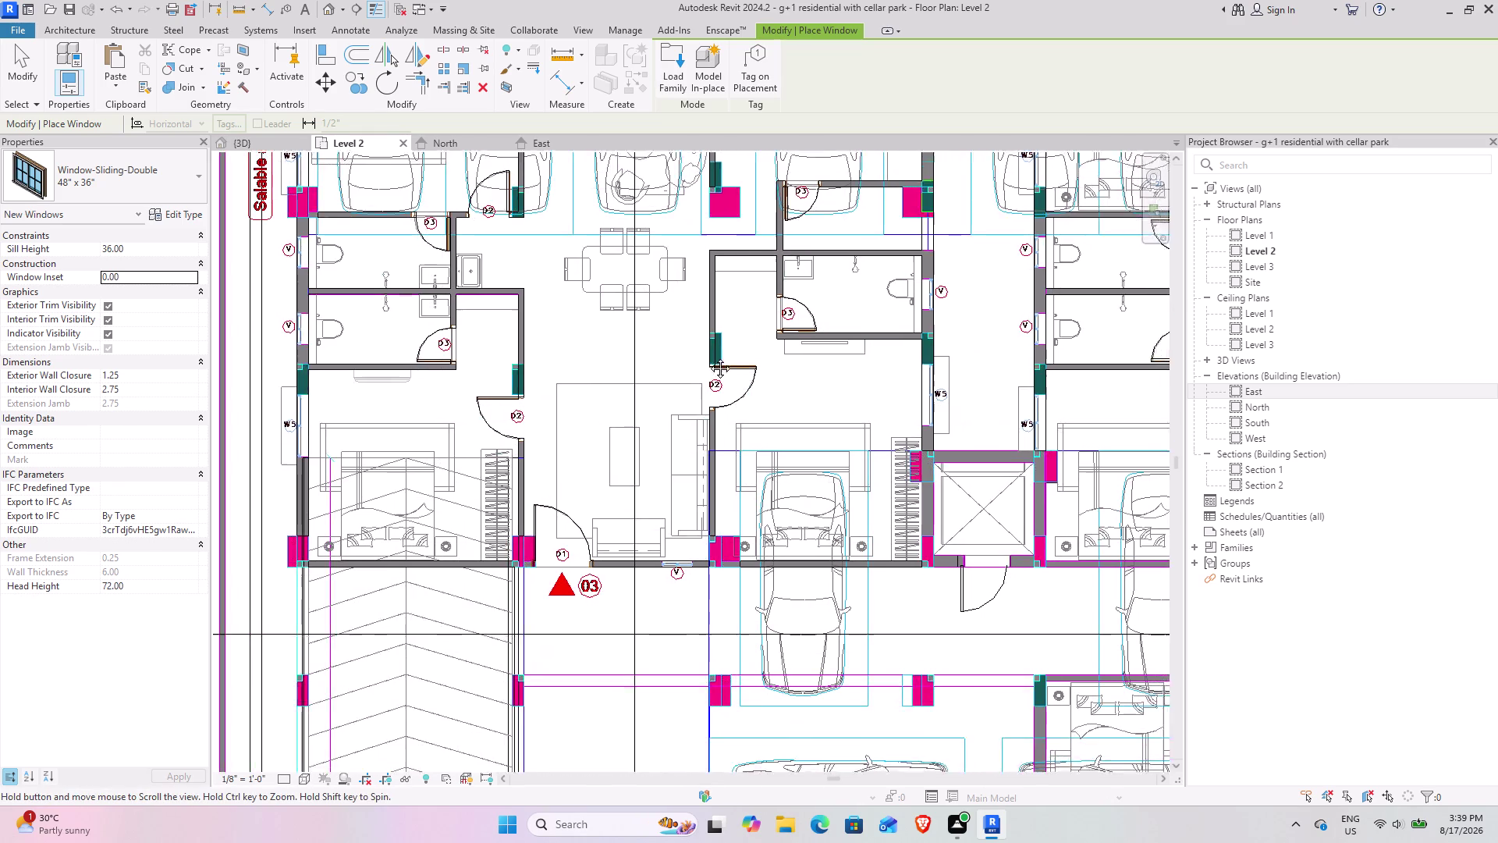
Place a Window-Sliding-Double 48" x 36" in the Level 2 kitchen wall marked KW.
middle_drag(723, 367, 633, 272)
middle_drag(806, 409, 527, 287)
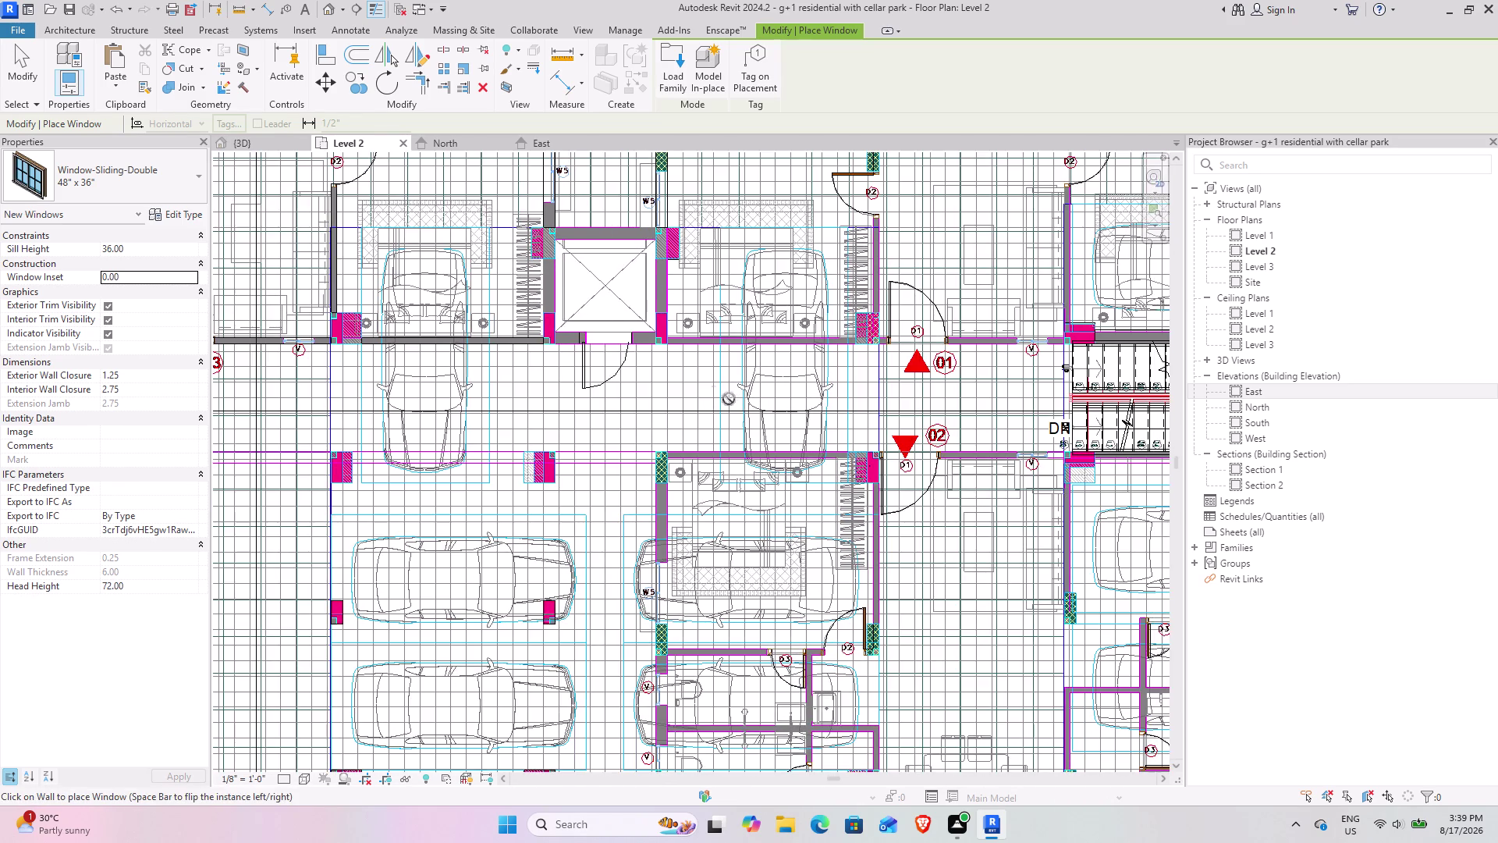
middle_drag(701, 387, 501, 268)
middle_drag(910, 322, 858, 311)
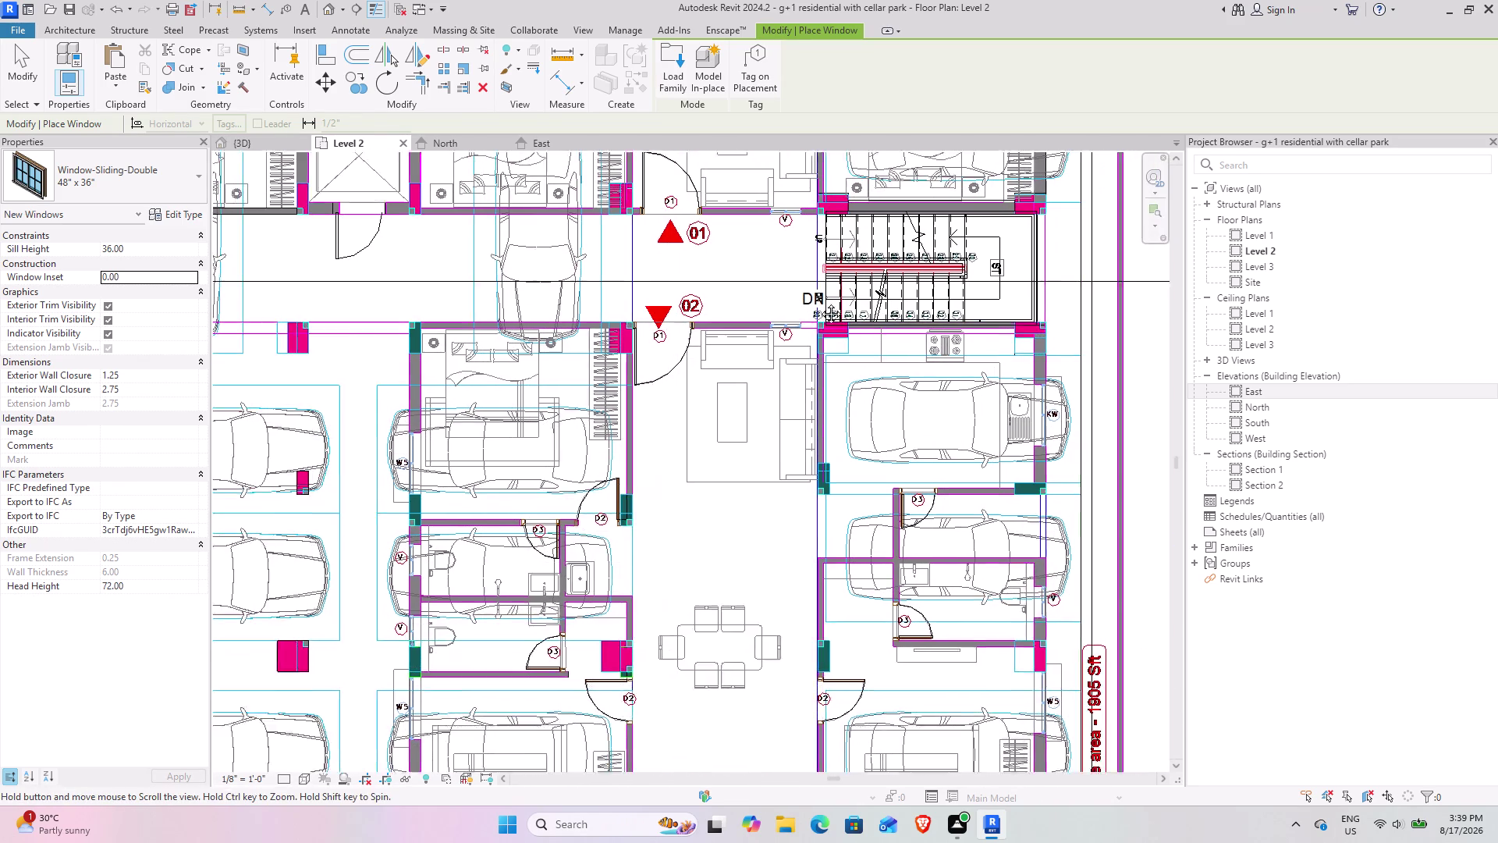
middle_drag(857, 311, 690, 216)
middle_drag(839, 467, 747, 351)
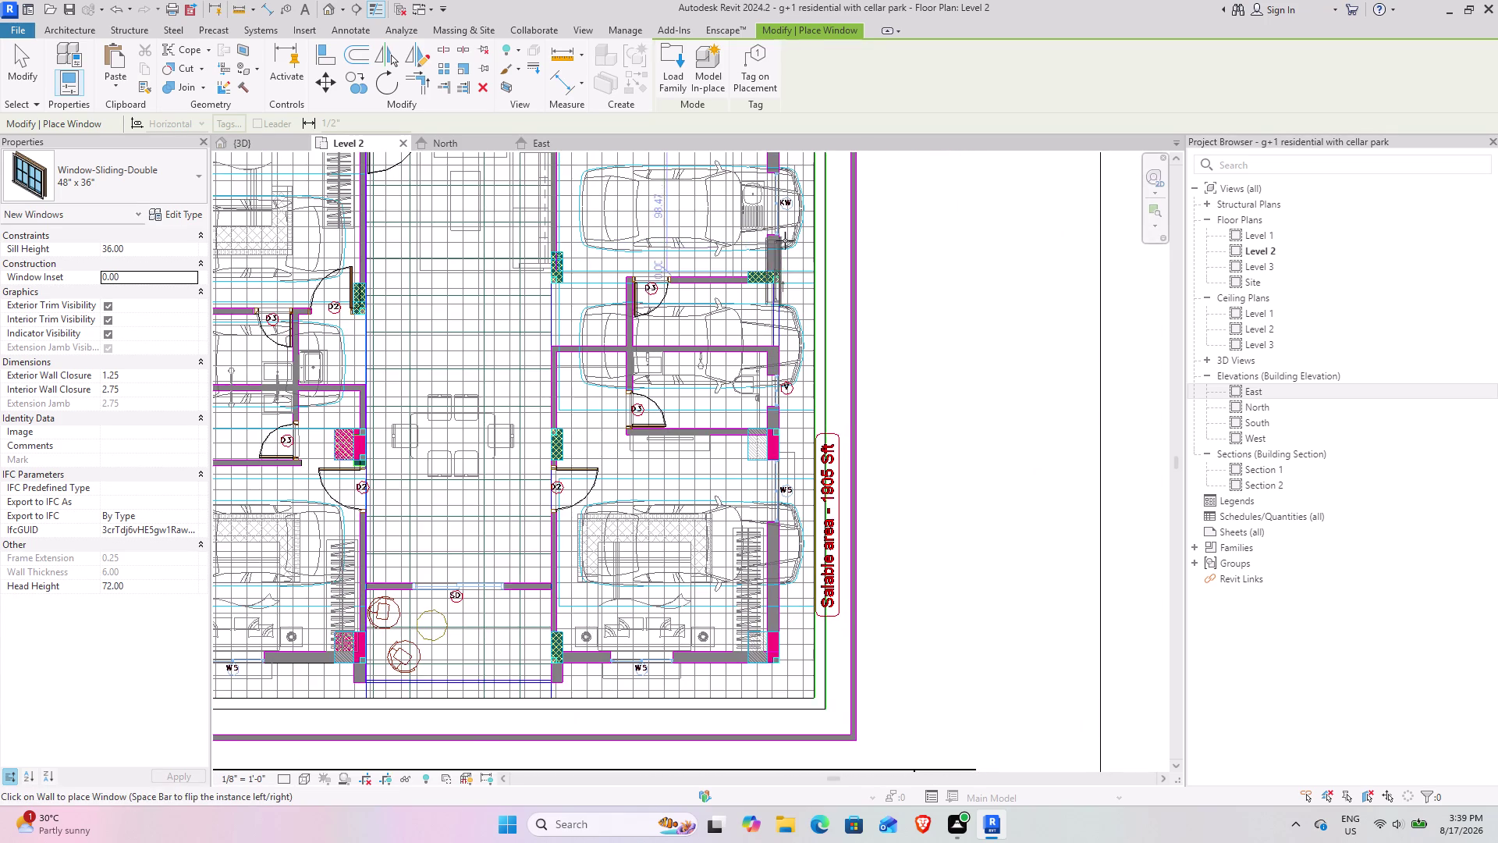
middle_drag(784, 213, 753, 388)
scroll(up, 3)
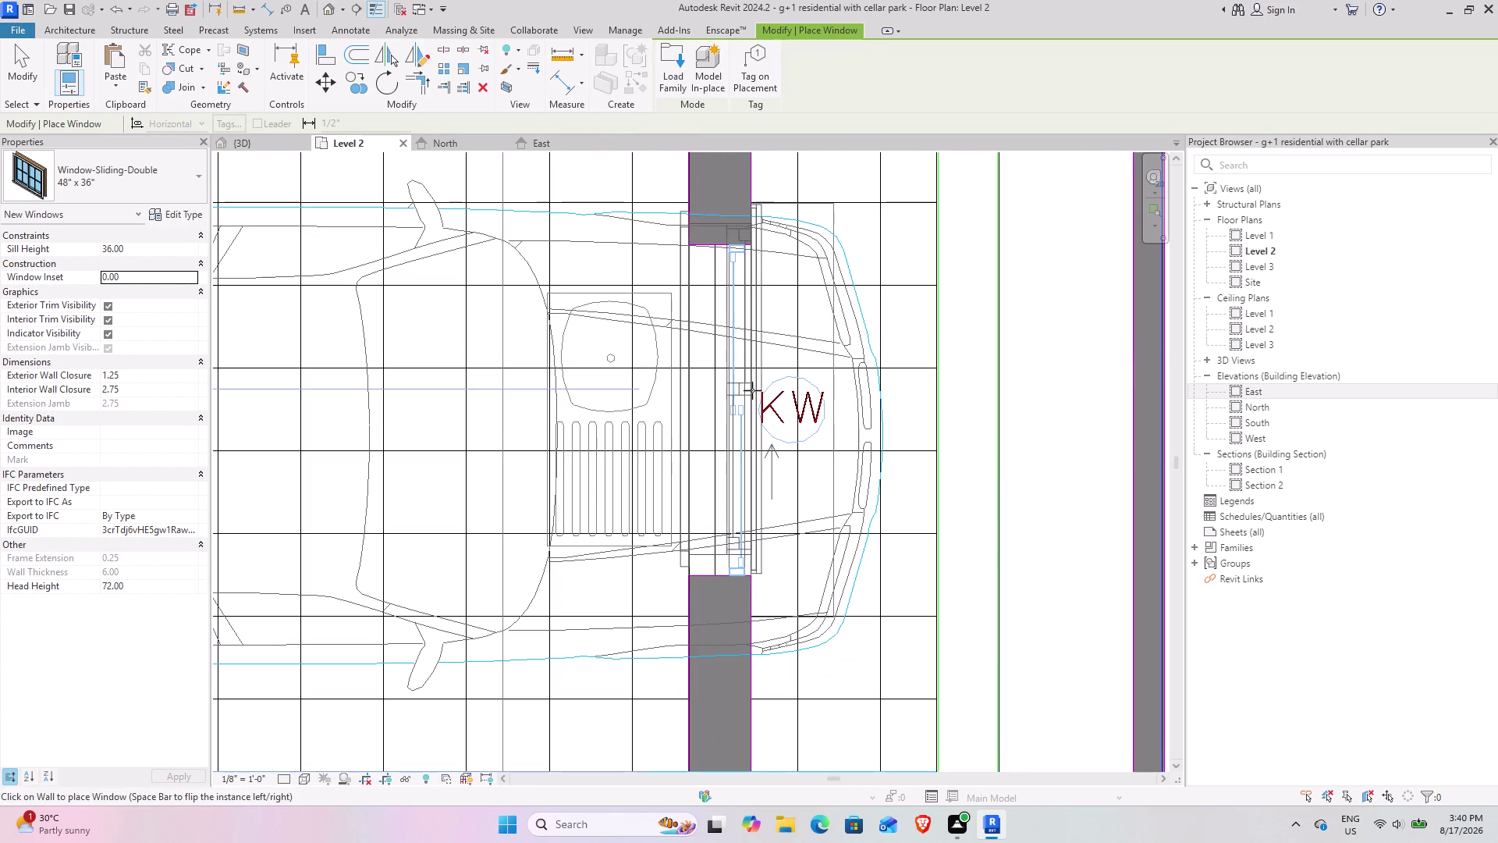
click(755, 413)
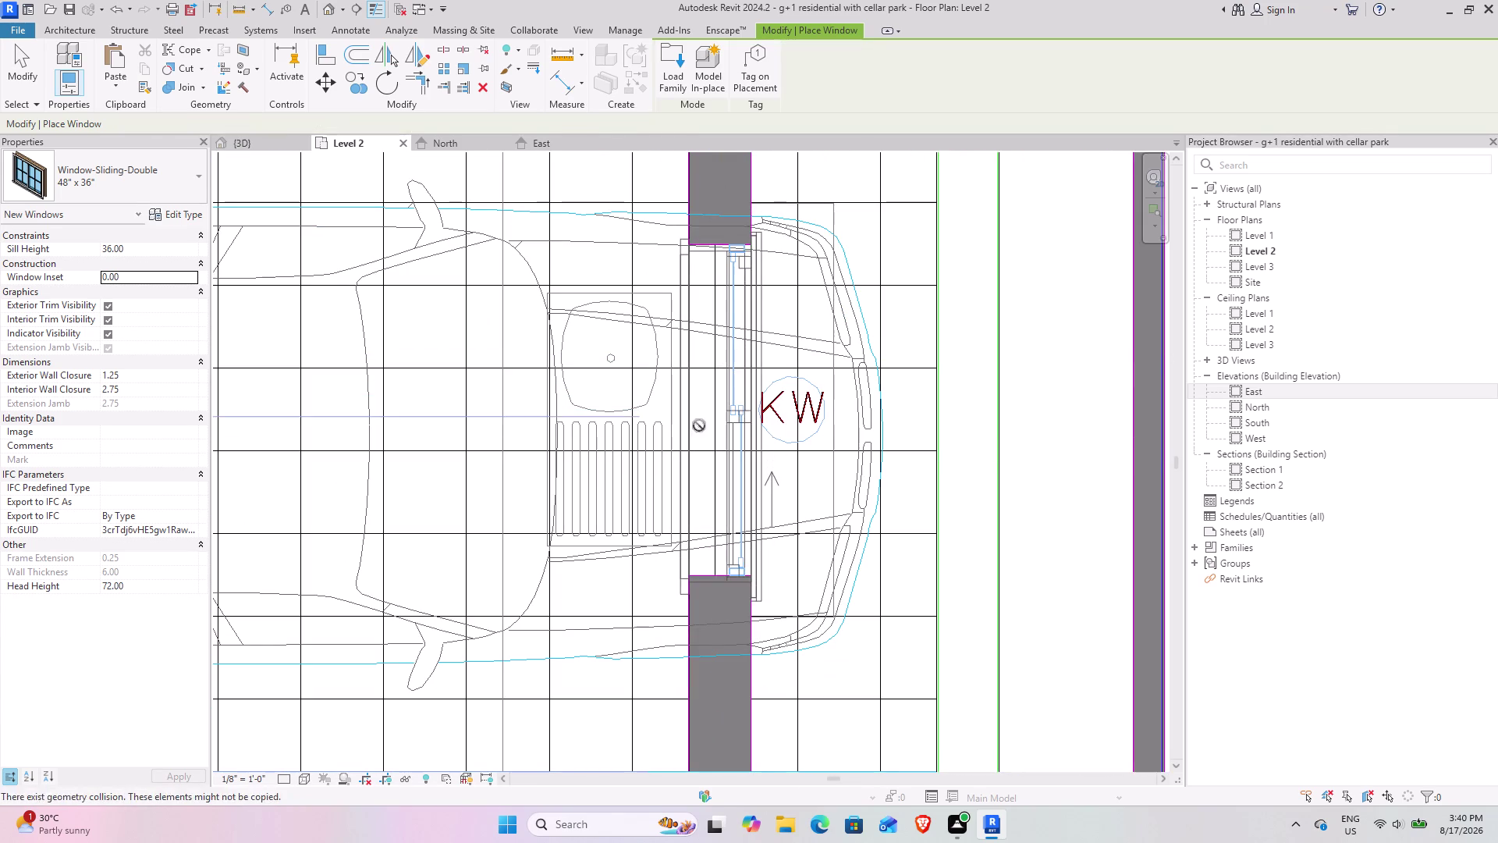
Switch to the {3D} view of the model.
scroll(down, 3)
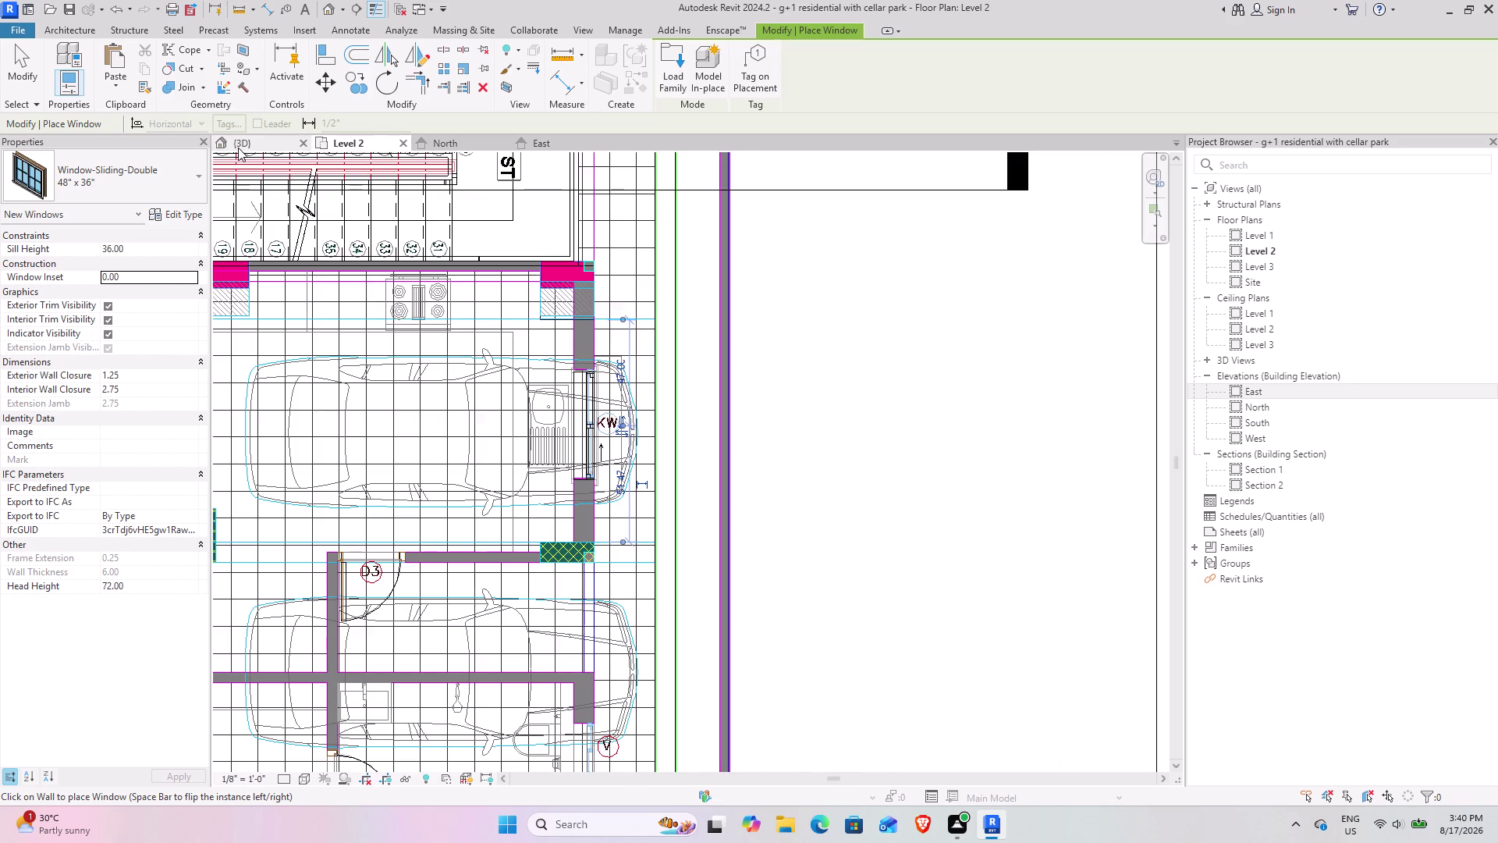
click(238, 148)
scroll(down, 3)
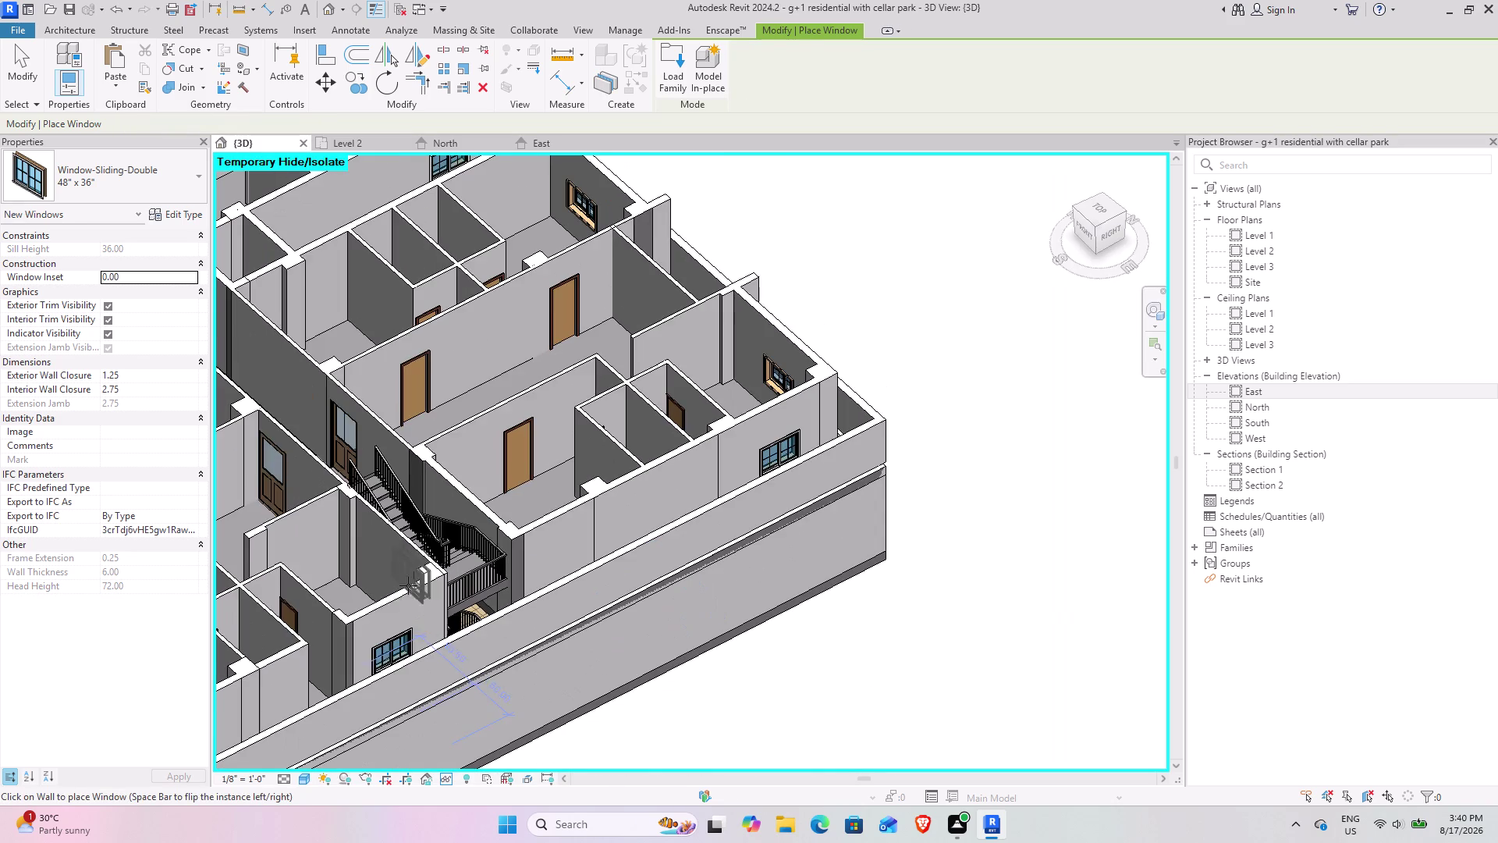
Orbit the 3D model over the rooms, floor and new sliding window, then return to Level 2.
middle_drag(394, 599, 468, 558)
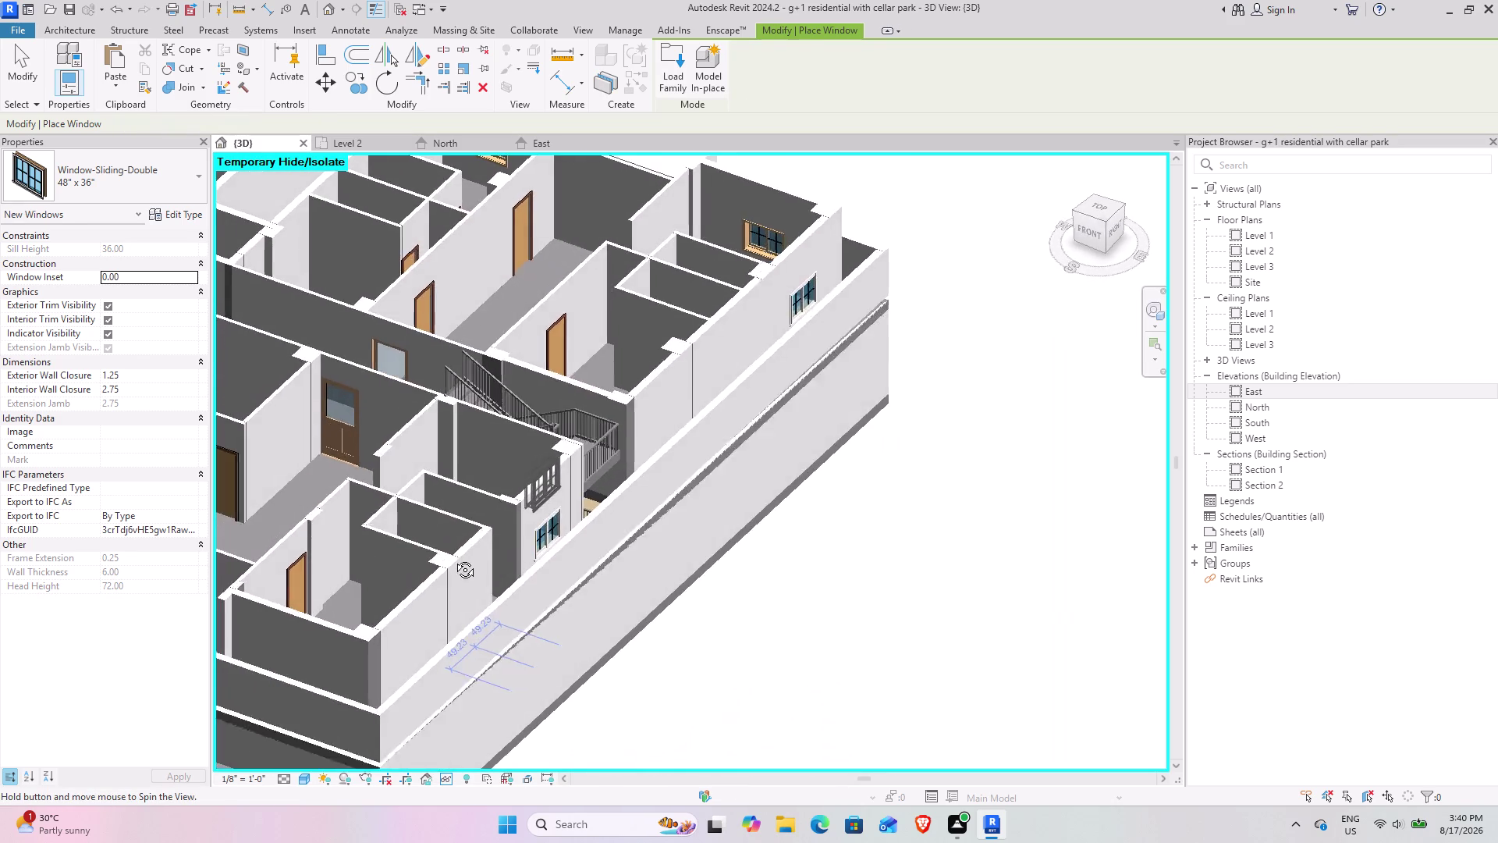
middle_drag(467, 558, 375, 558)
middle_drag(572, 554, 390, 607)
middle_drag(404, 607, 352, 607)
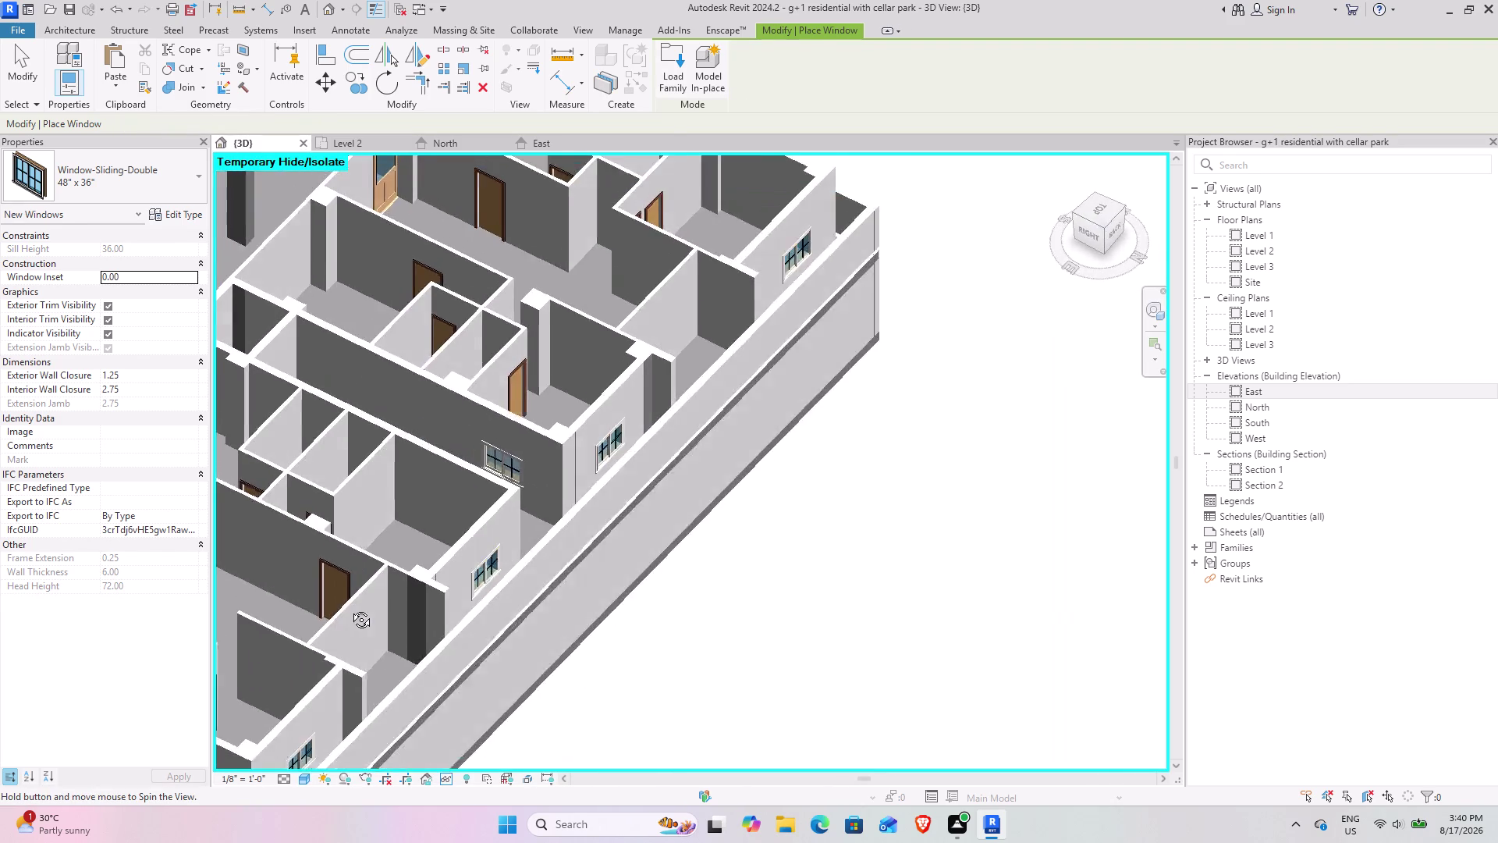
middle_drag(352, 607, 607, 718)
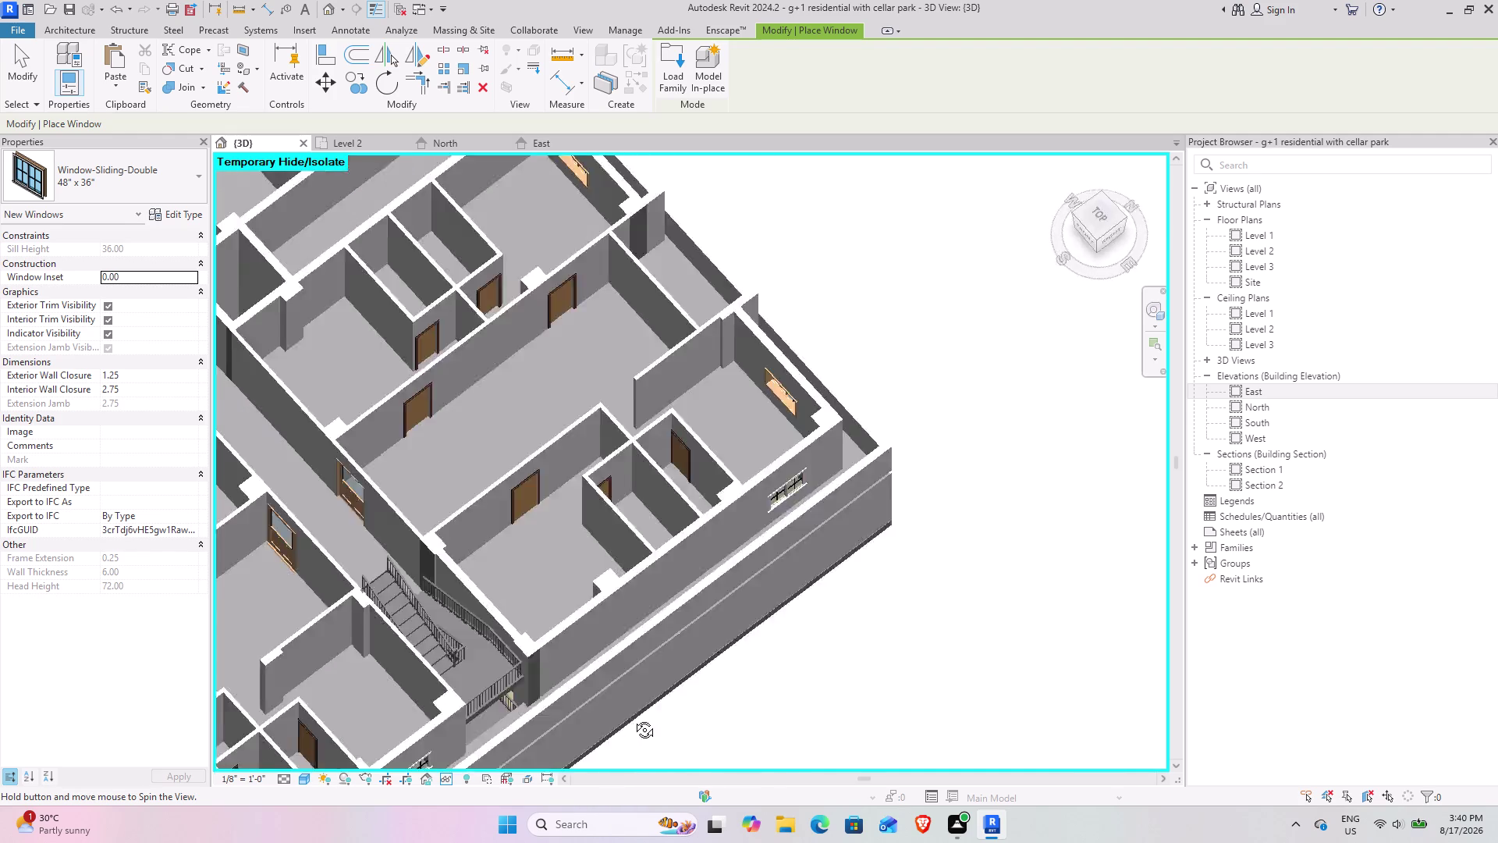
middle_drag(607, 718, 763, 670)
middle_drag(574, 616, 812, 663)
middle_drag(689, 632, 915, 624)
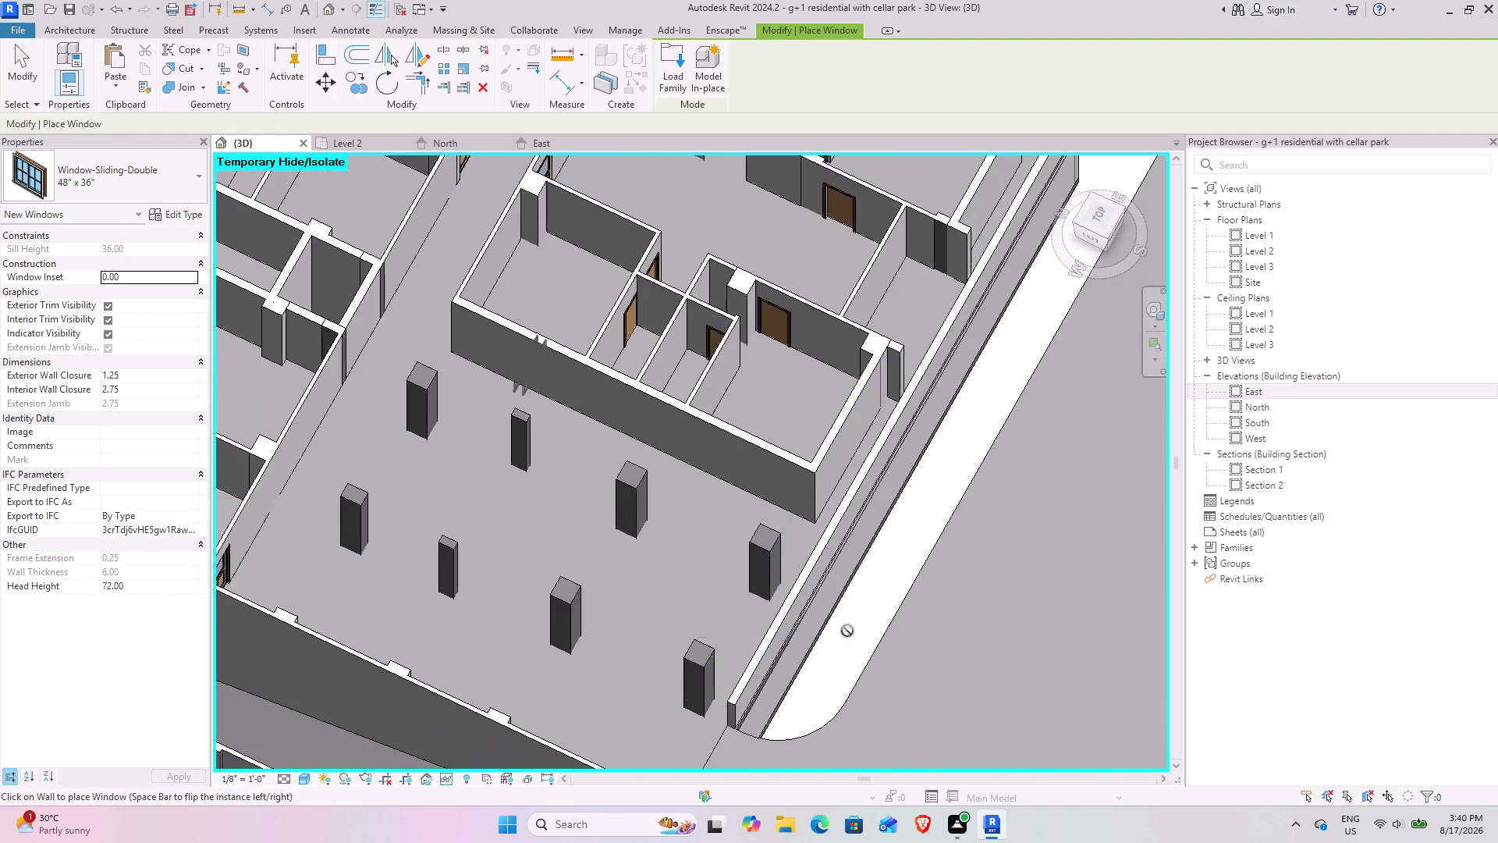
middle_drag(695, 629, 423, 516)
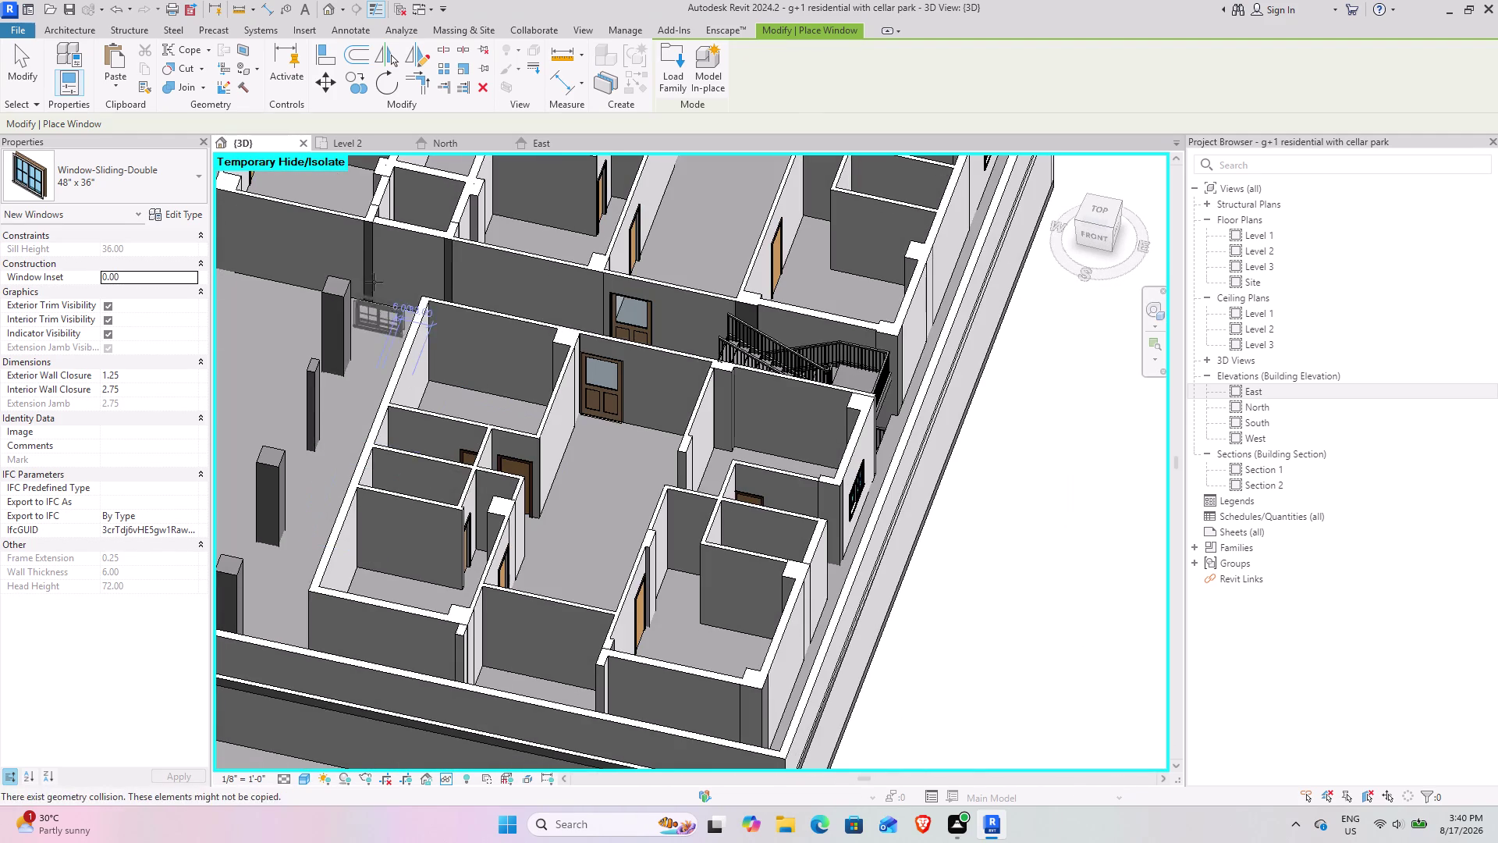
click(360, 139)
scroll(down, 3)
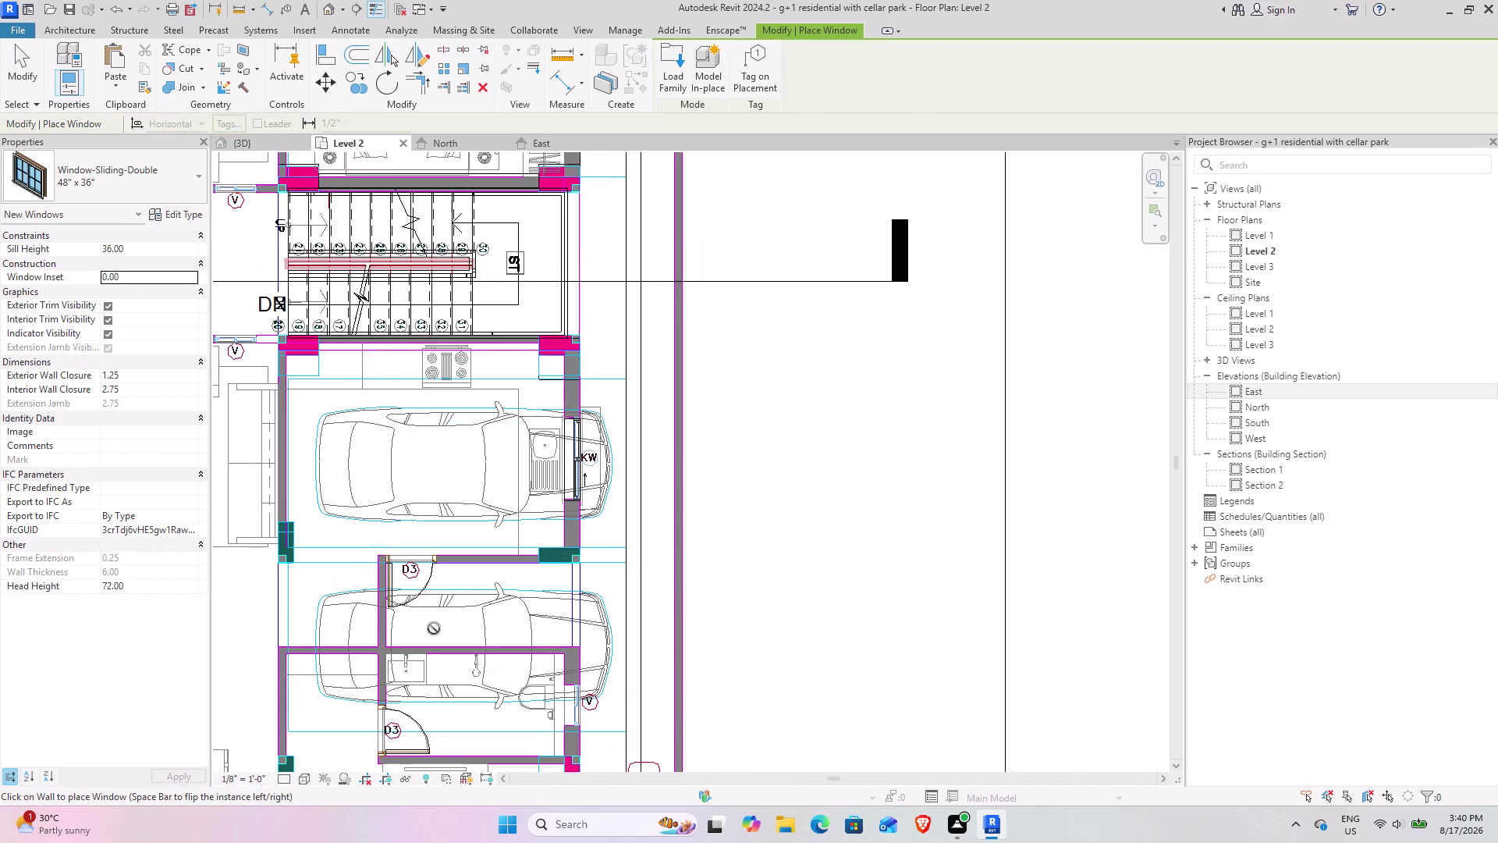
Pan across the Level 2 plan toward the other unit and the staircase.
middle_drag(420, 607, 509, 381)
middle_drag(439, 421, 660, 215)
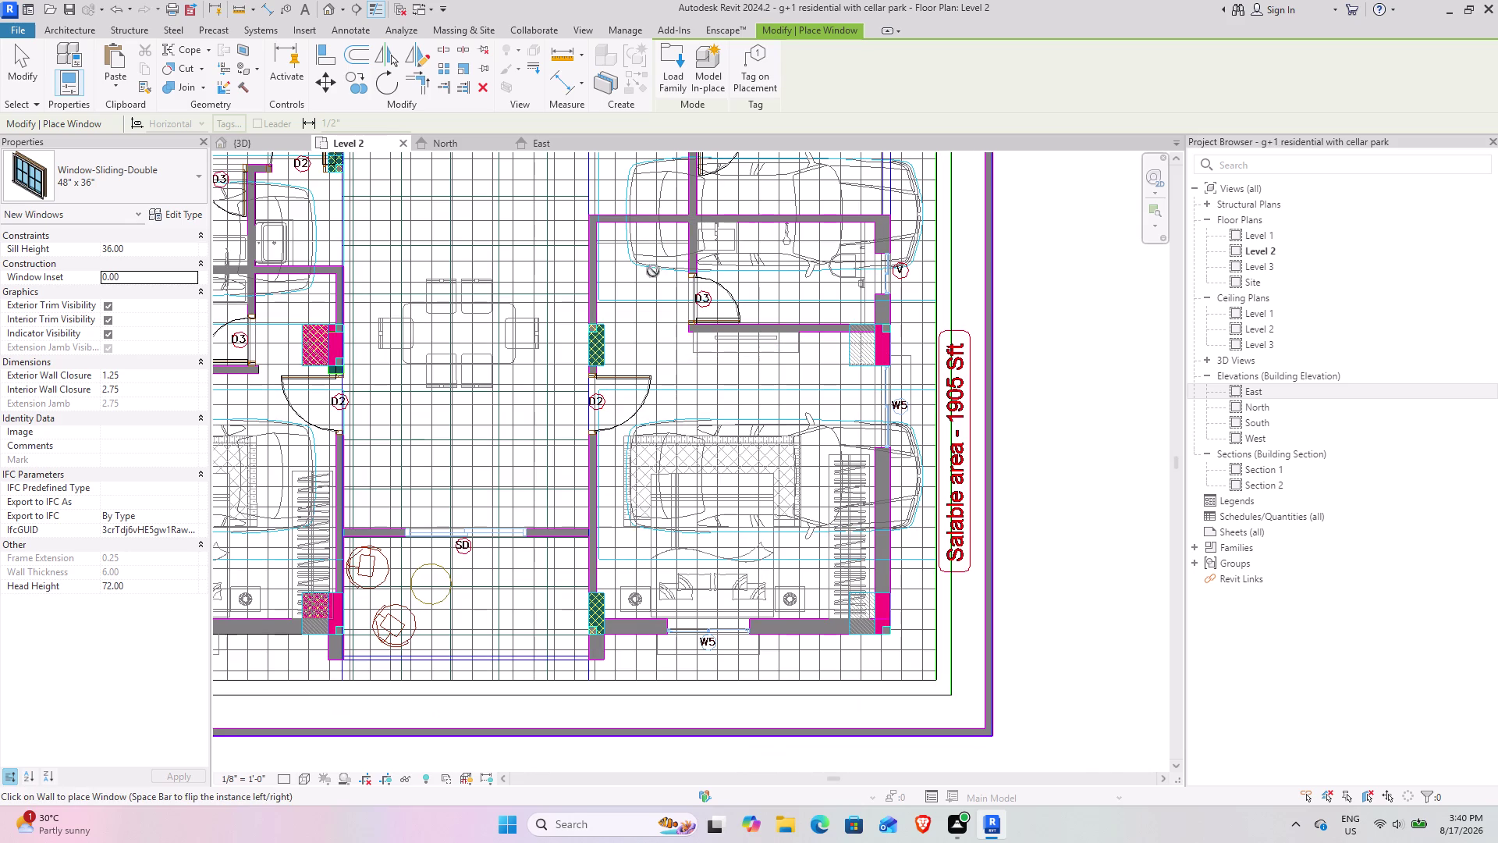
middle_drag(468, 447, 701, 402)
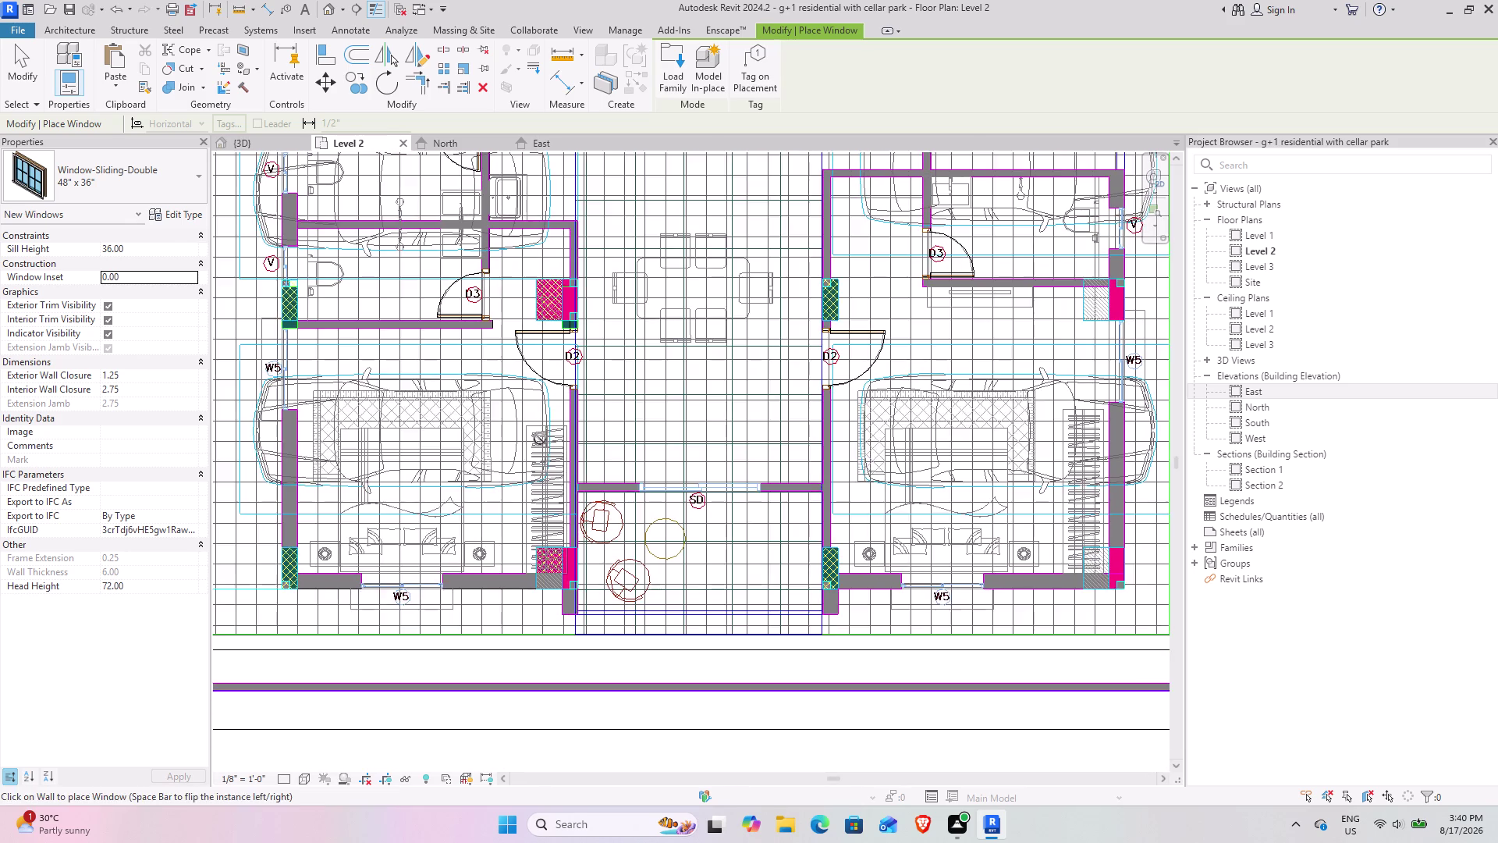
middle_drag(540, 439, 758, 478)
middle_drag(600, 506, 509, 644)
middle_drag(577, 405, 578, 477)
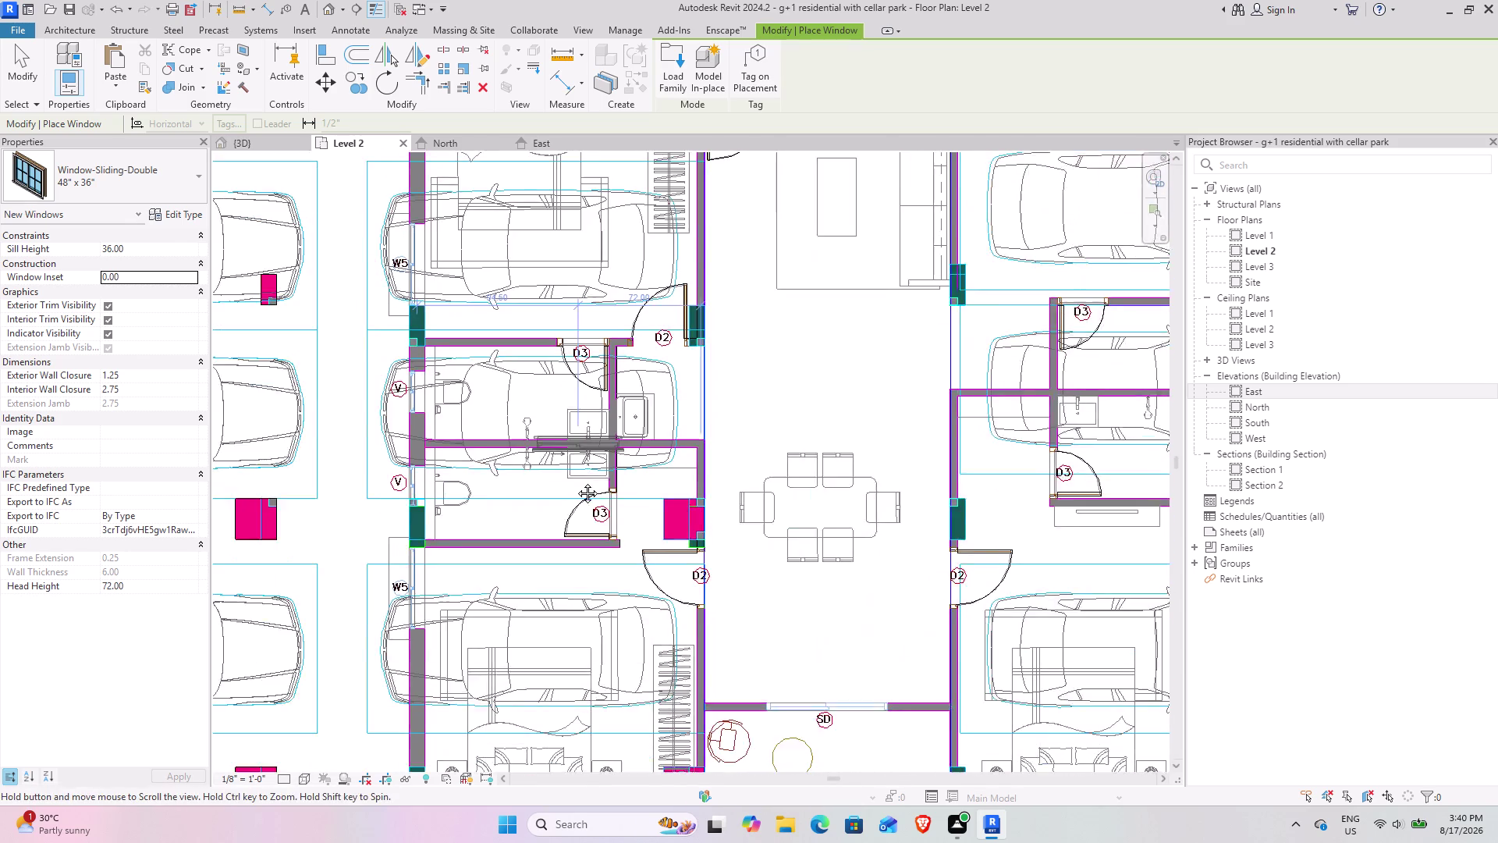
middle_drag(577, 477, 551, 605)
middle_drag(564, 403, 525, 500)
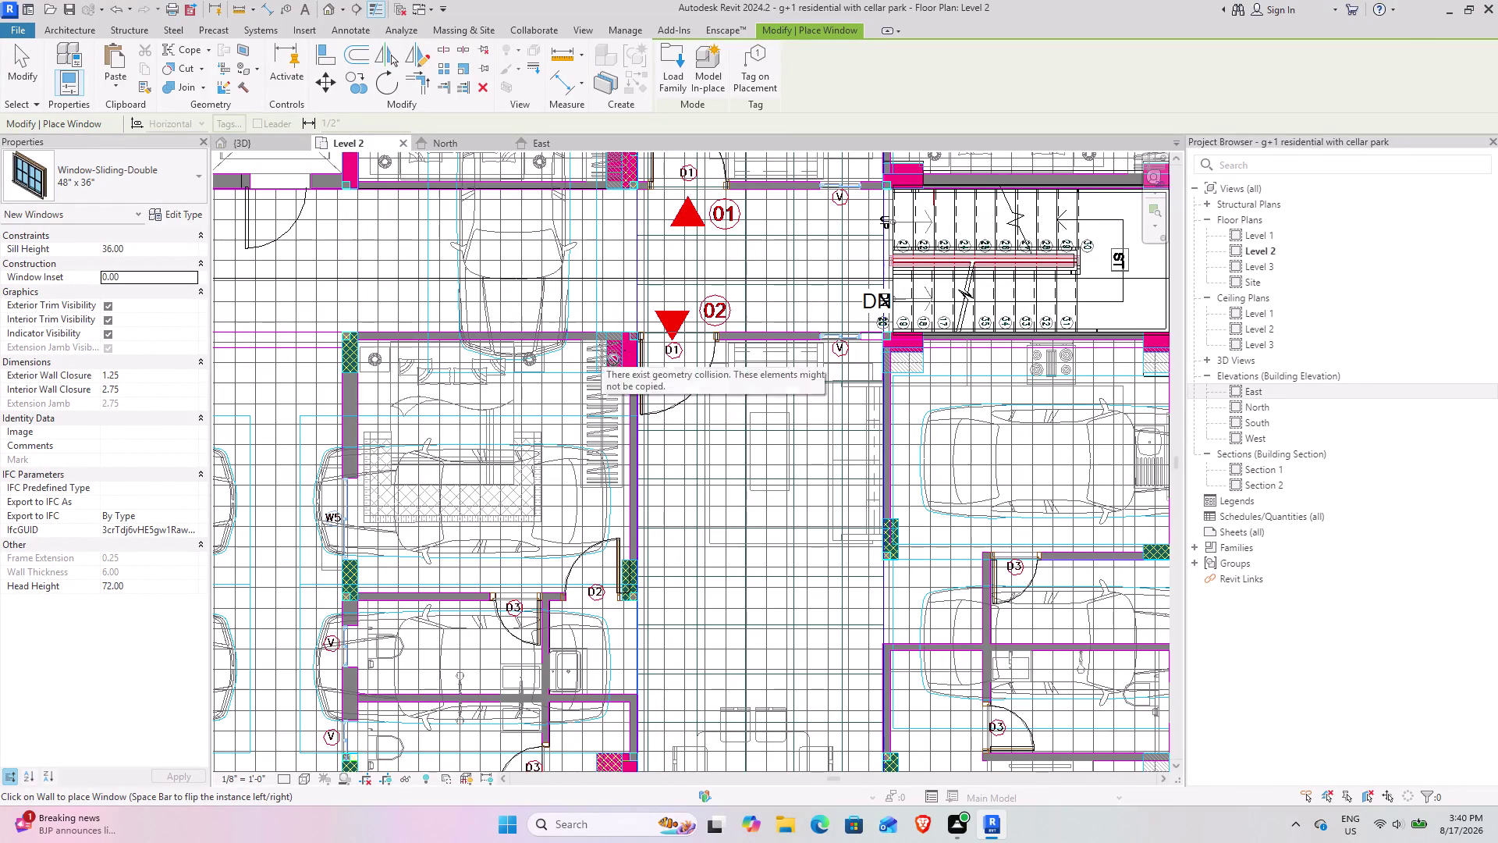
Bring the area beside the staircase into view and drop down the window Type Selector list.
middle_drag(611, 361, 396, 416)
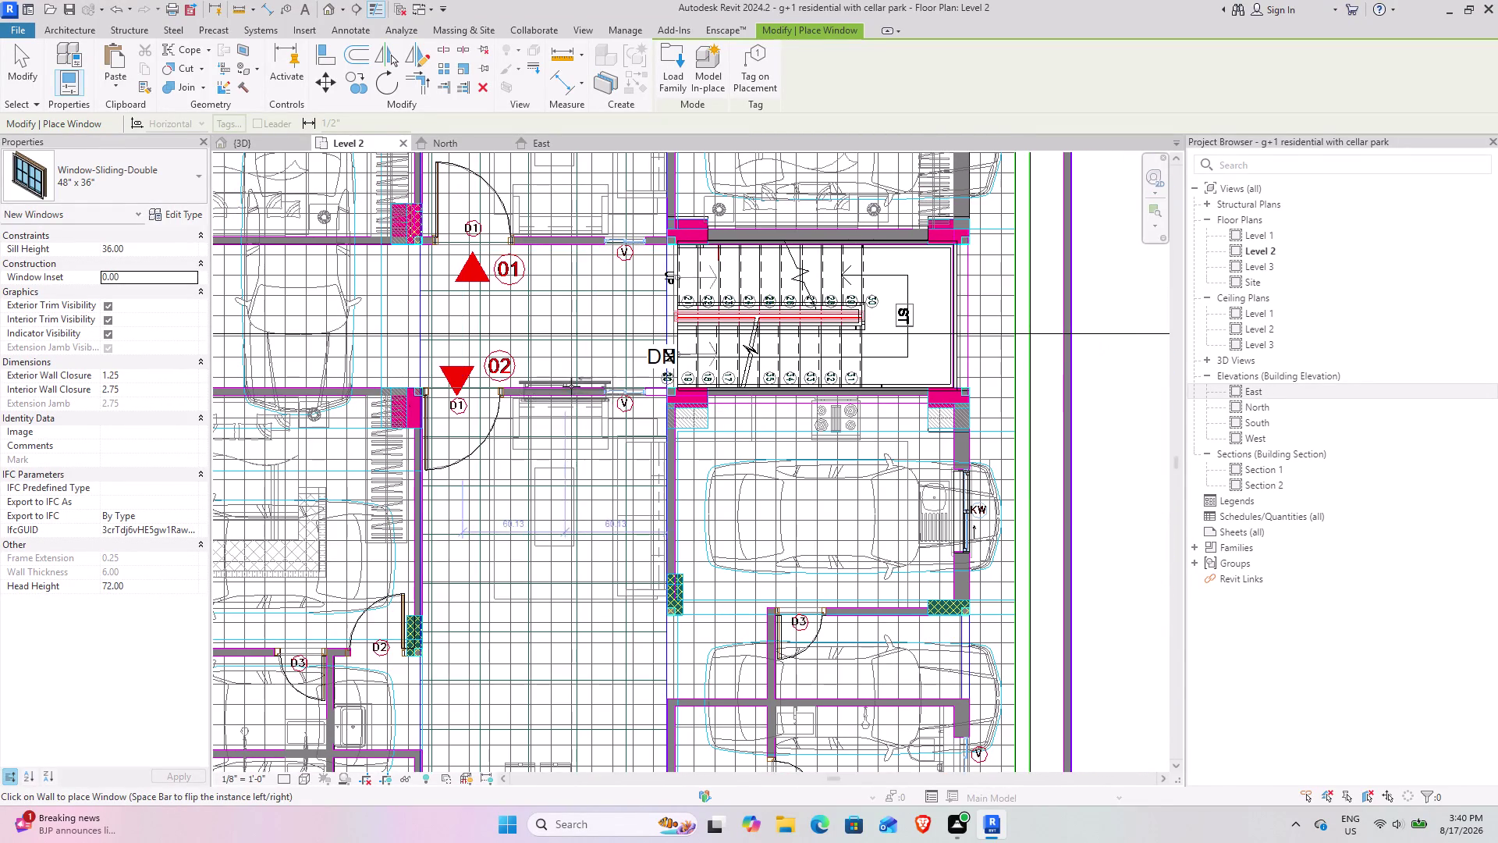
scroll(up, 3)
scroll(up, 3)
scroll(down, 3)
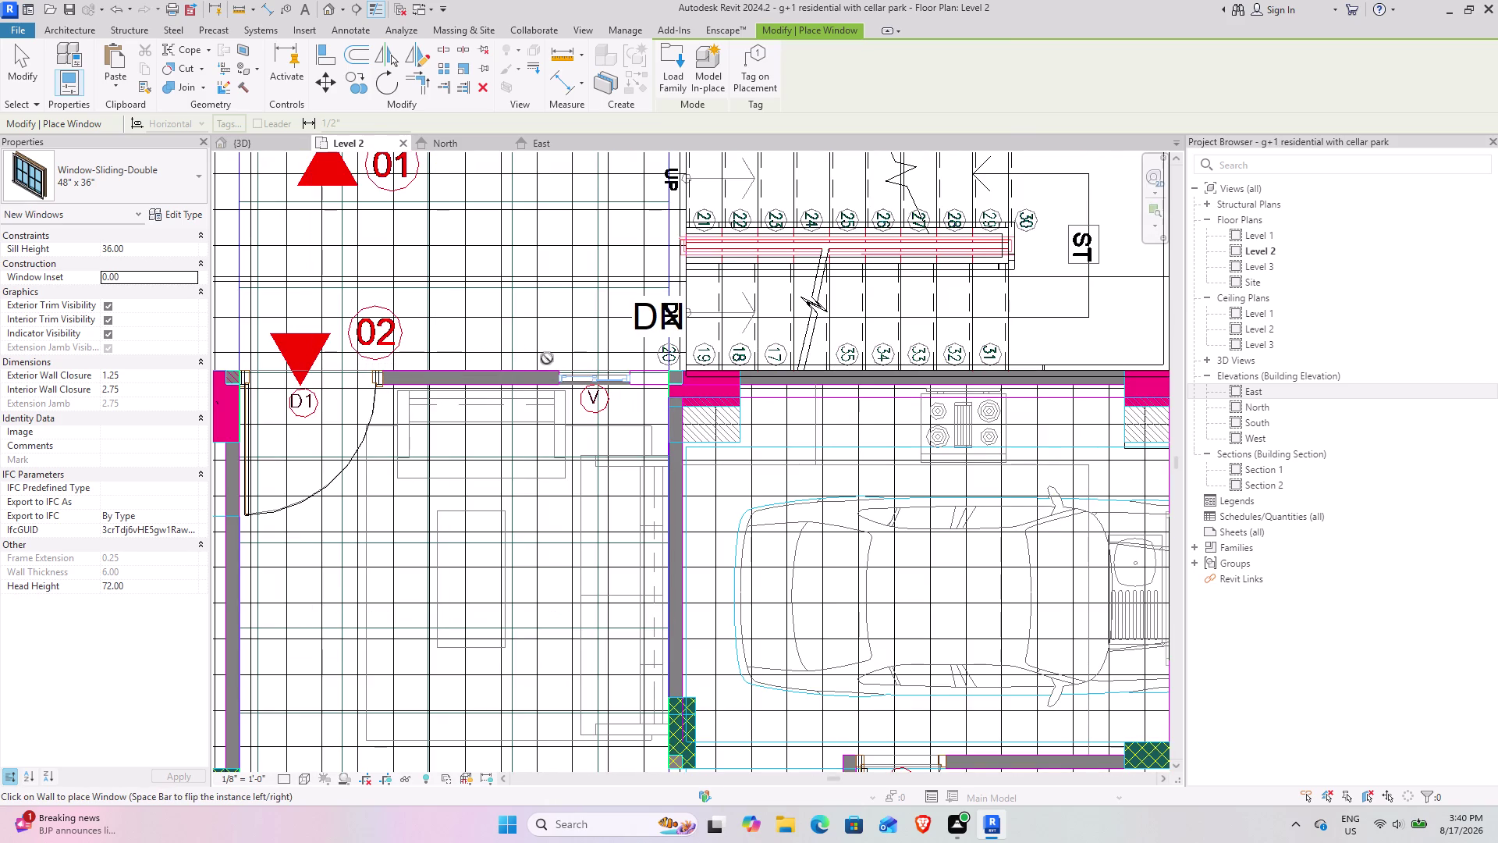
middle_drag(550, 357, 467, 382)
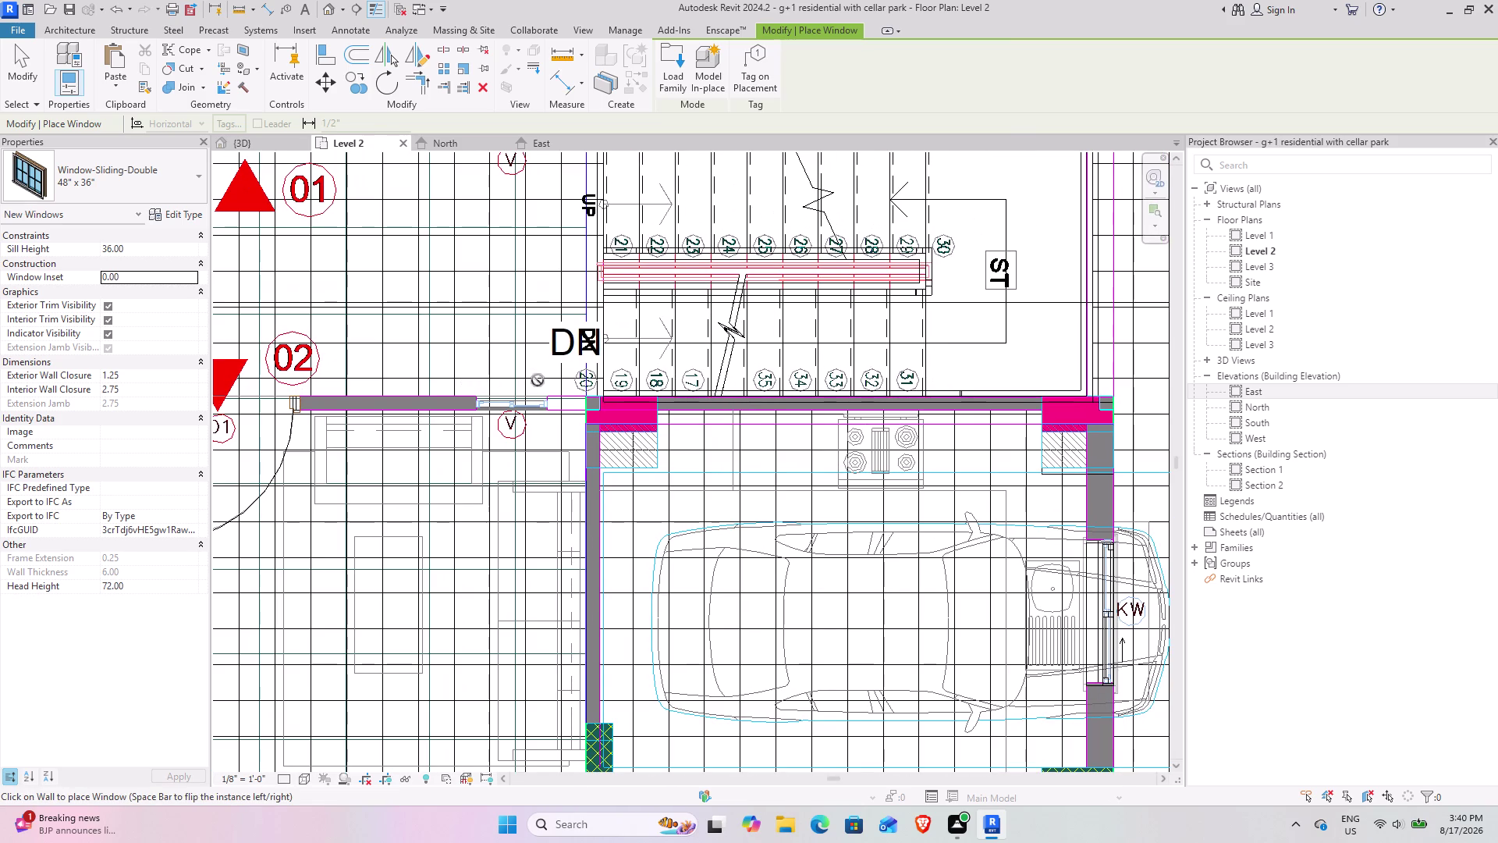
click(100, 183)
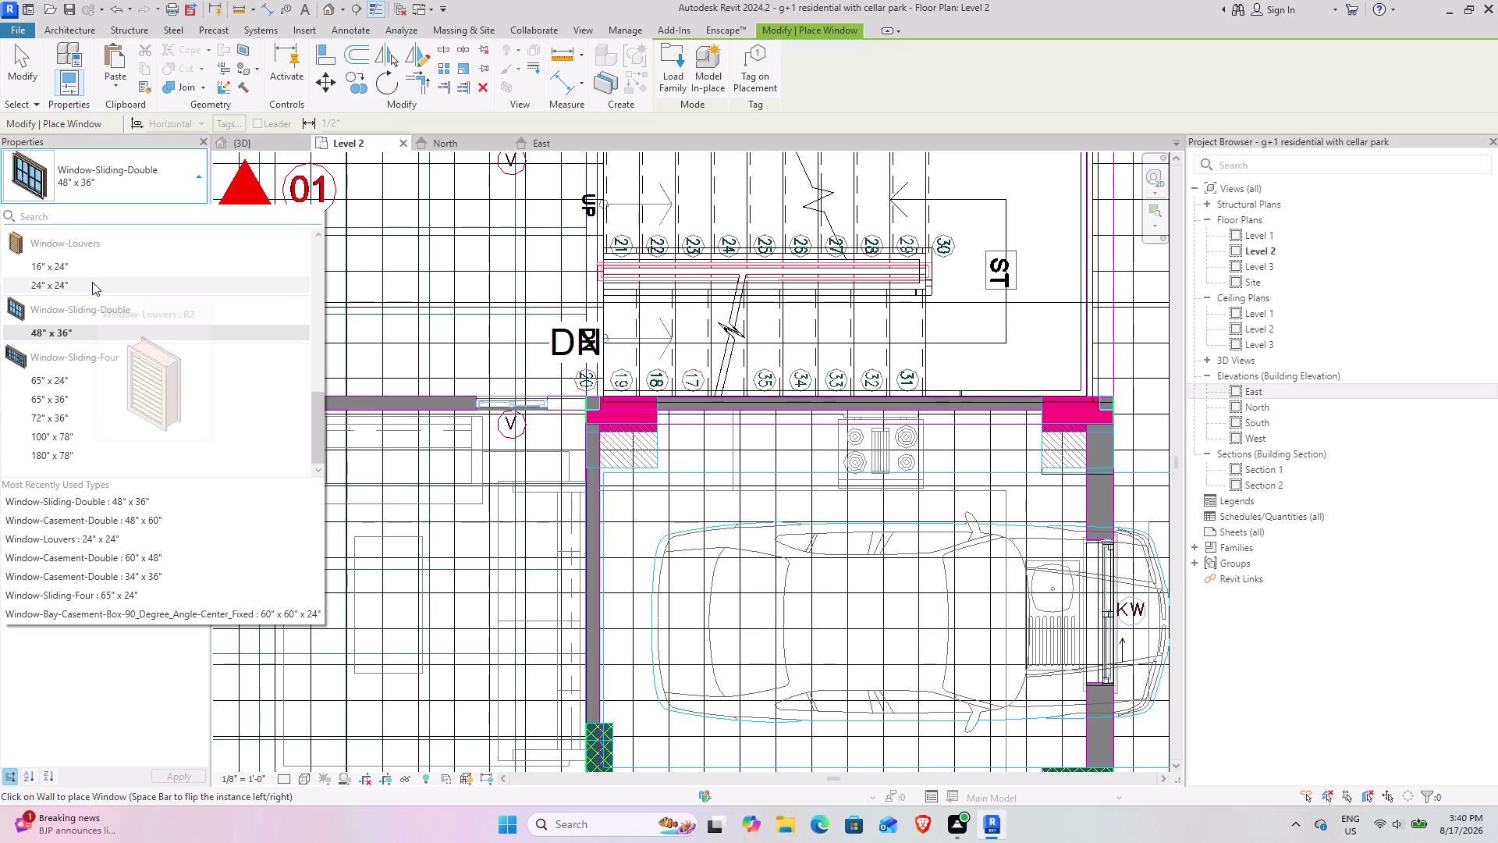
Place a Window-Louvers 24" x 24" in the Level 2 wall tagged V, then view it in 3D.
click(92, 282)
middle_drag(595, 401, 202, 338)
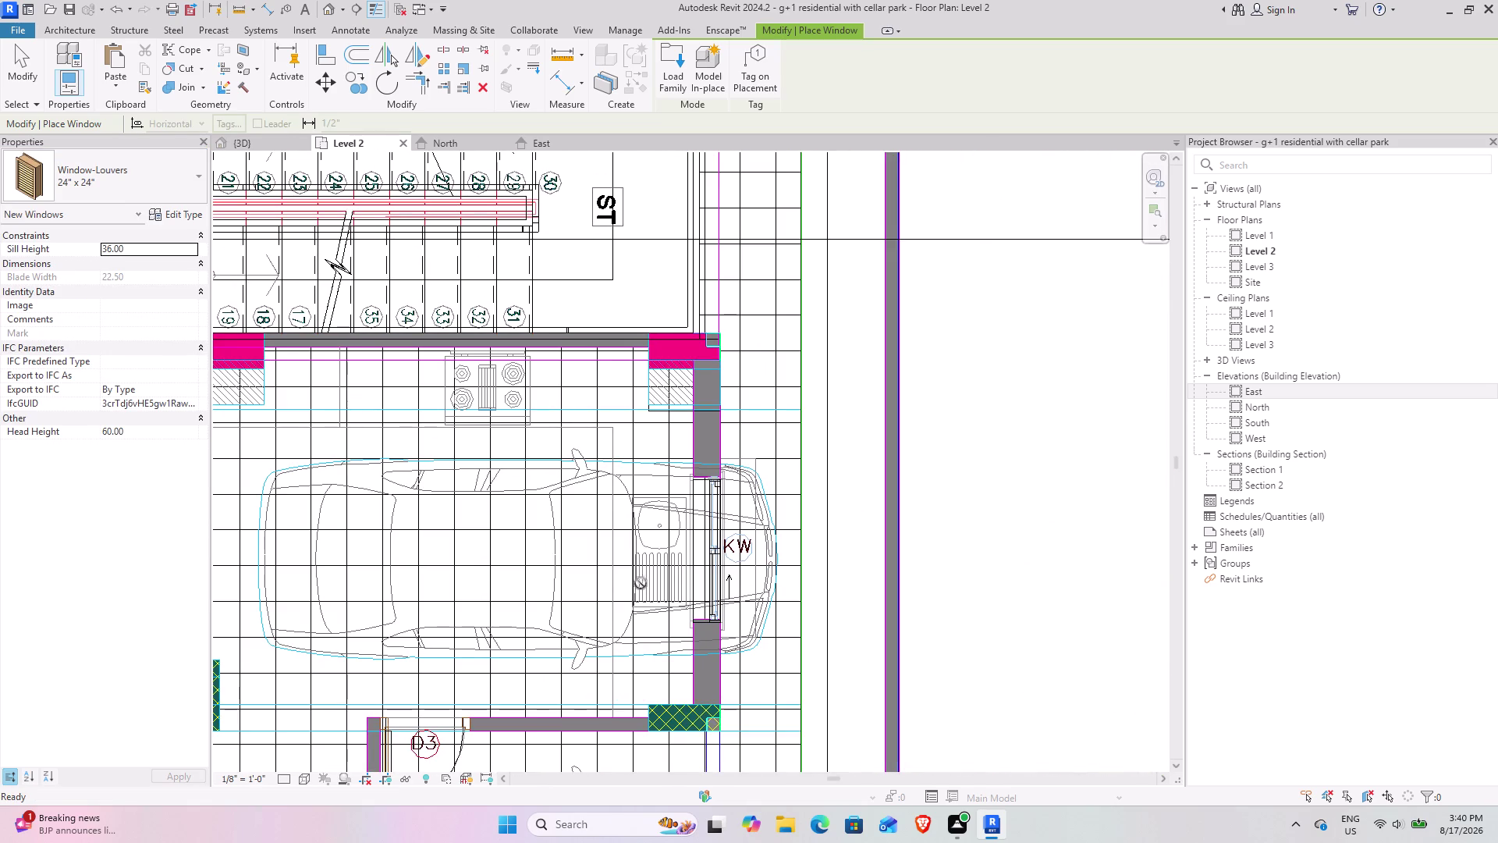
middle_drag(628, 574, 596, 283)
middle_drag(652, 572, 642, 367)
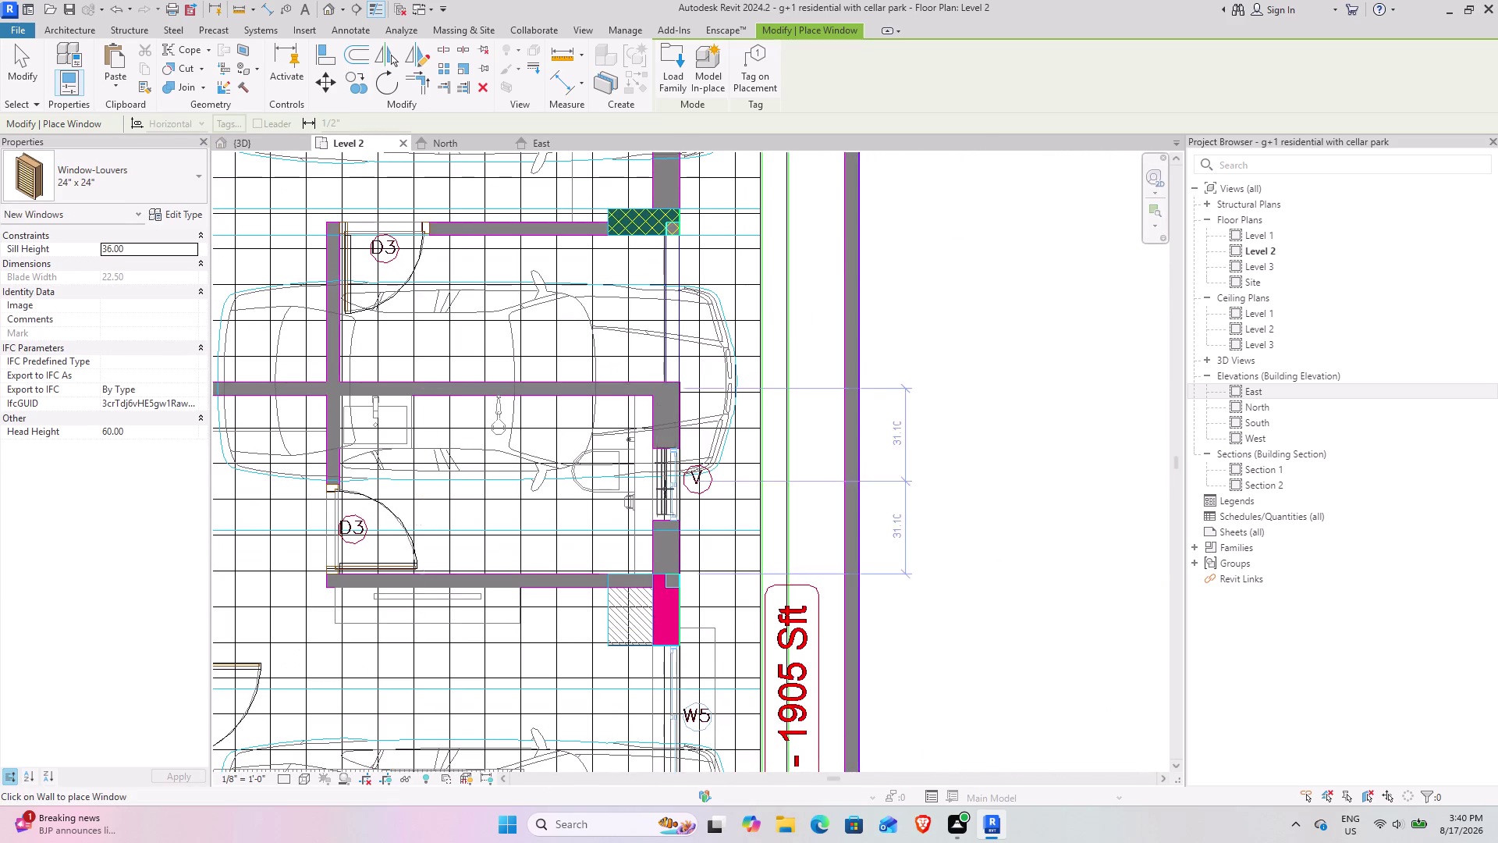
scroll(up, 3)
scroll(up, 3)
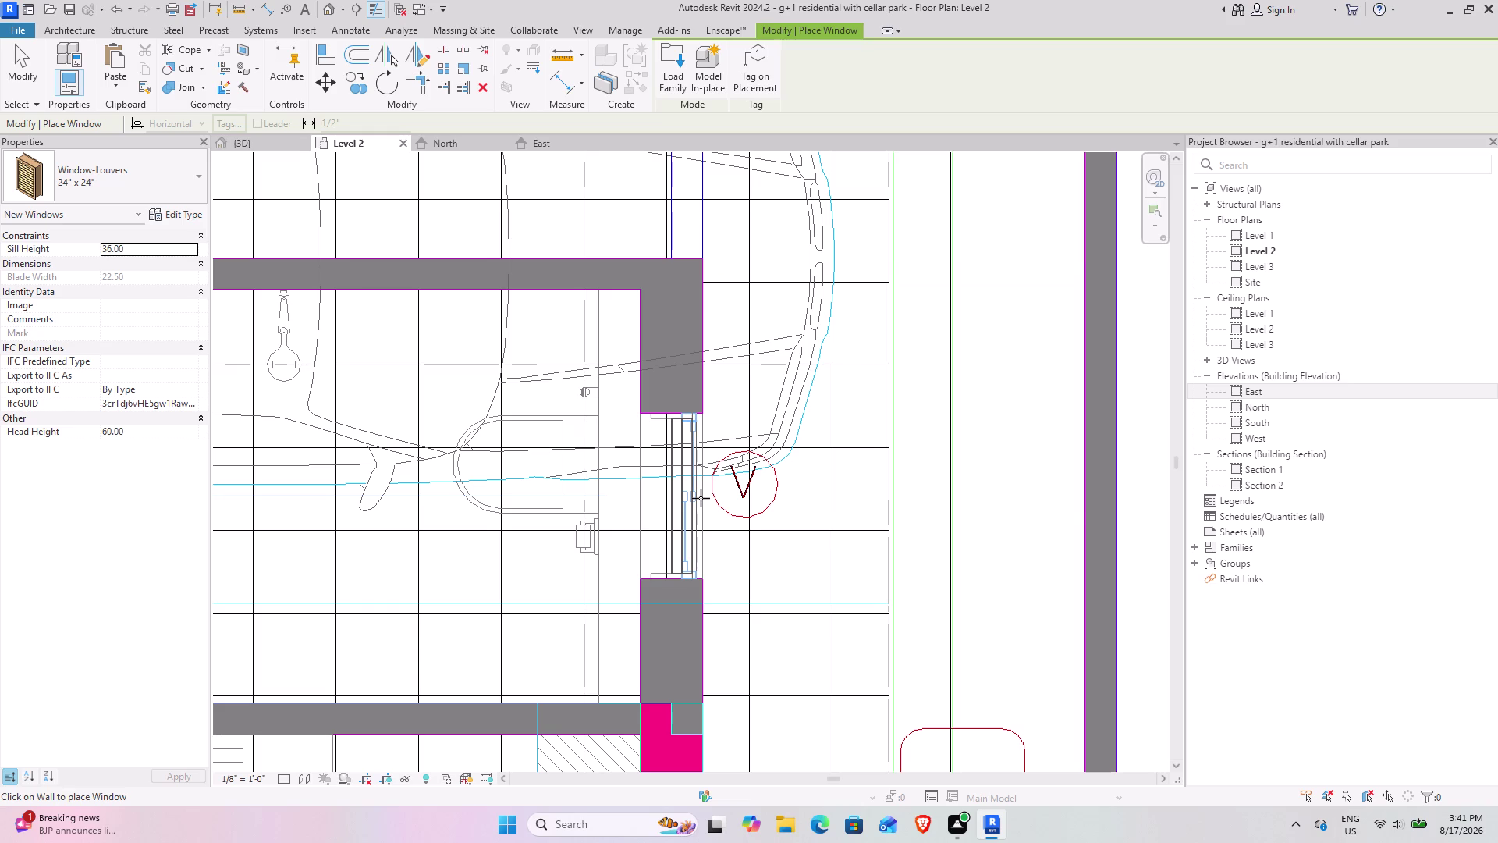
click(701, 498)
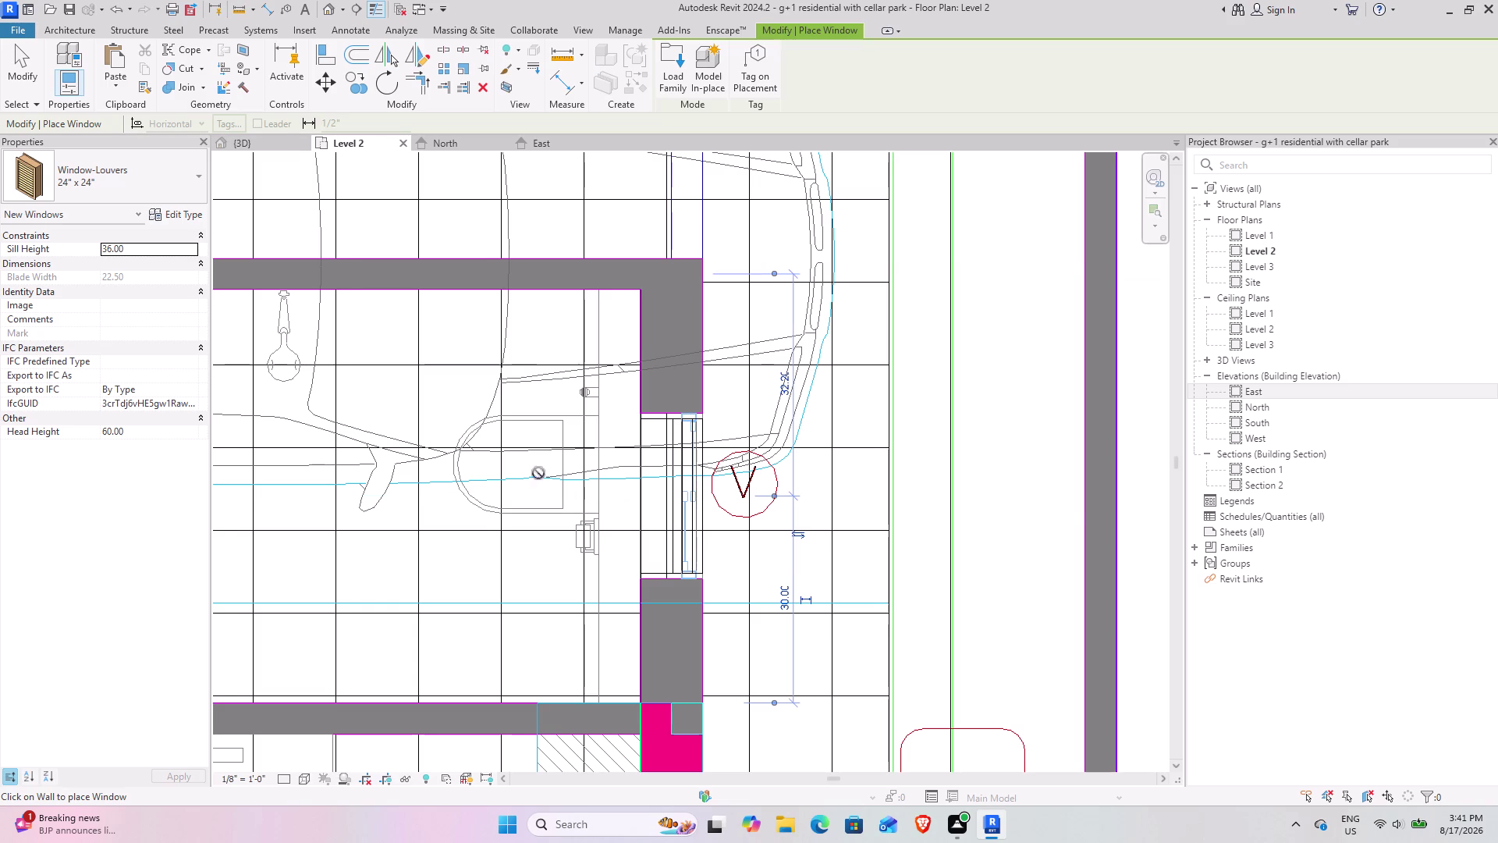
click(265, 144)
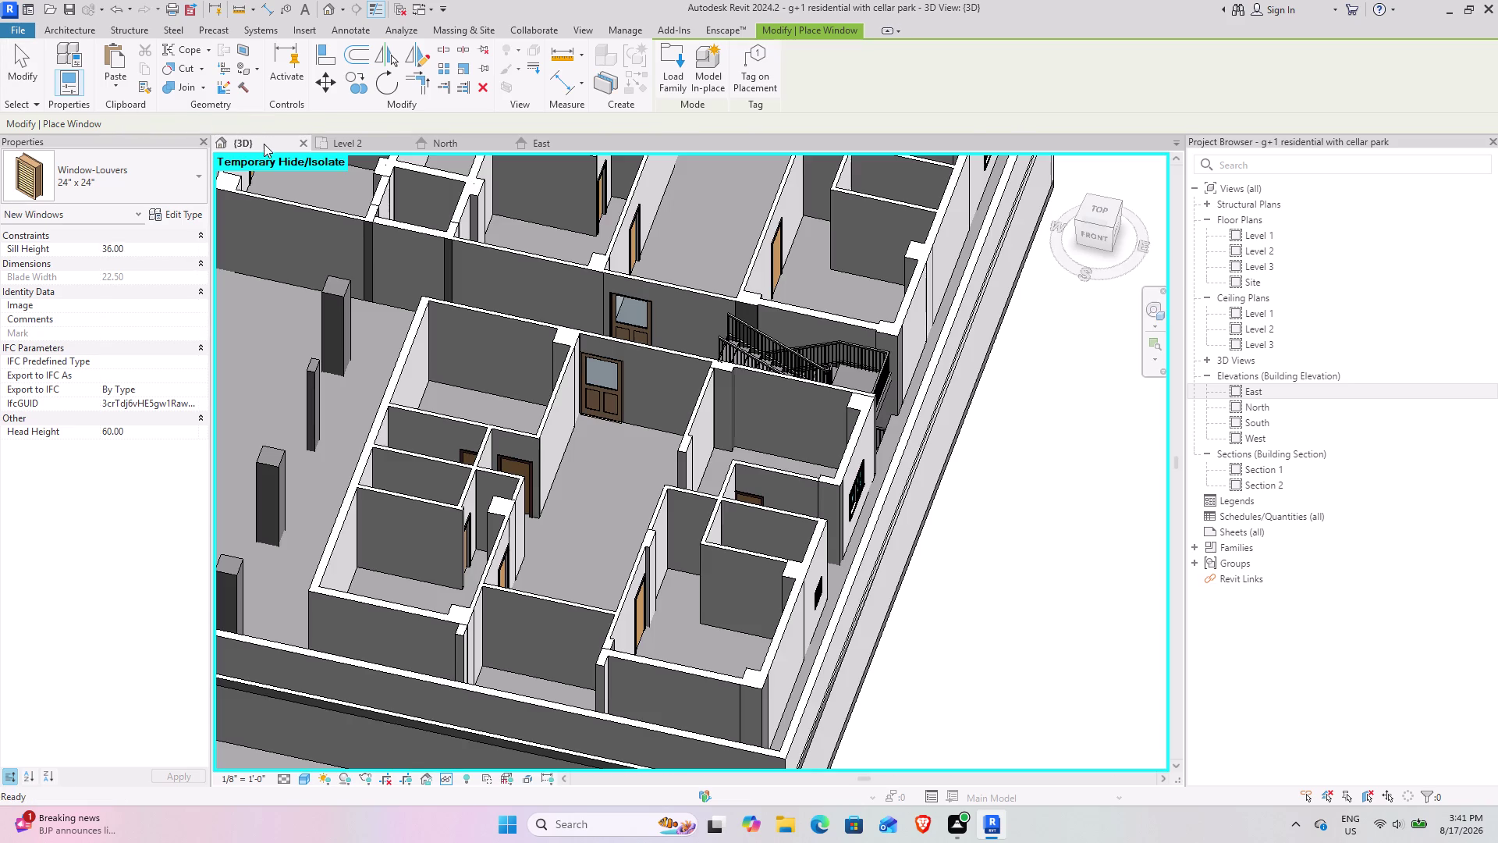
Orbit the 3D view to locate the new louver window, then go back to the Level 2 plan.
middle_drag(866, 595, 762, 582)
middle_drag(667, 594, 666, 592)
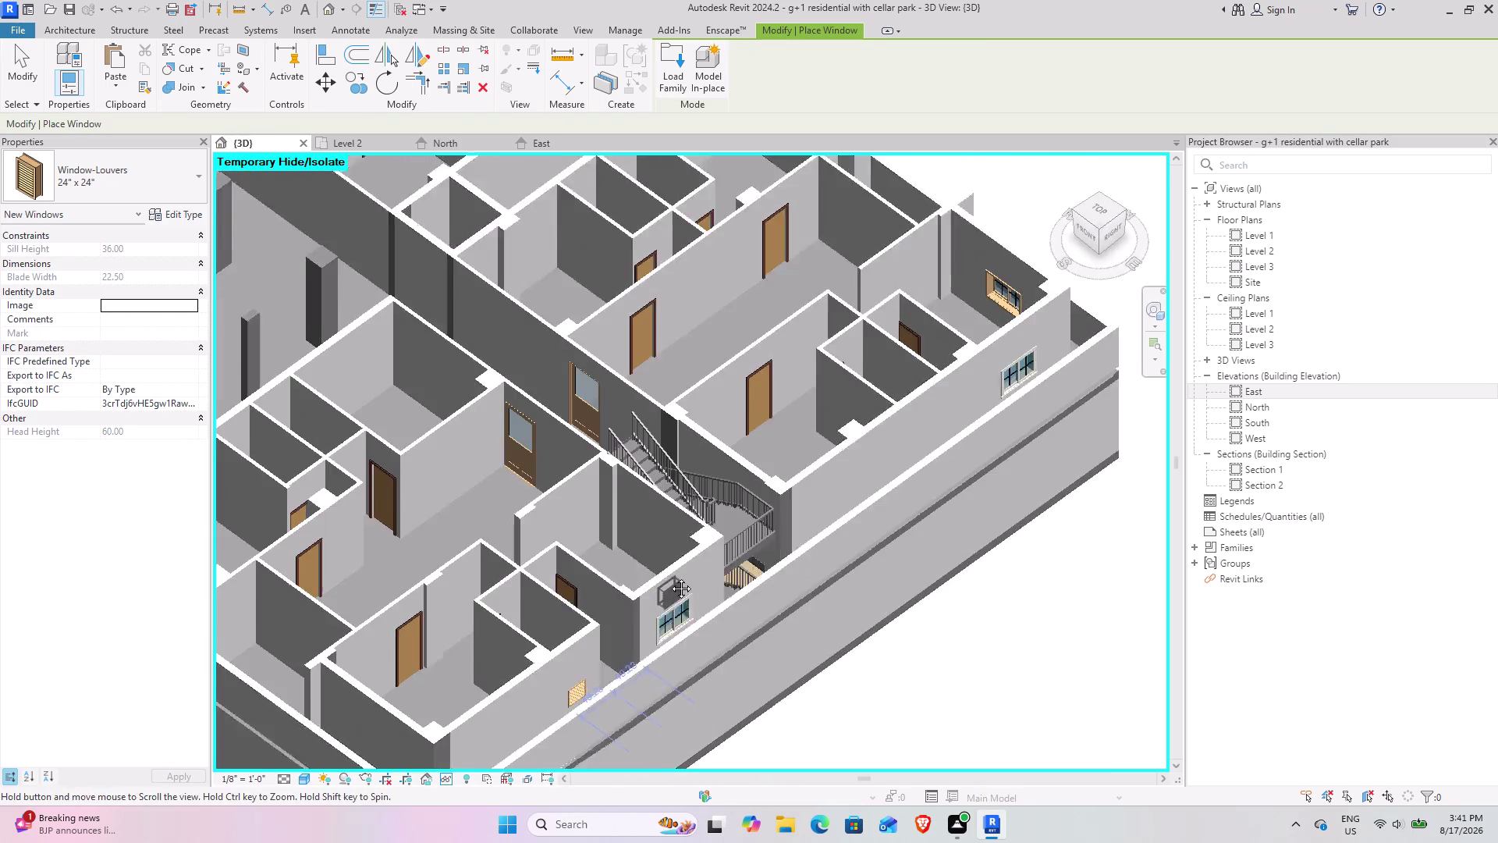
middle_drag(667, 592, 729, 422)
scroll(up, 3)
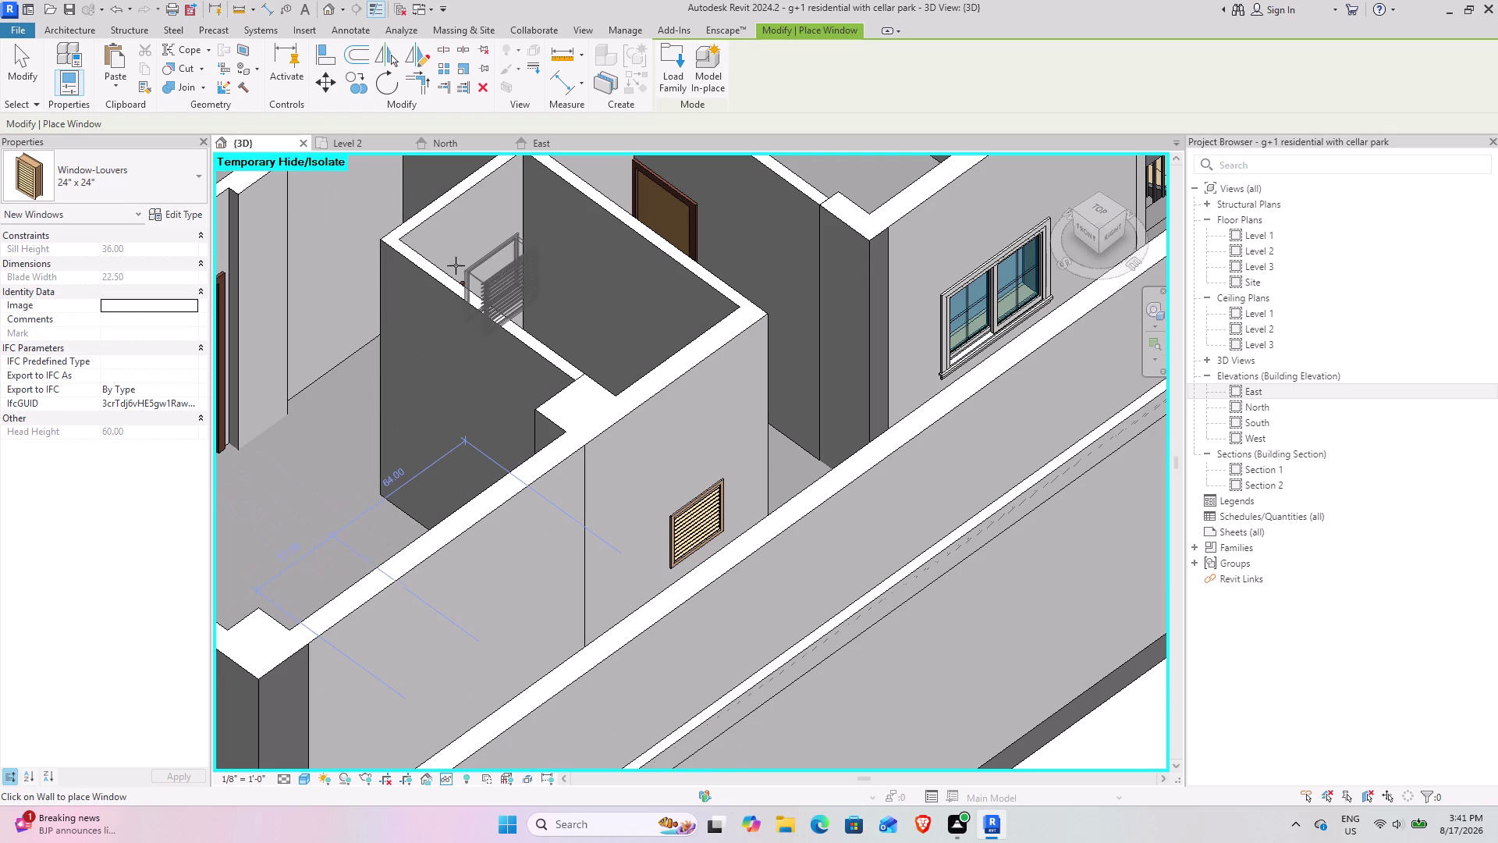
click(361, 135)
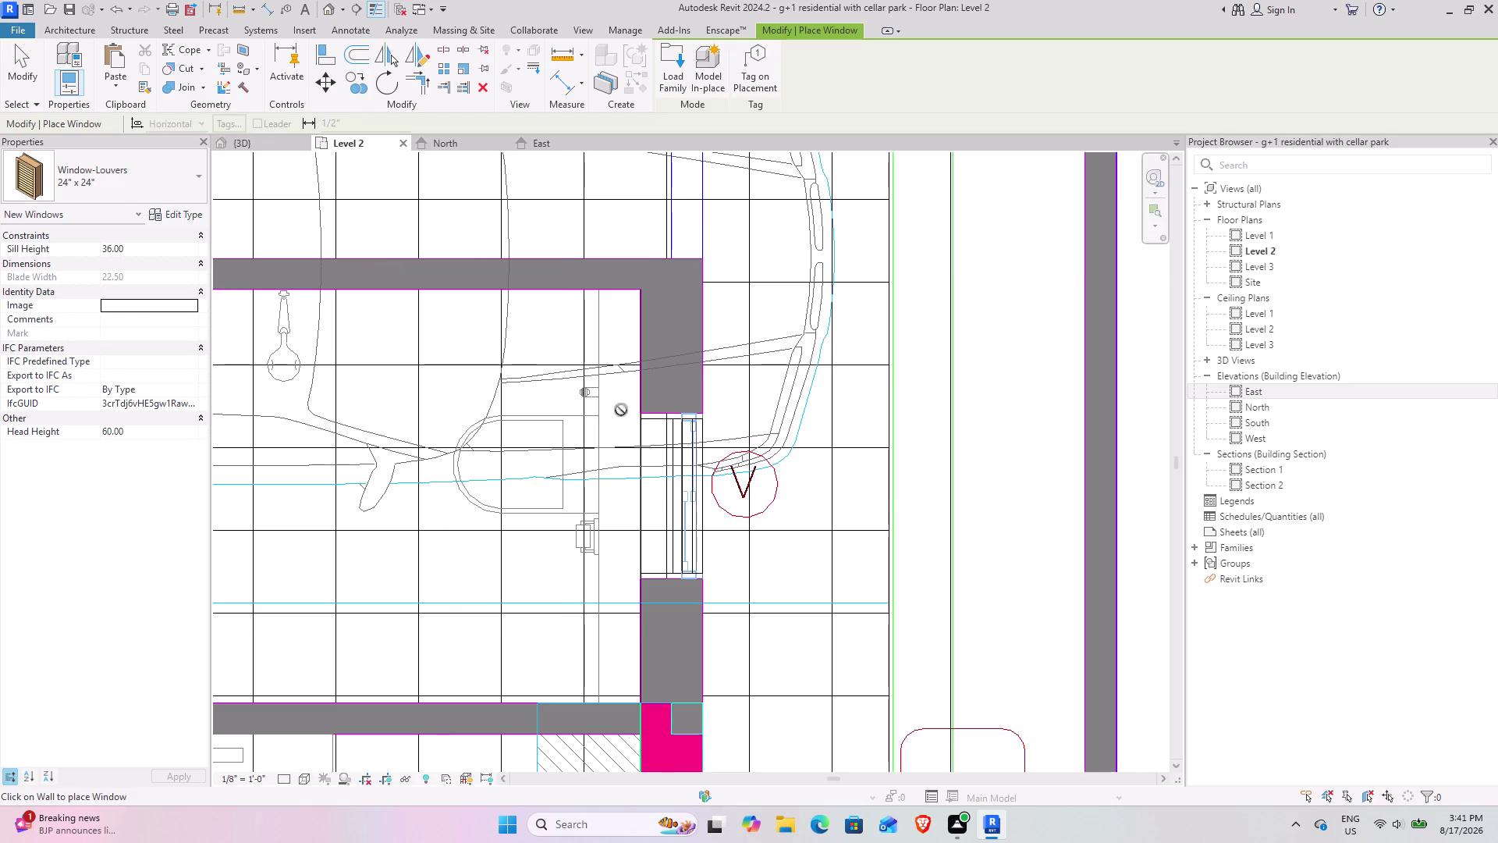
Pan along the outer wall, kitchen window wall and staircase area of the Level 2 plan.
middle_drag(562, 306, 542, 625)
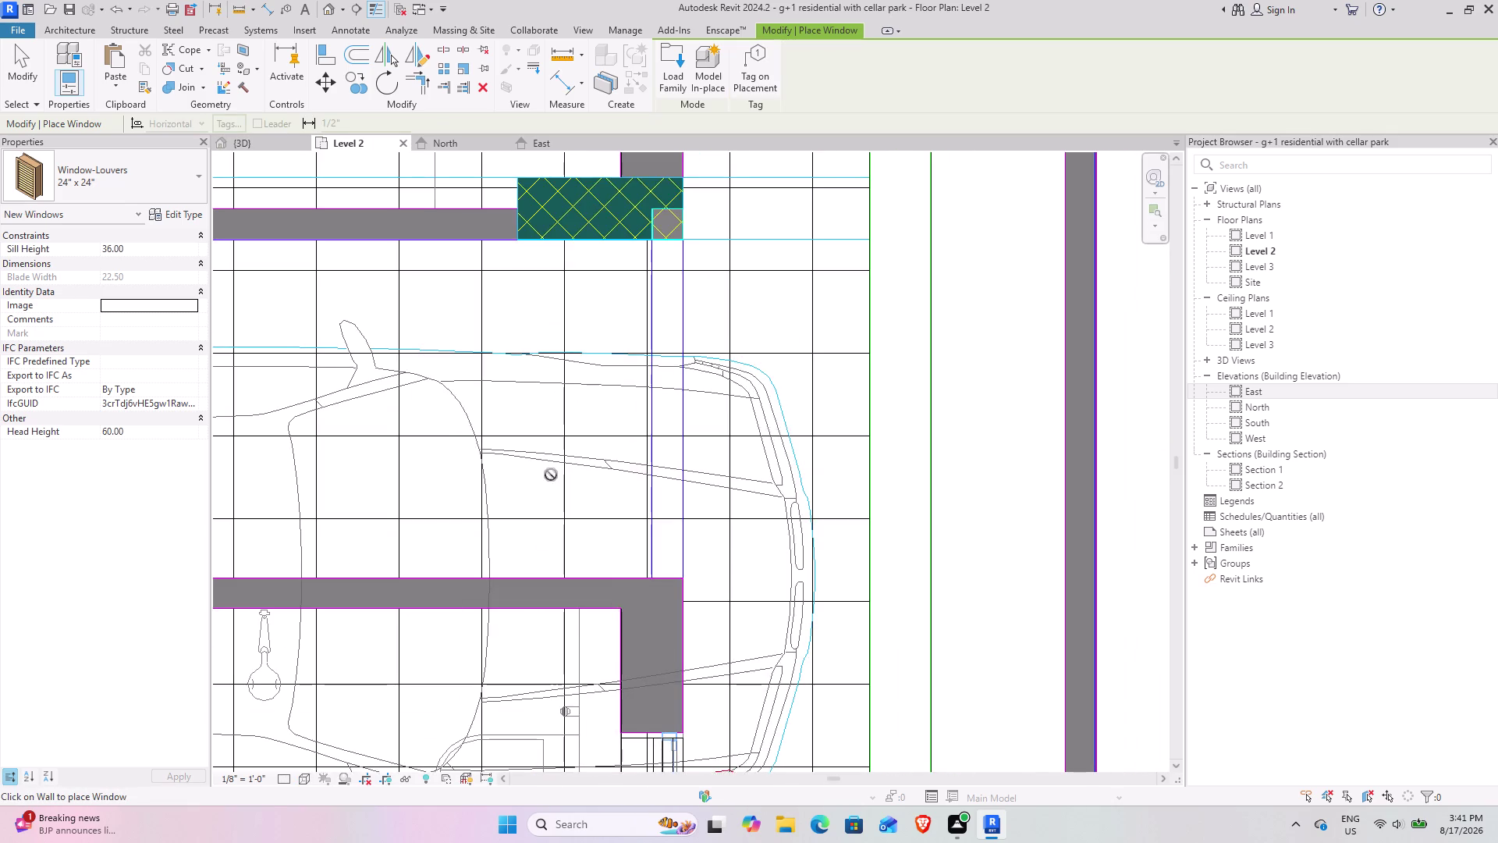
middle_drag(551, 473, 534, 197)
scroll(down, 3)
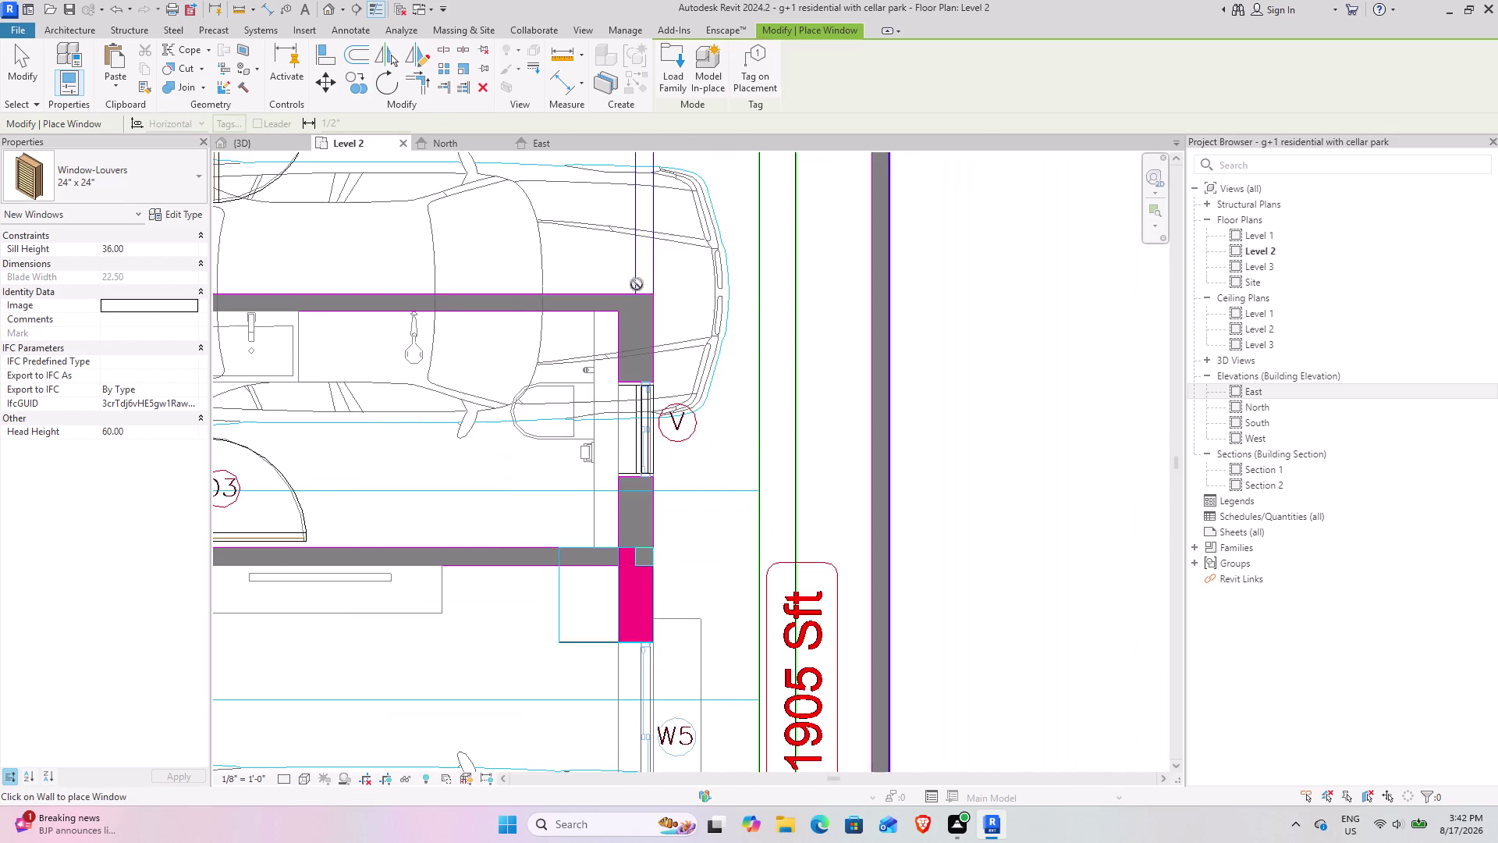
middle_drag(647, 235, 649, 523)
middle_drag(627, 336, 611, 611)
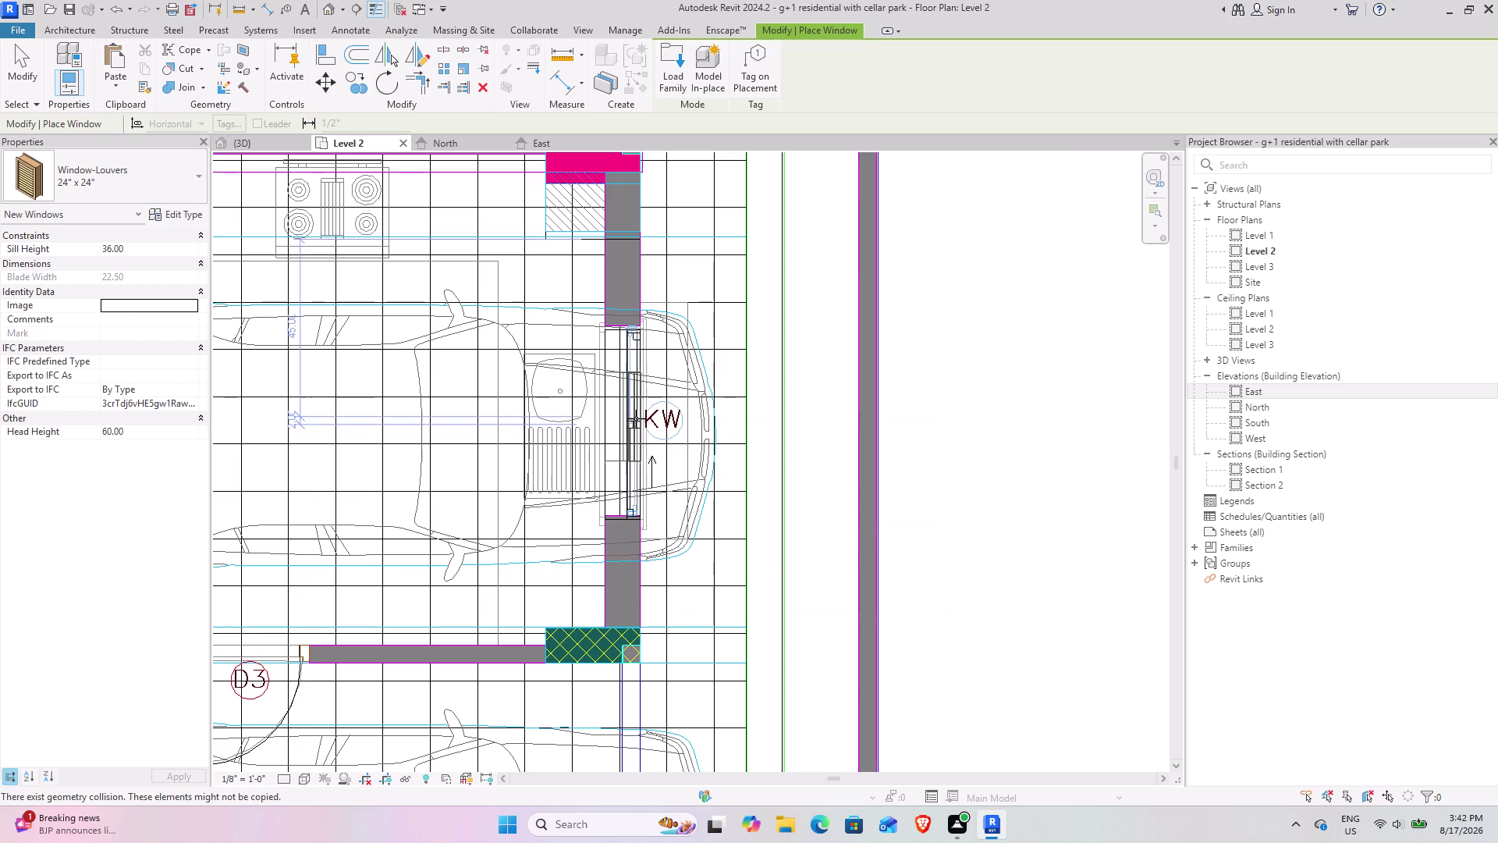
scroll(down, 3)
middle_drag(638, 340, 636, 537)
middle_drag(617, 397, 627, 670)
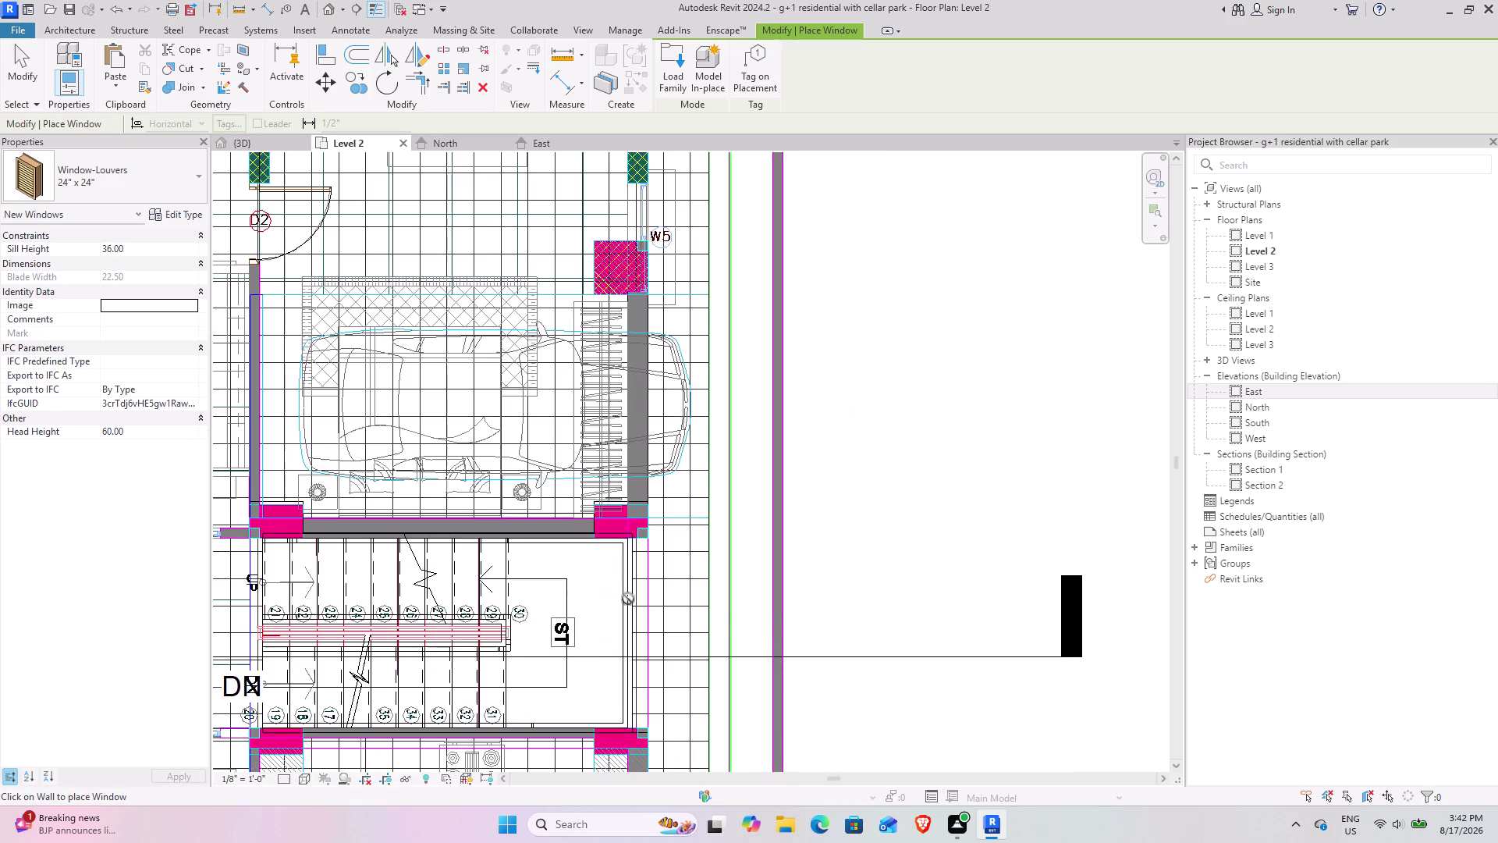
scroll(down, 3)
middle_drag(655, 434, 693, 660)
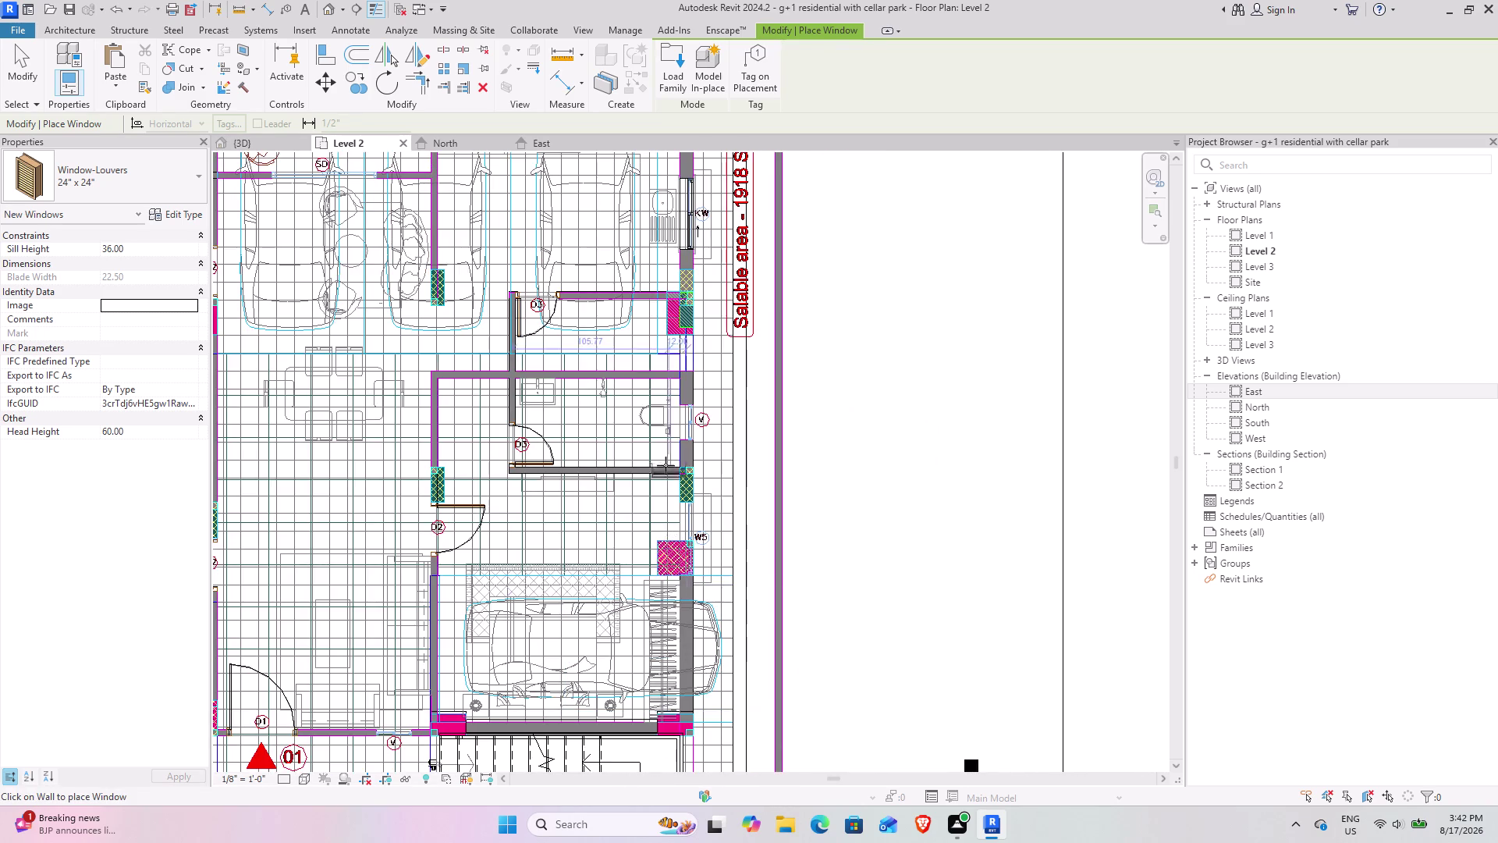
scroll(up, 3)
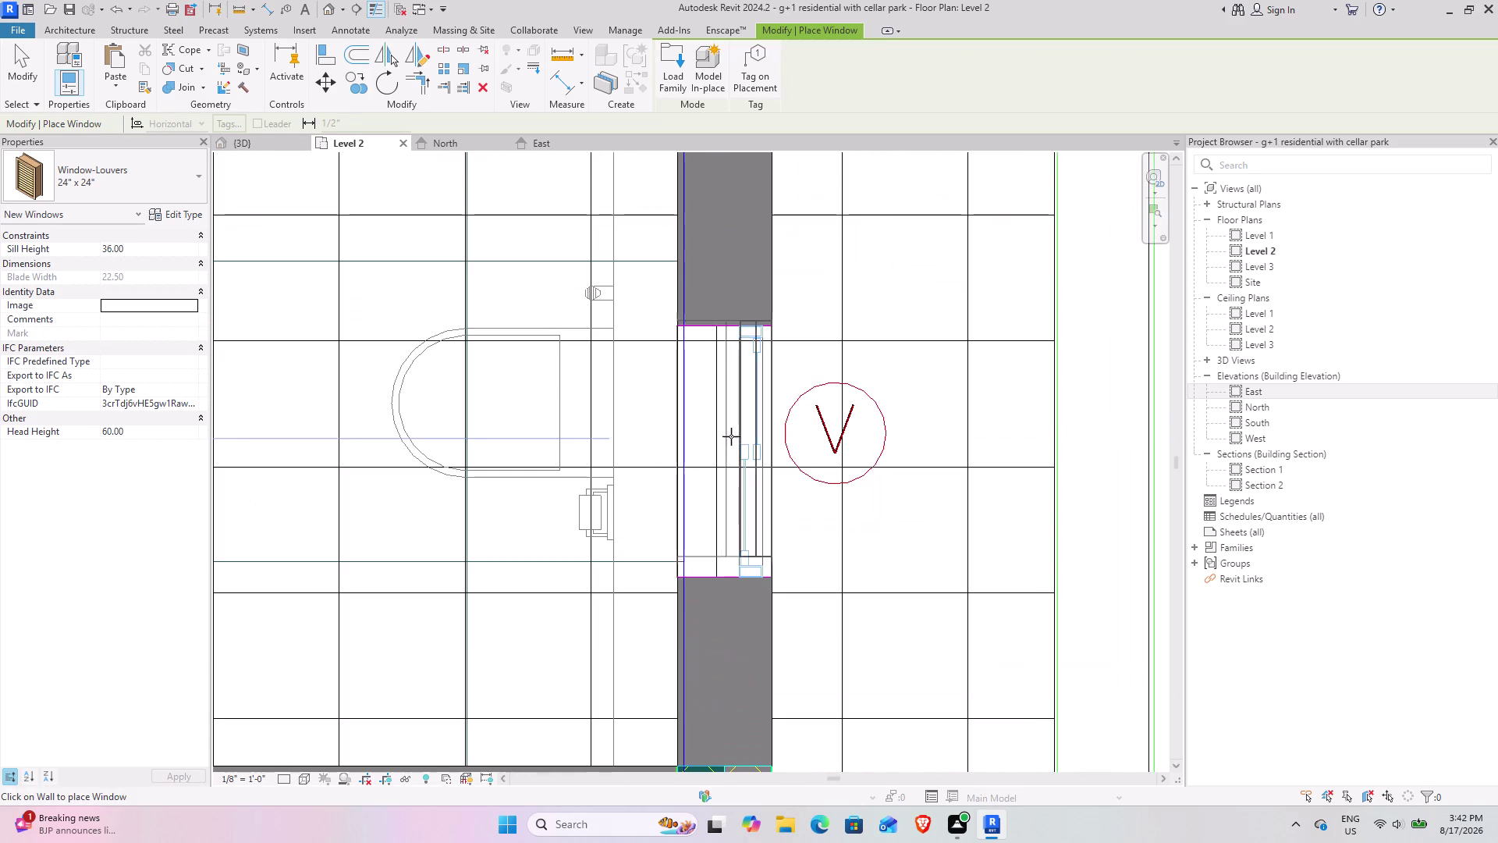
Pan to the bathroom block beside the parking and click at the bathroom ventilators.
click(771, 455)
scroll(down, 3)
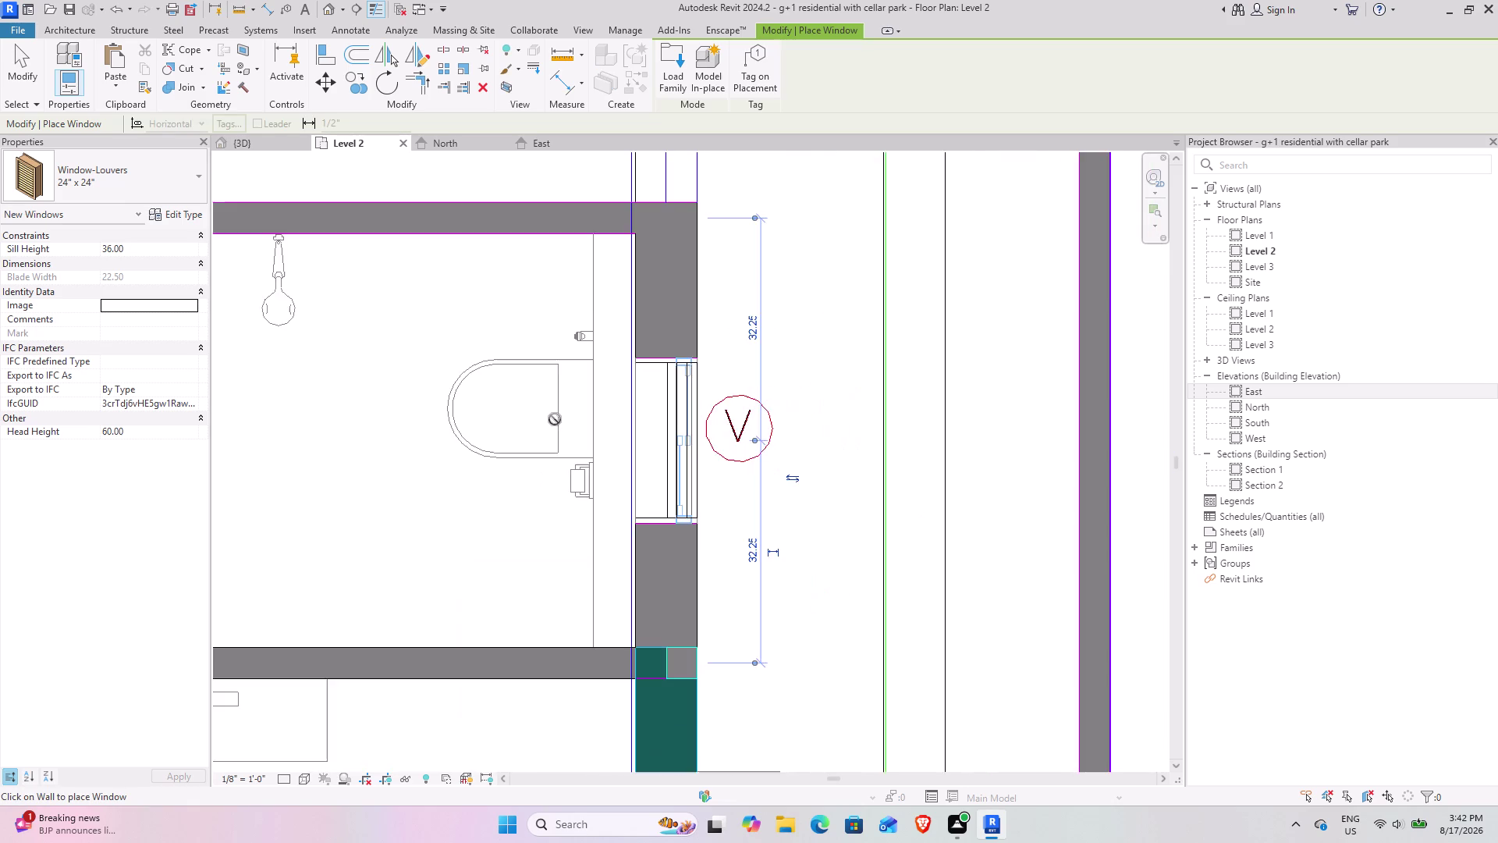
scroll(down, 3)
middle_drag(505, 338, 647, 659)
middle_drag(466, 553, 967, 402)
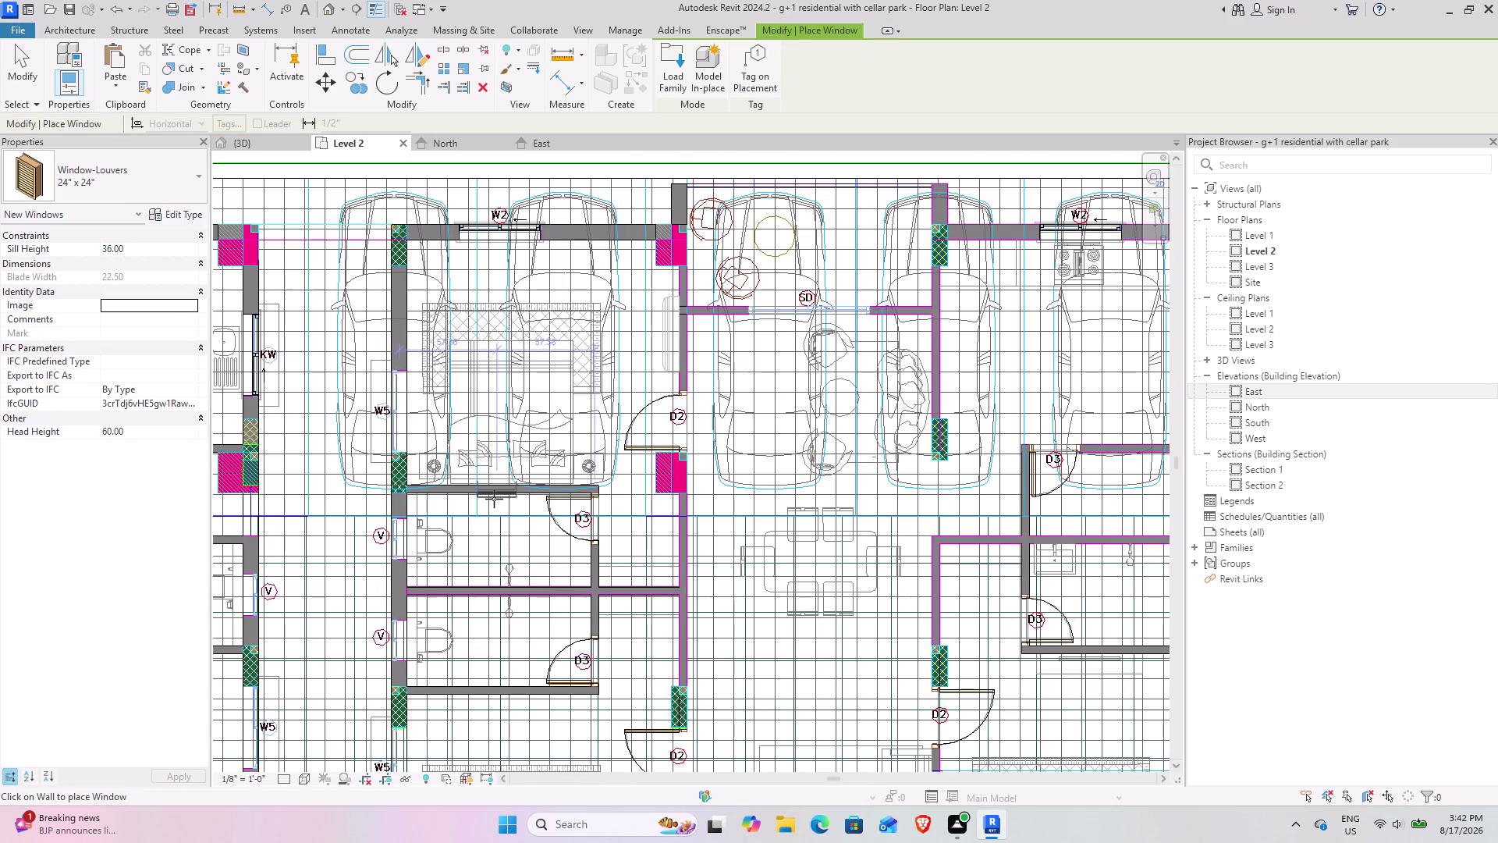
middle_drag(491, 499, 629, 492)
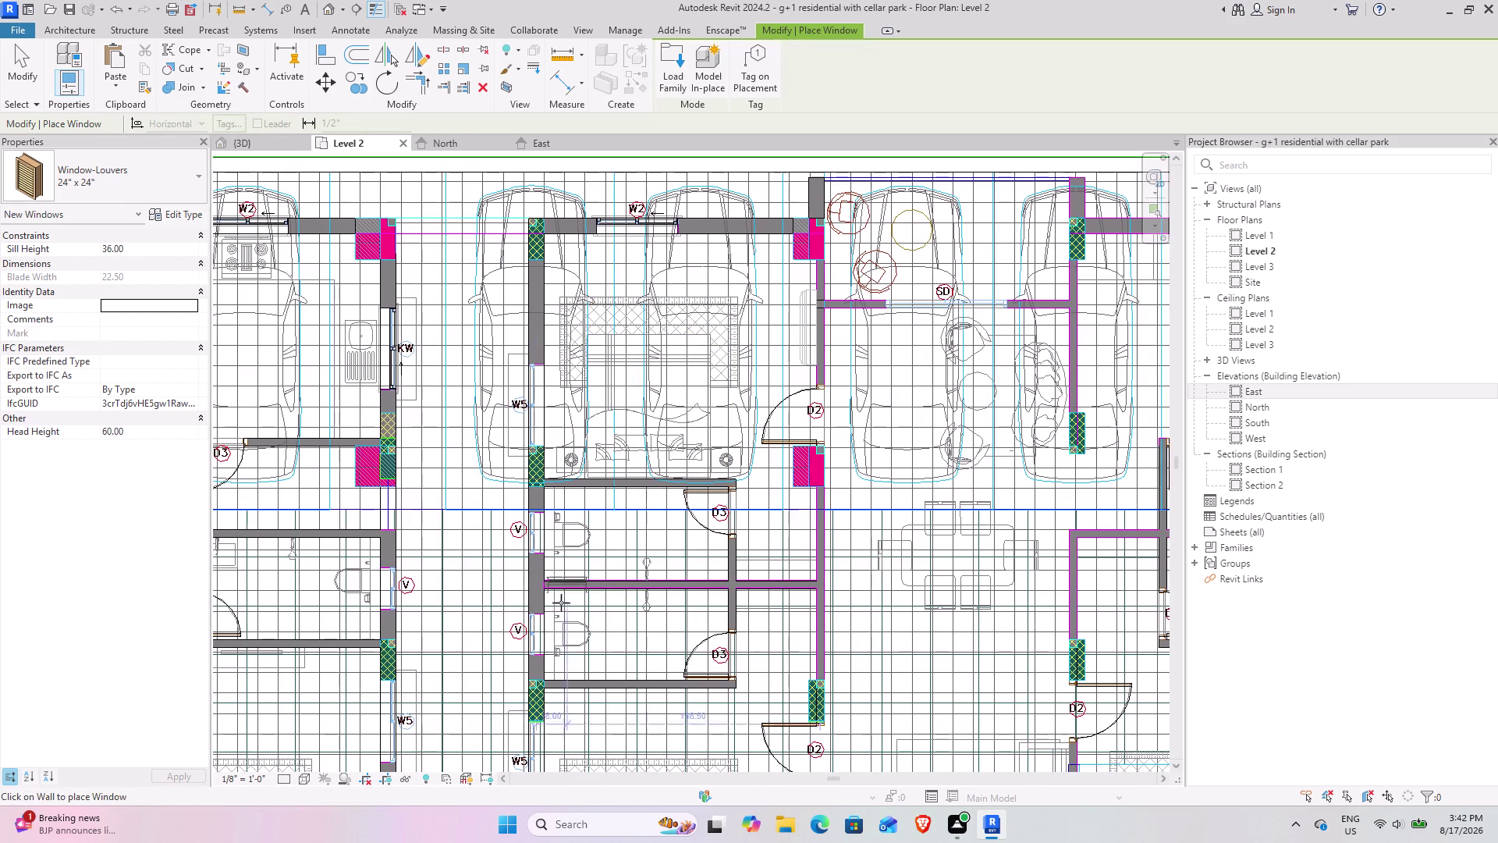
middle_drag(528, 638, 653, 432)
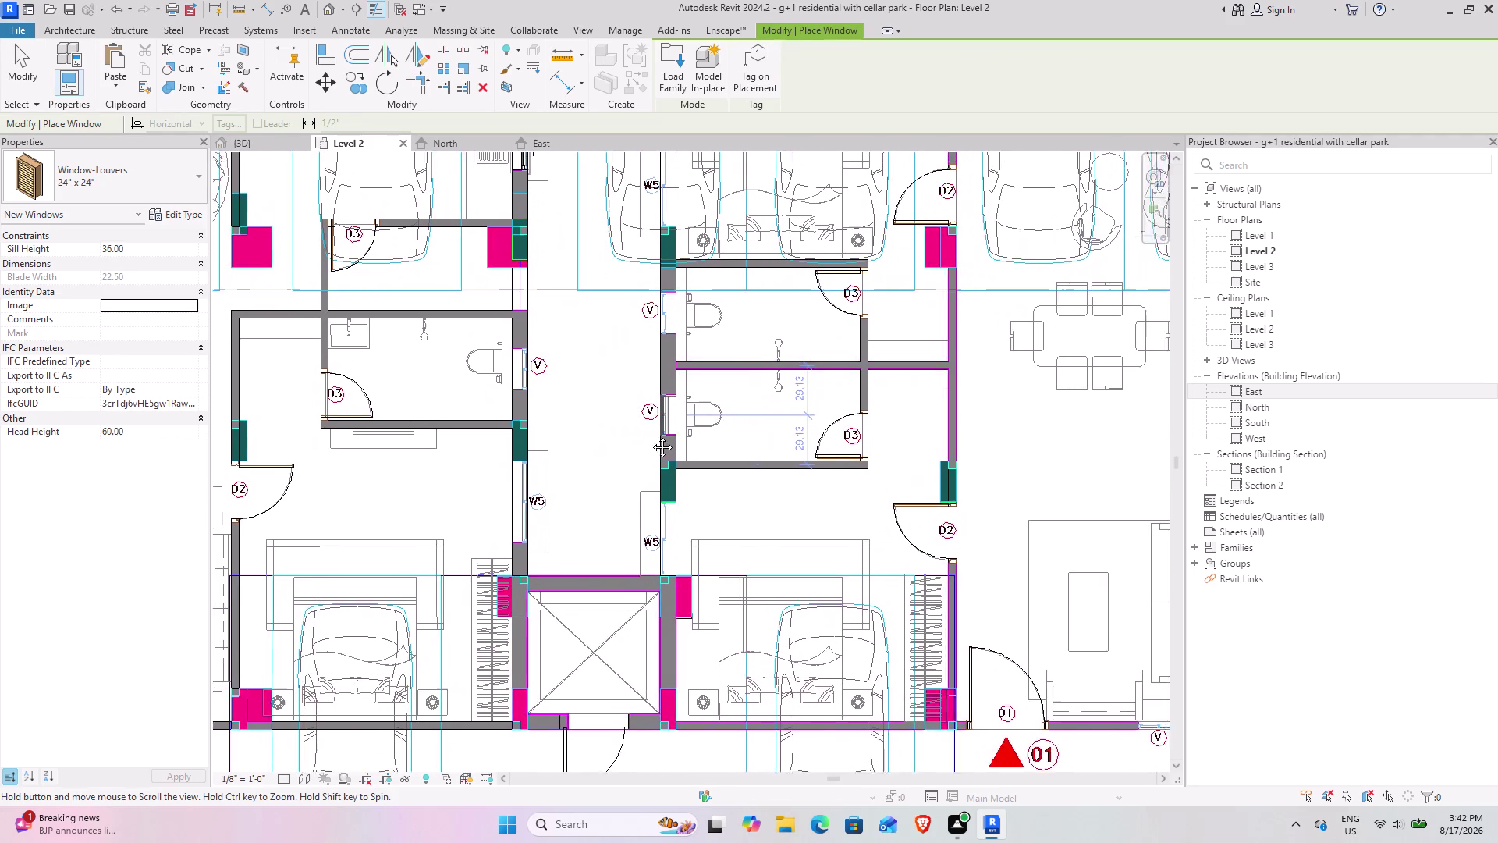
middle_drag(654, 431, 586, 520)
scroll(up, 3)
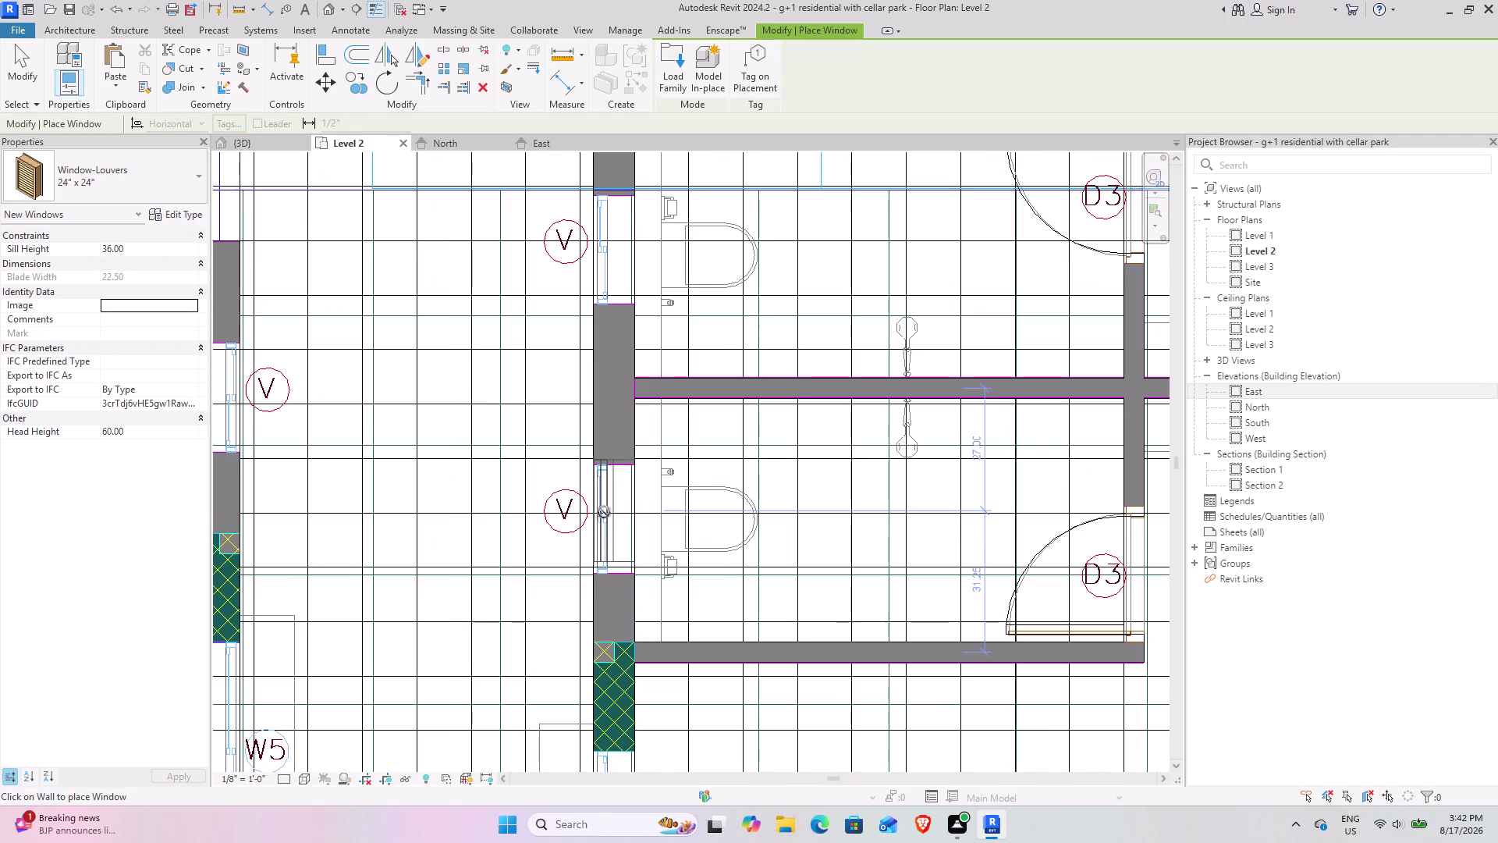
scroll(up, 3)
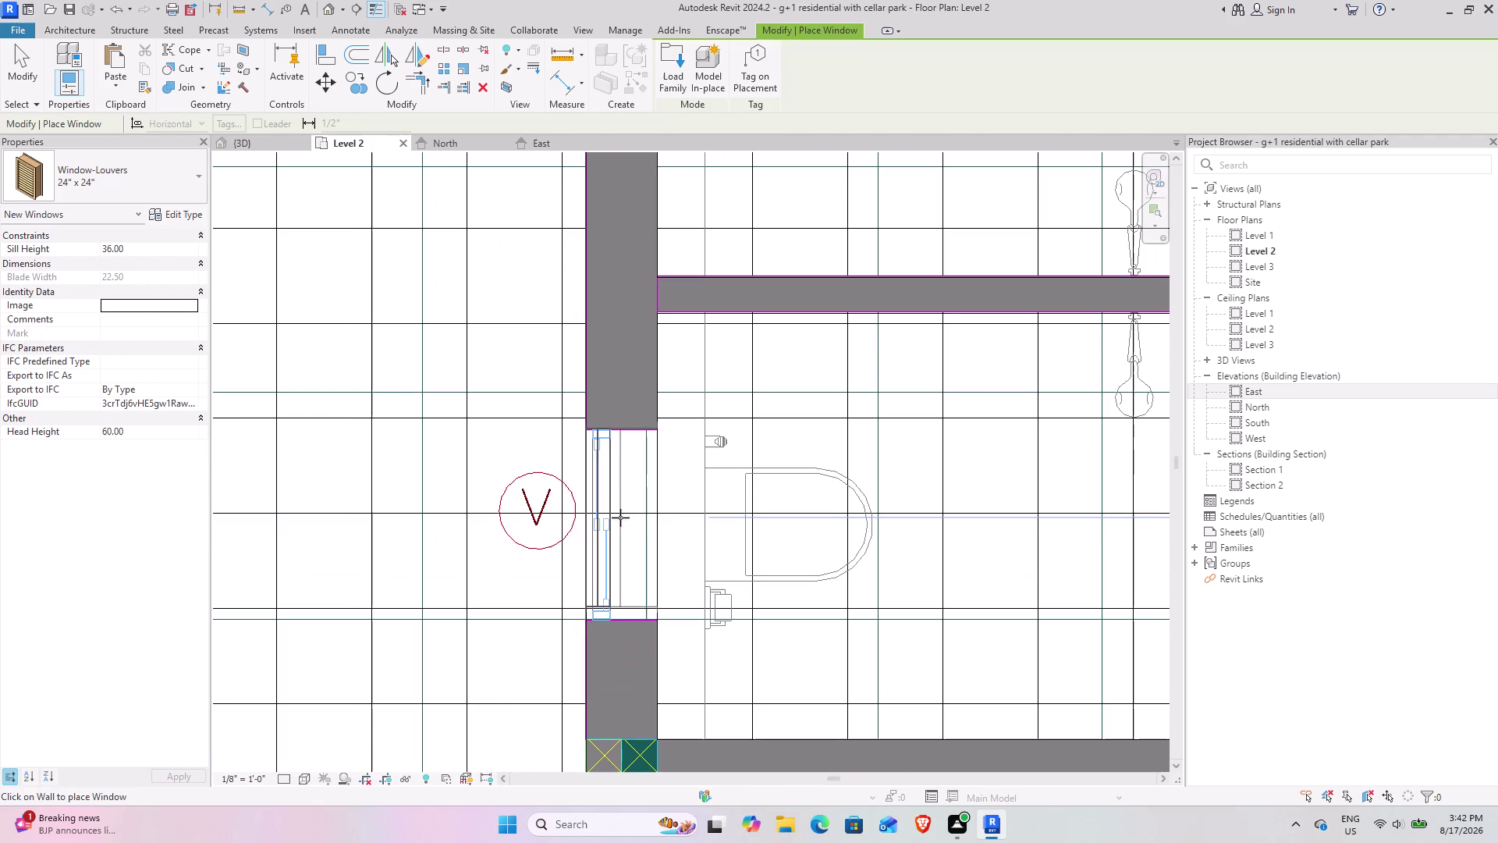
click(615, 526)
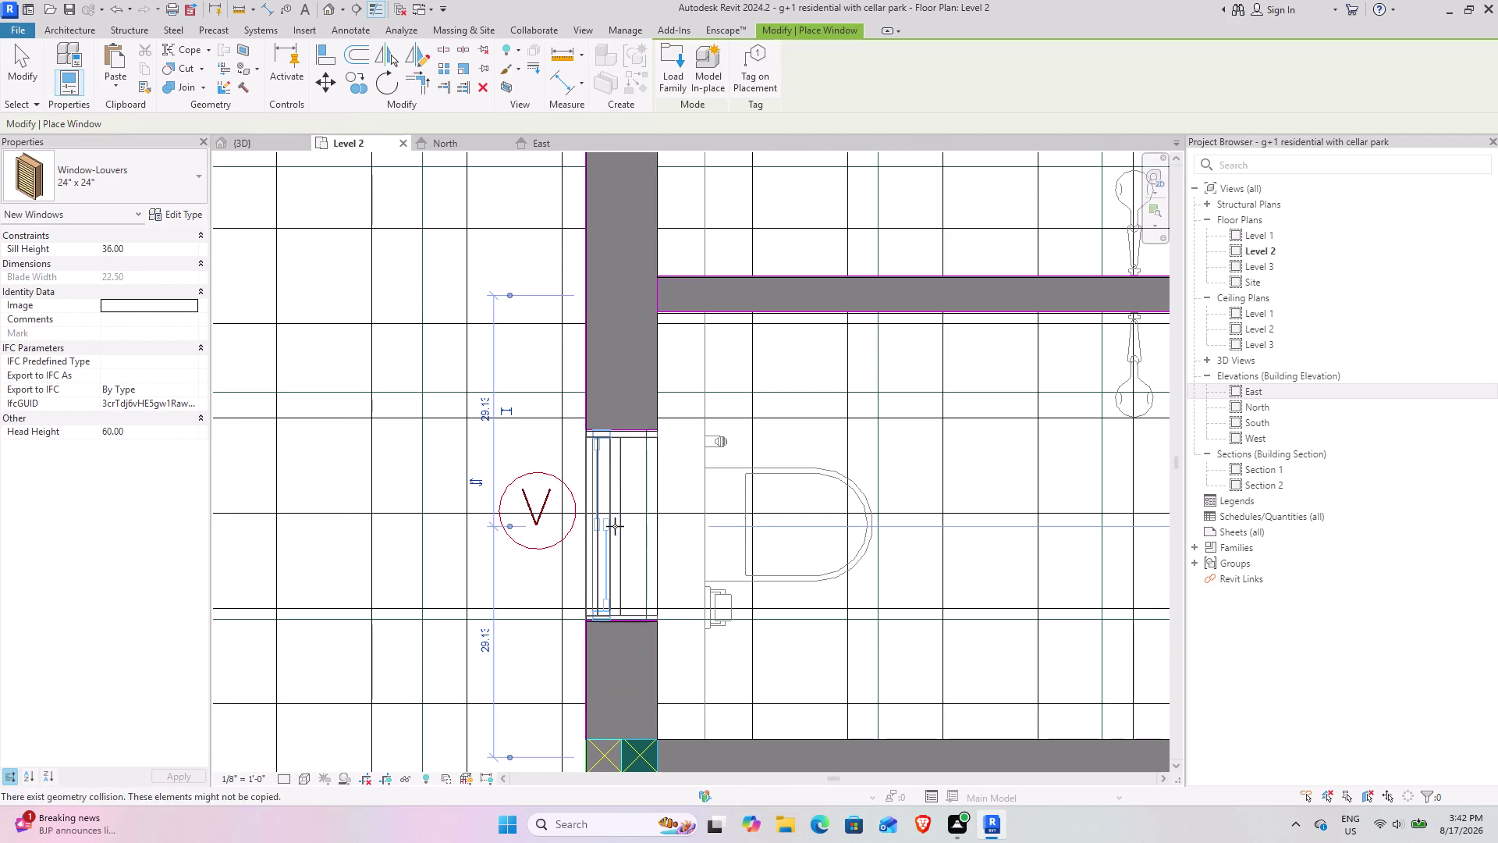
Check the neighbouring bathroom ventilators, then pan up toward the parking walls.
middle_drag(631, 302, 605, 710)
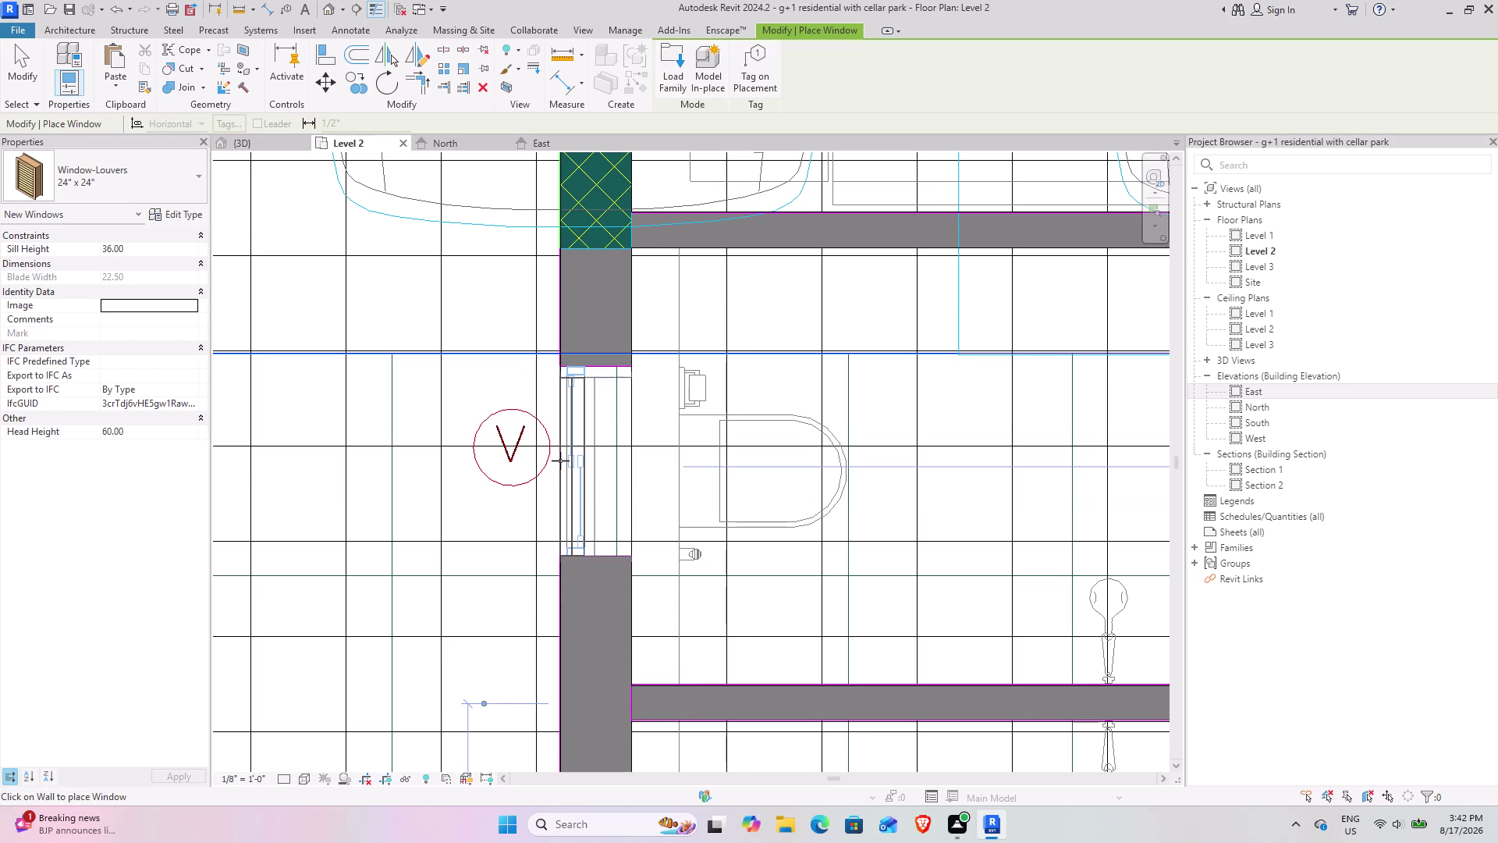
click(560, 455)
middle_drag(314, 517, 543, 508)
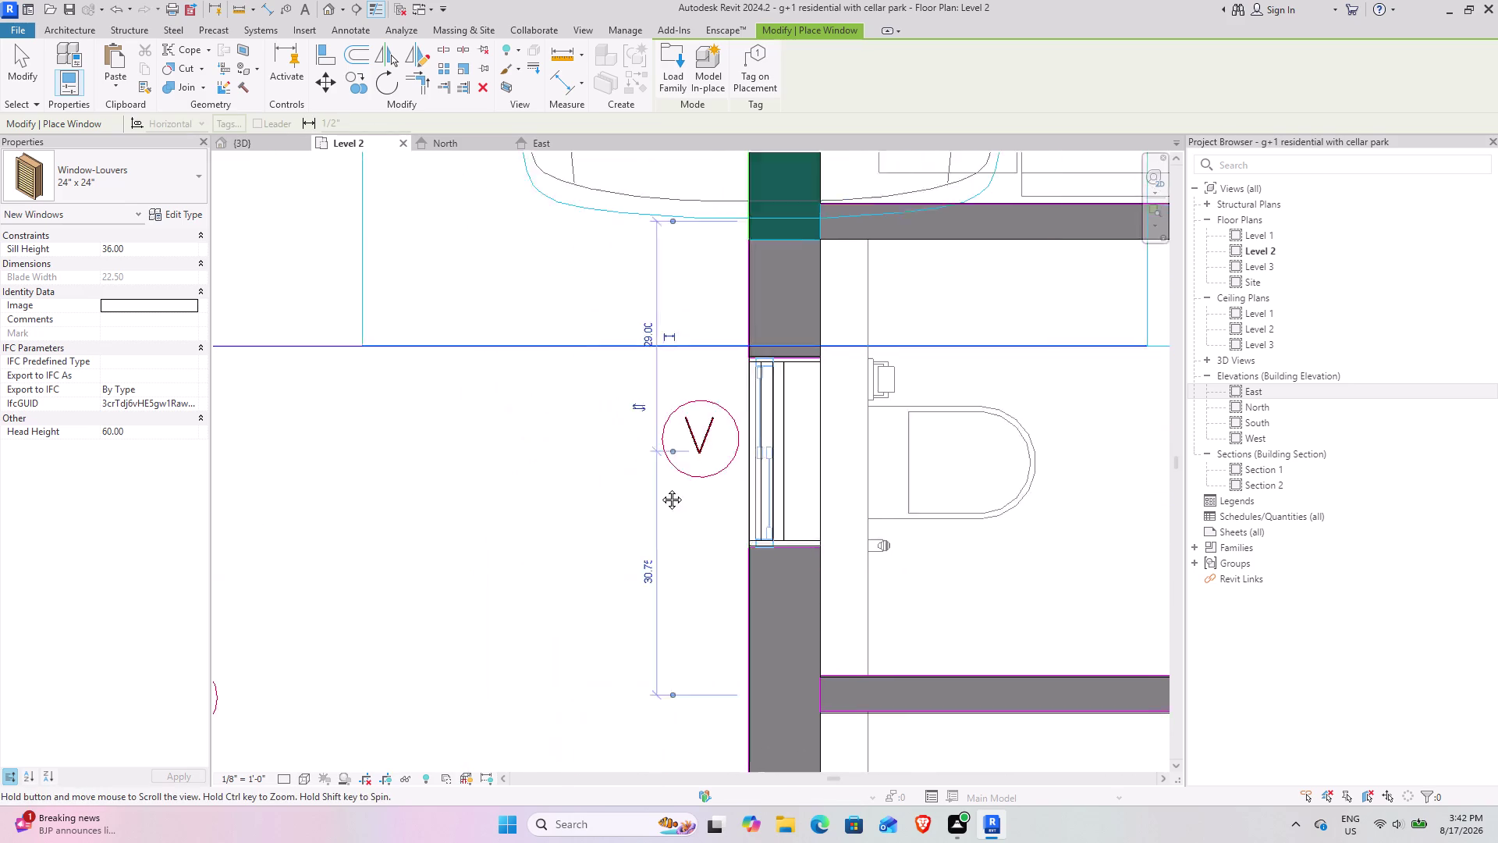
middle_drag(544, 508, 884, 444)
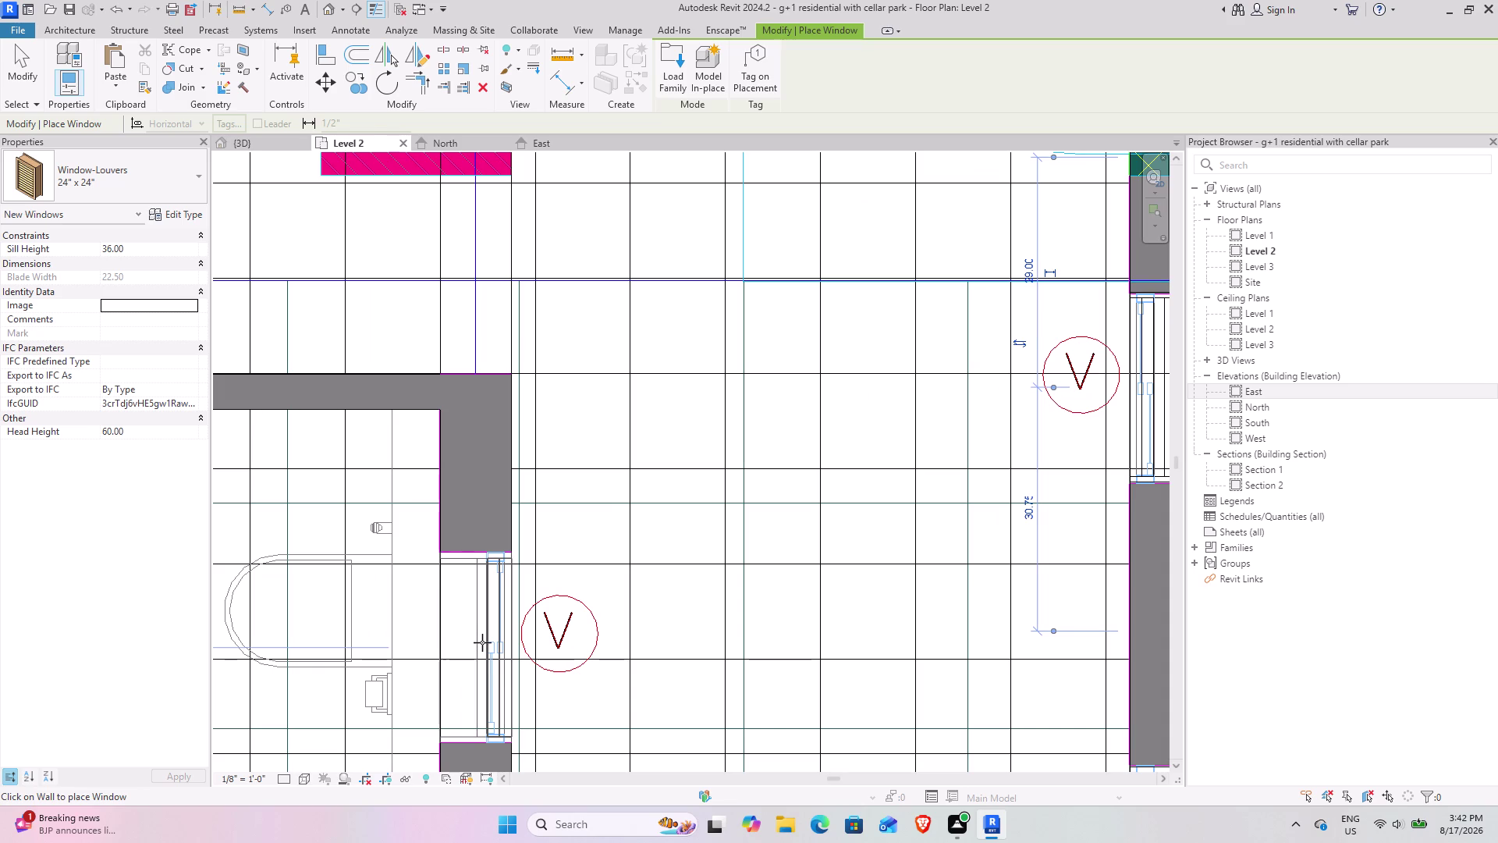
click(482, 643)
middle_drag(548, 642, 547, 233)
scroll(up, 3)
middle_drag(539, 634, 535, 364)
scroll(down, 3)
middle_drag(569, 381, 606, 754)
middle_drag(595, 394, 595, 766)
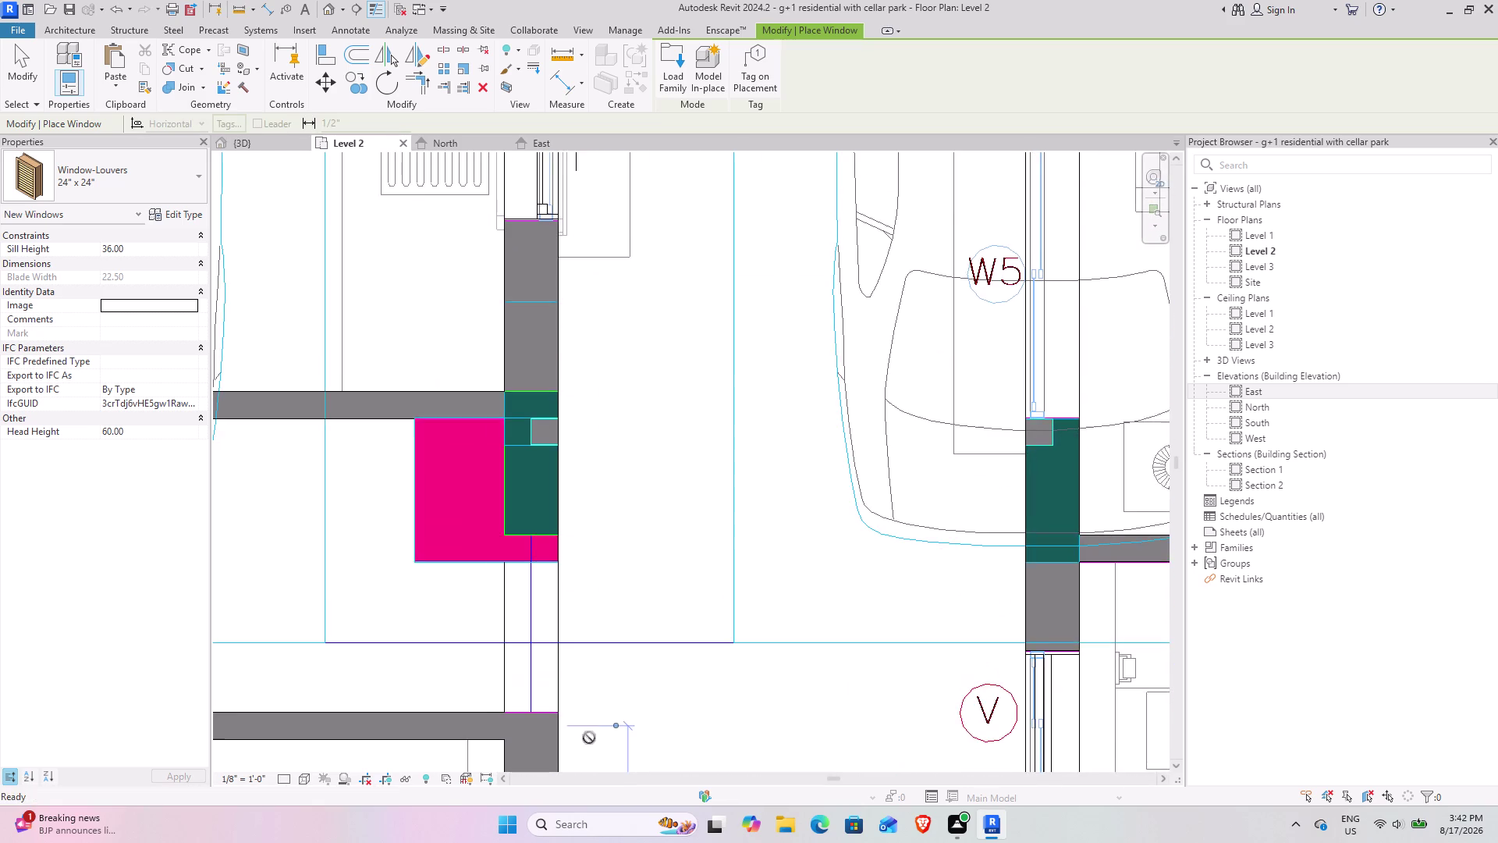
scroll(down, 3)
Pan across the central bathrooms, kitchen wall and upper-left part of the plan.
middle_drag(619, 685, 557, 431)
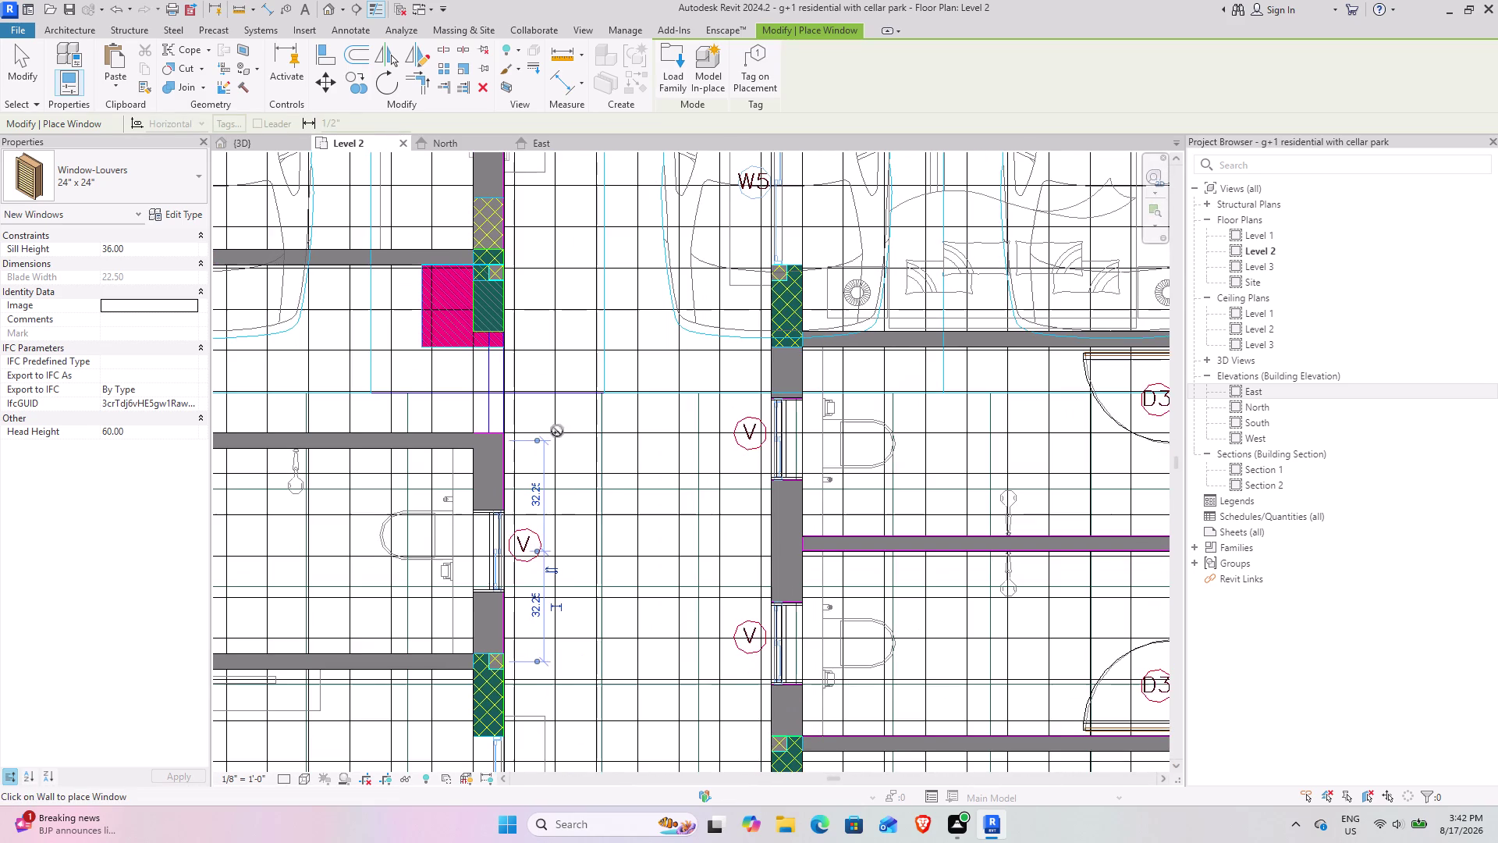
scroll(down, 3)
middle_drag(621, 568, 623, 398)
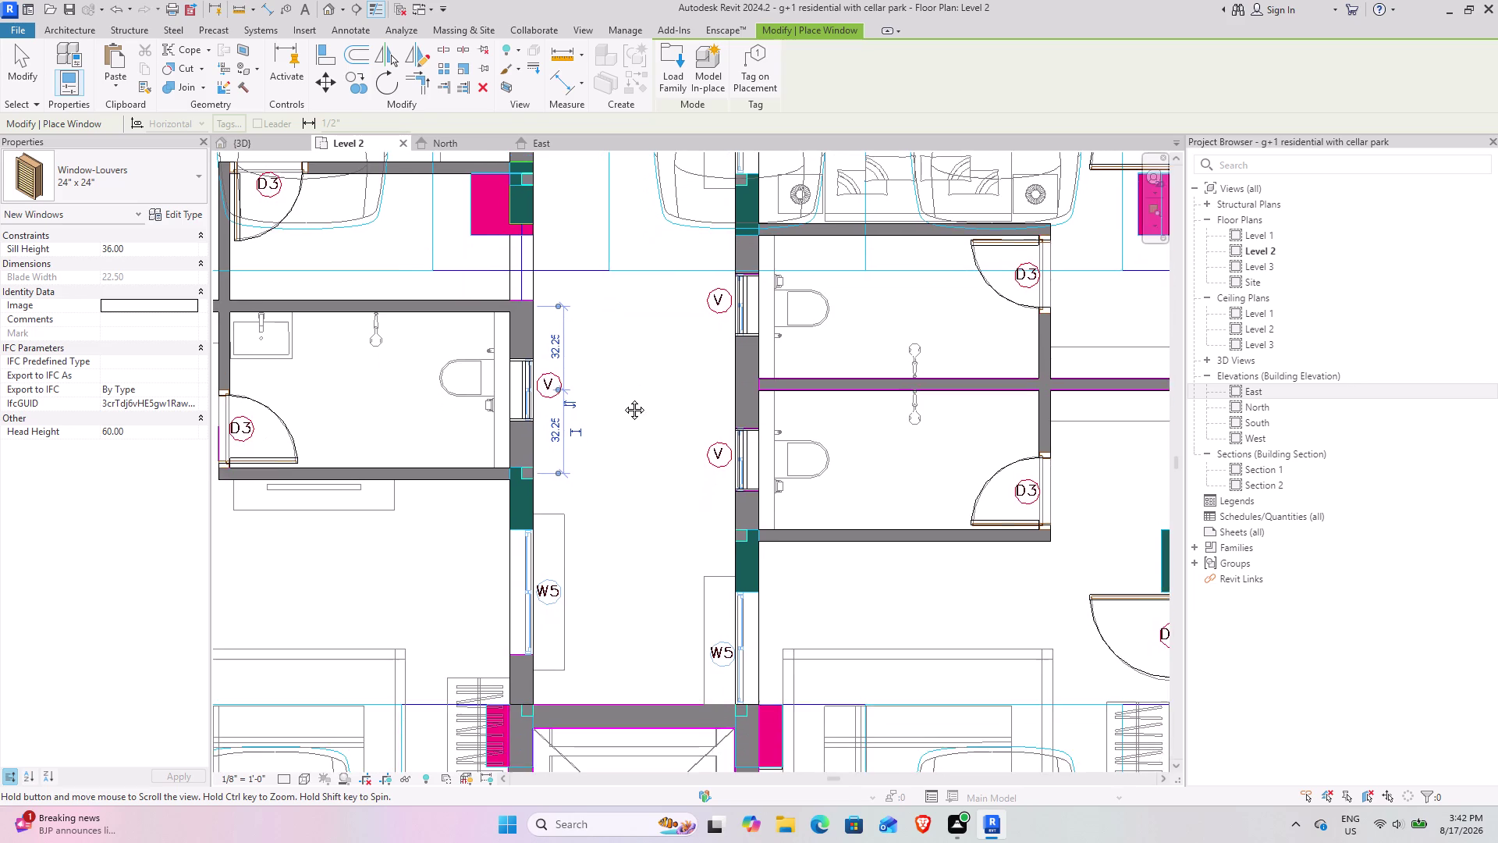
middle_drag(623, 398, 813, 638)
middle_drag(835, 483, 829, 553)
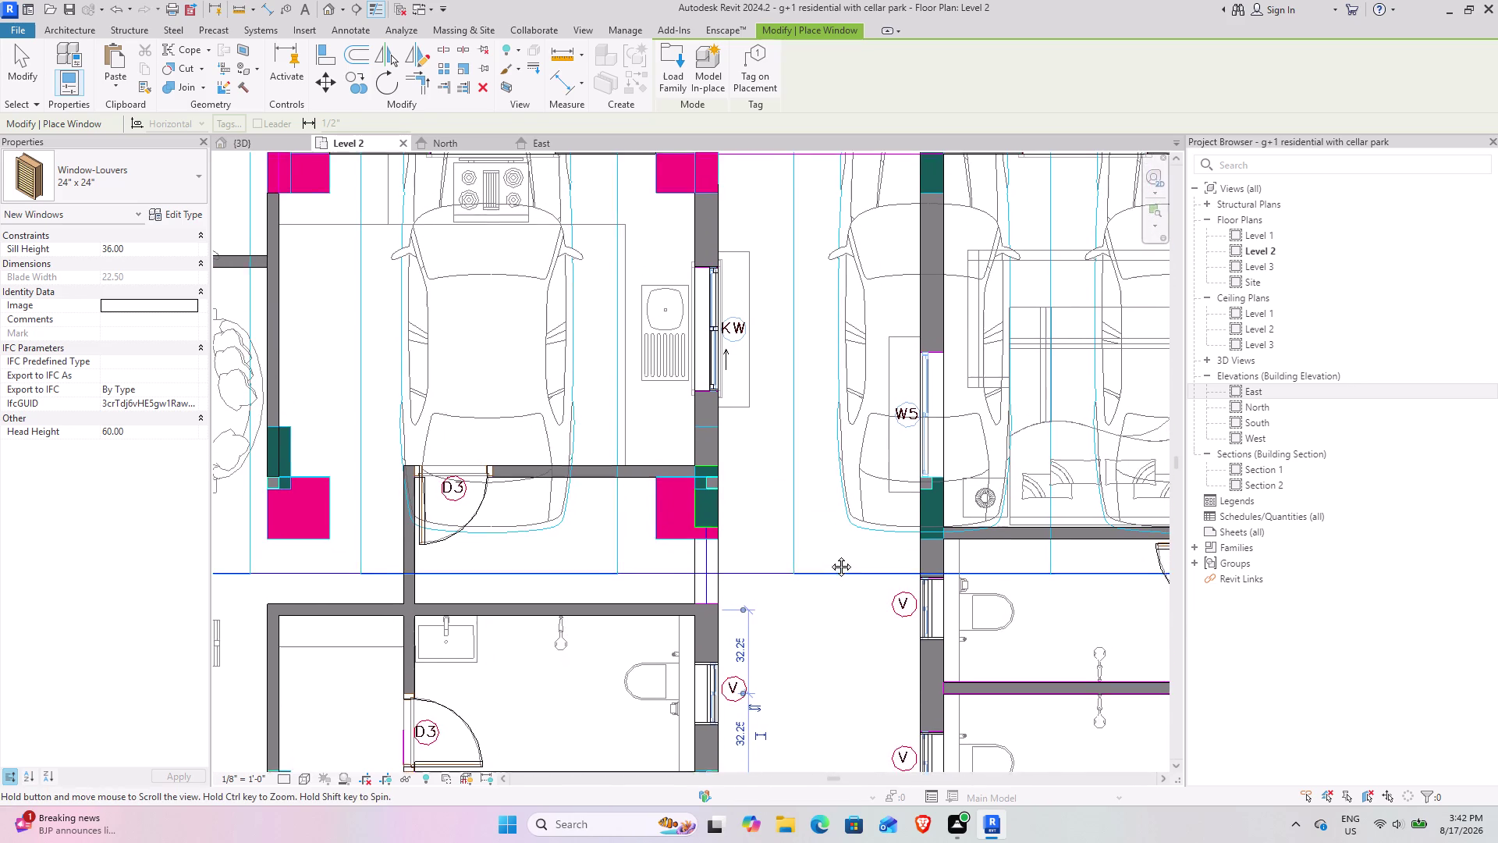
middle_drag(830, 554, 897, 558)
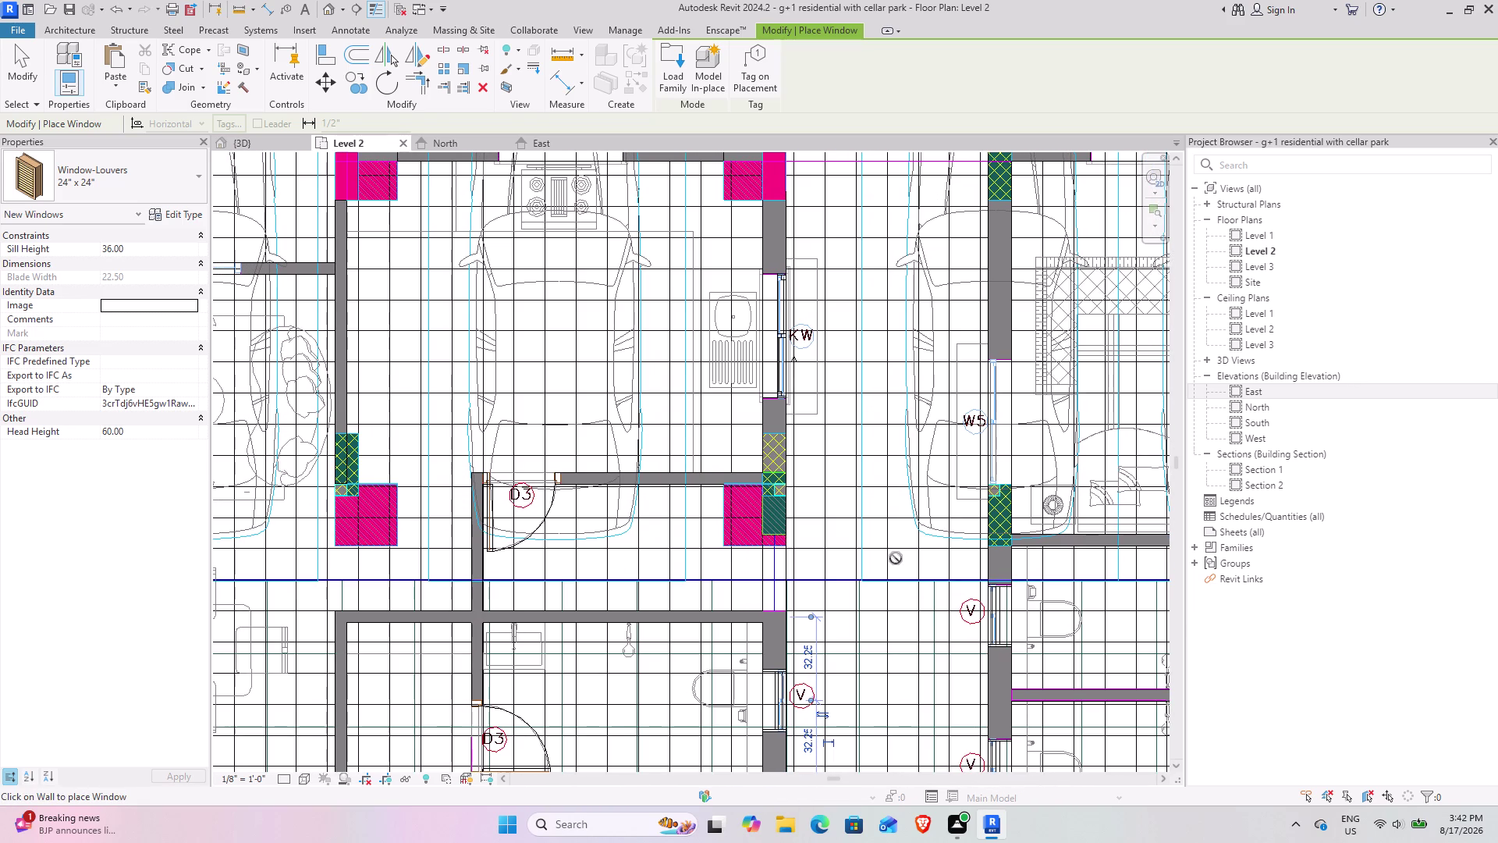
scroll(down, 3)
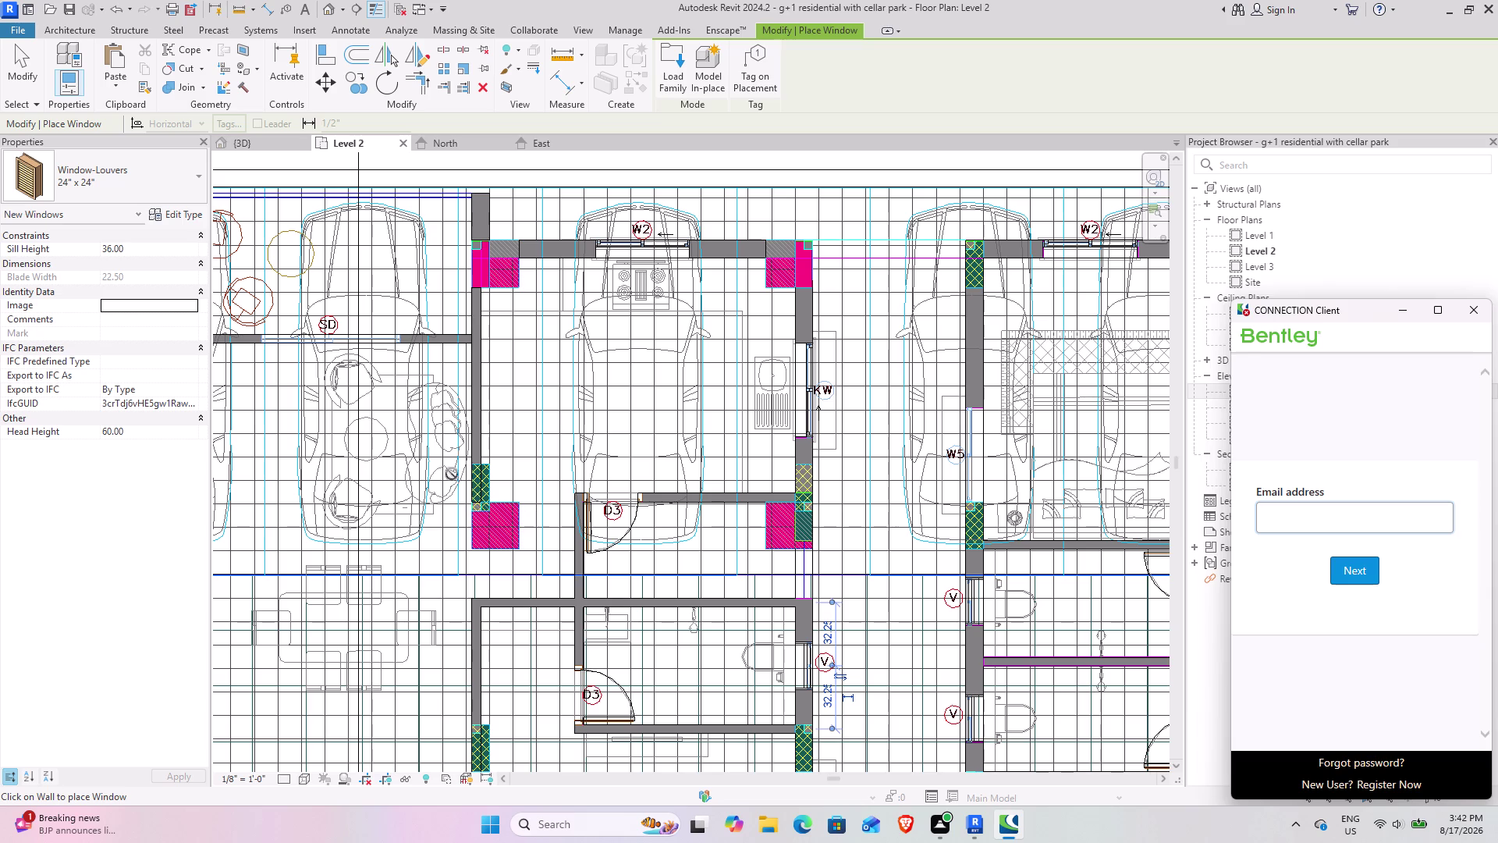
middle_drag(420, 494, 744, 376)
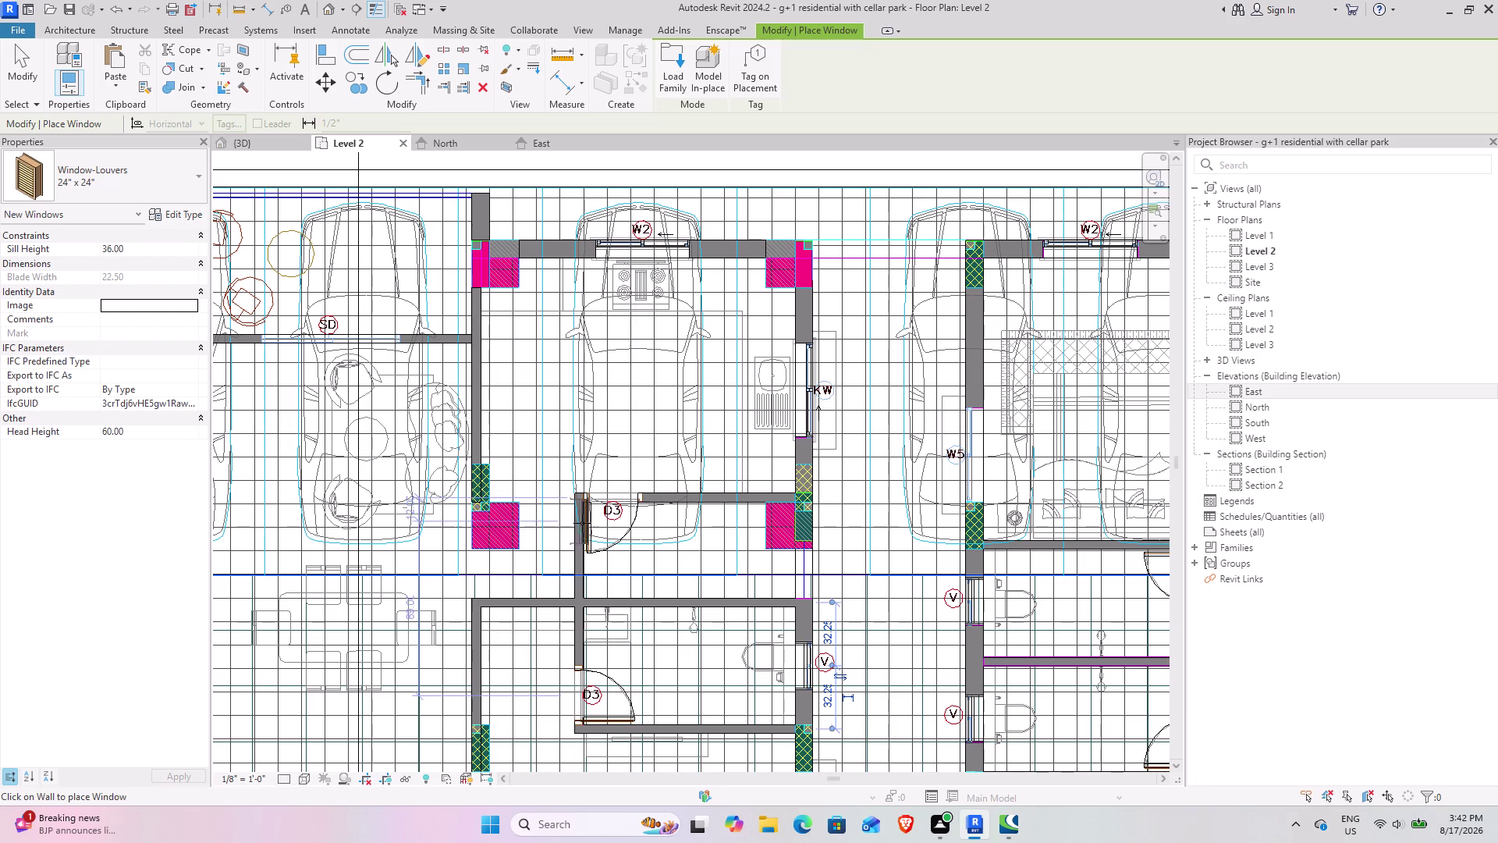
middle_drag(519, 532, 819, 373)
scroll(down, 3)
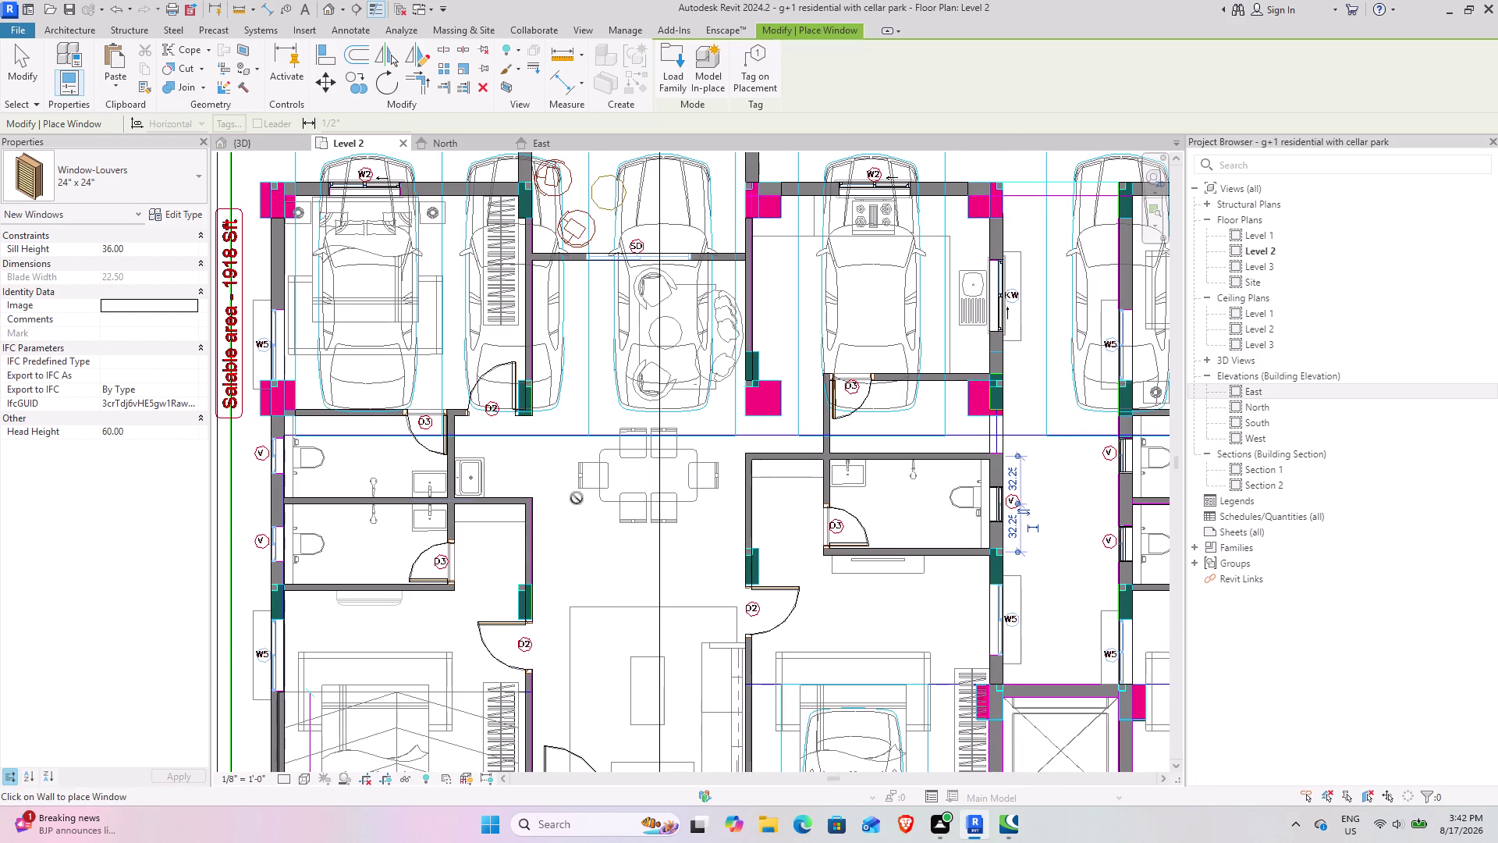
scroll(up, 3)
scroll(up, 3)
scroll(up, 3)
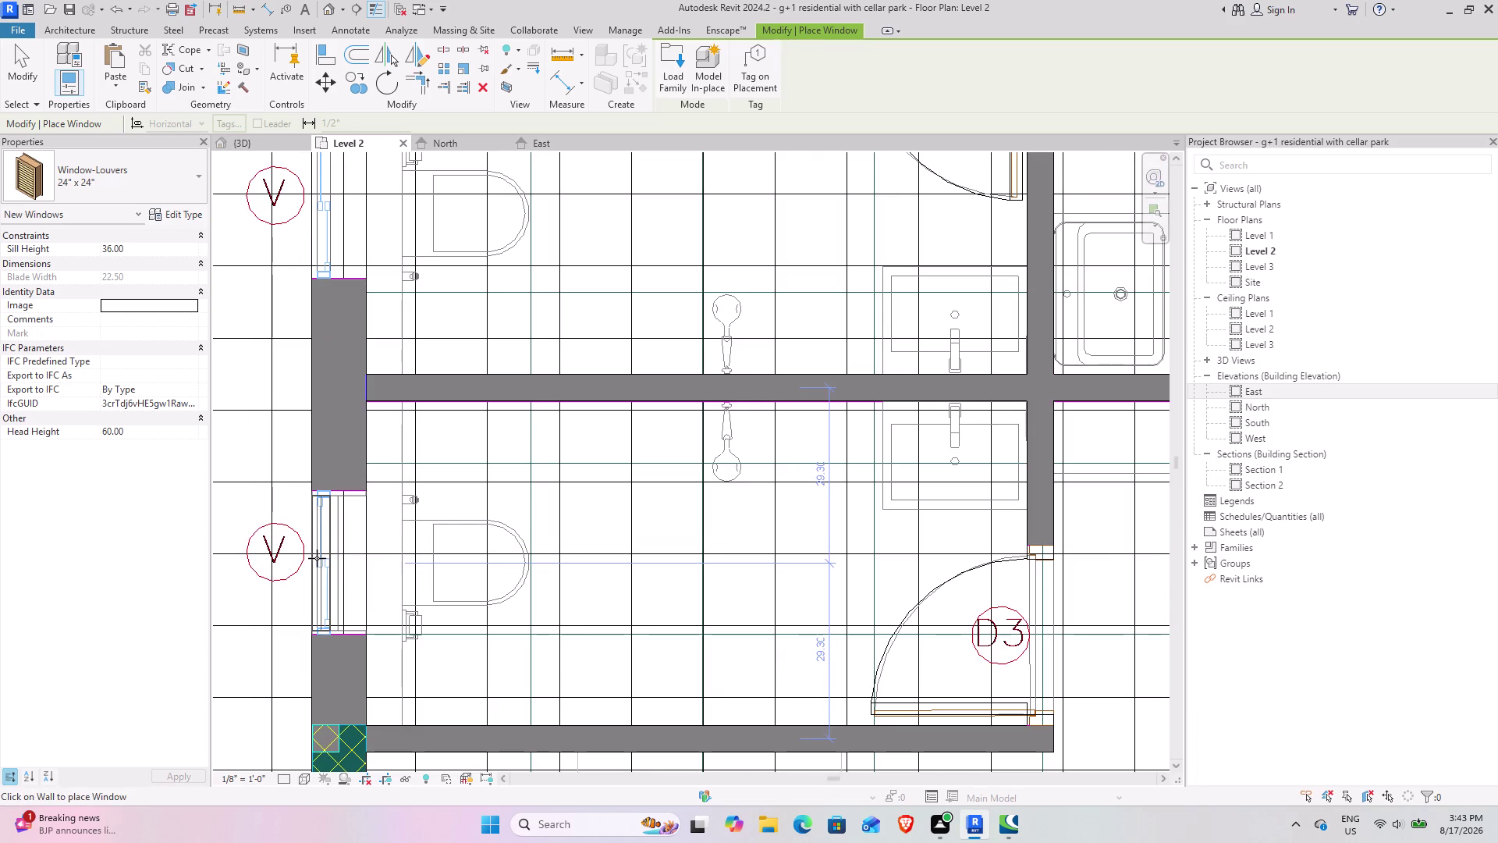
Check the ventilator near the salable-area label, left bathrooms and bedrooms, then switch to 3D.
click(316, 560)
middle_drag(351, 323, 412, 706)
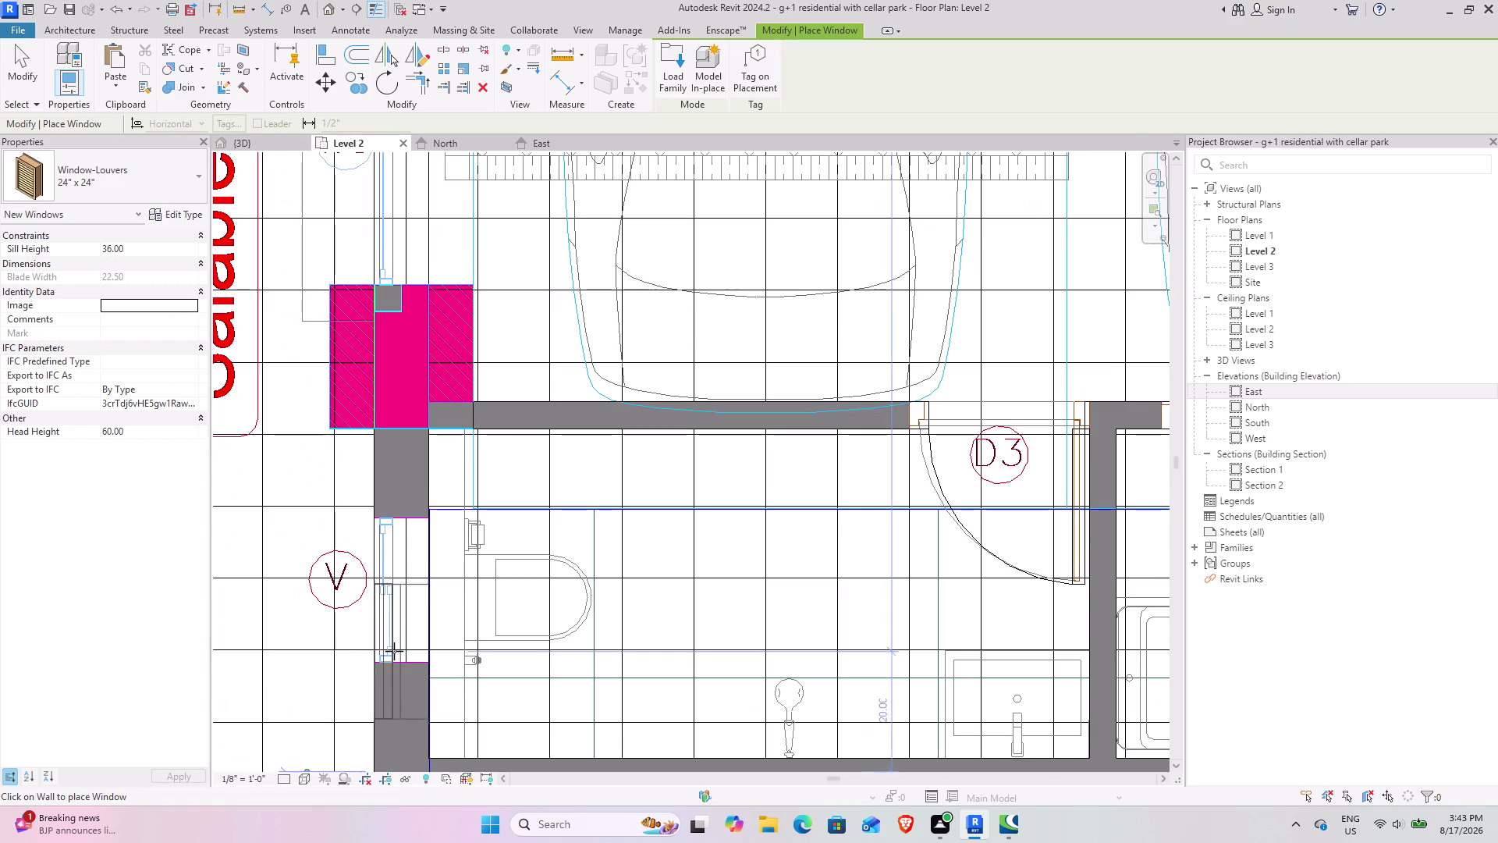
click(376, 593)
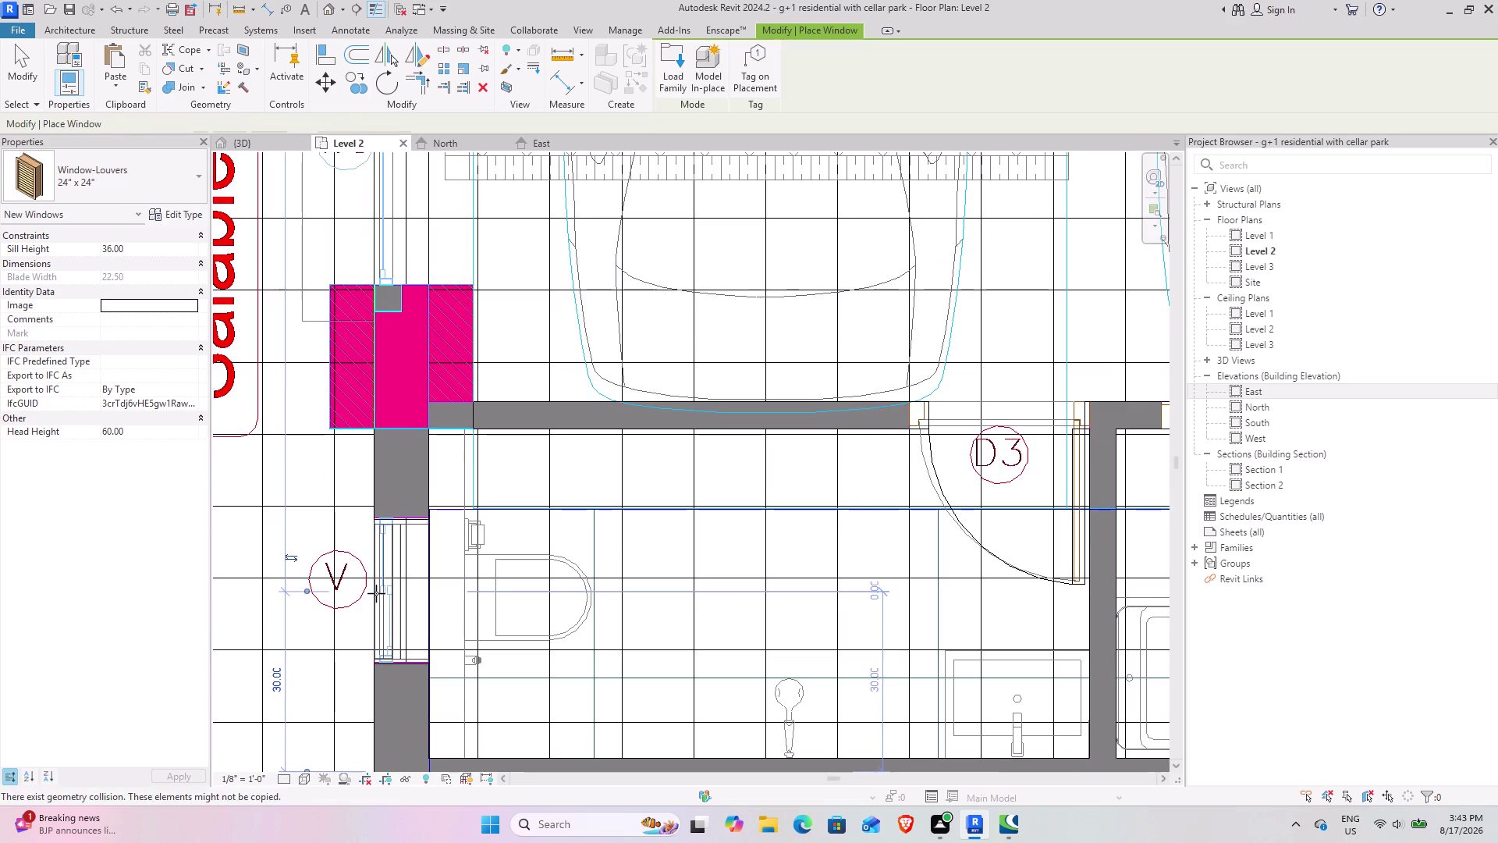
scroll(down, 3)
middle_drag(367, 570, 407, 475)
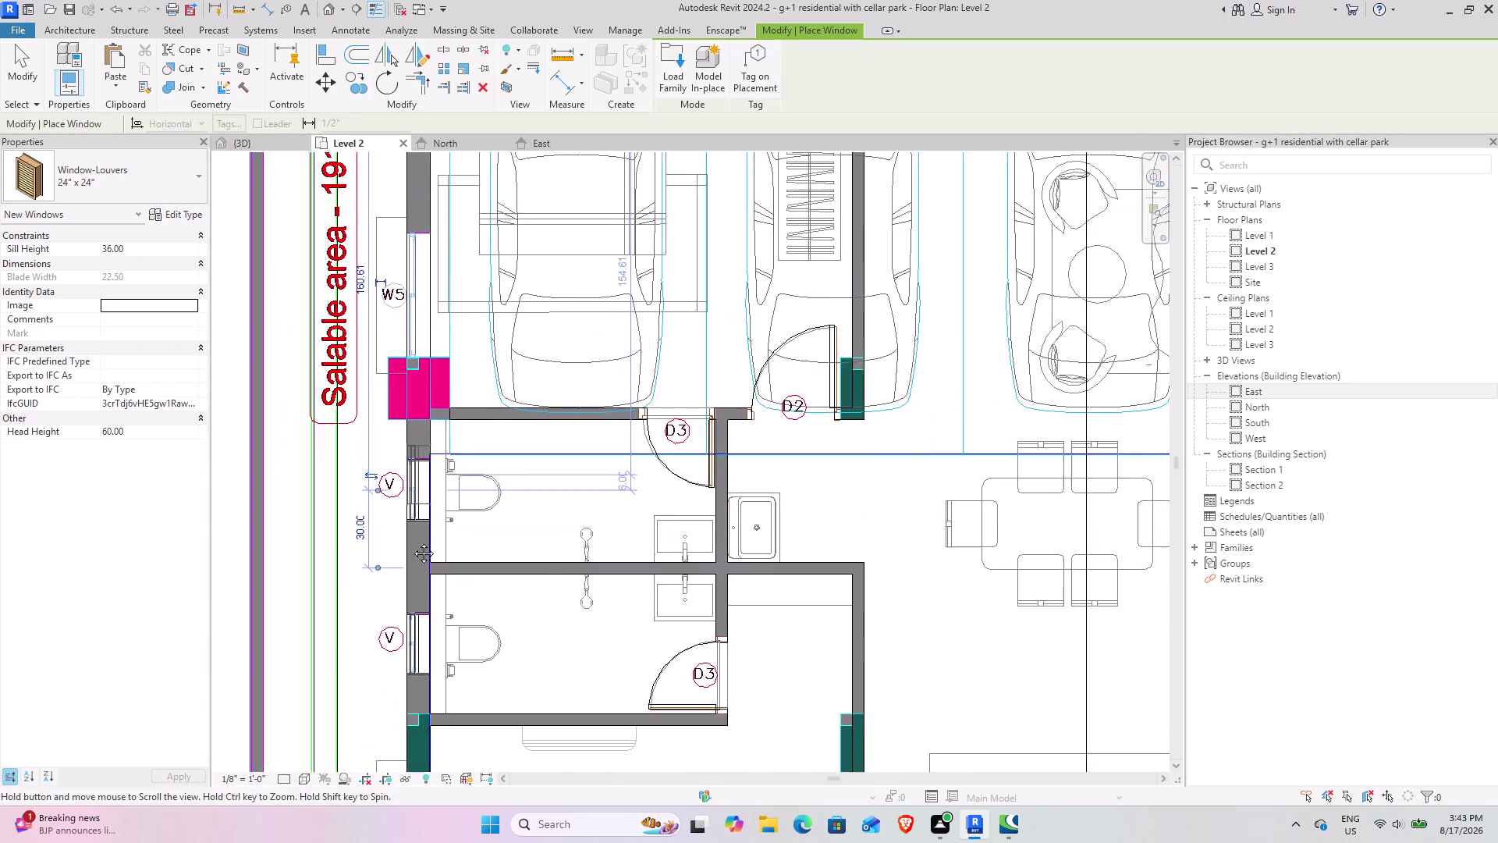
middle_drag(407, 475, 357, 752)
middle_drag(531, 720, 523, 355)
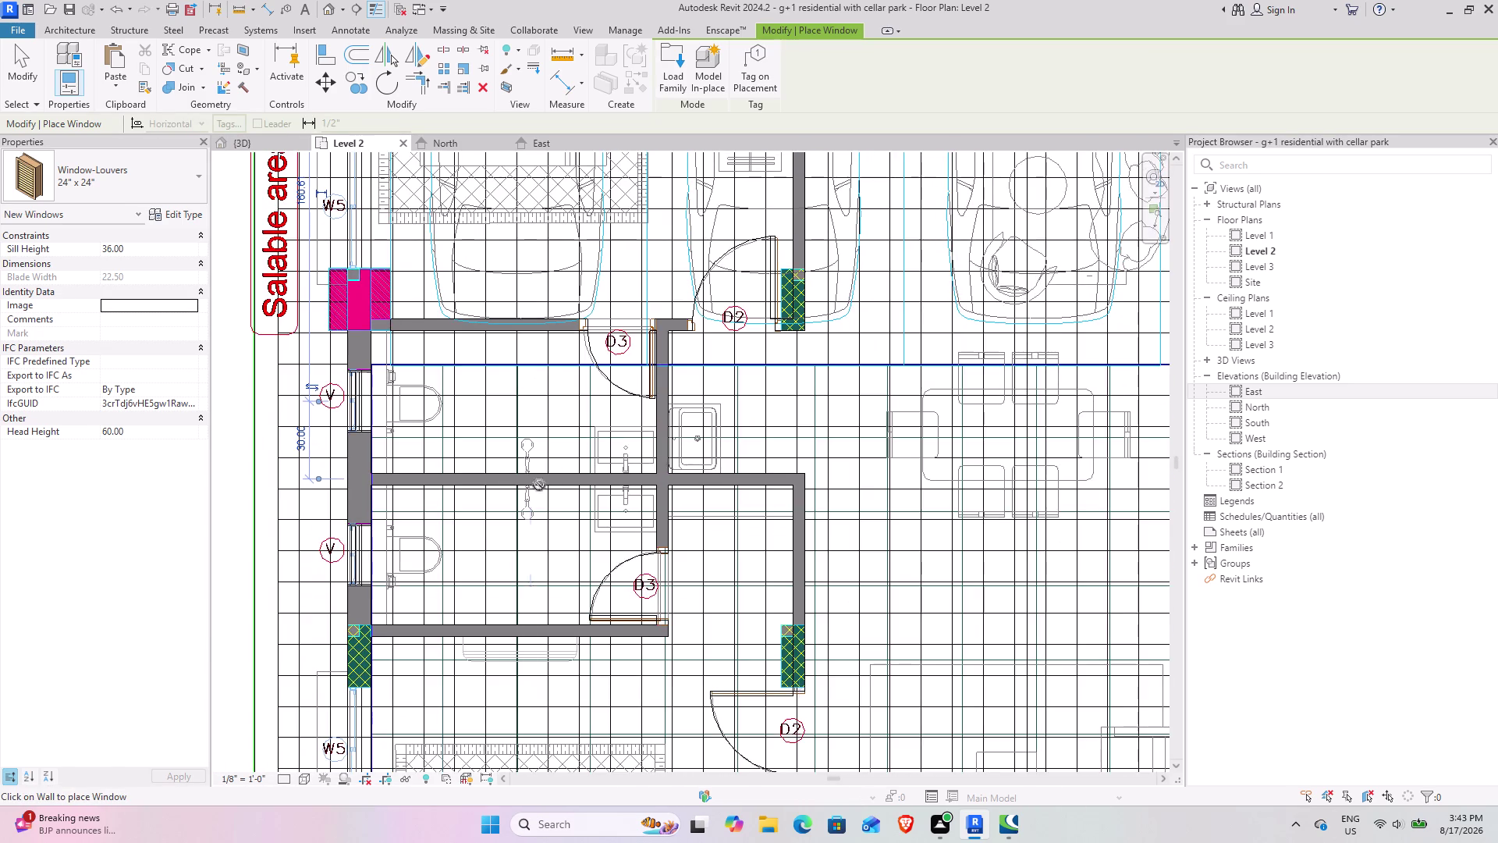
scroll(down, 3)
middle_drag(696, 662, 646, 364)
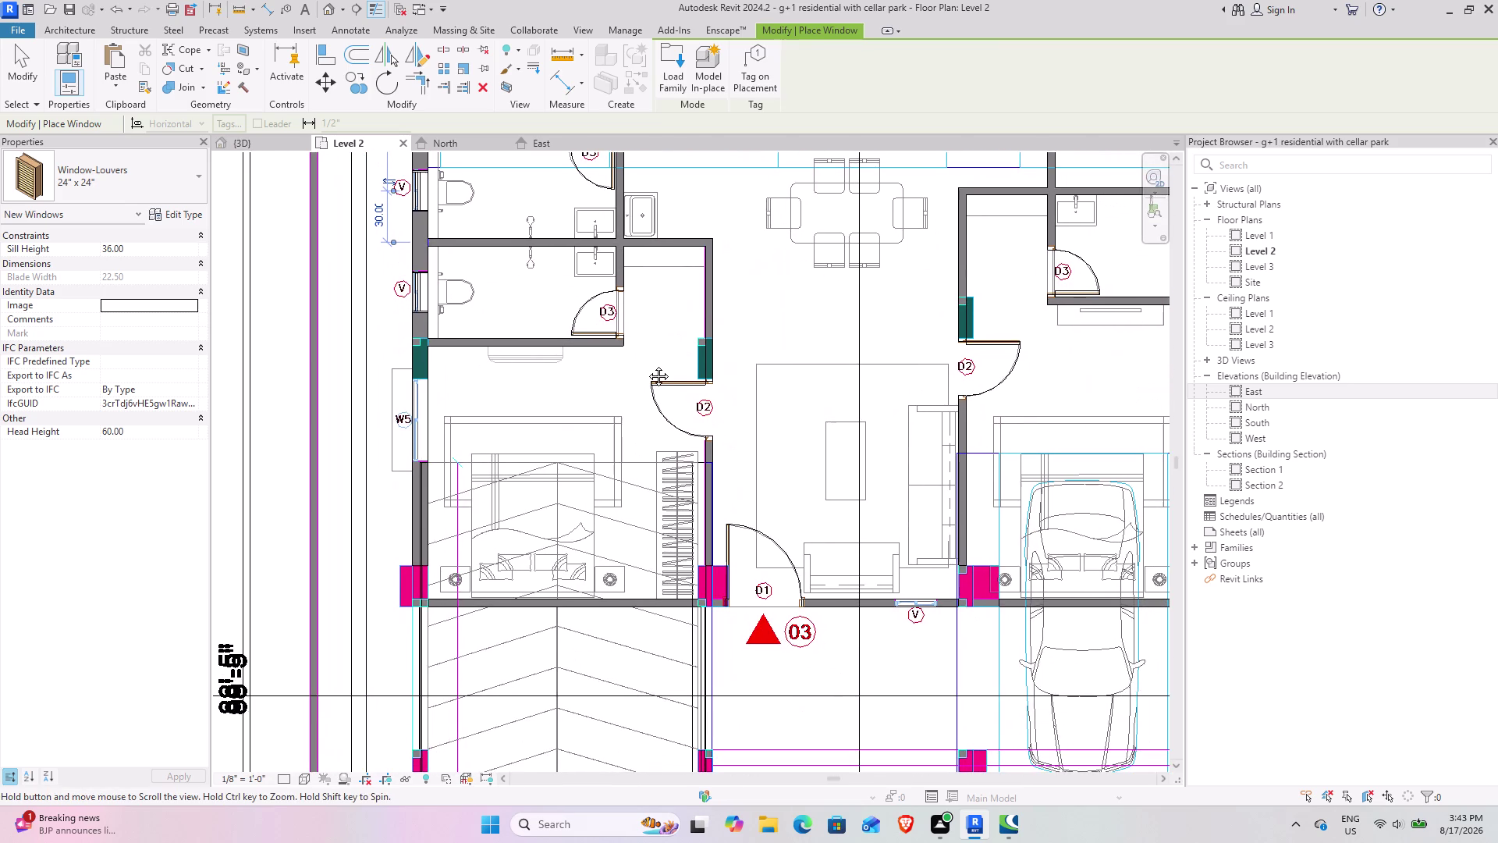
middle_drag(647, 364, 435, 400)
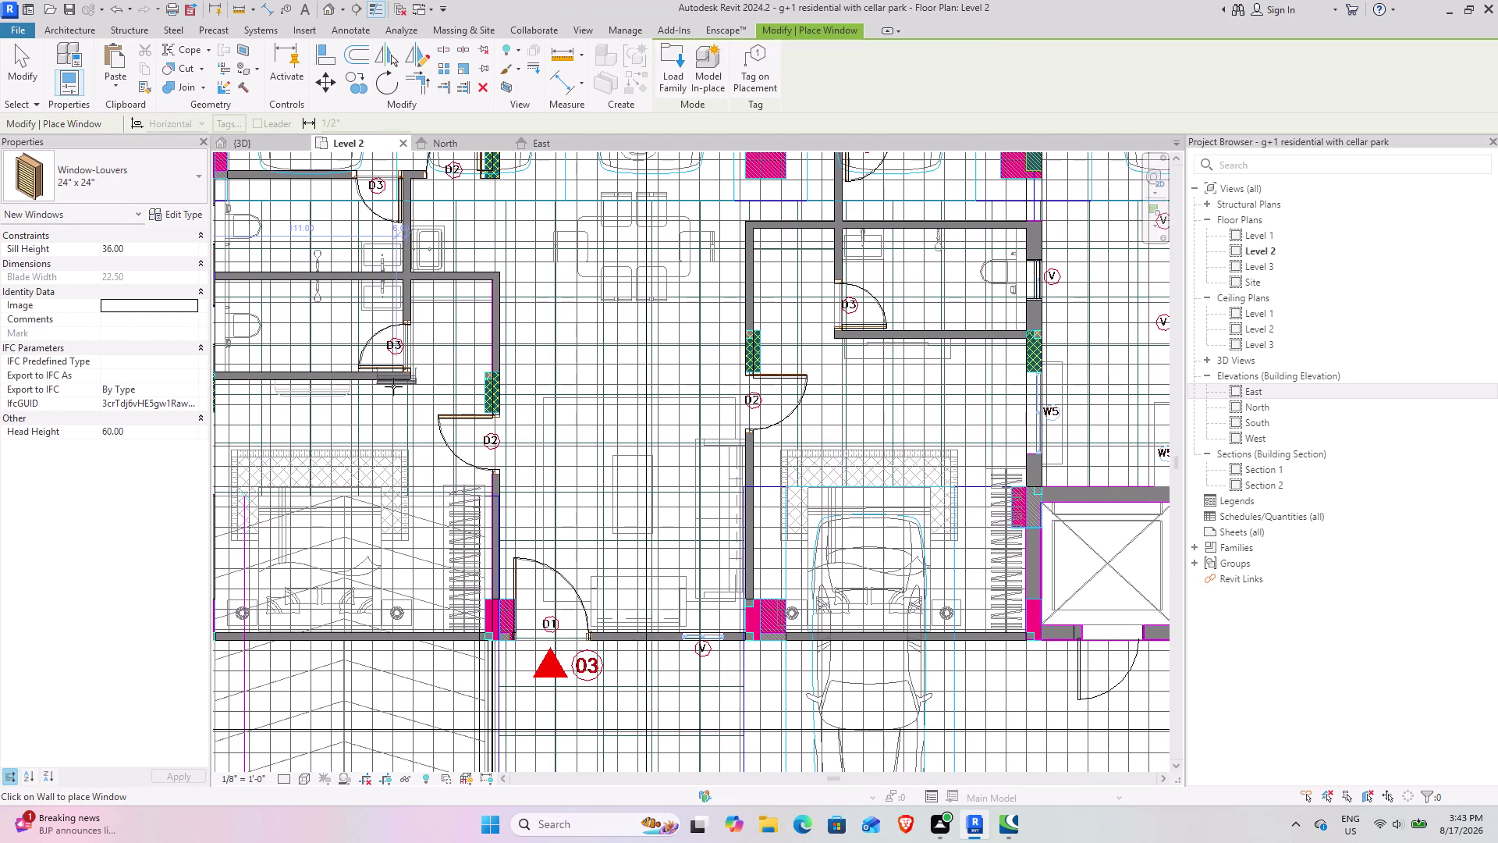
click(265, 143)
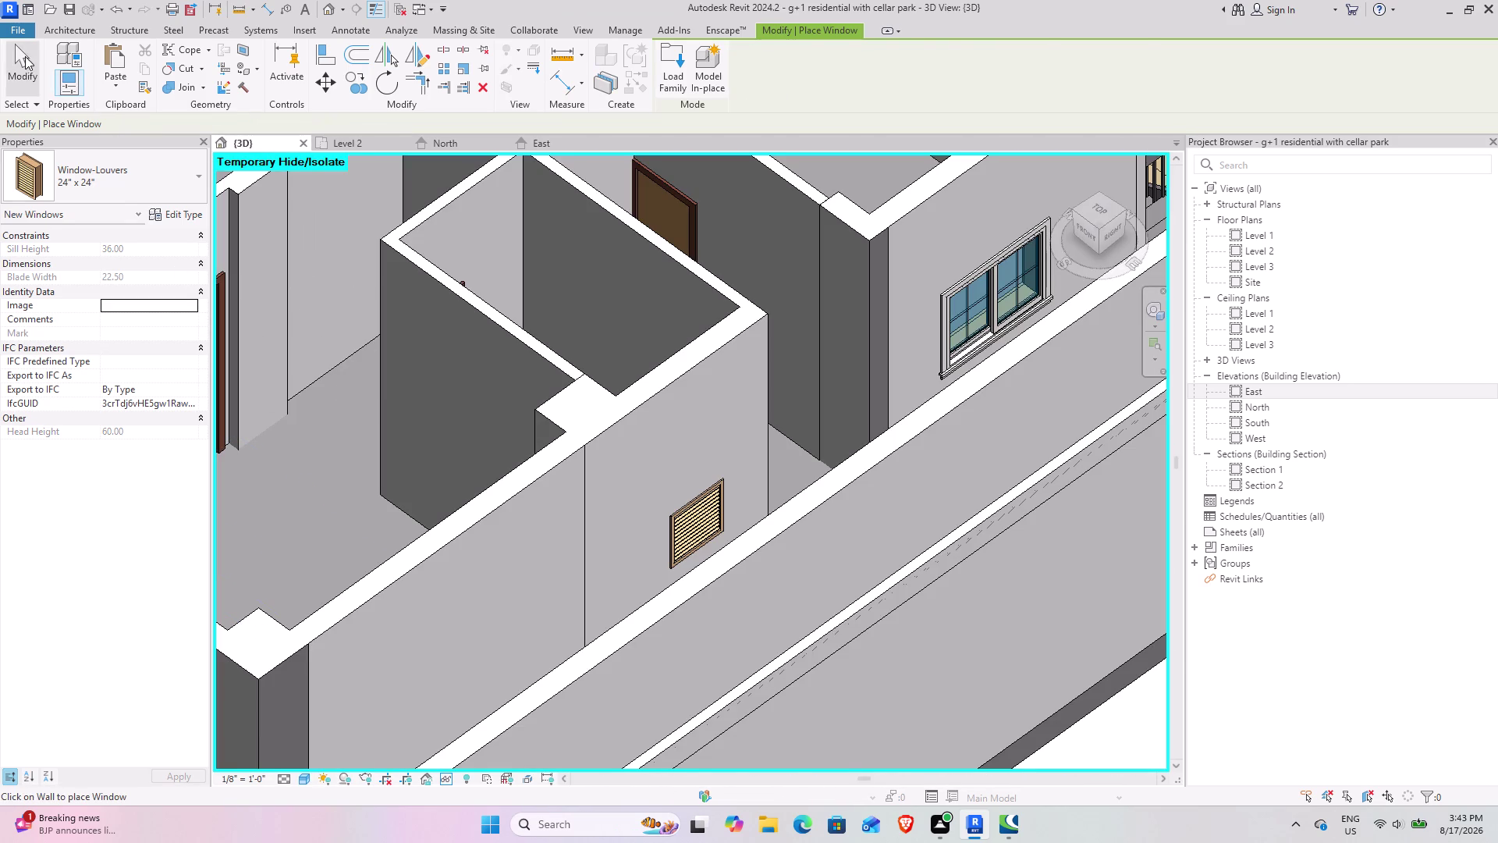
Select all louver window instances with SA and set their Sill Height to 7'.
click(24, 55)
click(704, 524)
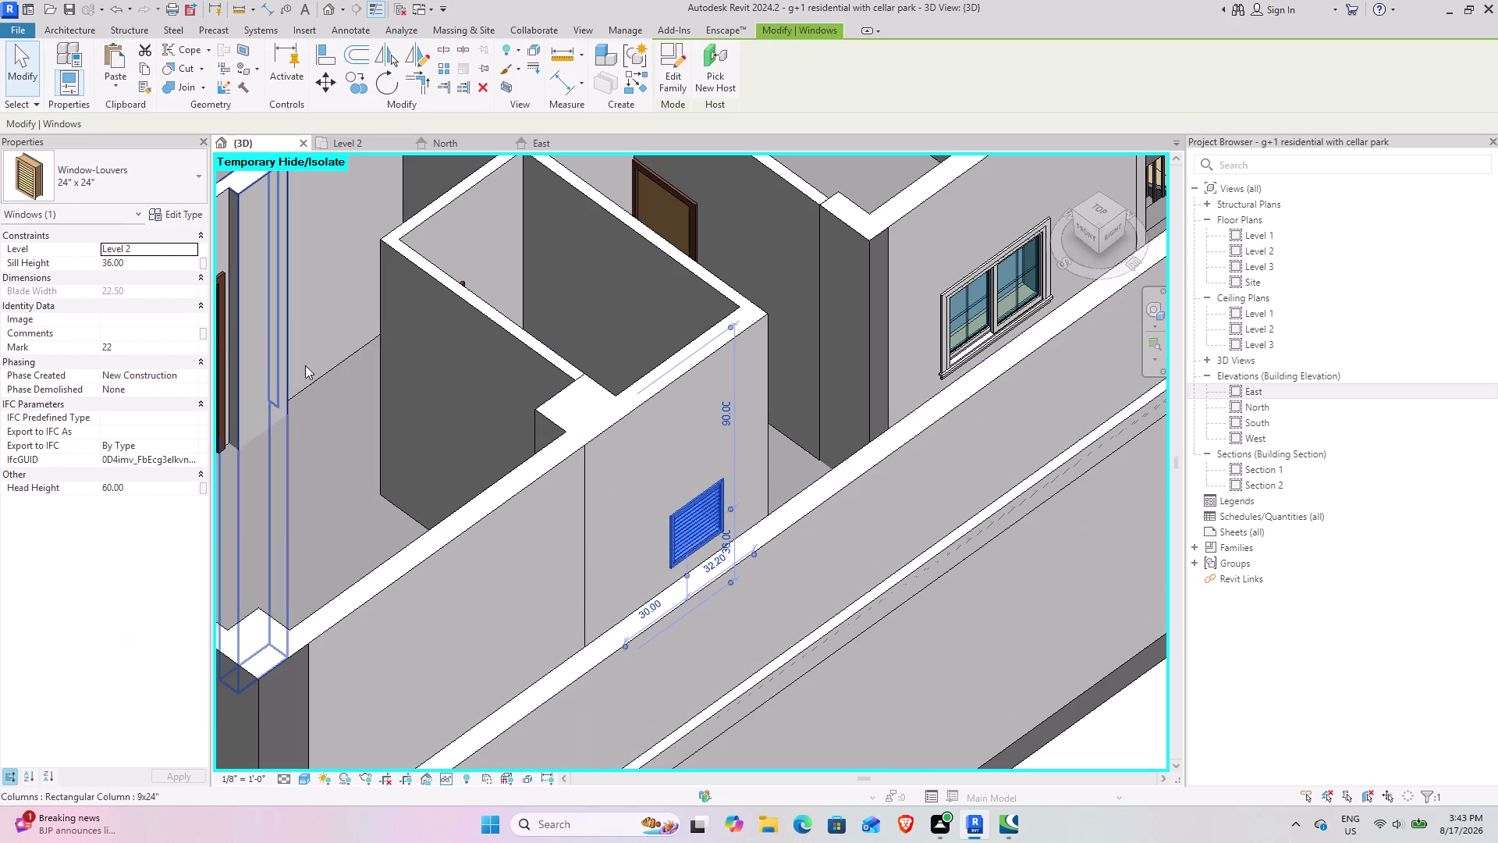
text(sa)
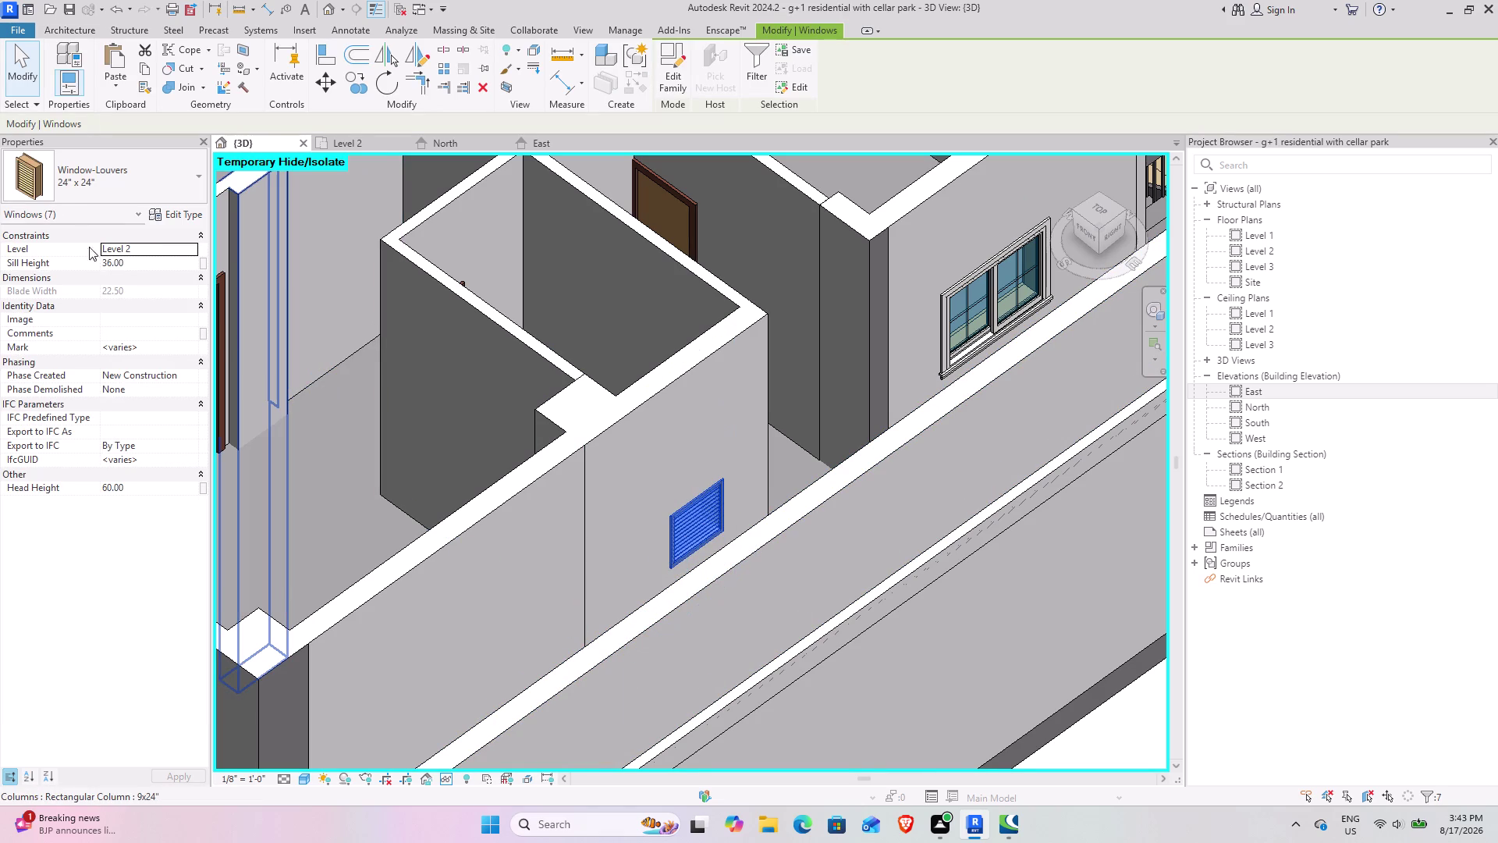
click(140, 268)
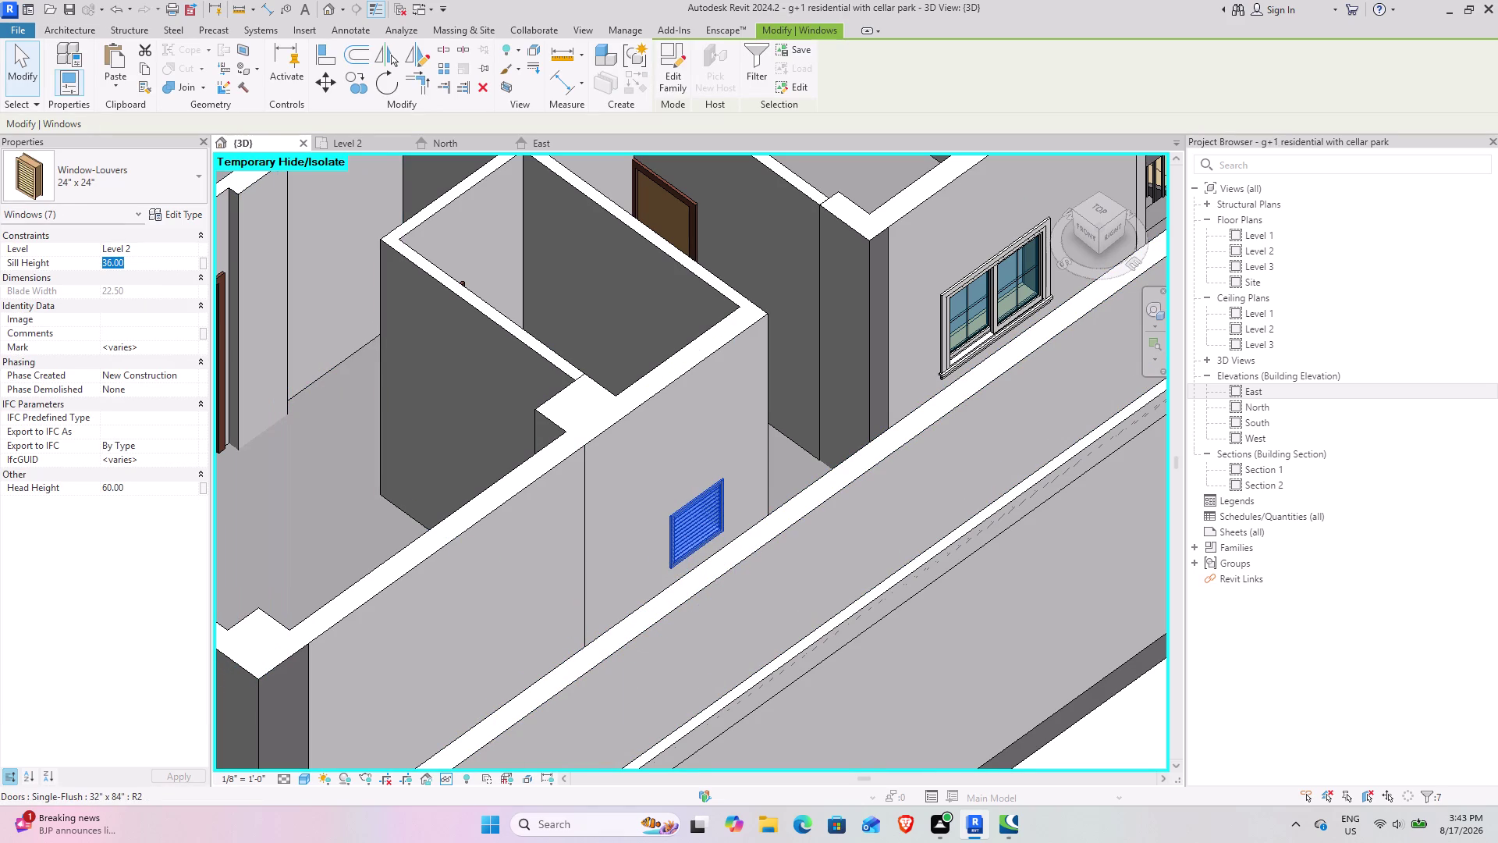
text(7')
key(Return)
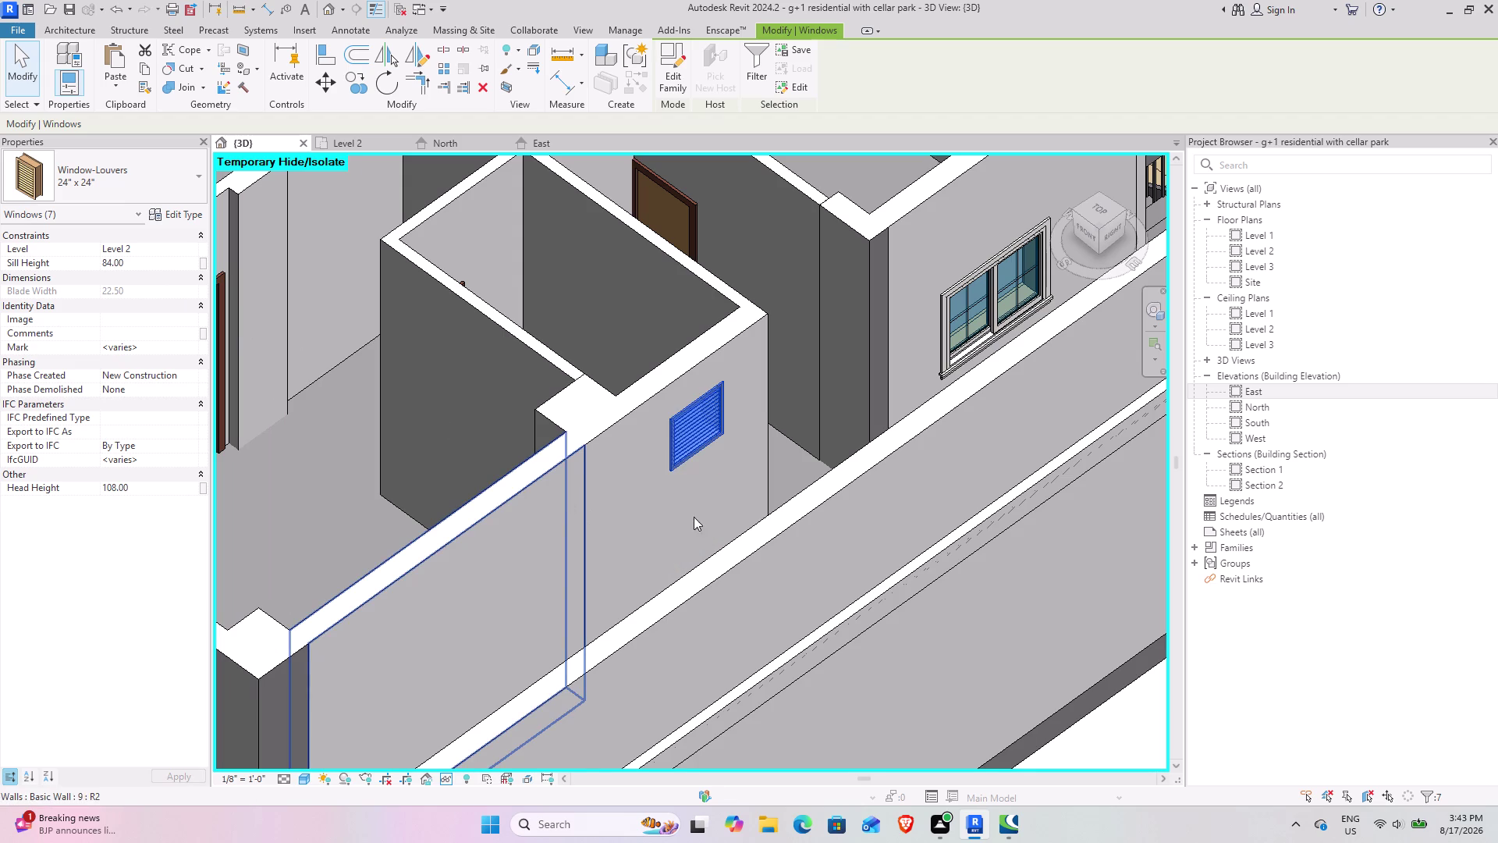
Pan the 3D view along the exterior wall to check the raised louvers.
scroll(down, 3)
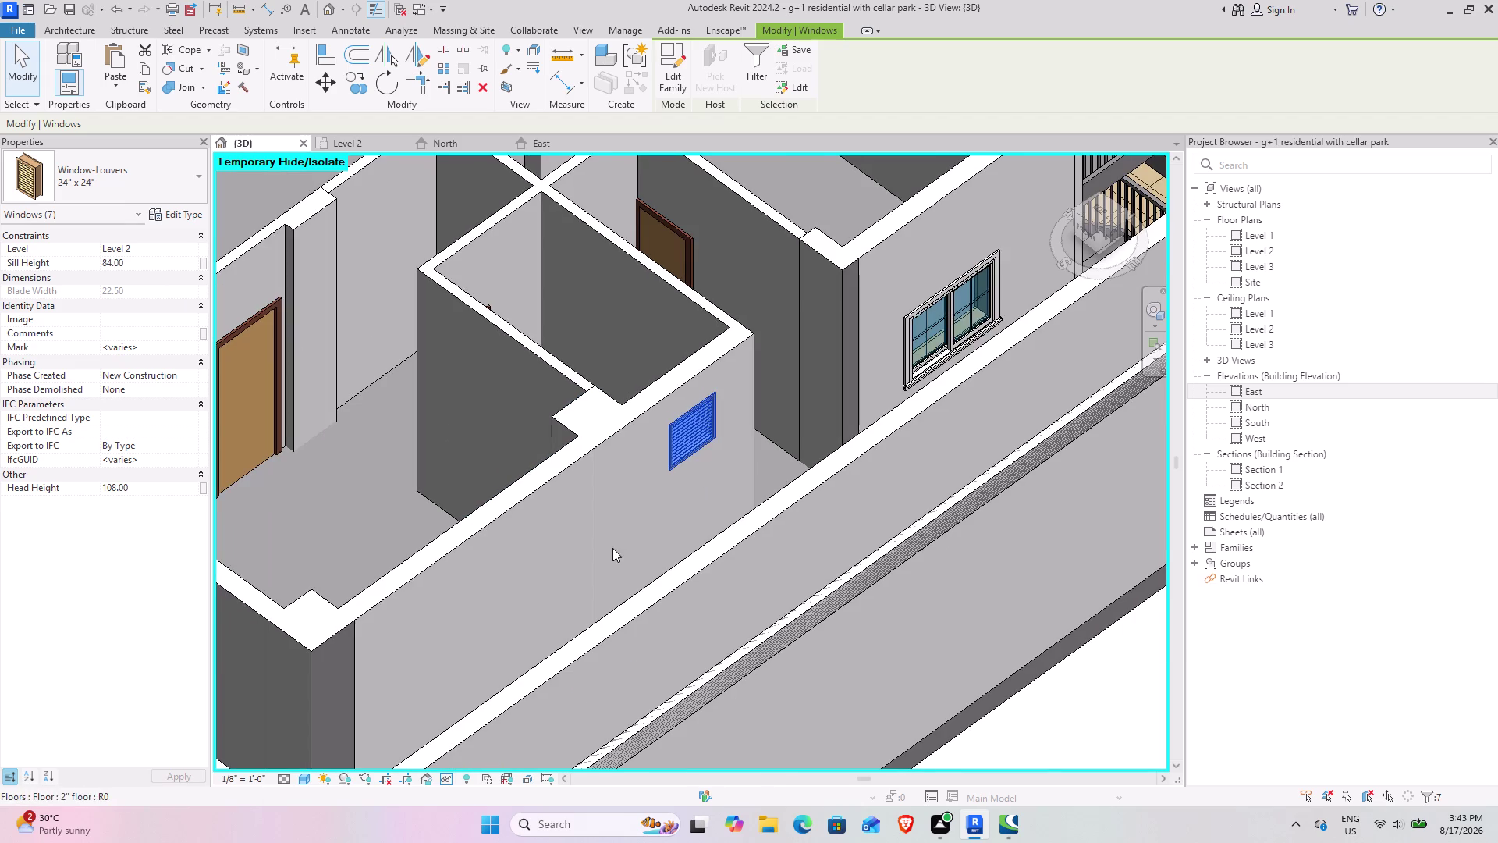
middle_drag(607, 548, 558, 482)
middle_drag(555, 475, 1044, 654)
click(632, 530)
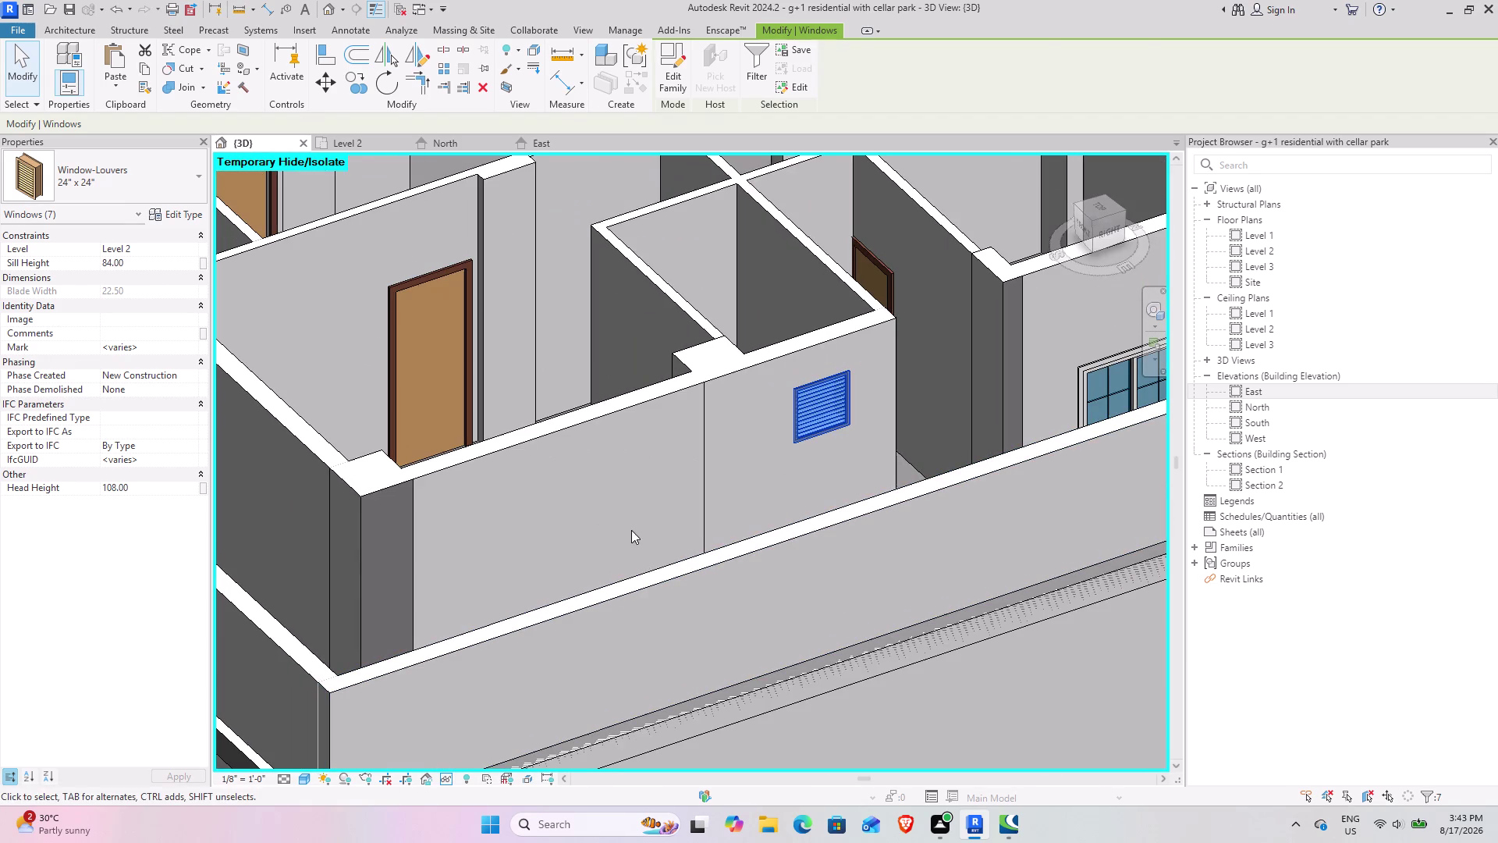
middle_drag(678, 528, 636, 521)
scroll(down, 3)
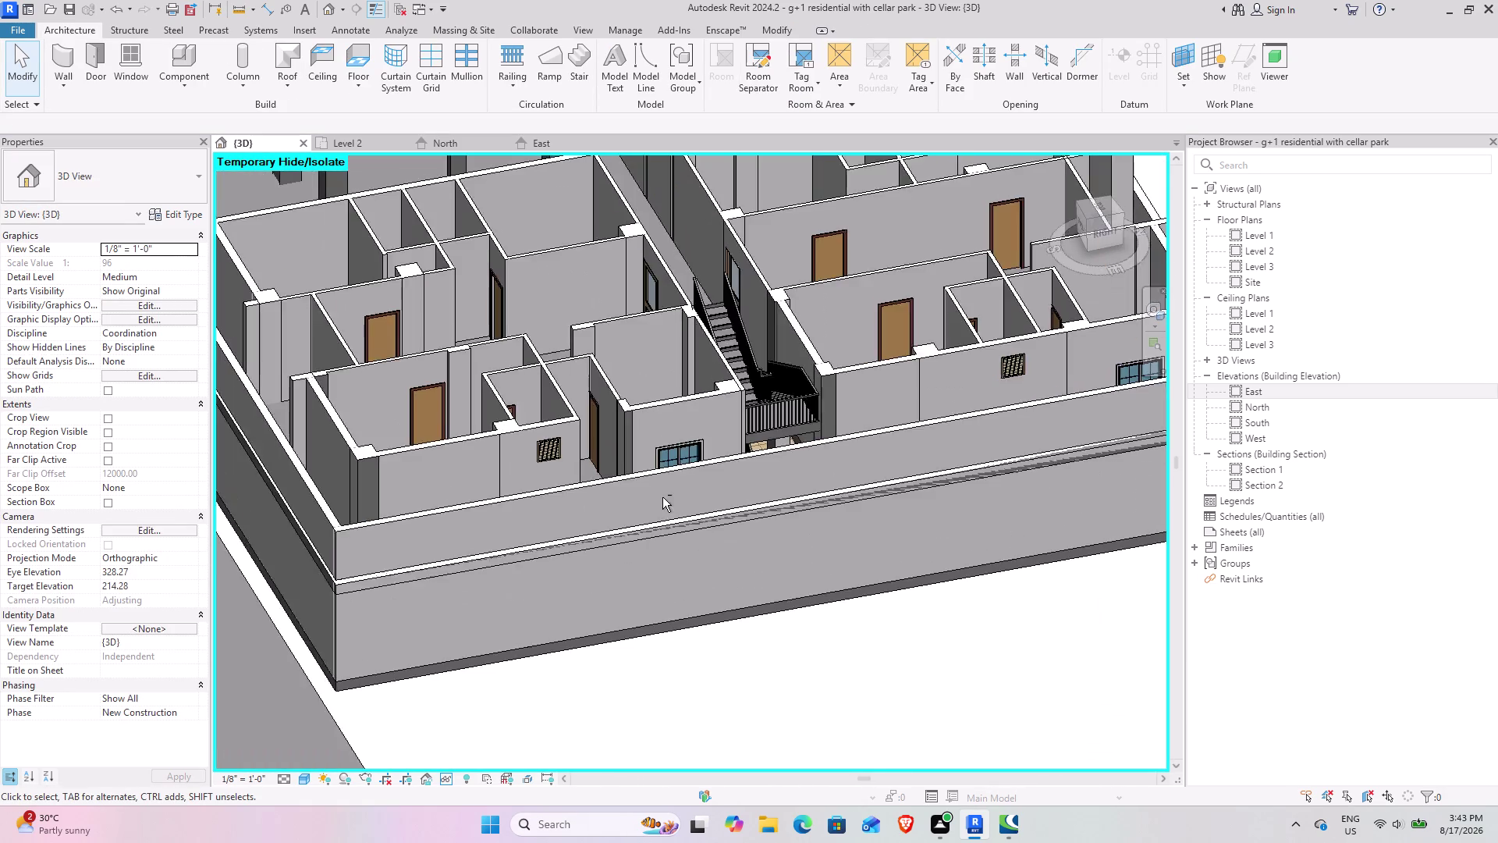
middle_drag(661, 496, 437, 445)
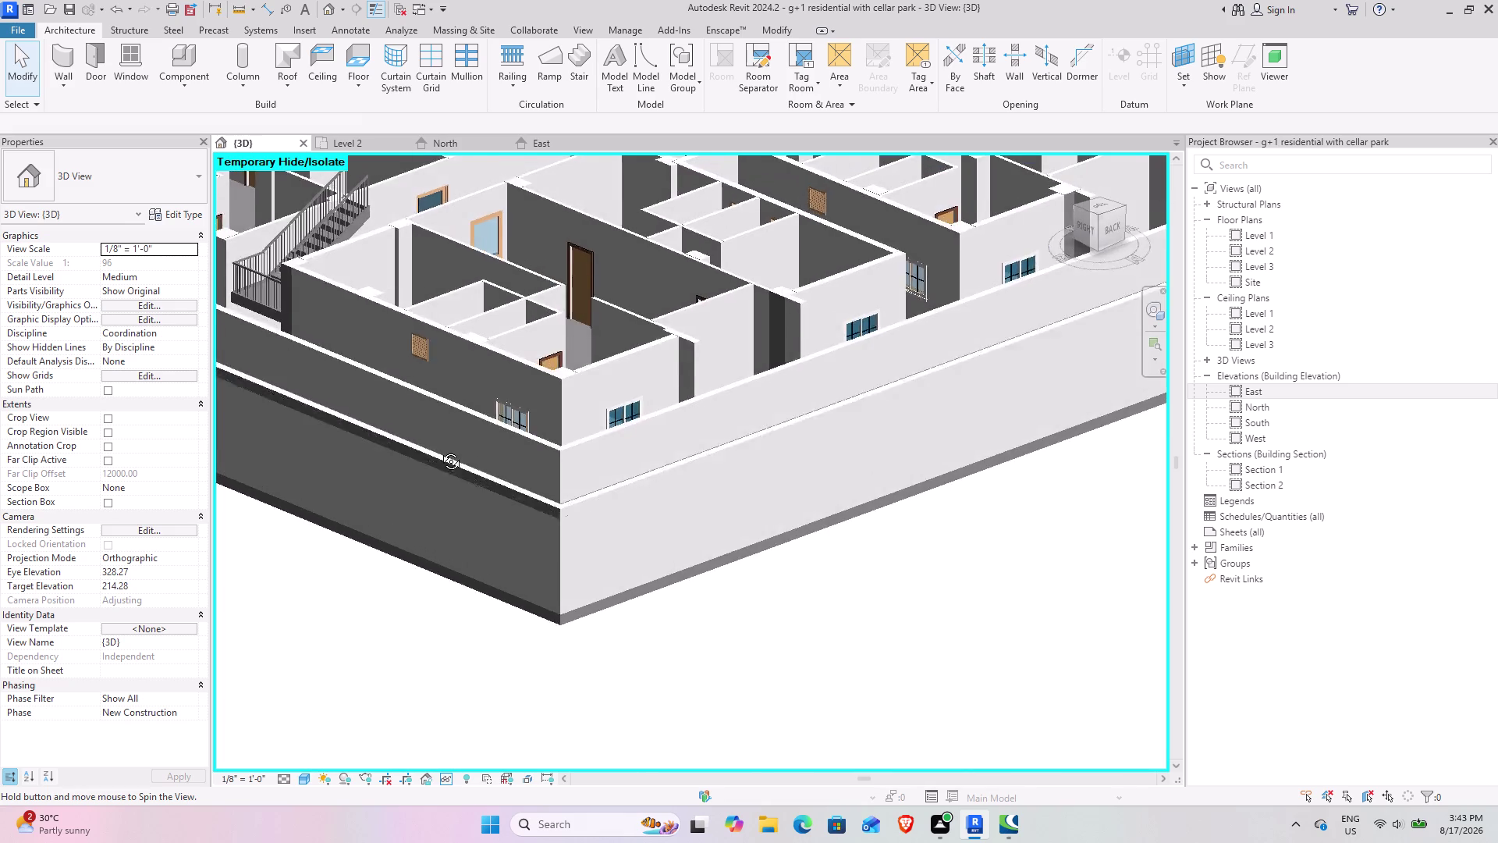
middle_drag(436, 445, 652, 459)
middle_drag(651, 459, 608, 464)
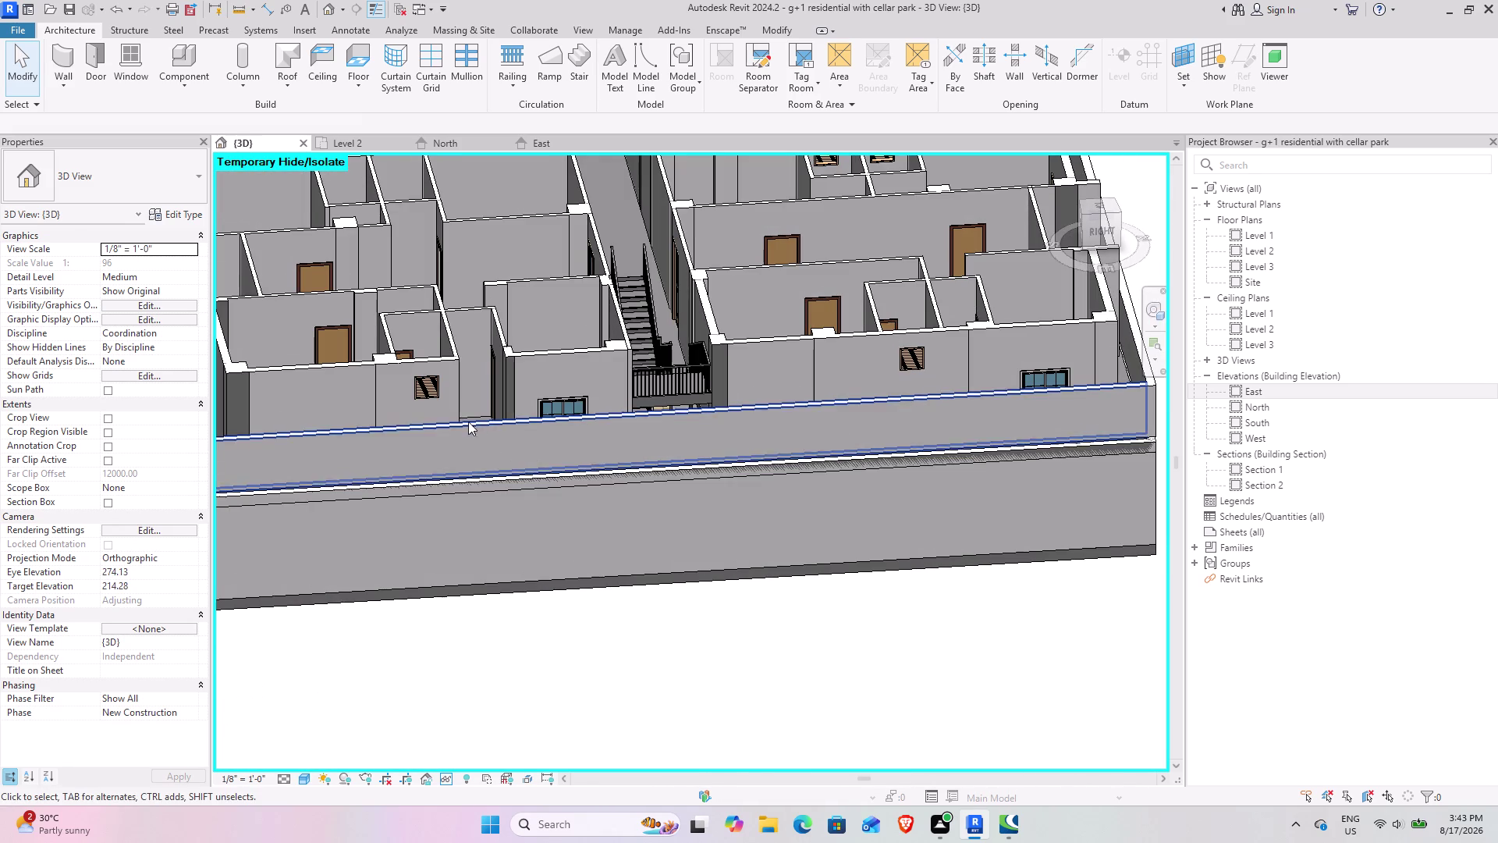
click(413, 384)
text(sa)
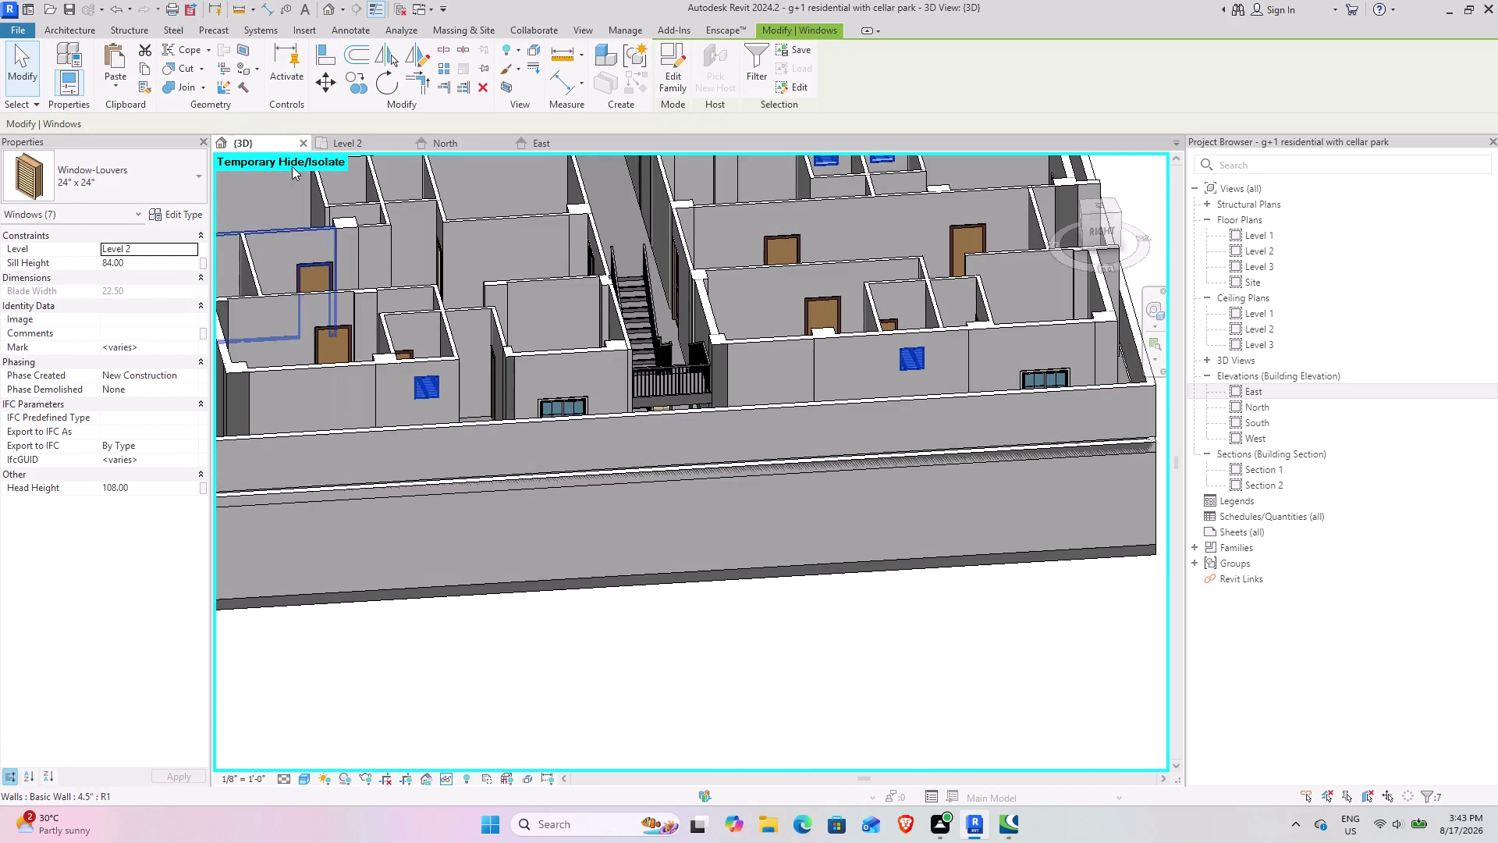
click(128, 181)
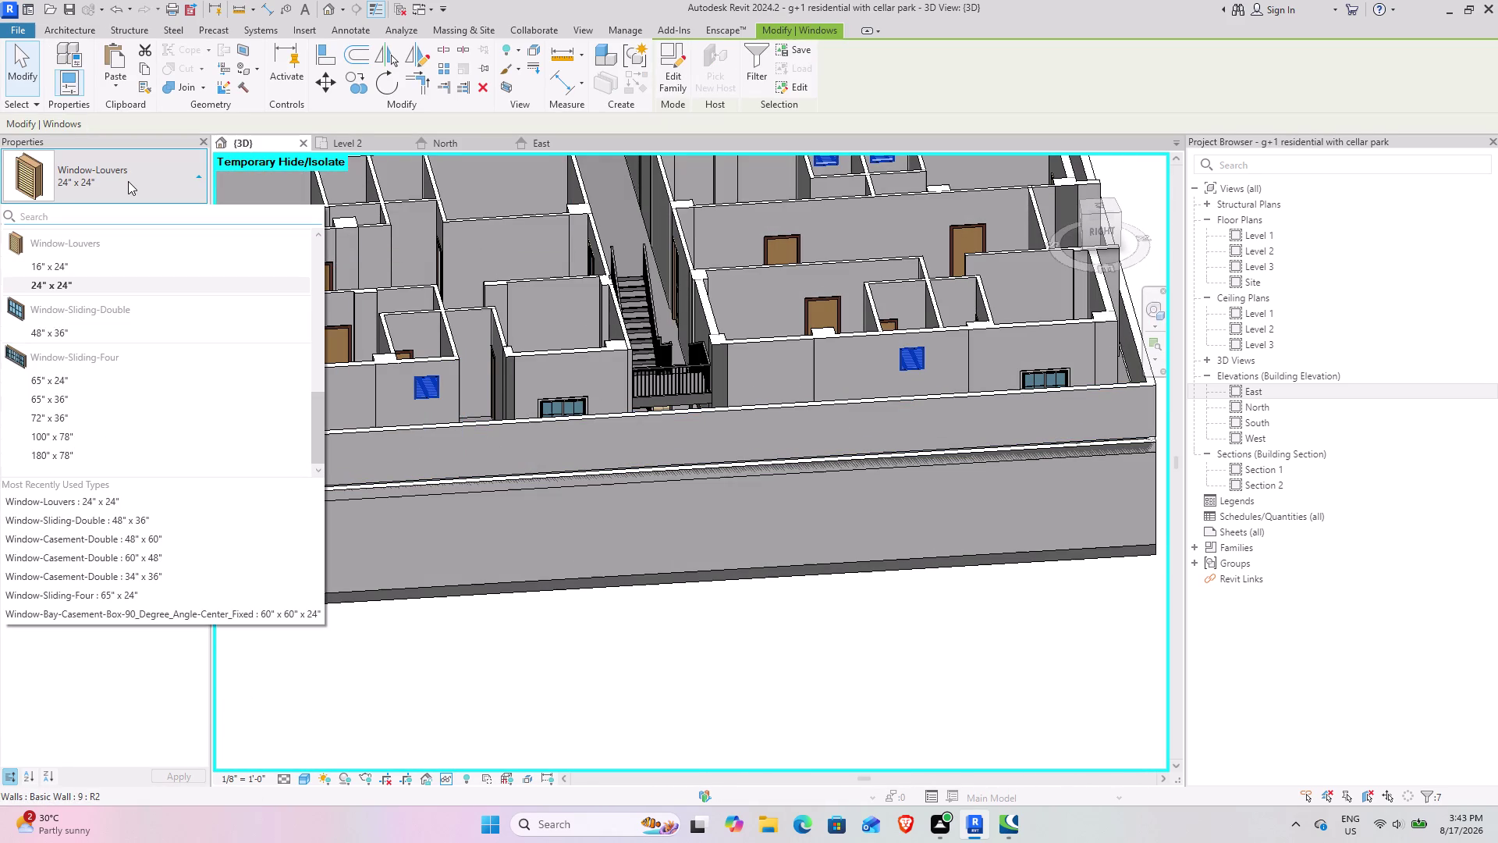
click(128, 181)
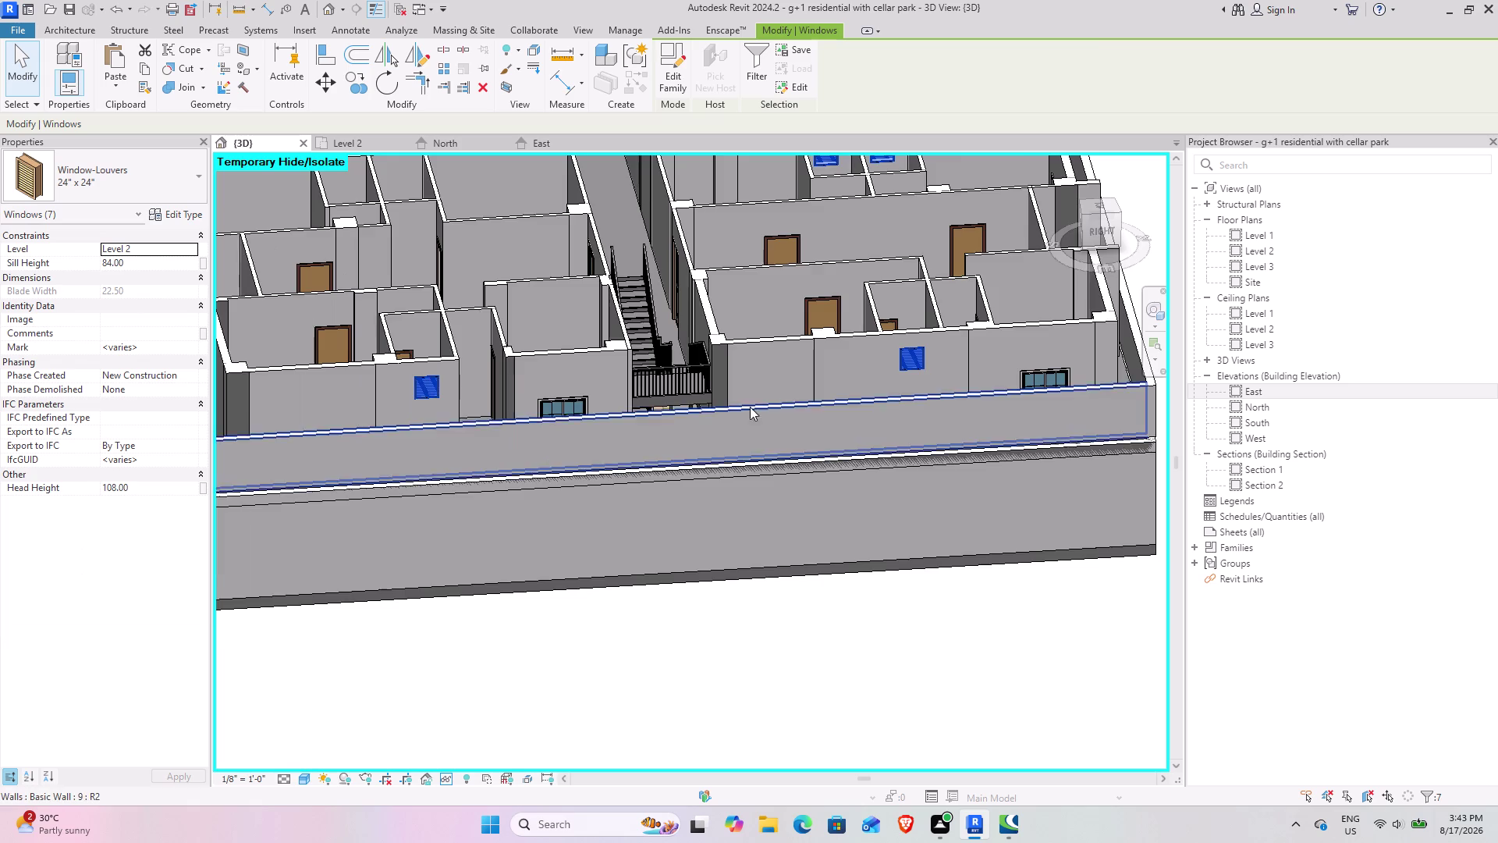
scroll(down, 3)
middle_drag(760, 345, 593, 480)
middle_drag(540, 358, 587, 466)
click(945, 395)
middle_drag(508, 561, 511, 456)
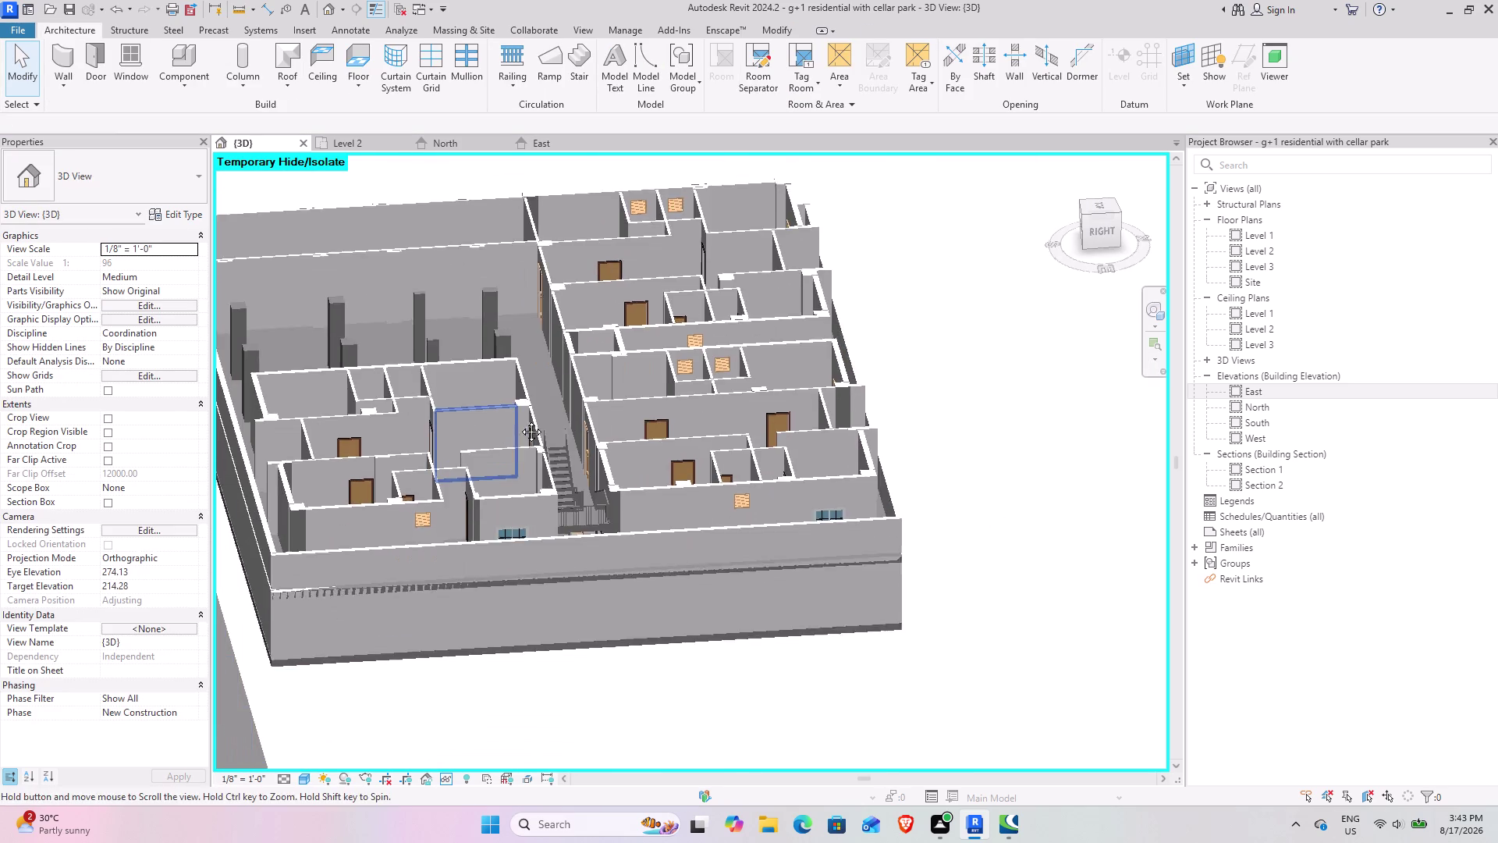
middle_drag(511, 456, 523, 405)
scroll(down, 3)
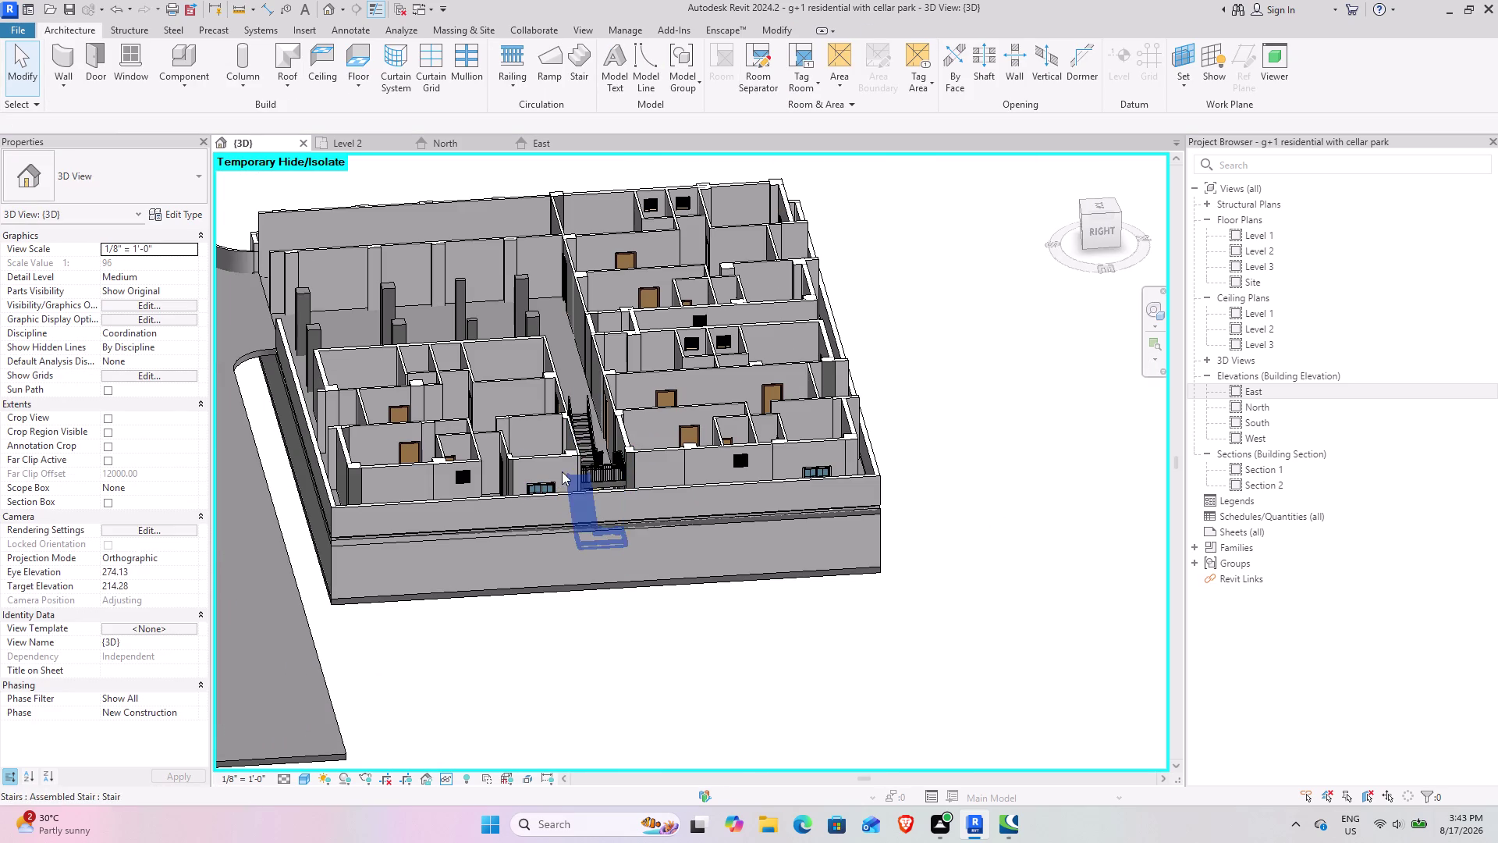
middle_drag(546, 487, 706, 581)
middle_drag(748, 448, 791, 575)
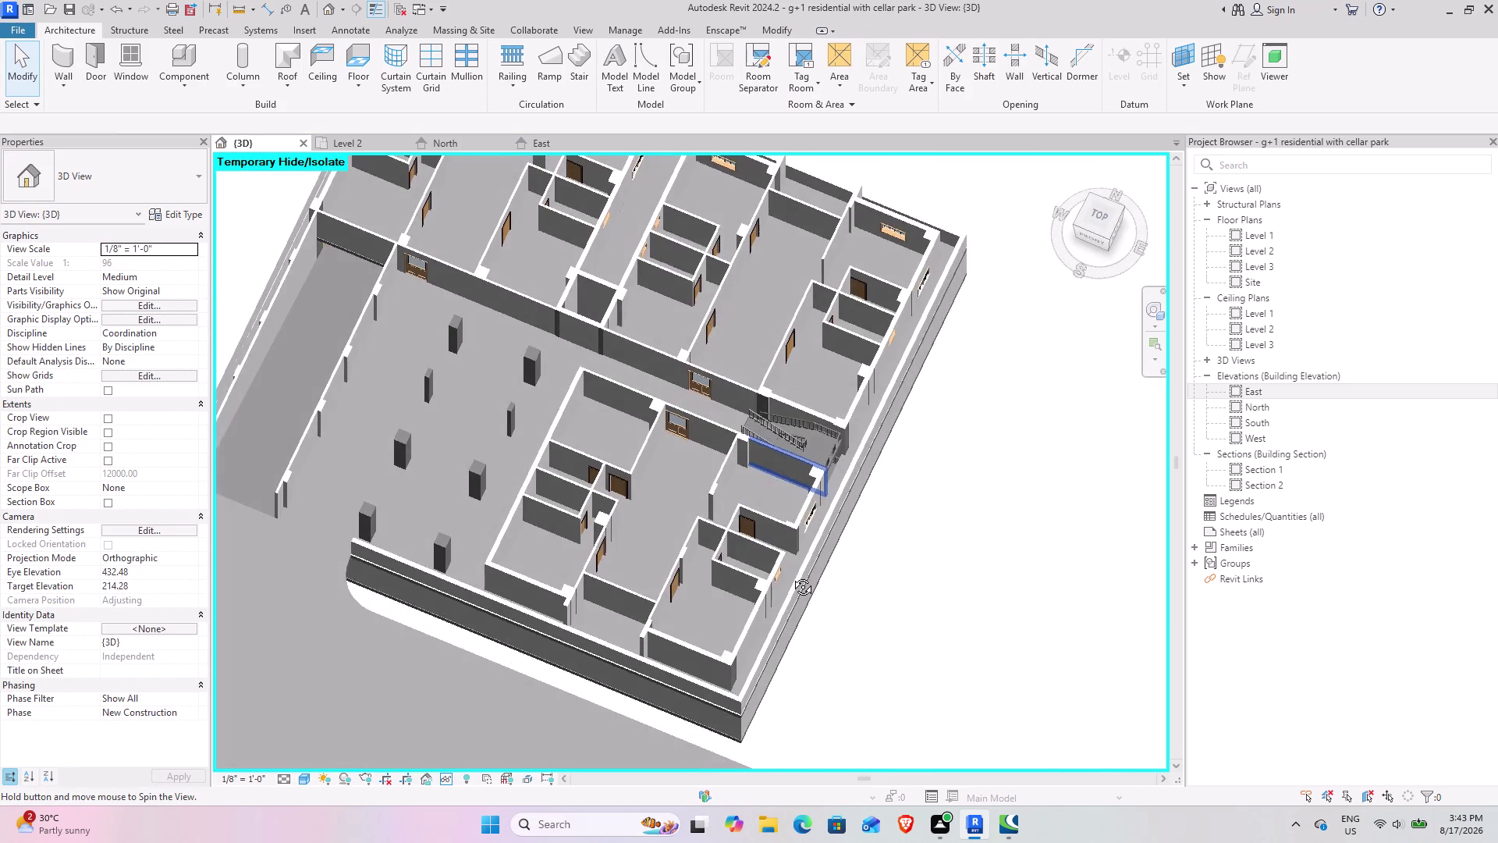
middle_drag(791, 575, 794, 515)
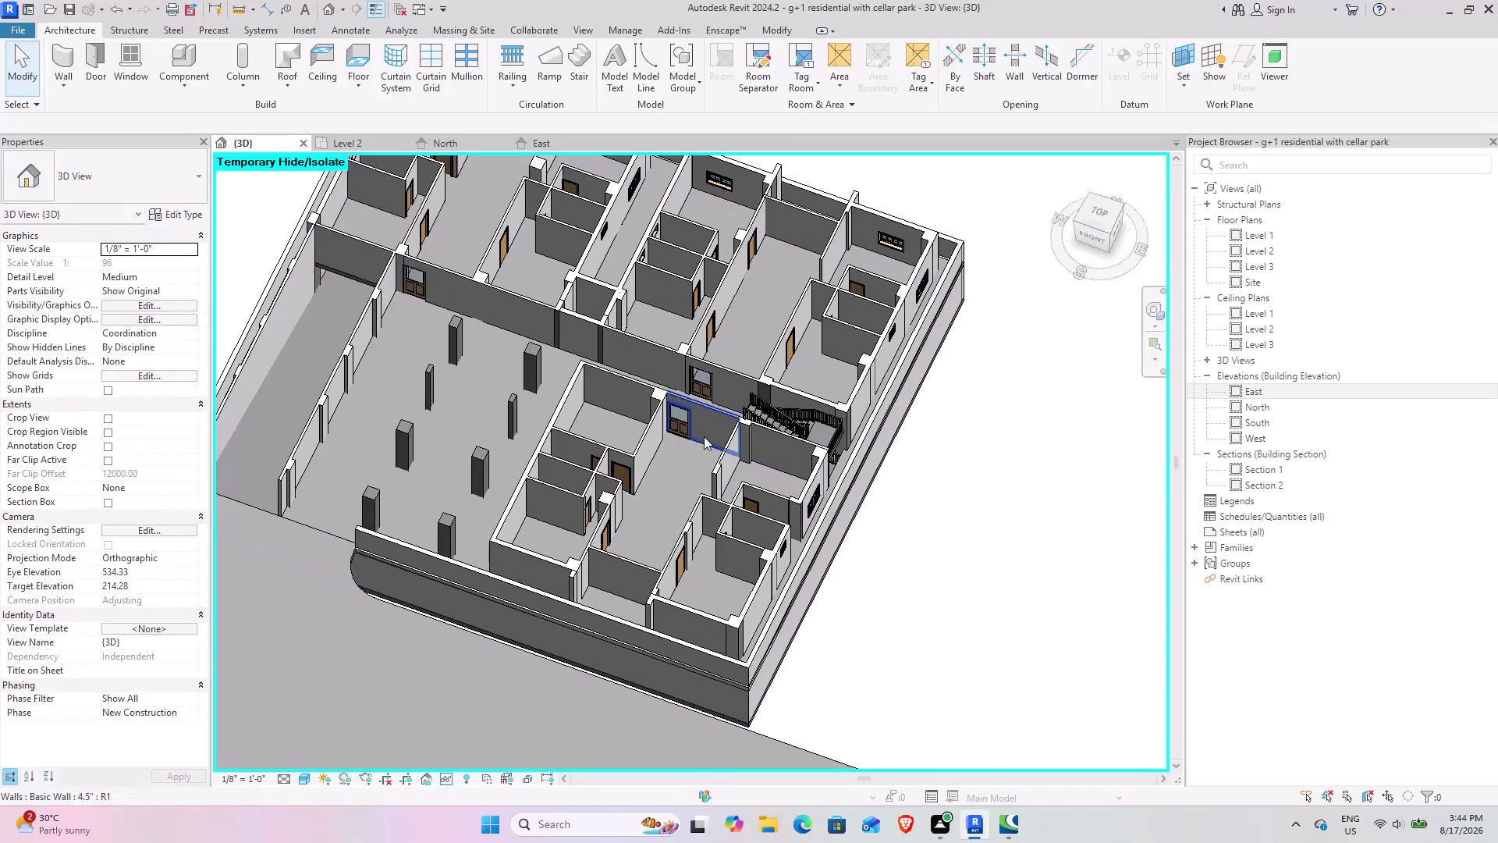
Orbit past the rooms beside the stair and along the exterior wall to the louver and railing.
middle_drag(733, 546, 659, 494)
scroll(up, 3)
middle_drag(654, 577, 660, 541)
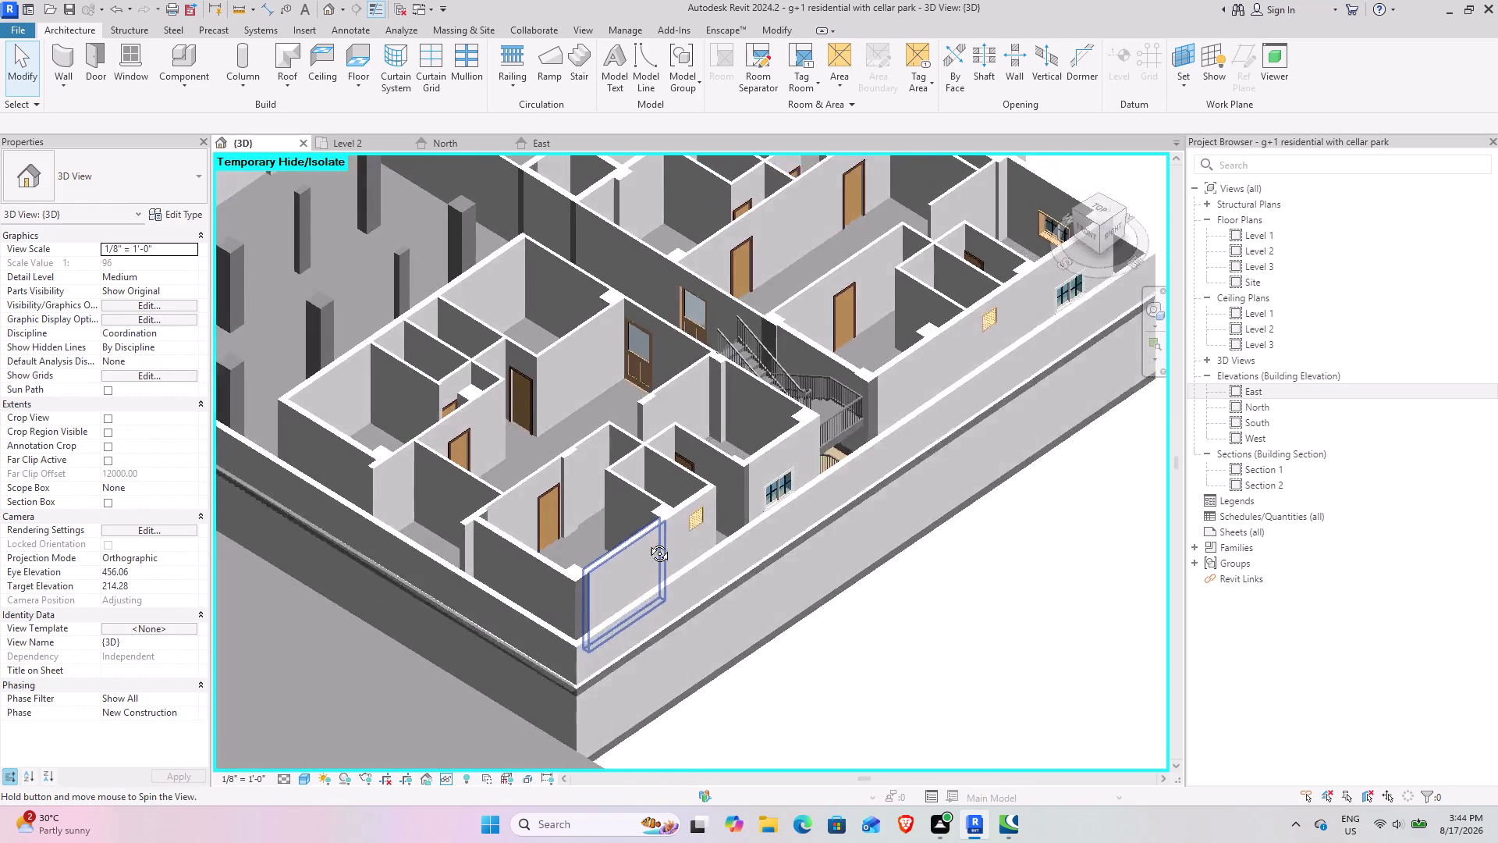
middle_drag(660, 542, 597, 575)
scroll(up, 3)
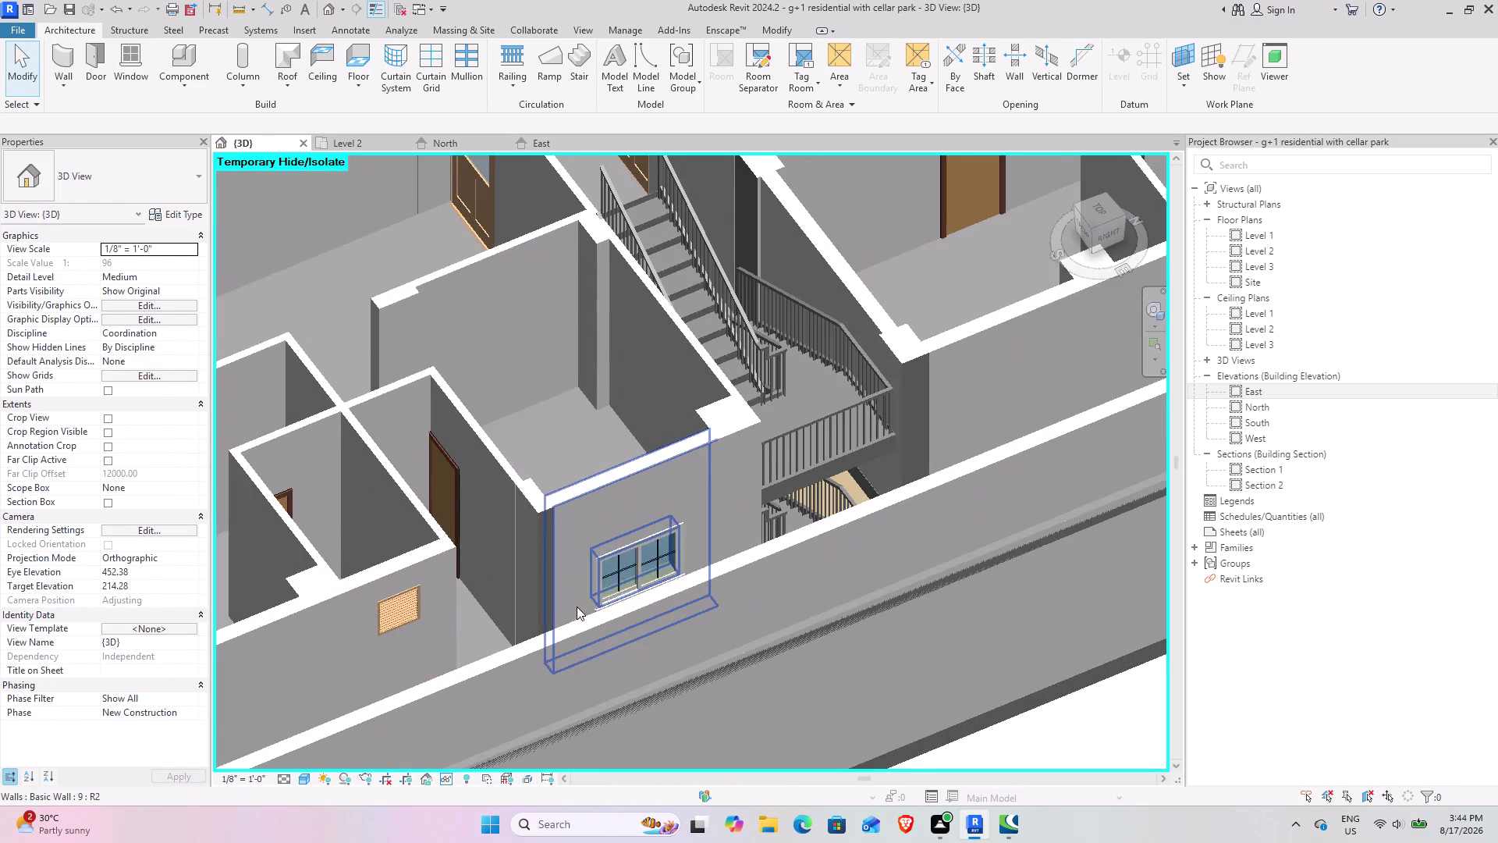
middle_drag(576, 606, 469, 589)
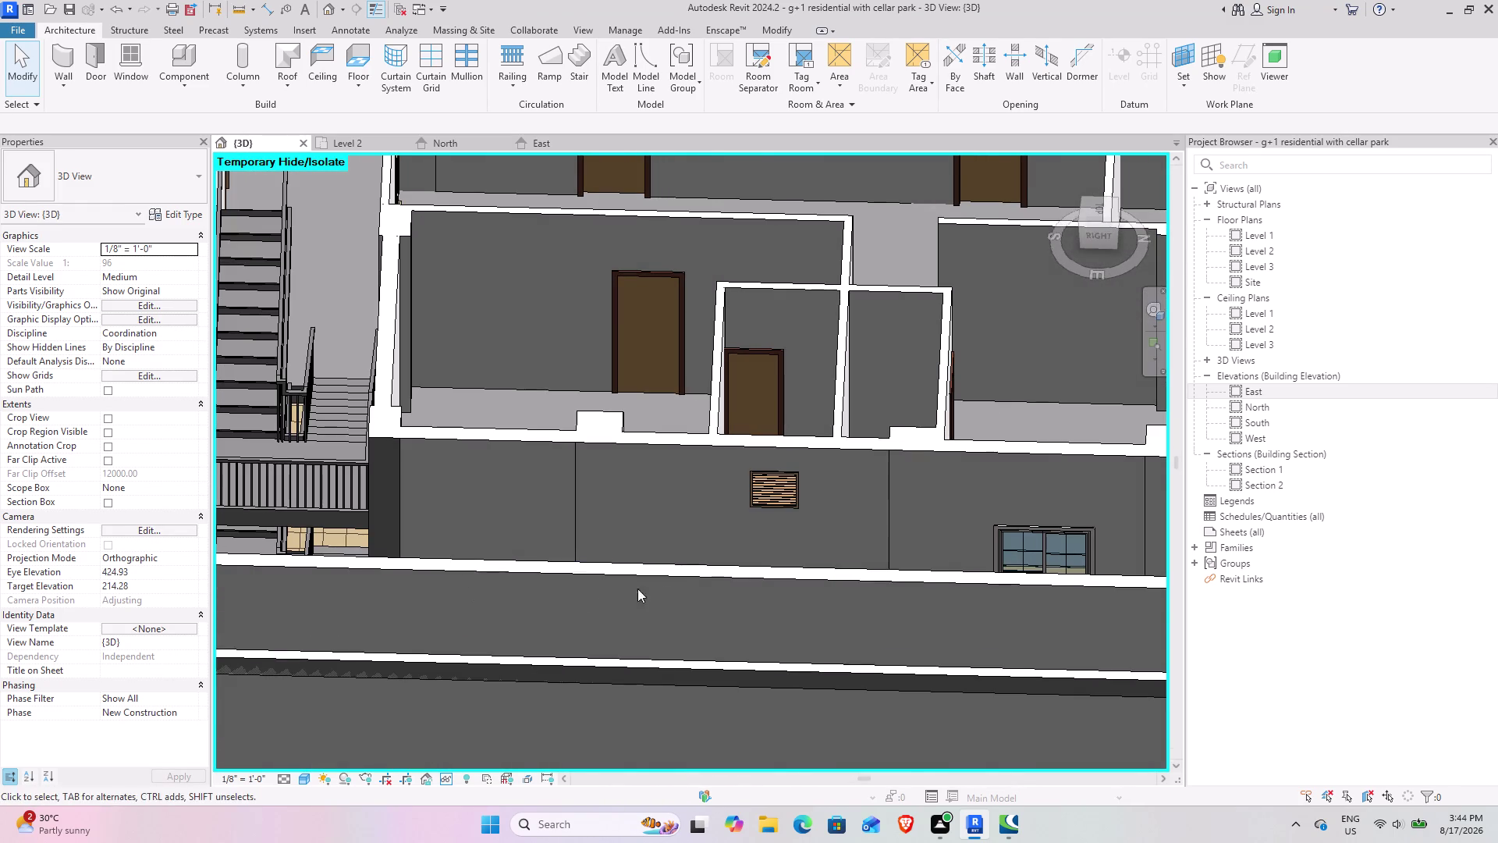
middle_drag(887, 585, 878, 520)
middle_drag(820, 524, 888, 568)
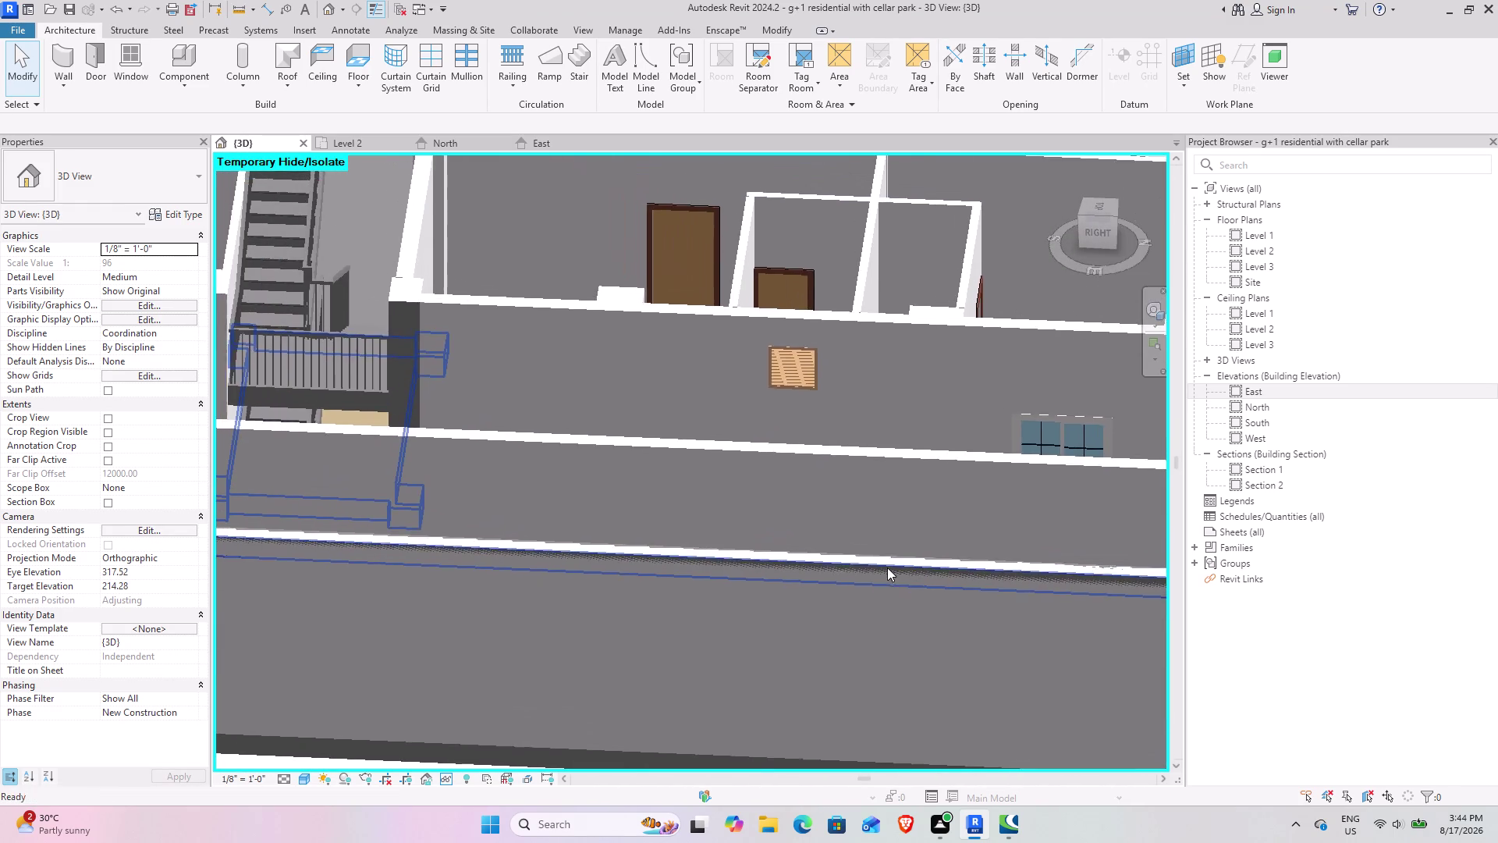
scroll(down, 3)
Orbit down into the rooms to inspect the window below the stair and its adjacent louver.
middle_drag(764, 578, 846, 655)
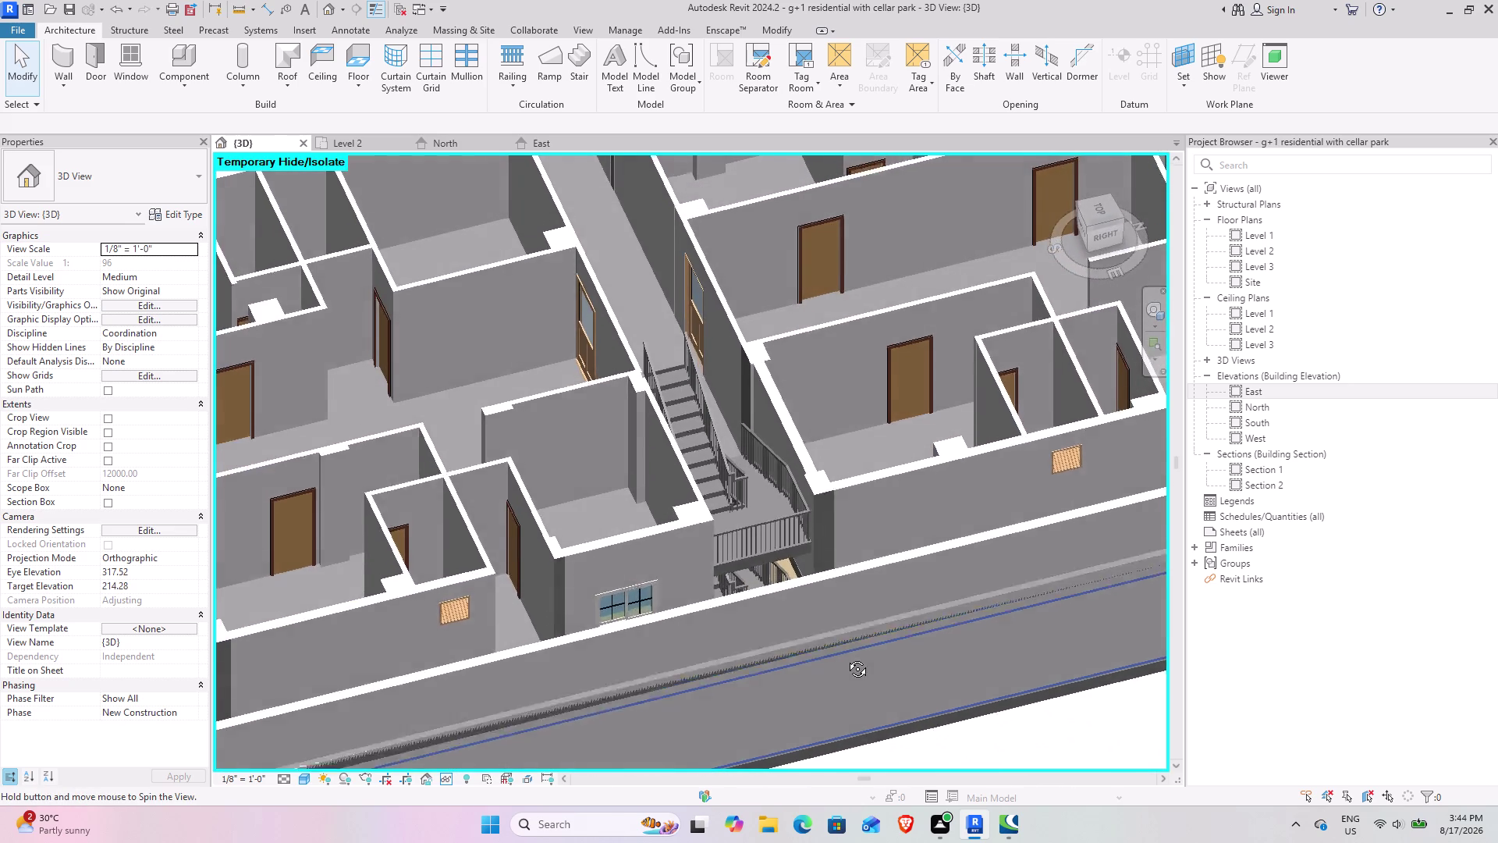
middle_drag(846, 655, 842, 664)
middle_drag(804, 657, 766, 621)
scroll(up, 3)
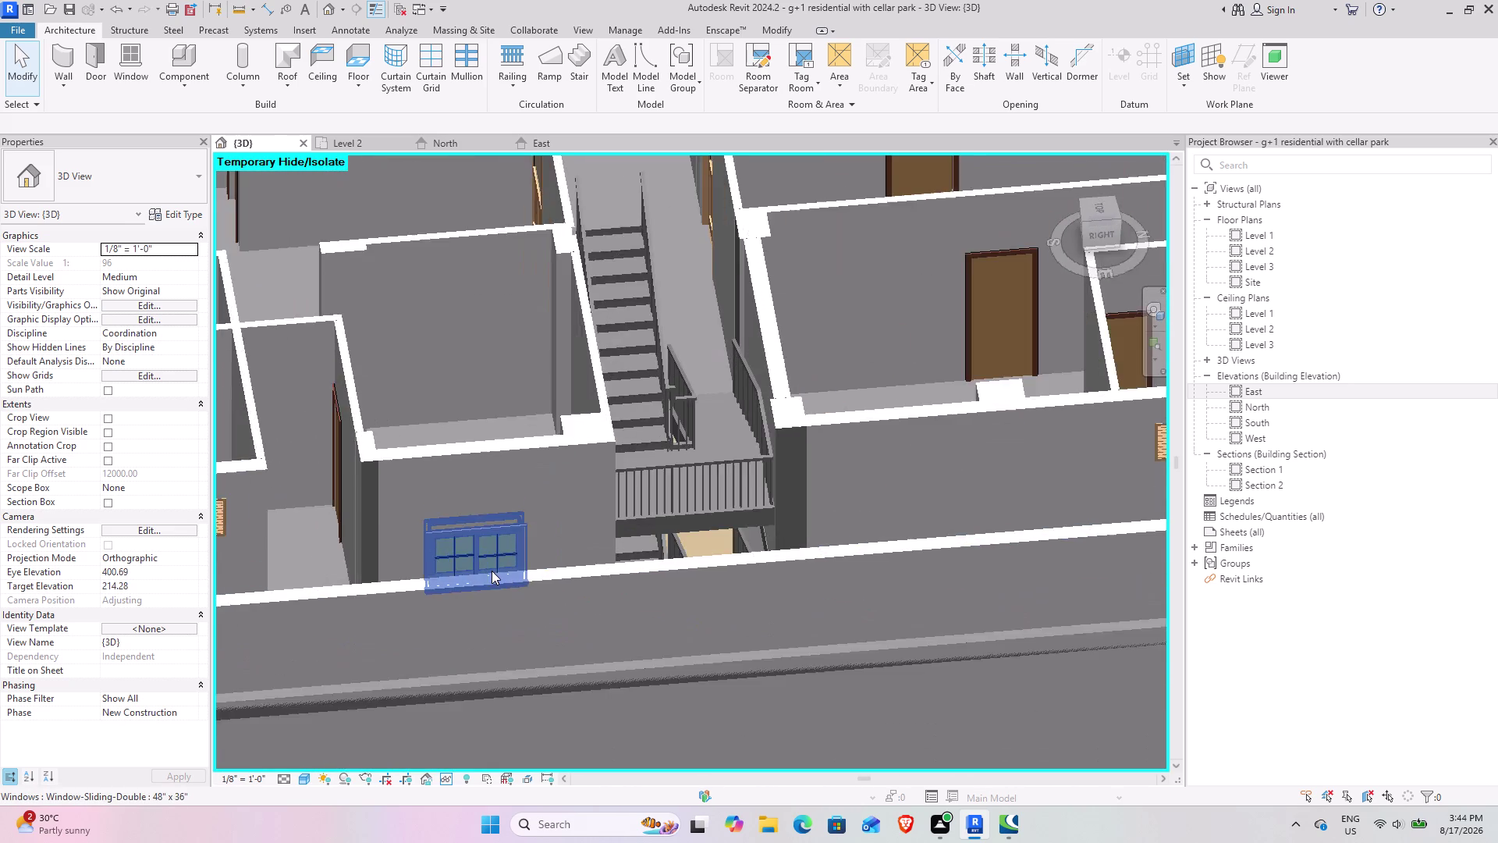
scroll(up, 3)
middle_drag(493, 568, 677, 472)
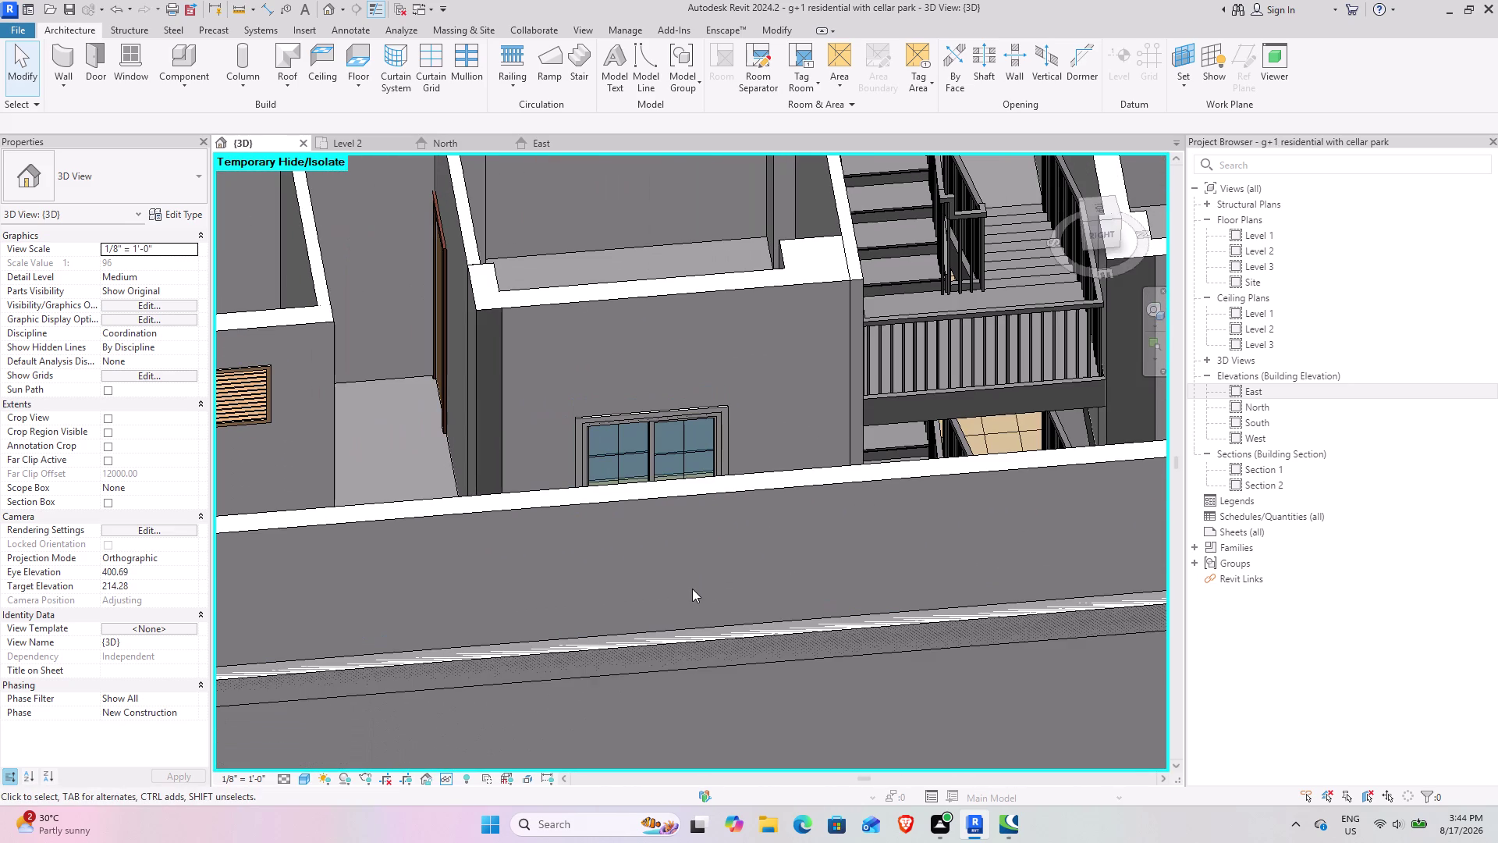
scroll(down, 3)
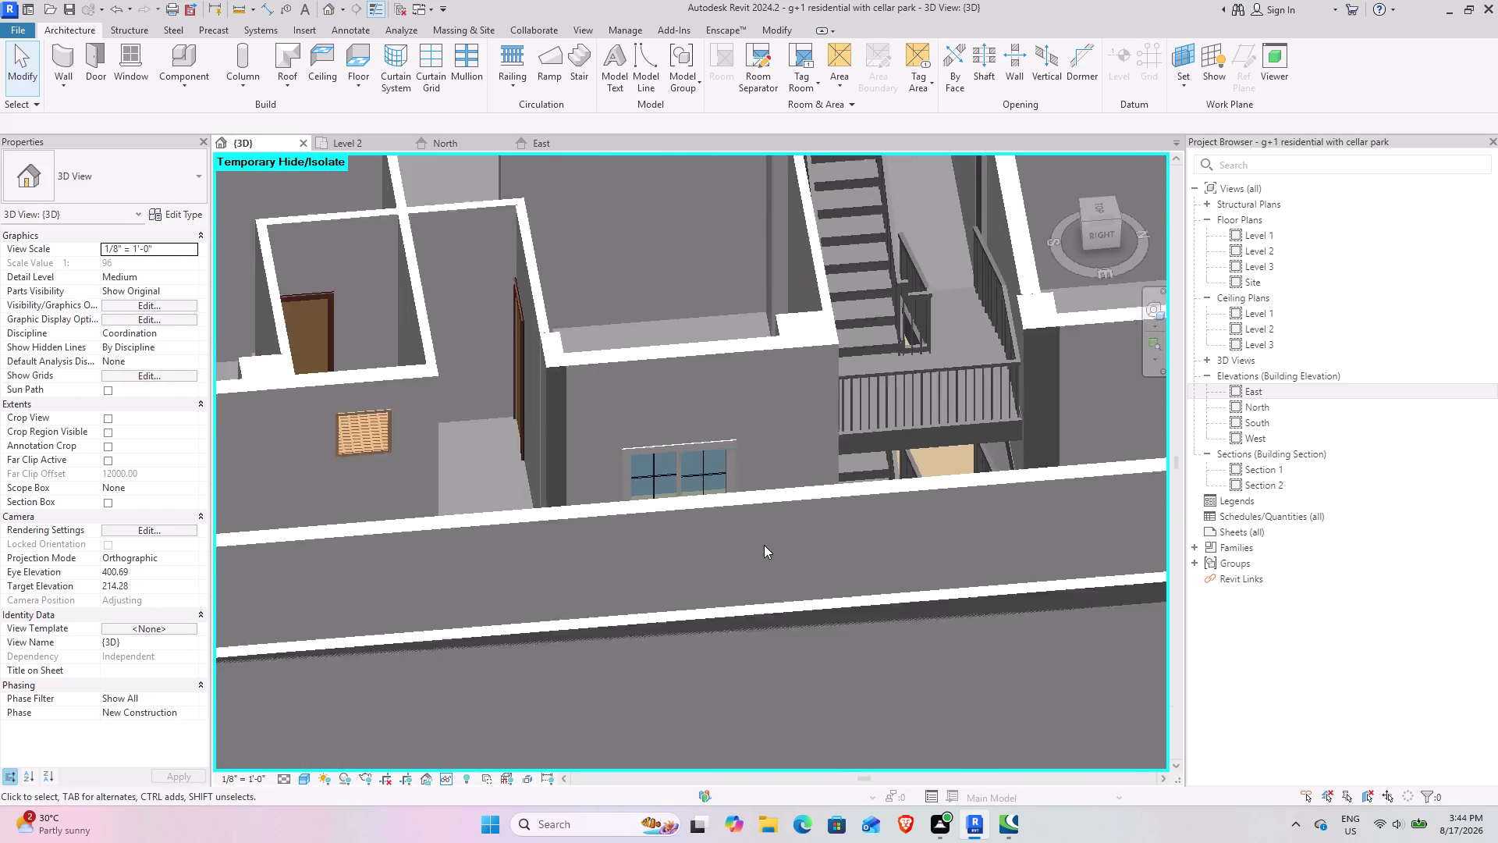
scroll(down, 3)
middle_drag(486, 598, 601, 632)
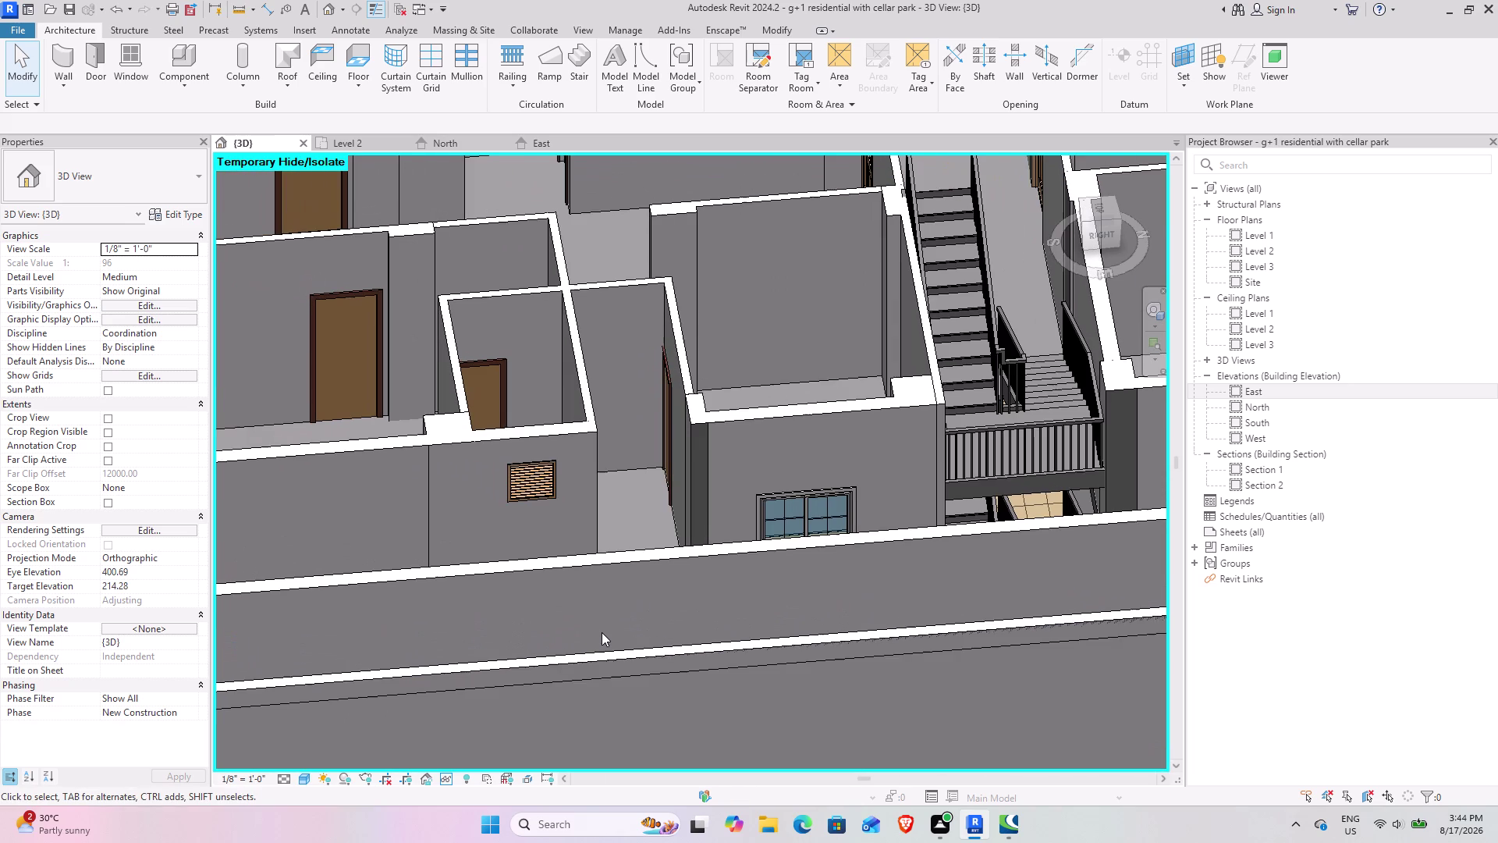
scroll(down, 3)
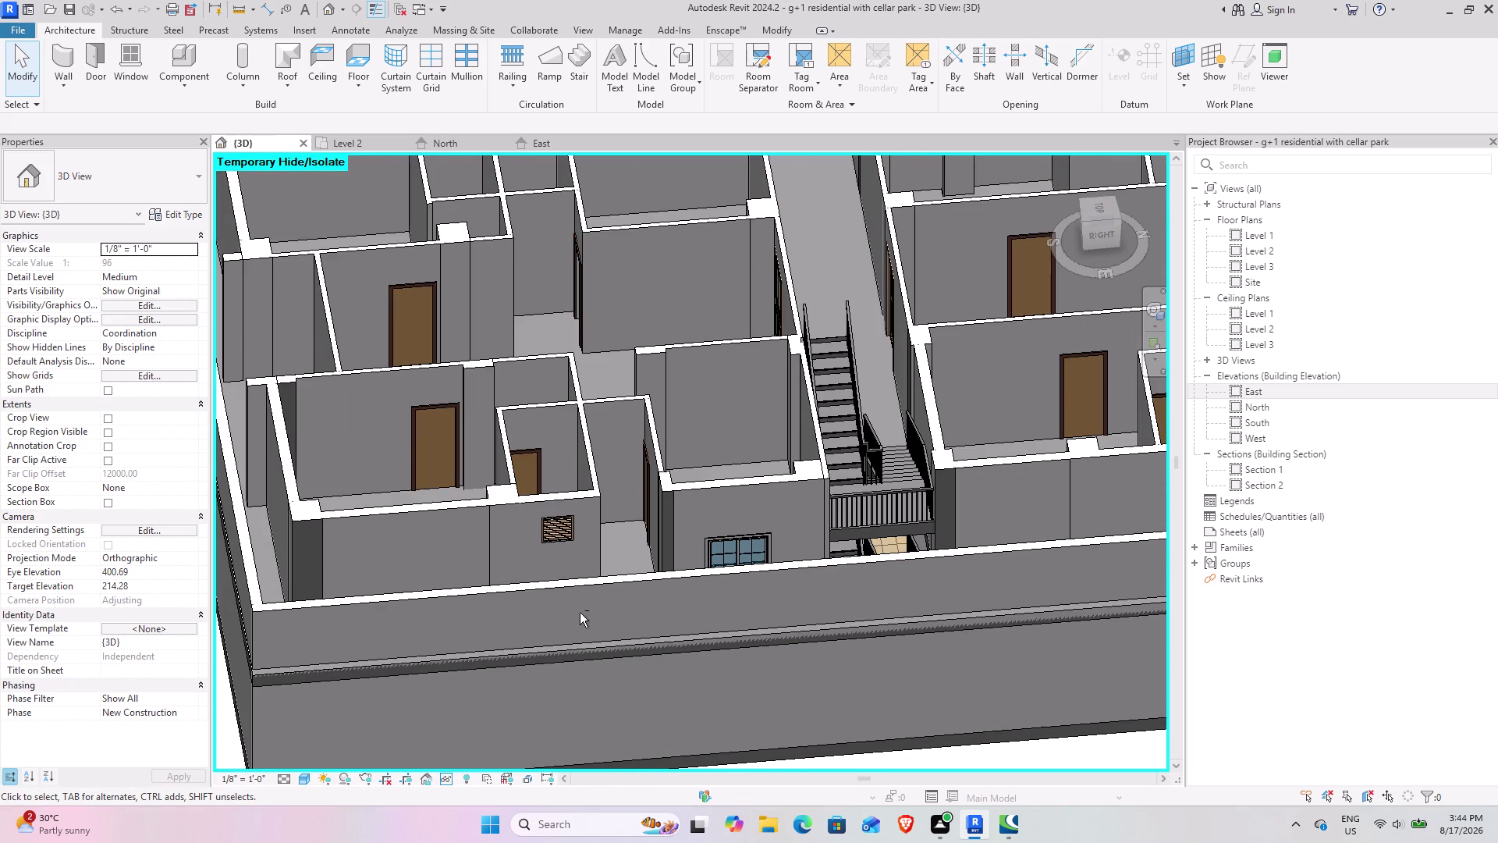
middle_drag(580, 613, 617, 600)
Switch to the Level 2 floor plan and pan to the rooms along the right wall.
click(340, 137)
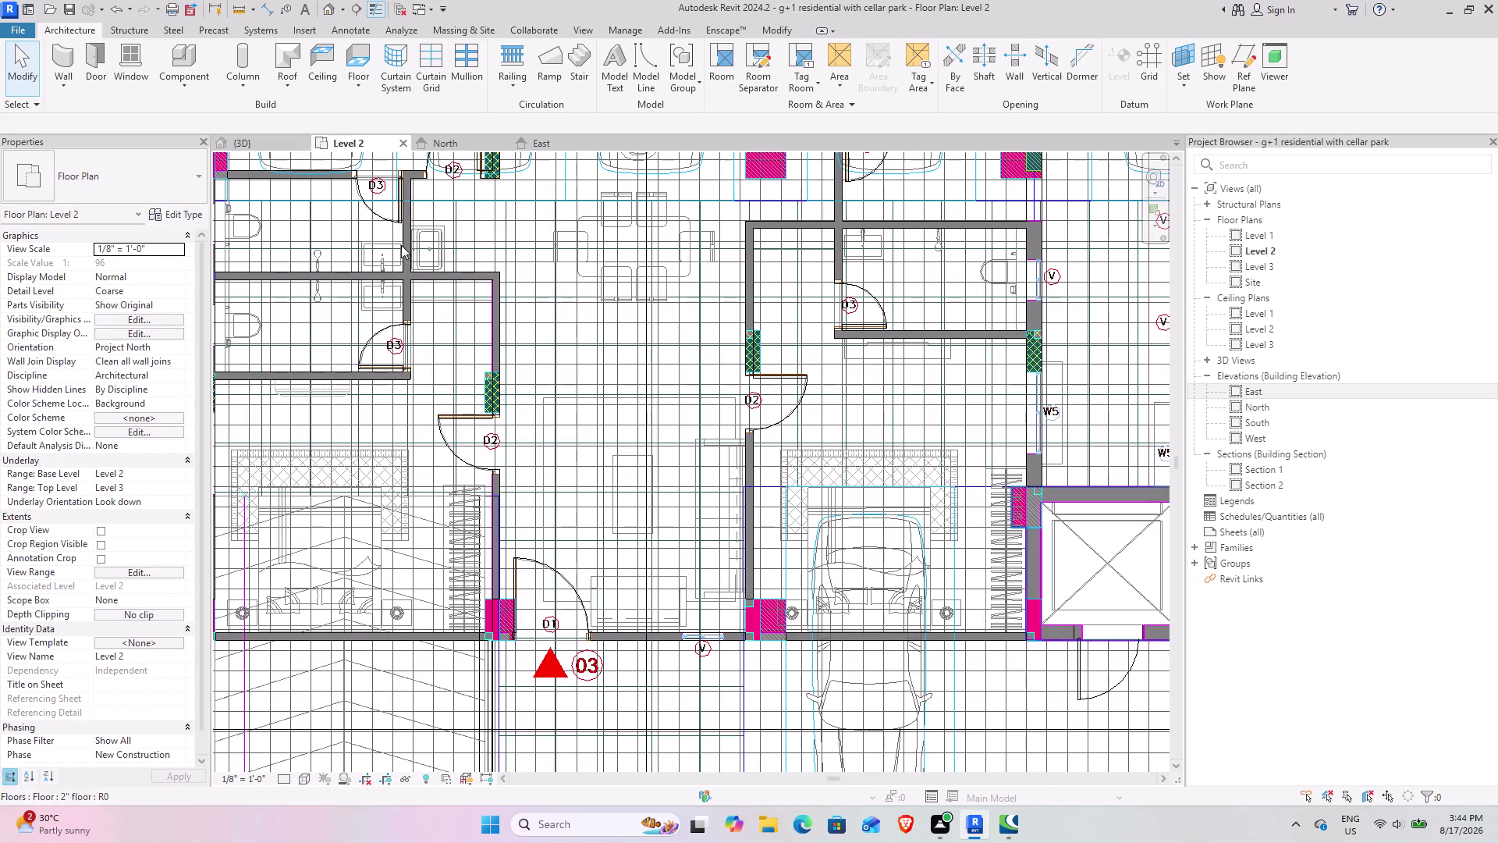
scroll(down, 3)
middle_drag(965, 545, 466, 495)
middle_drag(724, 577, 564, 459)
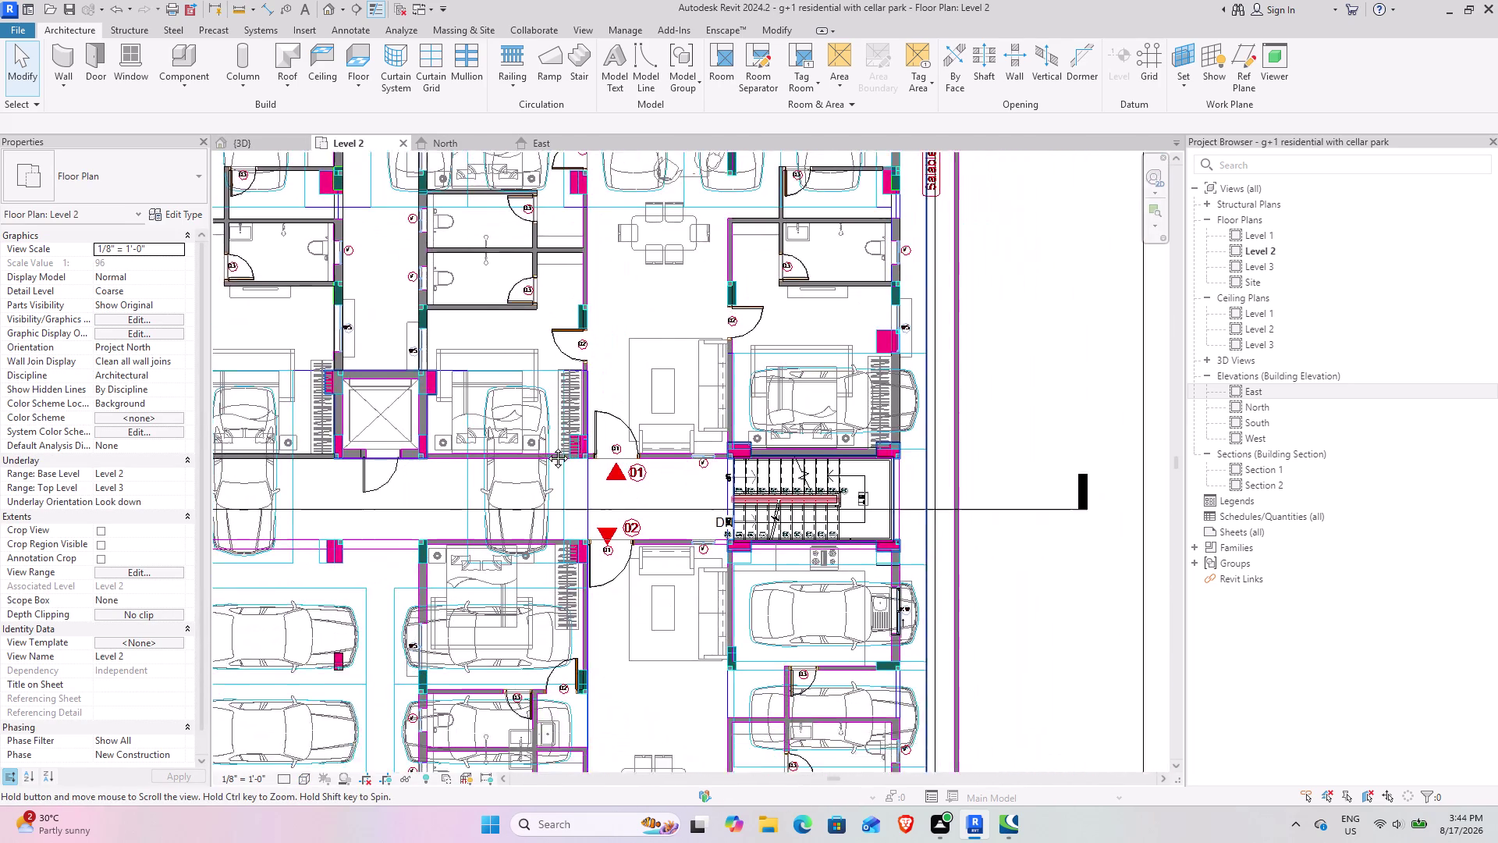
middle_drag(564, 459, 412, 323)
middle_drag(784, 695, 750, 450)
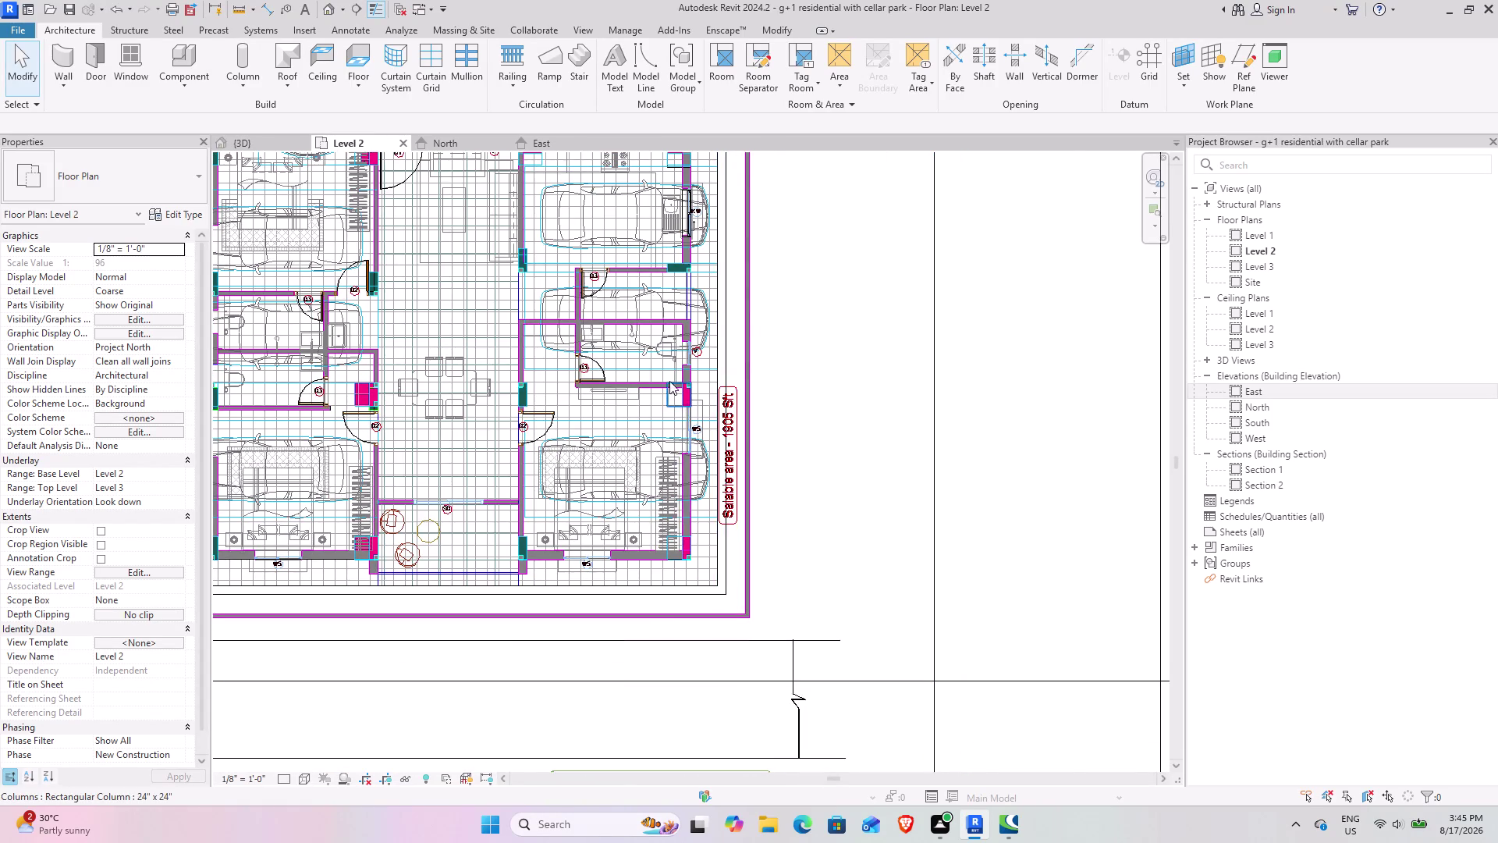
scroll(up, 3)
scroll(down, 3)
middle_drag(841, 385, 831, 733)
middle_drag(821, 730, 821, 730)
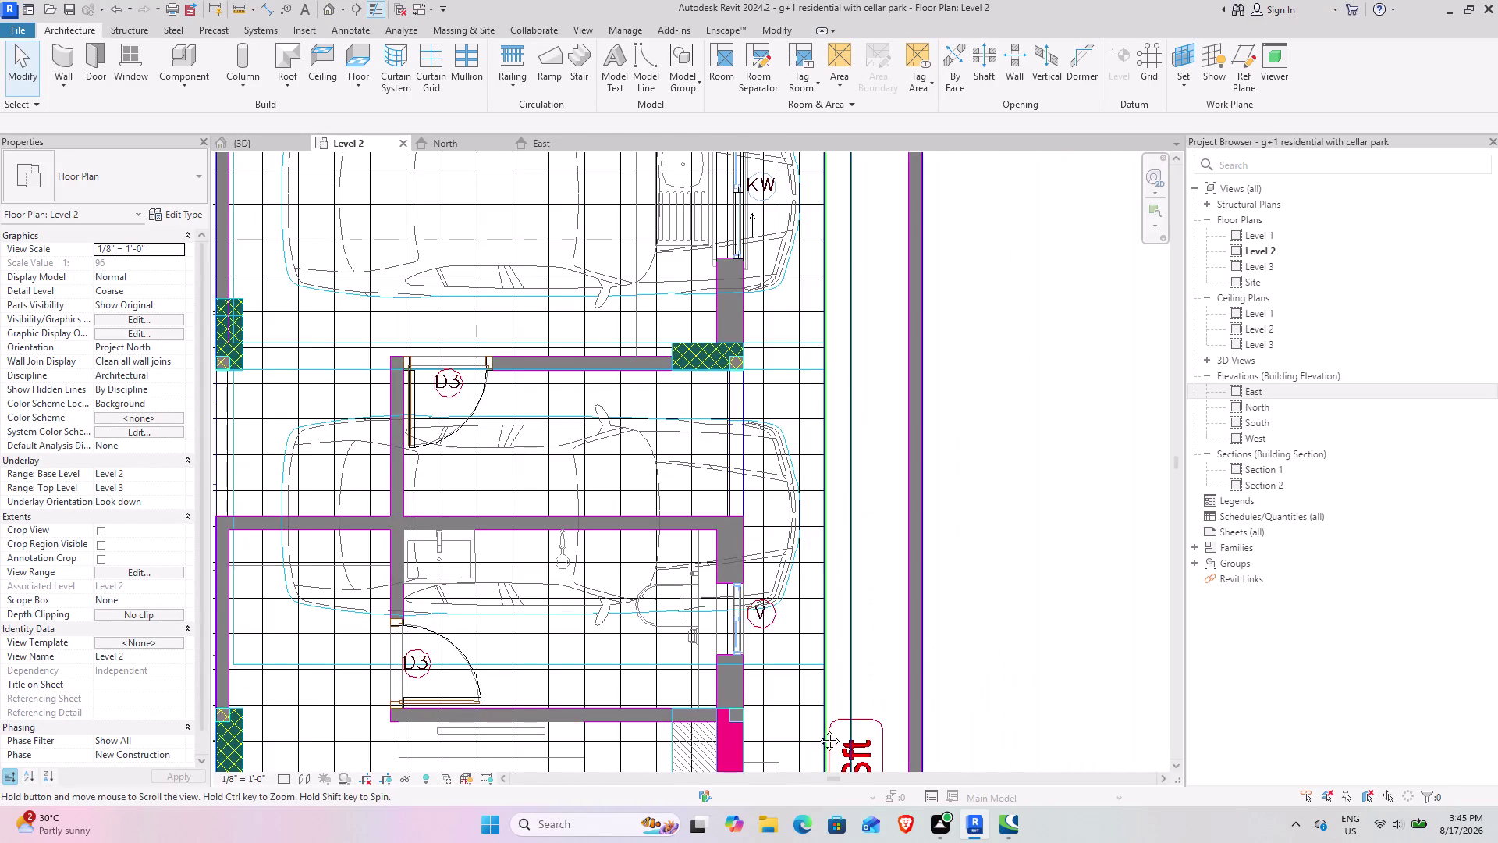
Center the plan on KW, select its sliding window, and start Create Similar (CS).
middle_drag(820, 731, 802, 444)
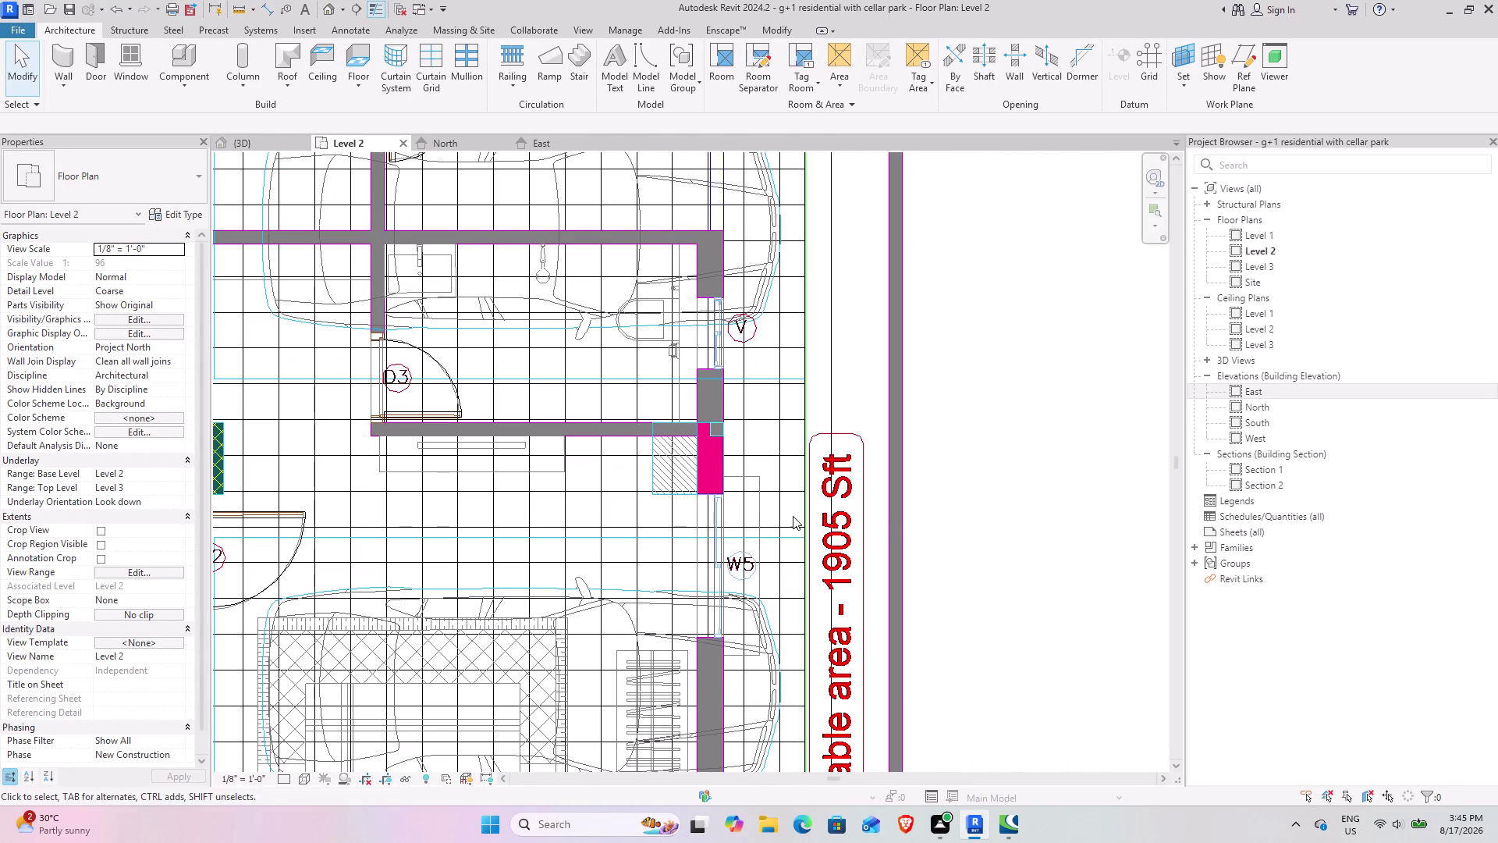
scroll(up, 3)
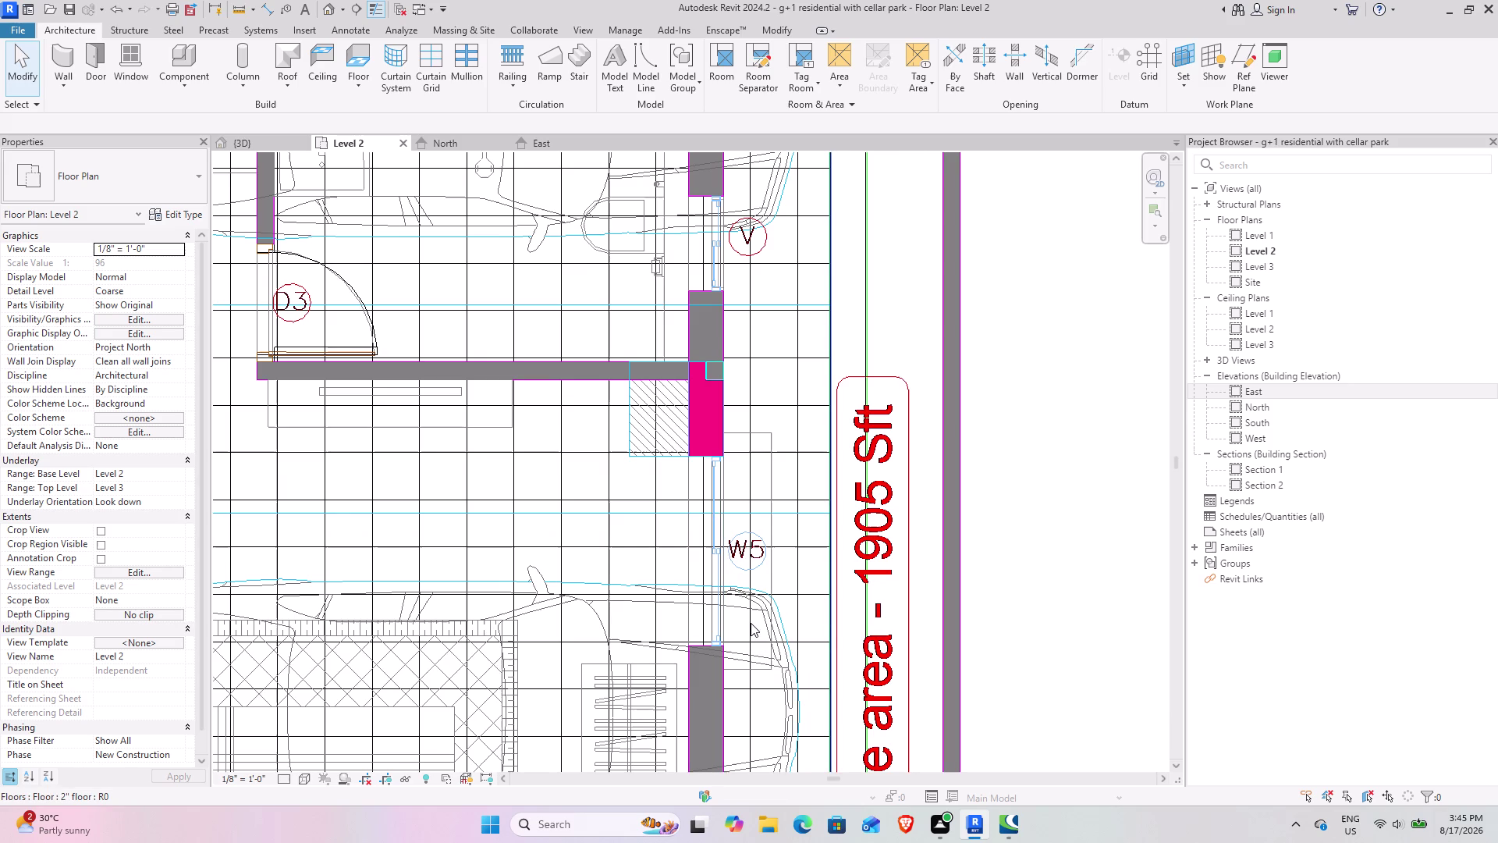
middle_drag(832, 335, 837, 572)
middle_drag(814, 425, 833, 784)
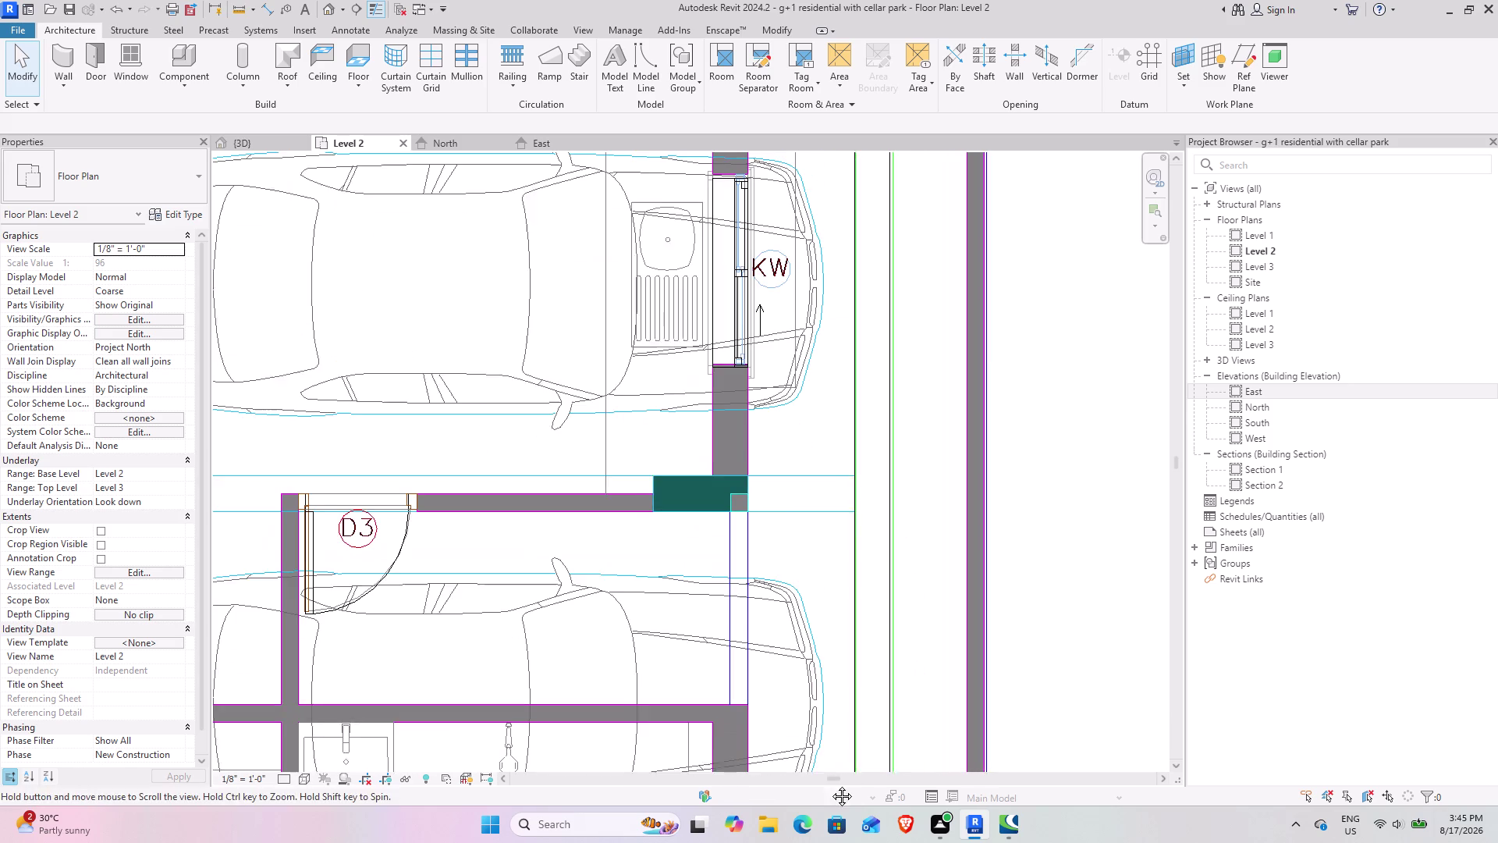
middle_drag(833, 784, 829, 783)
click(732, 301)
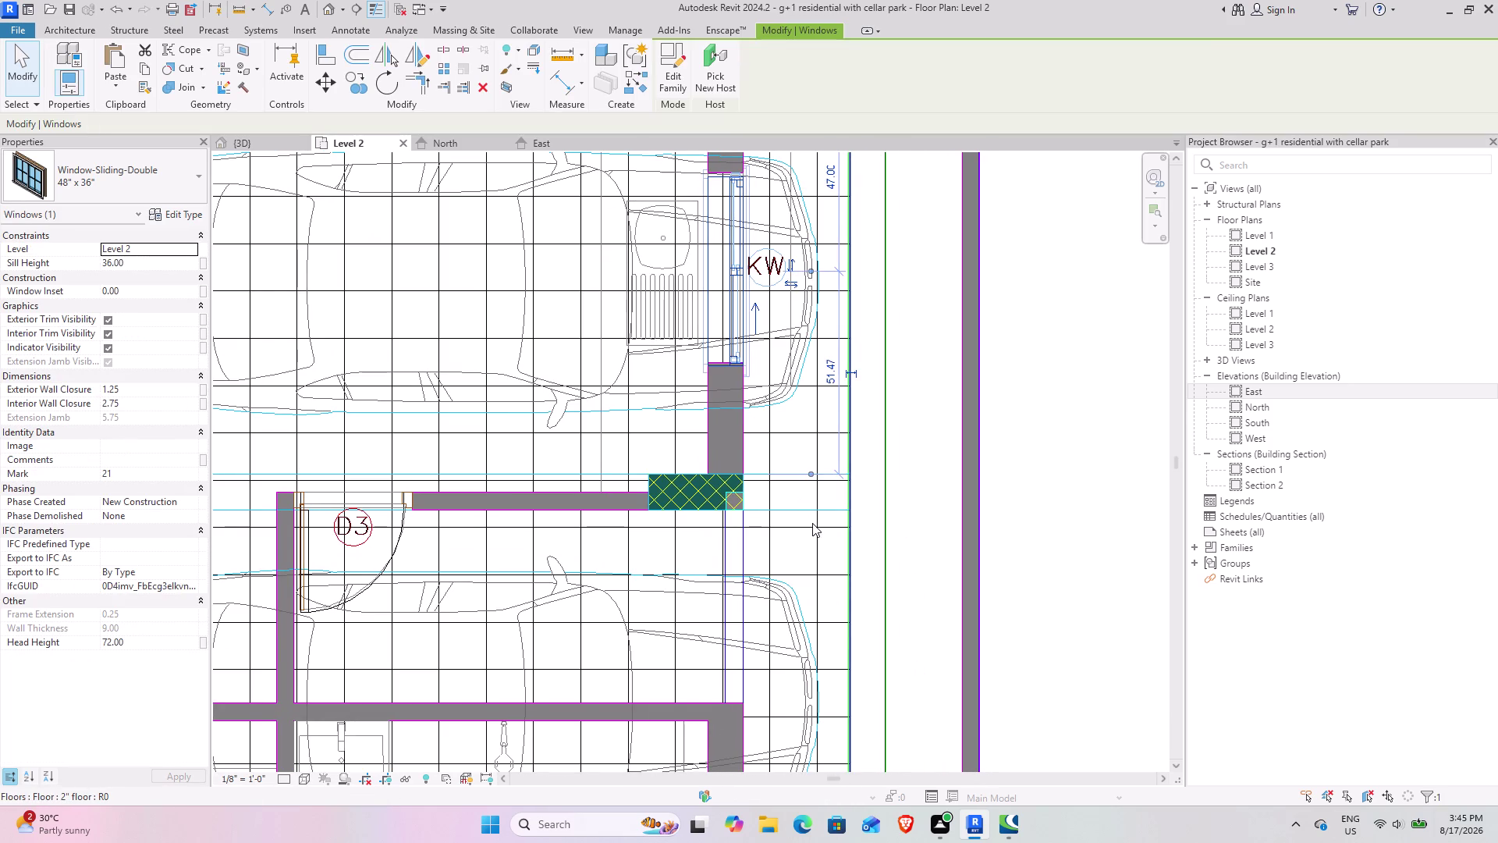
key(c)
key(s)
scroll(down, 3)
middle_drag(854, 570, 761, 305)
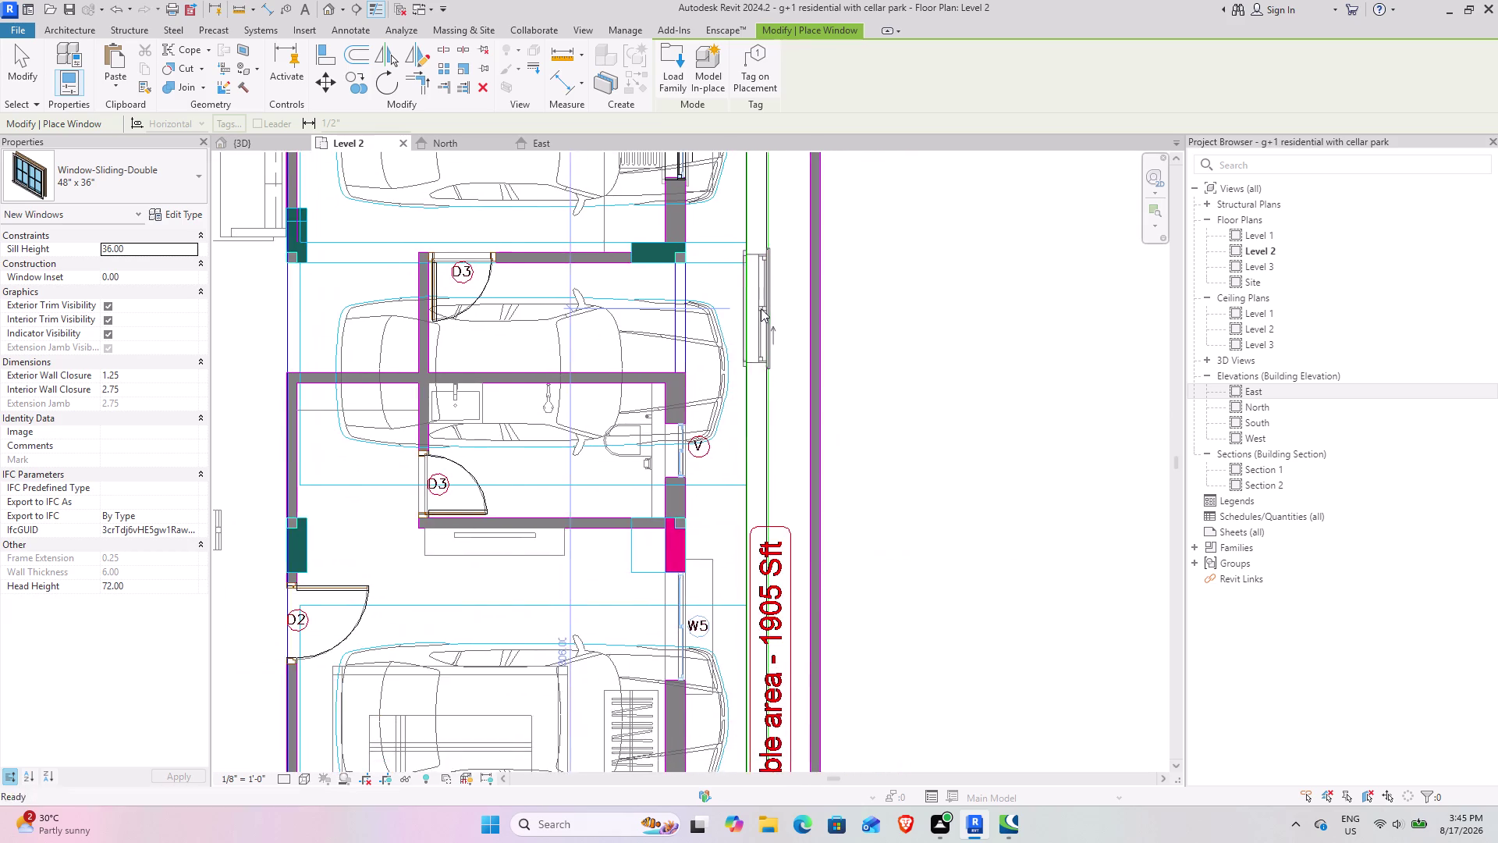
middle_drag(821, 612, 753, 237)
scroll(up, 3)
middle_drag(594, 276, 664, 675)
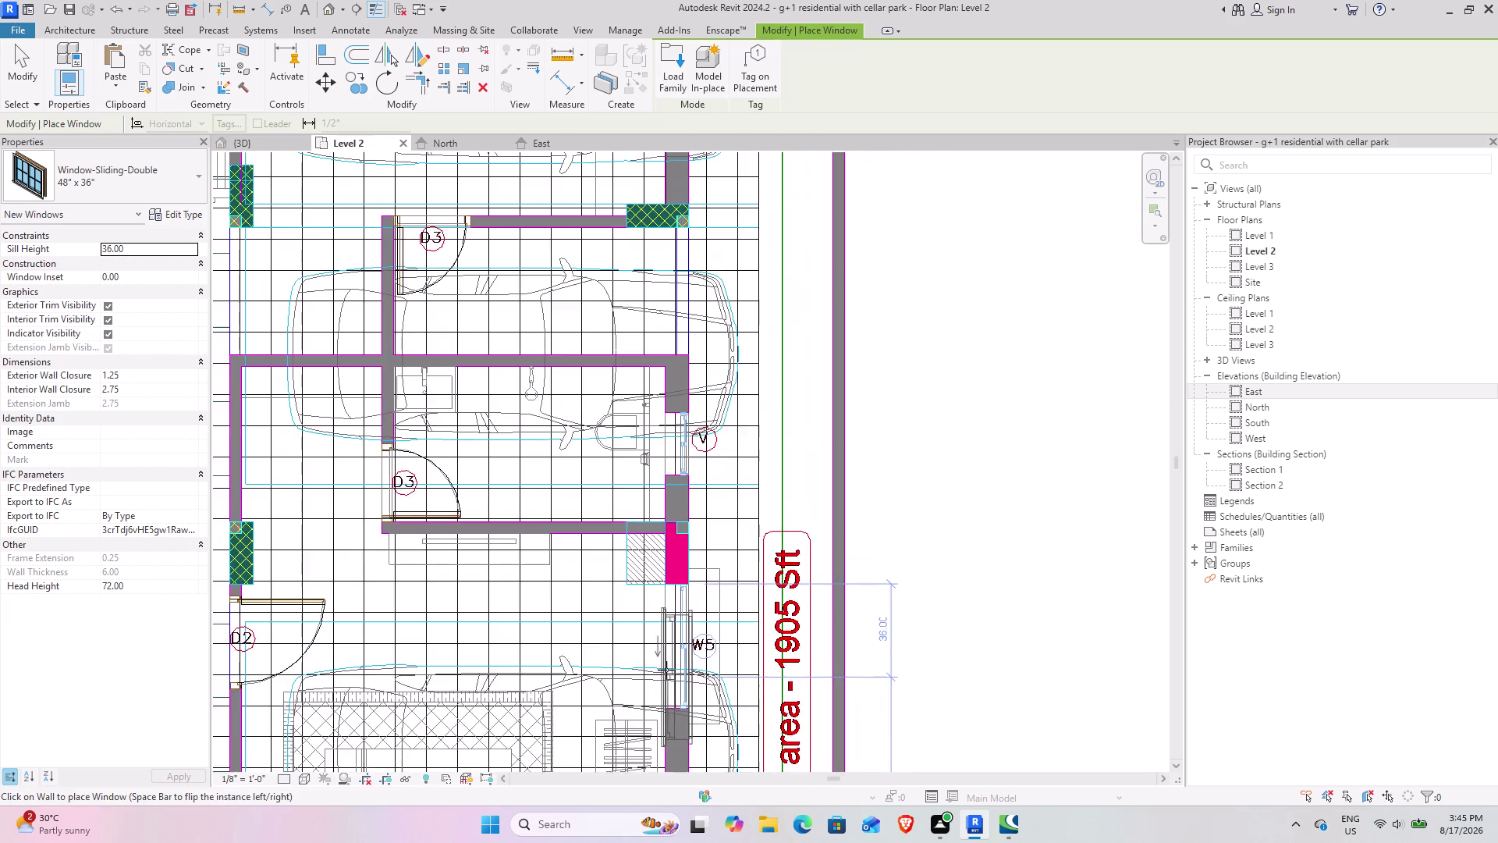
scroll(up, 3)
middle_drag(709, 659, 675, 528)
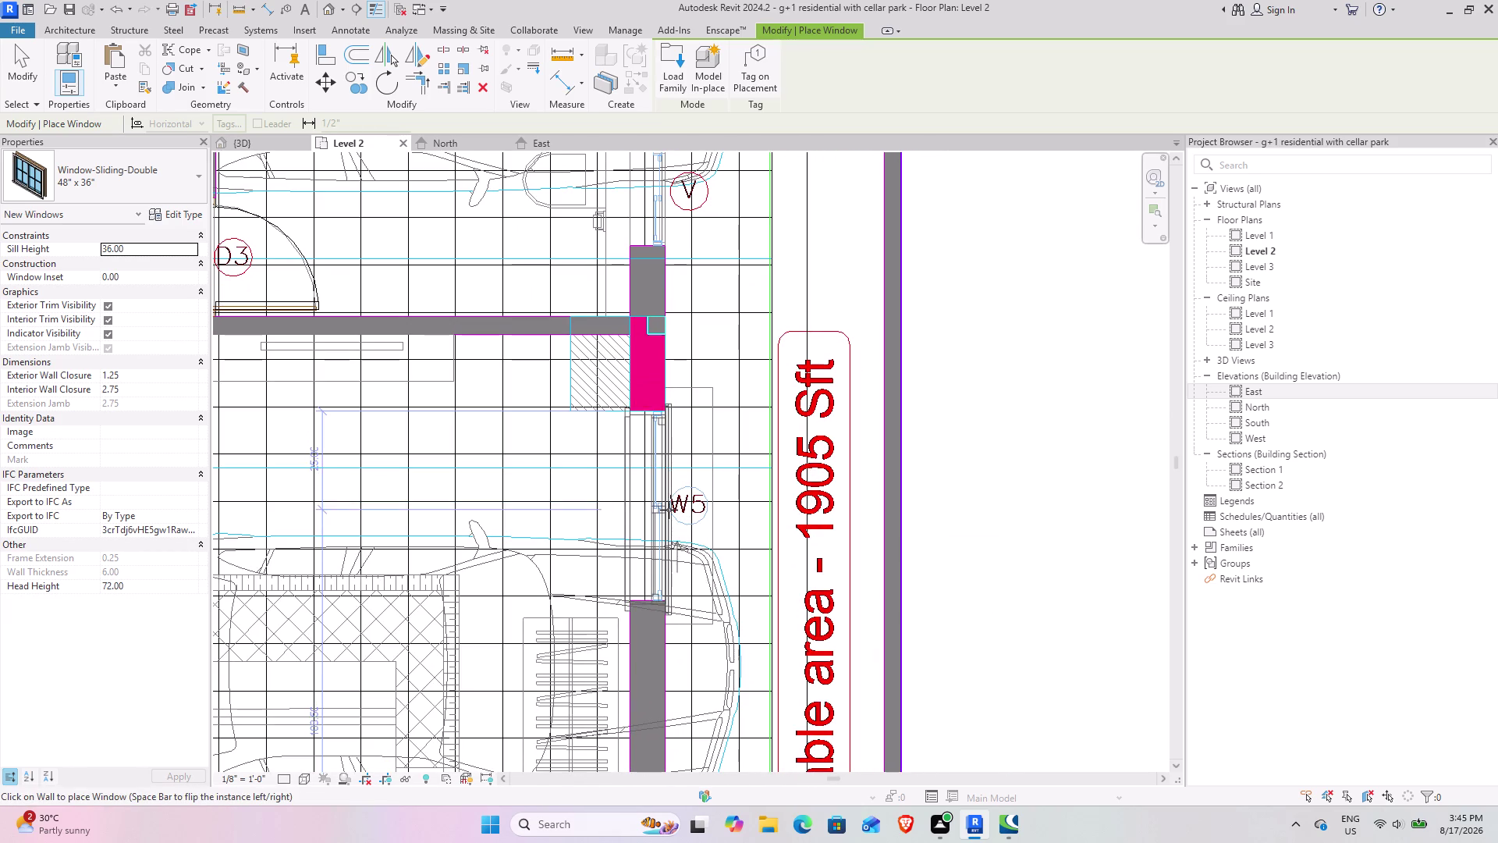
scroll(up, 3)
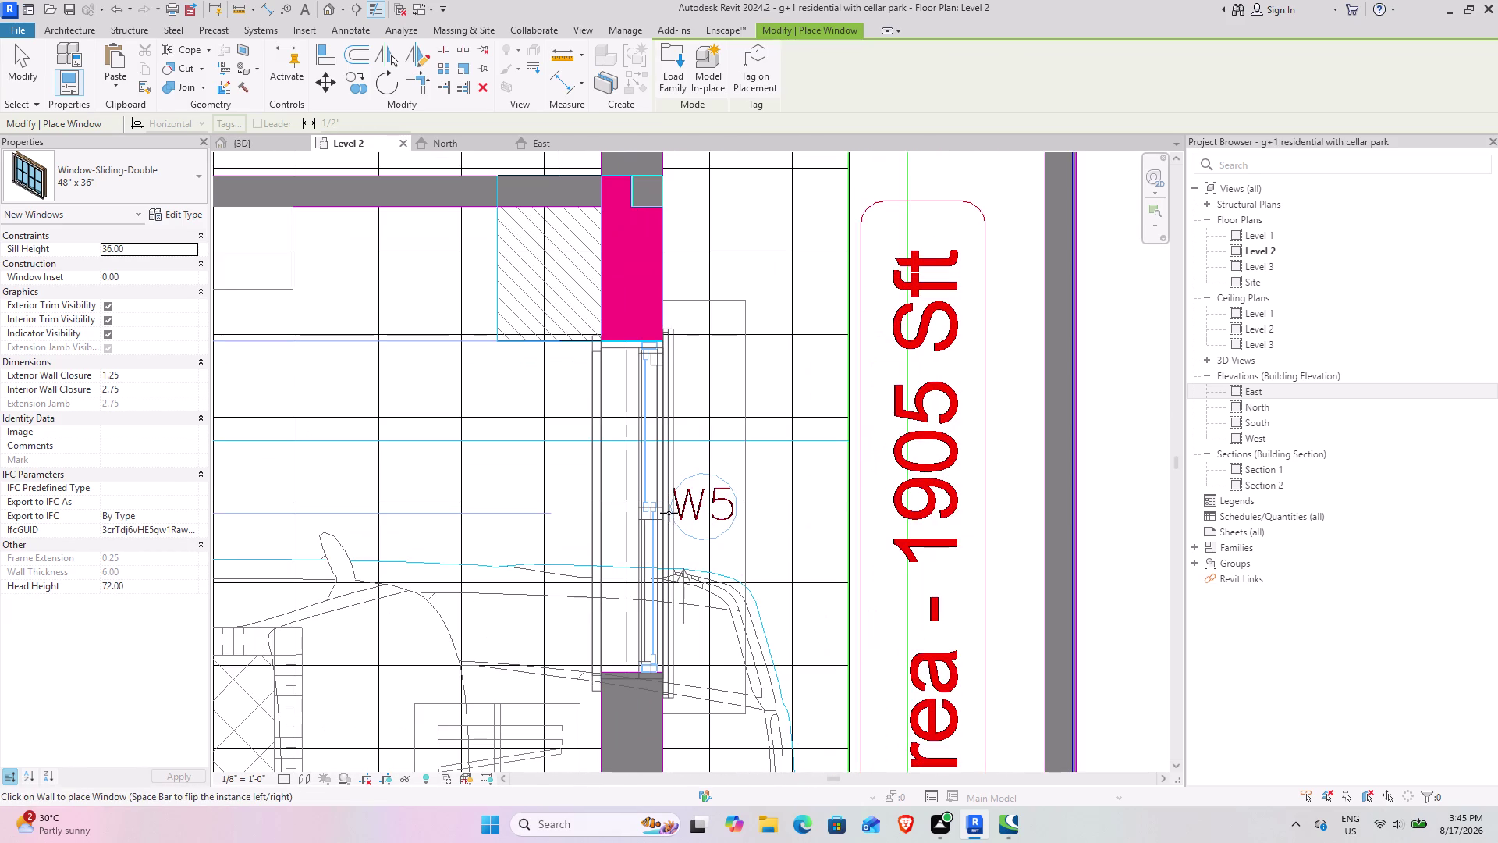
click(669, 507)
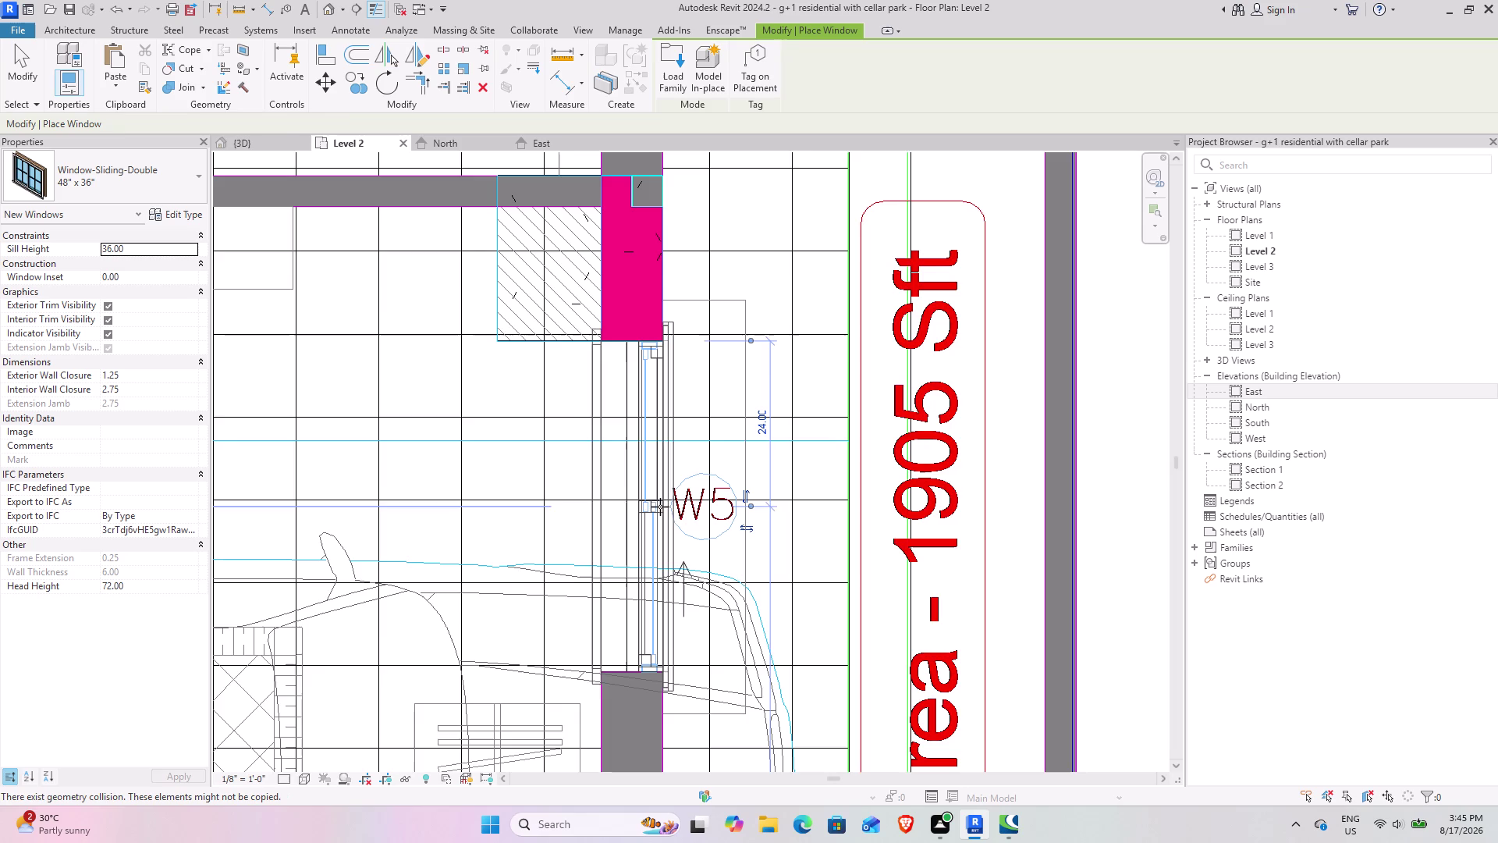
scroll(down, 3)
middle_drag(573, 501, 1003, 463)
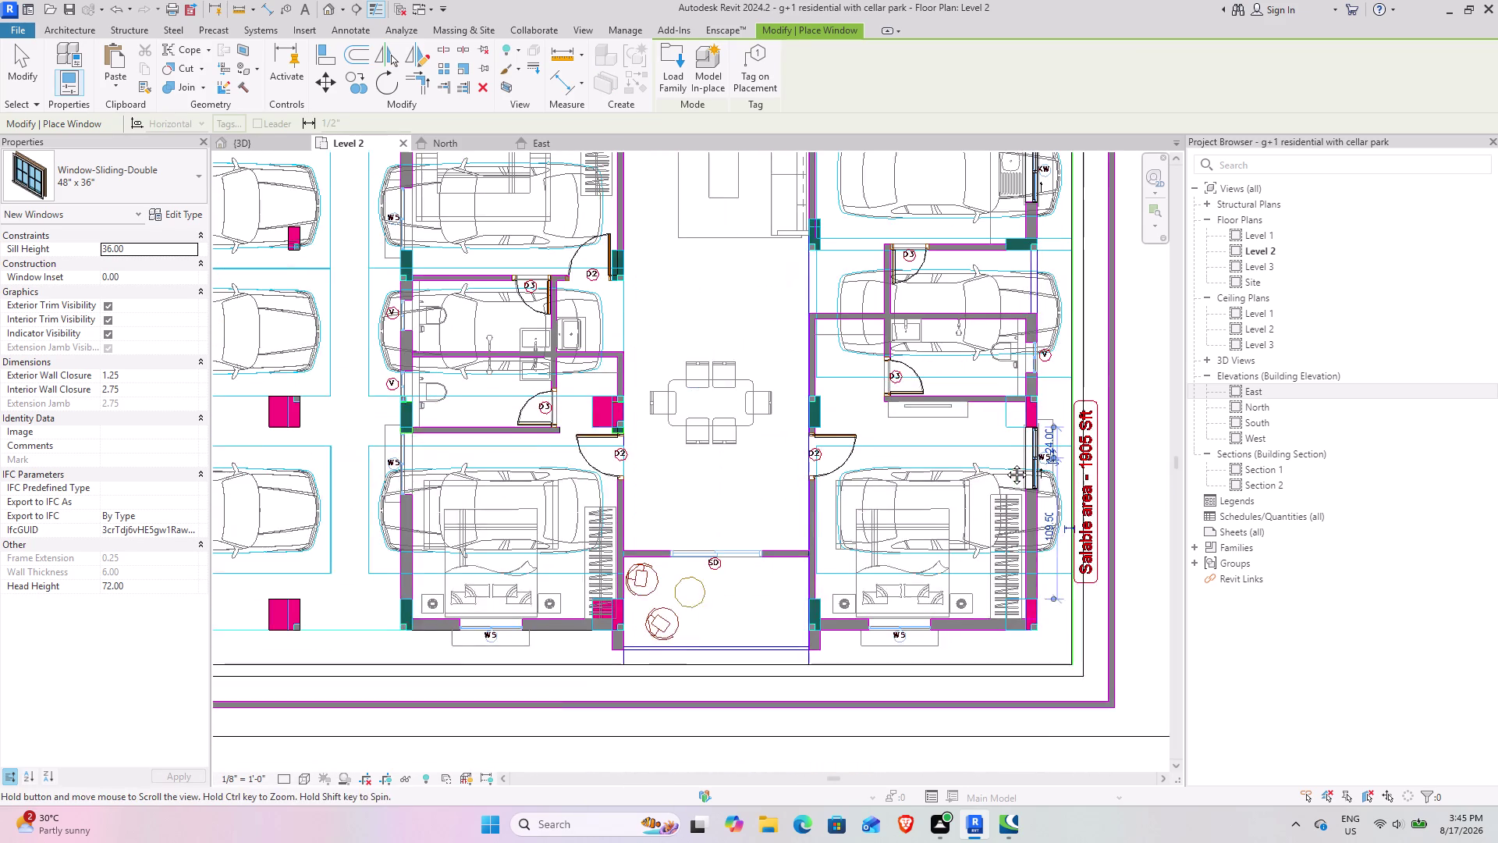
middle_drag(1003, 463, 1005, 462)
scroll(up, 3)
scroll(up, 3)
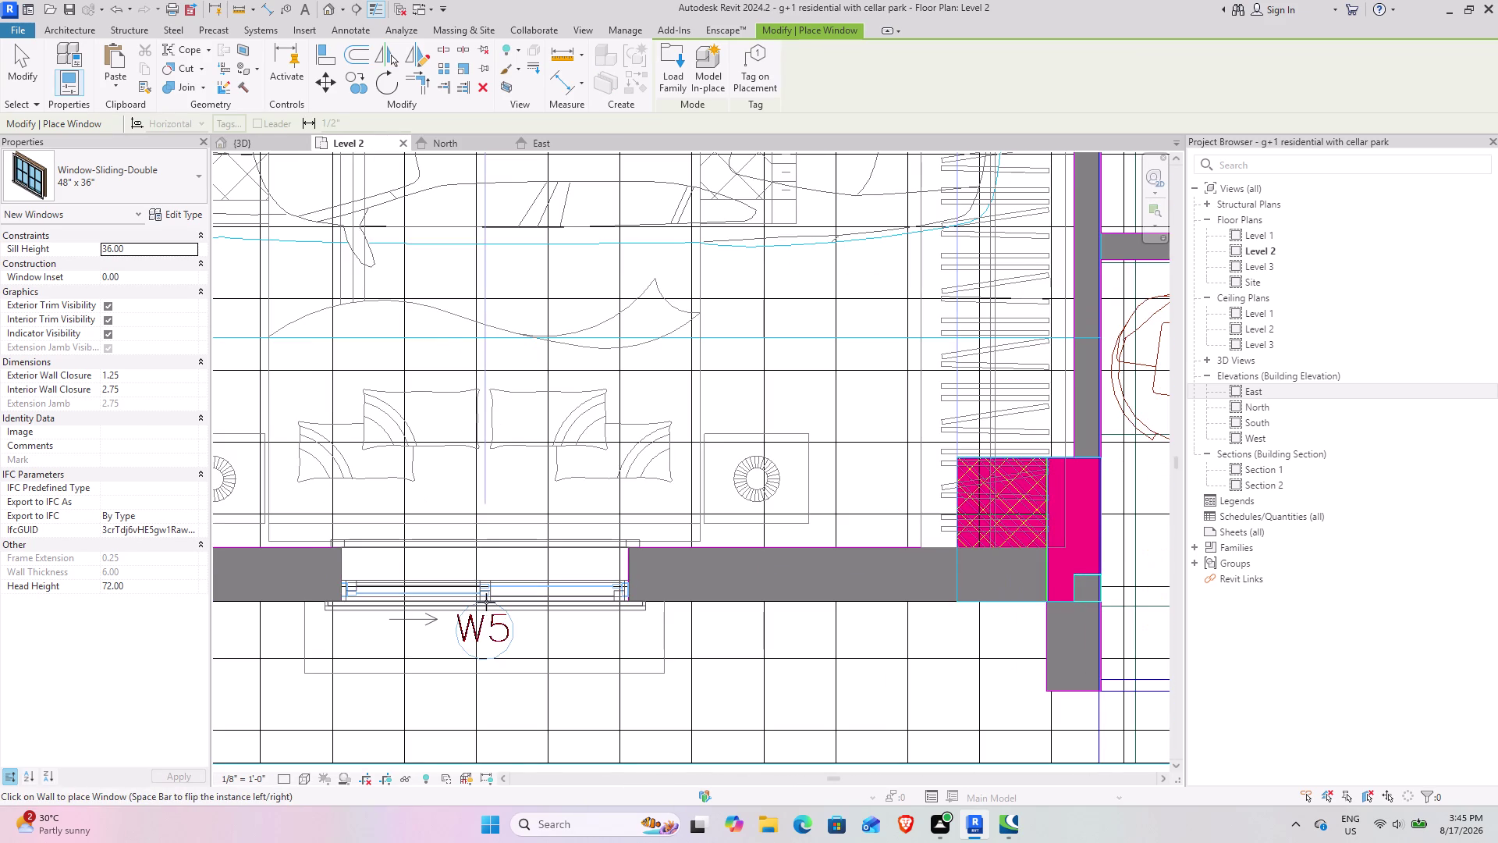
click(486, 602)
scroll(down, 3)
middle_drag(486, 601, 723, 760)
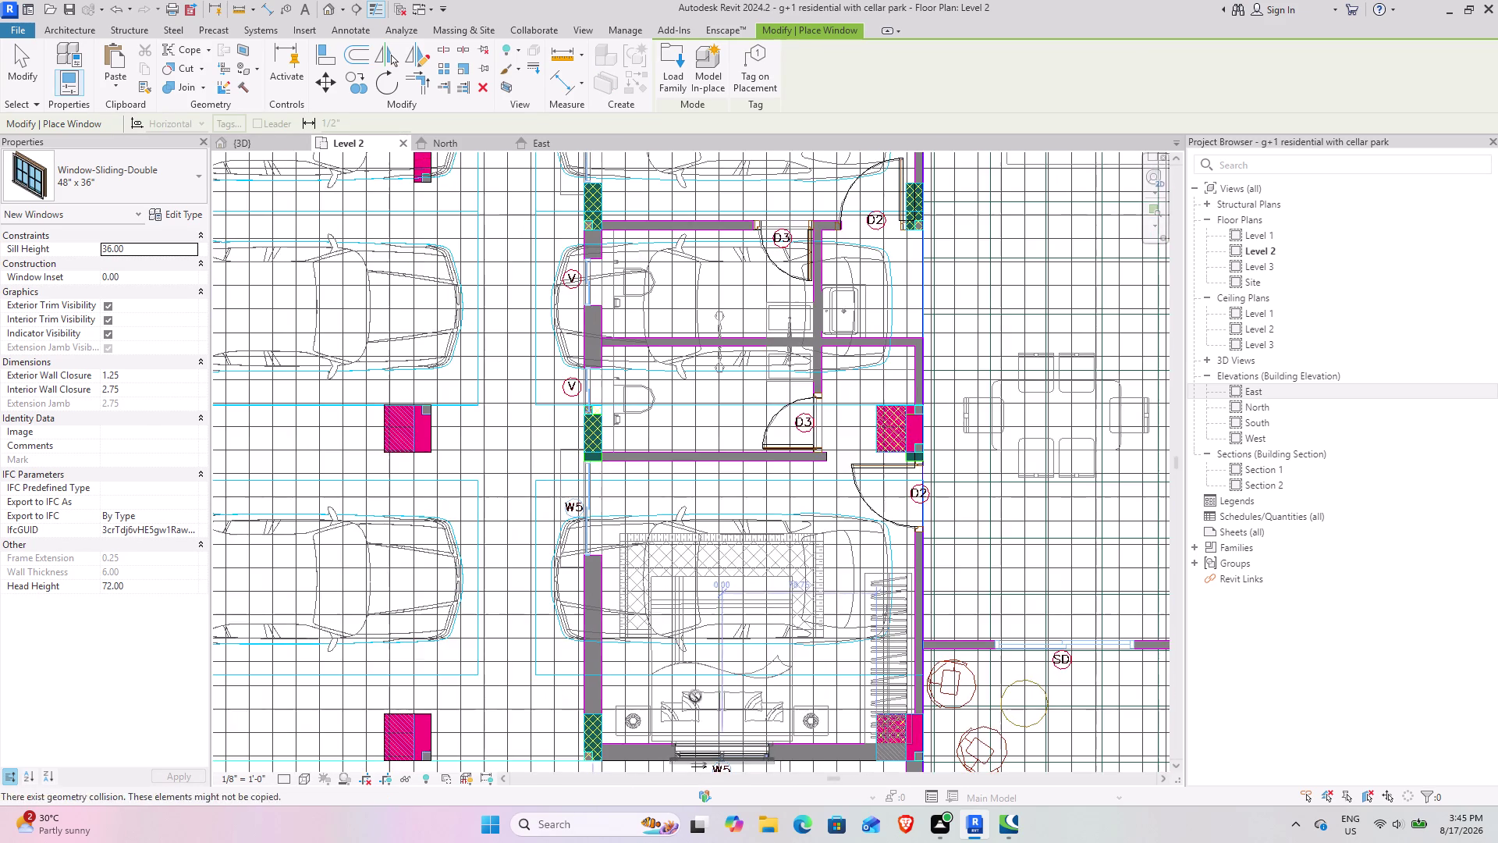
scroll(up, 3)
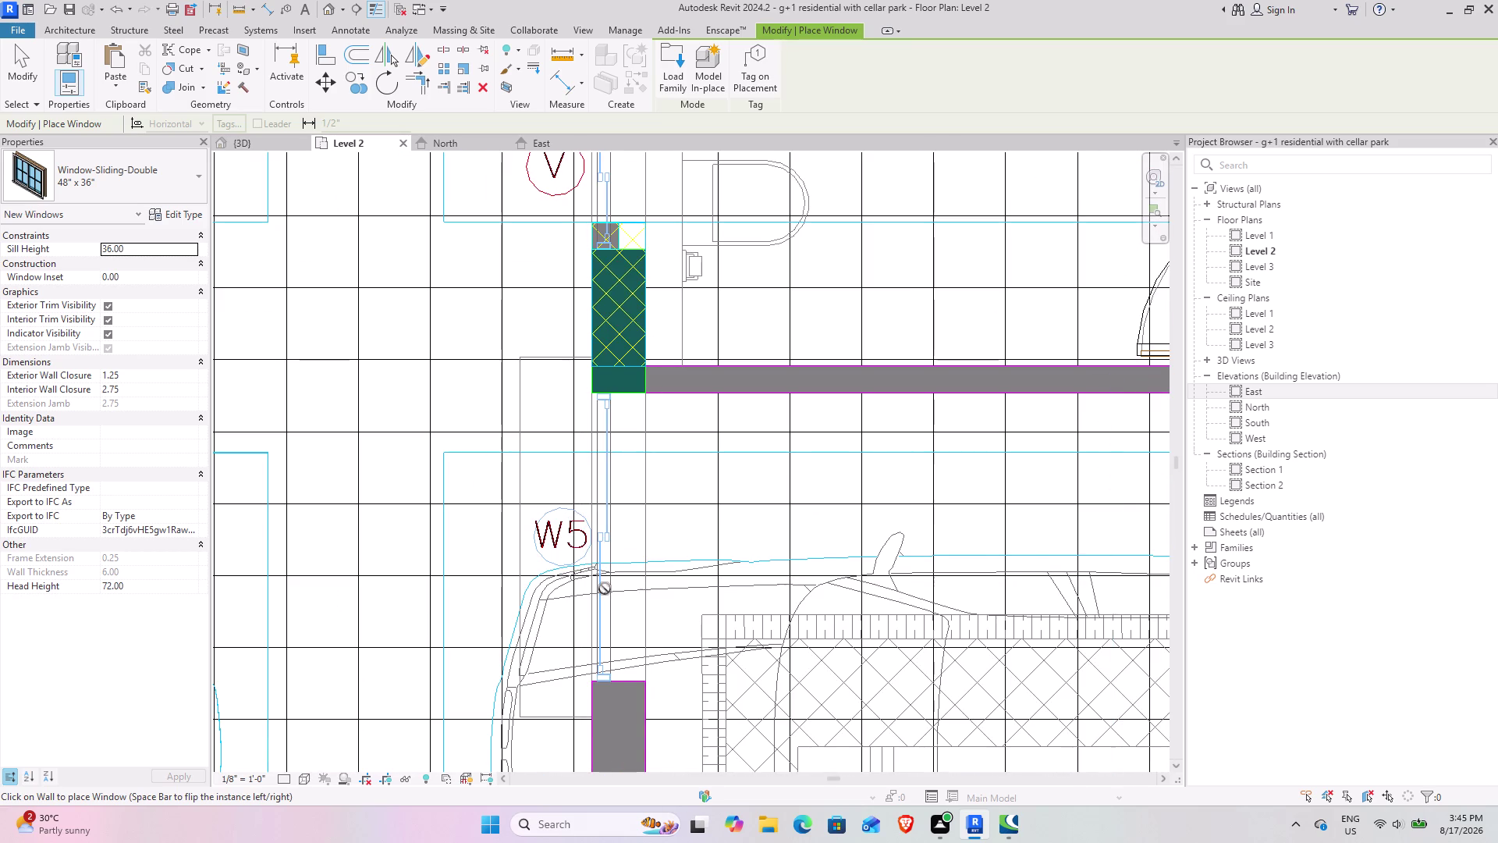
click(613, 534)
scroll(down, 3)
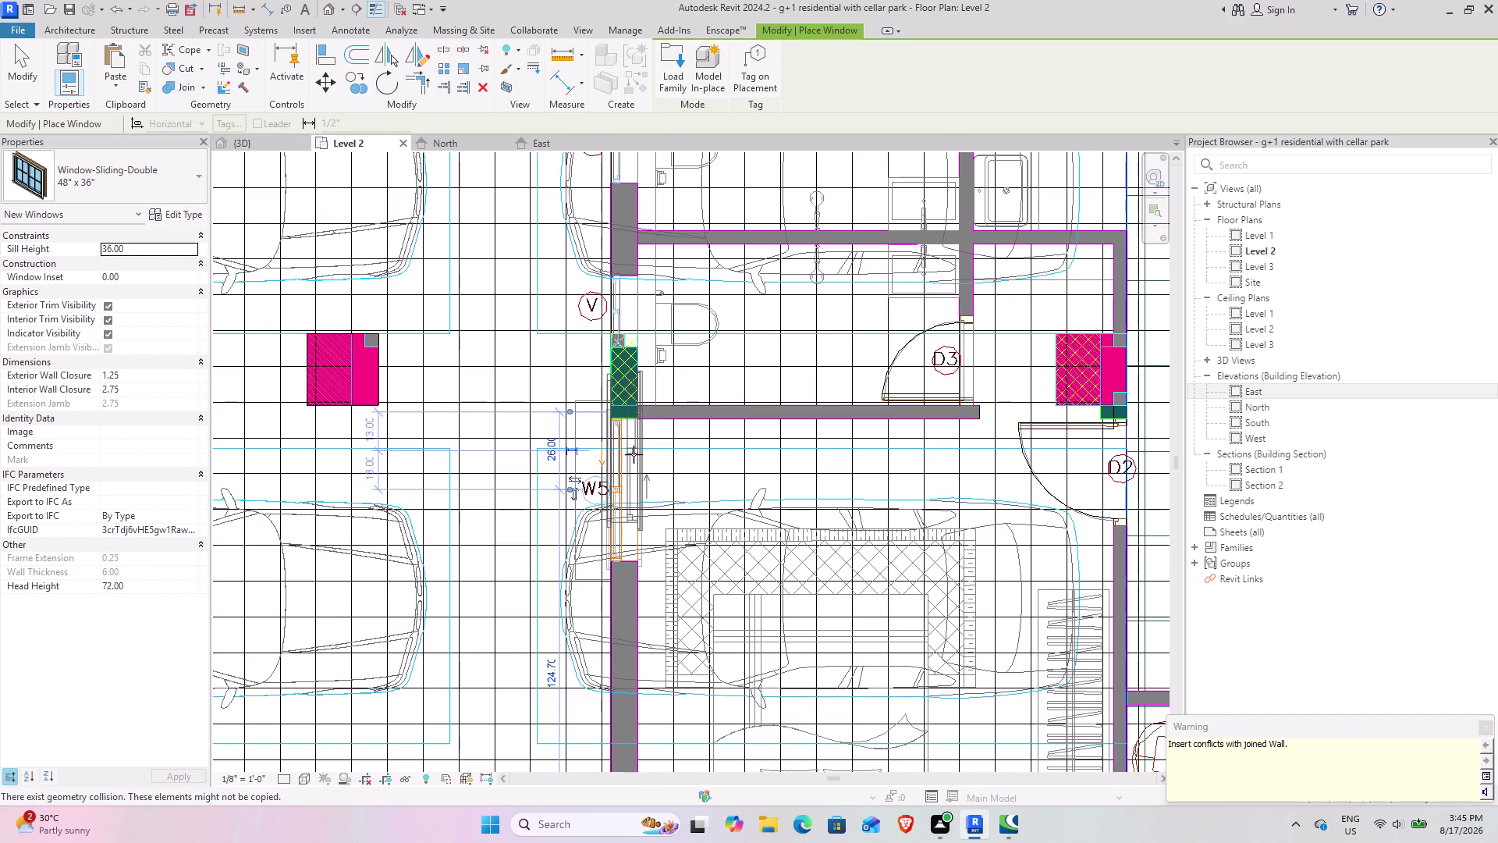
middle_drag(718, 426, 718, 687)
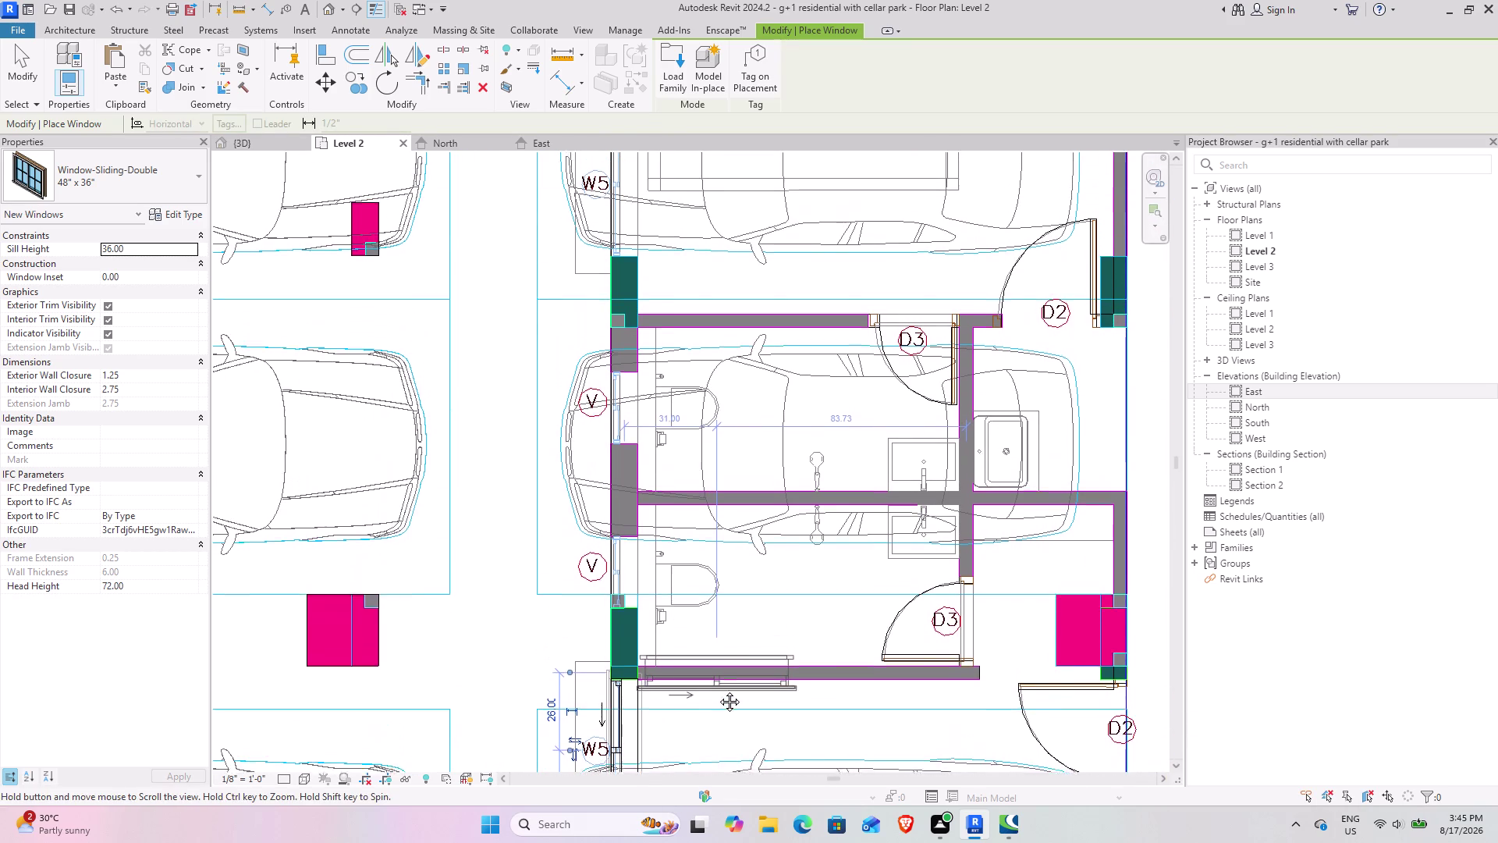
middle_drag(718, 687, 718, 690)
middle_drag(674, 322, 668, 748)
scroll(up, 3)
scroll(up, 3)
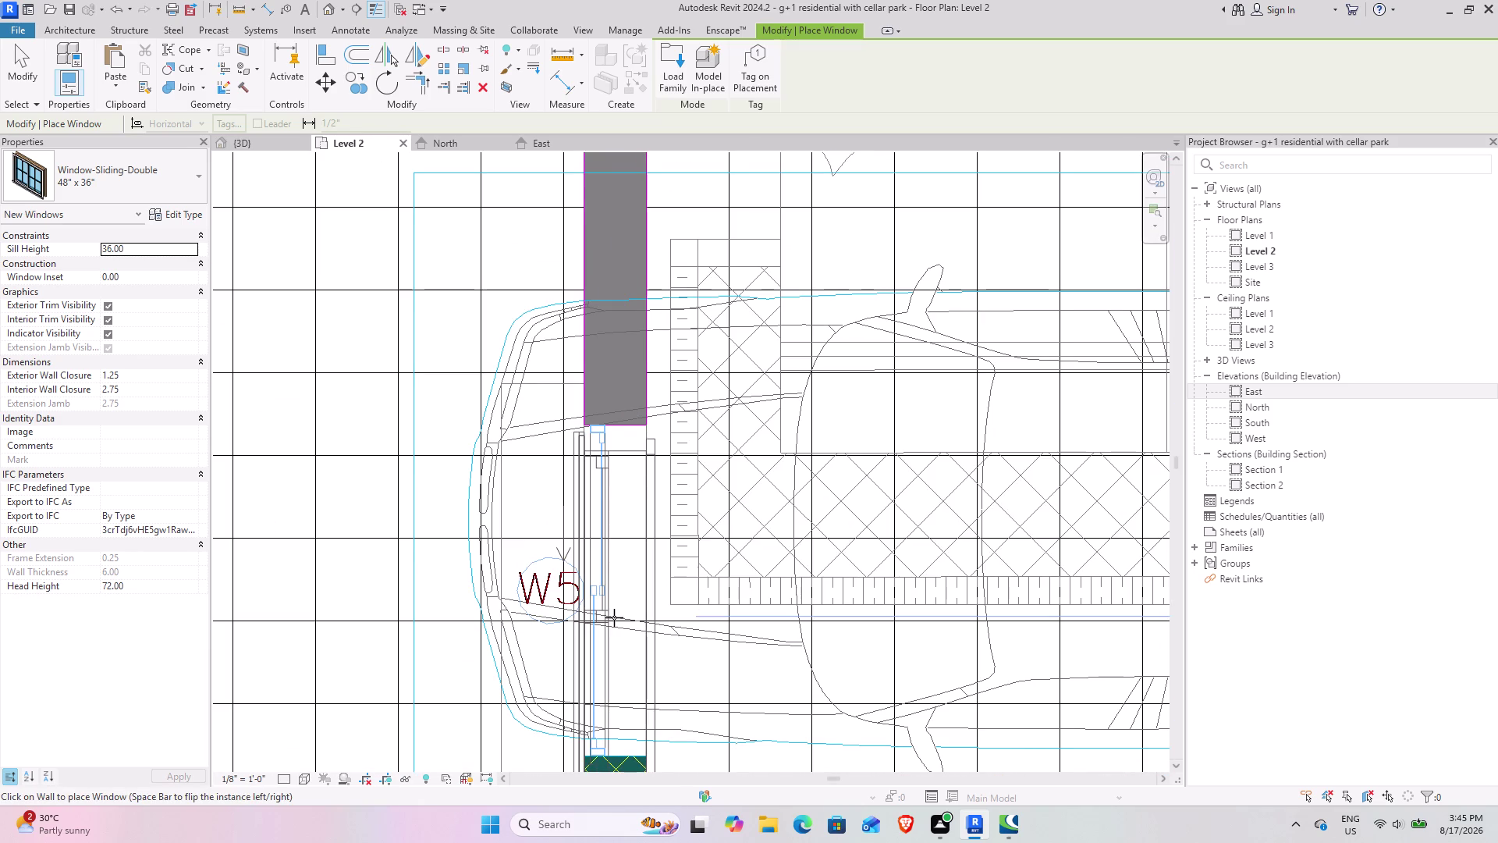
click(615, 591)
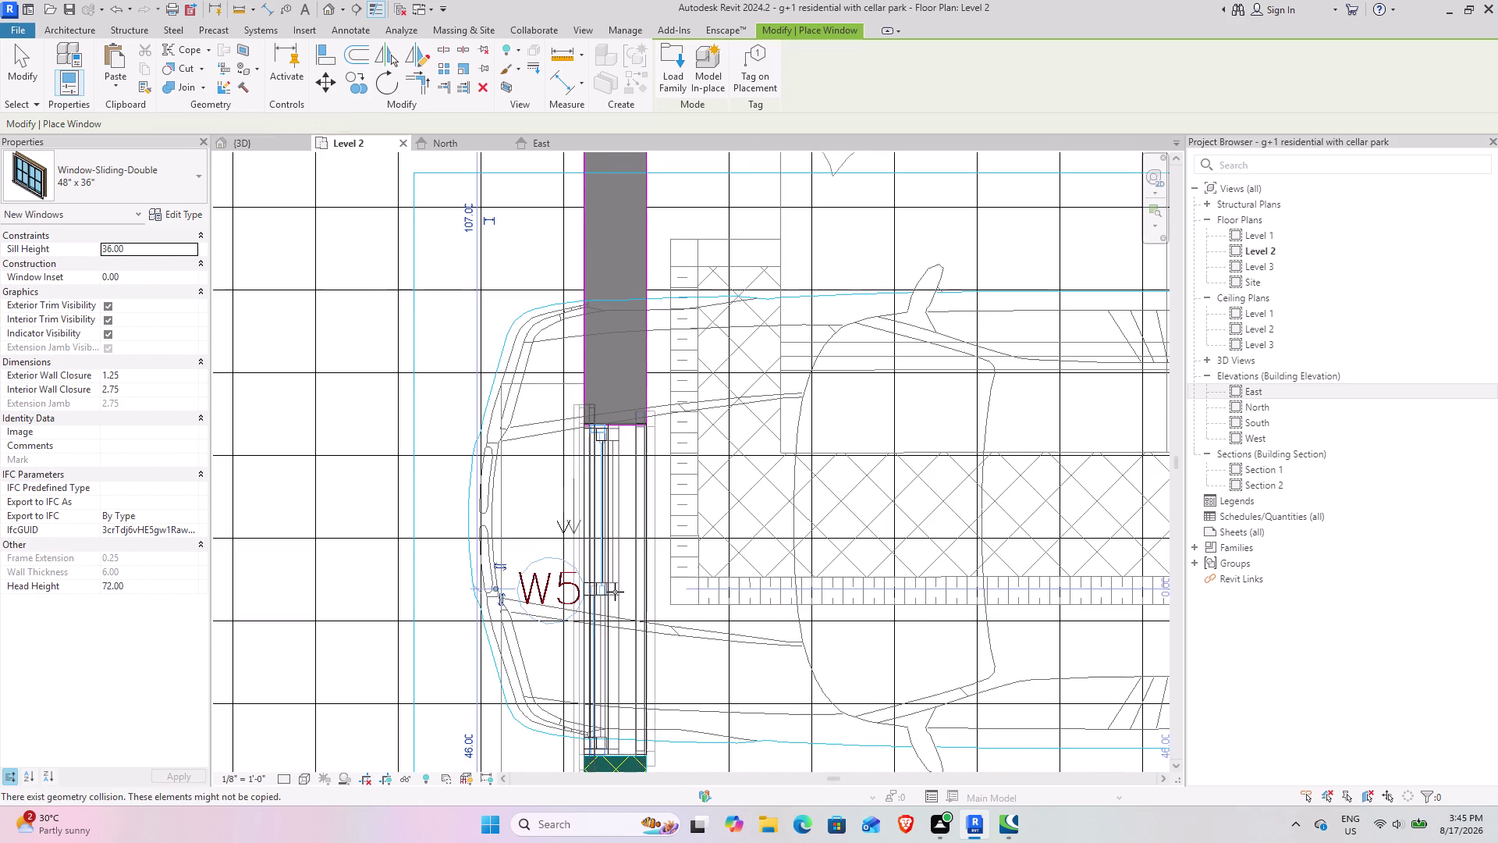
scroll(down, 3)
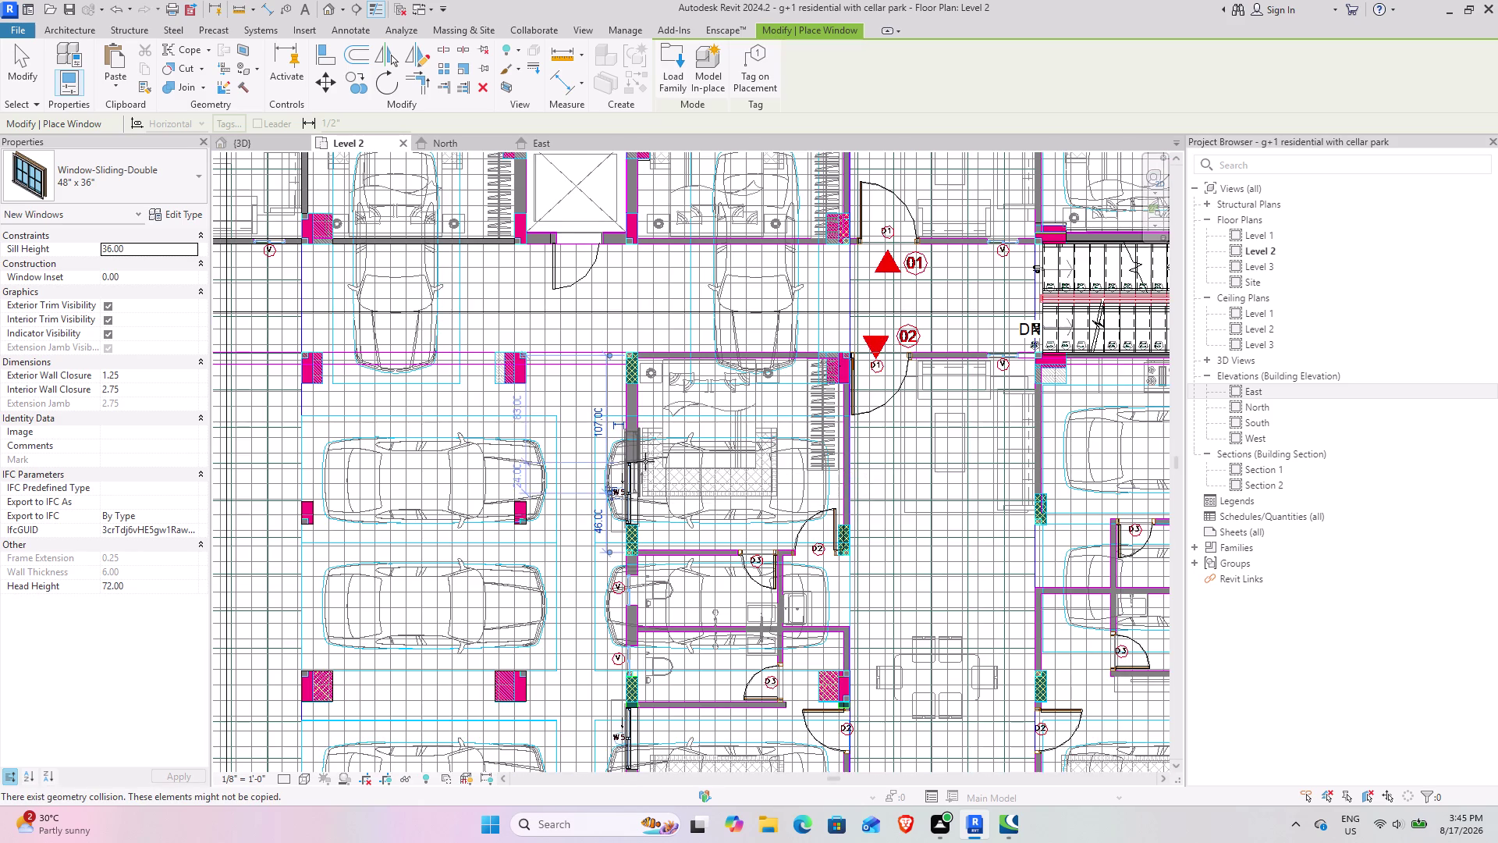
middle_drag(805, 366, 547, 280)
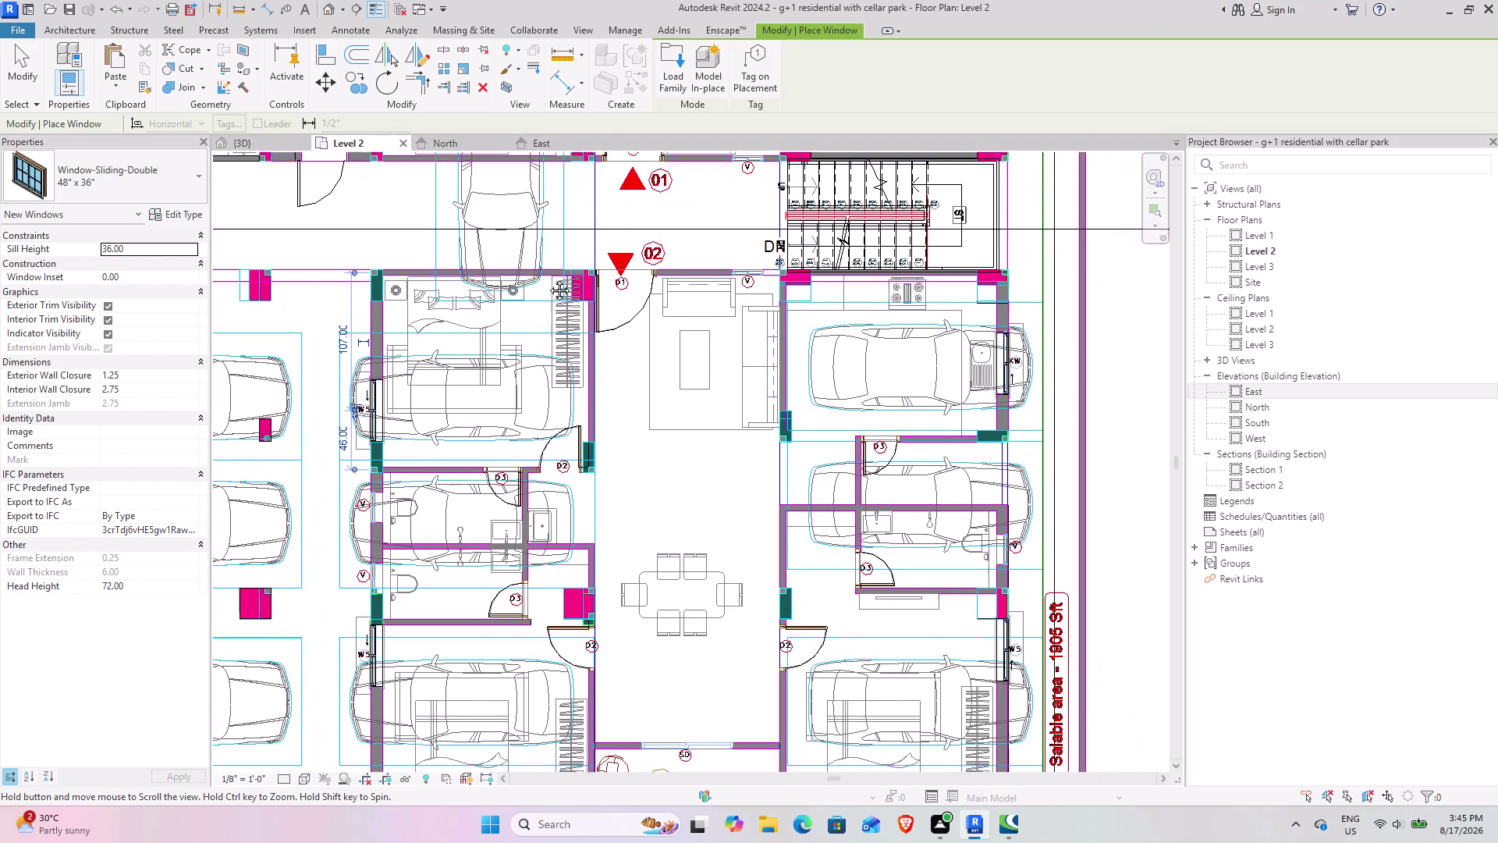
middle_drag(547, 279, 455, 218)
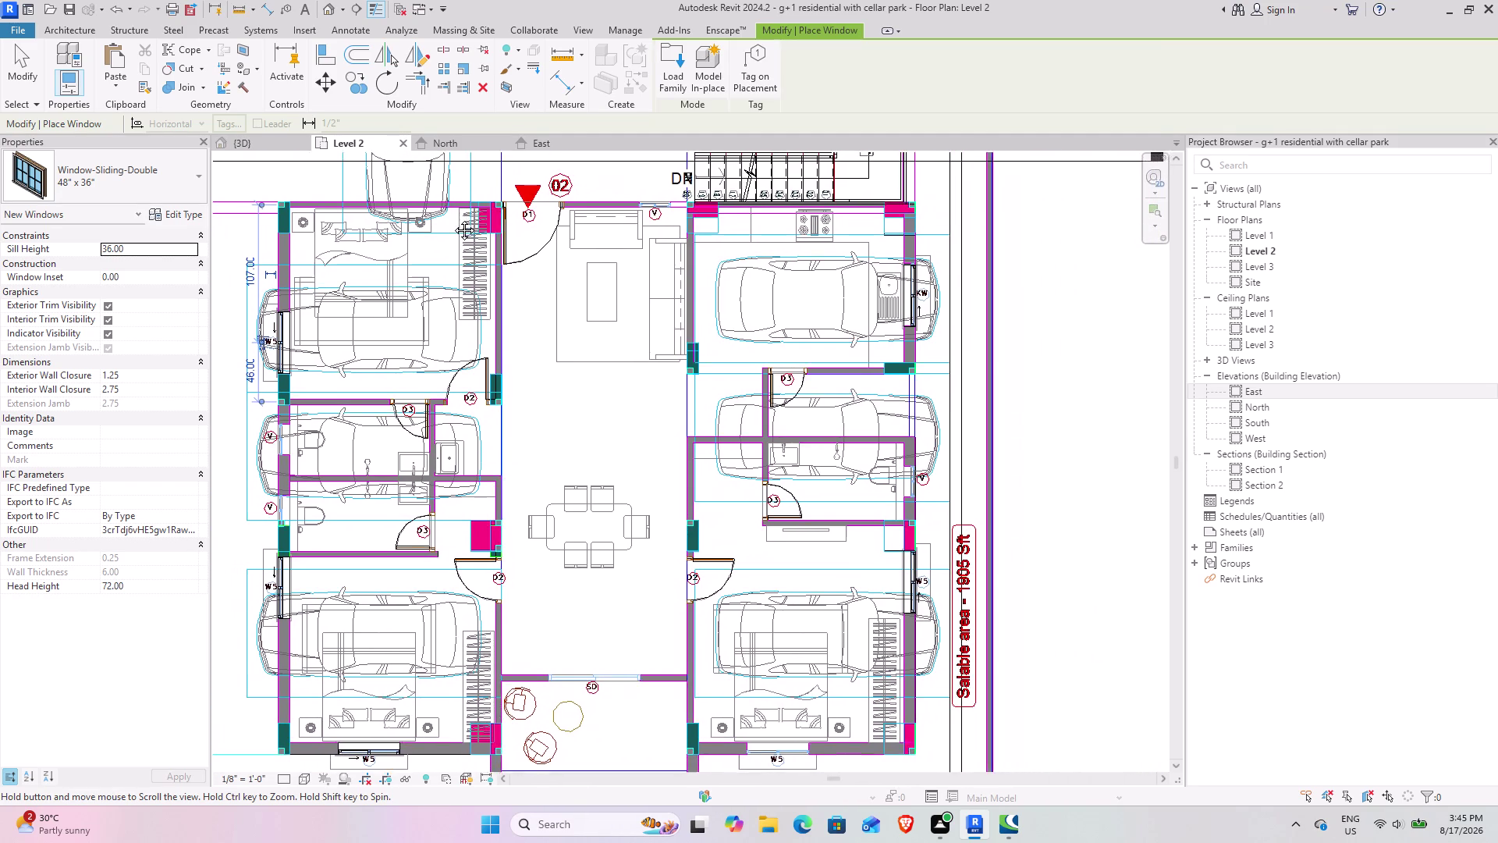
middle_drag(455, 218, 336, 562)
middle_drag(512, 298, 565, 528)
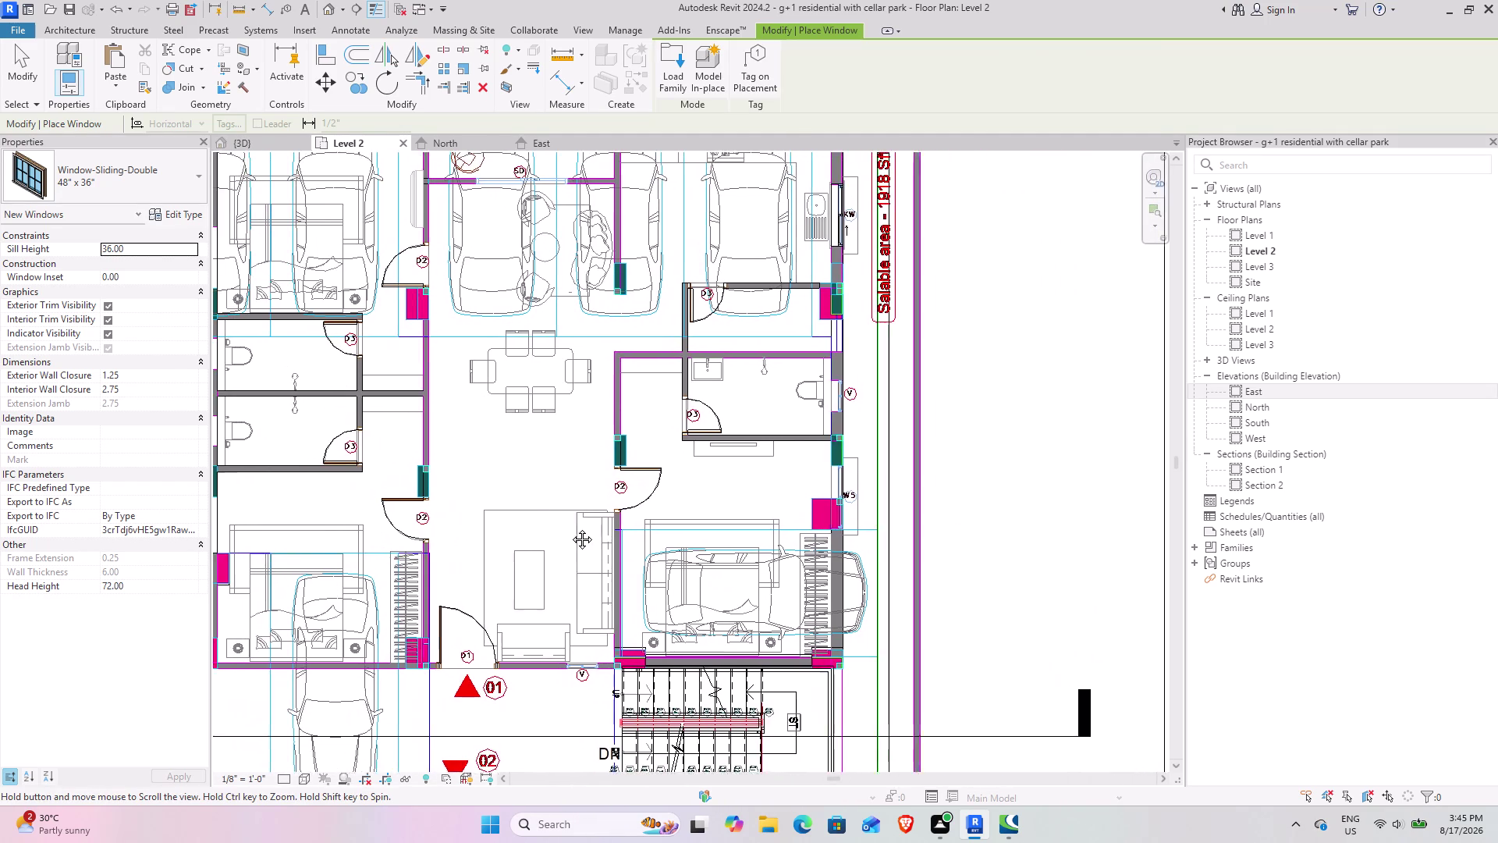
middle_drag(565, 528, 633, 517)
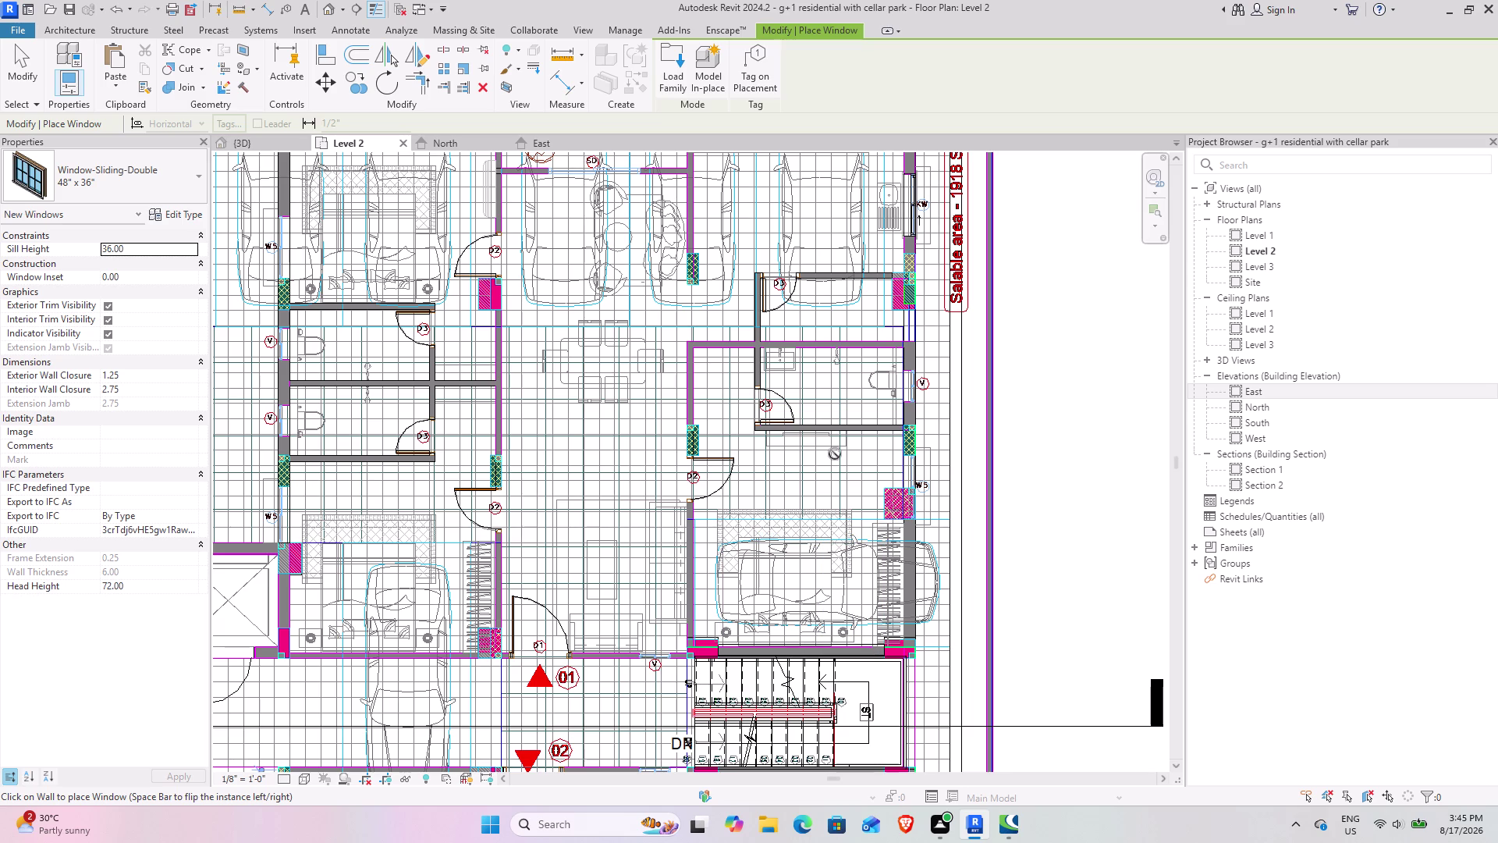
scroll(up, 3)
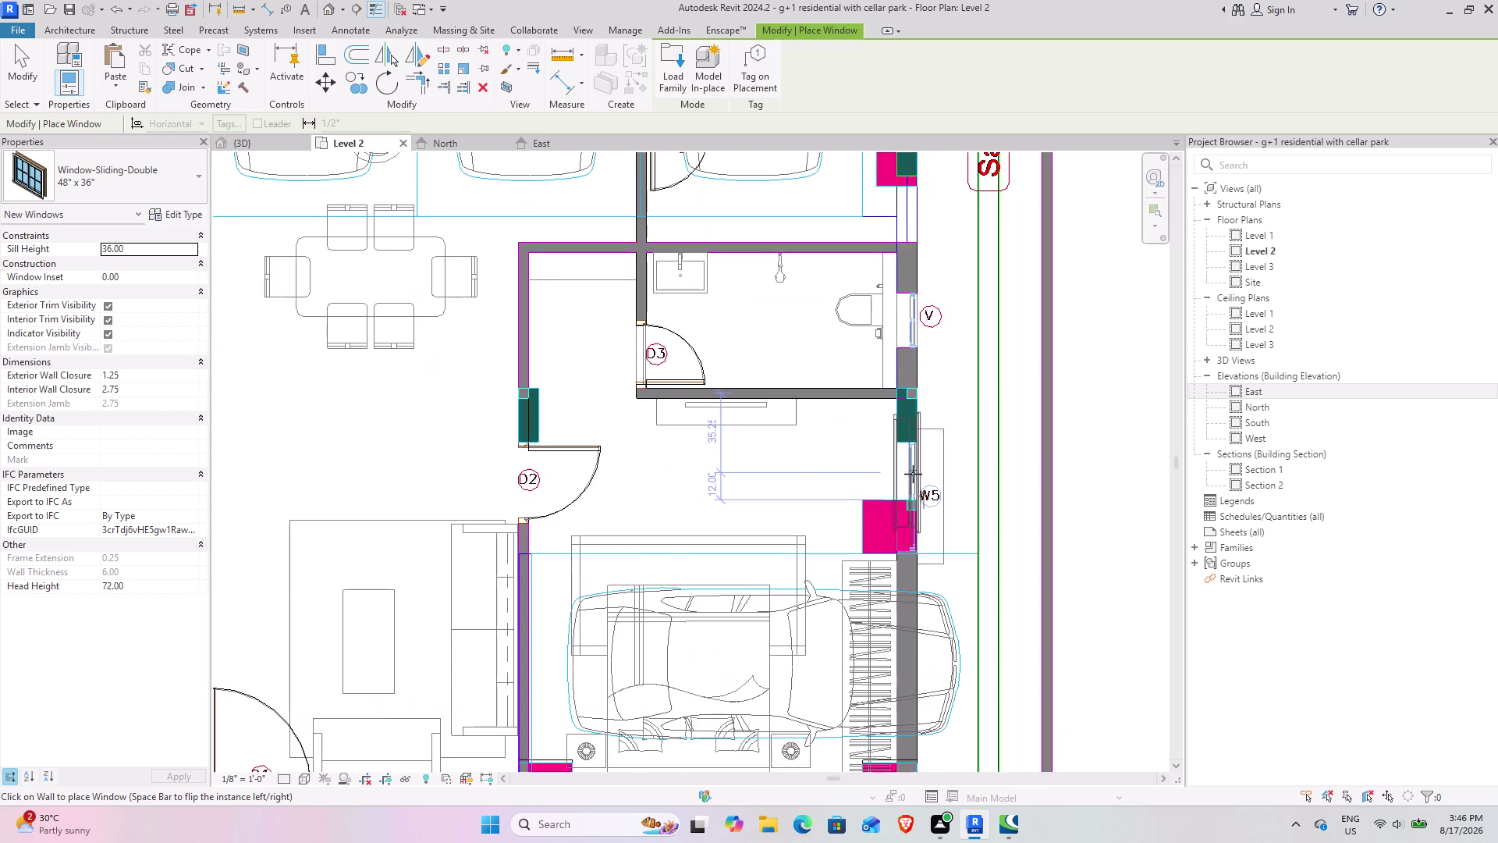
scroll(up, 3)
scroll(up, 3)
scroll(up, 3)
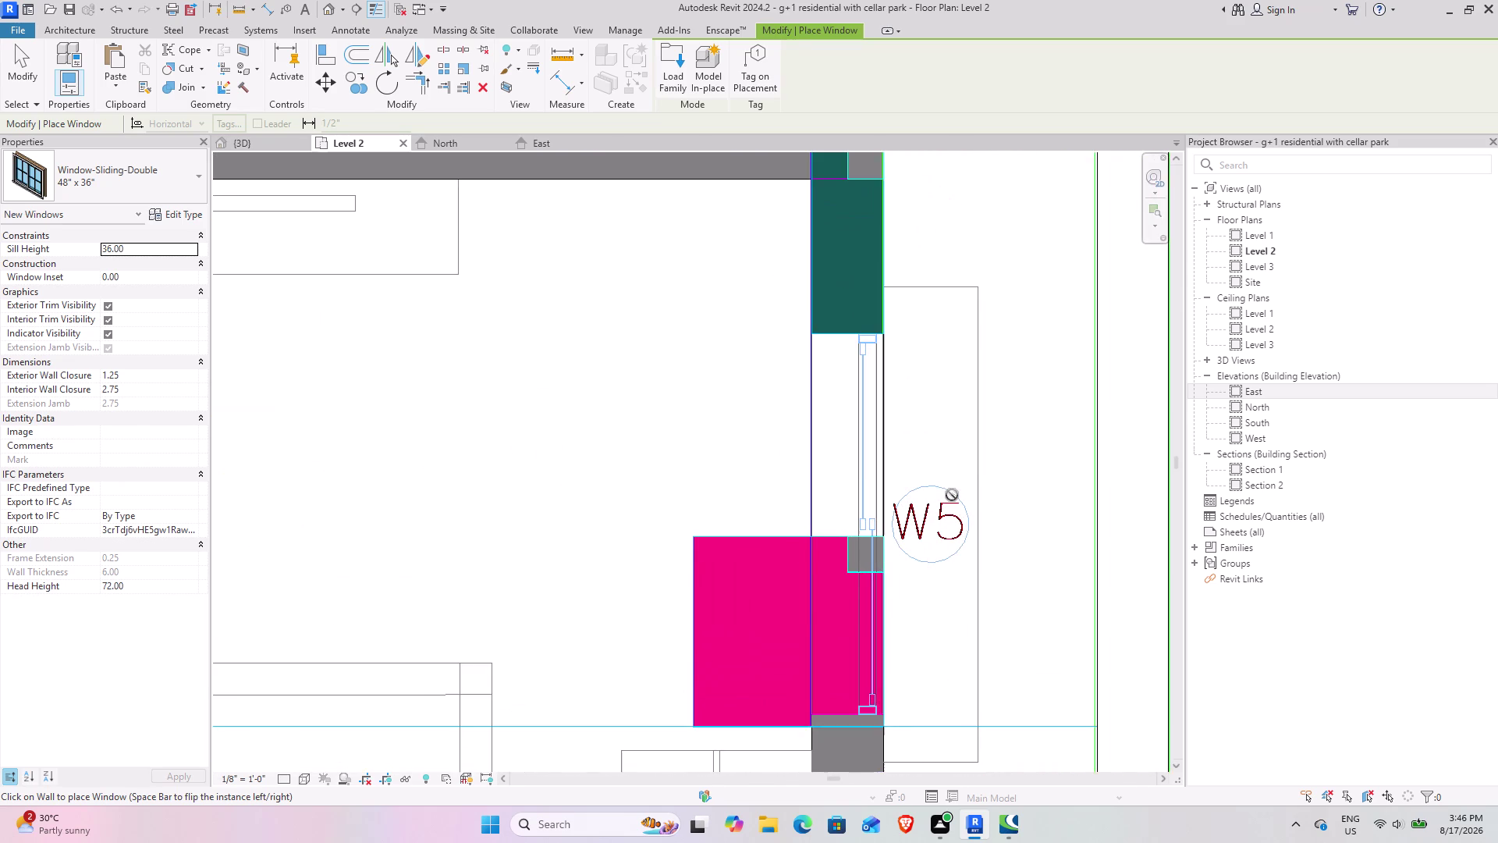
middle_drag(908, 490, 798, 412)
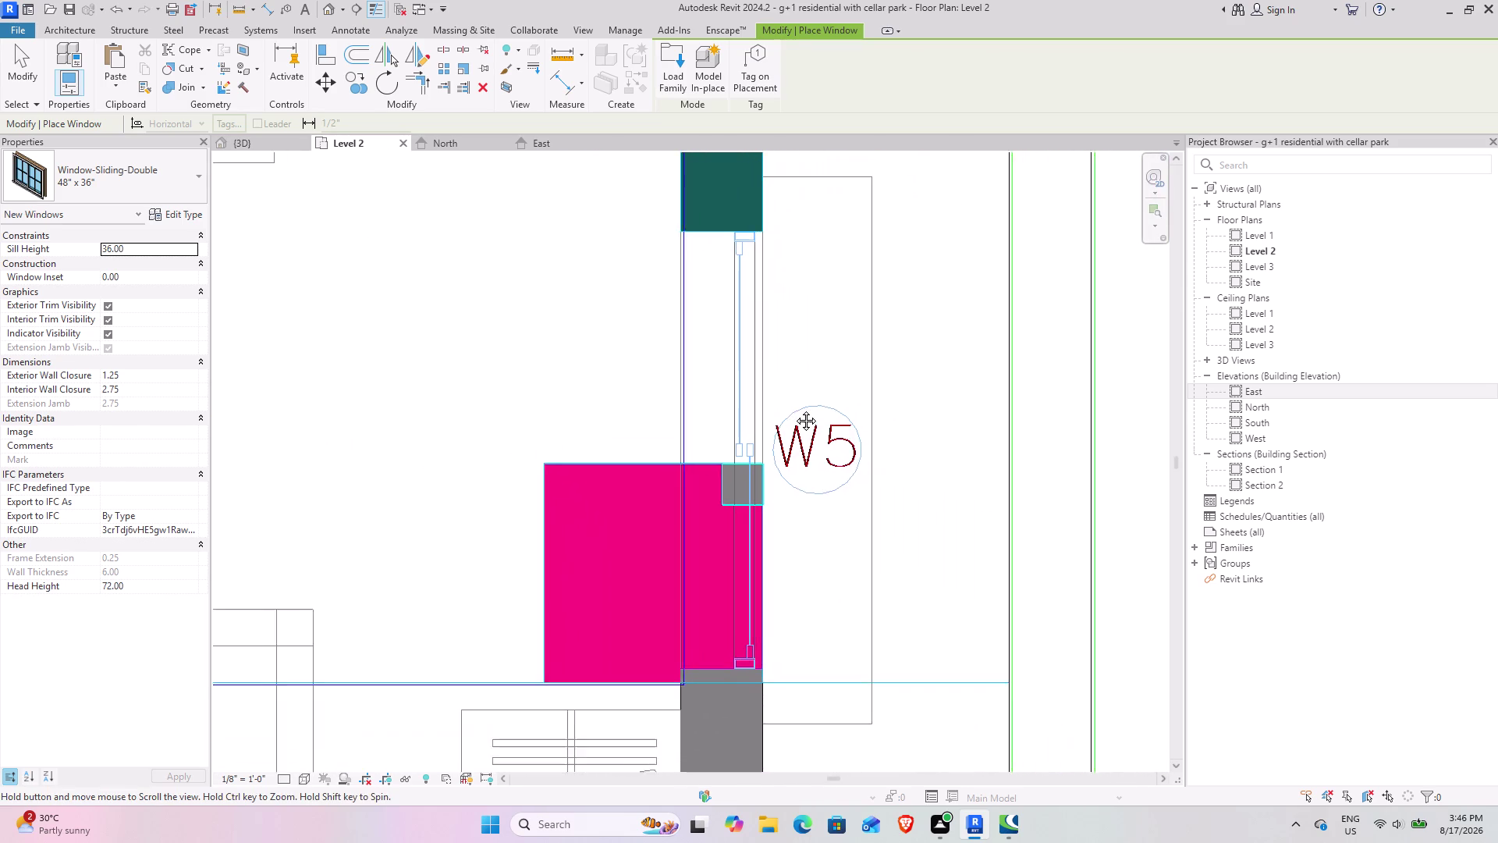
middle_drag(798, 411, 777, 403)
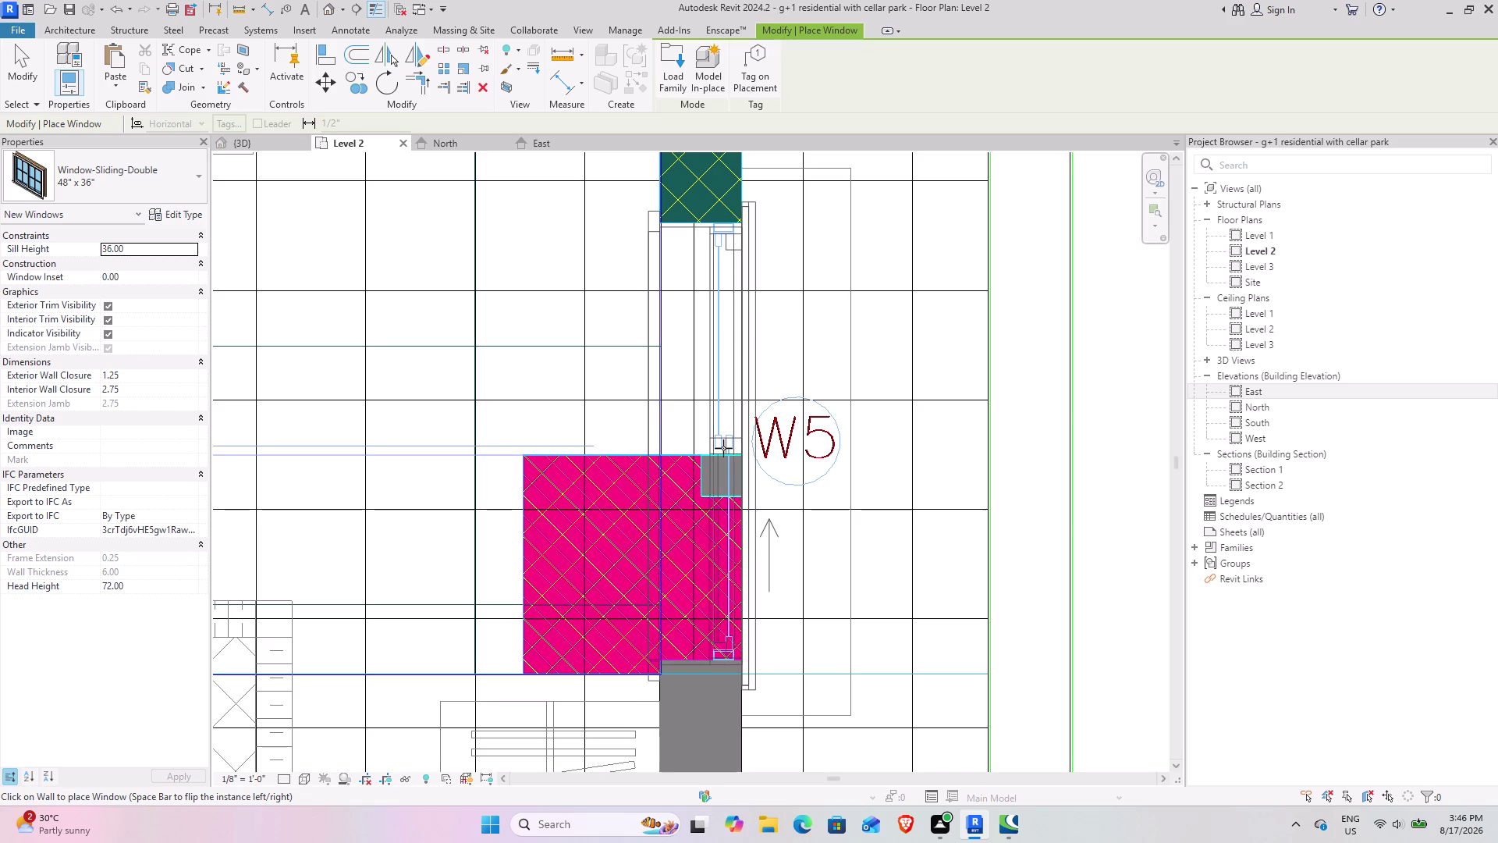
click(724, 448)
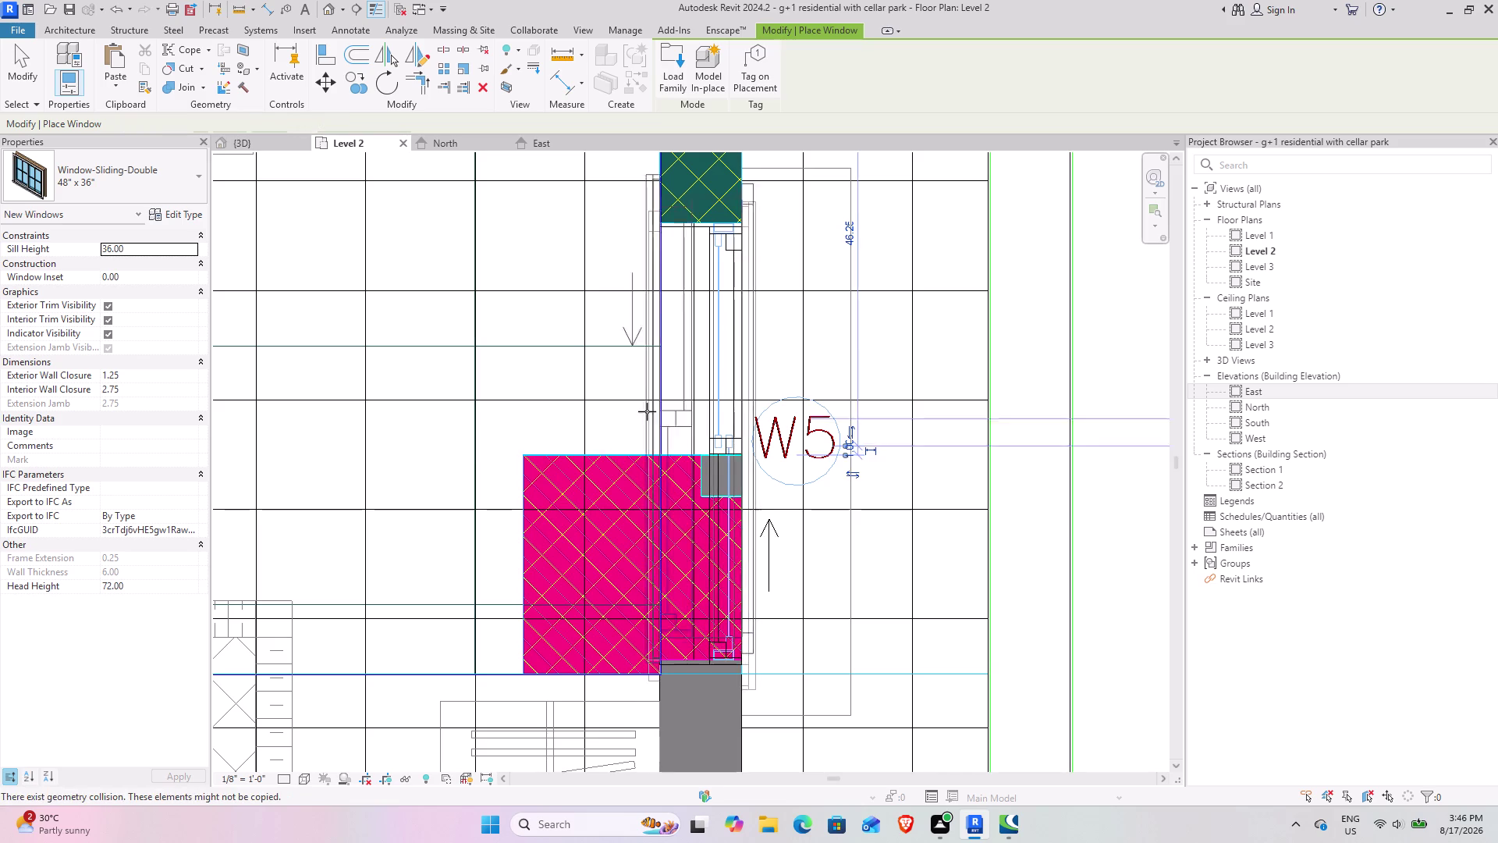
scroll(down, 3)
middle_drag(594, 388, 725, 516)
middle_drag(624, 374, 790, 627)
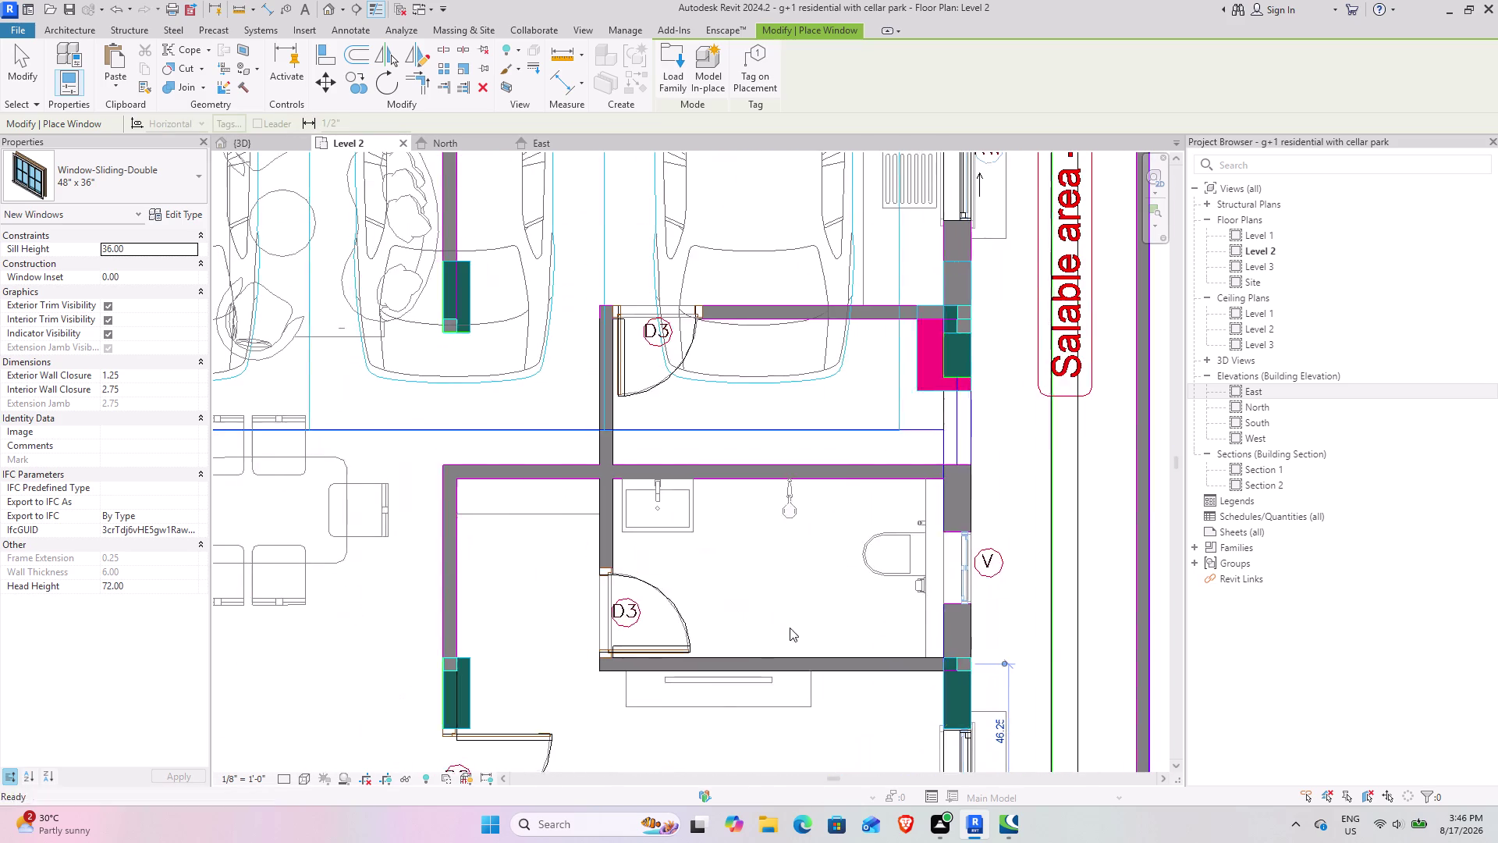
middle_drag(856, 410, 755, 634)
middle_drag(662, 431, 800, 657)
middle_drag(678, 593, 889, 447)
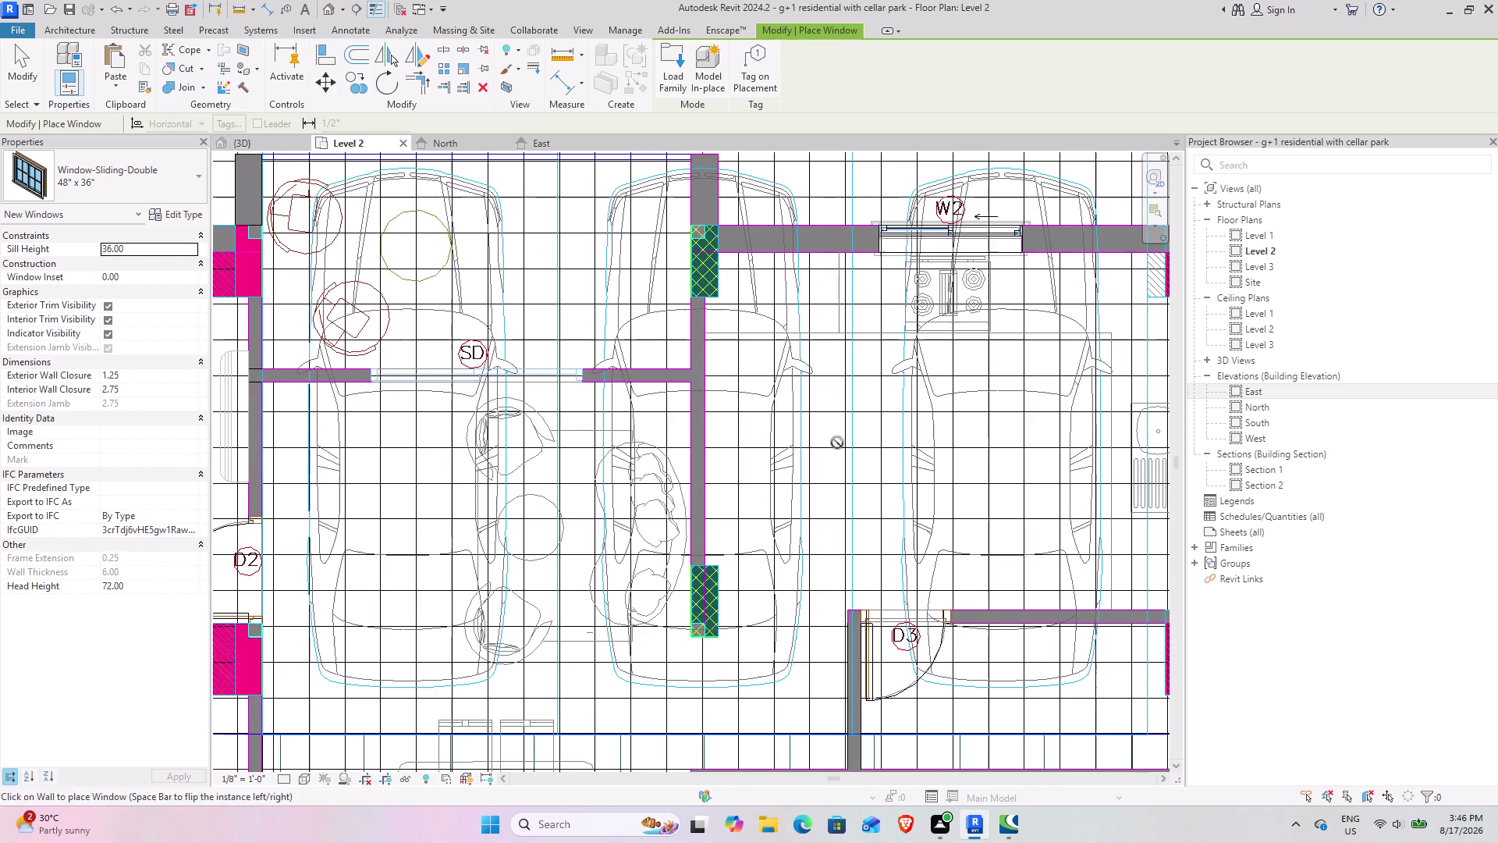
middle_drag(527, 437, 755, 477)
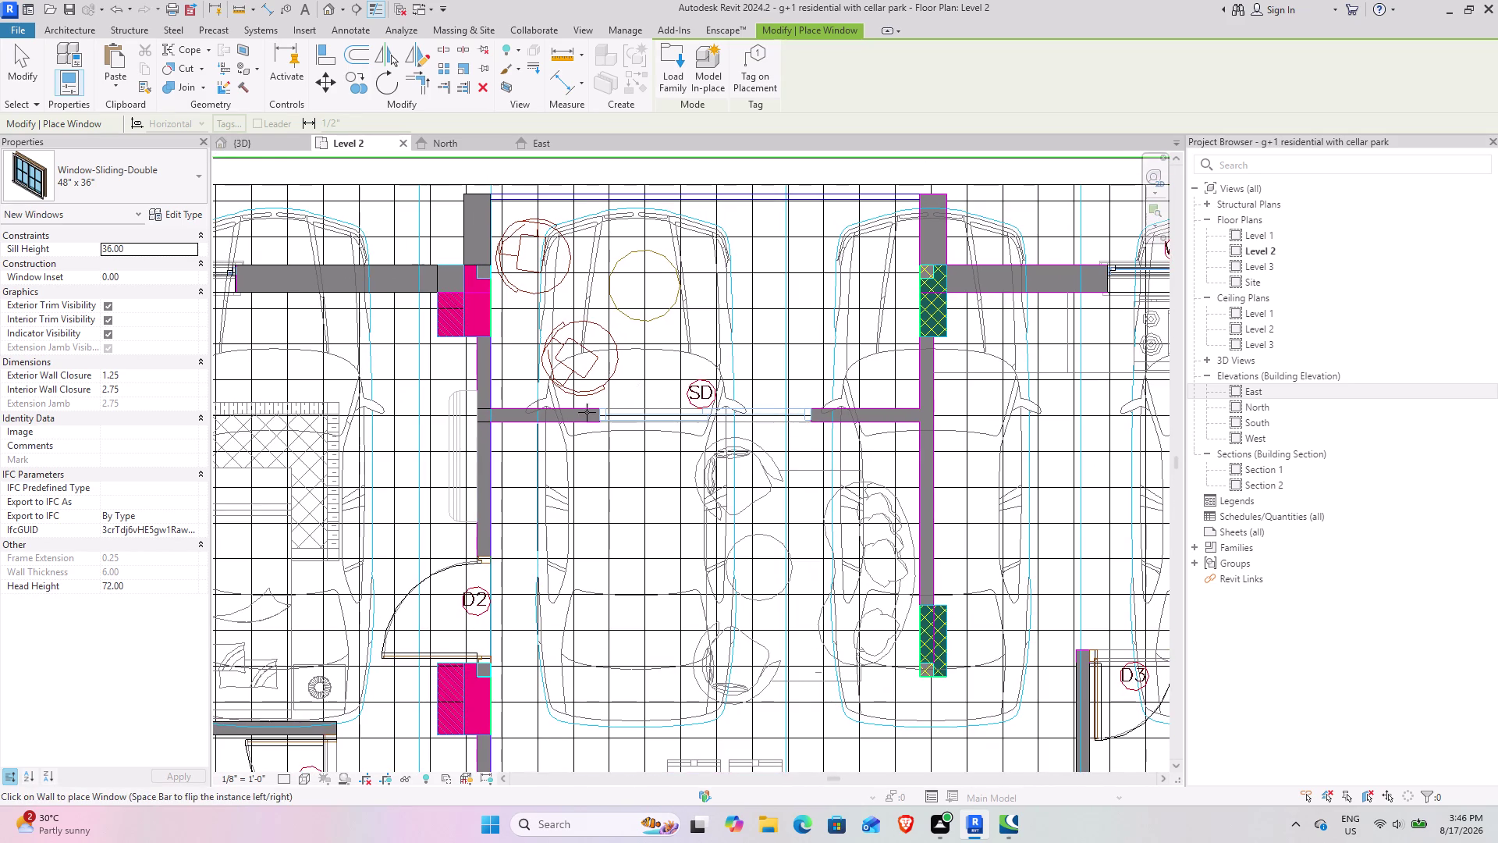
middle_drag(616, 479, 716, 579)
scroll(up, 3)
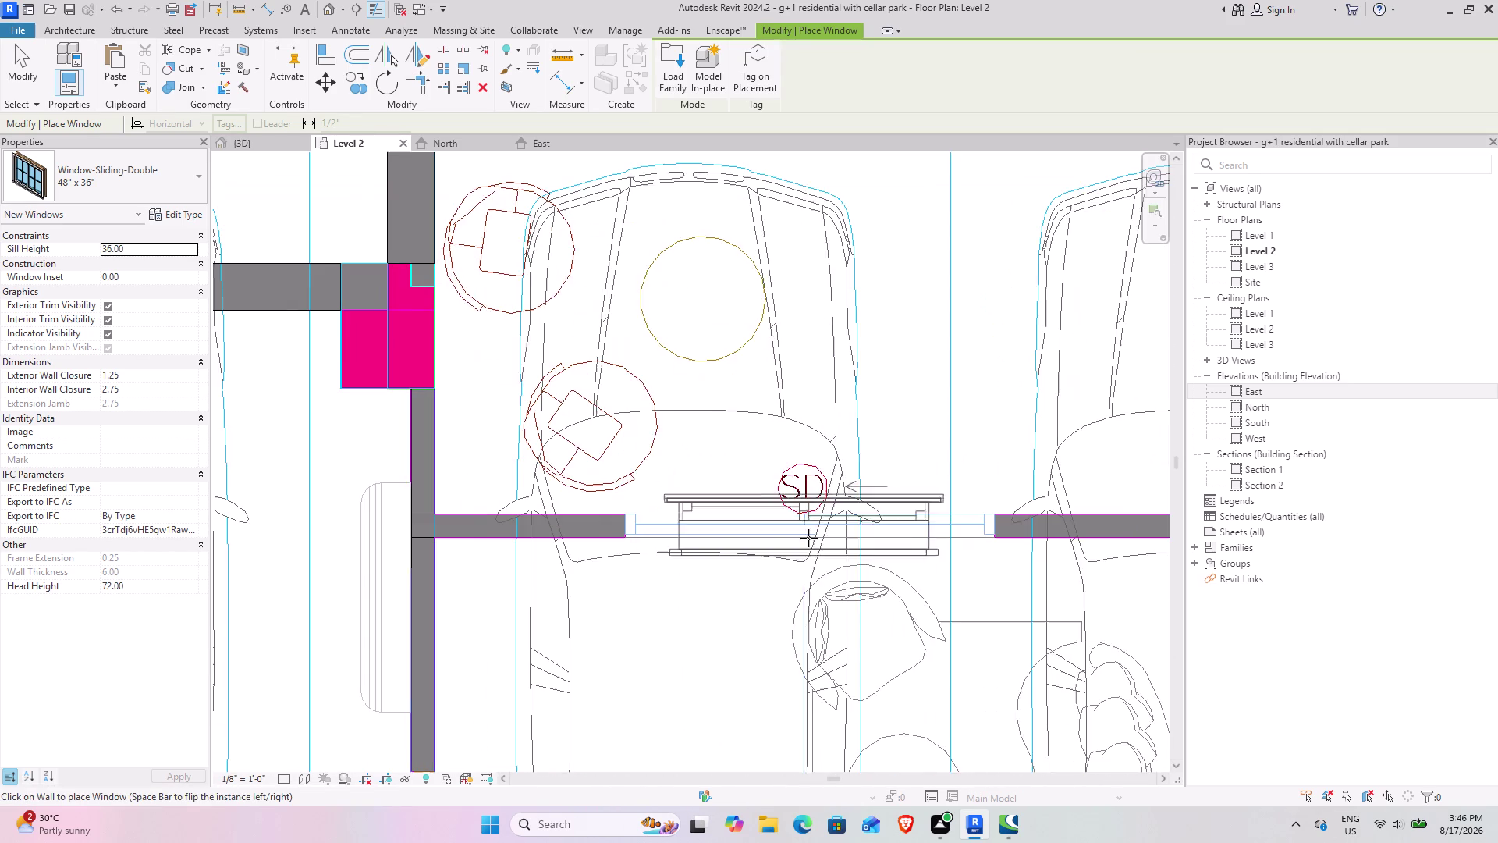
scroll(up, 3)
scroll(down, 3)
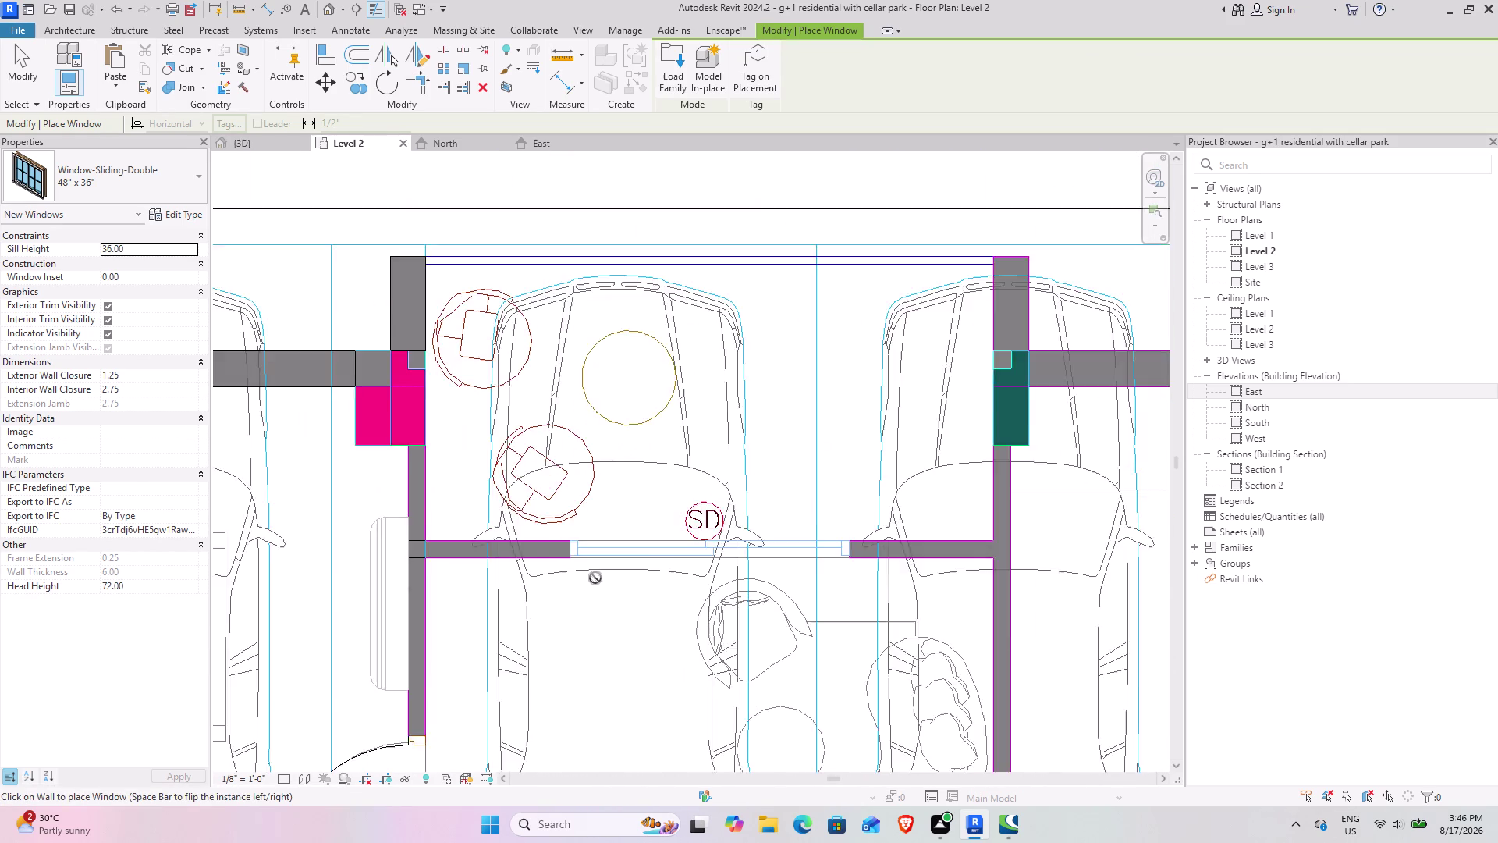
scroll(down, 3)
middle_drag(578, 569, 917, 466)
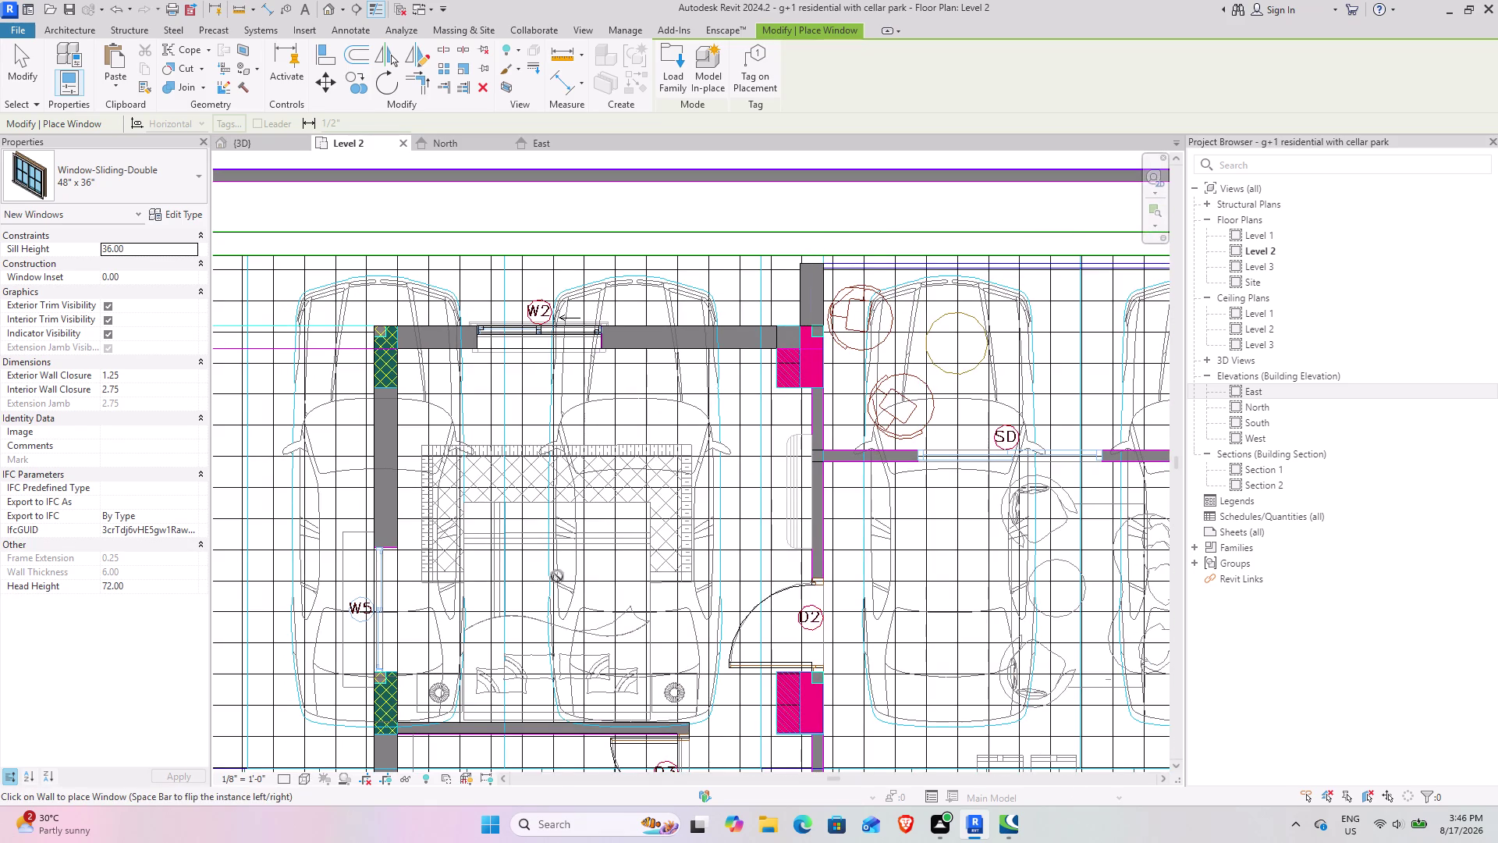
middle_drag(557, 574, 655, 577)
scroll(up, 3)
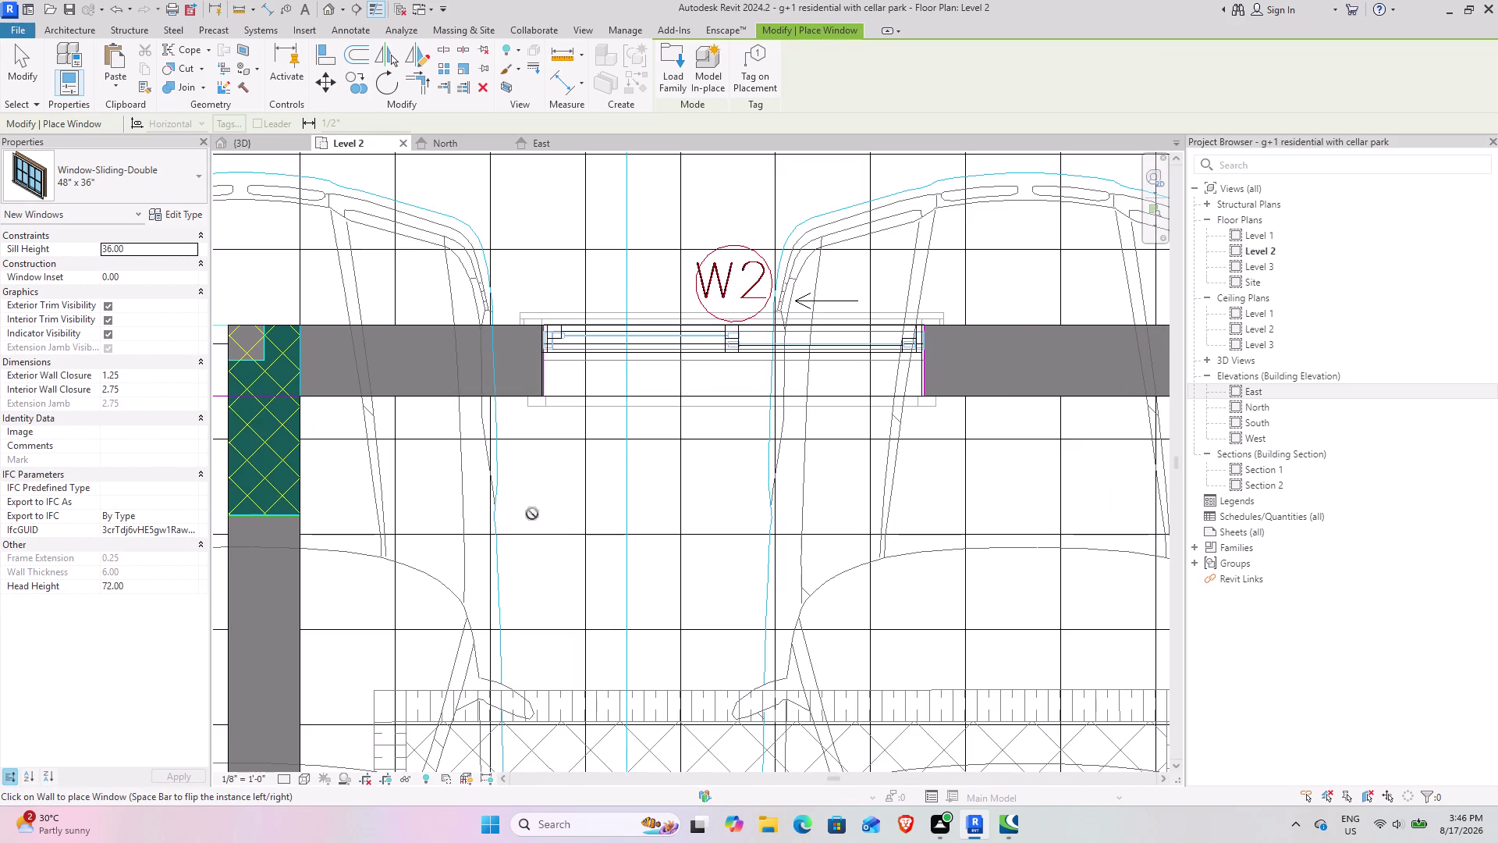
scroll(down, 3)
middle_drag(578, 512, 664, 284)
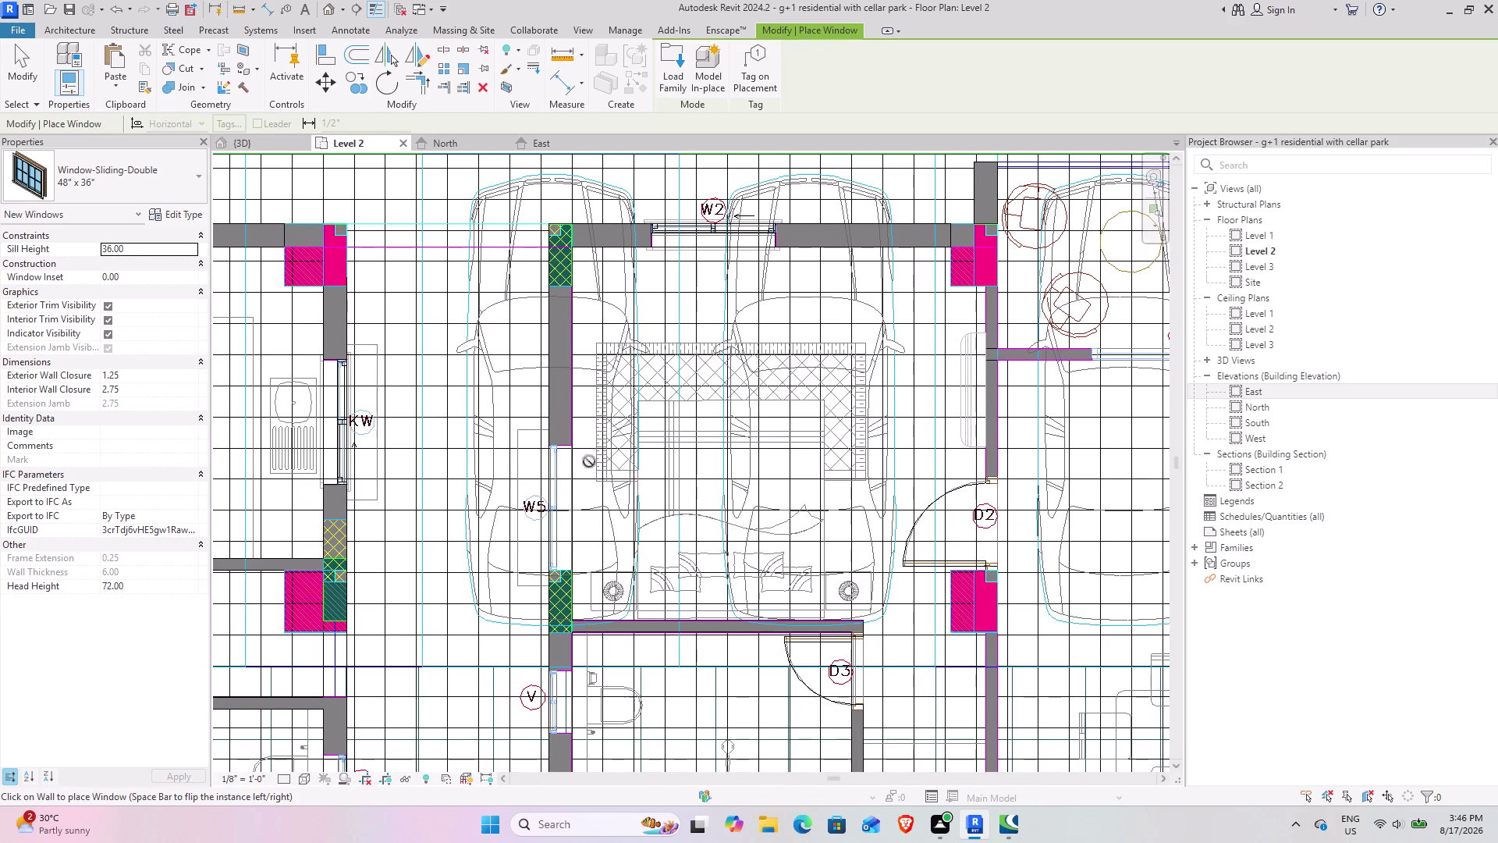
scroll(up, 3)
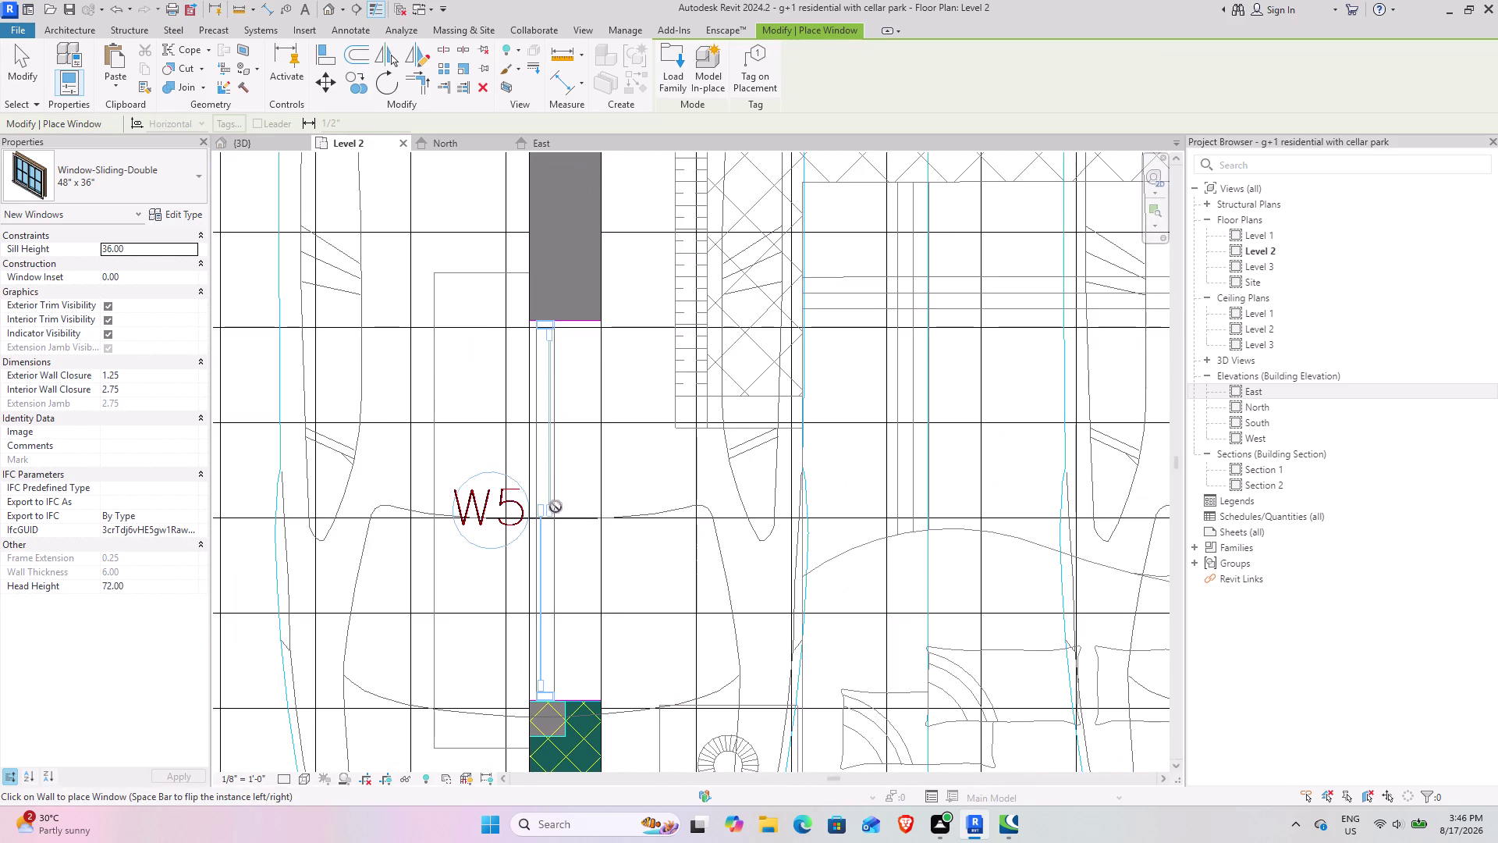
click(555, 503)
middle_drag(642, 539, 599, 256)
scroll(down, 3)
middle_drag(634, 493, 605, 278)
scroll(down, 3)
middle_drag(612, 455, 612, 254)
scroll(up, 3)
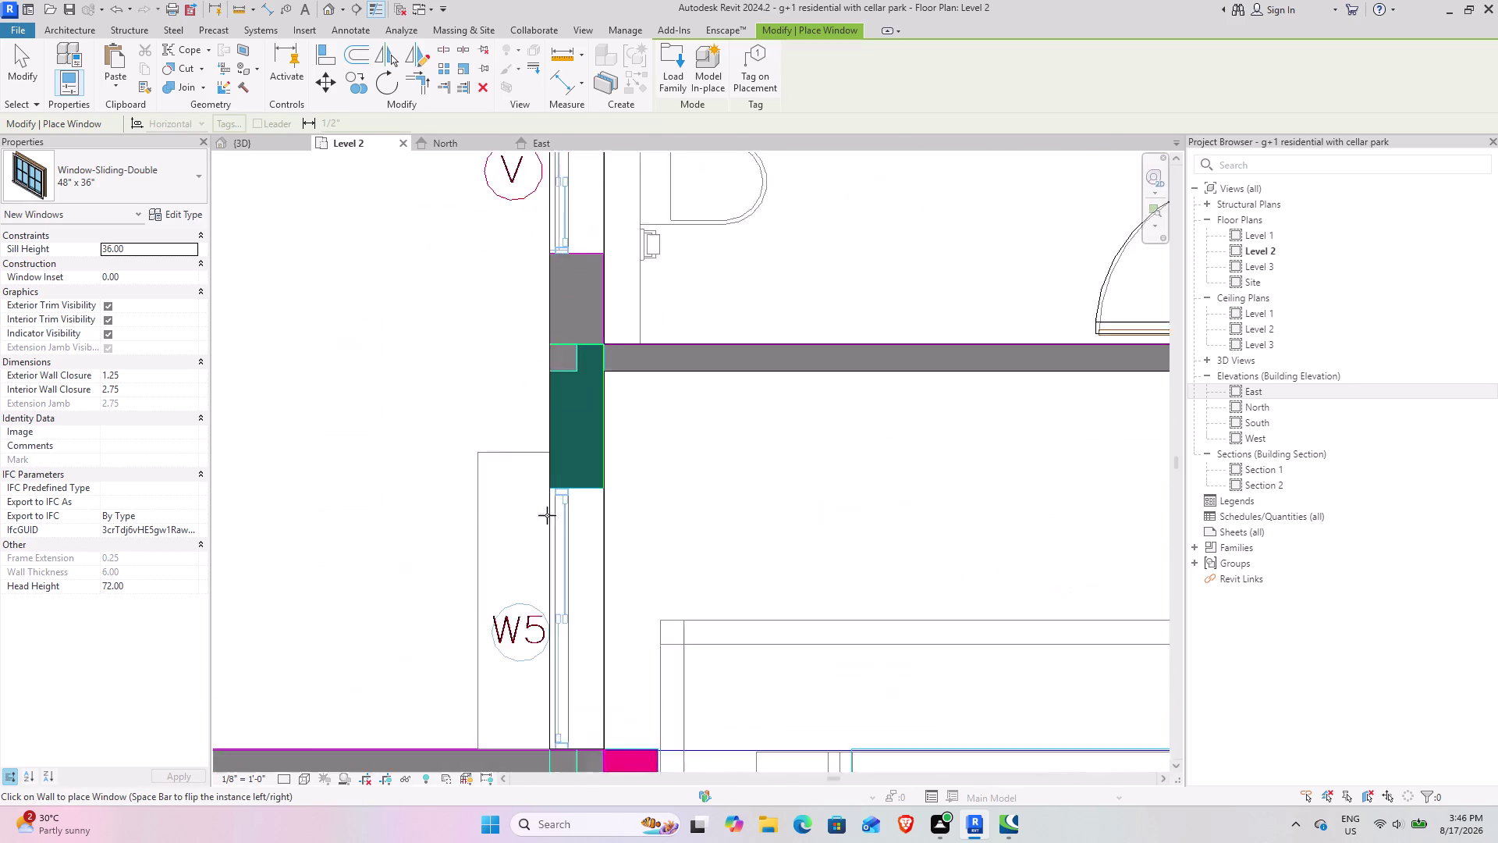
scroll(up, 3)
middle_drag(554, 588, 556, 405)
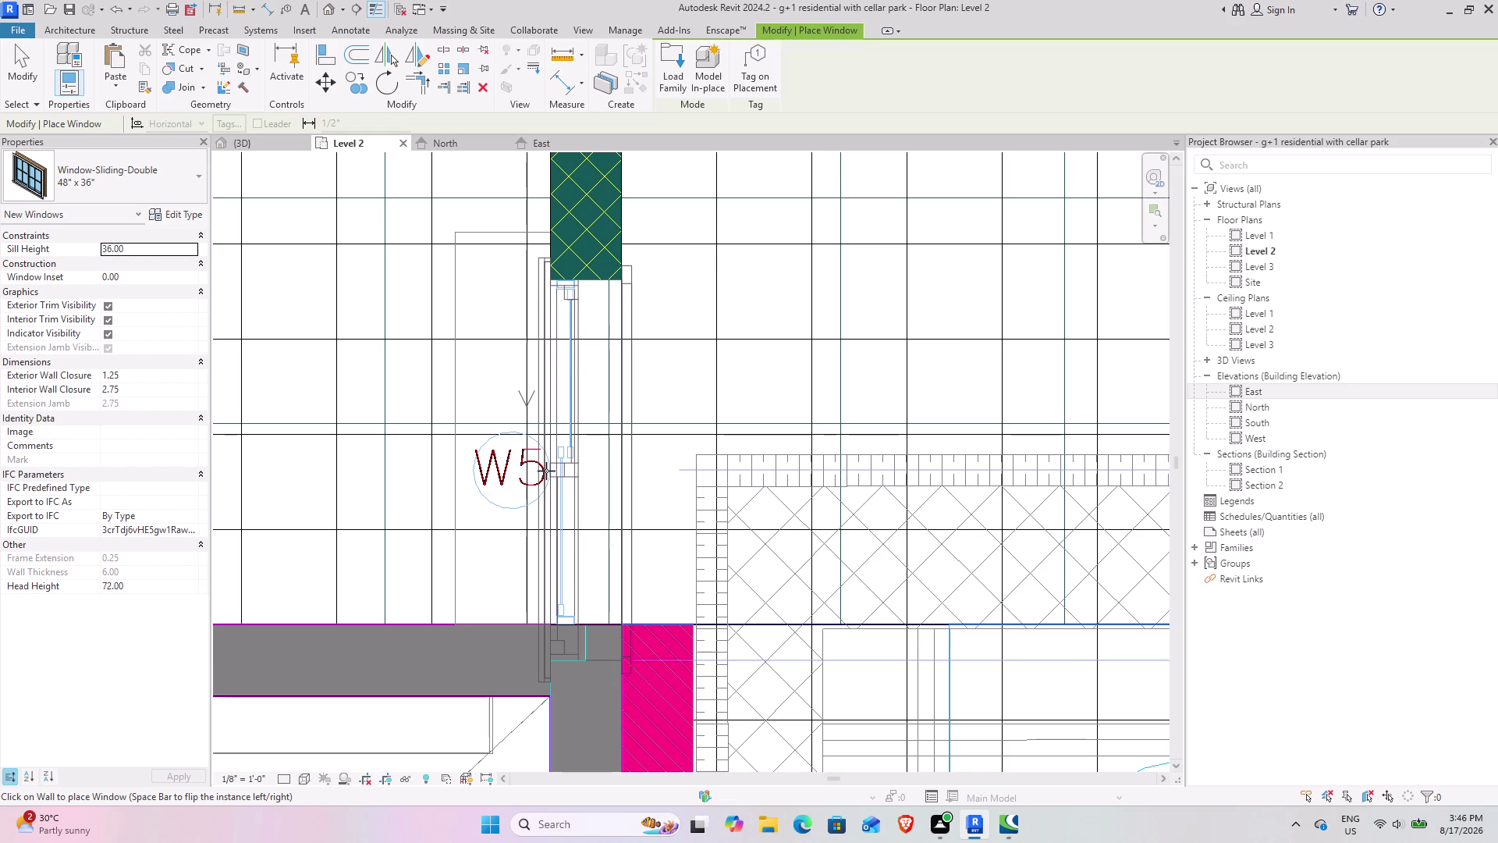
click(547, 470)
scroll(down, 3)
scroll(up, 3)
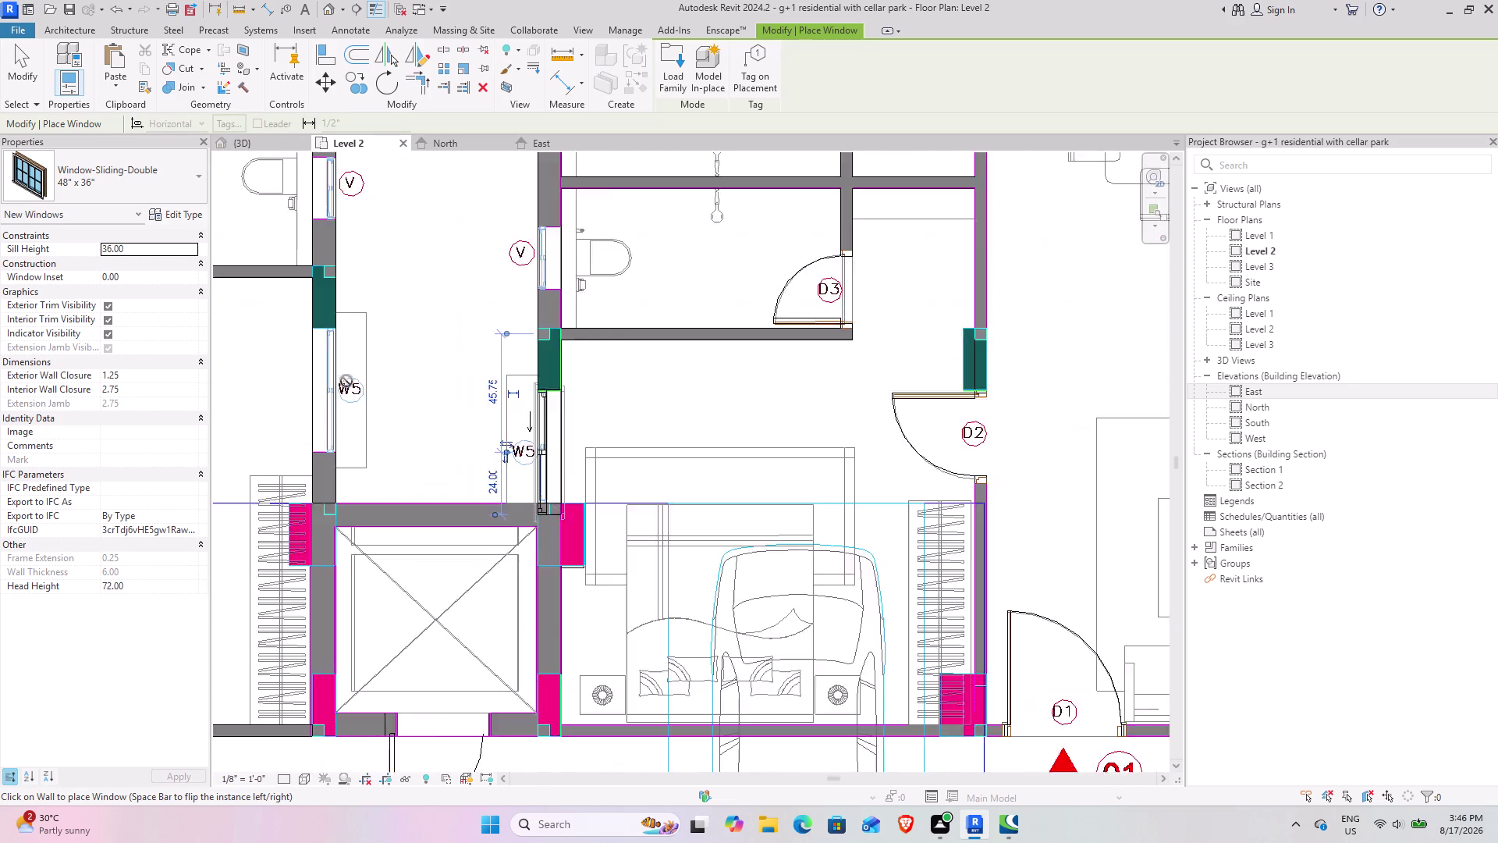
scroll(up, 3)
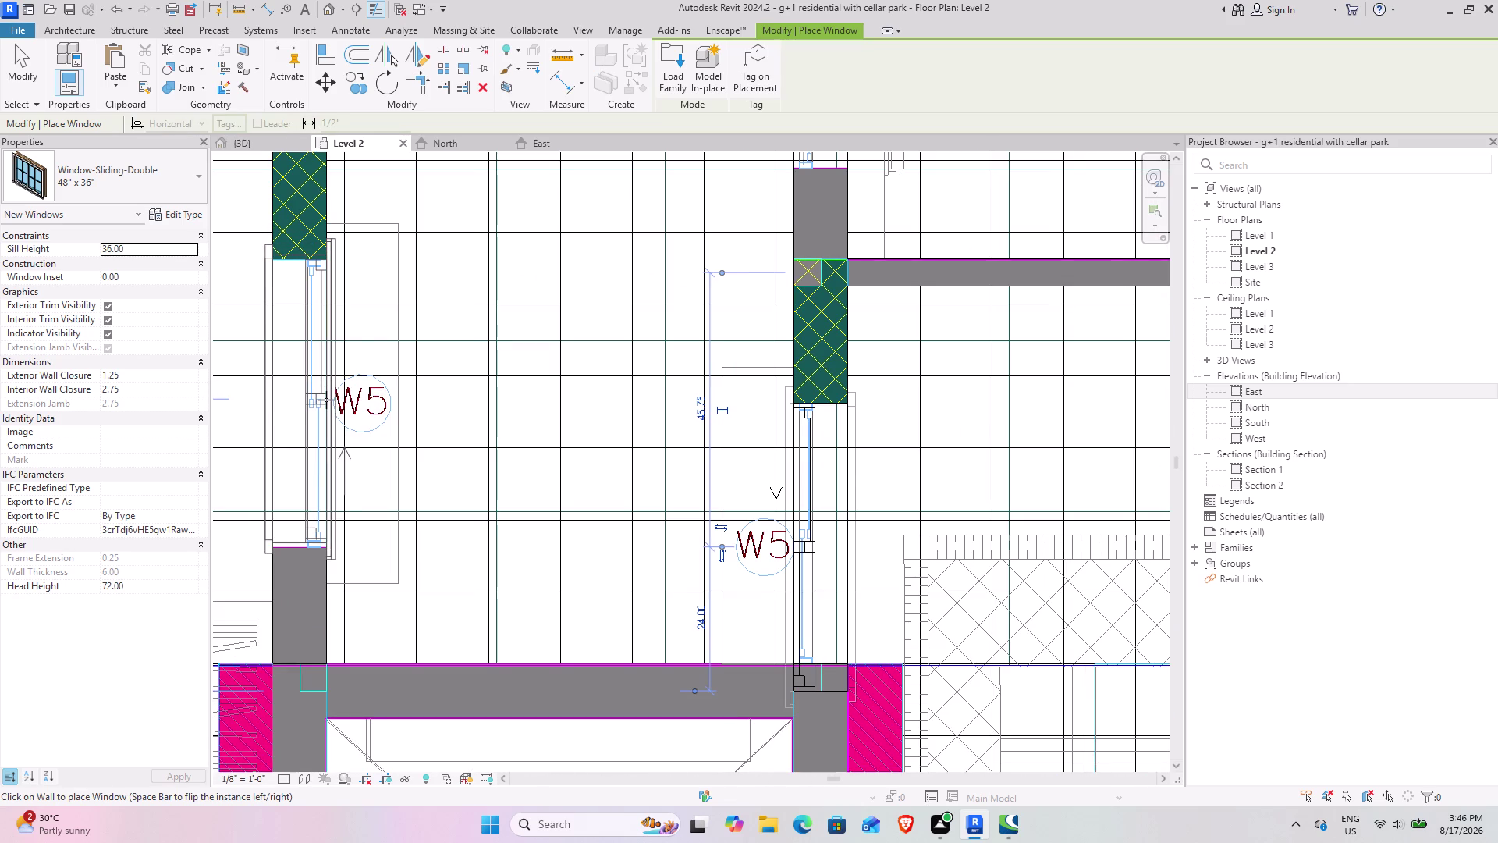
scroll(up, 3)
middle_drag(326, 402, 619, 372)
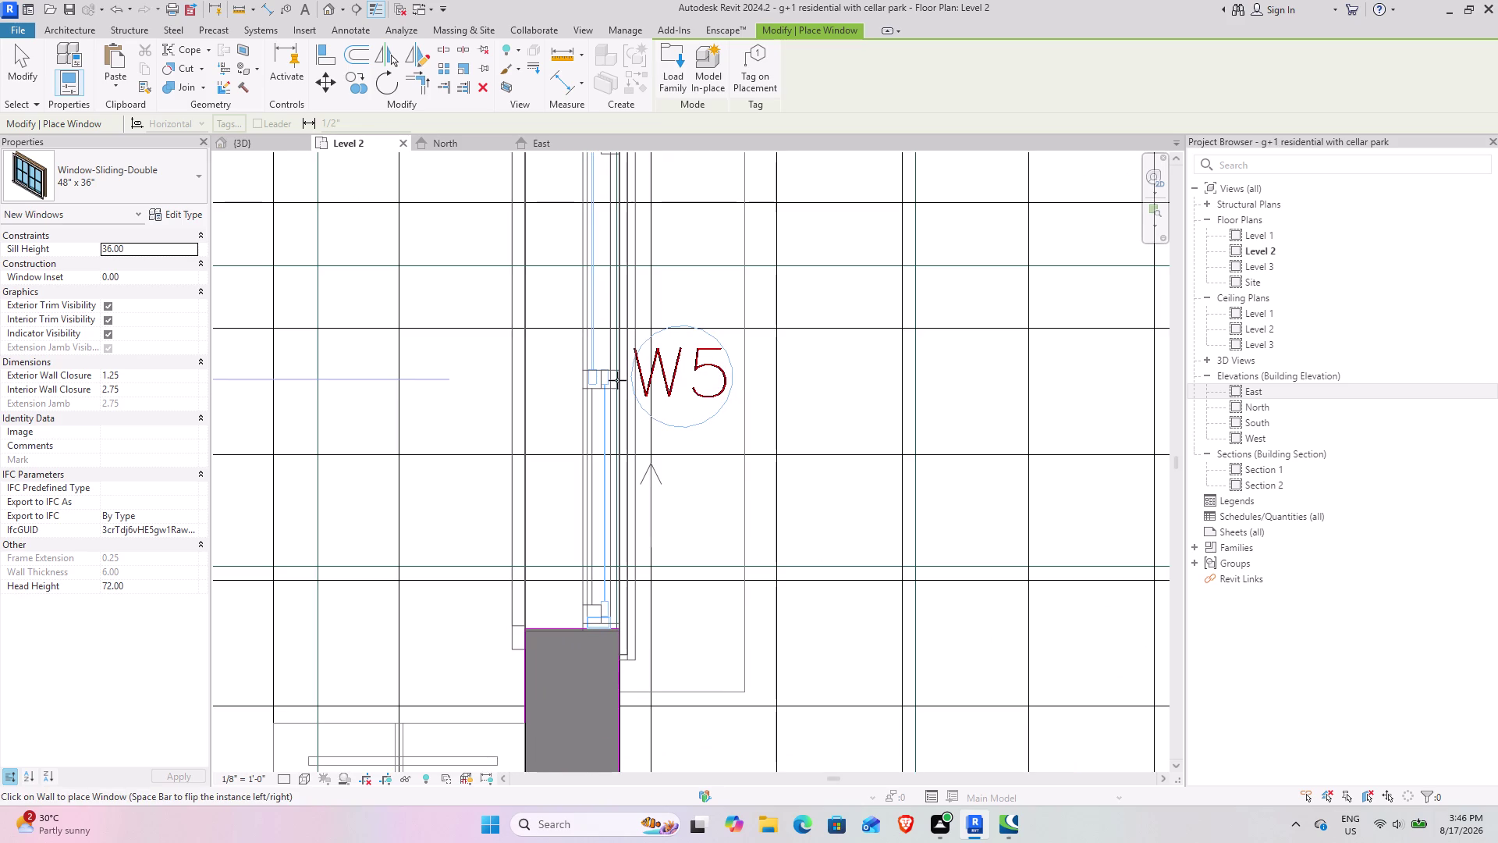
click(617, 380)
scroll(down, 3)
middle_drag(609, 241, 599, 513)
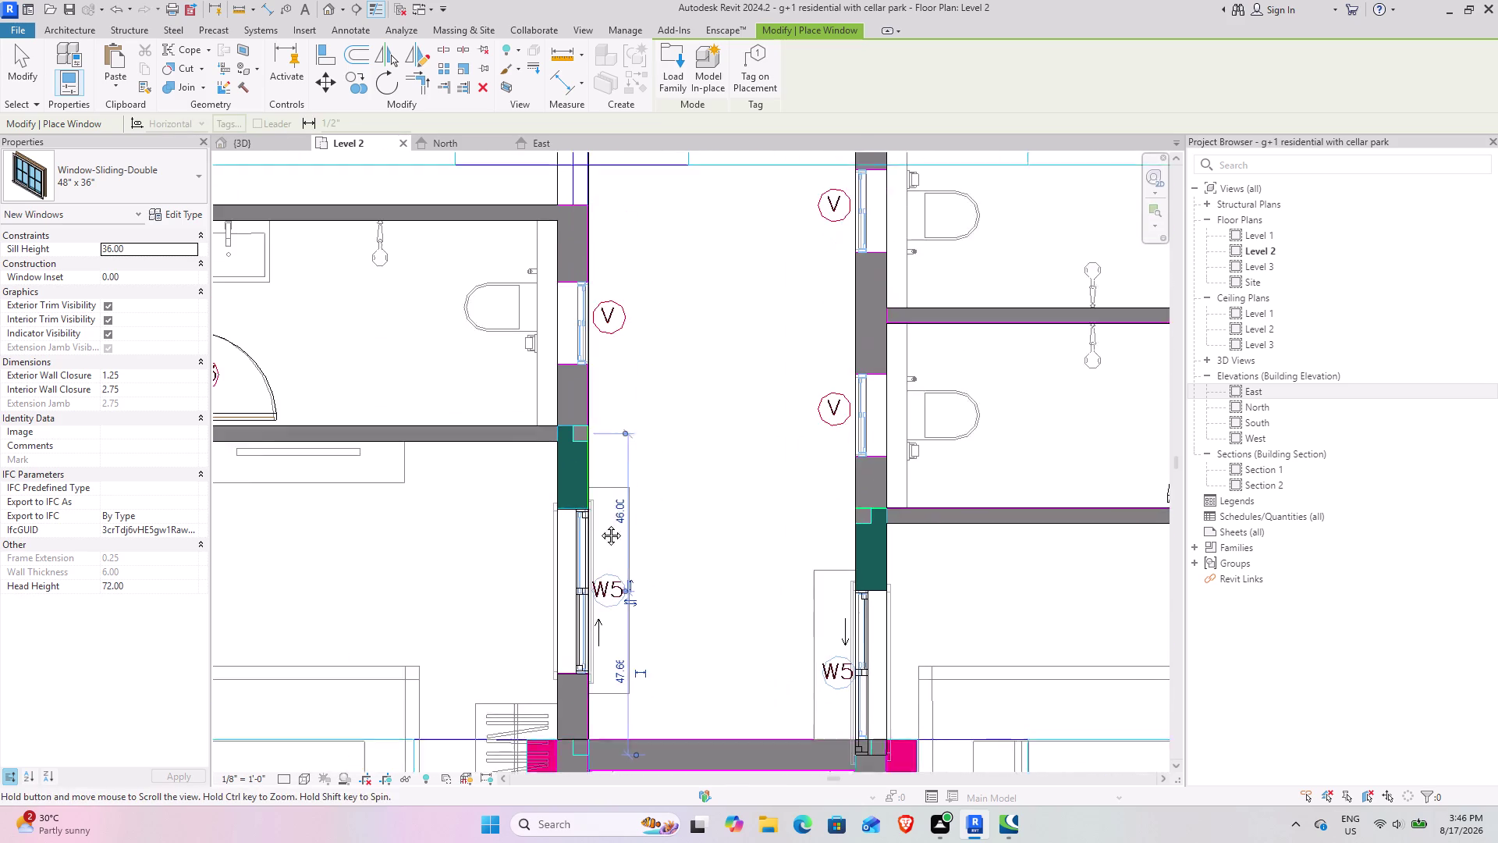
middle_drag(599, 513, 599, 576)
middle_drag(598, 370, 586, 583)
Pan from the KW kitchen window past the W2 windows to the bedroom W2 window.
scroll(down, 3)
middle_drag(595, 376, 562, 602)
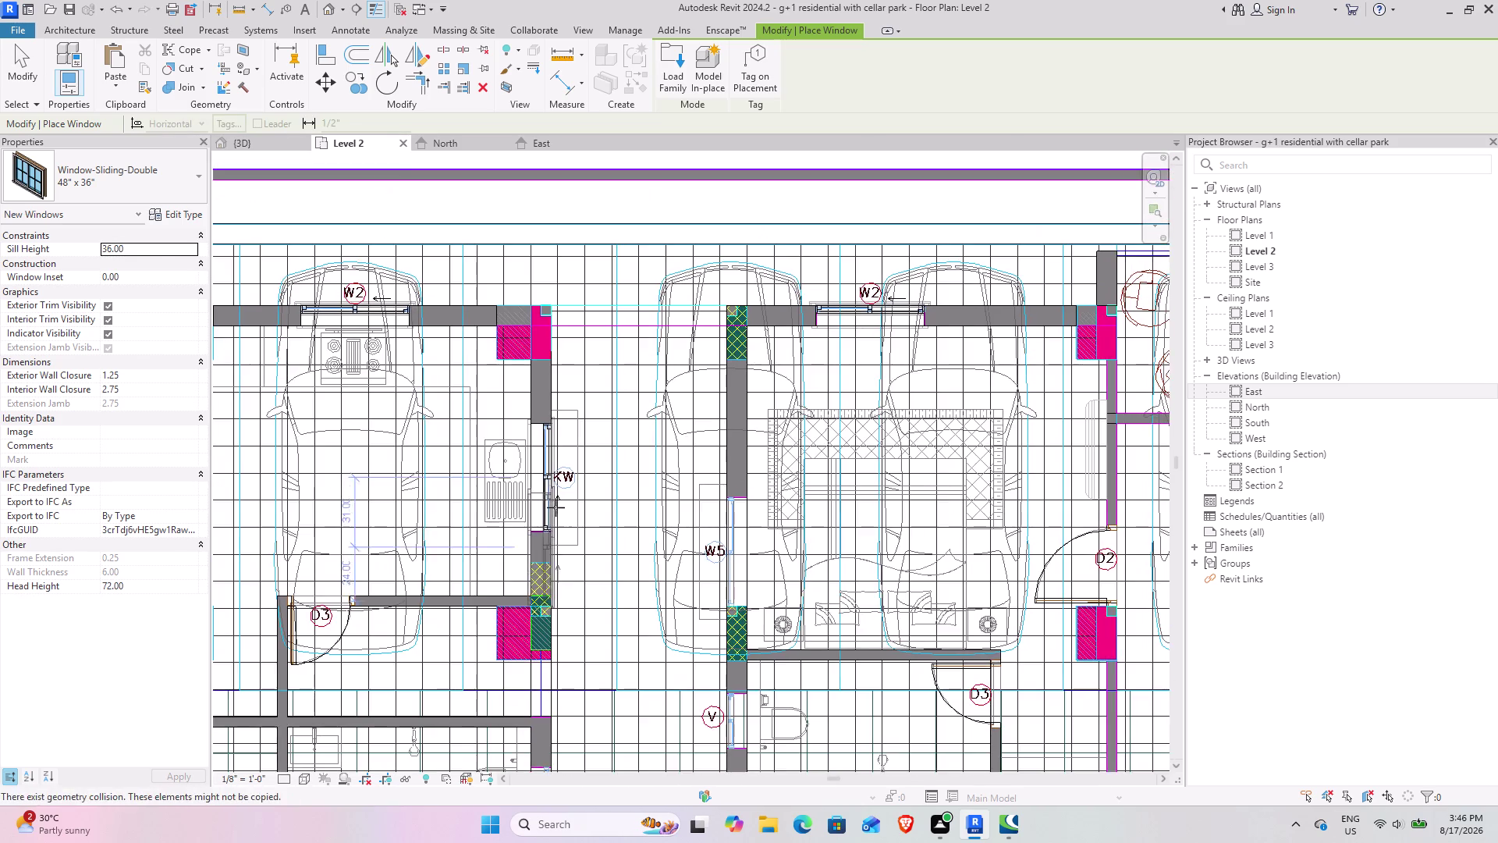
scroll(up, 3)
scroll(down, 3)
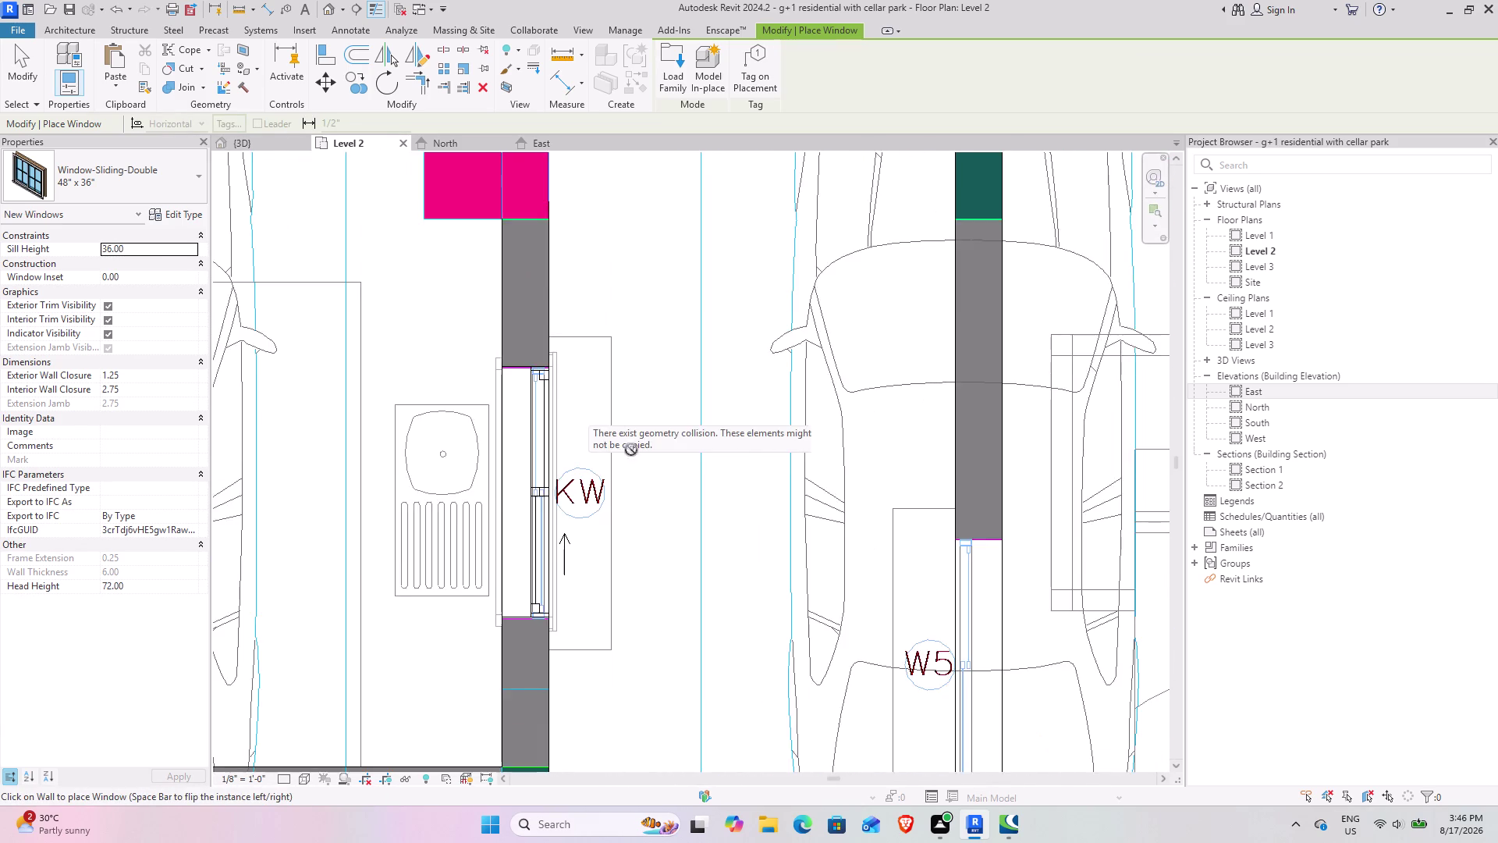
middle_drag(535, 355, 693, 692)
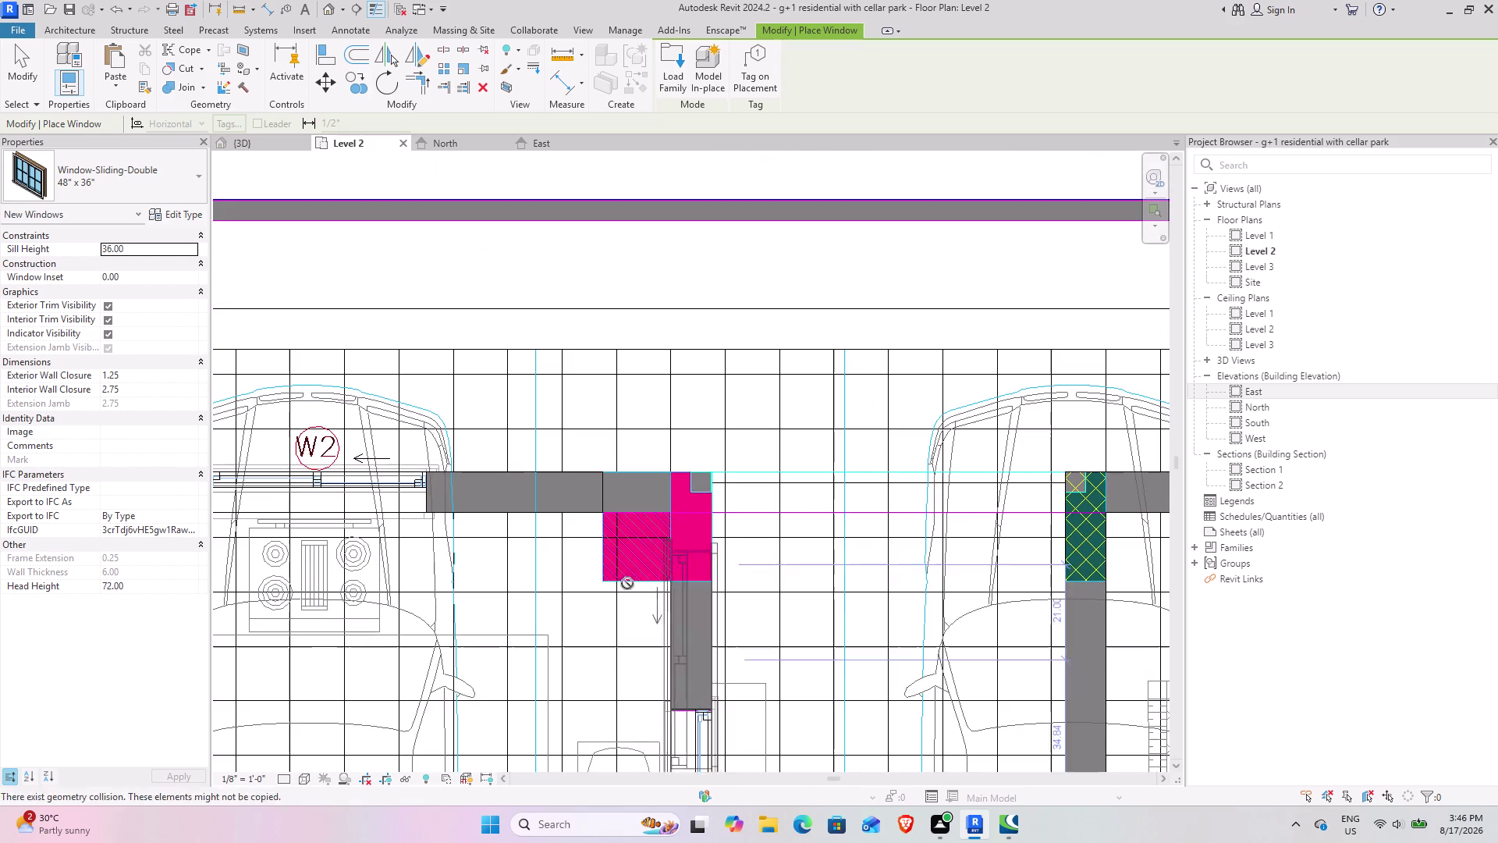
middle_drag(523, 511, 784, 508)
middle_drag(495, 632, 513, 416)
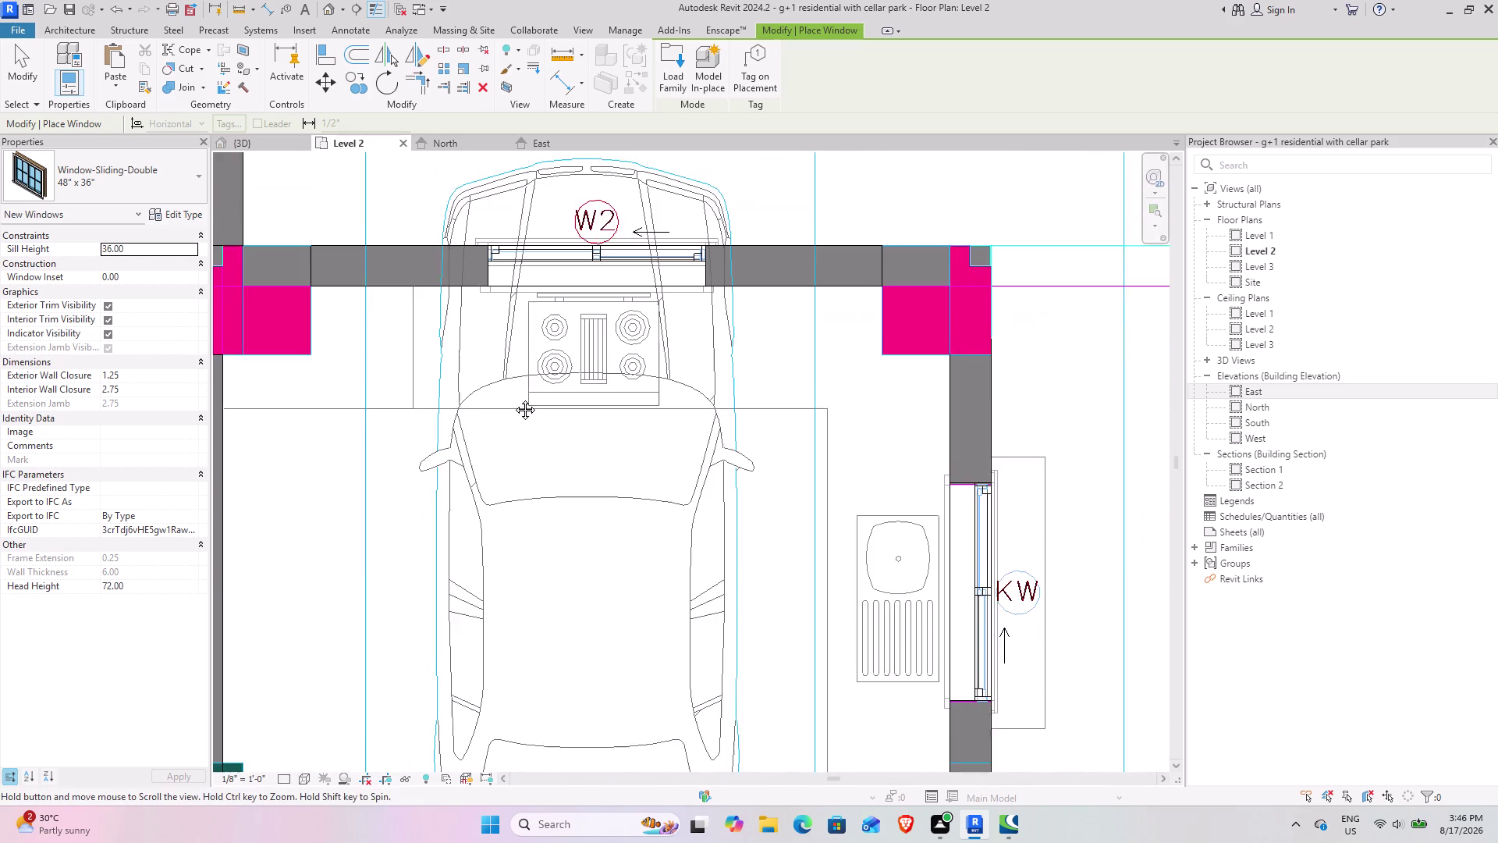
middle_drag(514, 417, 513, 396)
scroll(down, 3)
middle_drag(530, 639, 643, 440)
middle_drag(495, 517, 840, 529)
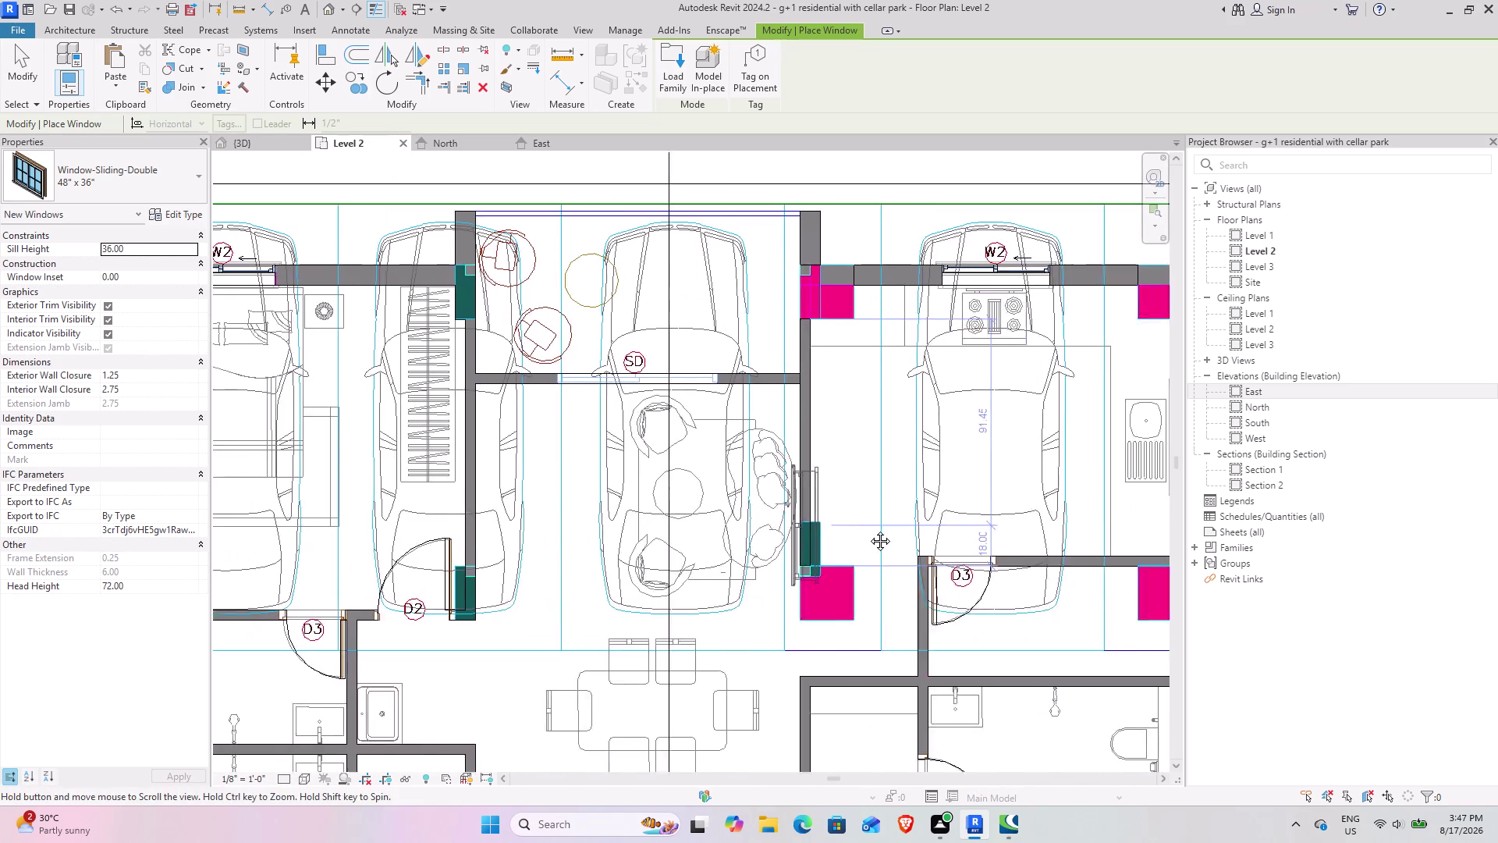
middle_drag(840, 529, 883, 531)
middle_drag(632, 523, 811, 598)
Zoom to the W5 window by the salable area and click in the plan there.
scroll(up, 3)
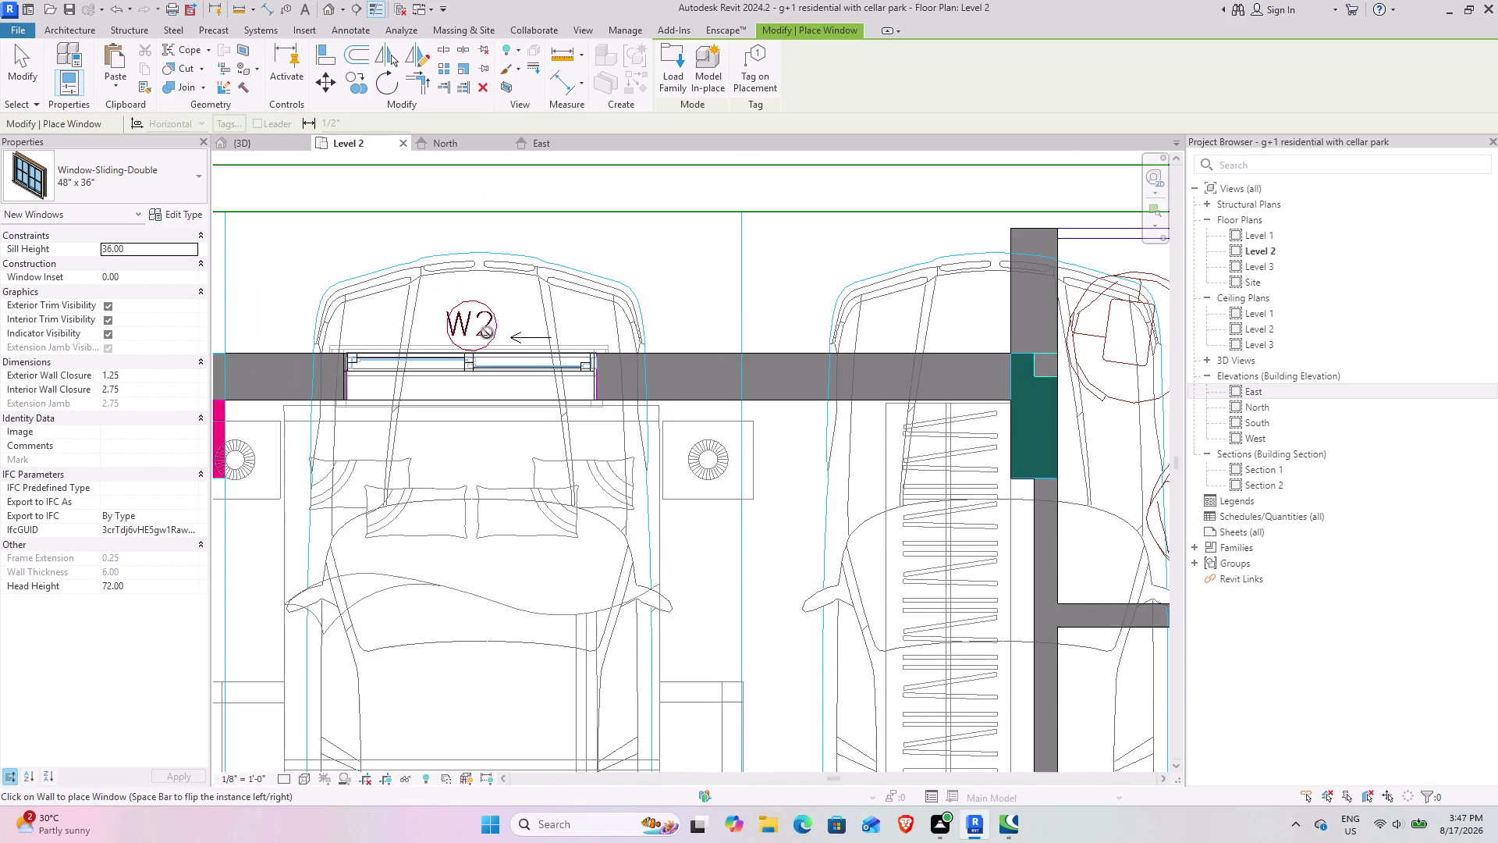
scroll(down, 3)
middle_drag(634, 558, 585, 325)
scroll(up, 3)
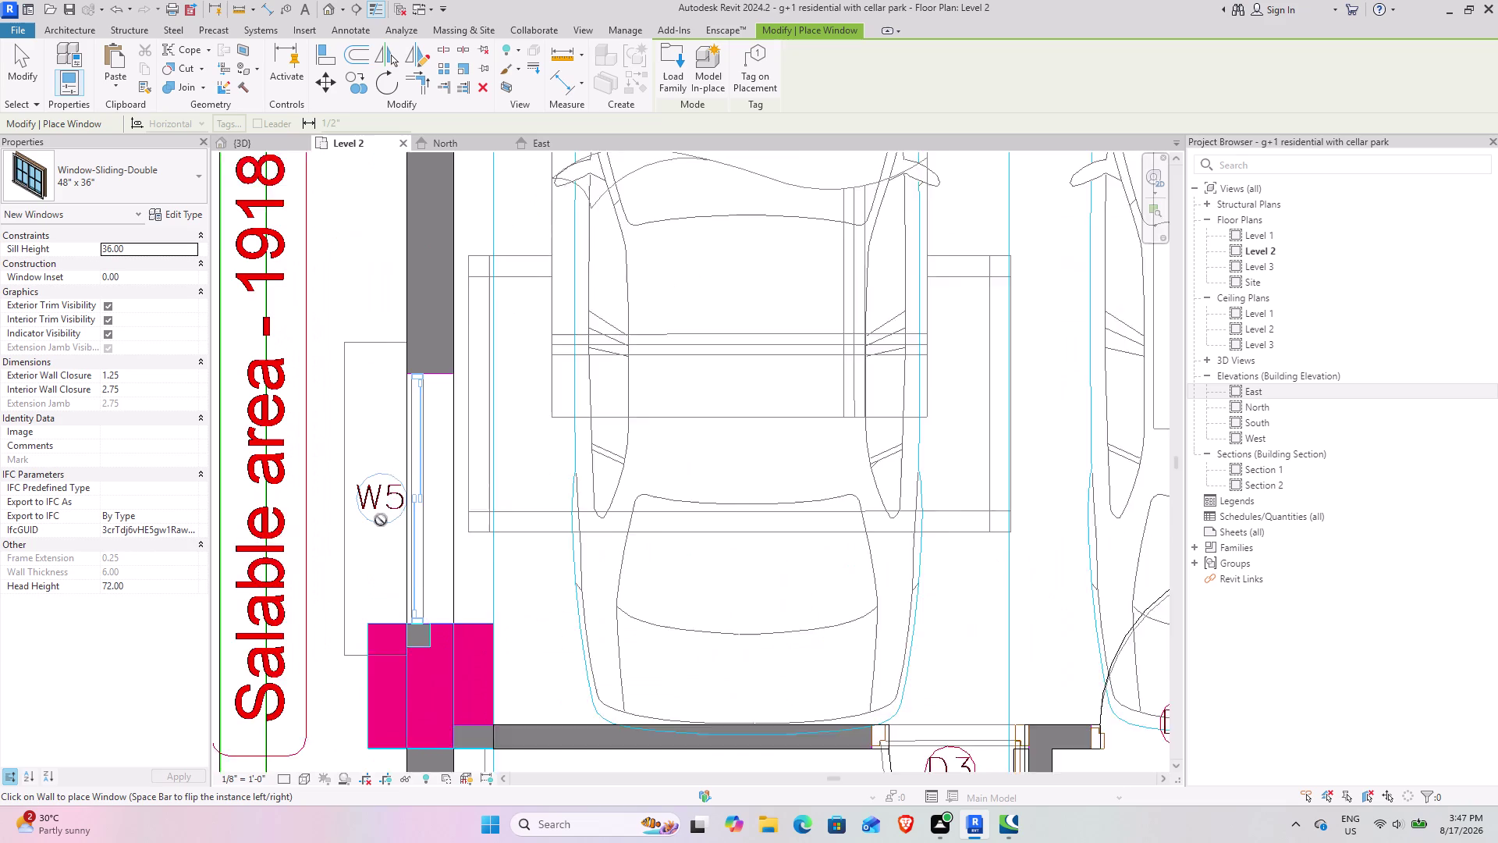
scroll(up, 3)
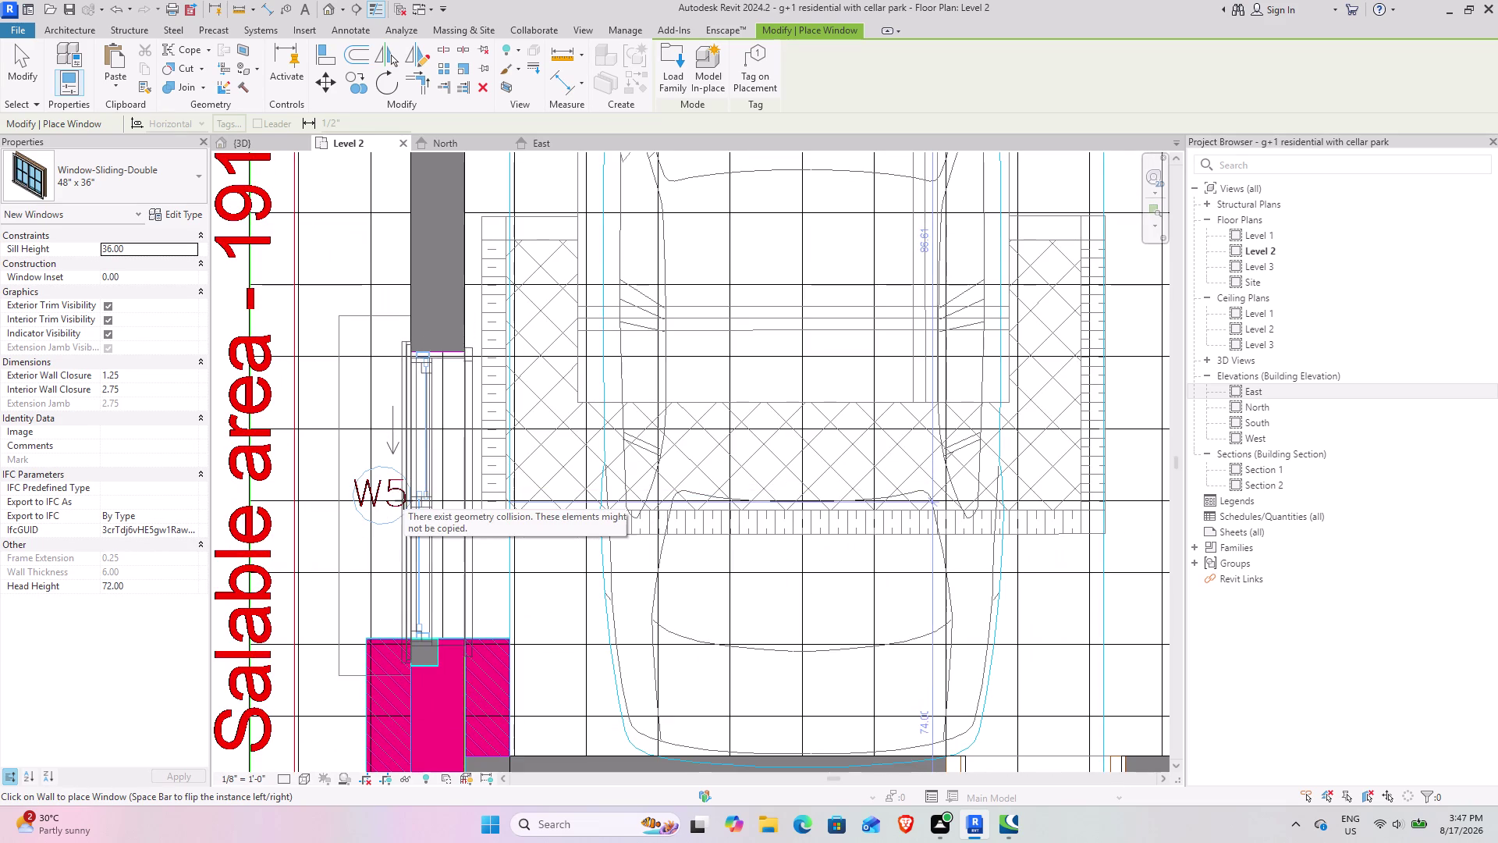
click(403, 497)
Pan along the bathroom wall to the lower W5 window and click at that wall.
middle_drag(576, 582, 577, 198)
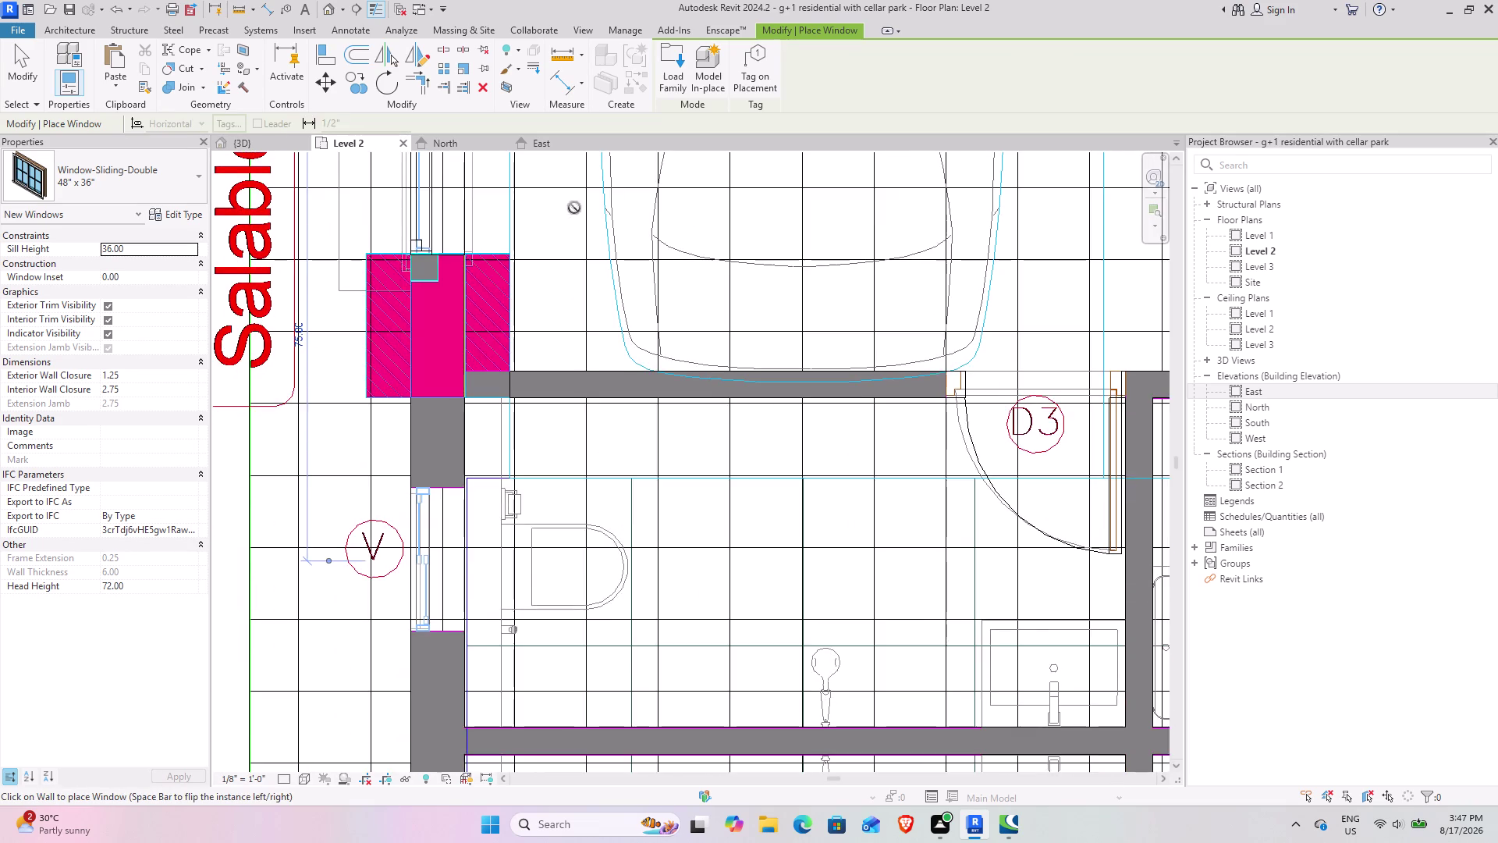
scroll(down, 3)
middle_drag(589, 575, 550, 387)
middle_drag(604, 566, 574, 441)
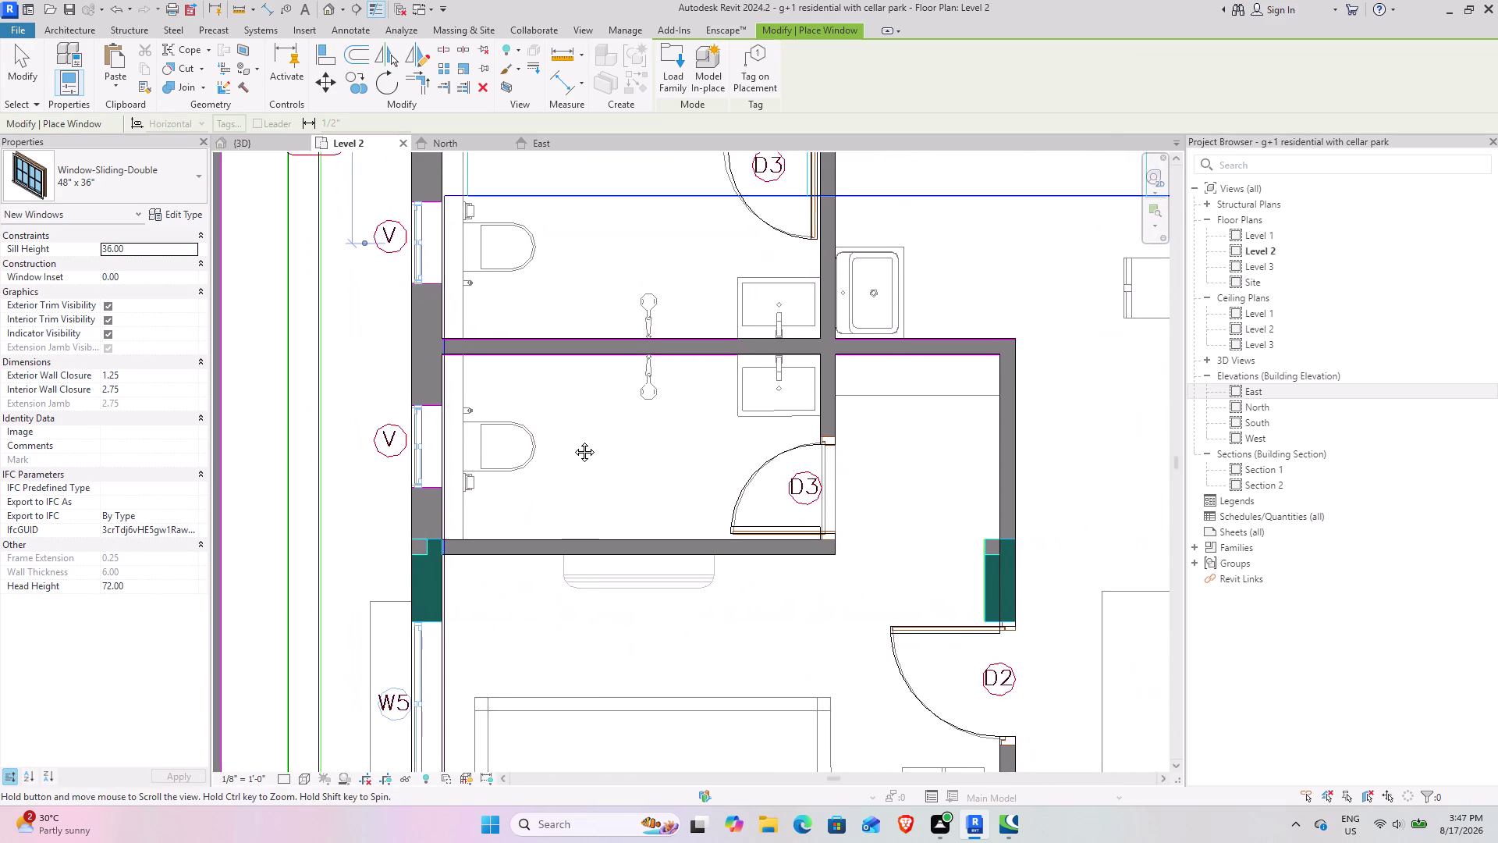
middle_drag(574, 441, 541, 439)
middle_drag(423, 616, 584, 374)
scroll(up, 3)
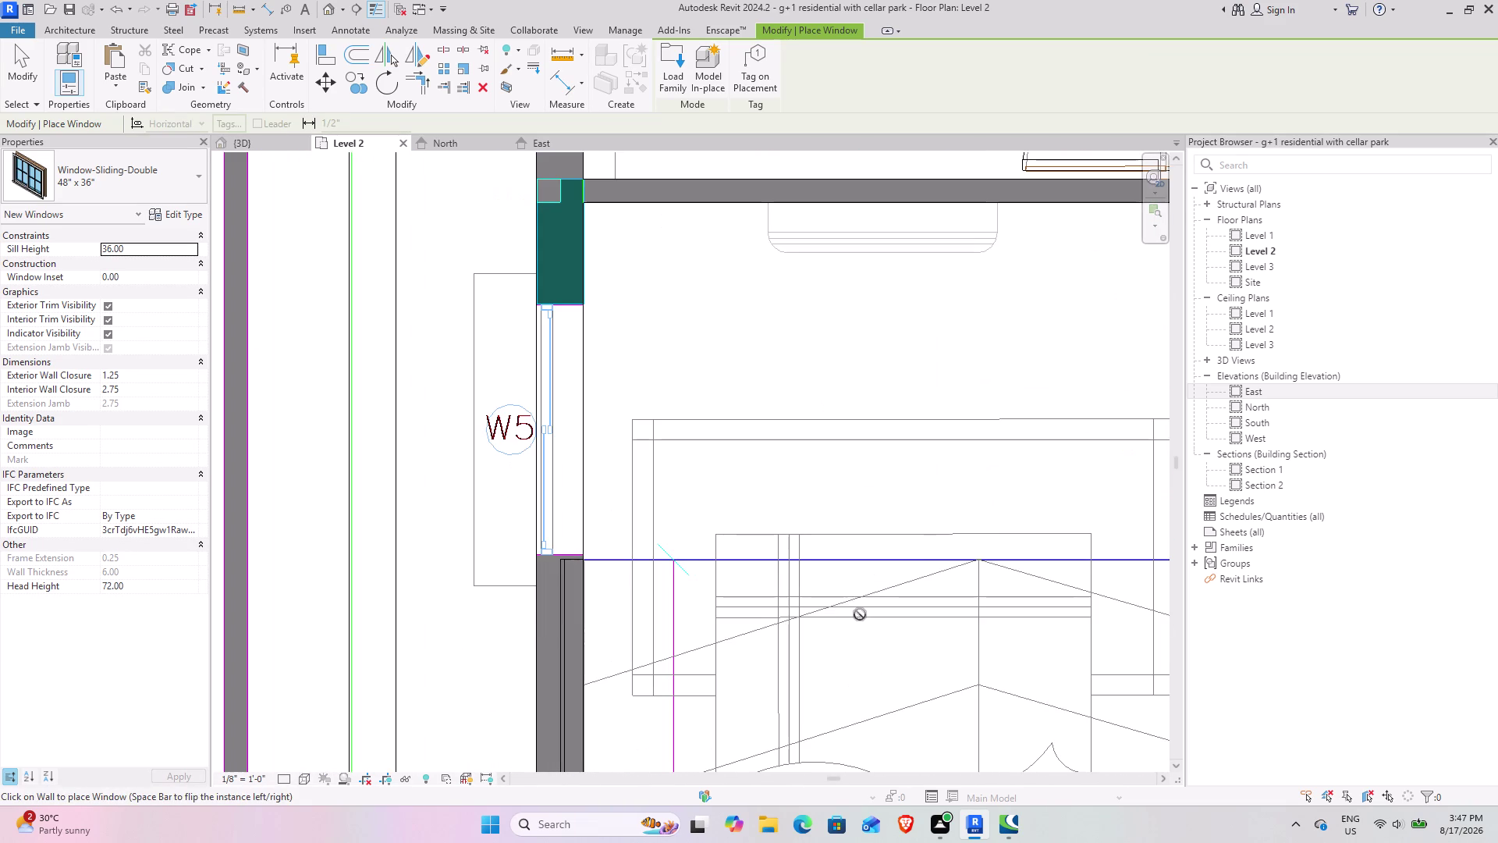
scroll(up, 3)
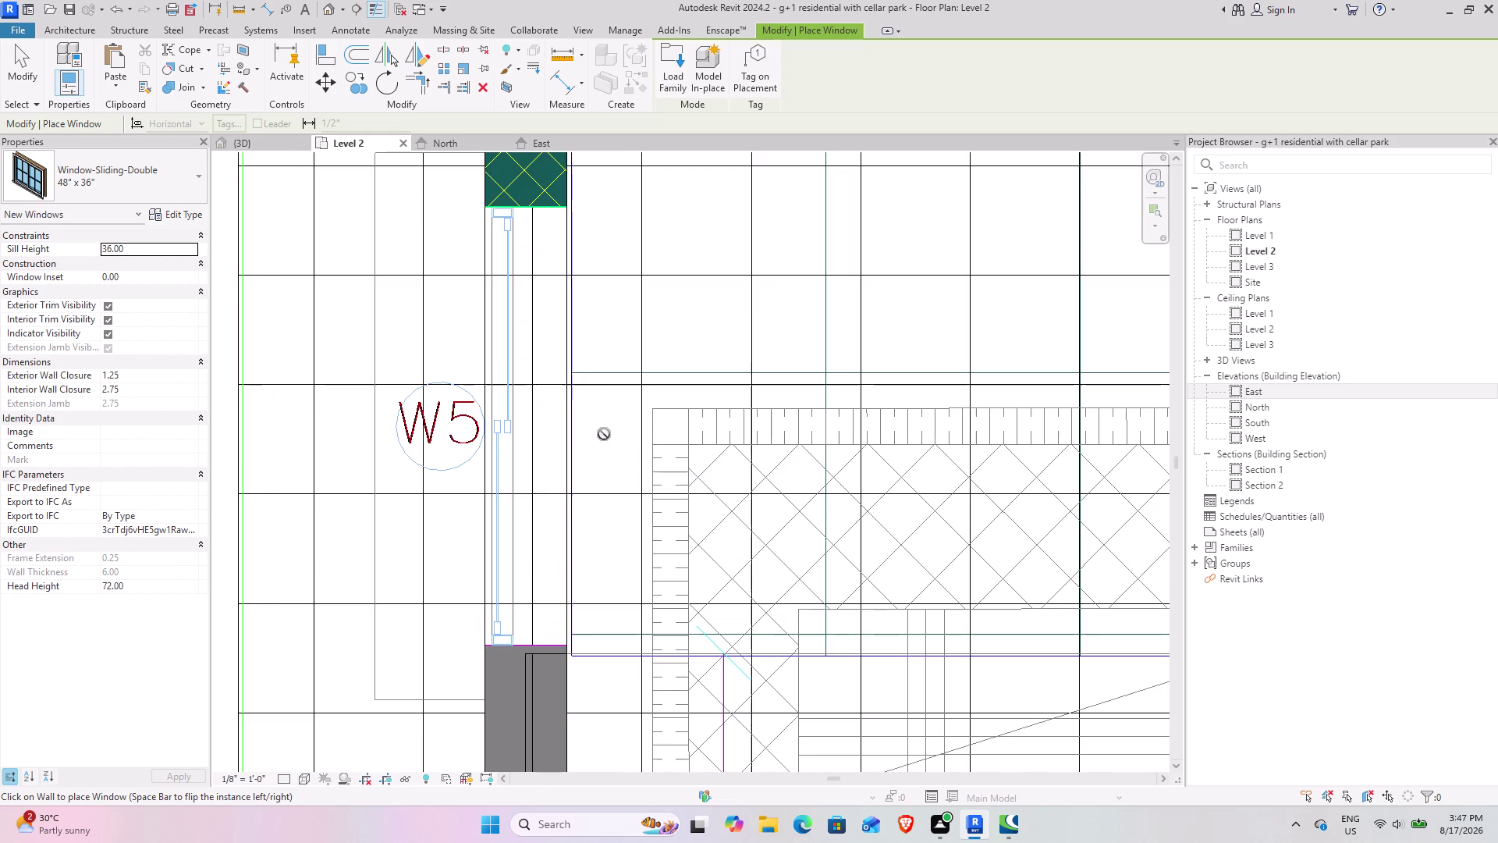
click(490, 425)
Pan out to the W5 and D2 room, escape, and show the window type list.
scroll(down, 3)
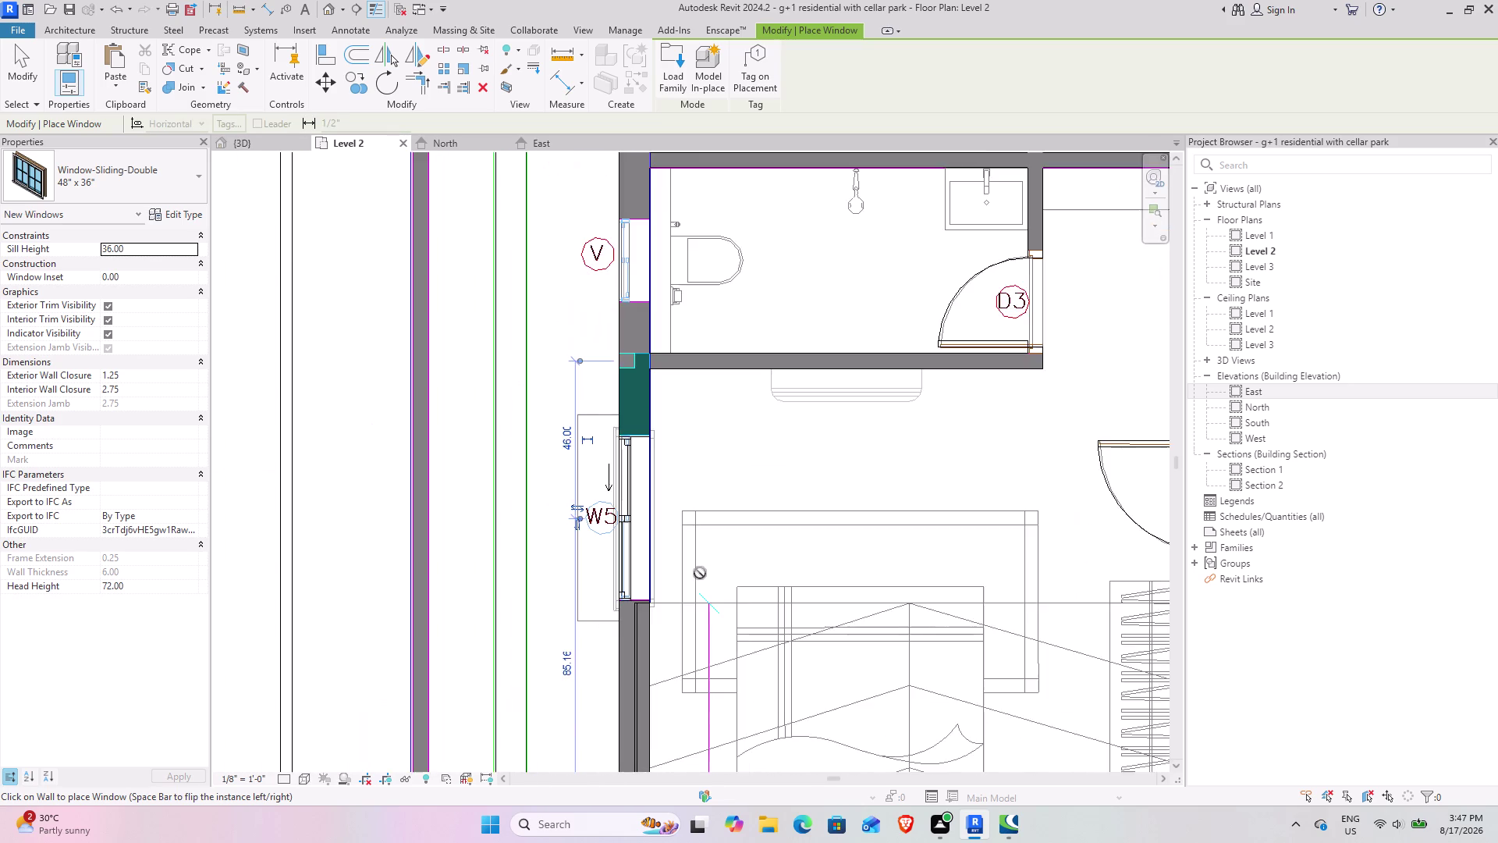
middle_drag(773, 573, 656, 373)
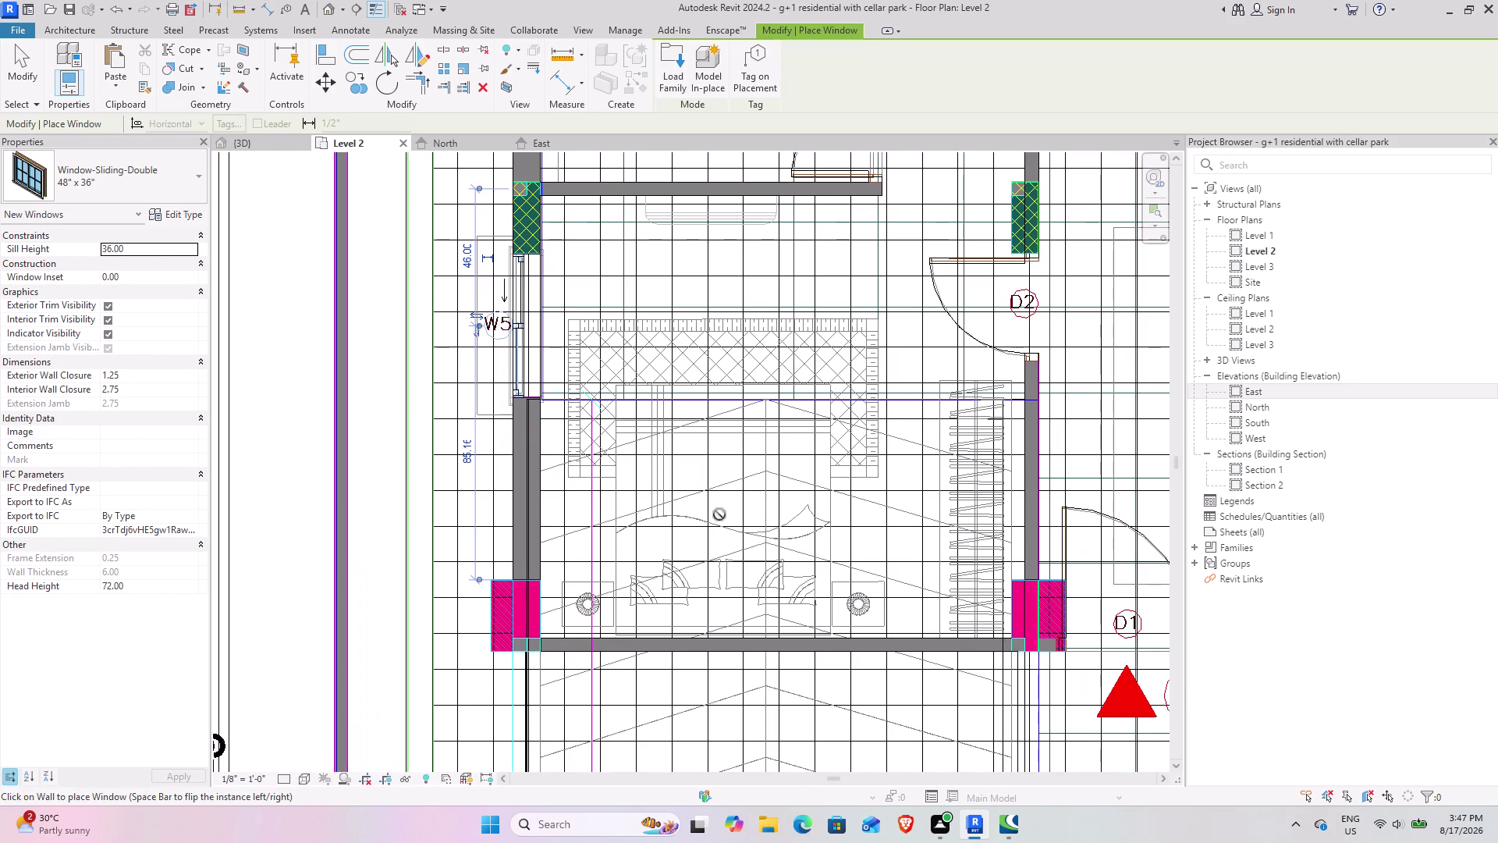
key(Escape)
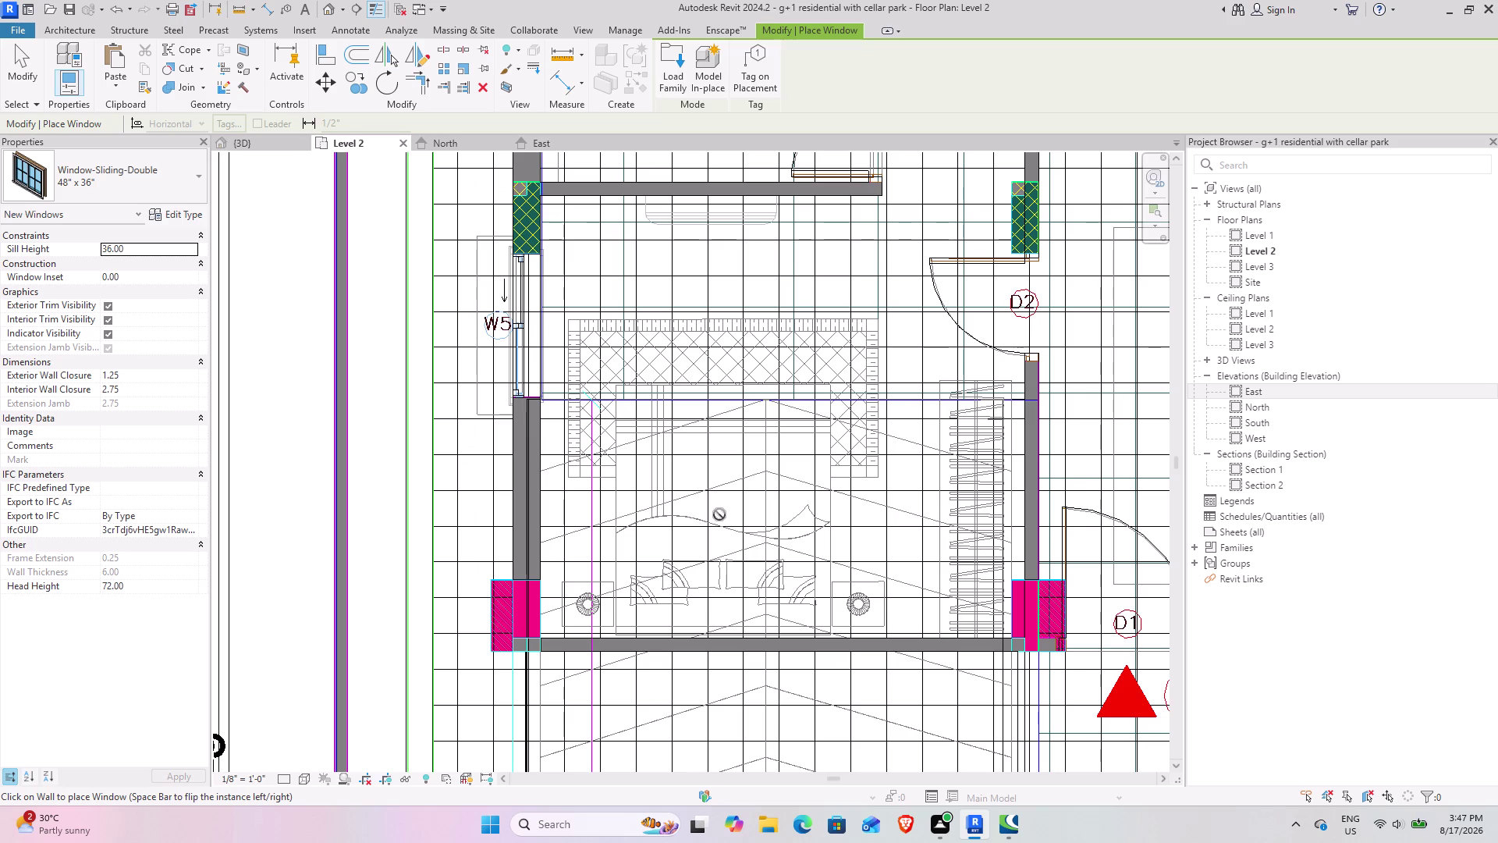
click(135, 187)
Zoom out over the parking bays and stair core, then reopen the window Type Selector list.
scroll(up, 3)
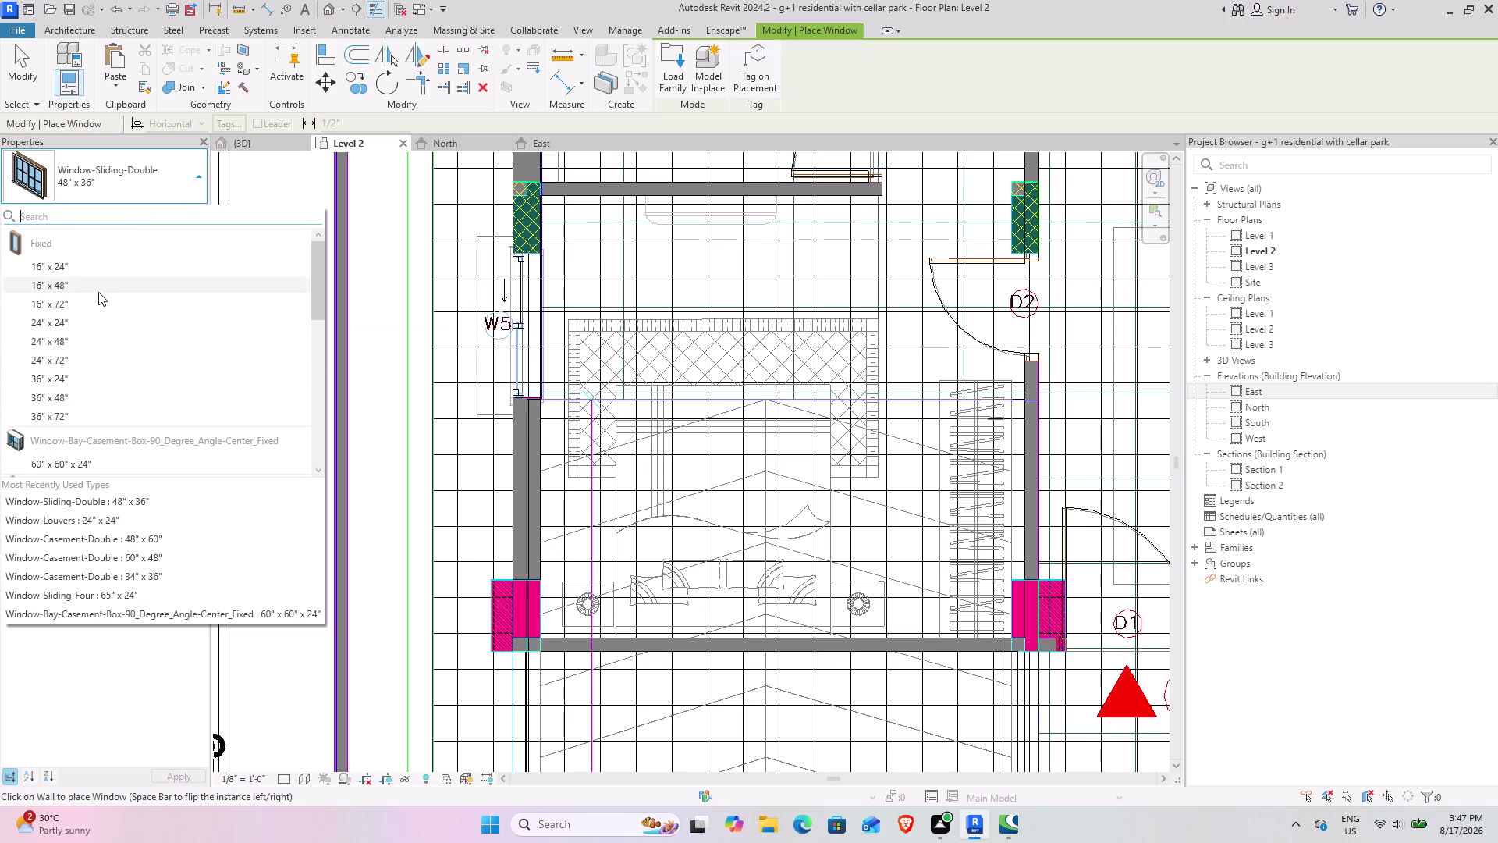
scroll(down, 3)
scroll(down, 3)
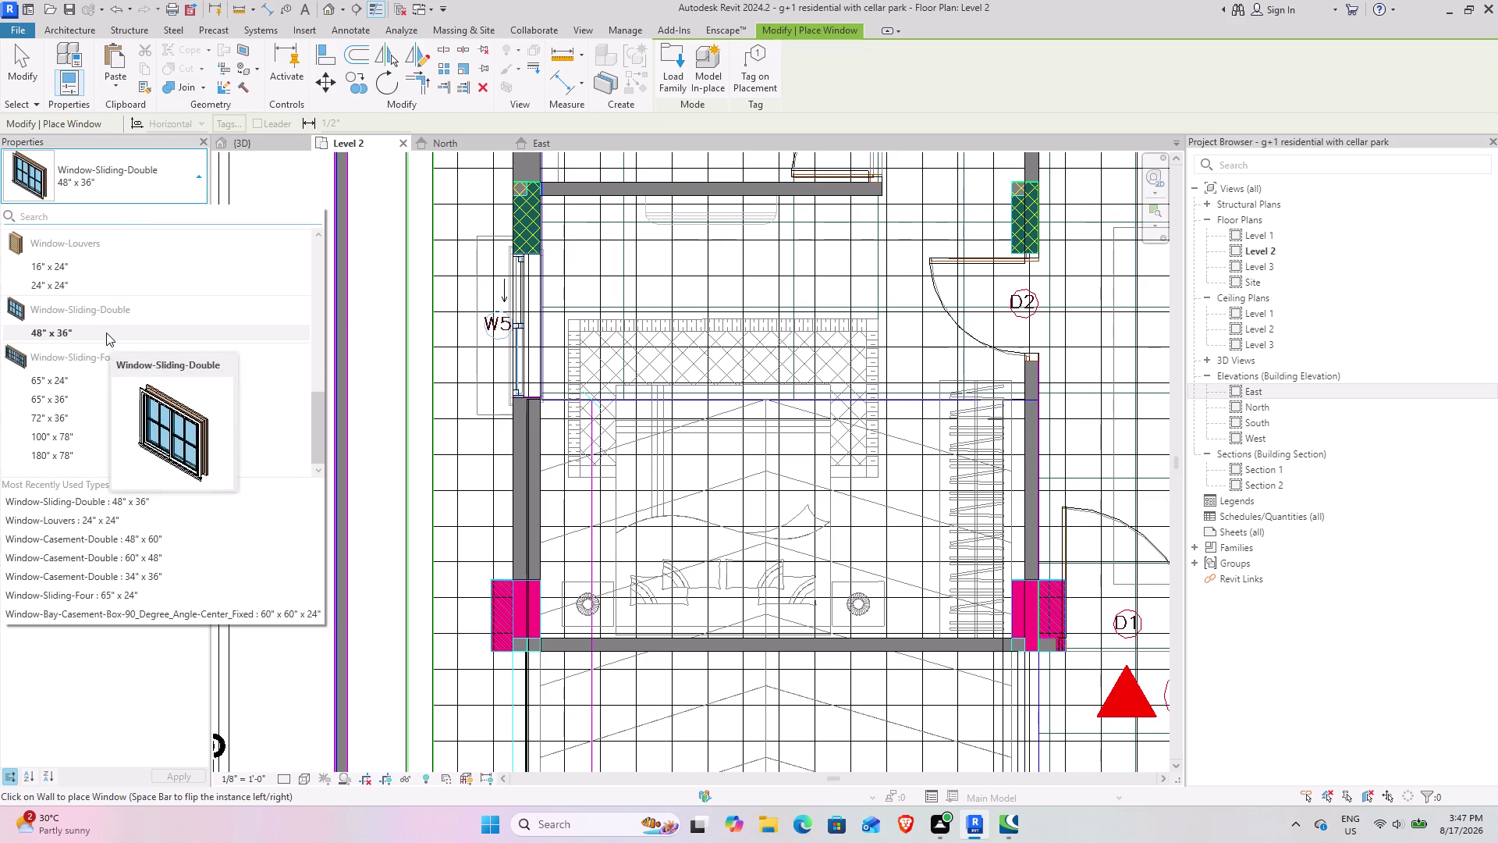
scroll(down, 3)
scroll(up, 3)
scroll(down, 3)
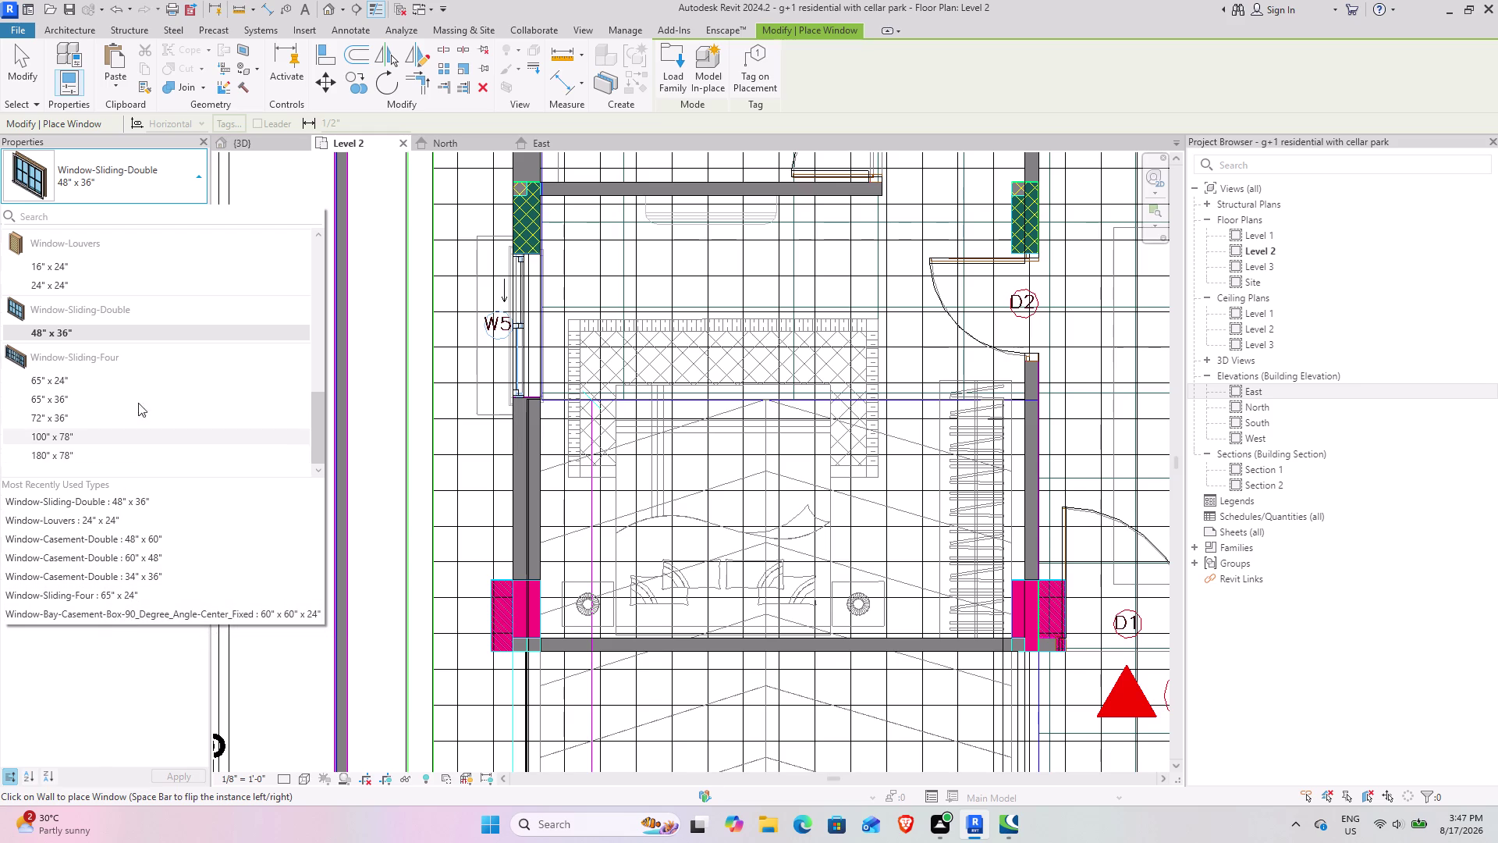
scroll(up, 3)
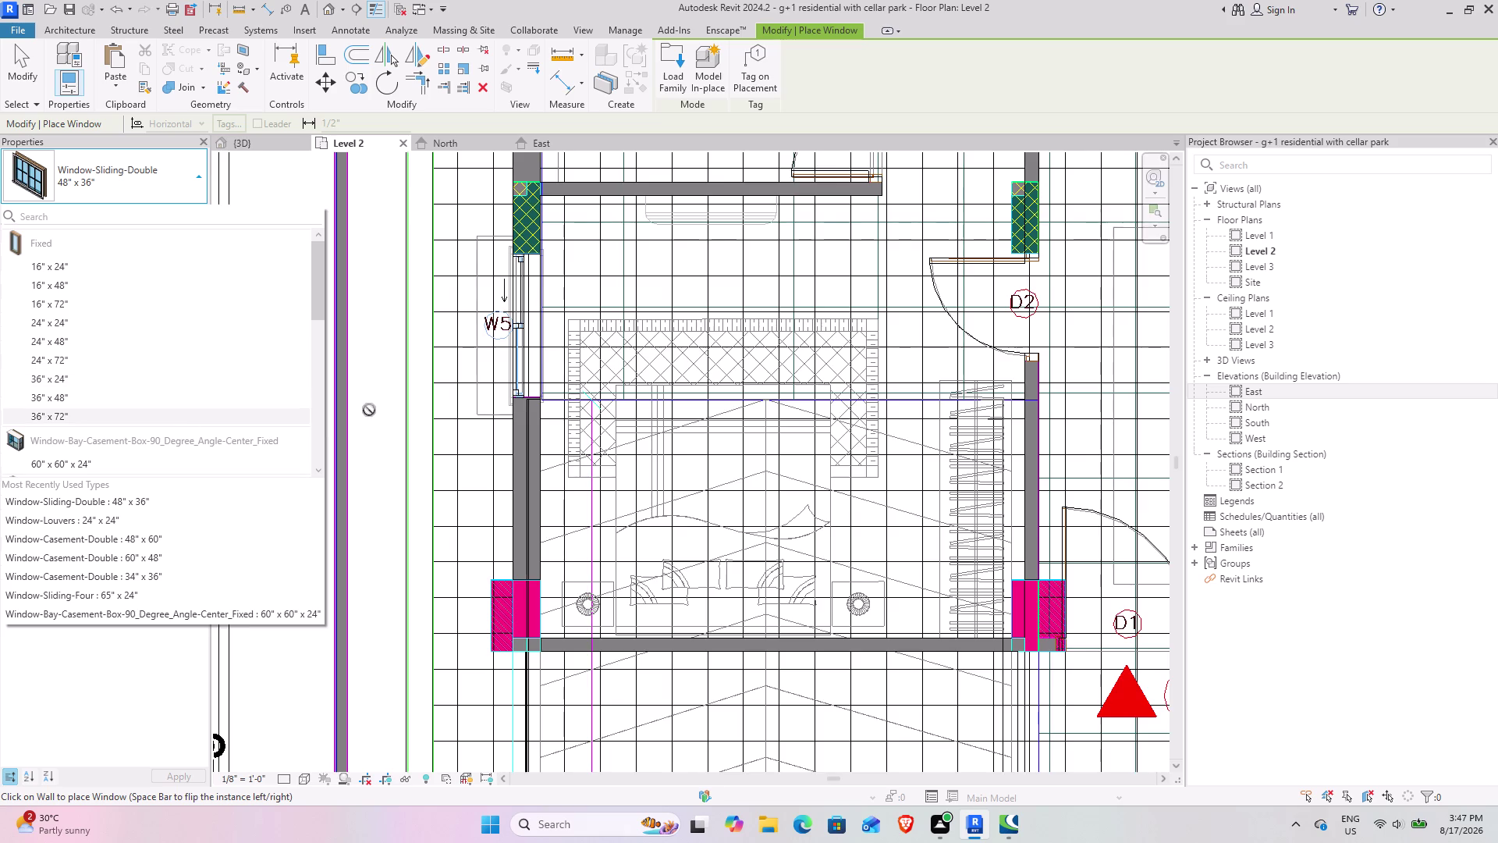
scroll(down, 3)
middle_drag(612, 401, 337, 345)
middle_drag(713, 427, 237, 332)
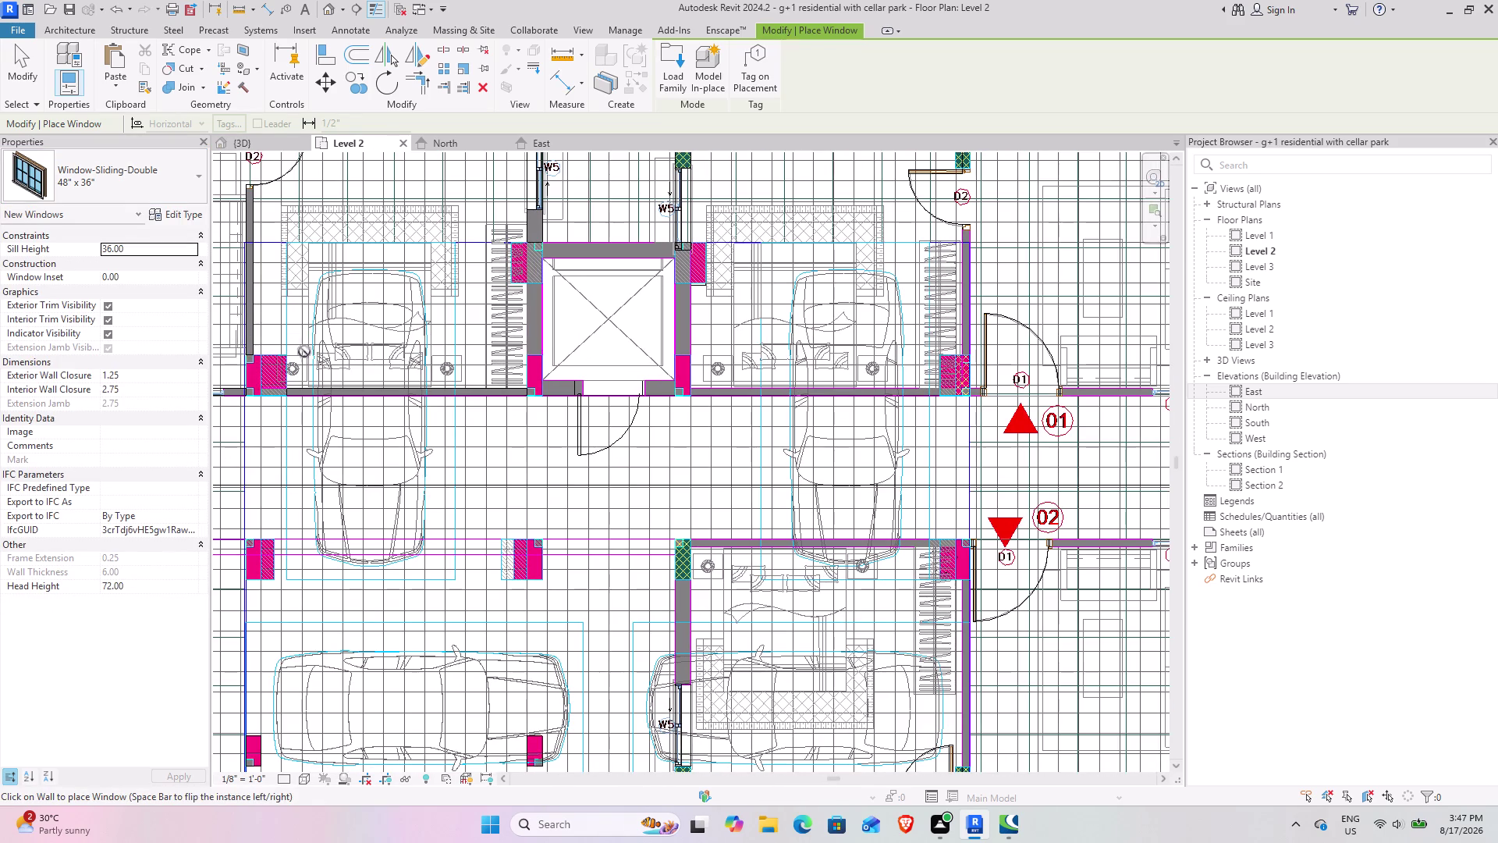
click(151, 185)
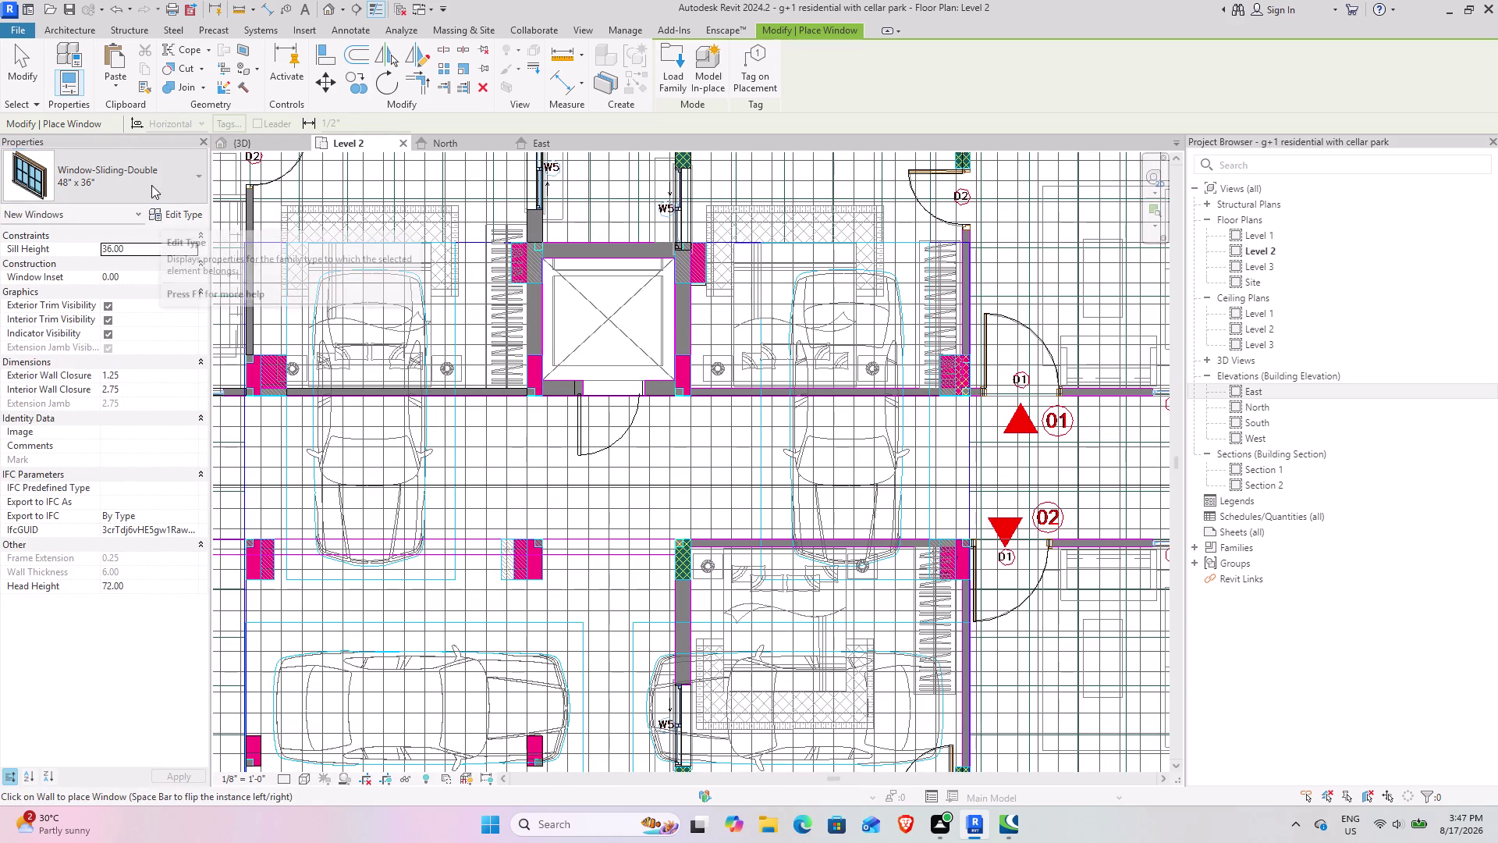
scroll(up, 3)
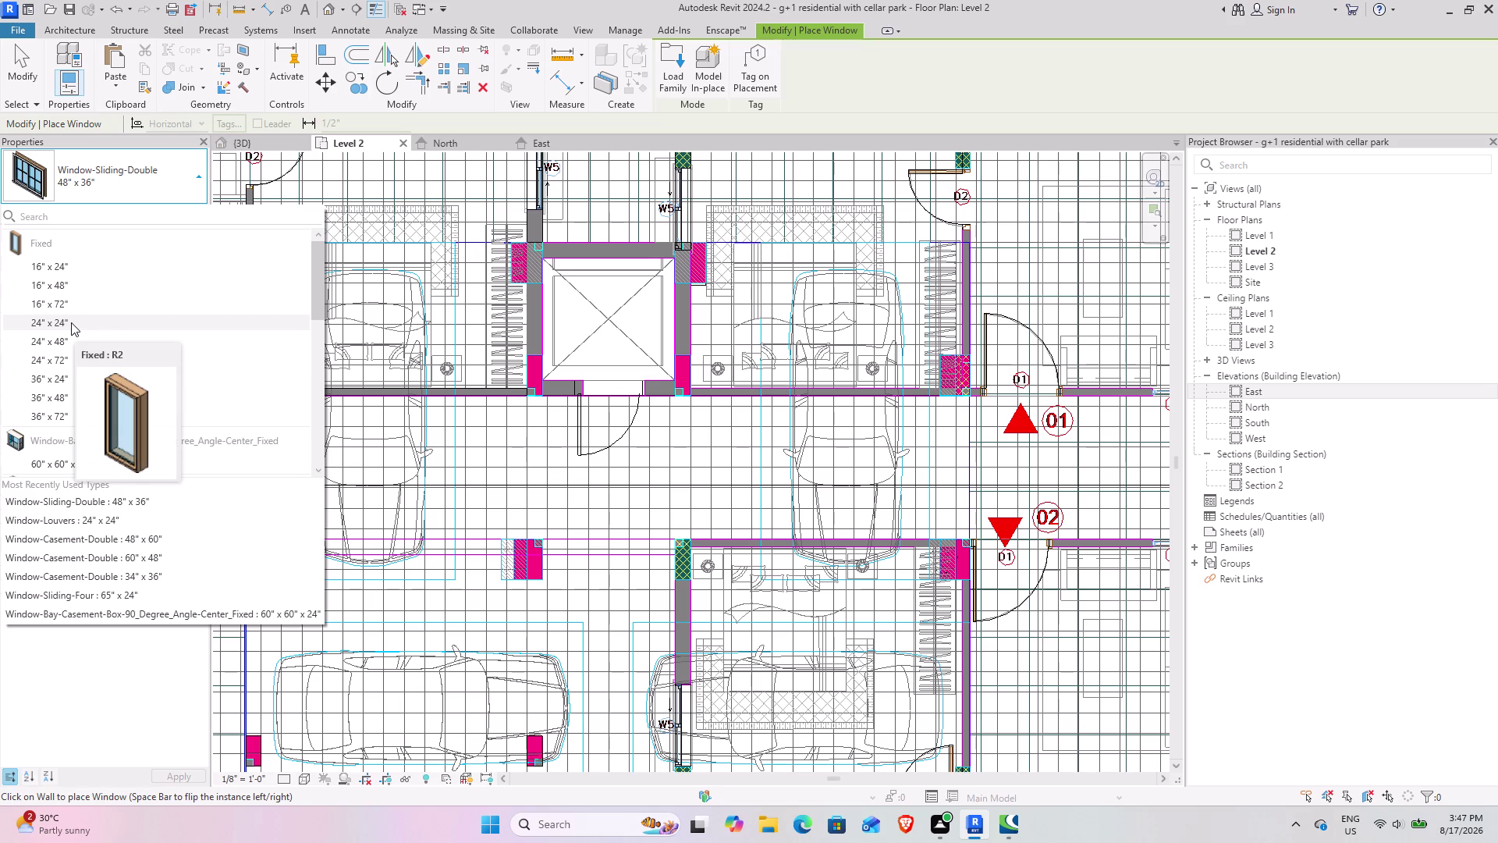
Place a Fixed 24" x 48" window in the wall beside the stair.
click(71, 340)
middle_drag(806, 529, 283, 359)
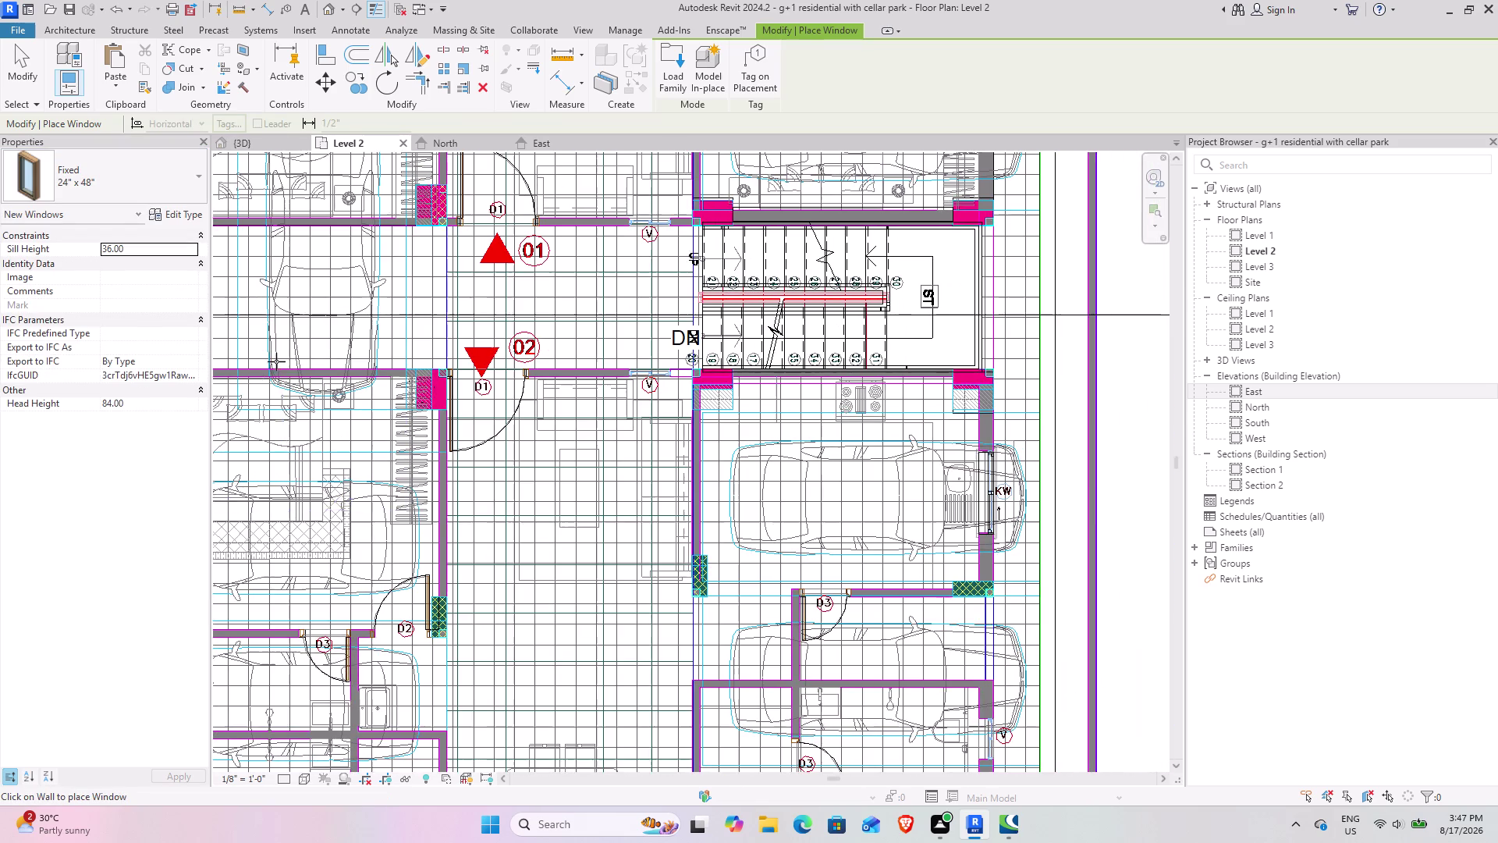
scroll(up, 3)
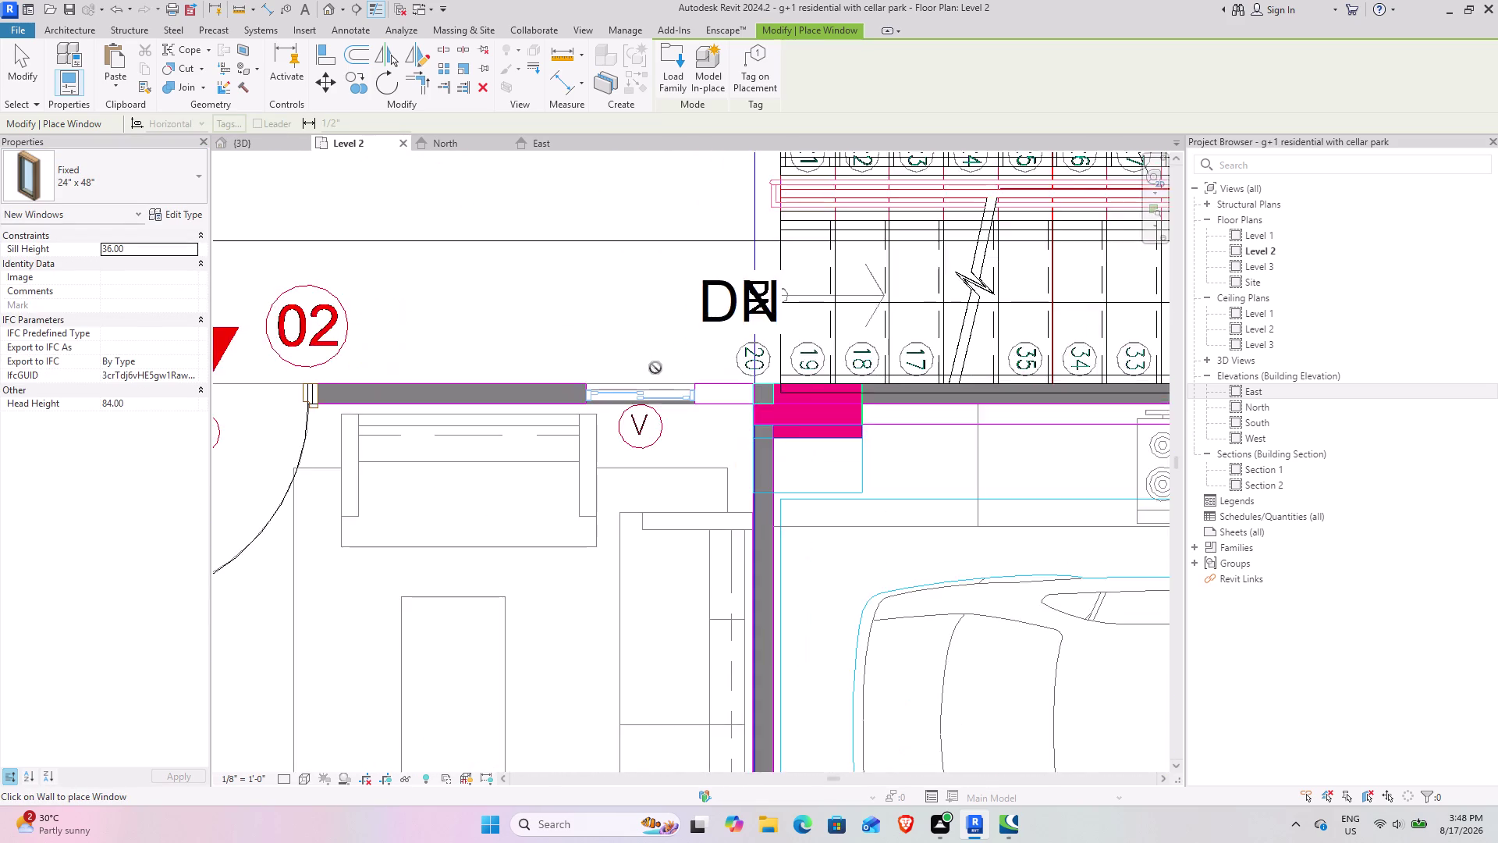
scroll(up, 3)
scroll(up, 3)
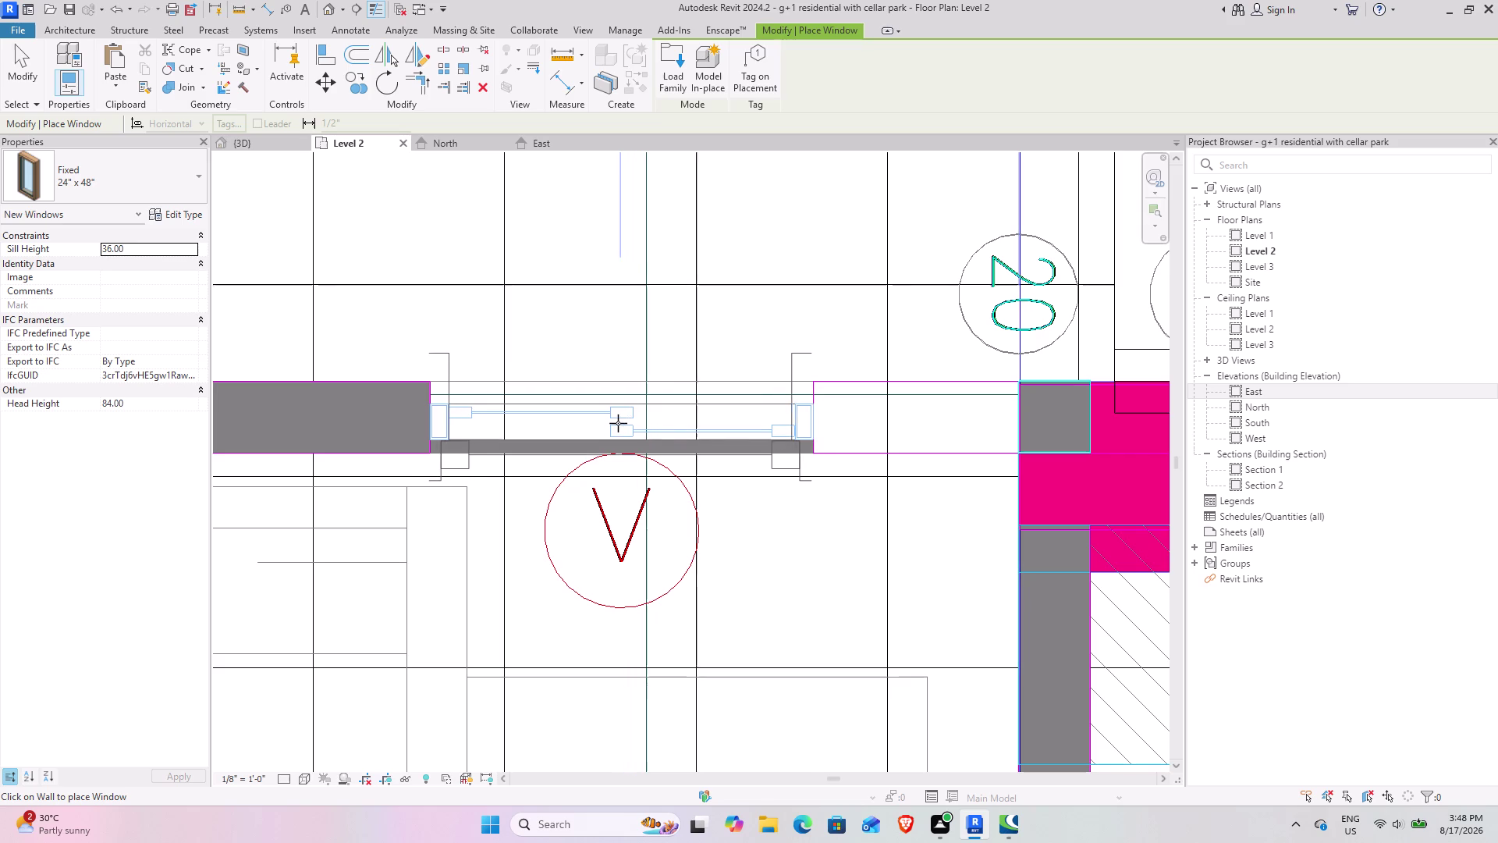
key(Escape)
key(Escape)
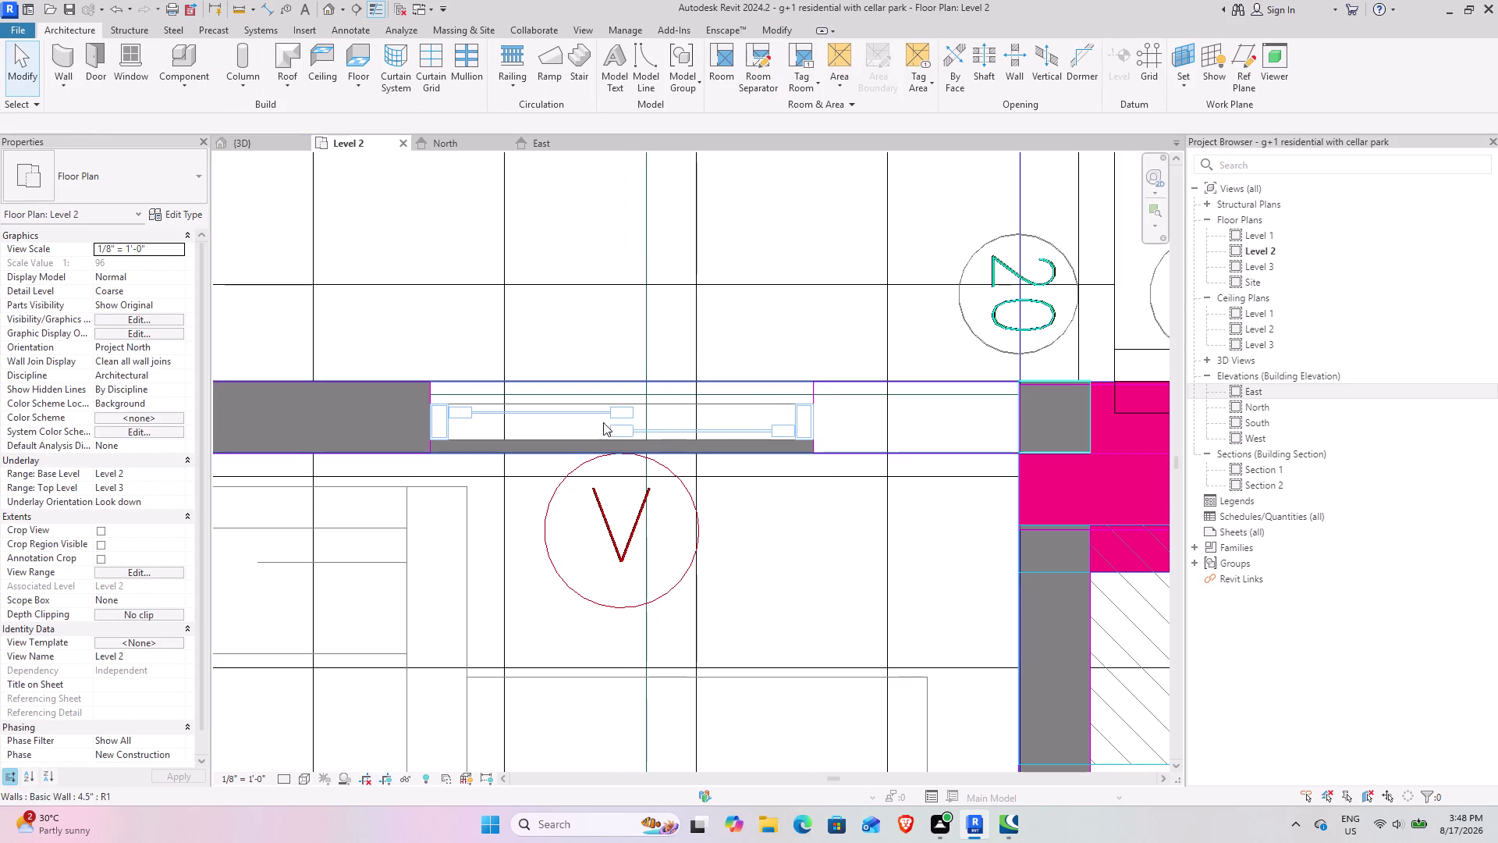
Measure the new window from its left to right end without keeping the dimension.
click(263, 0)
click(267, 11)
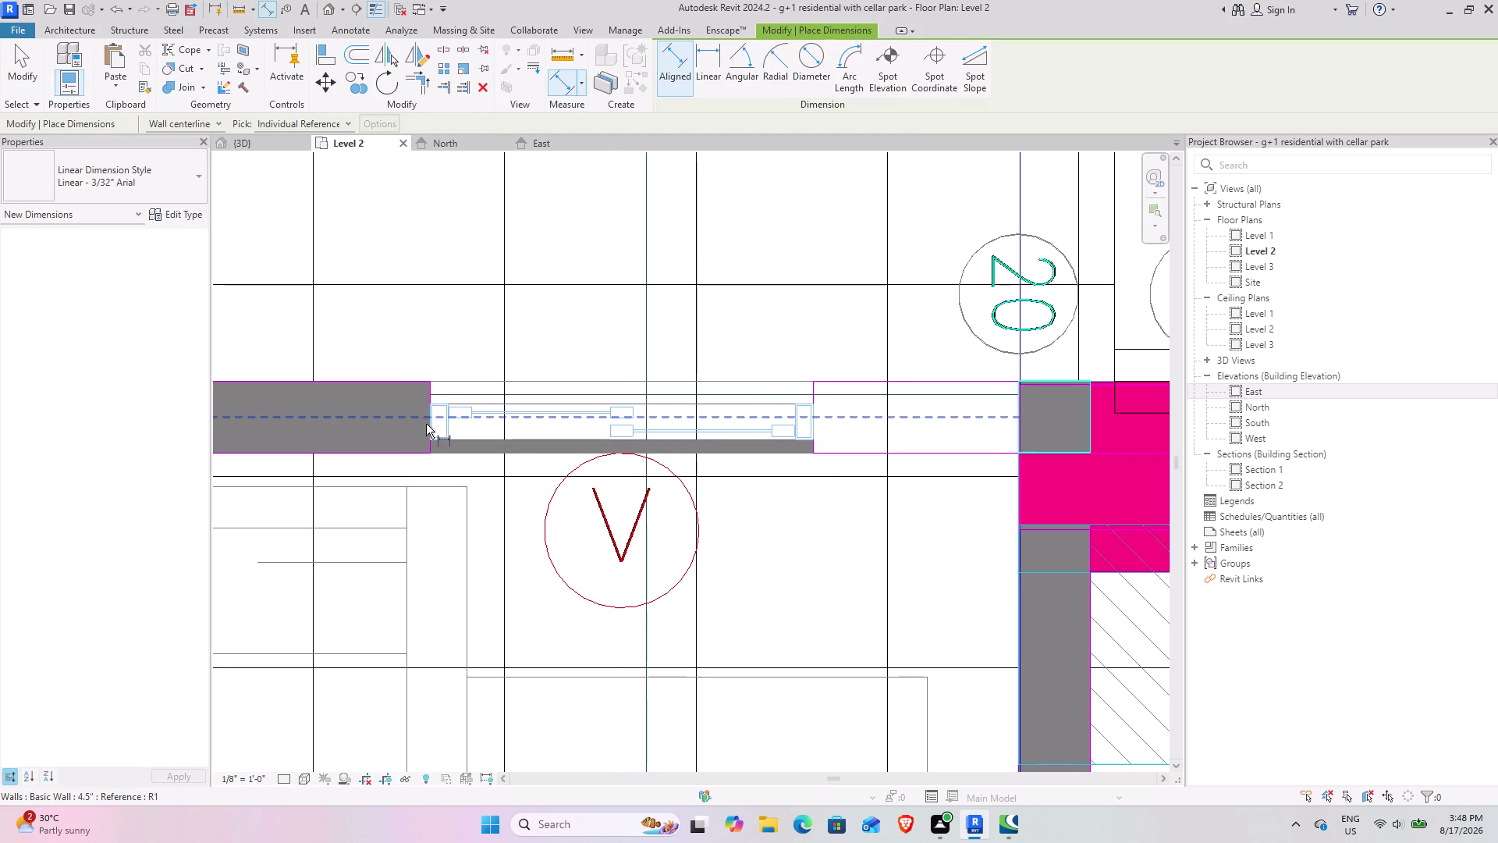
click(424, 399)
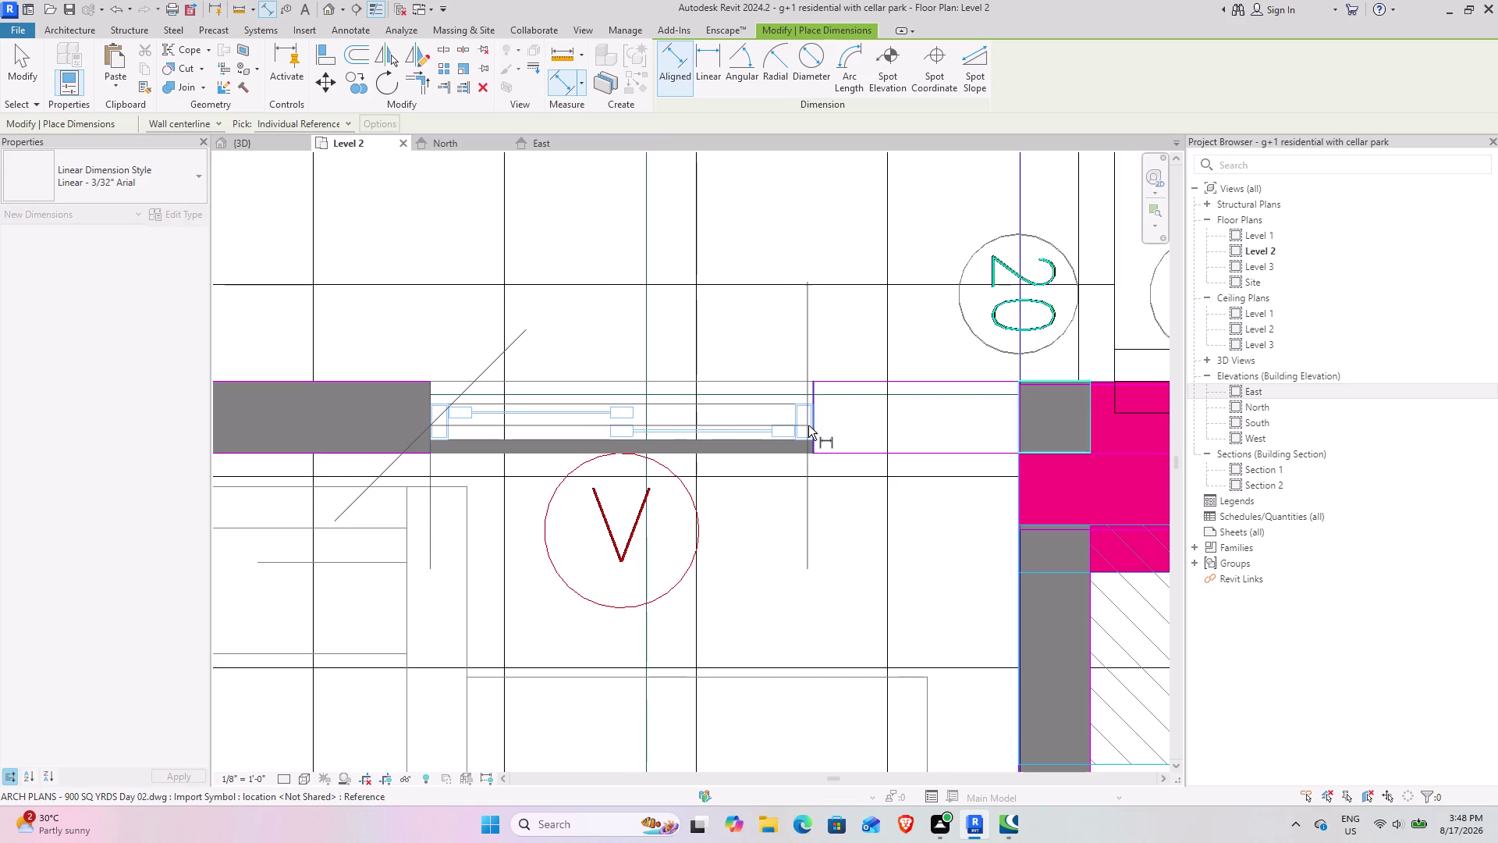
click(814, 424)
key(Escape)
key(Escape)
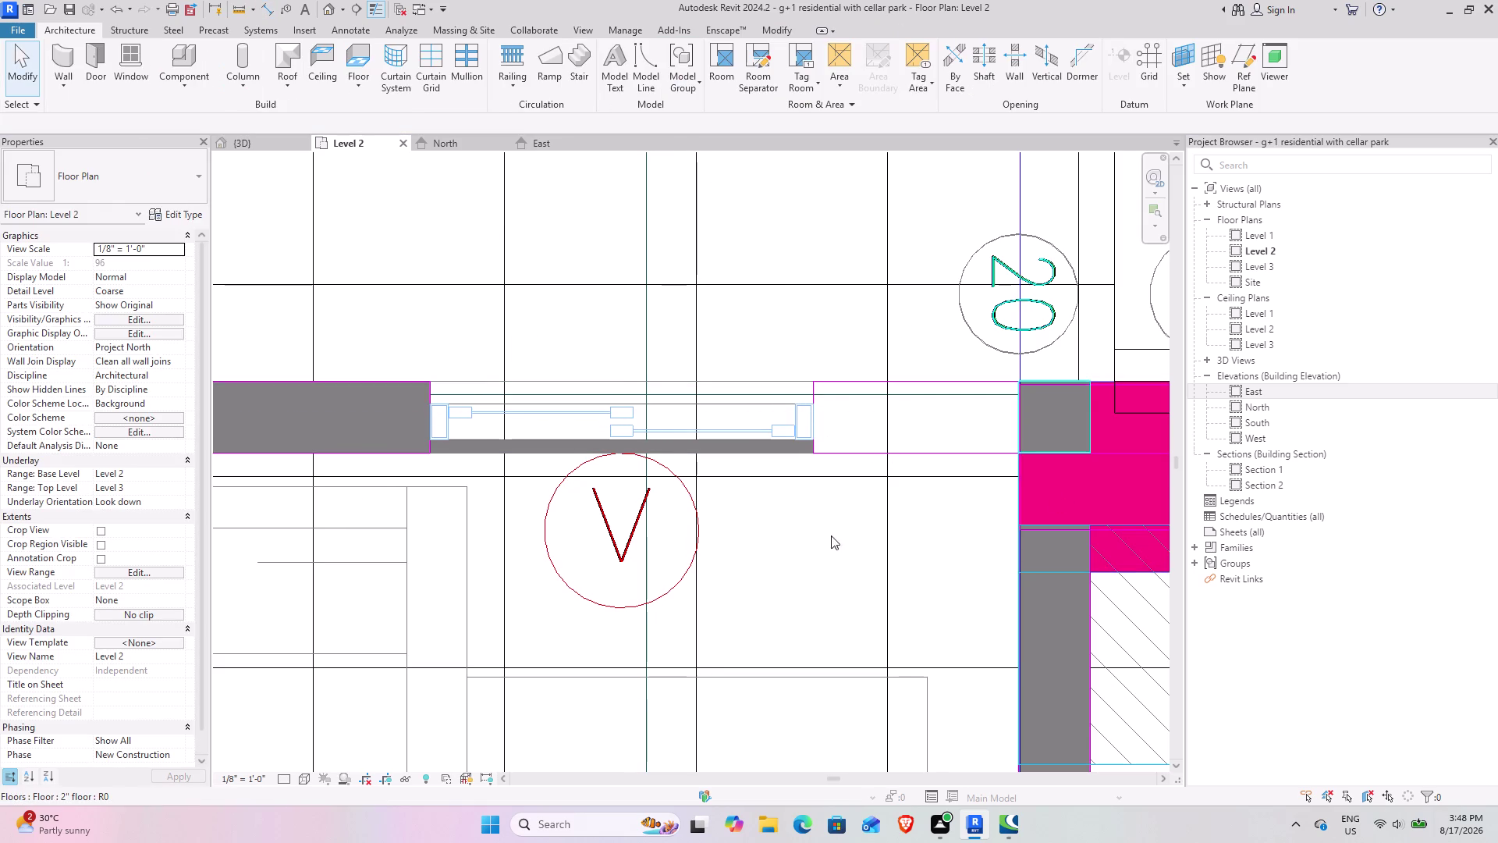
scroll(down, 3)
middle_drag(842, 582, 731, 525)
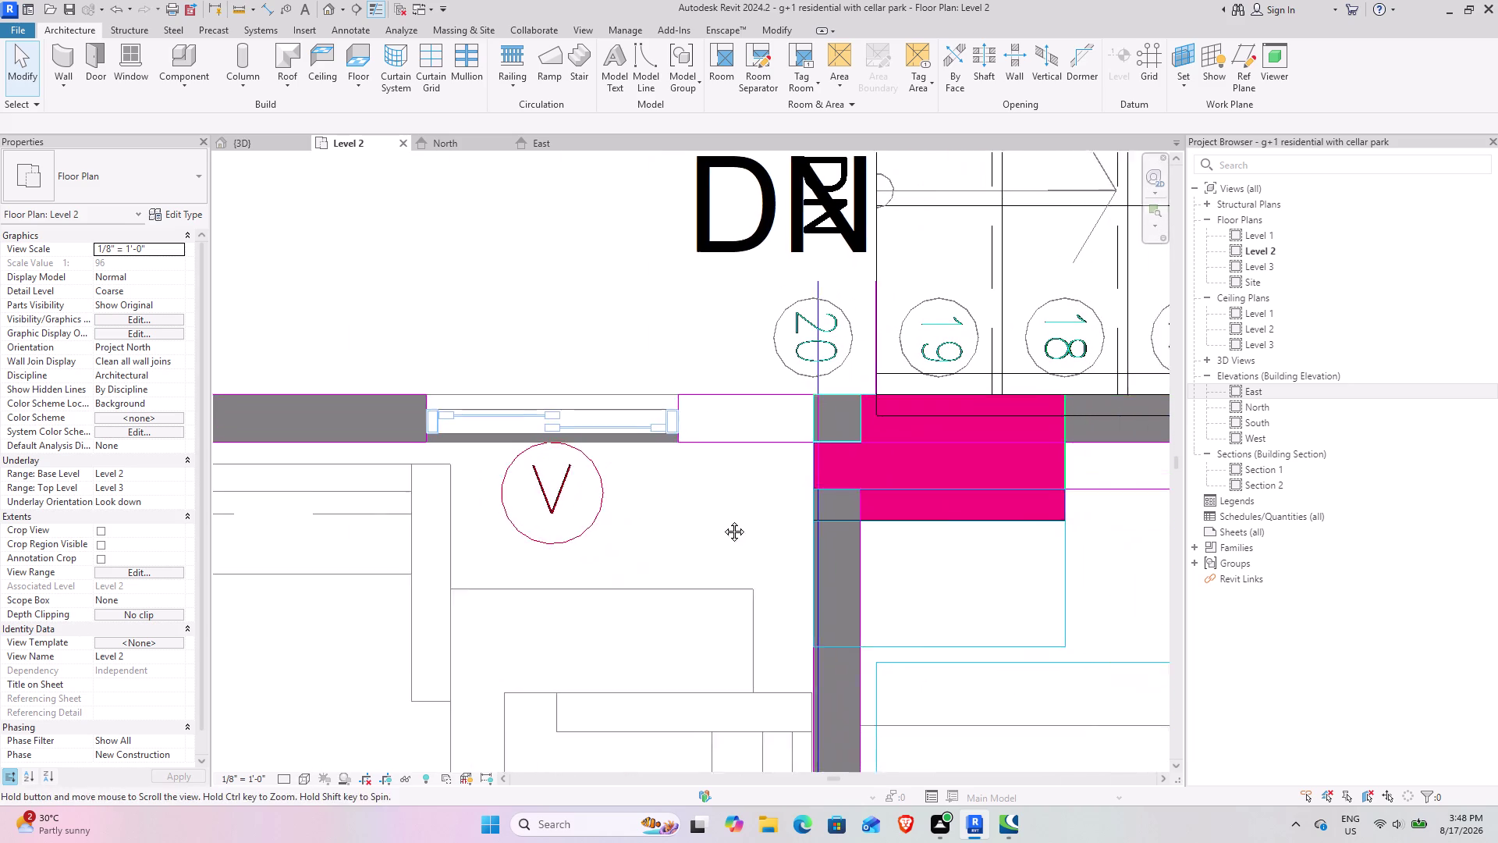
middle_drag(731, 525, 711, 512)
click(232, 137)
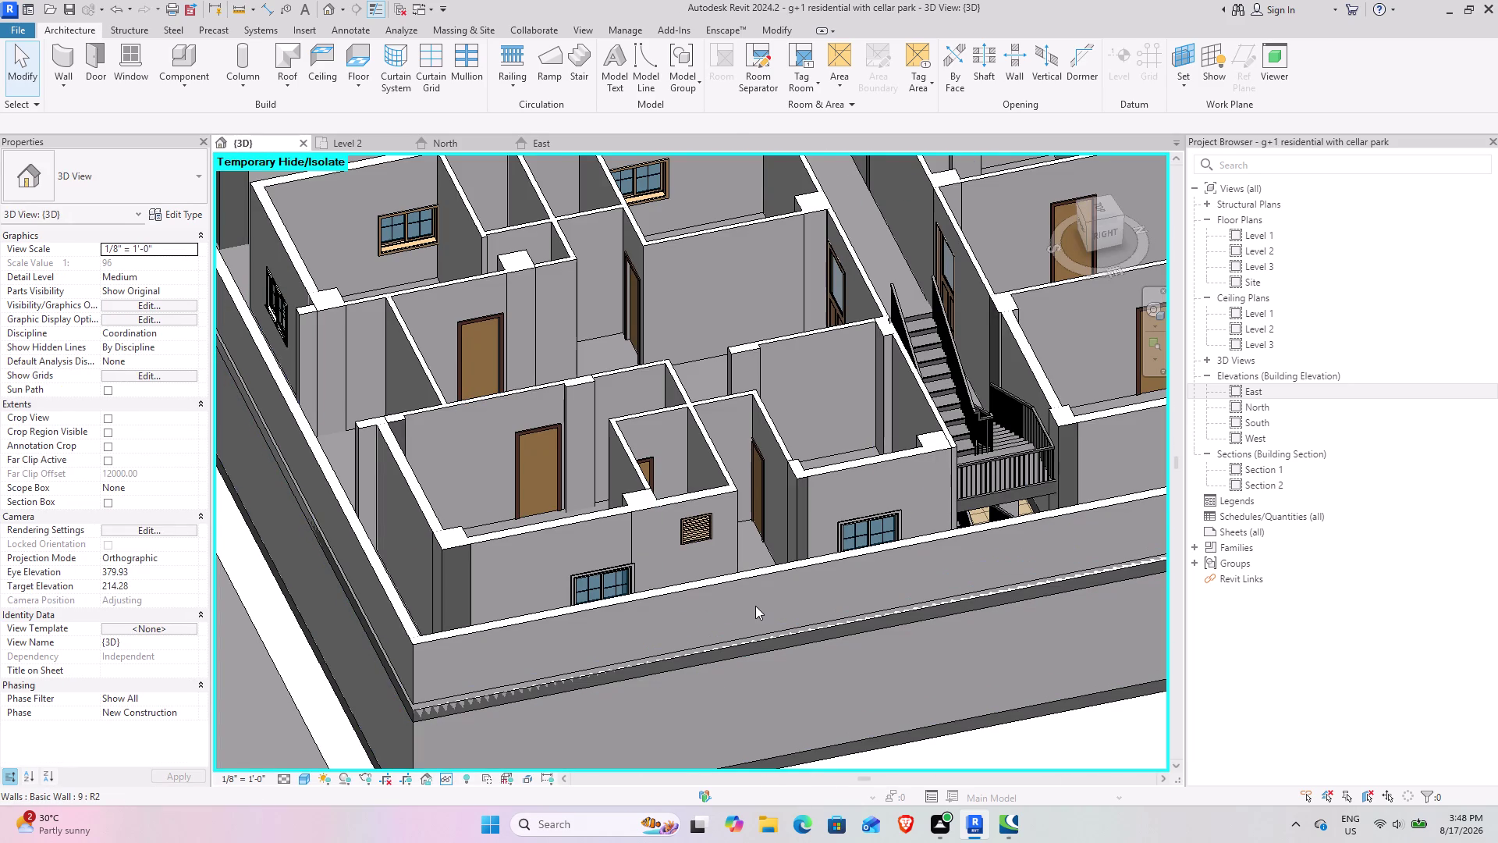
scroll(down, 3)
middle_drag(736, 589, 842, 633)
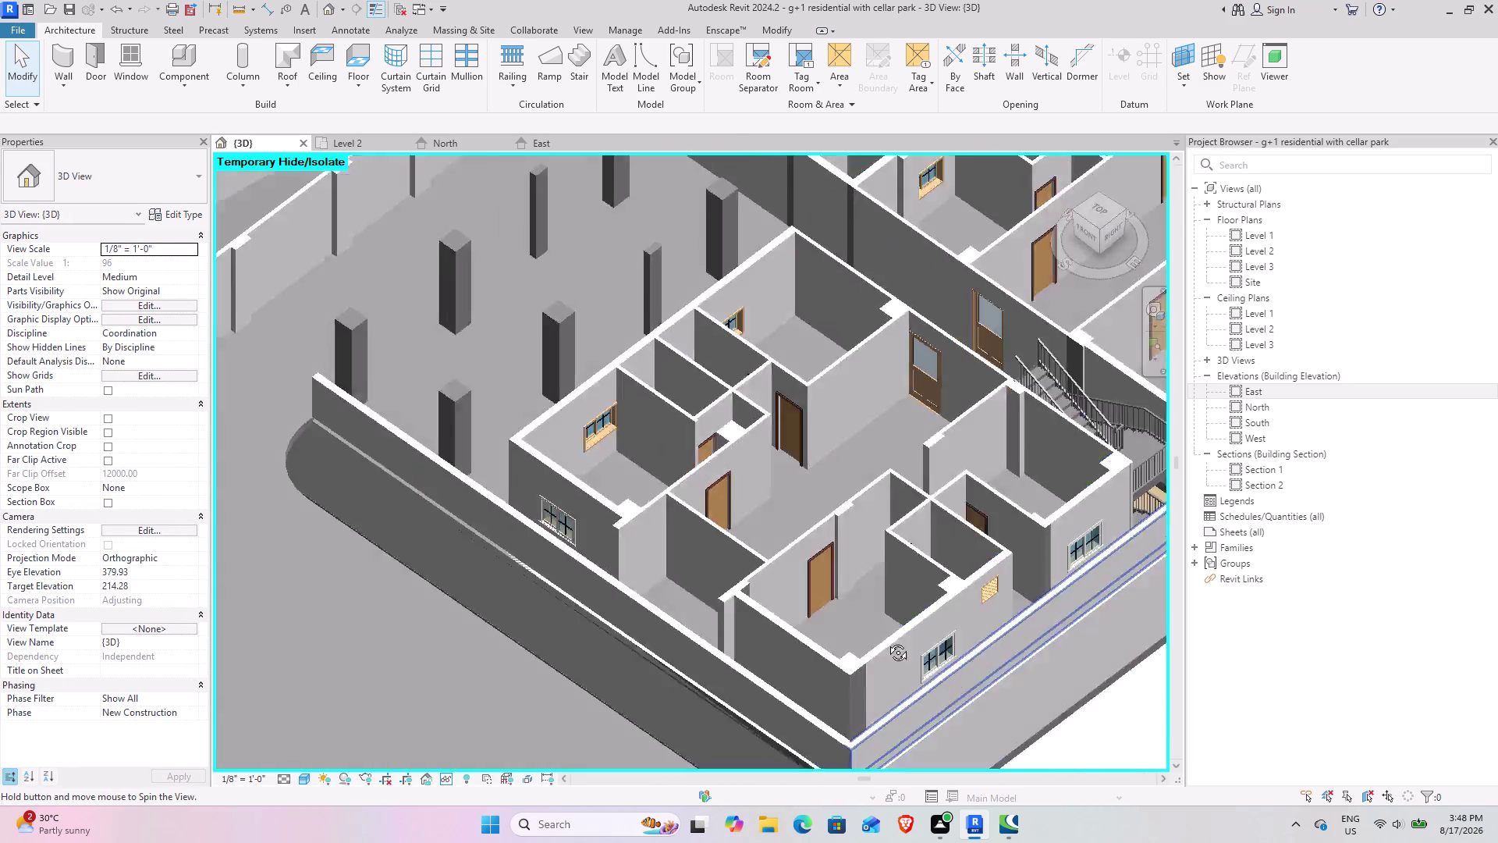
middle_drag(843, 632, 936, 641)
middle_drag(708, 625, 936, 650)
middle_drag(942, 591, 454, 591)
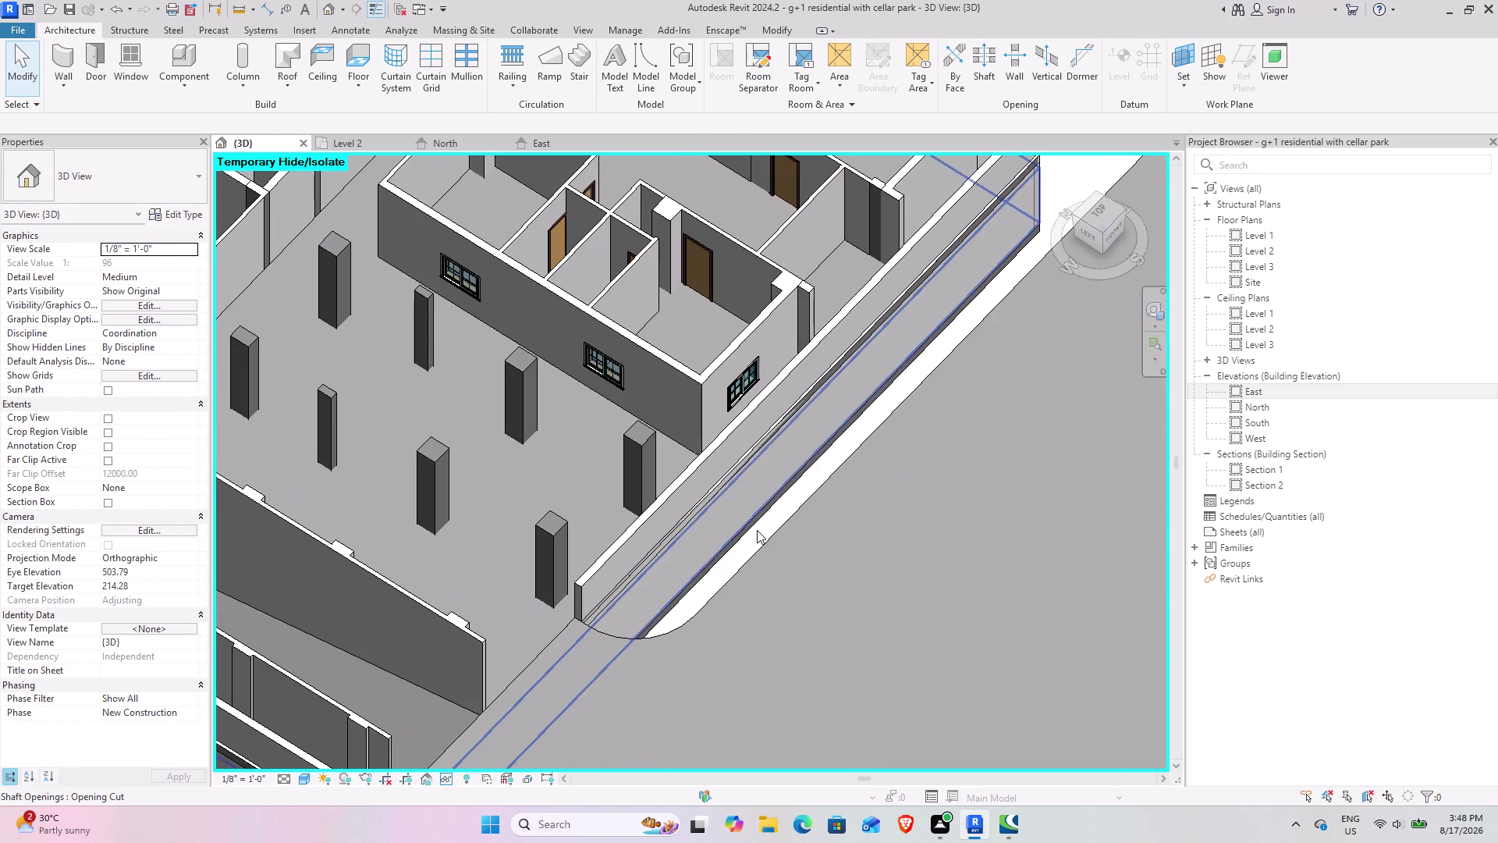
middle_drag(747, 529, 334, 368)
middle_drag(494, 545, 555, 526)
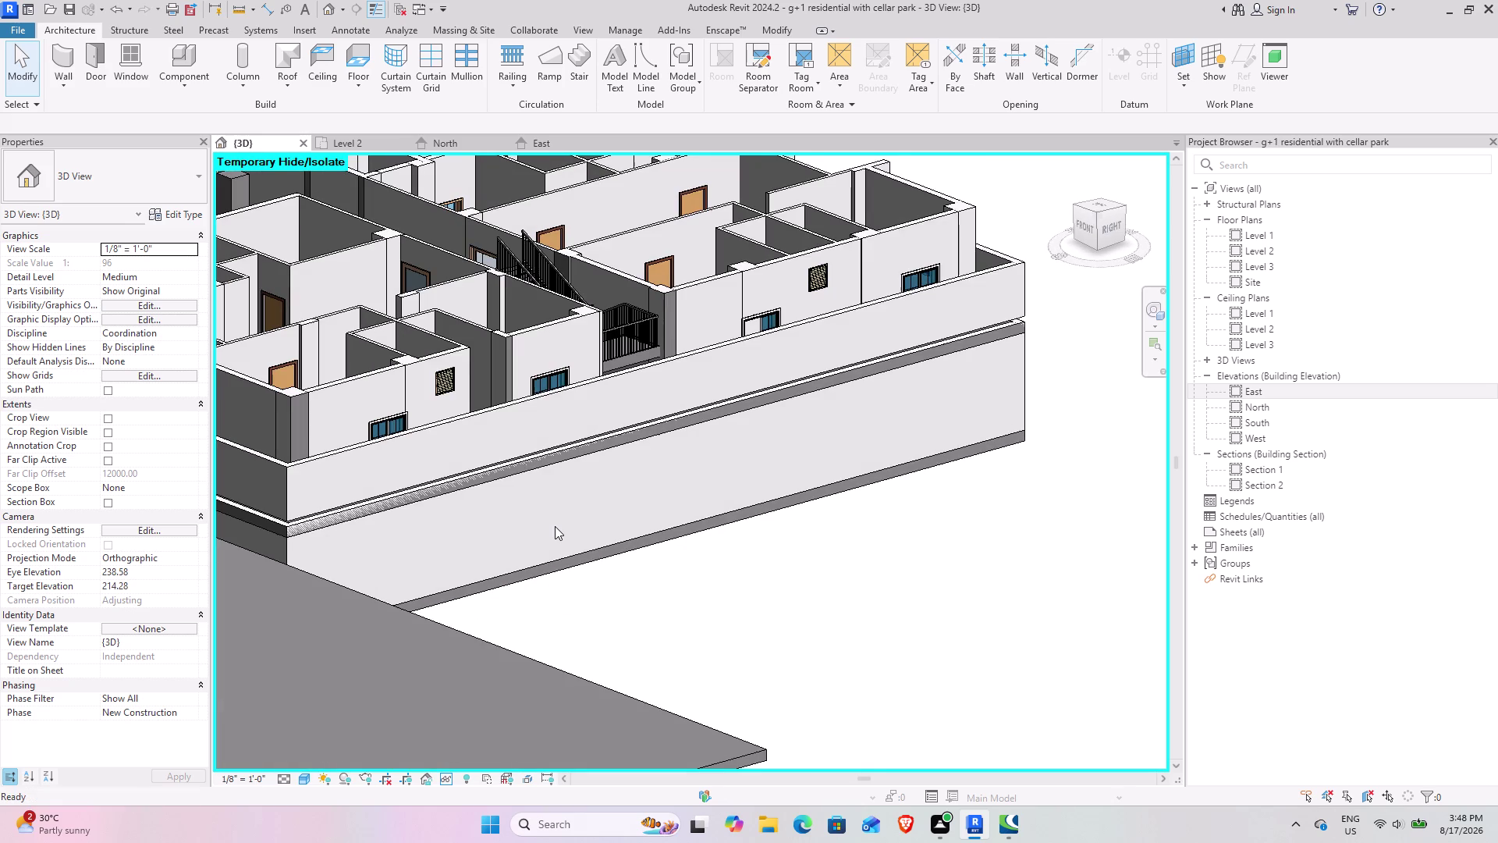
middle_drag(481, 489, 489, 608)
scroll(up, 3)
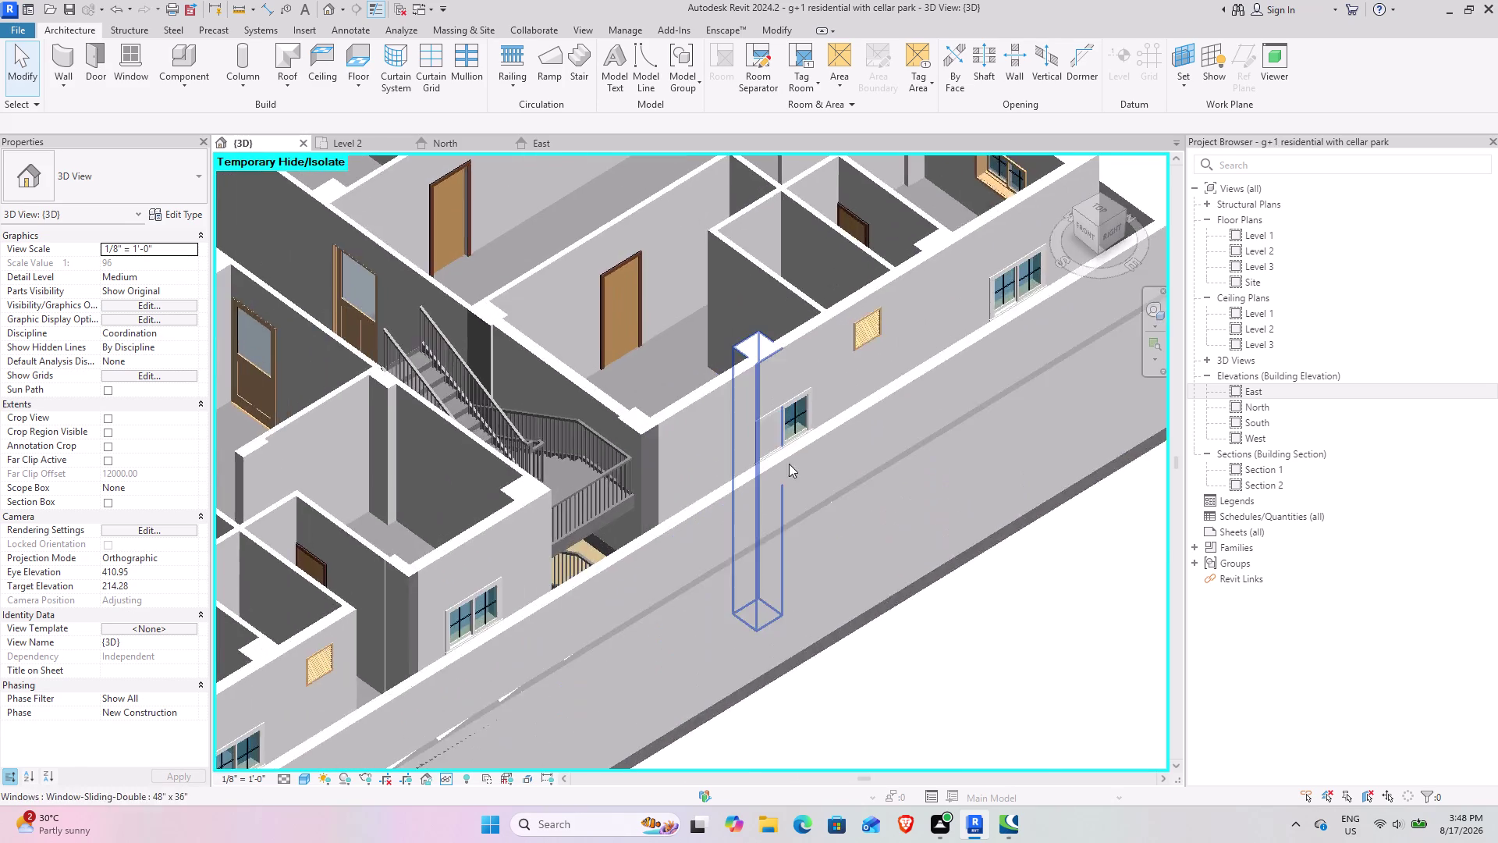
scroll(up, 3)
middle_drag(732, 466, 656, 465)
middle_drag(549, 533, 601, 490)
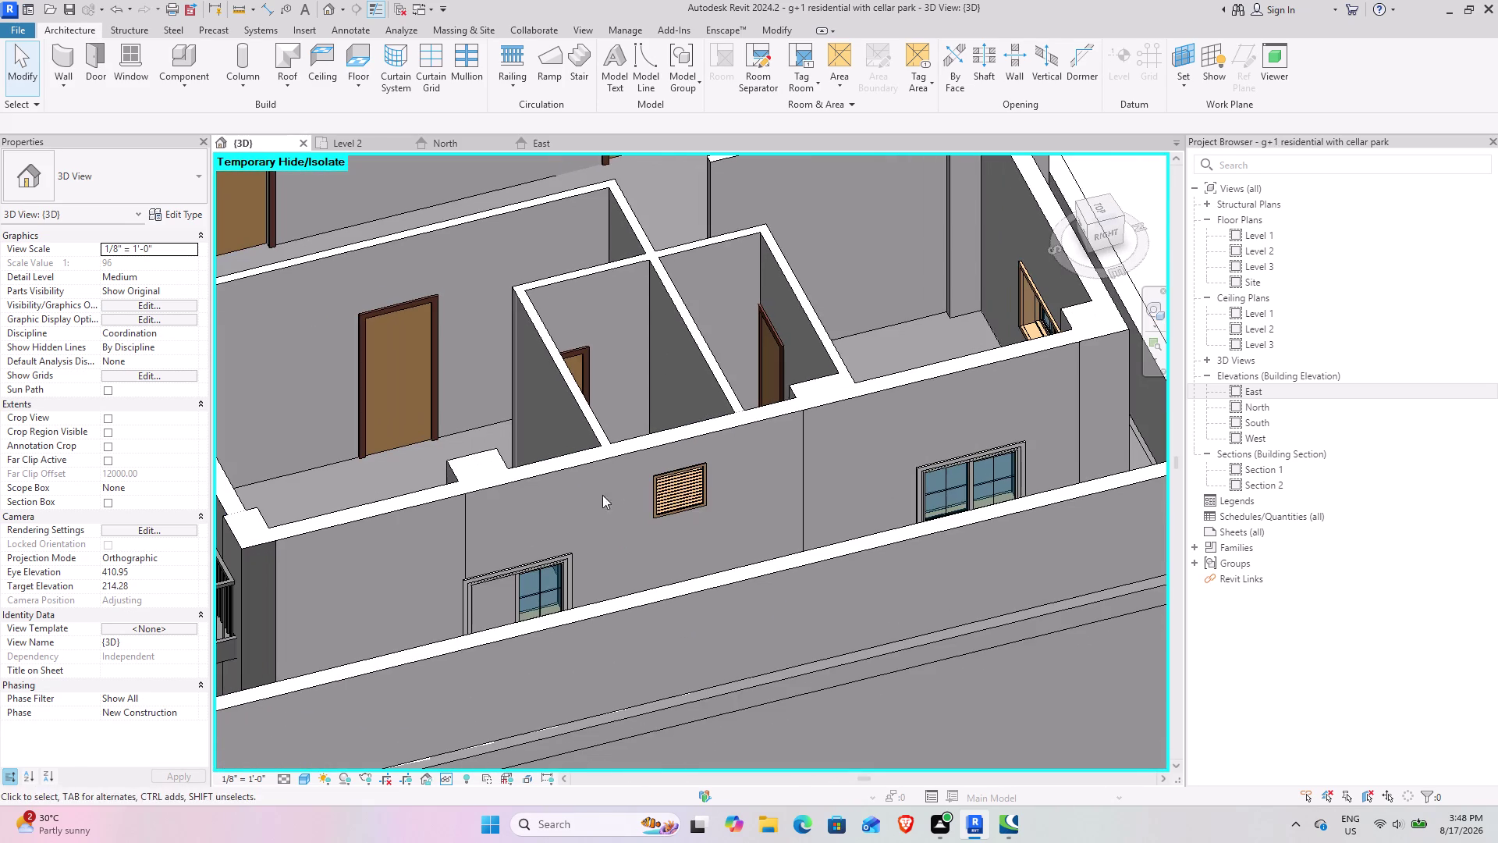
scroll(up, 3)
middle_drag(300, 555, 254, 513)
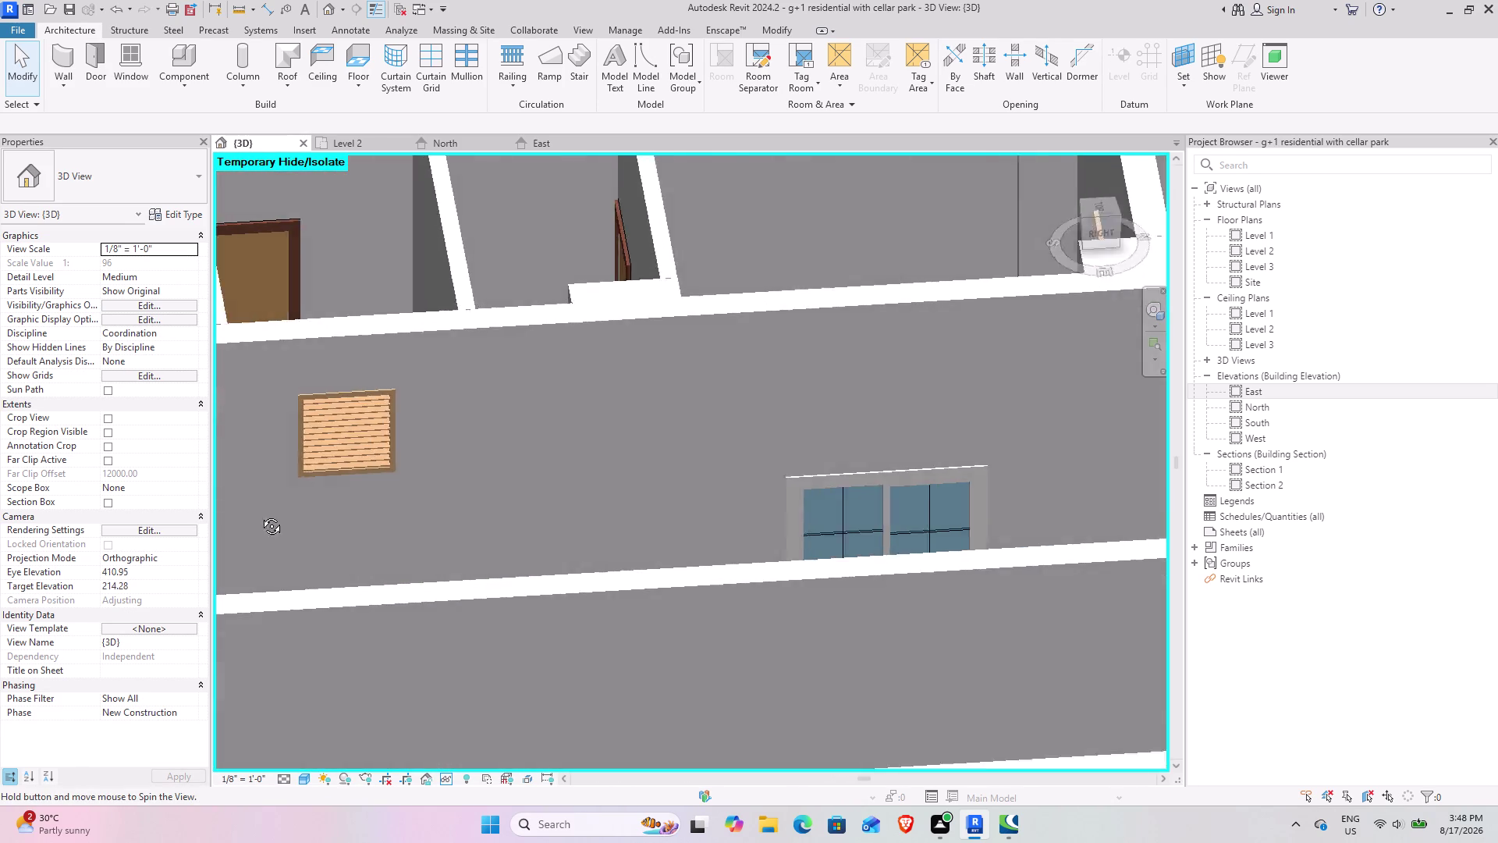
middle_drag(254, 513, 370, 541)
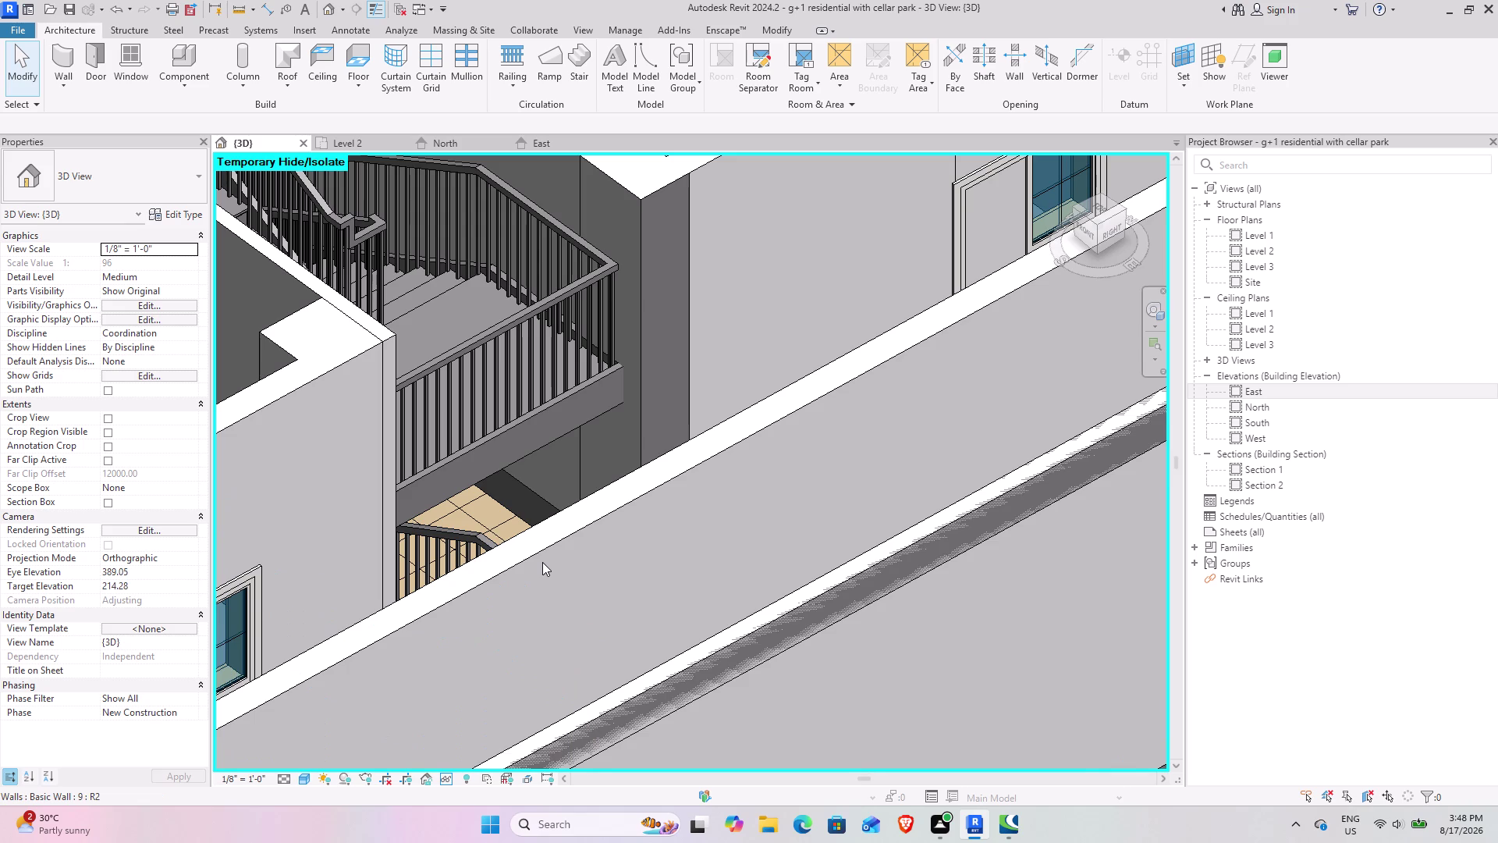
scroll(down, 3)
middle_drag(408, 552, 484, 481)
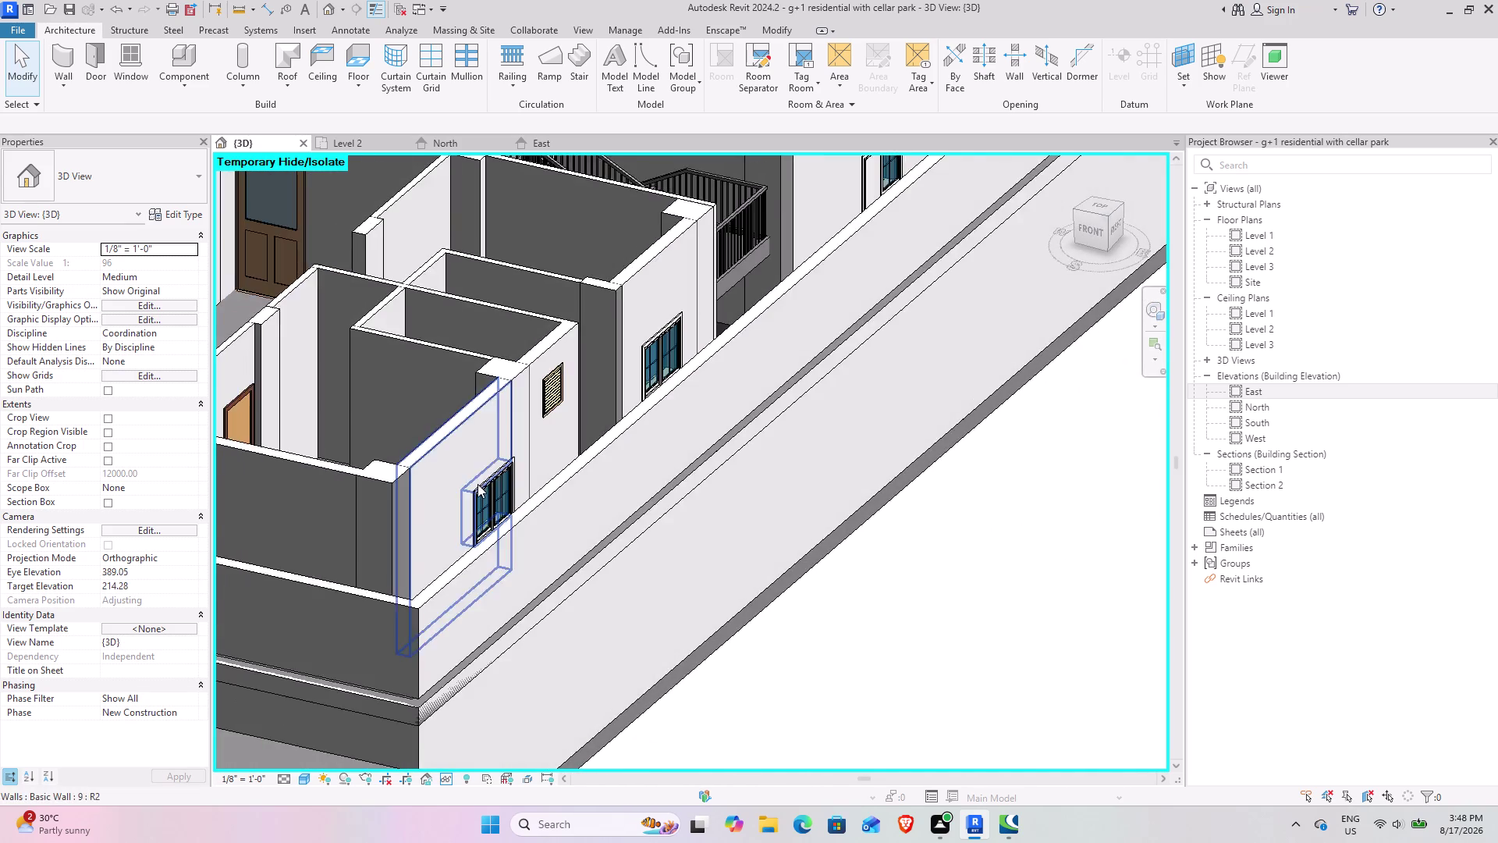
middle_drag(477, 485, 510, 575)
scroll(down, 3)
middle_drag(479, 487, 529, 608)
middle_drag(584, 573, 538, 506)
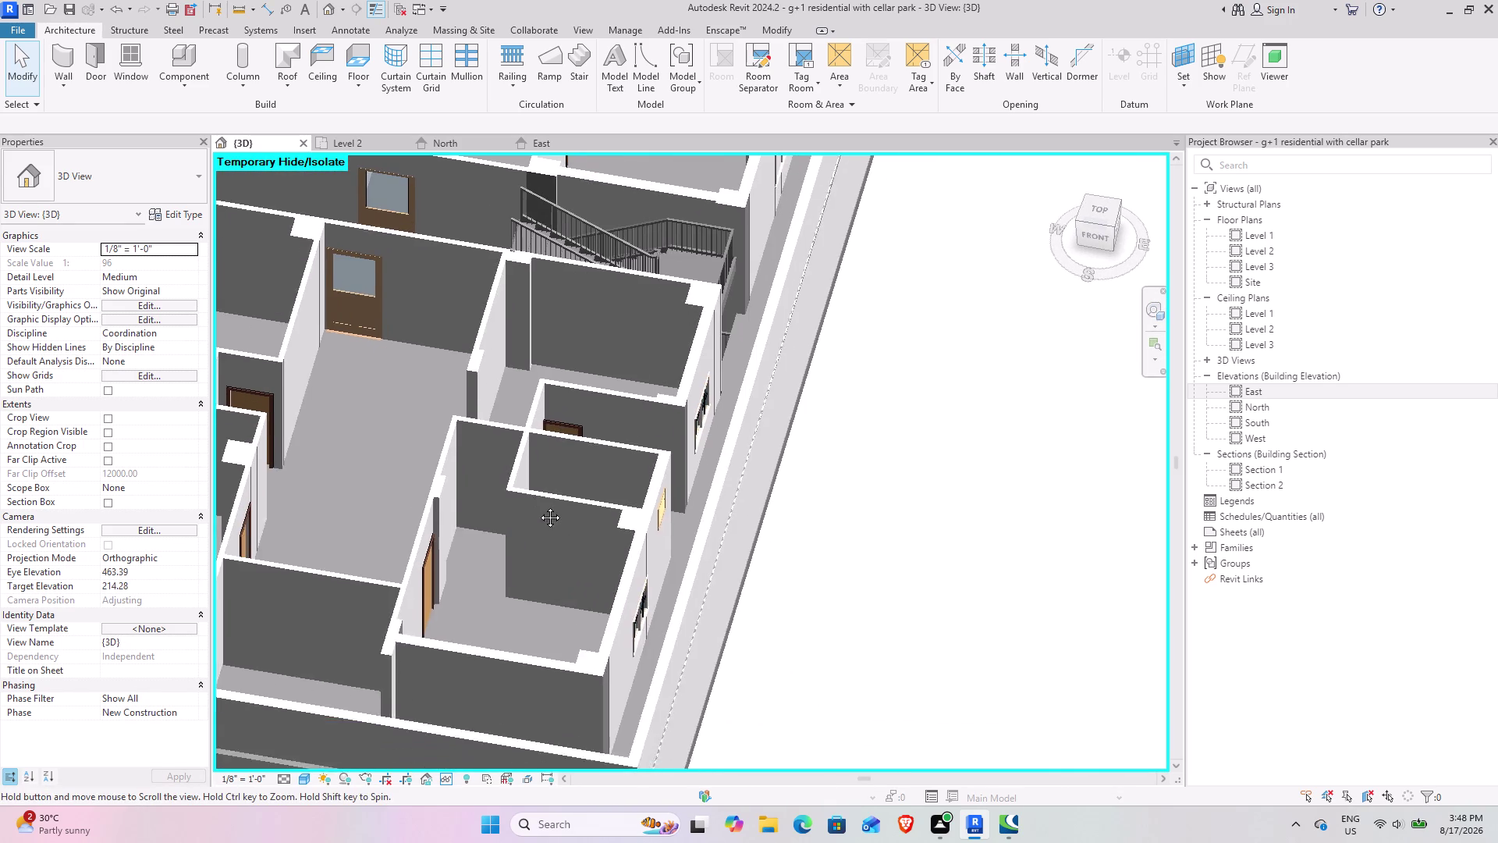
middle_drag(538, 505, 573, 570)
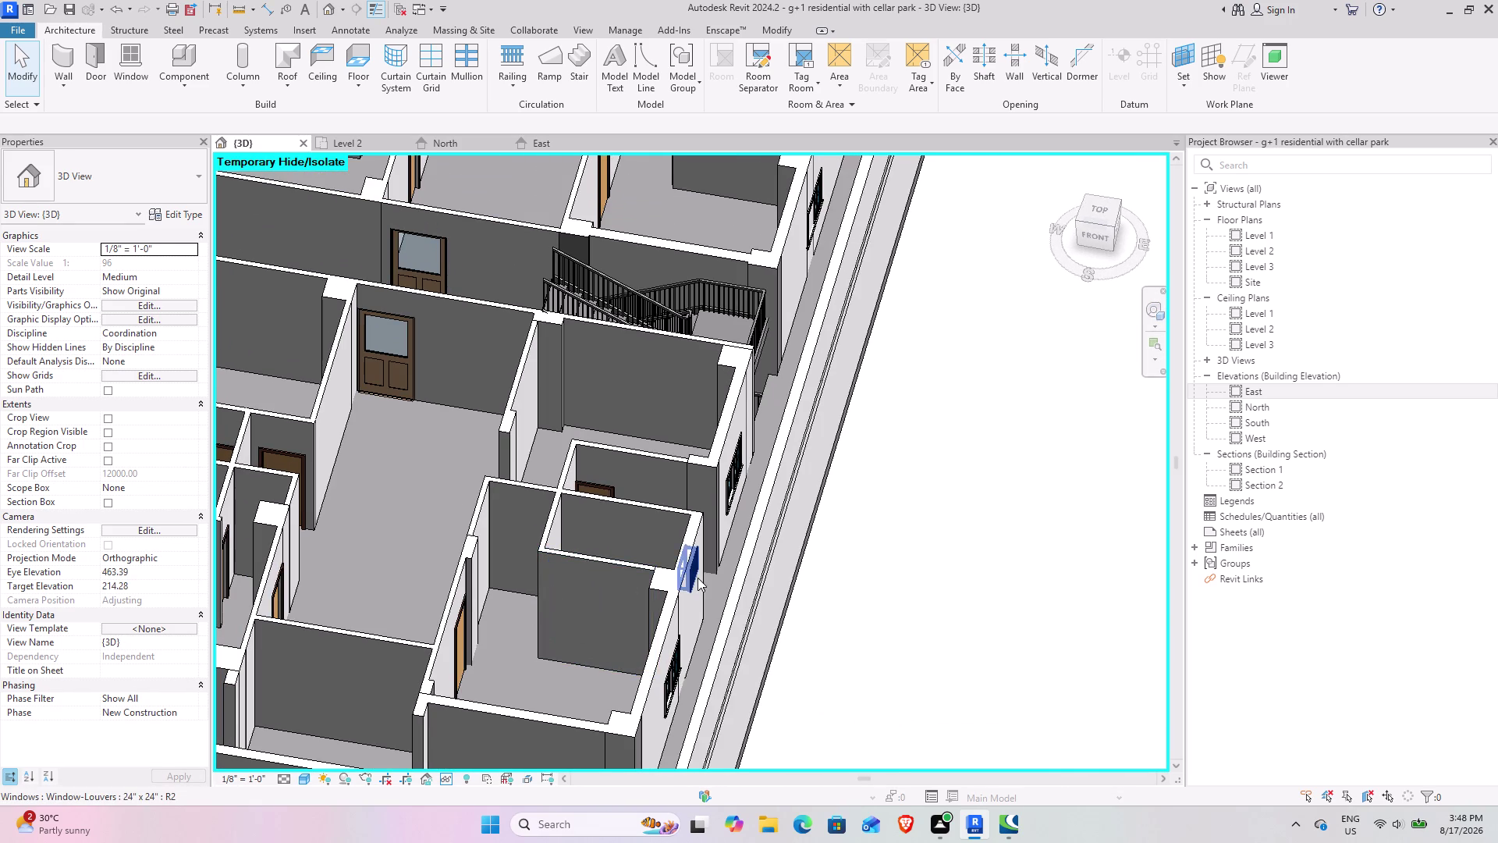
scroll(up, 3)
middle_drag(673, 580, 605, 562)
middle_drag(538, 579, 886, 428)
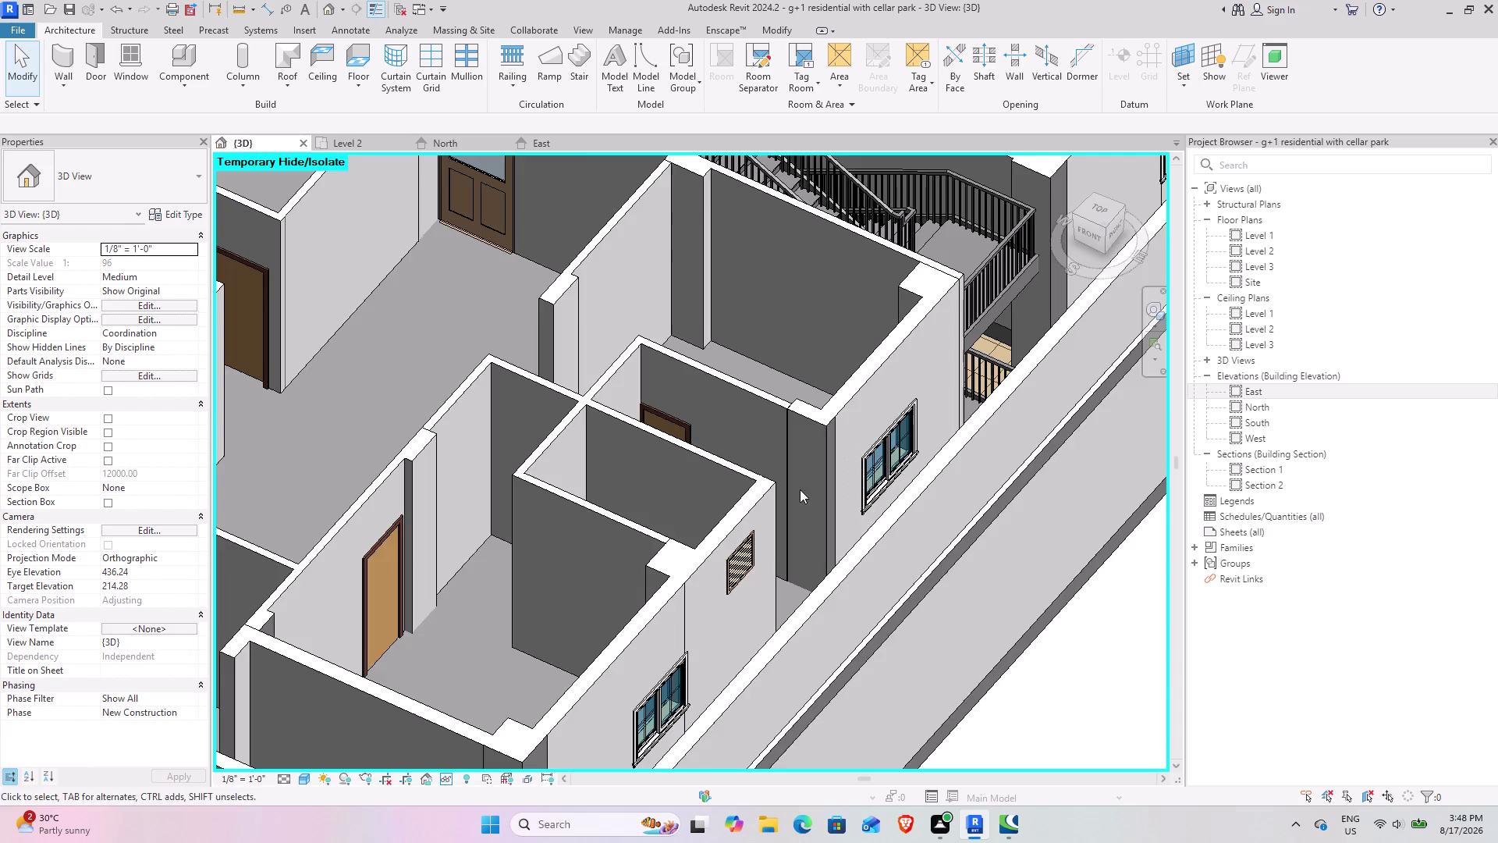
scroll(down, 3)
middle_drag(514, 569, 739, 566)
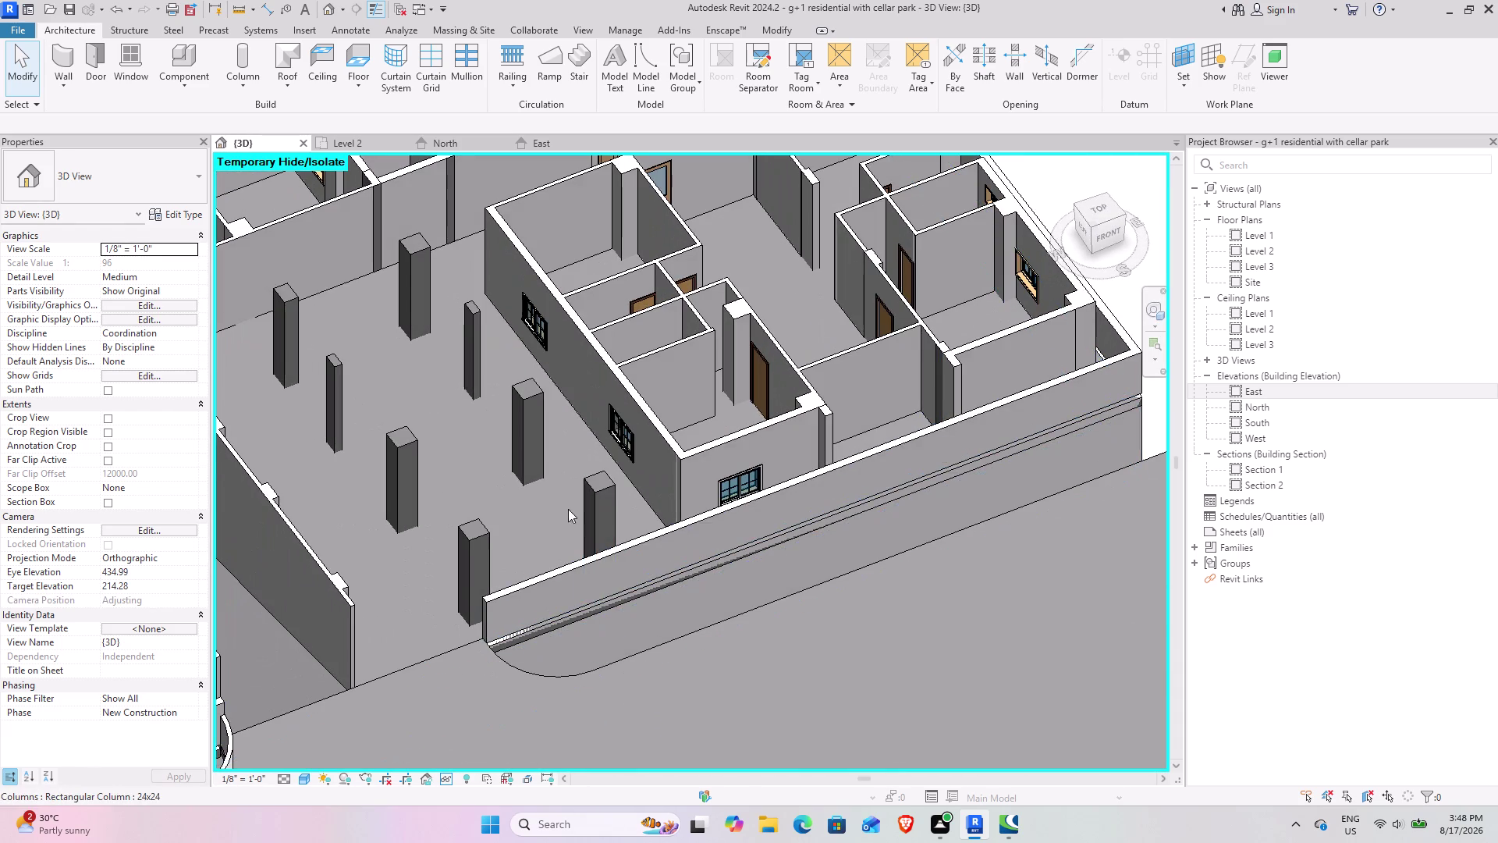
middle_drag(597, 439, 621, 618)
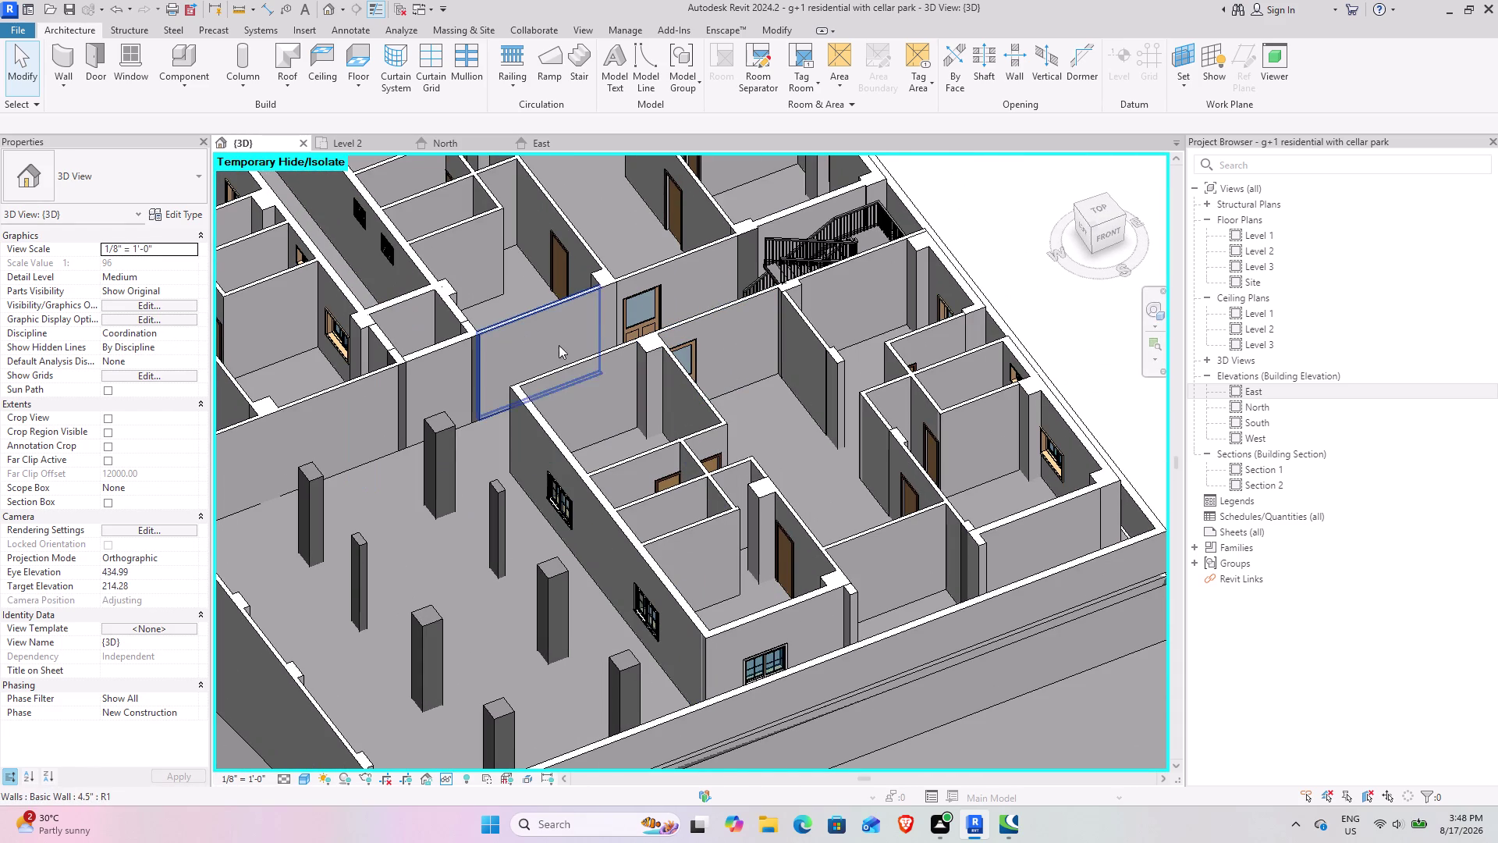
click(352, 146)
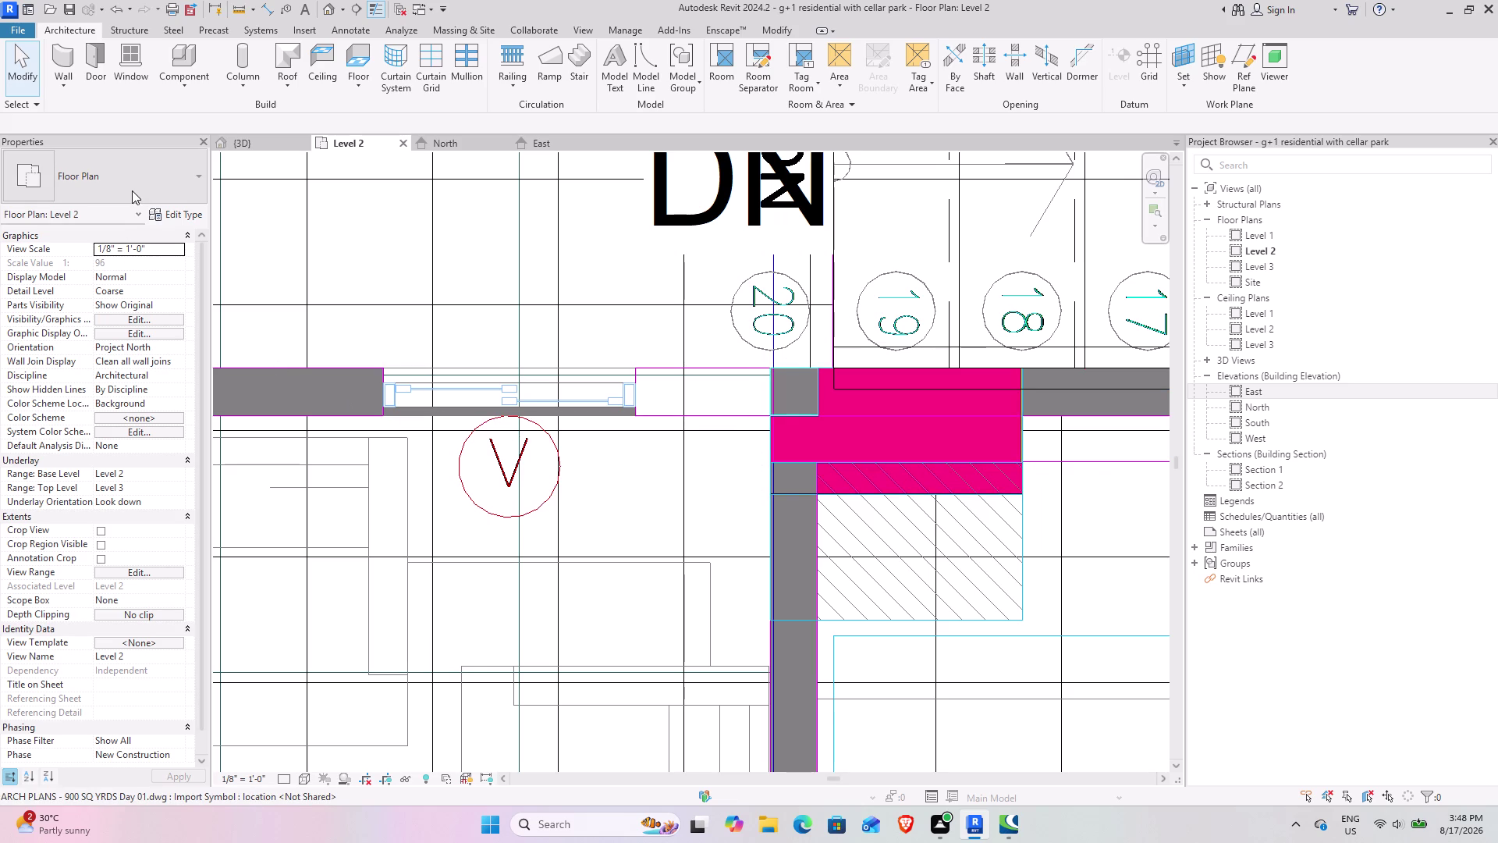
Start another window placement and dismiss the unsaved project reminder.
click(123, 76)
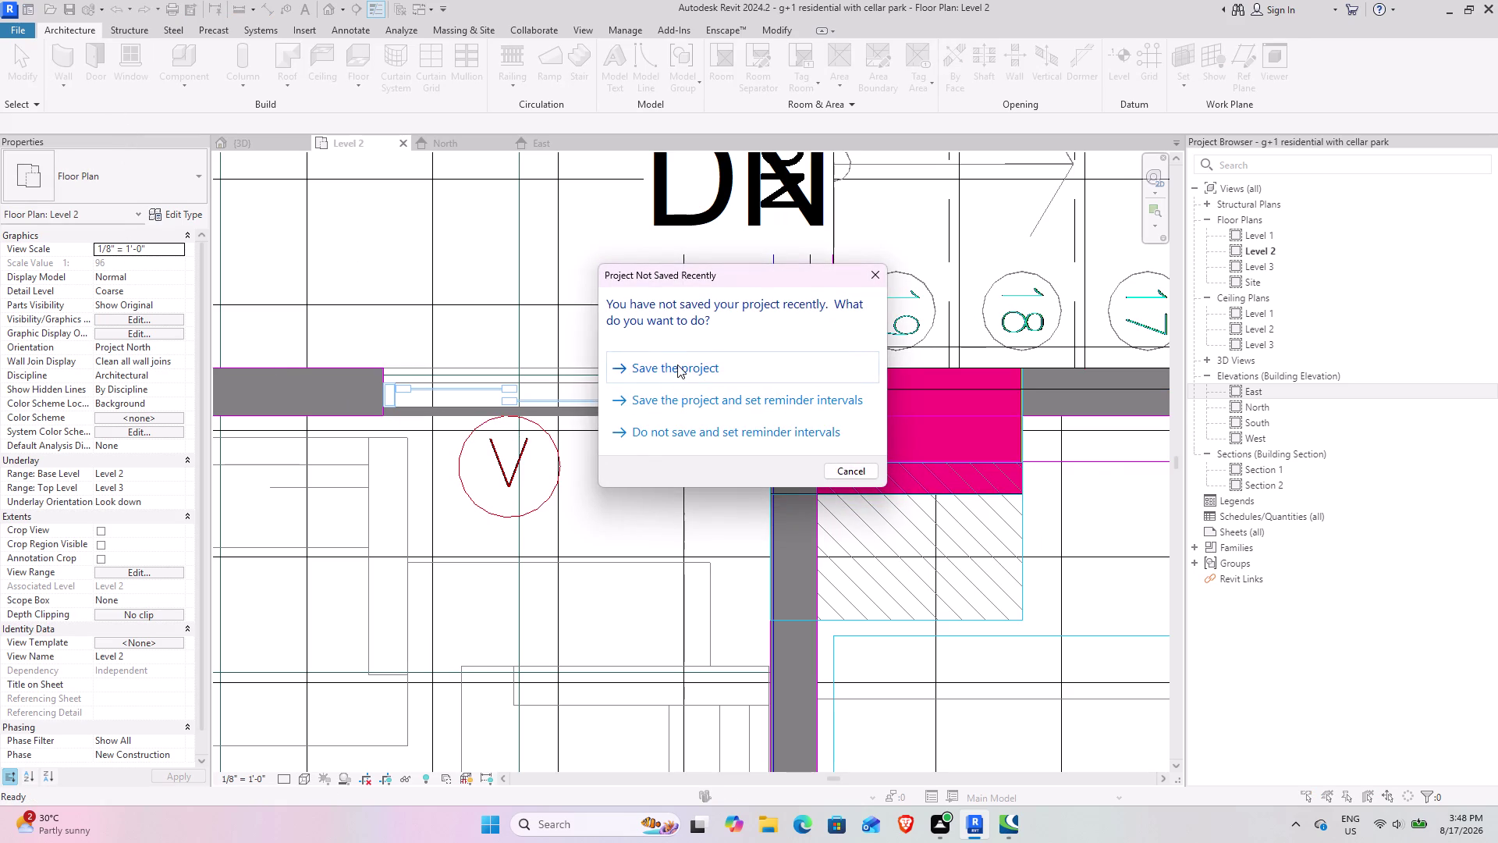
drag(678, 365, 667, 360)
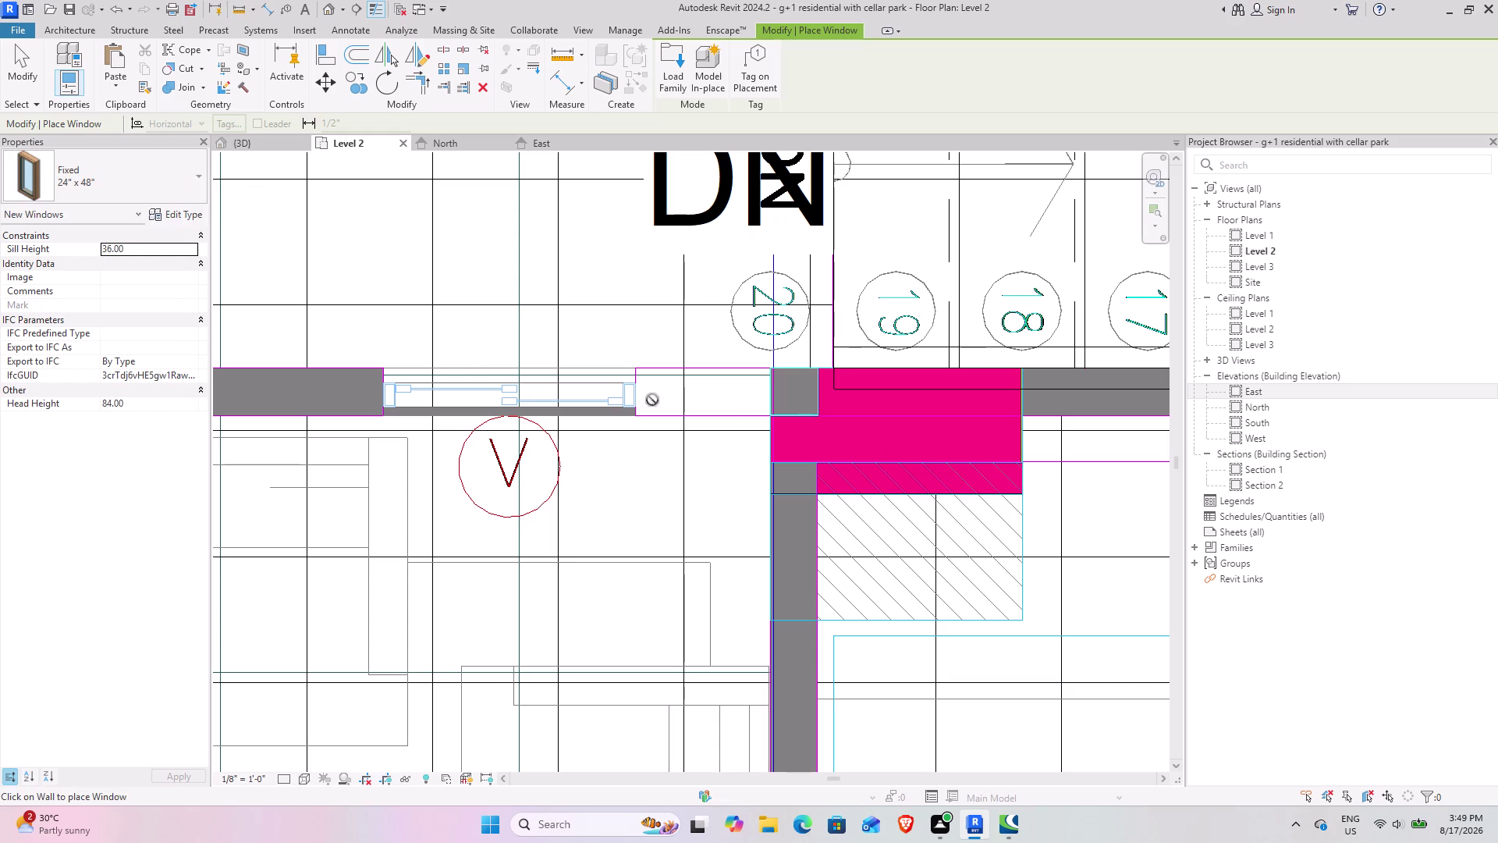
click(505, 392)
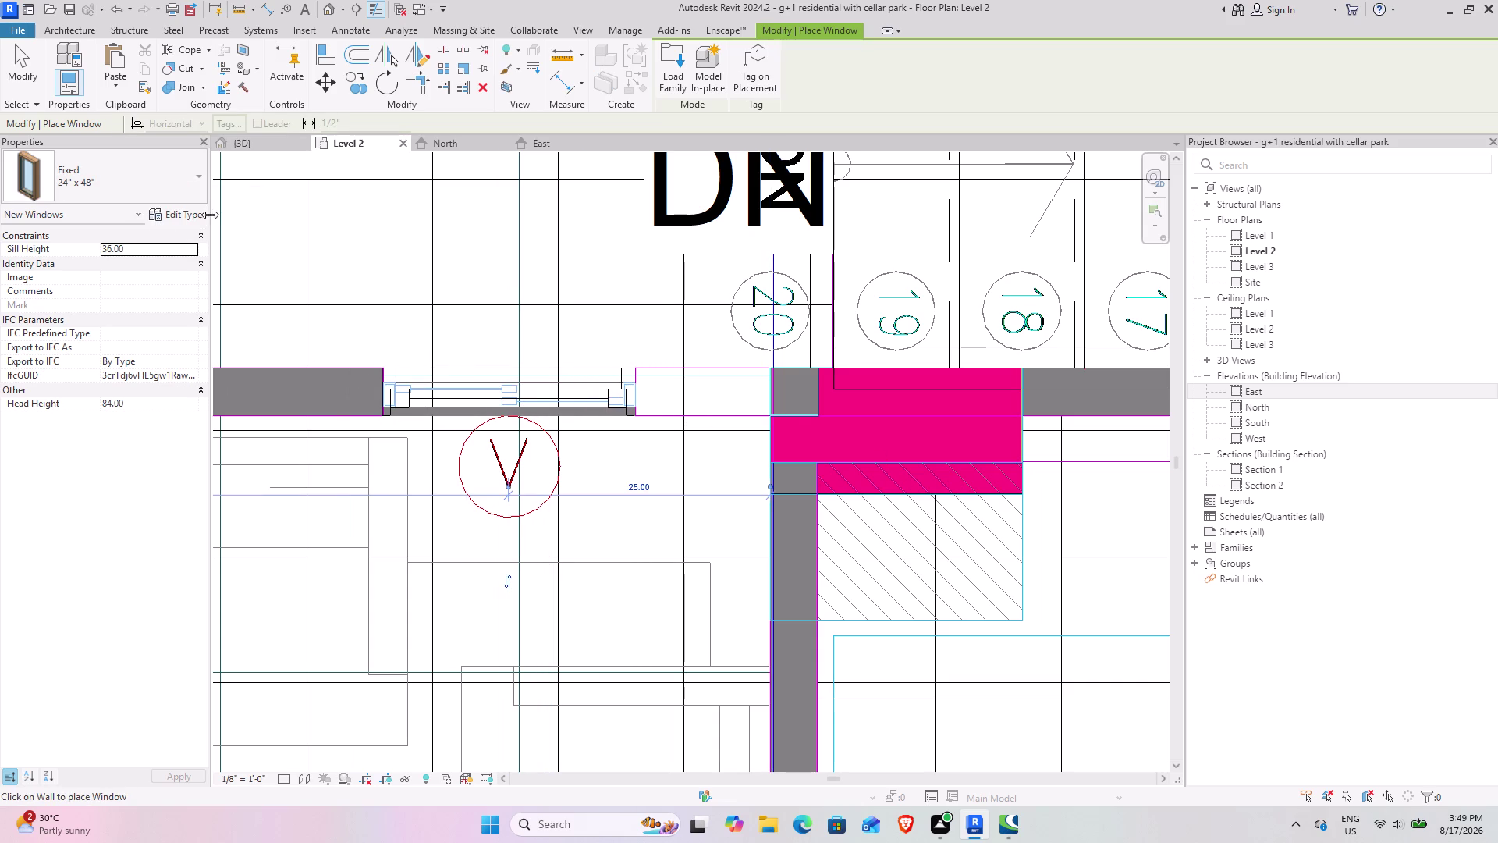
Zoom to the fixed window in the {3D} view, then open Load Family.
click(259, 142)
scroll(up, 3)
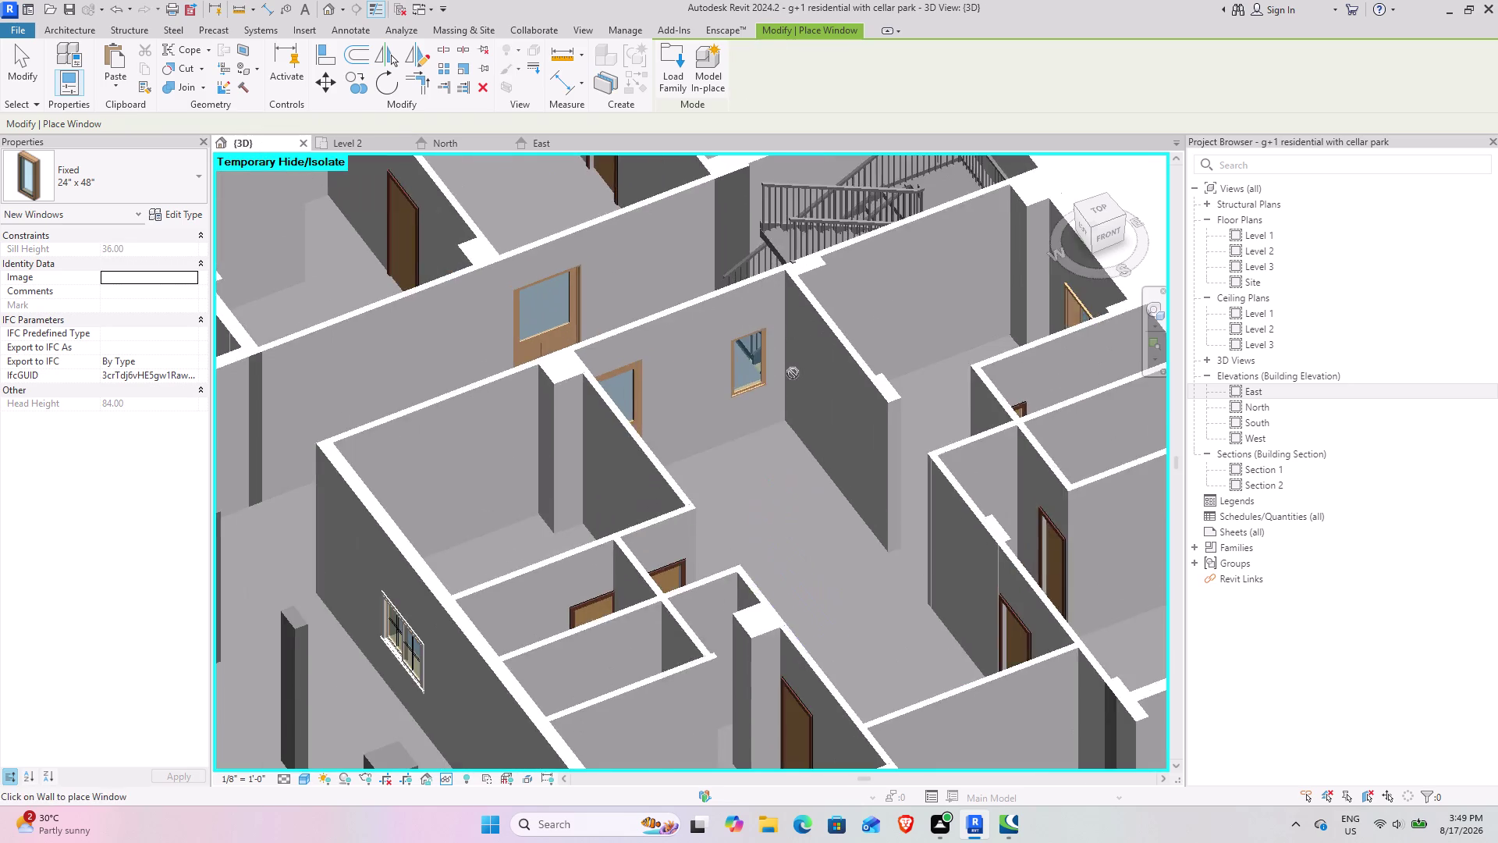
scroll(up, 3)
scroll(up, 3)
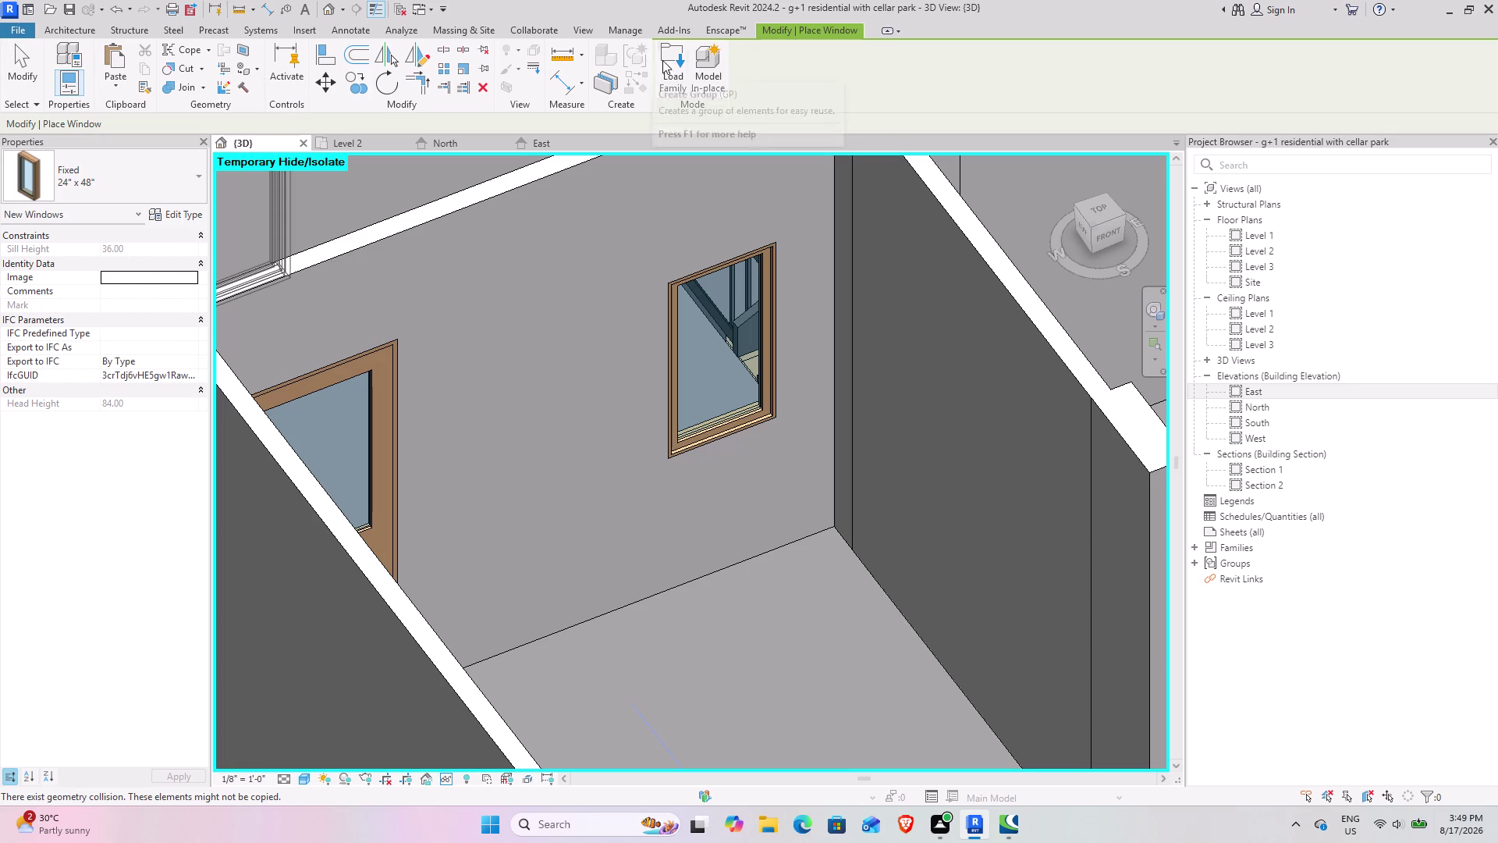
click(671, 58)
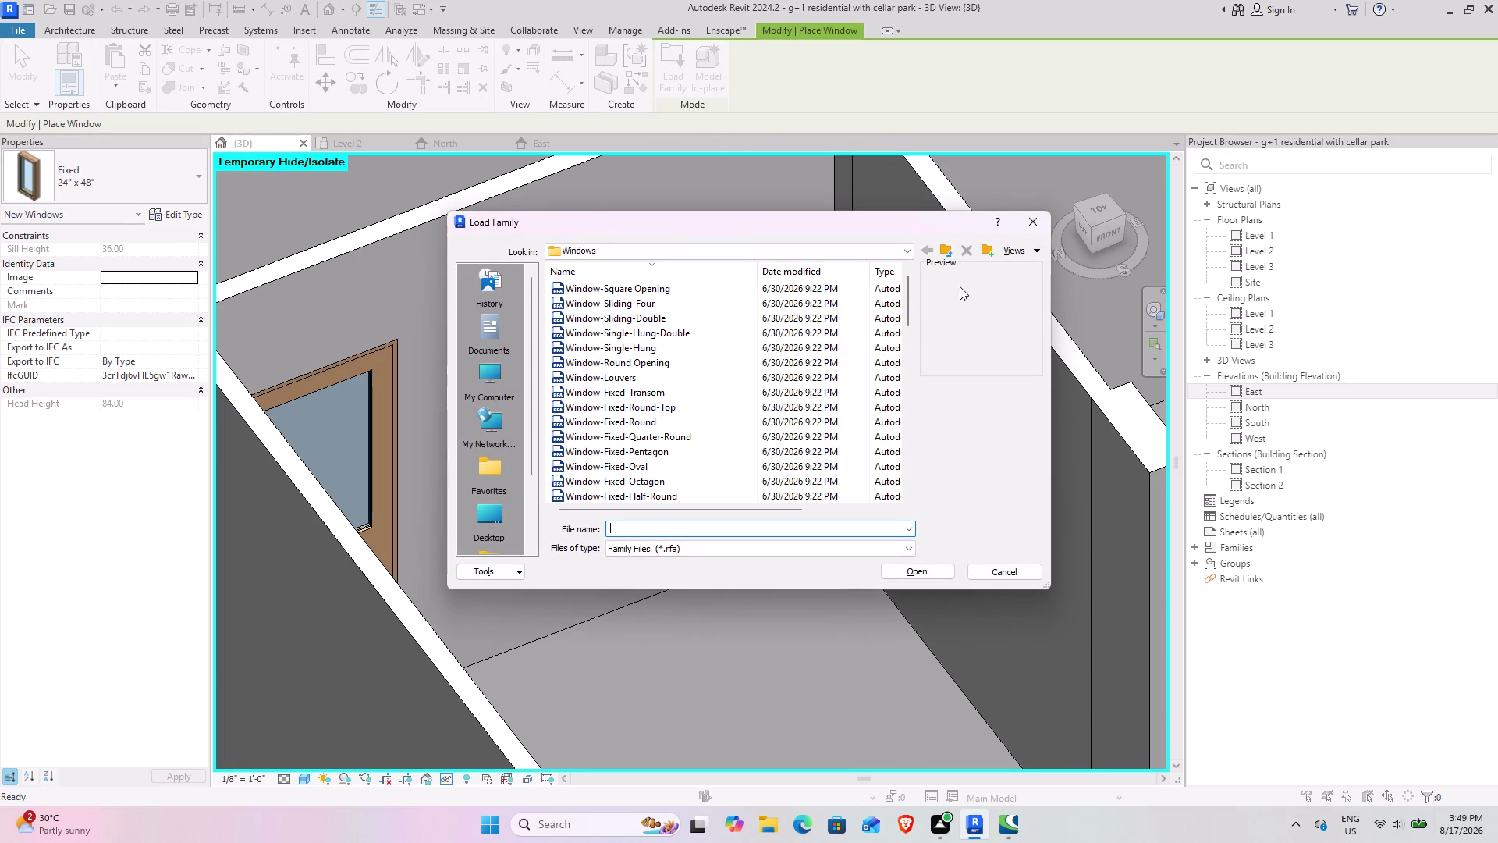
Scroll through the library's Windows folder and close Load Family without loading anything.
scroll(up, 3)
scroll(up, 3)
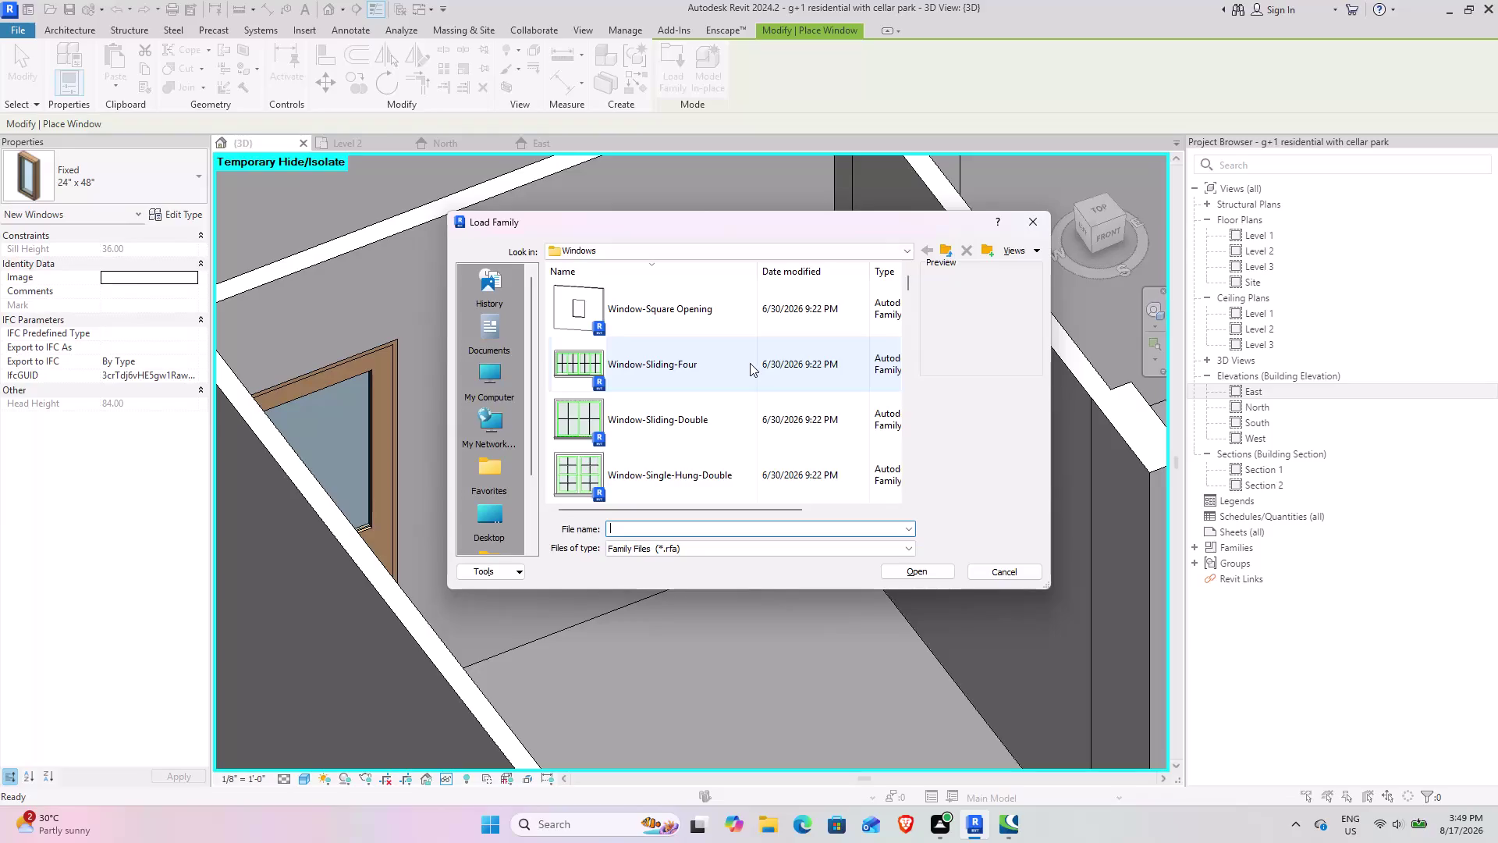
scroll(down, 3)
scroll(down, 3)
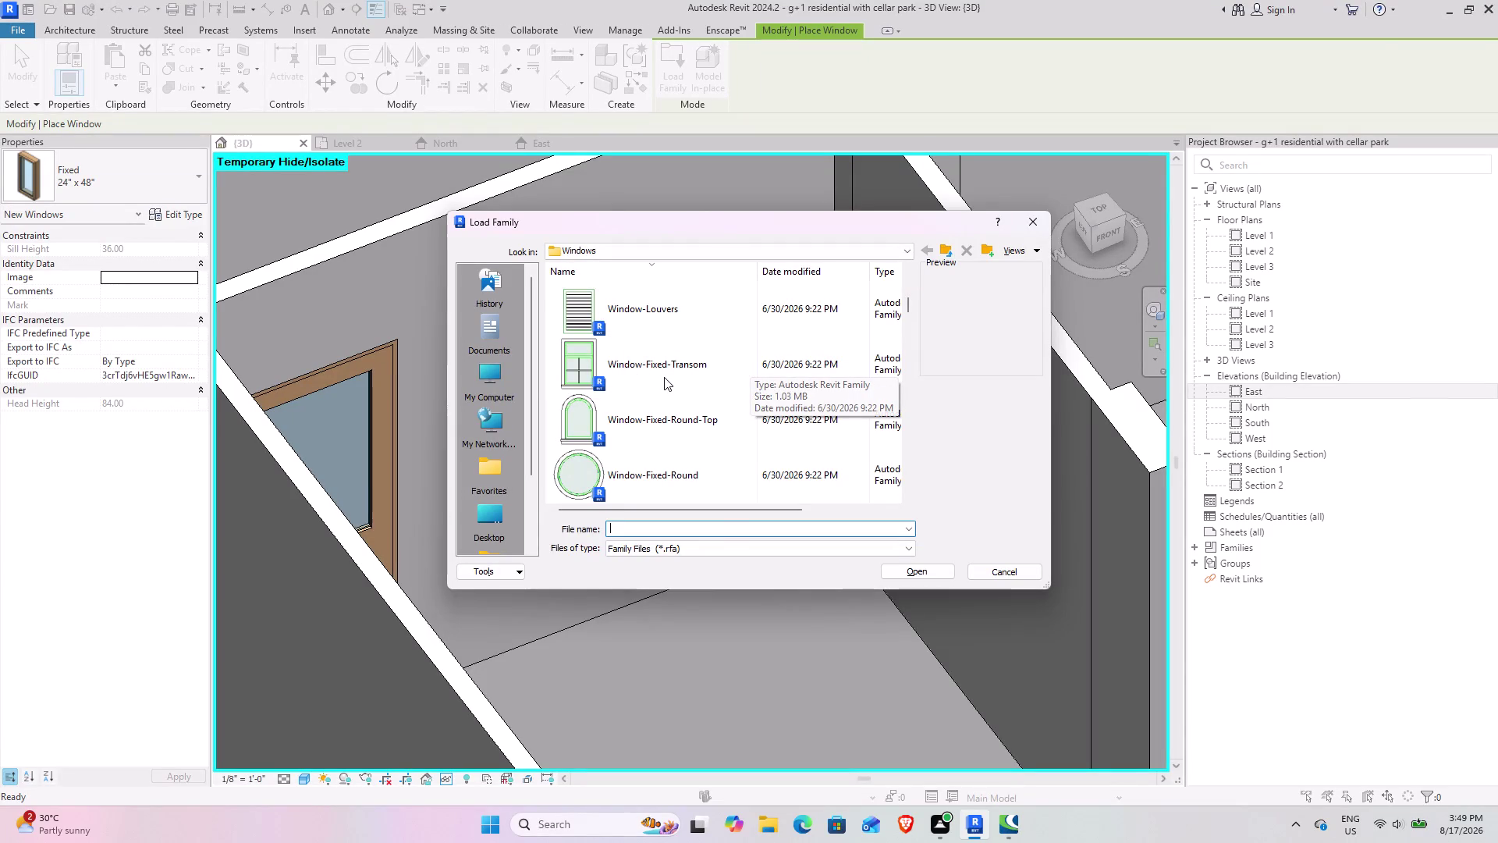
scroll(down, 3)
scroll(down, 3)
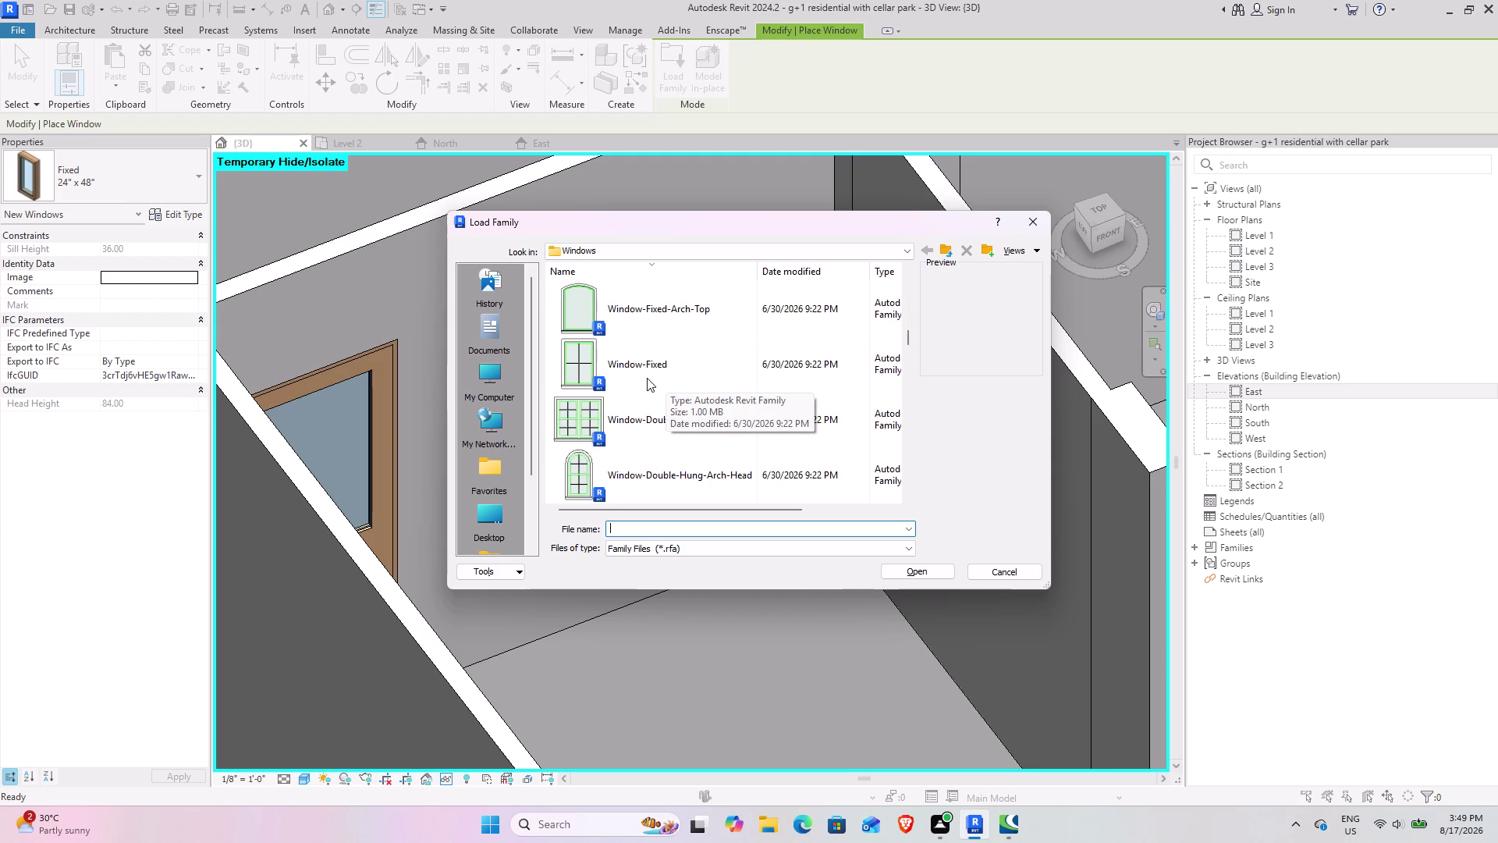
scroll(down, 3)
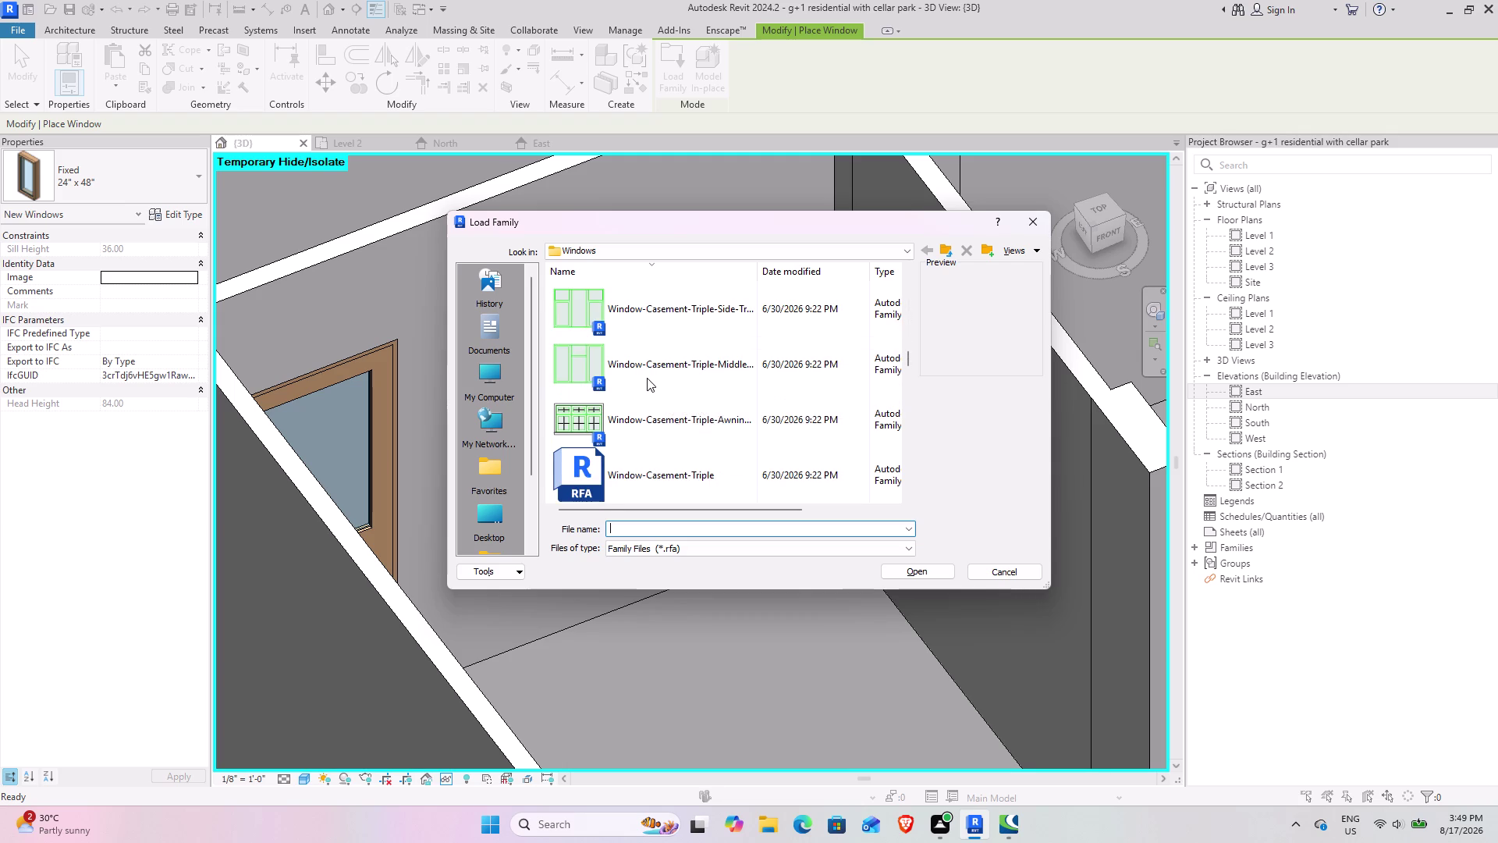
click(1038, 216)
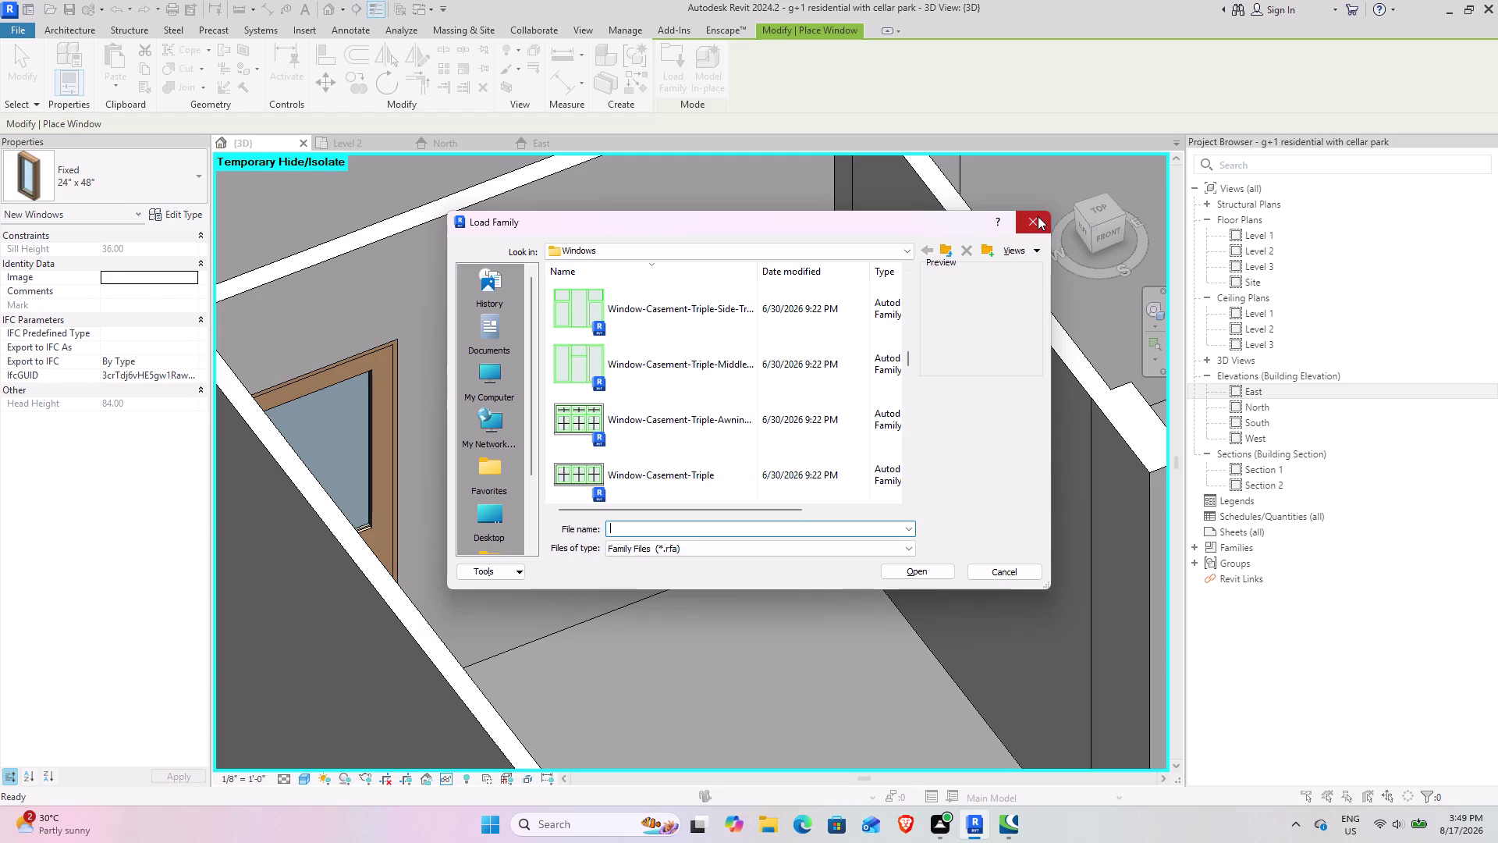
Return to the Level 2 floor plan view.
scroll(down, 3)
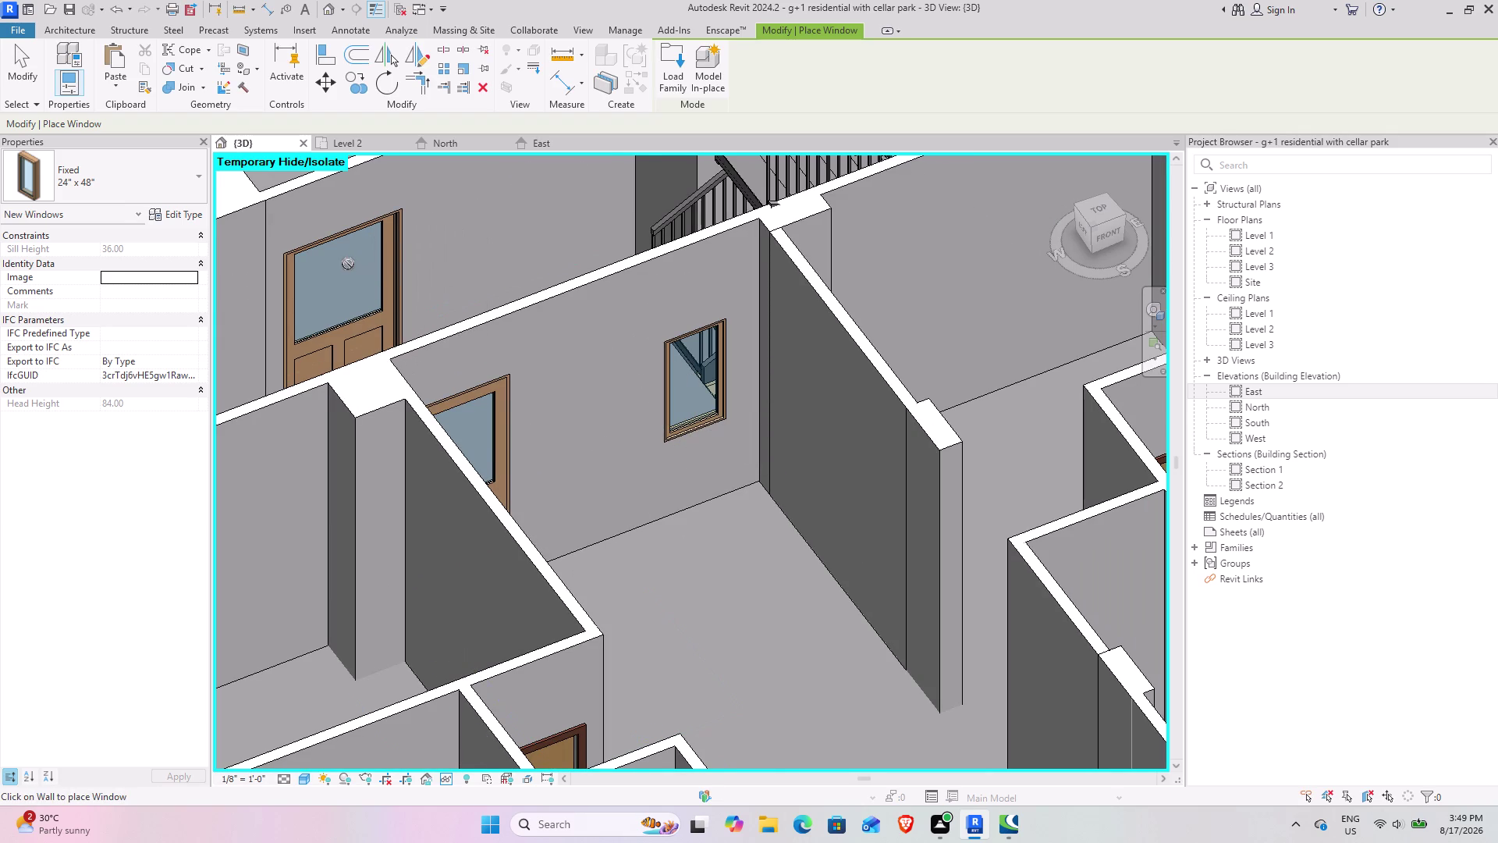
click(381, 144)
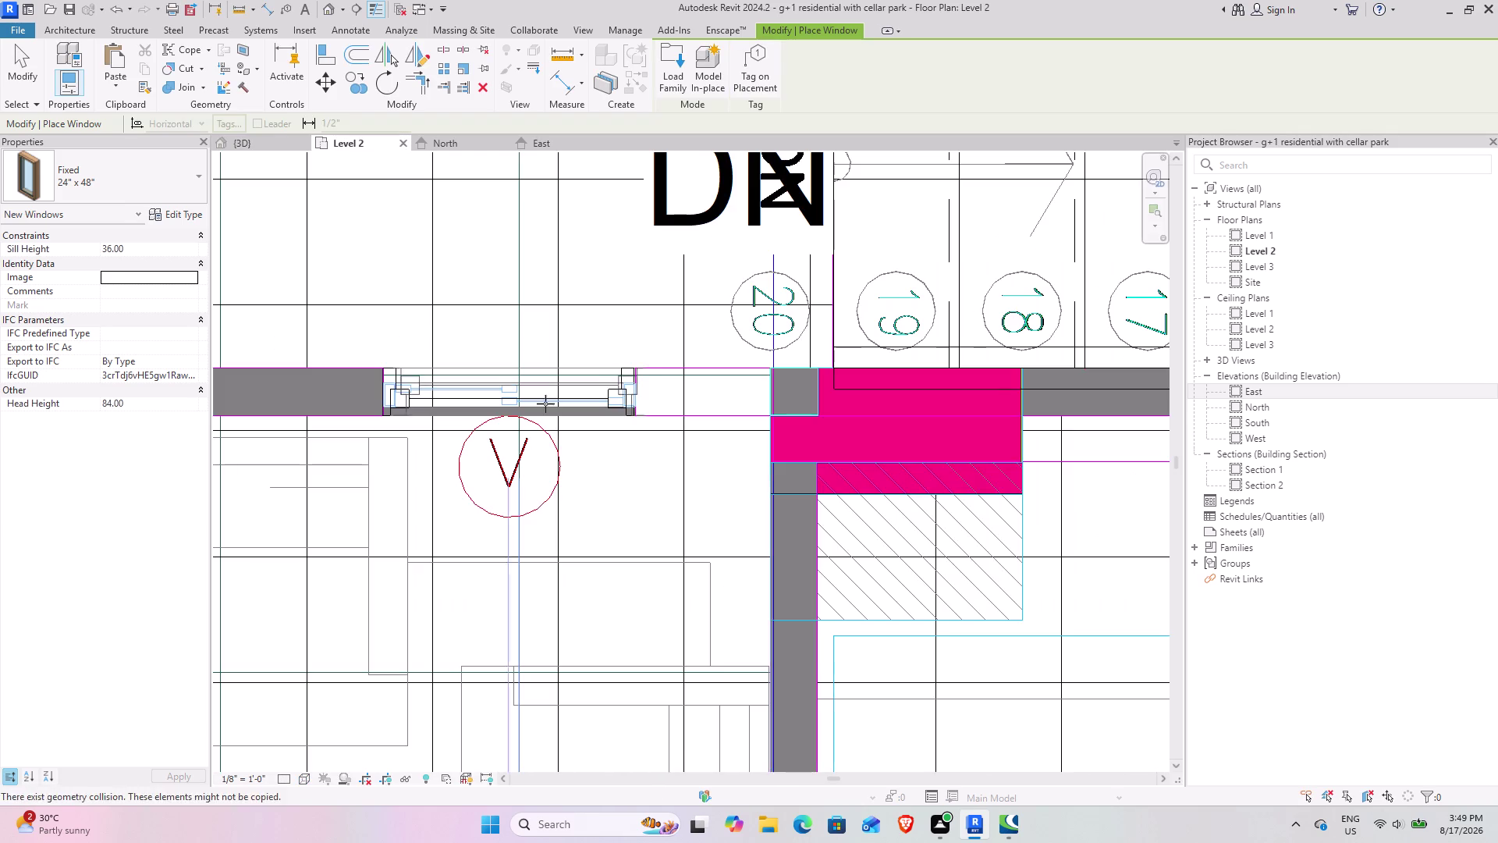
scroll(down, 3)
Place a fixed 24" x 48" window in the wall beside the pink column.
middle_drag(491, 386, 595, 616)
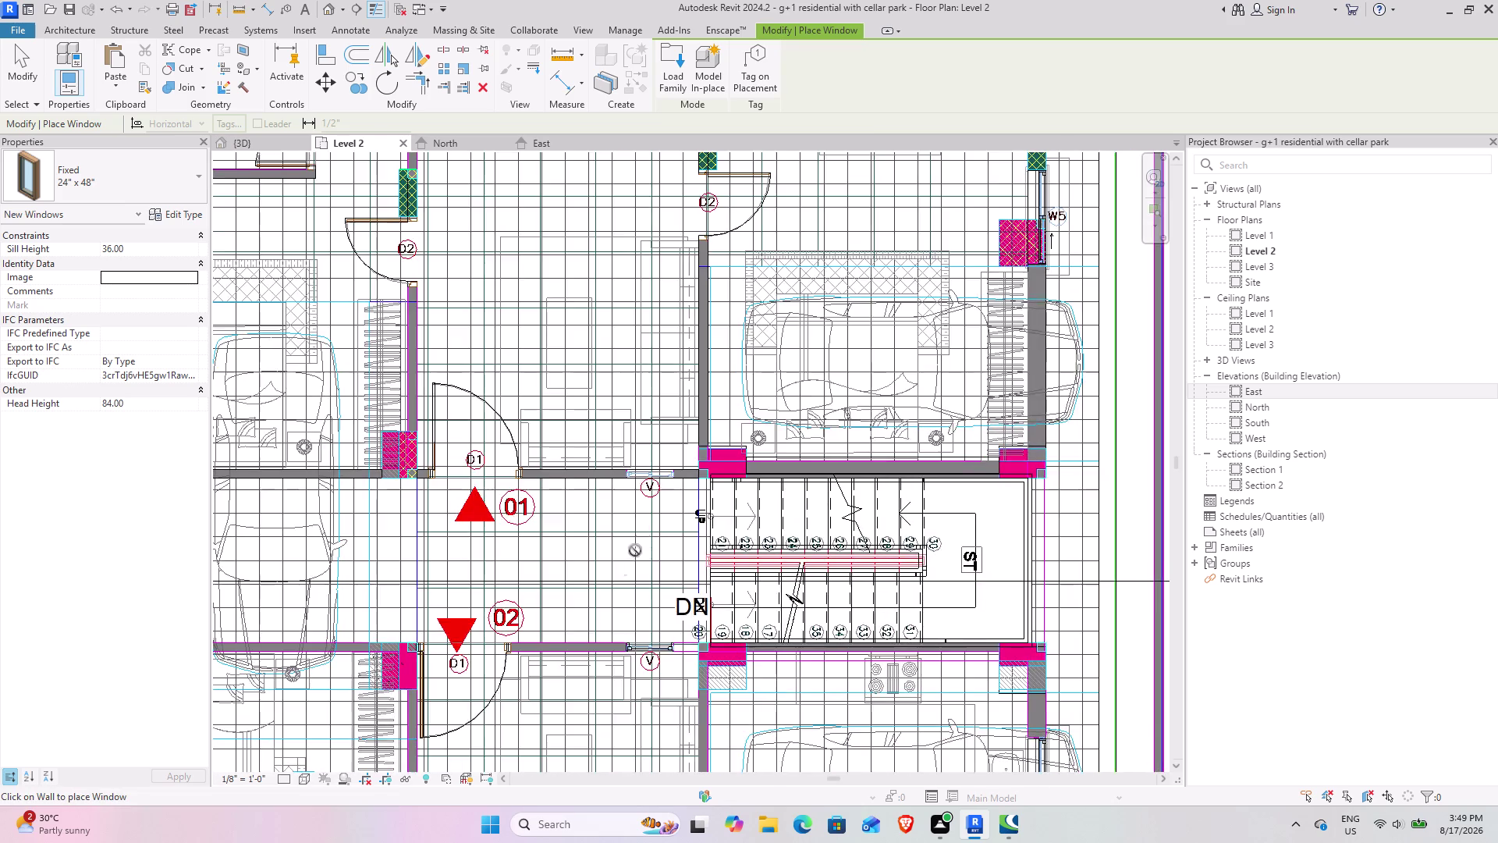
scroll(up, 3)
scroll(up, 3)
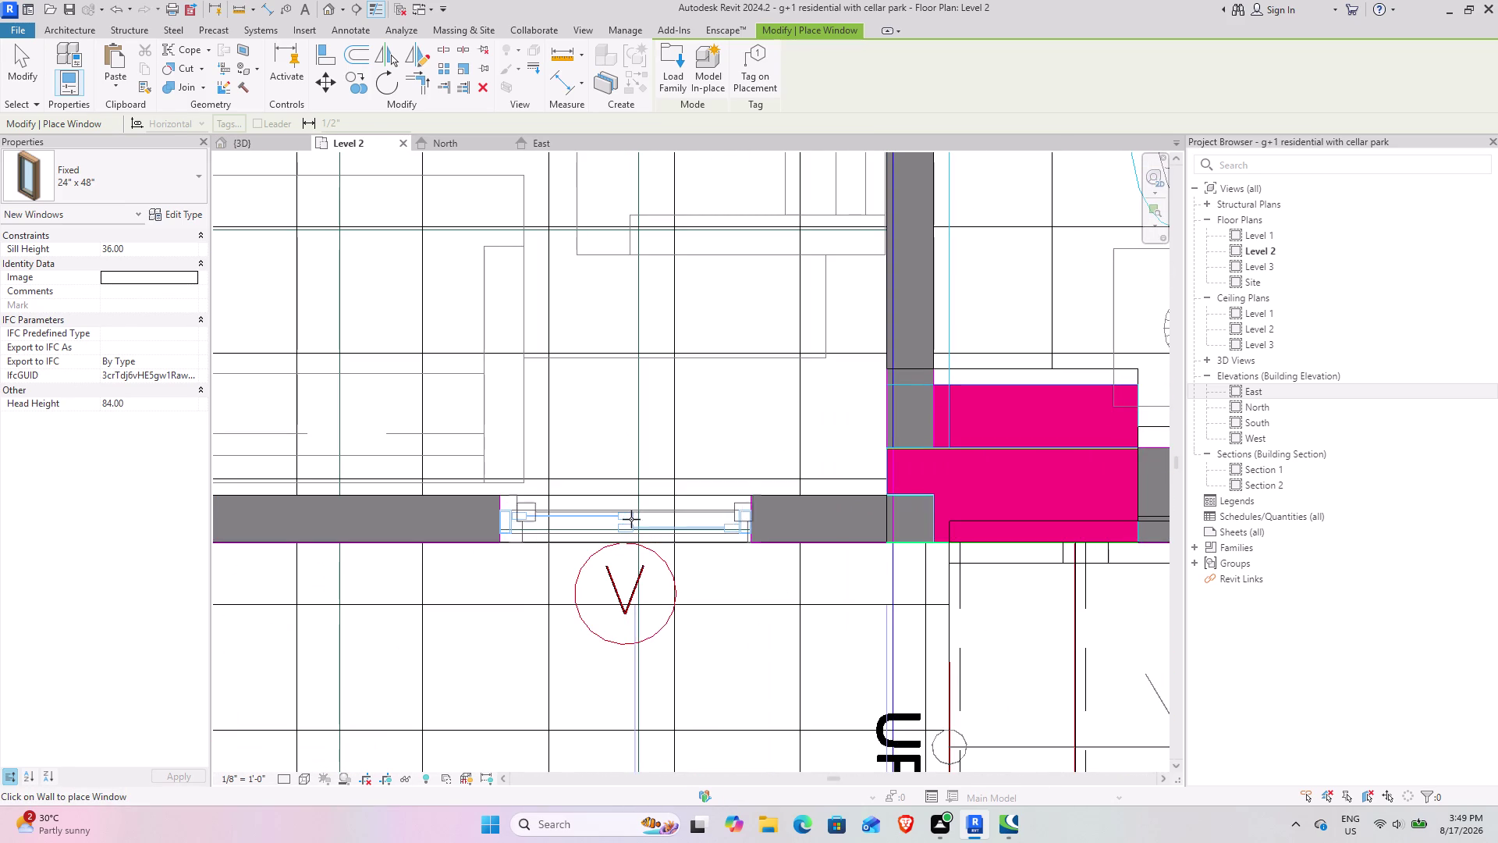
click(632, 523)
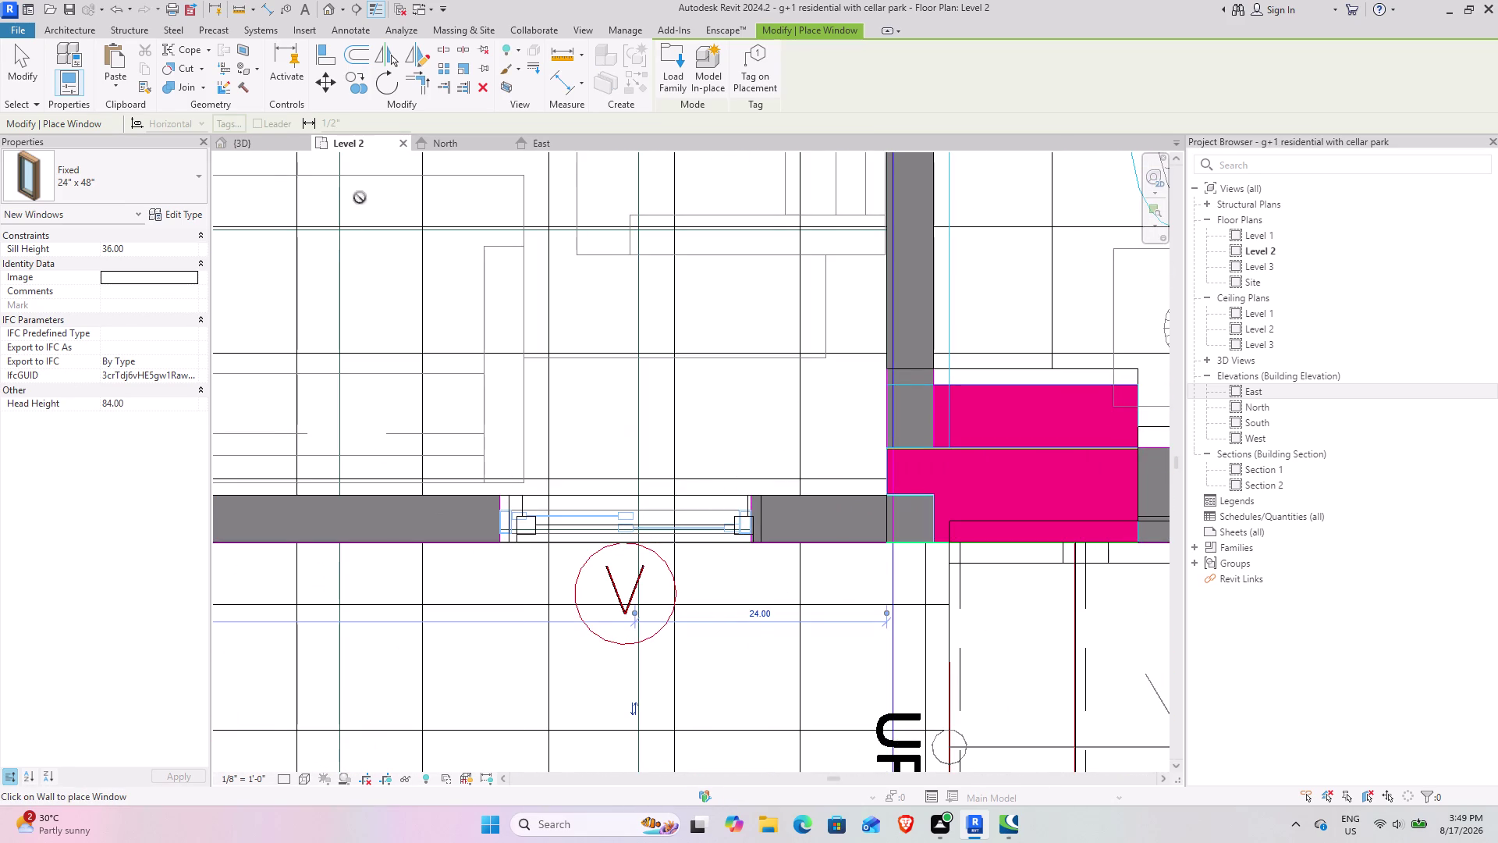
Inspect that window in the {3D} view, then go back to the Level 2 plan.
click(271, 134)
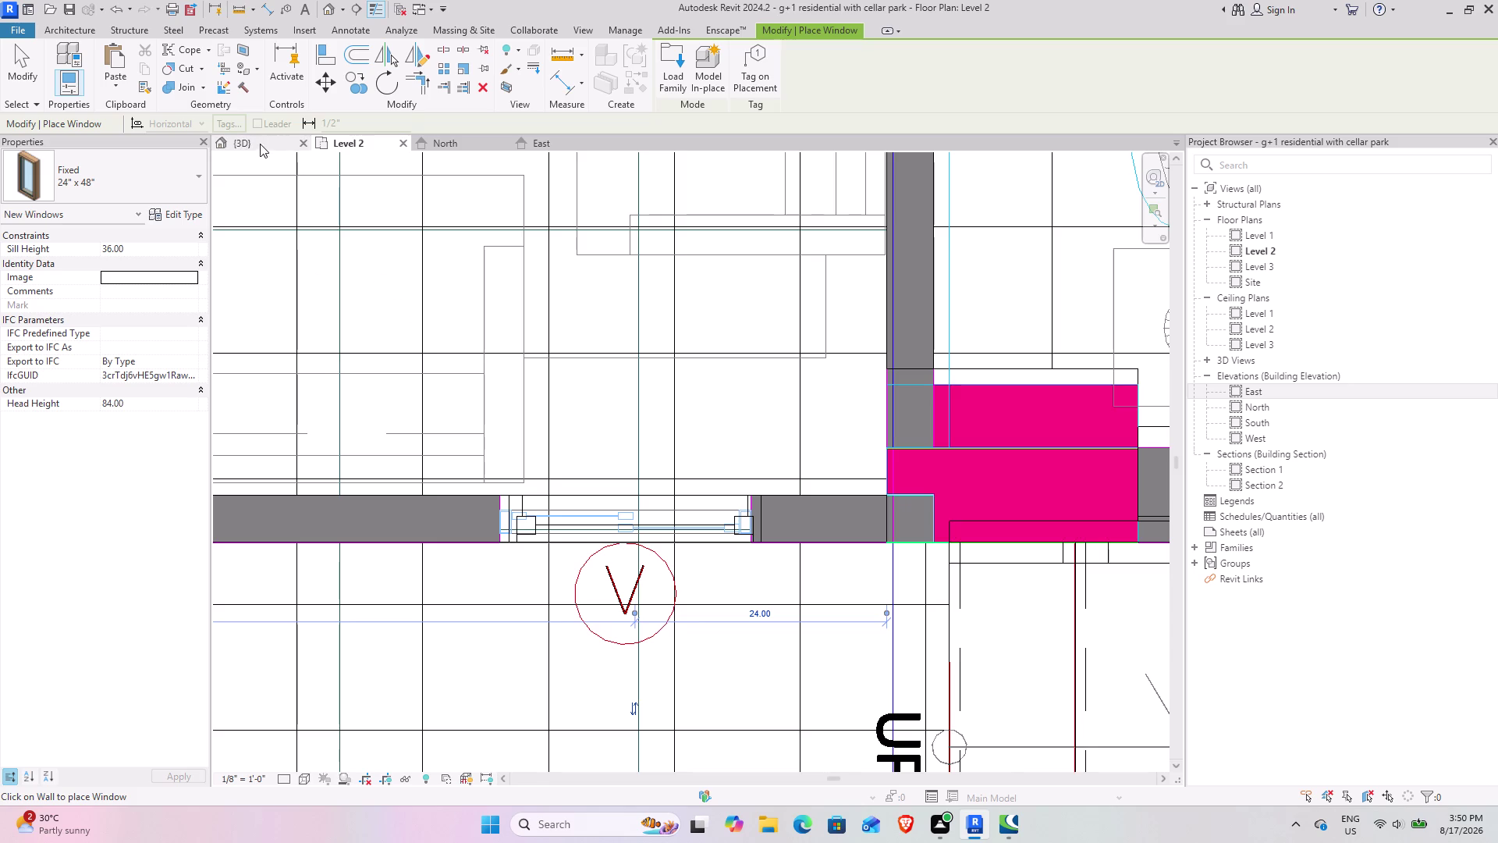
click(260, 143)
scroll(down, 3)
scroll(down, 3)
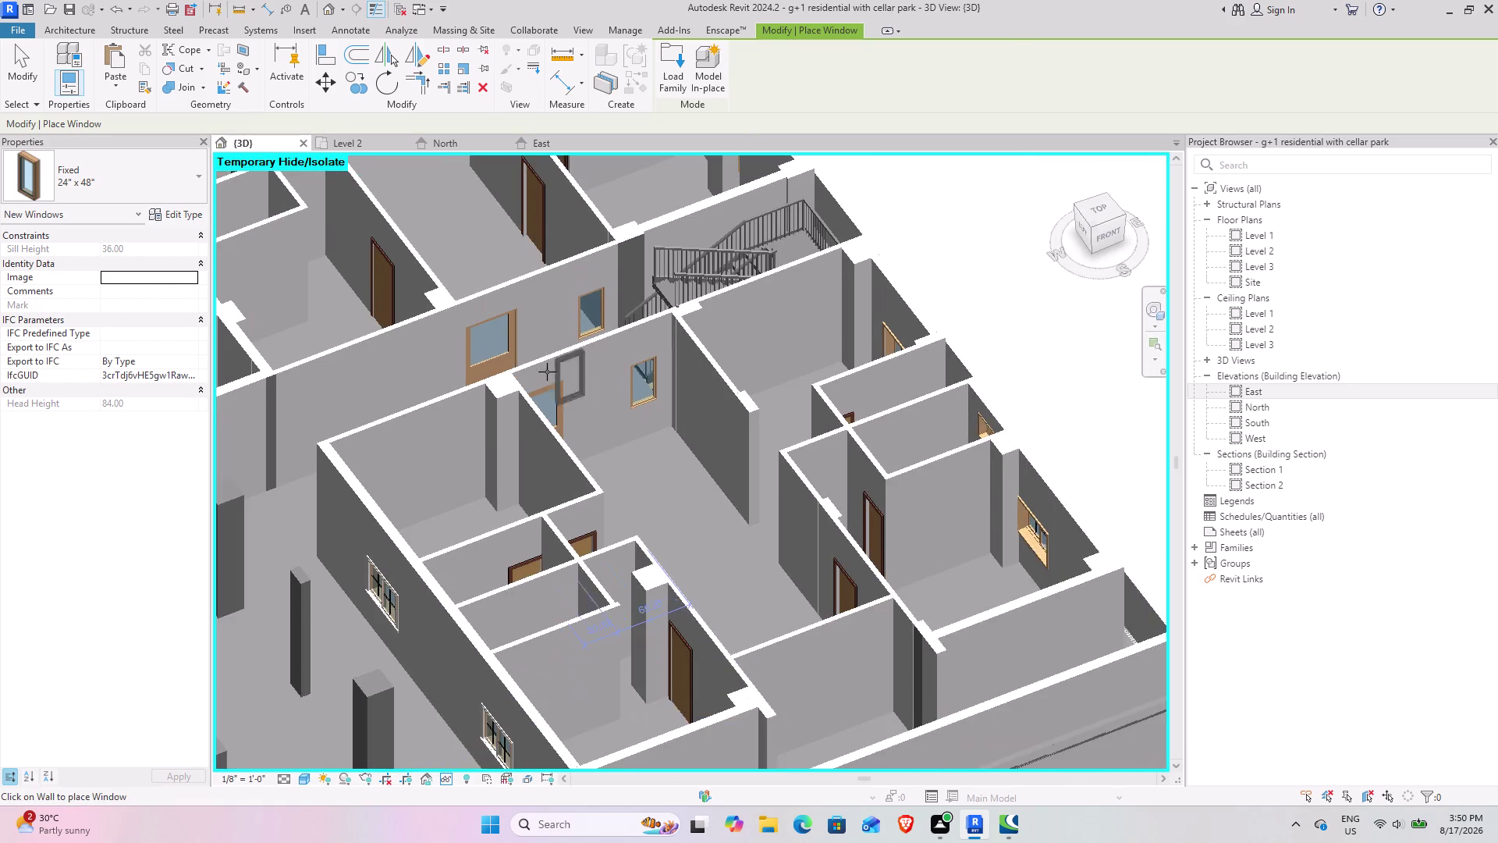
middle_drag(557, 372, 629, 391)
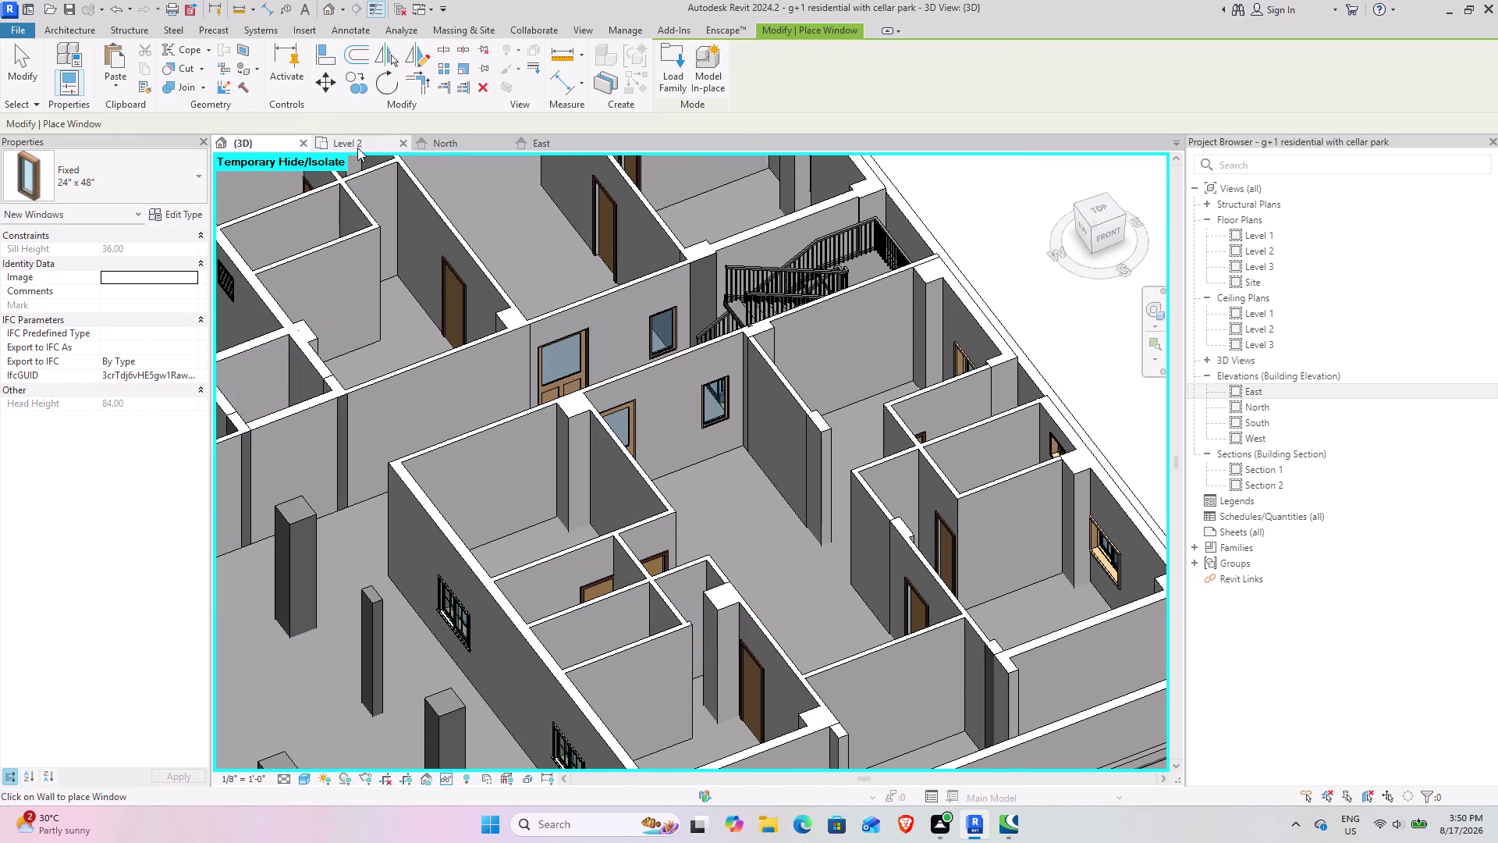
click(357, 148)
Place a second fixed 24" x 48" window in the wall near entrance 03.
scroll(down, 3)
scroll(down, 3)
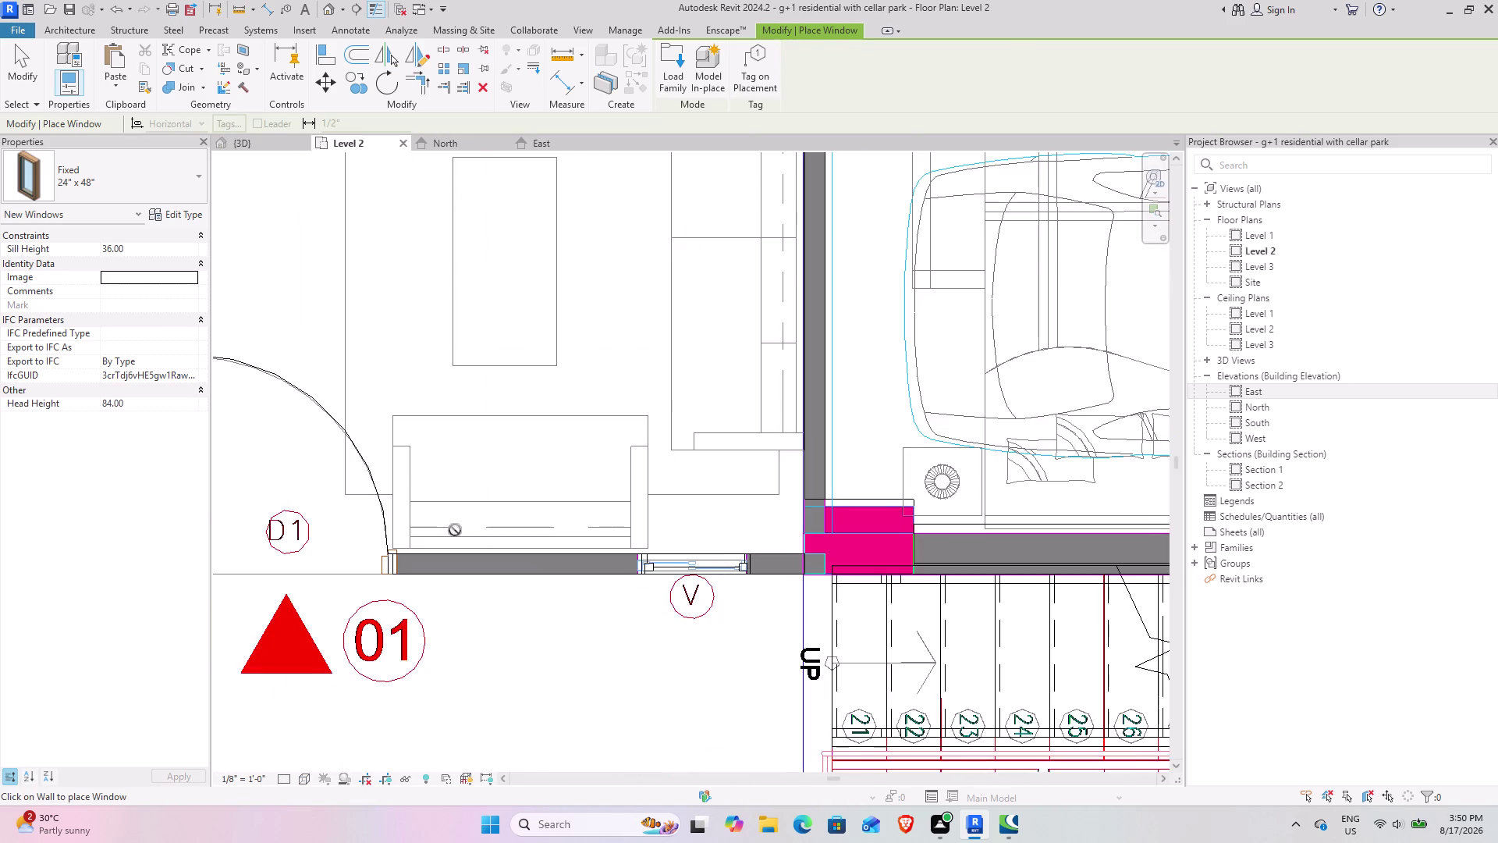
middle_drag(456, 525, 644, 364)
scroll(down, 3)
middle_drag(462, 493, 740, 443)
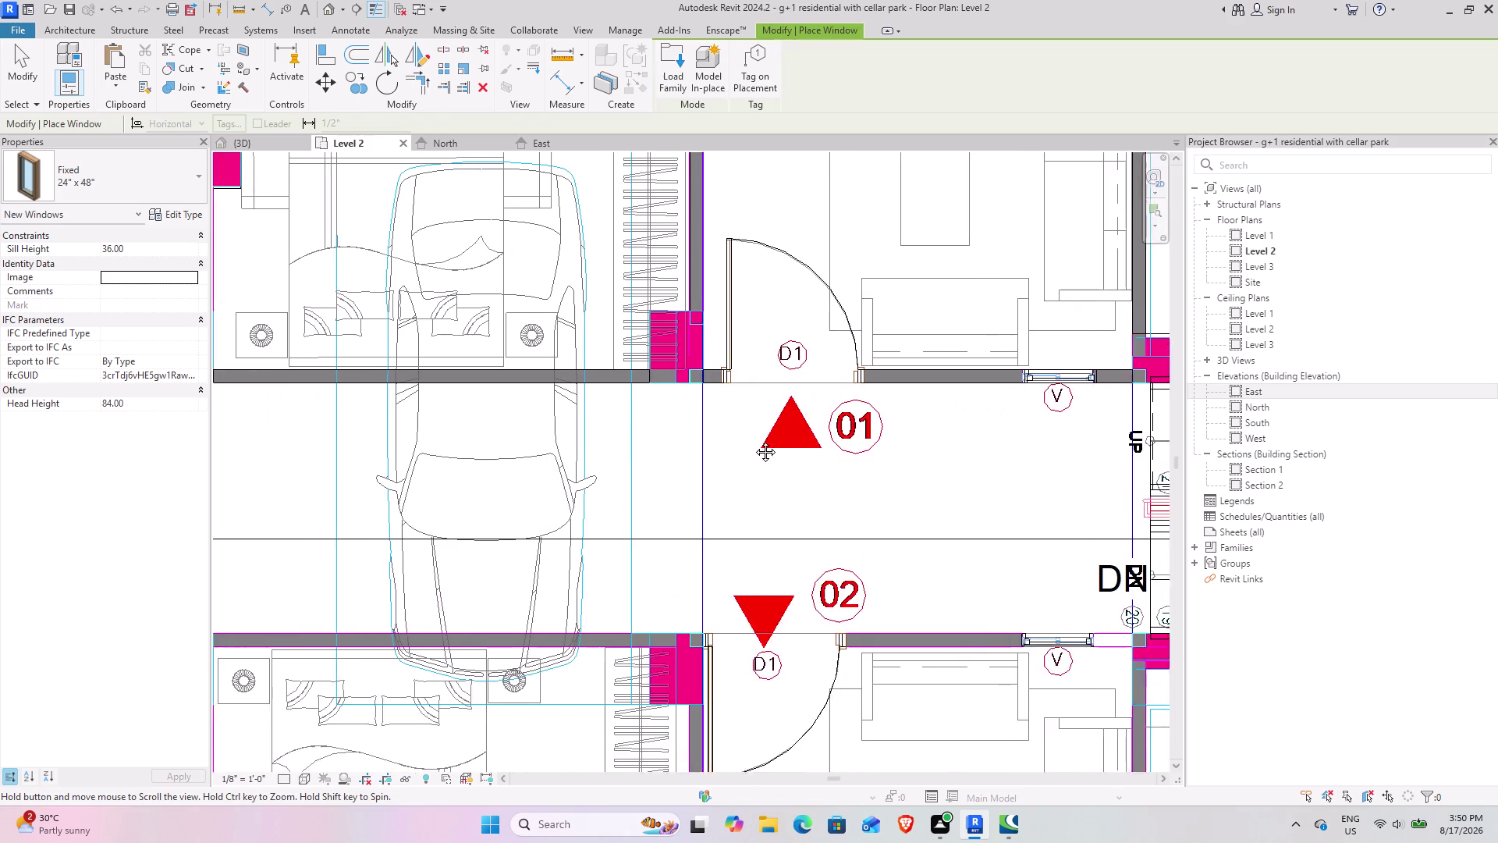
middle_drag(740, 443, 847, 363)
middle_drag(843, 460, 342, 379)
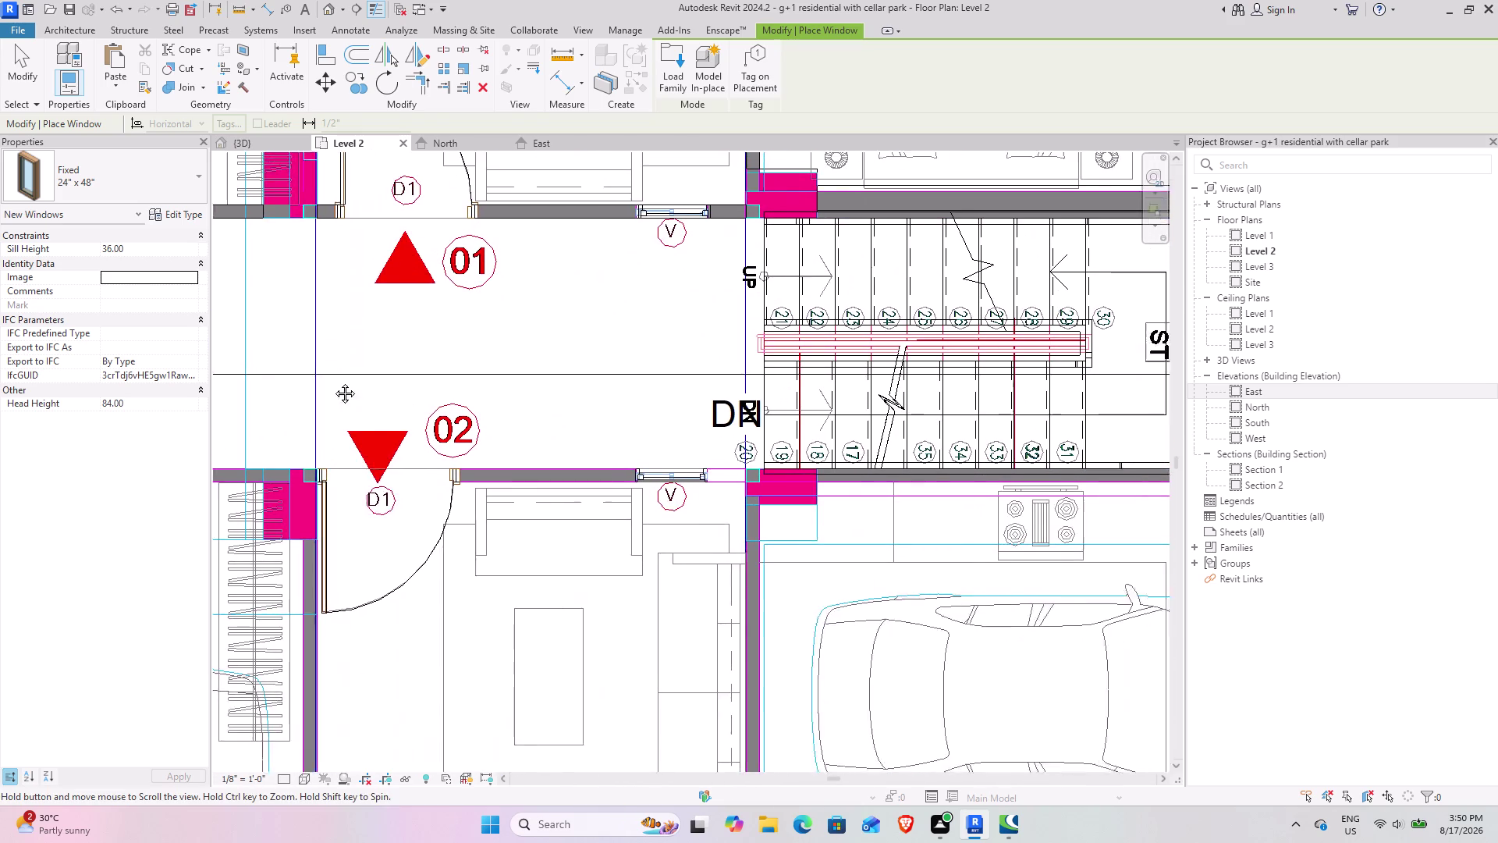
middle_drag(342, 378, 330, 383)
middle_drag(735, 475, 636, 601)
scroll(down, 3)
middle_drag(537, 527, 1025, 526)
middle_drag(623, 527, 933, 499)
middle_drag(636, 506, 905, 533)
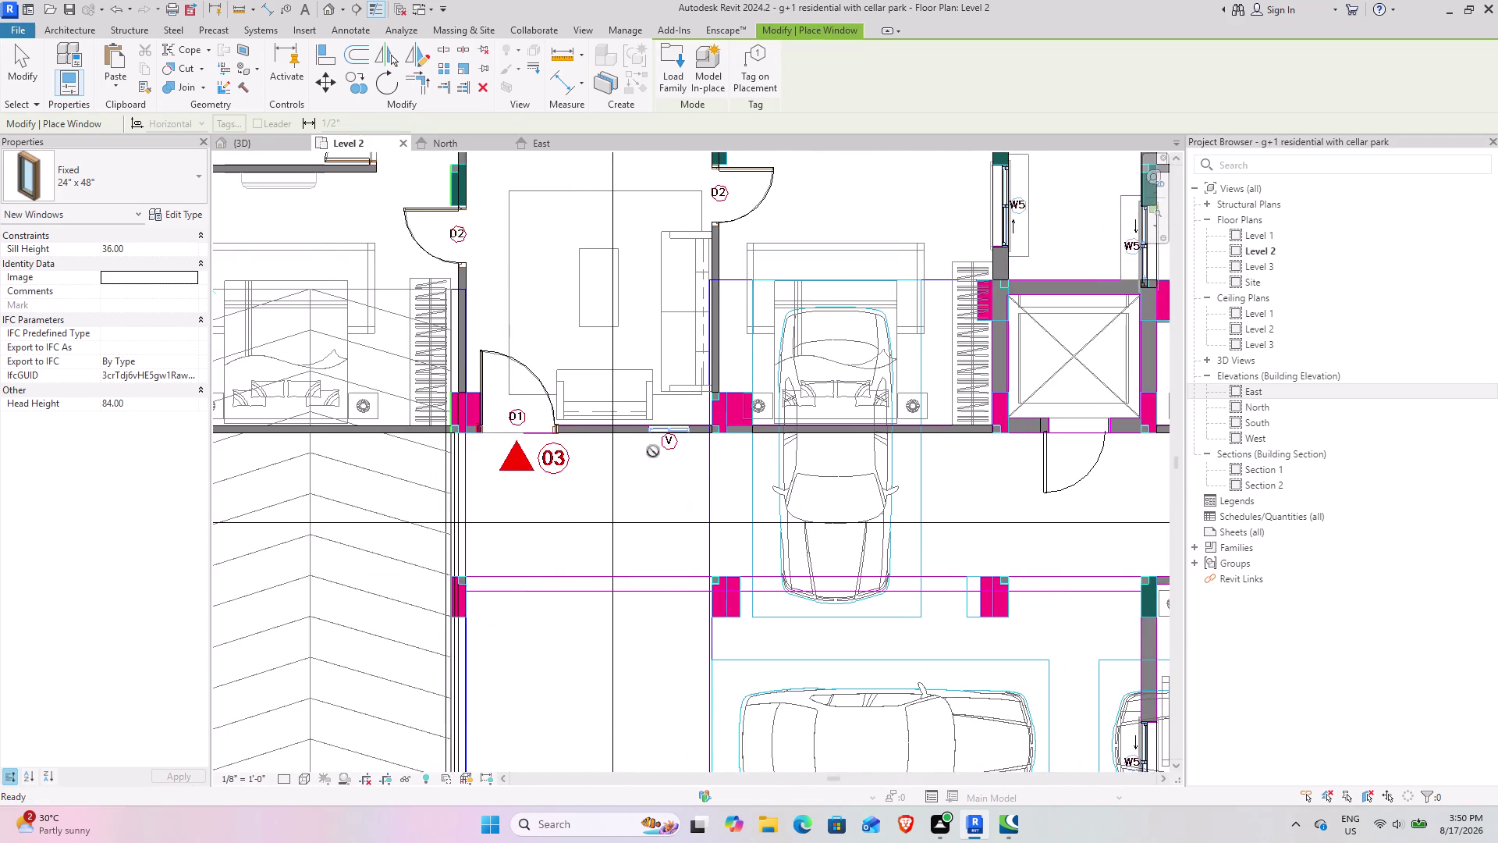
scroll(up, 3)
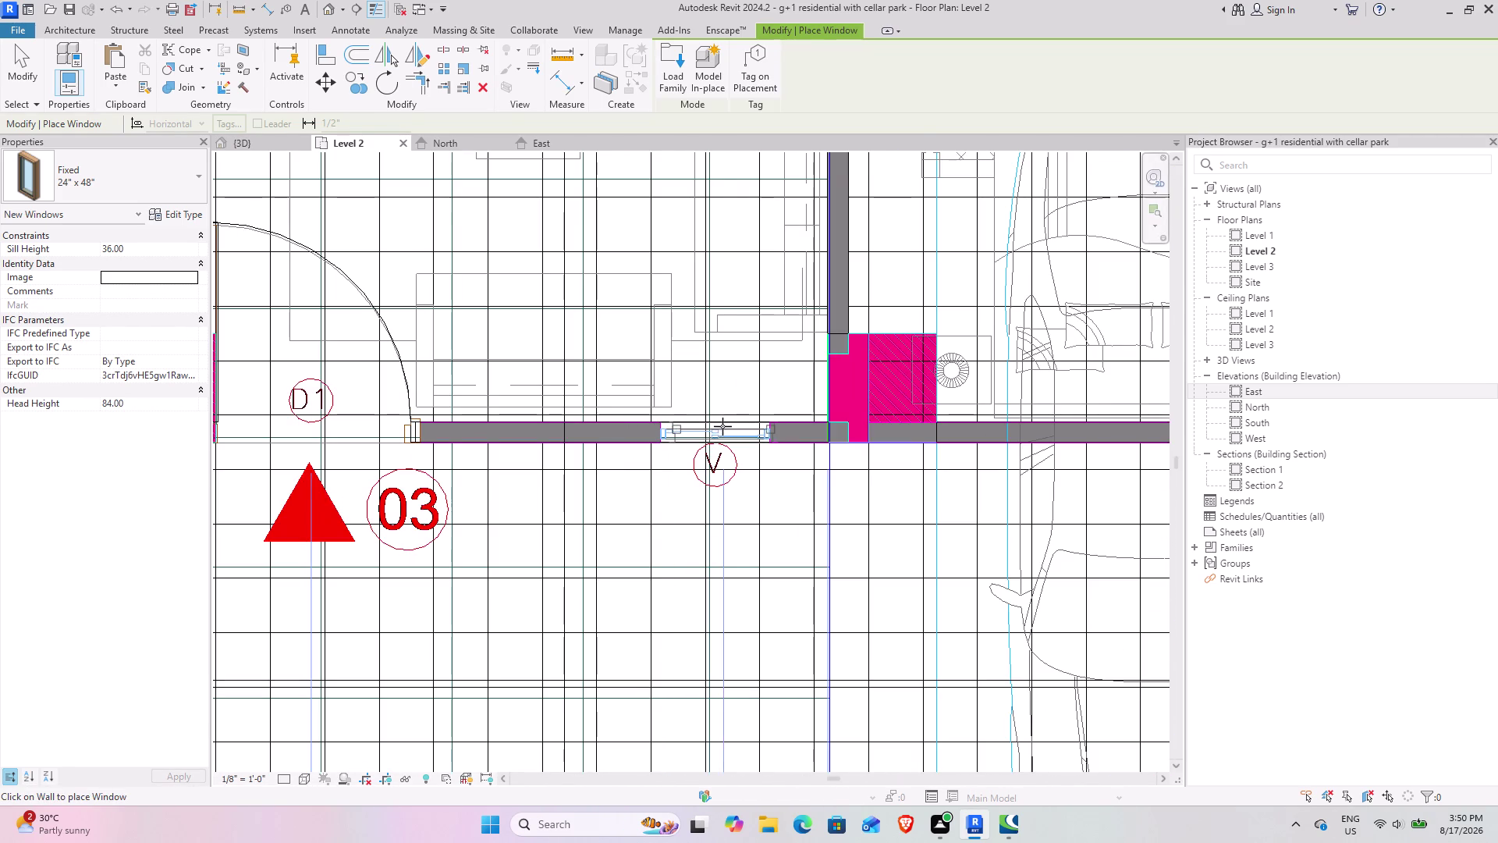
click(714, 436)
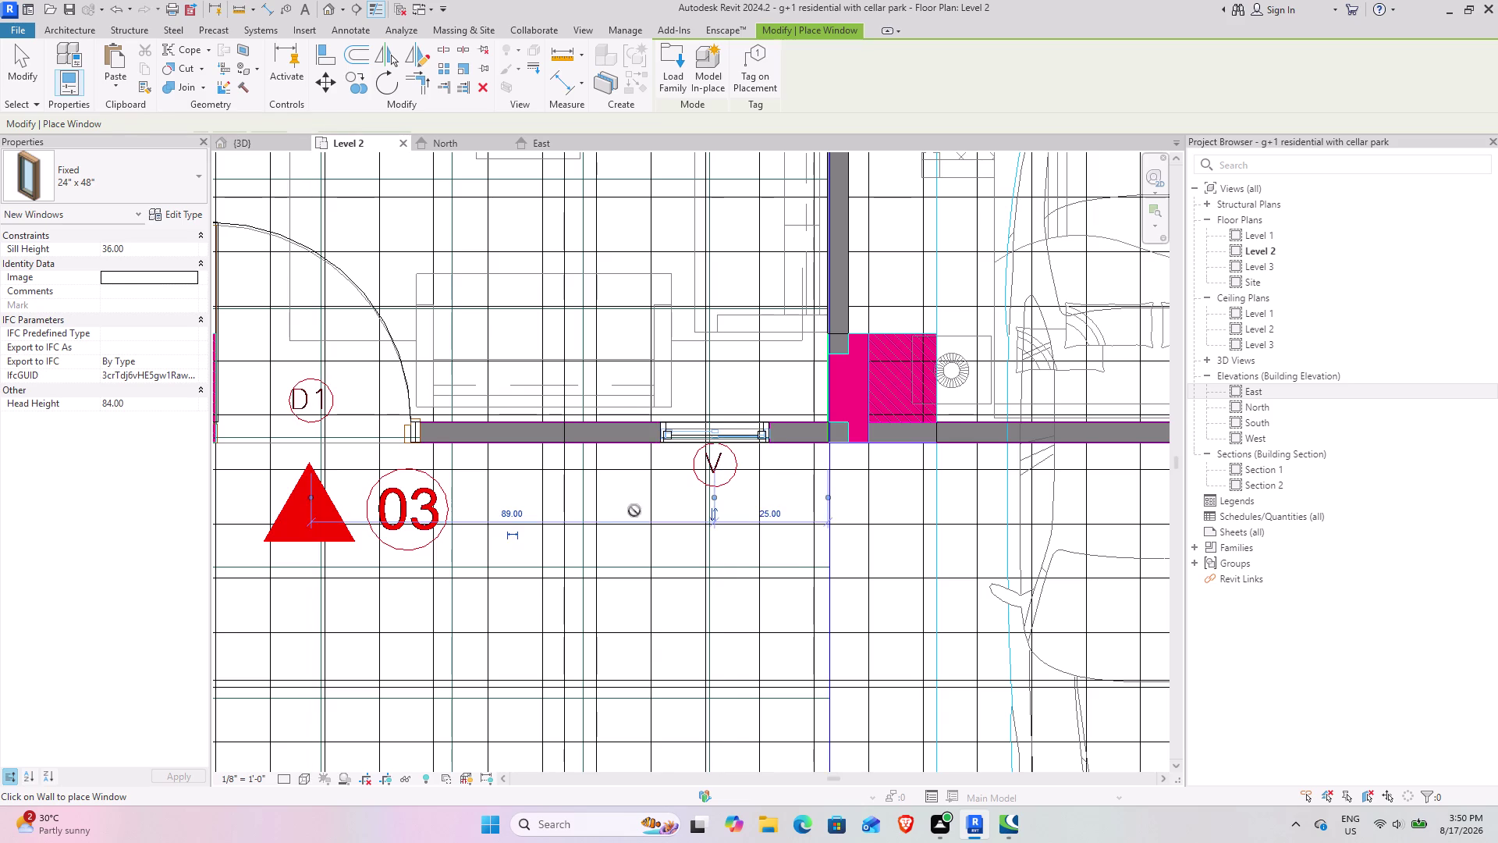
Review the new window across the apartment layout and end placement with Modify.
scroll(down, 3)
middle_drag(549, 526, 856, 732)
scroll(down, 3)
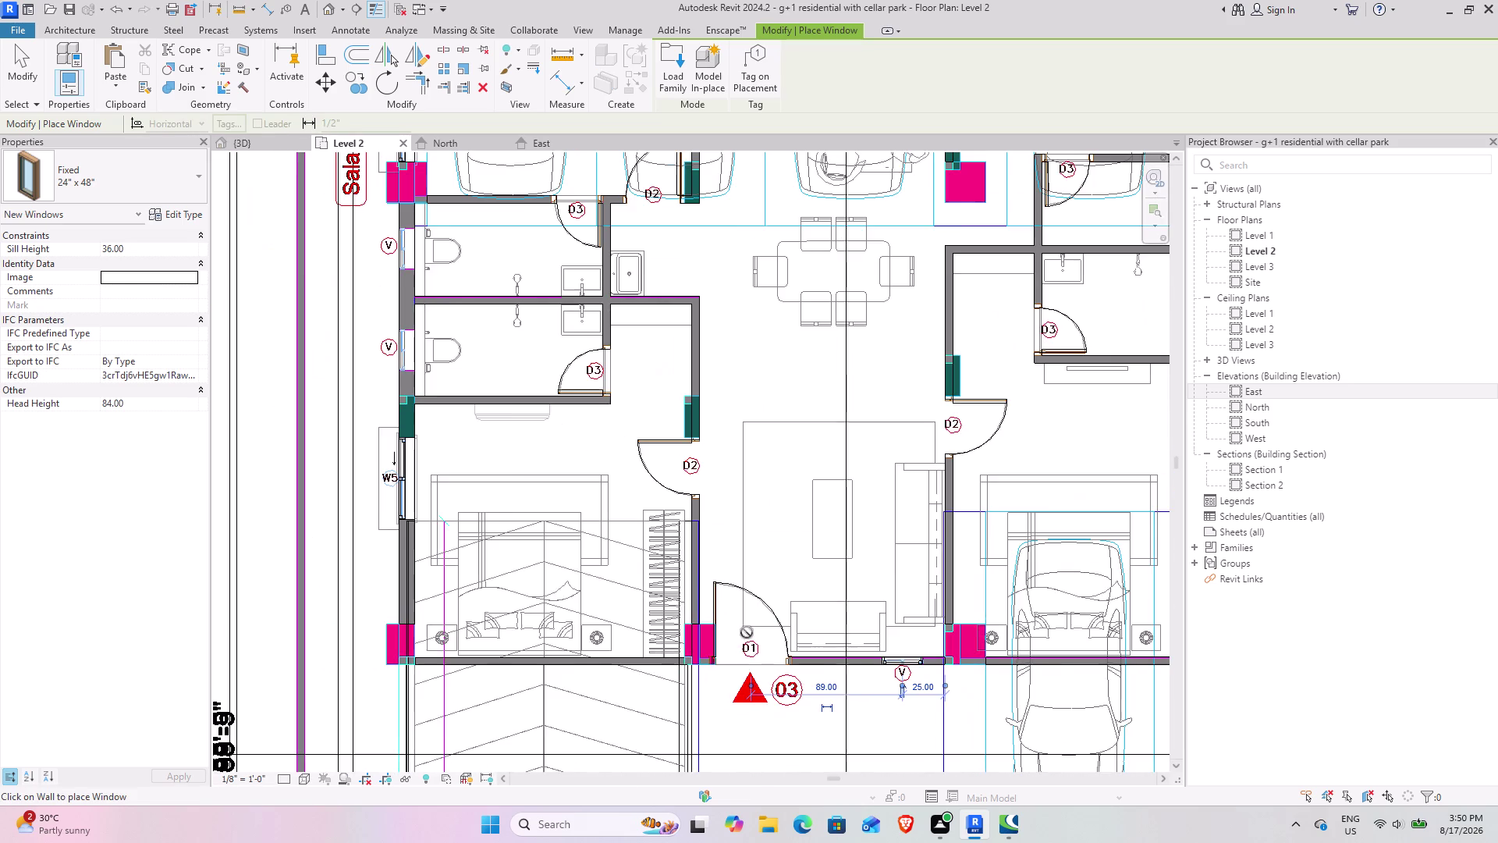
scroll(down, 3)
middle_drag(792, 549, 685, 605)
middle_drag(821, 556, 549, 557)
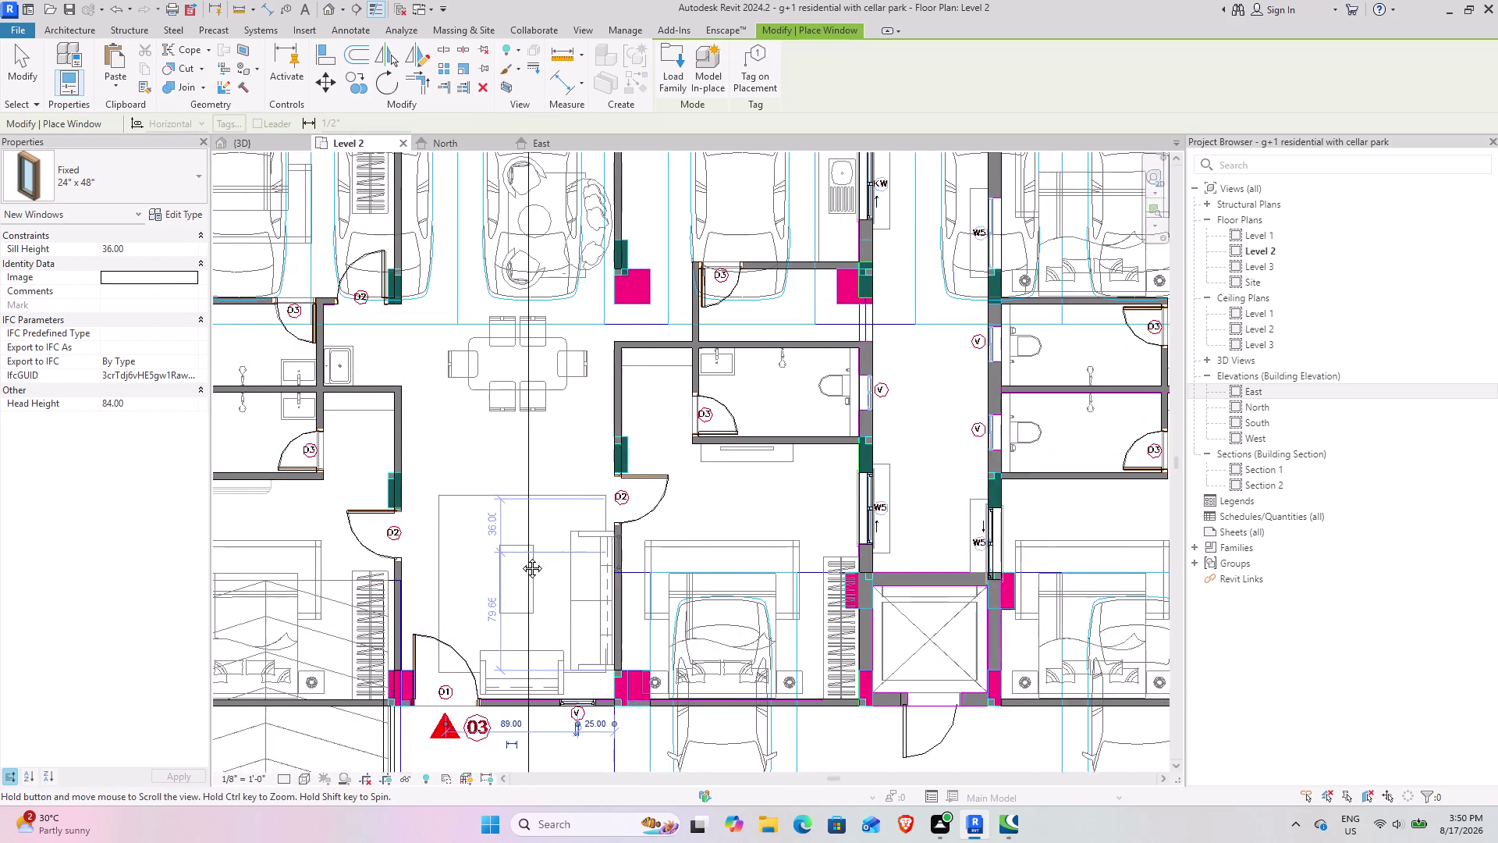
middle_drag(549, 557, 465, 557)
scroll(up, 3)
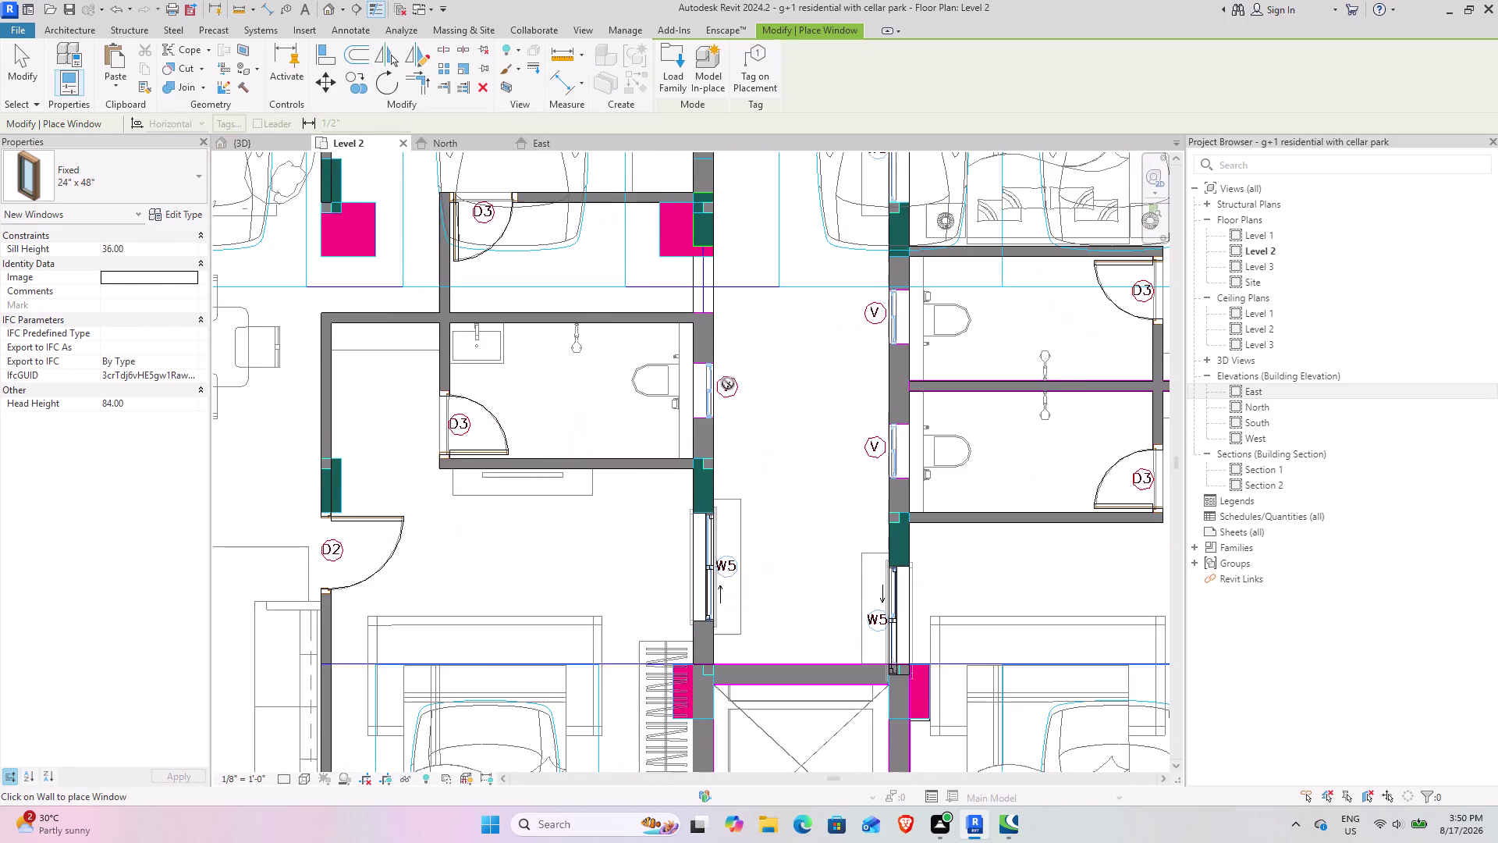
scroll(up, 3)
scroll(up, 3)
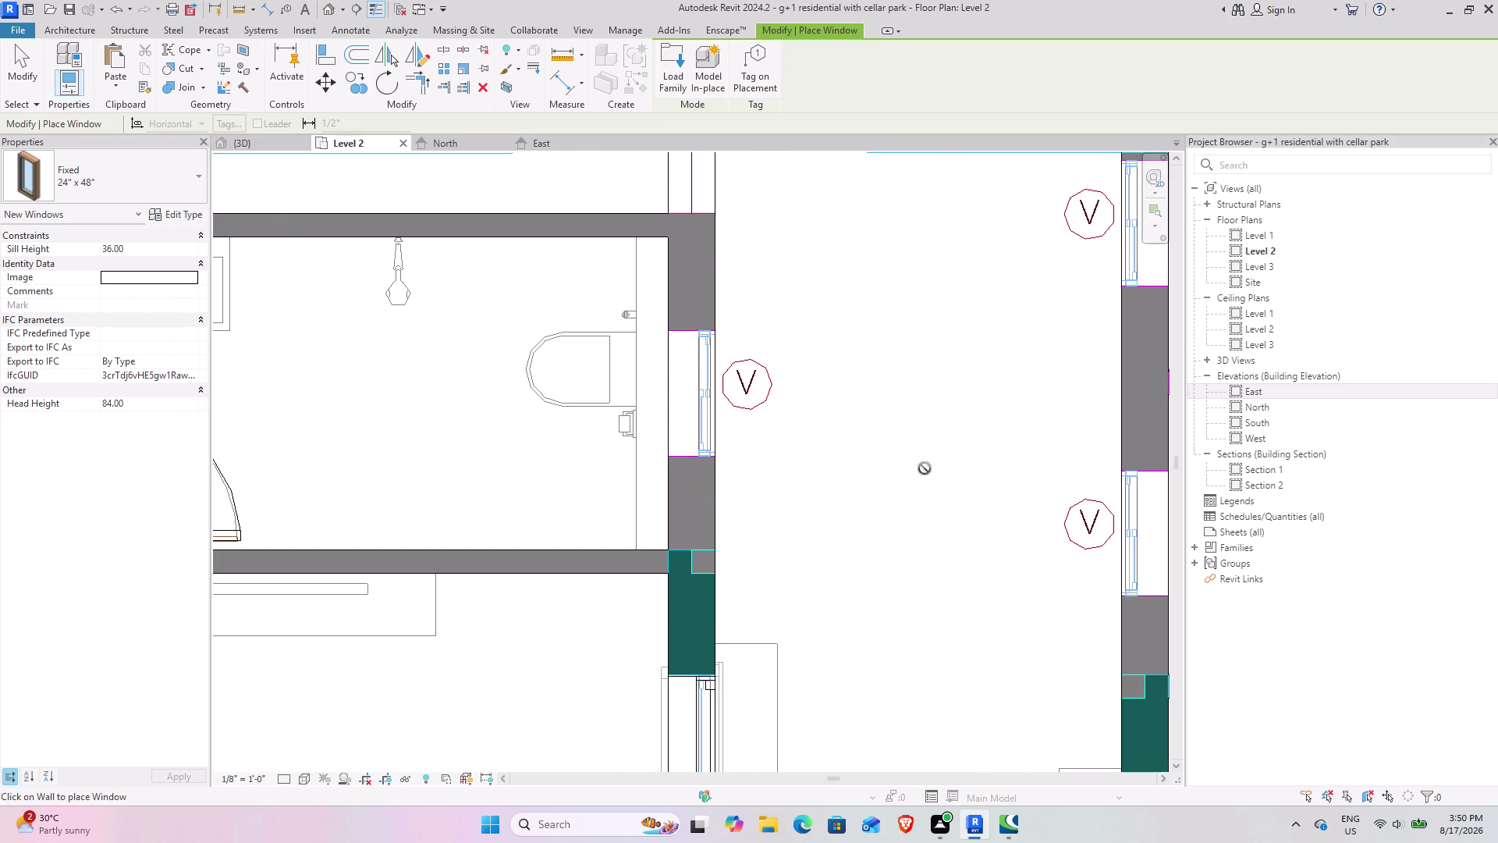
click(31, 55)
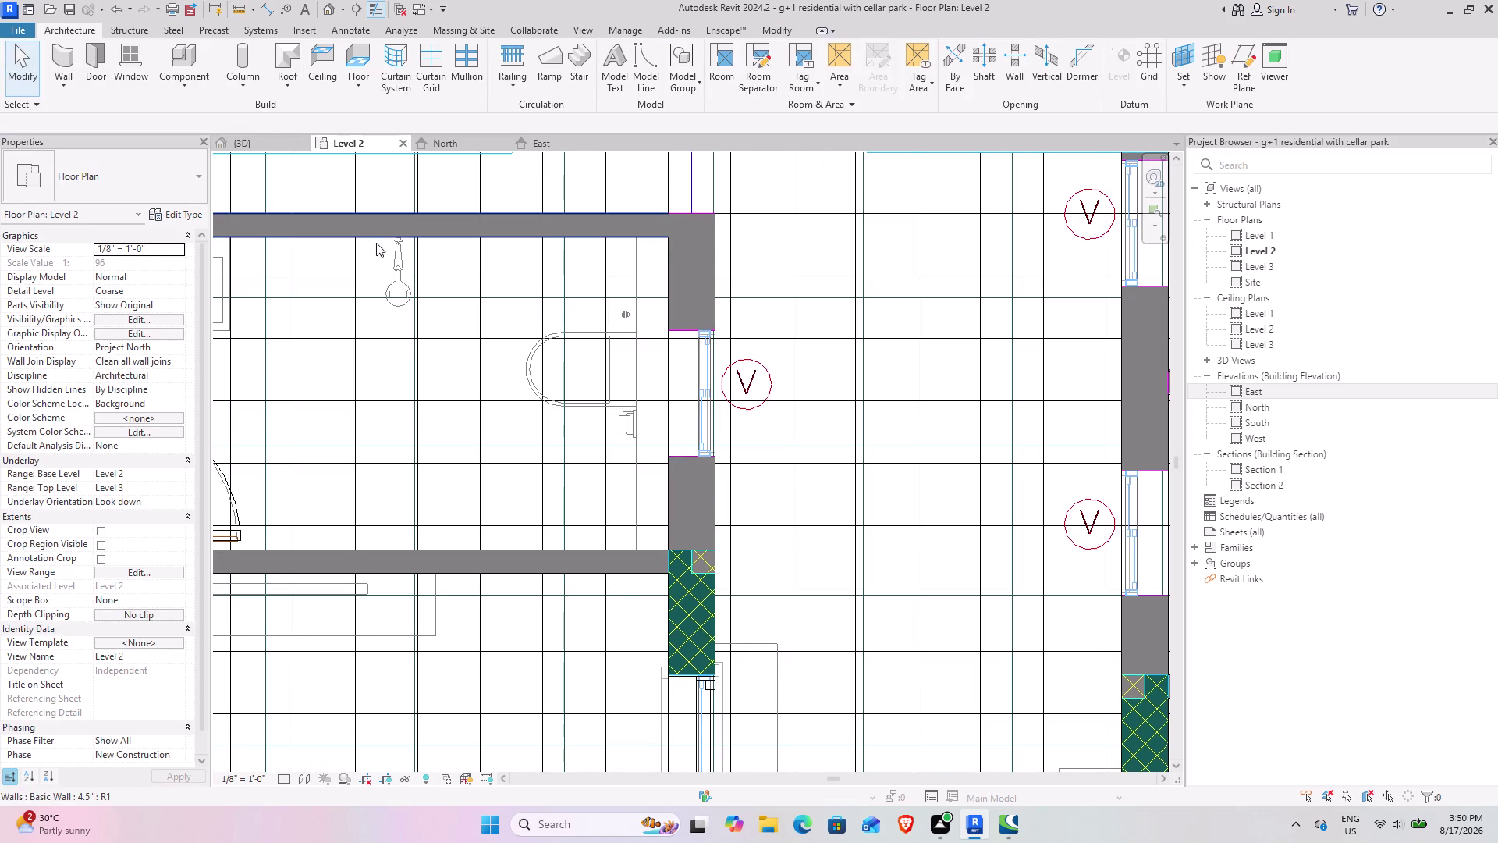
Try Shaded and two other visual styles on the Level 2 plan, ending on a lighter style.
click(306, 777)
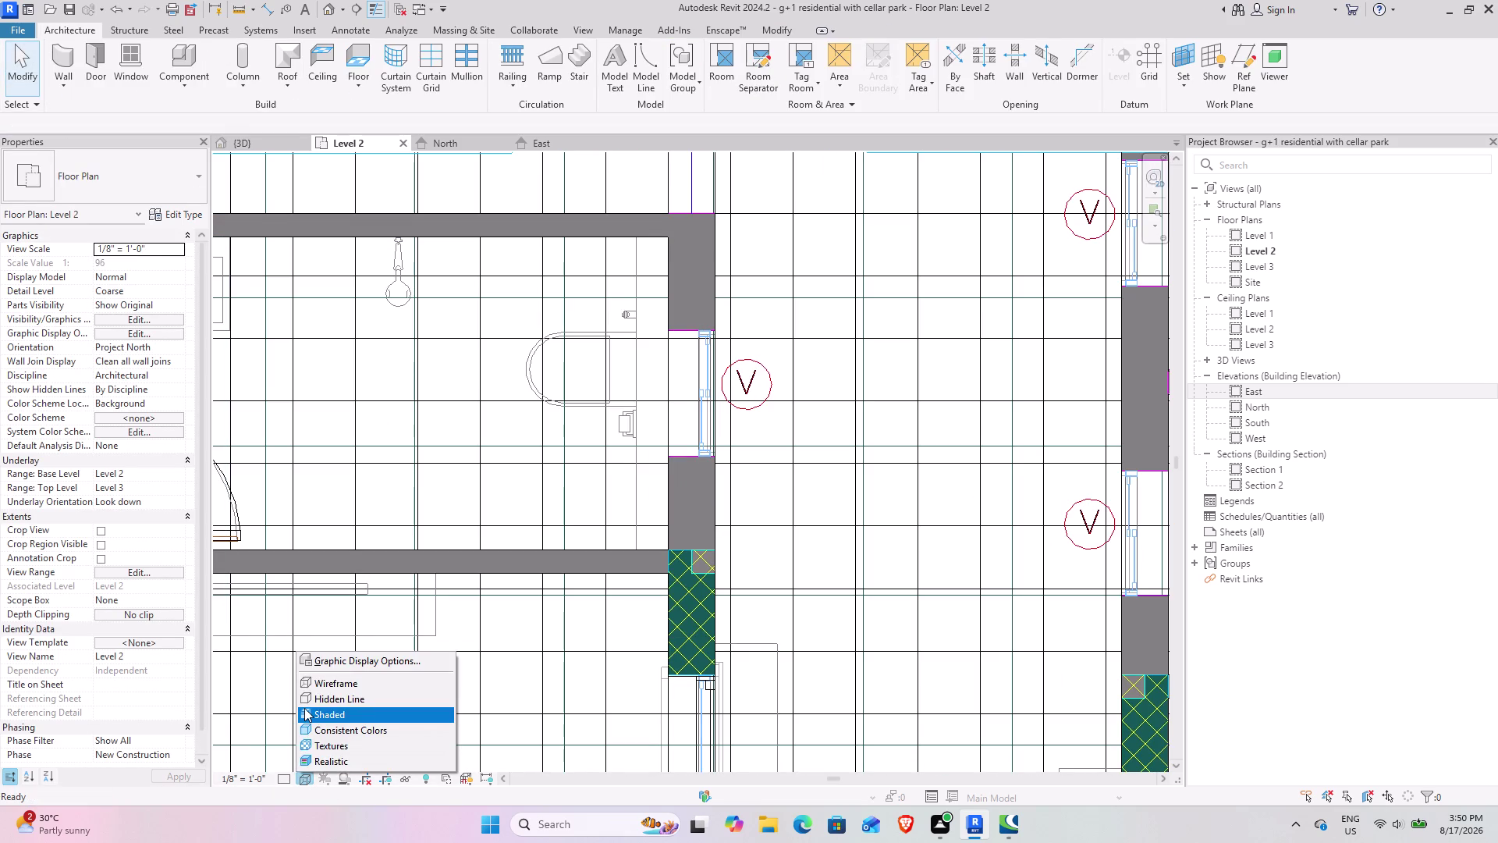
click(304, 708)
scroll(down, 3)
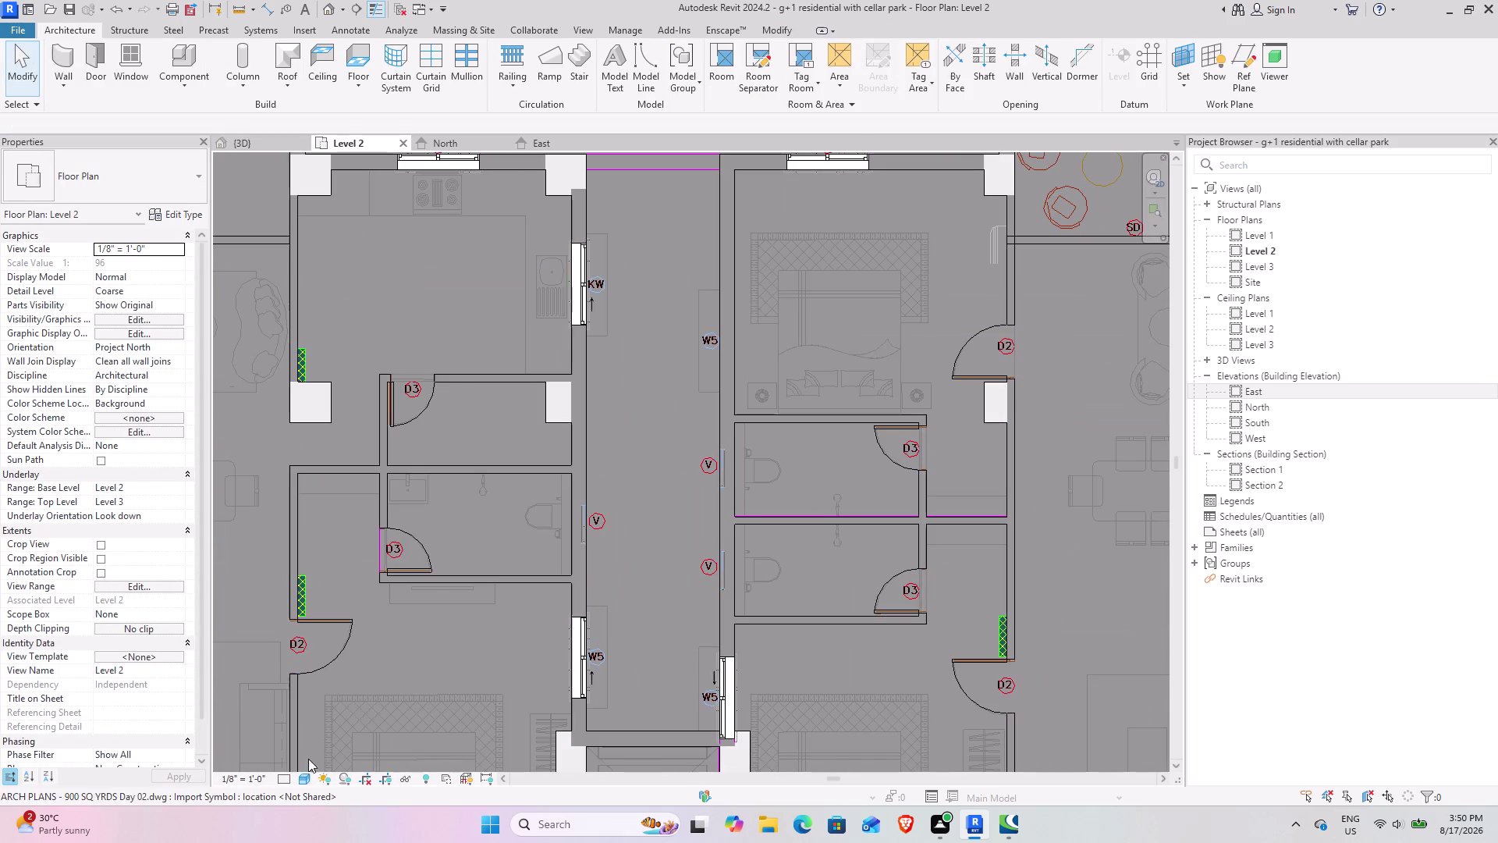
click(309, 775)
click(314, 760)
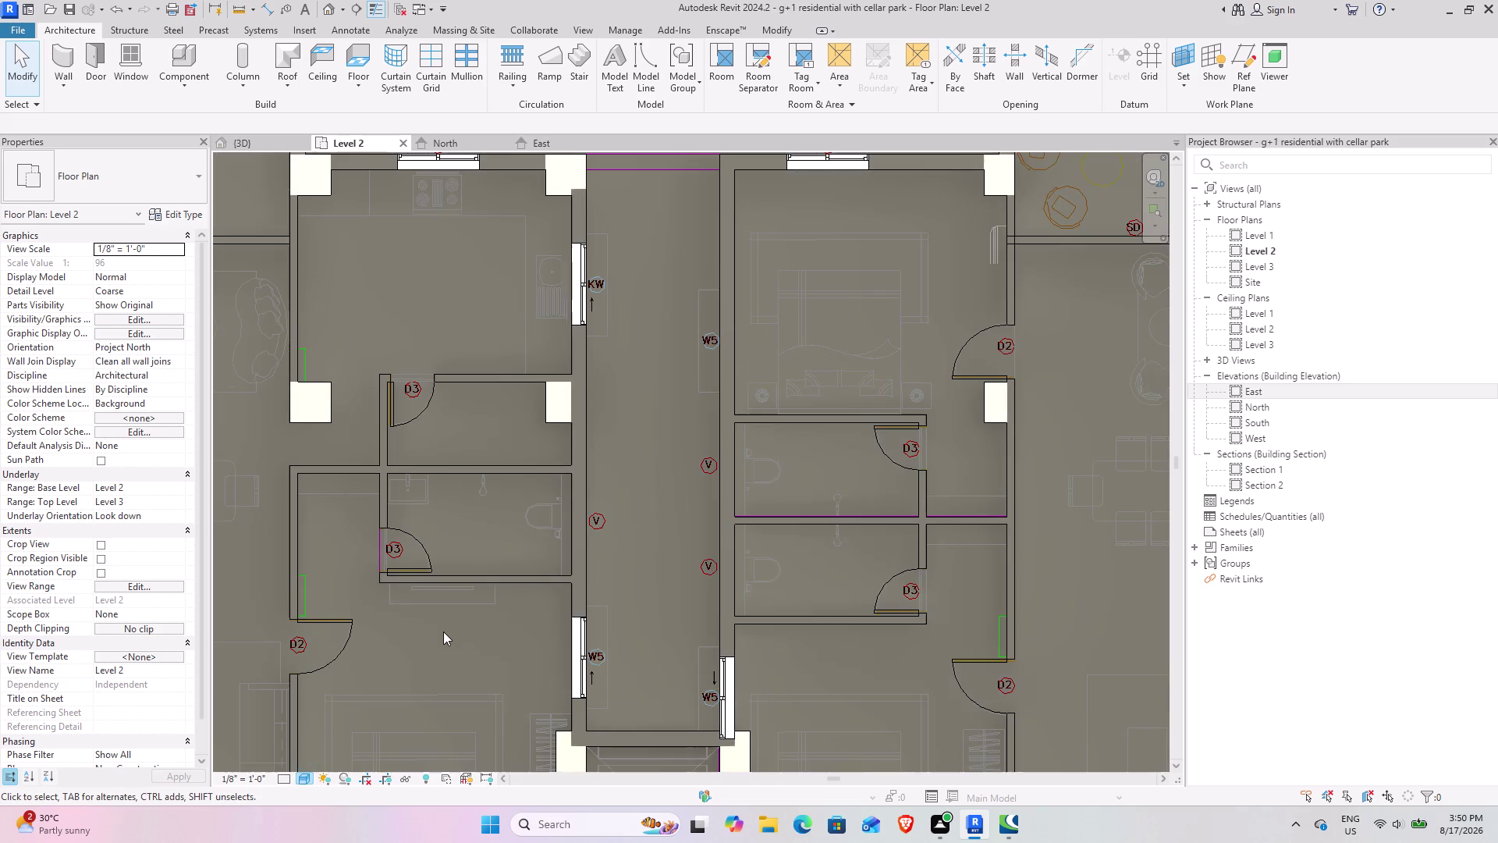
click(304, 781)
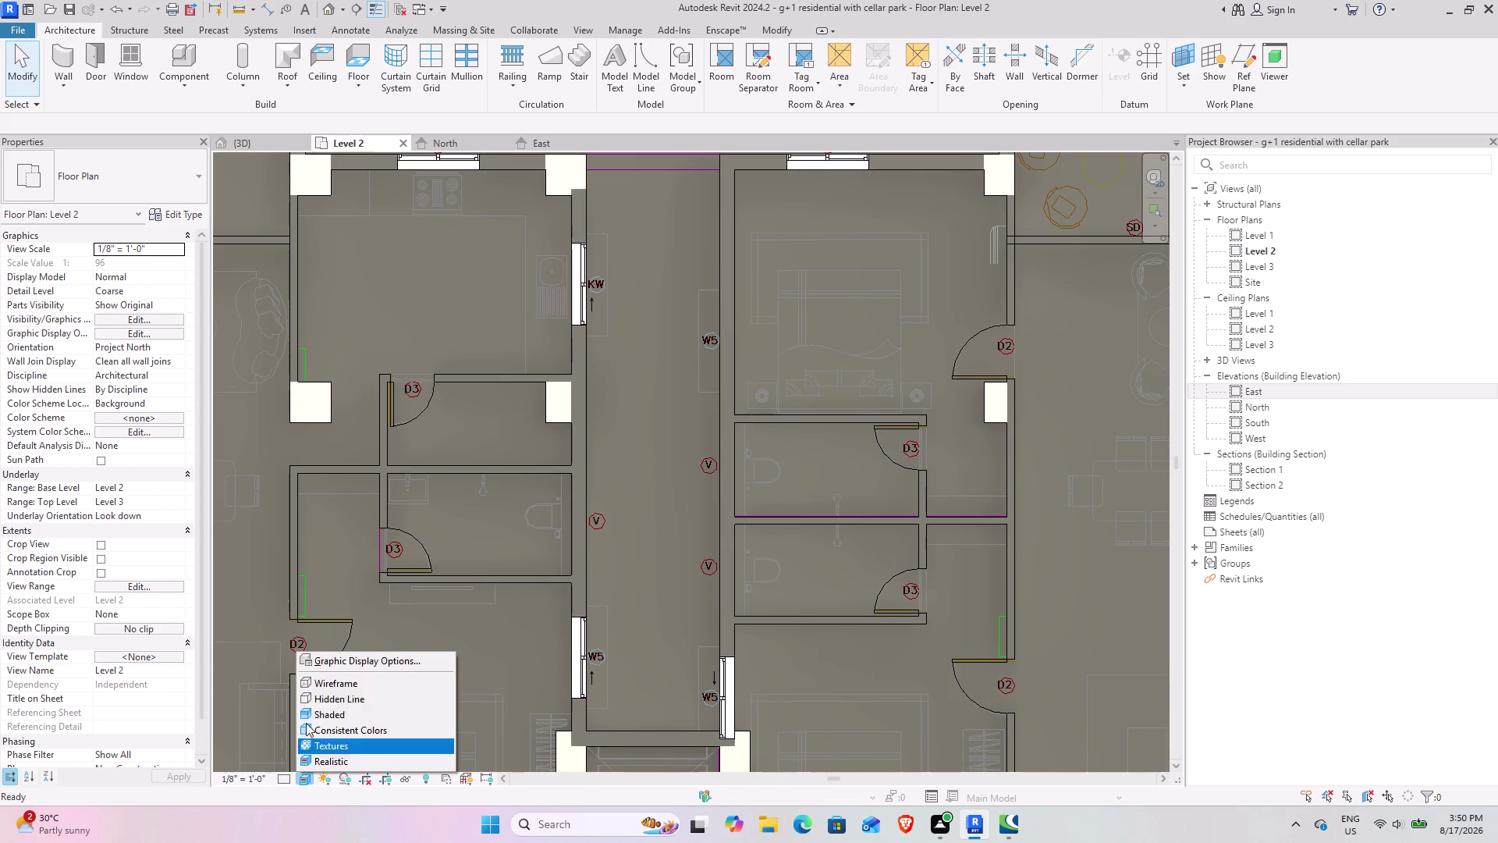
click(314, 700)
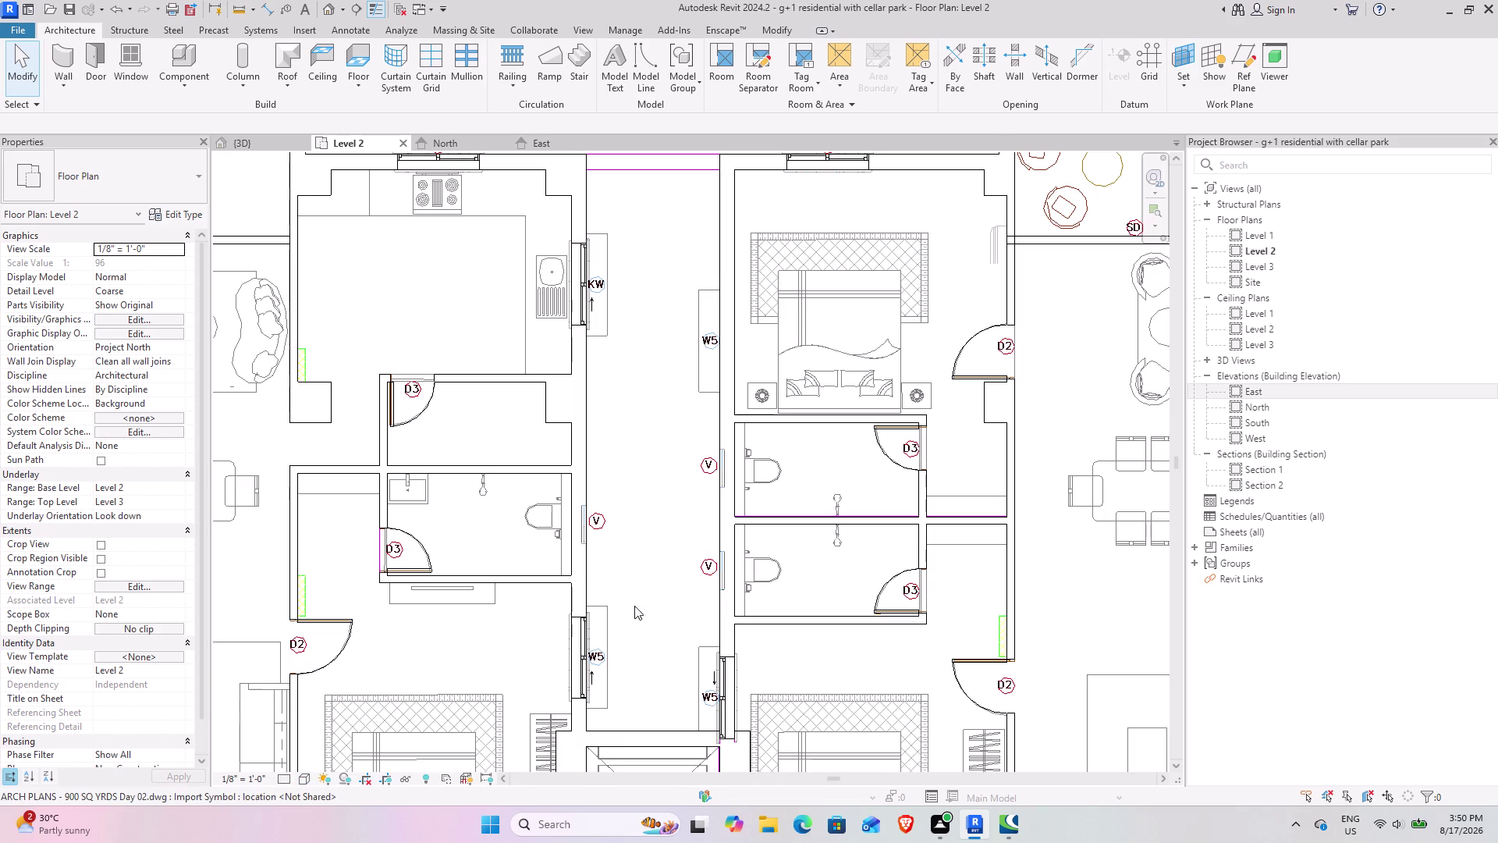
Pan the Level 2 plan toward entrance 01, then return to the 3D view.
scroll(down, 3)
middle_drag(943, 625, 827, 560)
middle_drag(795, 656, 798, 573)
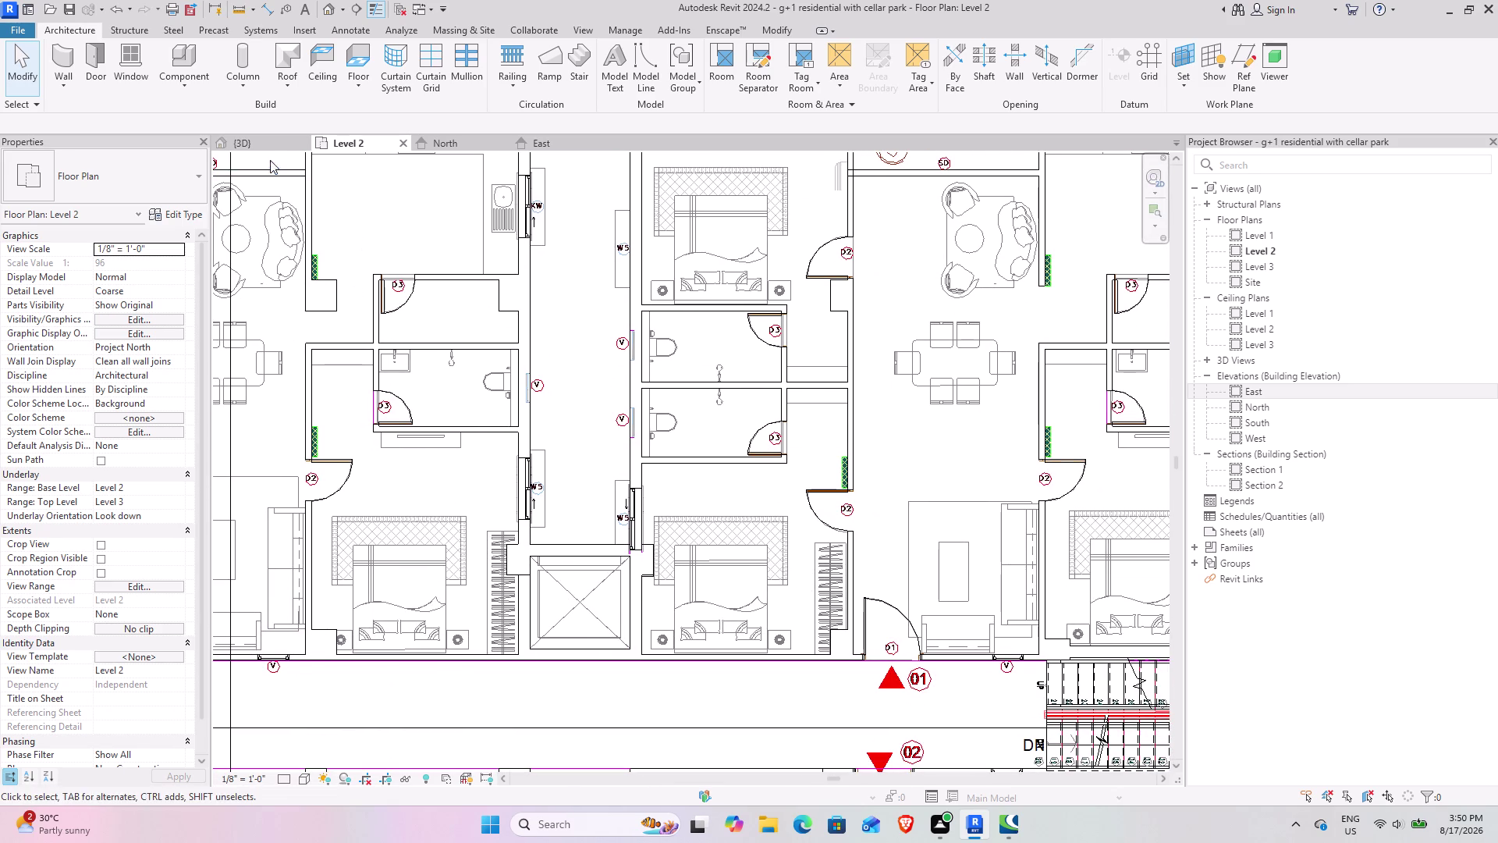
click(263, 148)
scroll(down, 3)
middle_drag(525, 510, 886, 456)
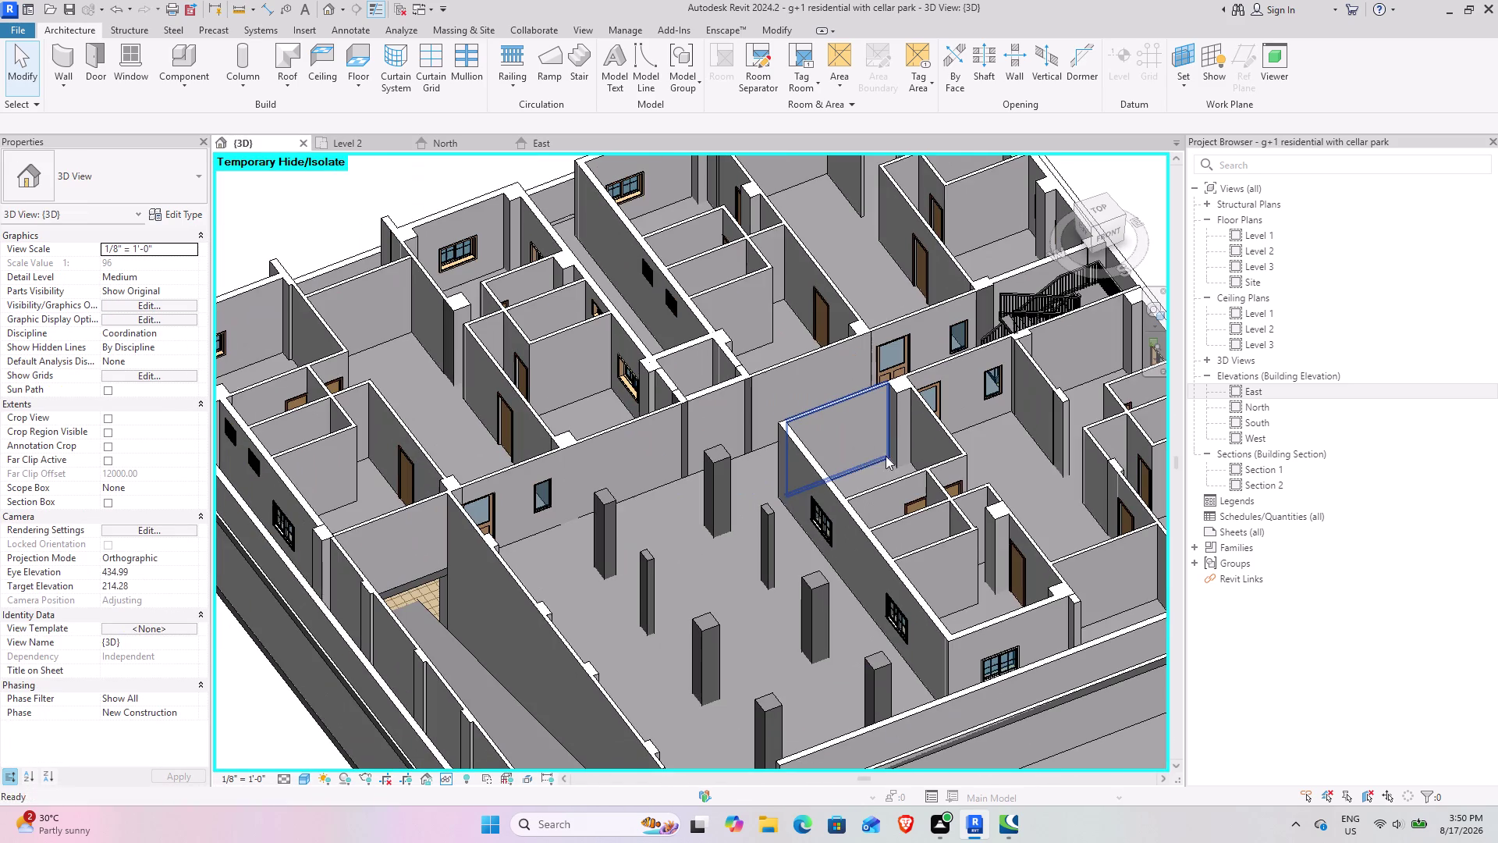
middle_drag(817, 461, 645, 586)
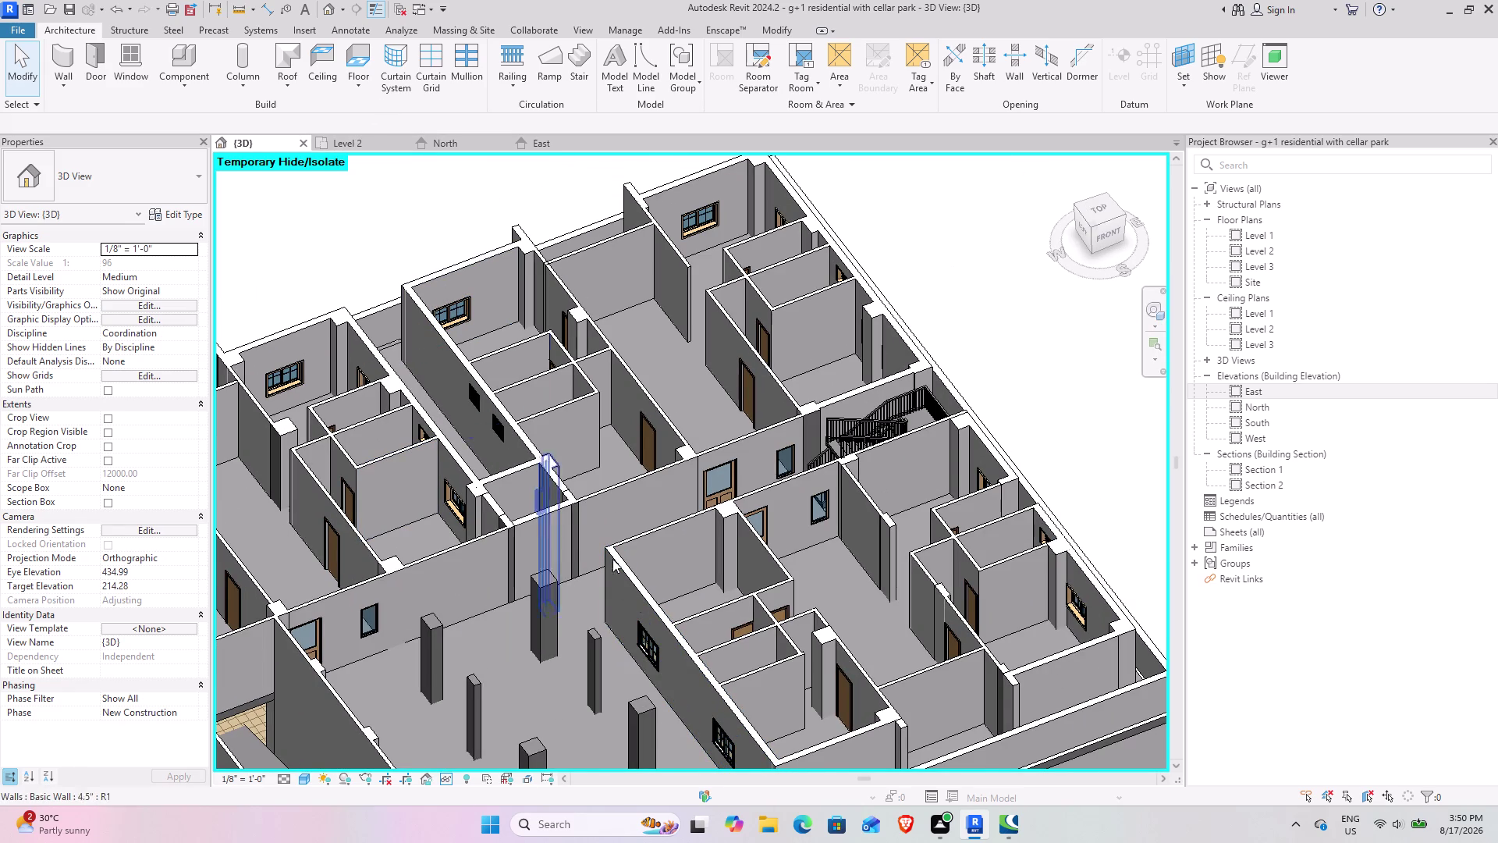
scroll(down, 3)
middle_drag(619, 615, 584, 503)
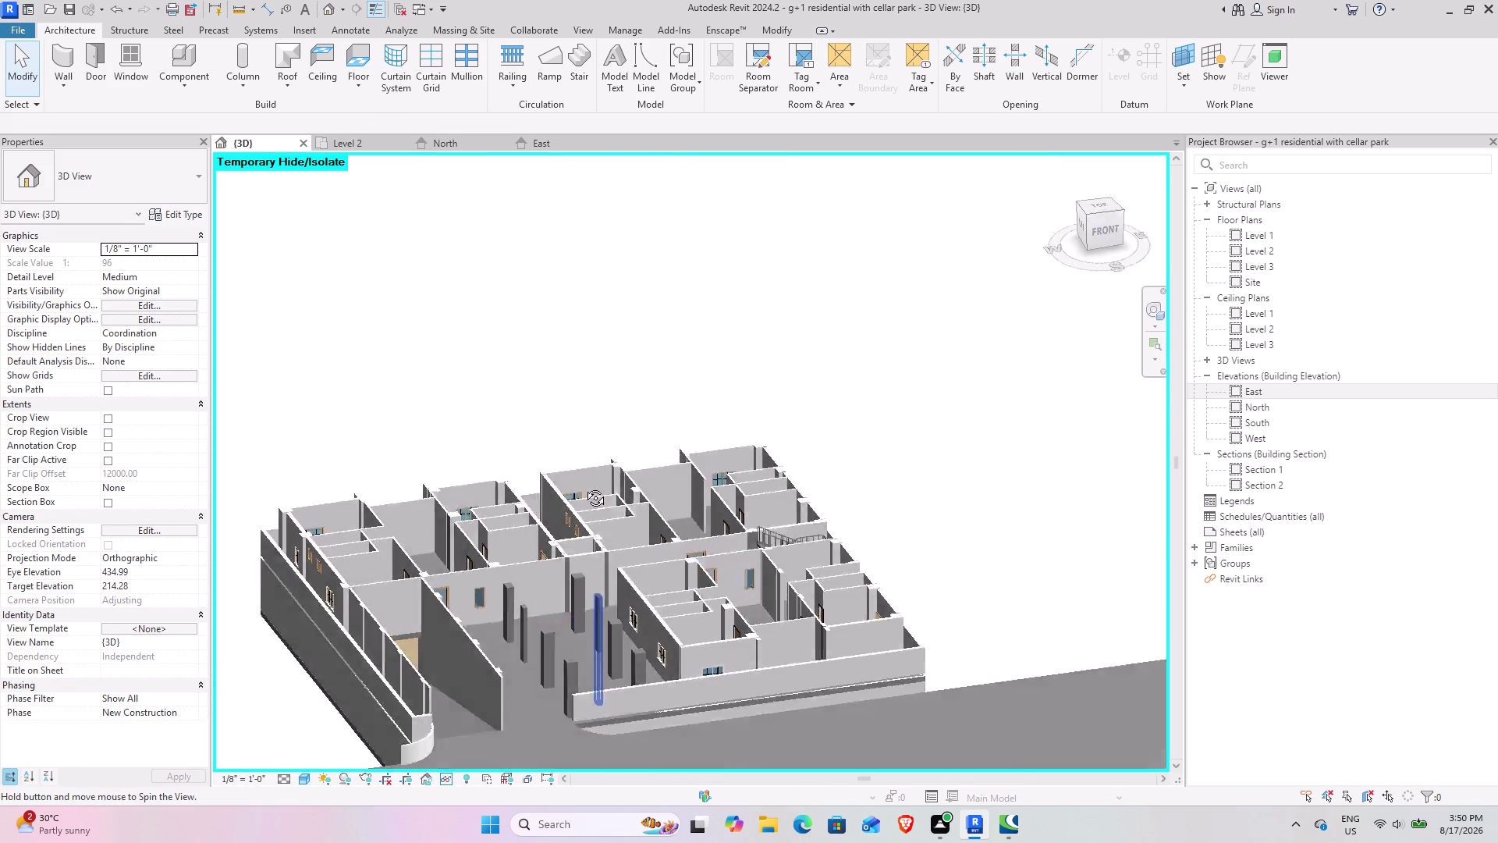
middle_drag(584, 503, 581, 398)
middle_drag(554, 636, 521, 584)
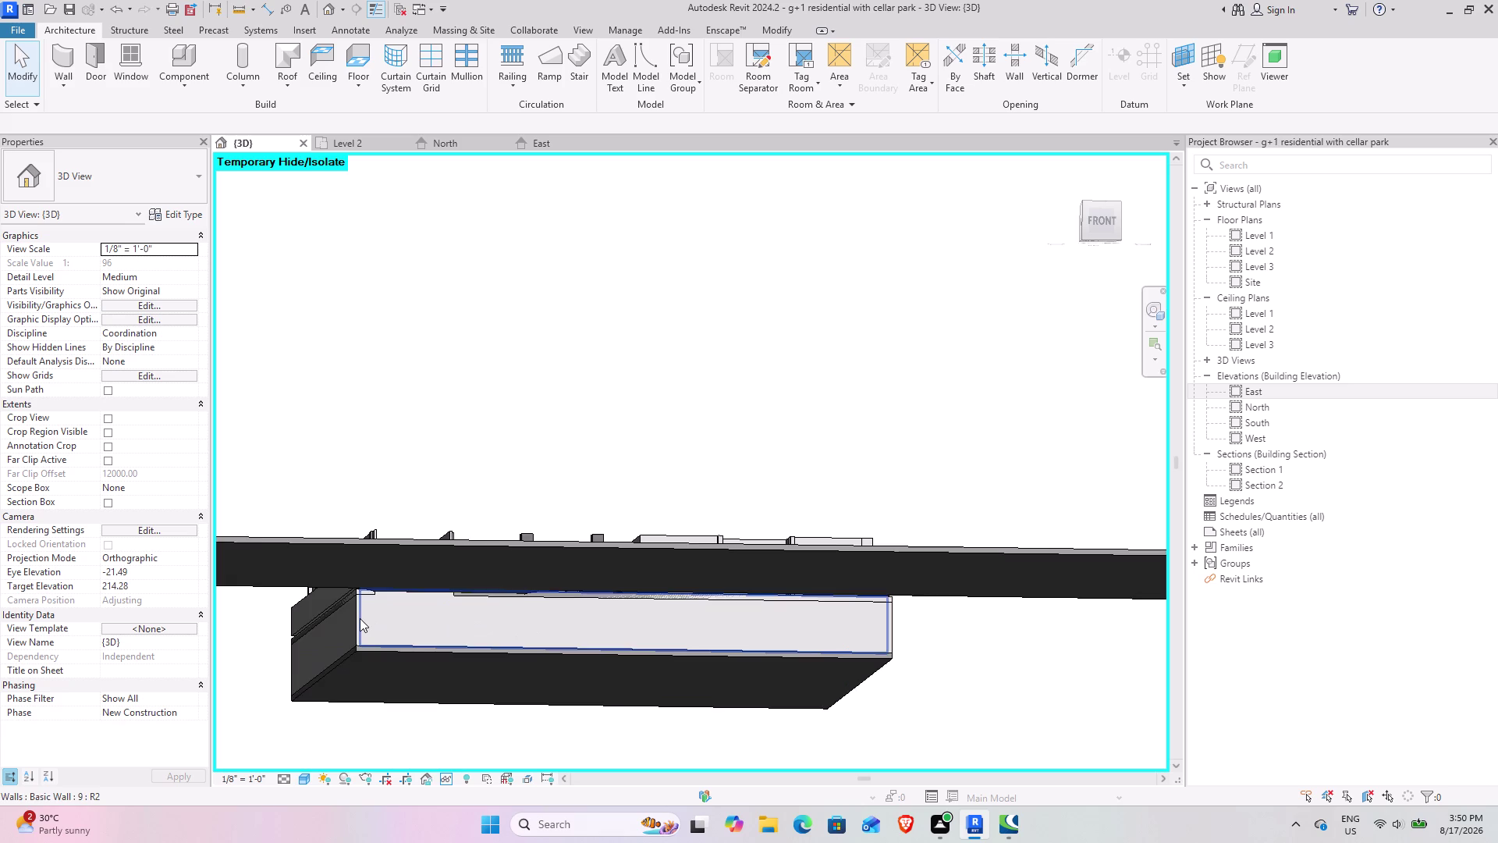
scroll(up, 3)
middle_drag(359, 617, 443, 652)
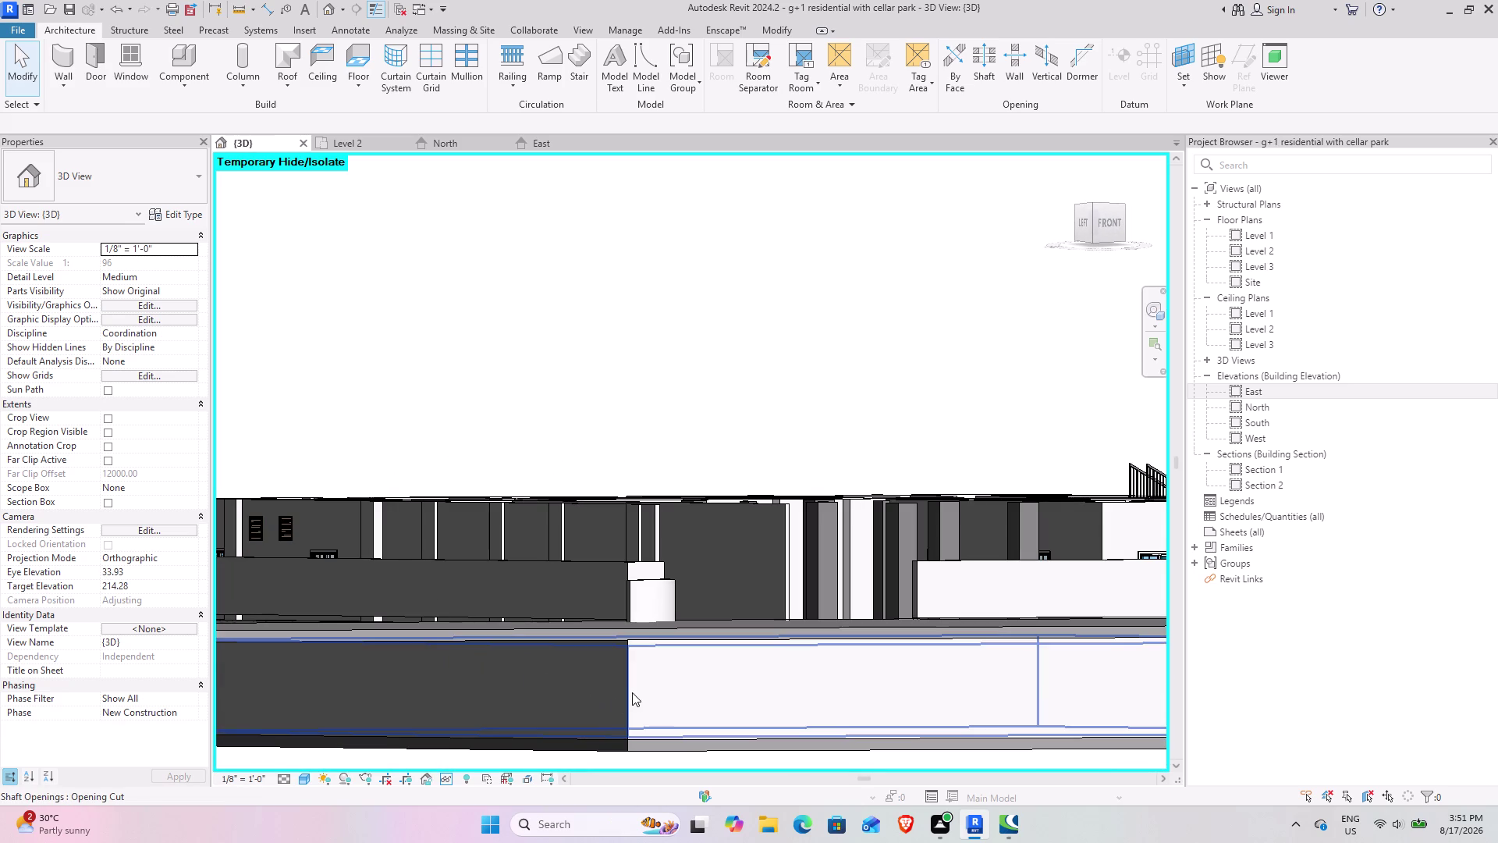
middle_drag(635, 689, 799, 679)
middle_drag(829, 667, 789, 668)
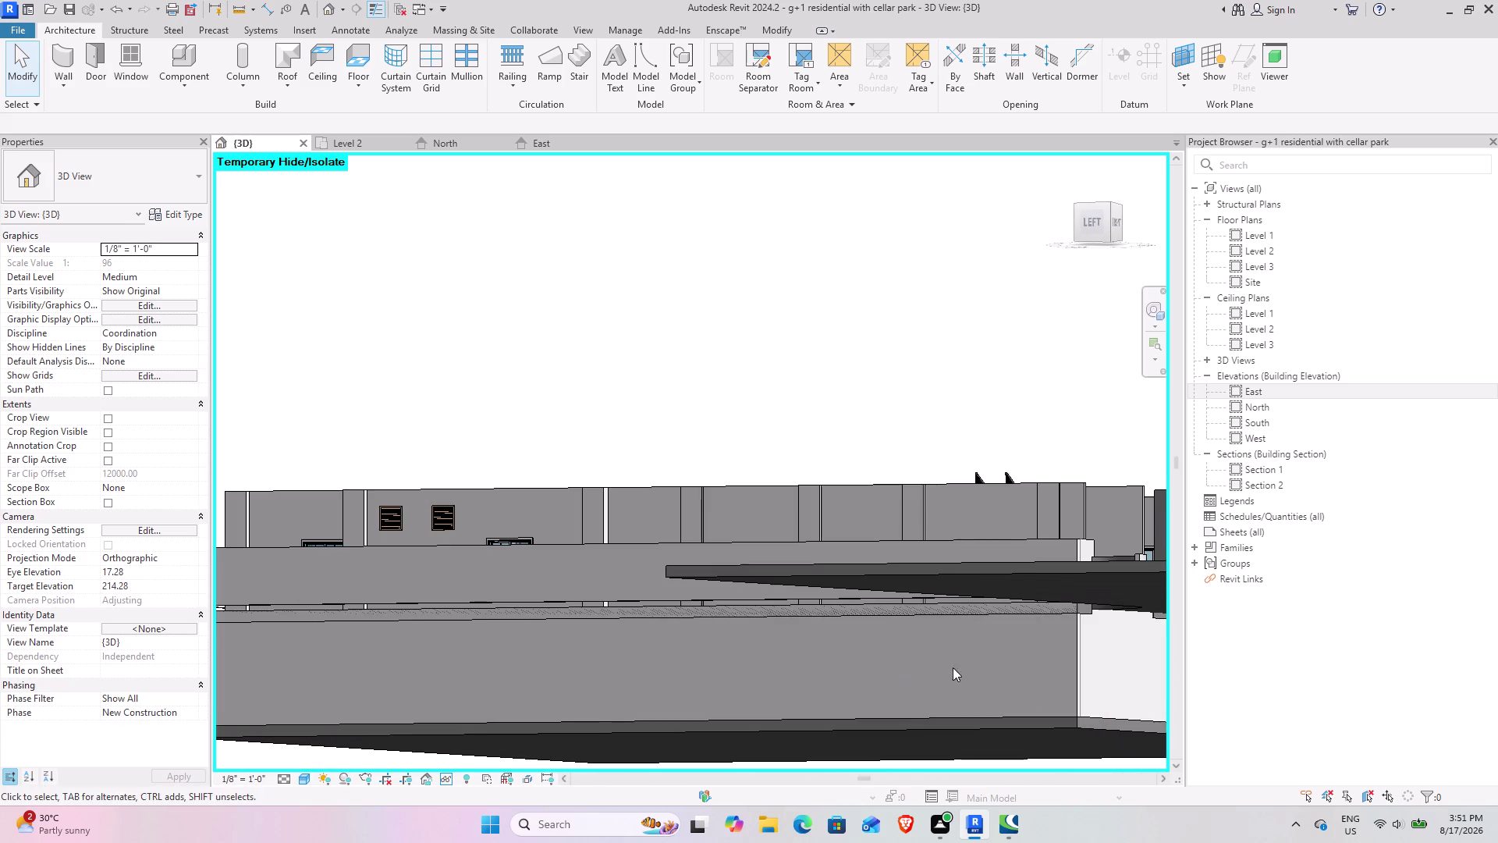
click(1073, 618)
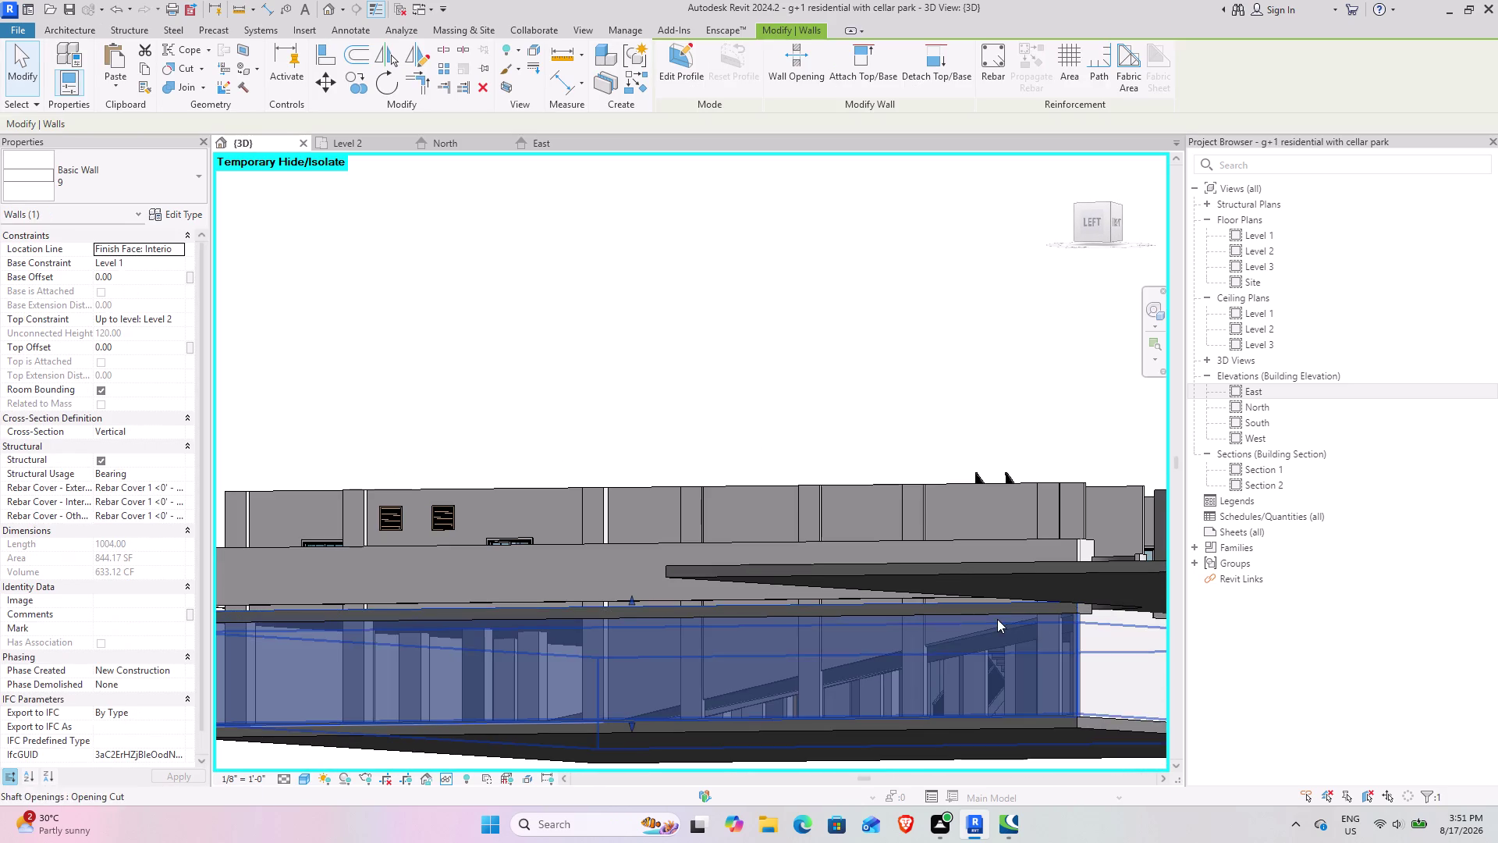
middle_drag(1001, 738, 991, 735)
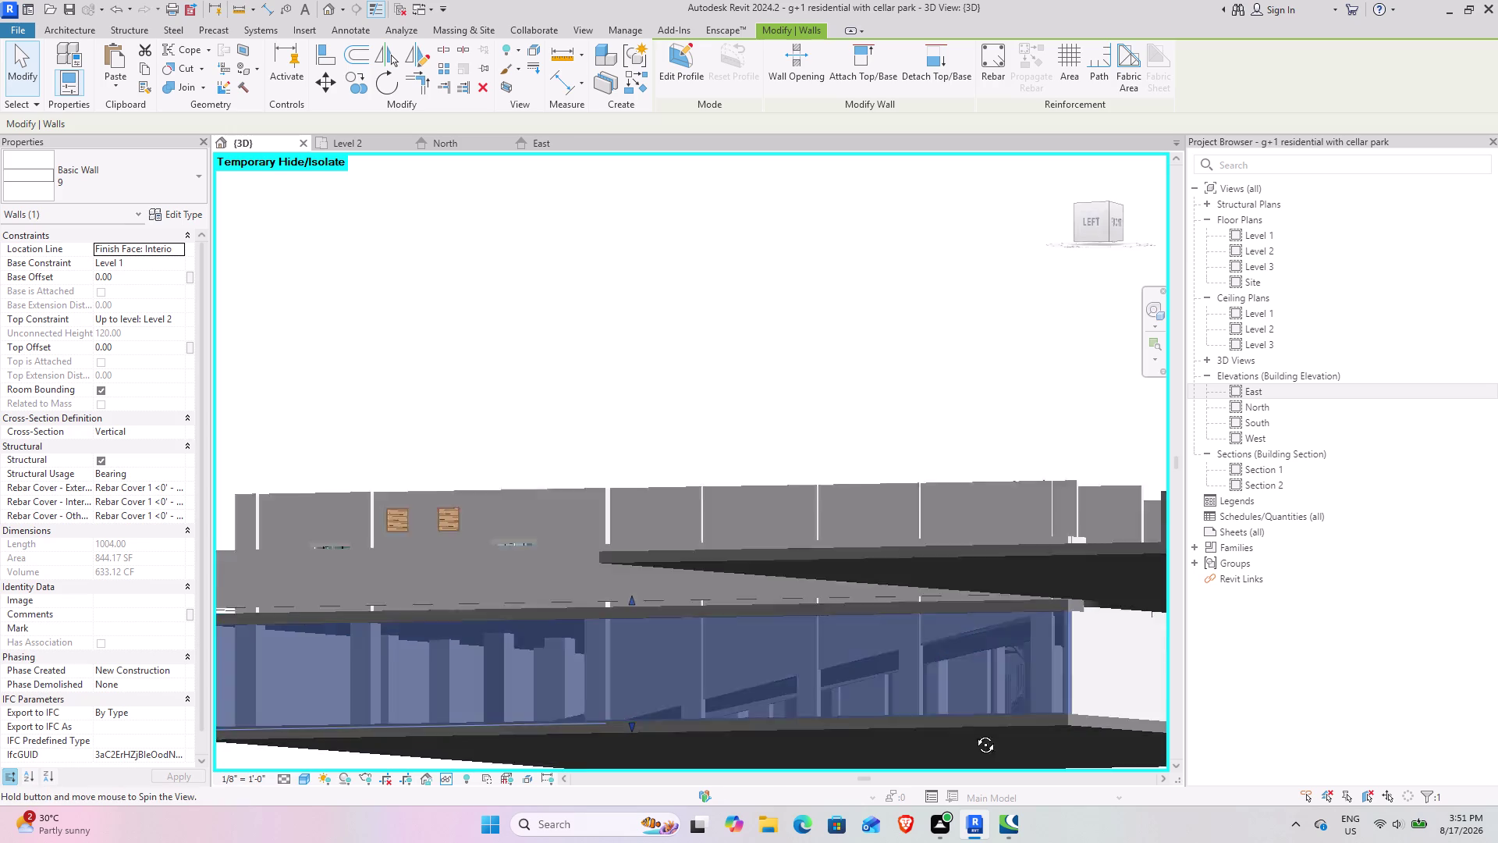
middle_drag(991, 735, 622, 700)
scroll(down, 3)
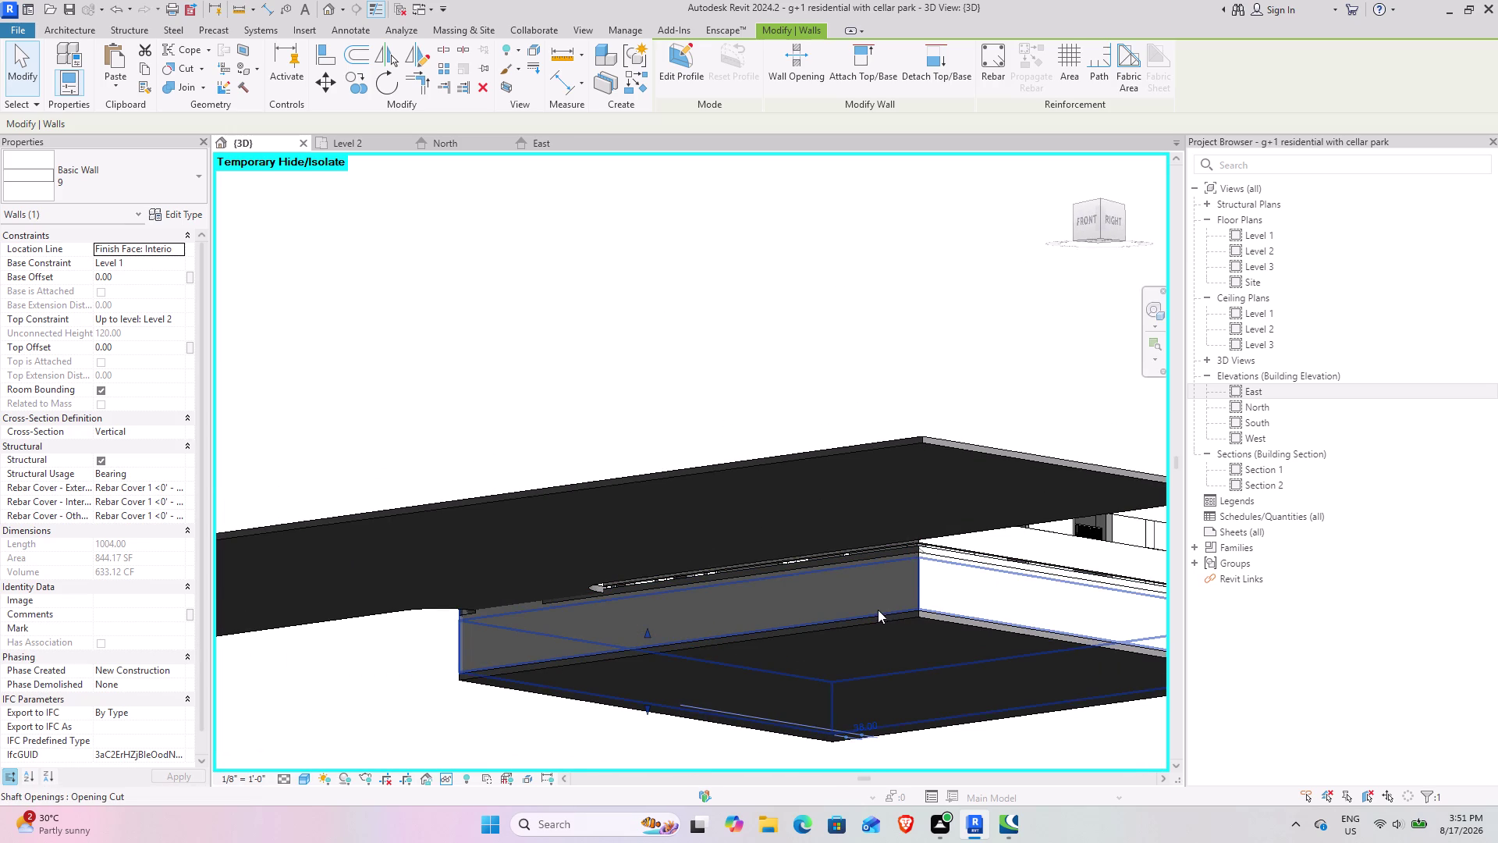
scroll(up, 3)
middle_drag(881, 605, 926, 643)
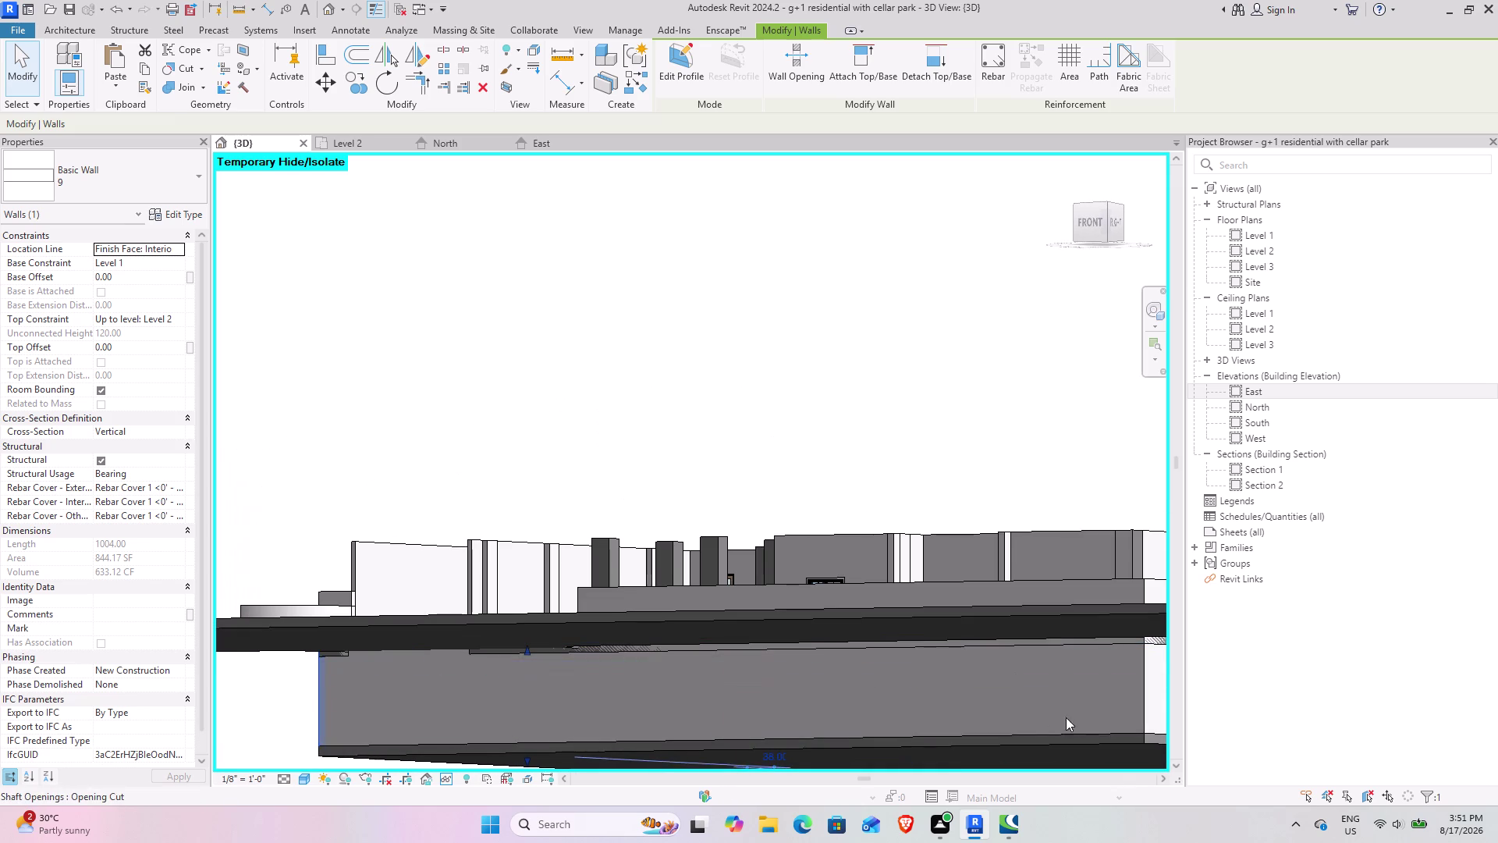
click(1134, 667)
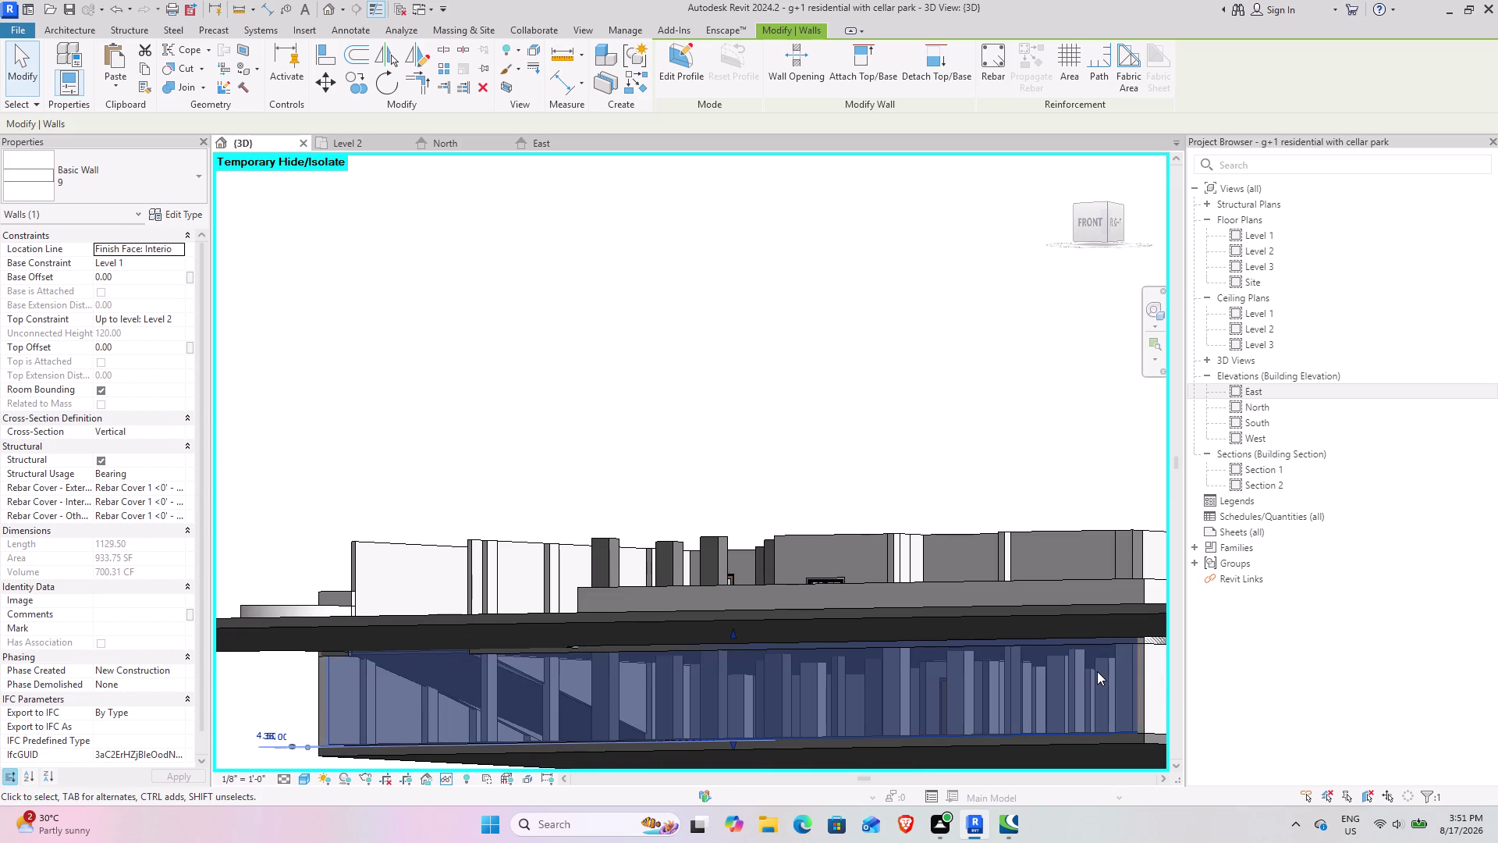
text(hh)
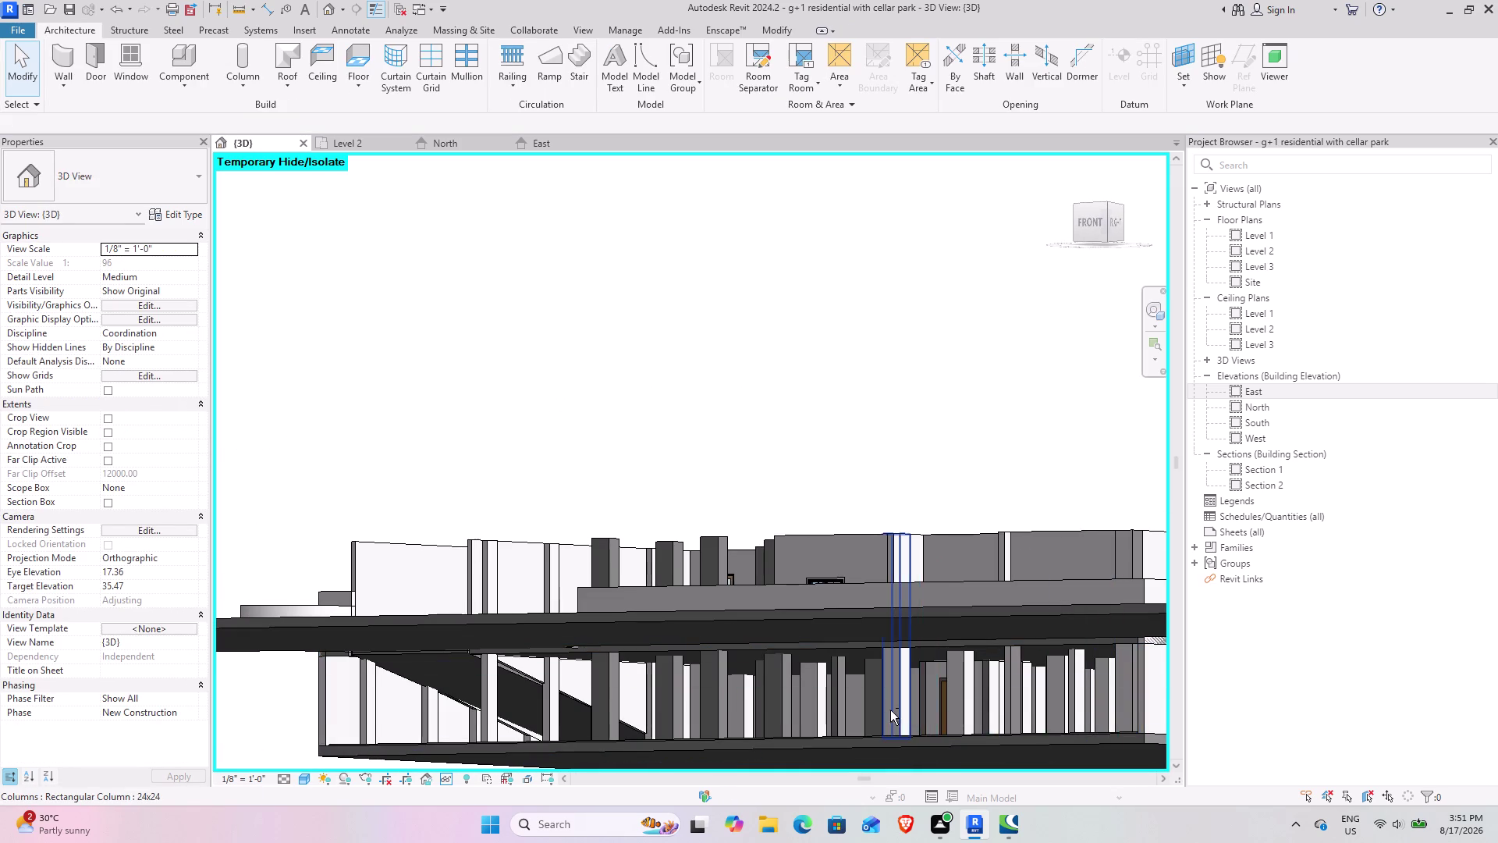
middle_drag(891, 711, 935, 728)
Copy the vision-lite passage door and paste it aligned onto Level 2.
click(989, 732)
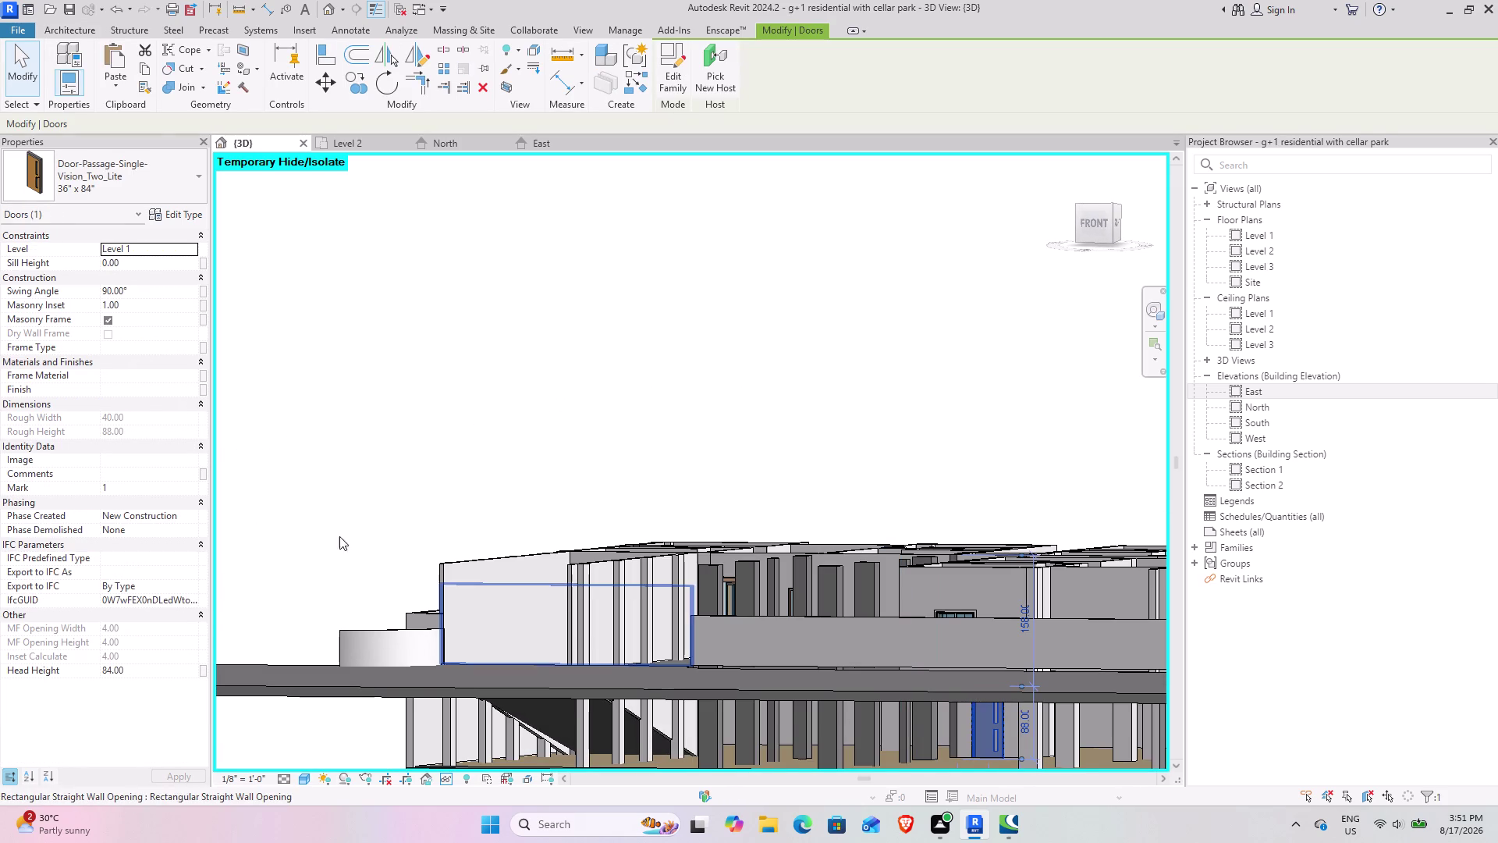
click(150, 69)
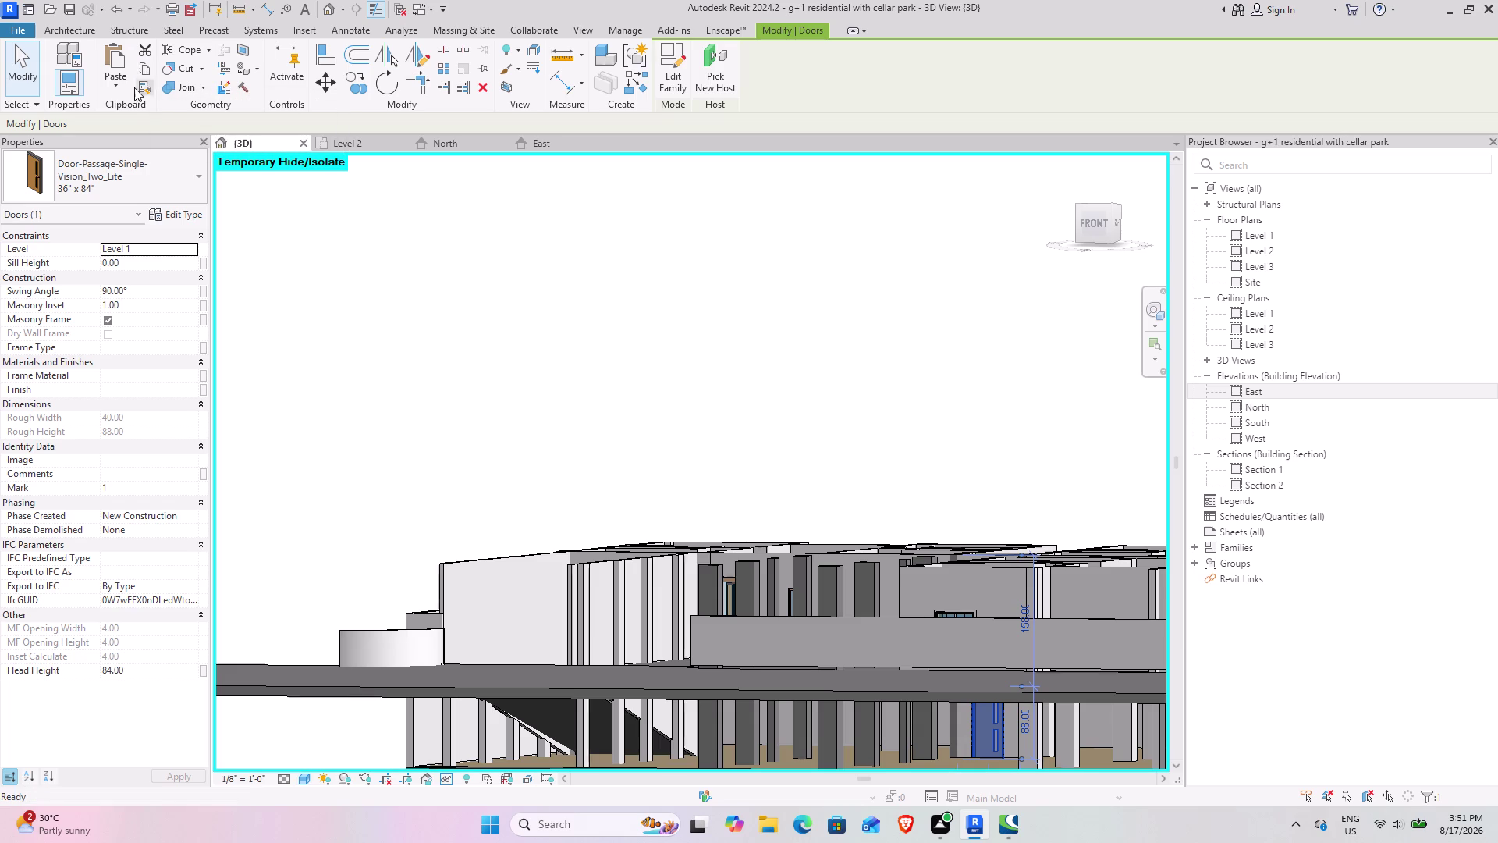
click(121, 93)
click(140, 143)
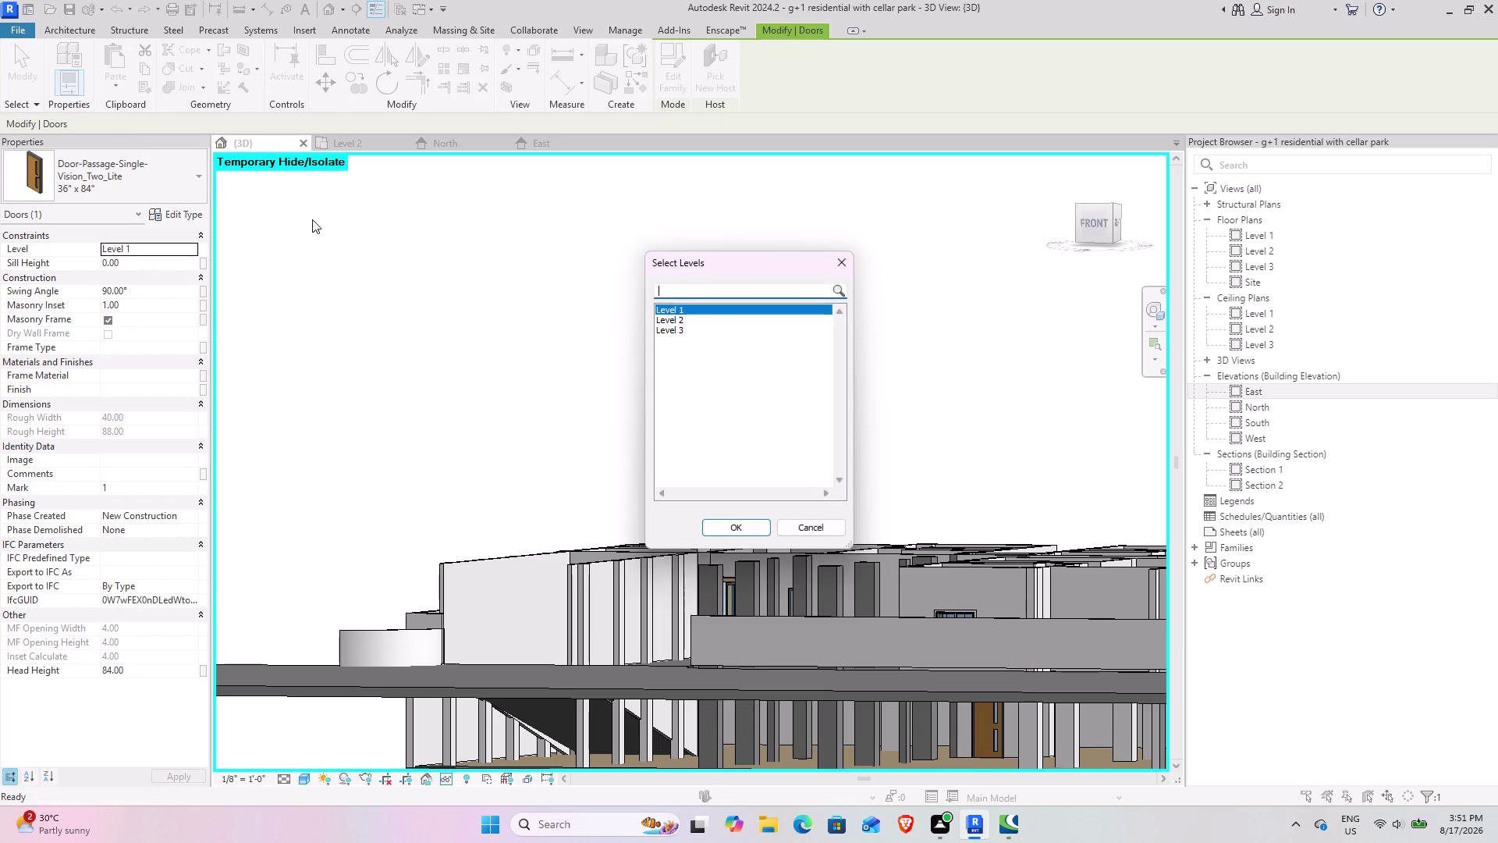
click(711, 318)
click(742, 527)
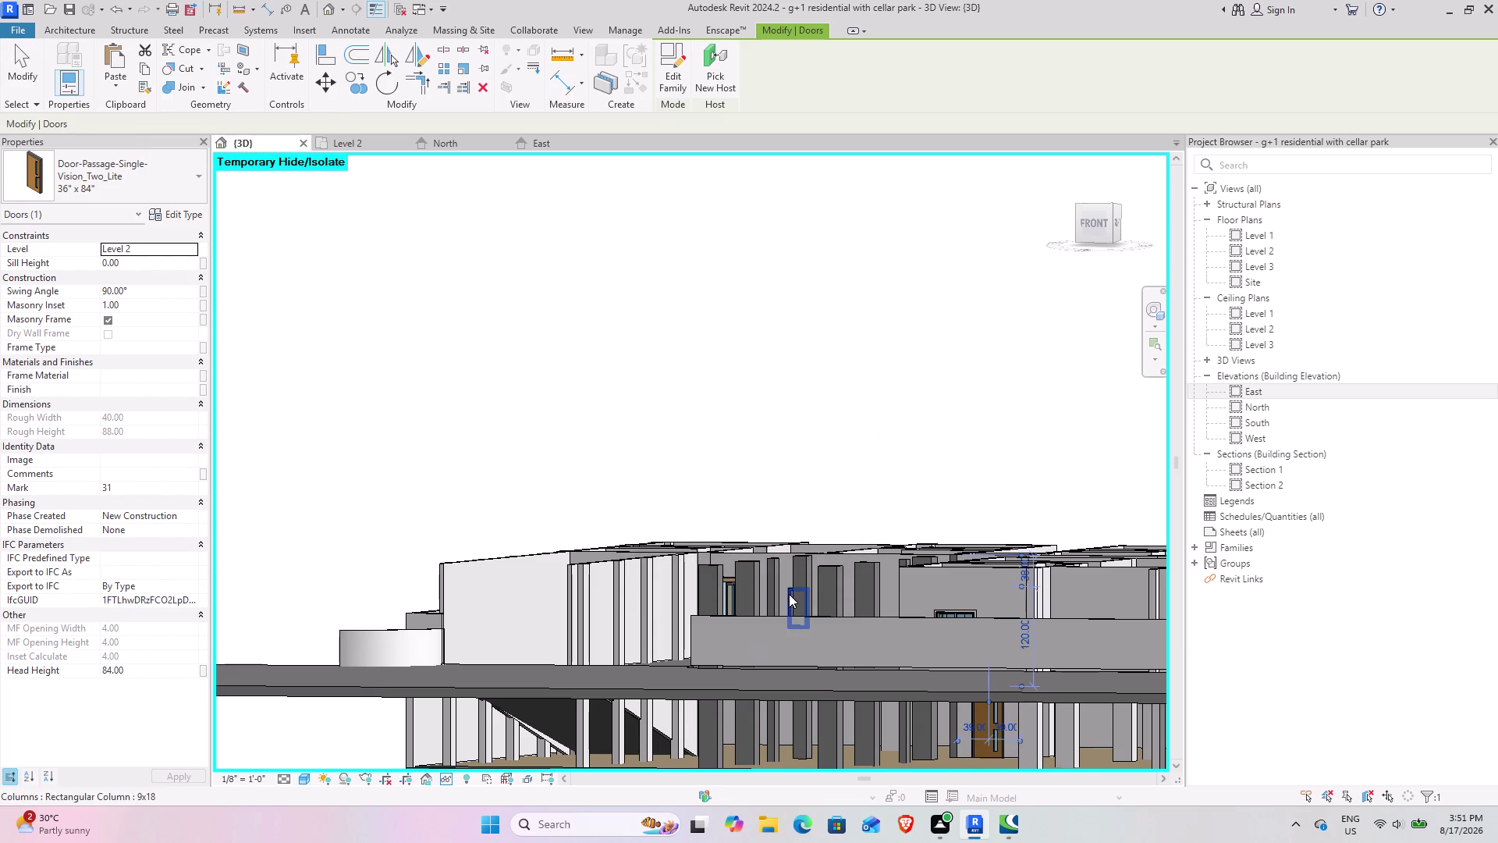
Orbit to review the pasted door from above, clear the selection, and enter HR.
scroll(down, 3)
middle_drag(784, 599, 905, 683)
middle_drag(838, 690, 816, 690)
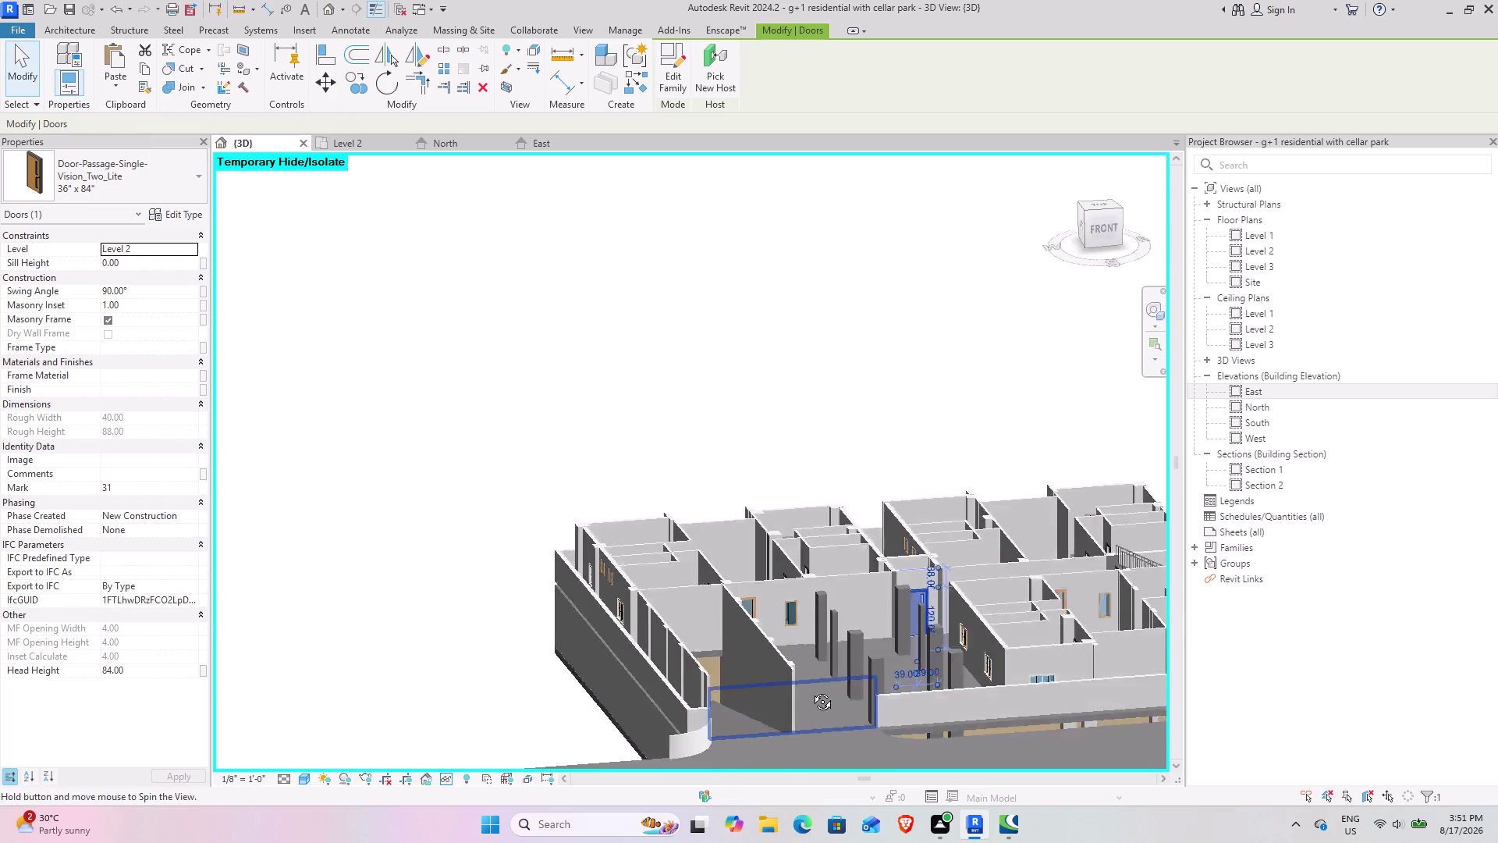
middle_drag(816, 690, 766, 697)
click(852, 631)
drag(822, 651, 862, 675)
click(519, 394)
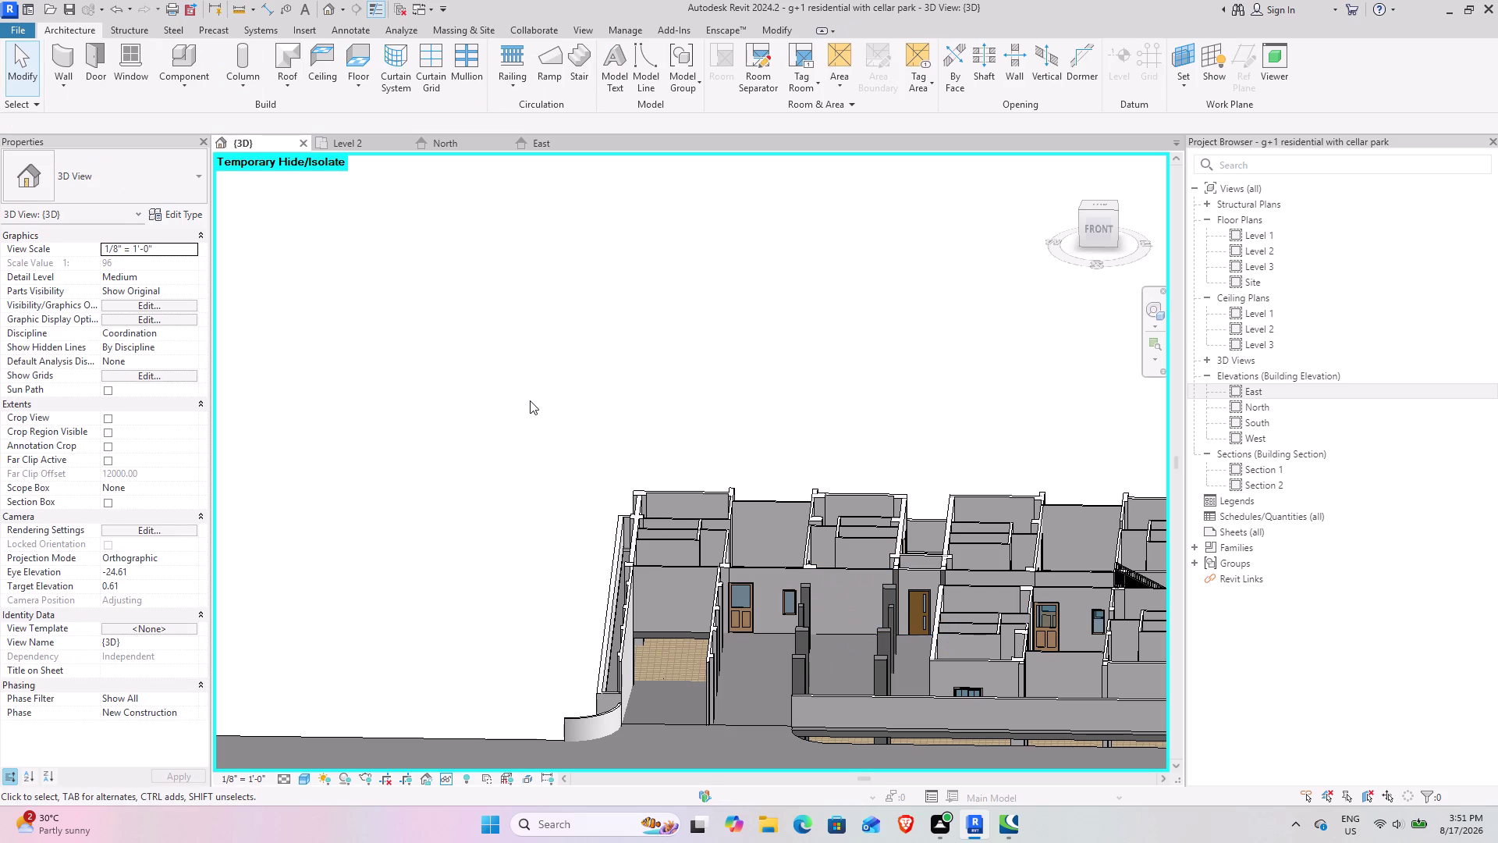
text(hr)
Orbit out over the whole building on the site and look down into the rooms.
scroll(down, 3)
middle_drag(632, 591, 670, 609)
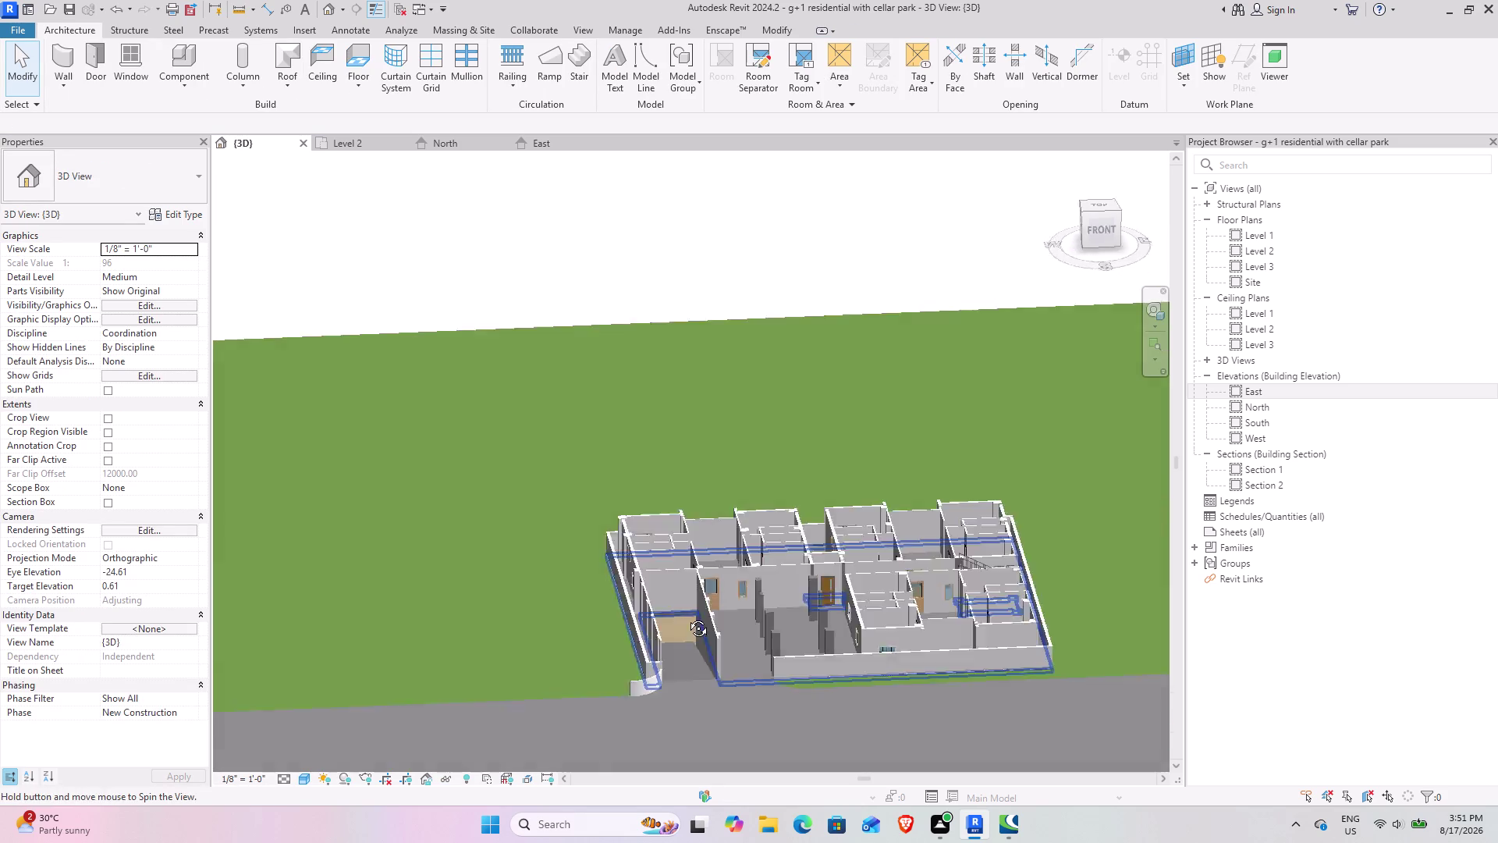
middle_drag(671, 610, 755, 643)
scroll(up, 3)
middle_drag(701, 627, 616, 526)
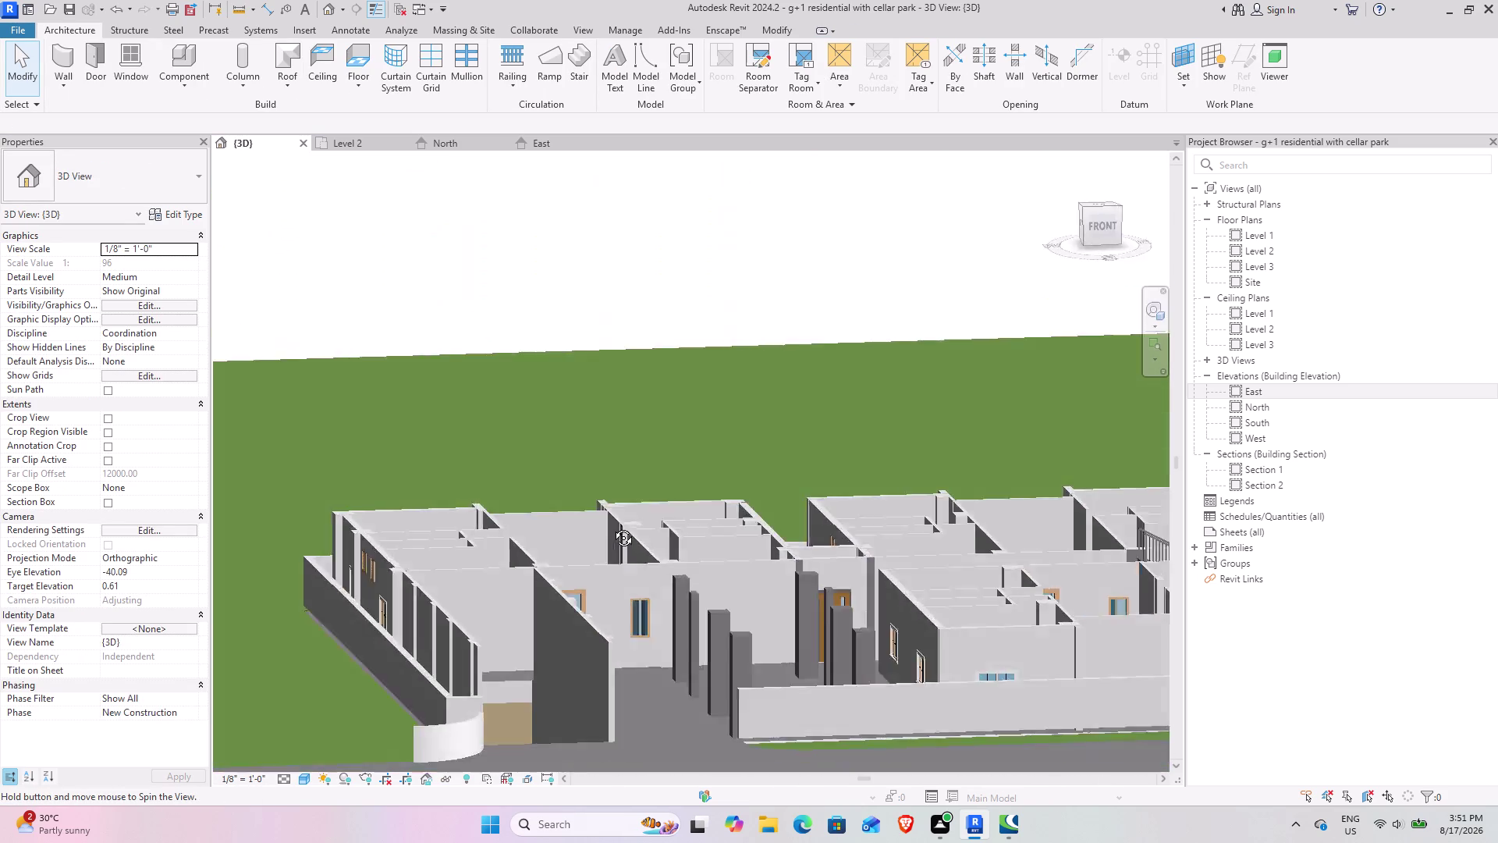
middle_drag(616, 526, 533, 574)
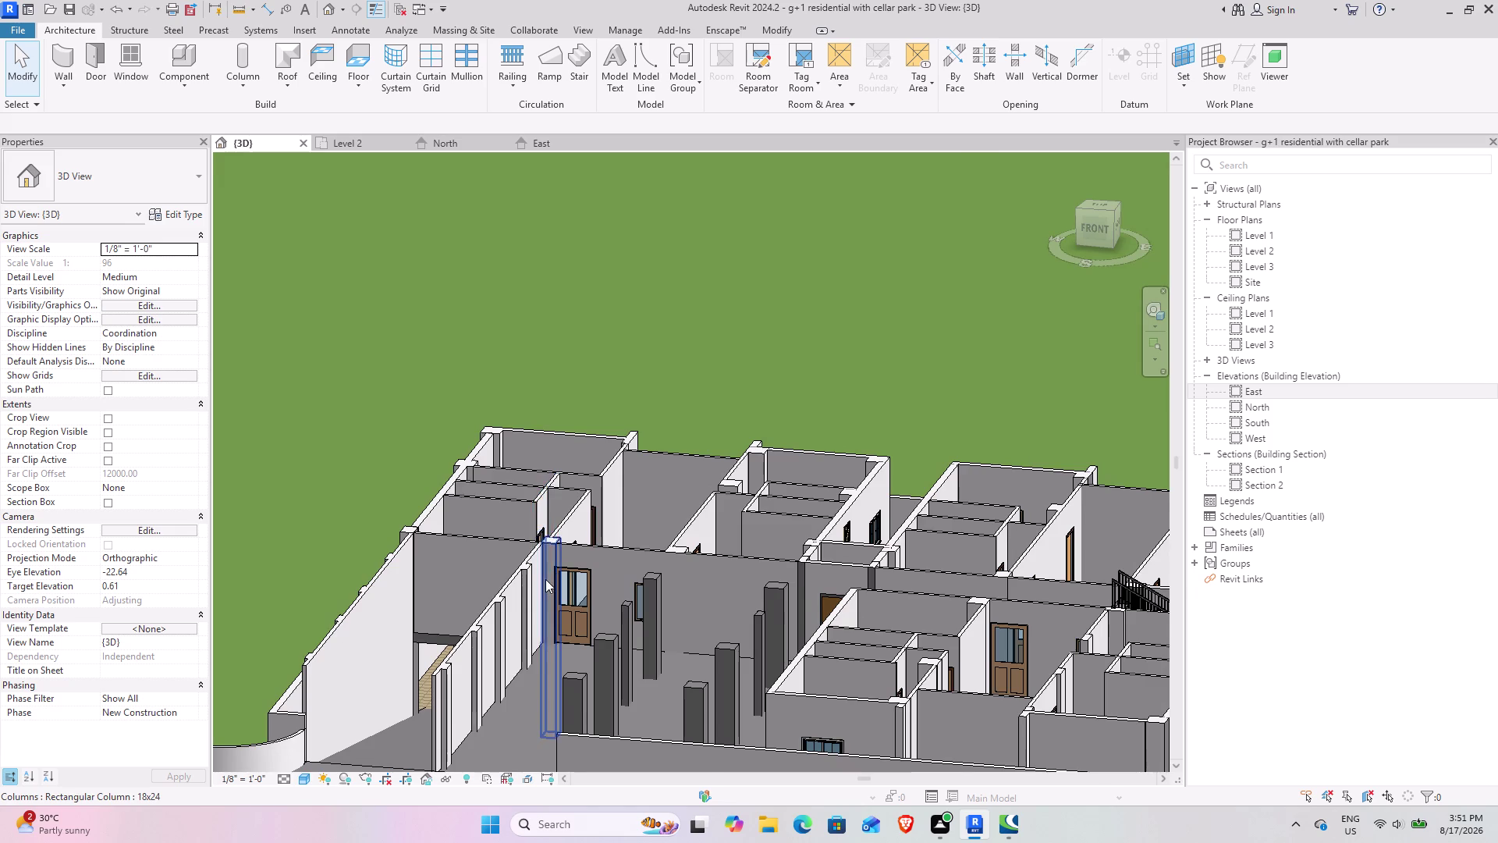
scroll(down, 3)
middle_drag(561, 642, 700, 762)
middle_drag(770, 721, 535, 722)
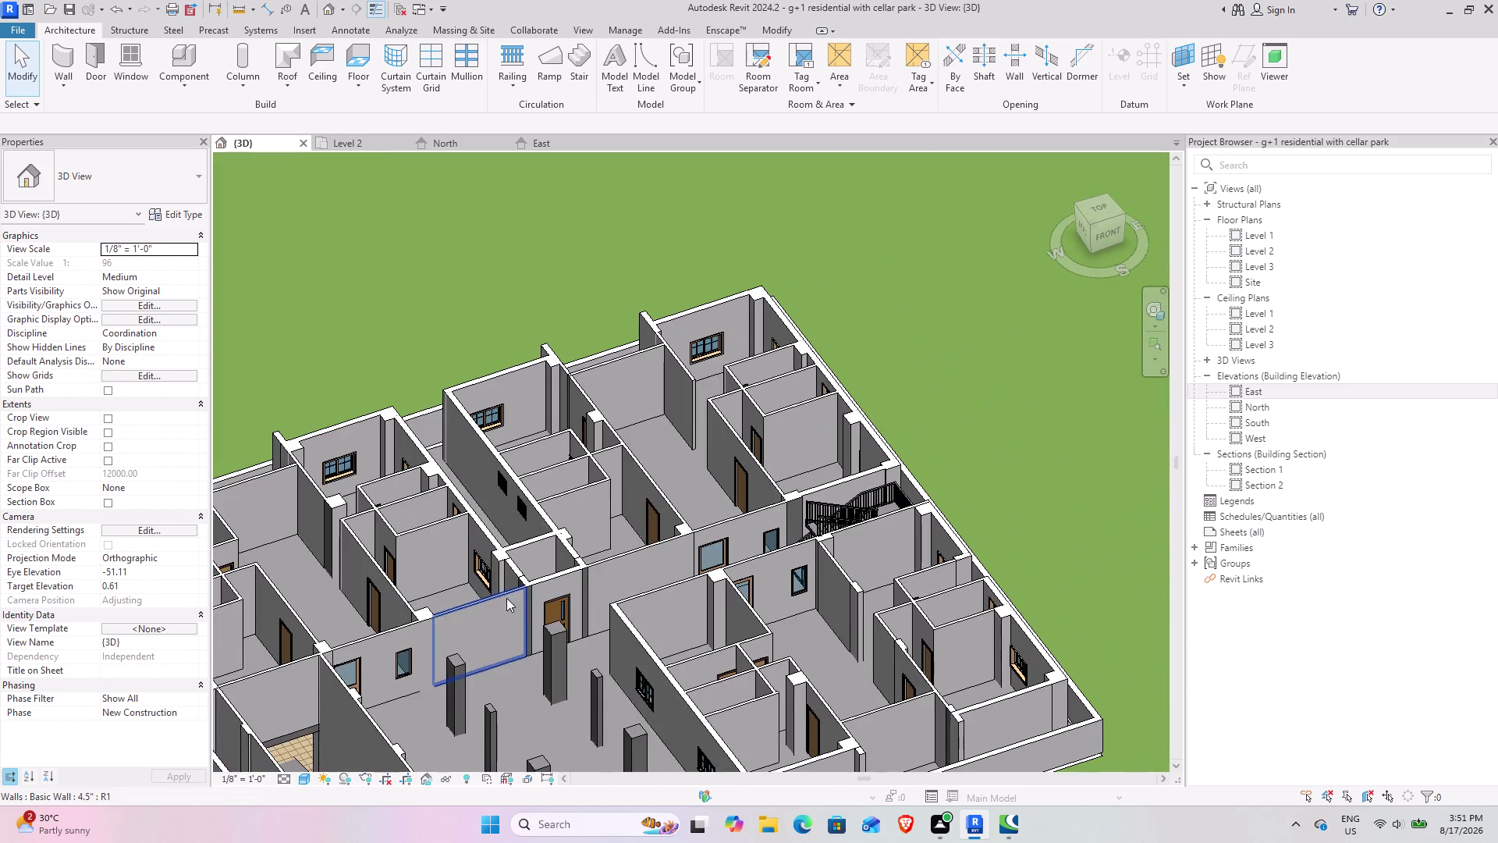
Orbit overhead on the Level 1 layout and center the doors and stair.
scroll(up, 3)
middle_drag(590, 628, 660, 793)
middle_drag(615, 693, 698, 737)
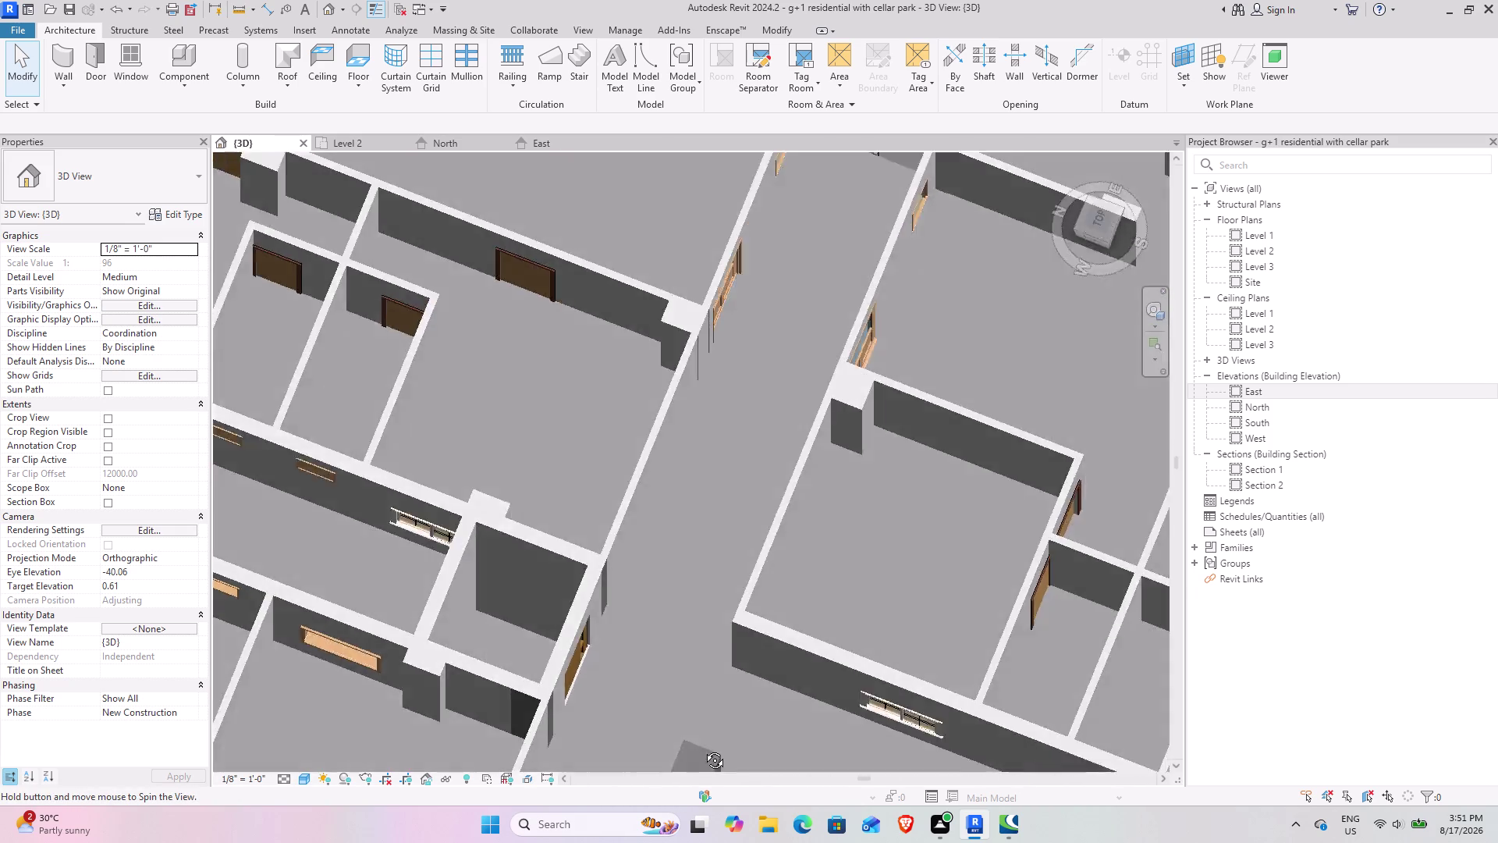
middle_drag(697, 738, 474, 545)
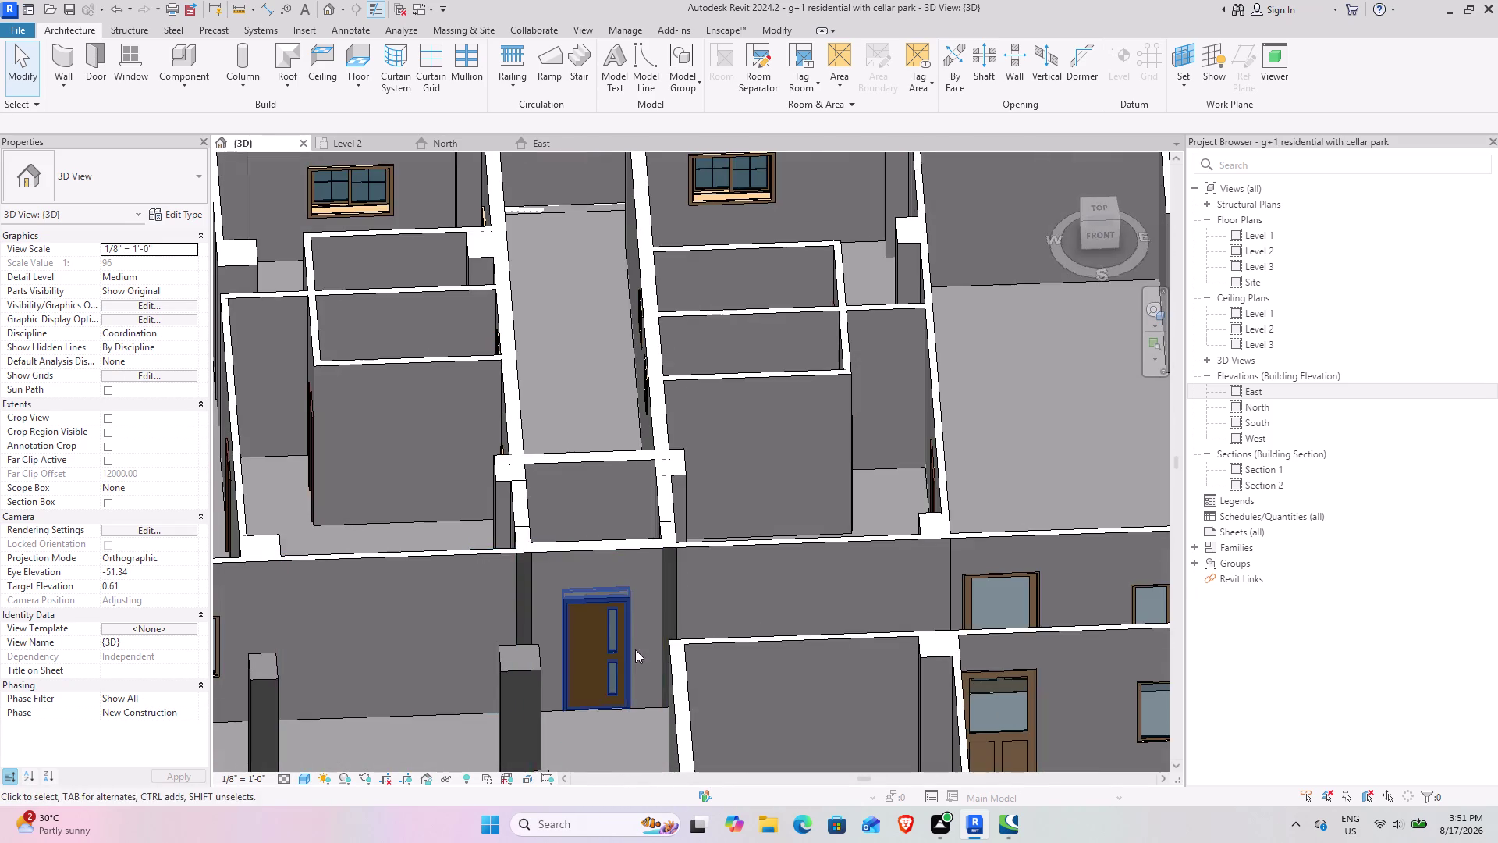
scroll(up, 3)
middle_drag(596, 664, 595, 575)
scroll(down, 3)
middle_drag(1028, 606, 619, 536)
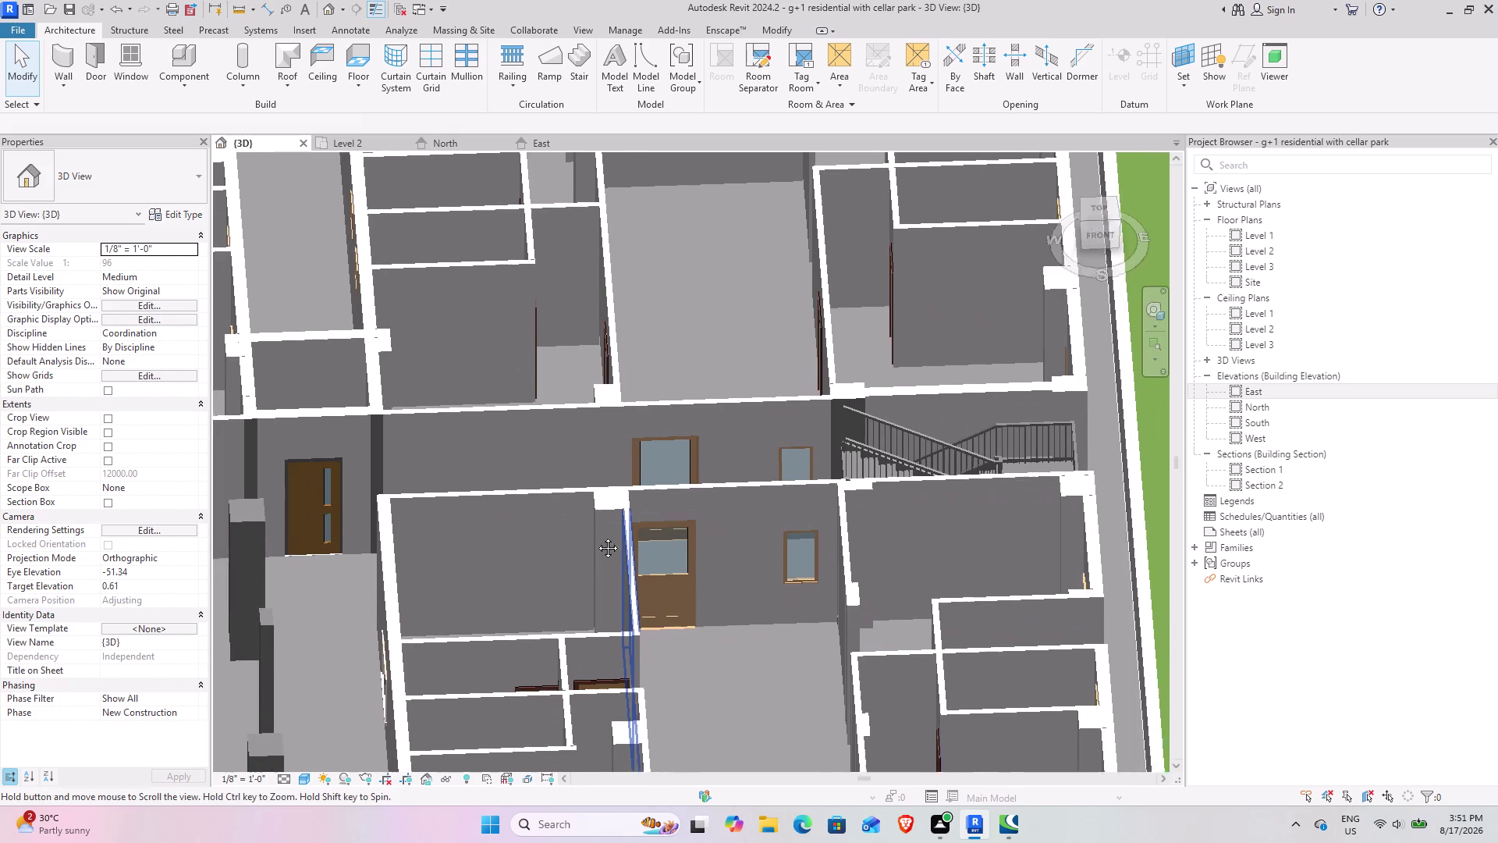
middle_drag(619, 536, 580, 539)
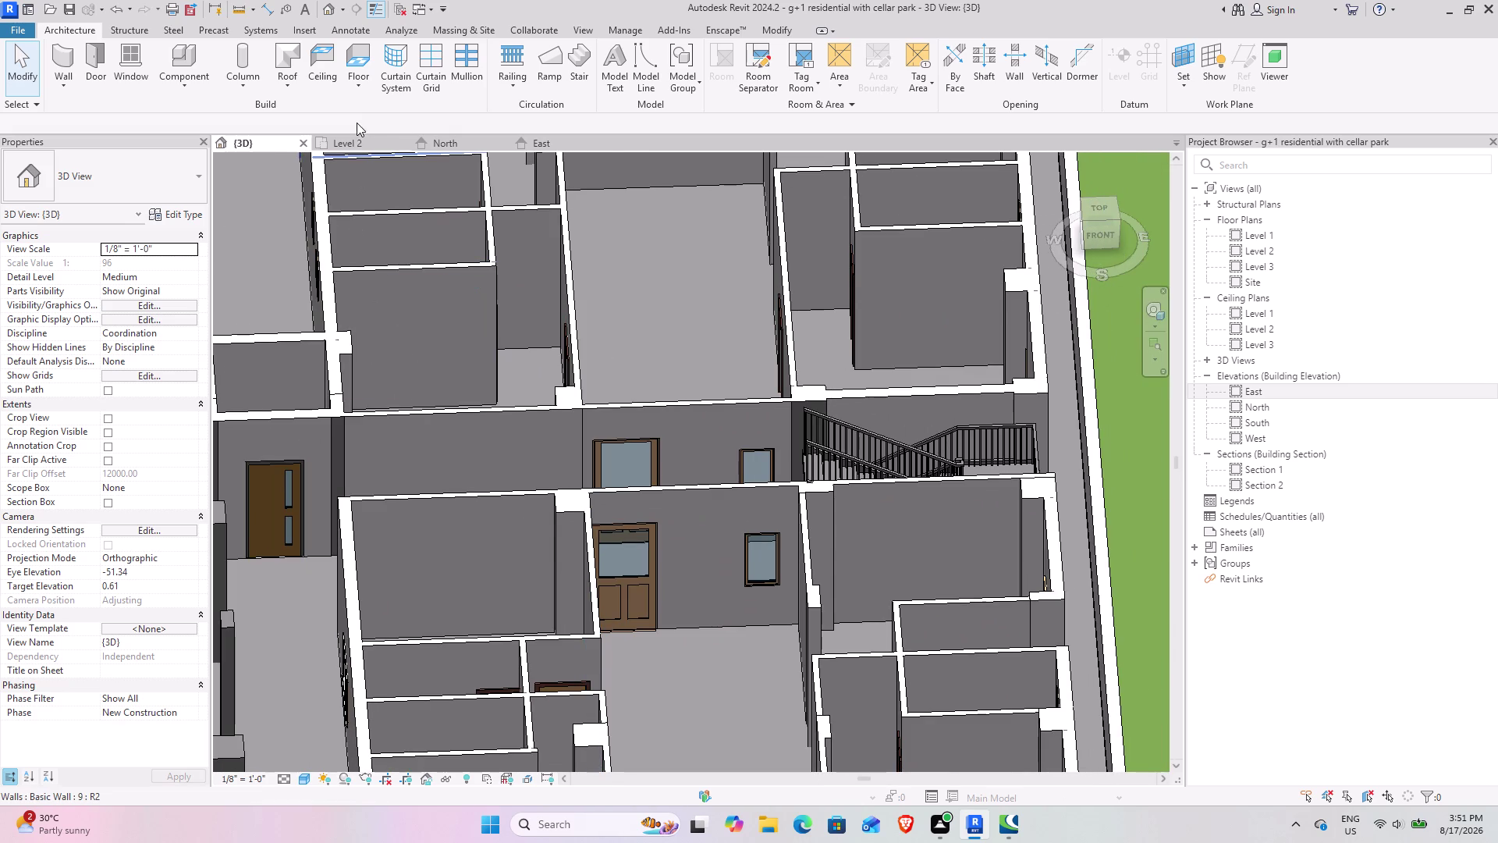
Open the Level 2 floor plan and pan past the bedroom to the bathroom walls.
click(358, 151)
click(358, 150)
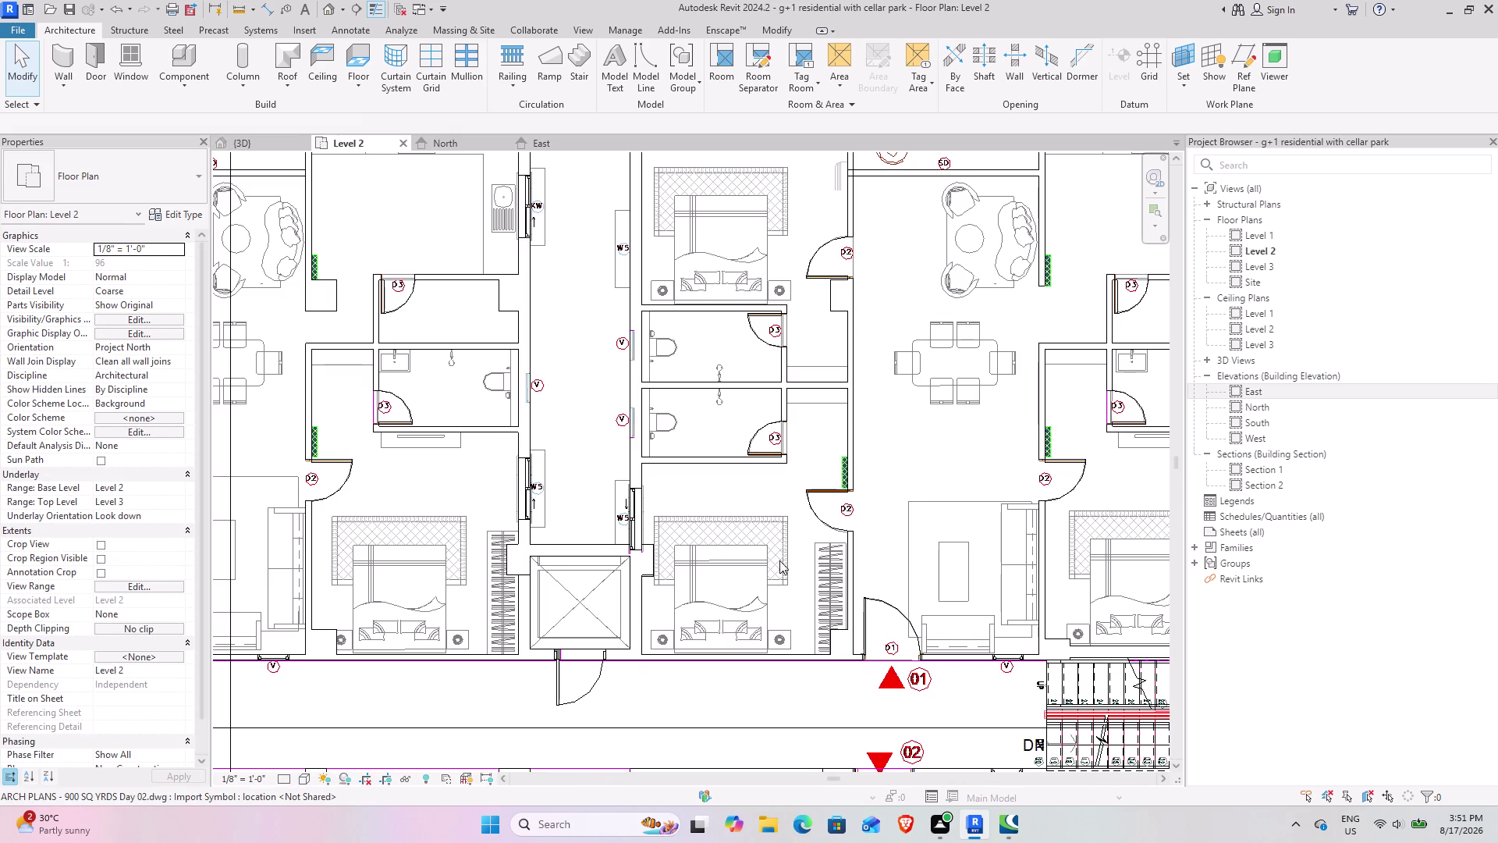
scroll(down, 3)
middle_drag(619, 614, 866, 672)
middle_drag(657, 578, 837, 617)
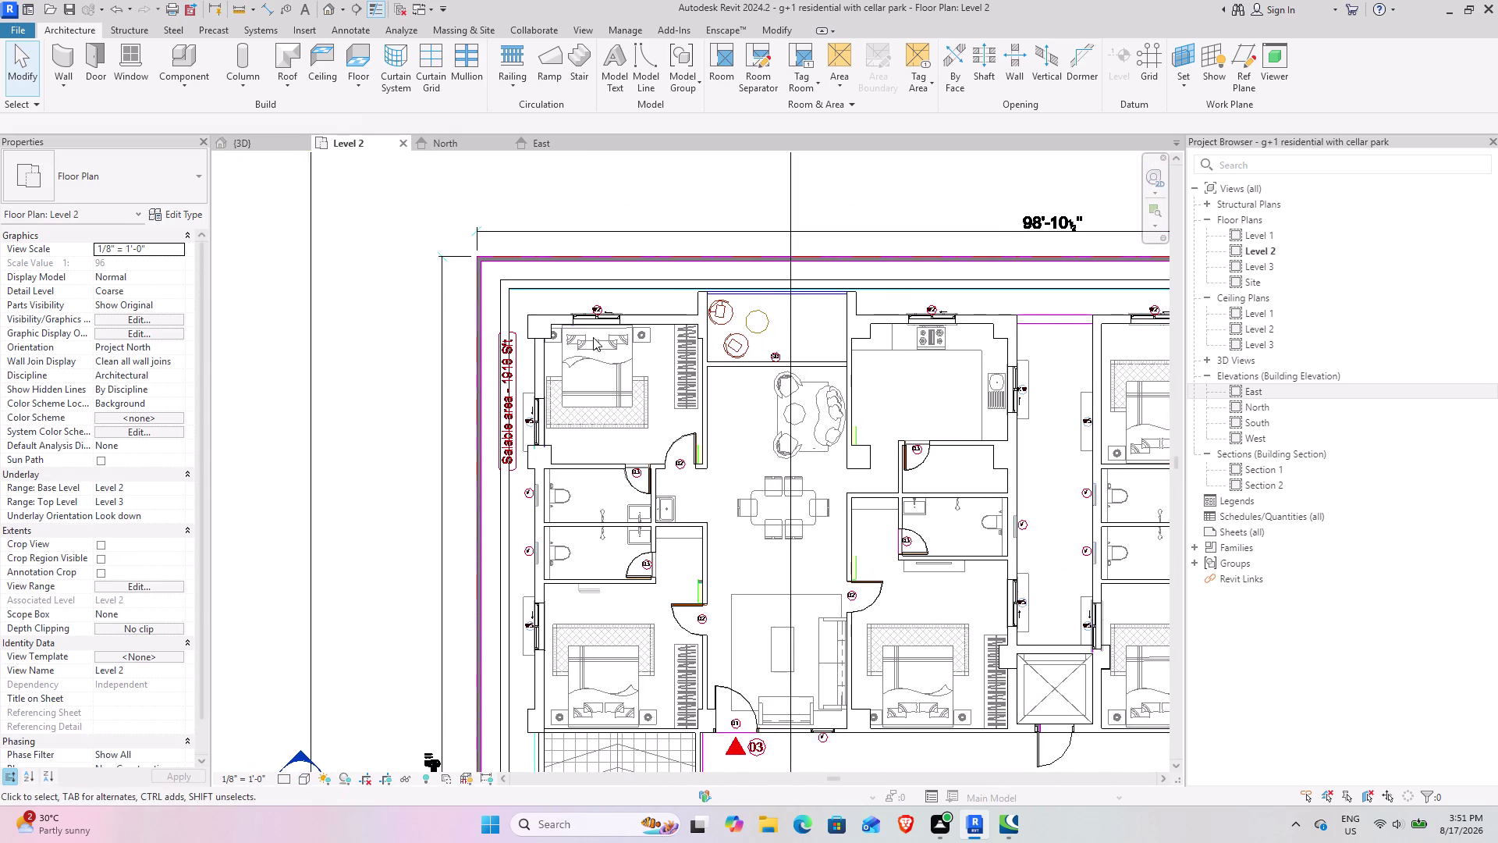
scroll(up, 3)
scroll(up, 3)
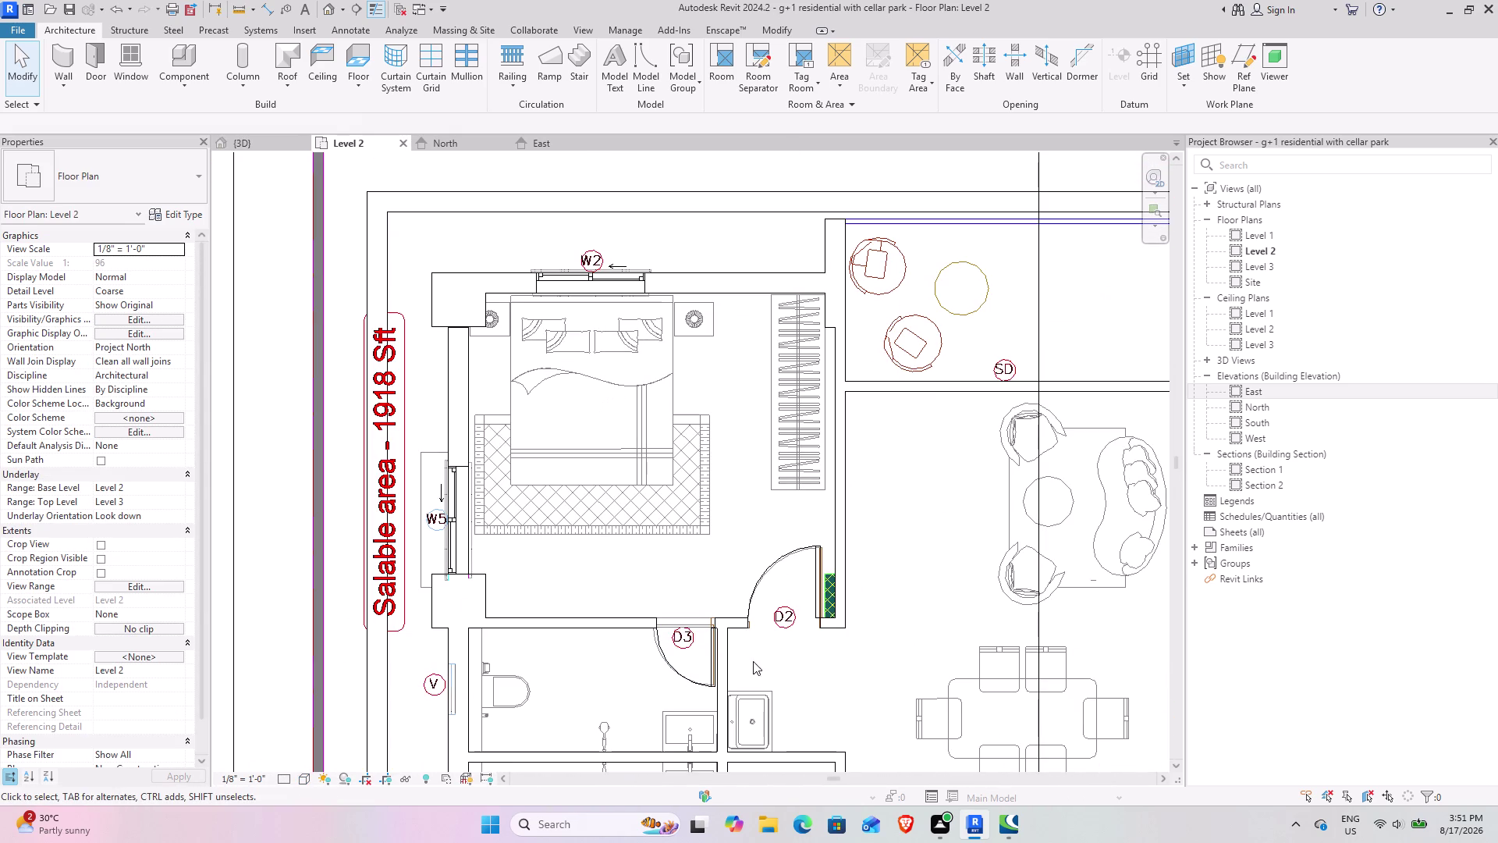
middle_drag(542, 698, 725, 555)
scroll(up, 3)
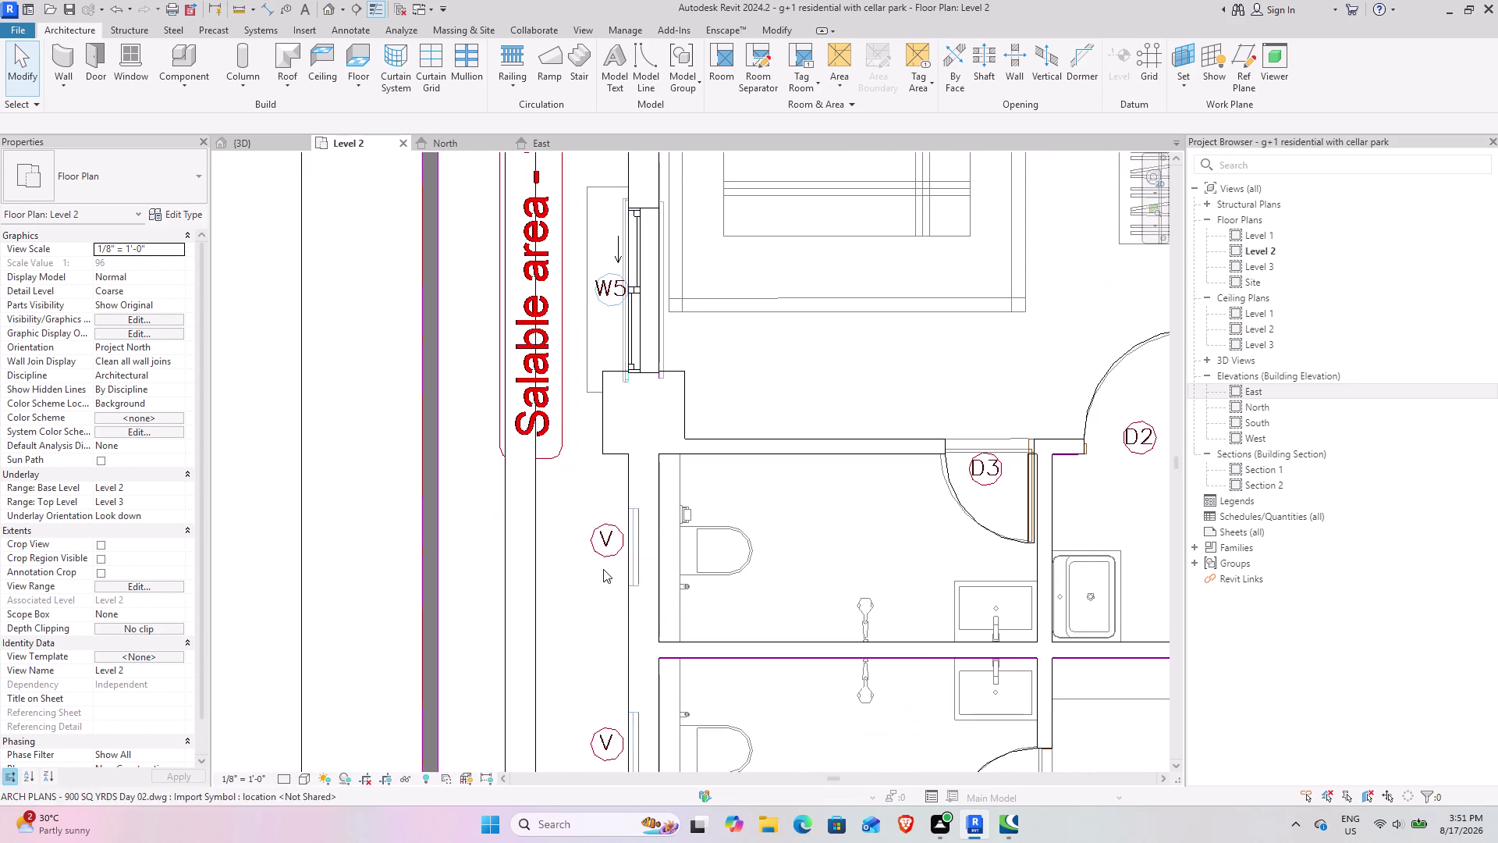
scroll(up, 3)
middle_drag(673, 561, 585, 348)
Pan over both Level 2 bathrooms with their V and W5 windows, then return to 3D.
scroll(down, 3)
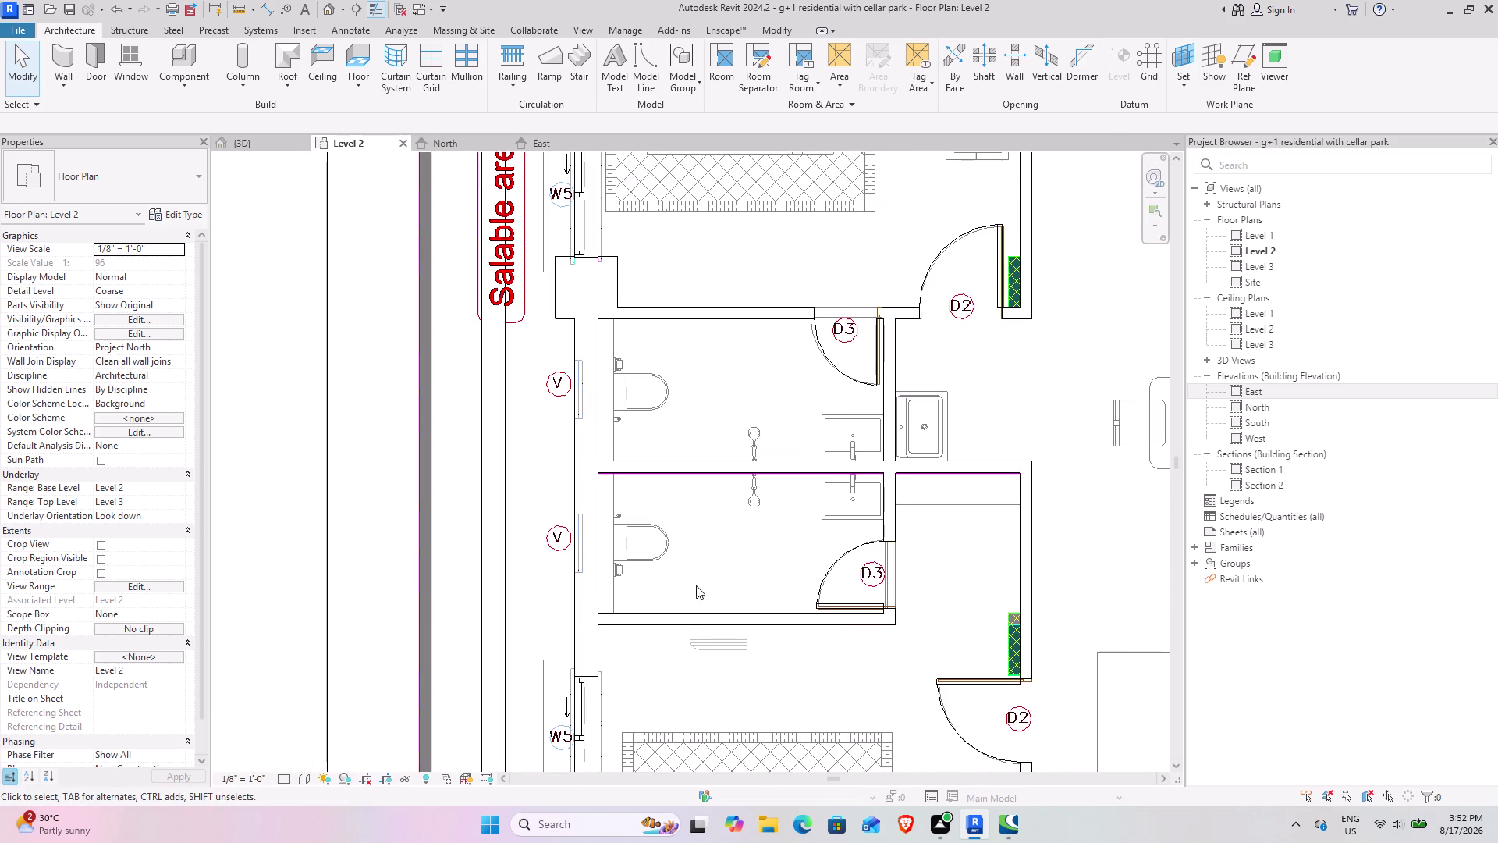
middle_drag(733, 568, 664, 548)
scroll(down, 3)
middle_drag(928, 545, 863, 543)
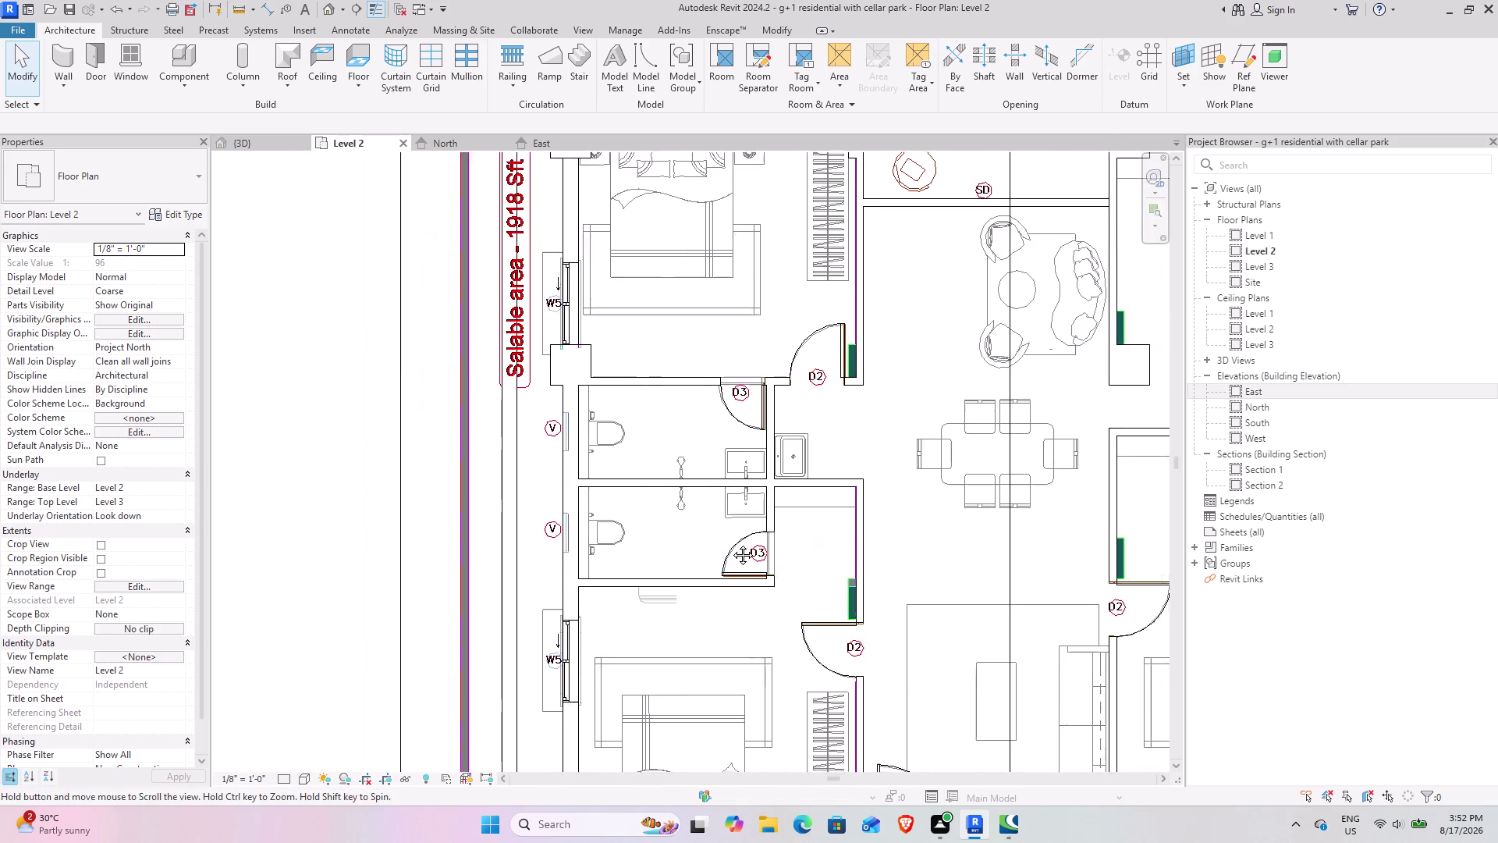
middle_drag(863, 543, 493, 581)
scroll(up, 3)
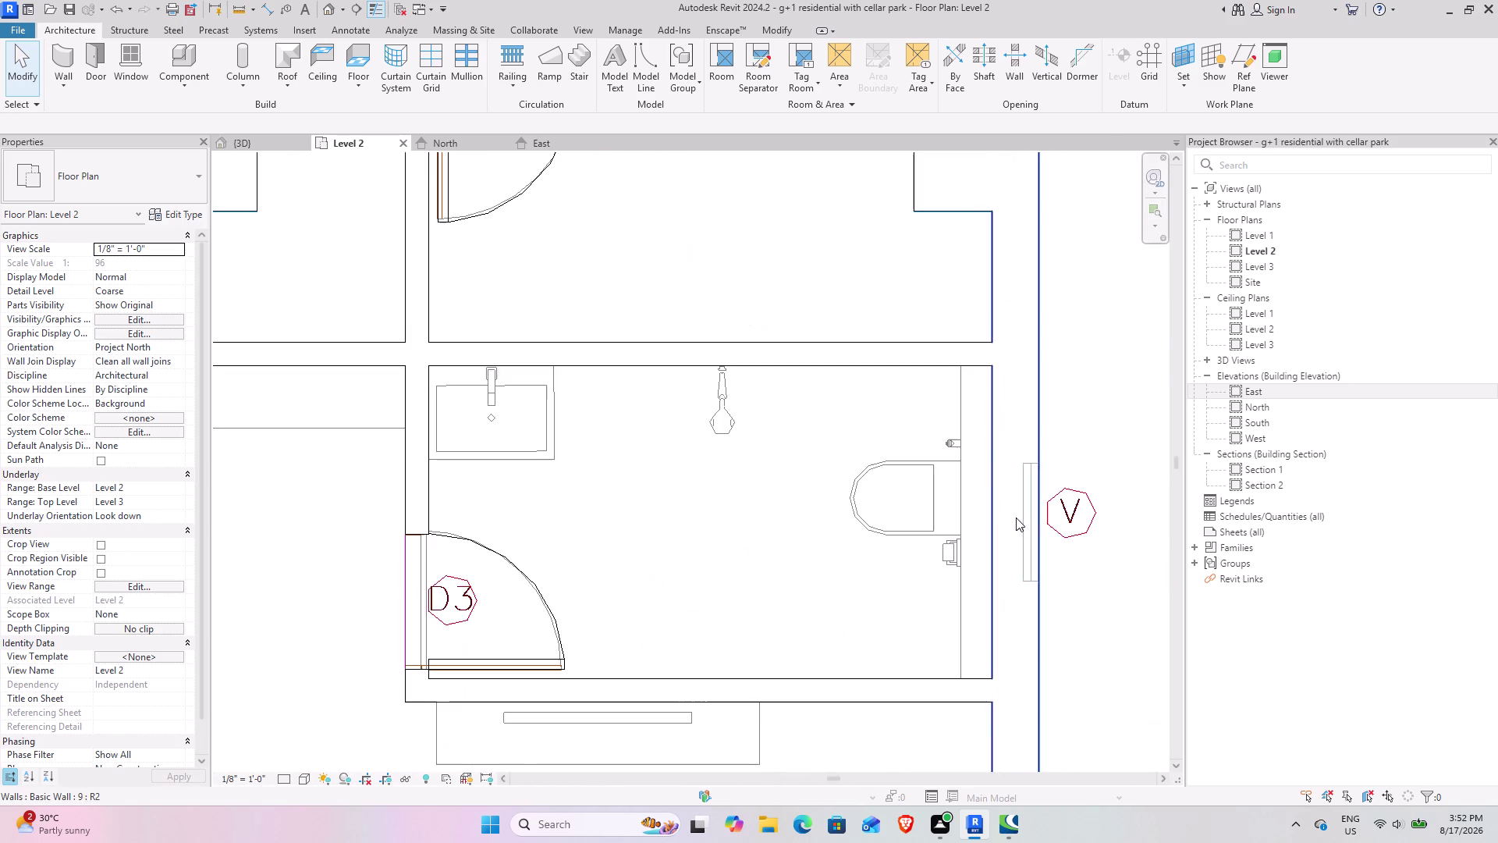
scroll(down, 3)
middle_drag(1022, 543, 944, 444)
middle_drag(952, 461, 921, 661)
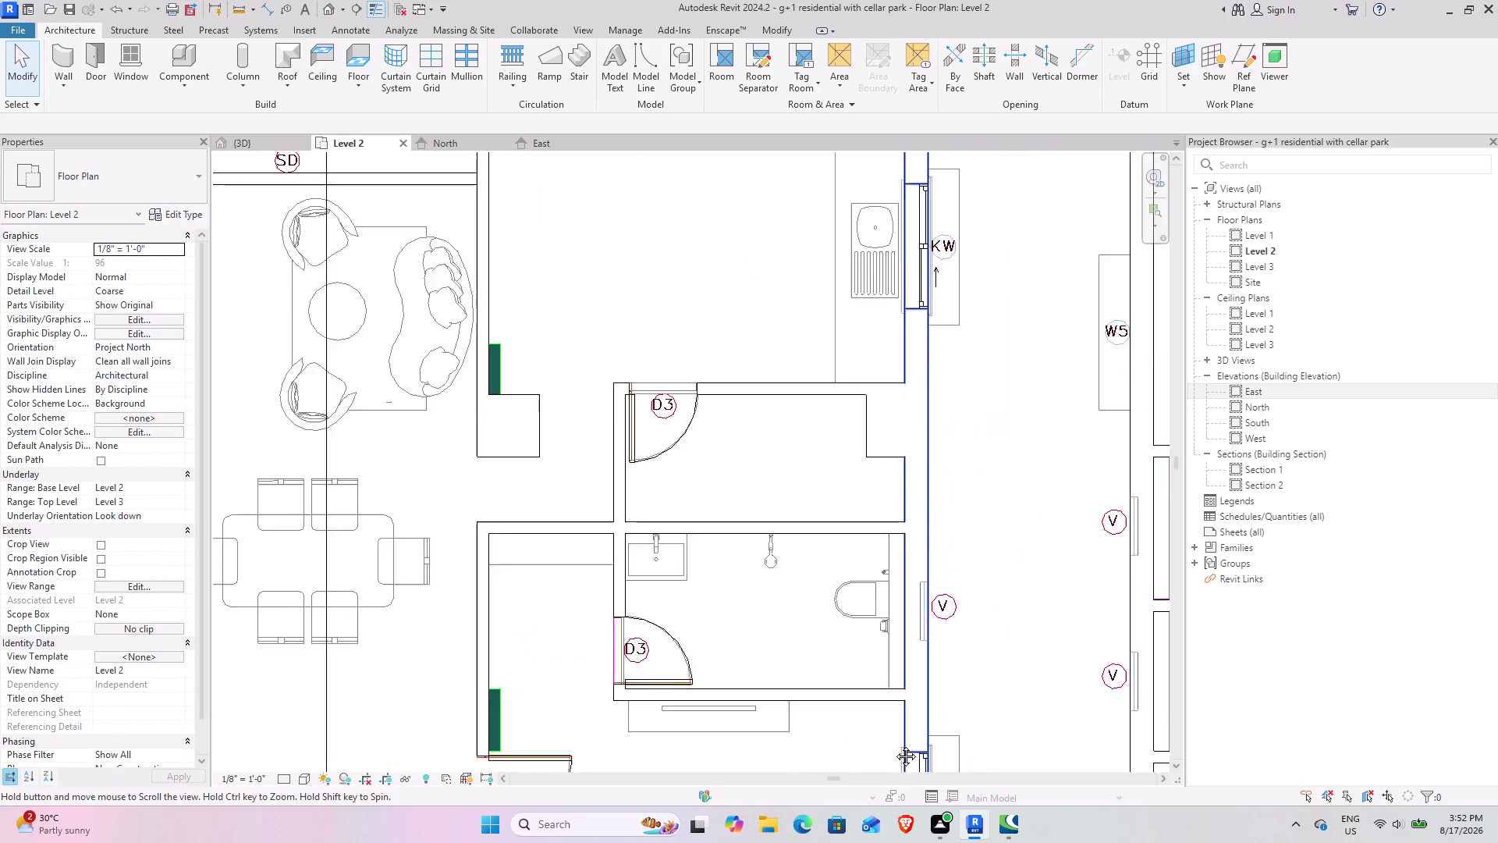
middle_drag(922, 661, 871, 793)
middle_drag(1069, 679, 780, 541)
scroll(up, 3)
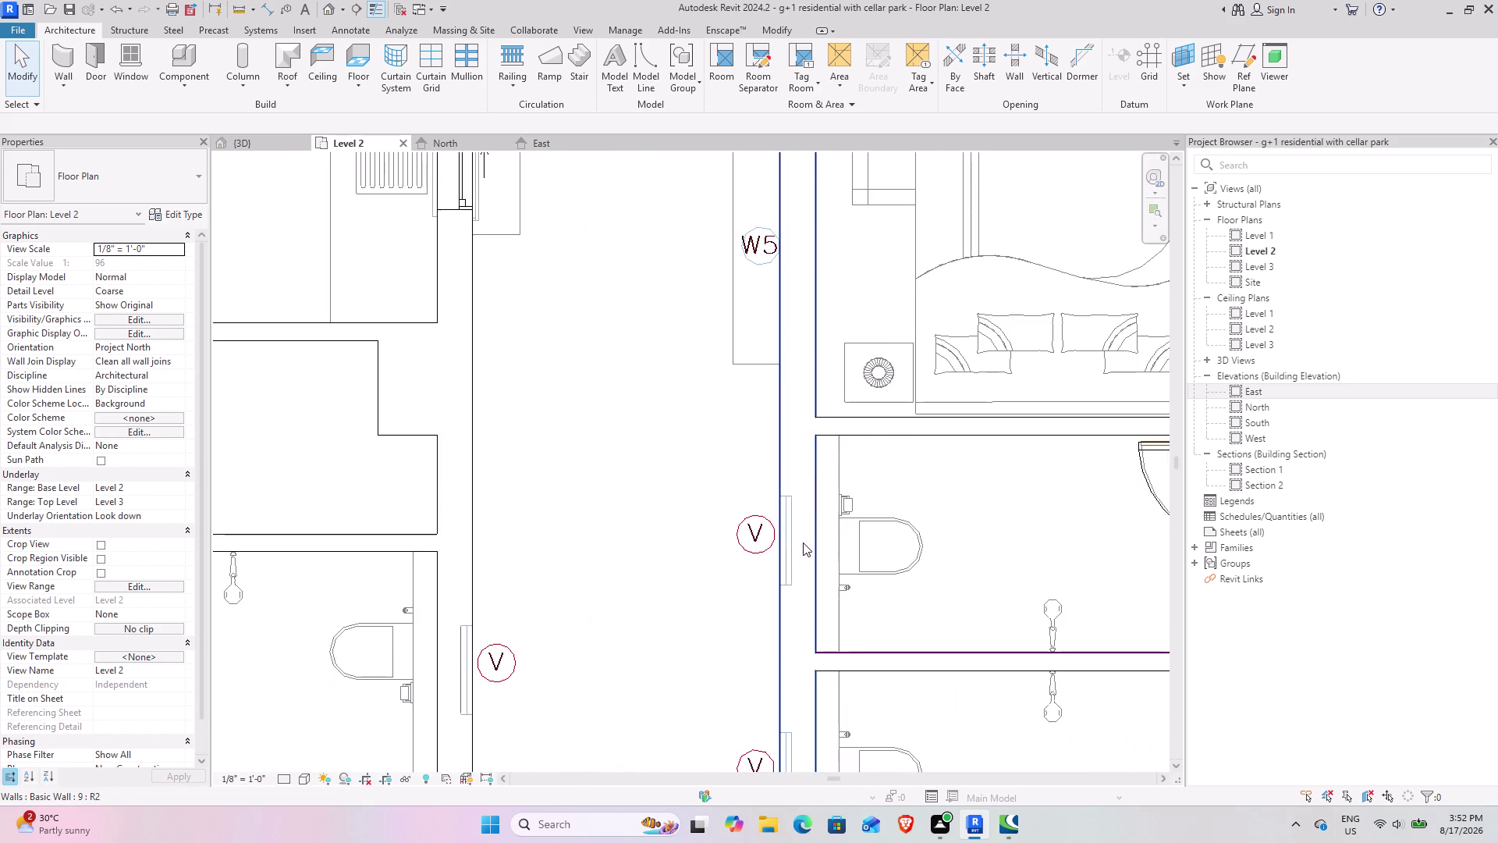
scroll(up, 3)
click(250, 140)
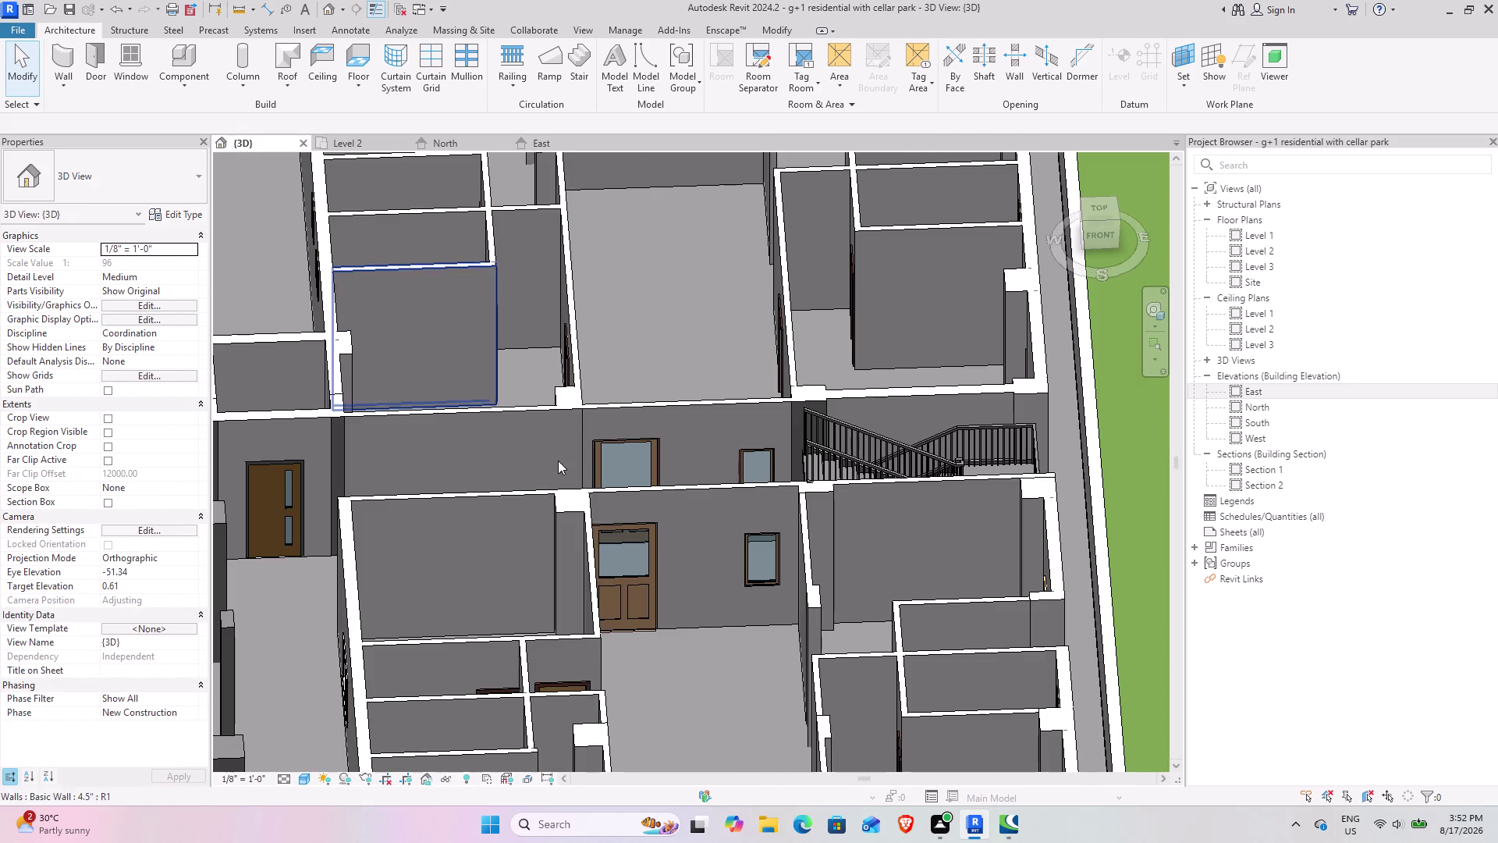
Orbit the 3D model overhead and select the Window-Louvers window on an interior wall.
scroll(down, 3)
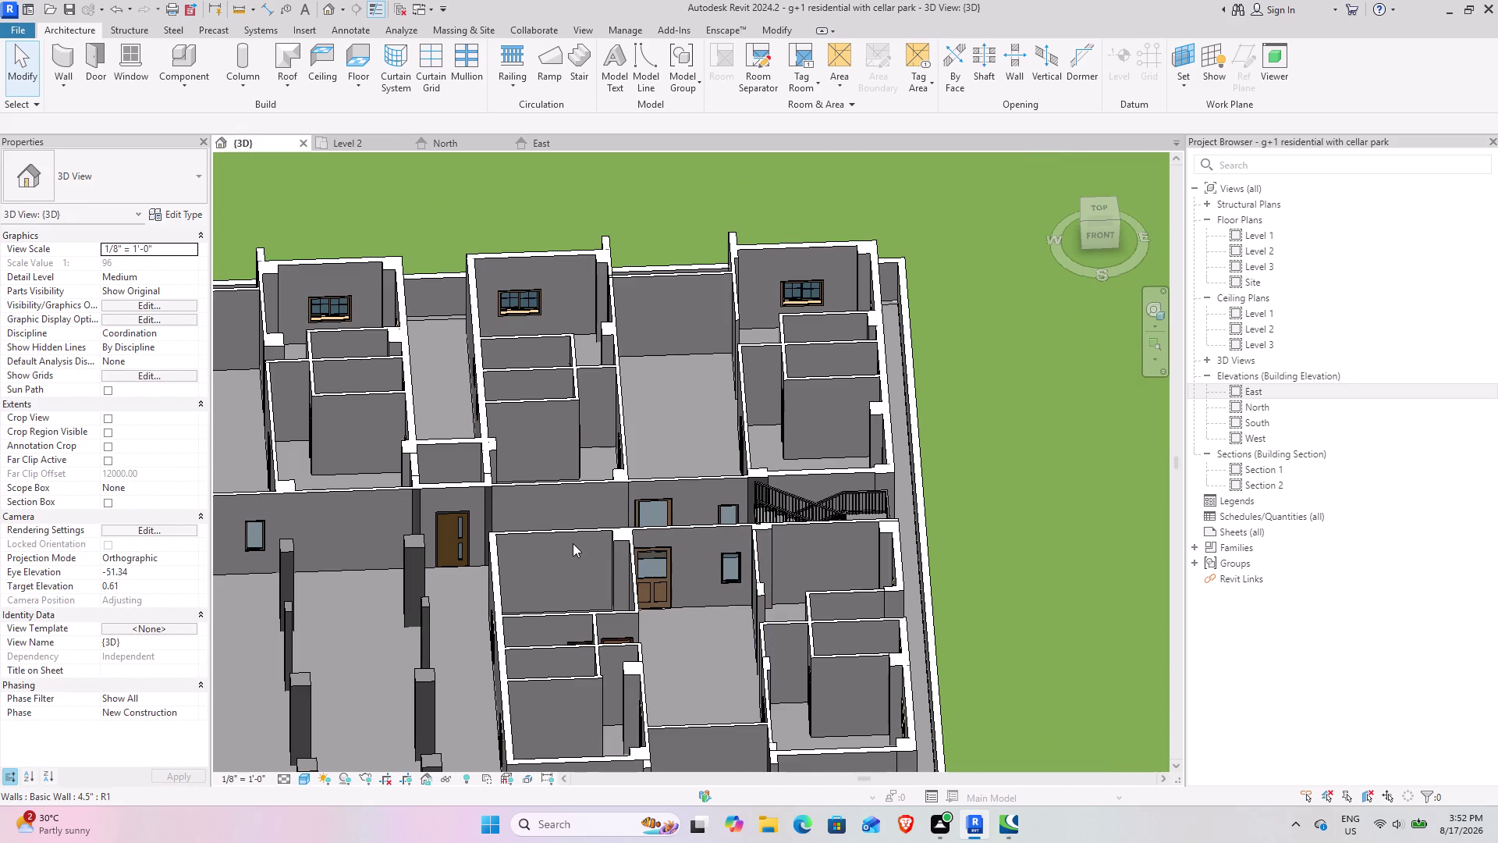
middle_drag(573, 543, 747, 581)
middle_drag(601, 558, 911, 466)
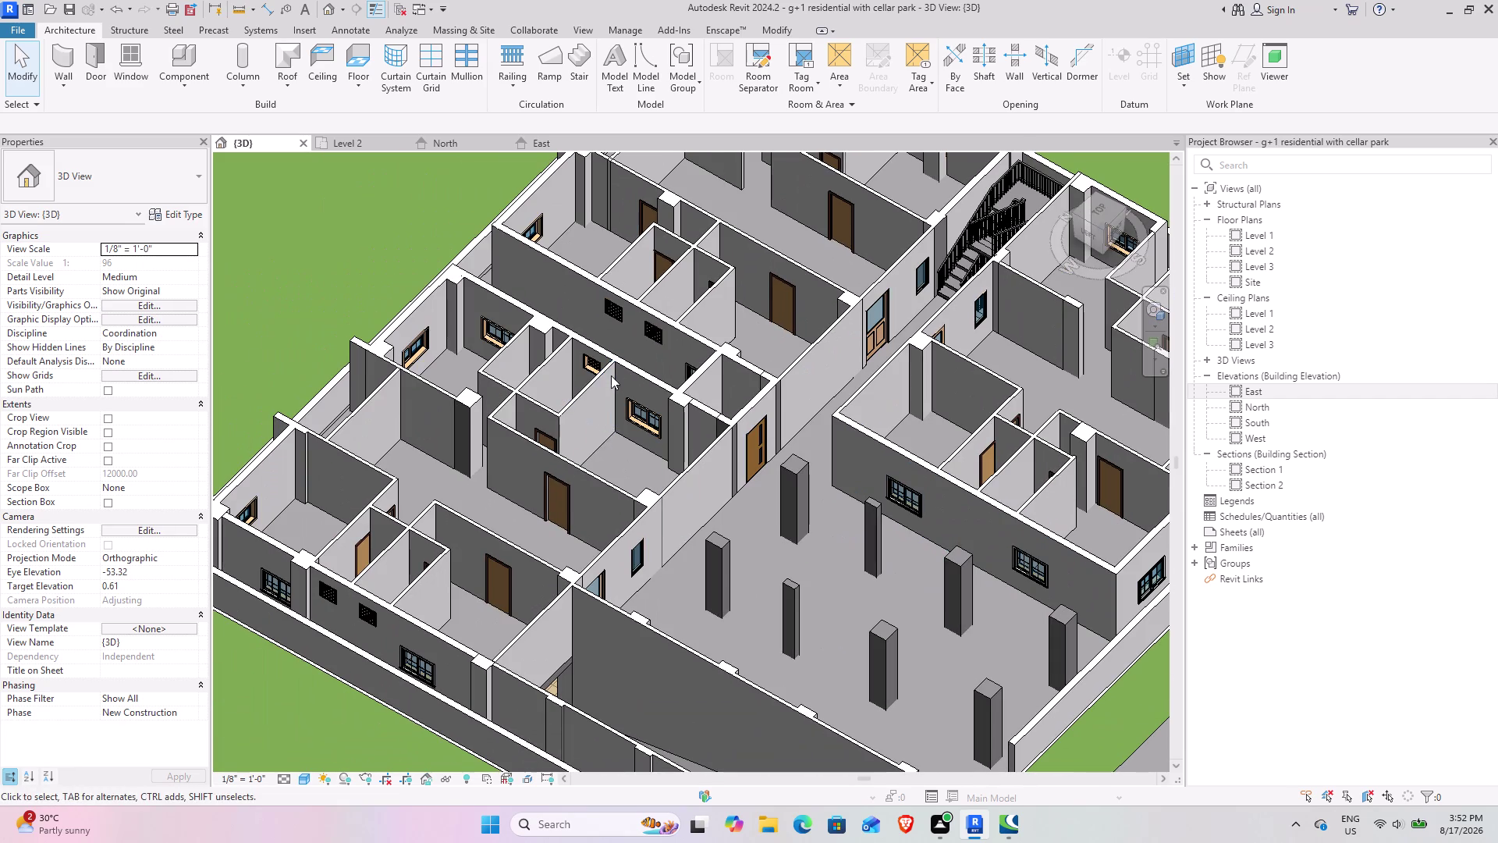
click(592, 364)
drag(337, 154, 338, 145)
click(342, 133)
click(588, 361)
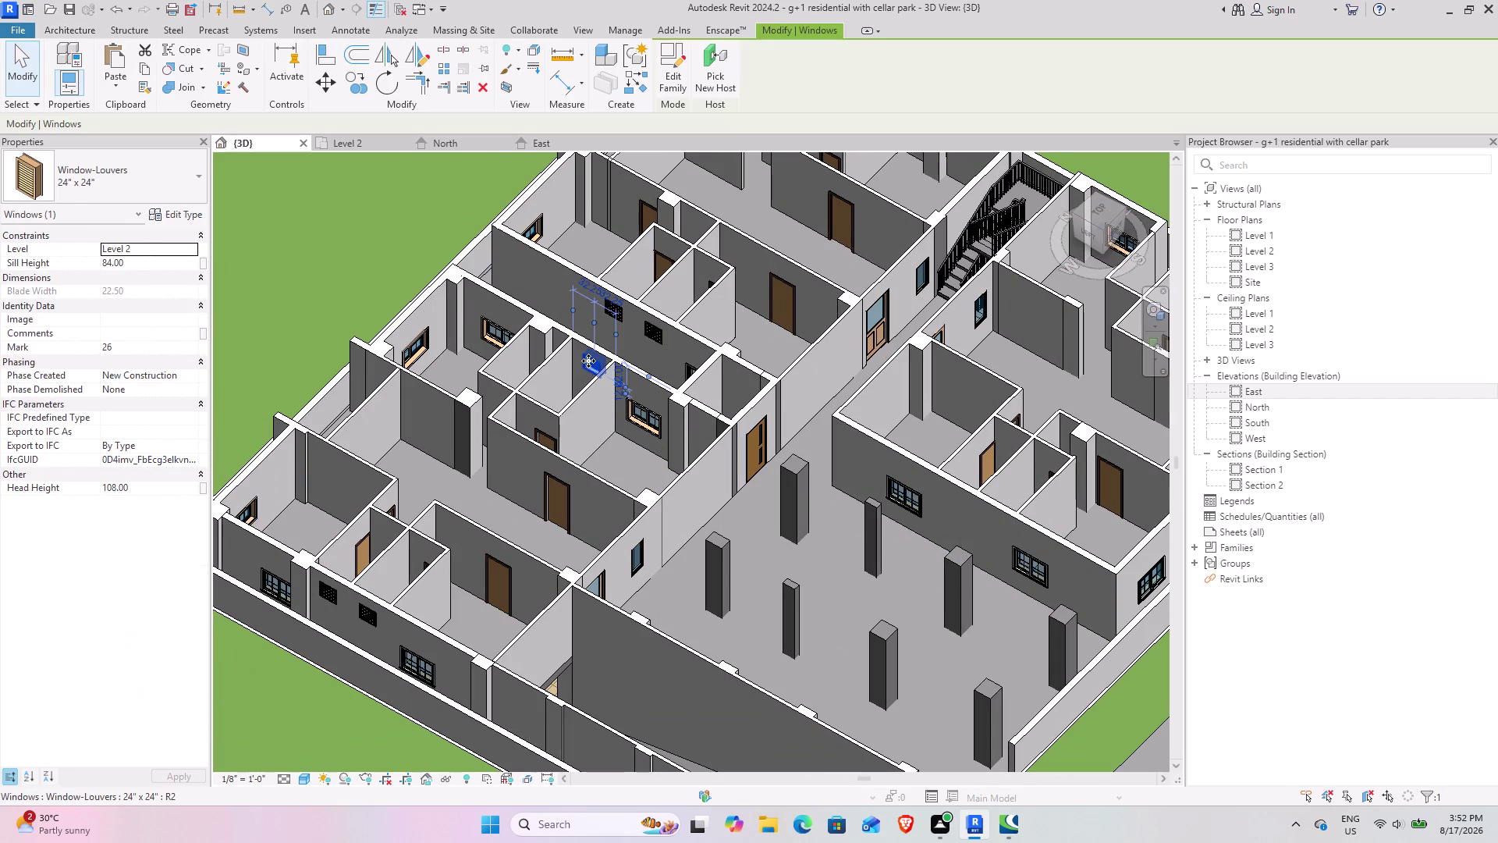
Locate the louver window's V-tagged bathroom wall on the Level 2 plan and deselect it.
click(345, 146)
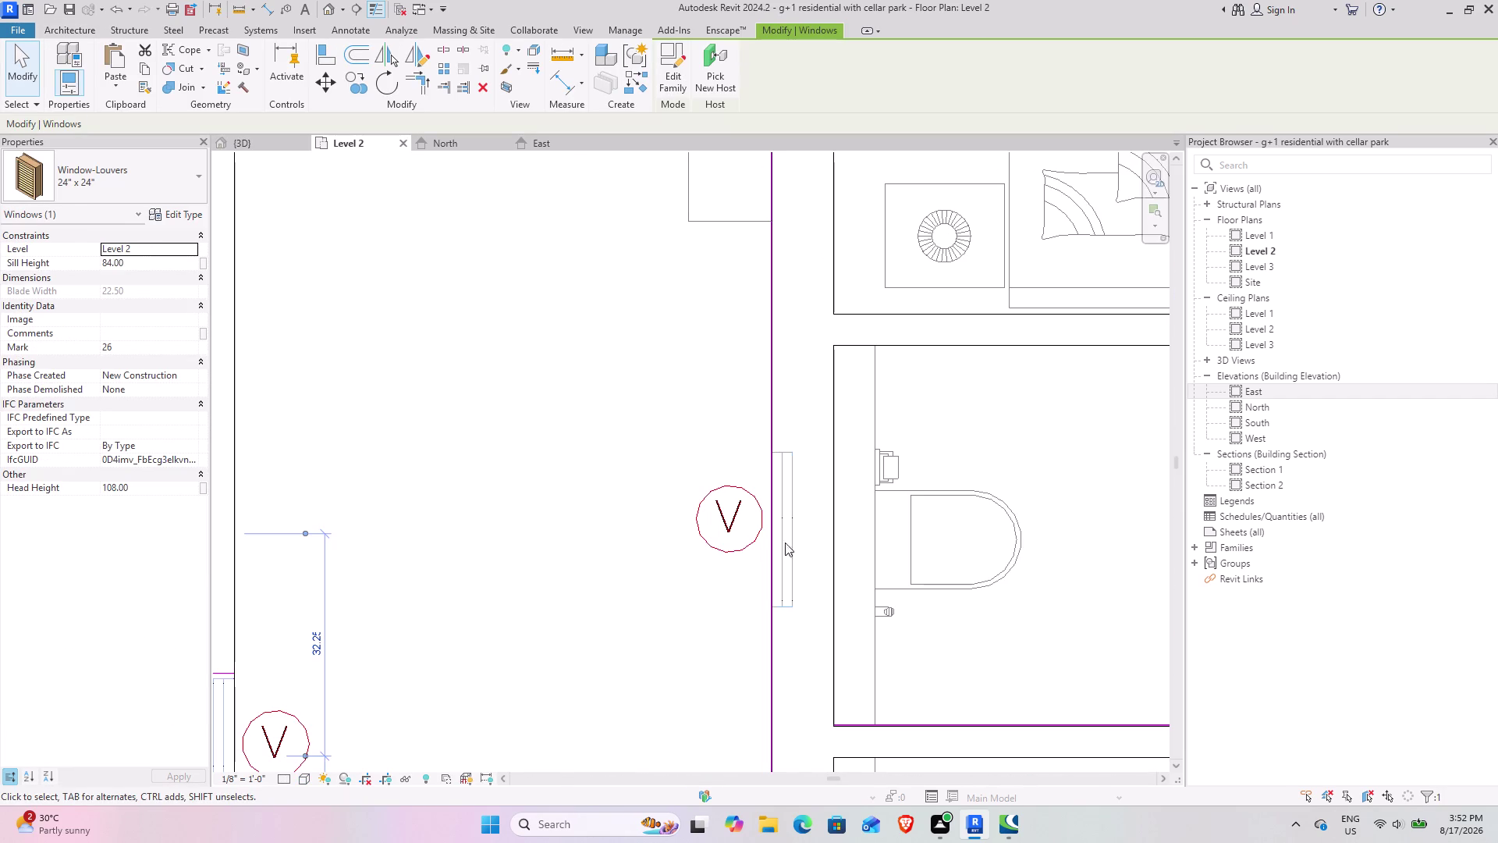
scroll(down, 3)
middle_drag(618, 668, 738, 527)
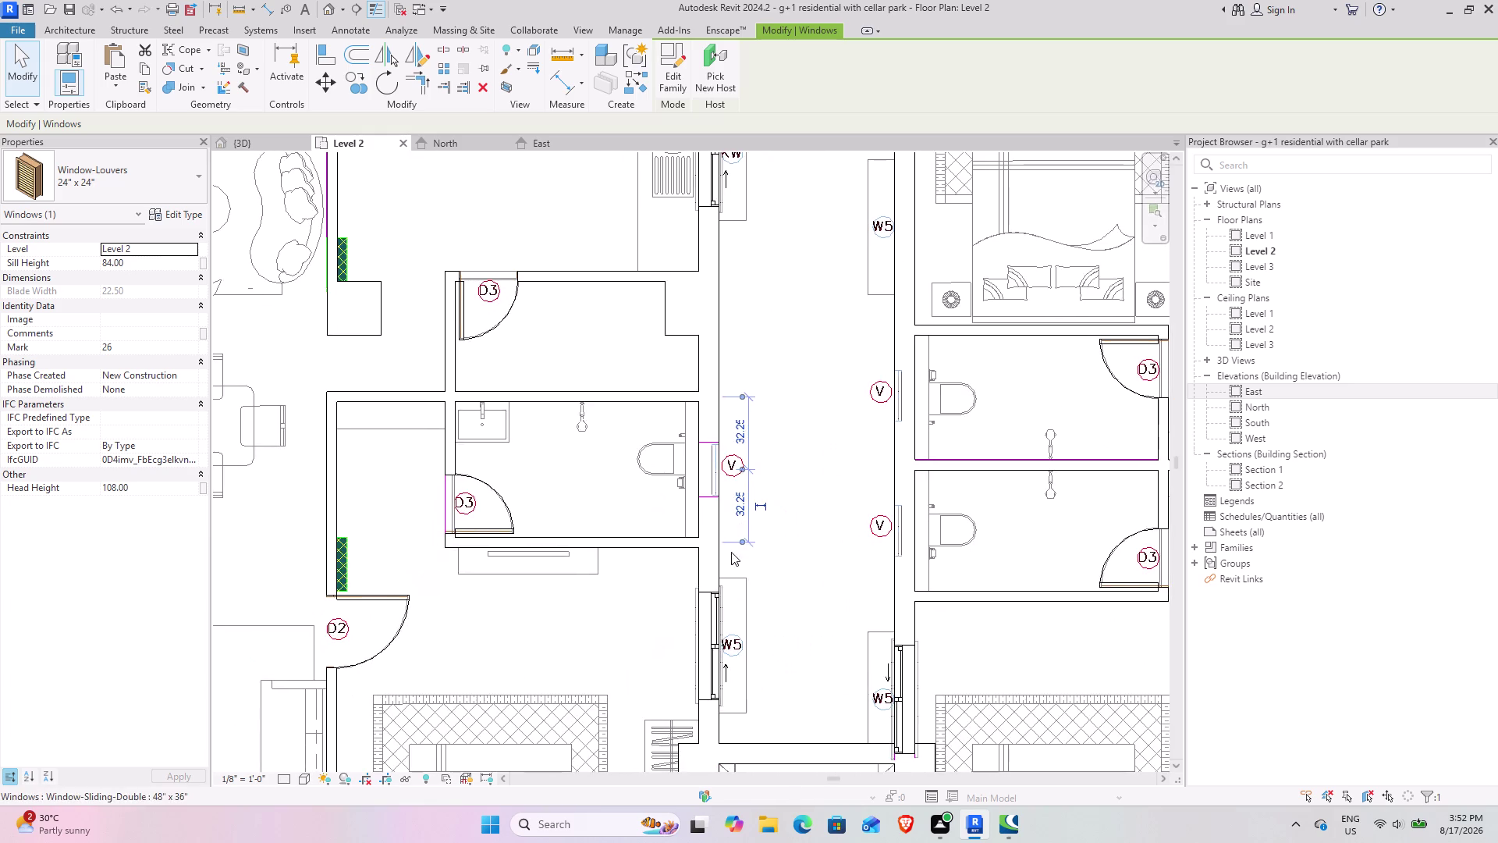
scroll(up, 3)
scroll(up, 3)
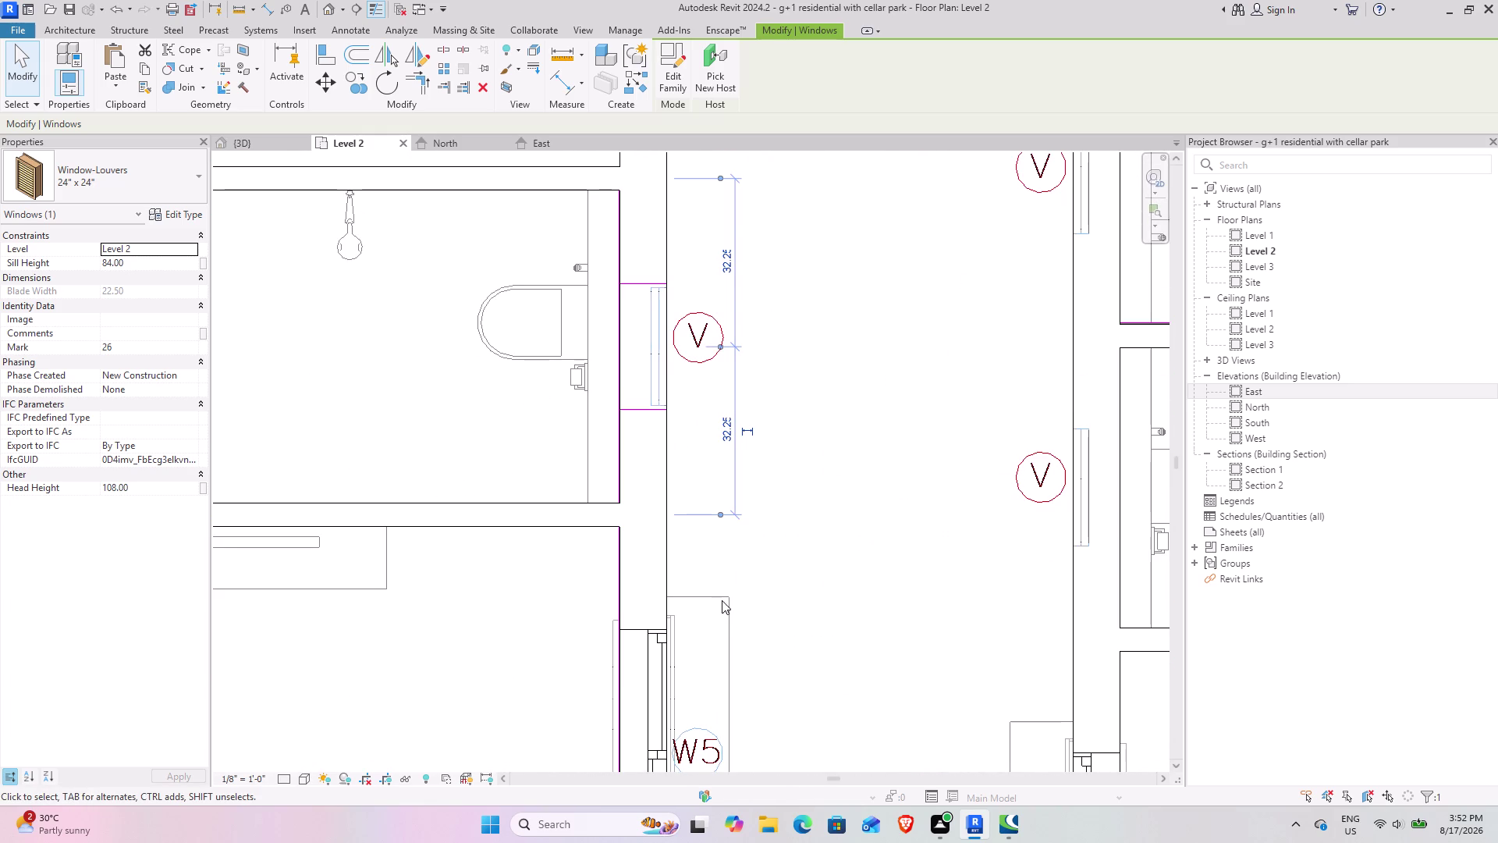
scroll(down, 3)
click(839, 611)
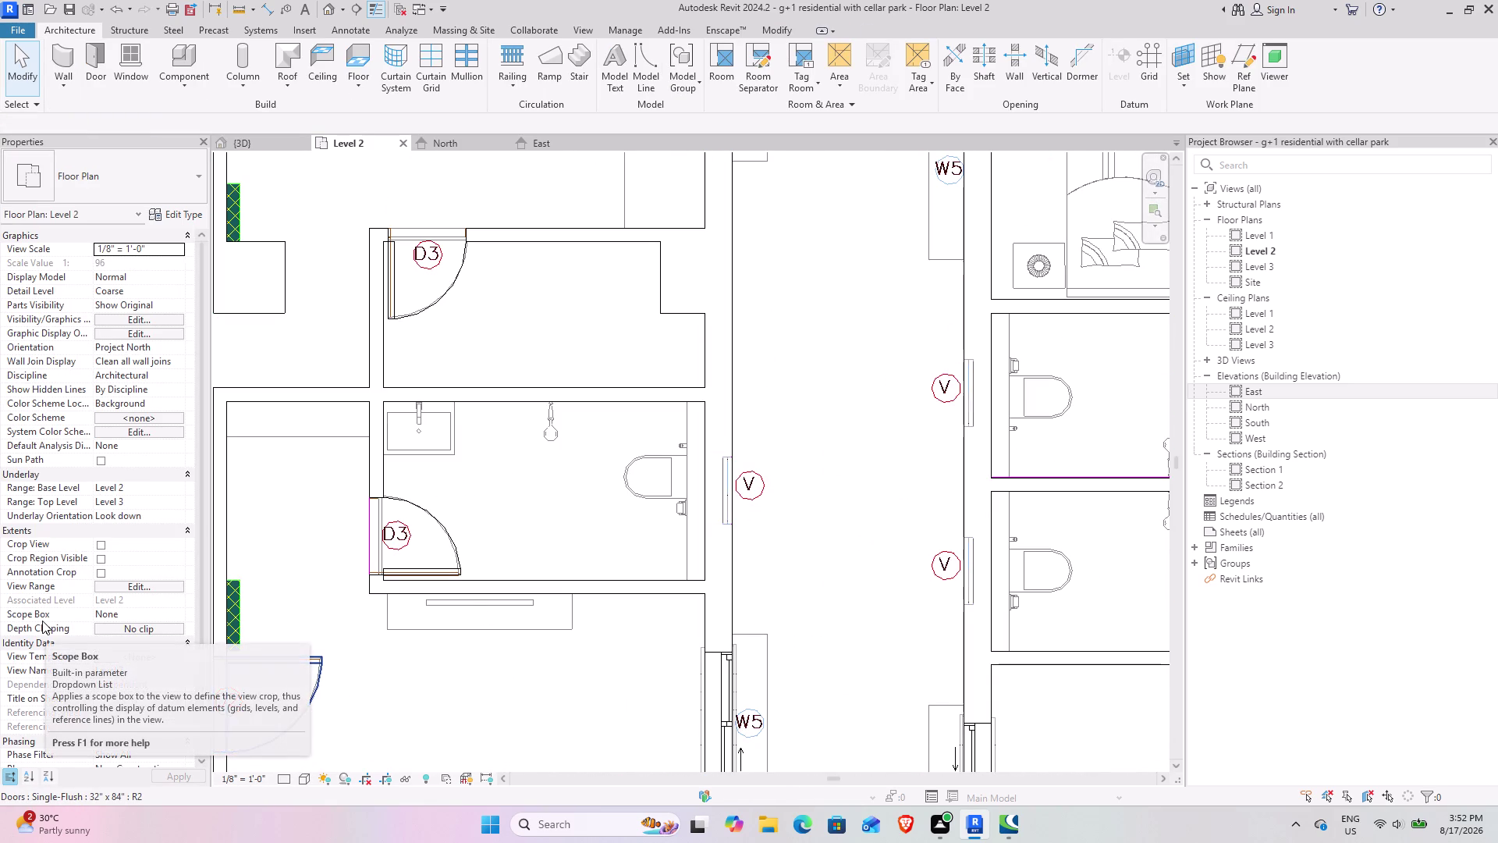
Set the Level 2 view range top to Associated Level (Level 2).
click(143, 586)
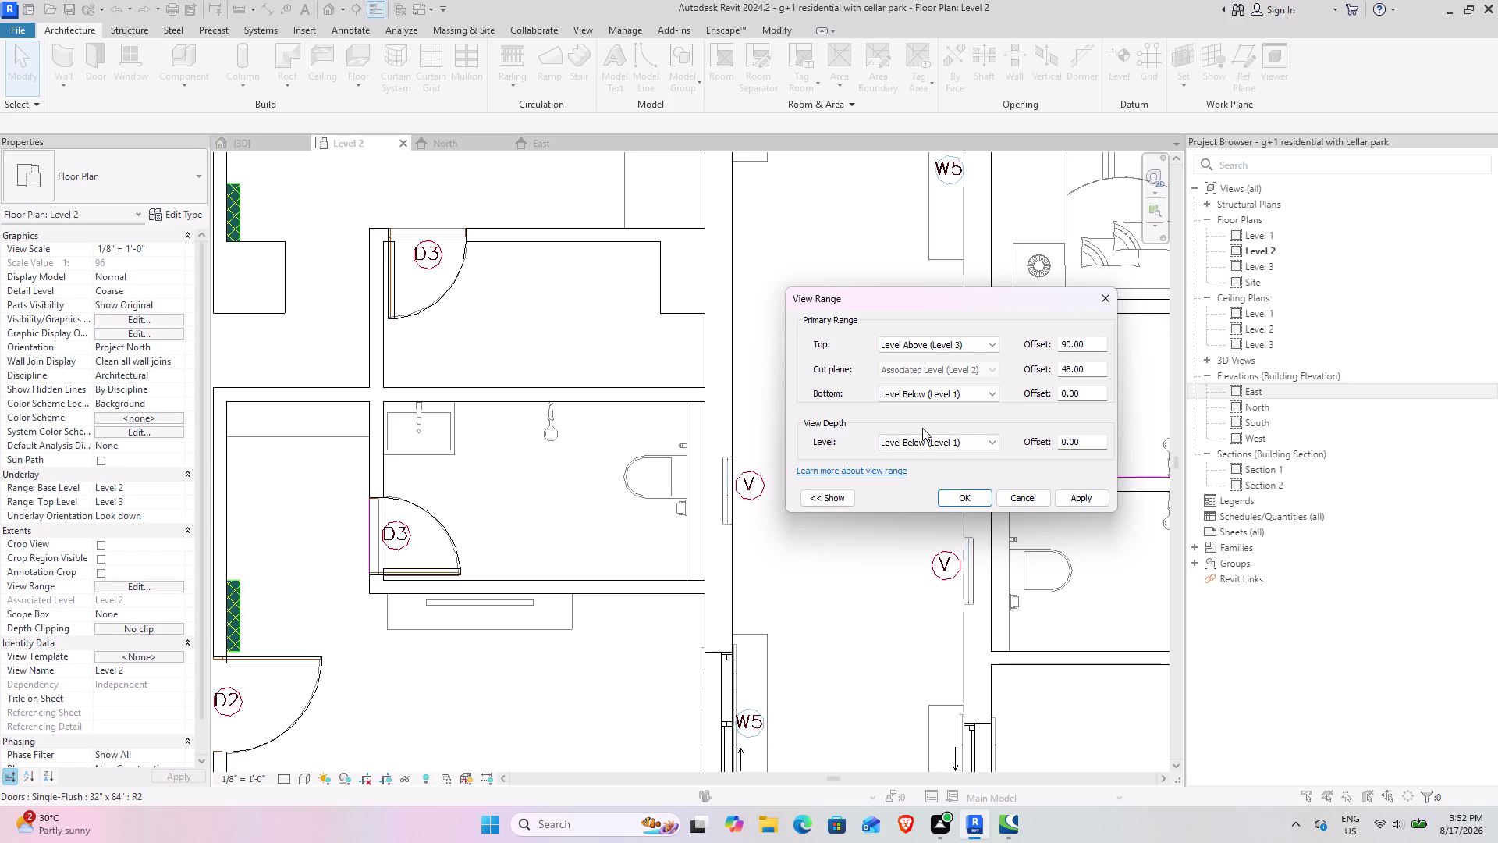
click(981, 343)
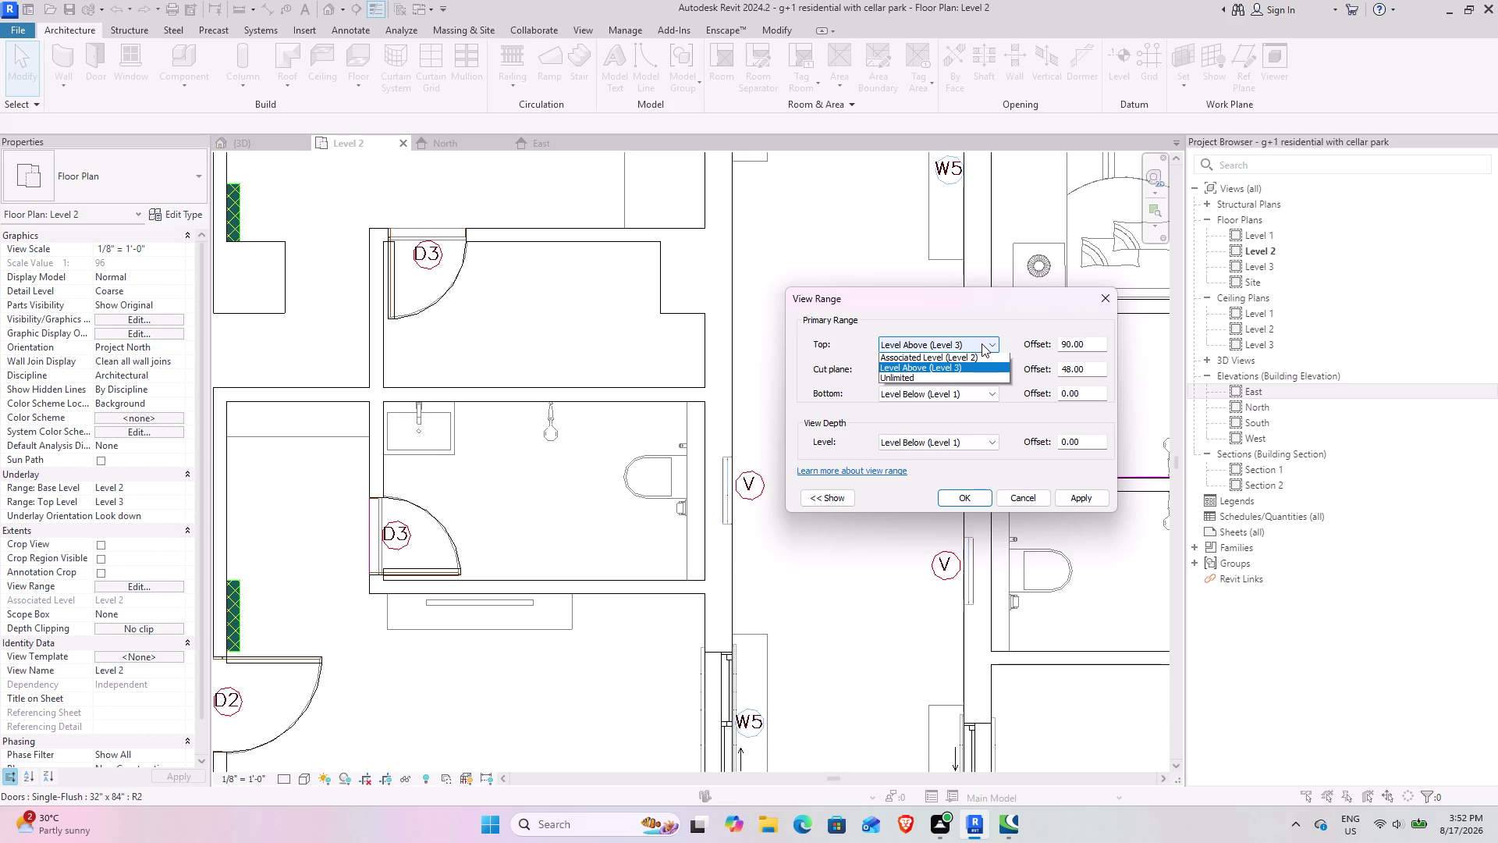
click(978, 356)
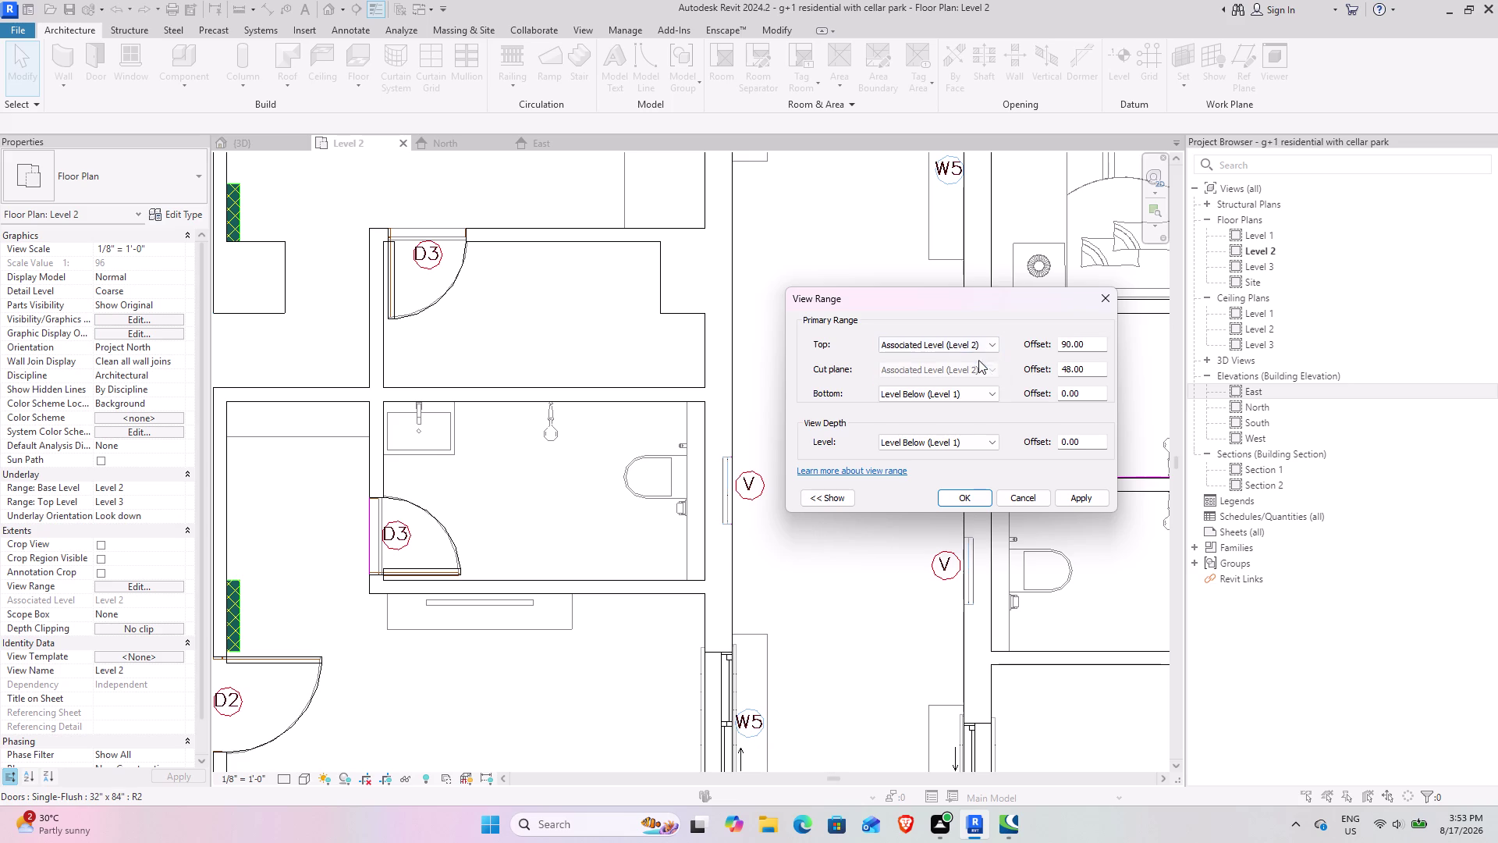
click(971, 502)
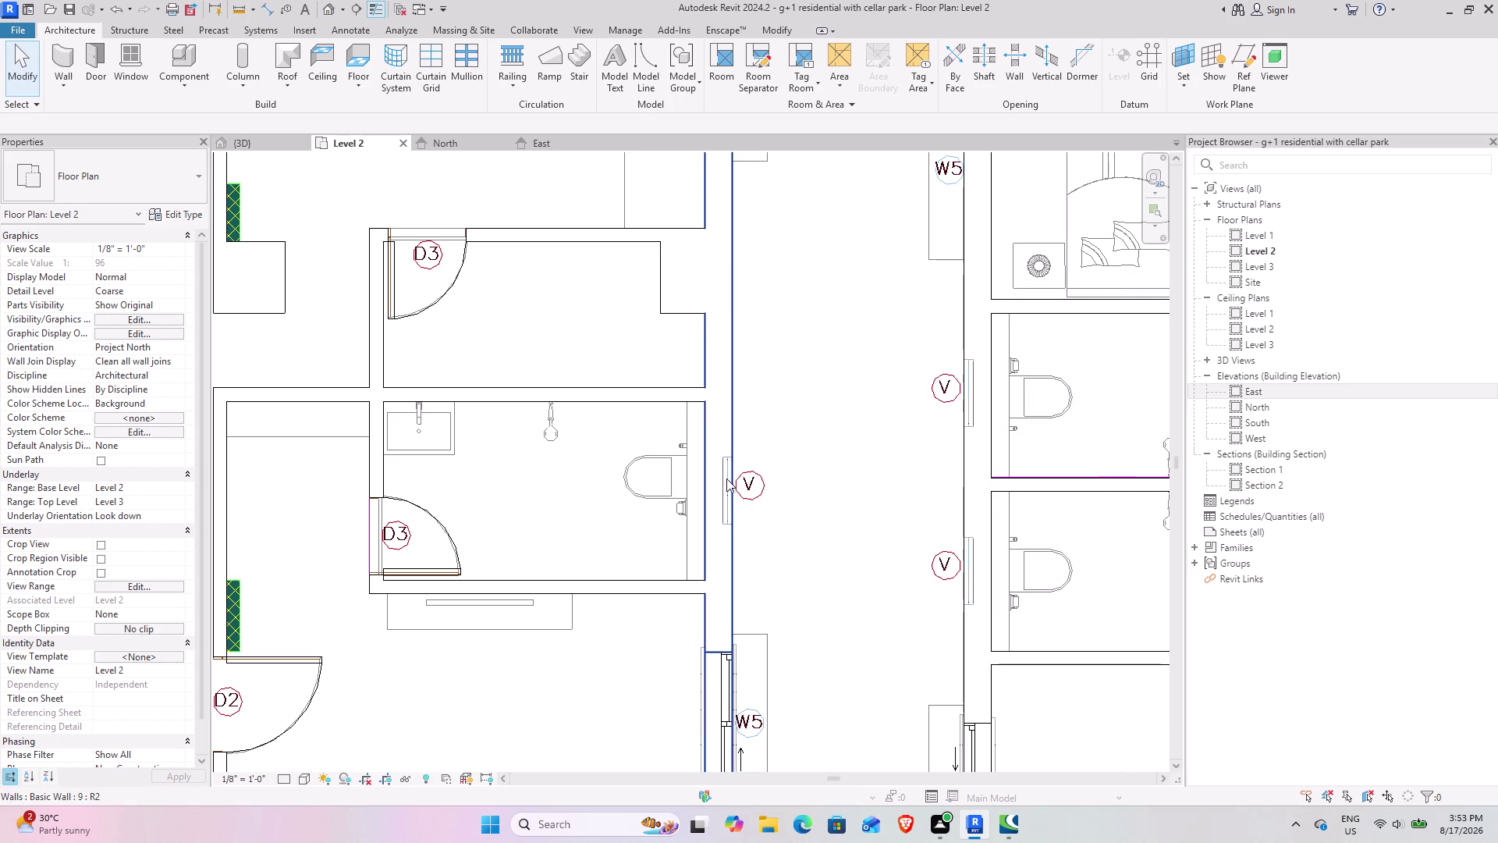
Set the view range bottom to Unlimited and show the sample view range diagram.
click(128, 583)
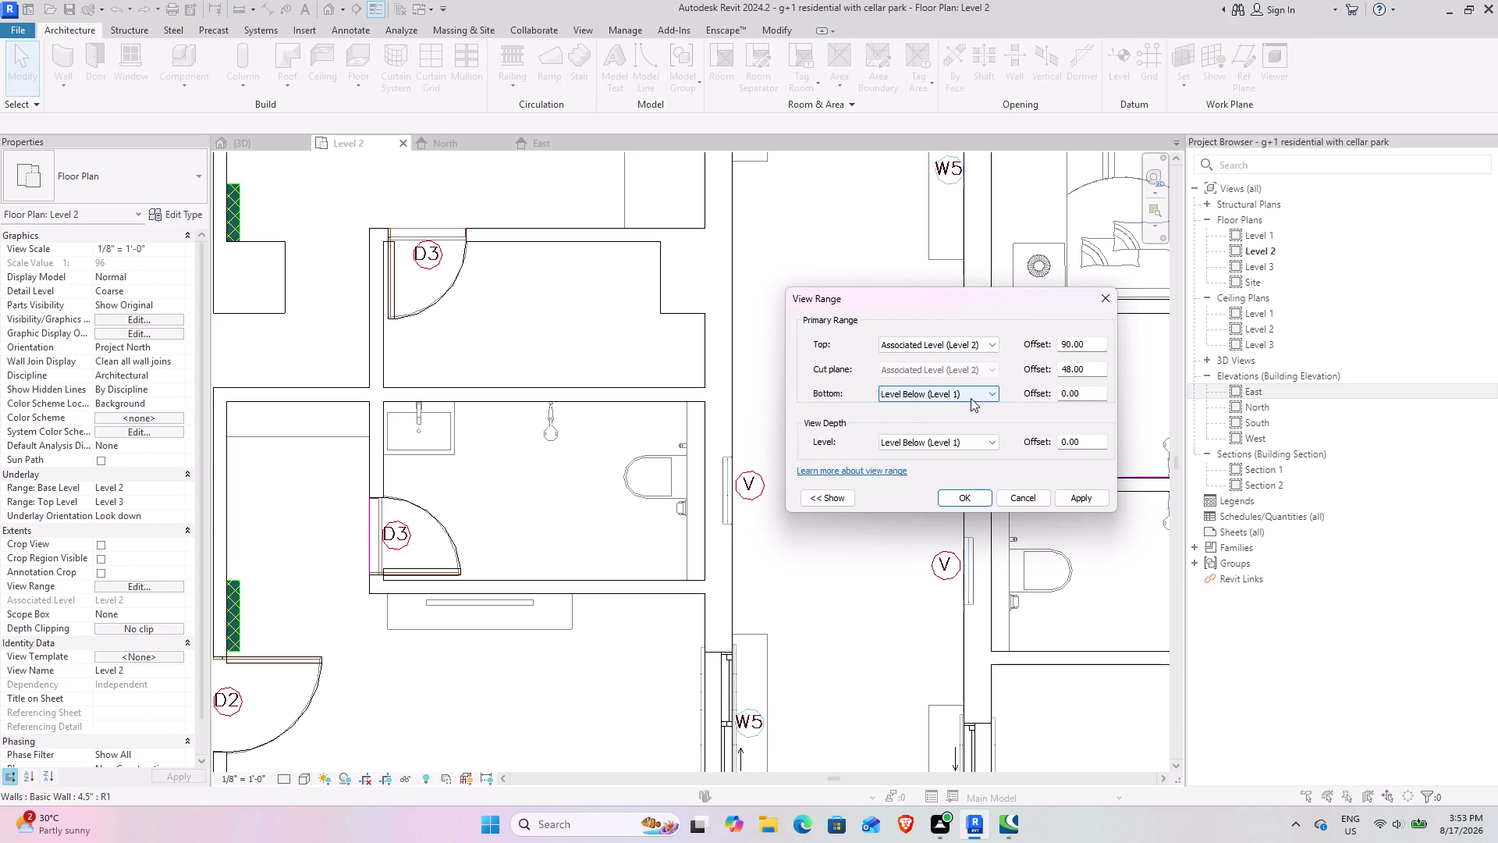
click(971, 398)
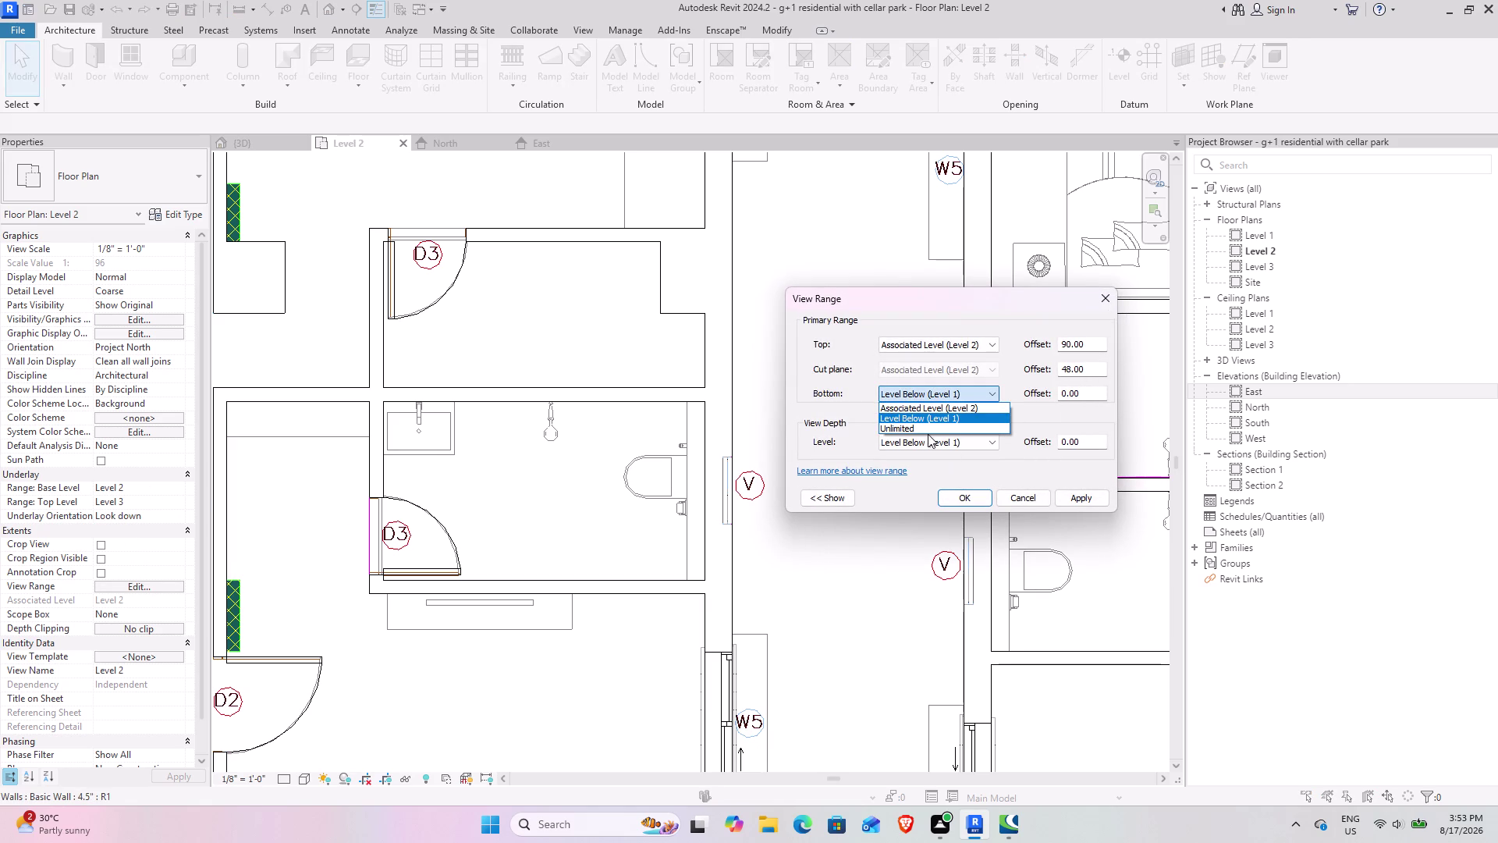
click(917, 423)
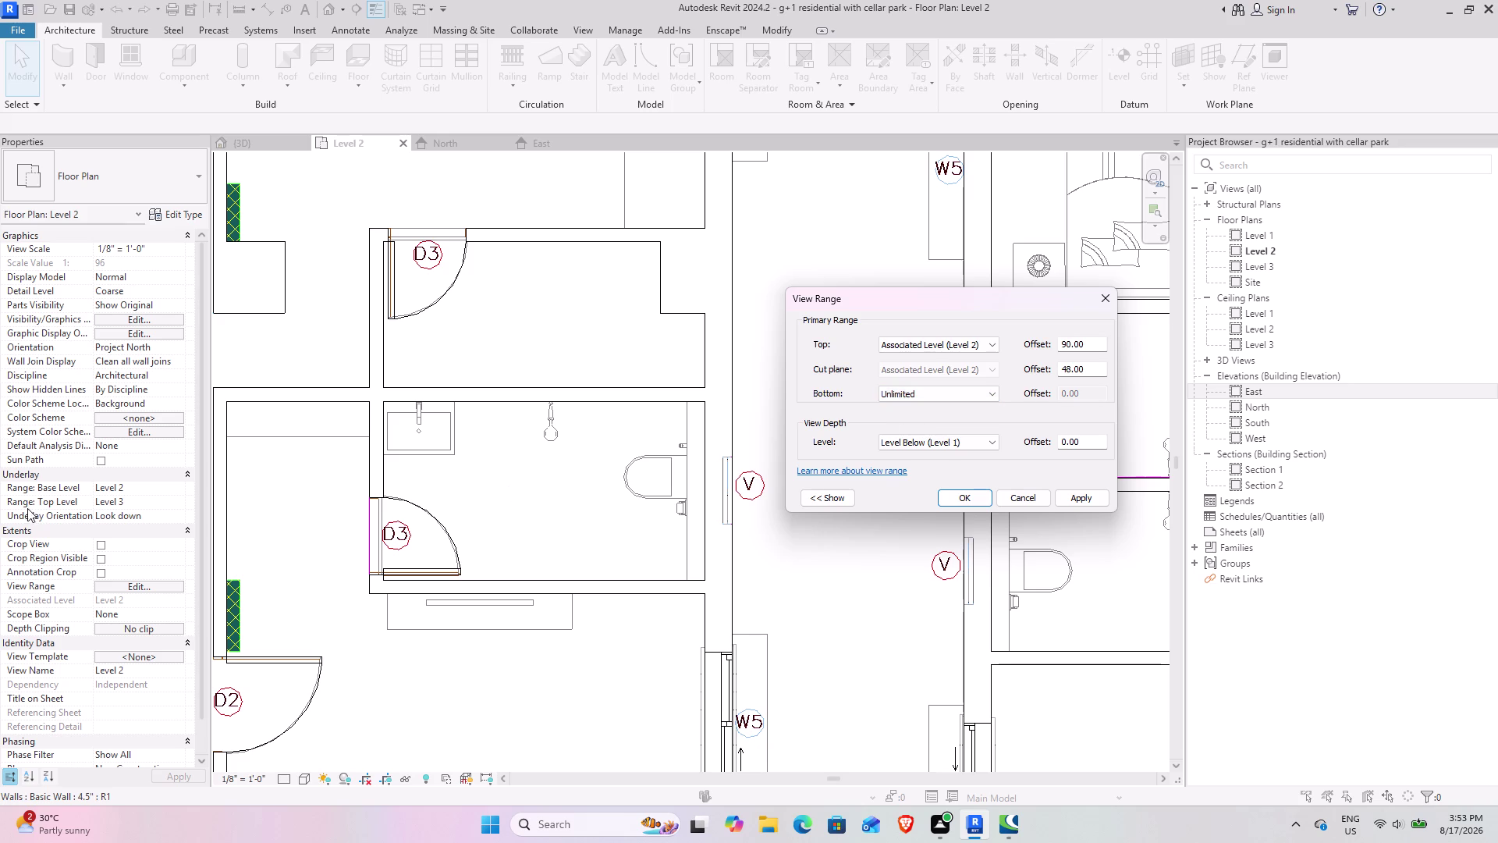
click(826, 492)
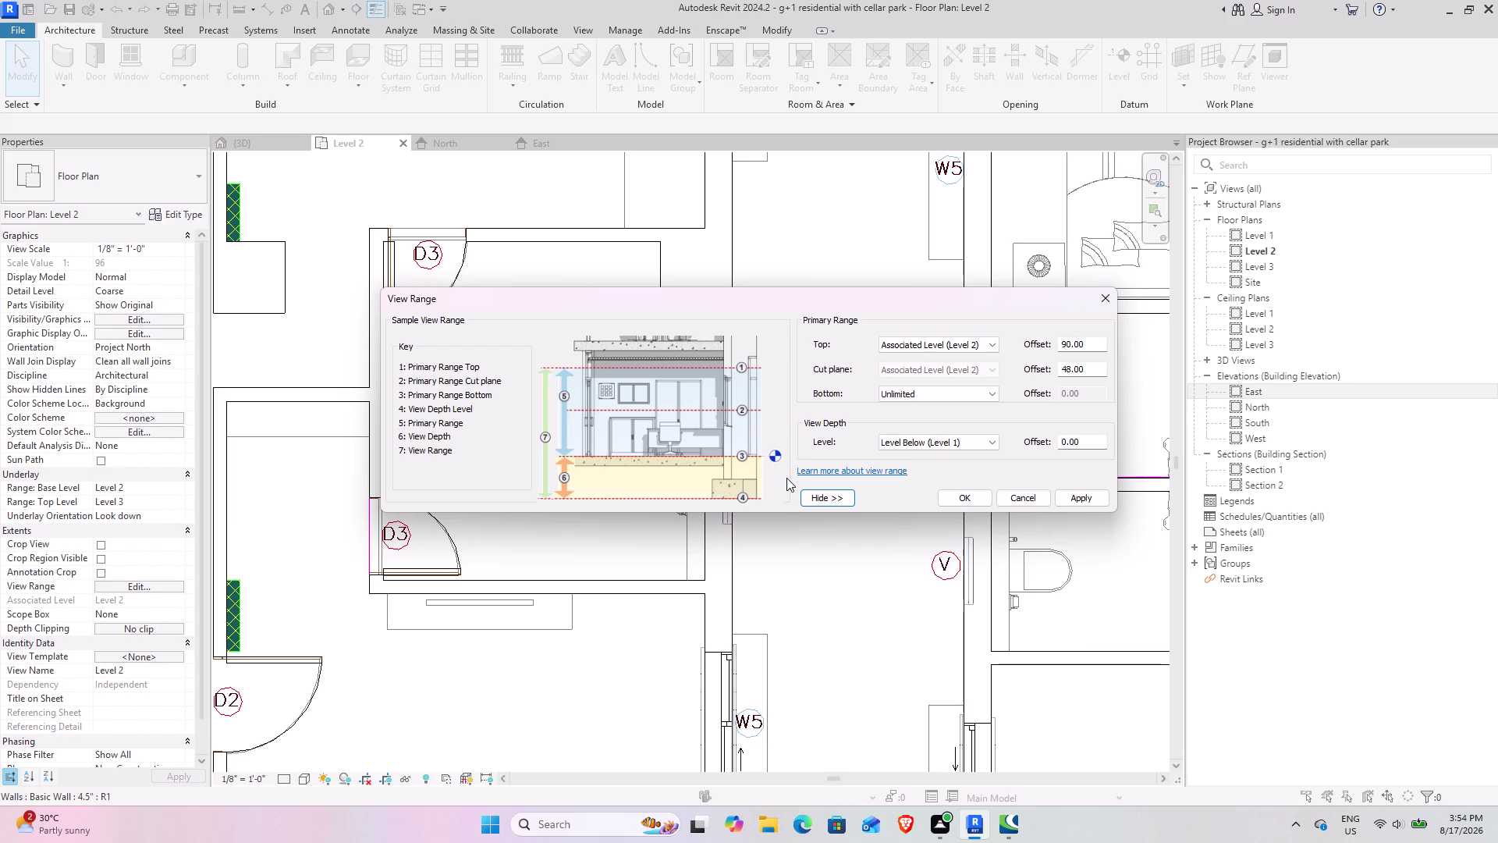
Reset the view range bottom to Level Below (Level 1), keeping top Level 2 and view depth Level 1.
click(947, 397)
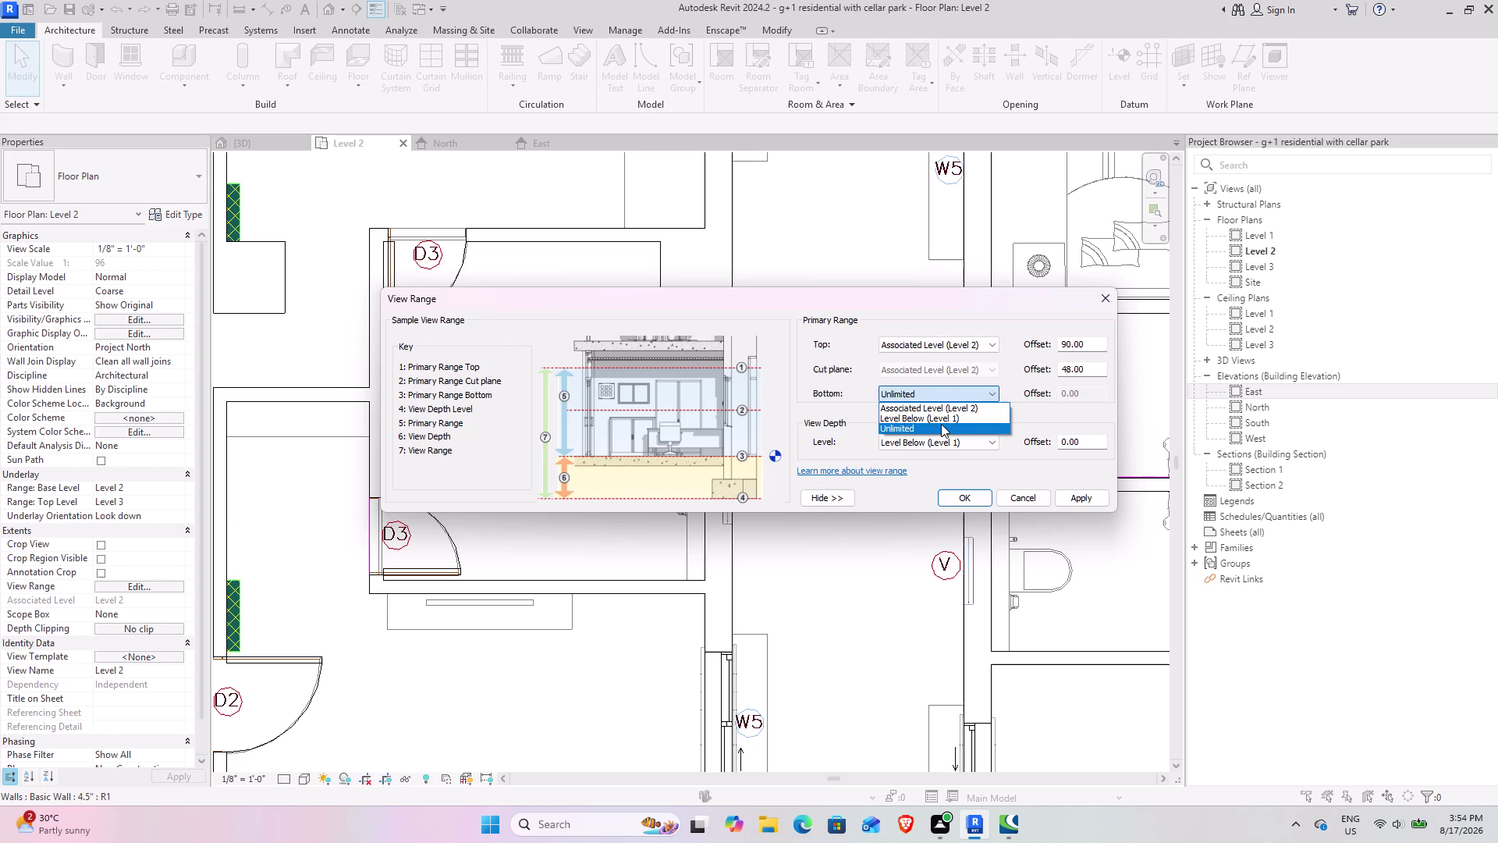
click(942, 417)
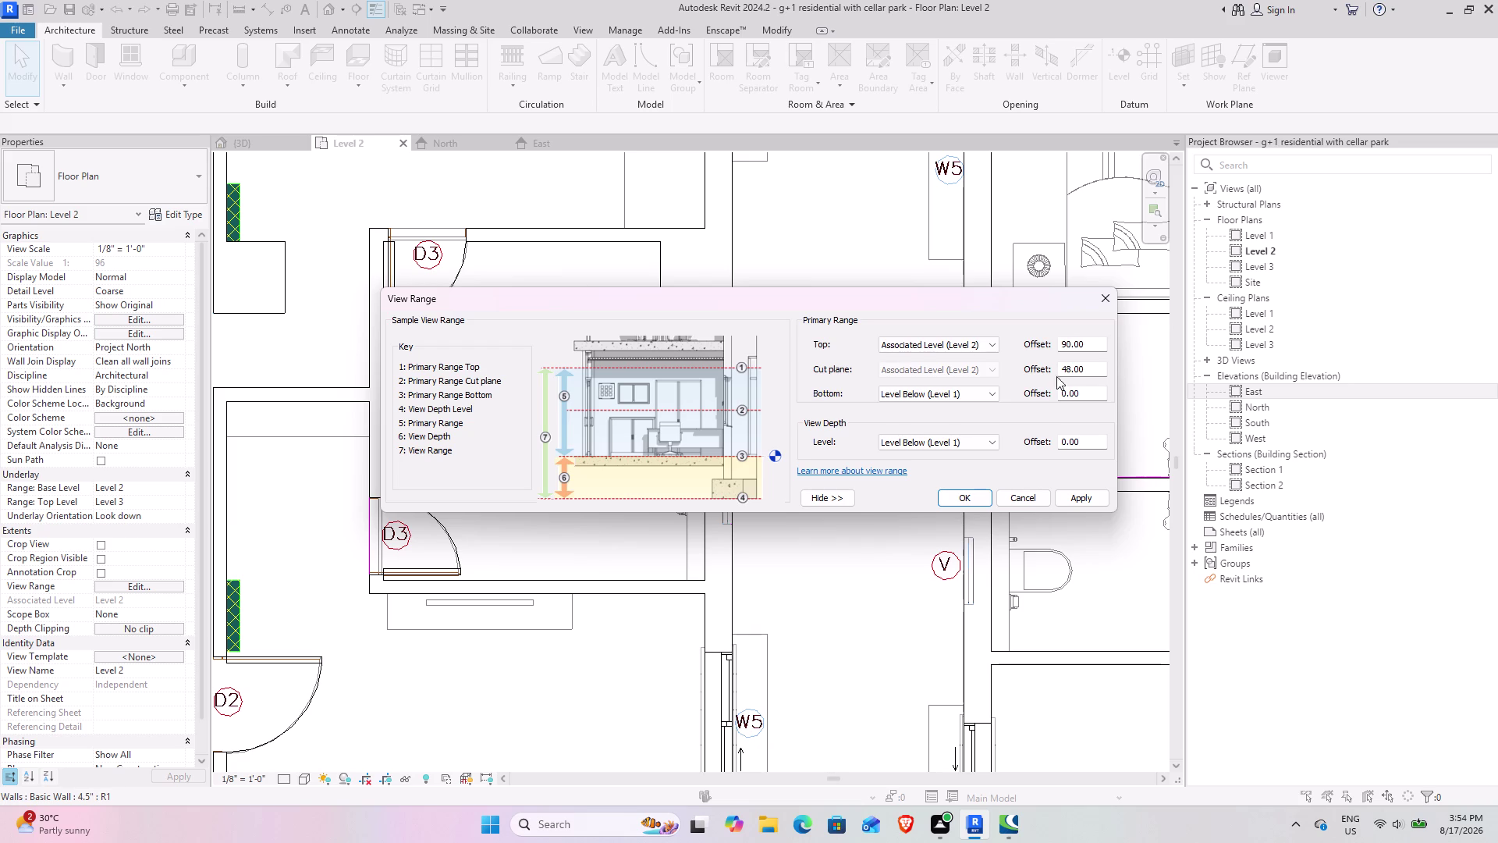
click(991, 344)
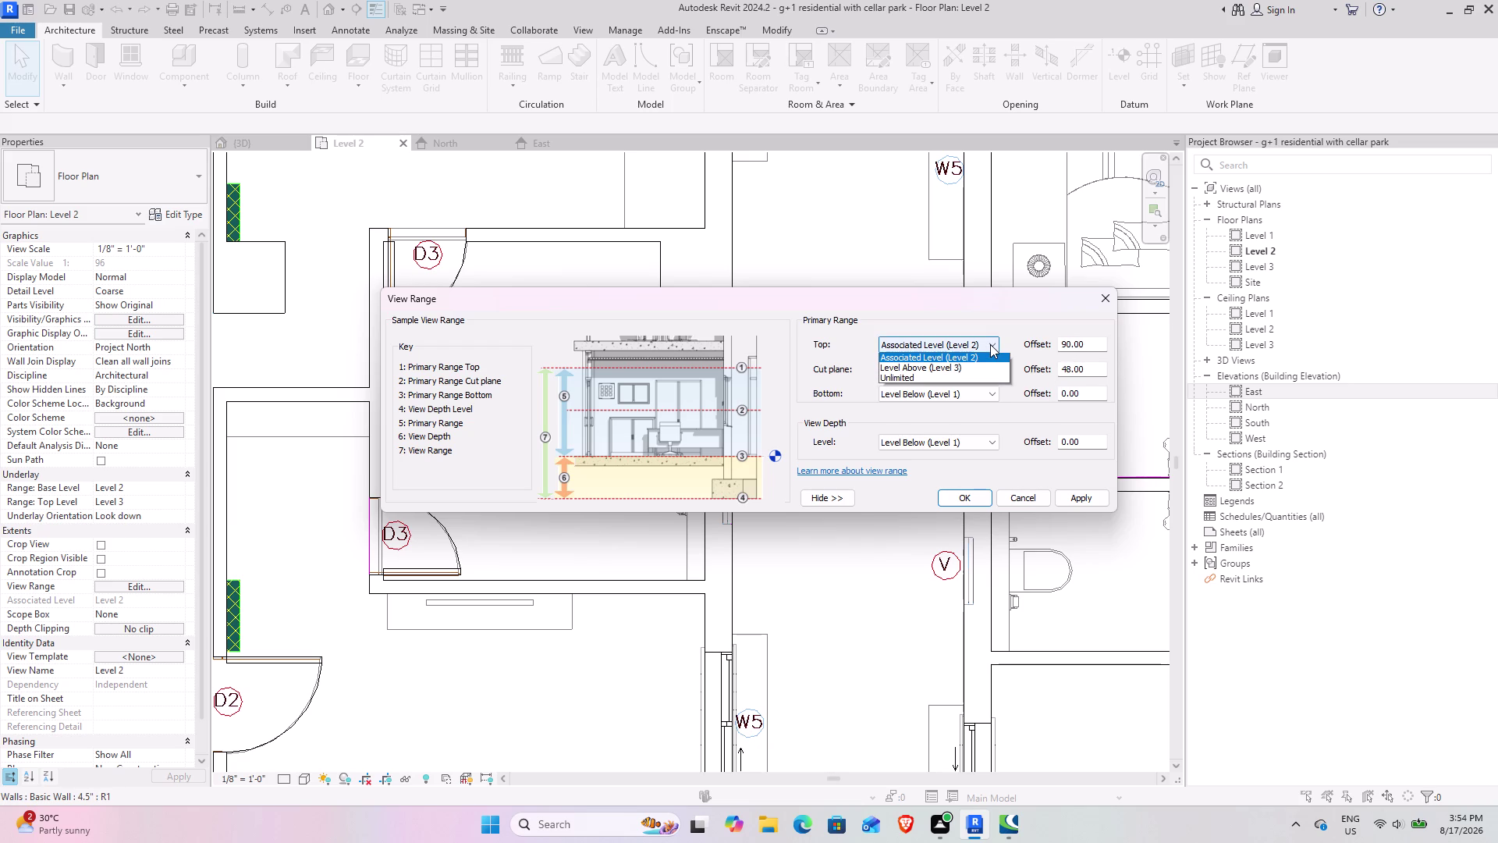
click(991, 344)
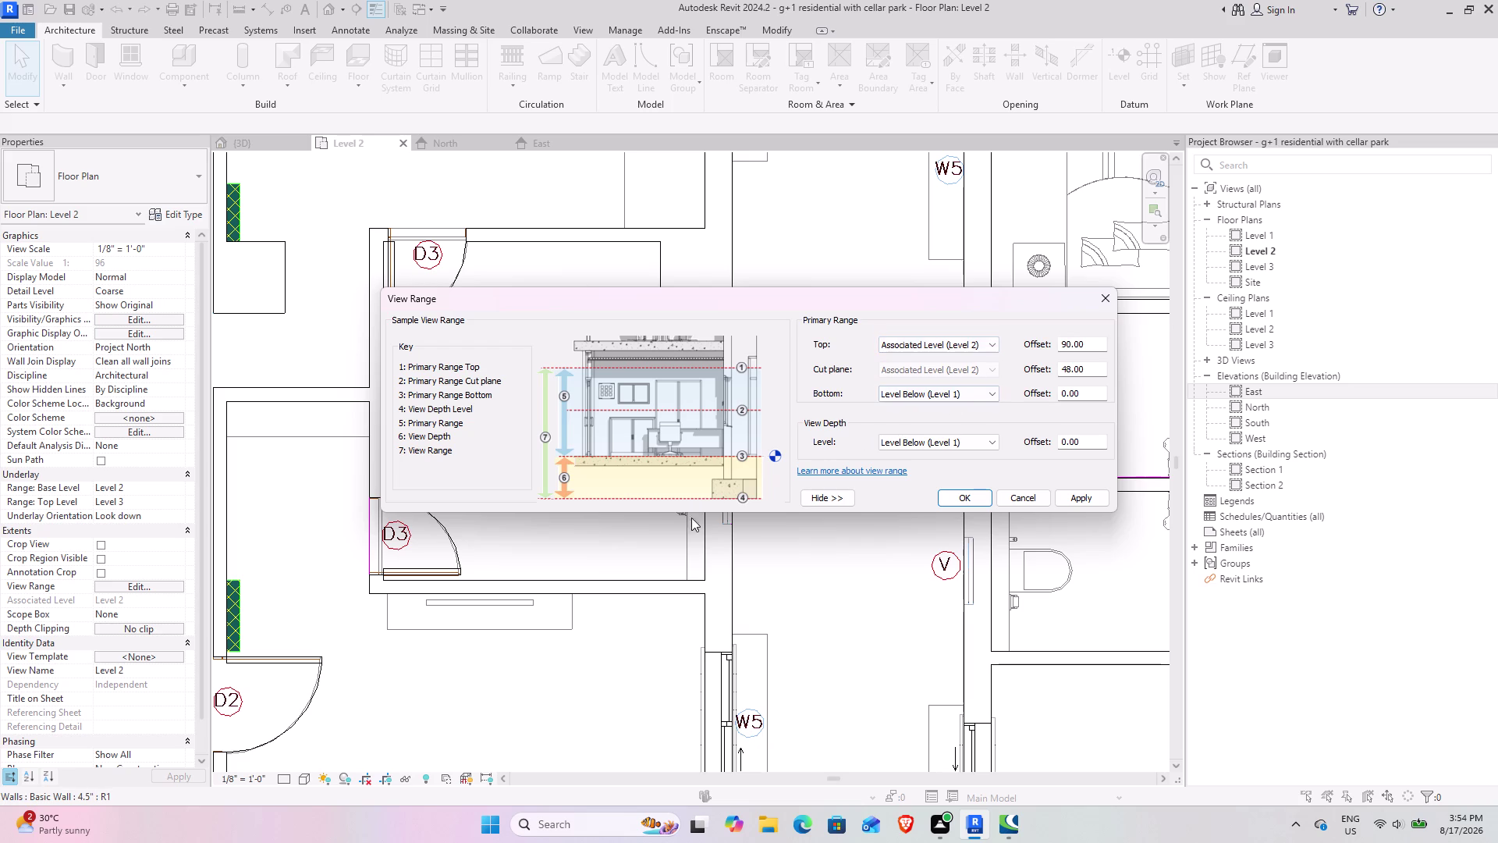
click(952, 445)
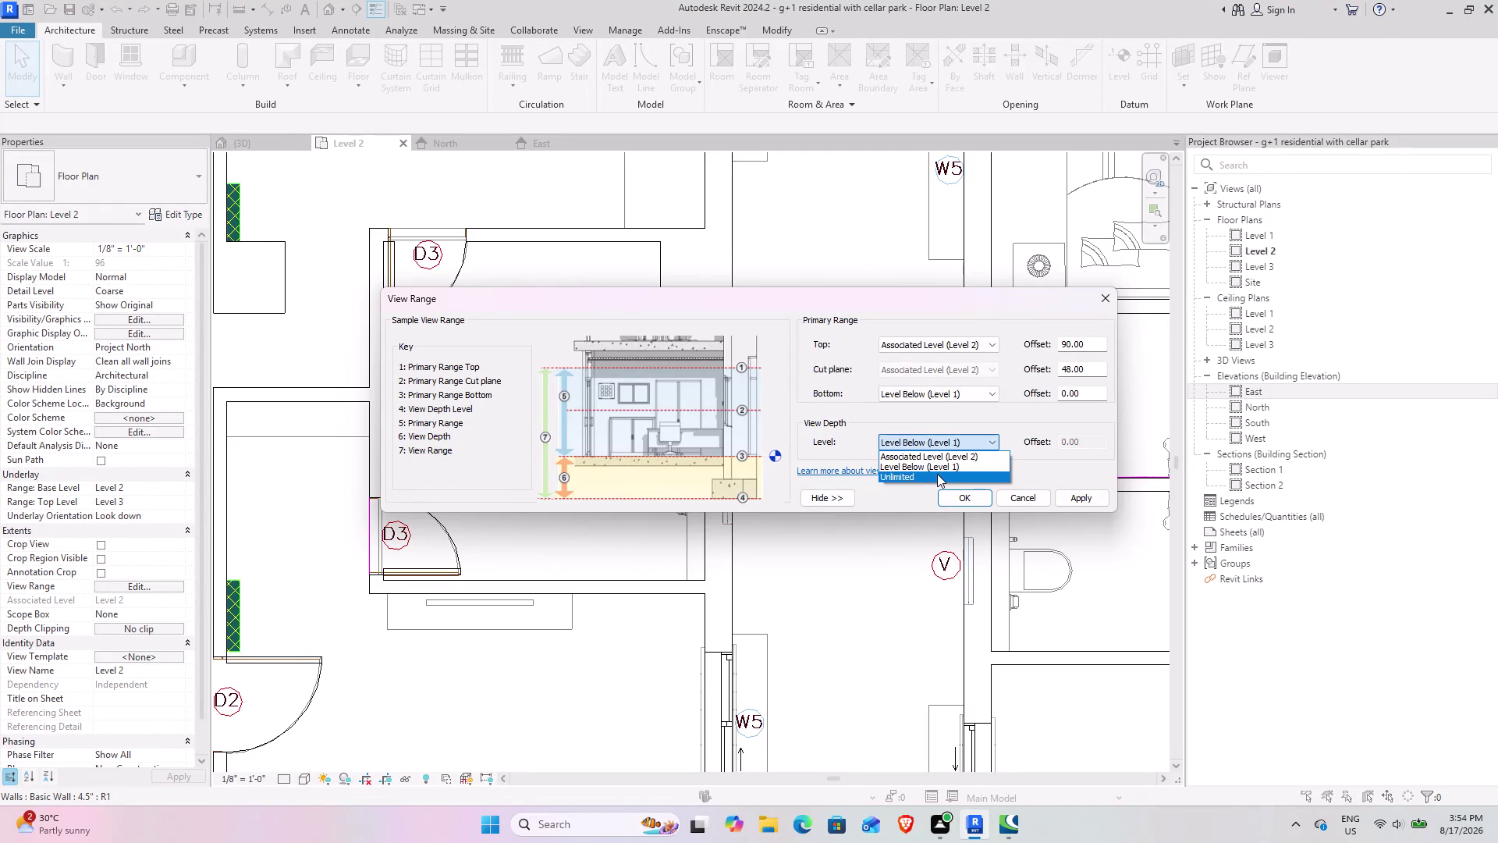
click(938, 465)
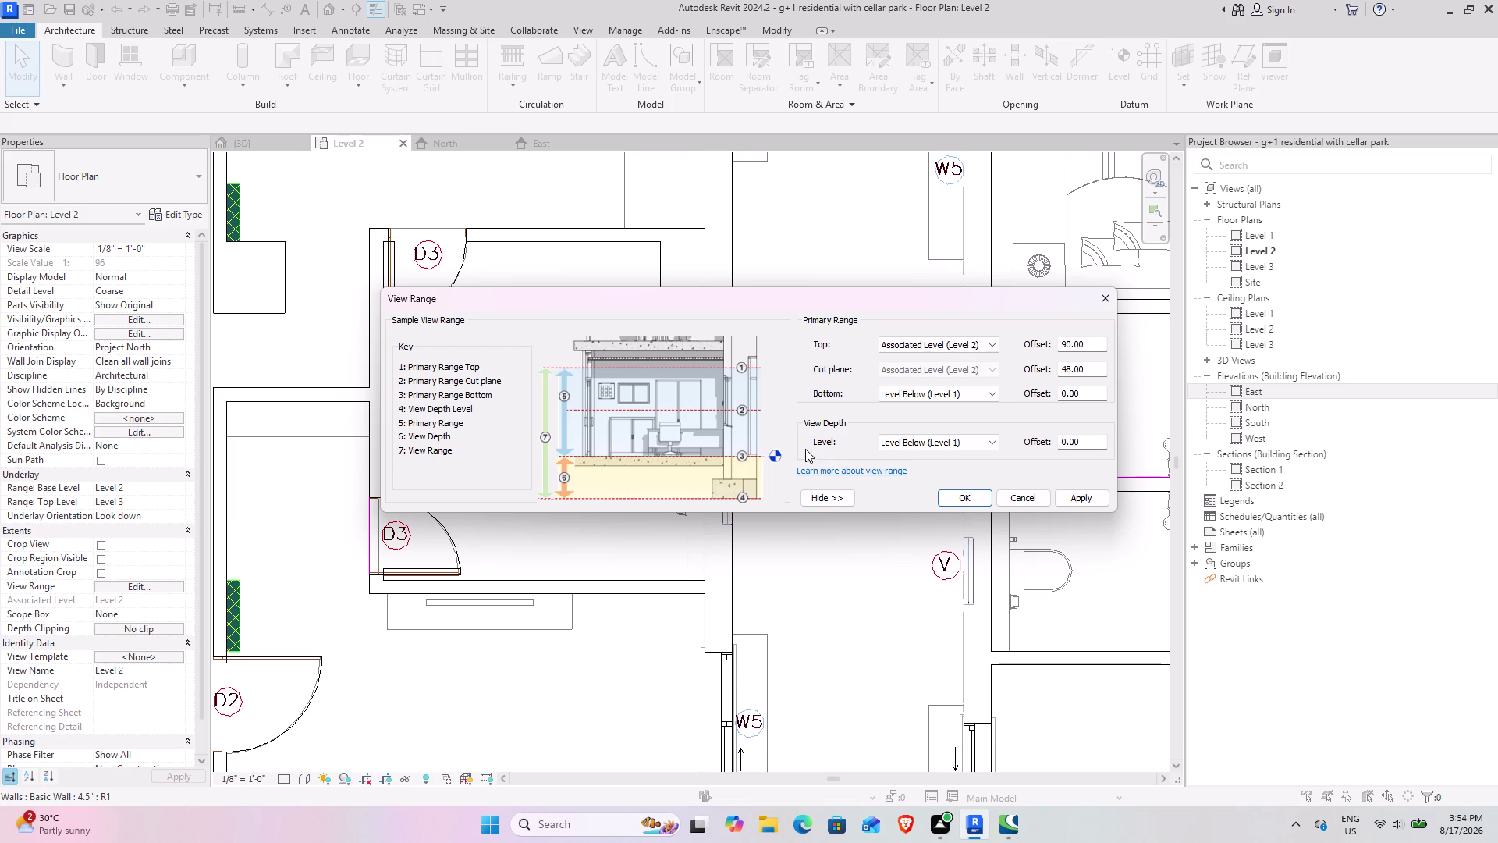
click(974, 493)
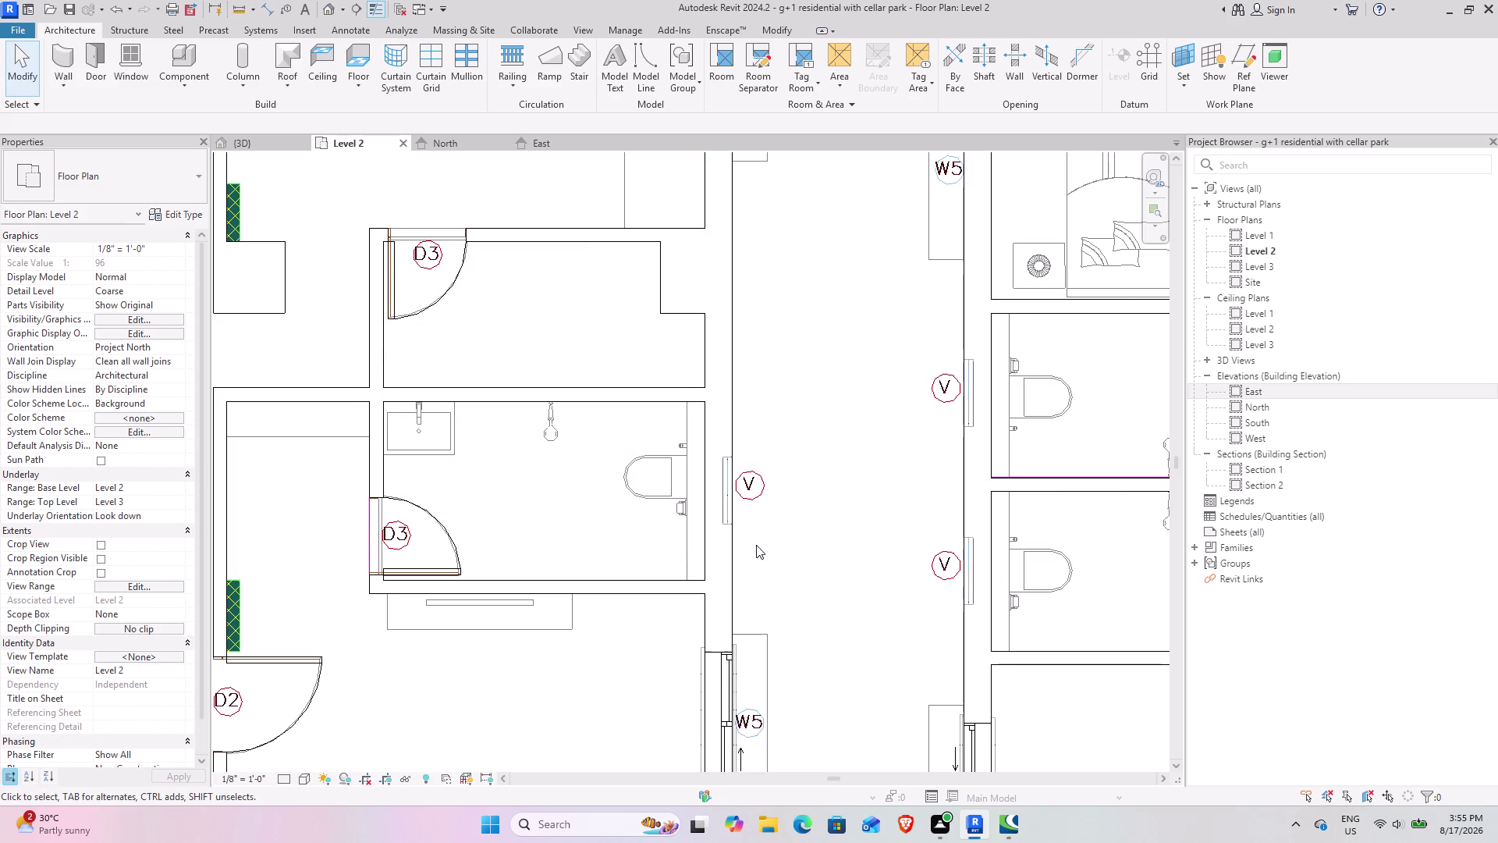
Toggle the sample diagram and reset the view range top to Level Above (Level 3).
click(164, 582)
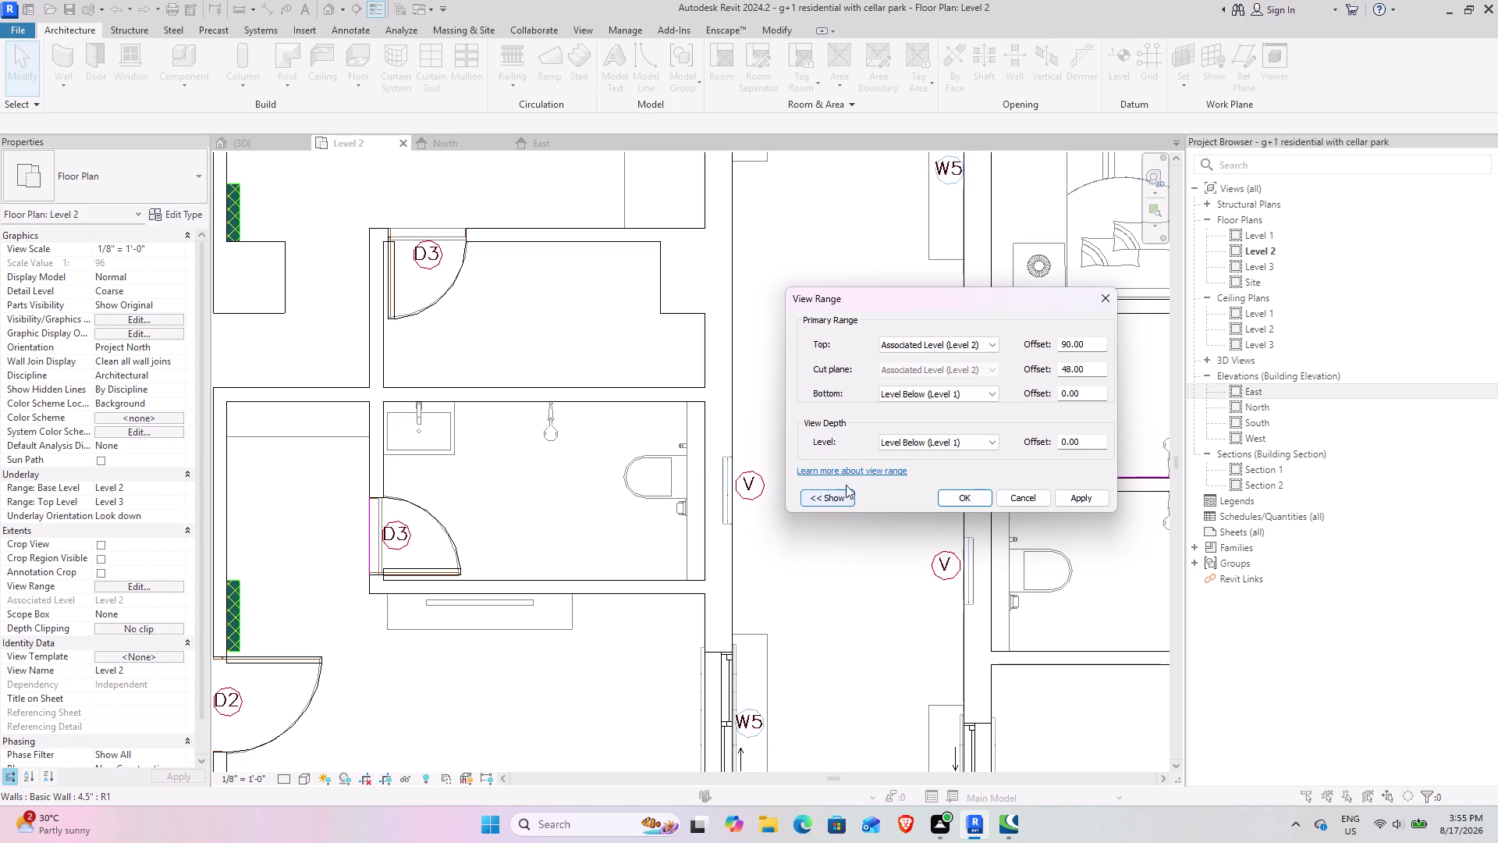
click(831, 500)
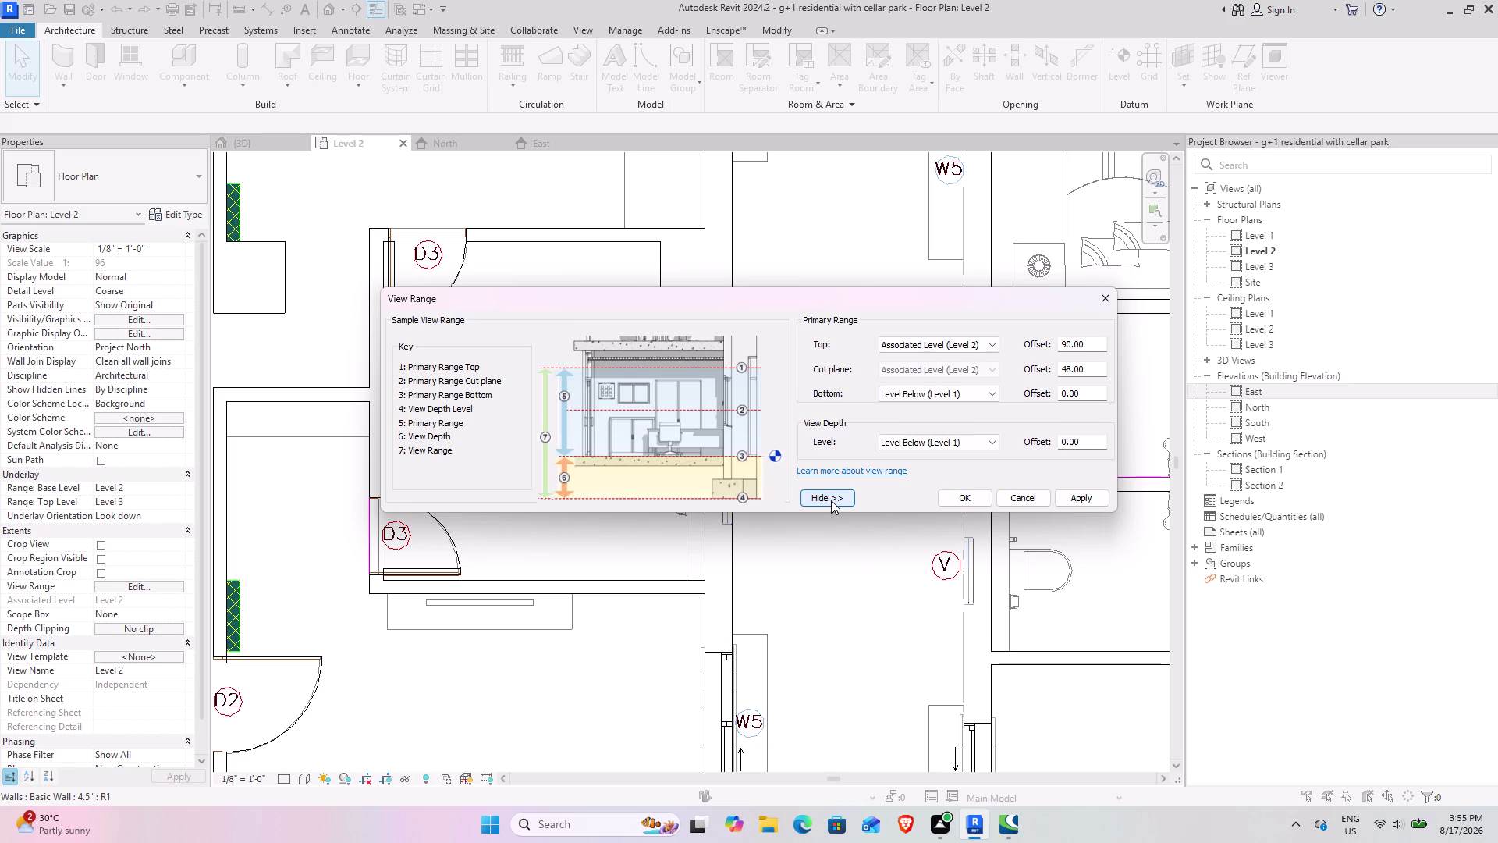
click(831, 500)
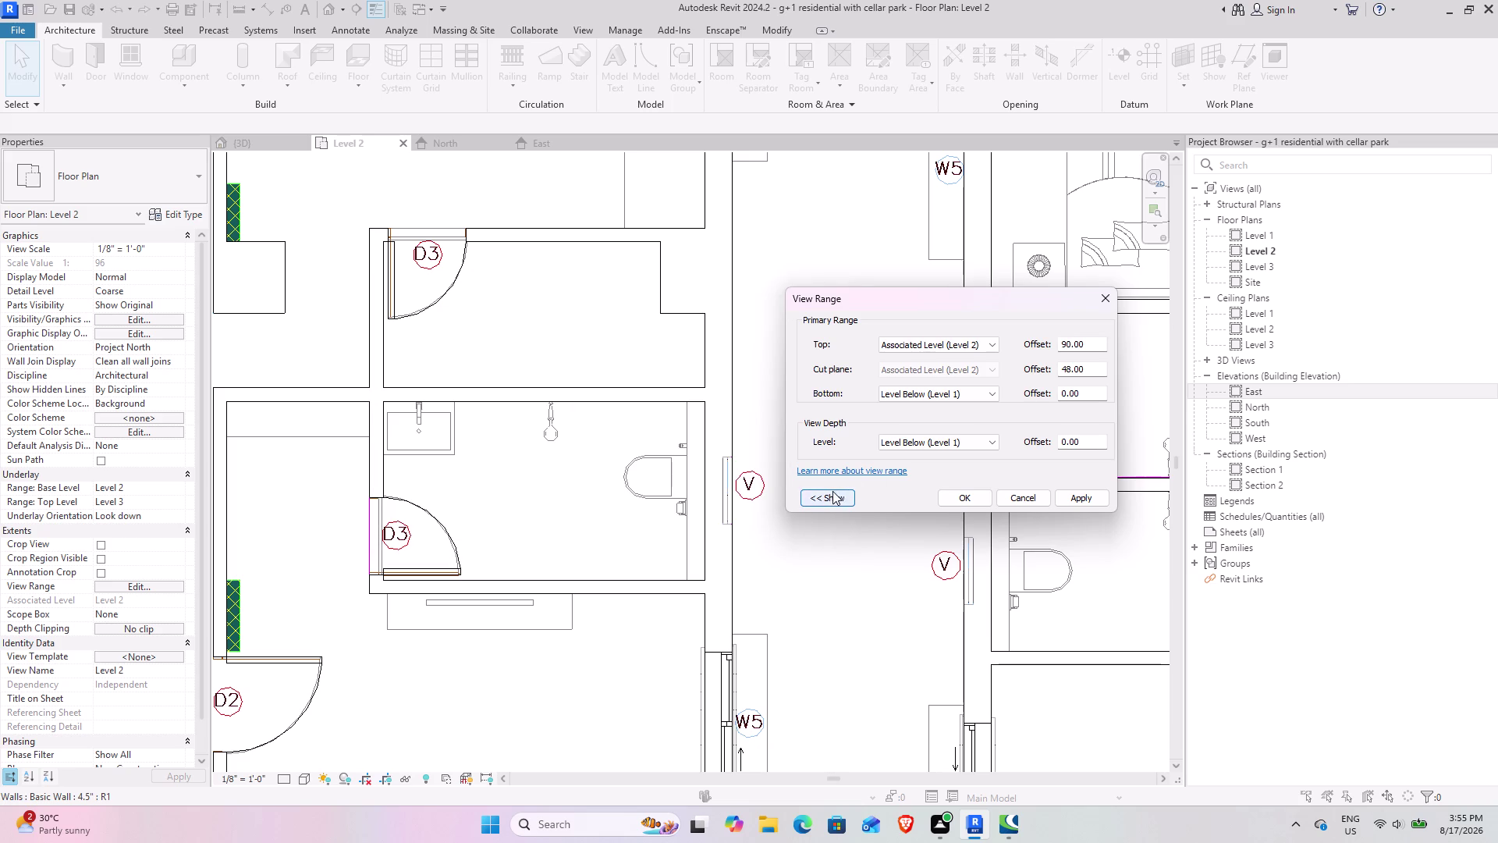
click(964, 342)
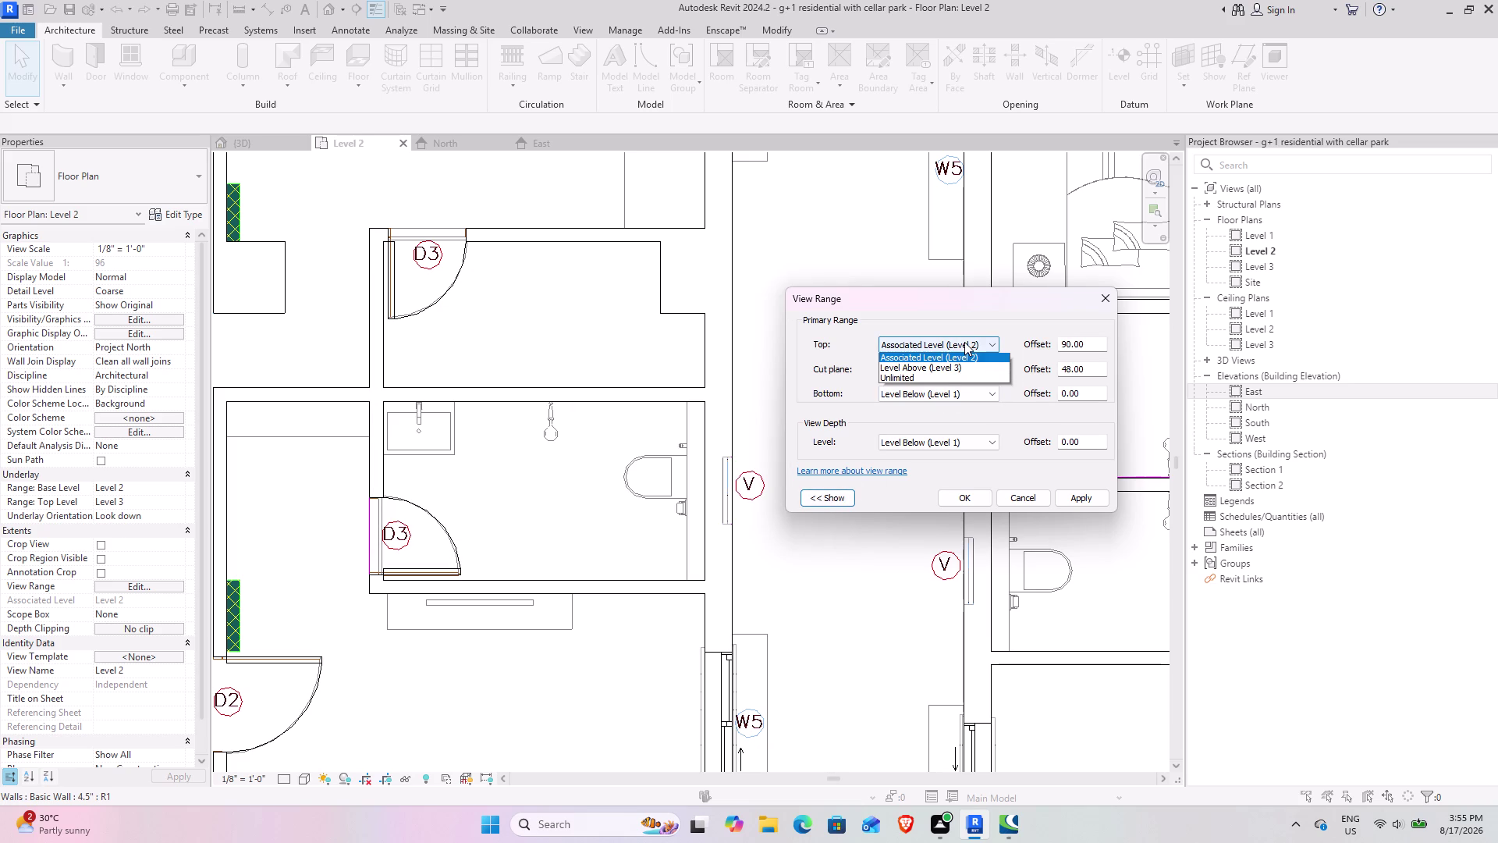
click(945, 372)
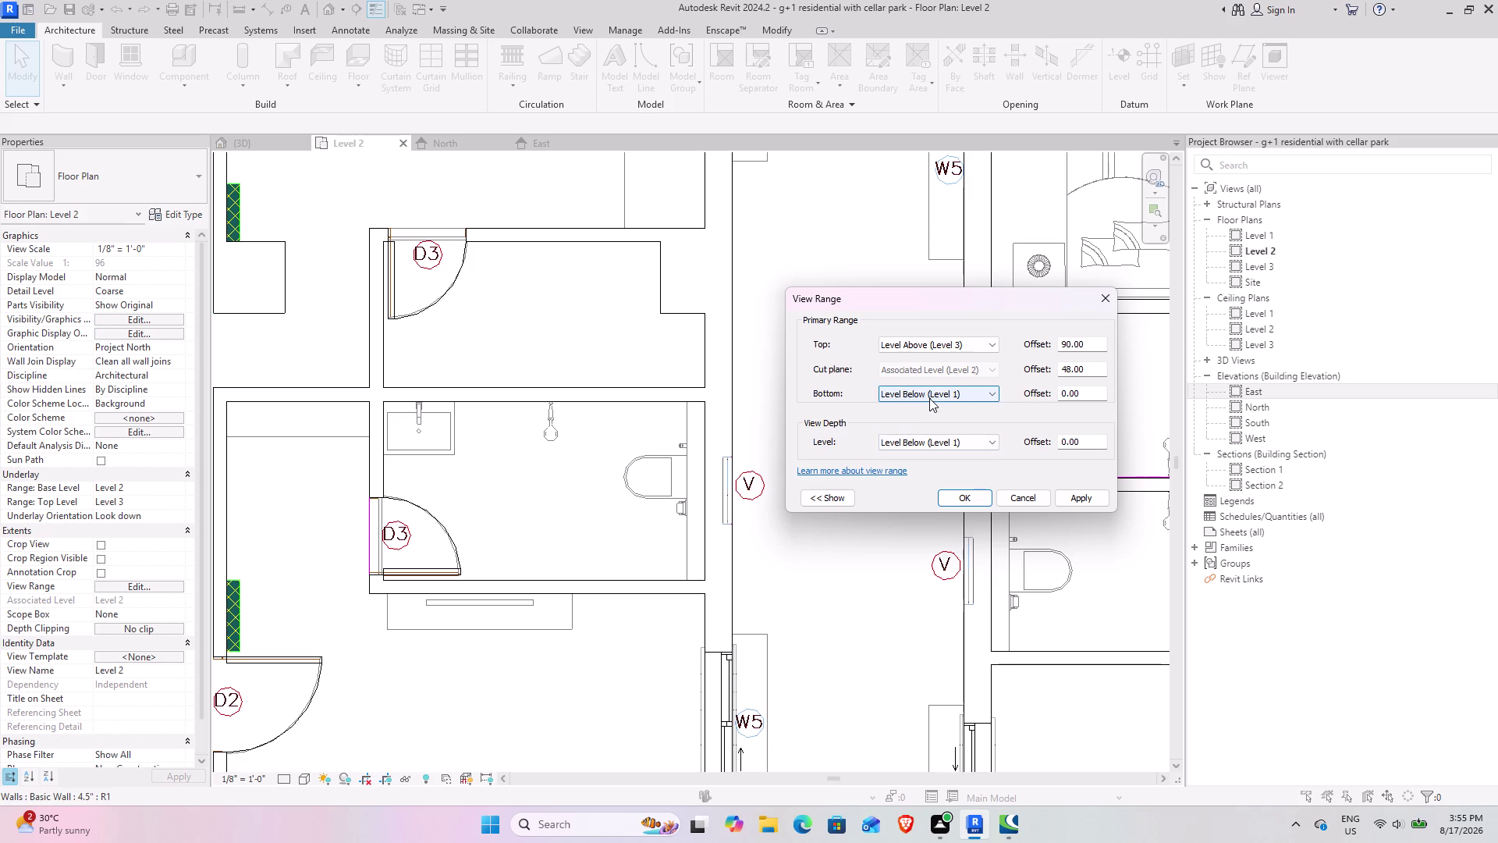
click(933, 442)
click(908, 486)
click(963, 500)
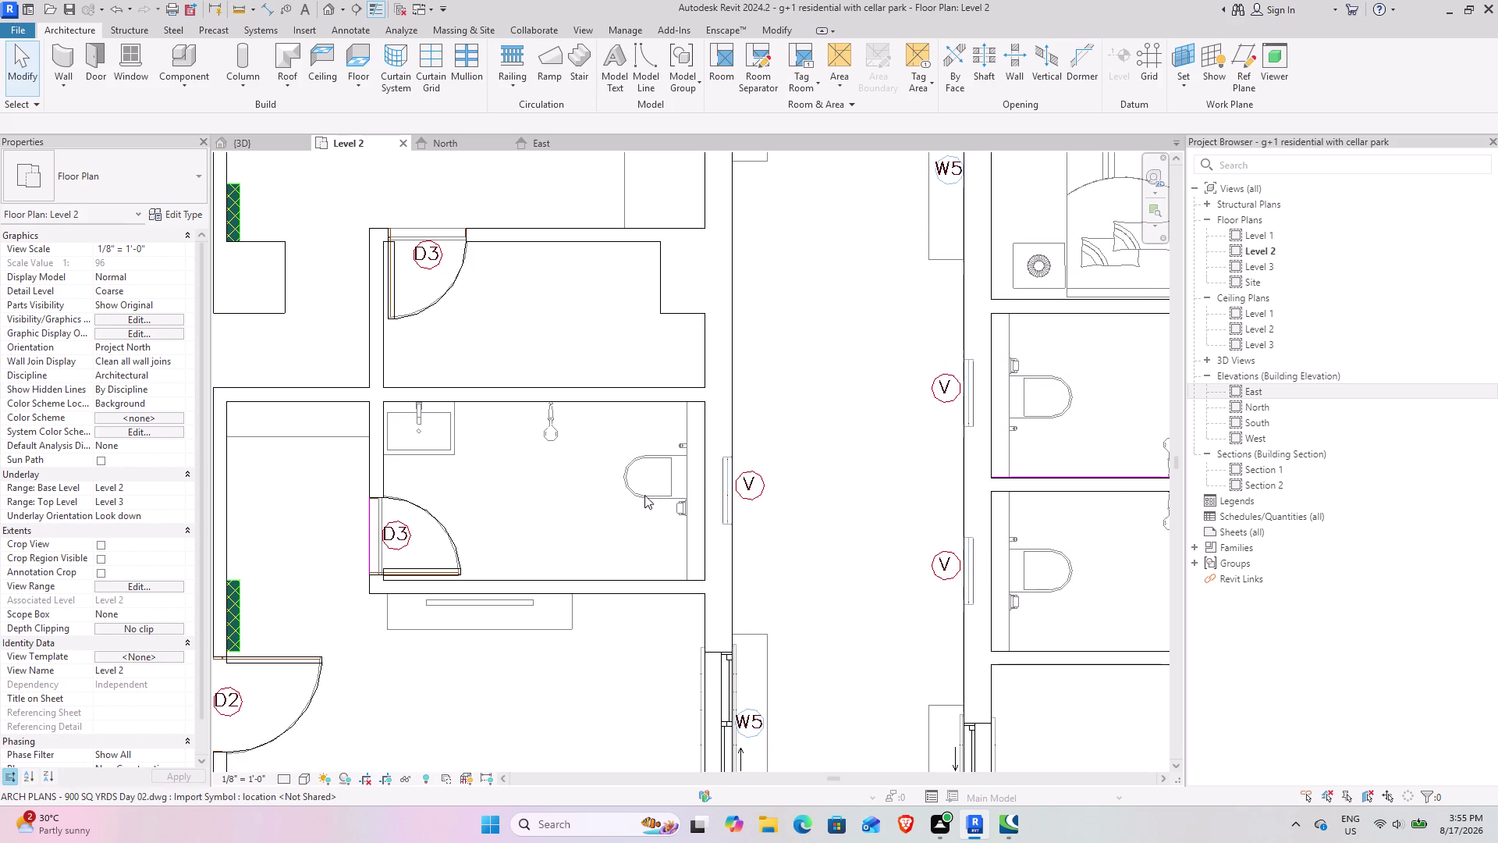
Pan the Level 2 plan from the bathroom area over to the bedroom wing.
scroll(down, 3)
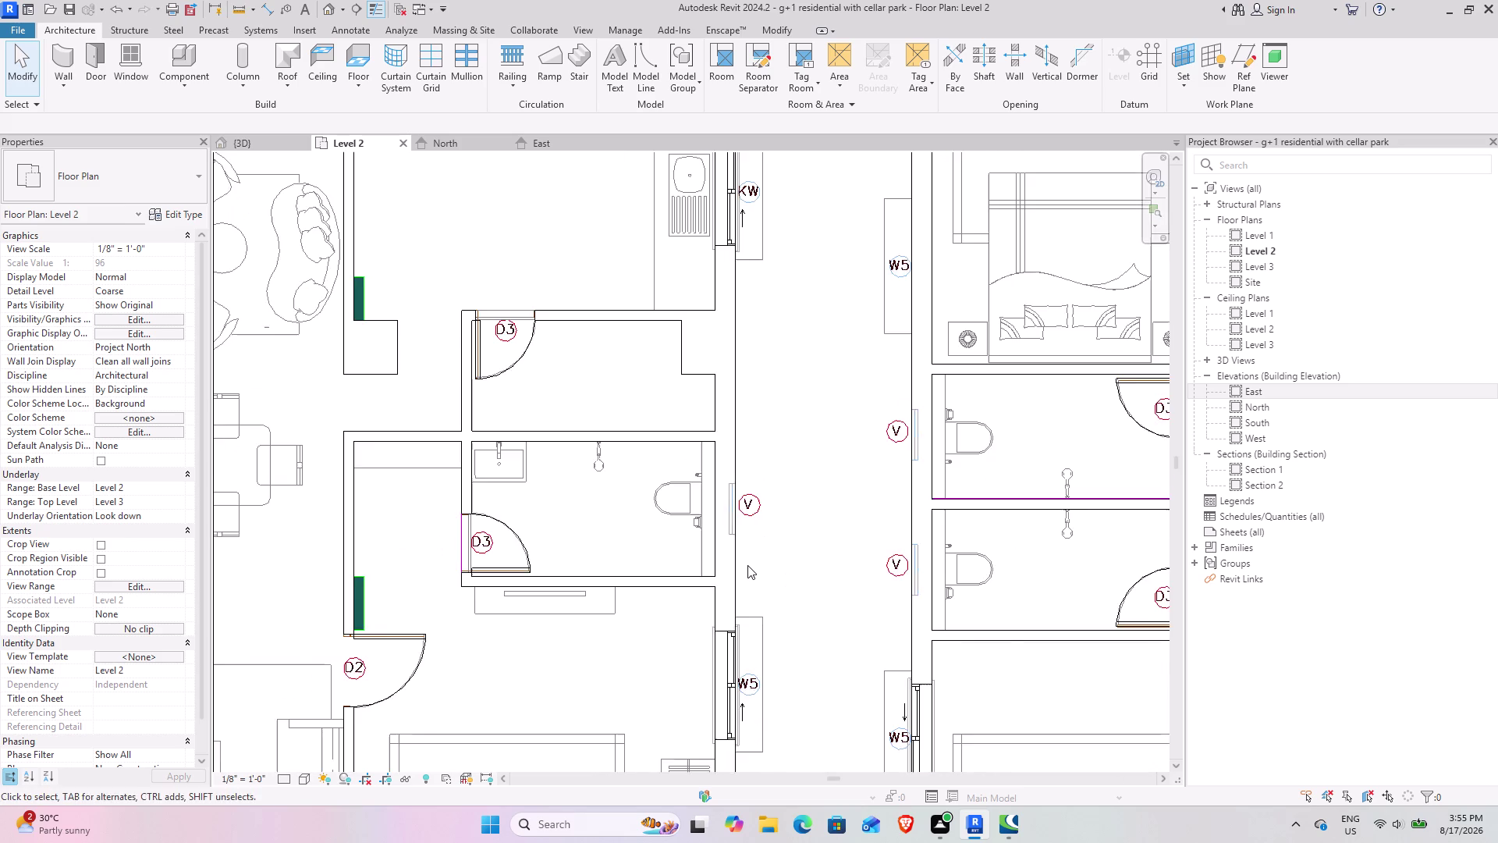
middle_drag(684, 570, 816, 571)
scroll(up, 3)
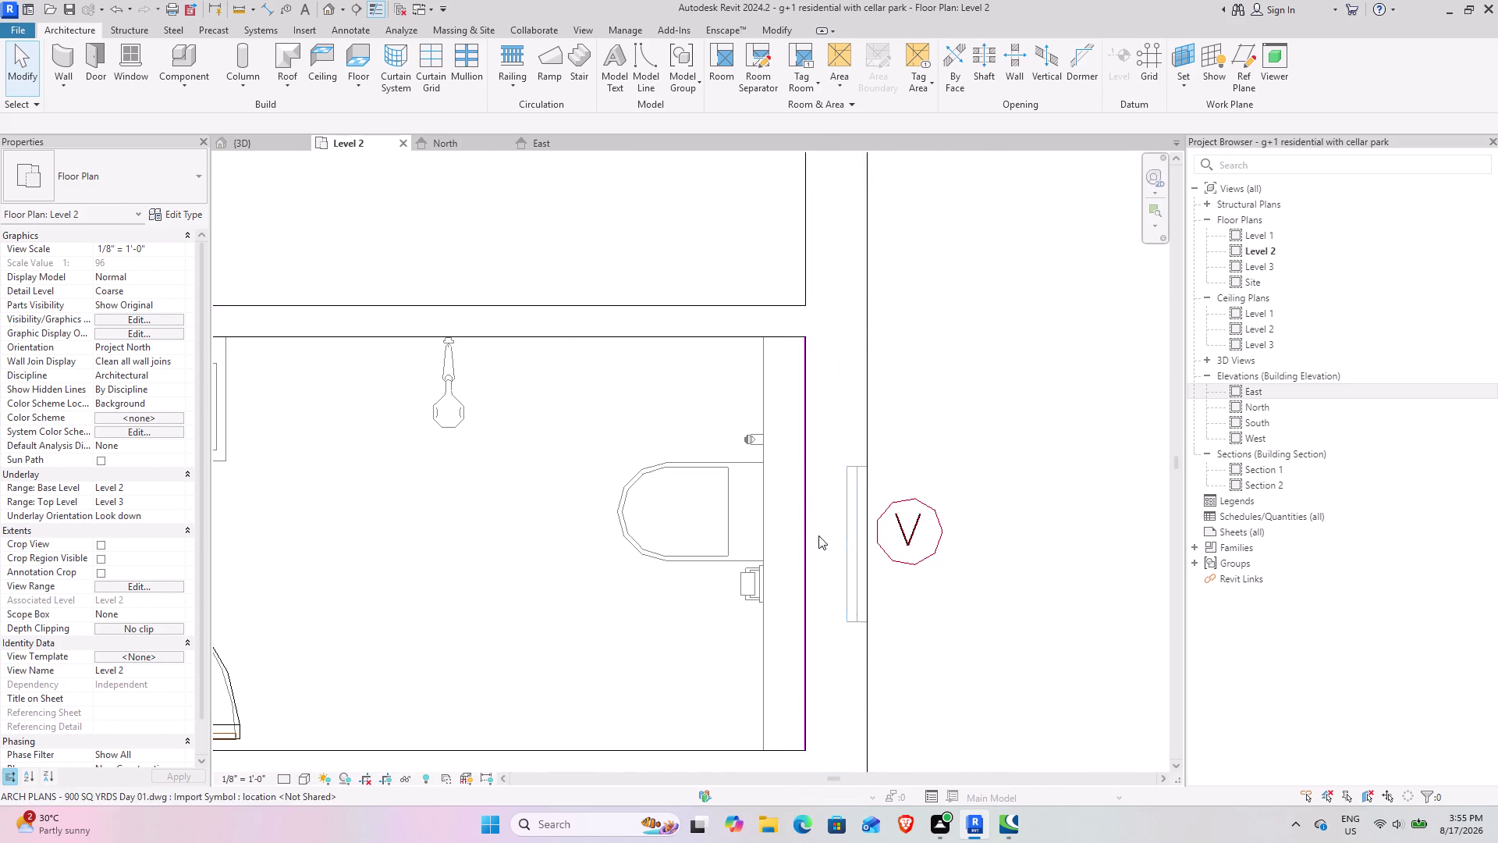
scroll(down, 3)
middle_drag(599, 559, 900, 584)
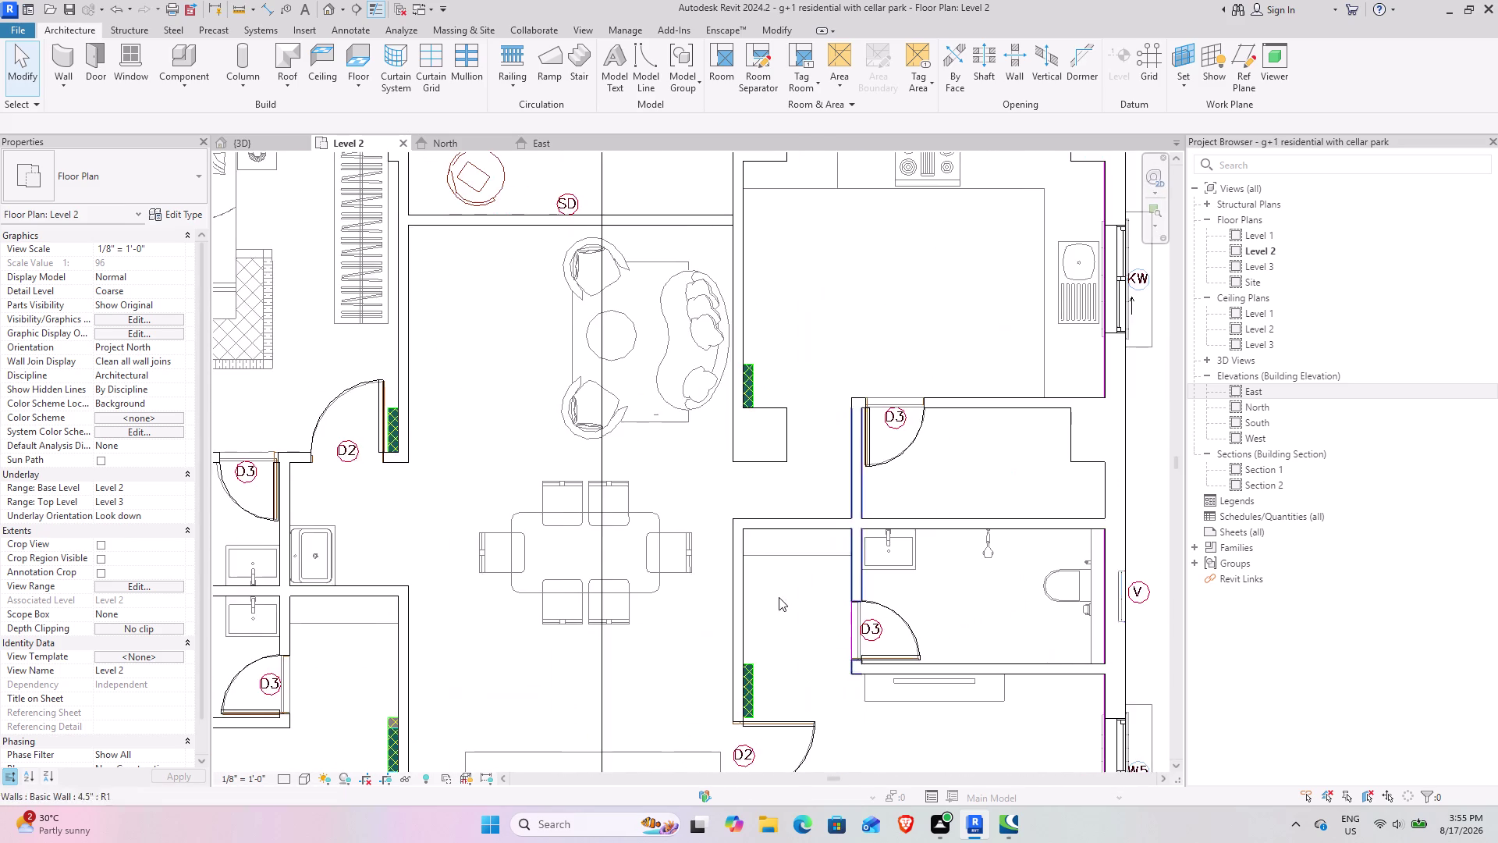
middle_drag(672, 570, 1136, 572)
middle_drag(640, 453, 651, 503)
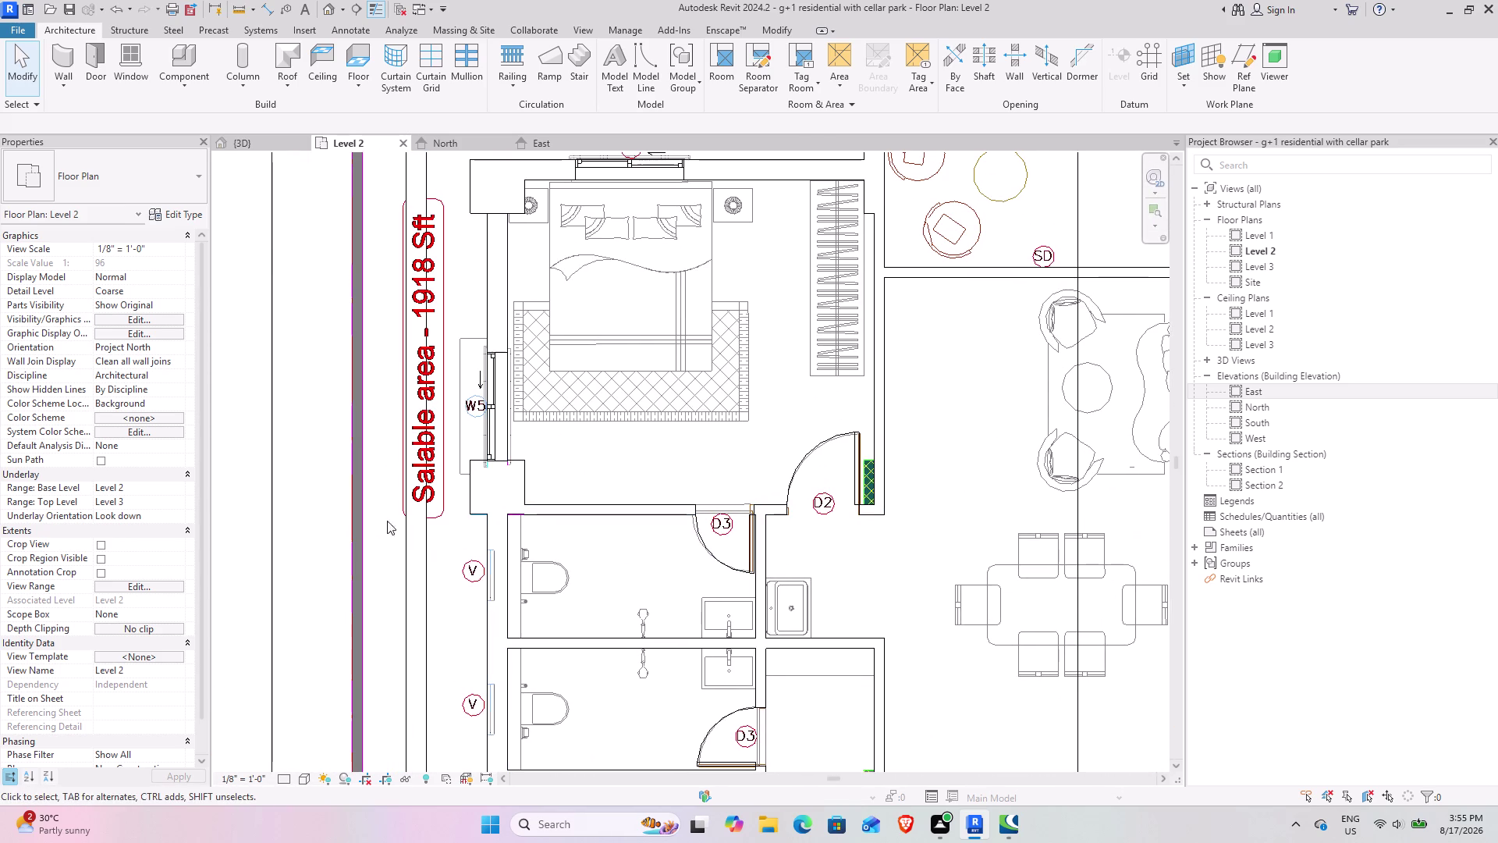
In 3D, orbit over interior and boundary walls to the building front and driveway entrance.
click(238, 149)
middle_drag(507, 573, 521, 565)
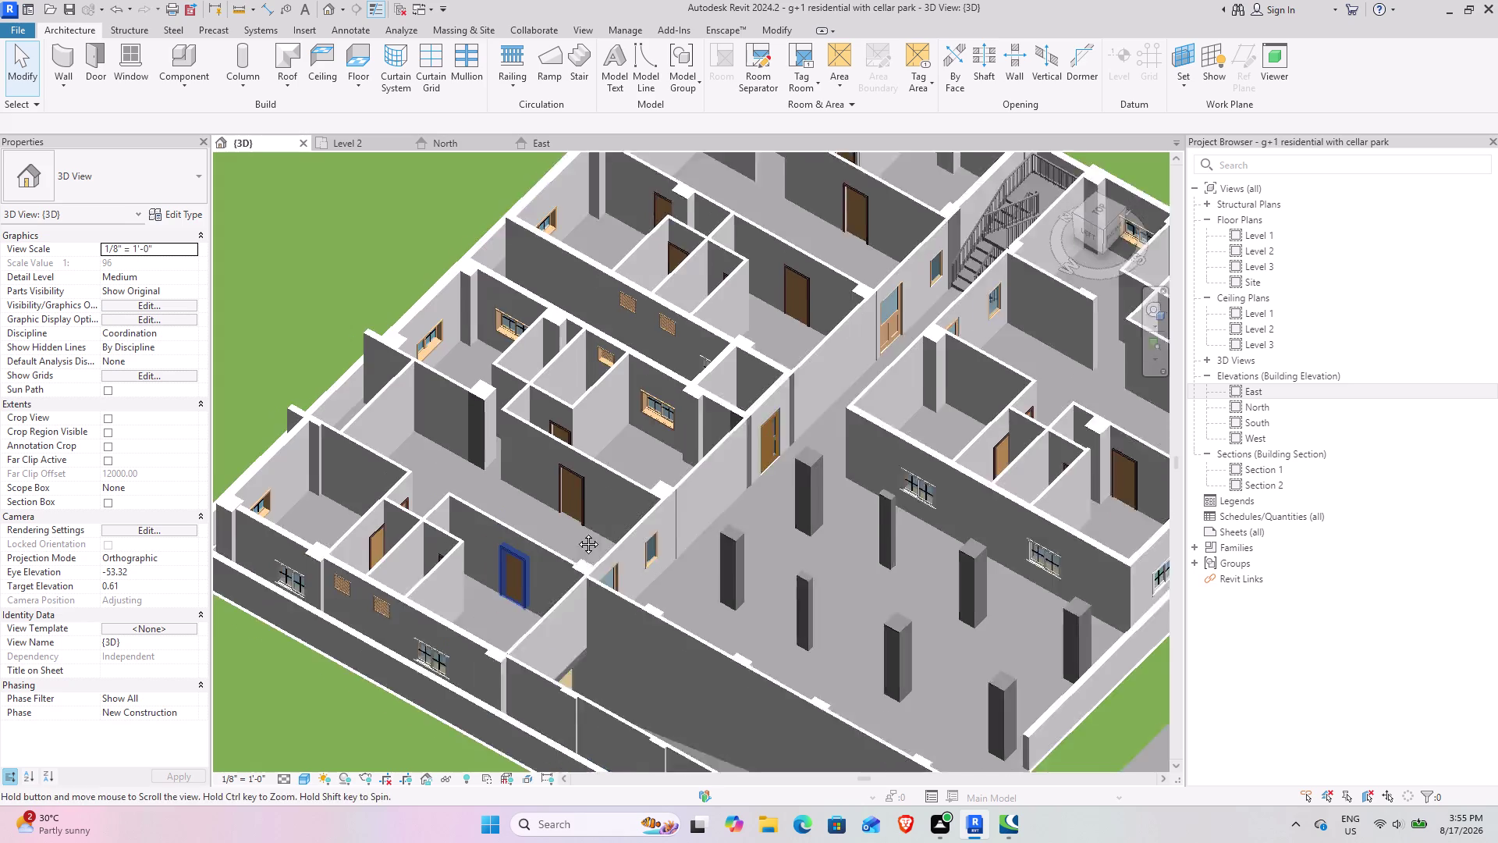
middle_drag(521, 565, 705, 448)
middle_drag(901, 593, 774, 594)
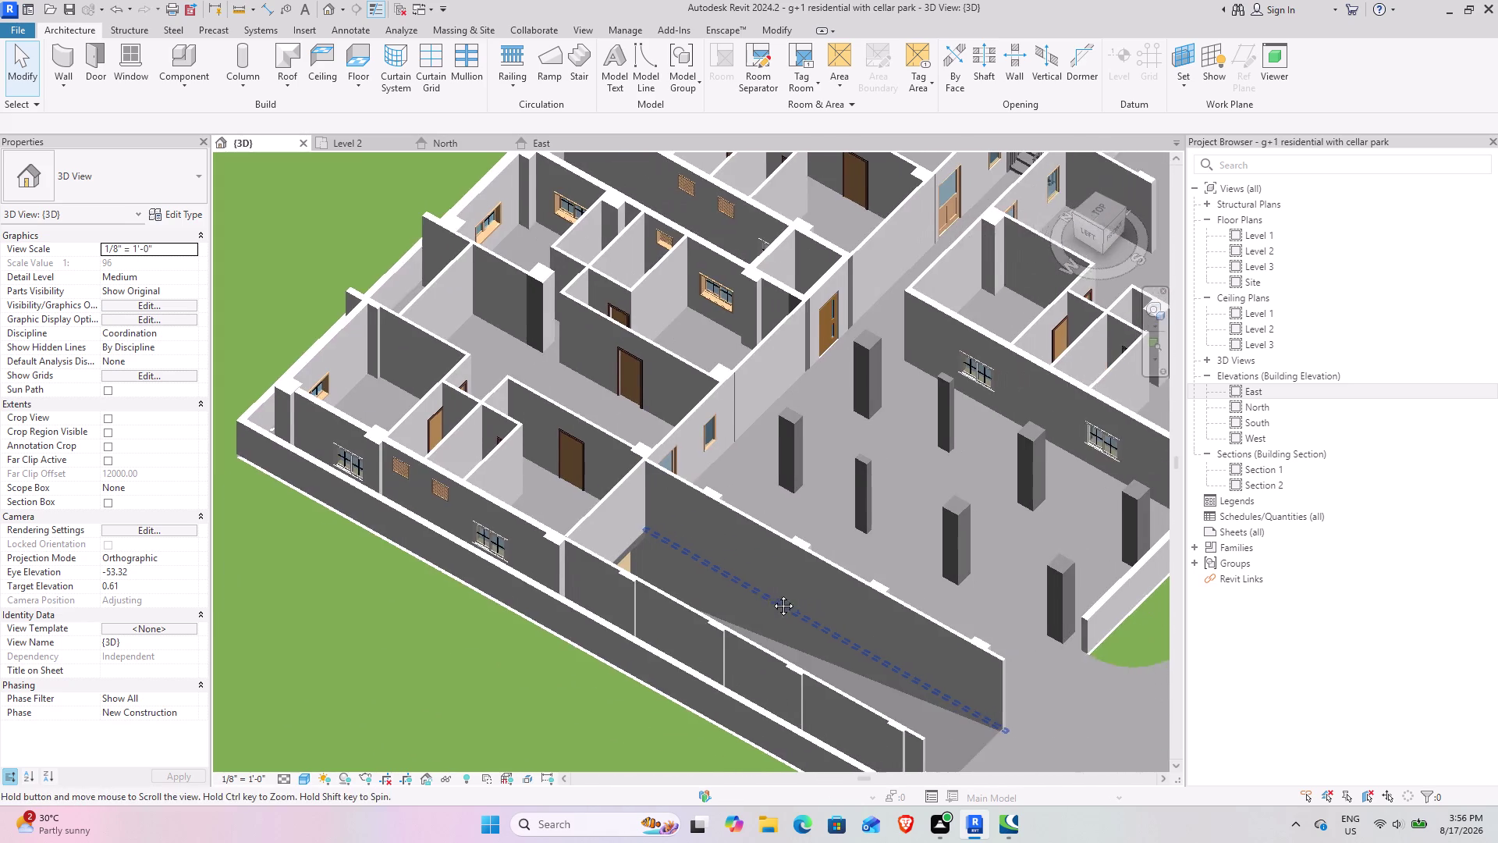
middle_drag(773, 594, 771, 594)
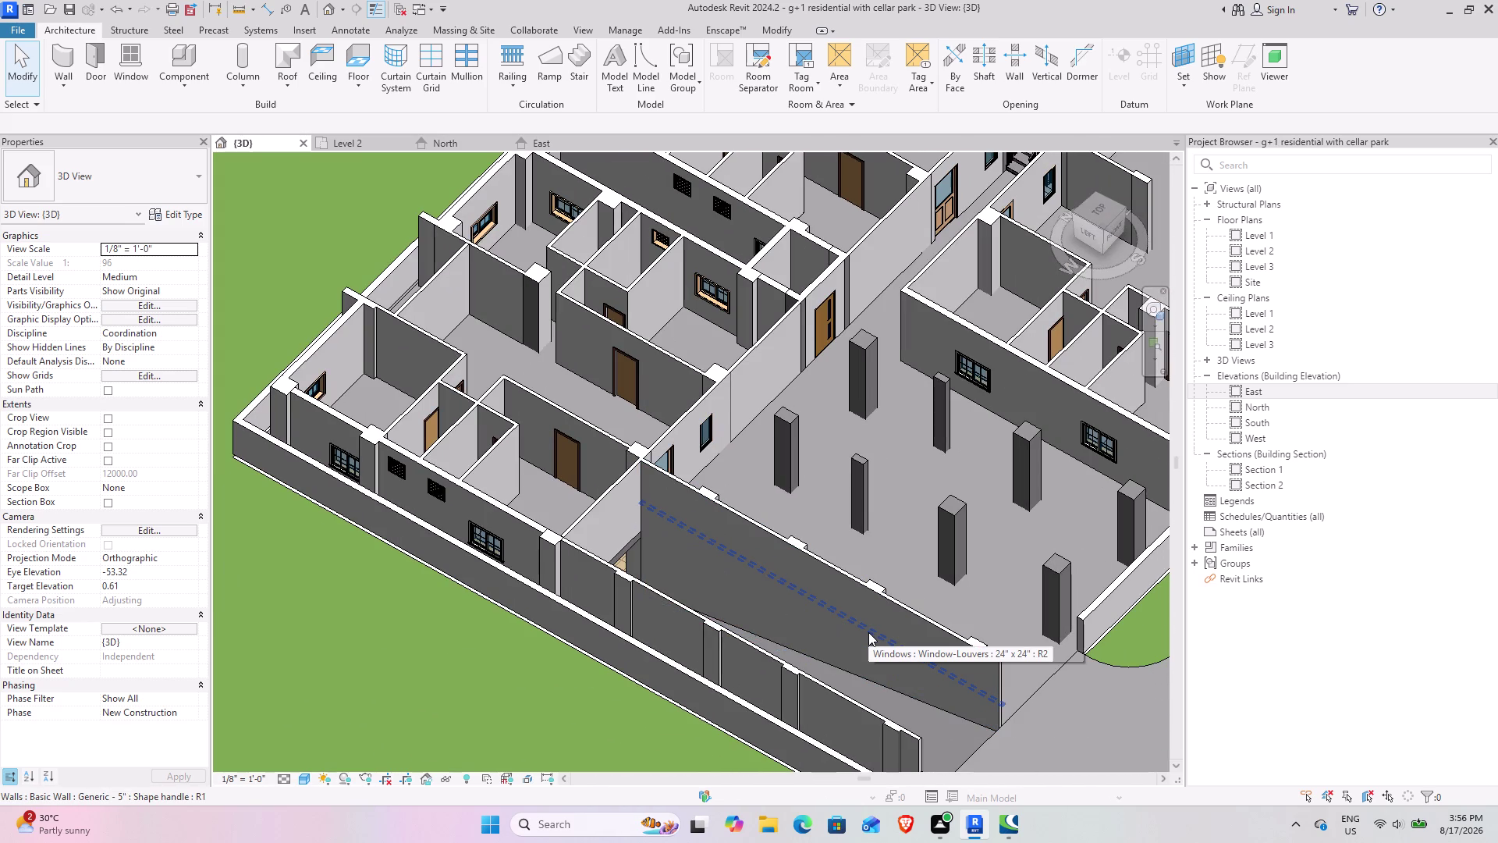
scroll(down, 3)
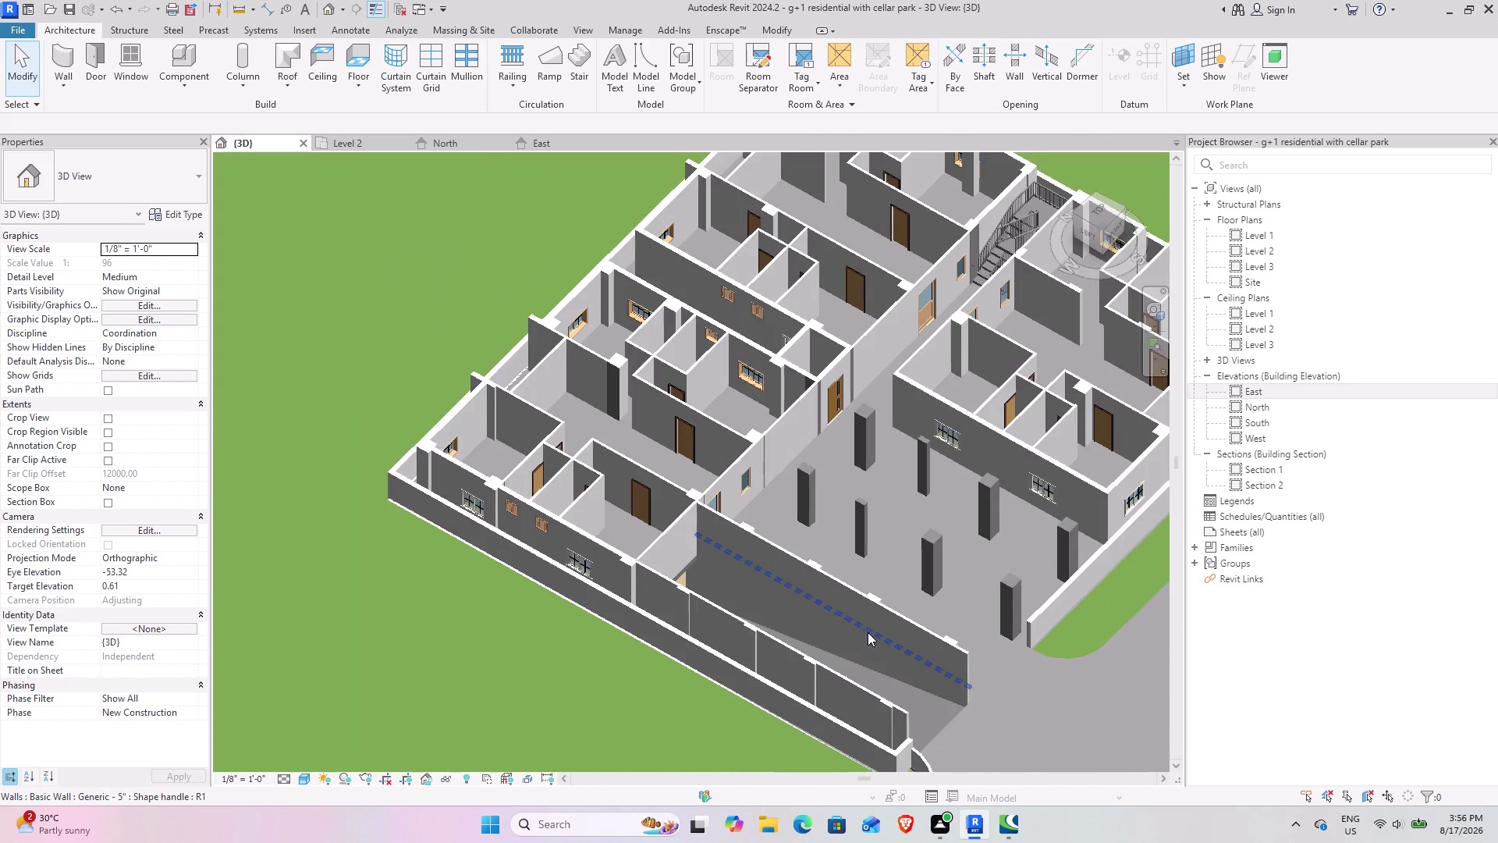
middle_drag(957, 619, 616, 506)
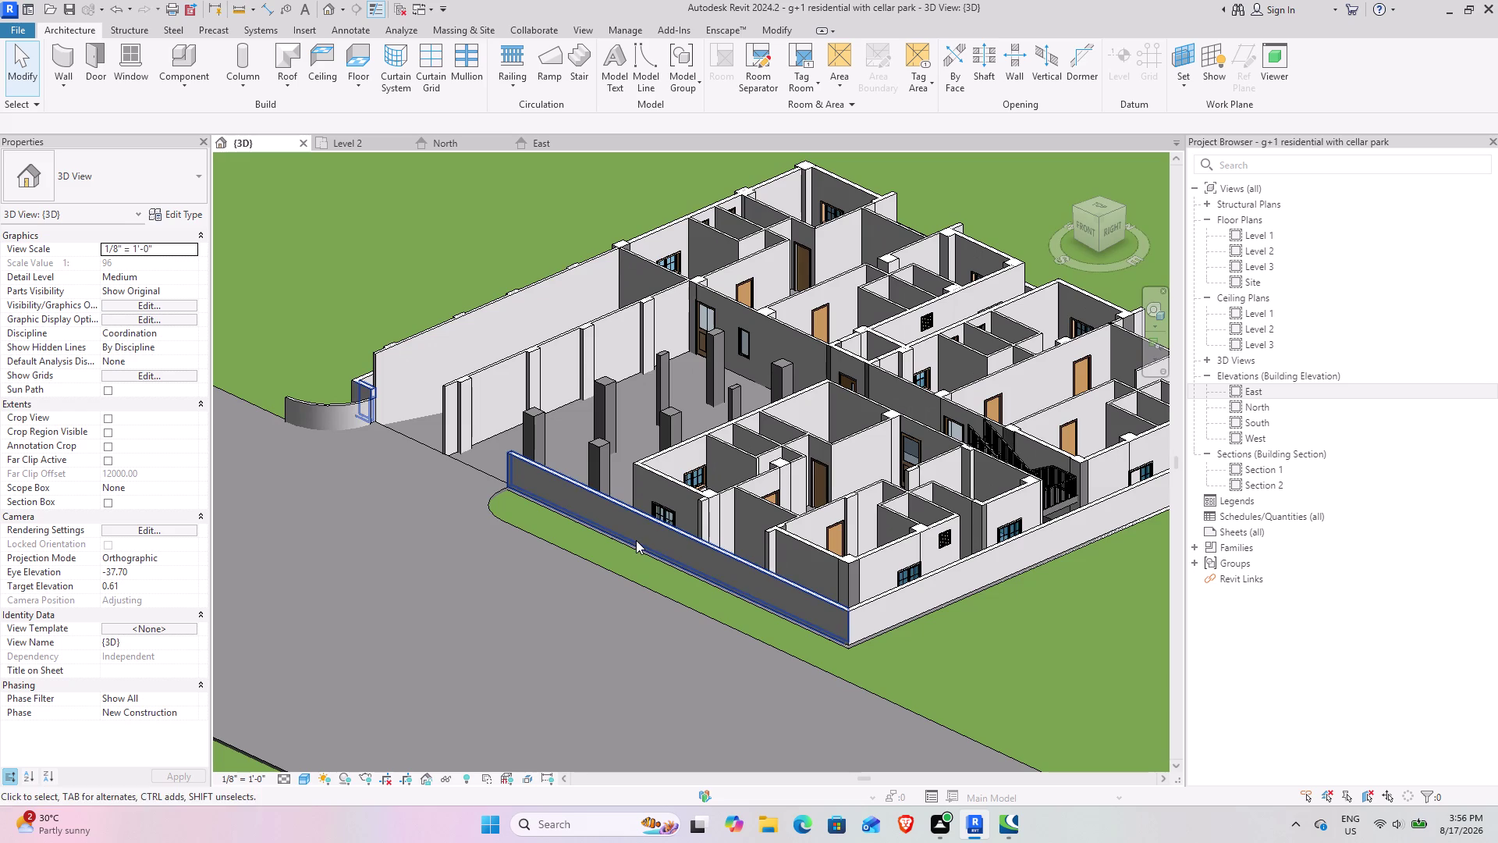
middle_drag(634, 433, 743, 534)
middle_drag(624, 576, 707, 590)
scroll(up, 3)
middle_drag(750, 675, 672, 594)
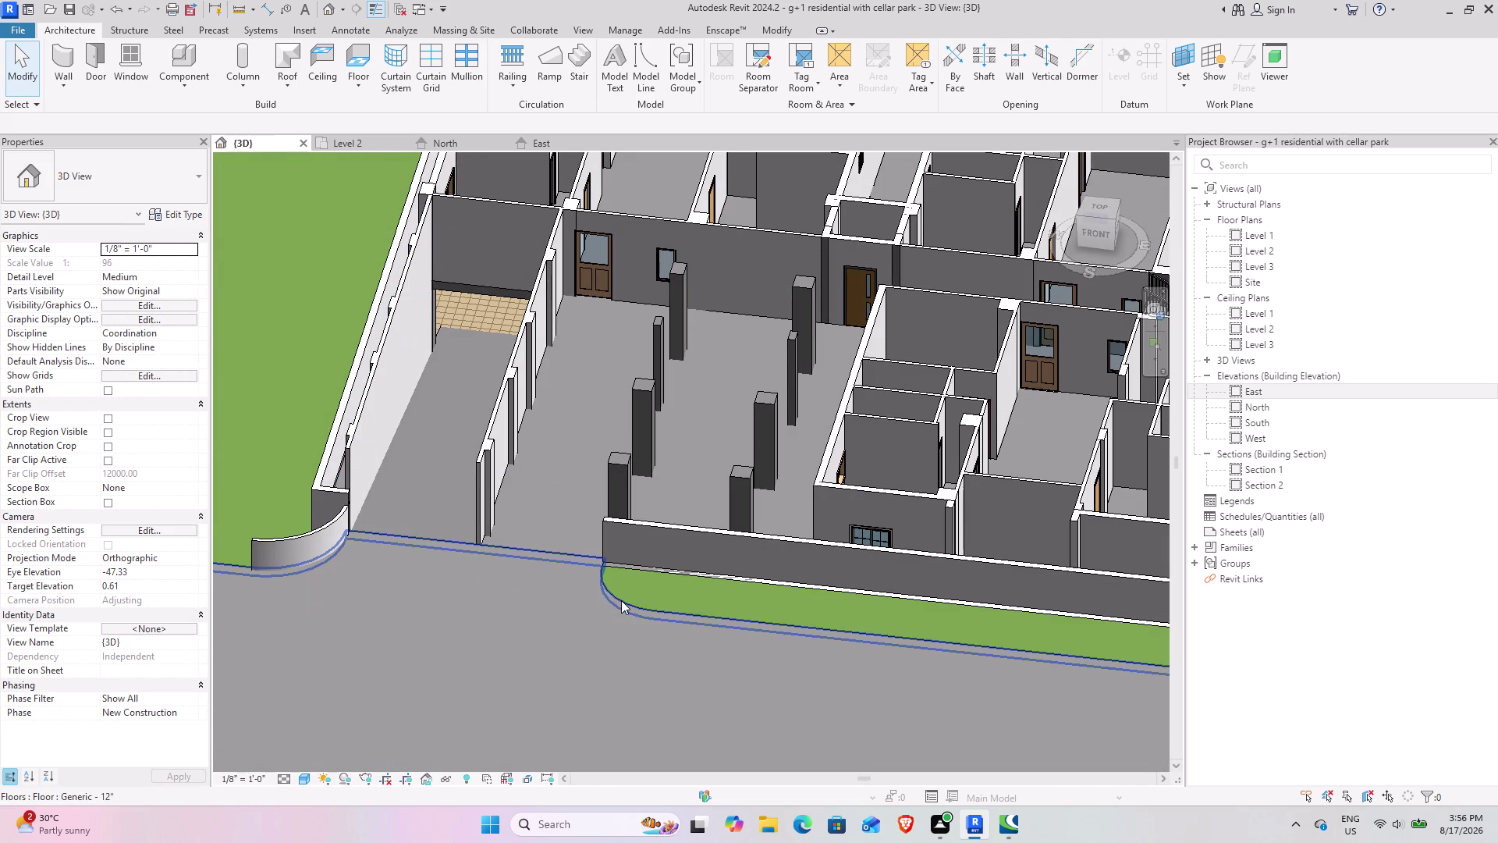
Start a new wall matching the curved entrance wall, working on the Level 2 plan.
click(68, 62)
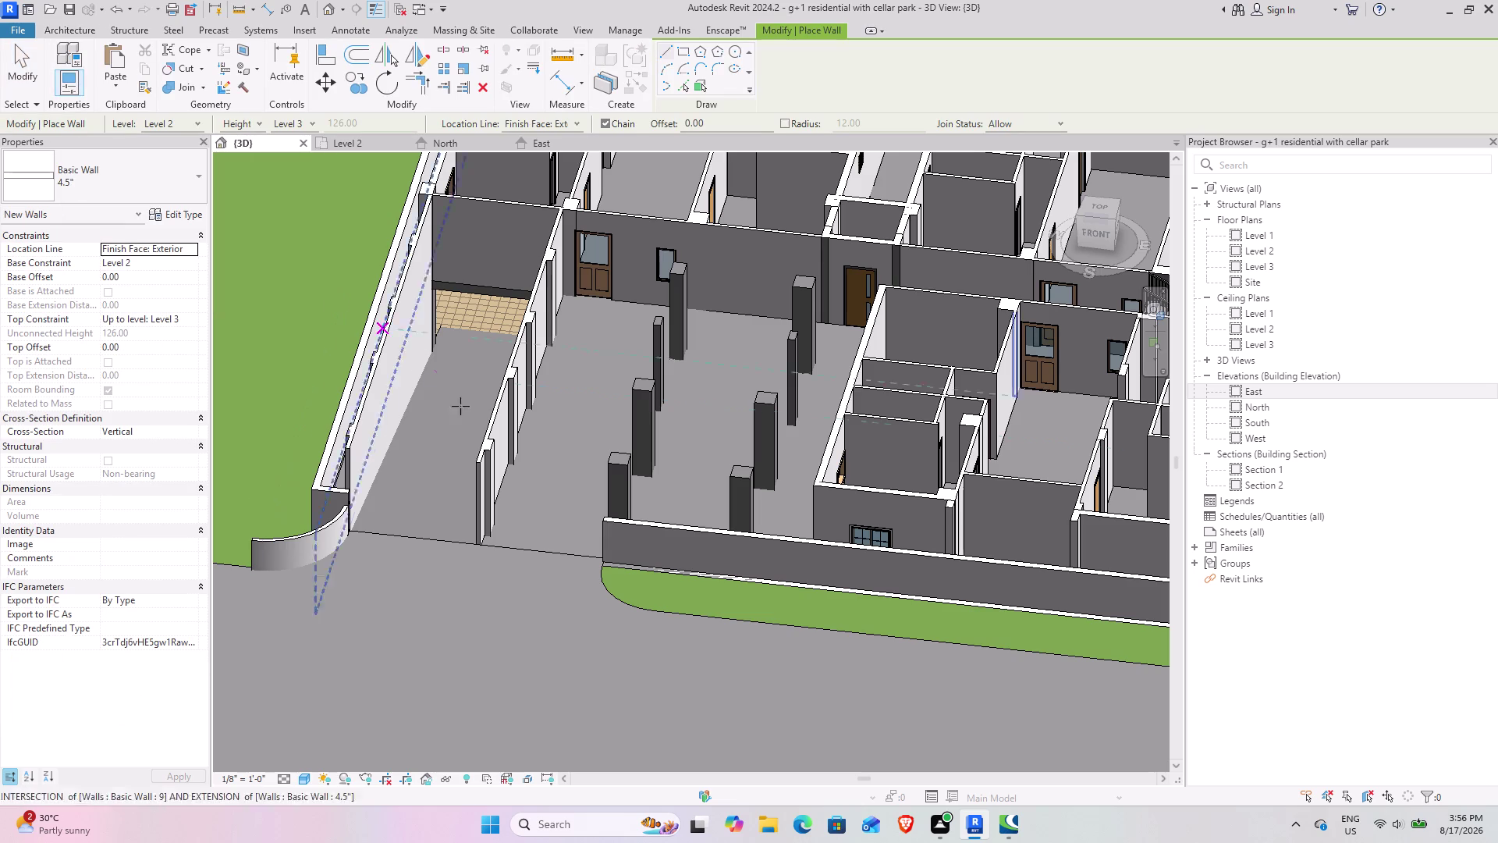
key(Escape)
key(Escape)
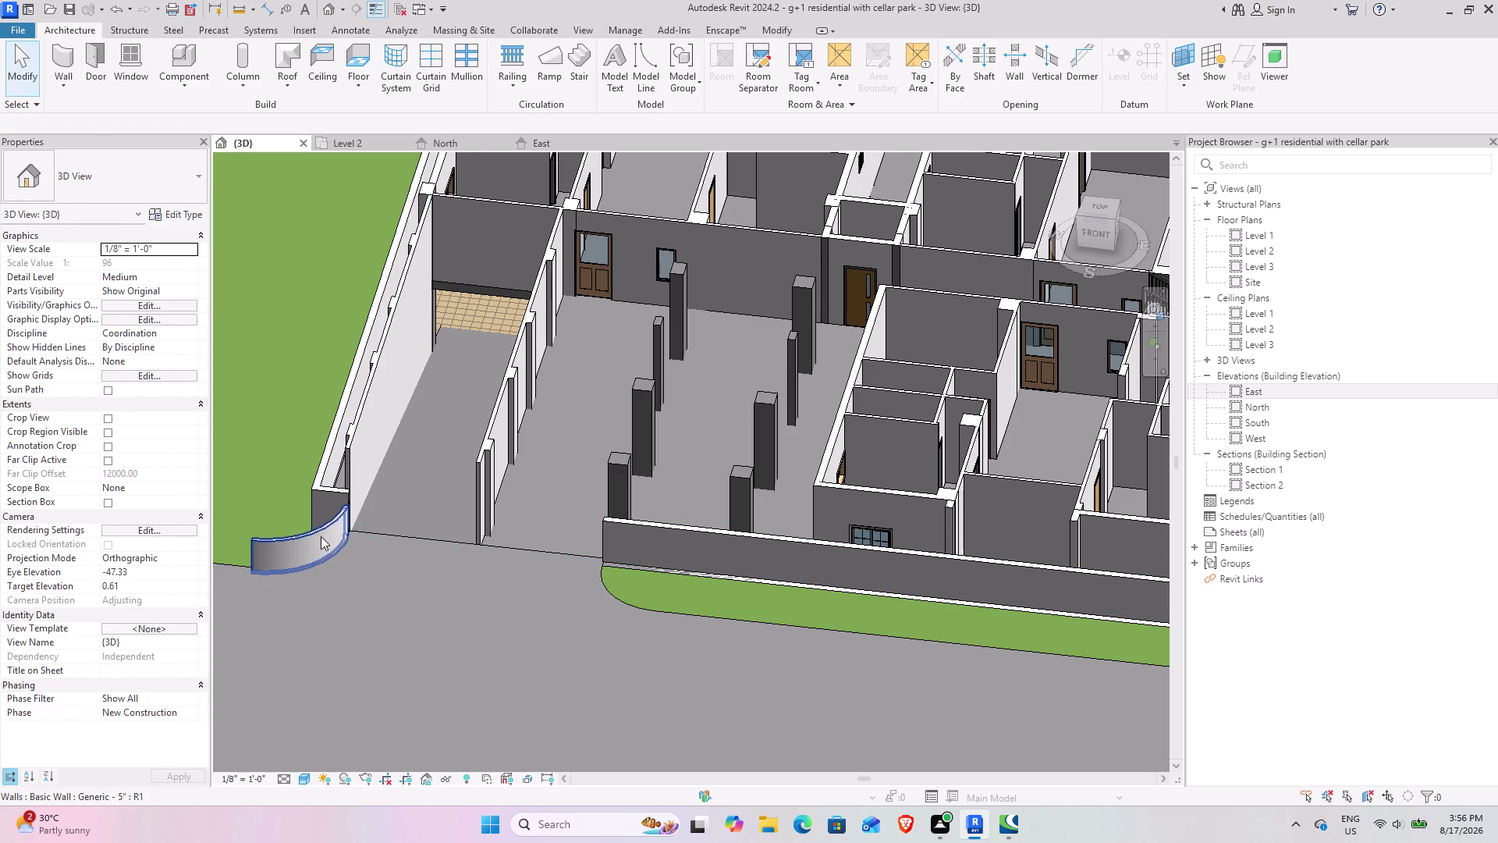
click(321, 536)
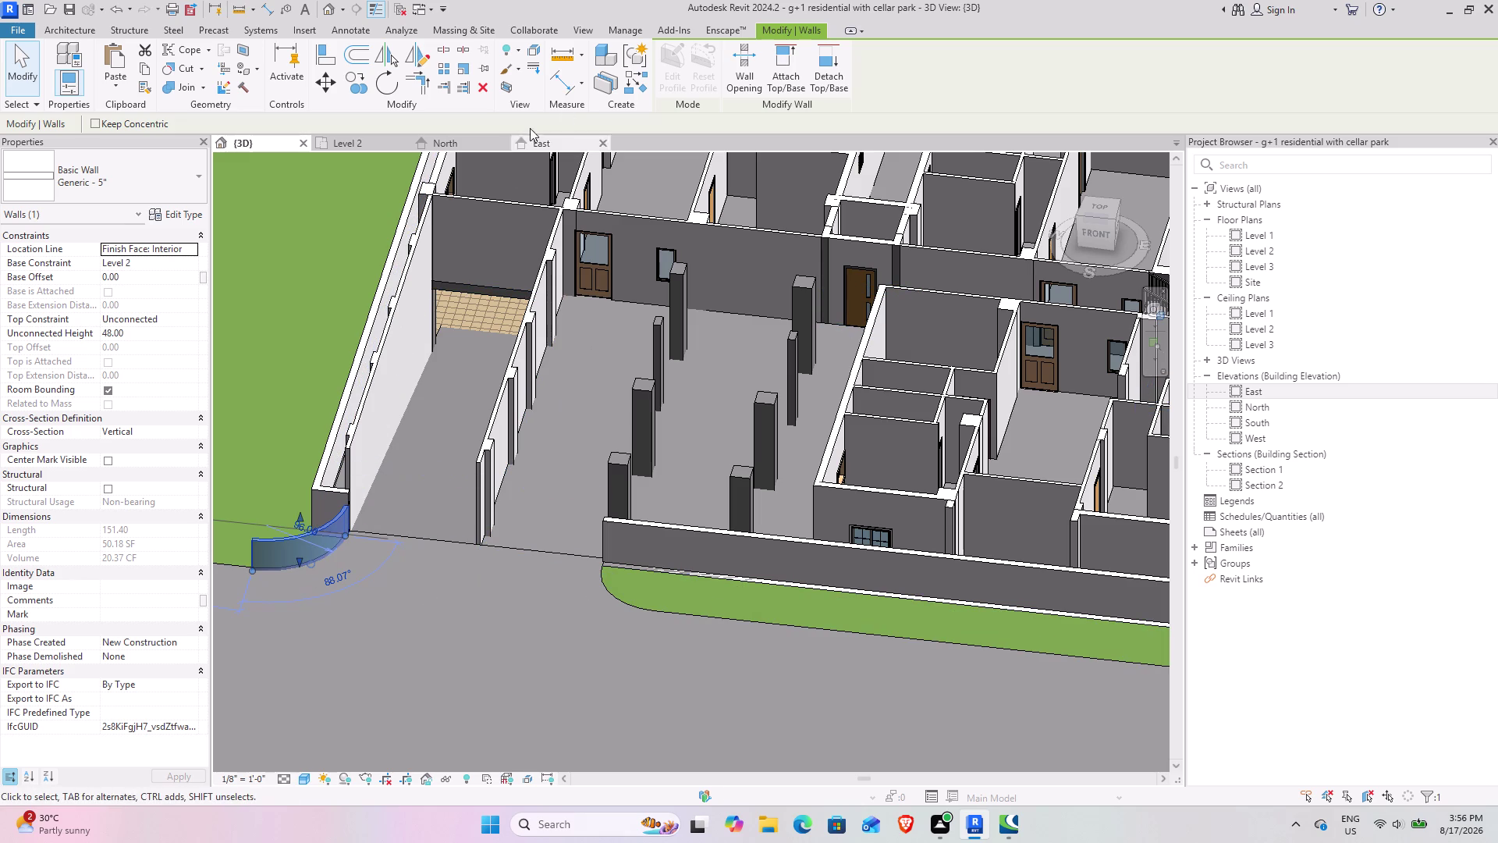
click(634, 78)
scroll(up, 3)
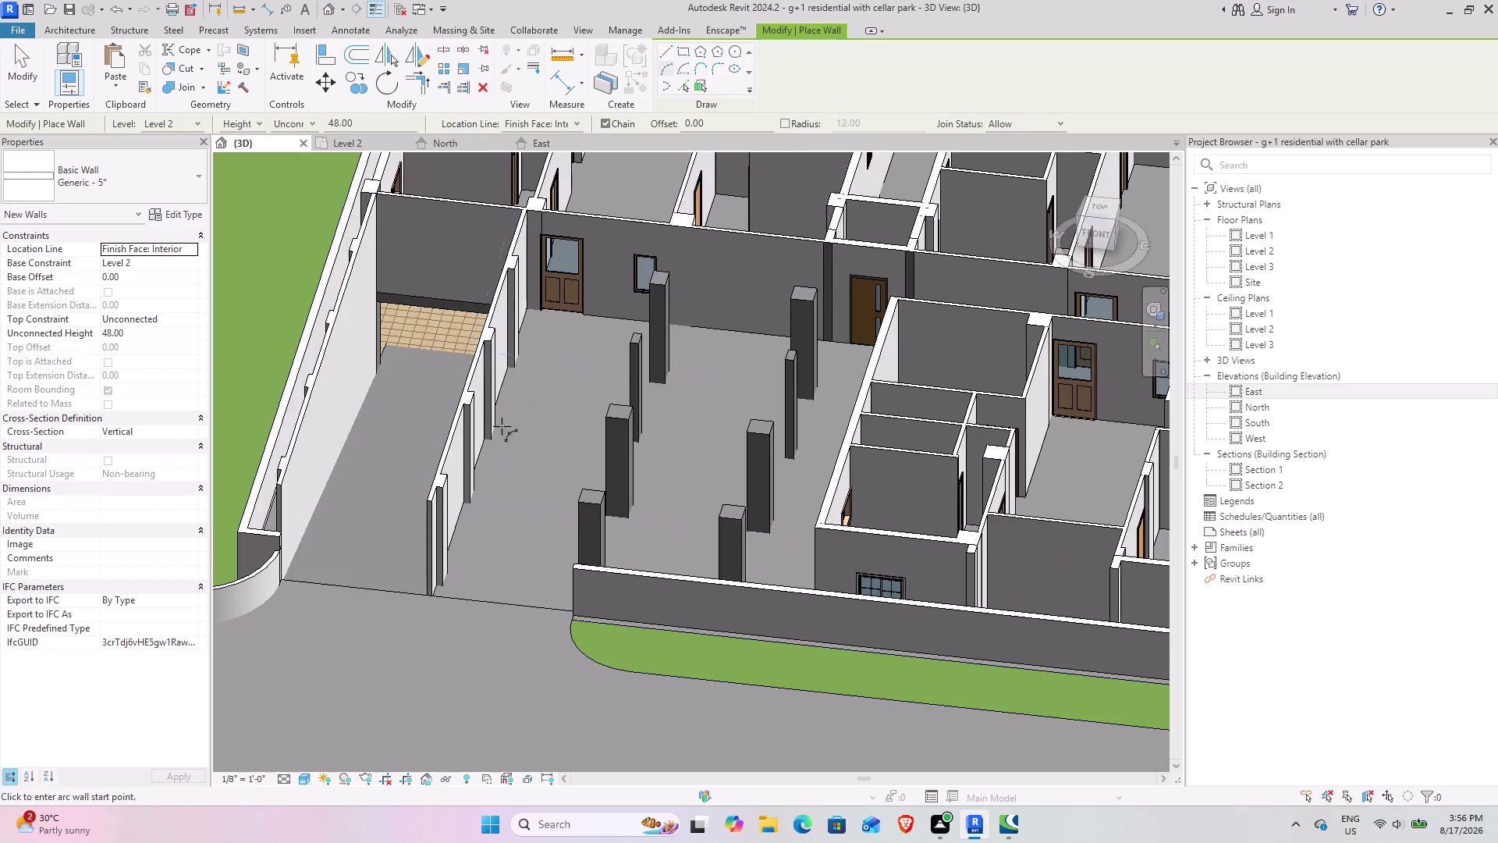
click(354, 145)
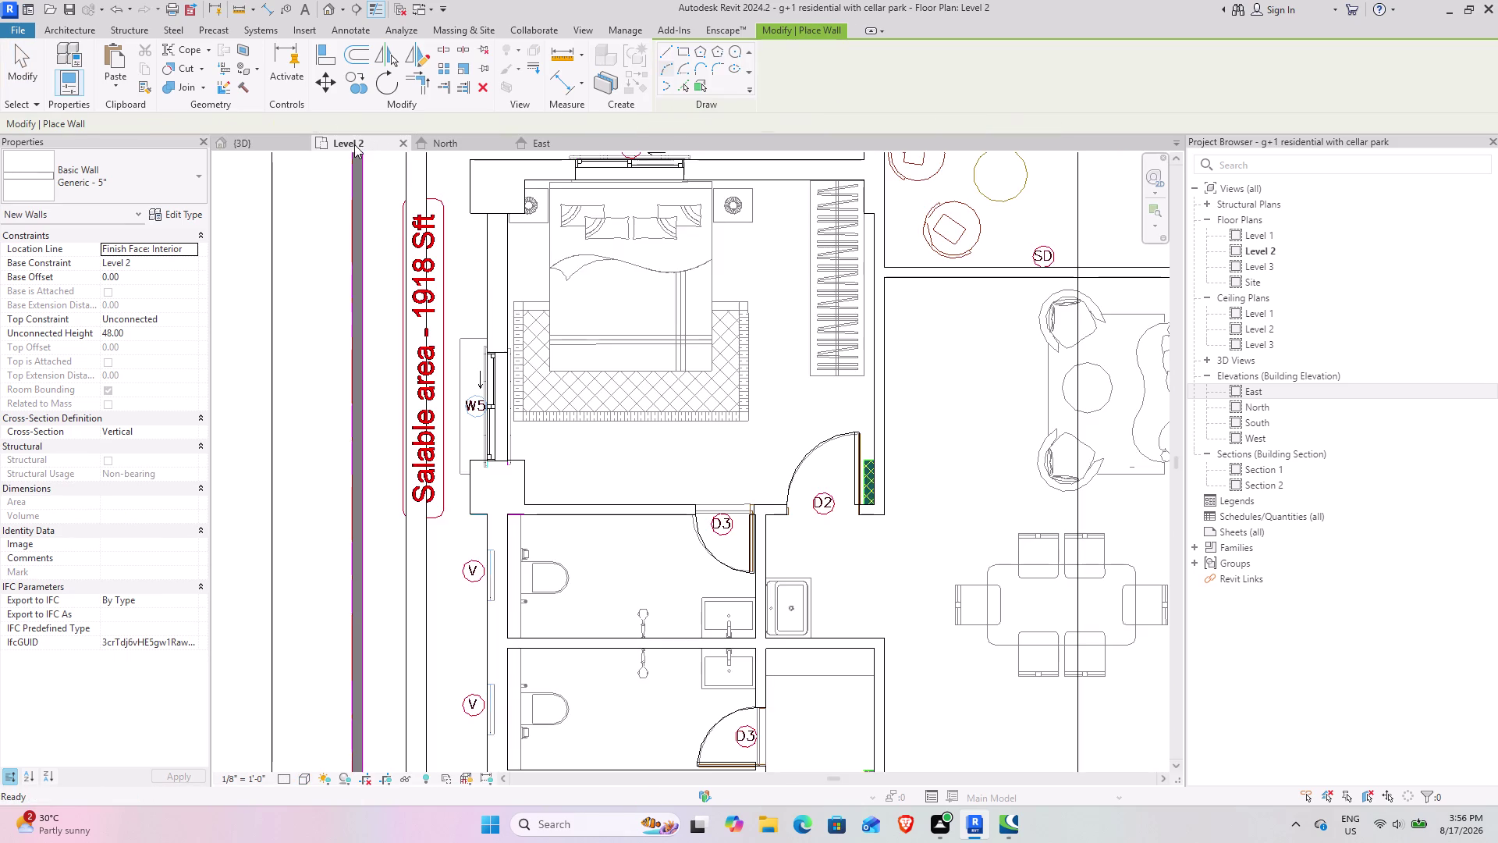
Use Pick Lines to trace a wall along the curved driveway entrance curb.
scroll(down, 3)
middle_drag(656, 434, 475, 167)
middle_drag(674, 541, 660, 219)
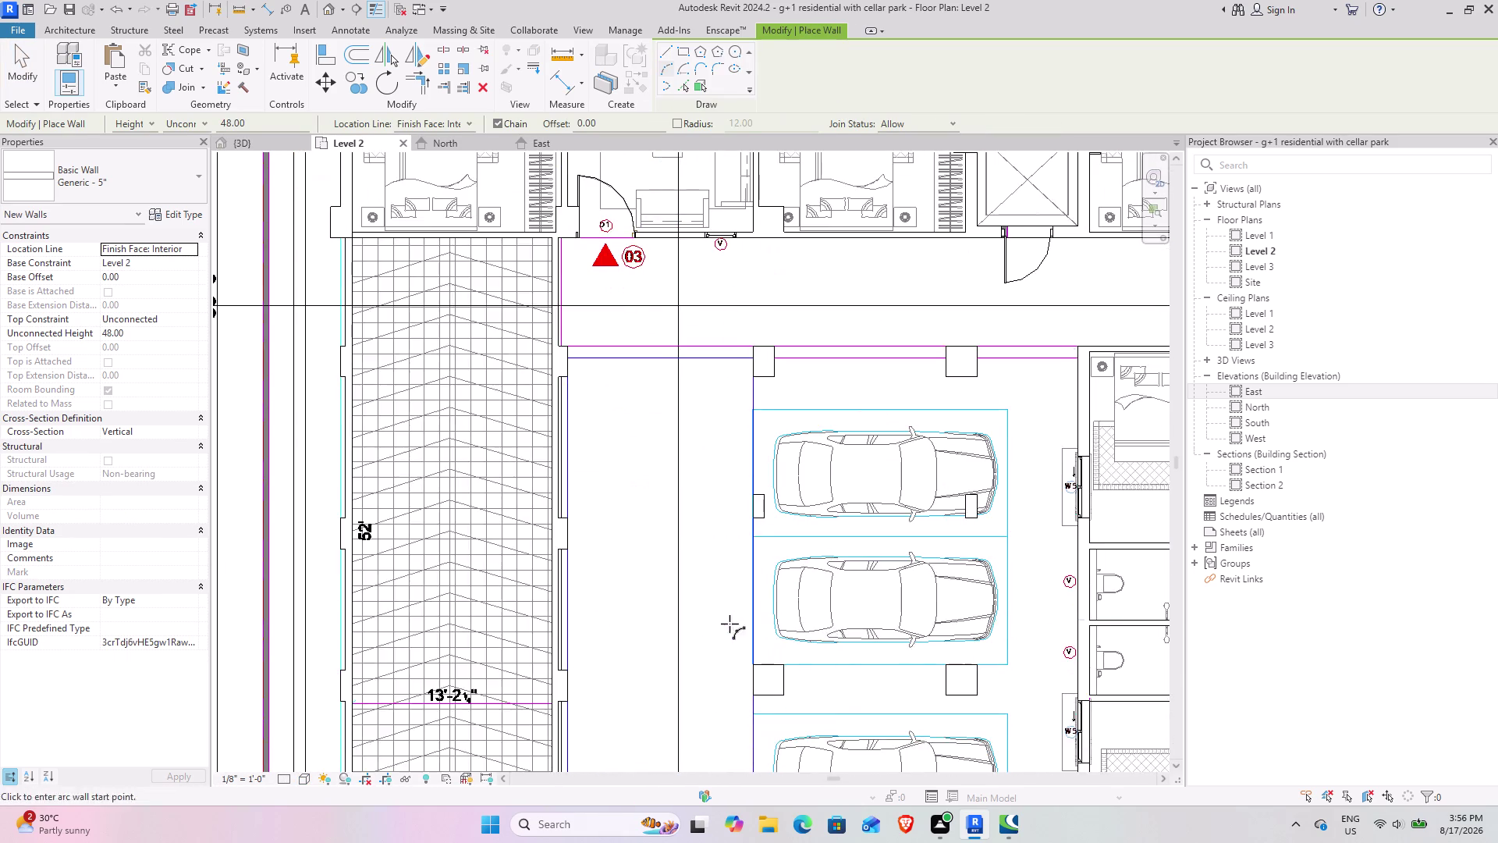
middle_drag(724, 614, 621, 268)
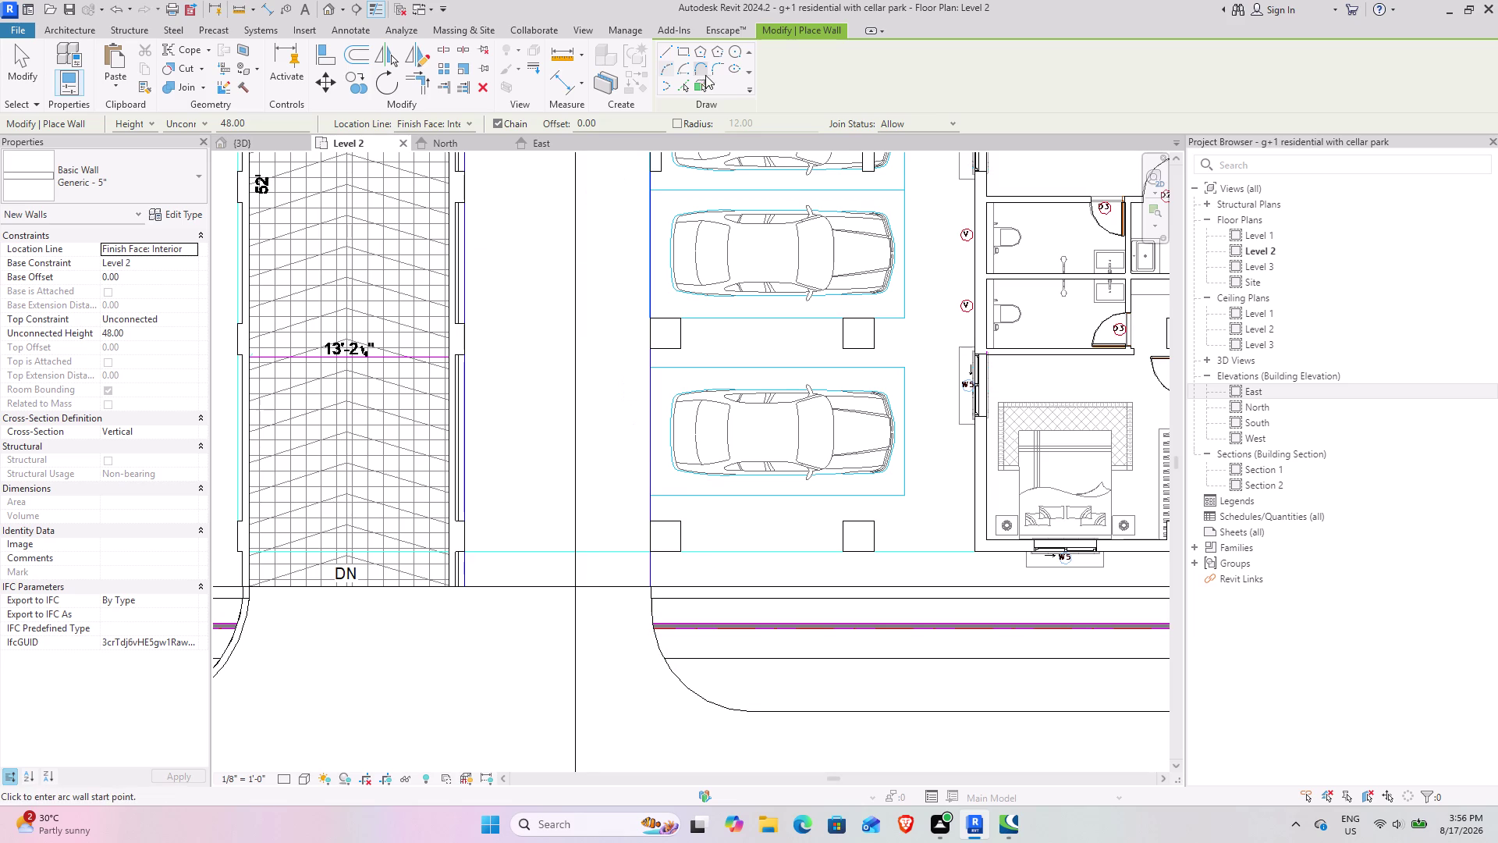
click(686, 82)
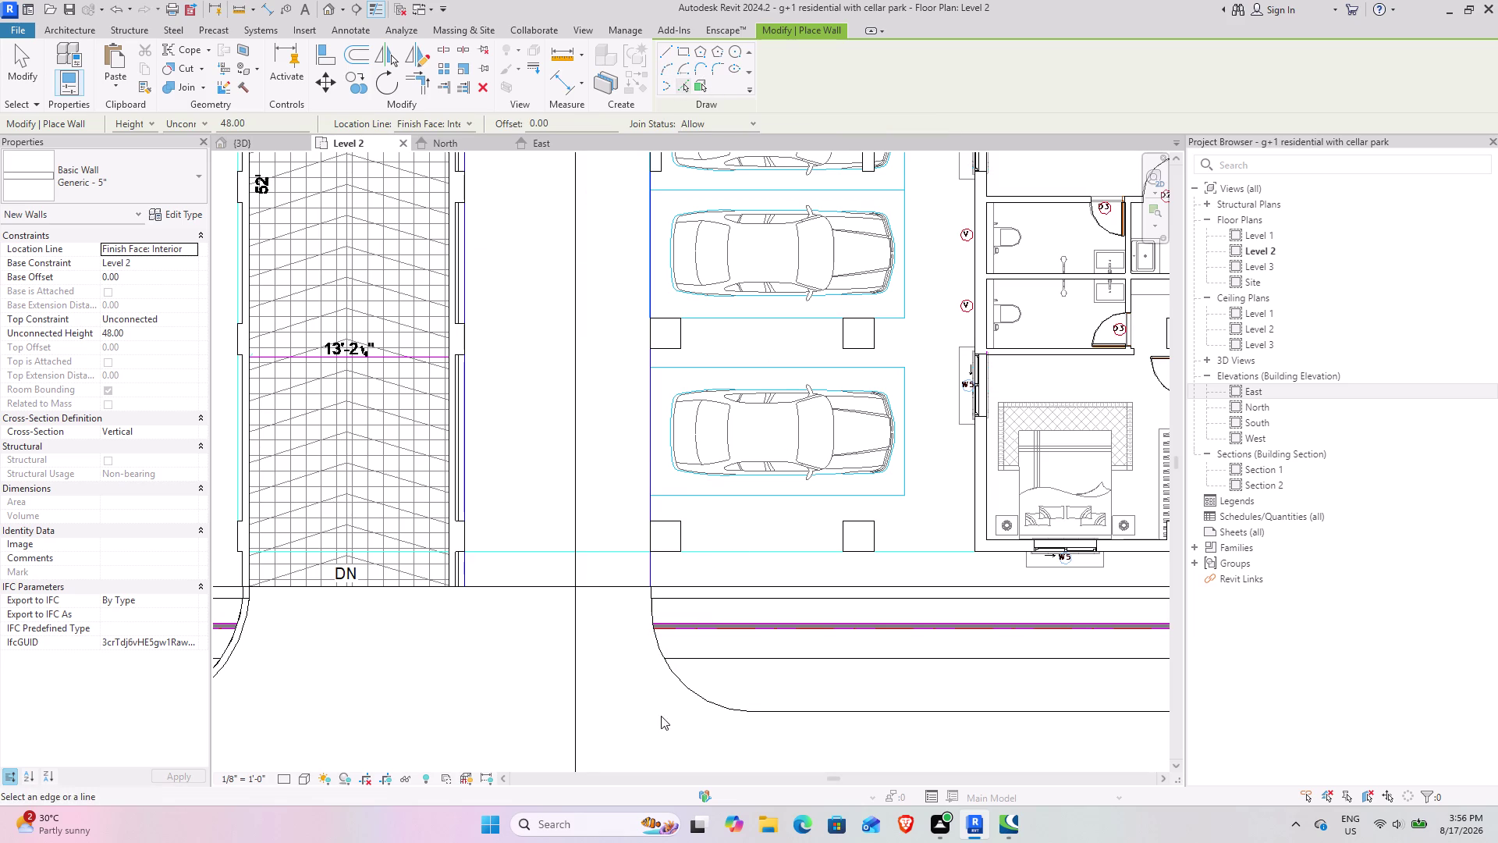
click(681, 673)
scroll(down, 3)
middle_drag(874, 627, 745, 542)
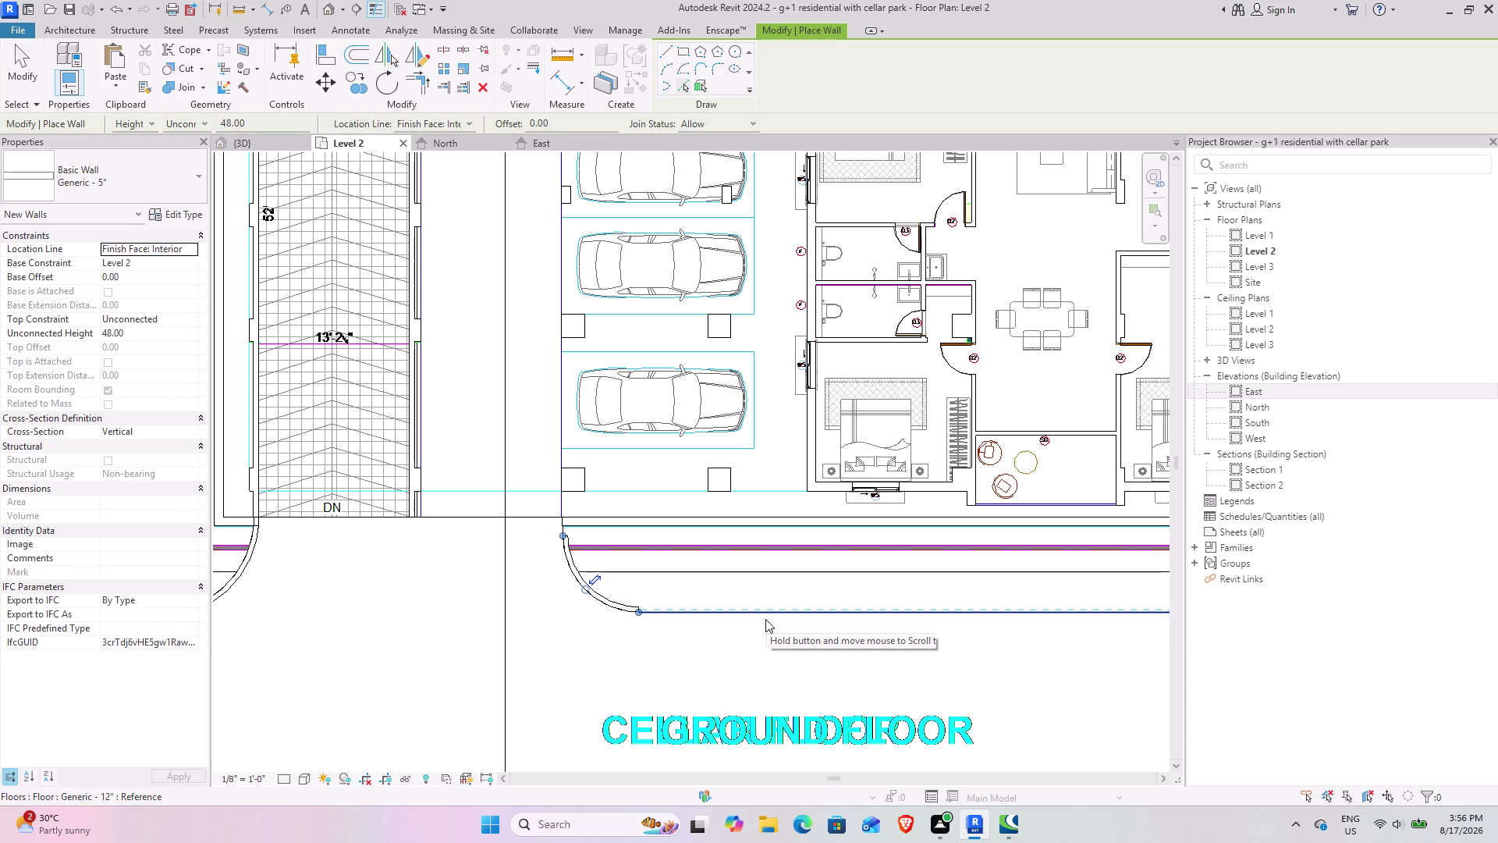
click(766, 619)
Place a wall along the straight curb line on the other side.
scroll(down, 3)
middle_drag(977, 596, 951, 588)
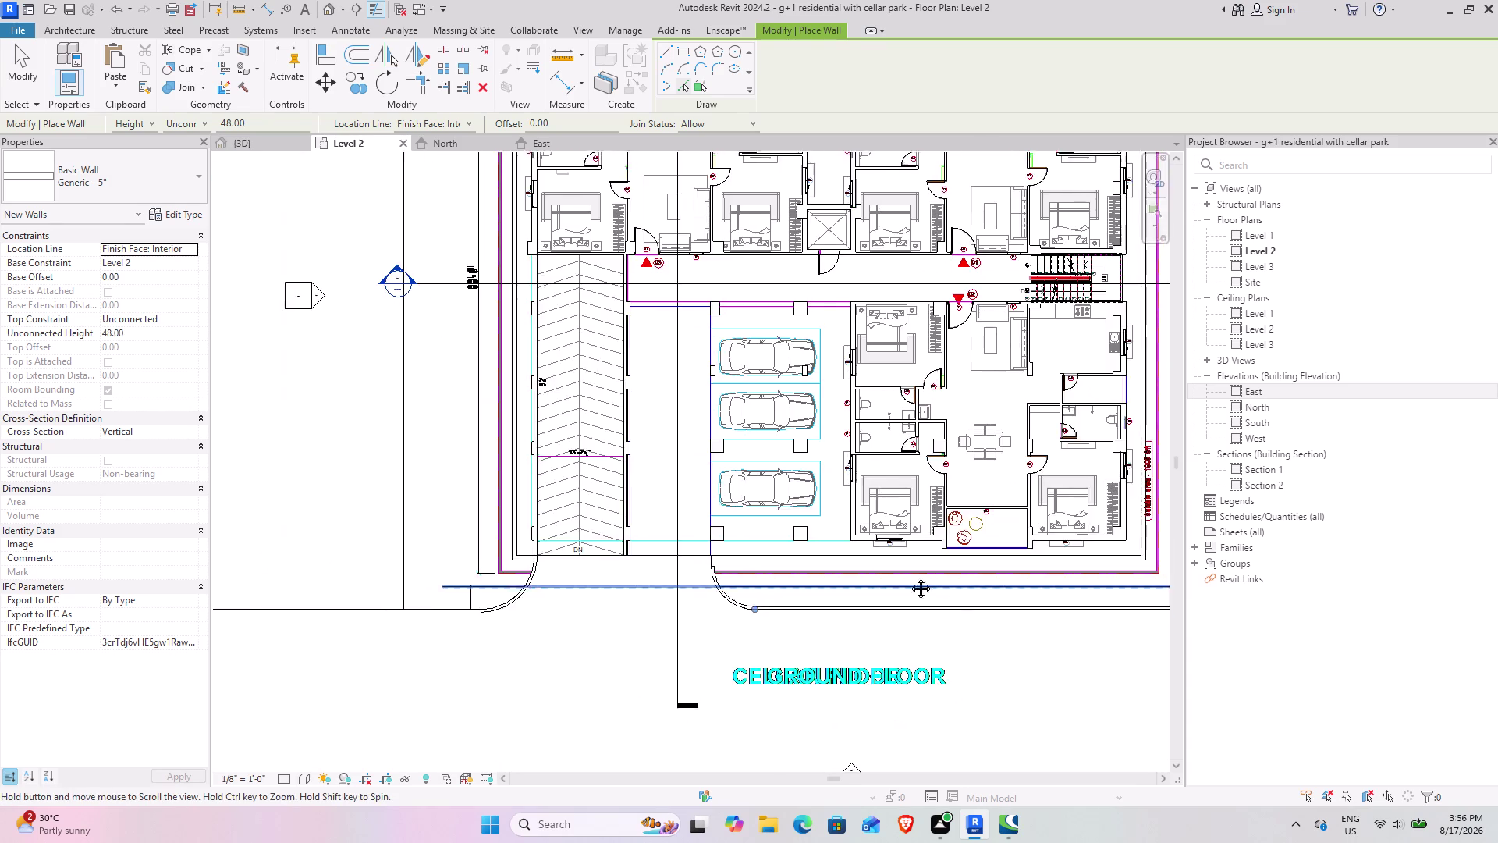
middle_drag(950, 587, 432, 545)
middle_drag(521, 545, 1180, 525)
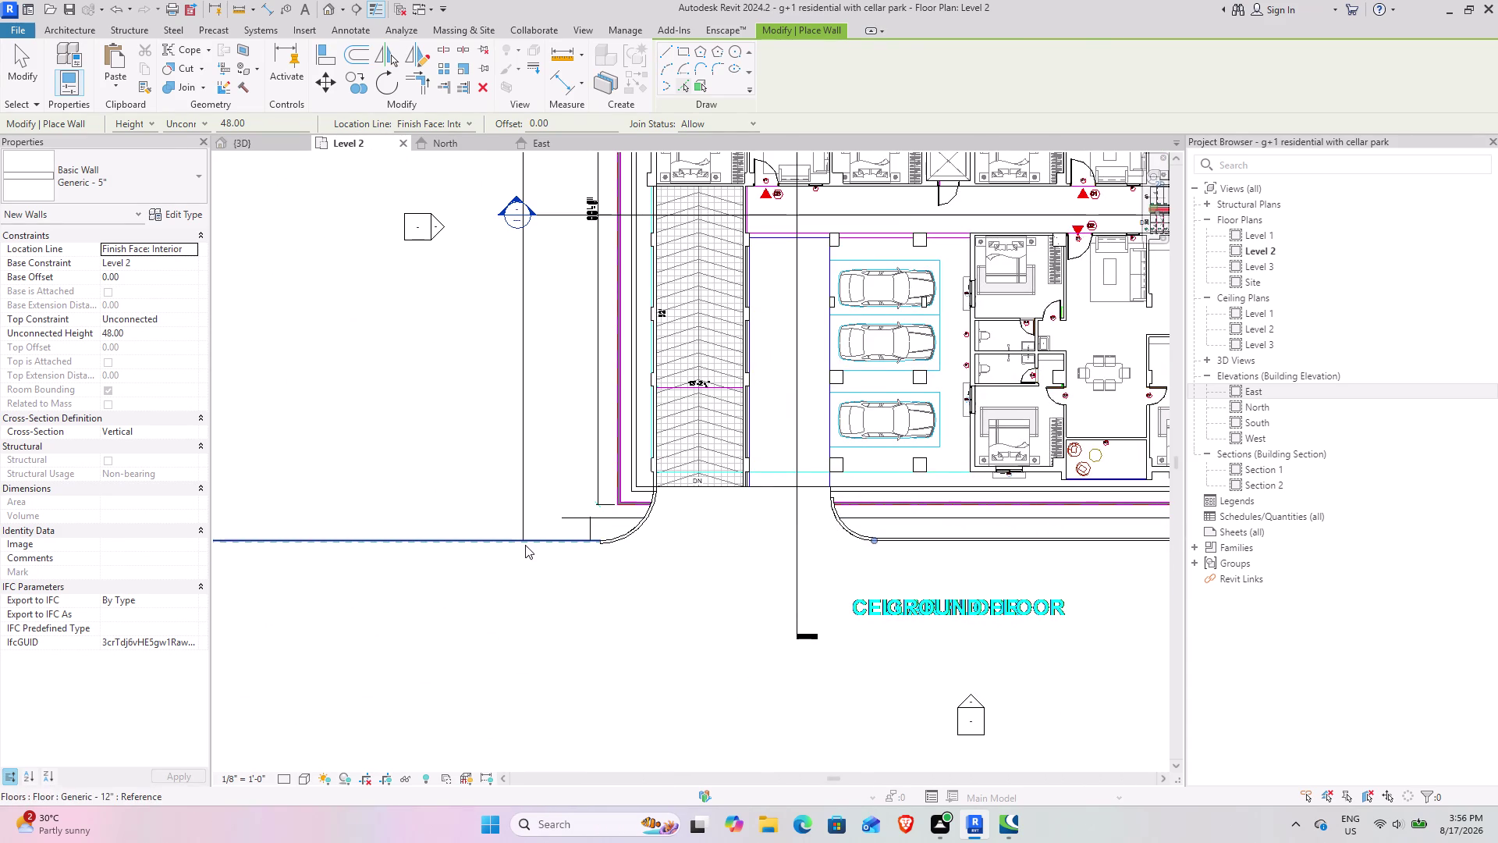
click(525, 544)
scroll(up, 3)
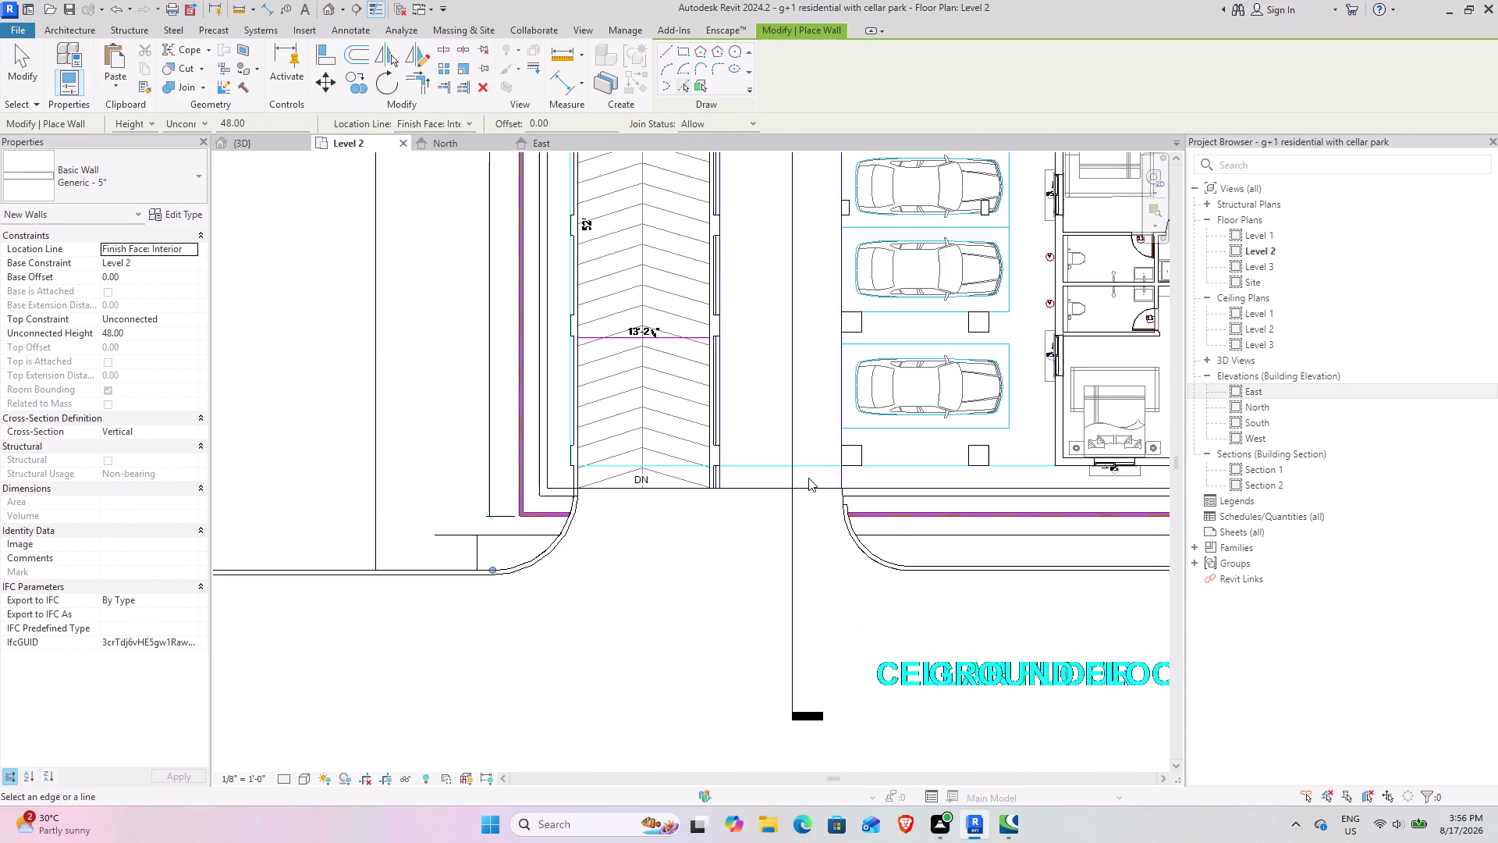
scroll(up, 3)
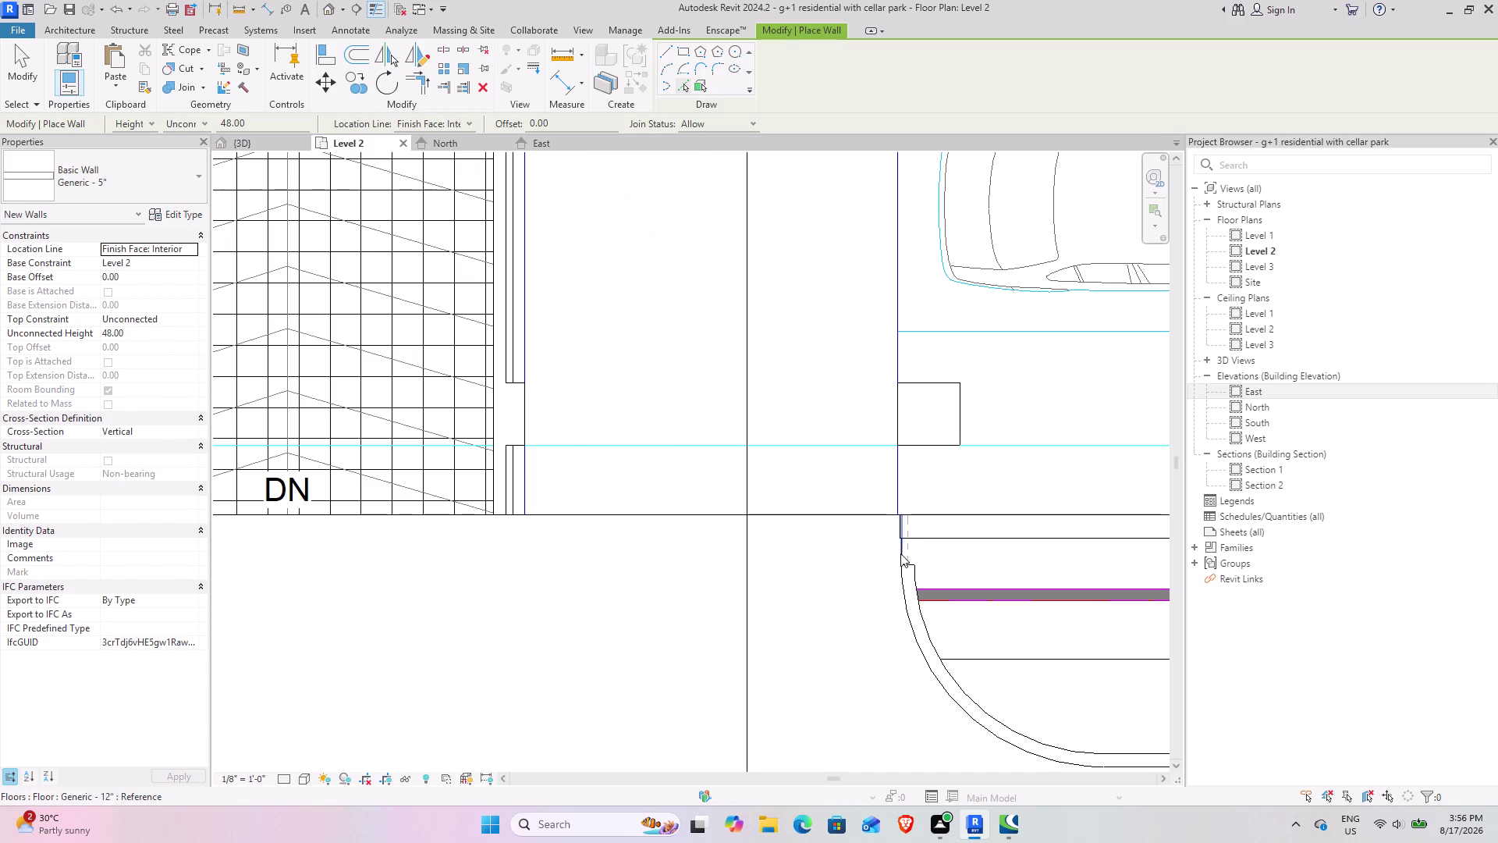
scroll(up, 3)
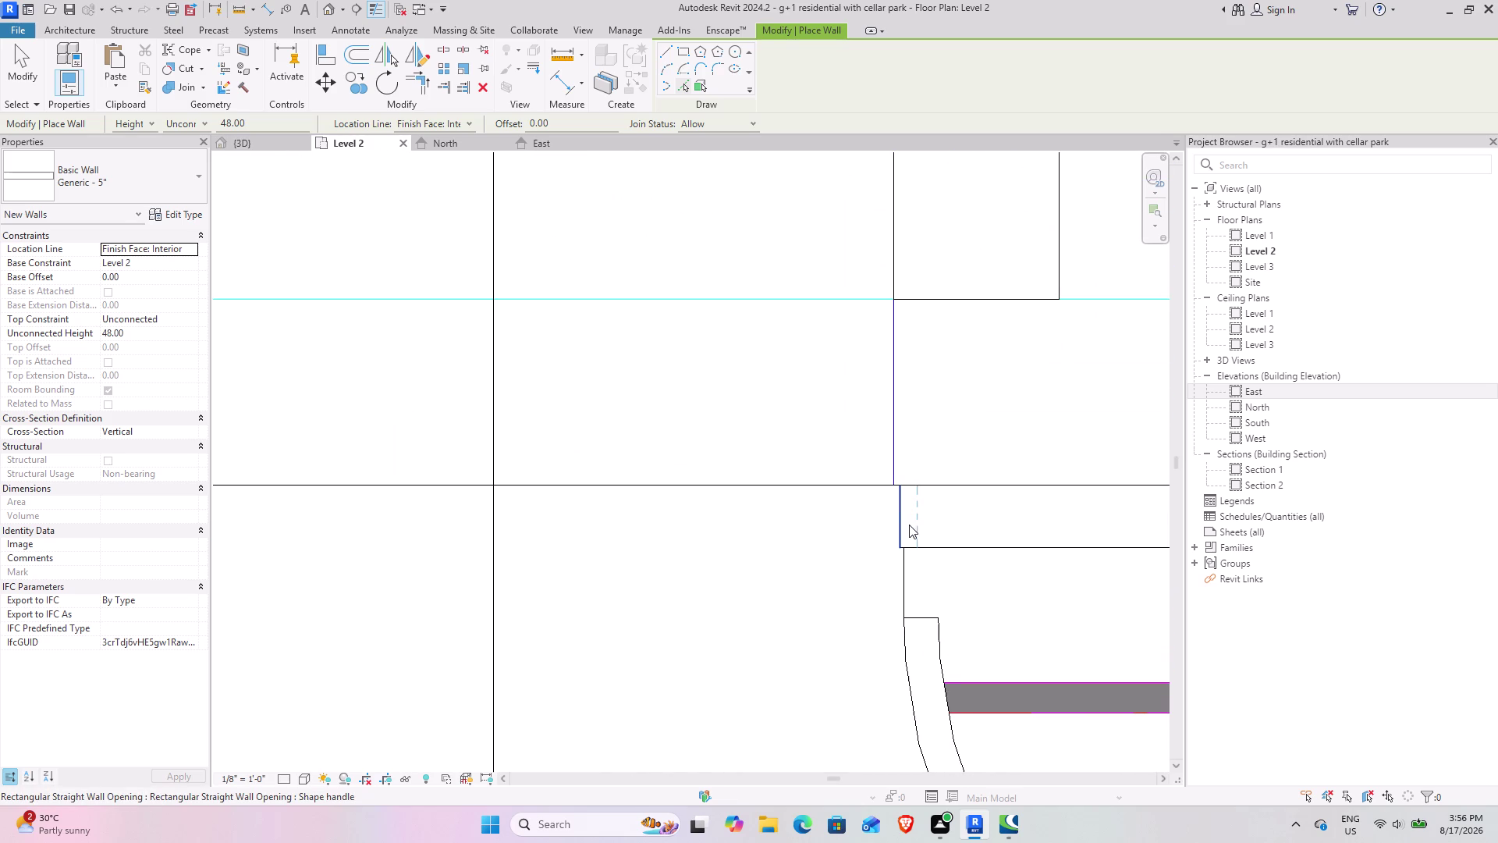
Add a short wall at the curve's end, then exit wall placement.
click(906, 526)
click(905, 581)
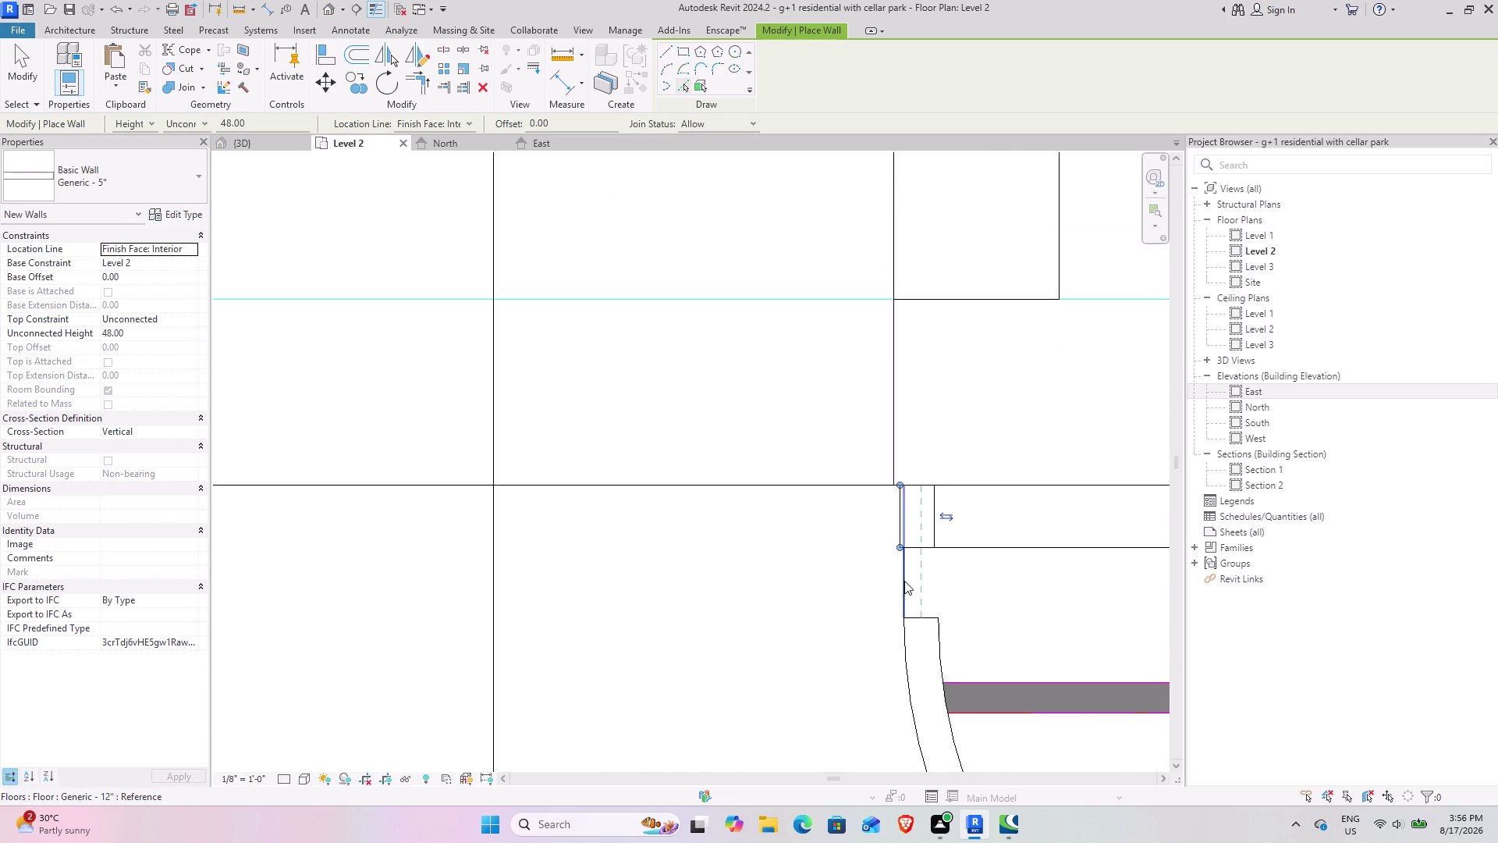
key(grave)
key(Escape)
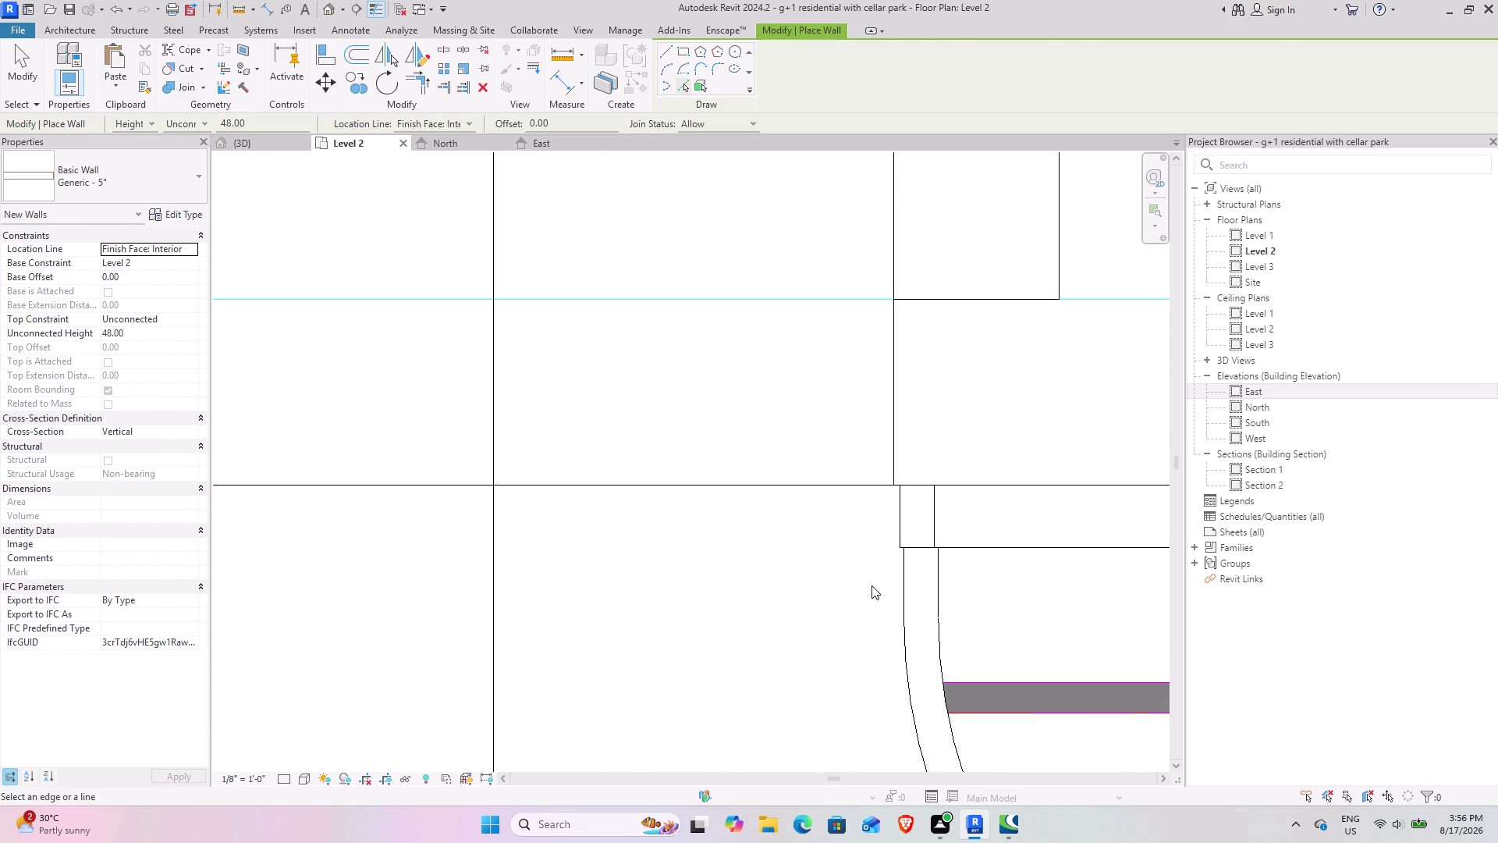
key(Escape)
click(245, 143)
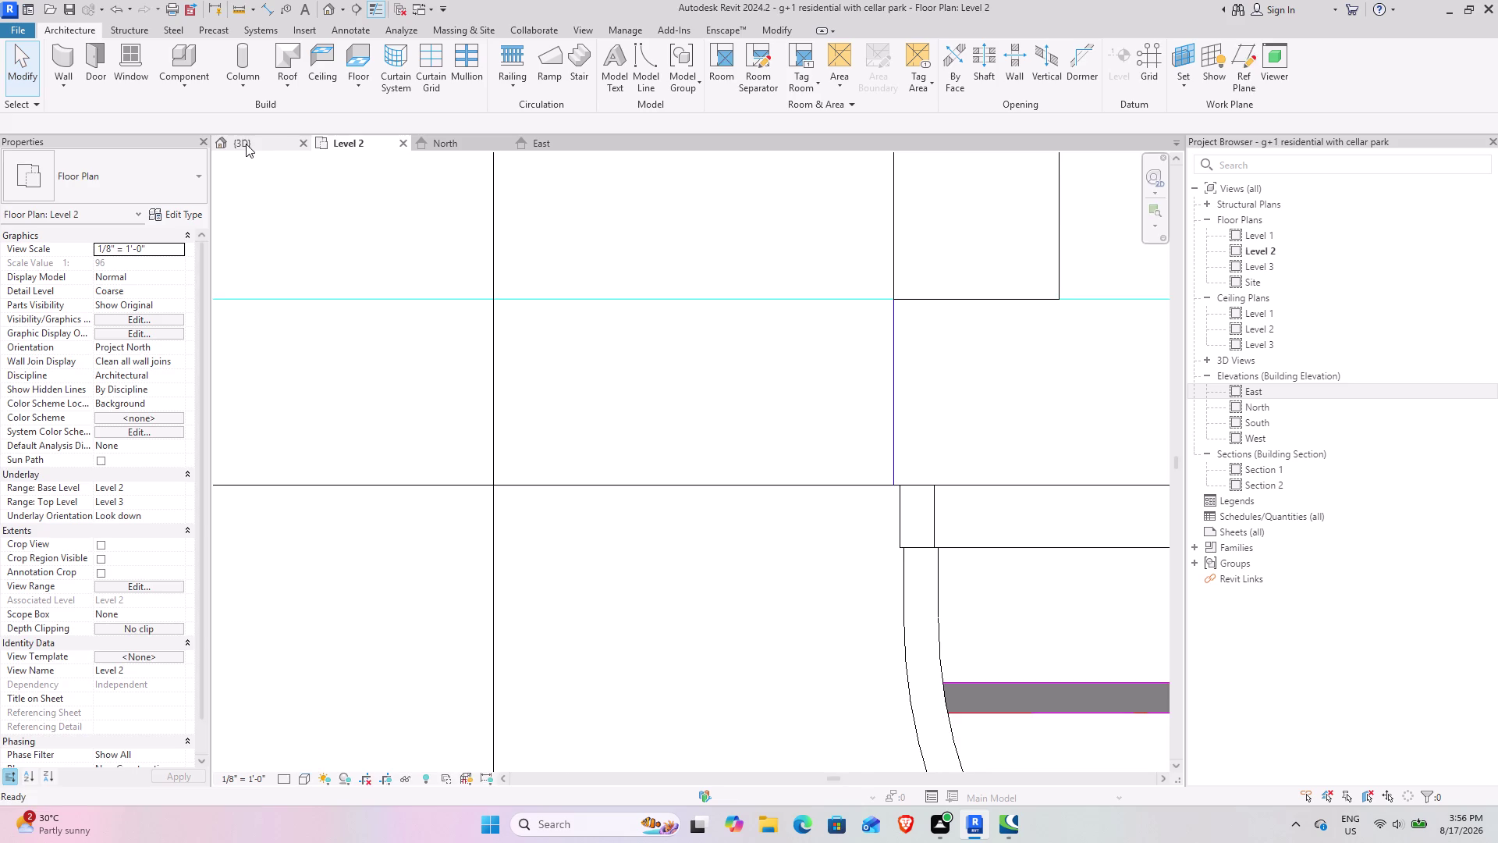
Orbit the 3D model to check the new entrance walls, then reopen Level 2.
scroll(down, 3)
middle_drag(466, 637, 542, 618)
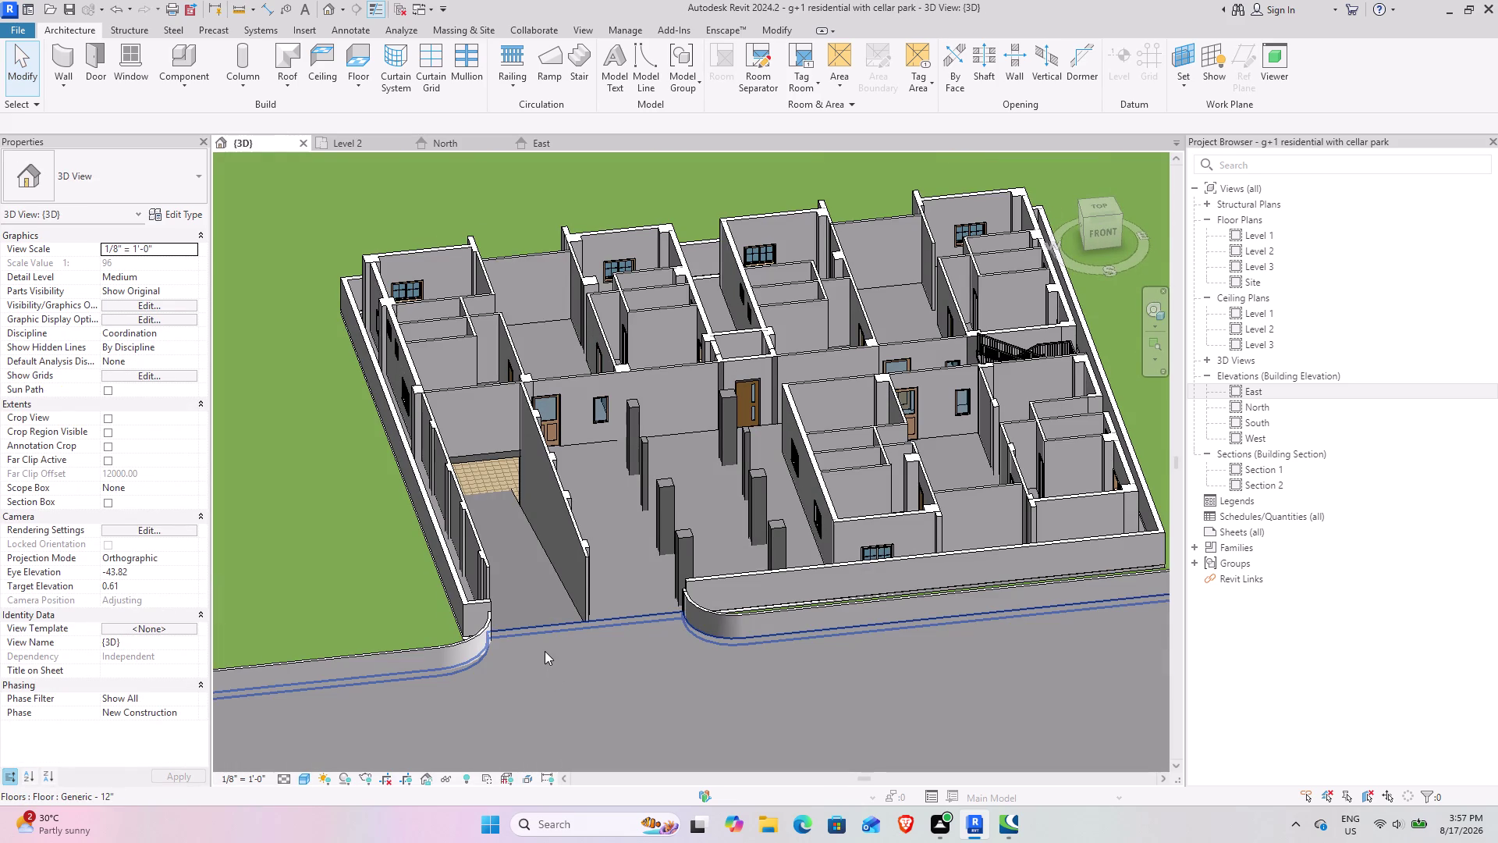
middle_drag(543, 636, 547, 554)
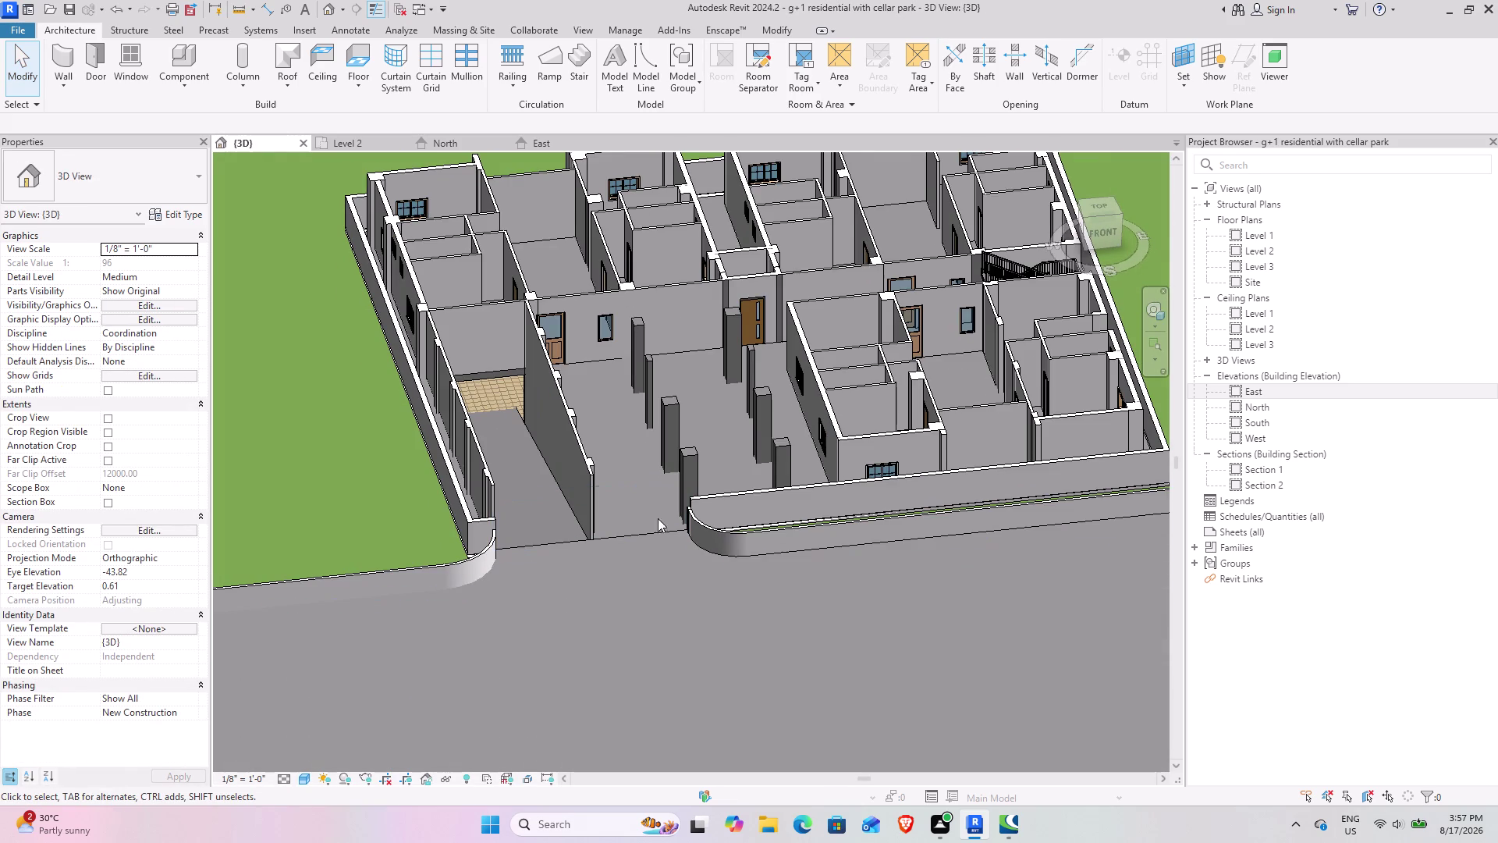
middle_drag(661, 495, 382, 565)
middle_drag(456, 625, 649, 634)
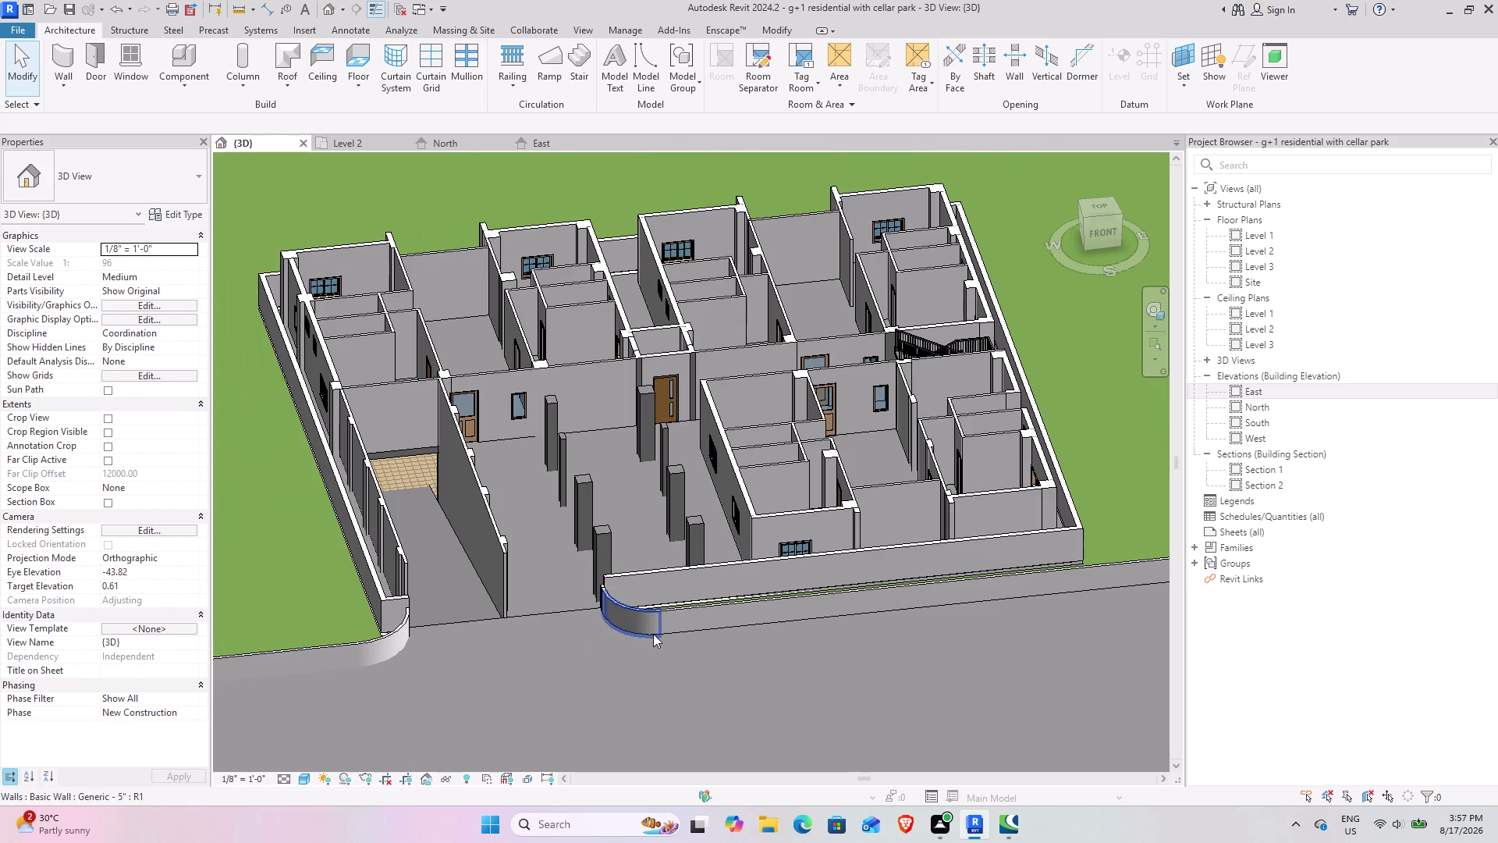
scroll(up, 3)
middle_drag(606, 540, 589, 566)
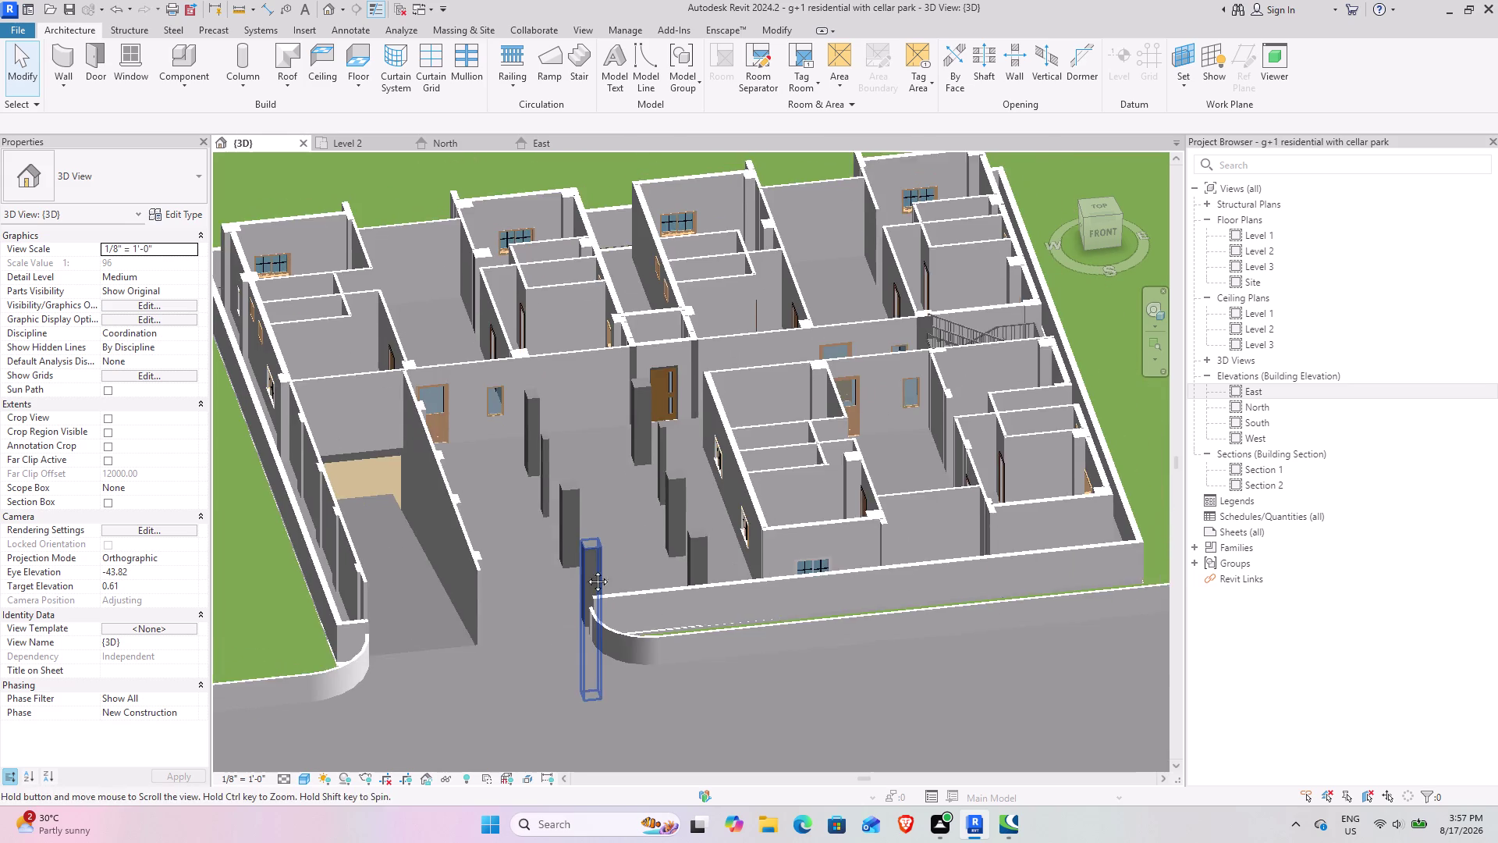
middle_drag(588, 566, 566, 620)
scroll(down, 3)
middle_drag(689, 621, 698, 578)
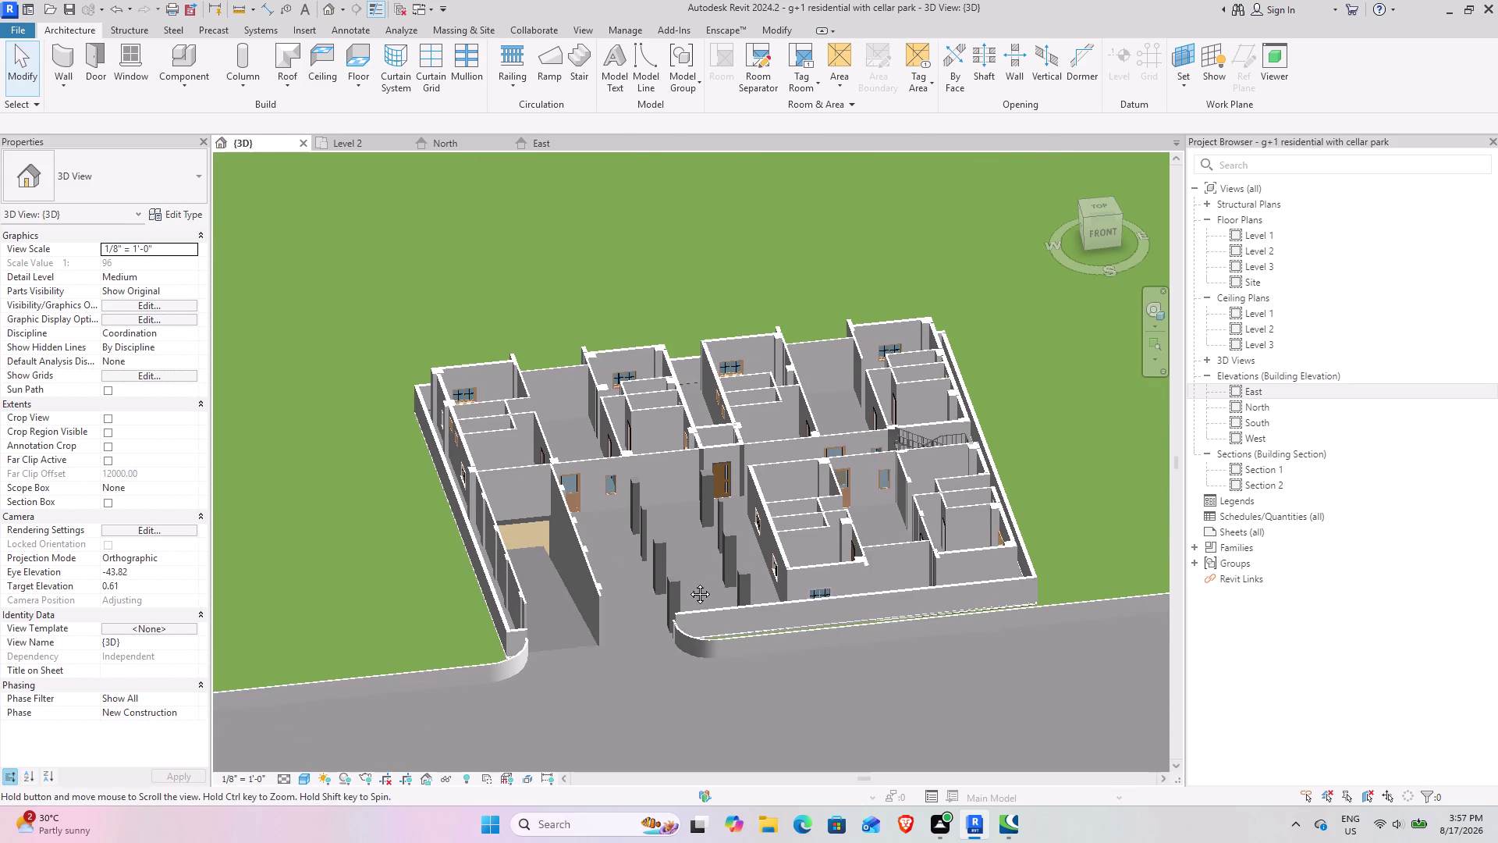
middle_drag(698, 578, 669, 591)
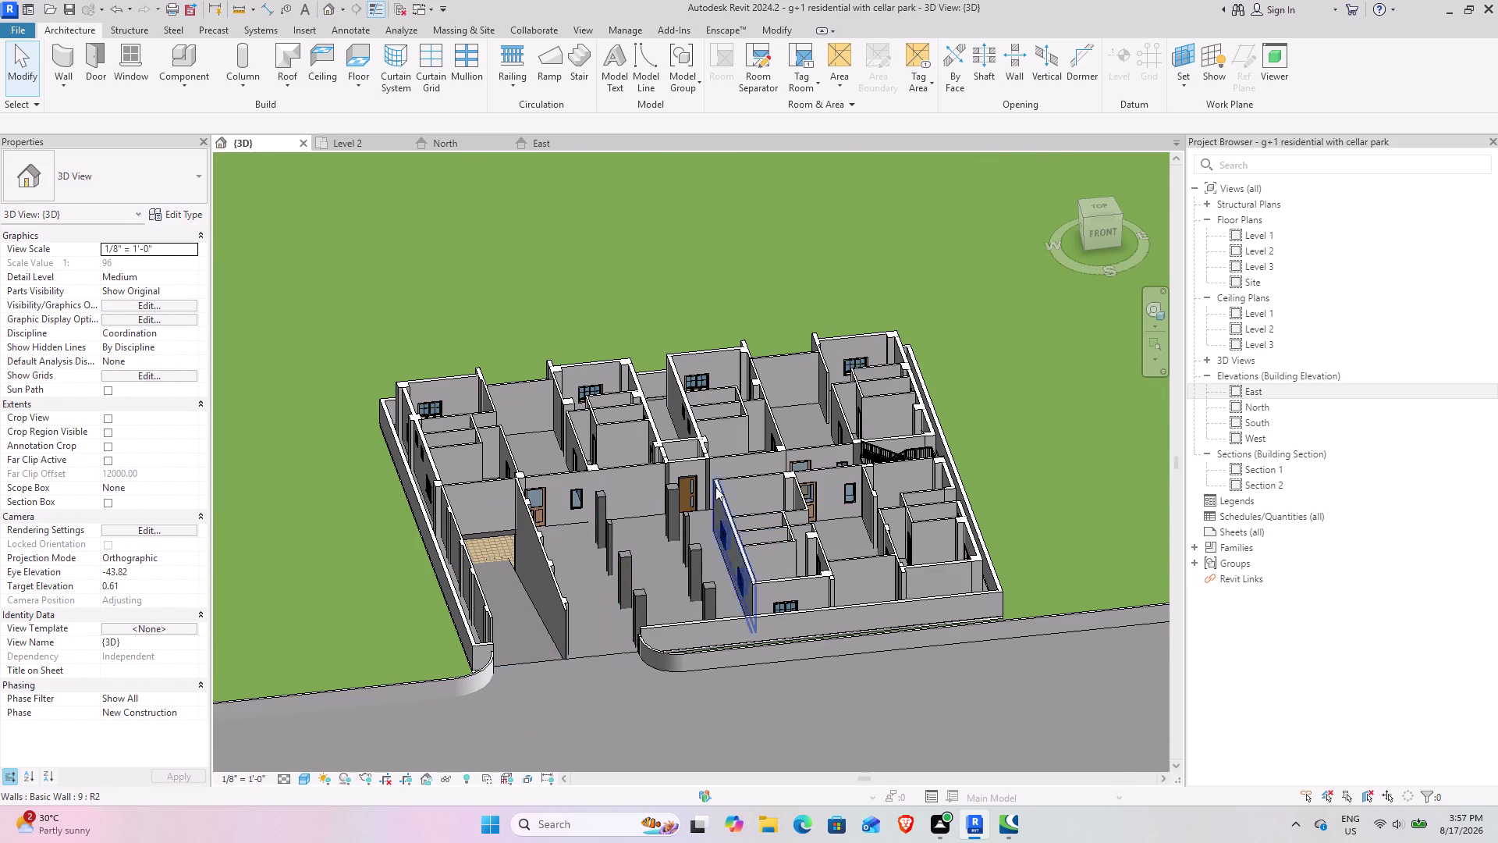
click(367, 145)
scroll(down, 3)
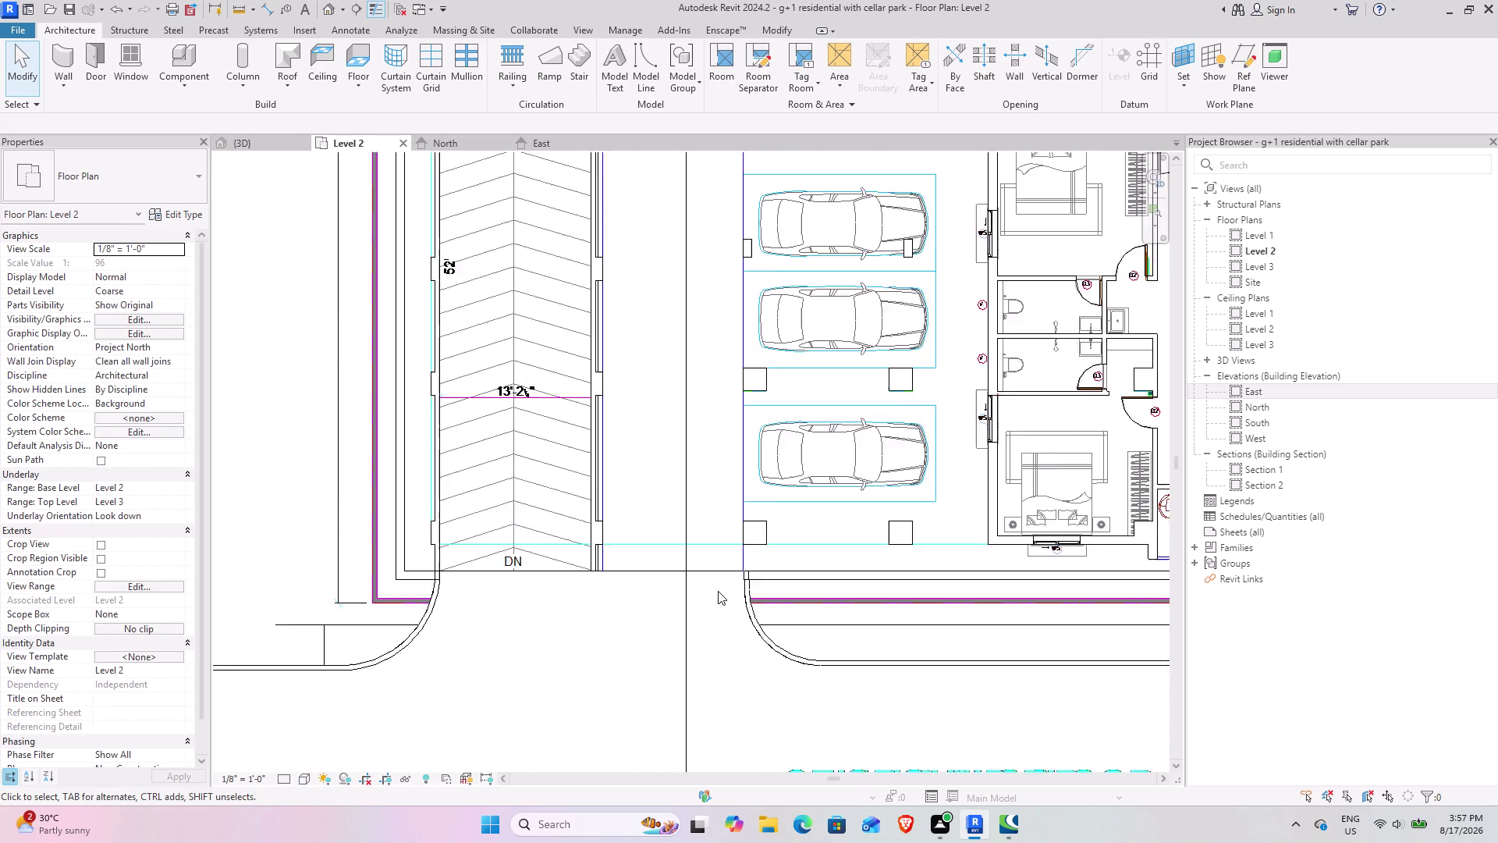
Set the Level 2 view range Top Offset to 100.
scroll(down, 3)
middle_drag(611, 625, 727, 760)
middle_drag(923, 562, 915, 561)
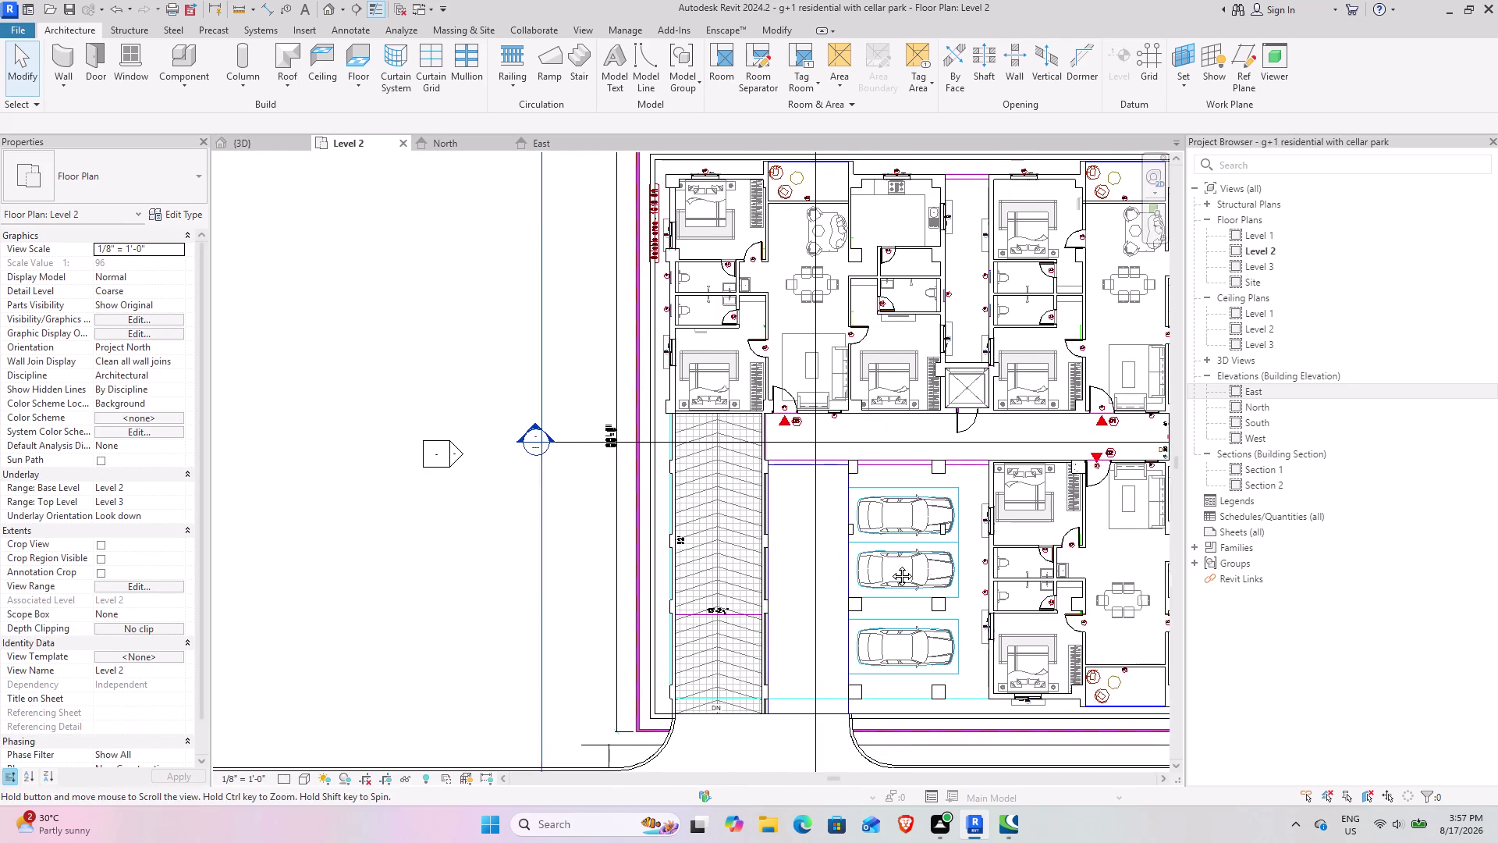
middle_drag(915, 561, 474, 625)
scroll(up, 3)
scroll(up, 3)
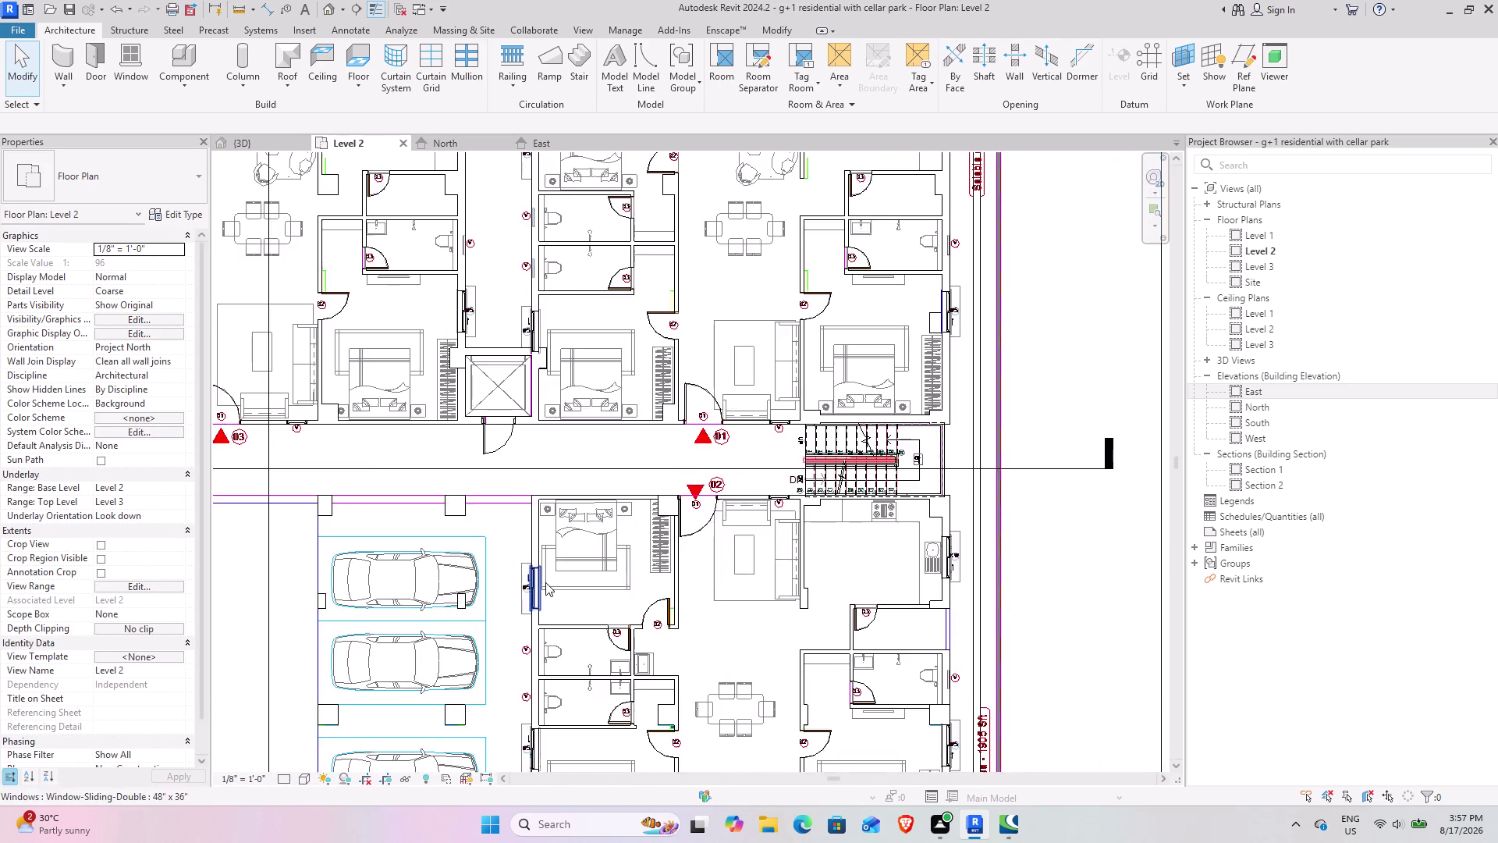
scroll(up, 3)
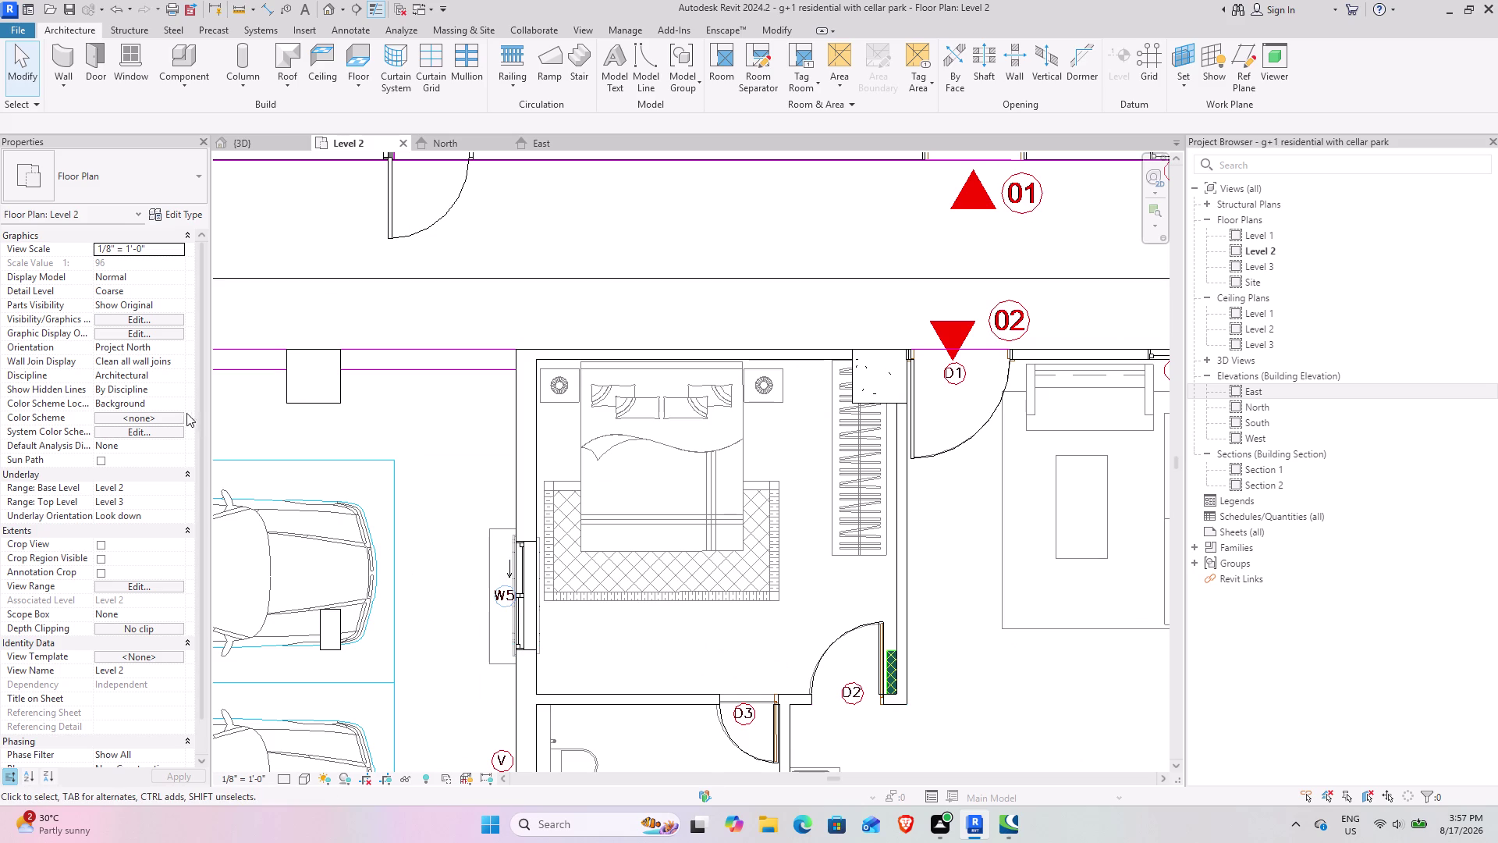
click(116, 584)
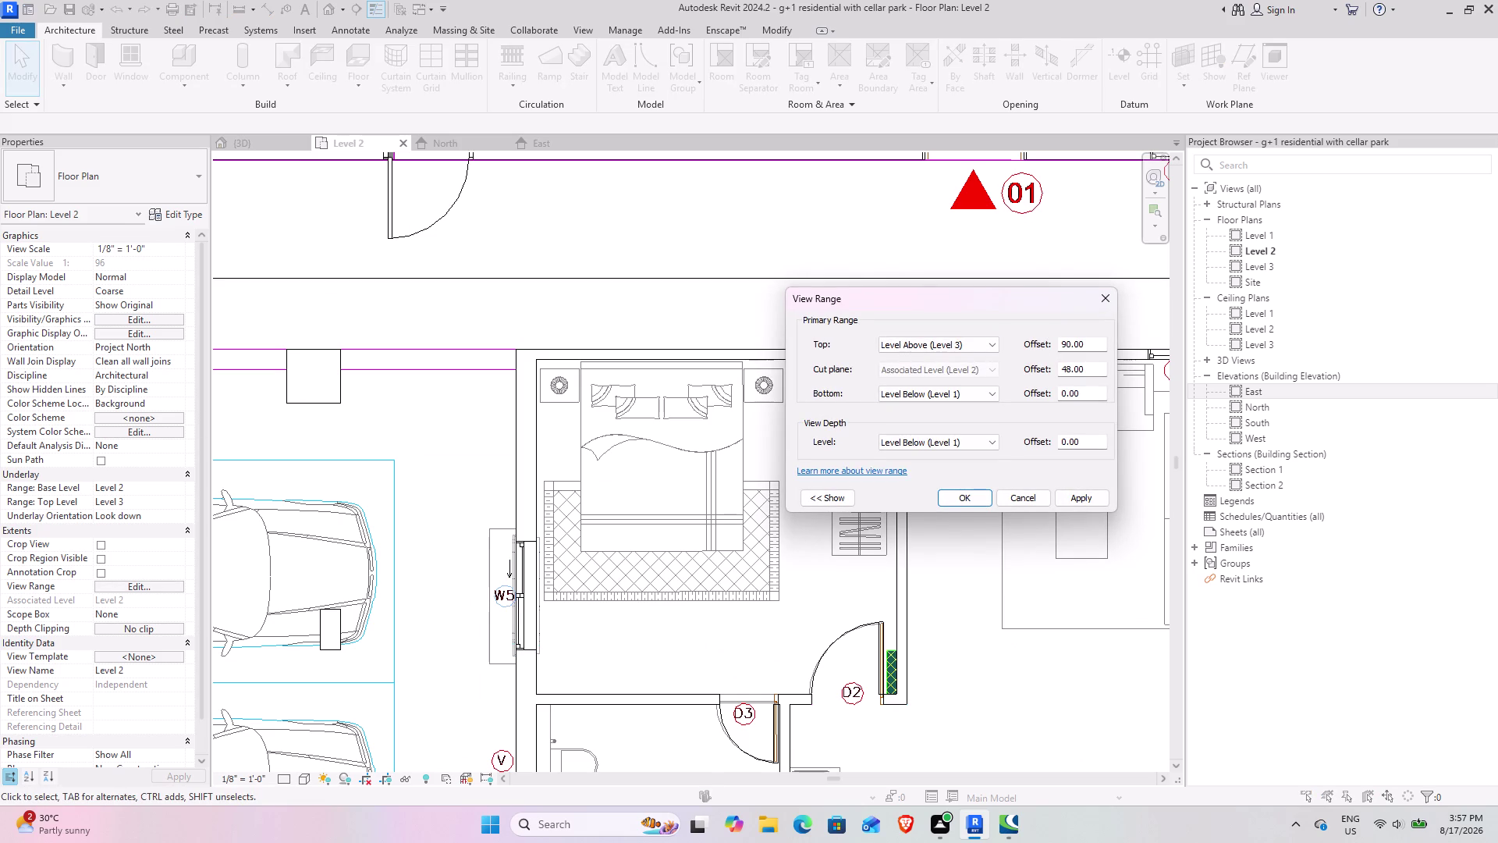
drag(1087, 345, 1031, 343)
text(100)
key(Return)
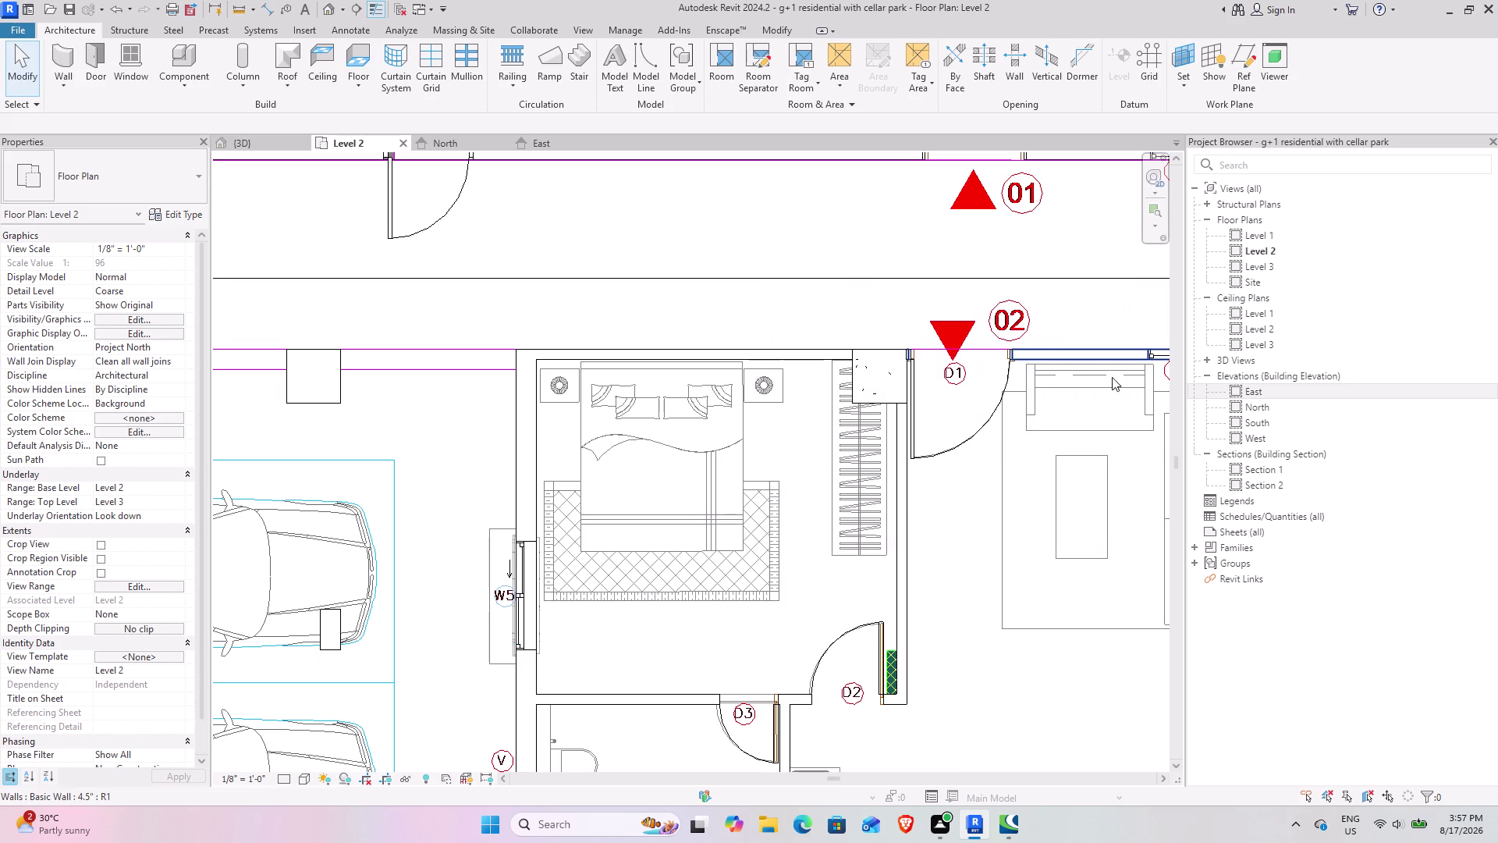
Pan across the updated Level 2 plan, then open and pan the North elevation.
scroll(down, 3)
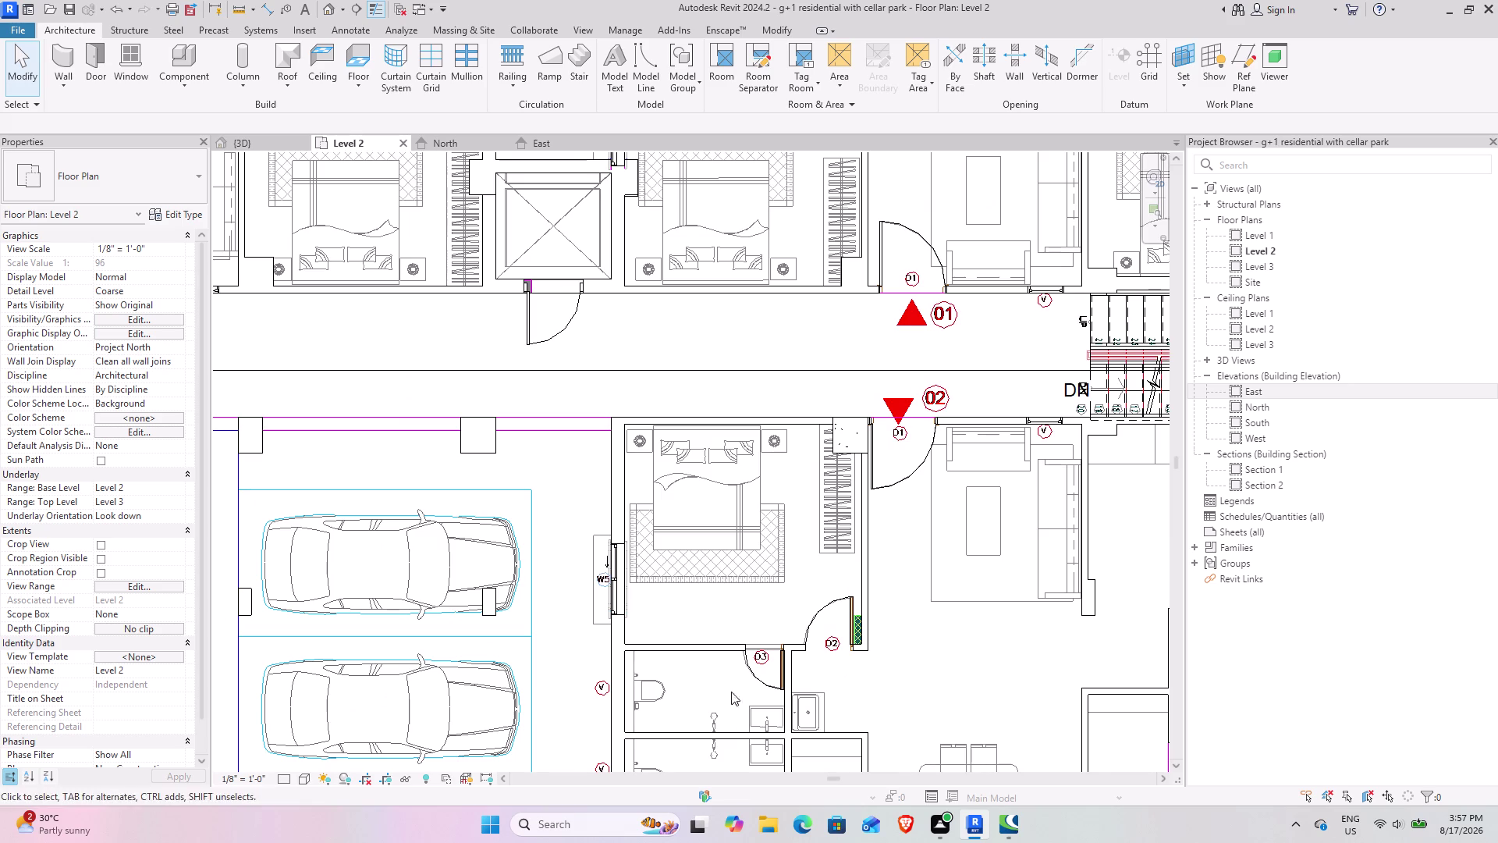
middle_drag(595, 572, 947, 771)
middle_drag(631, 593, 611, 708)
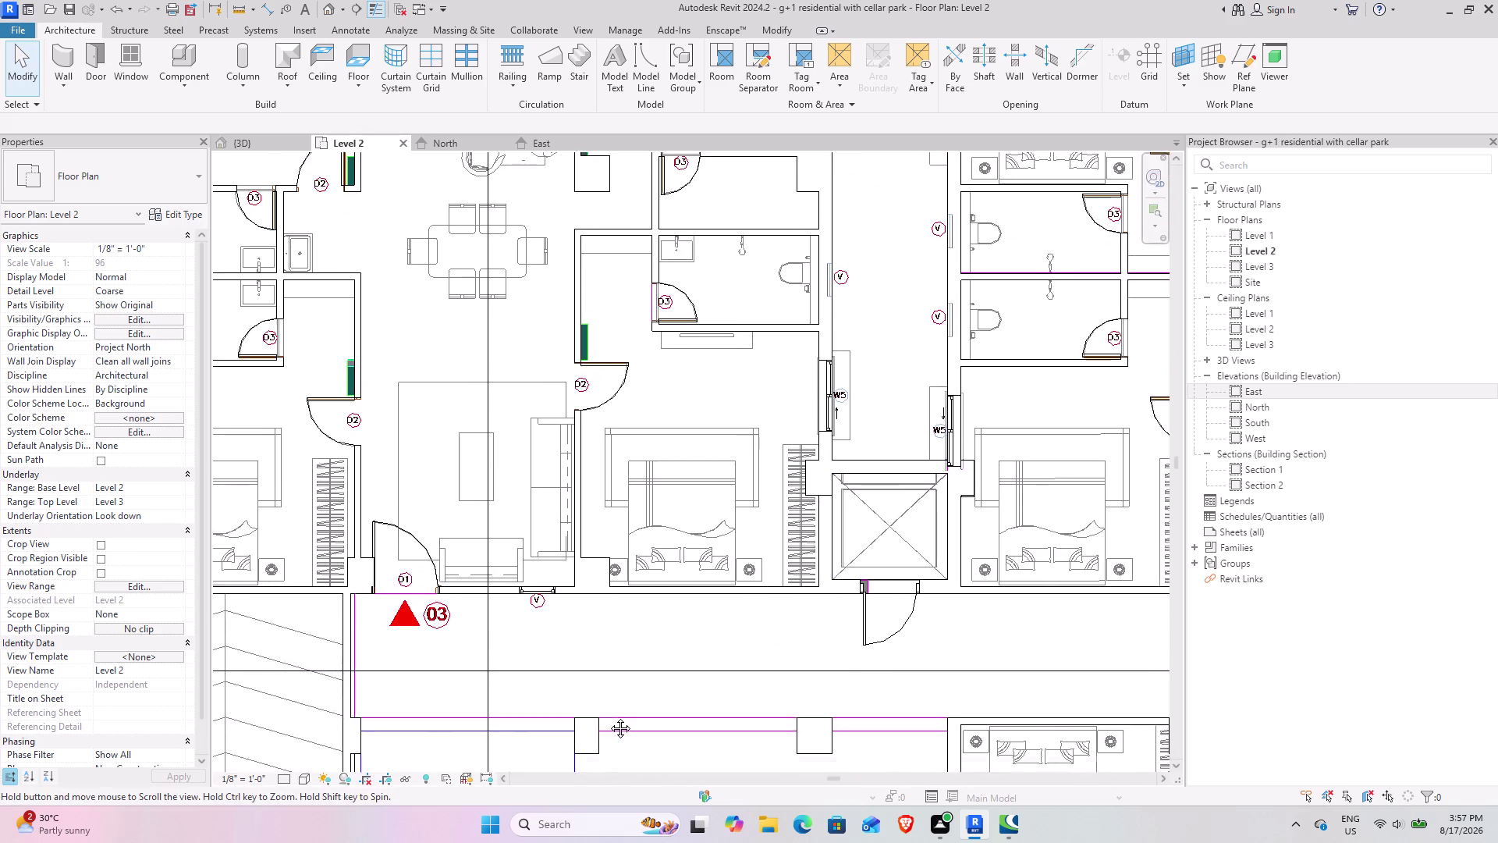
middle_drag(611, 708, 608, 719)
middle_drag(768, 418, 714, 641)
scroll(up, 3)
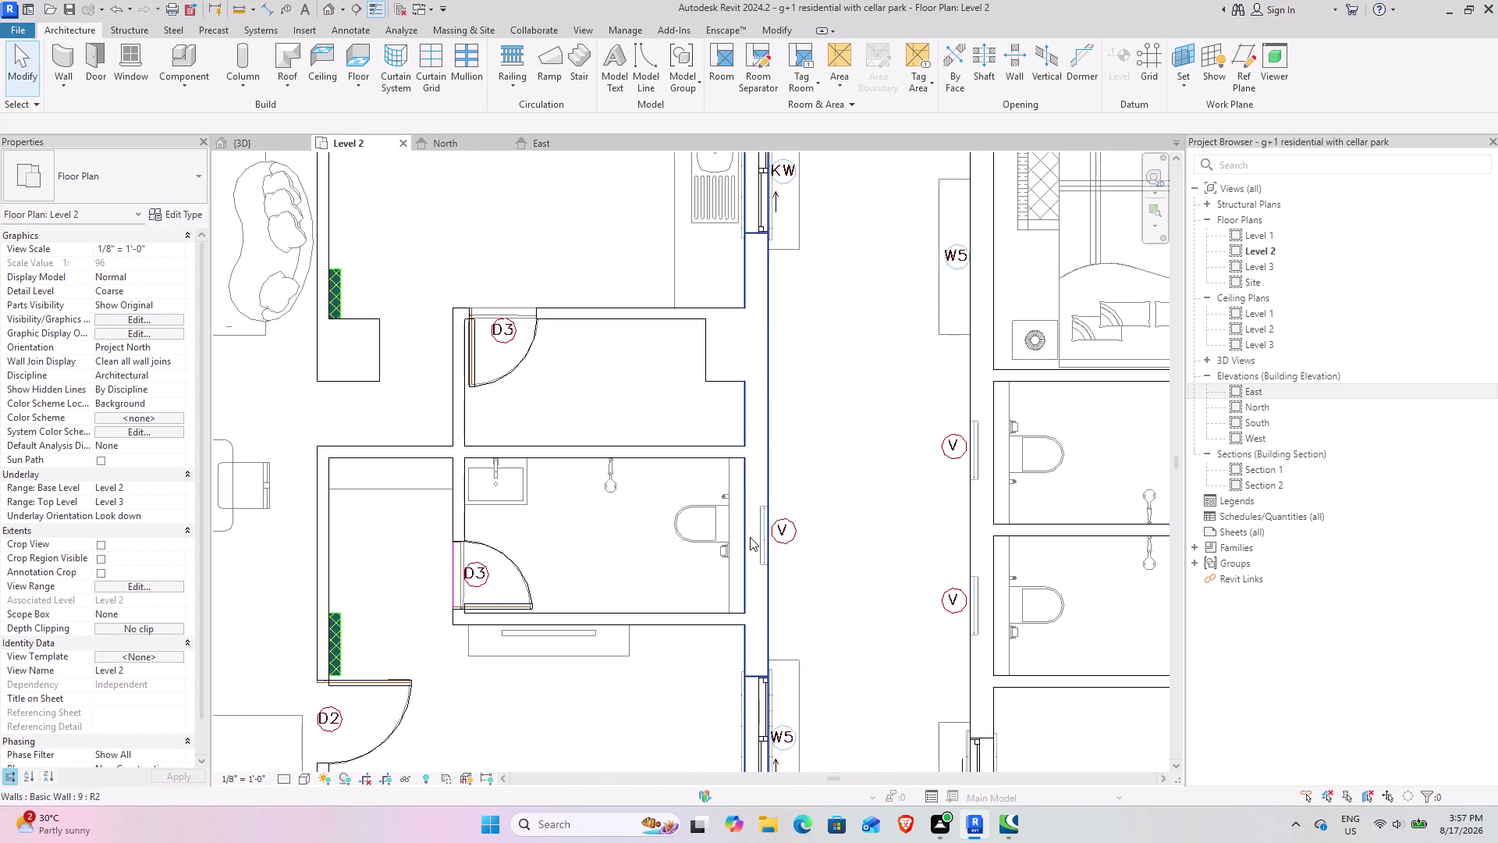
scroll(down, 3)
middle_drag(892, 667, 814, 548)
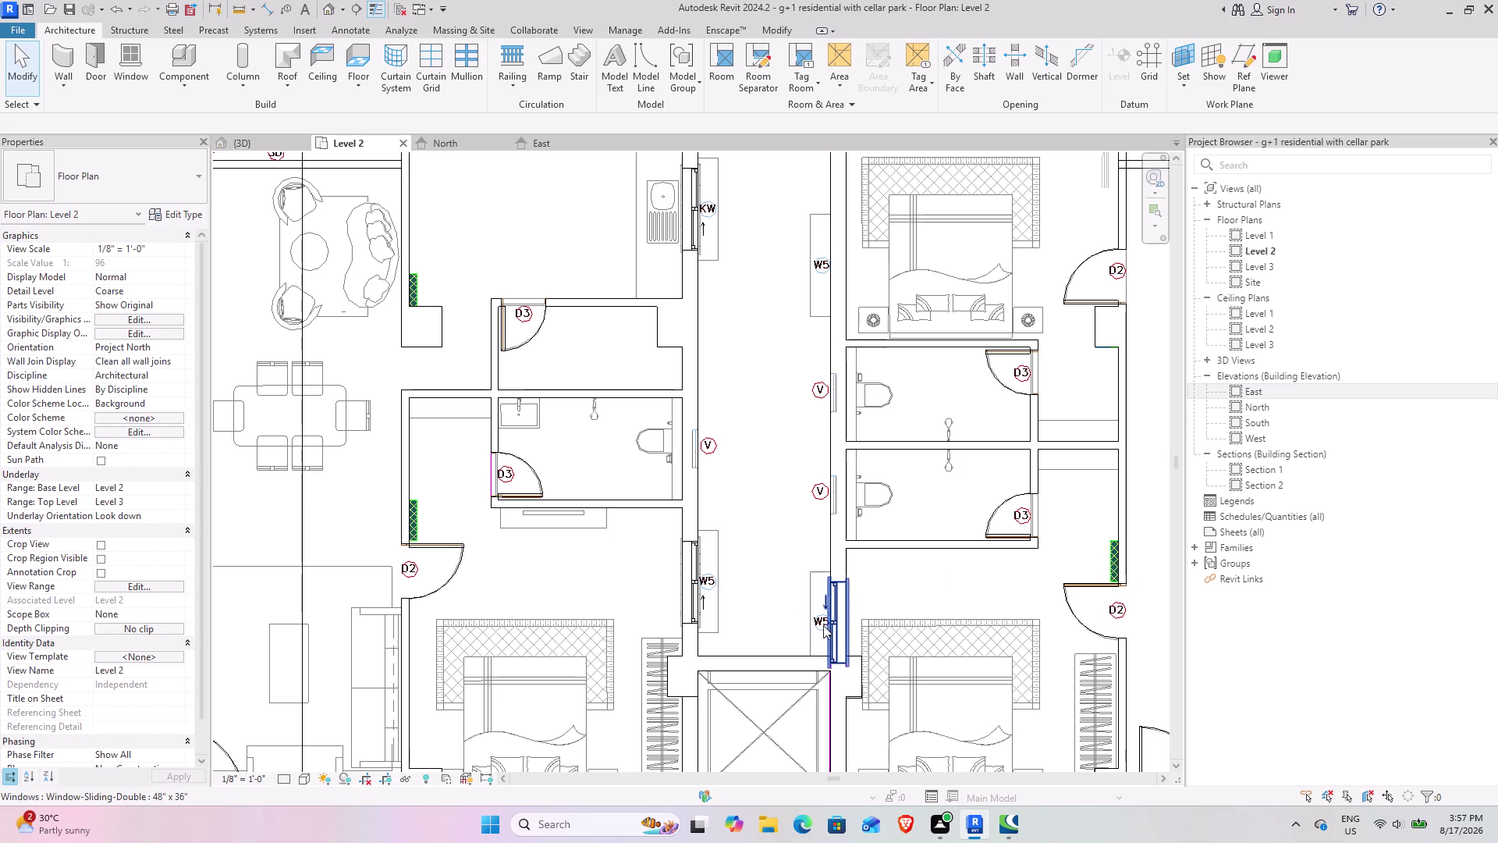
middle_drag(803, 435, 745, 515)
scroll(up, 3)
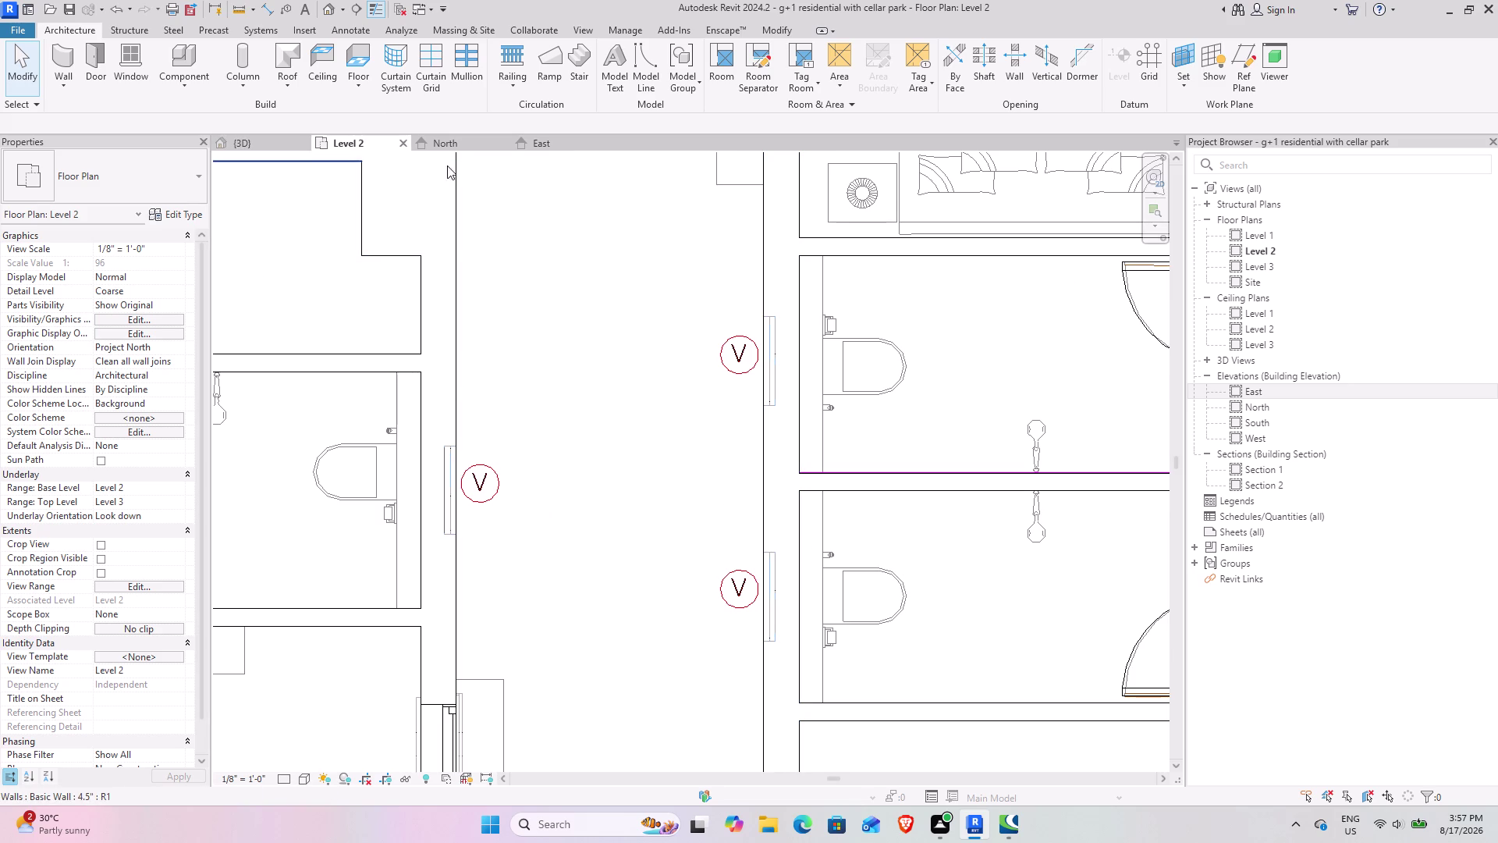
click(452, 142)
middle_drag(1036, 458, 476, 510)
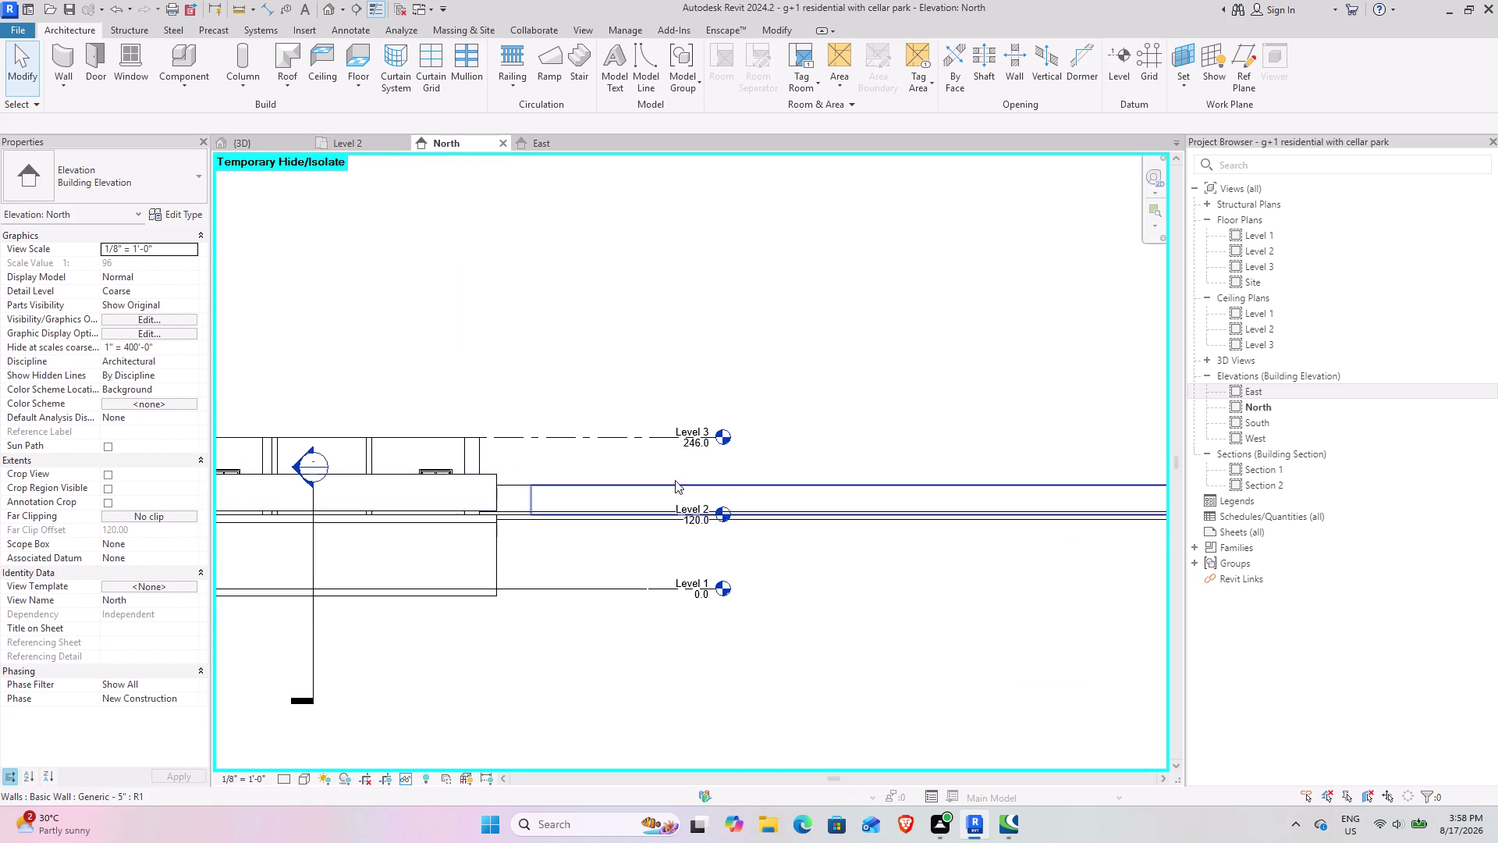
scroll(up, 3)
middle_drag(564, 482, 695, 500)
middle_drag(525, 551, 529, 551)
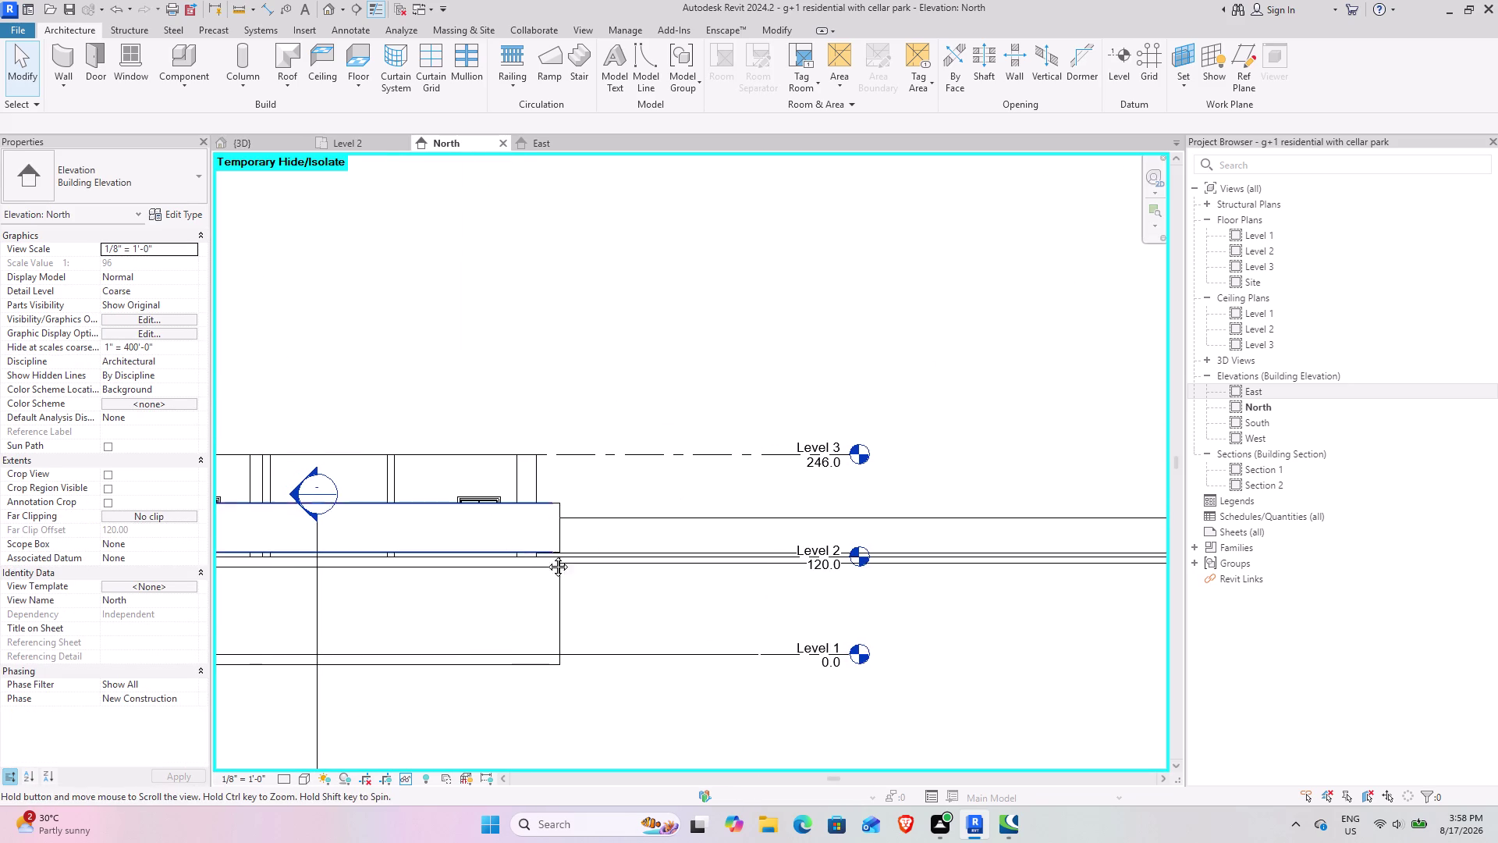
middle_drag(528, 551, 660, 570)
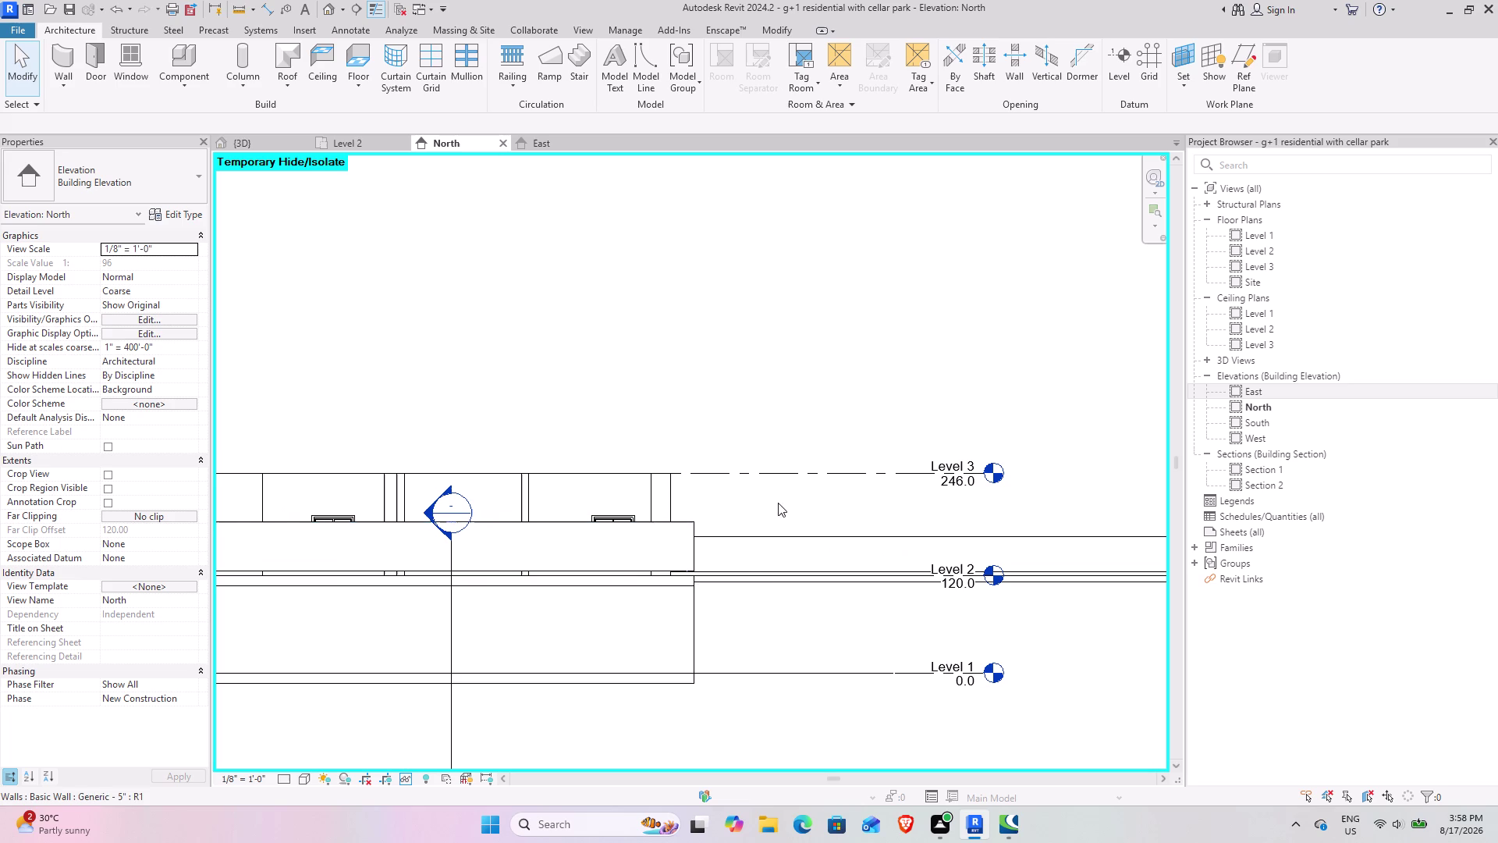
middle_drag(766, 502, 827, 487)
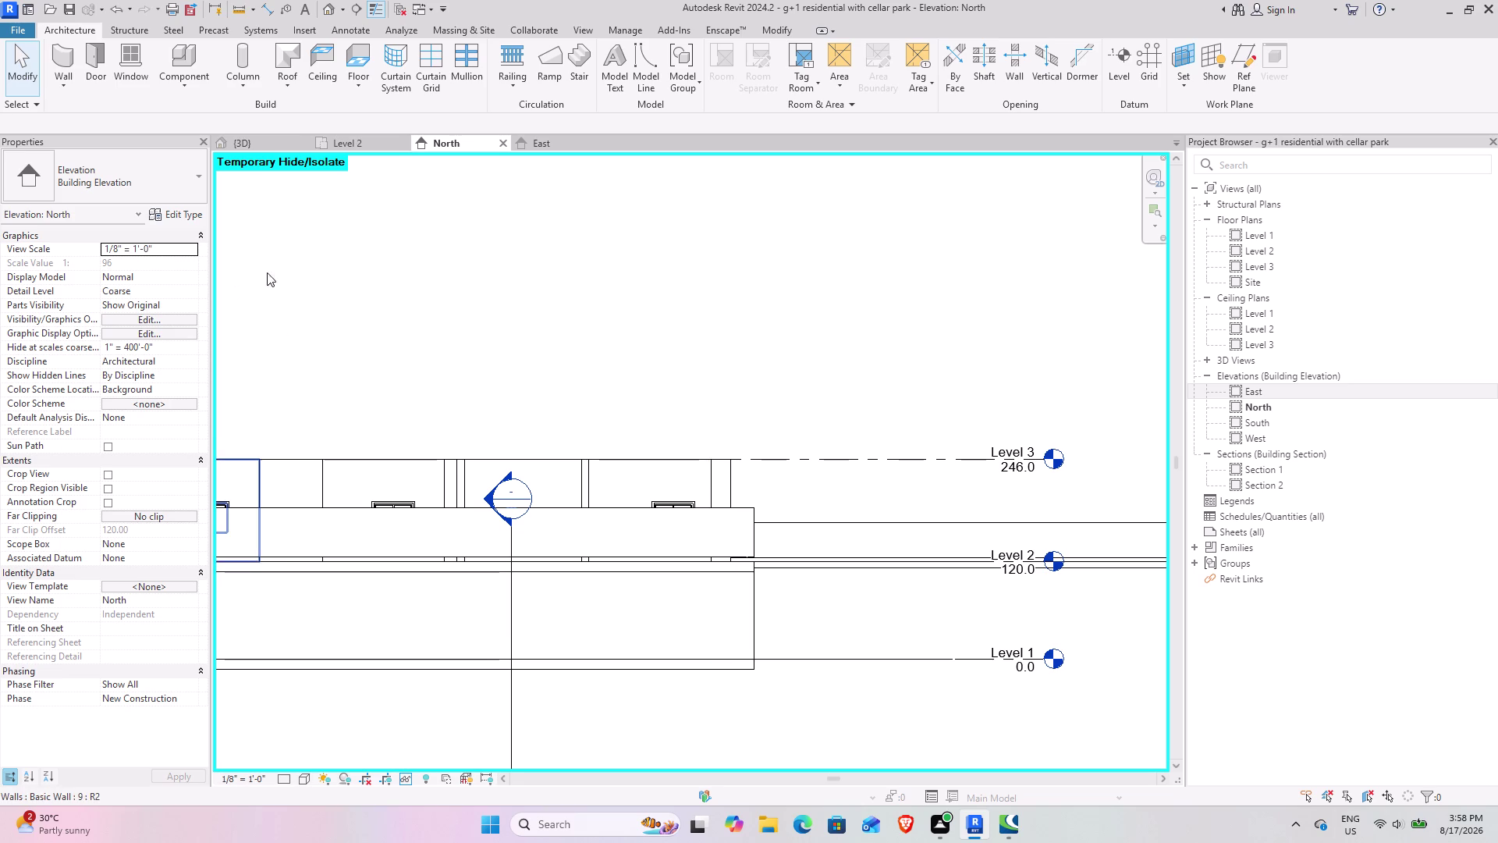
click(354, 134)
click(353, 139)
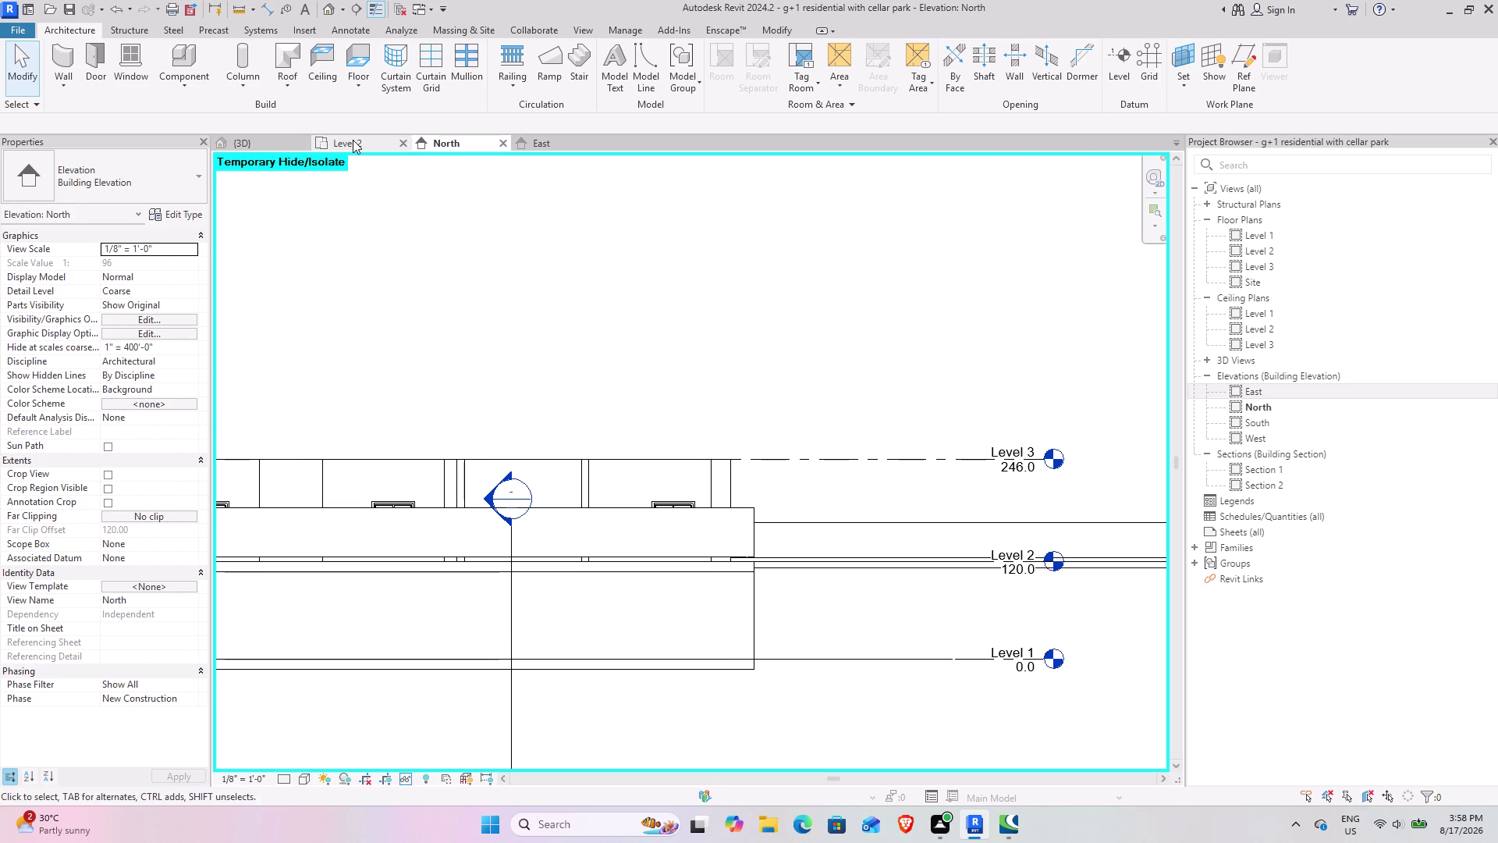
click(137, 587)
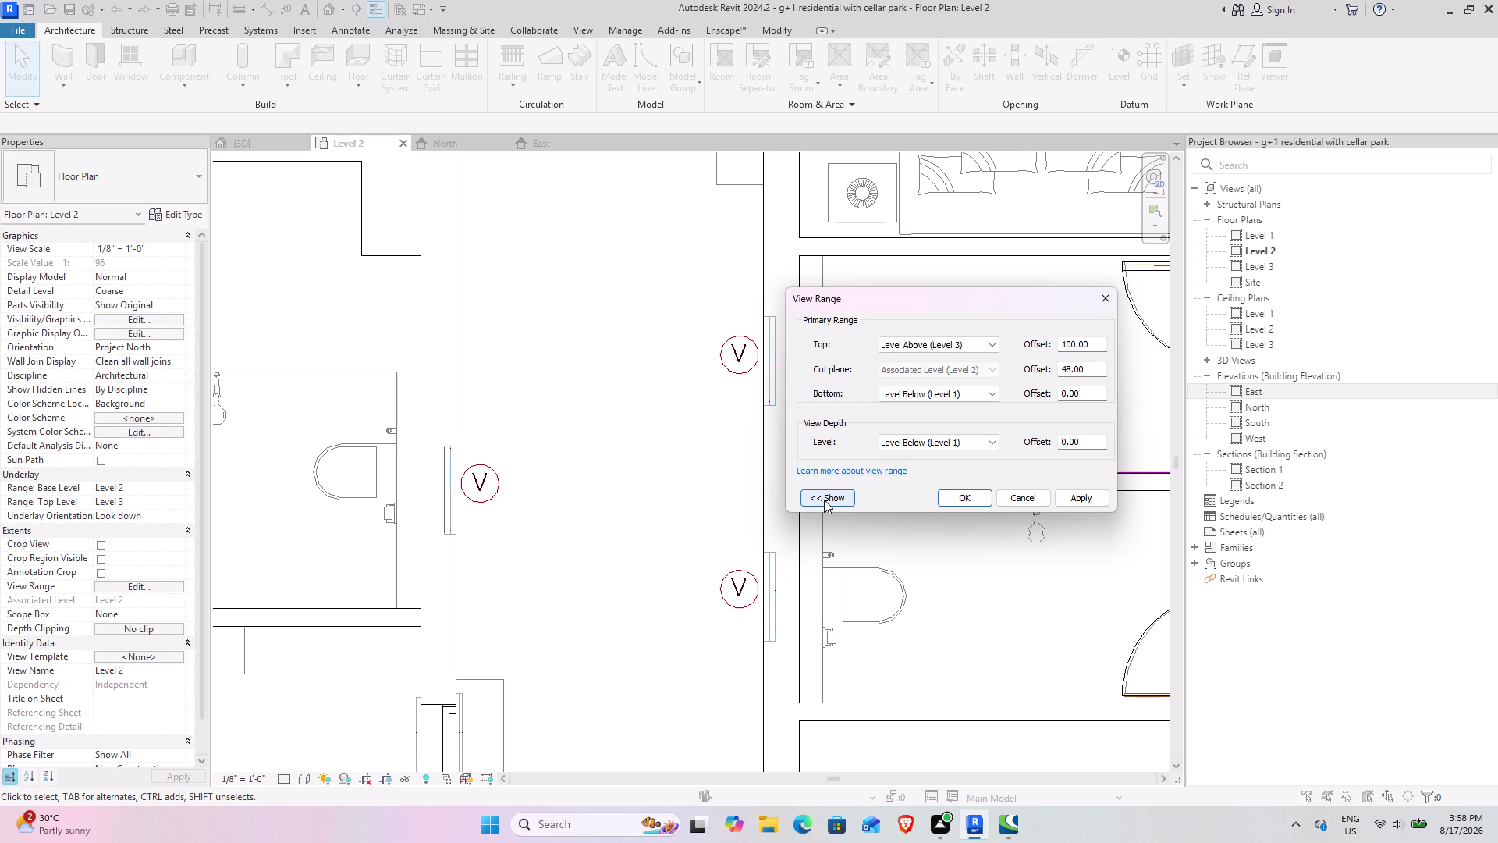
Show the sample view range diagram, then hide it again.
click(987, 364)
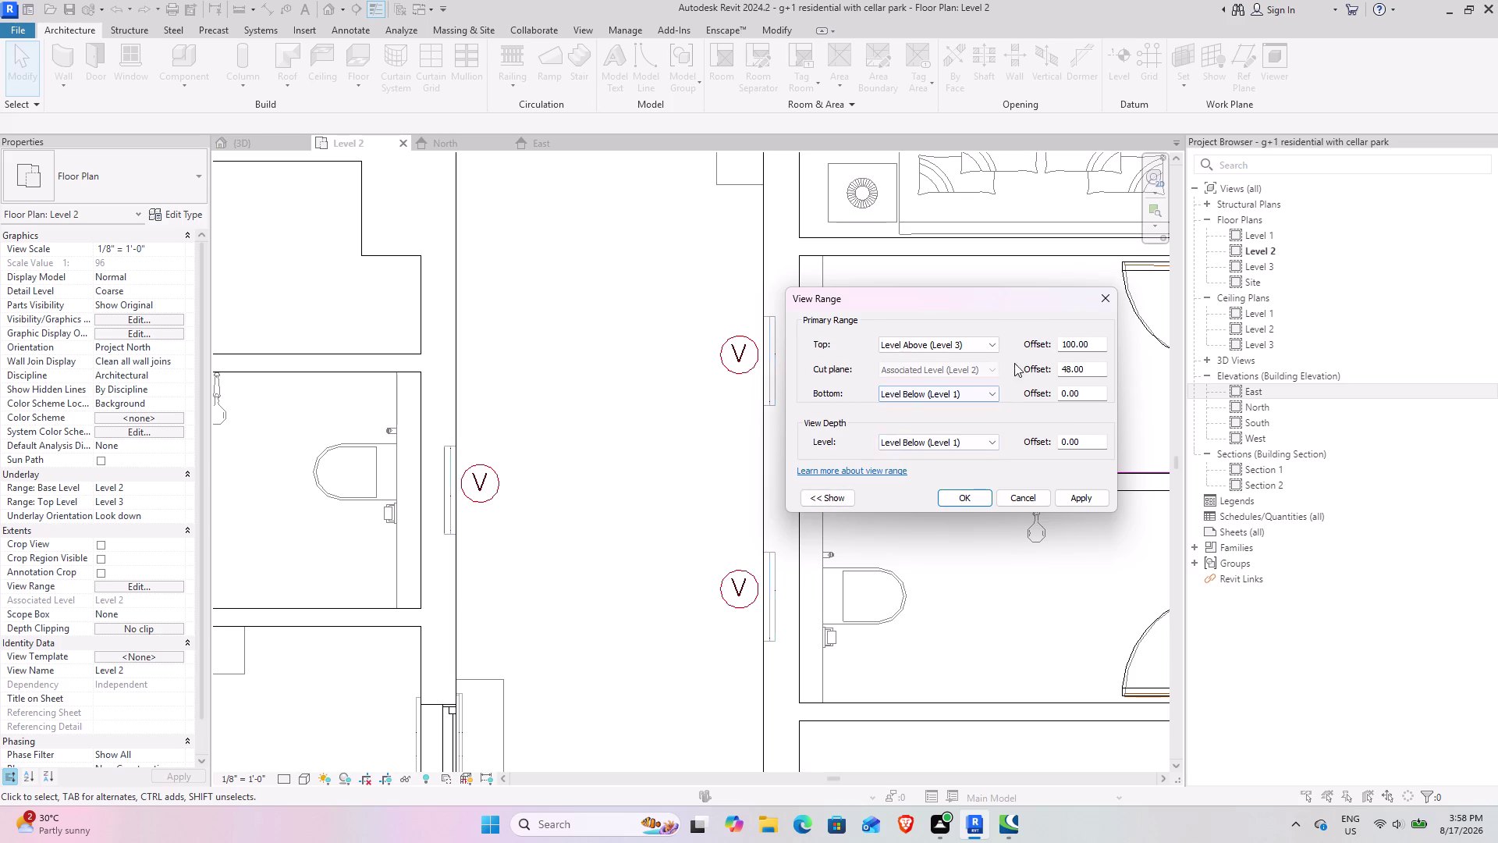
click(1101, 371)
click(829, 500)
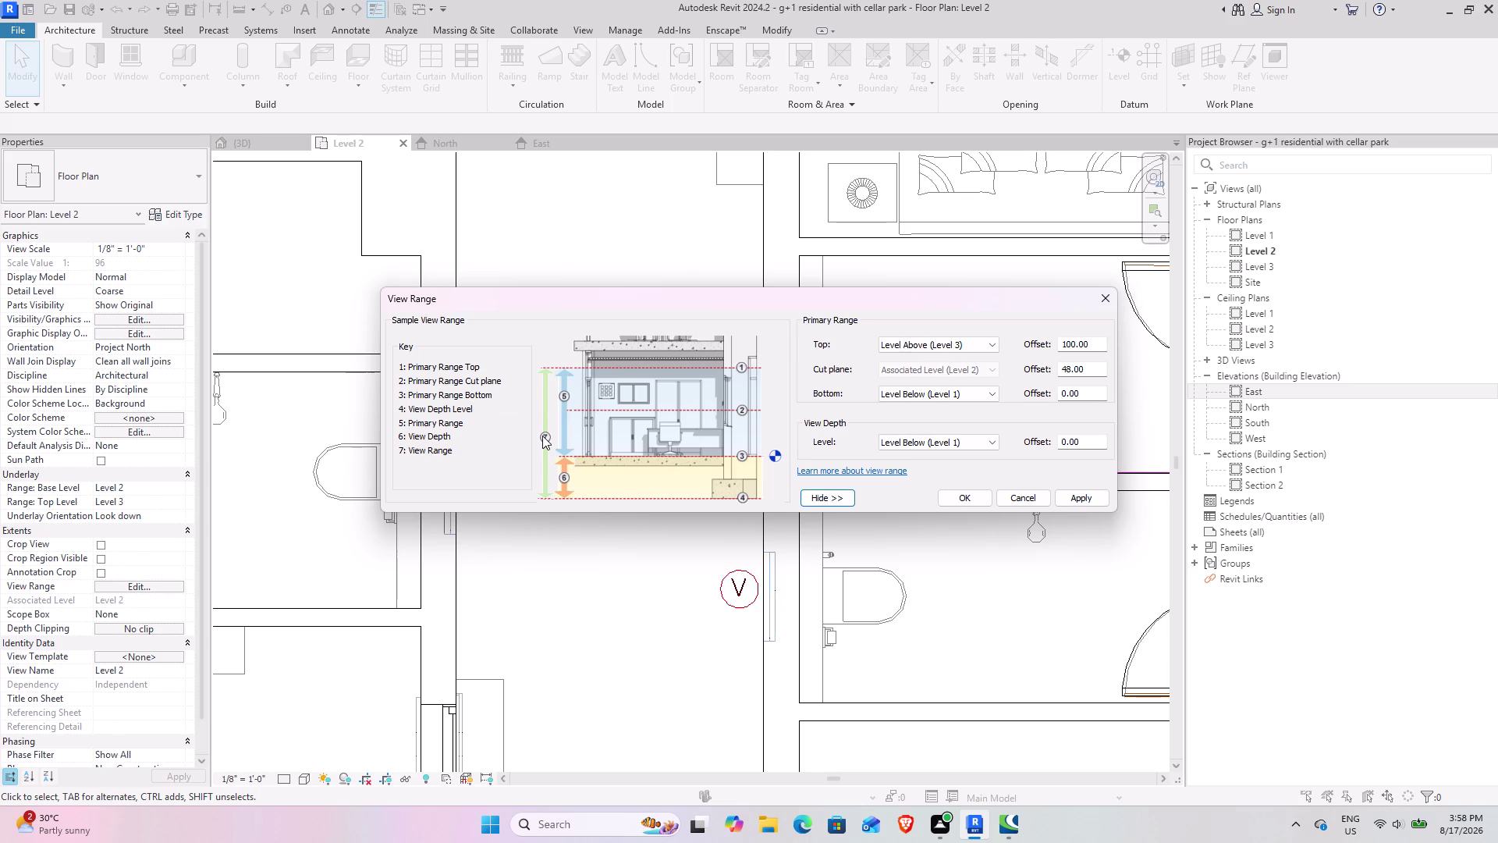
click(820, 498)
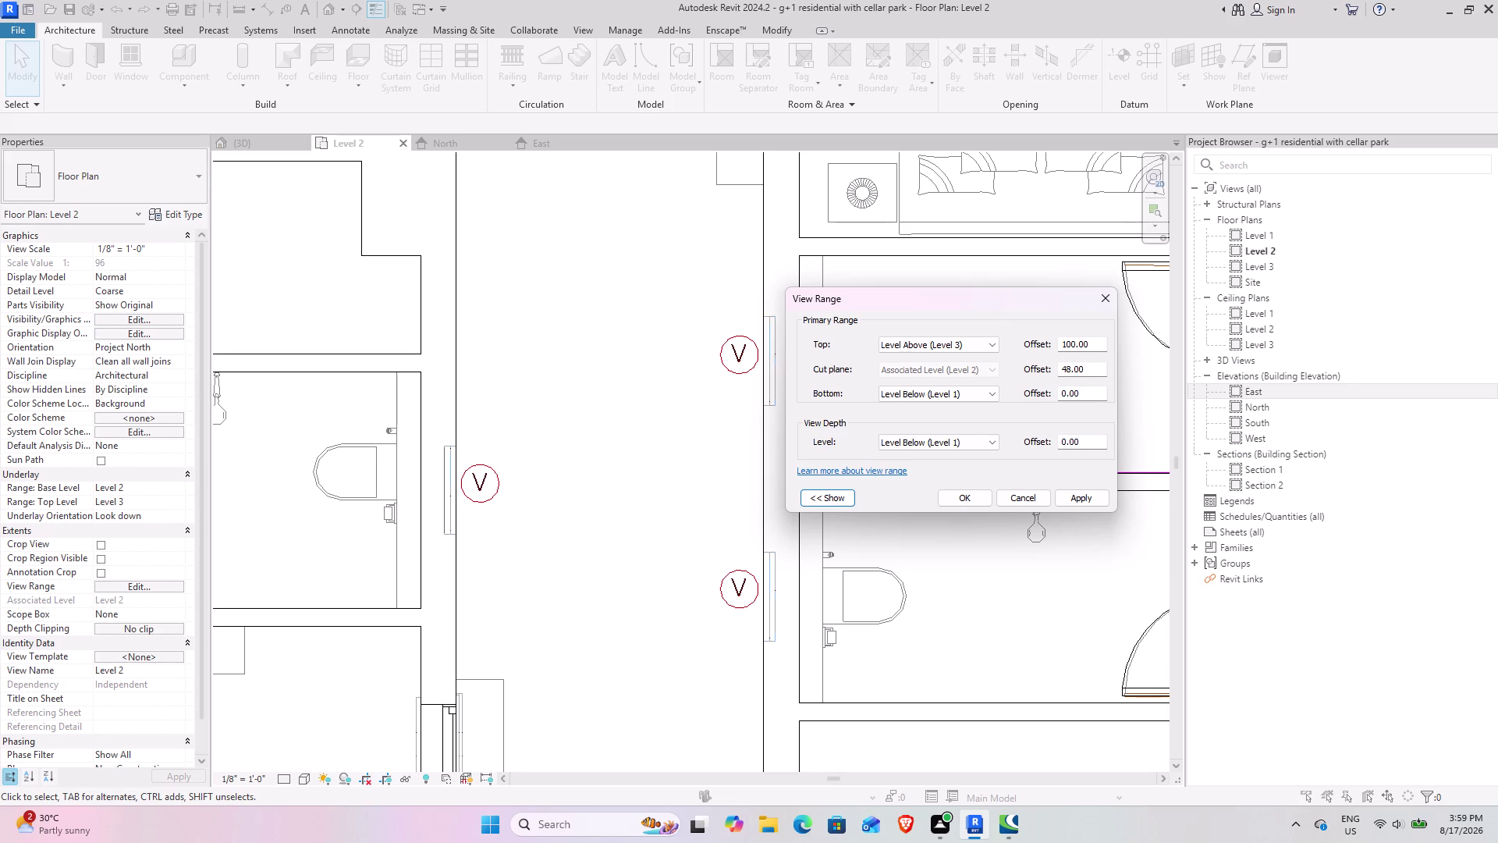
Set the cut plane offset to 99 and review the Level 2 plan.
drag(1093, 373, 1027, 377)
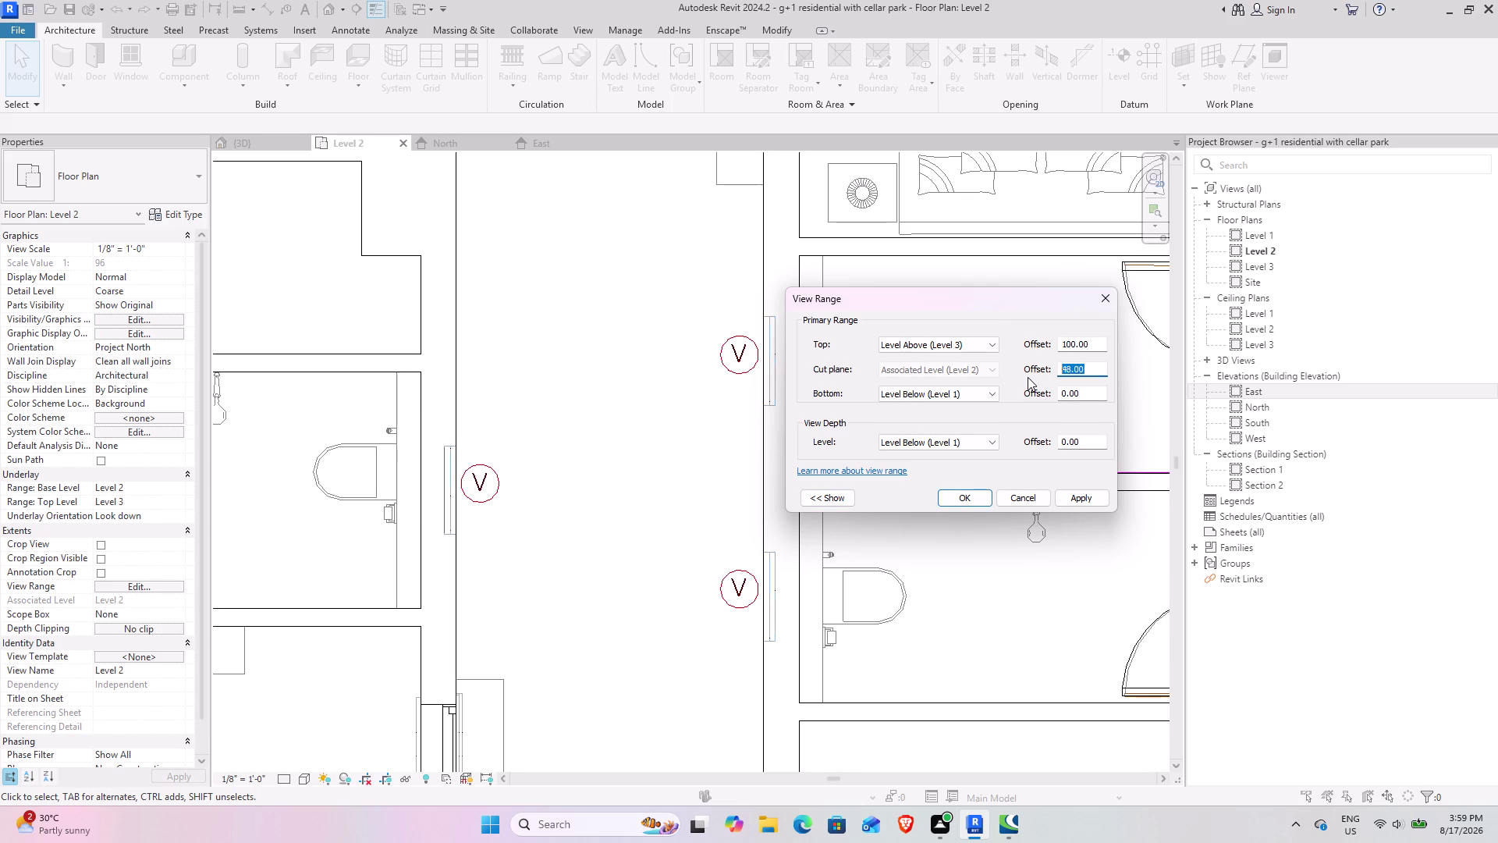
text(99)
key(Return)
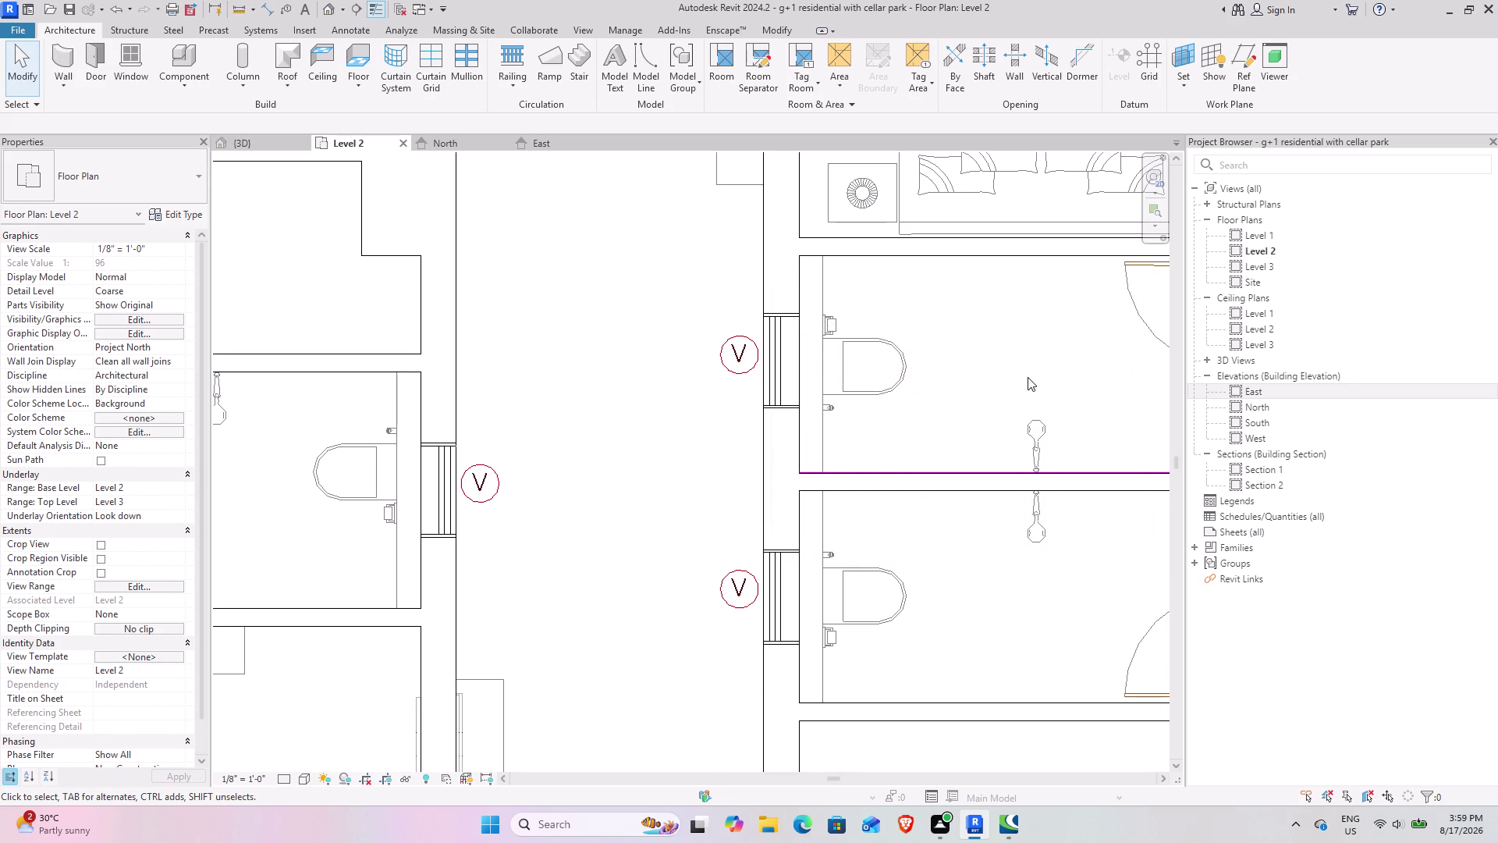
scroll(down, 3)
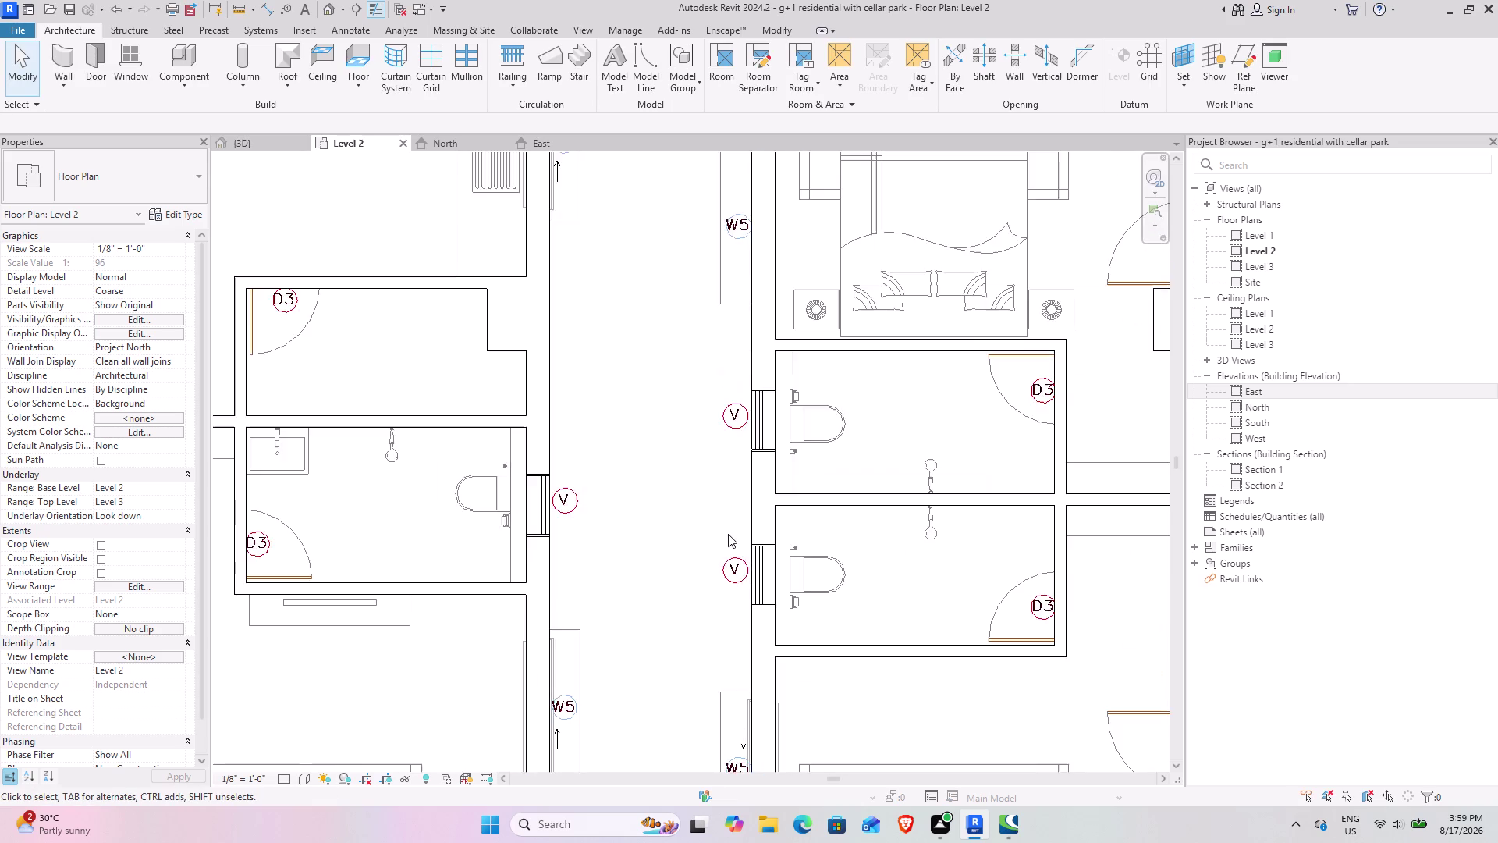
scroll(down, 3)
middle_drag(523, 536, 577, 552)
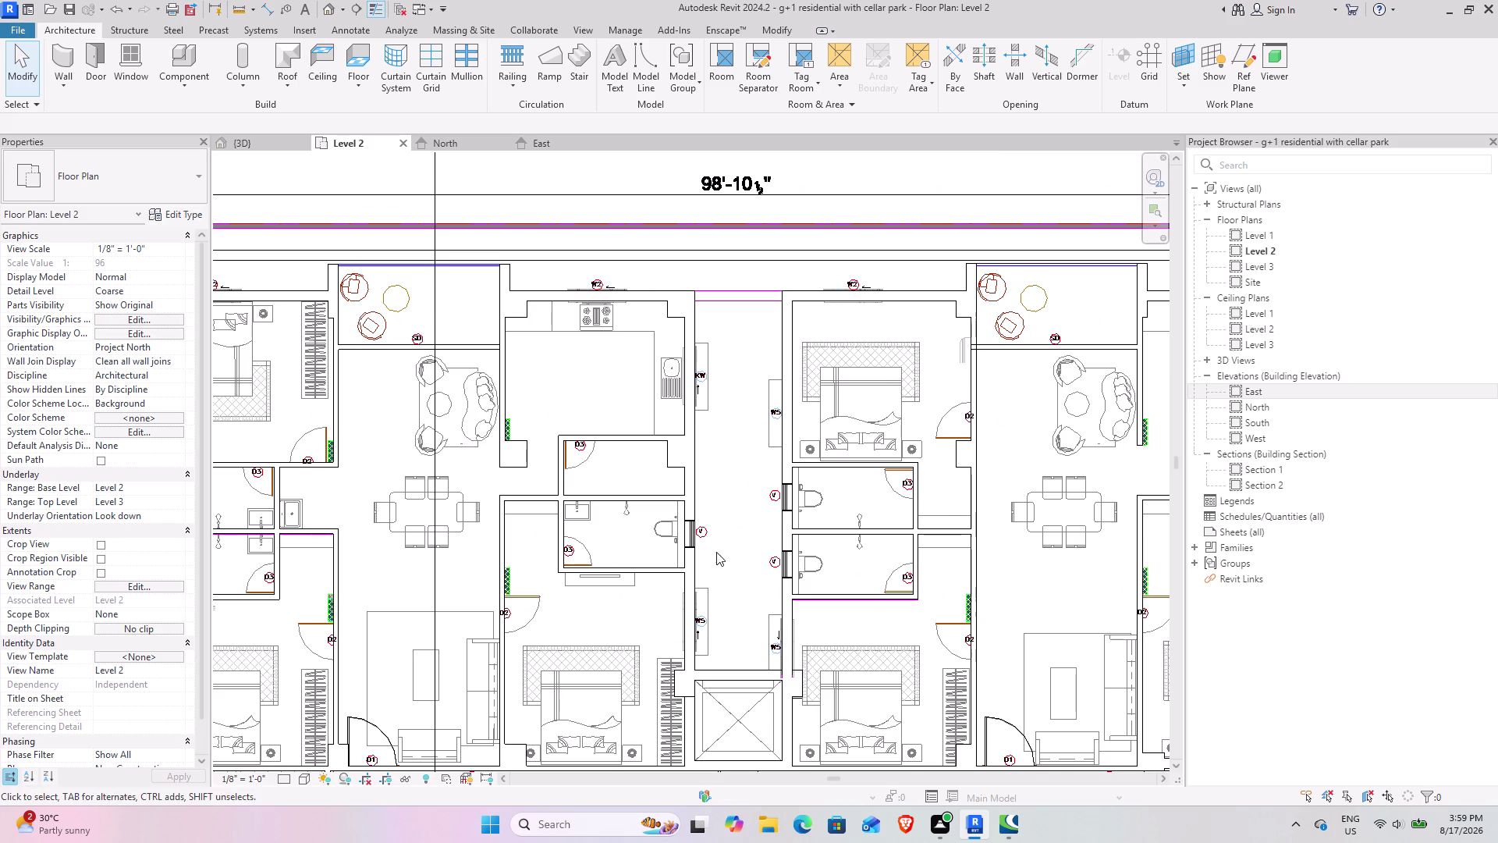
scroll(up, 3)
Pan across the whole Level 2 plan, including the lower apartments.
scroll(up, 3)
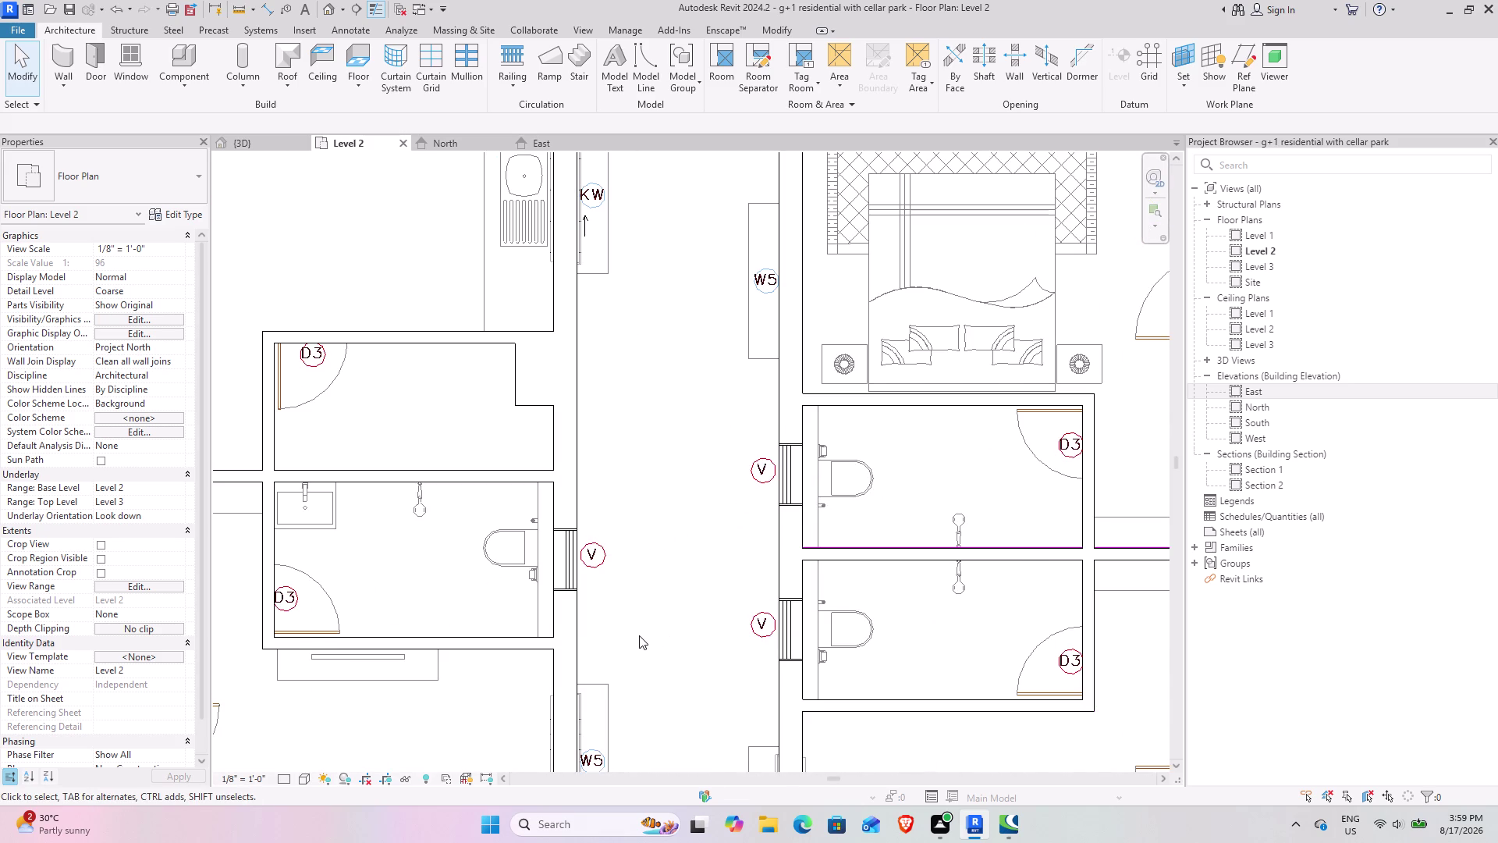
scroll(down, 3)
middle_drag(528, 598, 1052, 566)
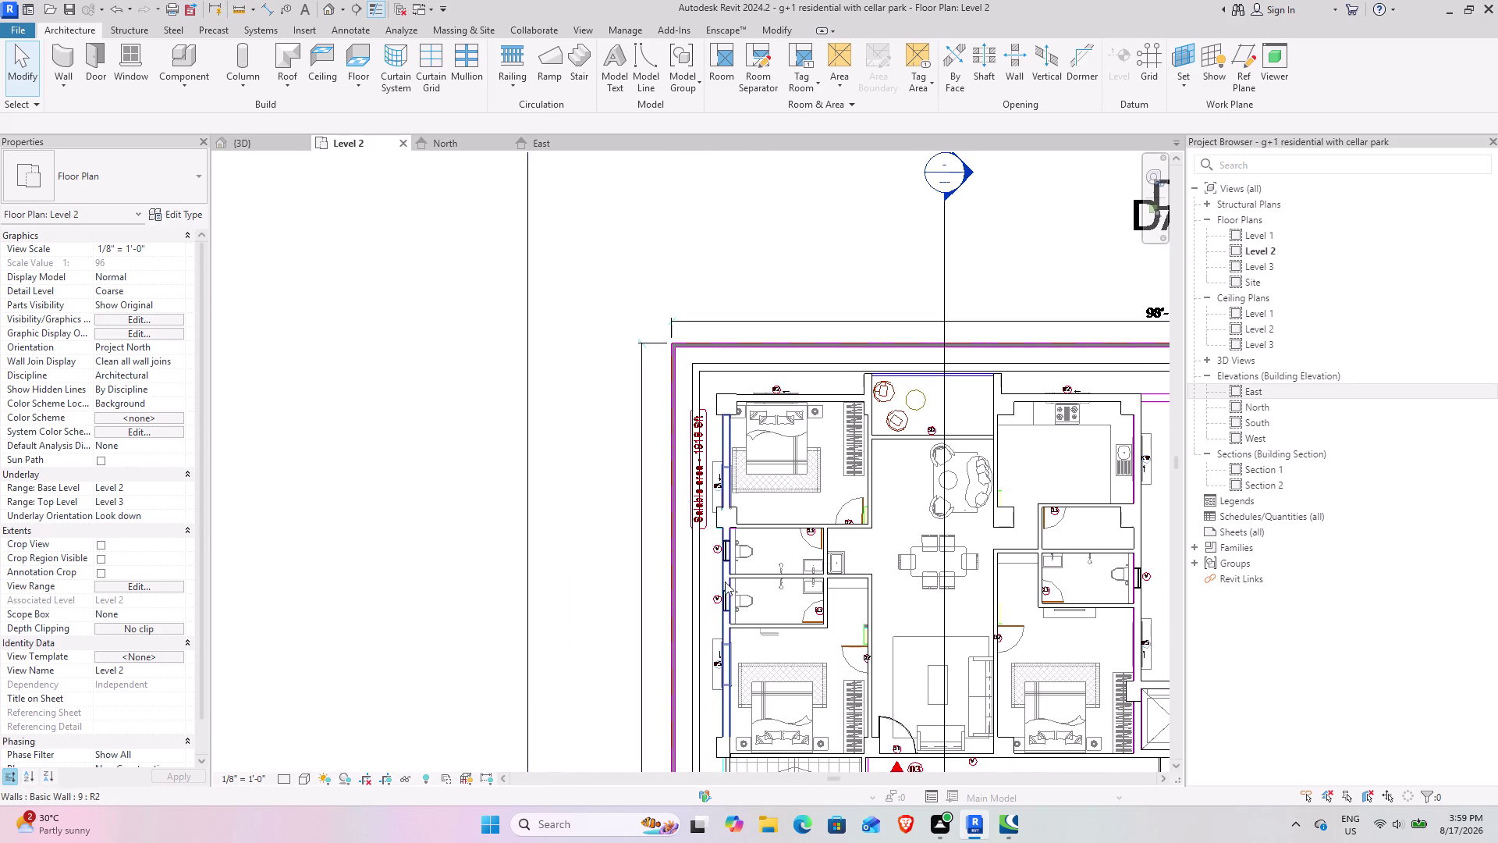
scroll(up, 3)
middle_drag(1032, 572, 870, 540)
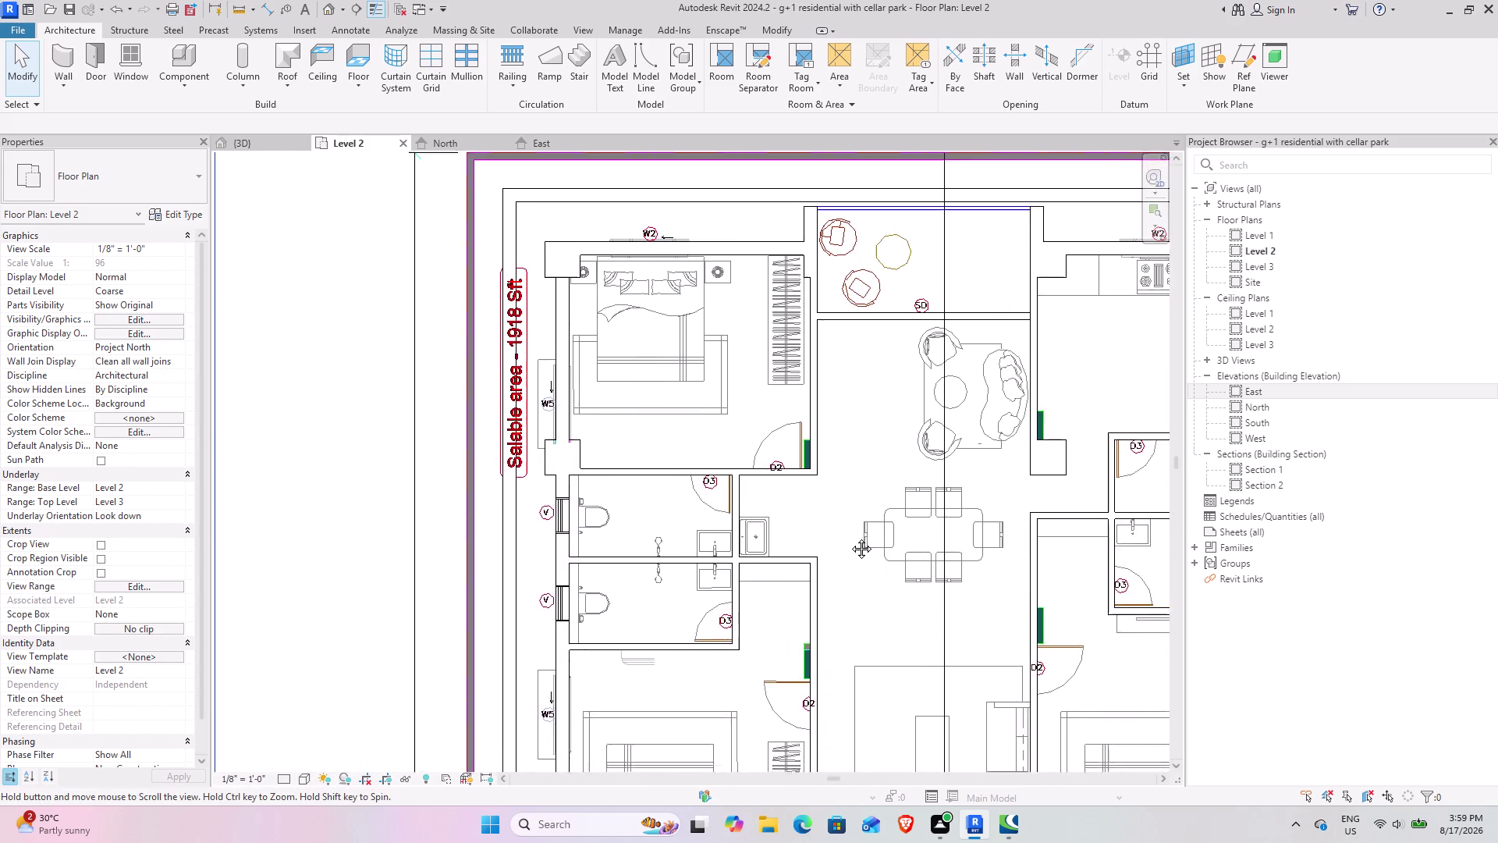
middle_drag(870, 540, 689, 533)
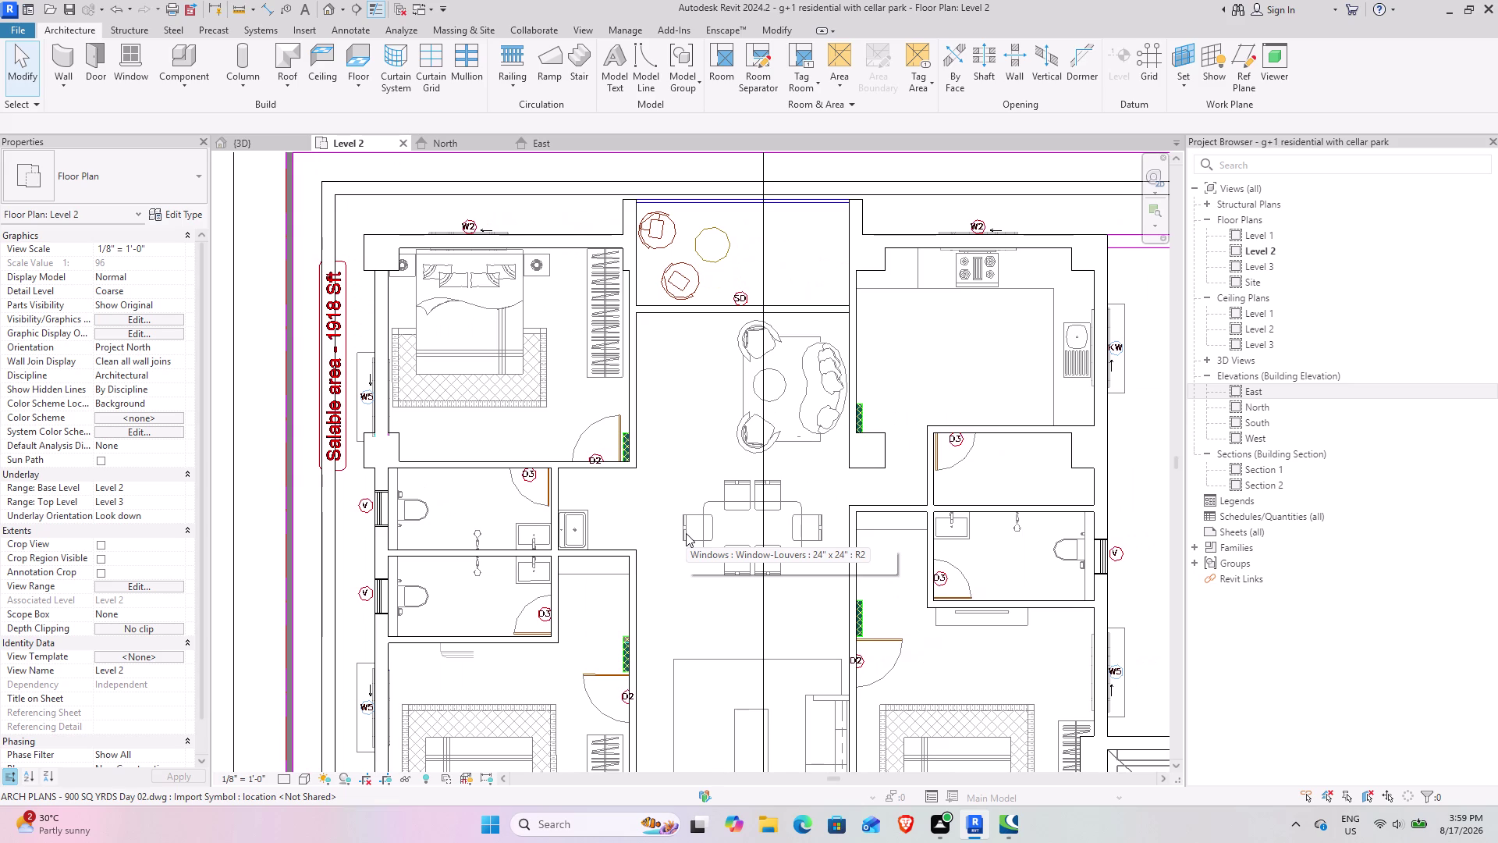
scroll(down, 3)
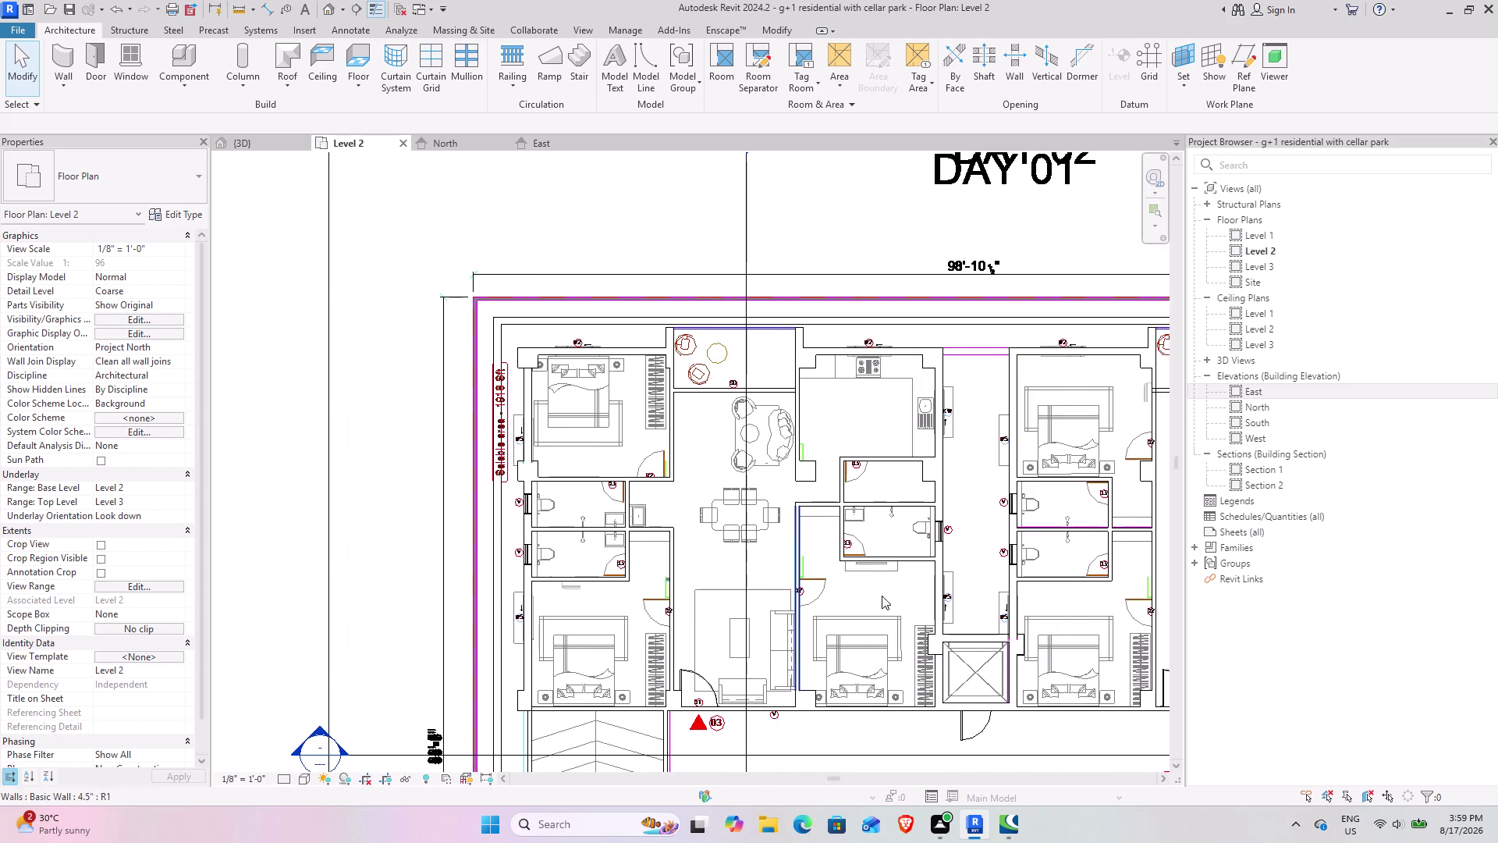
middle_drag(949, 540, 631, 440)
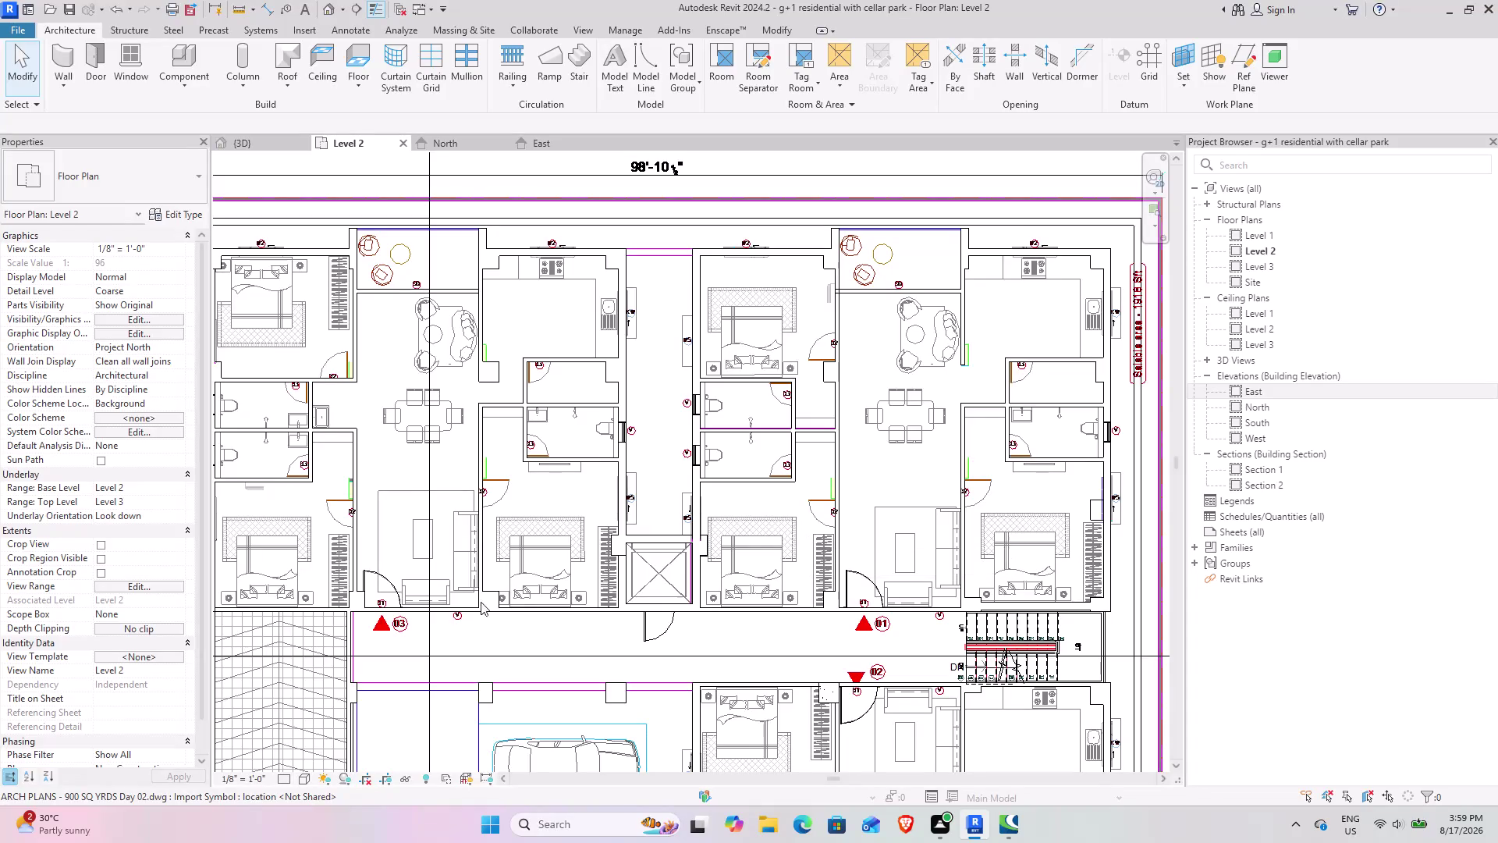
scroll(down, 3)
middle_drag(755, 555, 762, 466)
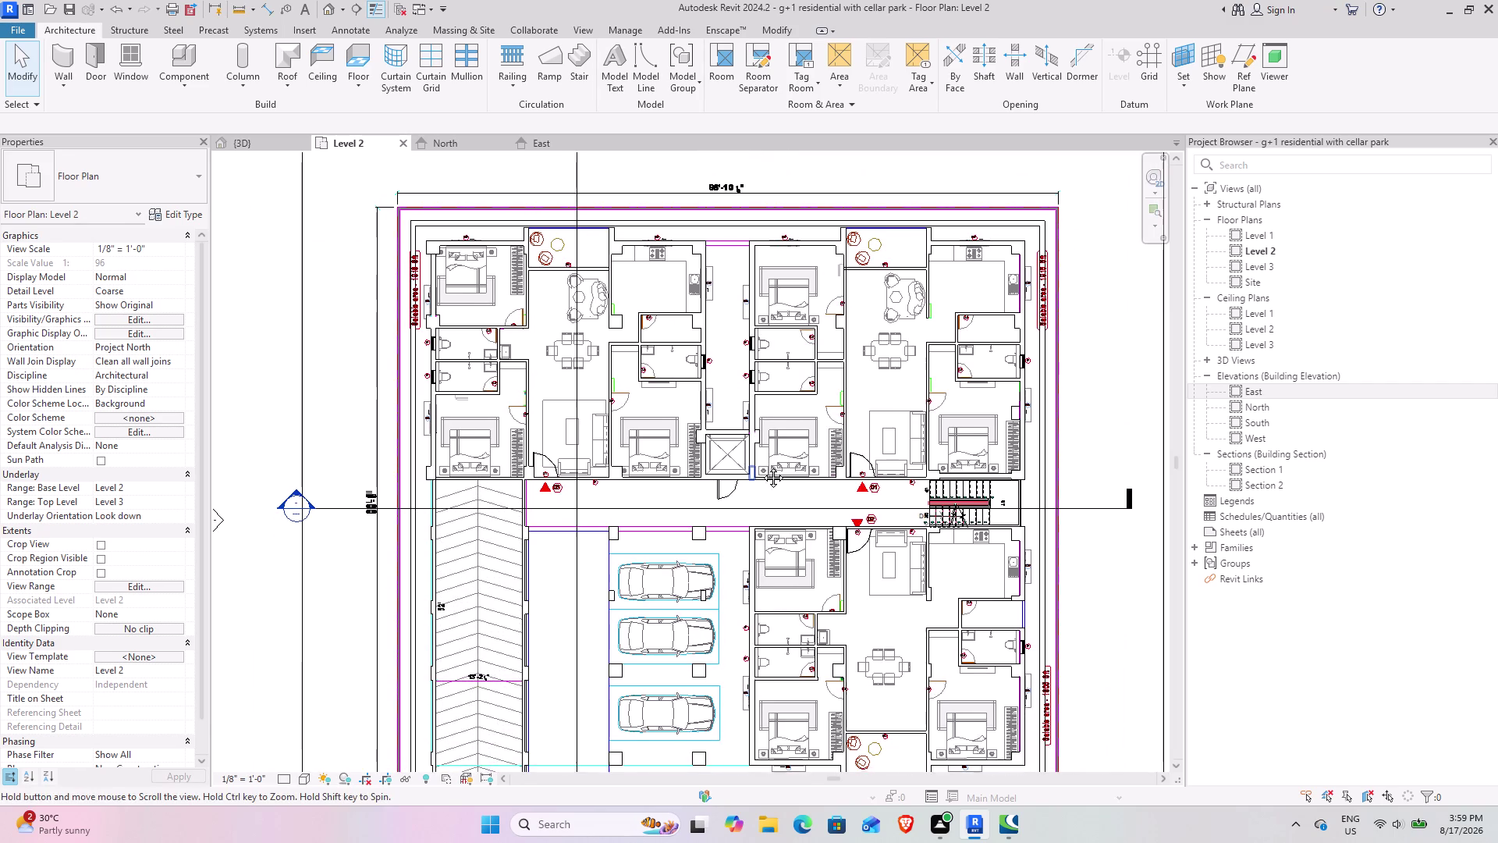
middle_drag(762, 467, 762, 466)
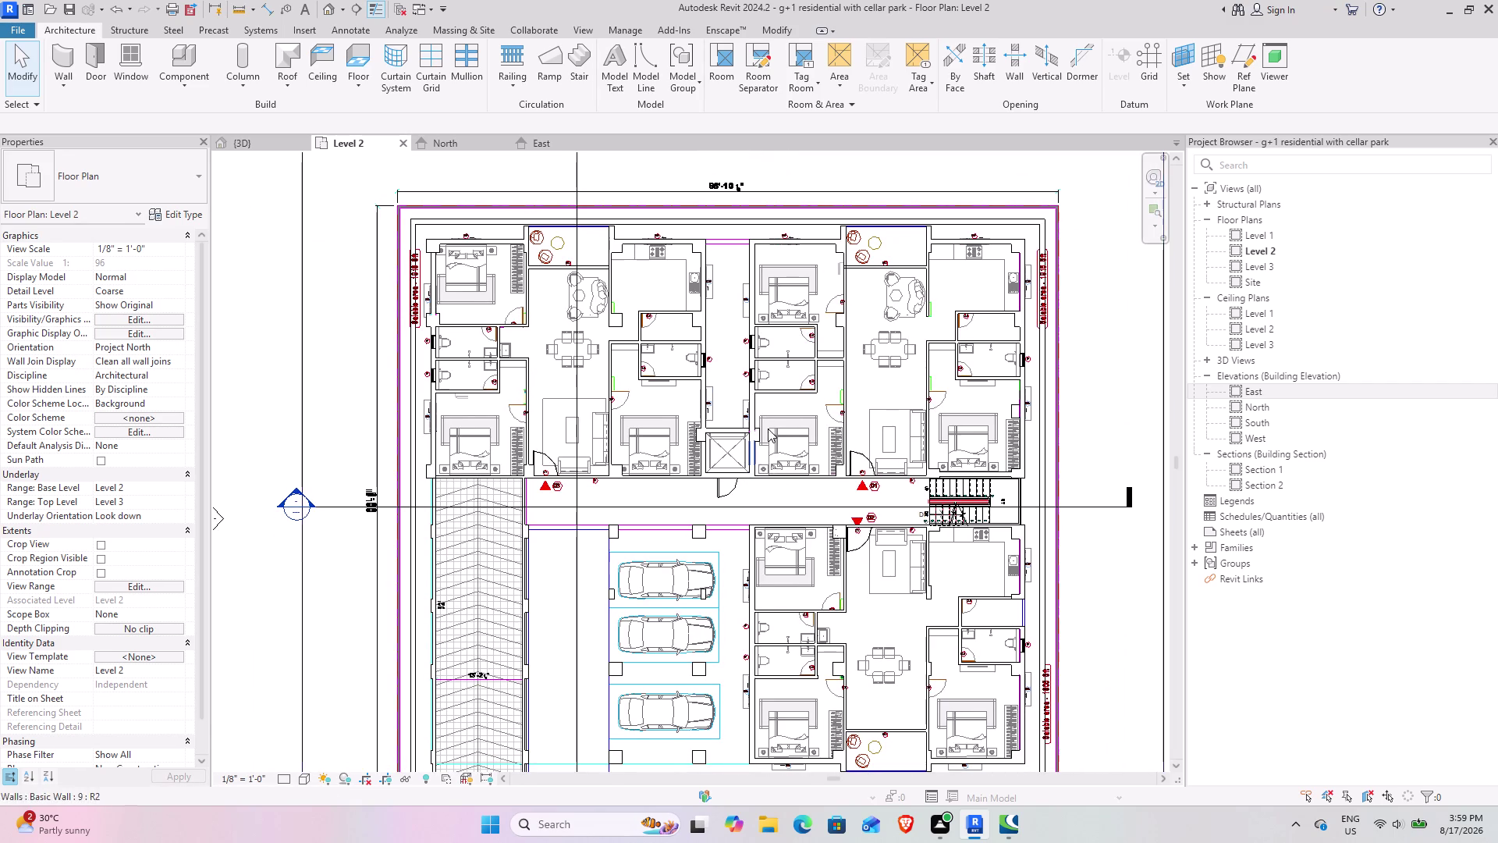
middle_drag(935, 666, 875, 561)
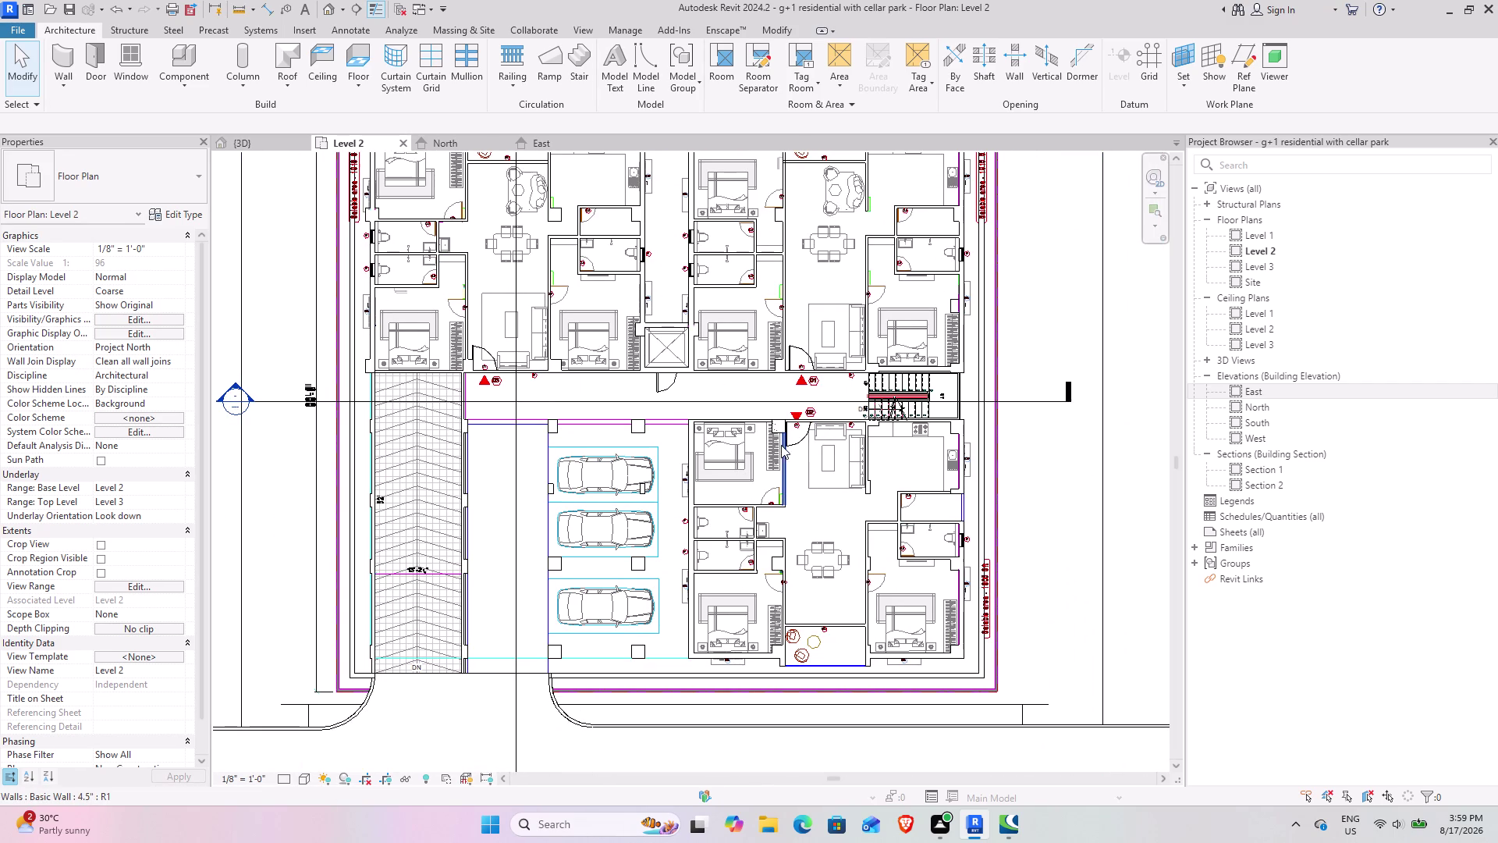
middle_drag(756, 471, 634, 521)
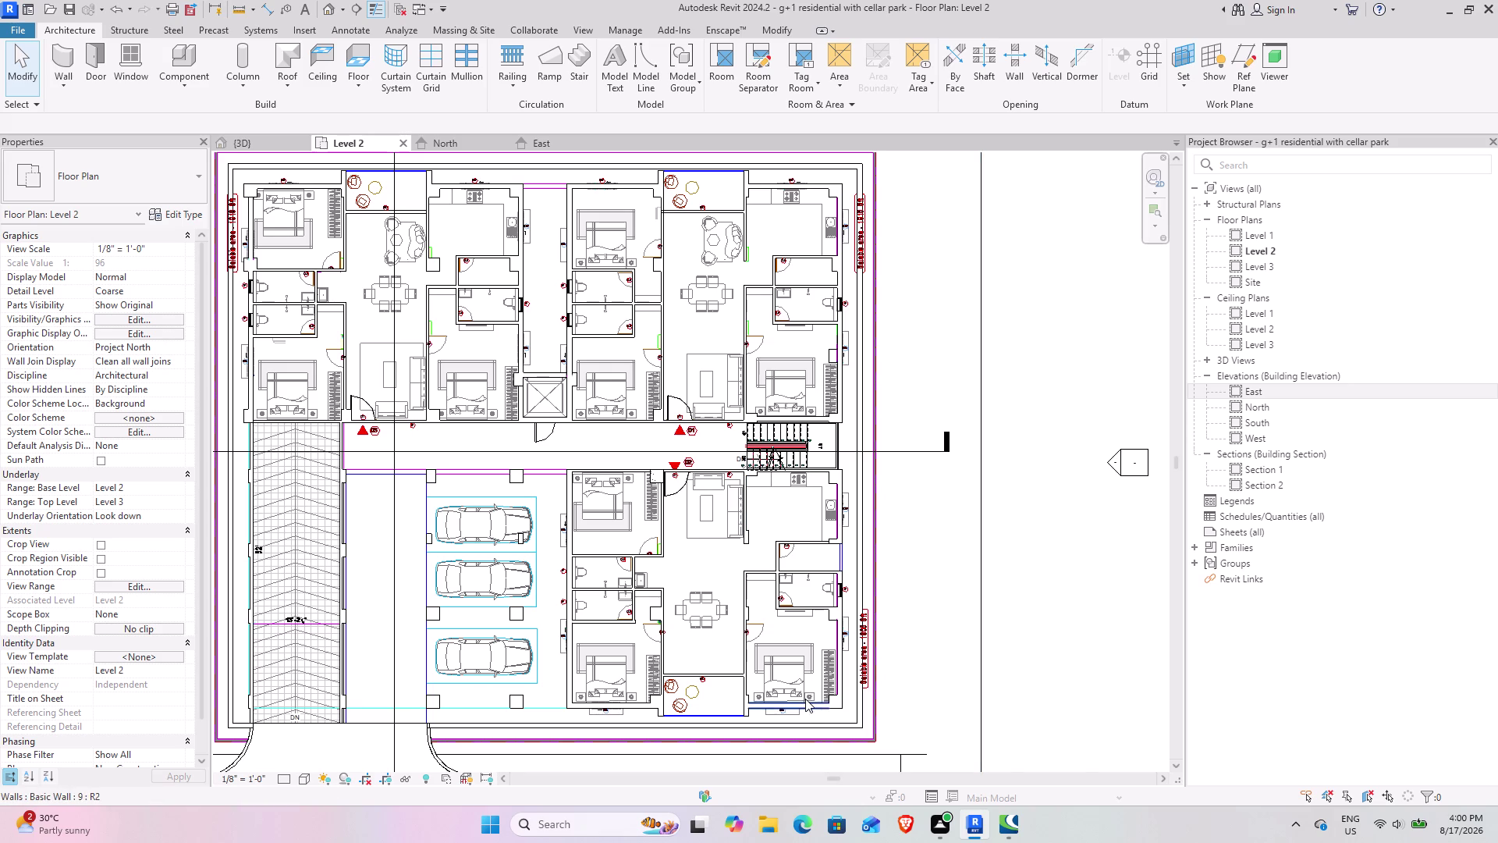
Inspect the right-hand bedroom unit and balcony, then switch to the 3D view.
scroll(up, 3)
scroll(up, 3)
middle_drag(759, 645, 751, 579)
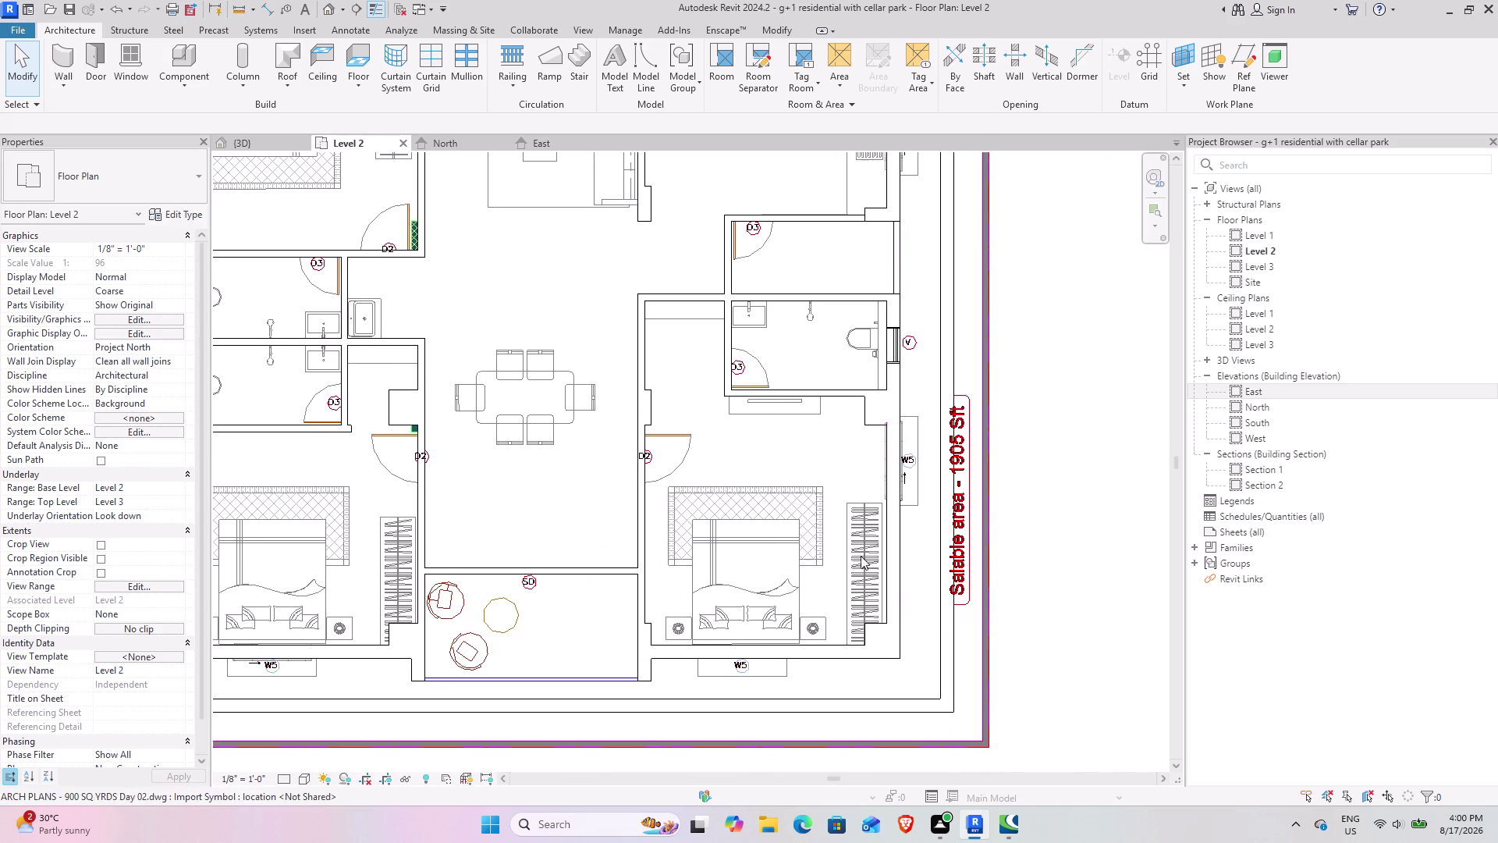
middle_drag(796, 481, 830, 485)
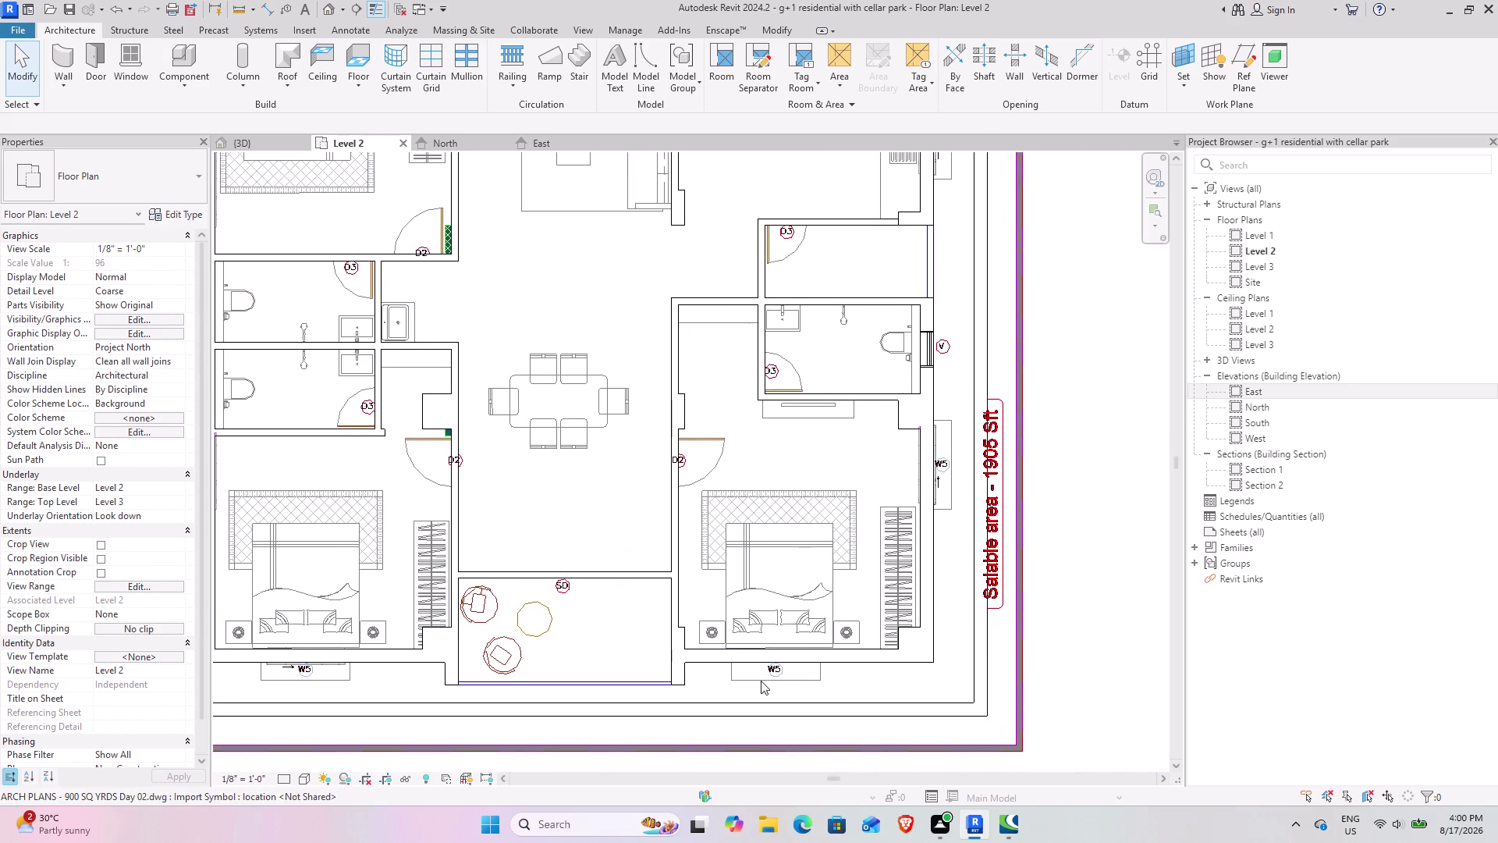
scroll(up, 3)
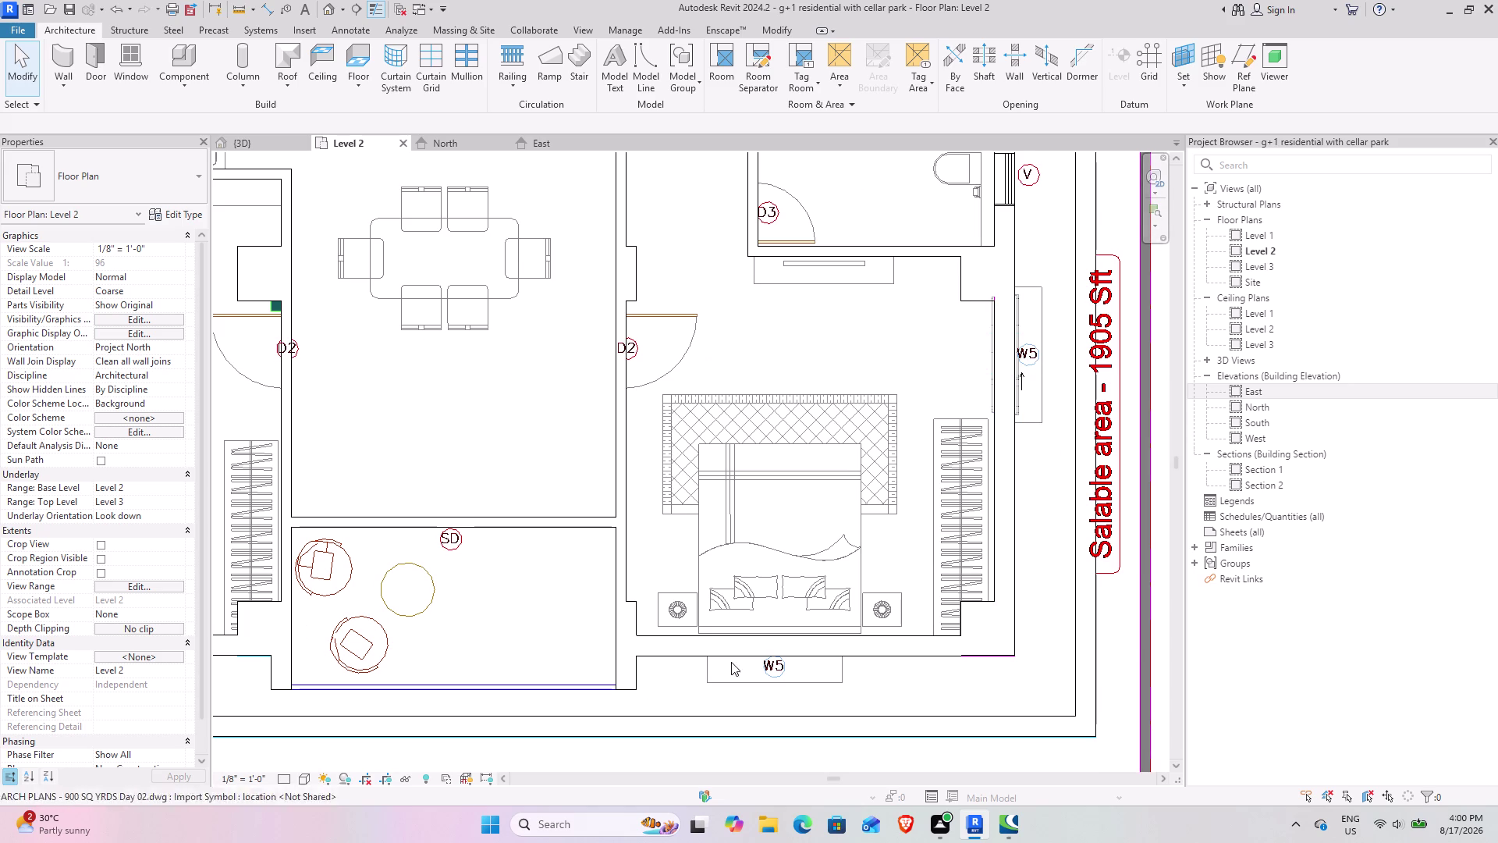
middle_drag(738, 662, 1052, 599)
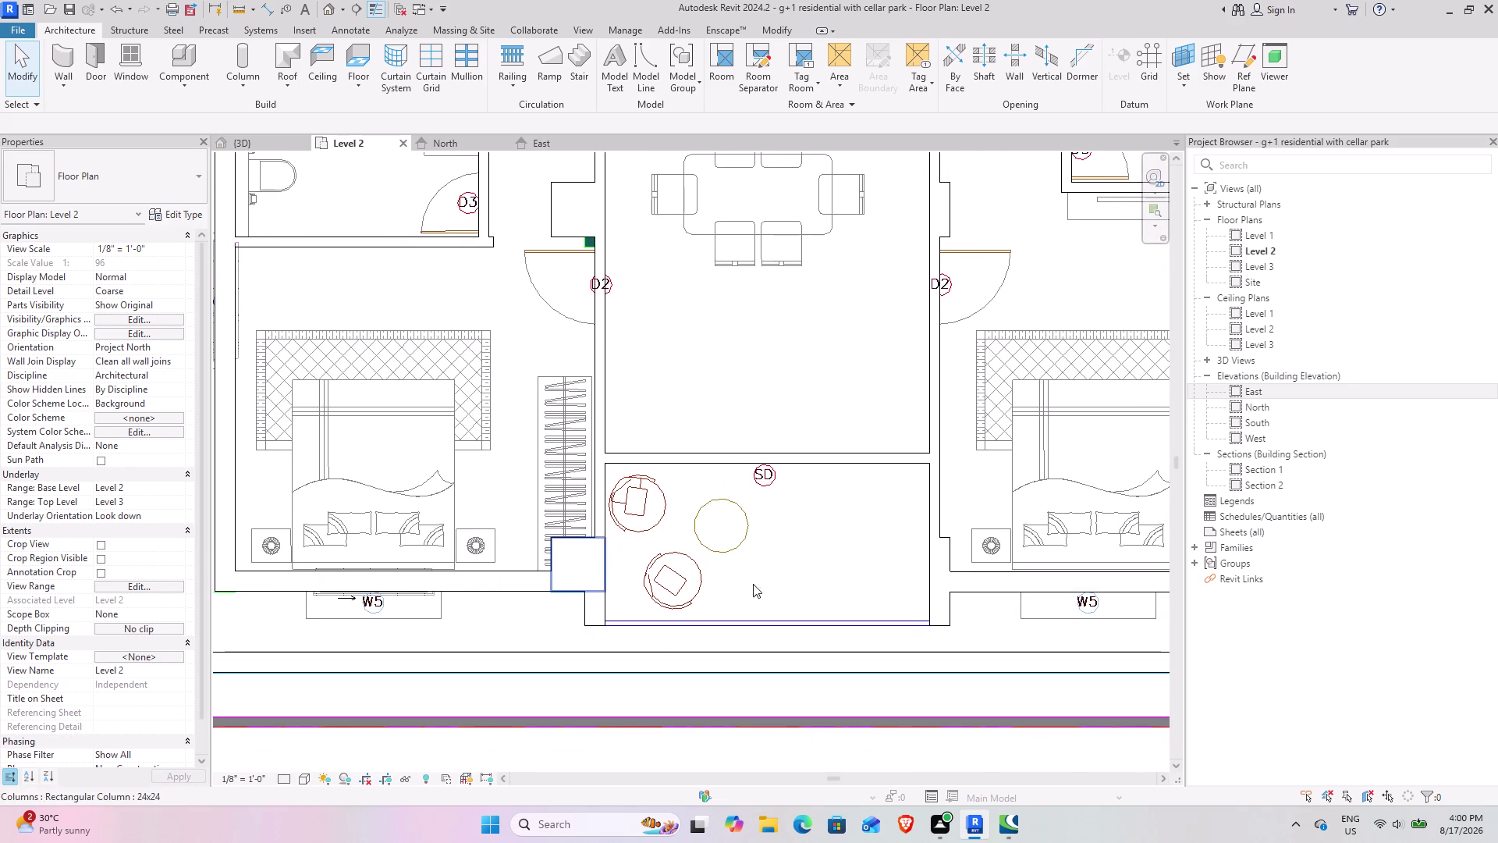
middle_drag(903, 579, 470, 654)
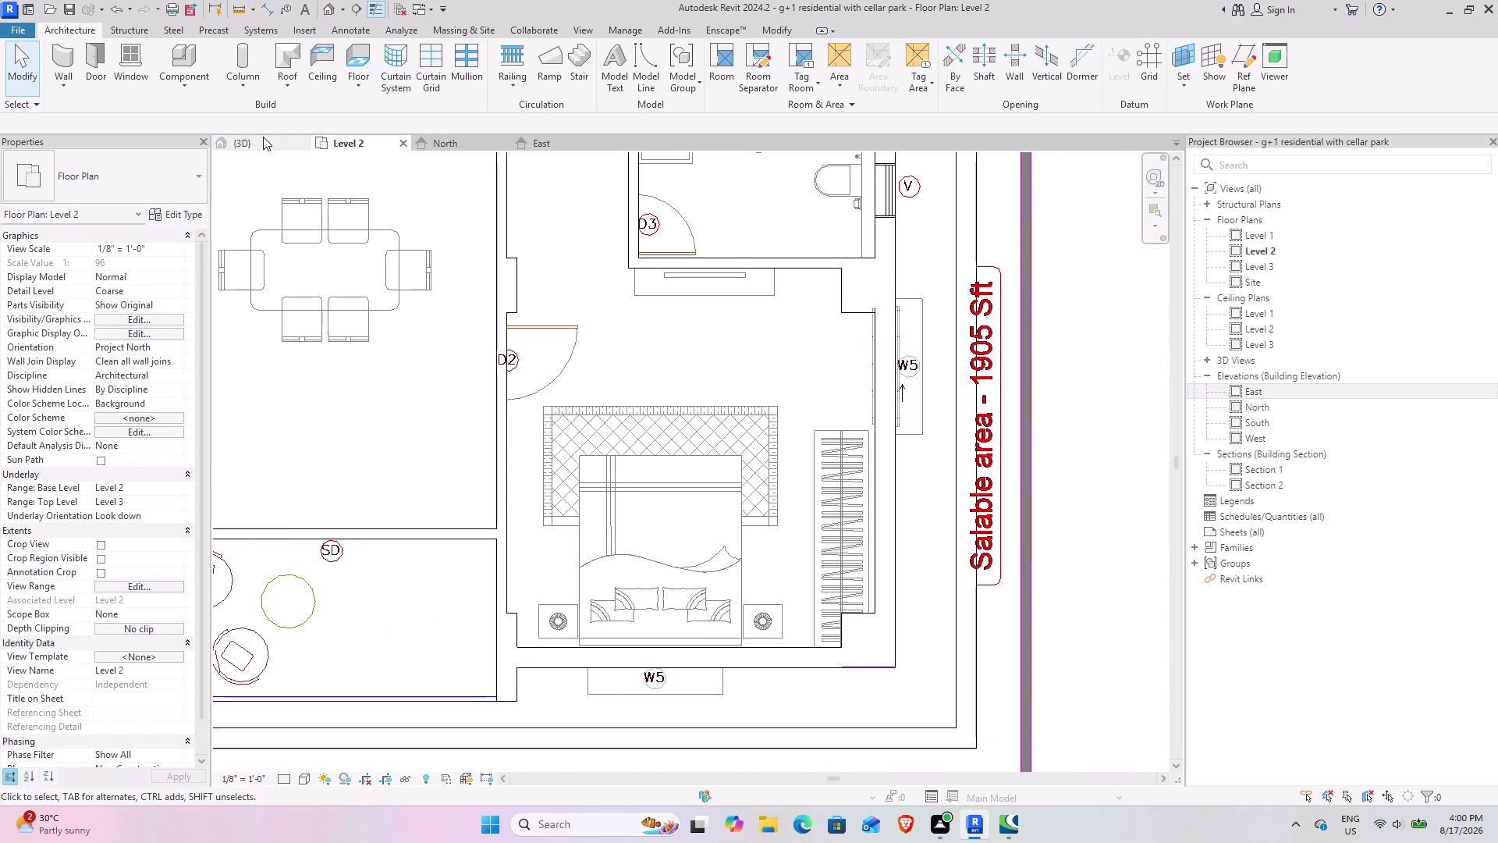
click(247, 146)
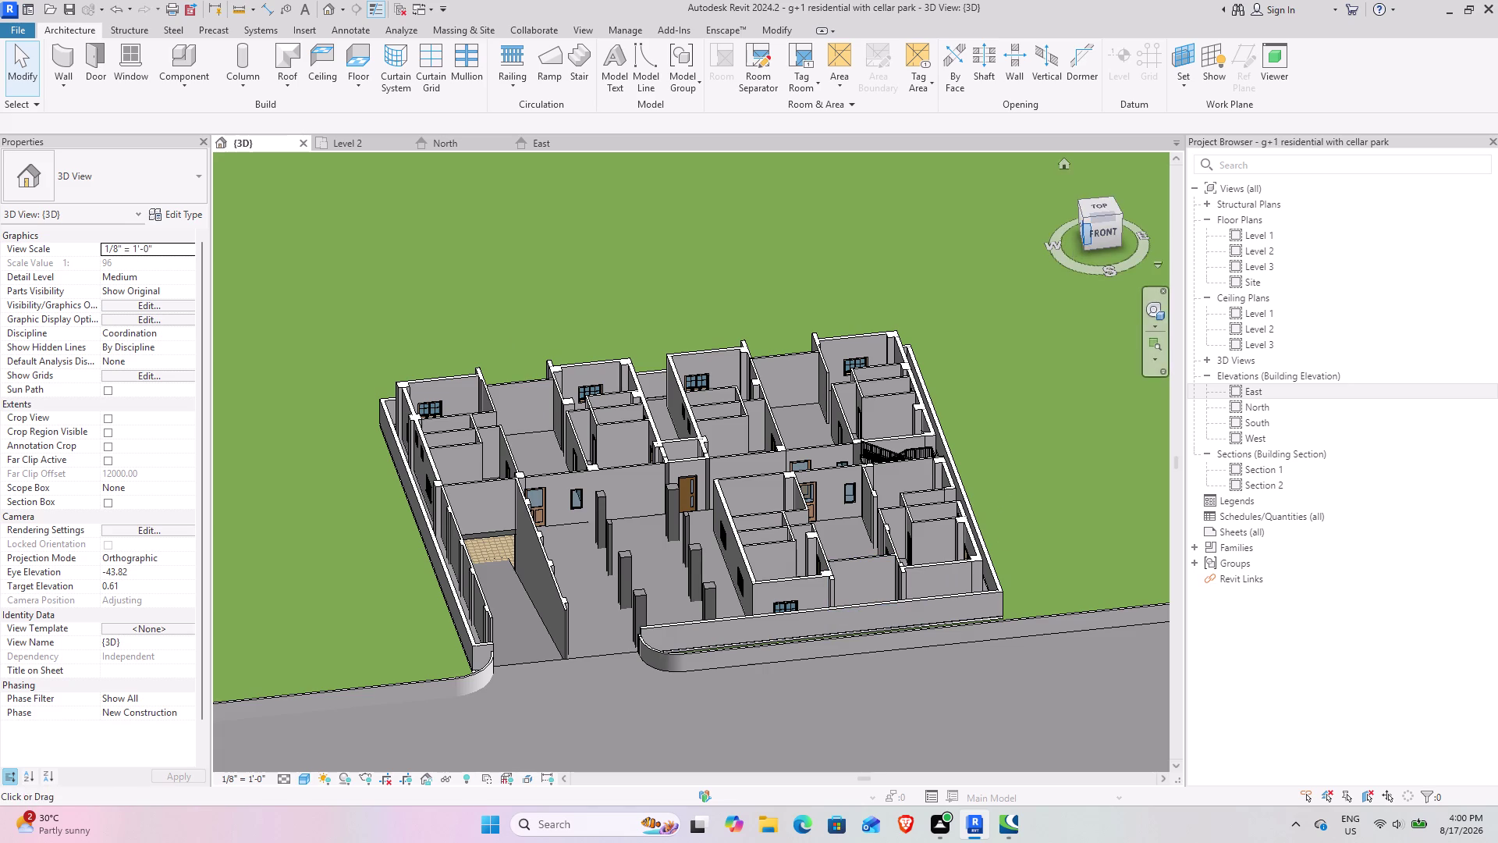
Orbit the 3D view and start another 48" x 36" Window-Sliding-Double with Create Similar.
drag(1091, 236, 908, 235)
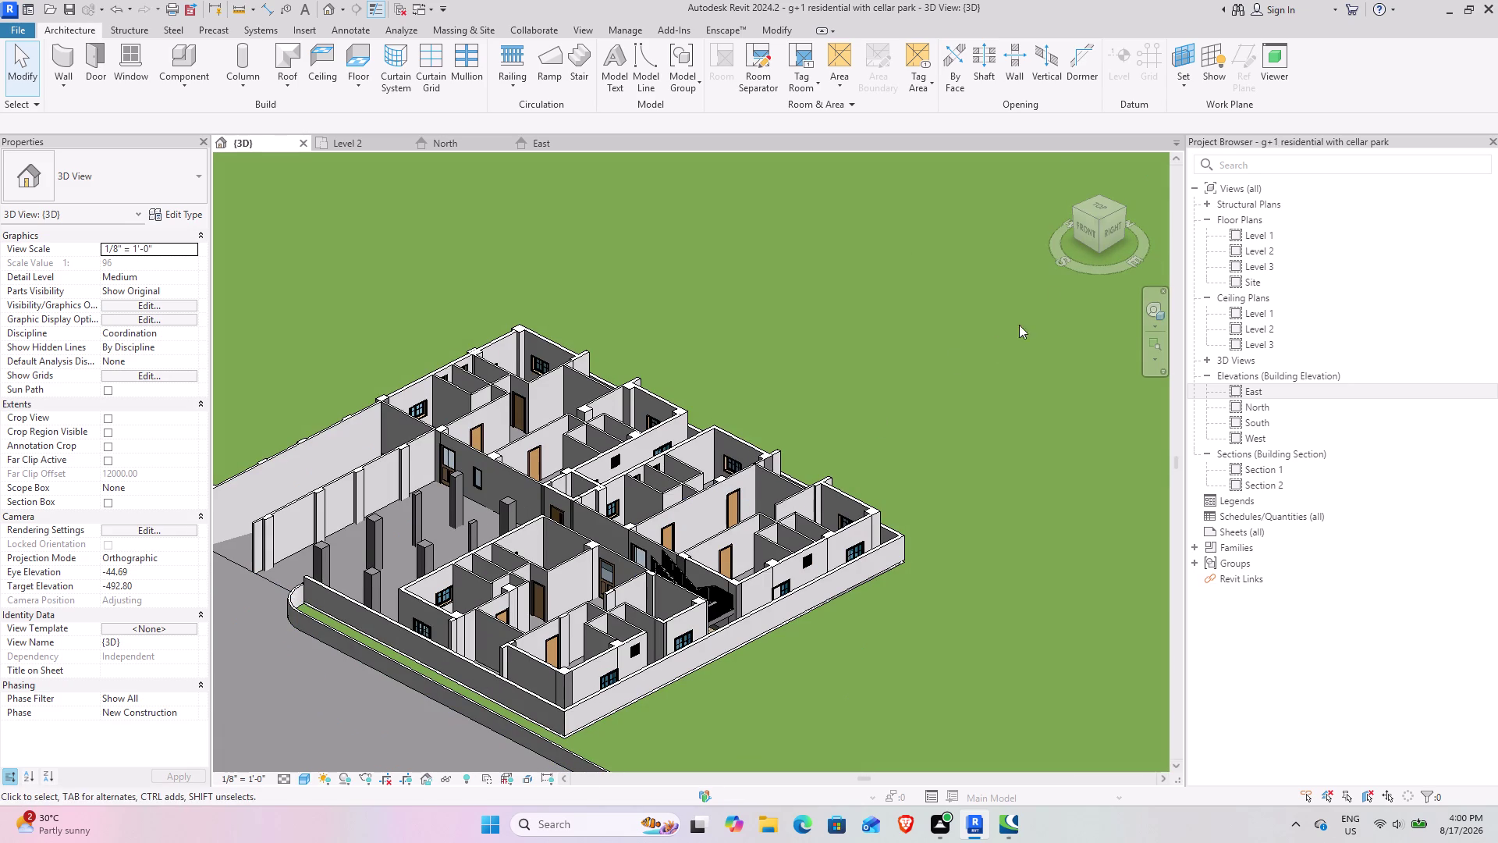
drag(1088, 224, 1120, 215)
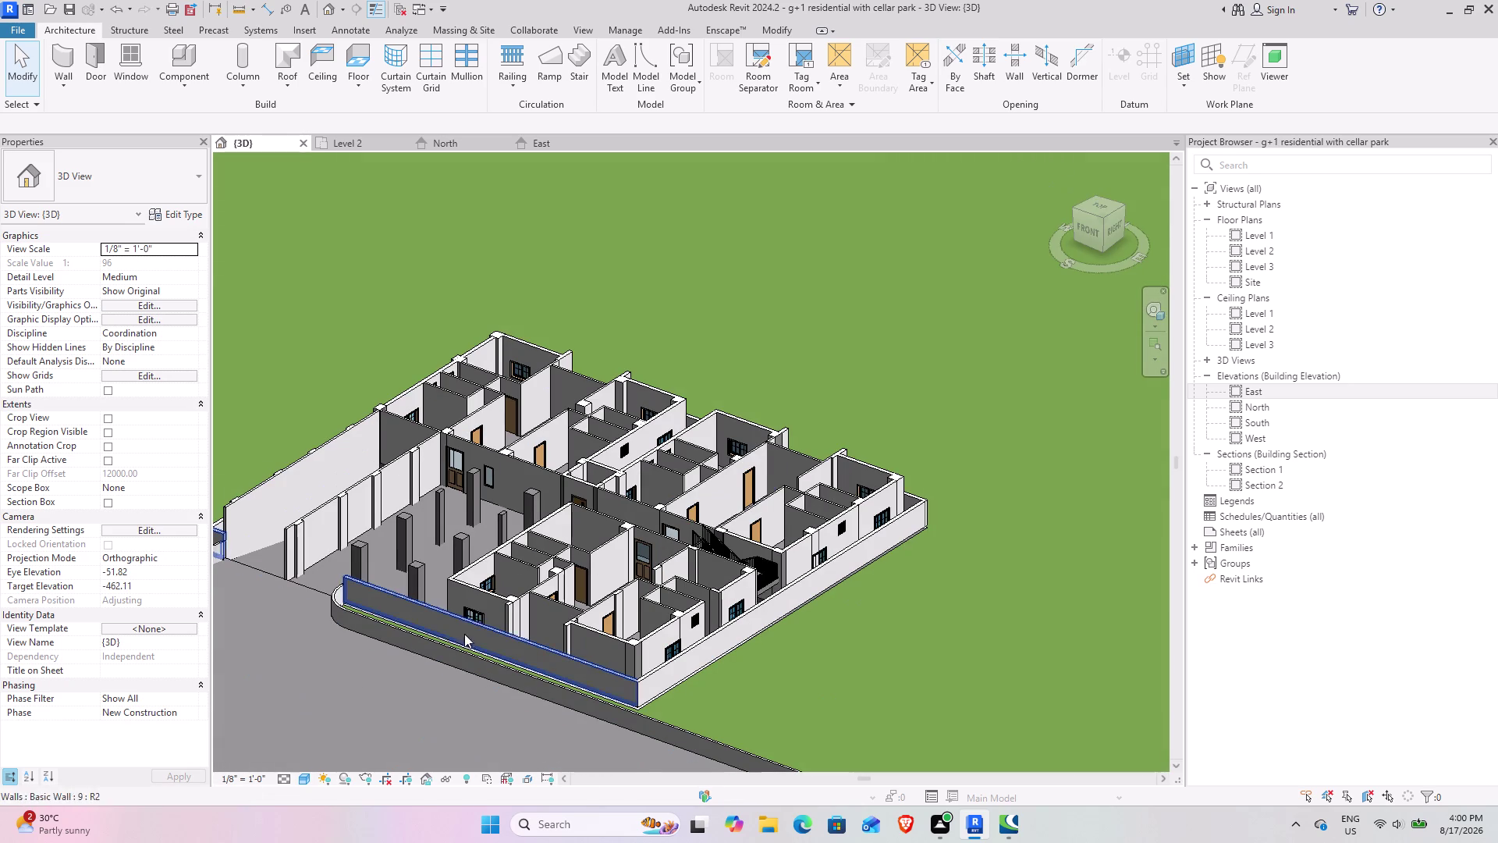
click(474, 614)
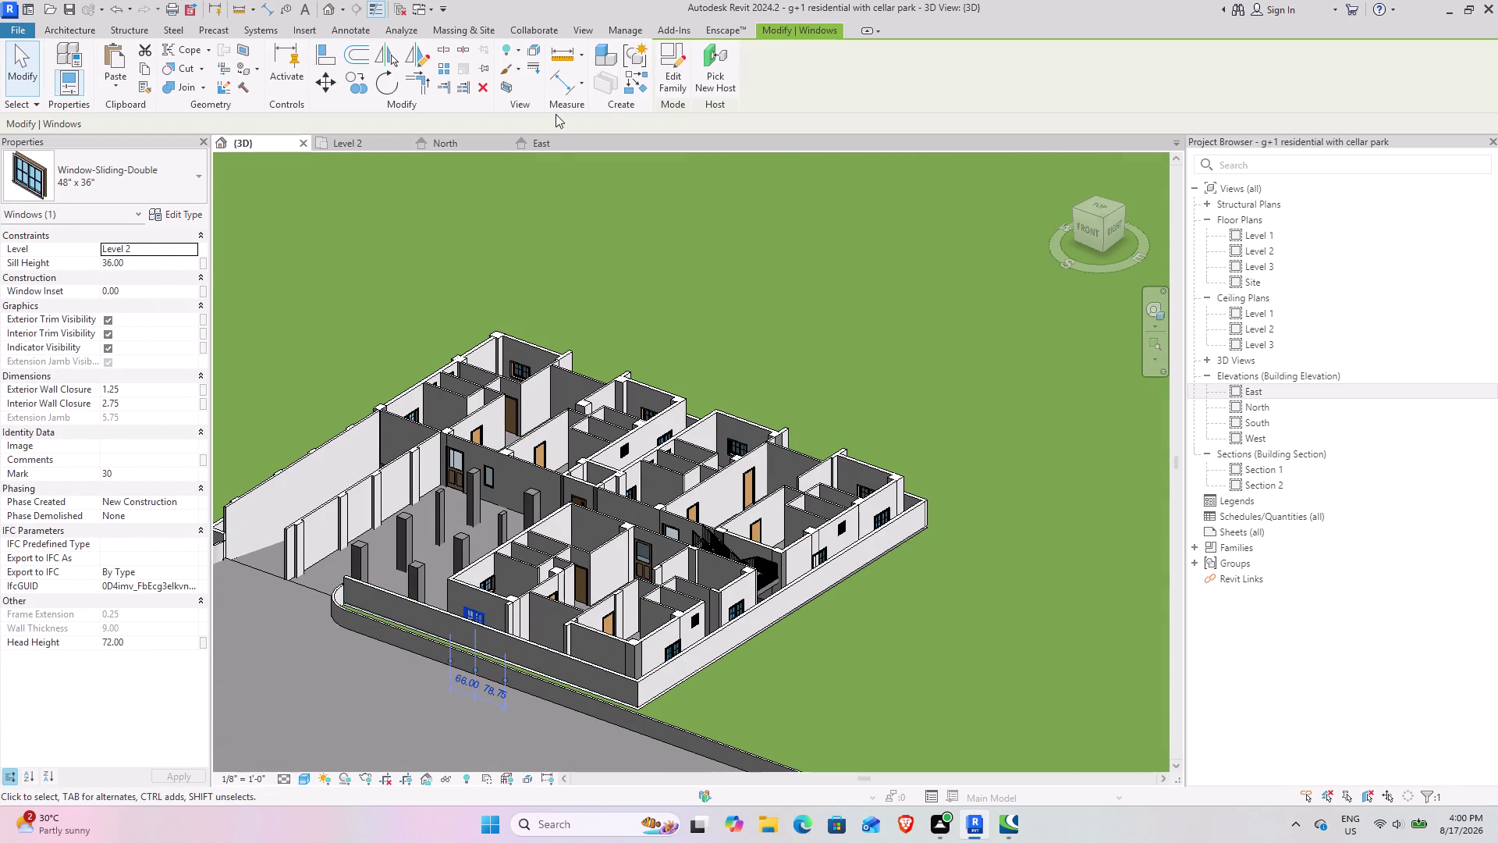
click(638, 84)
Place the 48 x 36 sliding double window in the bedroom wall at W5 on Level 2.
click(360, 145)
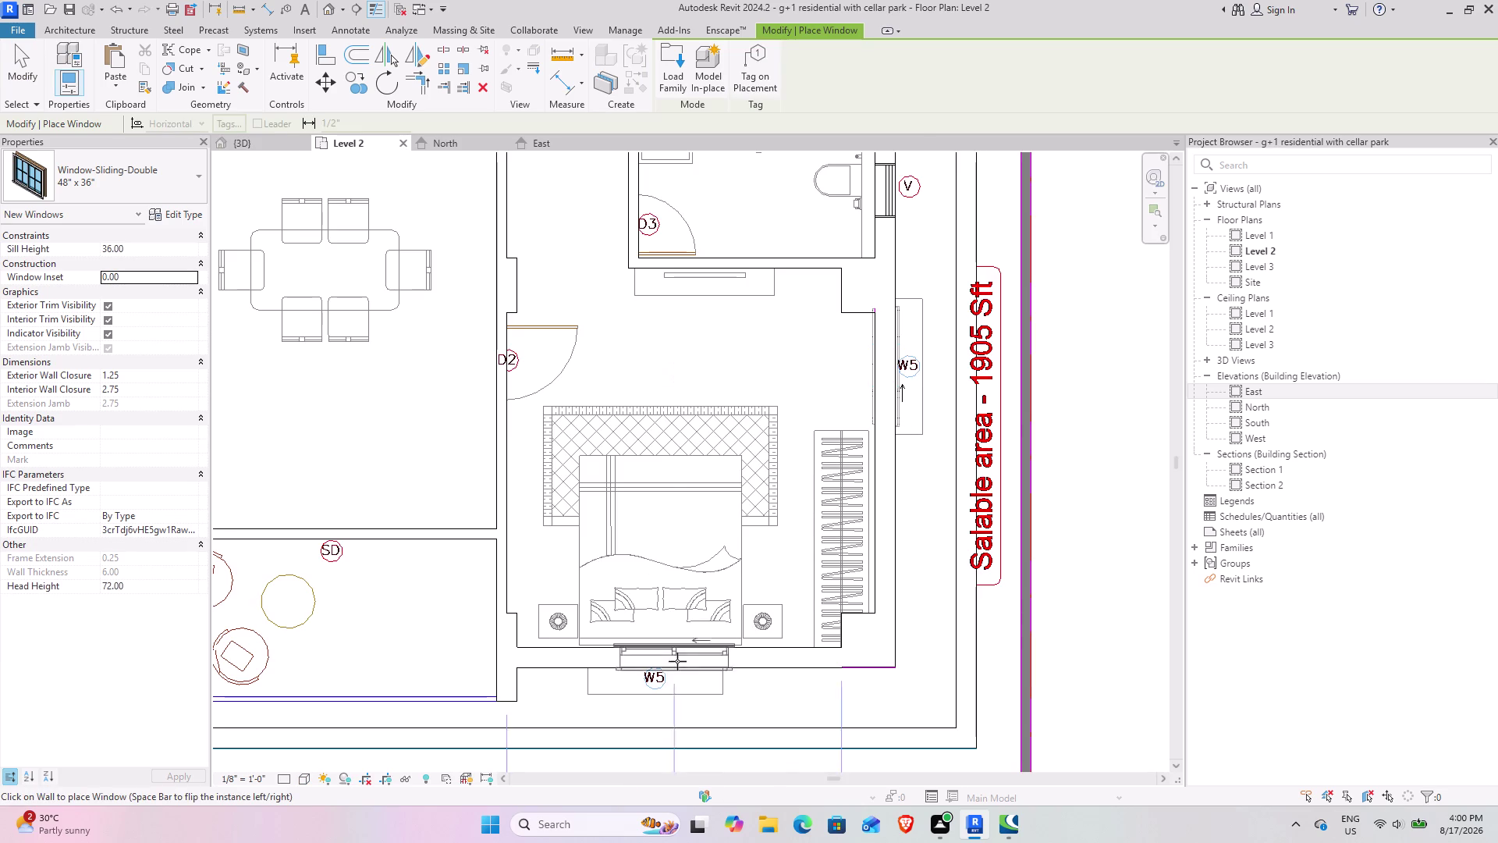
scroll(up, 3)
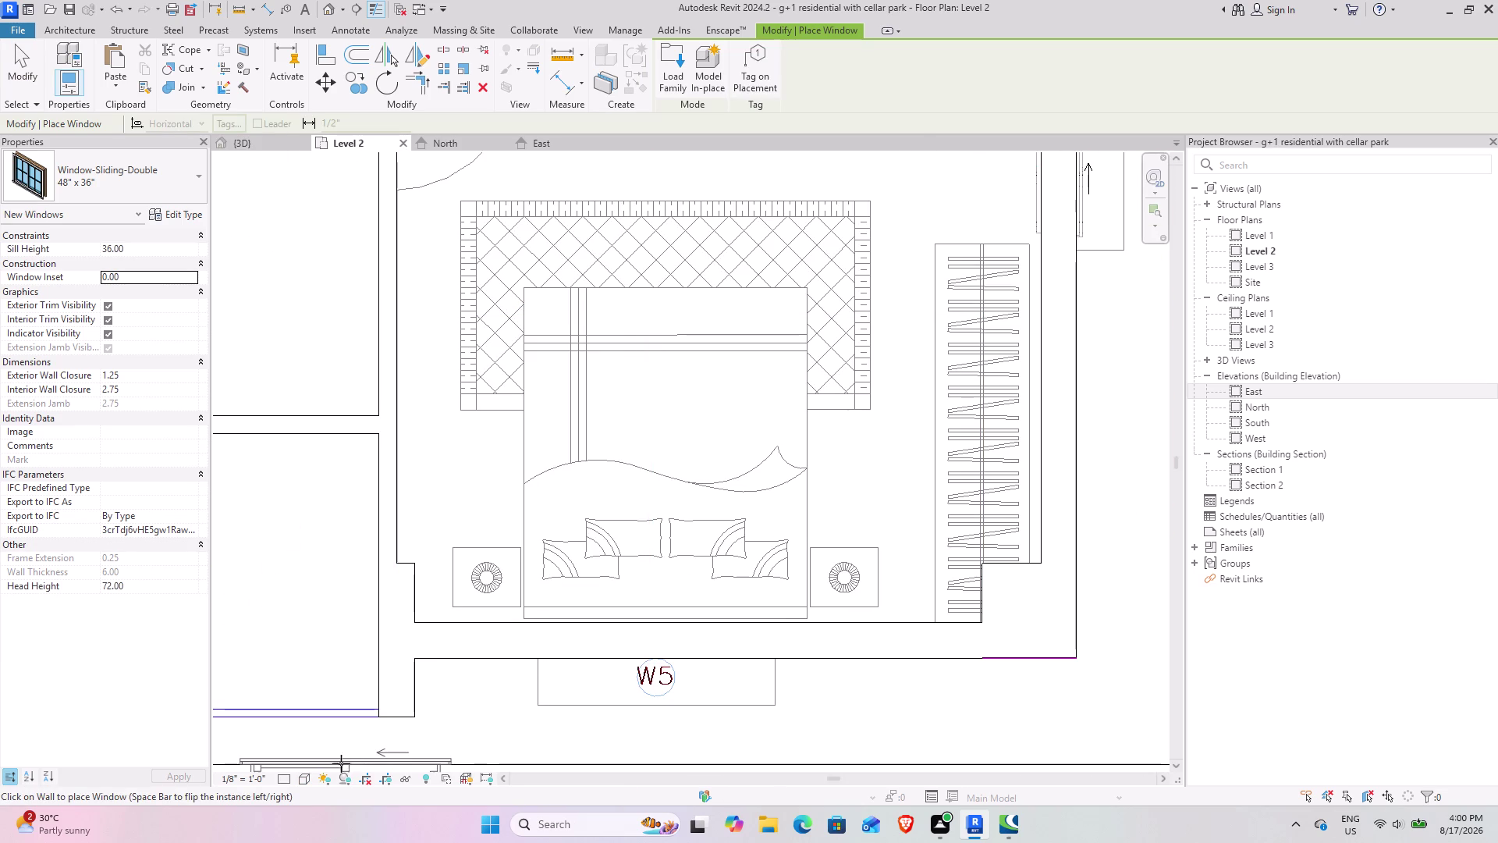
click(296, 782)
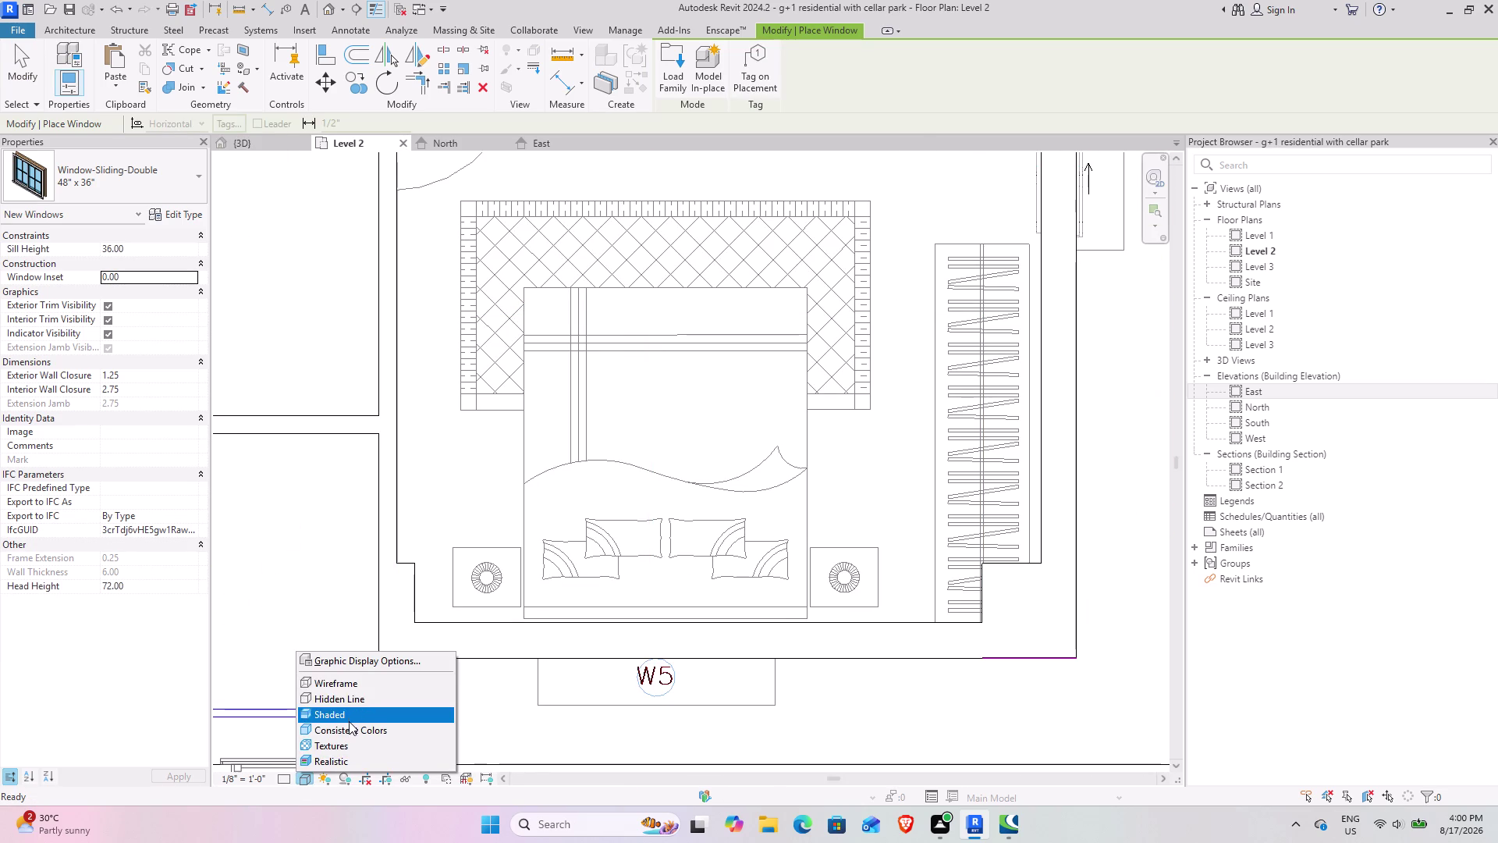
click(356, 687)
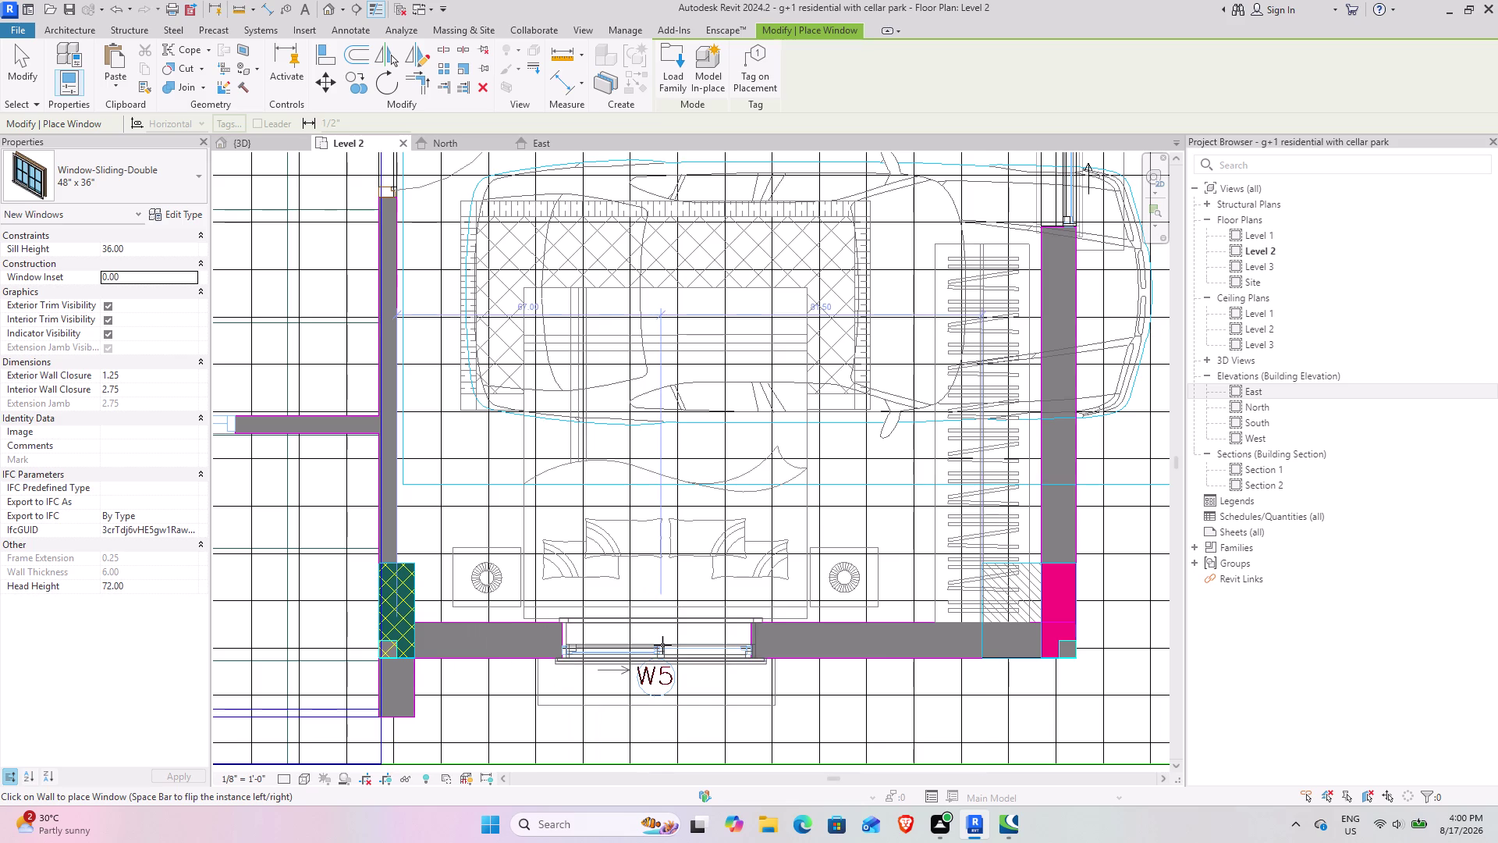
click(655, 644)
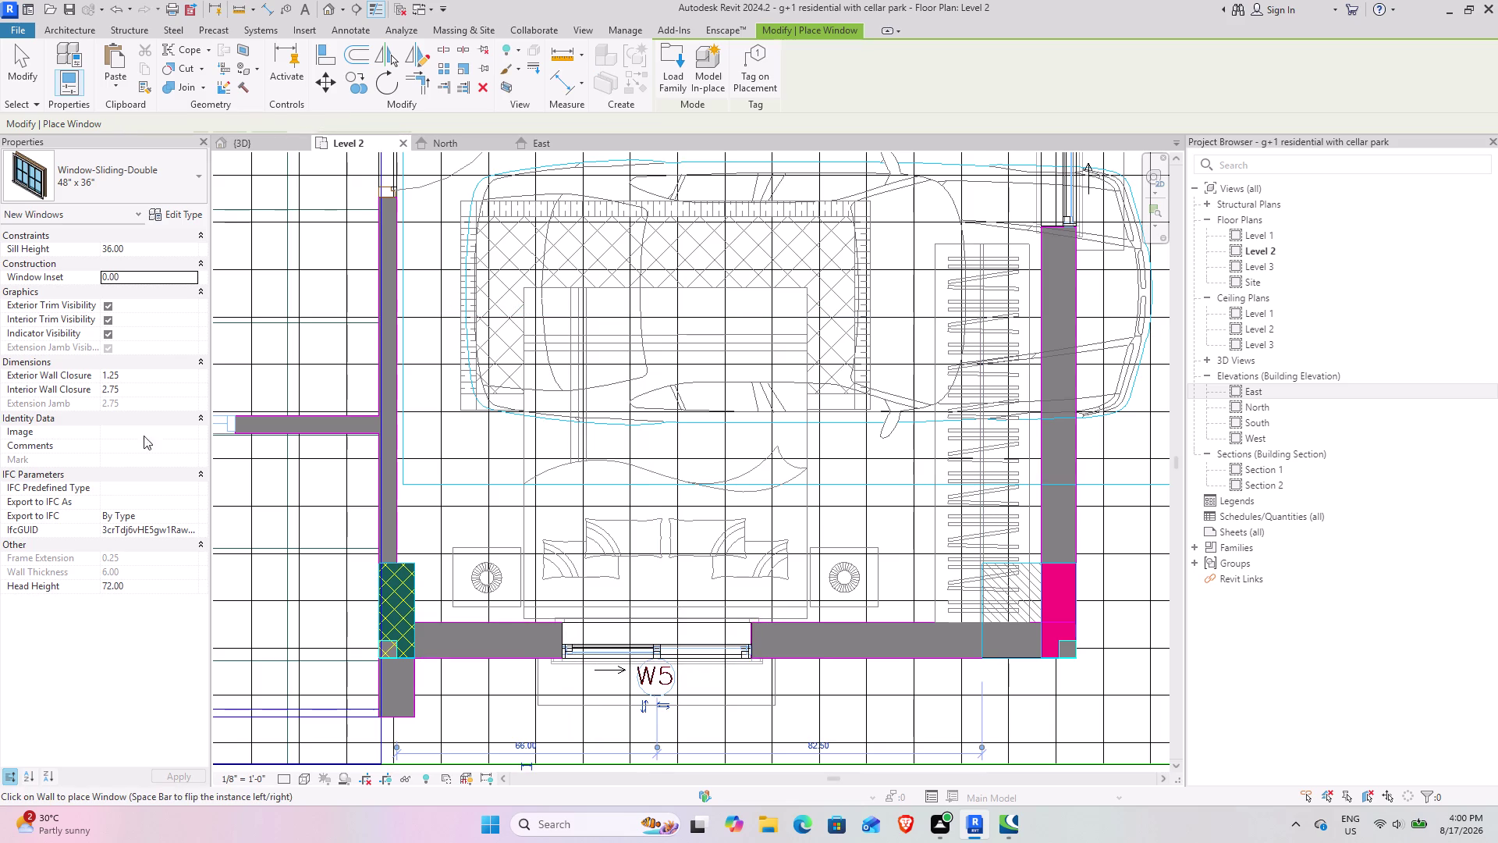
click(25, 76)
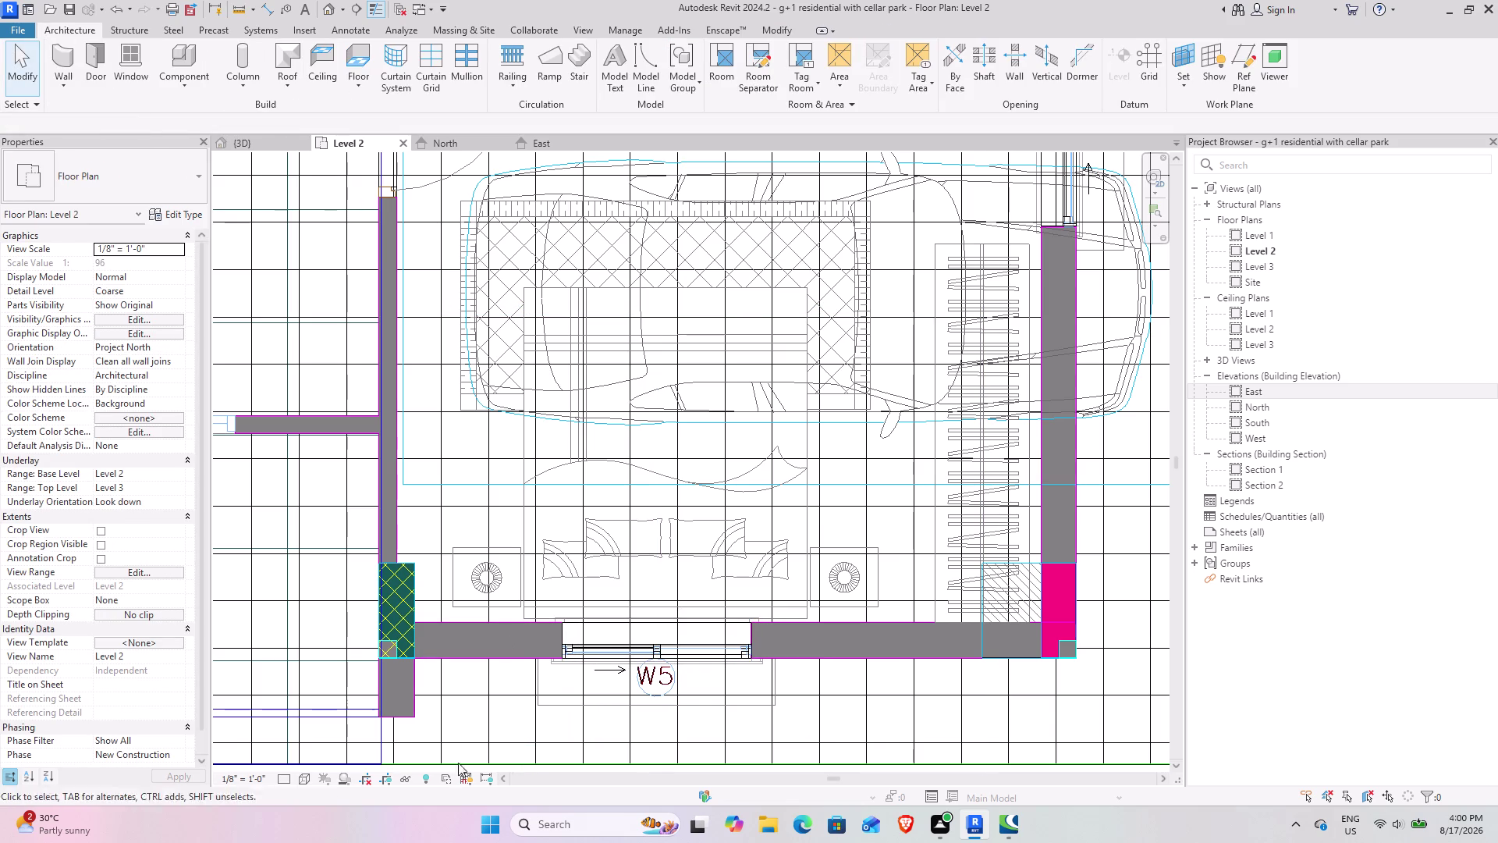
click(302, 772)
click(338, 696)
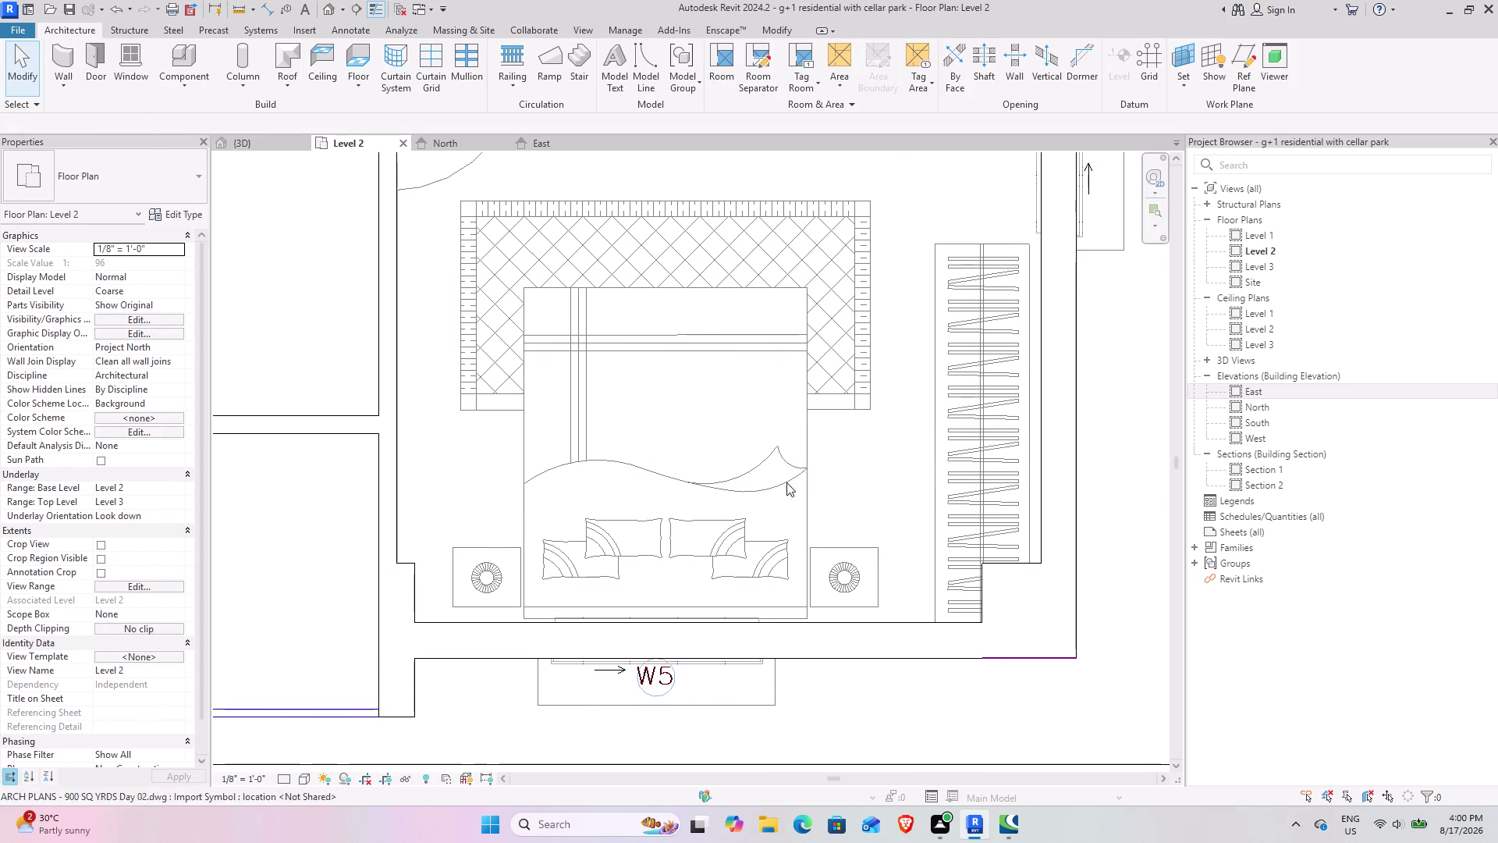
click(271, 143)
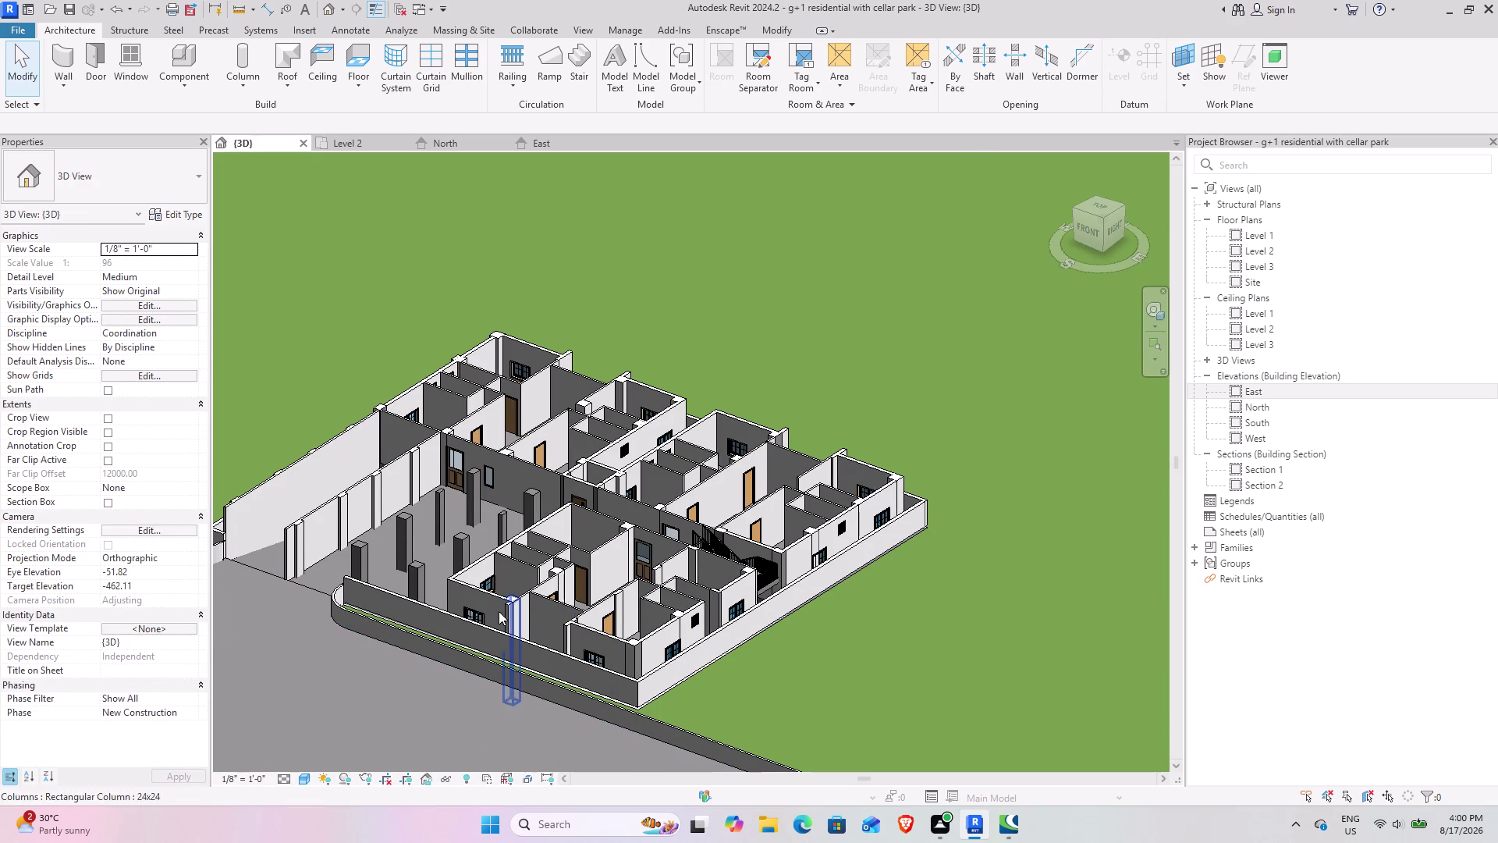
Orbit the 3D model around the back and down to a front ground-level view.
drag(1098, 229, 984, 230)
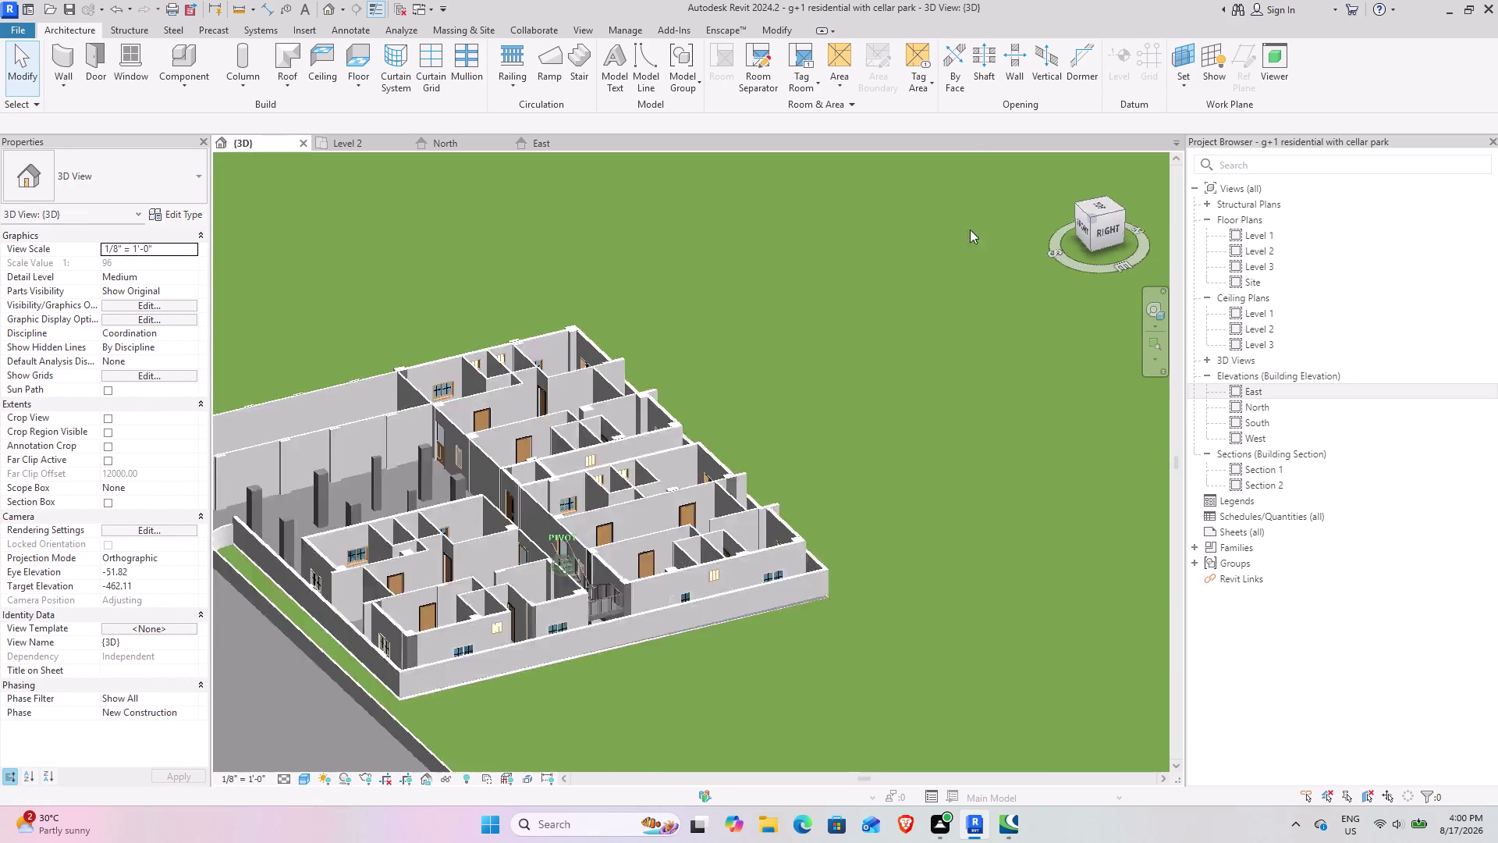
drag(984, 230, 661, 230)
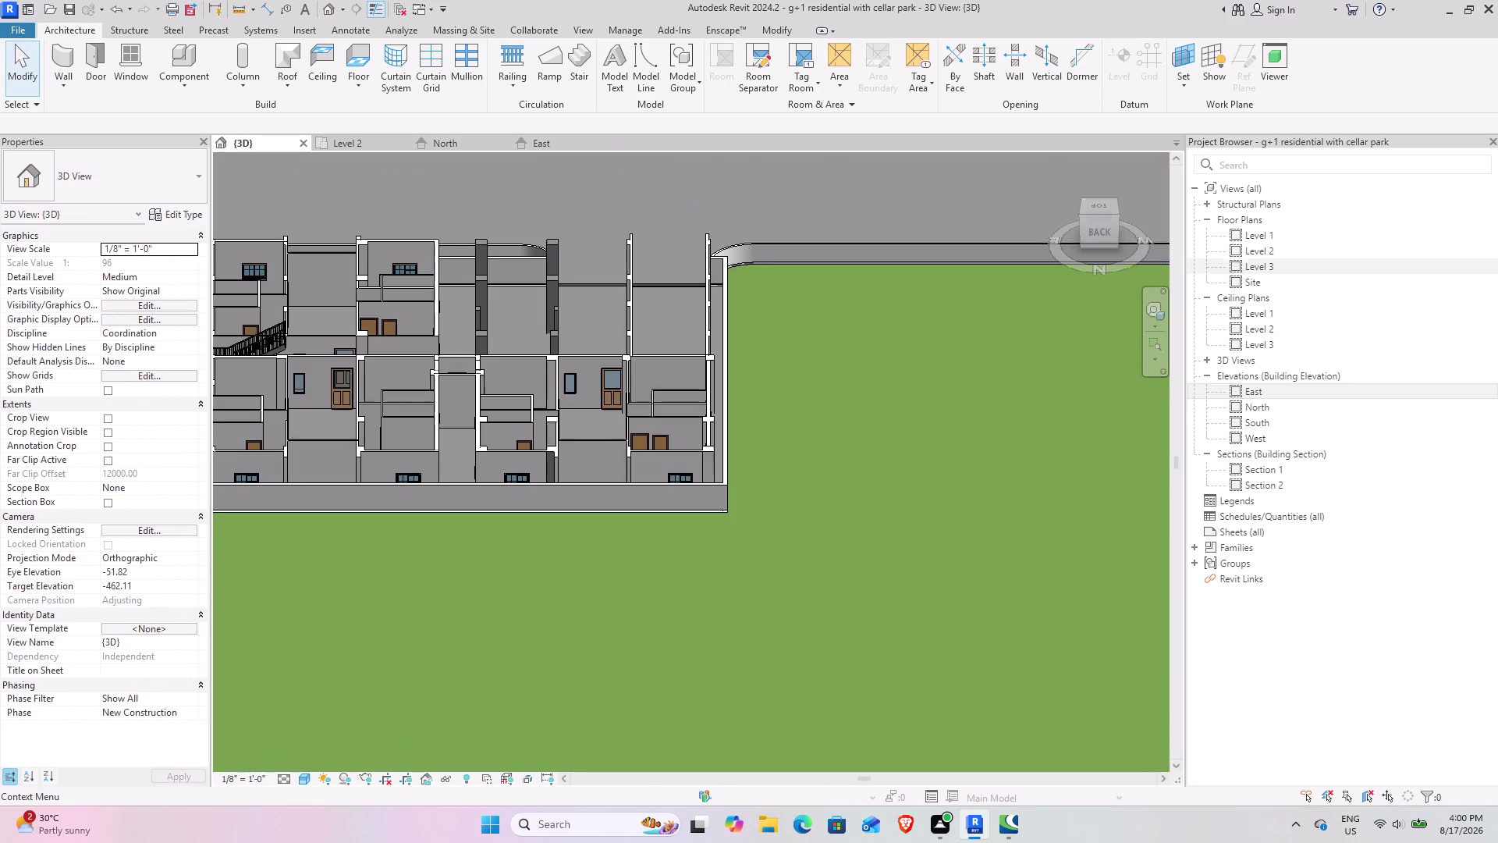
drag(1104, 232, 1066, 239)
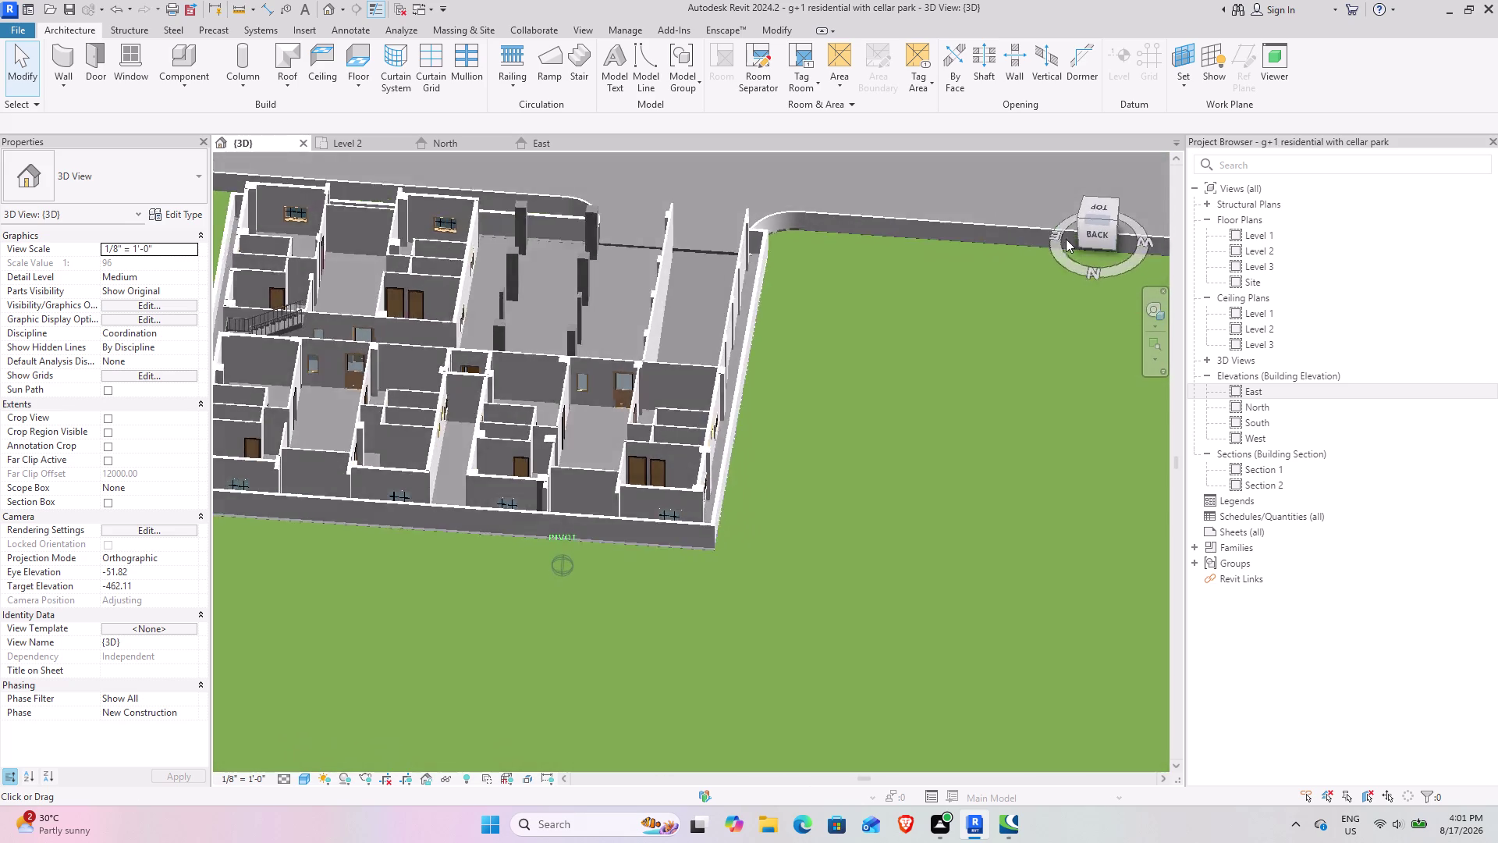
drag(1066, 240, 824, 262)
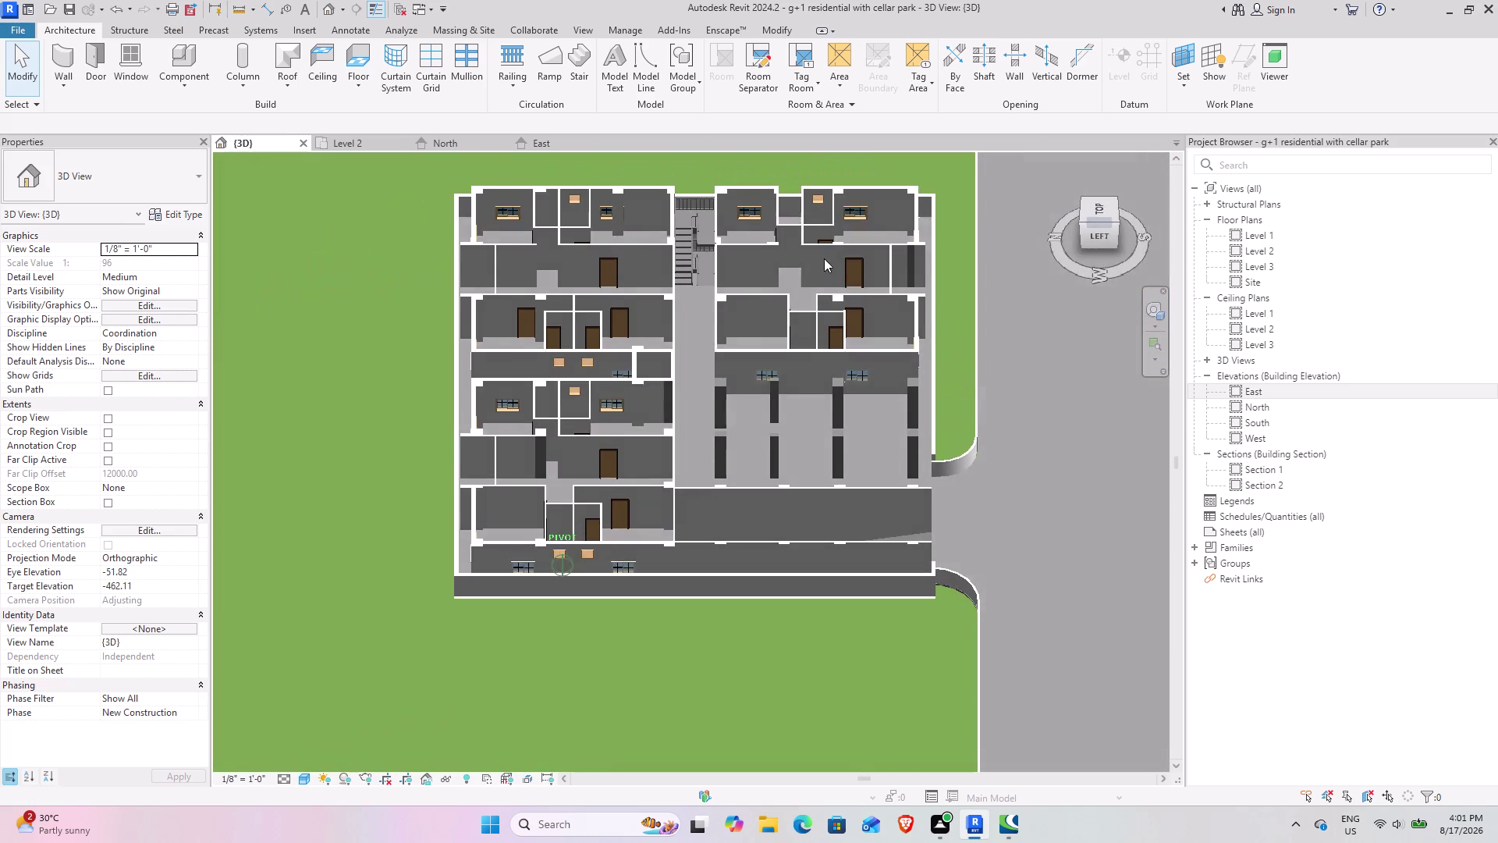
drag(824, 262, 1091, 211)
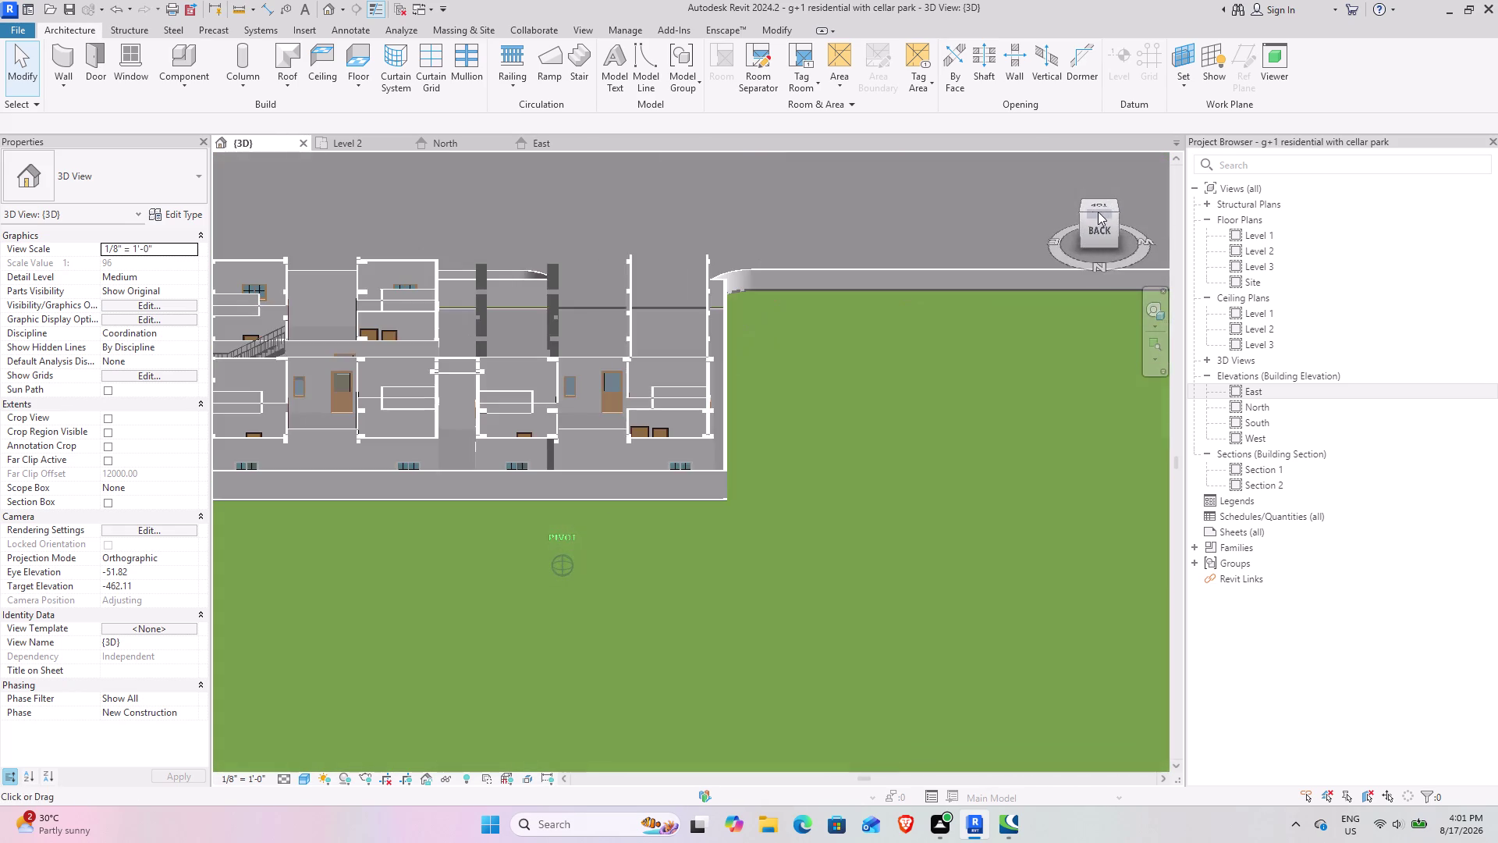
drag(1091, 212, 1104, 211)
drag(1089, 236, 245, 218)
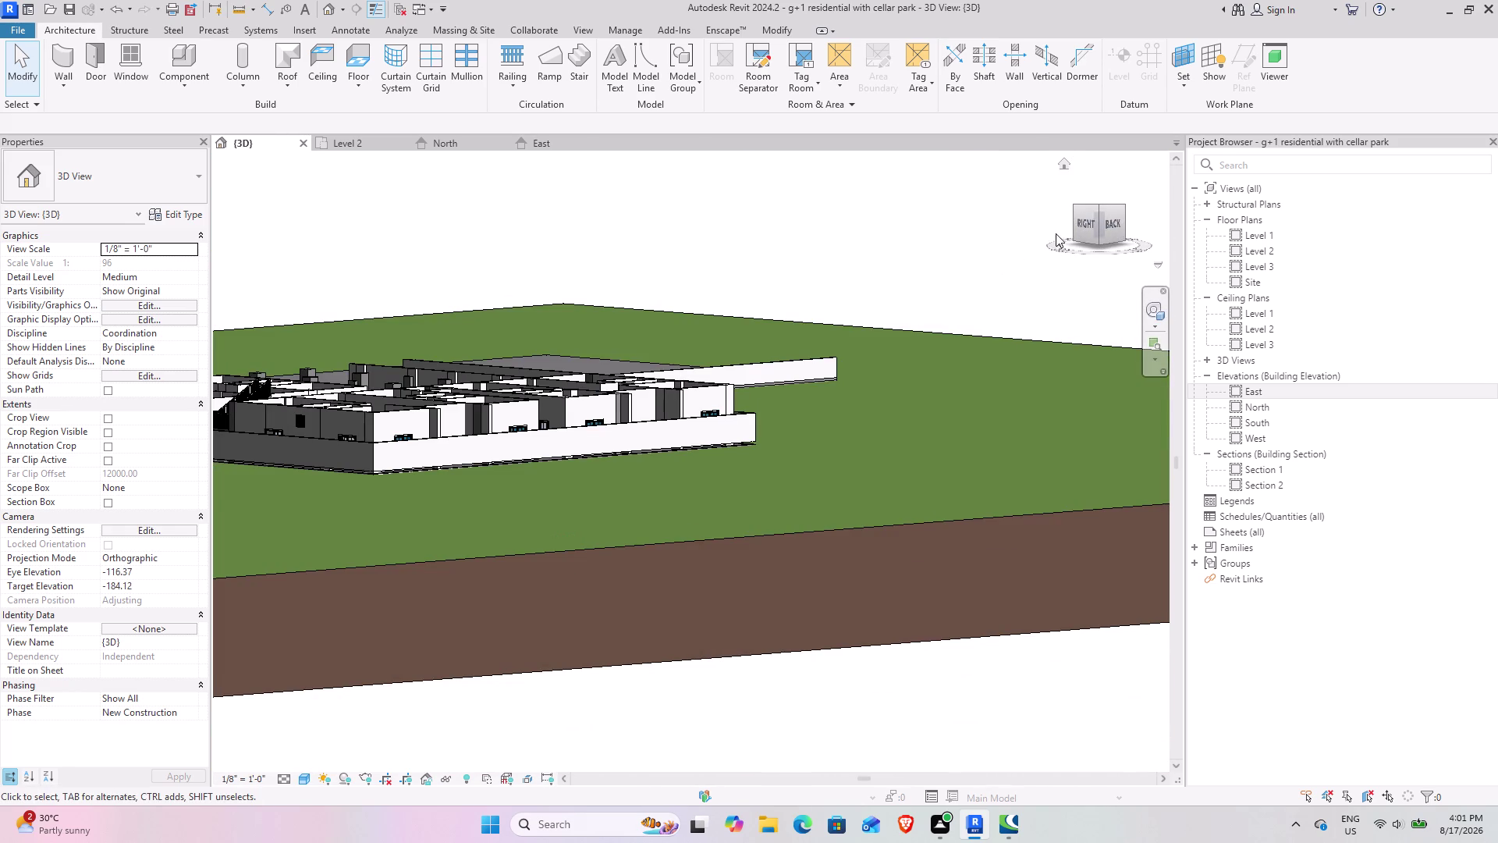
drag(1083, 221, 301, 240)
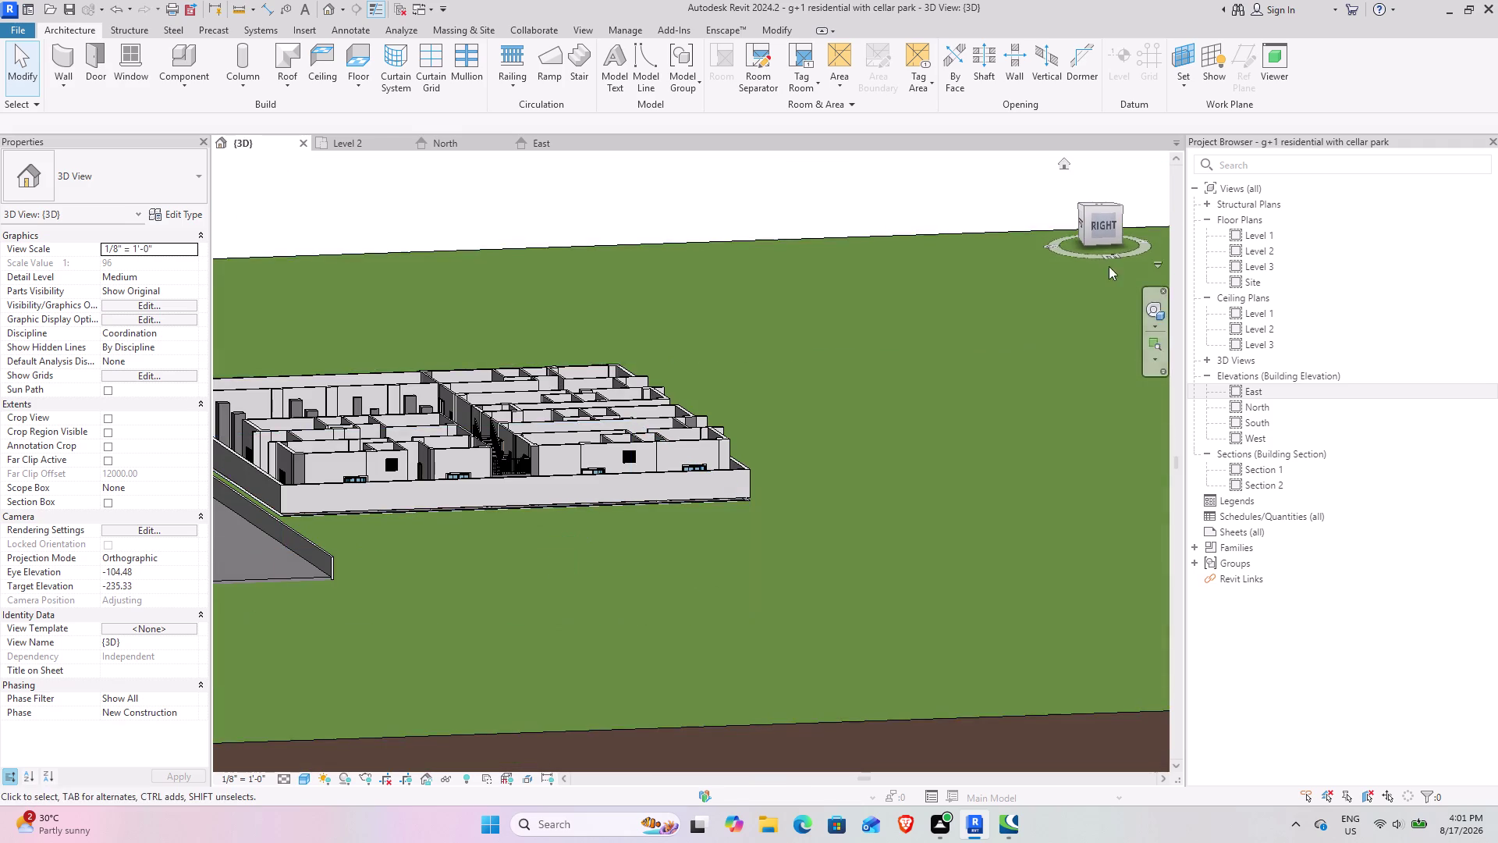
drag(1085, 225, 306, 239)
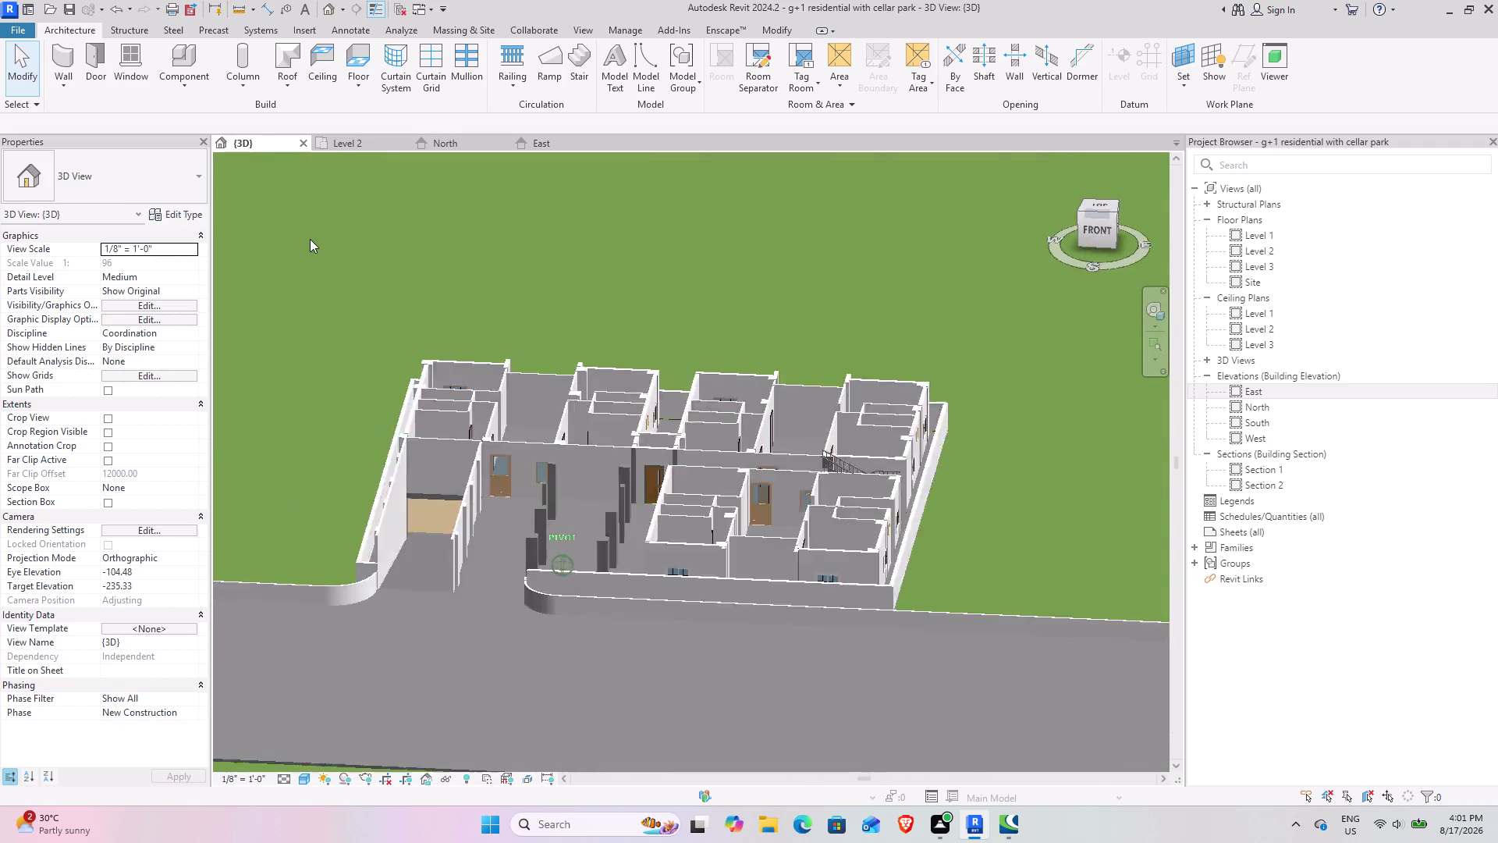
drag(307, 239, 307, 243)
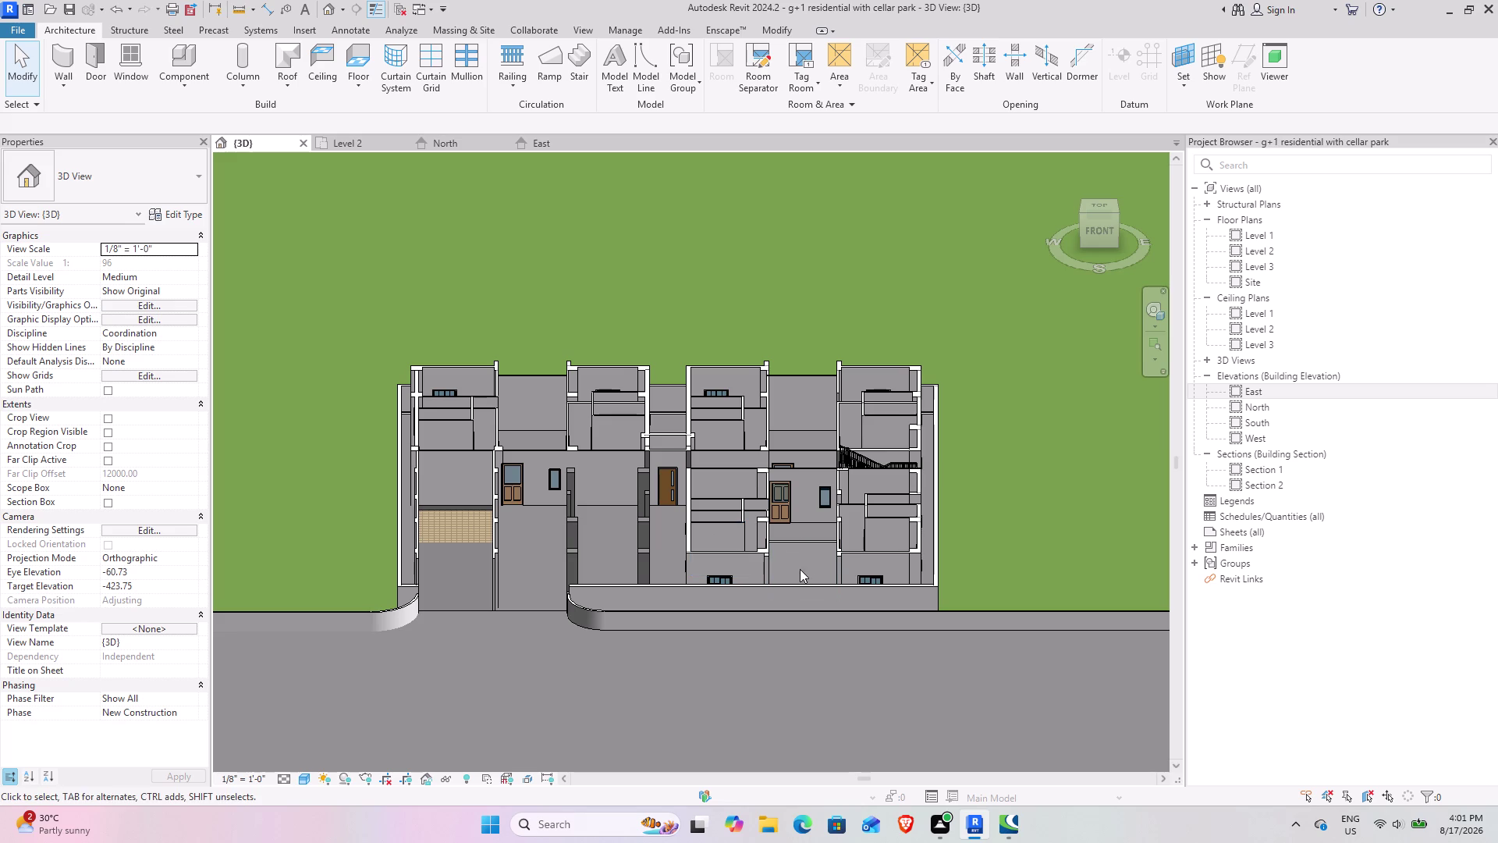
Orbit to an angled overhead view framing the rooms, then reopen Level 2.
drag(1101, 216, 1133, 292)
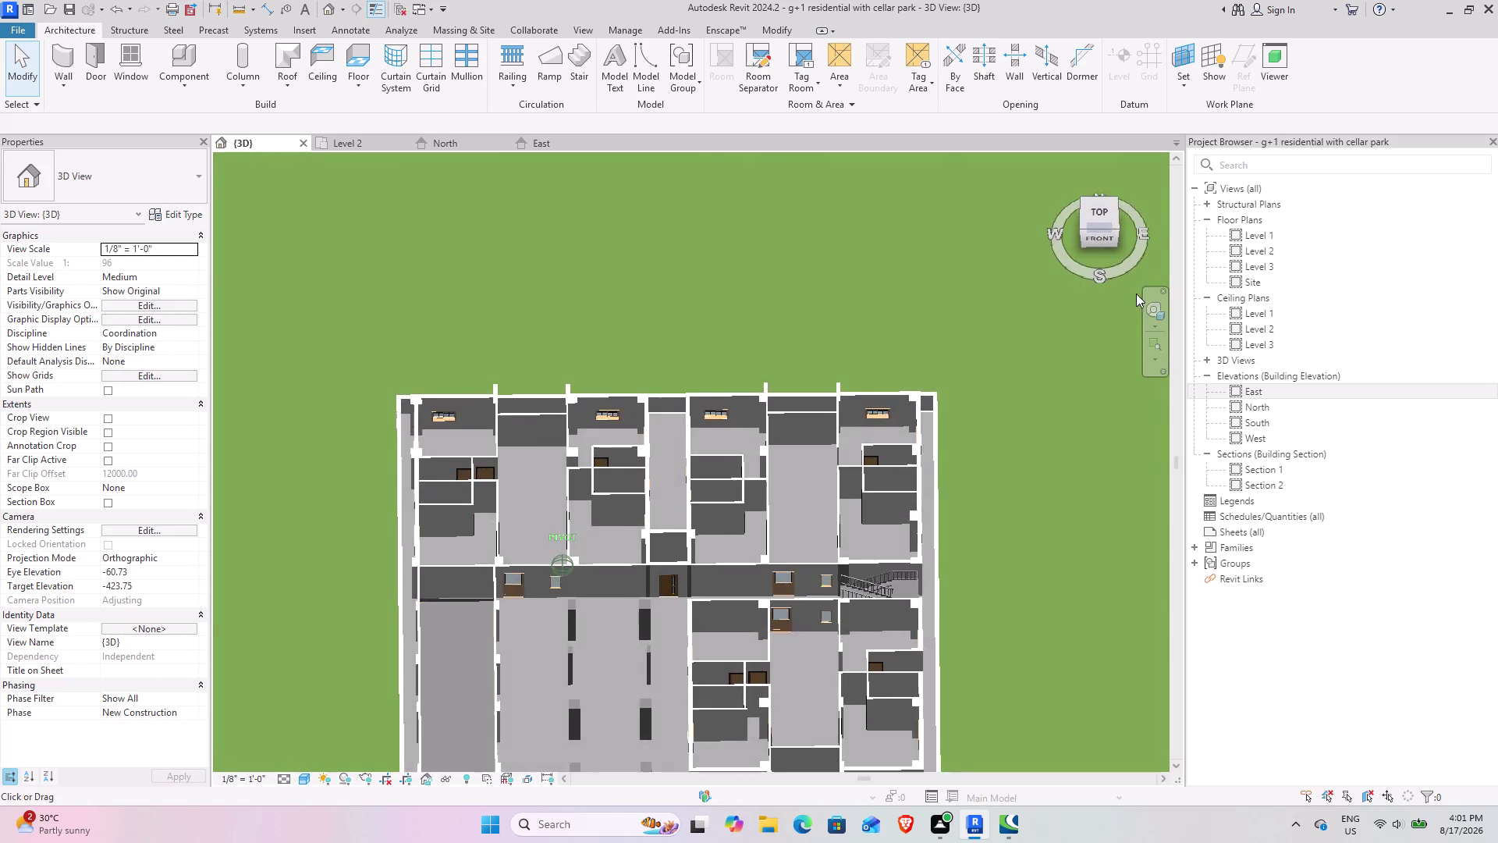
drag(1132, 292, 247, 283)
scroll(up, 3)
scroll(up, 3)
middle_drag(957, 569, 809, 558)
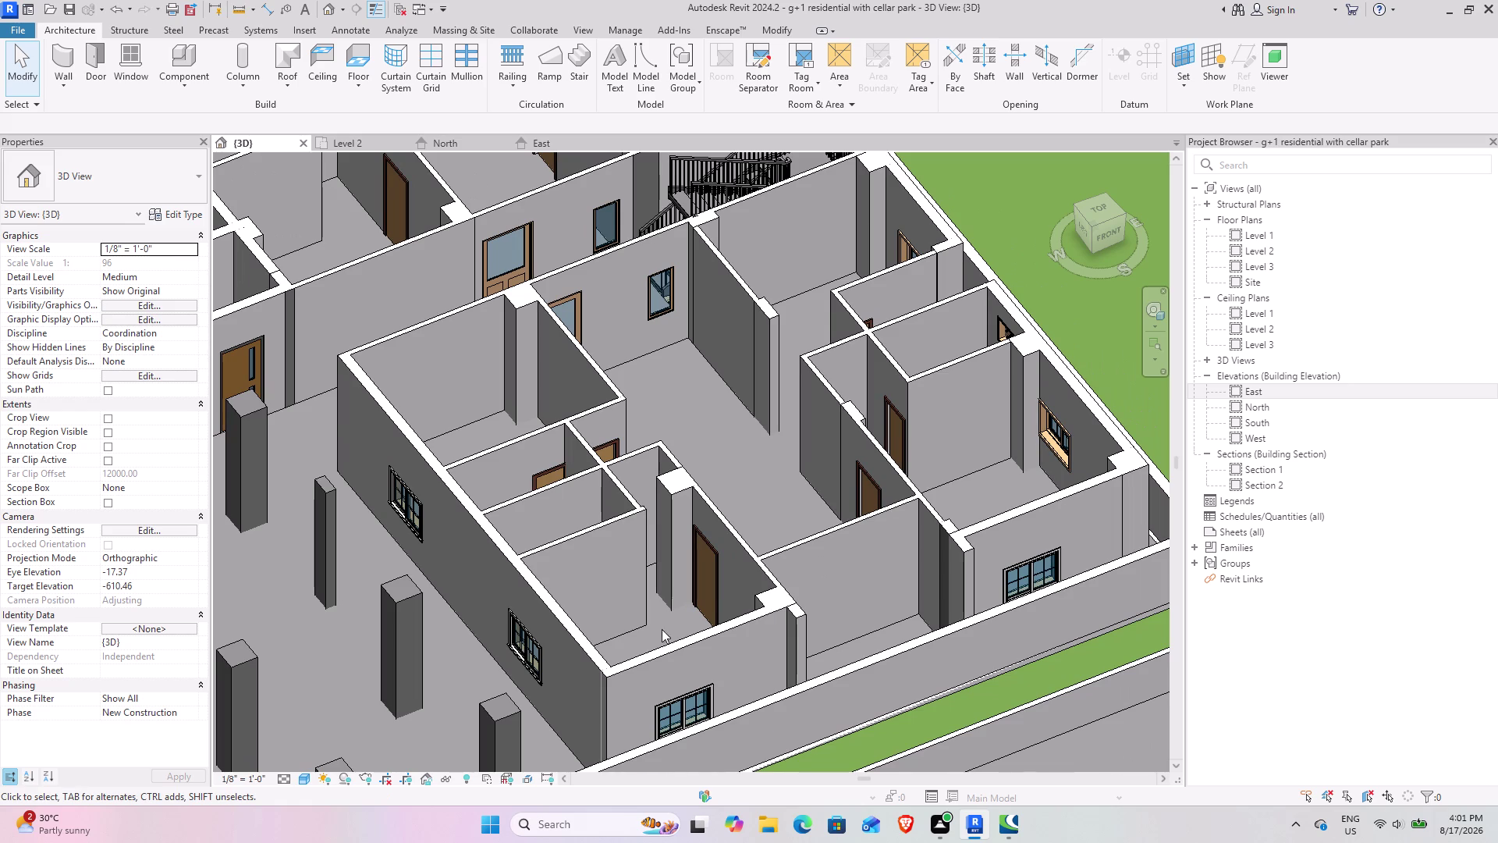
scroll(down, 3)
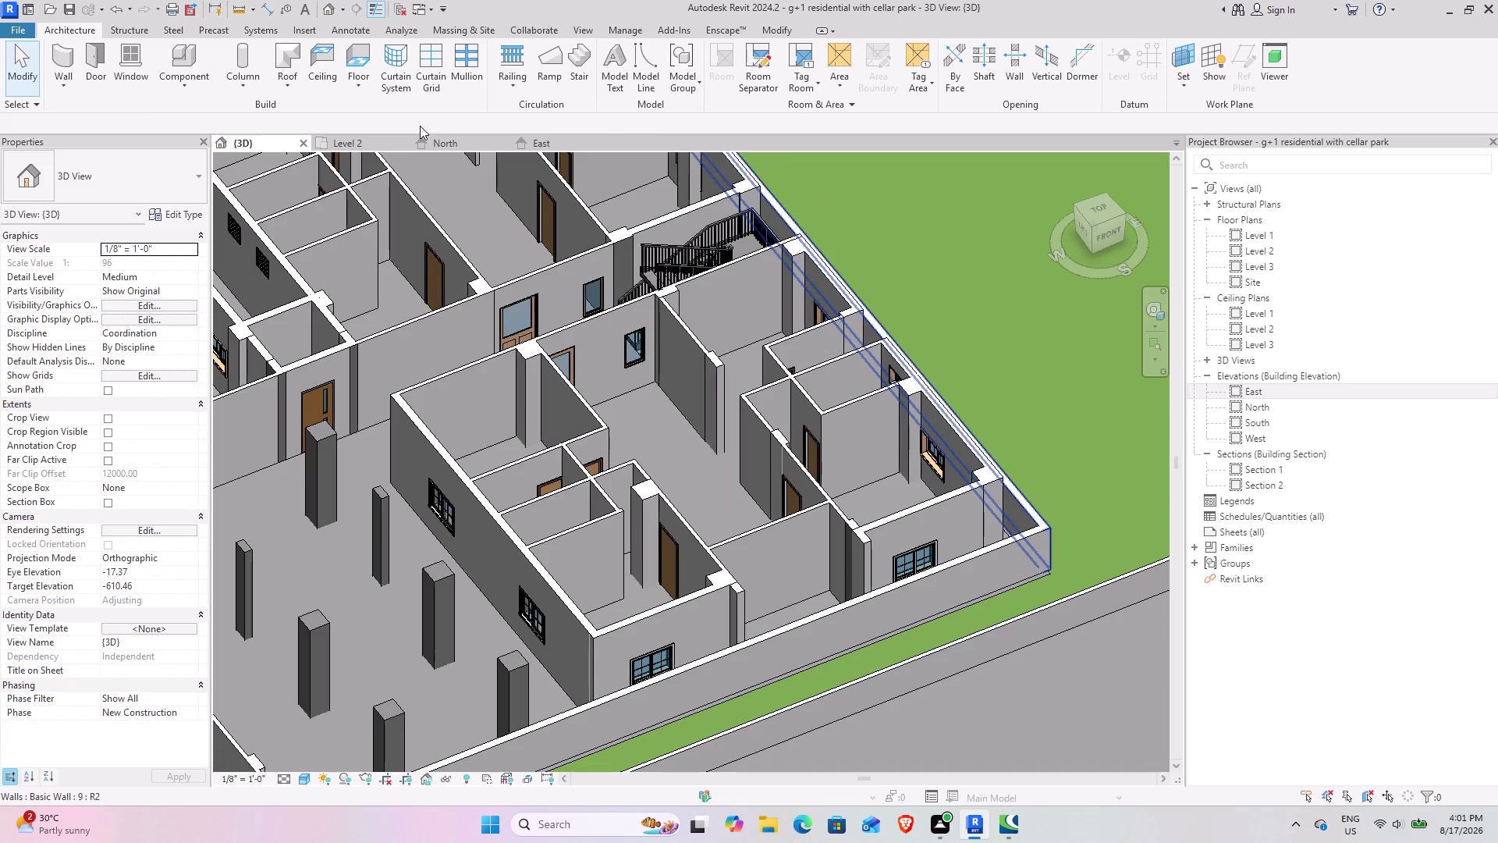
click(358, 150)
scroll(down, 3)
Pan toward the bathrooms and set the Level 2 plan to Consistent Colors.
middle_drag(409, 461, 498, 478)
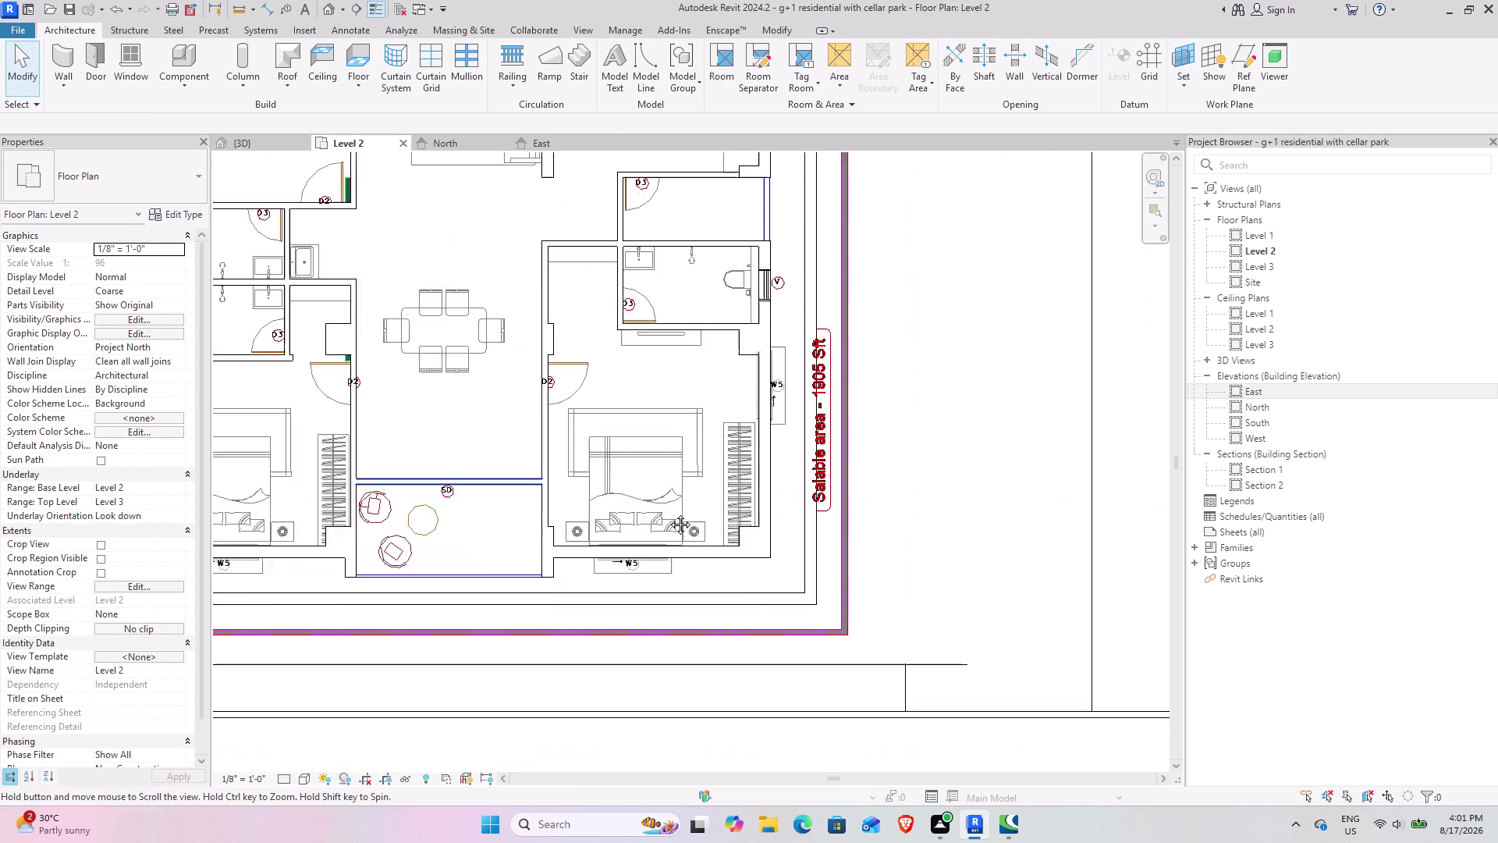
middle_drag(498, 477, 897, 551)
middle_drag(611, 366, 588, 542)
scroll(up, 3)
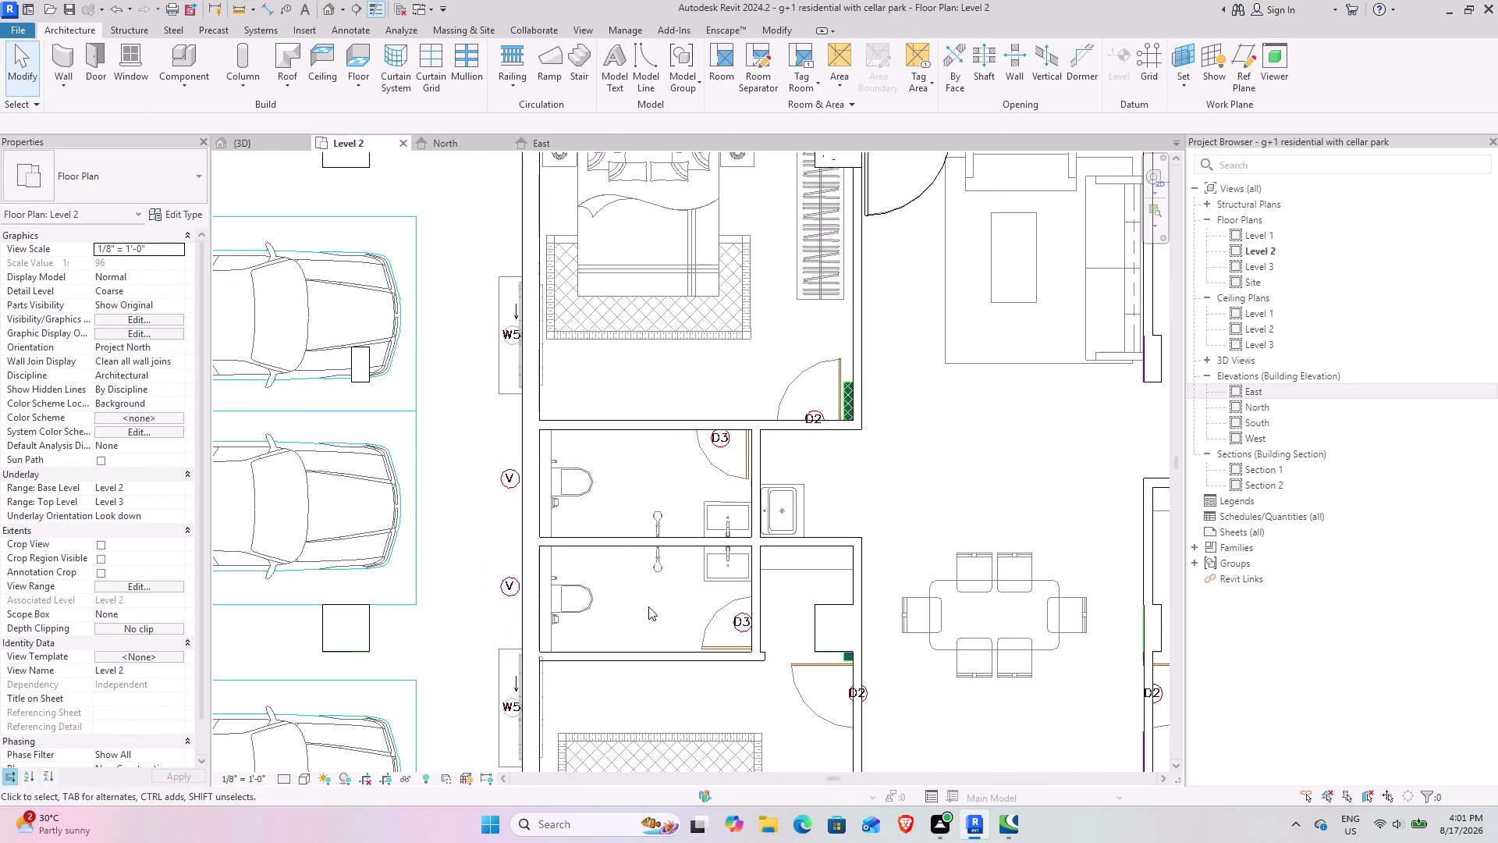
click(298, 784)
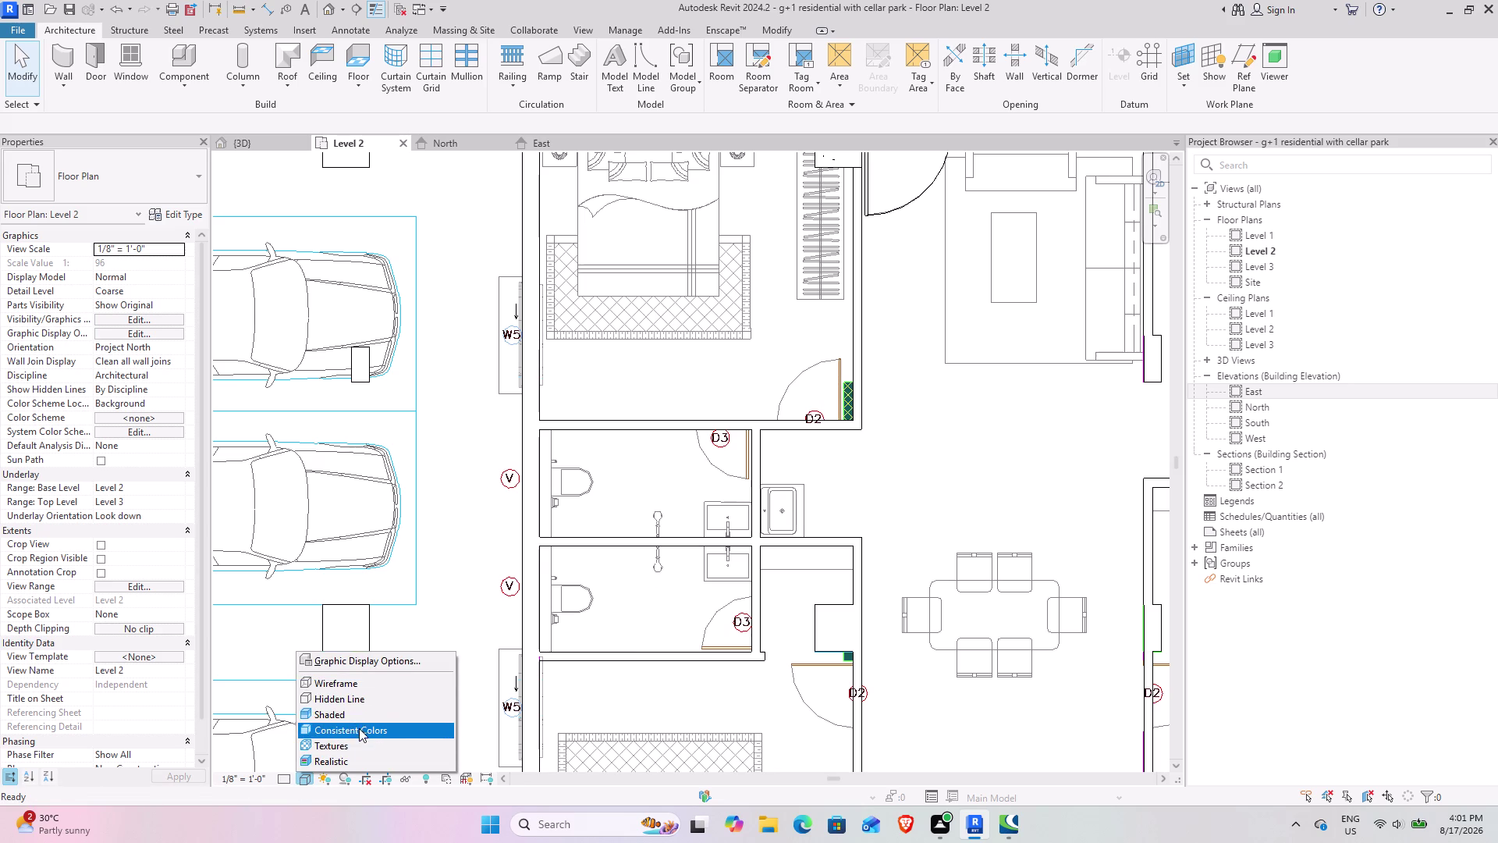
click(352, 685)
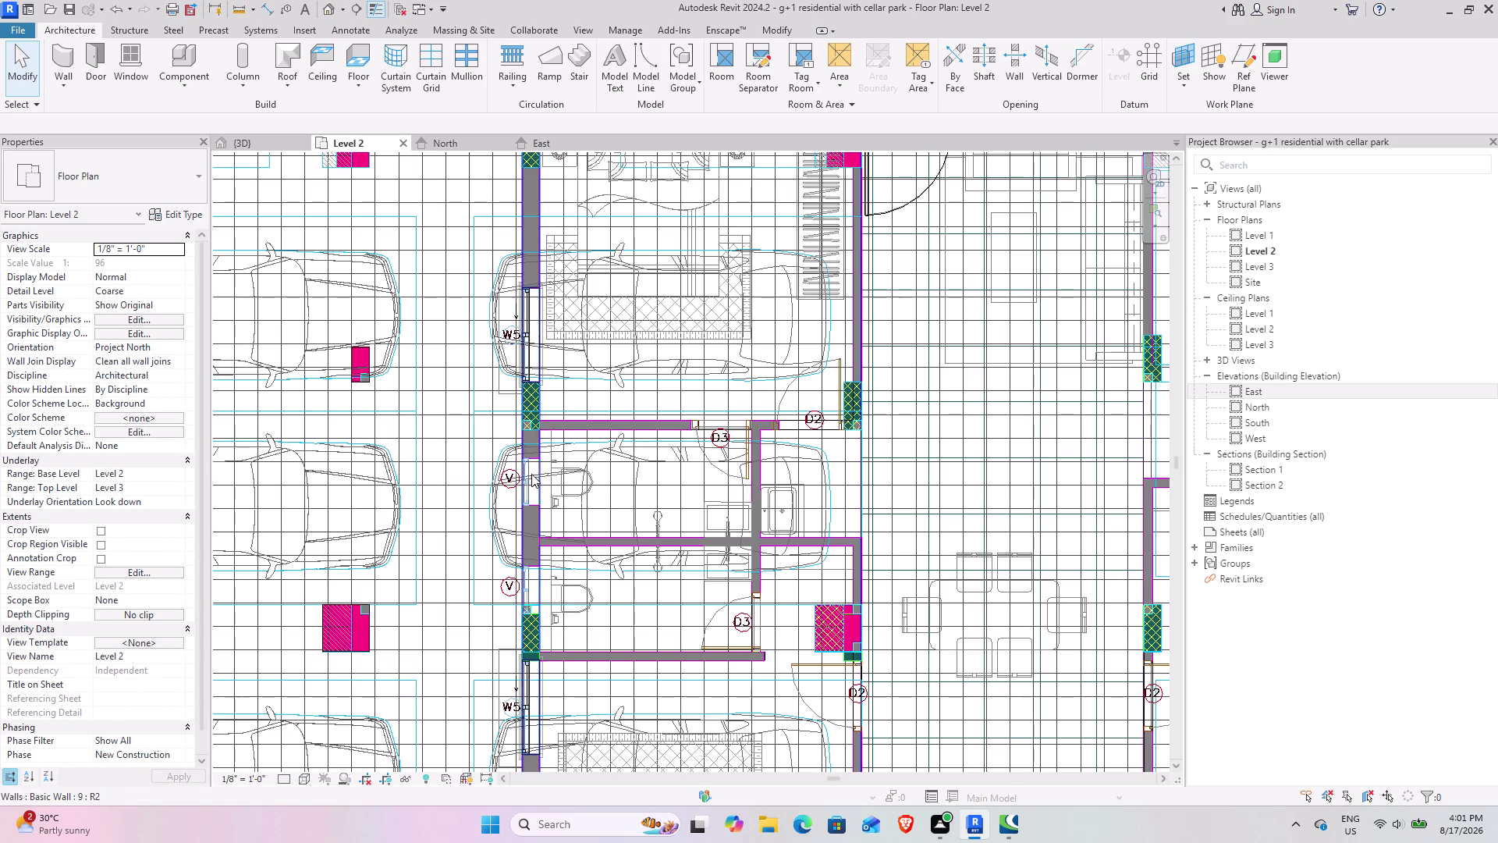
Zoom to the toilet walls near the V marks and start the Window tool.
scroll(up, 3)
middle_drag(530, 554, 561, 457)
scroll(up, 3)
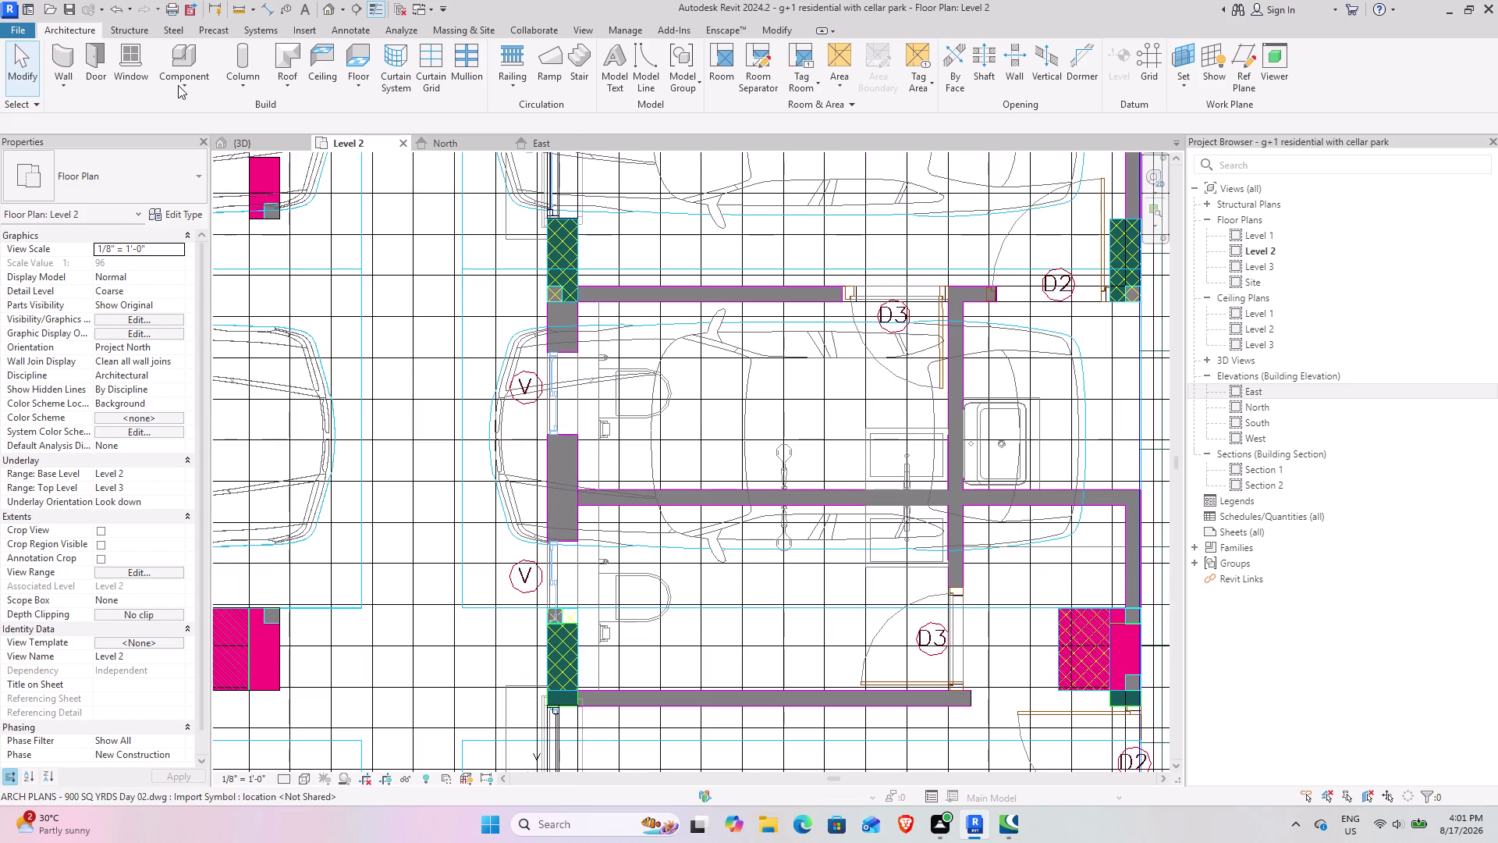
click(131, 54)
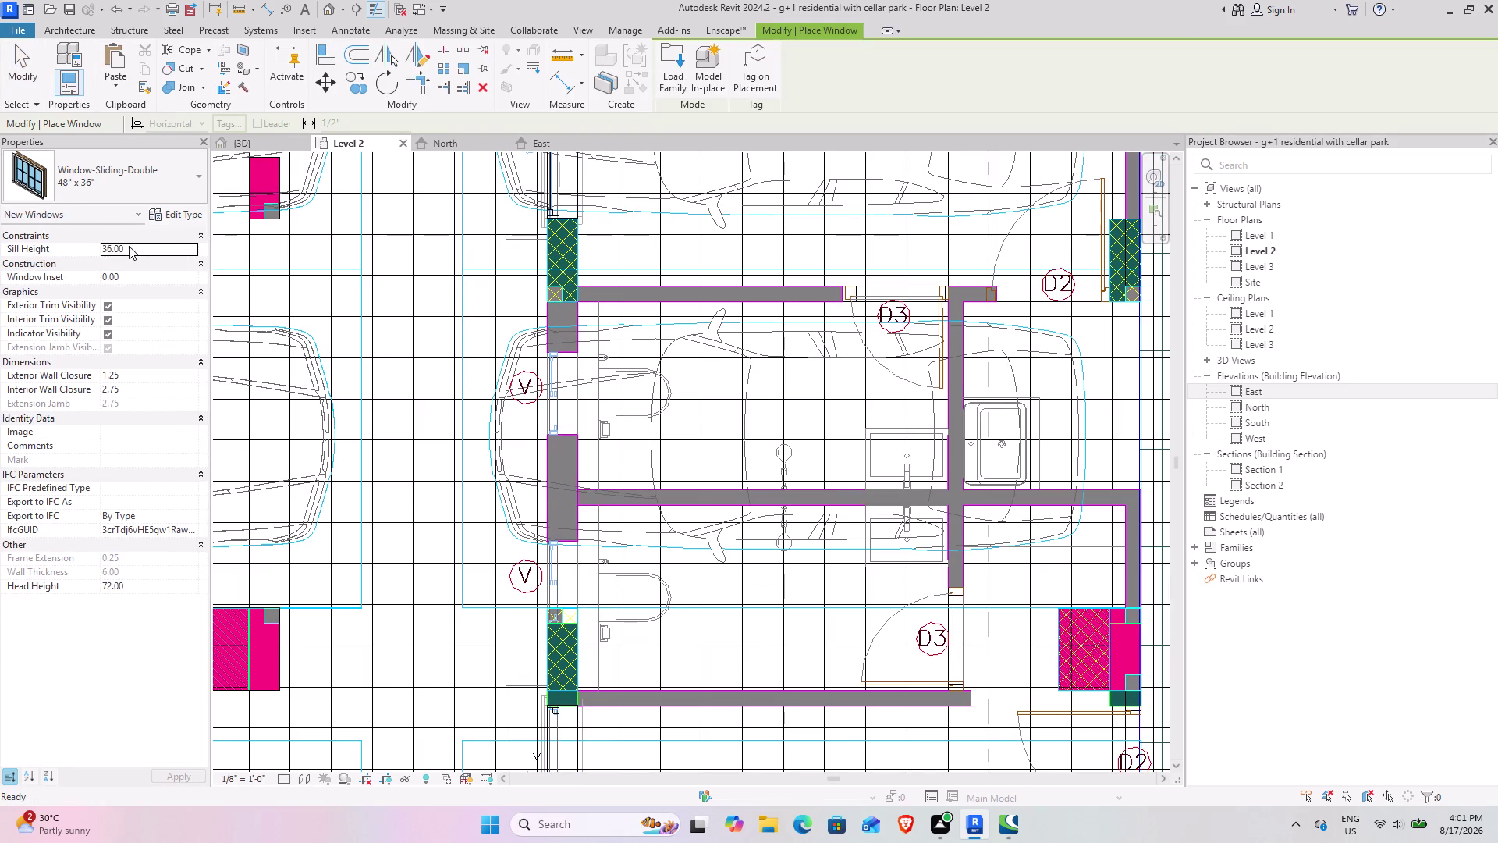
Place Window-Louvers 24" x 24" windows at the upper and lower V marks in the Level 2 wall.
click(137, 180)
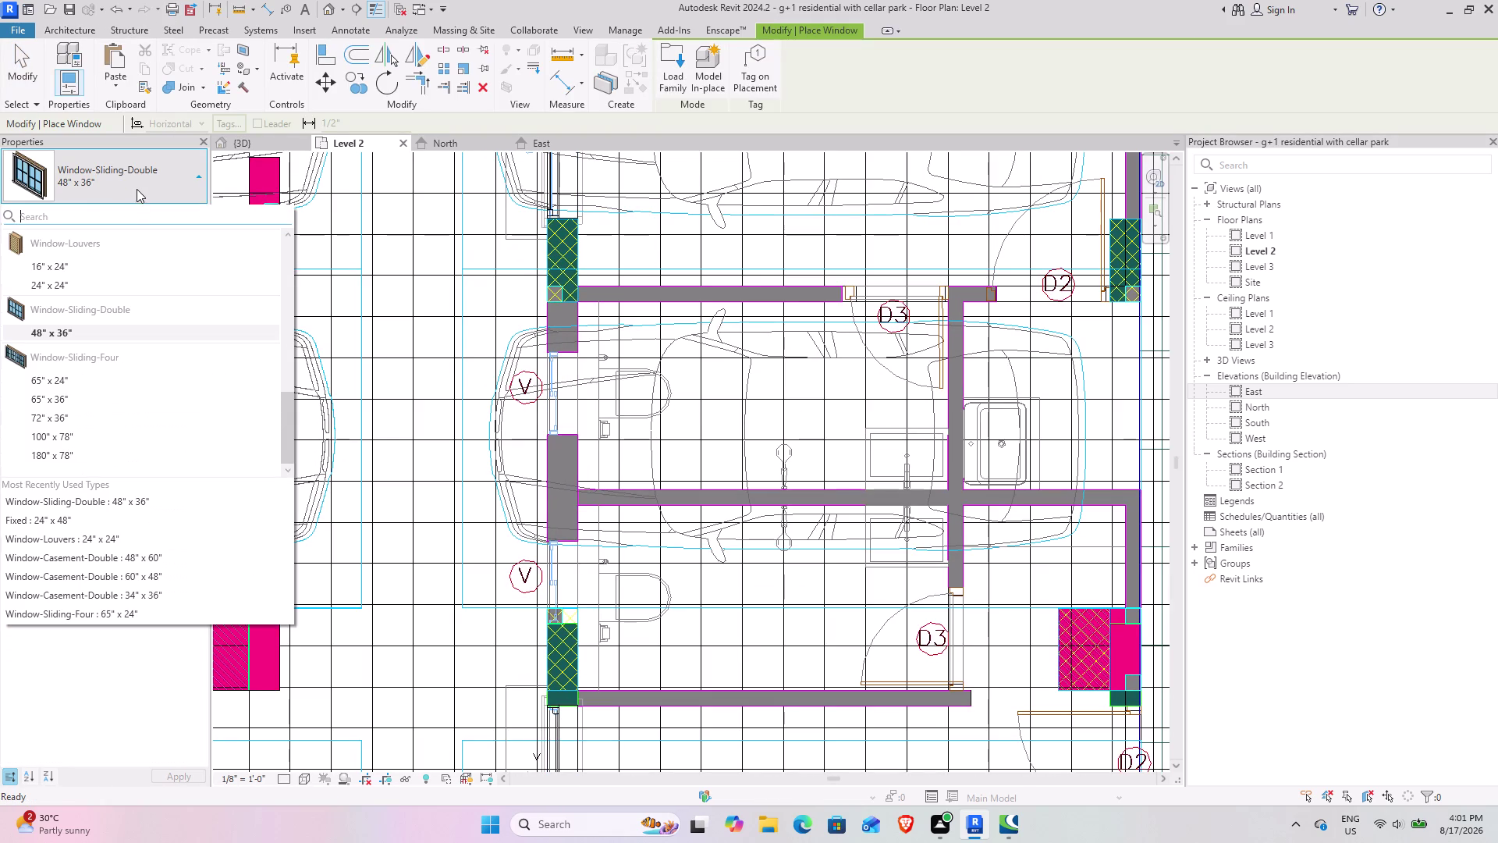
click(93, 286)
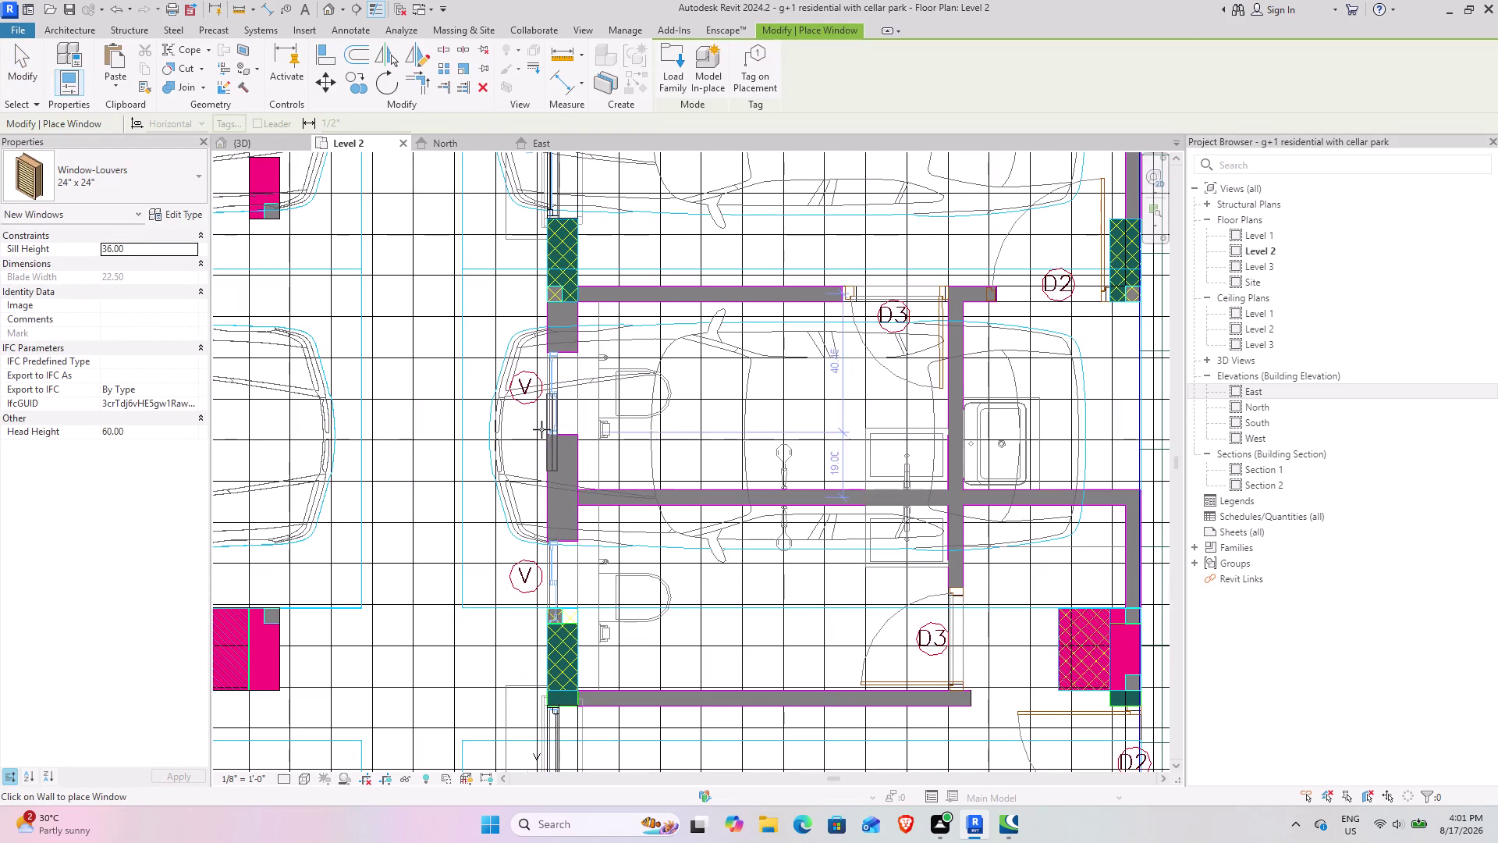
scroll(up, 3)
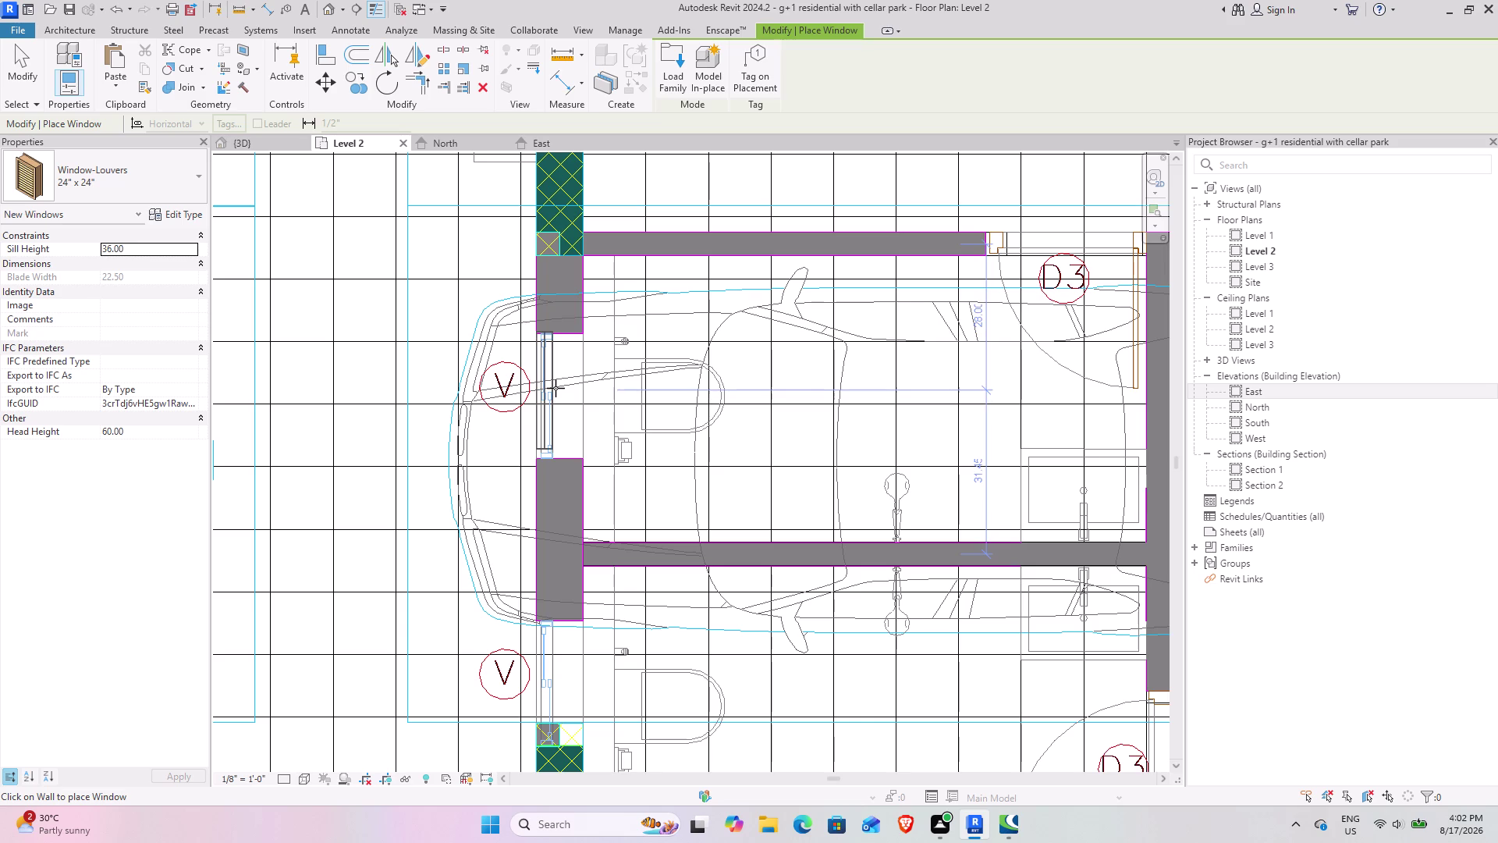
click(556, 392)
middle_drag(538, 670, 527, 659)
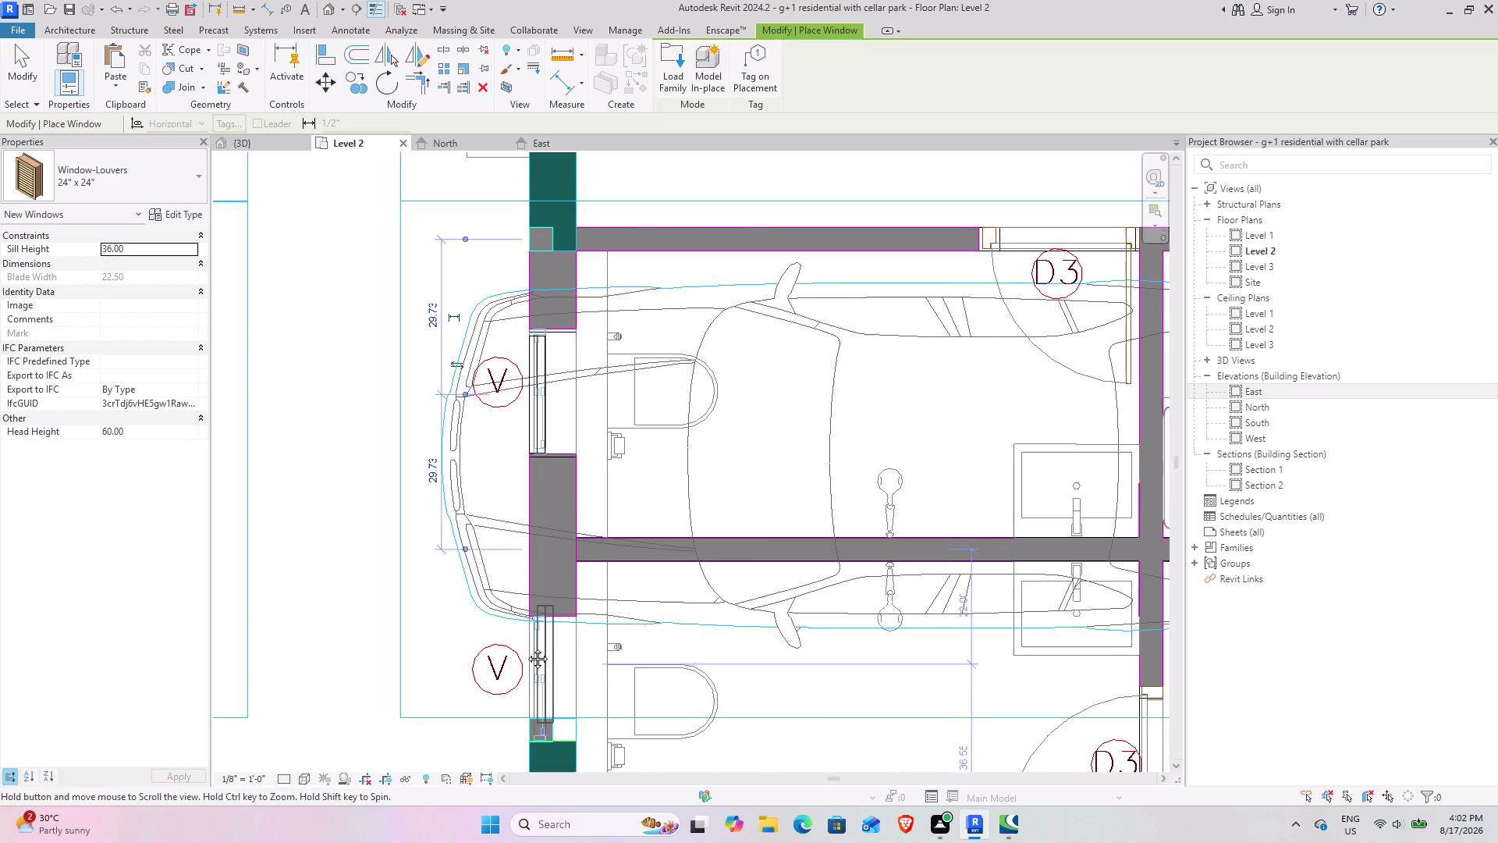
middle_drag(528, 659, 552, 504)
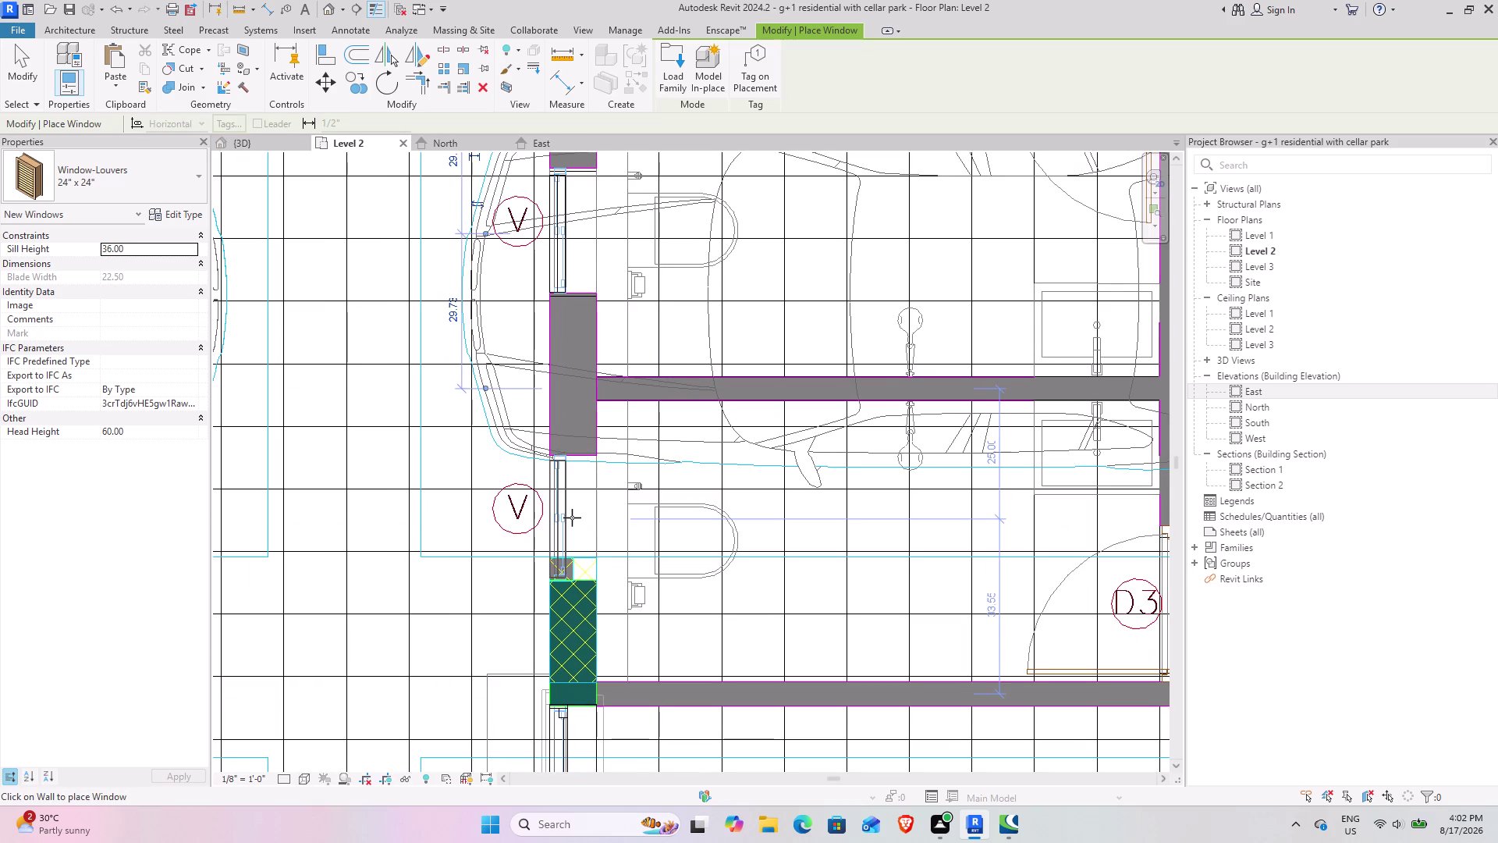
click(572, 517)
click(38, 72)
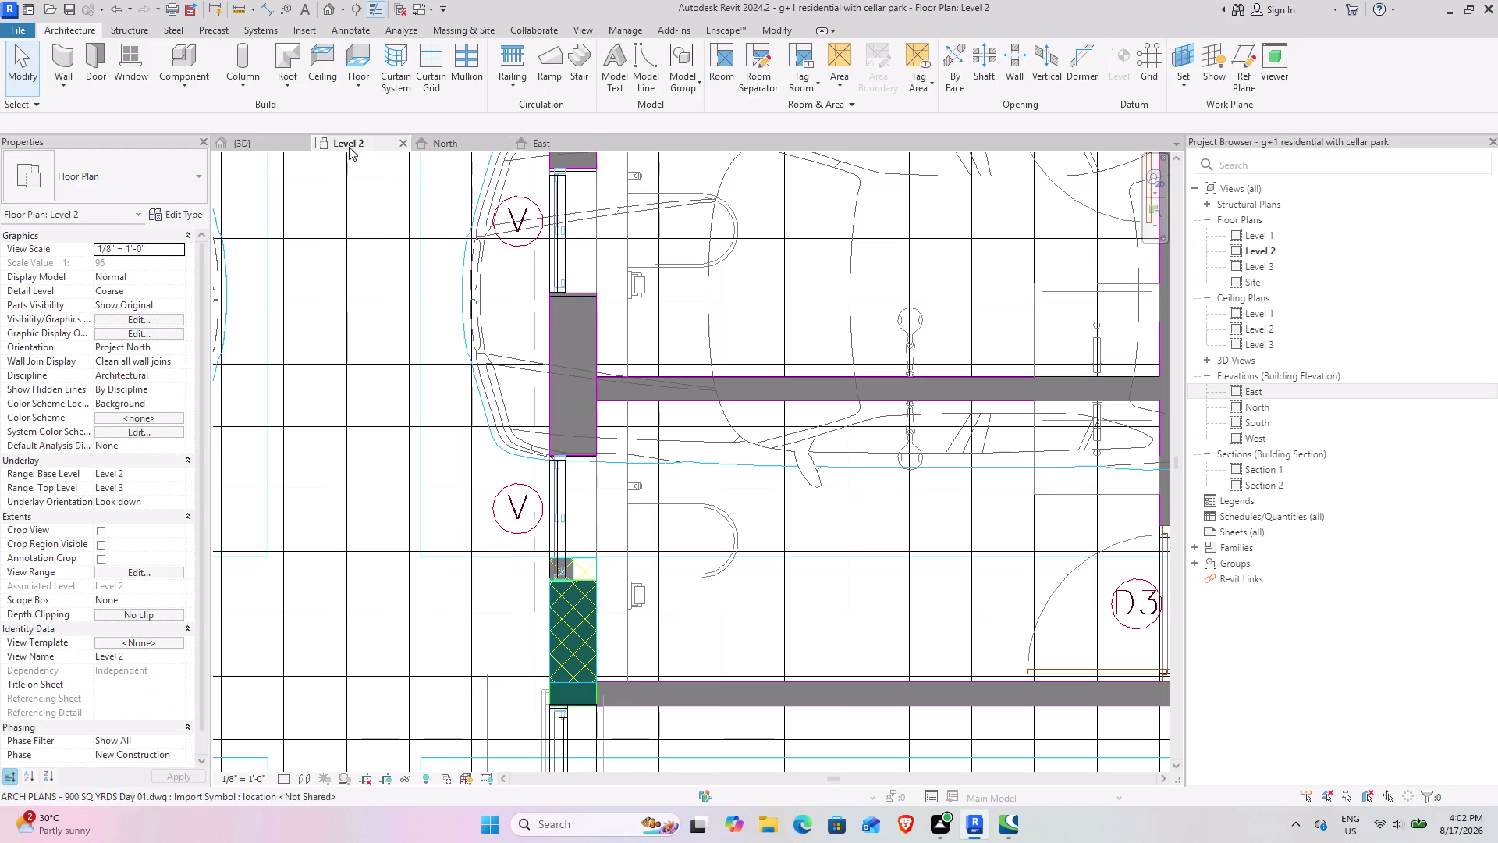
In the 3D view, set both louvered windows' Sill Height to 7'.
click(257, 150)
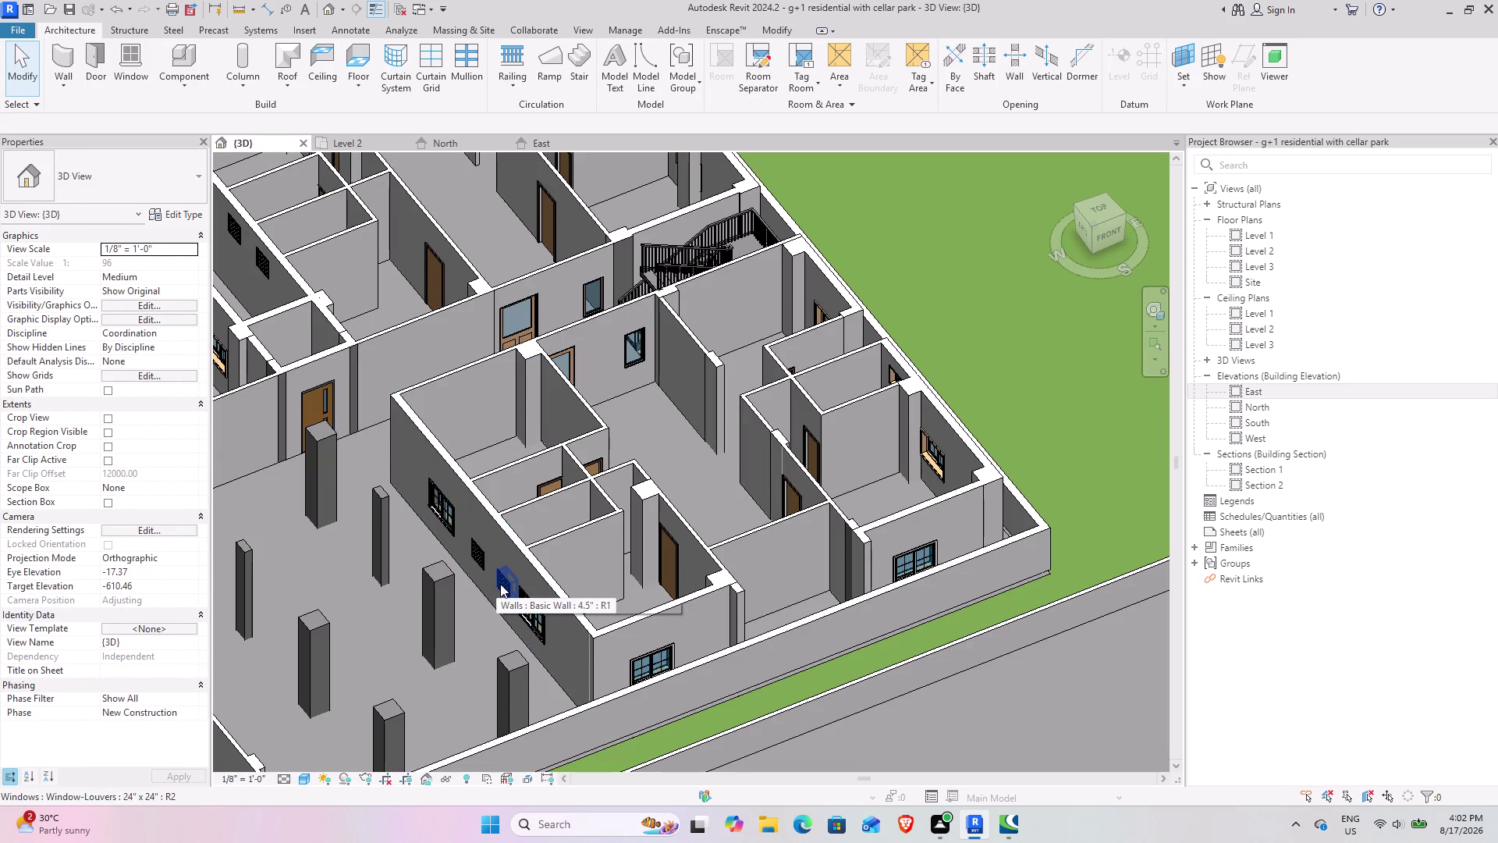
click(500, 584)
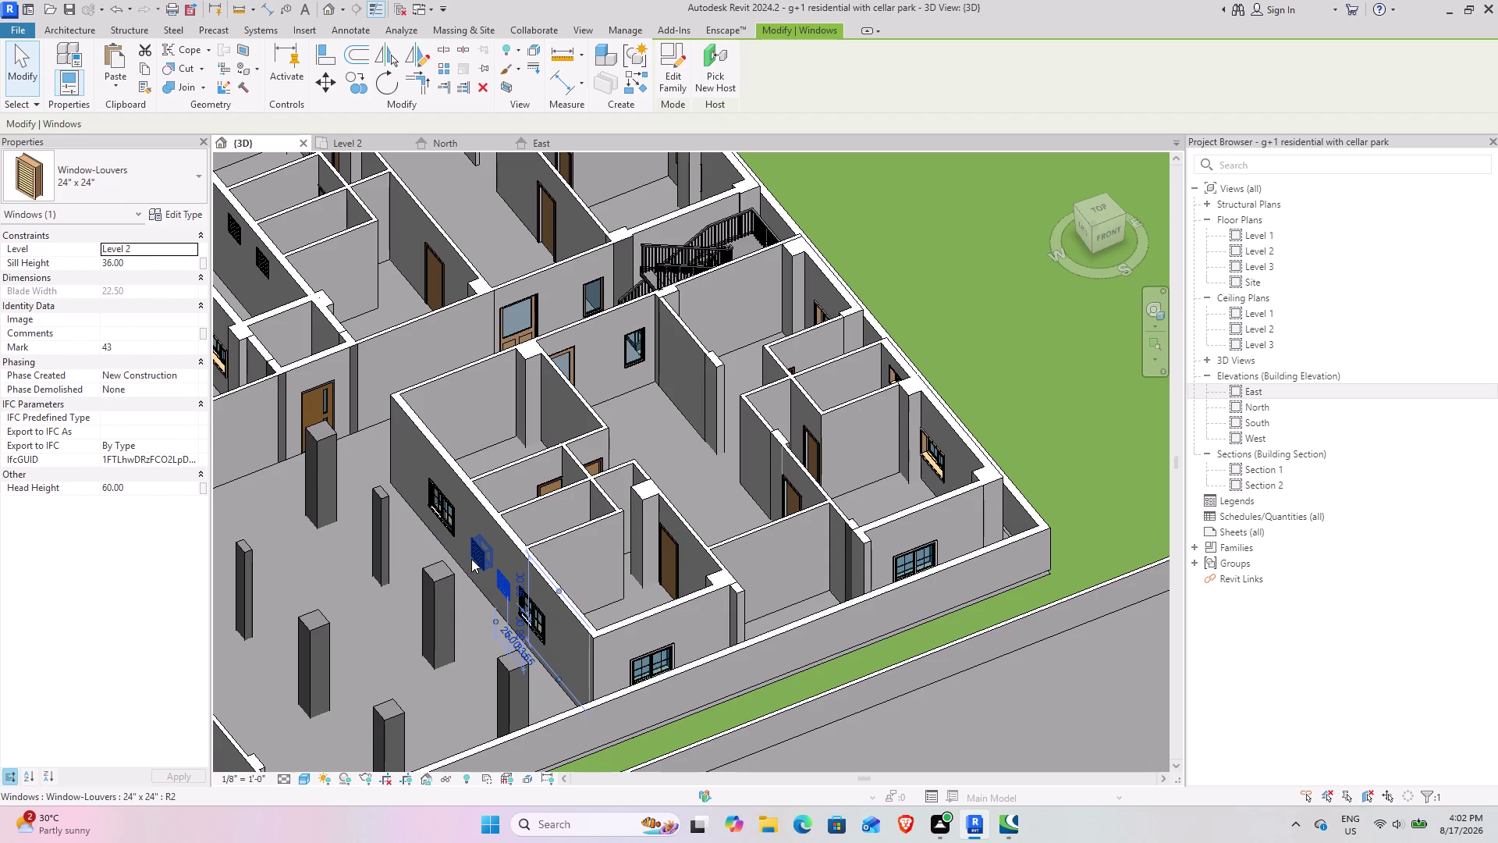
click(476, 554)
click(136, 259)
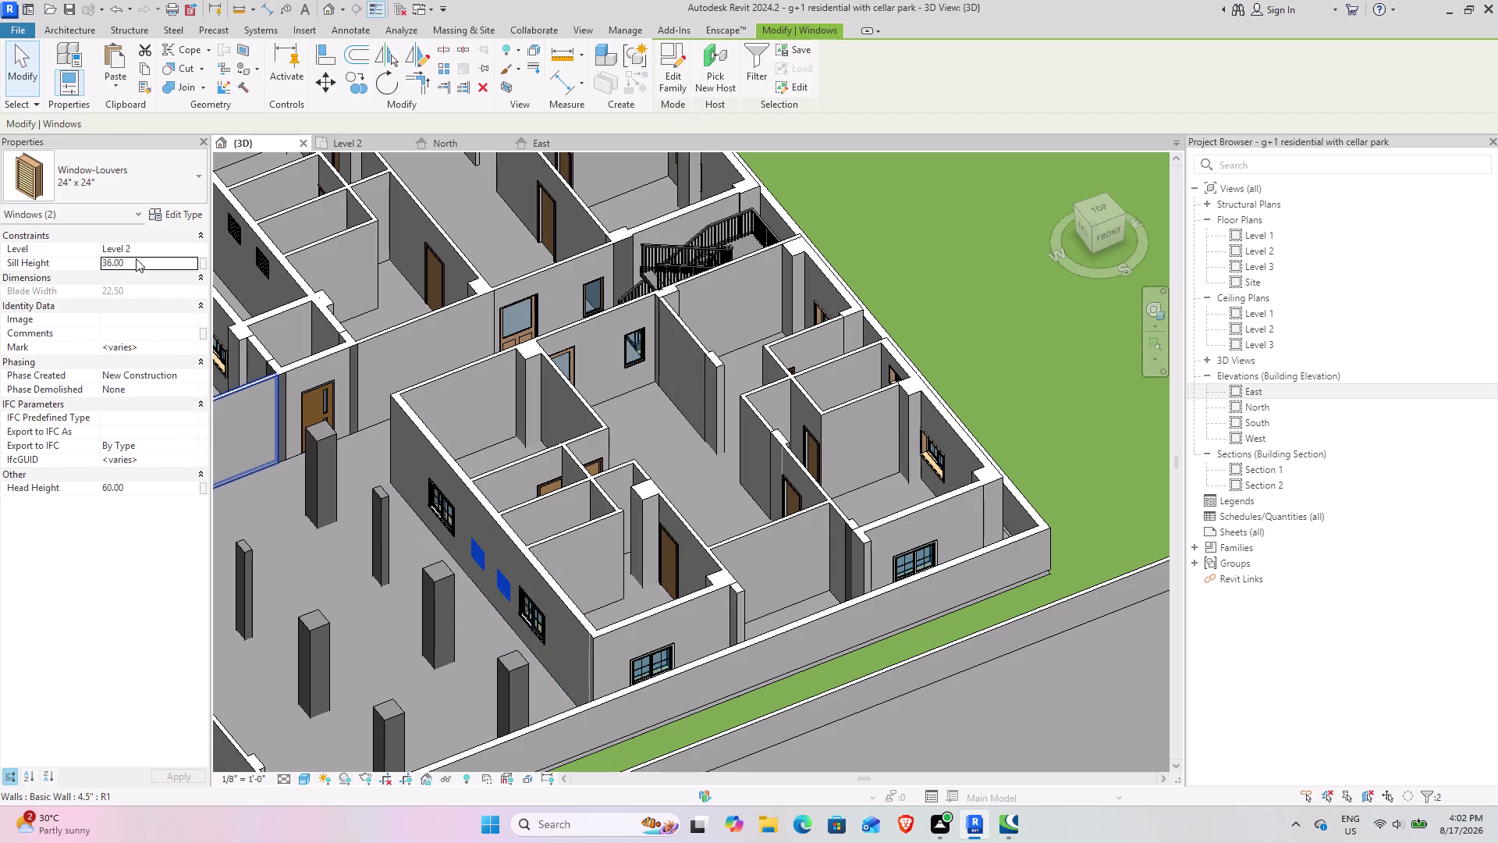
text(7')
key(Return)
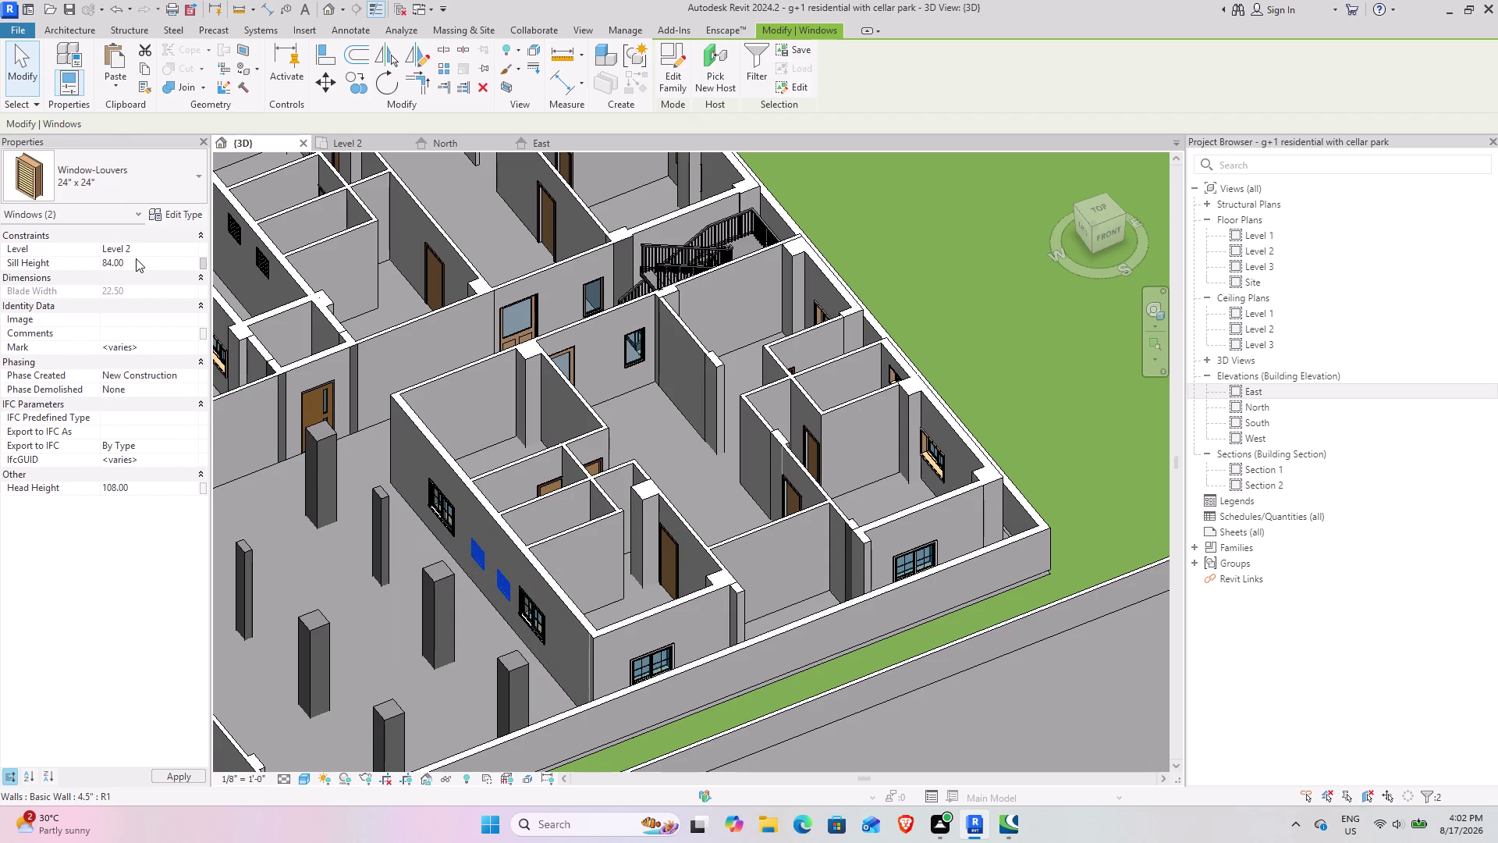
Orbit and pan the 3D model to inspect the raised windows, then return to Level 2.
drag(971, 712, 960, 712)
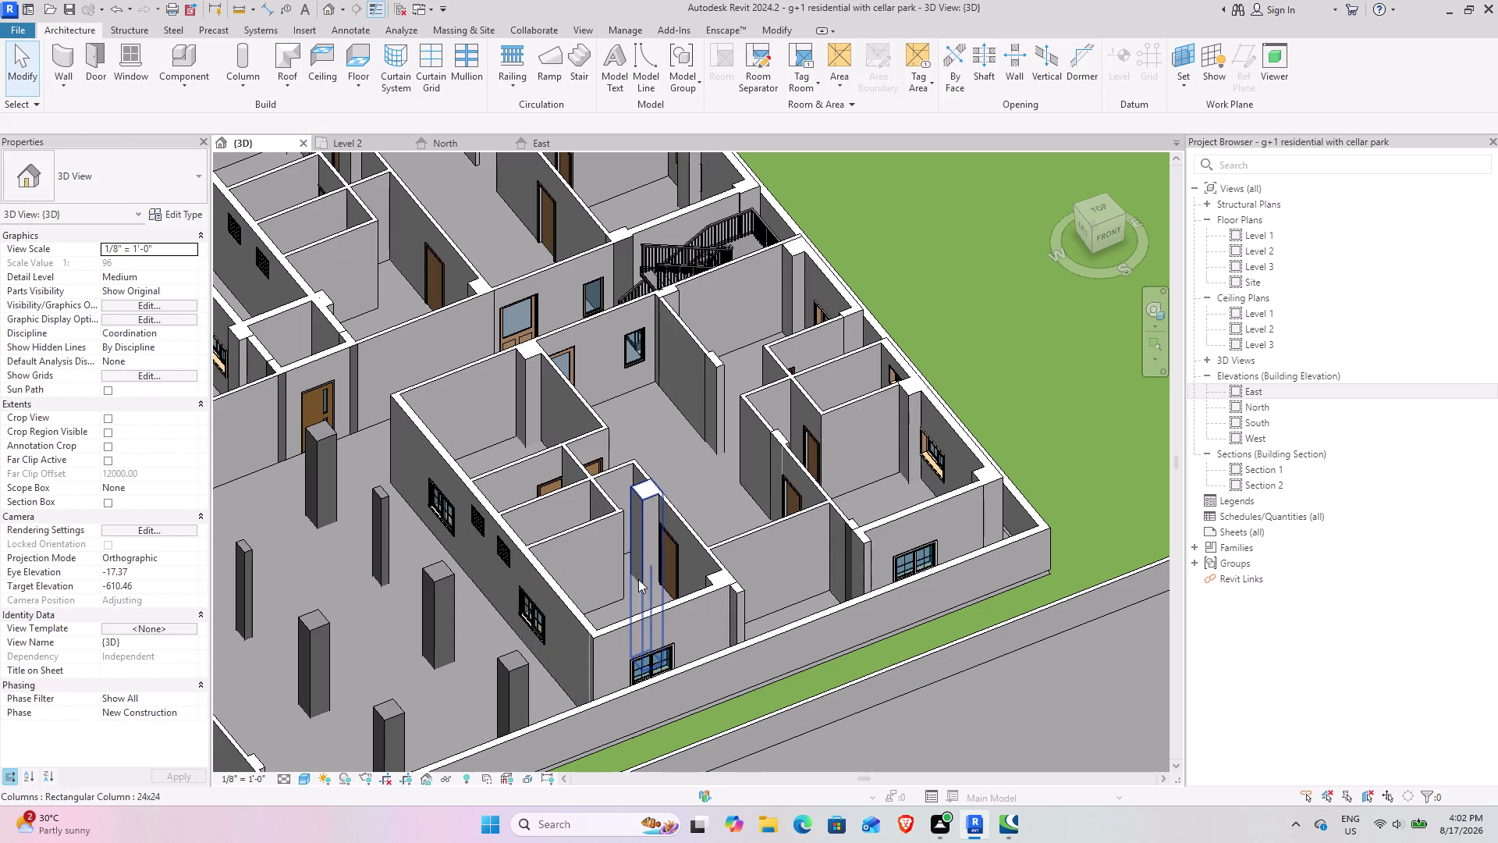
drag(1085, 228, 1142, 206)
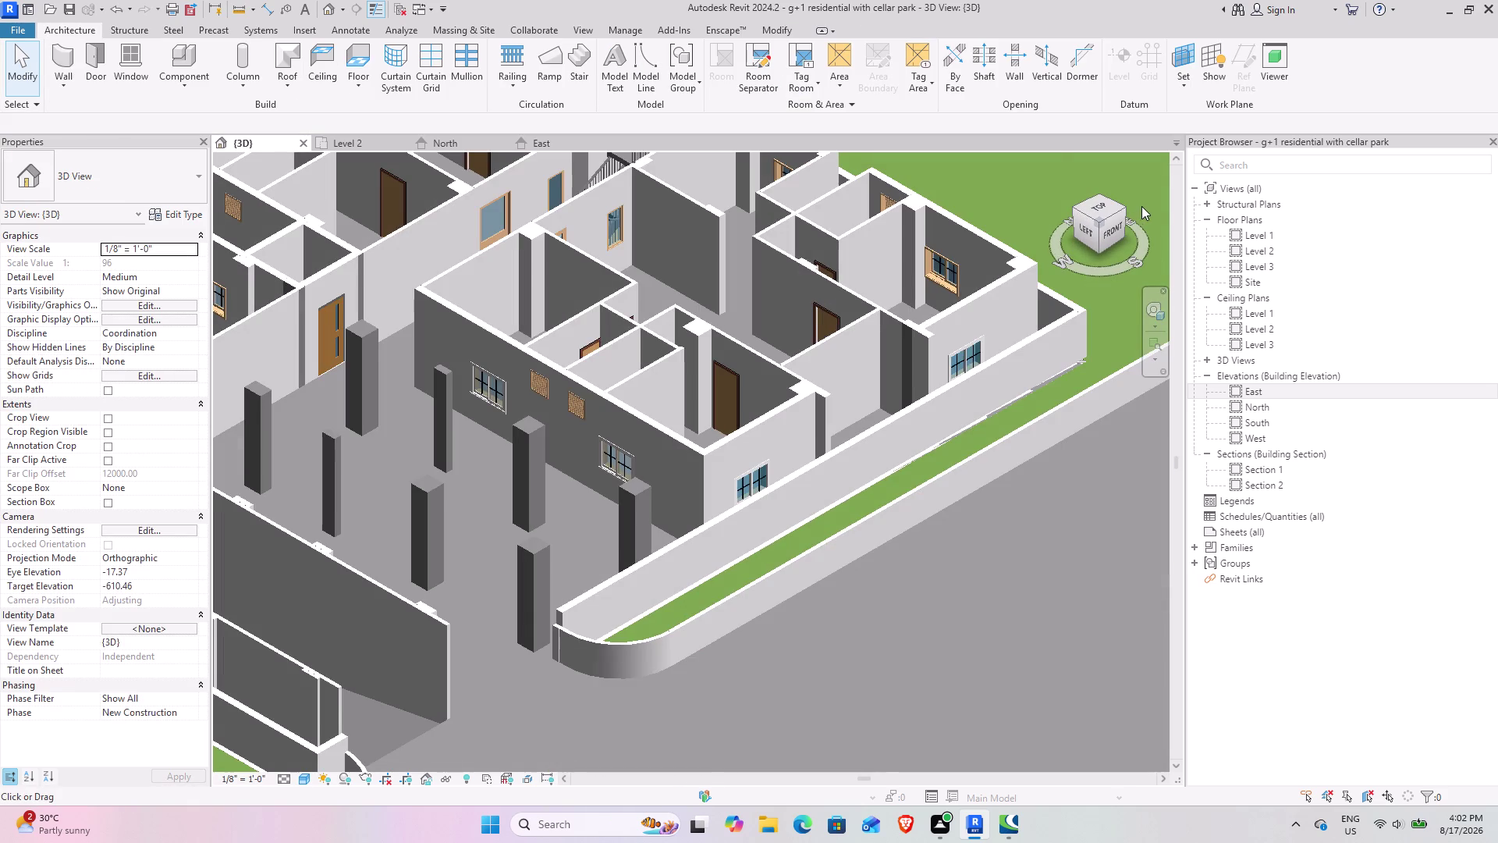
drag(1142, 206, 1140, 207)
middle_drag(469, 488, 750, 586)
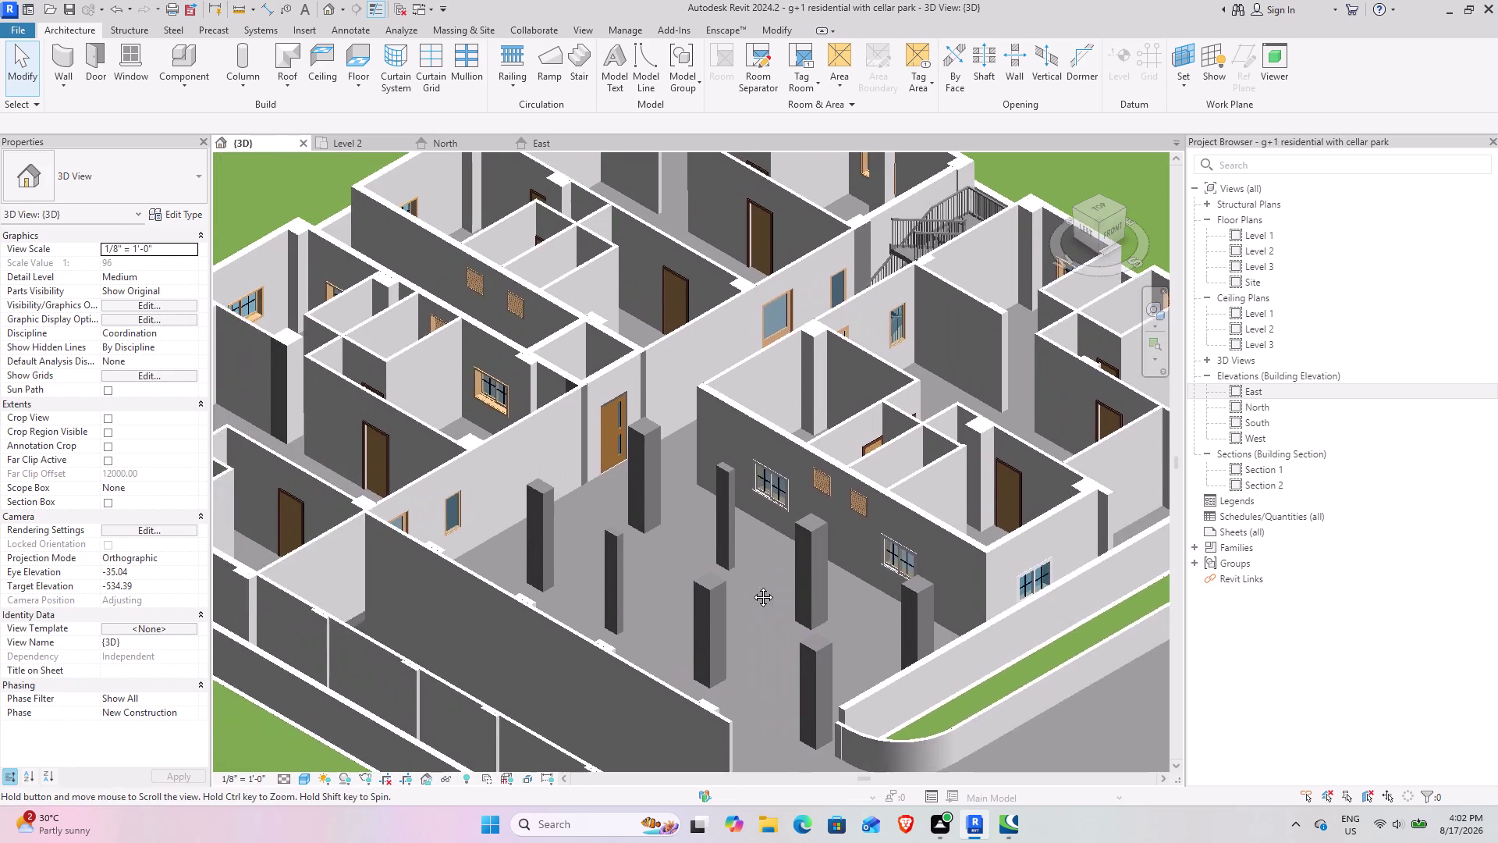
middle_drag(750, 586, 751, 585)
scroll(up, 3)
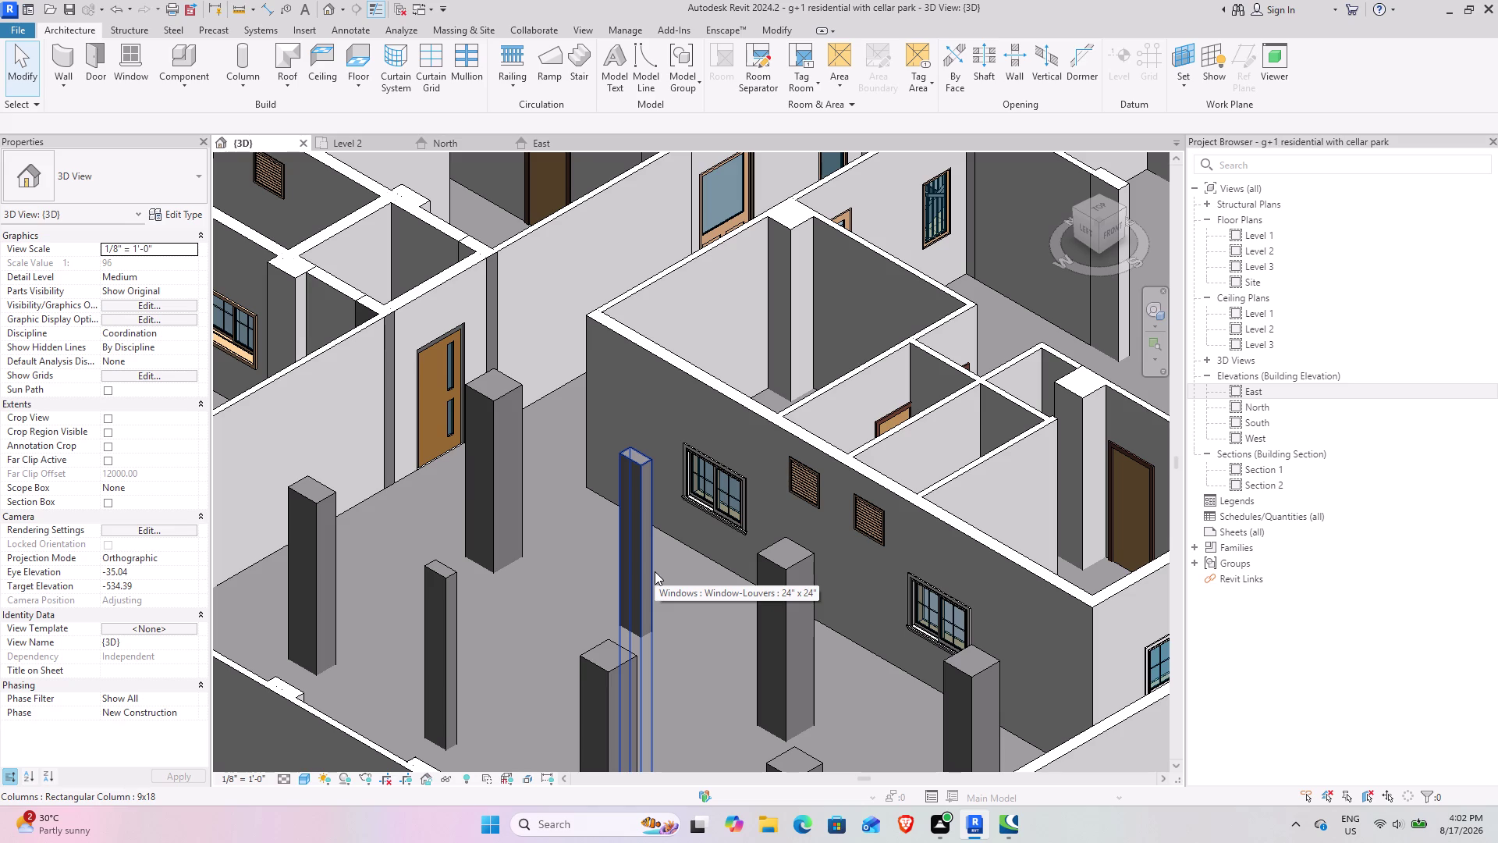
drag(1073, 226, 1057, 230)
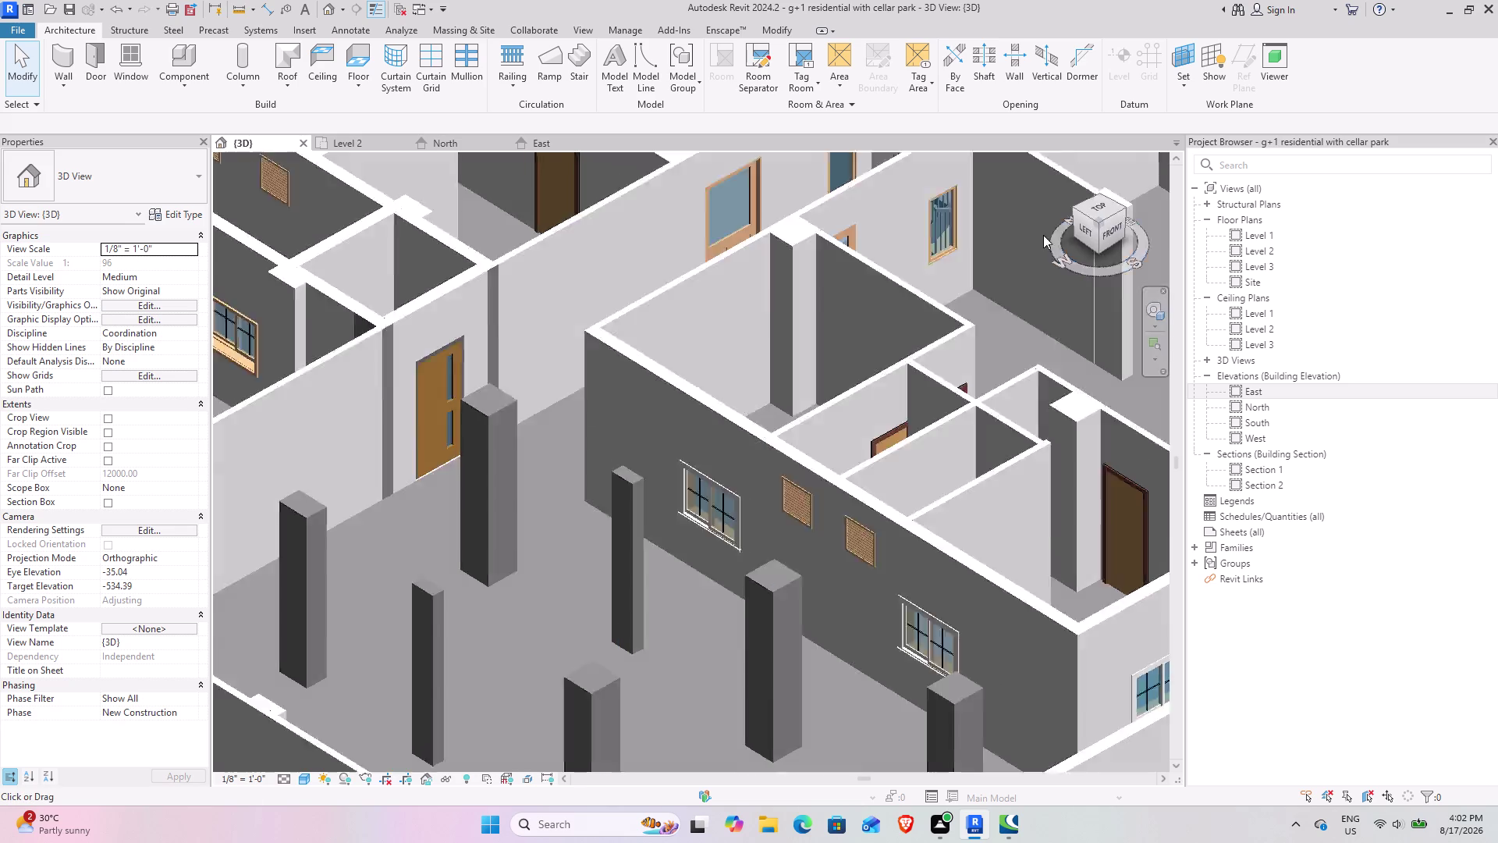
drag(1057, 230, 986, 255)
scroll(down, 3)
middle_drag(457, 677, 461, 677)
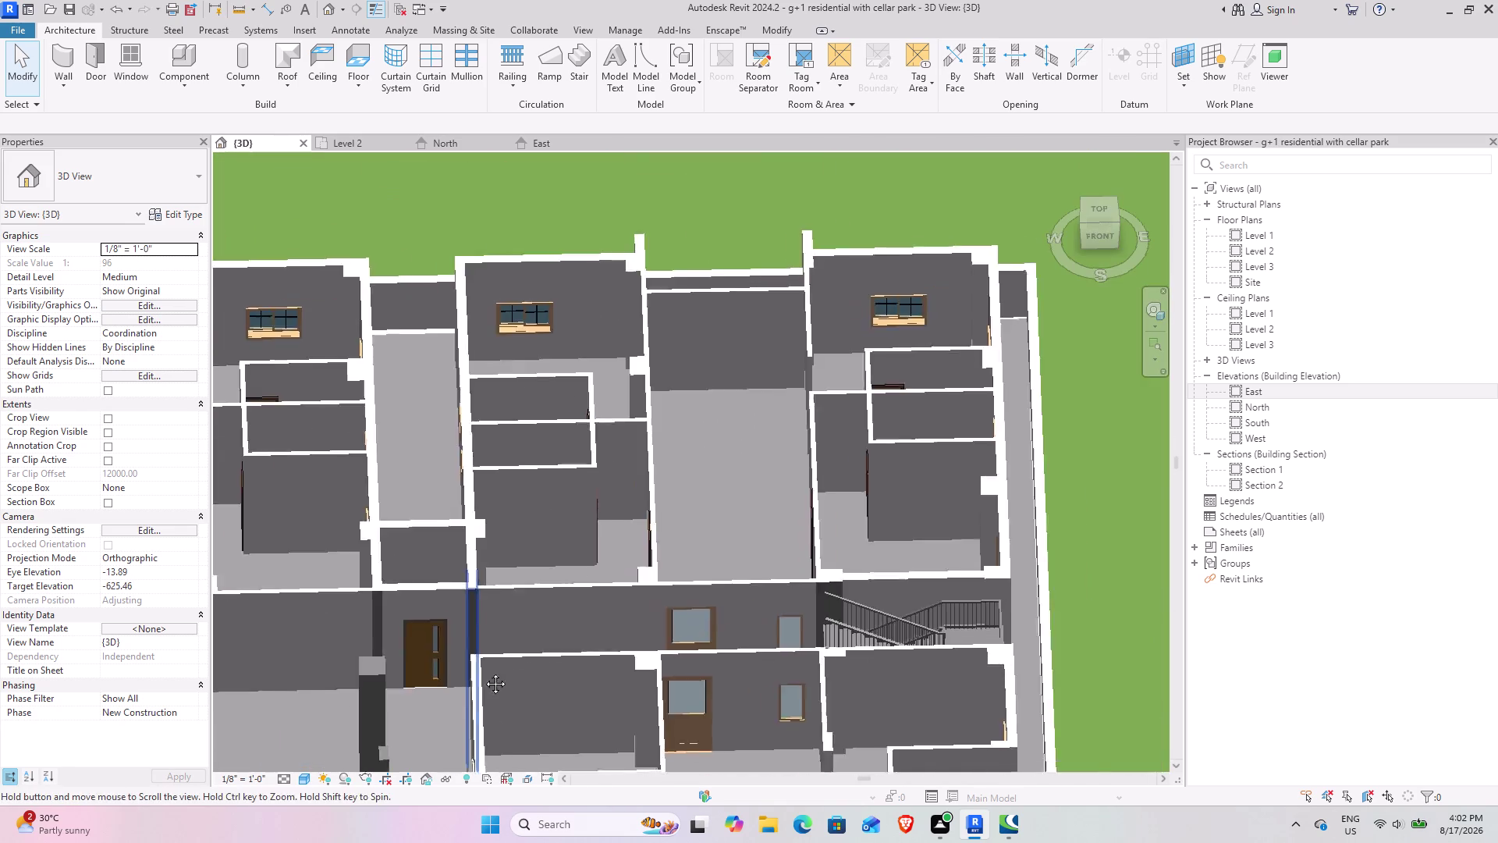
middle_drag(461, 677, 788, 616)
middle_drag(446, 608, 514, 596)
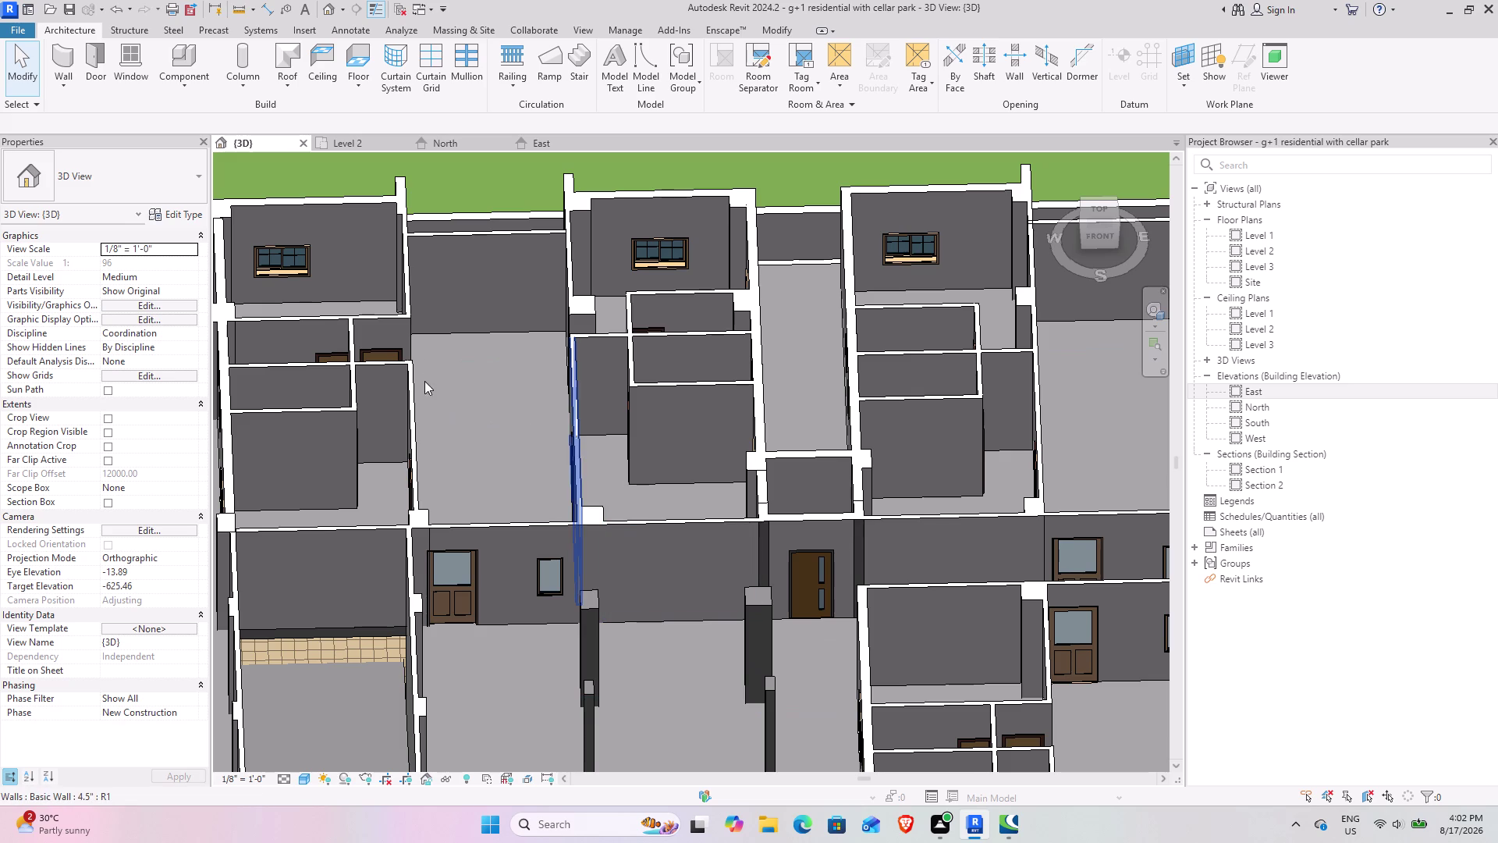
click(337, 138)
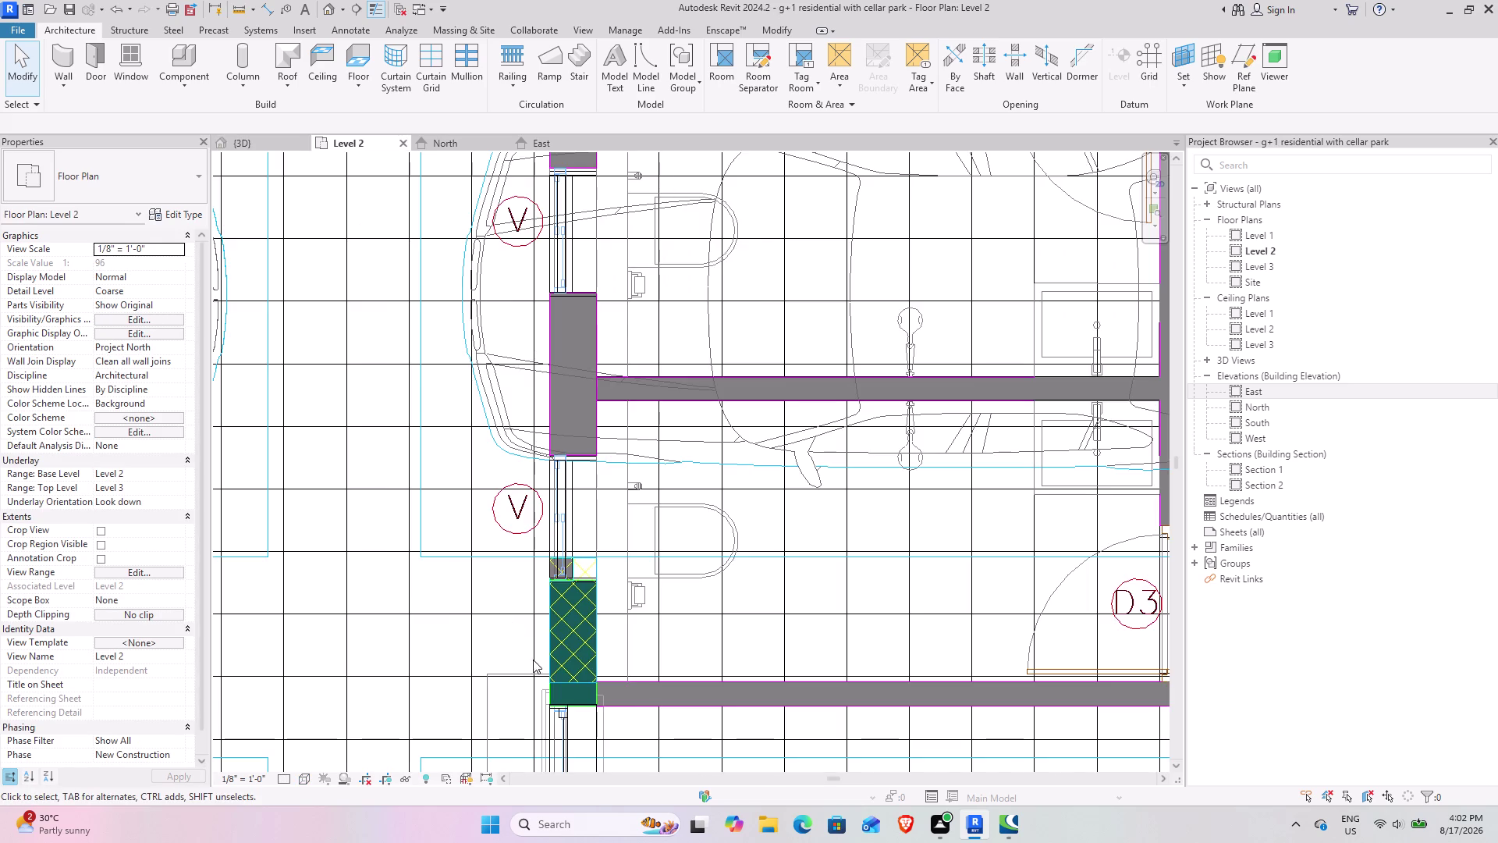
Pan the Level 2 plan toward section markers 01 and 02, selecting a wall and the floor.
scroll(down, 3)
middle_drag(463, 589, 573, 411)
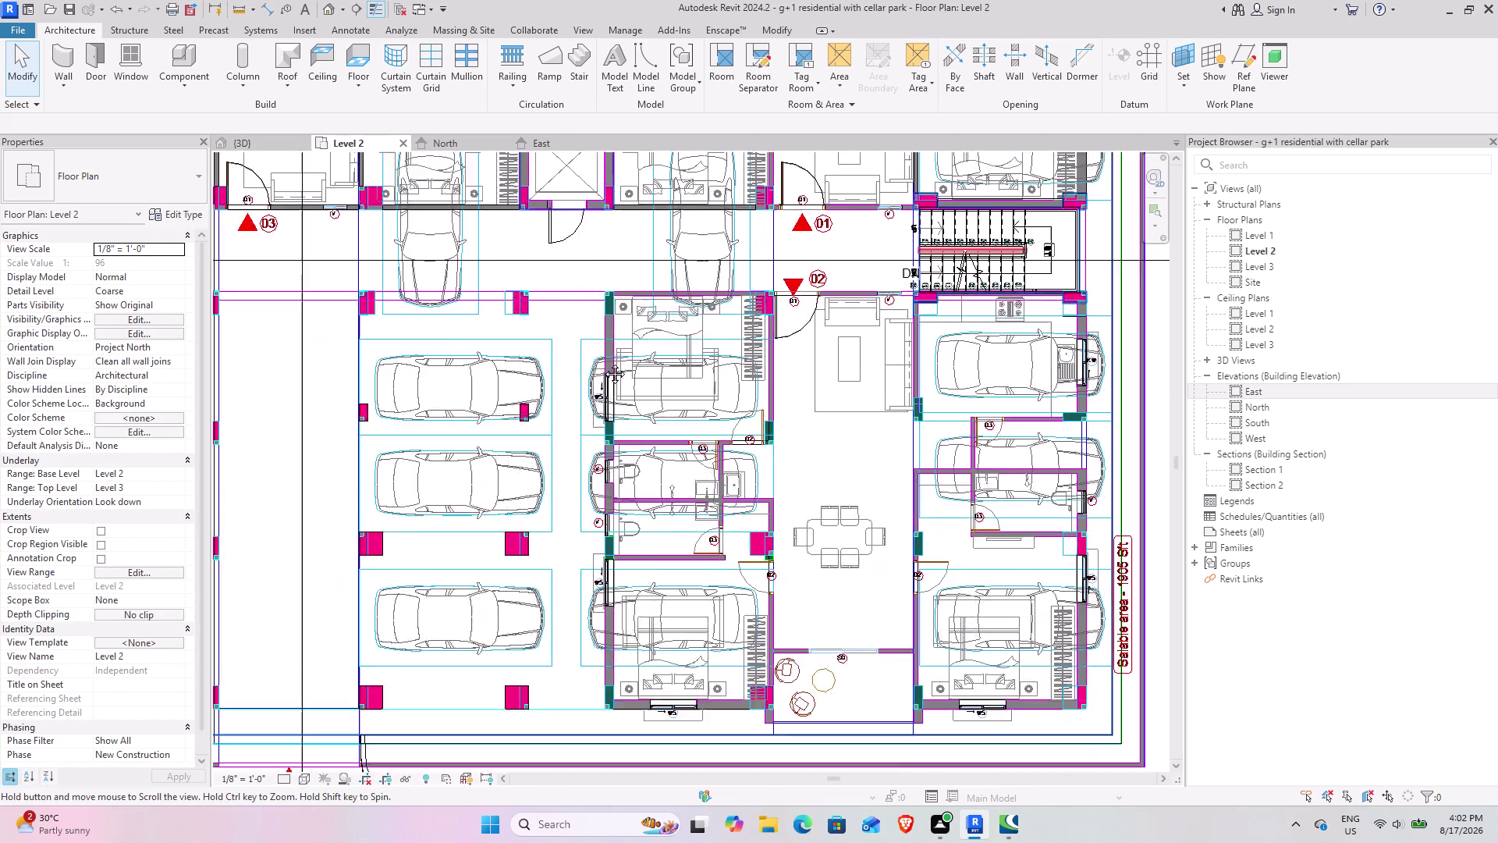
middle_drag(574, 412, 840, 666)
middle_drag(766, 505, 682, 648)
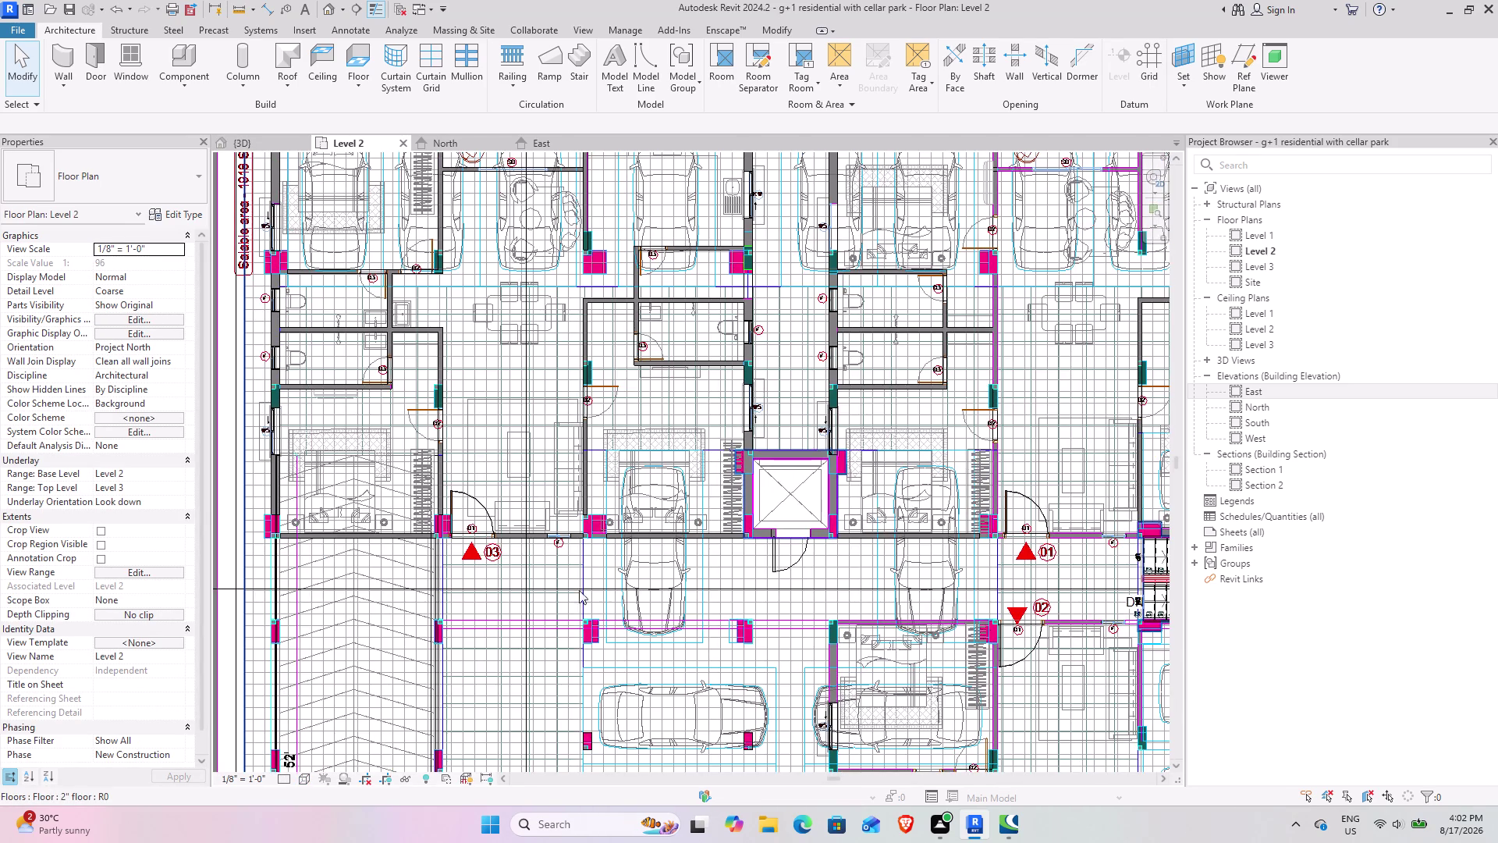
scroll(up, 3)
scroll(up, 3)
middle_drag(753, 638, 660, 605)
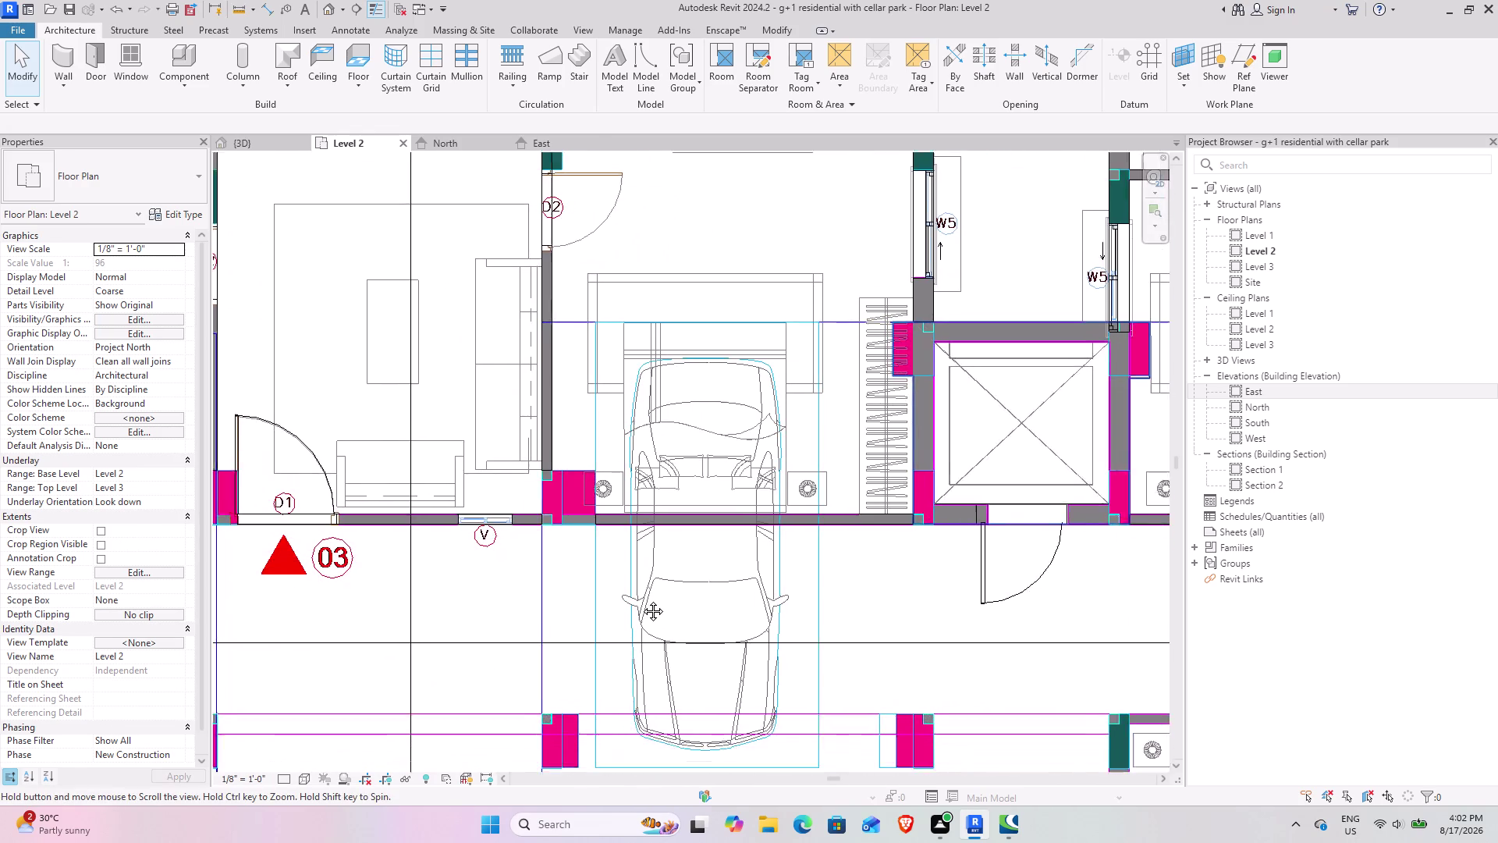
middle_drag(660, 604, 607, 585)
middle_drag(806, 574, 416, 506)
middle_drag(879, 632, 626, 599)
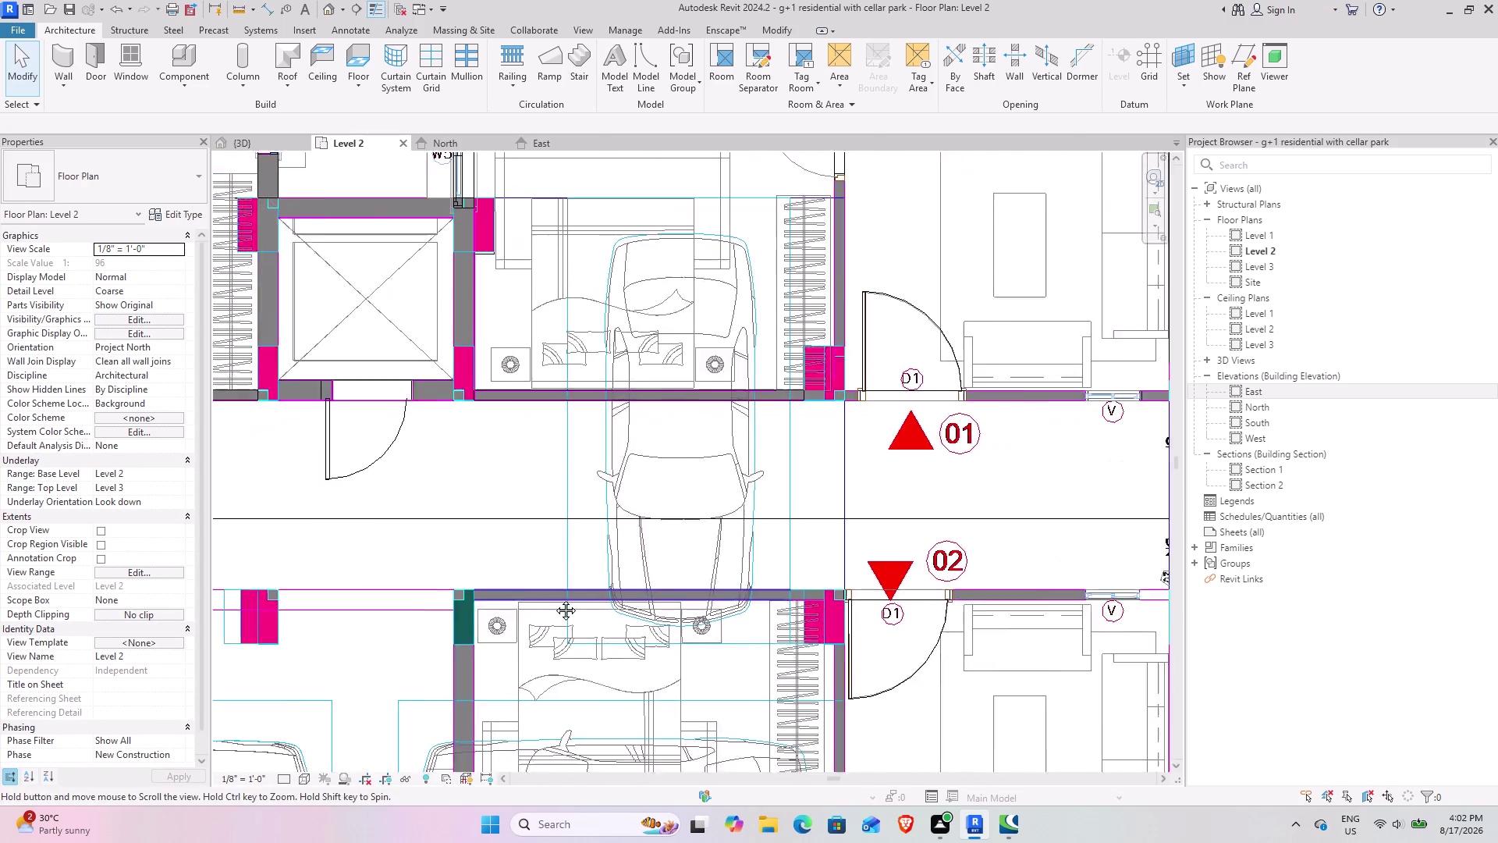
middle_drag(625, 599, 437, 598)
click(872, 597)
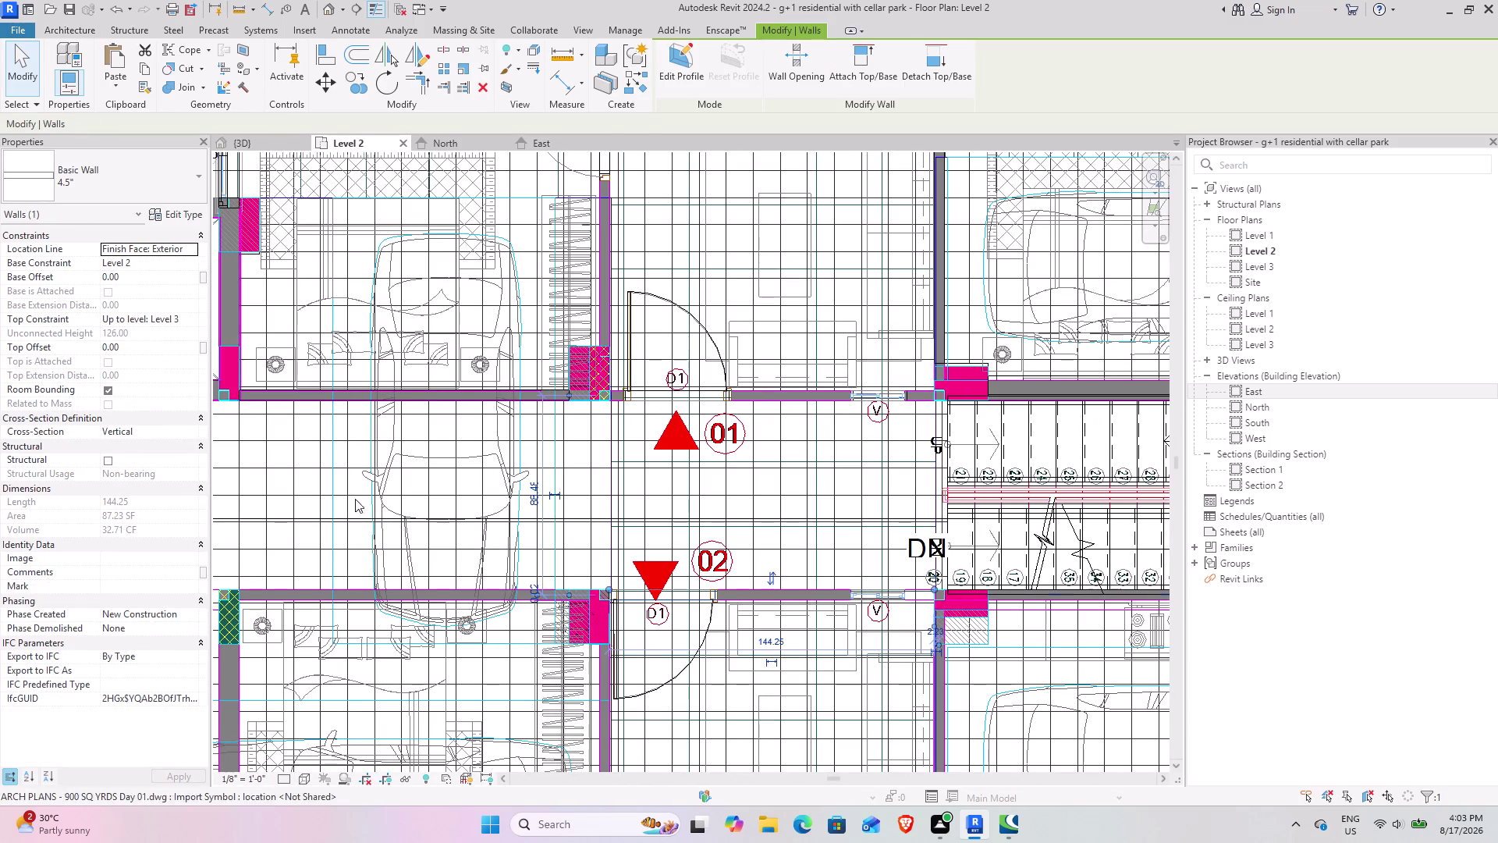
click(473, 443)
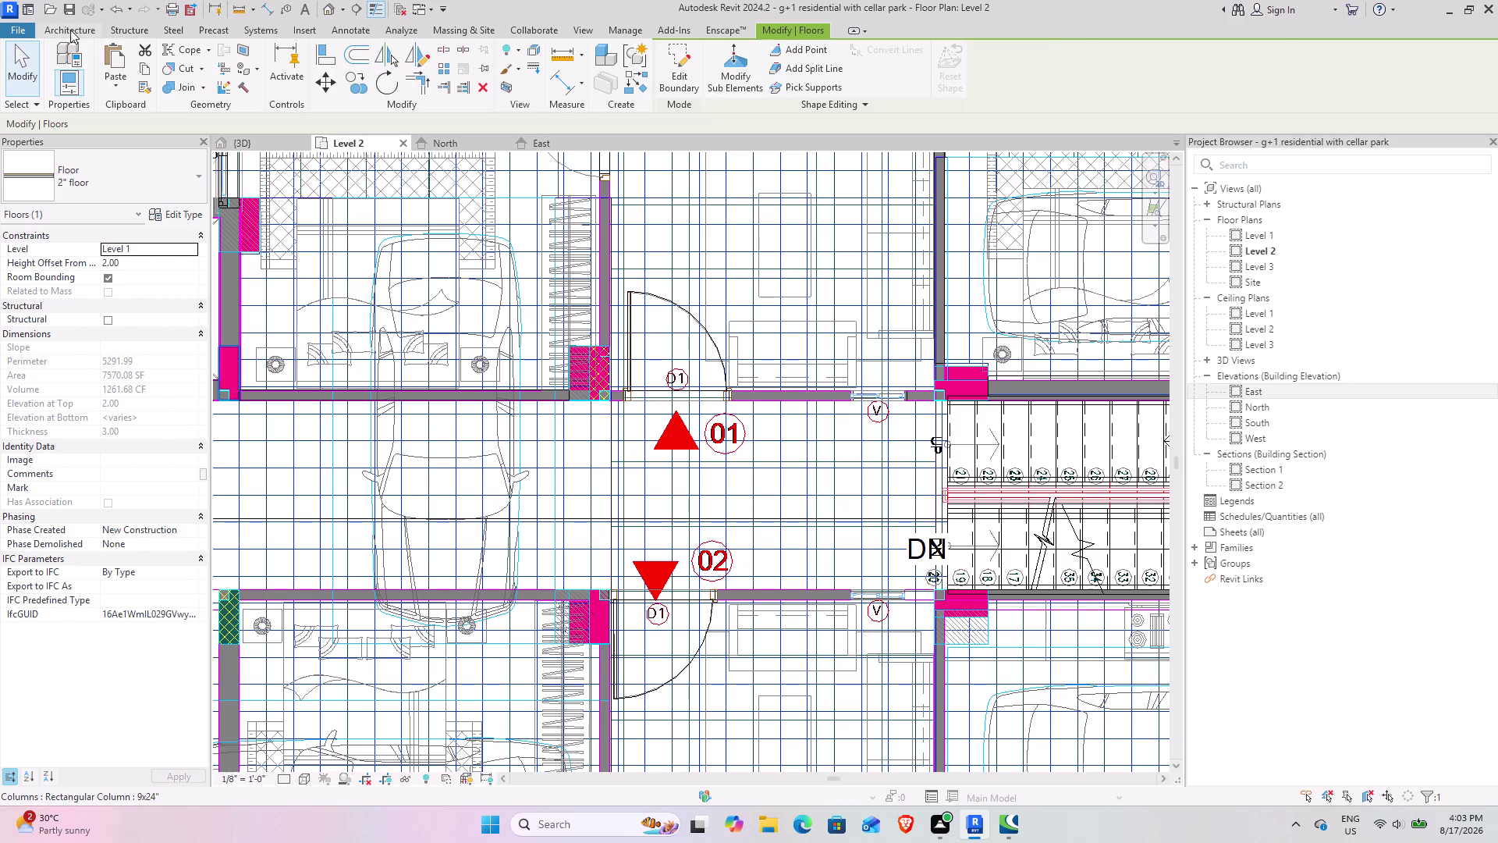
Start the Window tool and pick the Window-Sliding-Double 48" x 36" type.
click(75, 26)
click(96, 52)
click(71, 37)
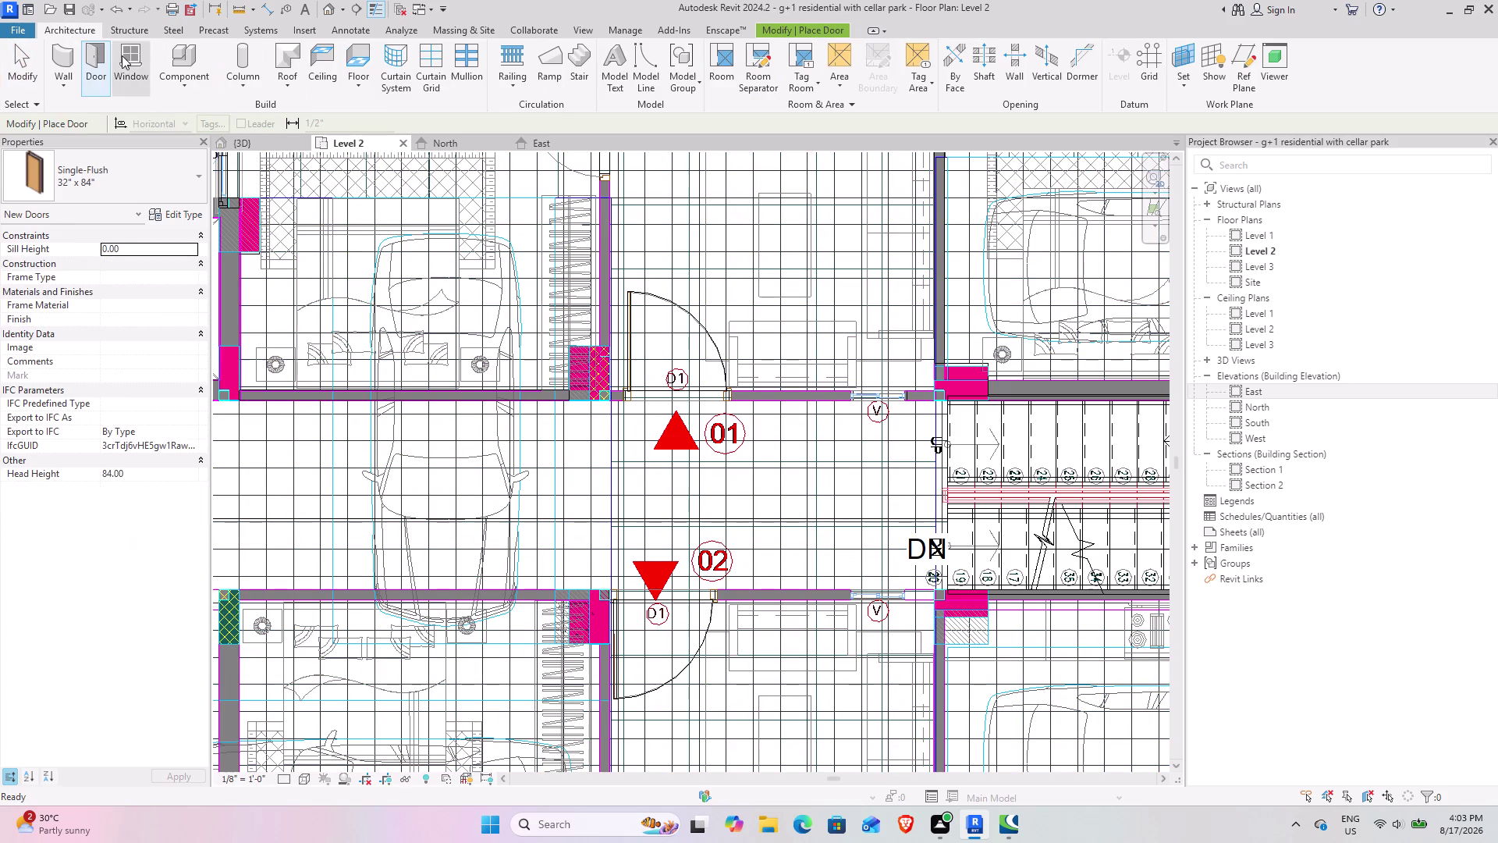
click(123, 56)
click(94, 174)
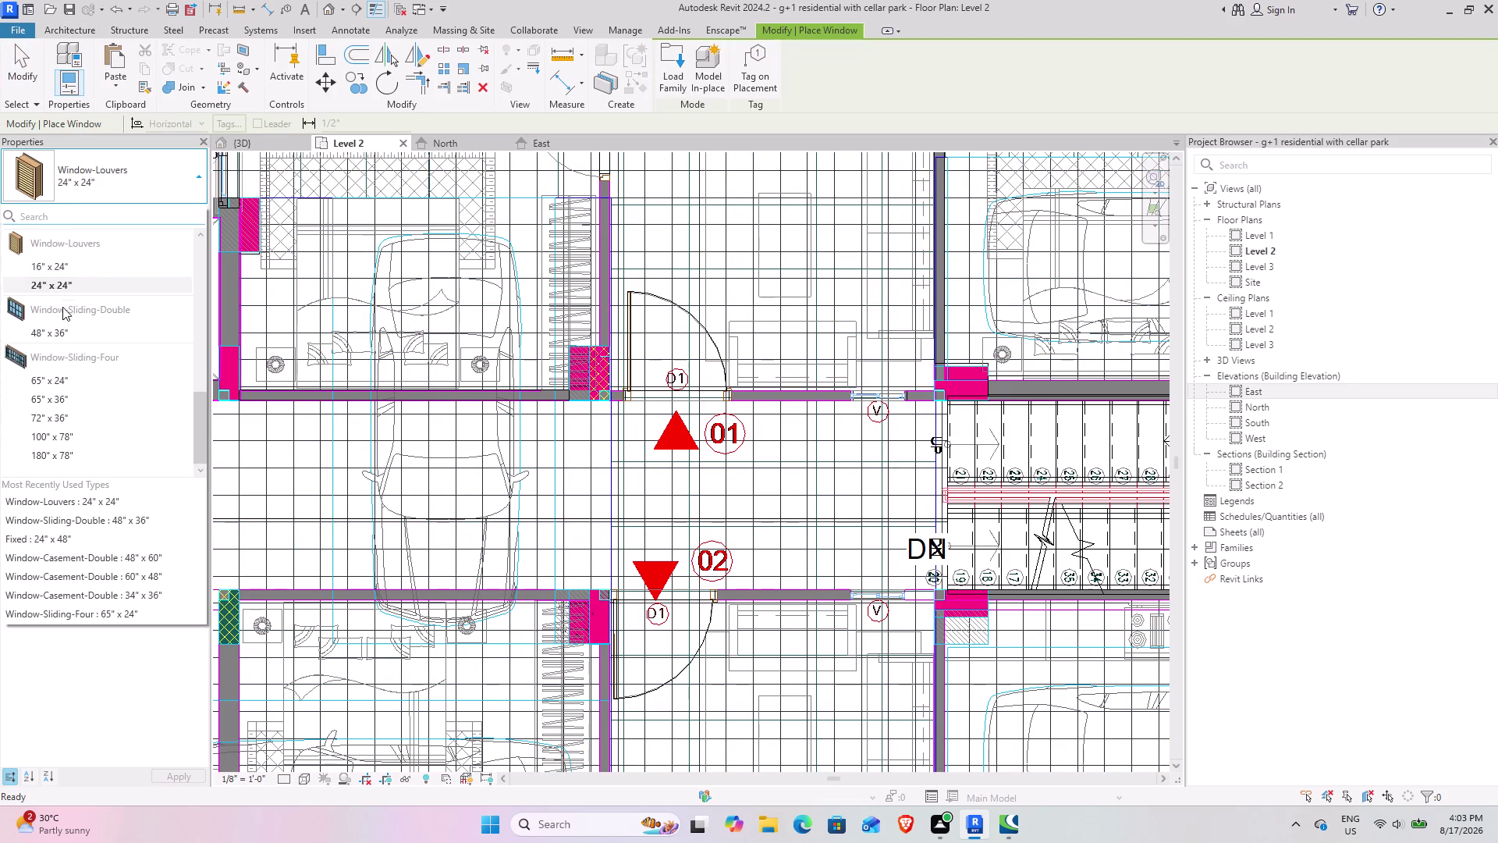
scroll(down, 3)
scroll(up, 3)
scroll(up, 3)
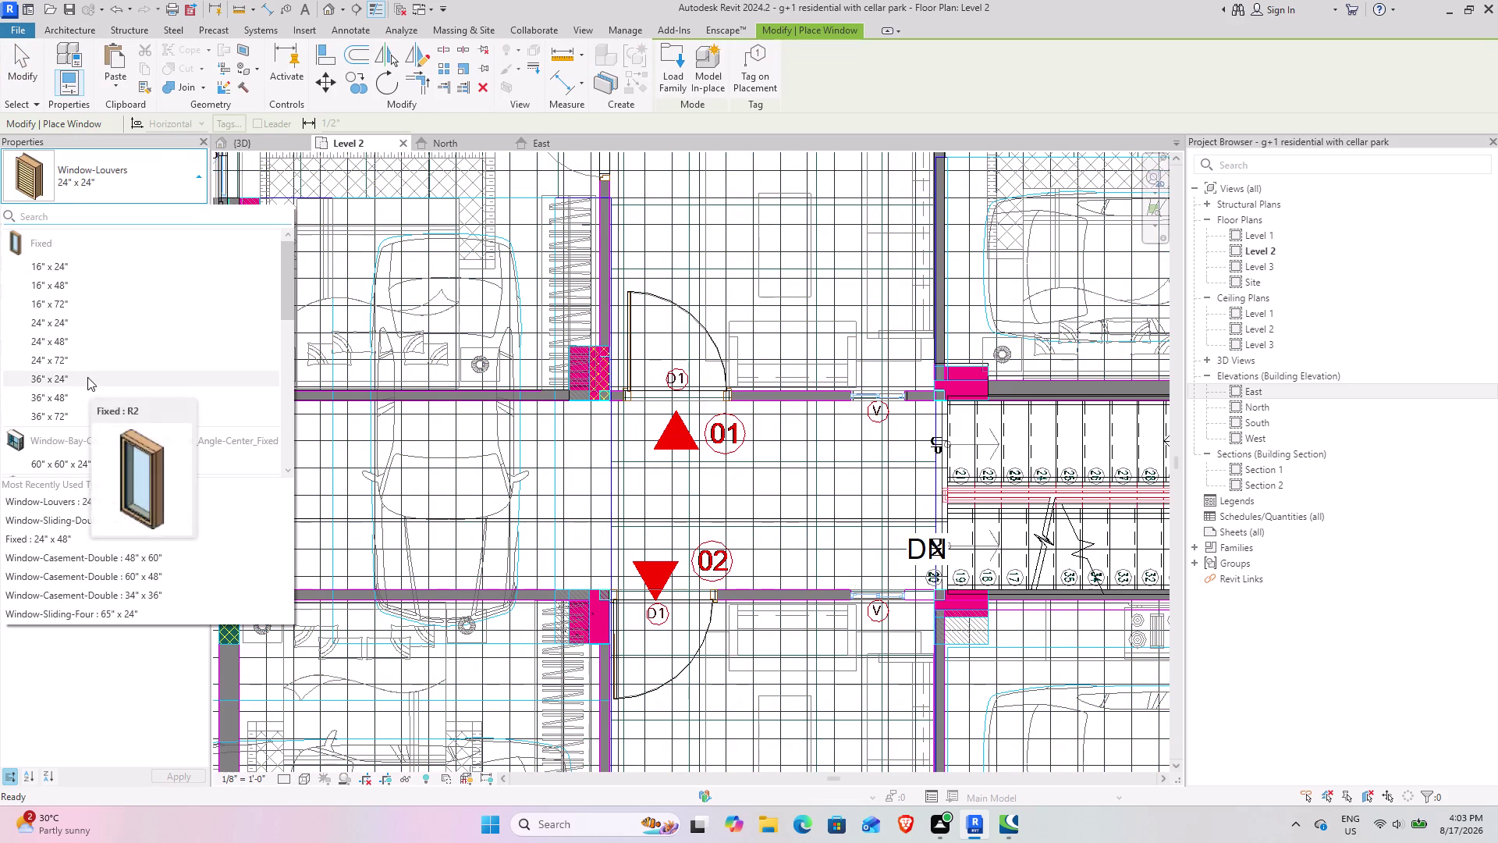
click(94, 521)
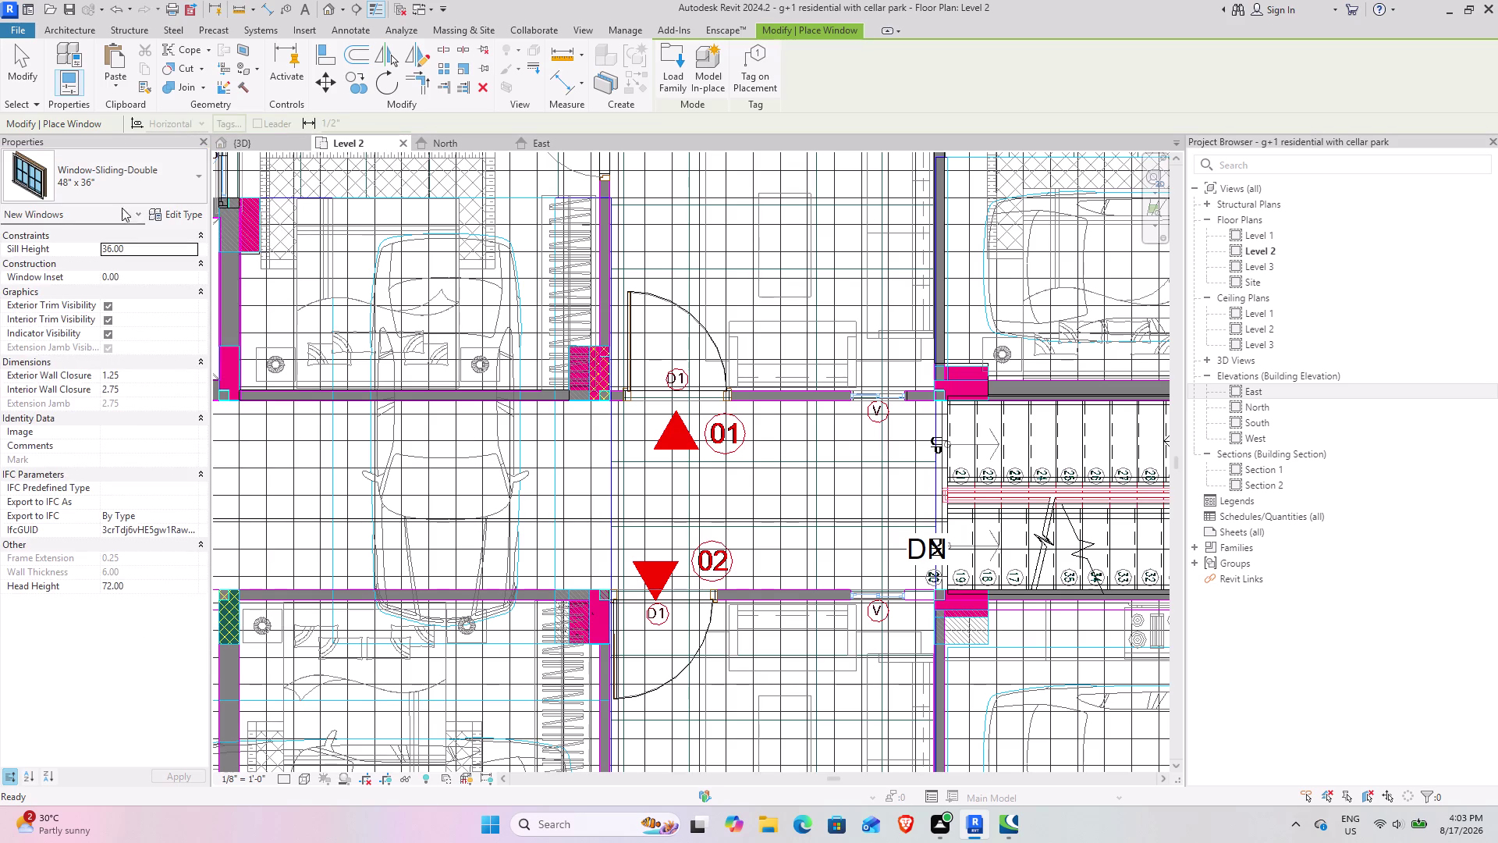
Switch the window type to Fixed 24" x 48" and zoom to the wall by the V tag.
click(134, 179)
click(60, 542)
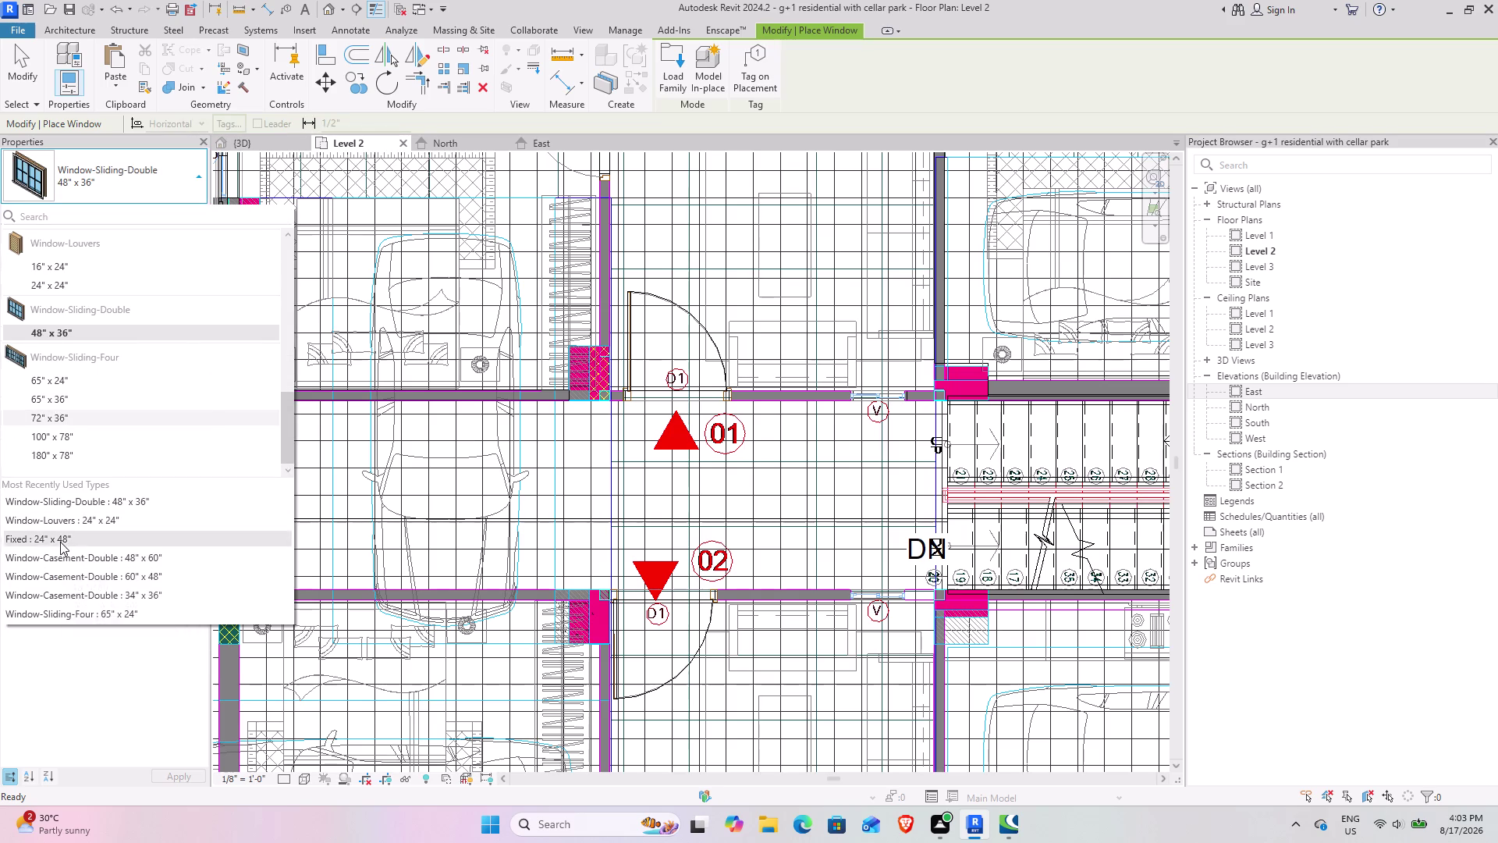
scroll(down, 3)
middle_drag(424, 448, 983, 446)
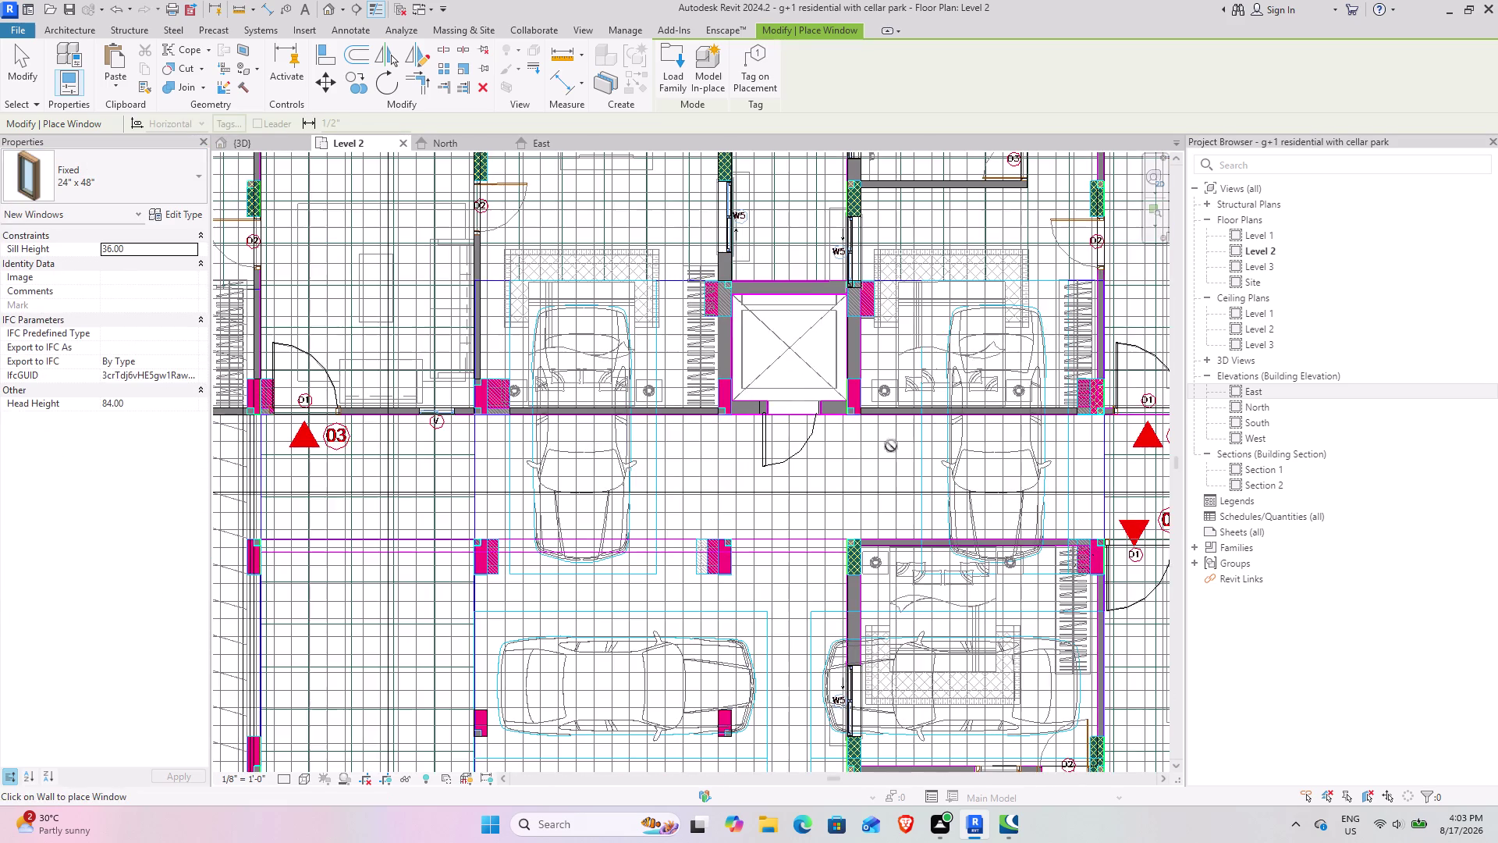
scroll(up, 3)
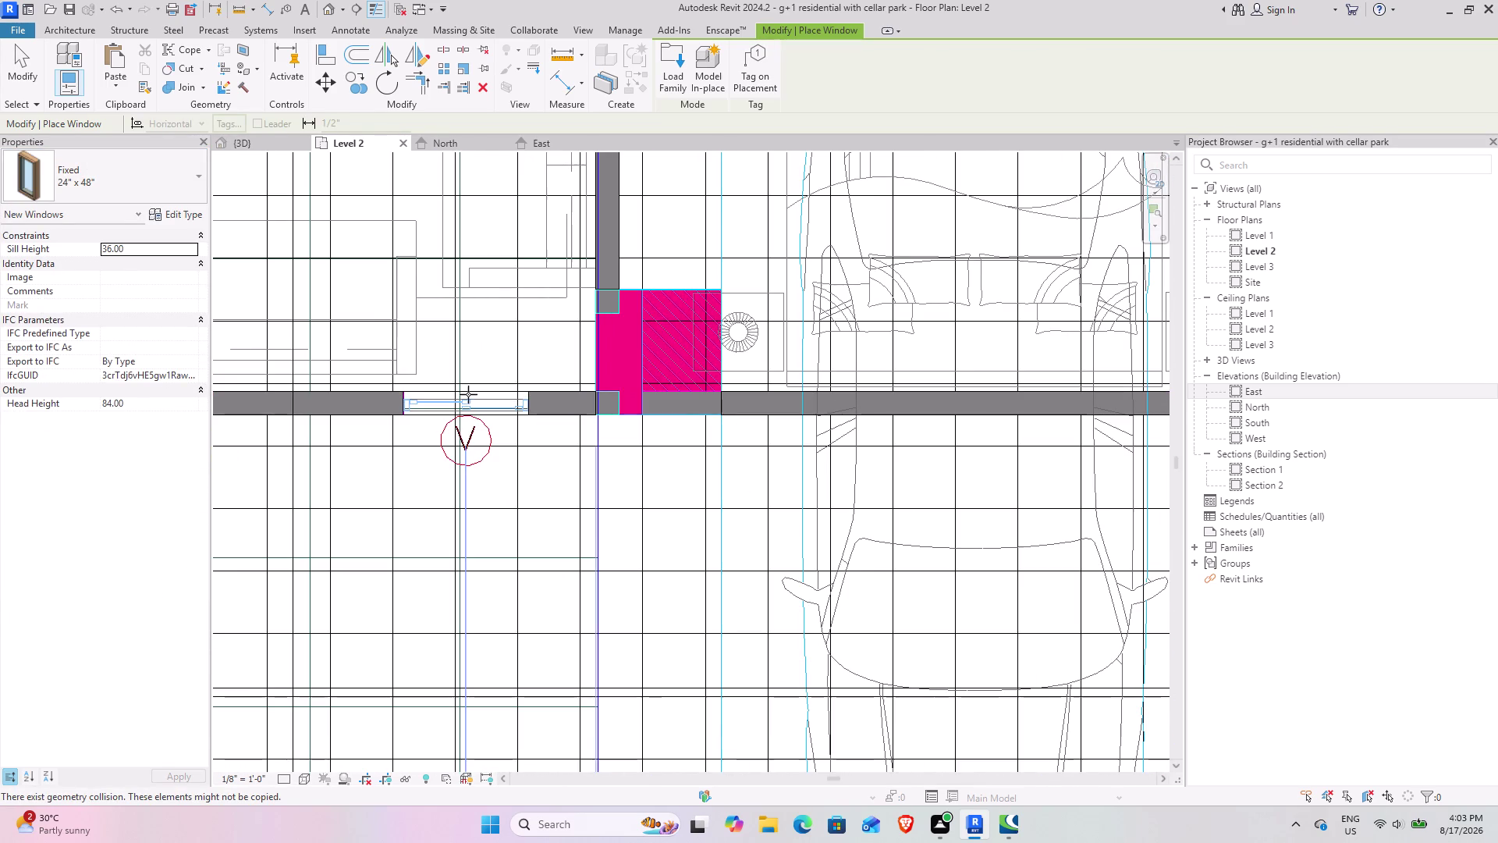
Try to place the fixed window in the wall by the V marker, then end window placement.
scroll(up, 3)
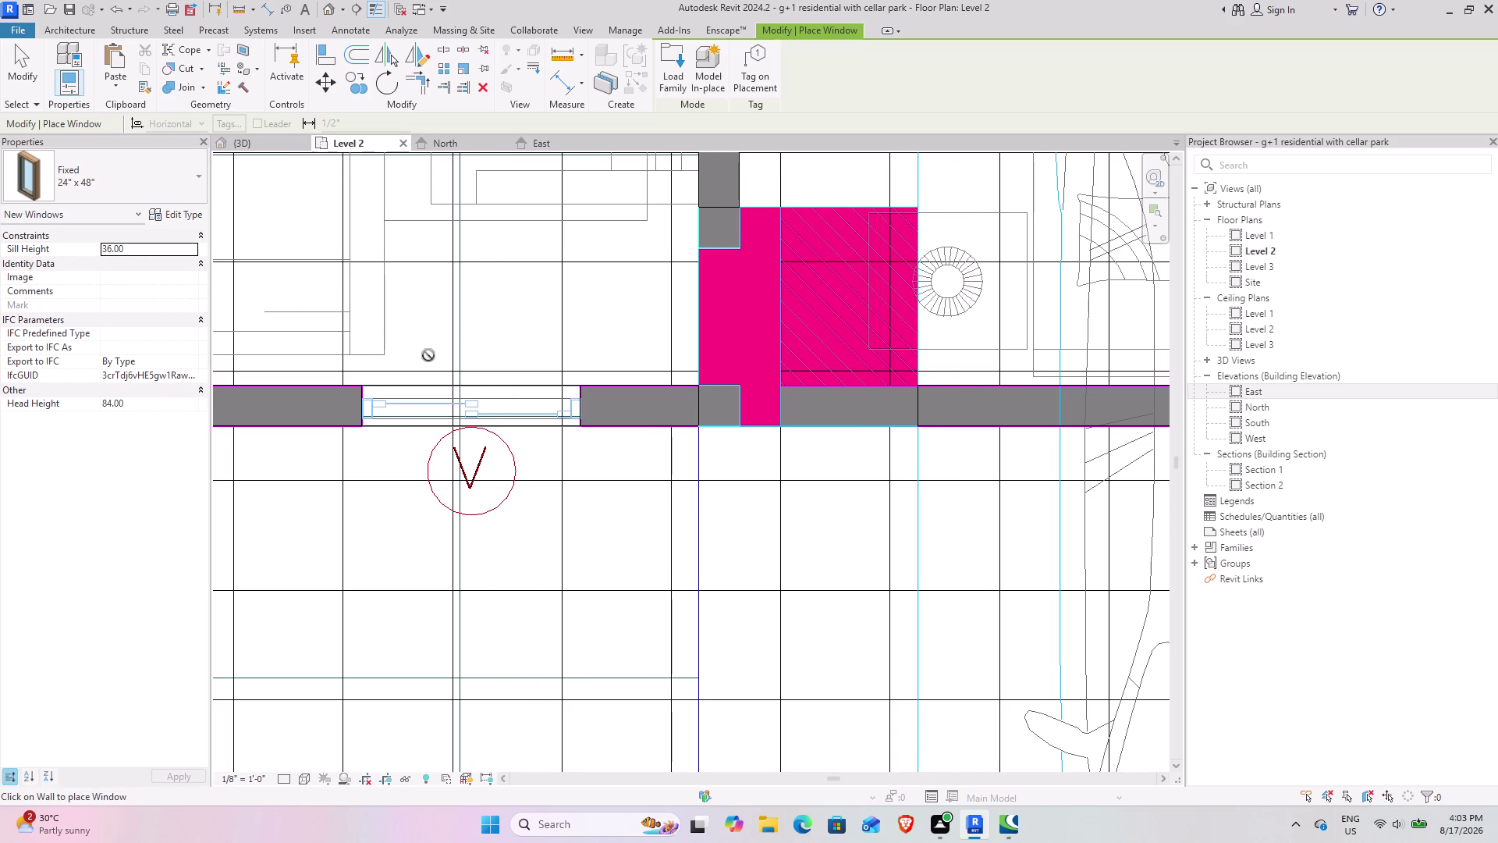
click(310, 783)
click(334, 680)
click(299, 779)
click(328, 698)
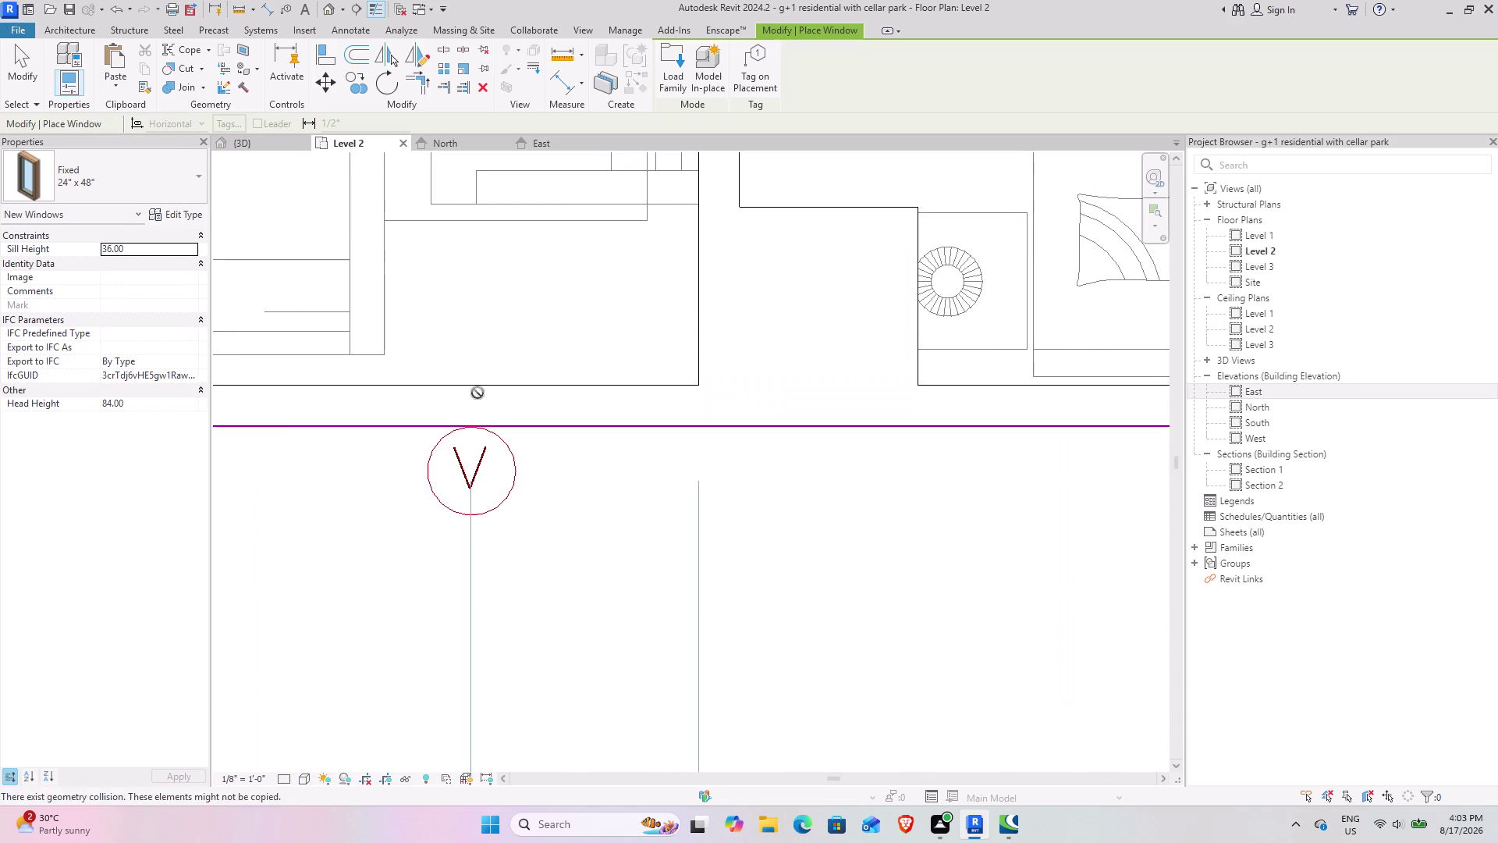
click(304, 781)
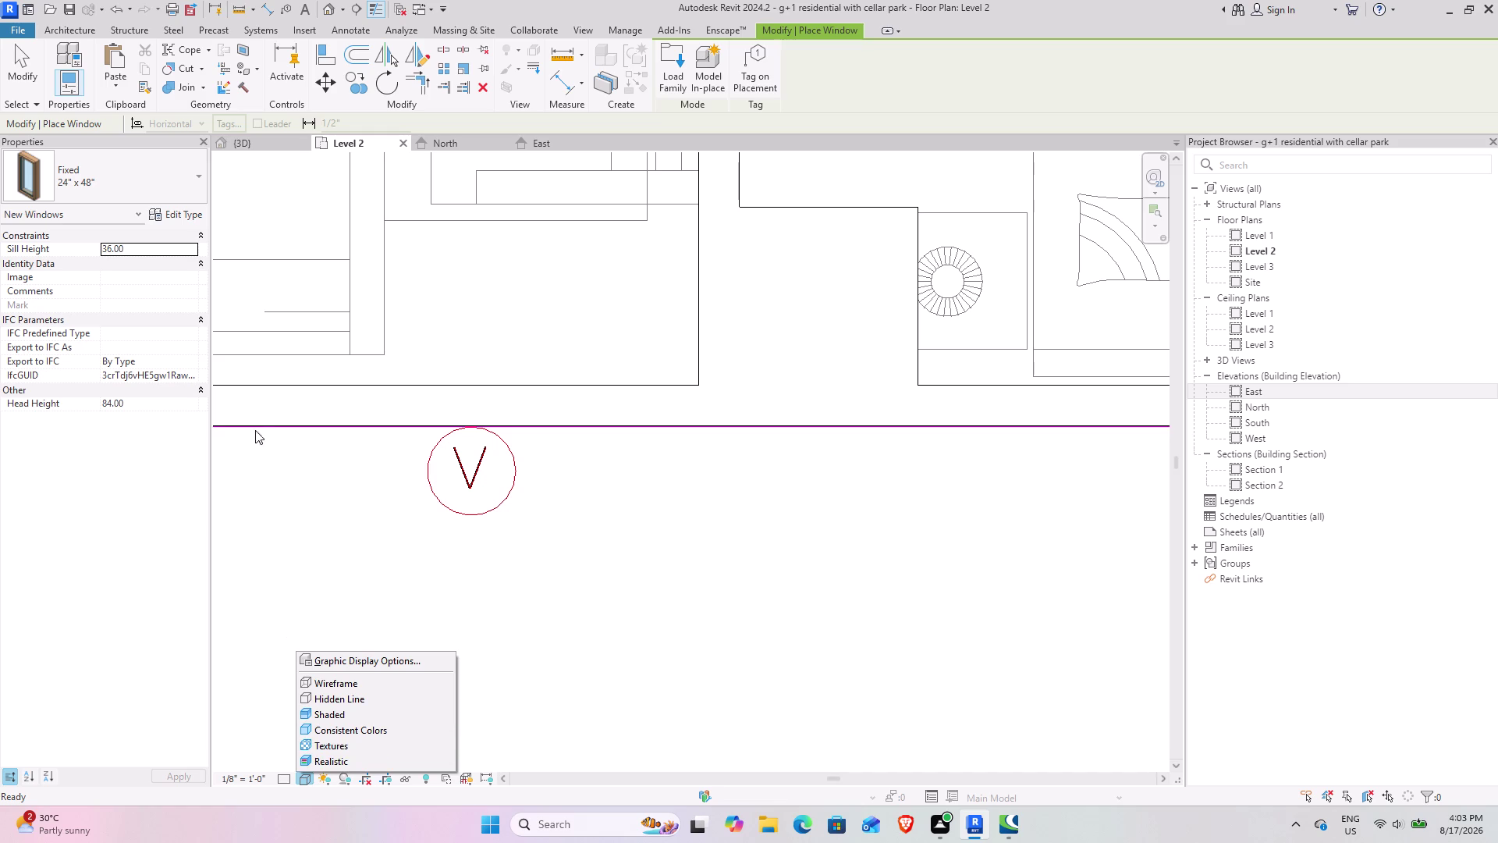
click(24, 77)
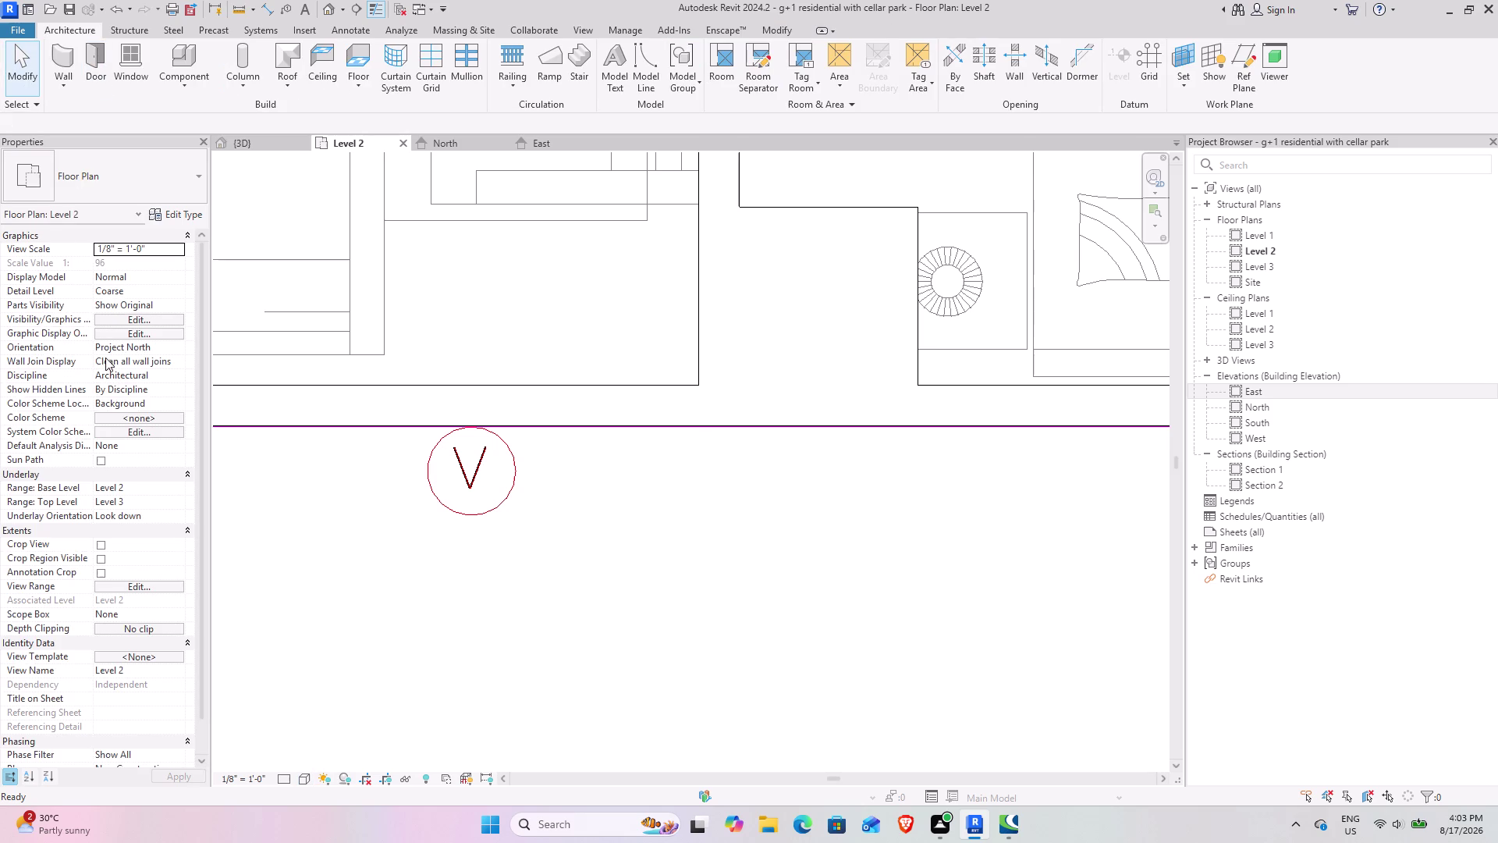
Select and deselect the wall beside the V marker, then open the View Range settings.
scroll(down, 3)
middle_drag(601, 604, 745, 688)
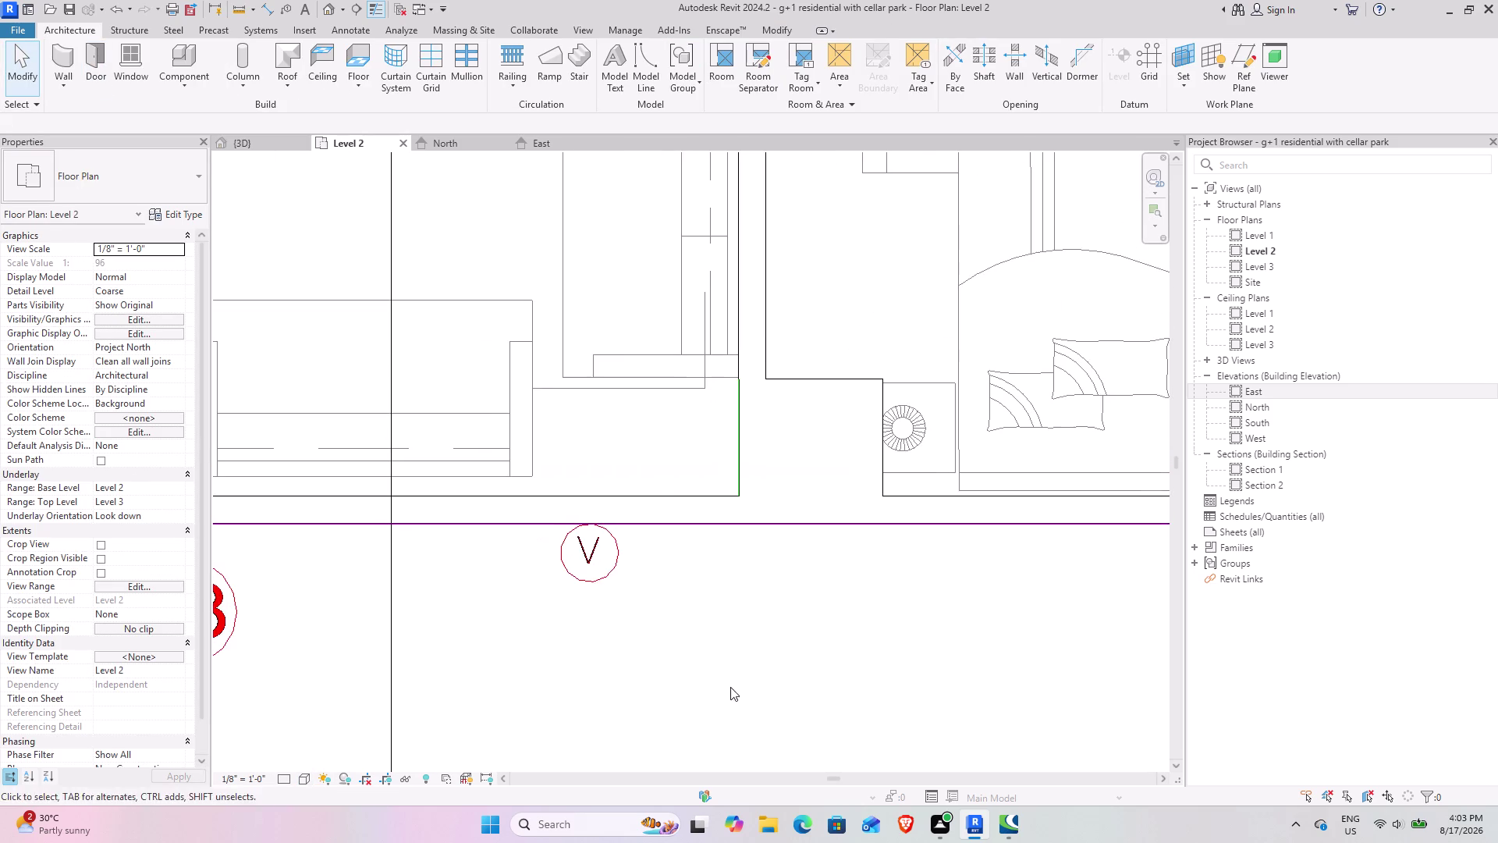
click(569, 509)
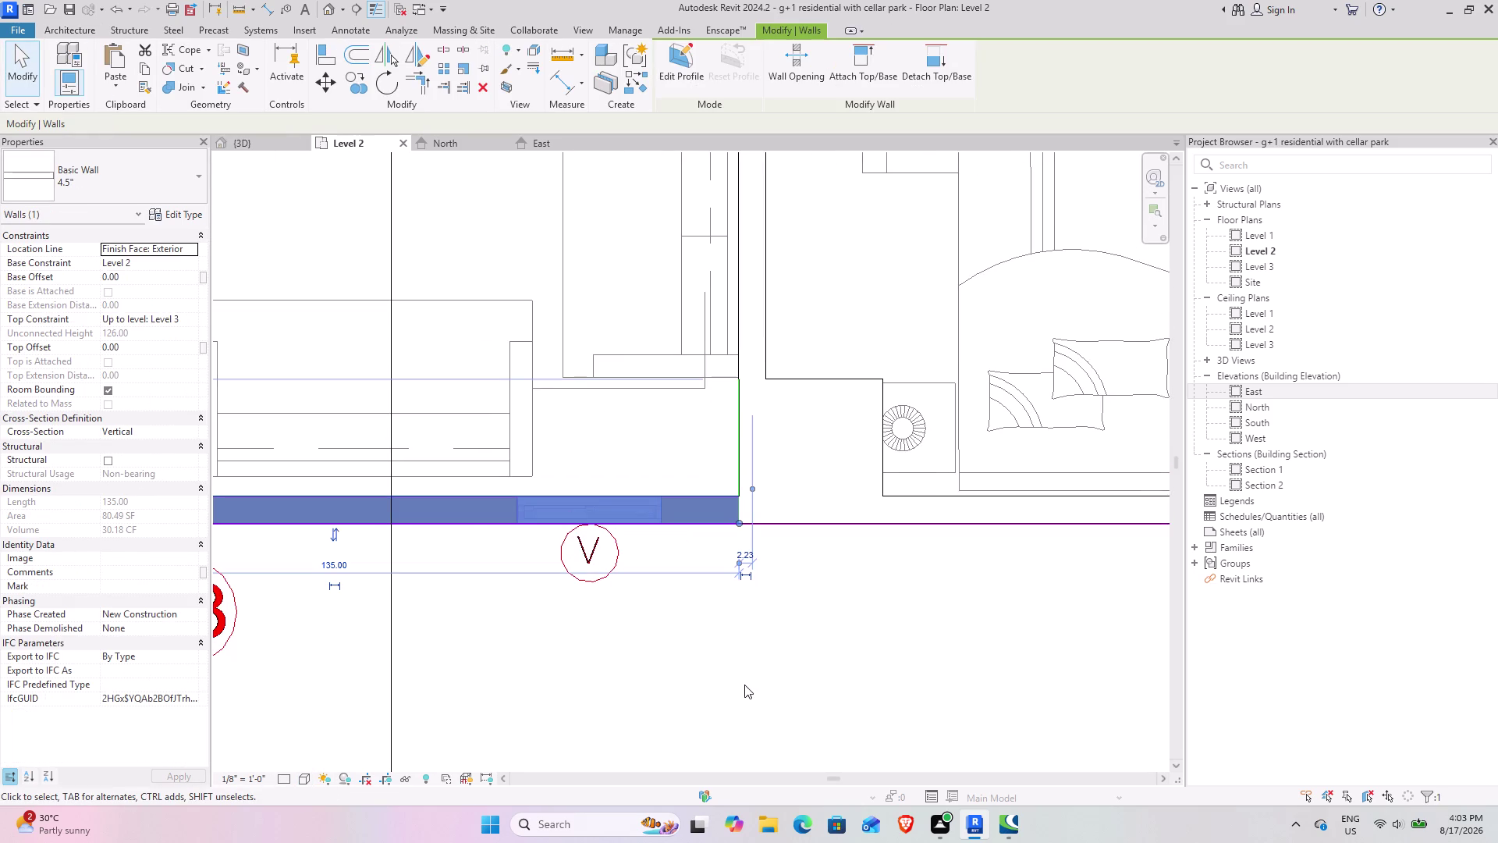
click(643, 616)
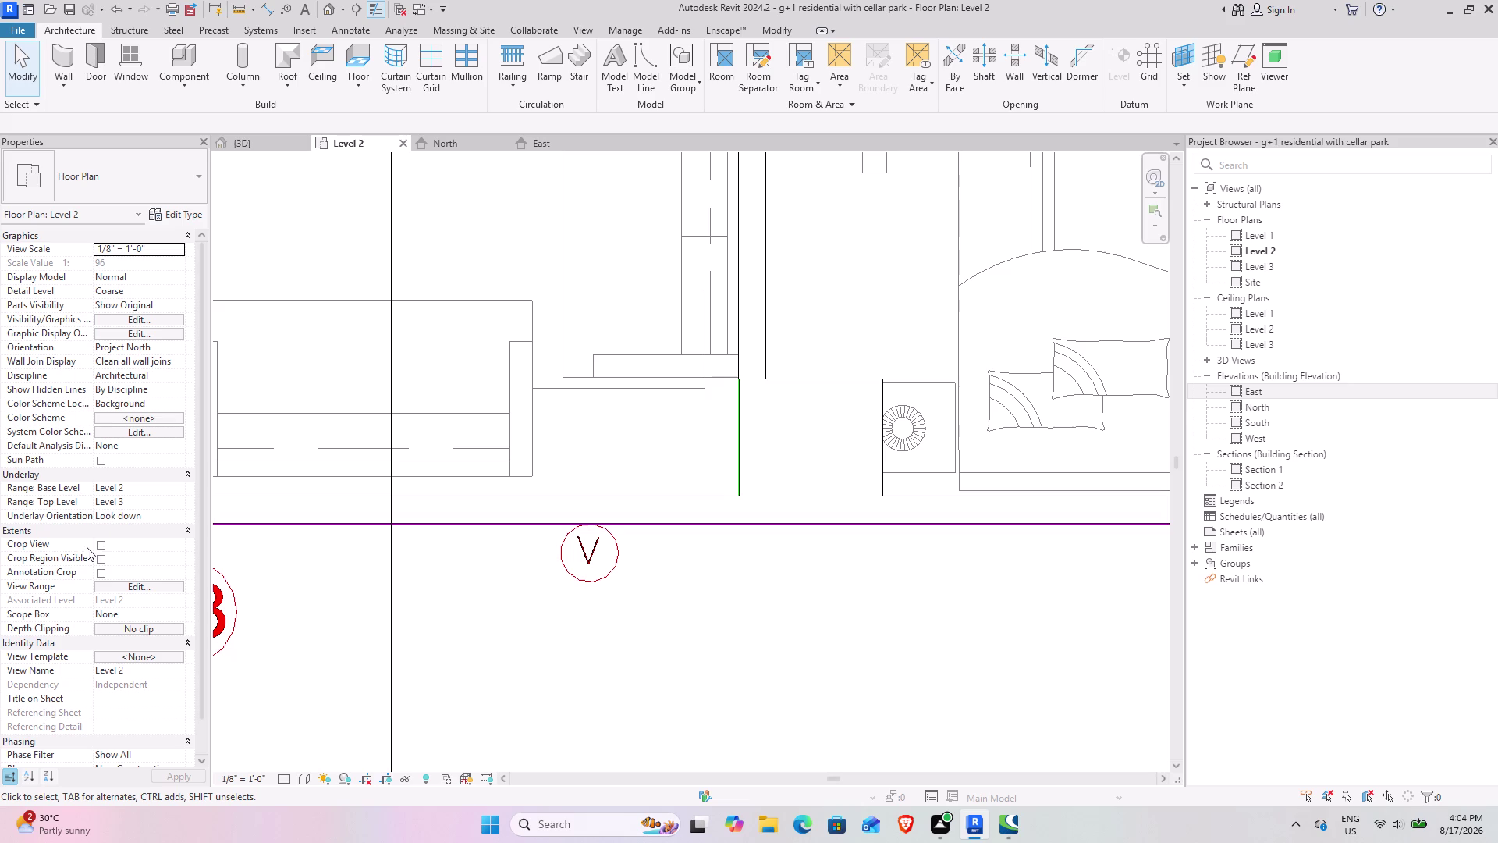
click(162, 585)
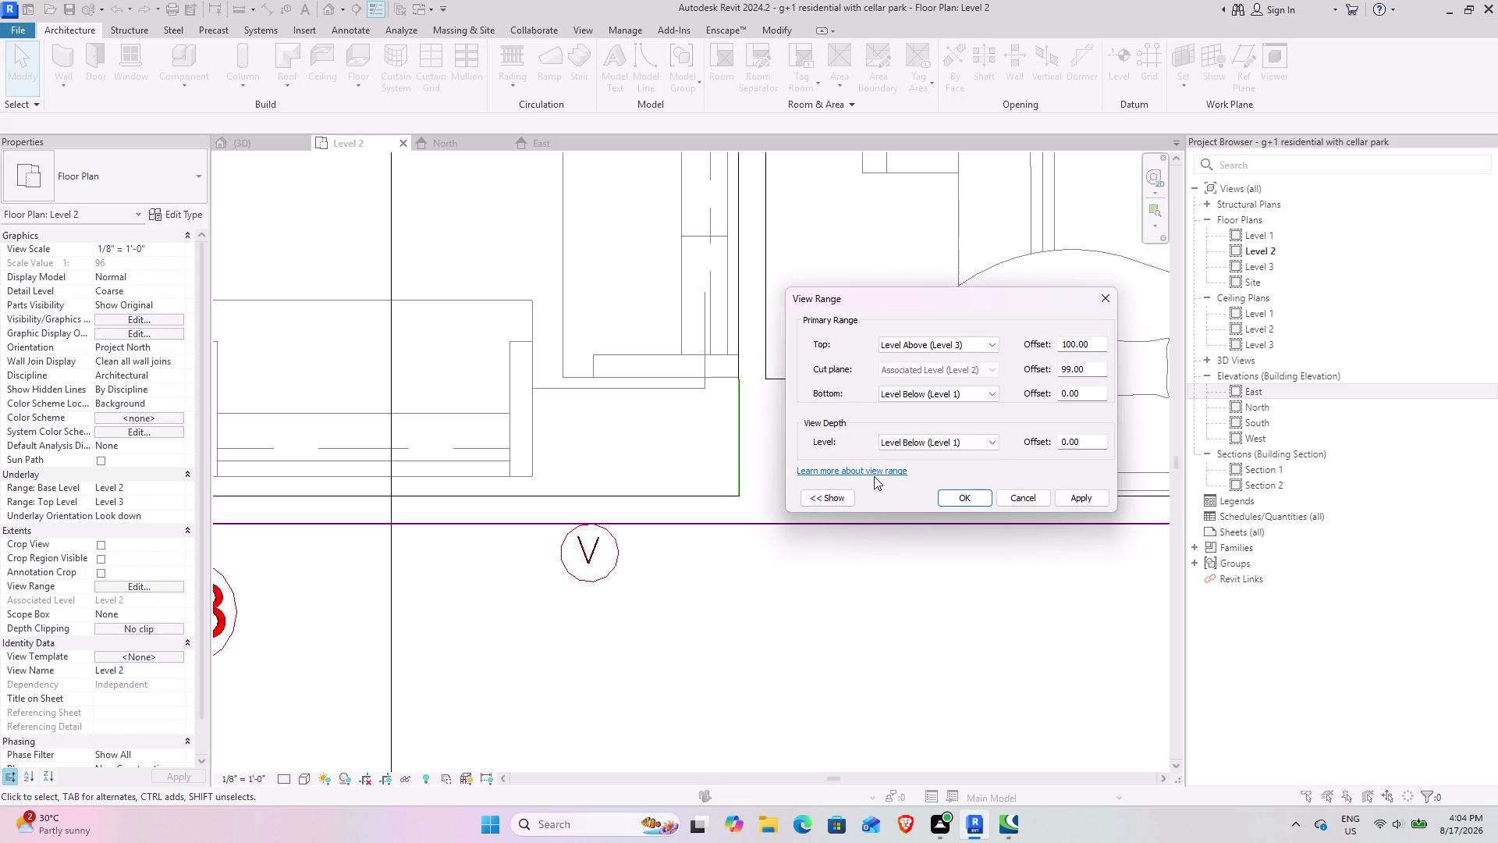
Change the Level 2 View Range cut plane offset from 99 to 6' and confirm.
click(1099, 372)
drag(1096, 371, 1047, 374)
drag(1046, 375, 1039, 375)
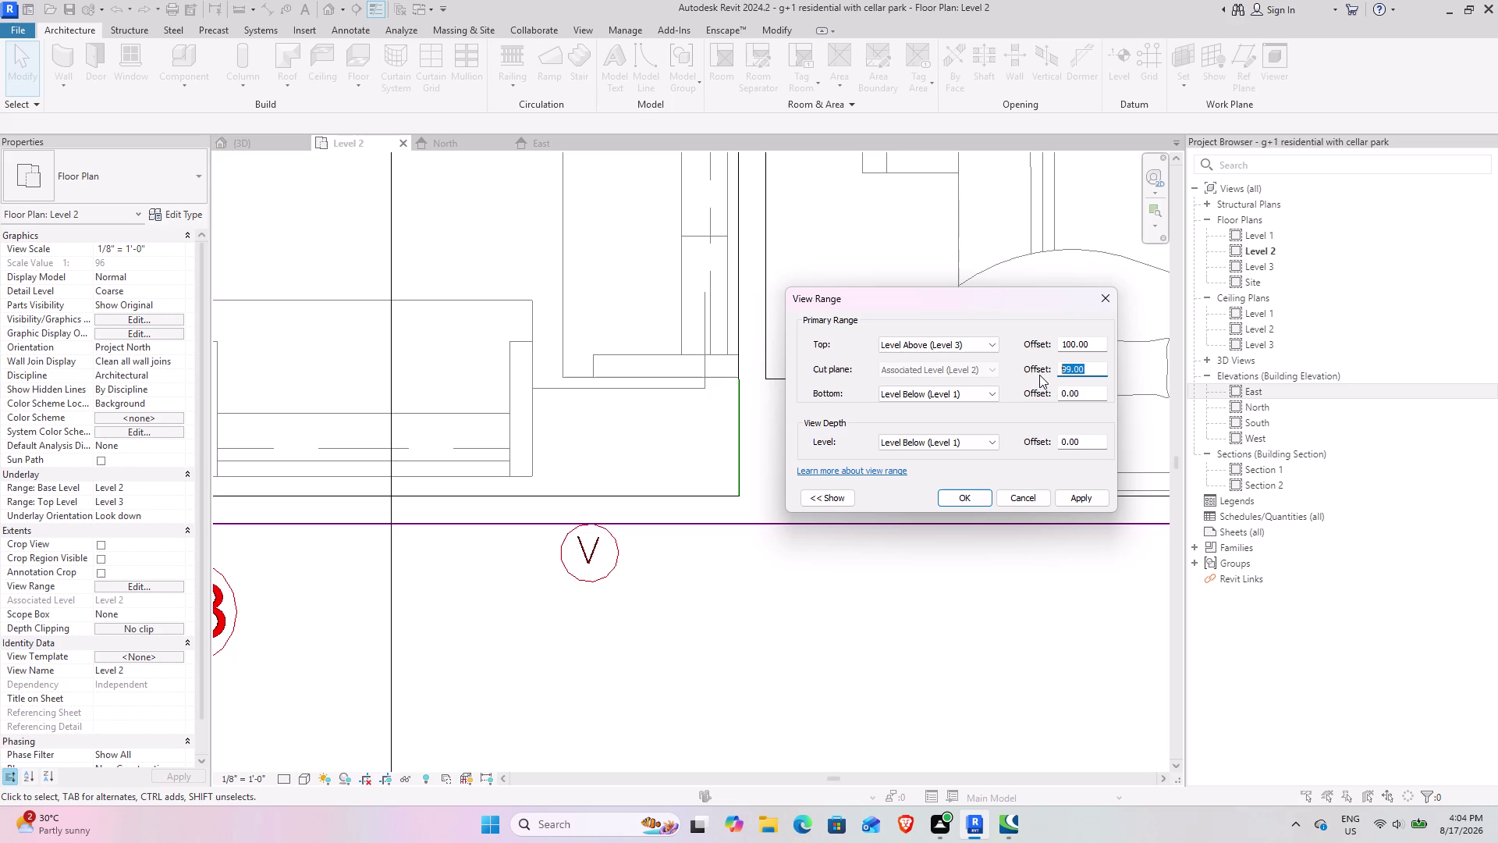
text(6')
key(Return)
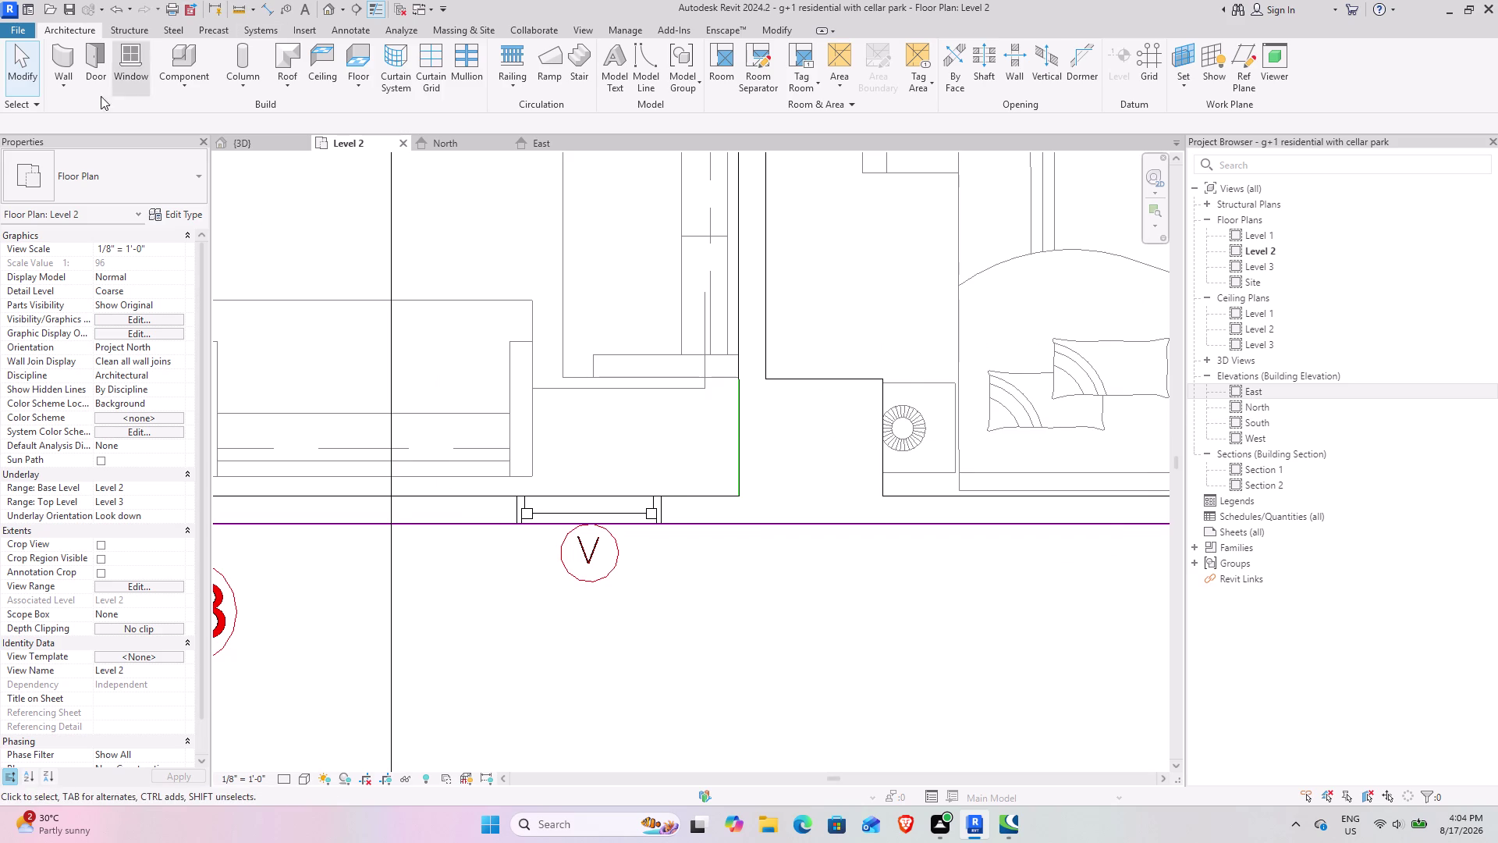
click(127, 62)
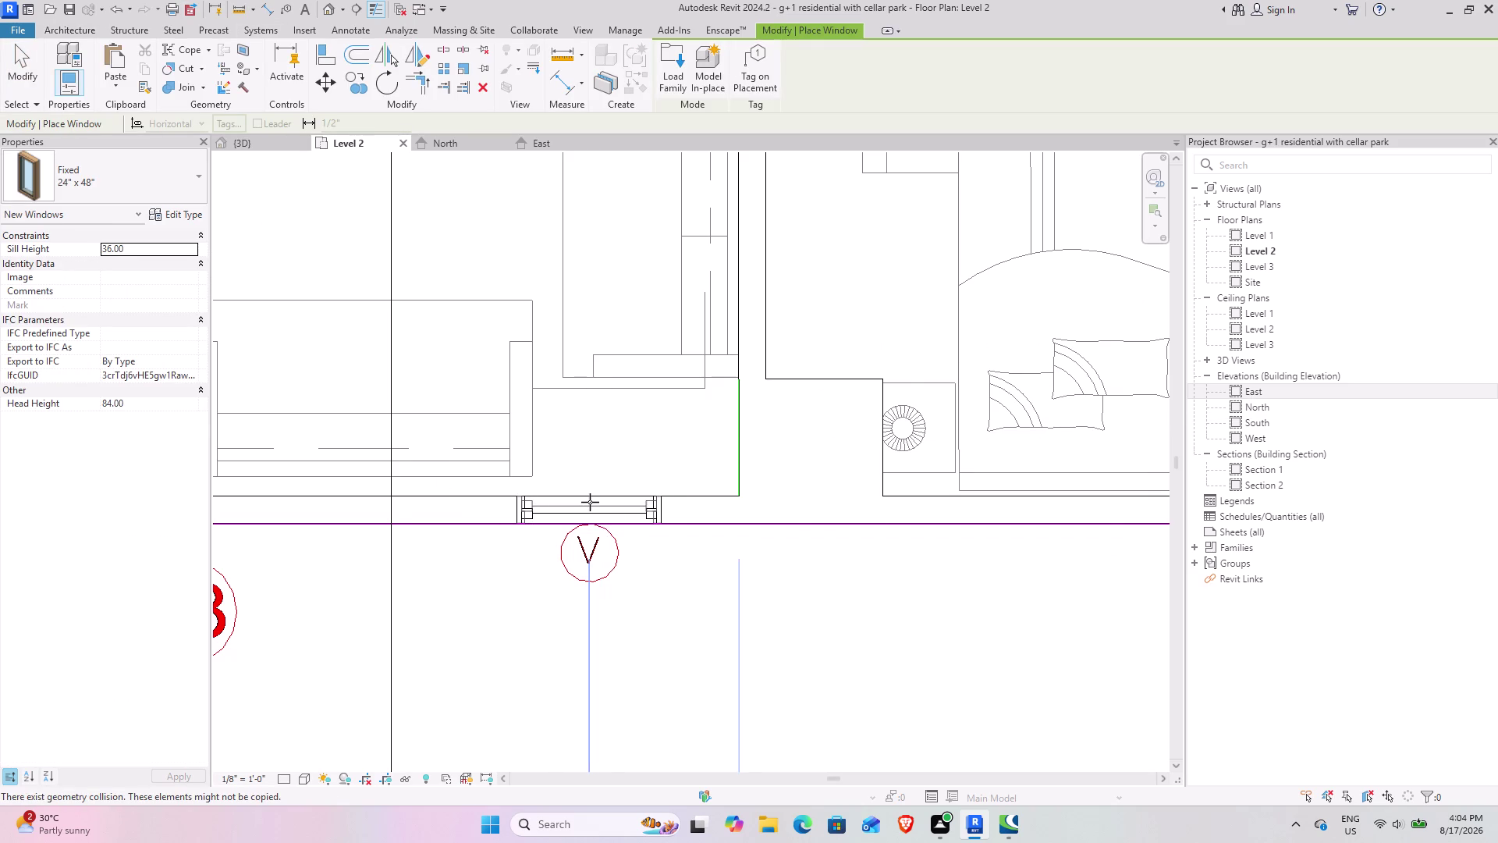
scroll(up, 3)
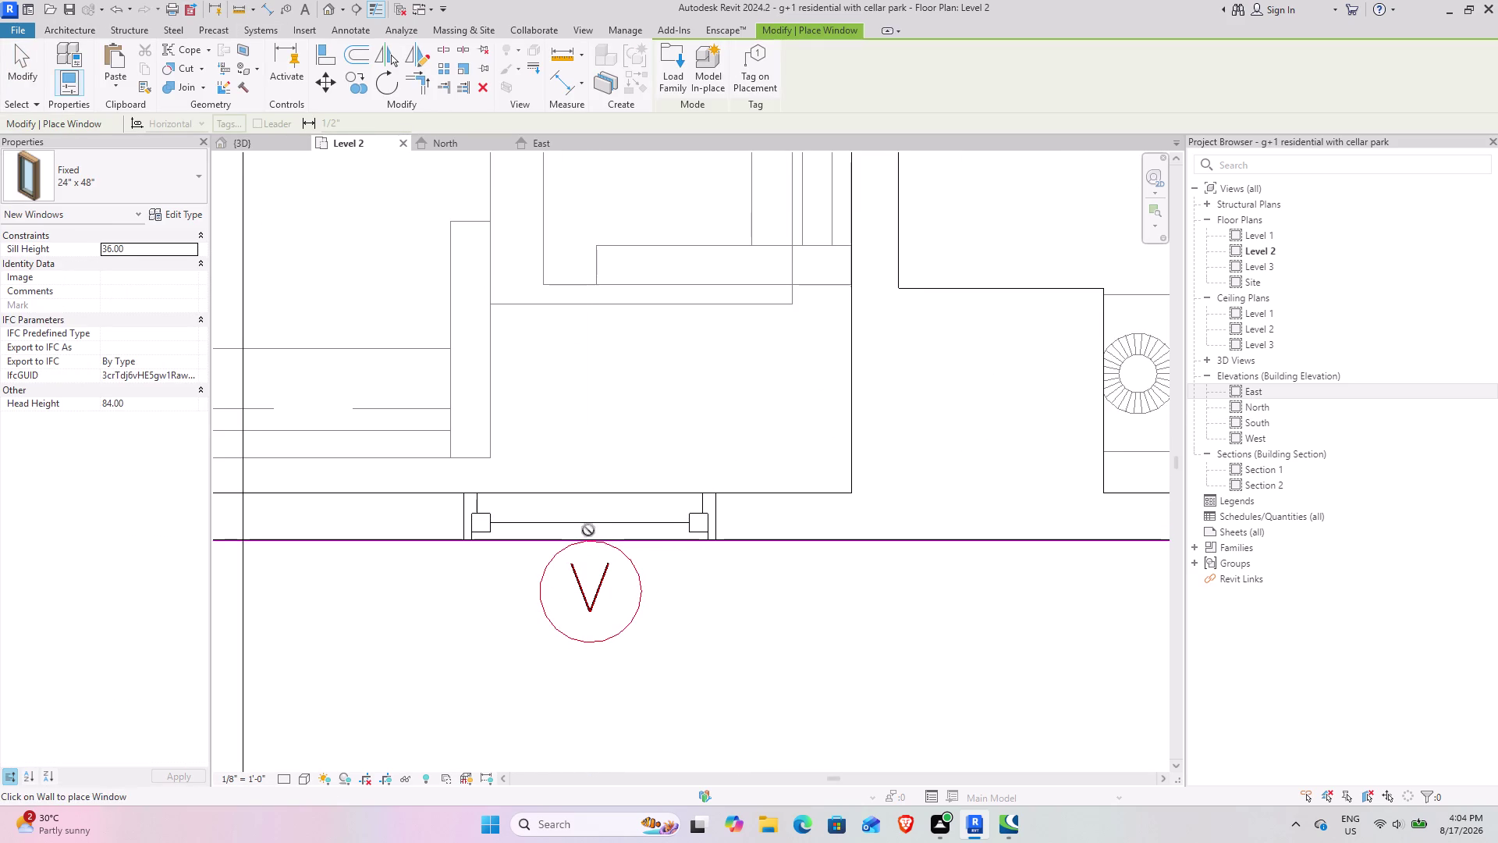
click(18, 62)
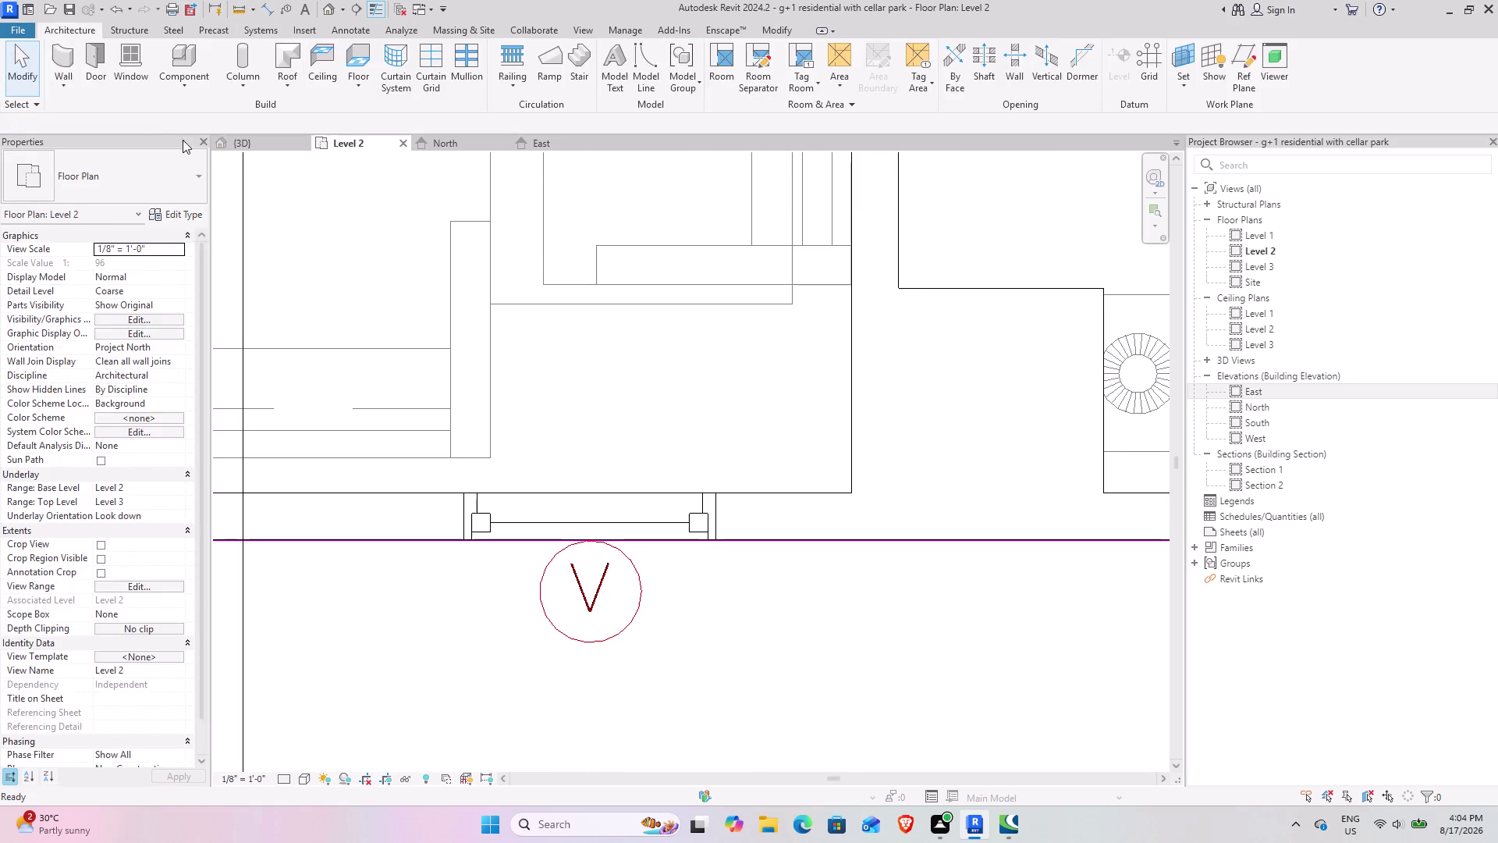
click(248, 149)
middle_drag(789, 583, 641, 583)
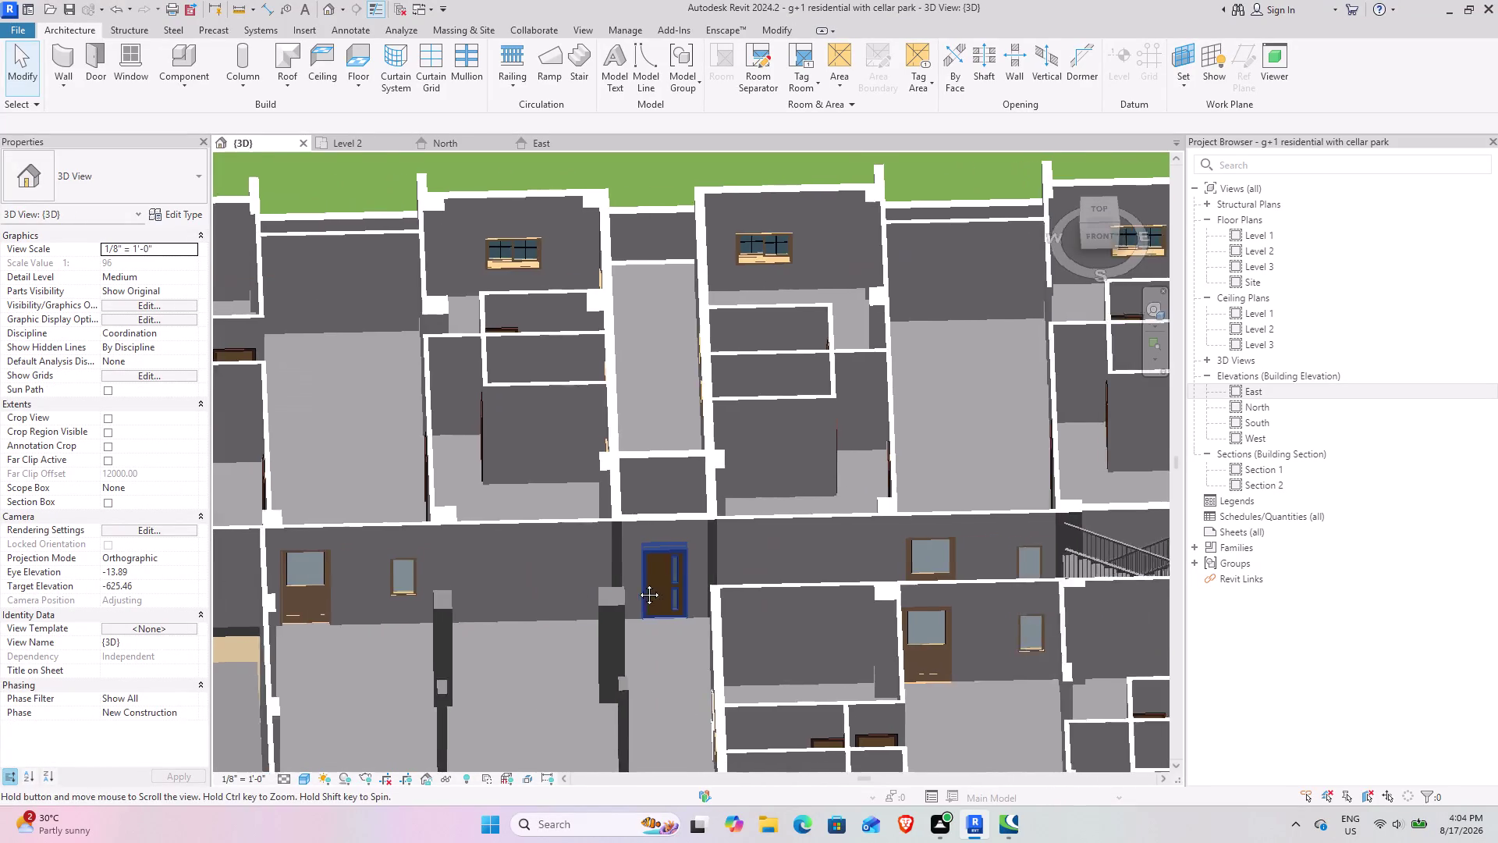
middle_drag(641, 583, 636, 583)
click(346, 138)
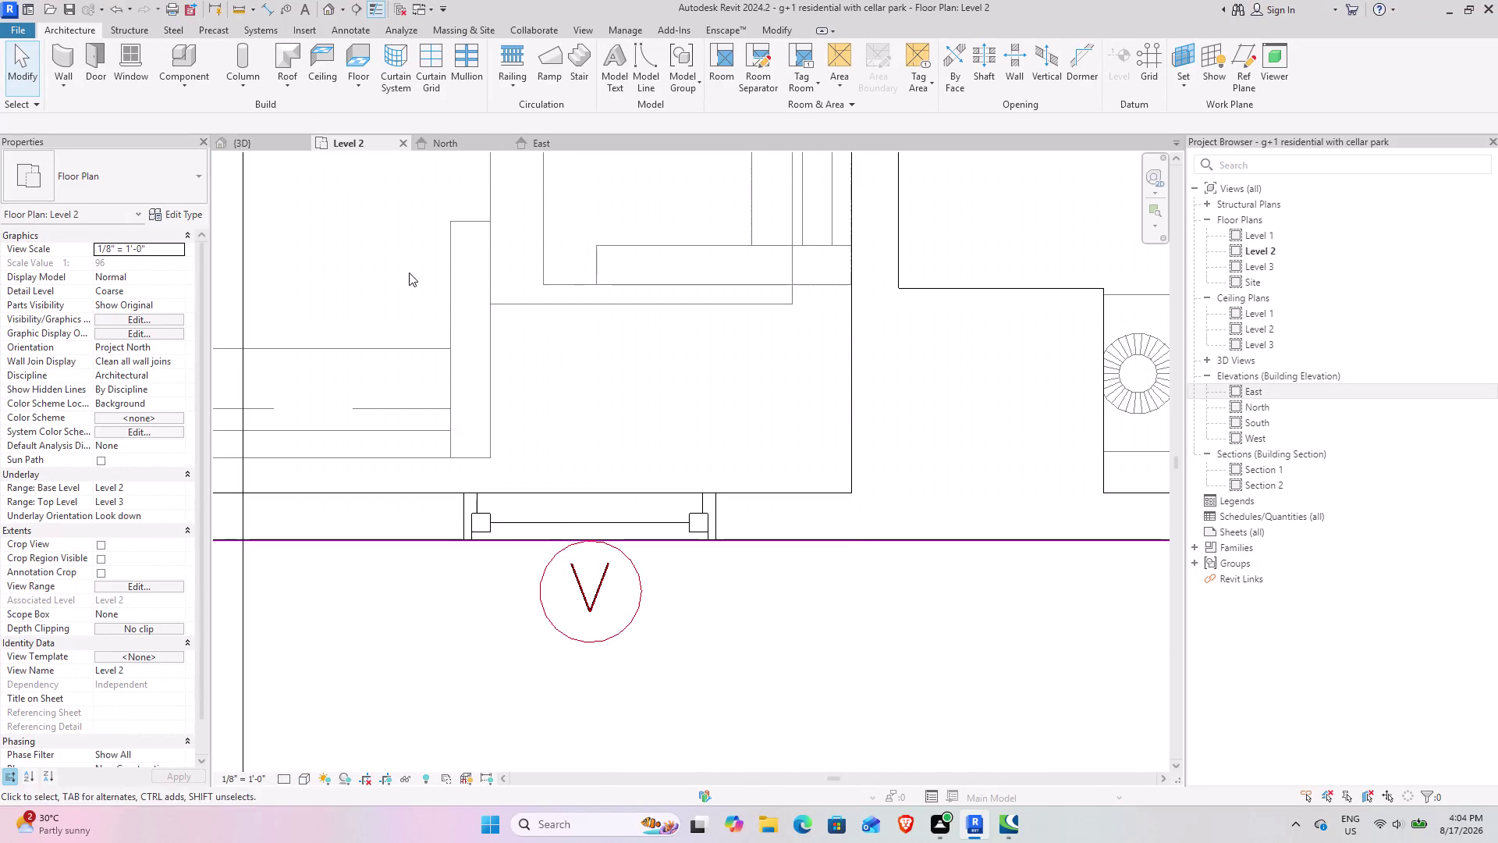
scroll(down, 3)
middle_drag(717, 486, 384, 499)
scroll(down, 3)
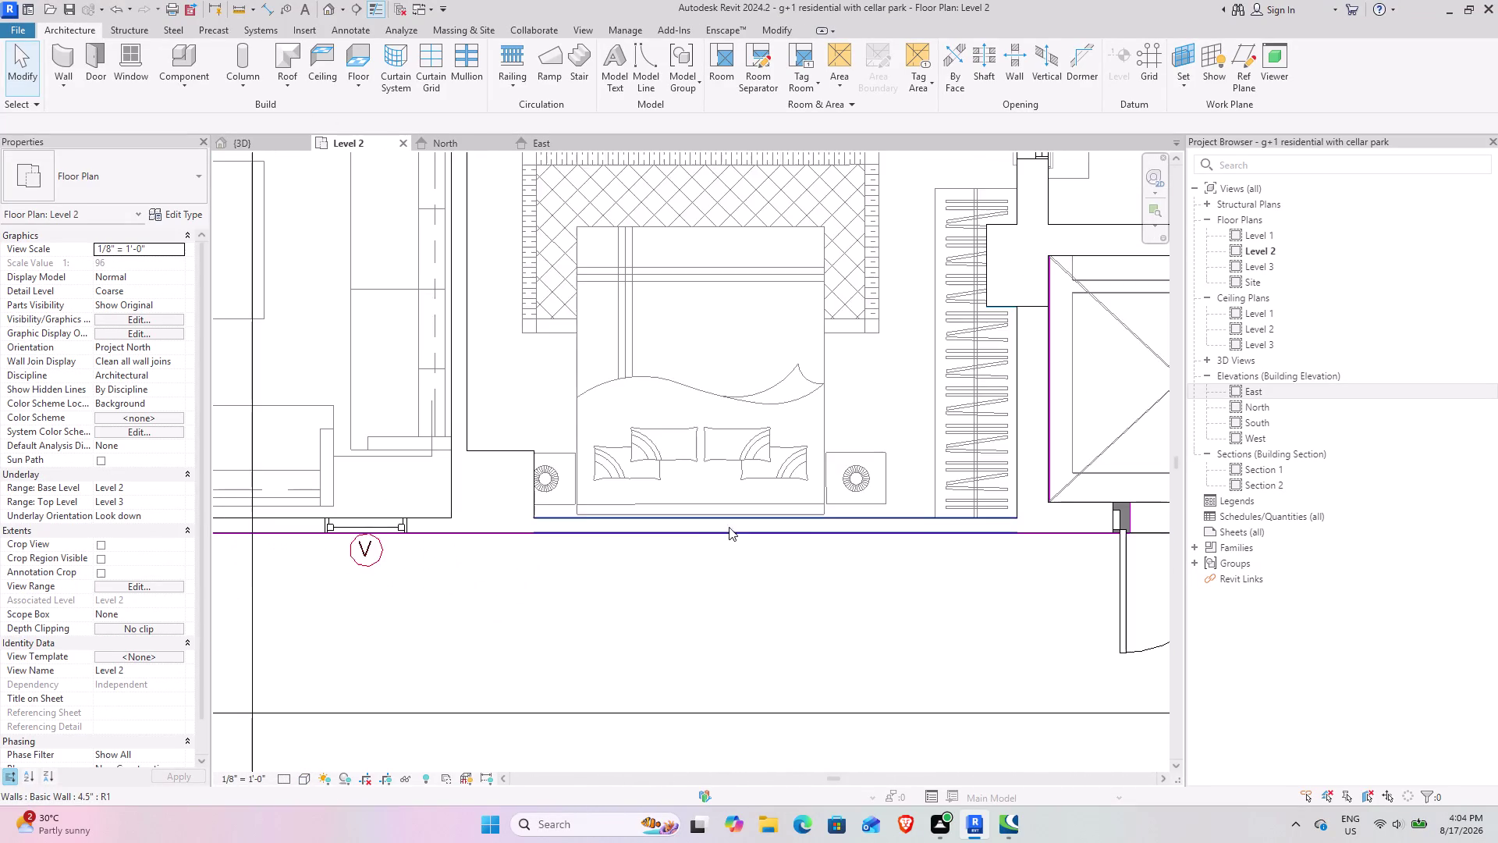
middle_drag(720, 523, 542, 590)
scroll(down, 3)
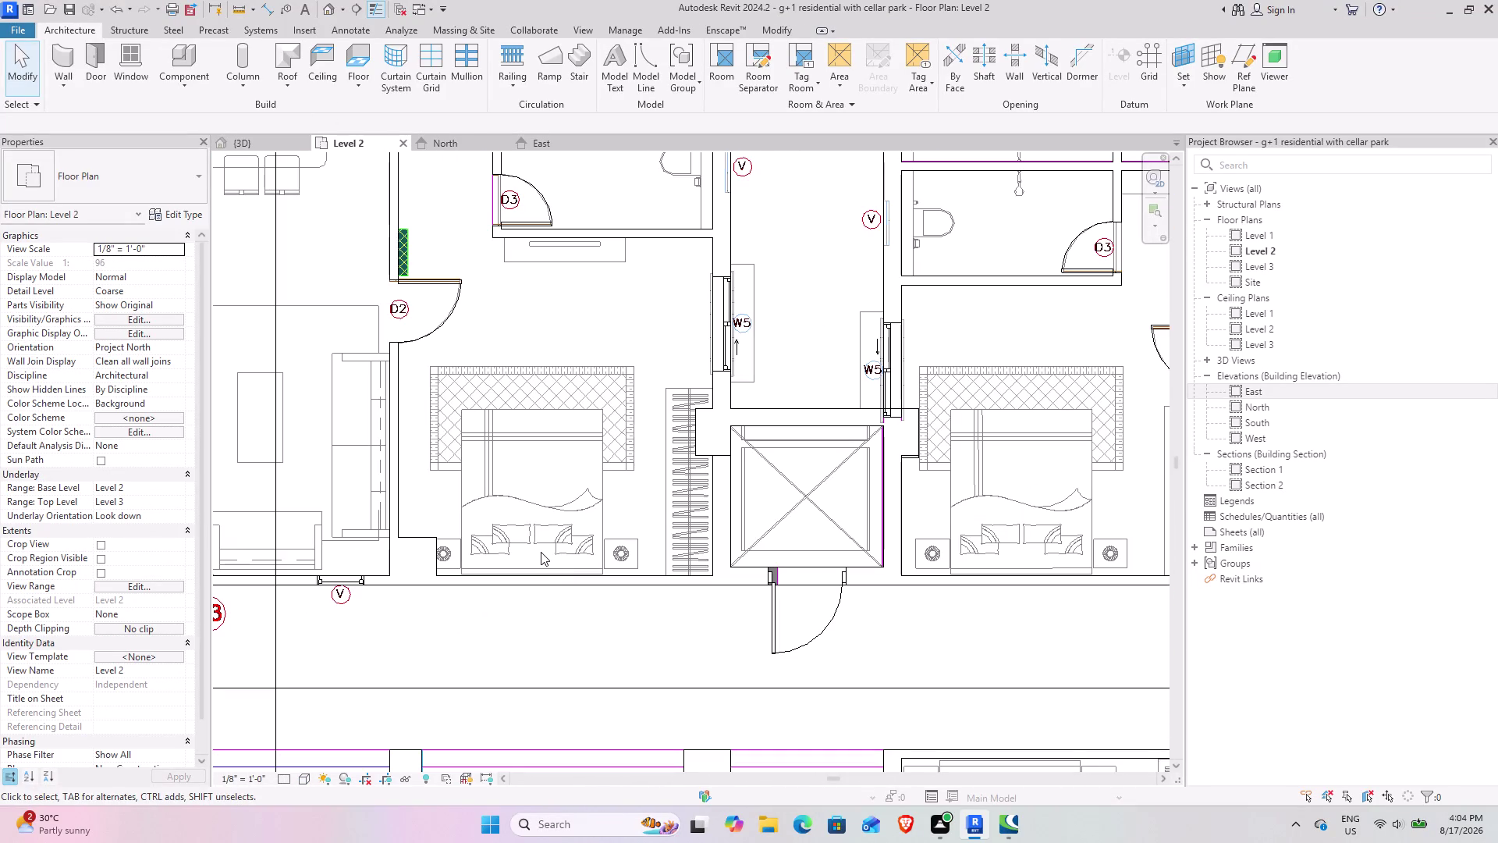
middle_drag(449, 392, 855, 522)
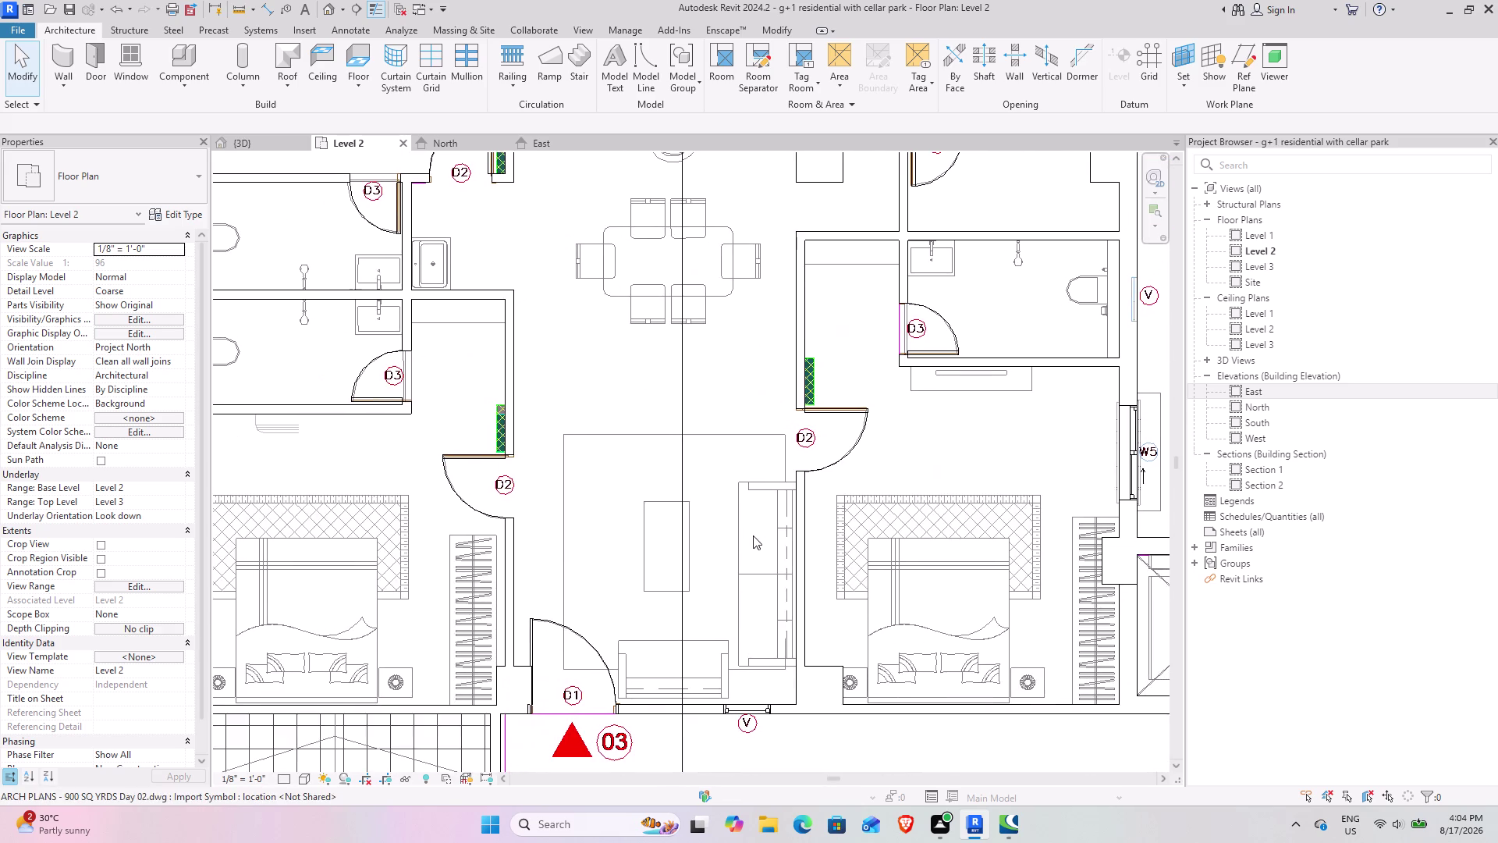
scroll(down, 3)
scroll(up, 3)
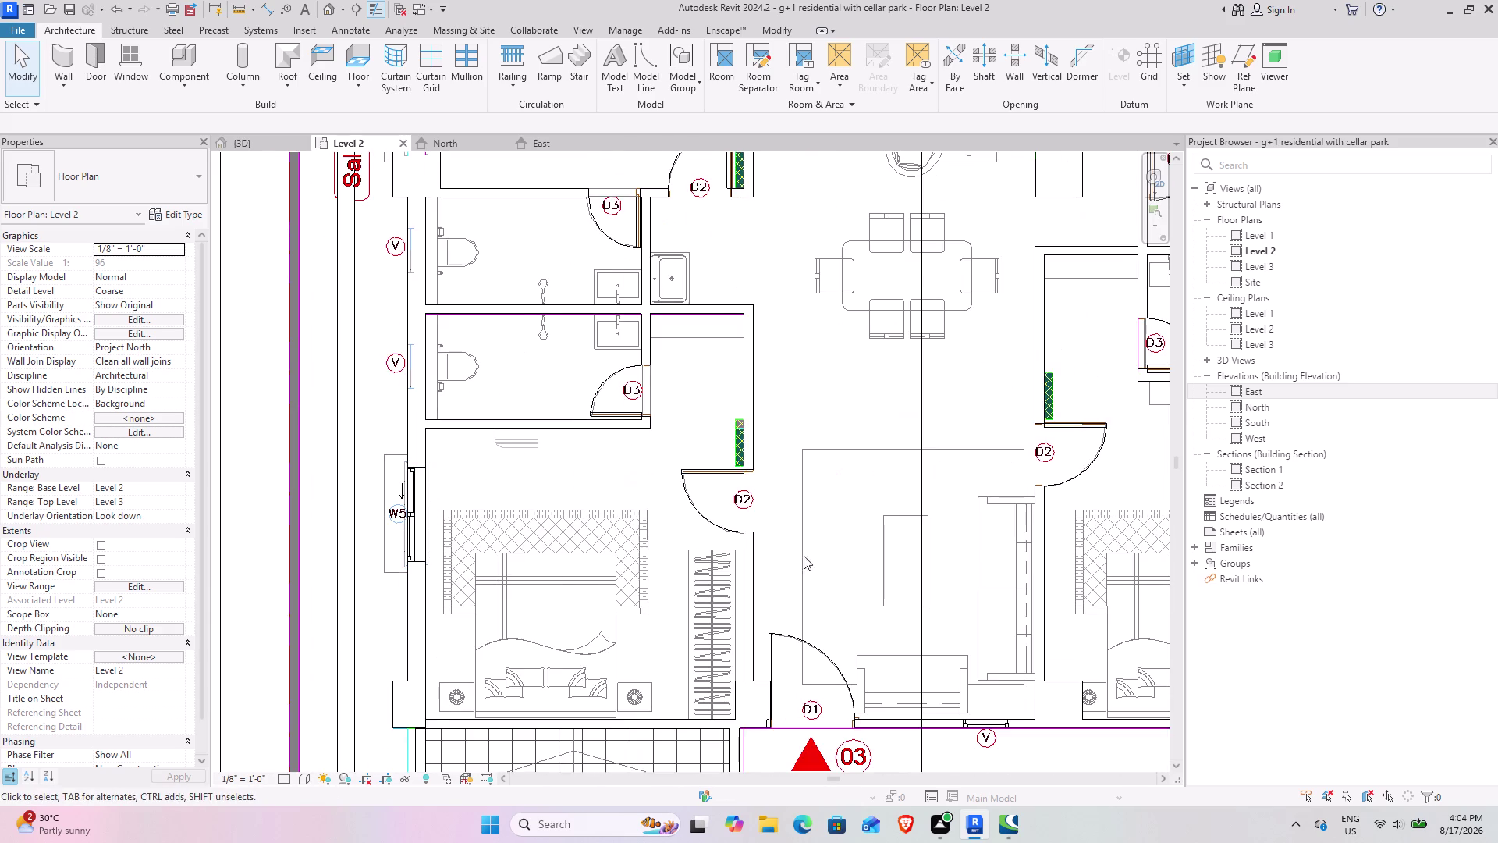
middle_drag(904, 533, 797, 600)
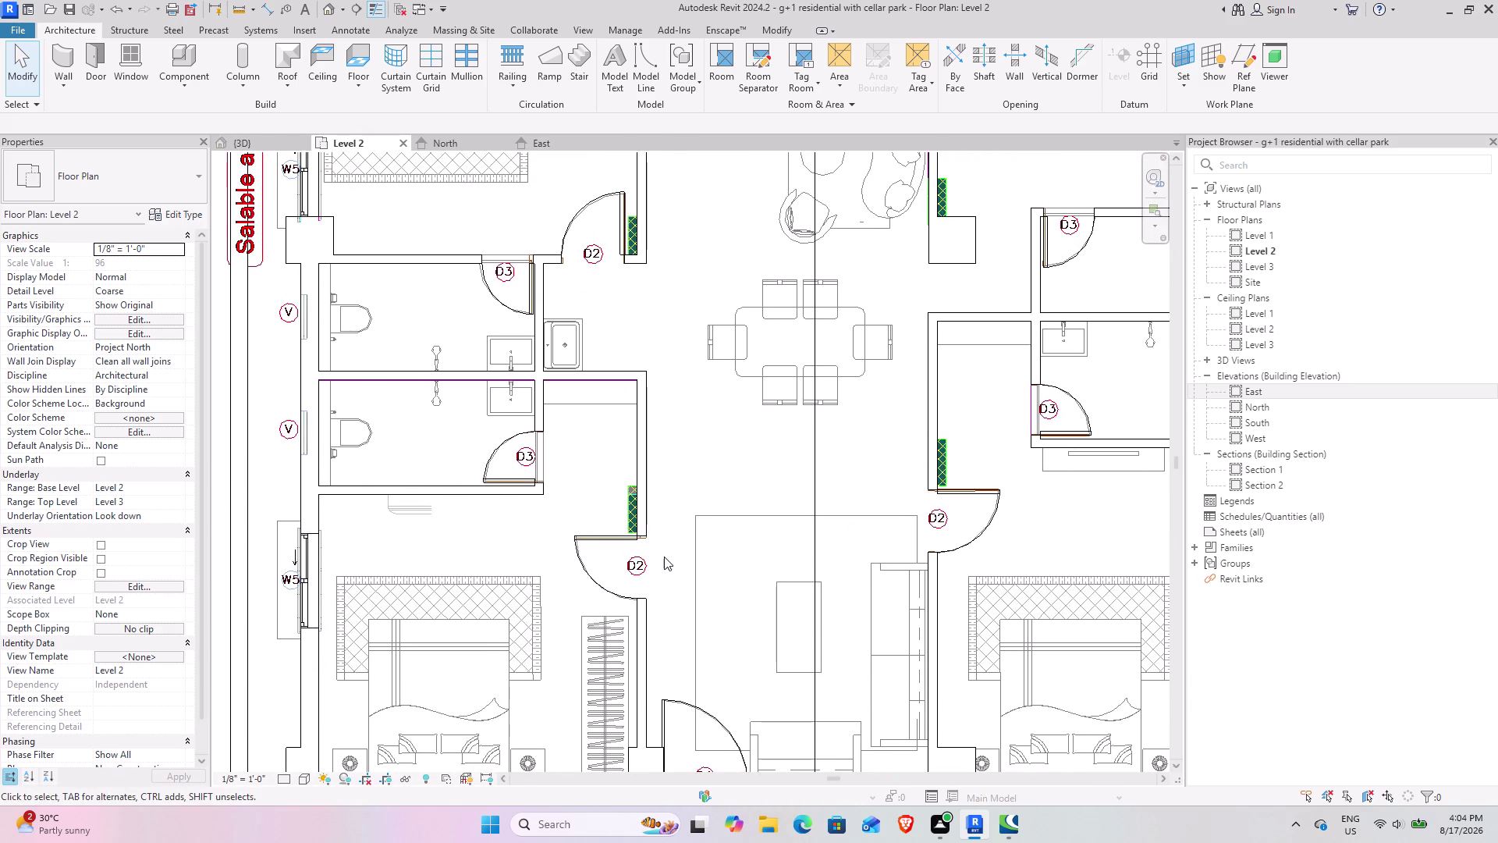
scroll(down, 3)
middle_drag(869, 552, 741, 535)
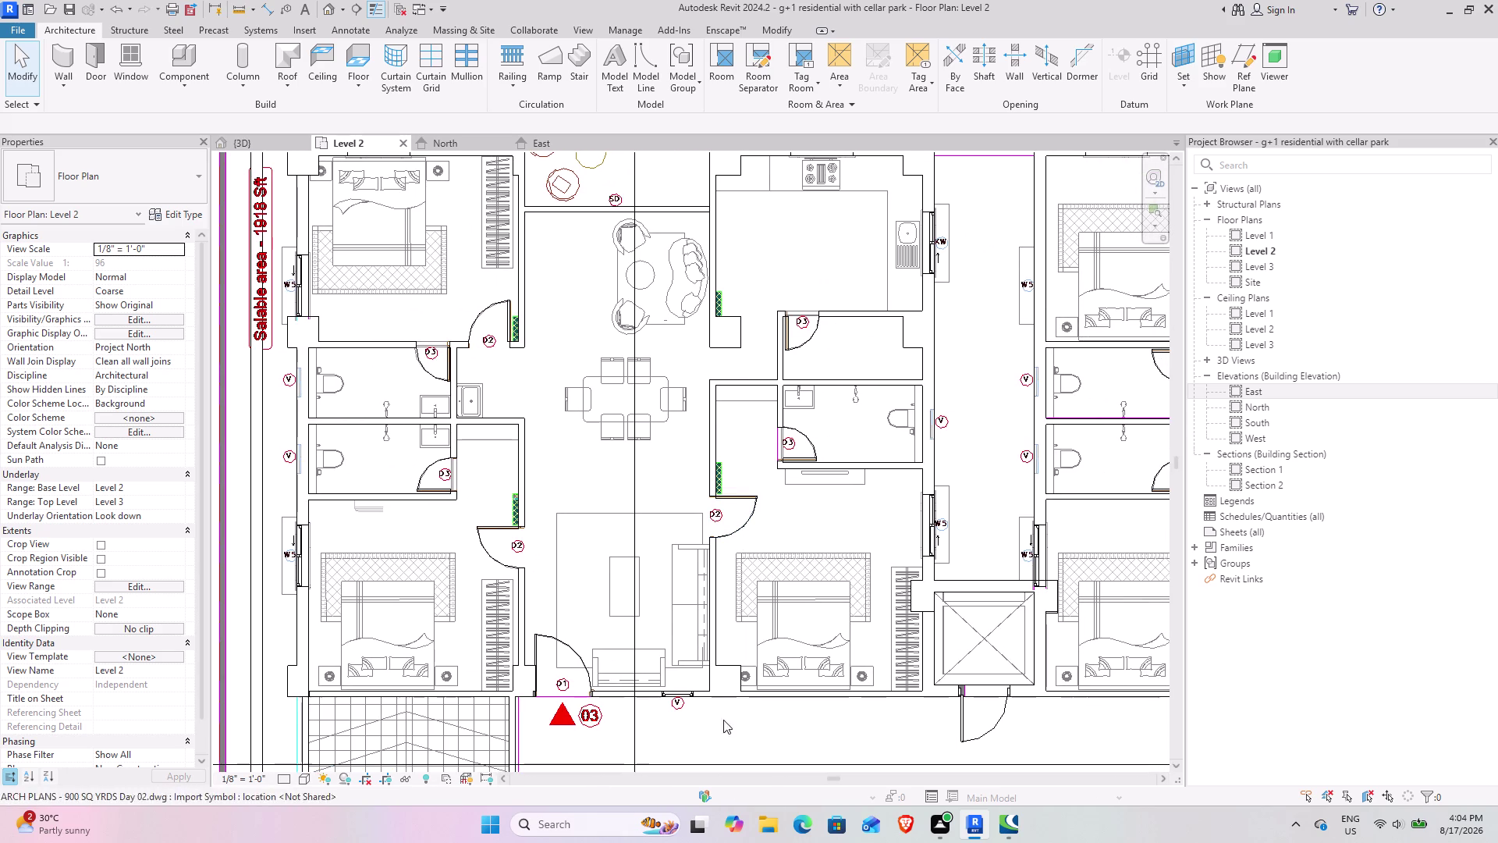
scroll(up, 3)
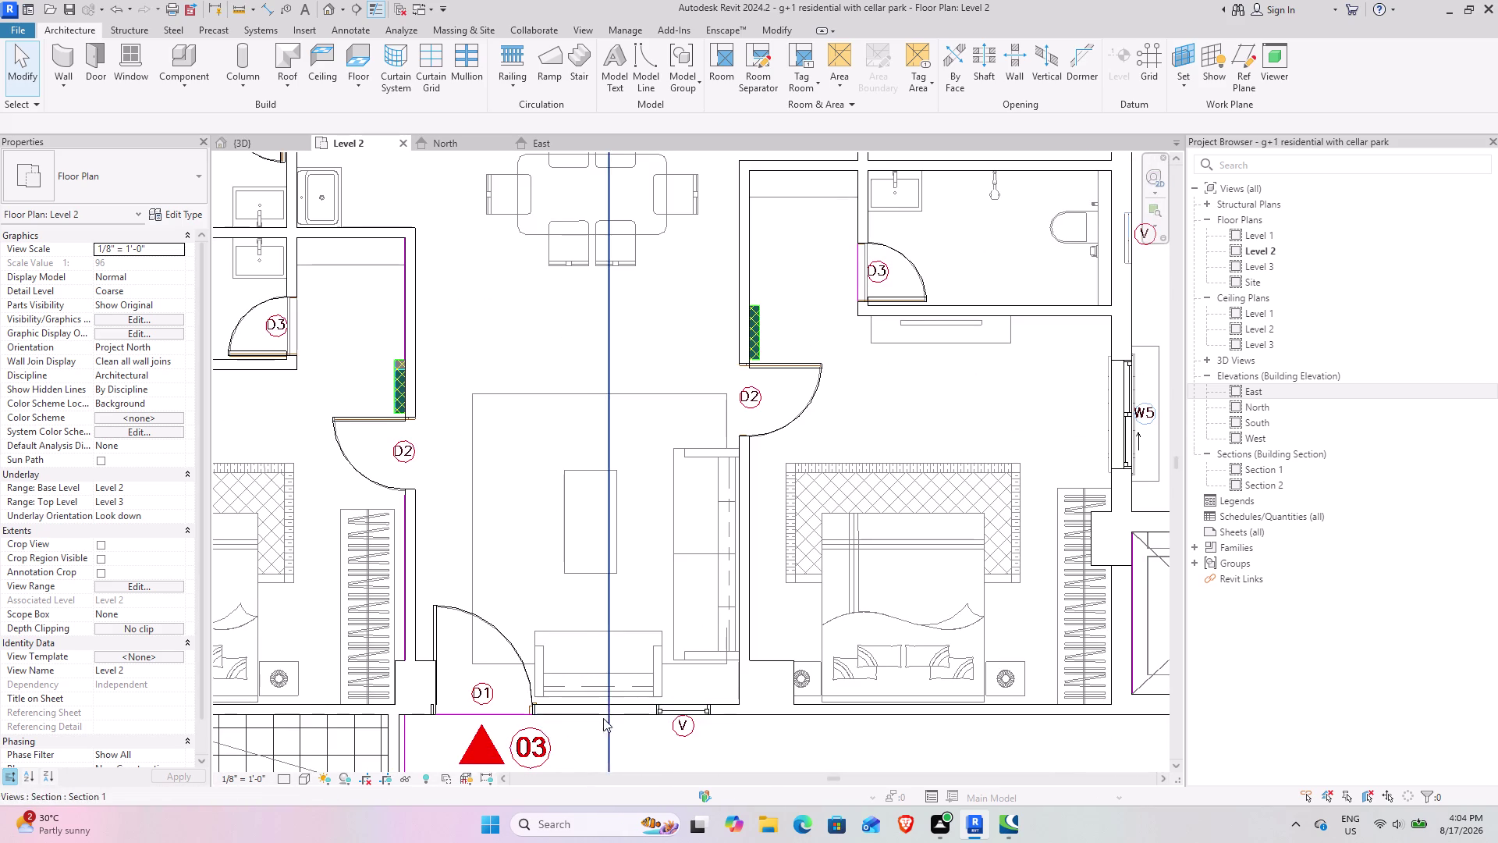
middle_drag(598, 704, 663, 684)
scroll(up, 3)
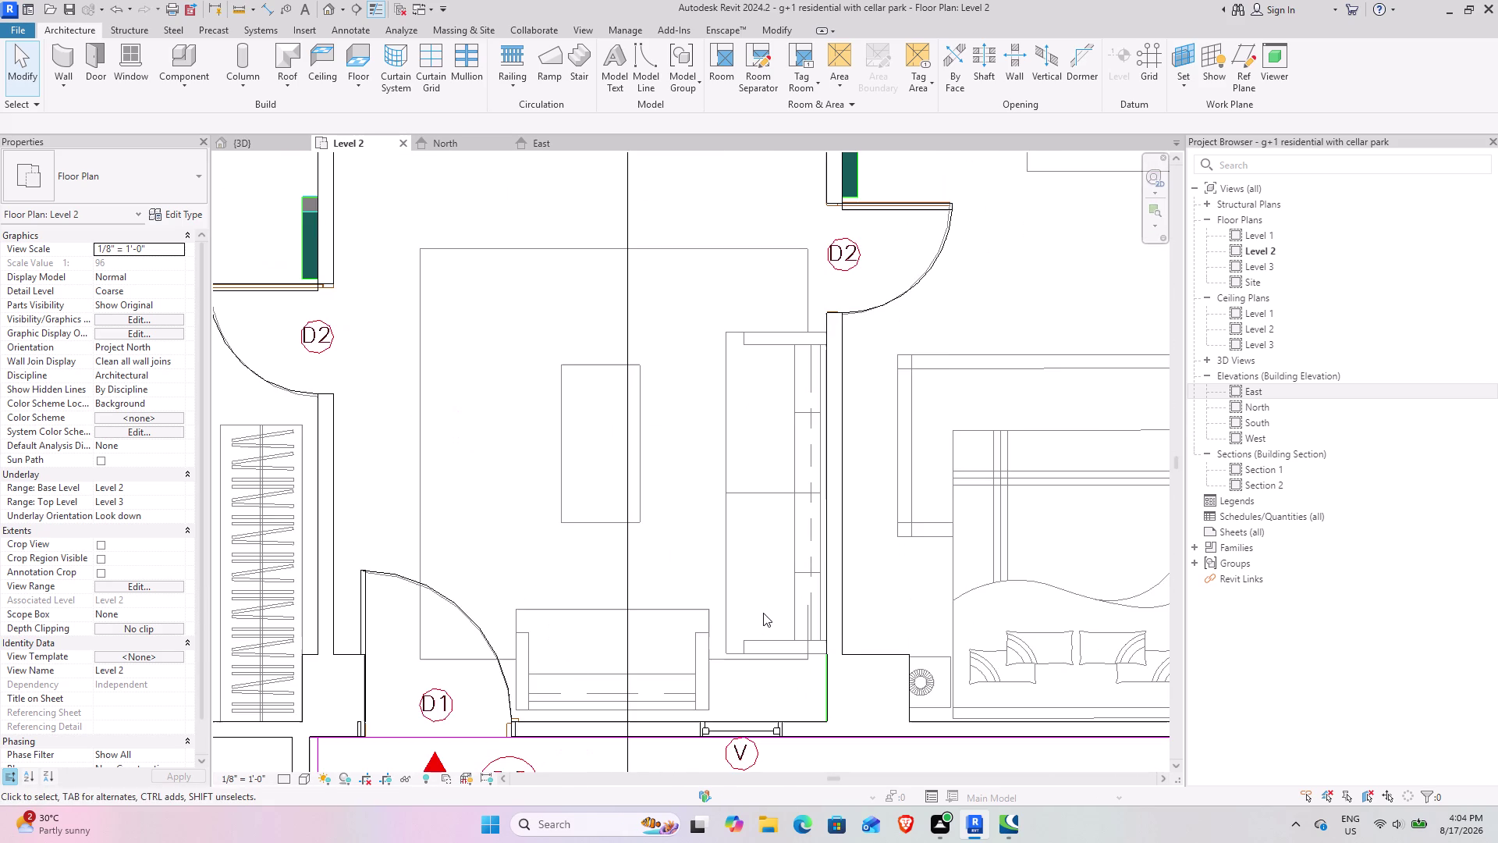
scroll(down, 3)
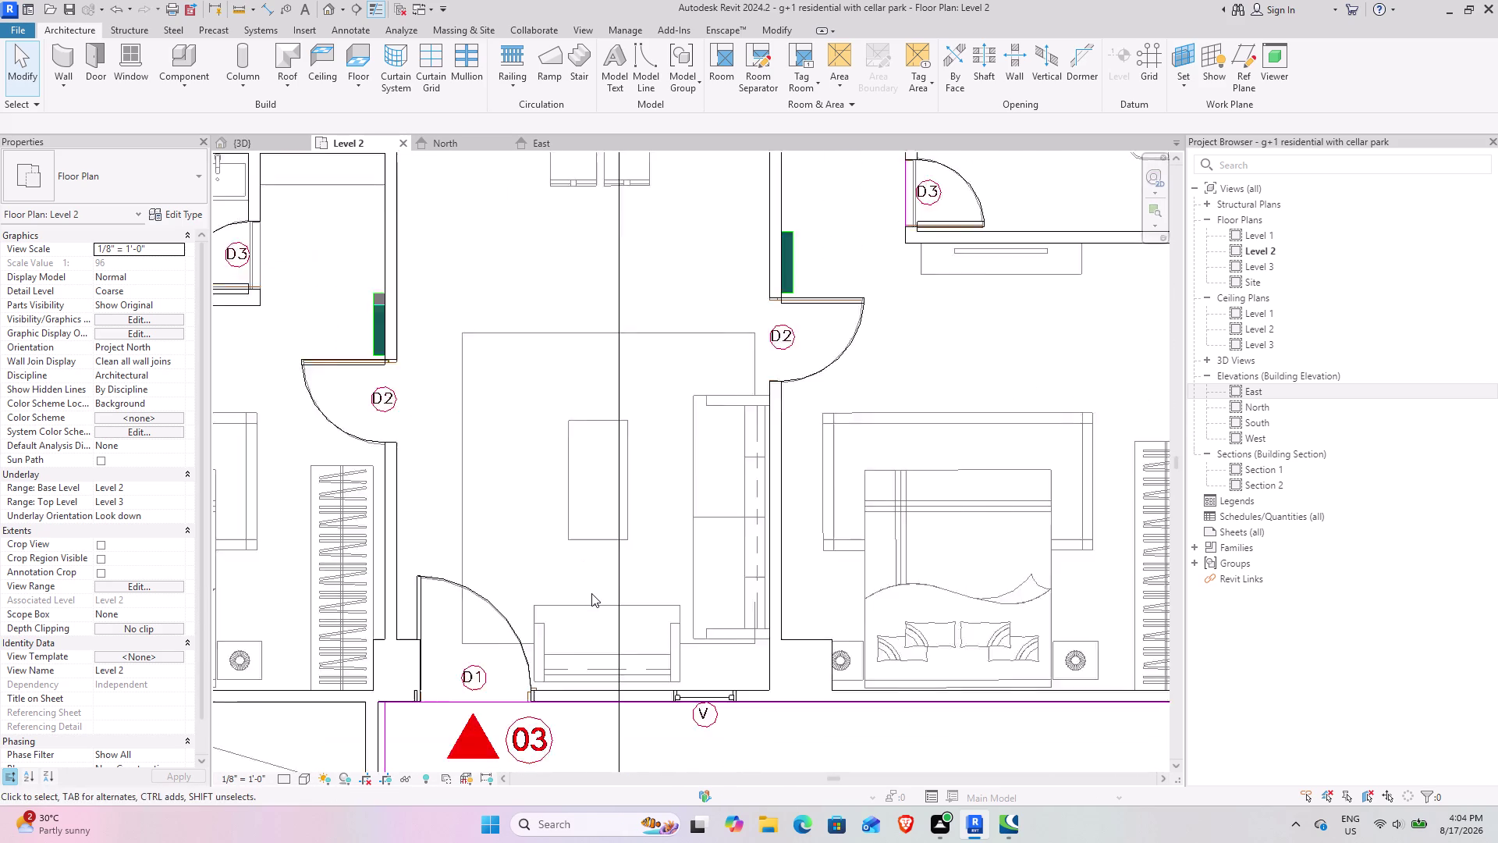
scroll(down, 3)
scroll(down, 3)
middle_drag(1011, 629, 734, 618)
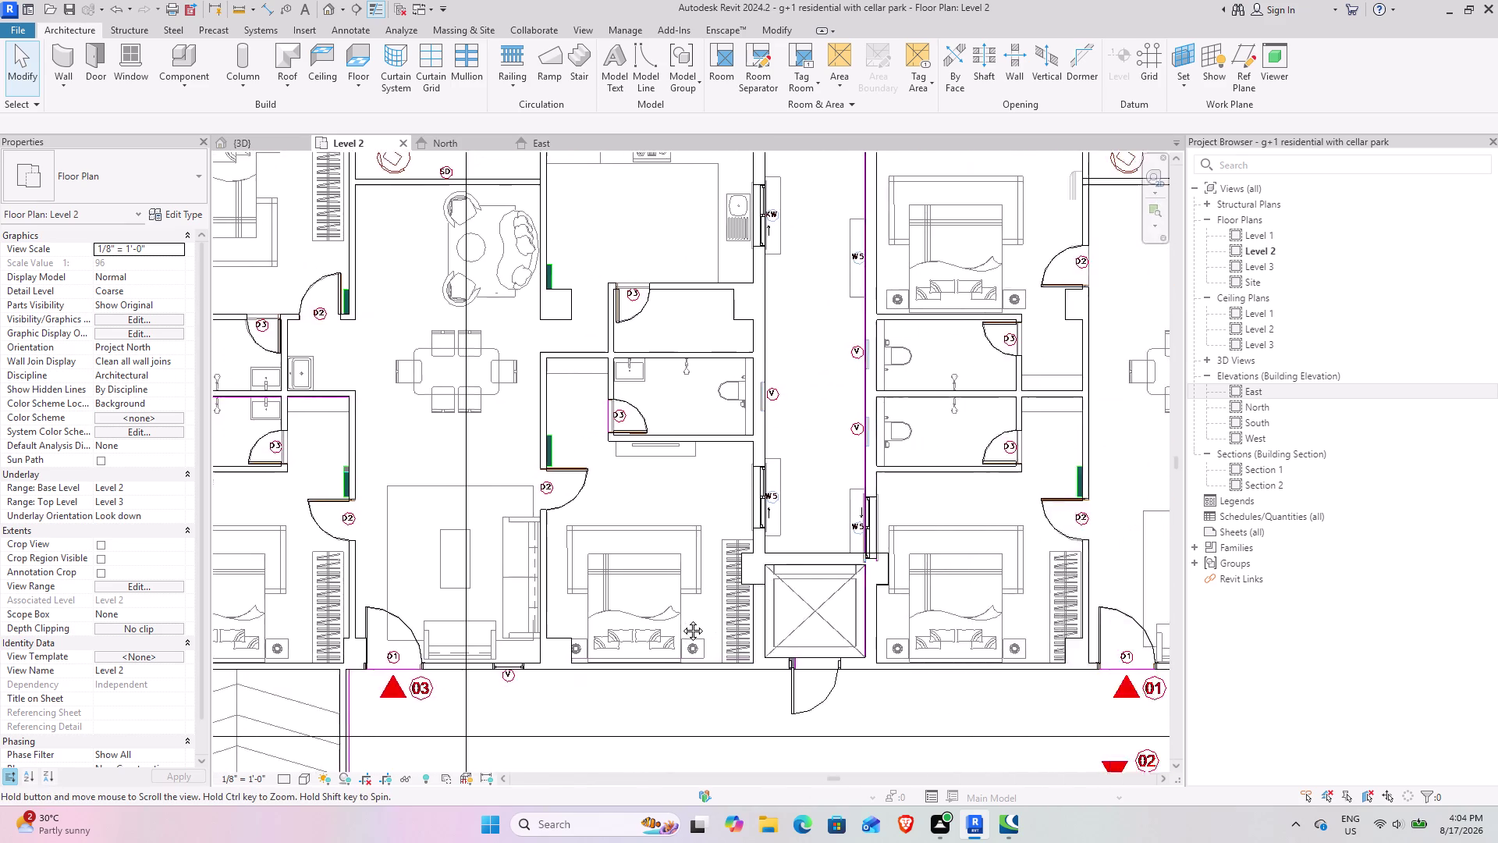
middle_drag(733, 619, 350, 568)
middle_drag(808, 640, 614, 552)
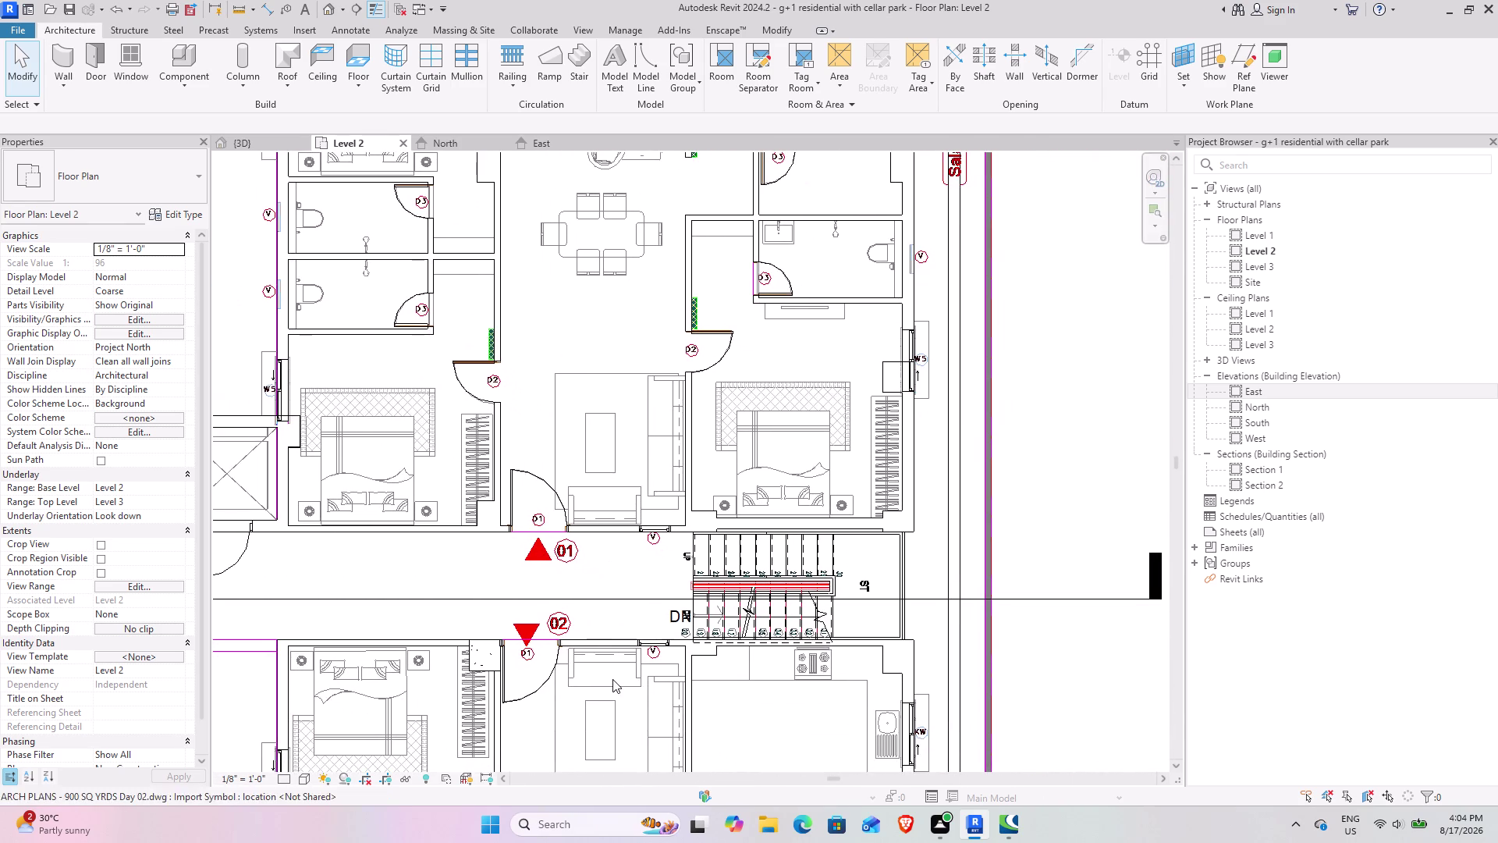
middle_drag(611, 678, 597, 342)
middle_drag(776, 700, 785, 511)
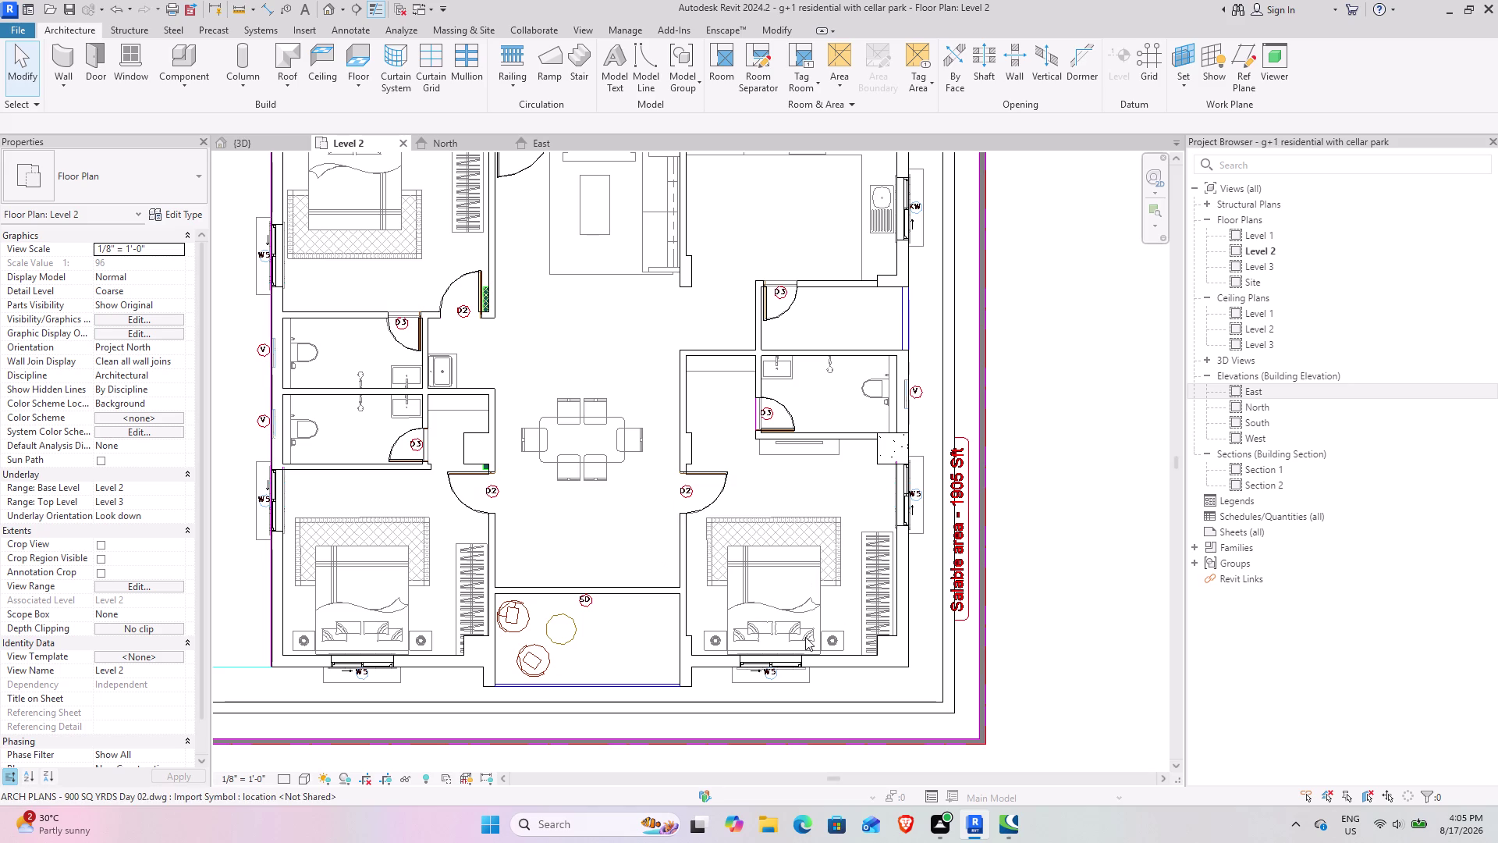
scroll(up, 3)
scroll(up, 3)
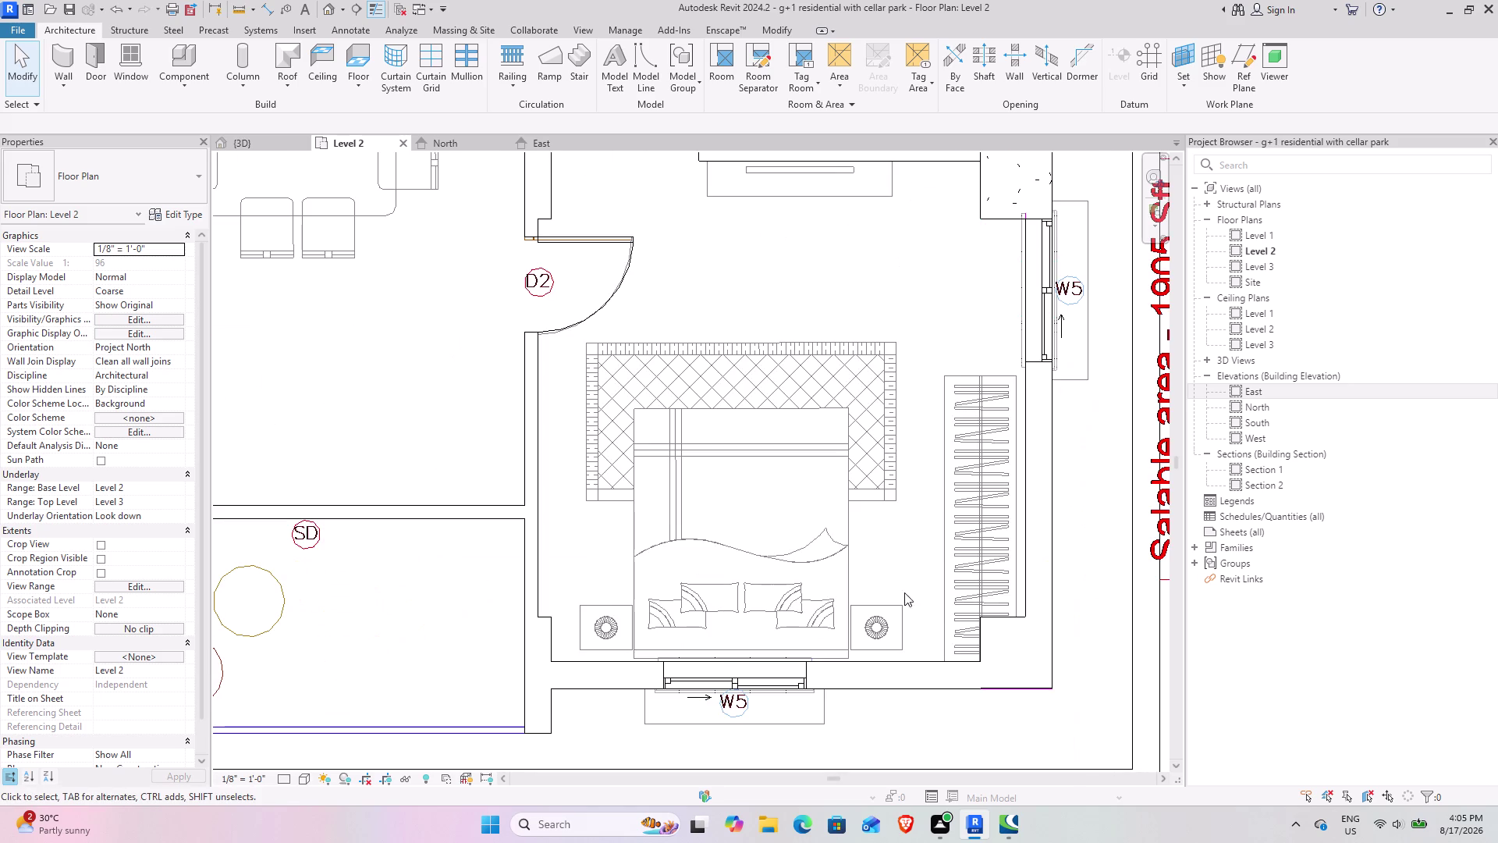
scroll(up, 3)
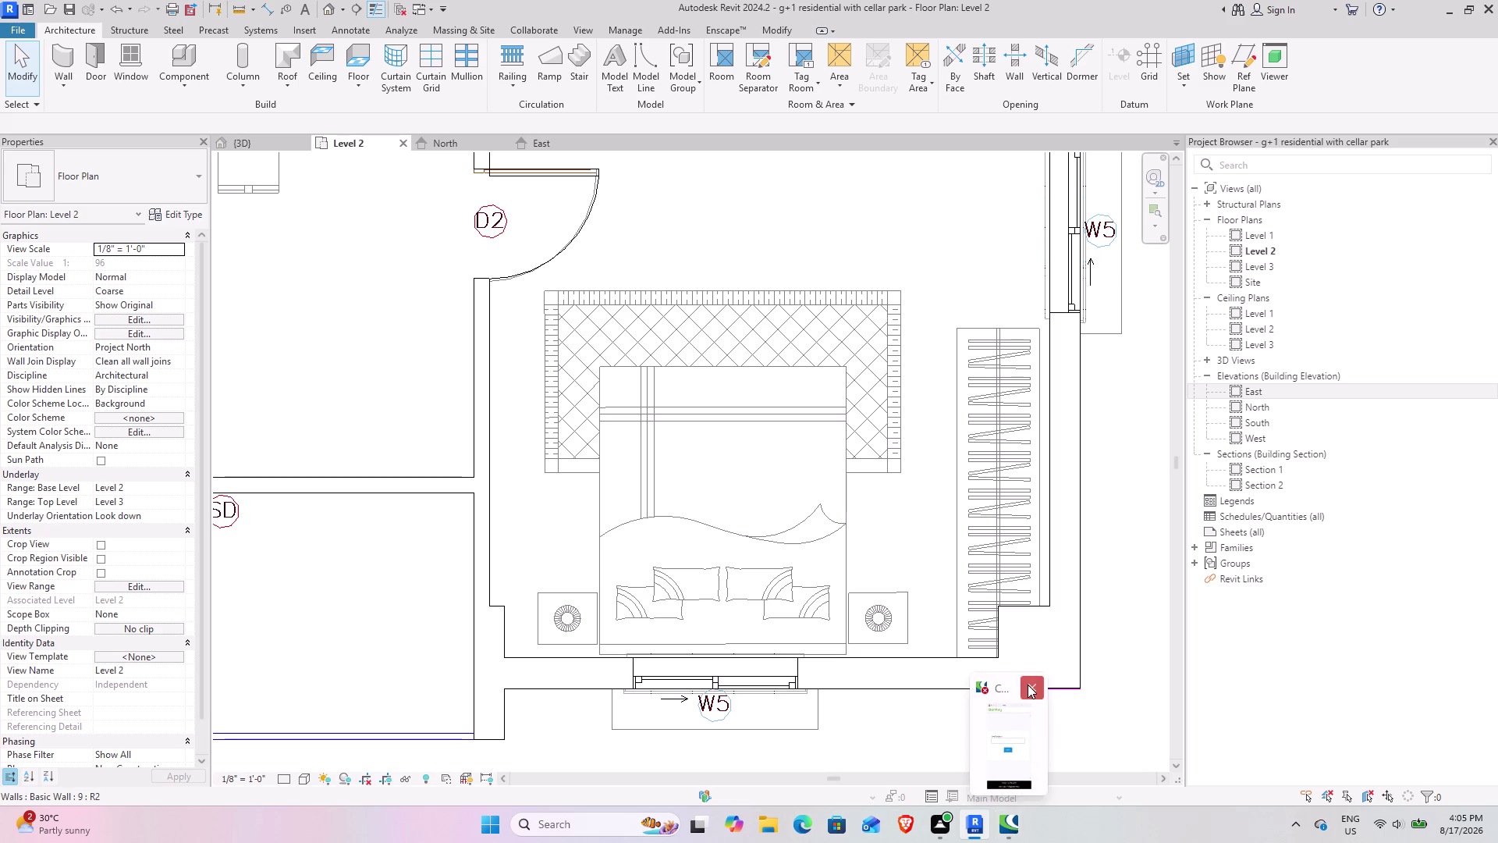
click(1028, 685)
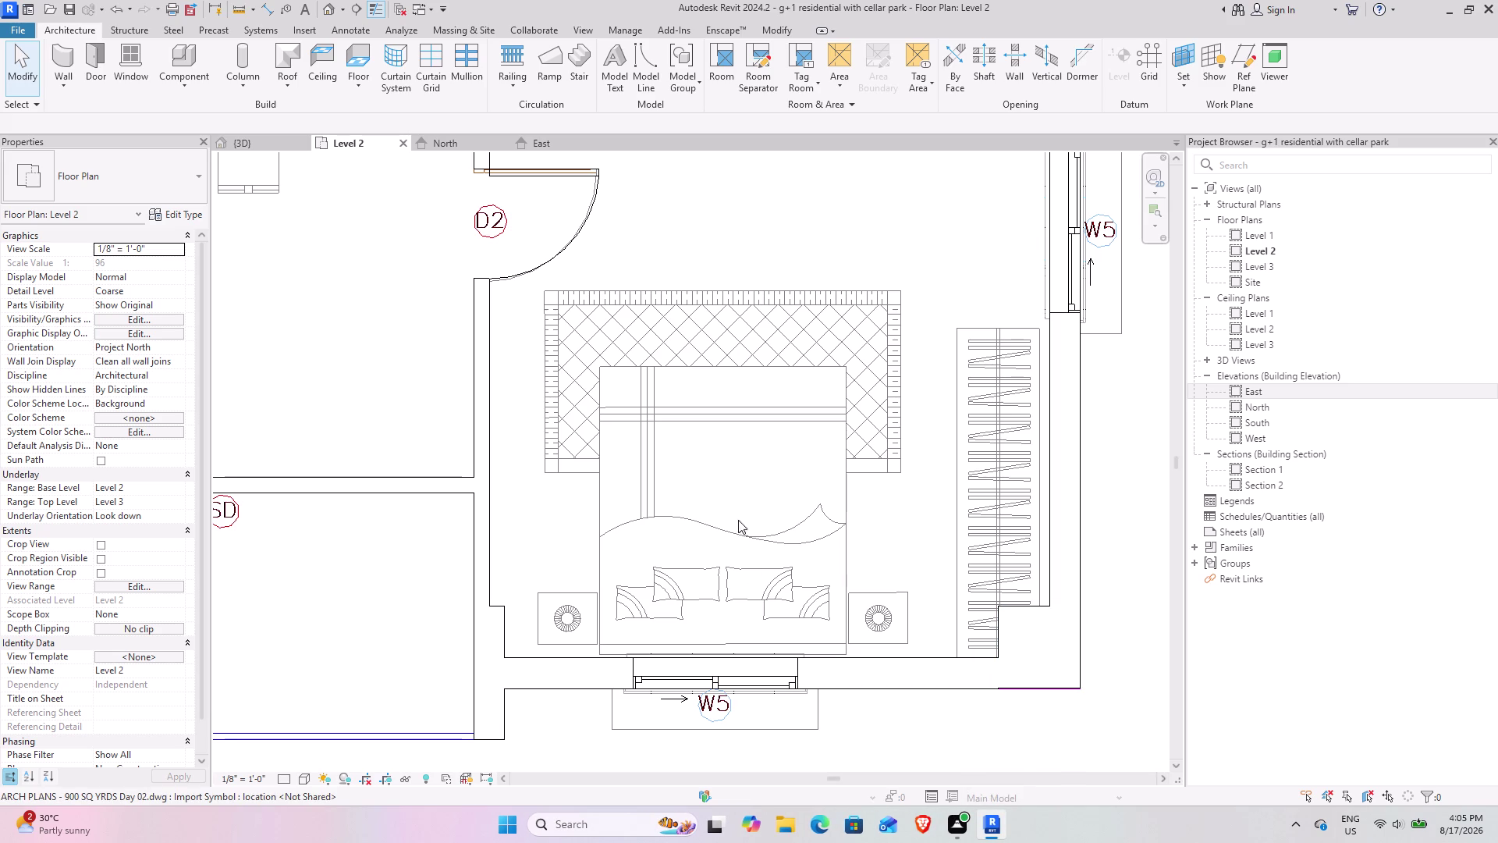
scroll(down, 3)
middle_drag(607, 381, 835, 601)
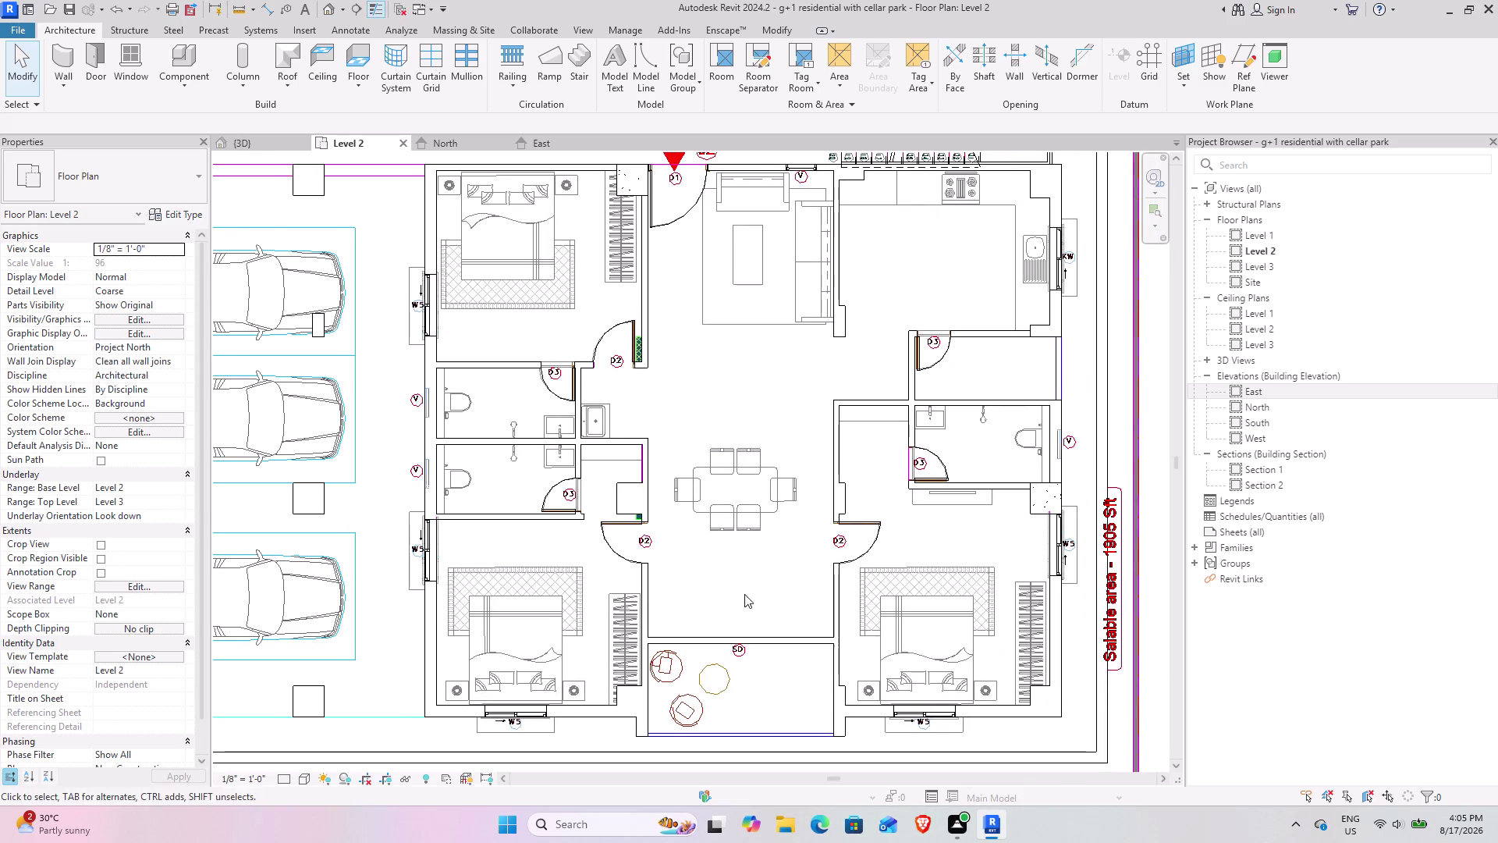
scroll(up, 3)
middle_drag(596, 361, 595, 410)
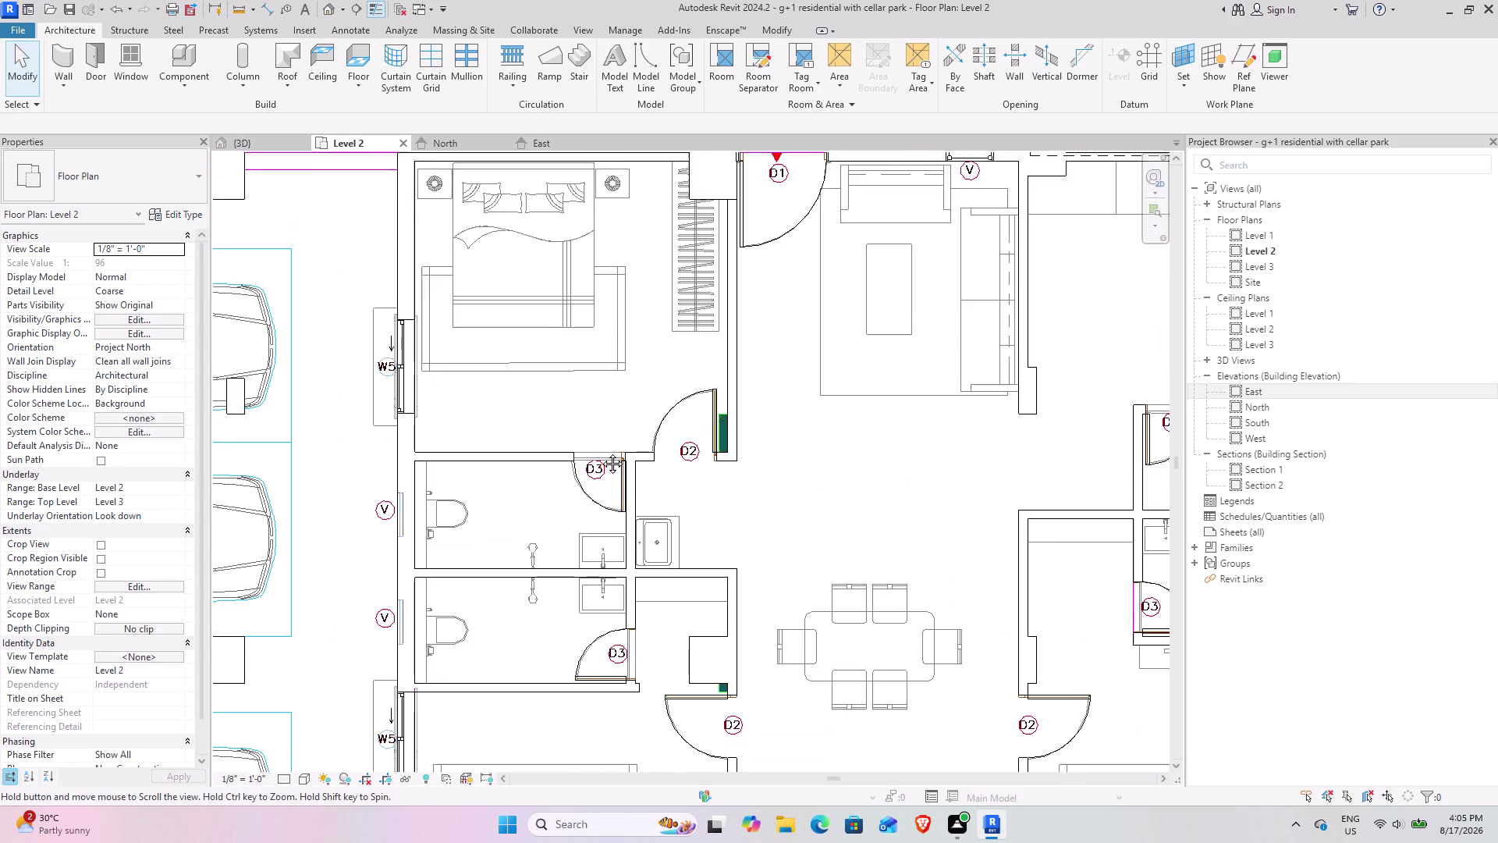
middle_drag(596, 410, 609, 563)
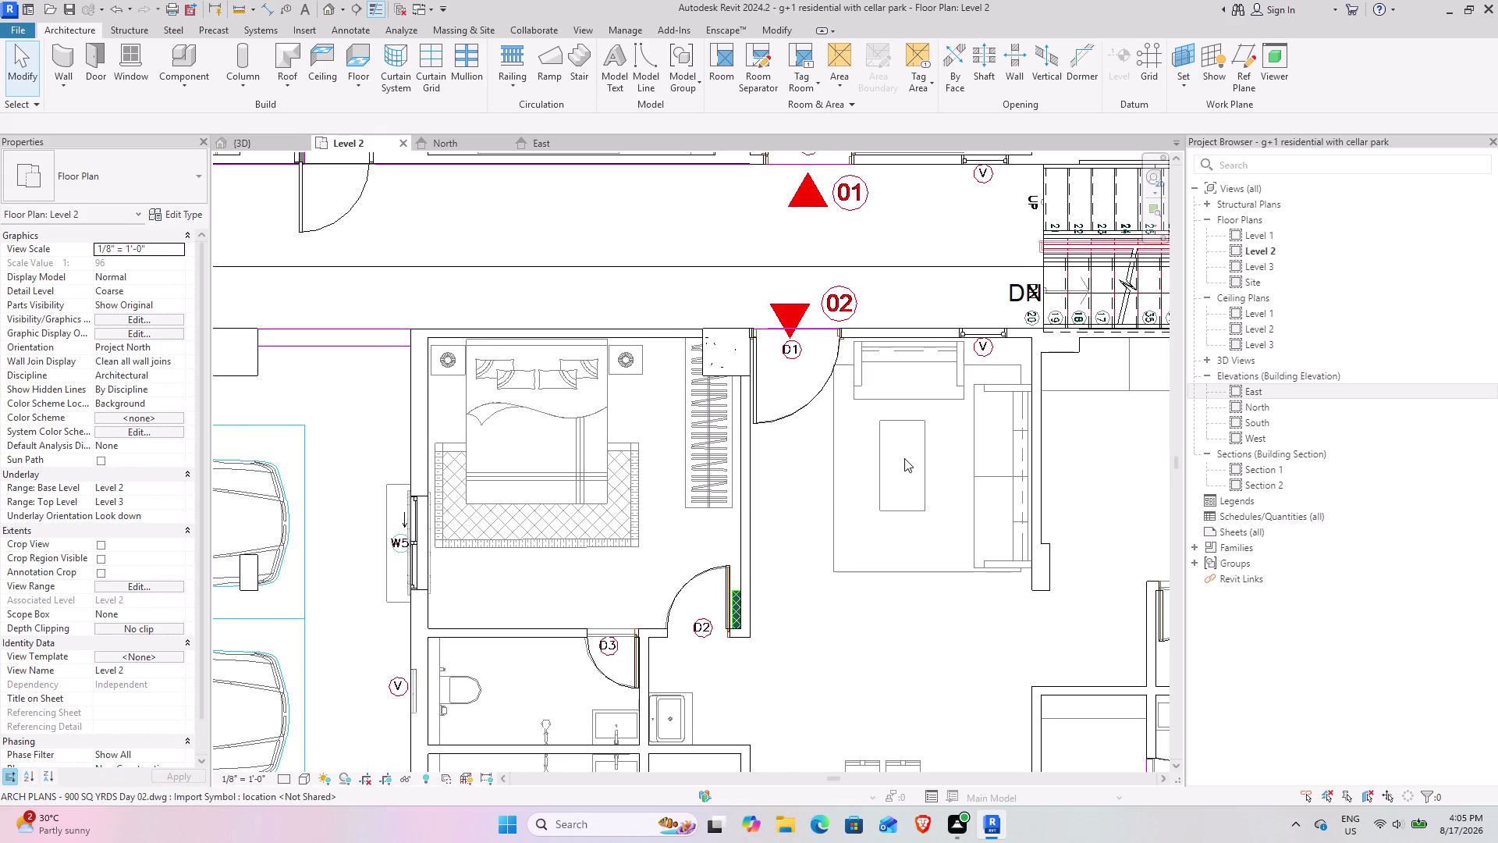
middle_drag(820, 466, 490, 460)
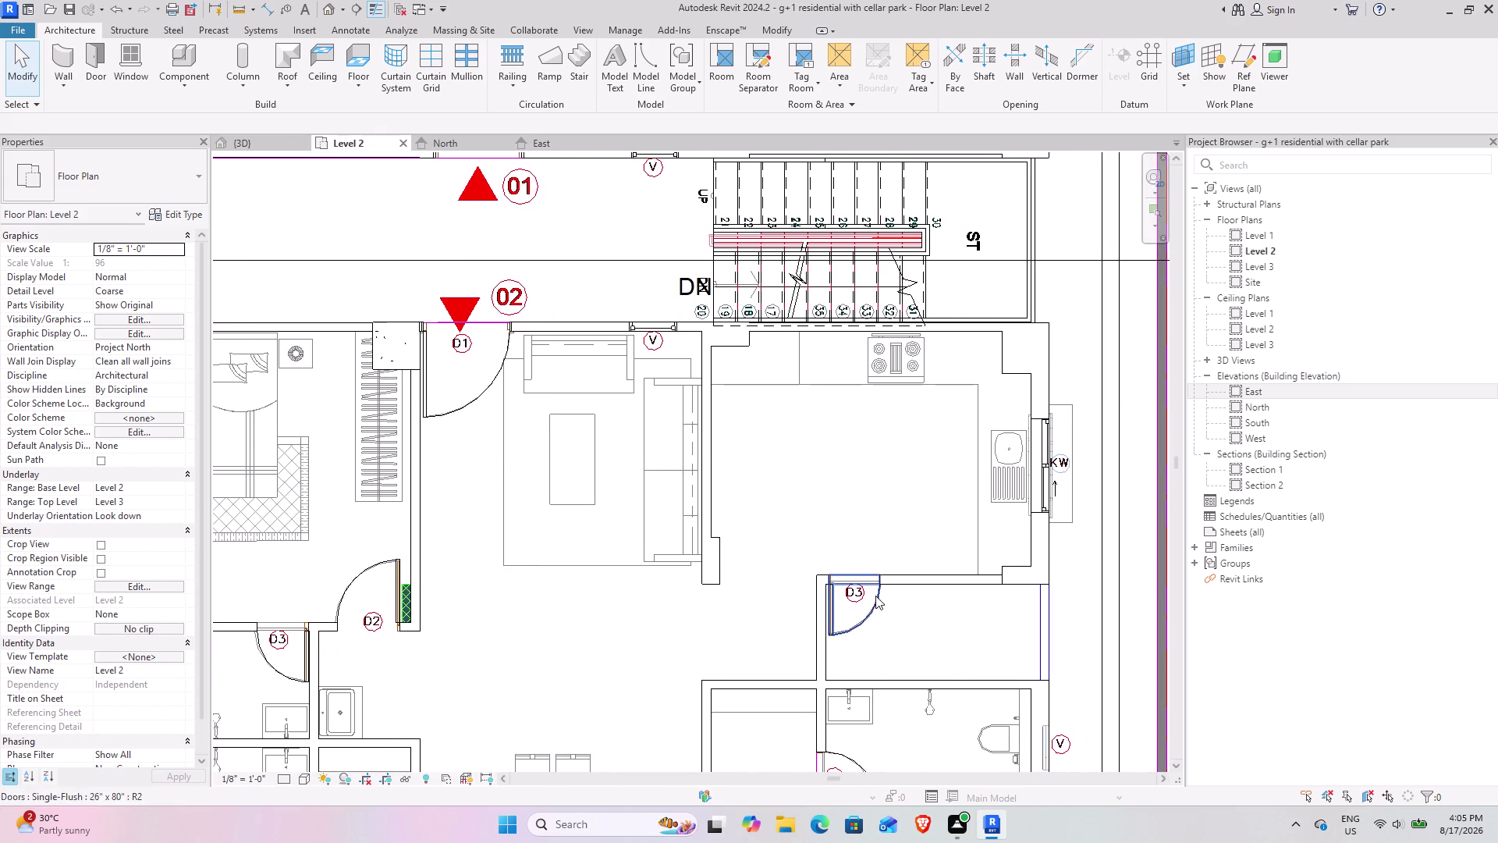
scroll(down, 3)
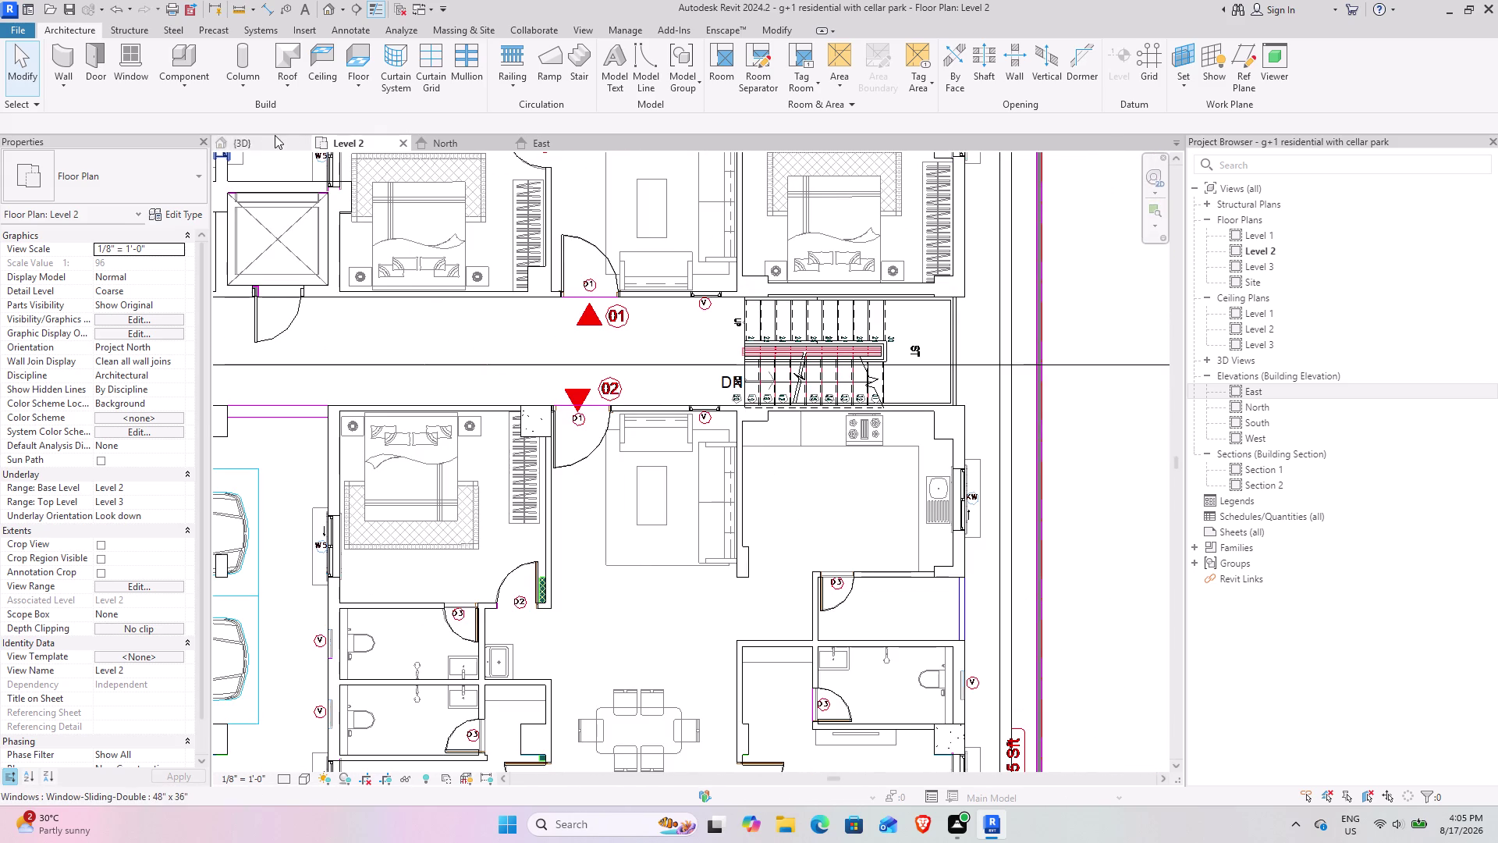
click(276, 134)
click(258, 139)
scroll(down, 3)
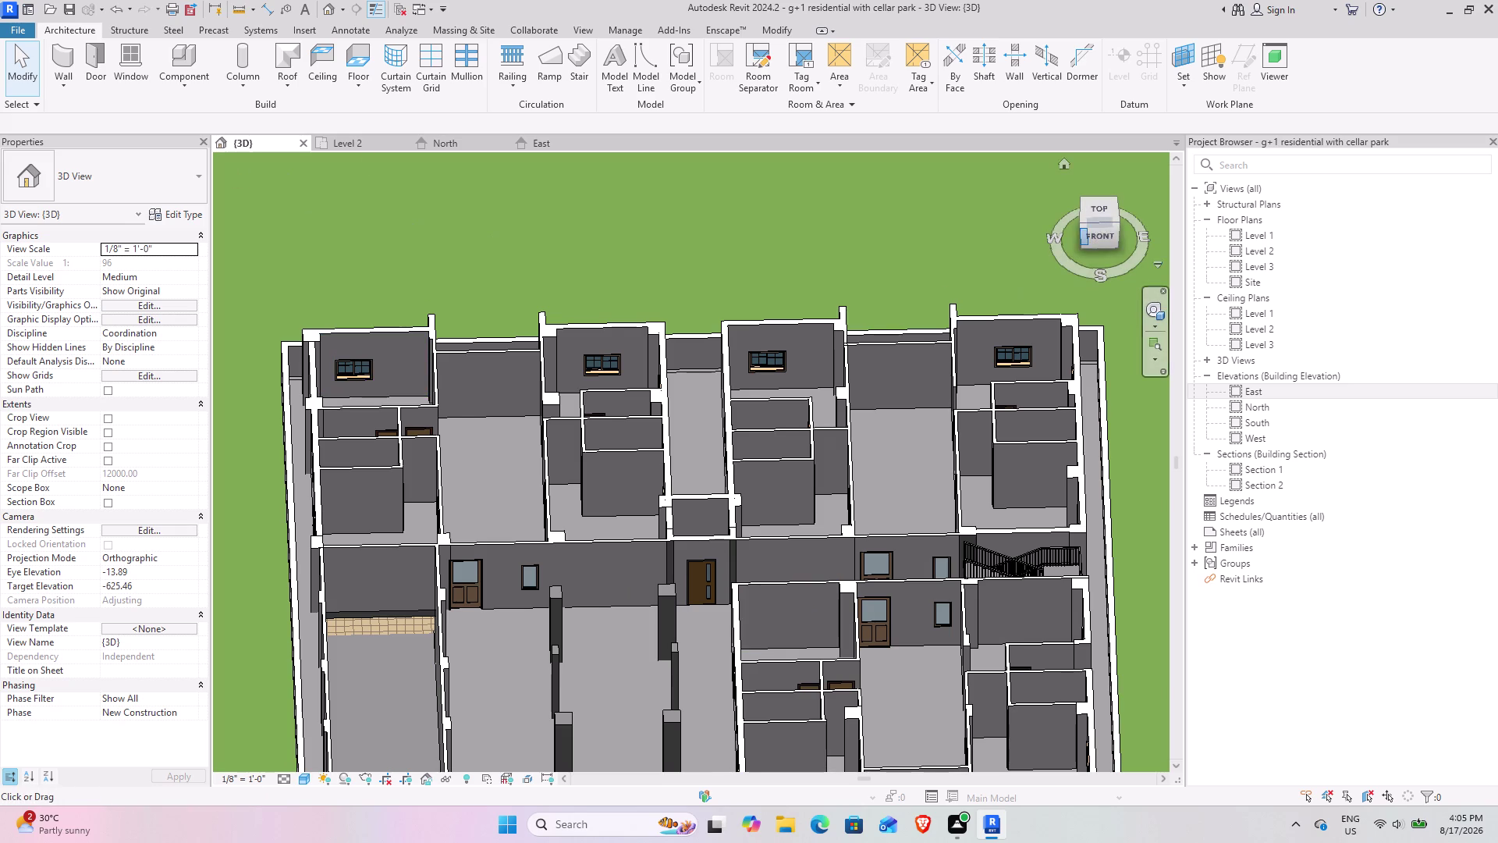
drag(1092, 224, 237, 246)
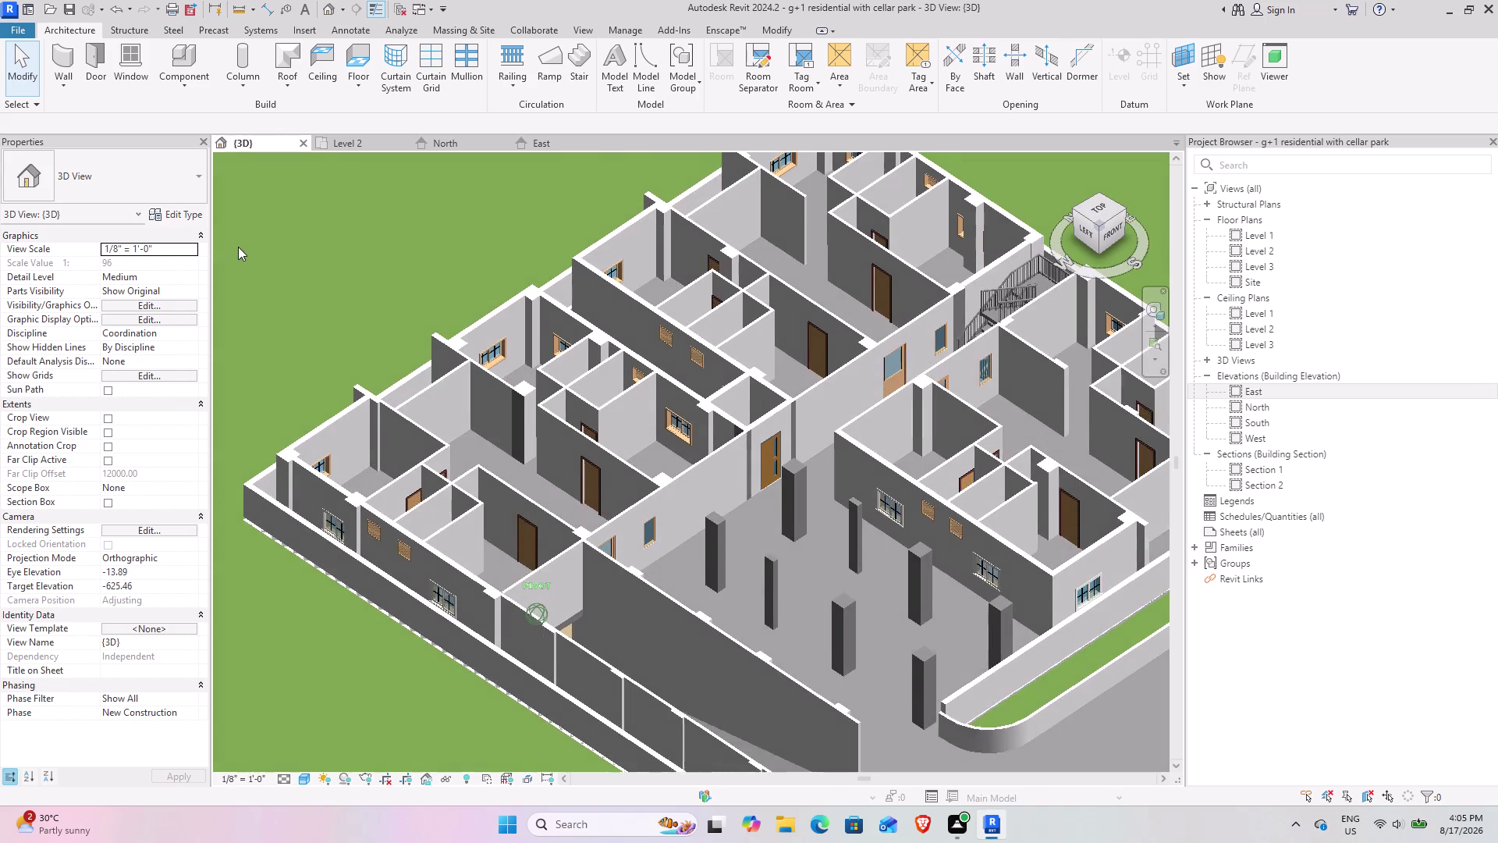
drag(237, 246, 261, 242)
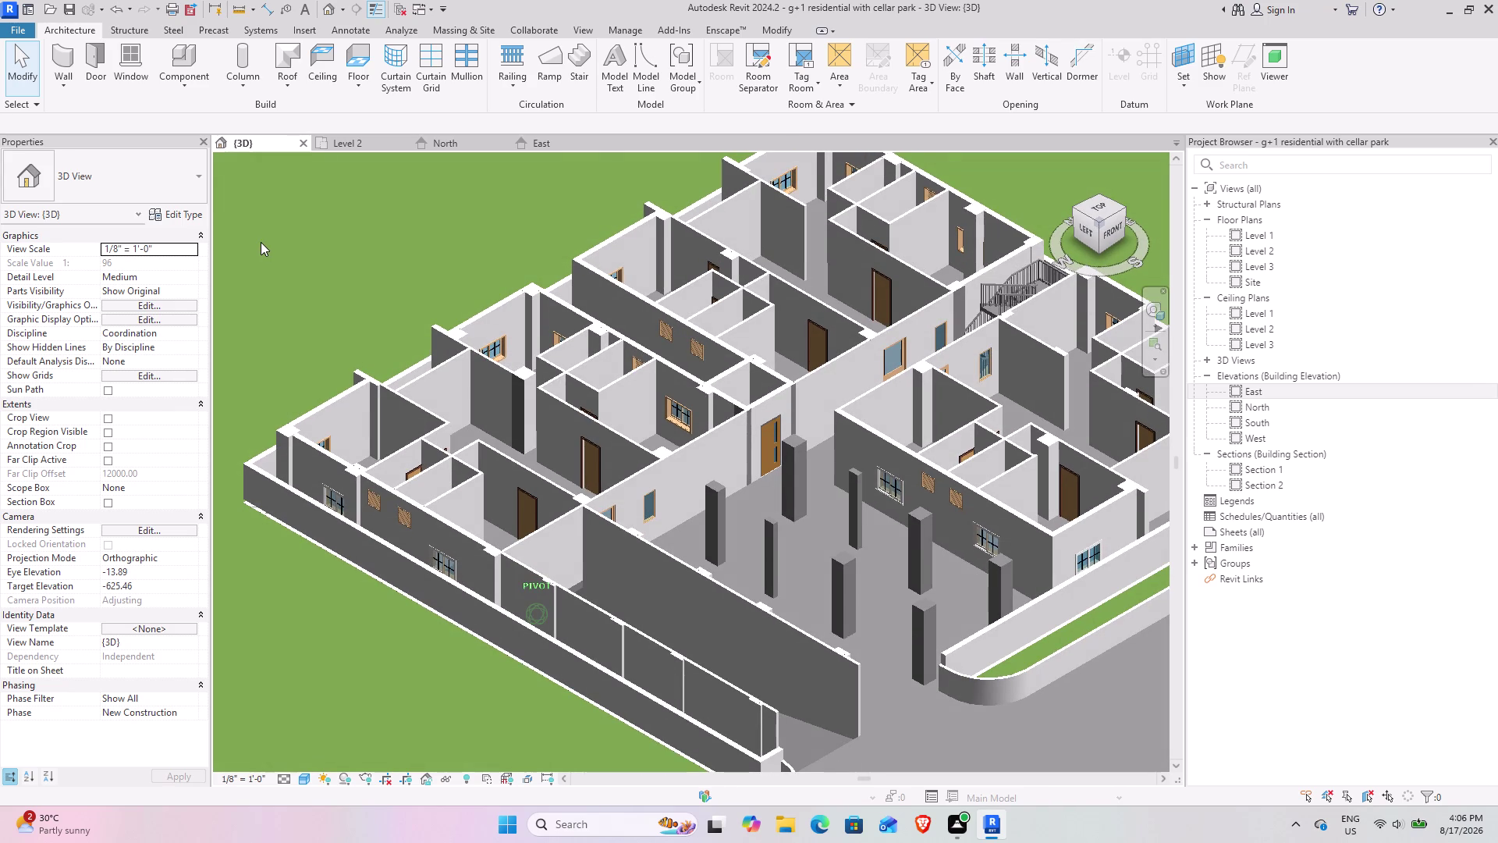
drag(261, 242, 215, 233)
scroll(down, 3)
middle_drag(937, 672, 772, 589)
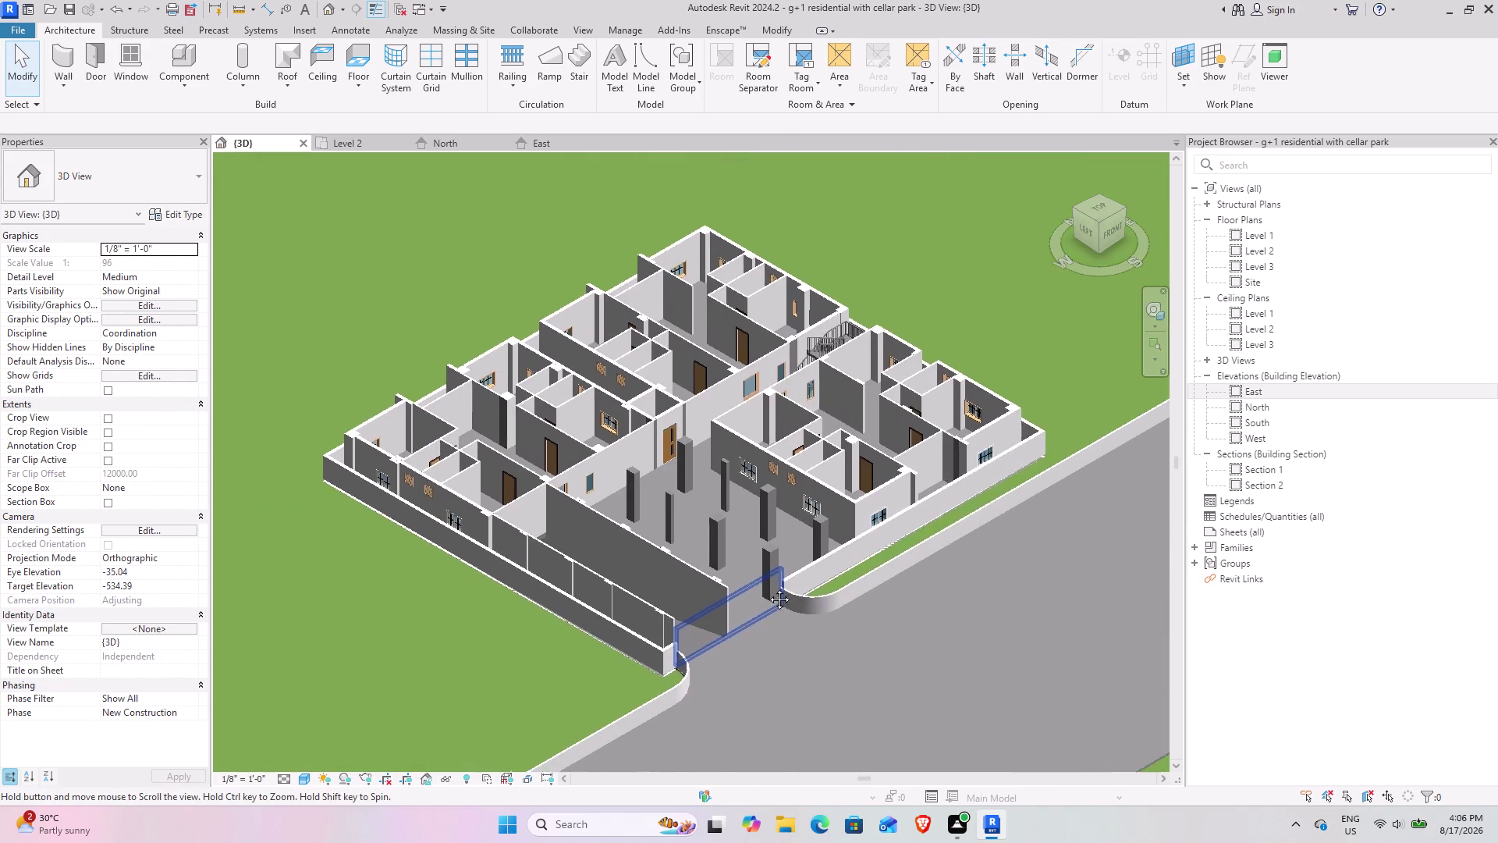
middle_drag(771, 589, 765, 585)
scroll(up, 3)
scroll(up, 3)
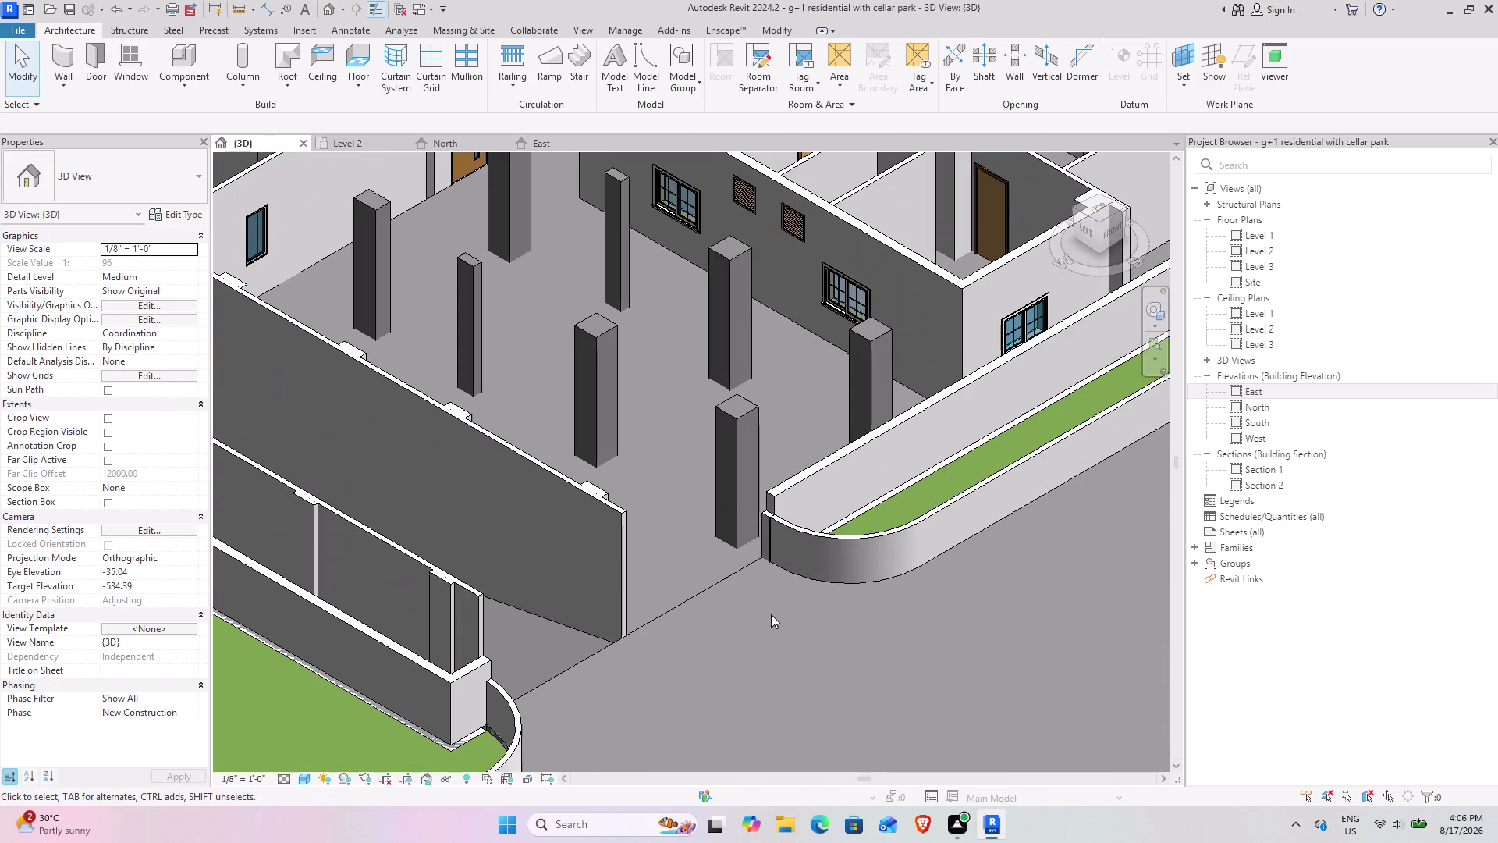
middle_drag(893, 532, 765, 667)
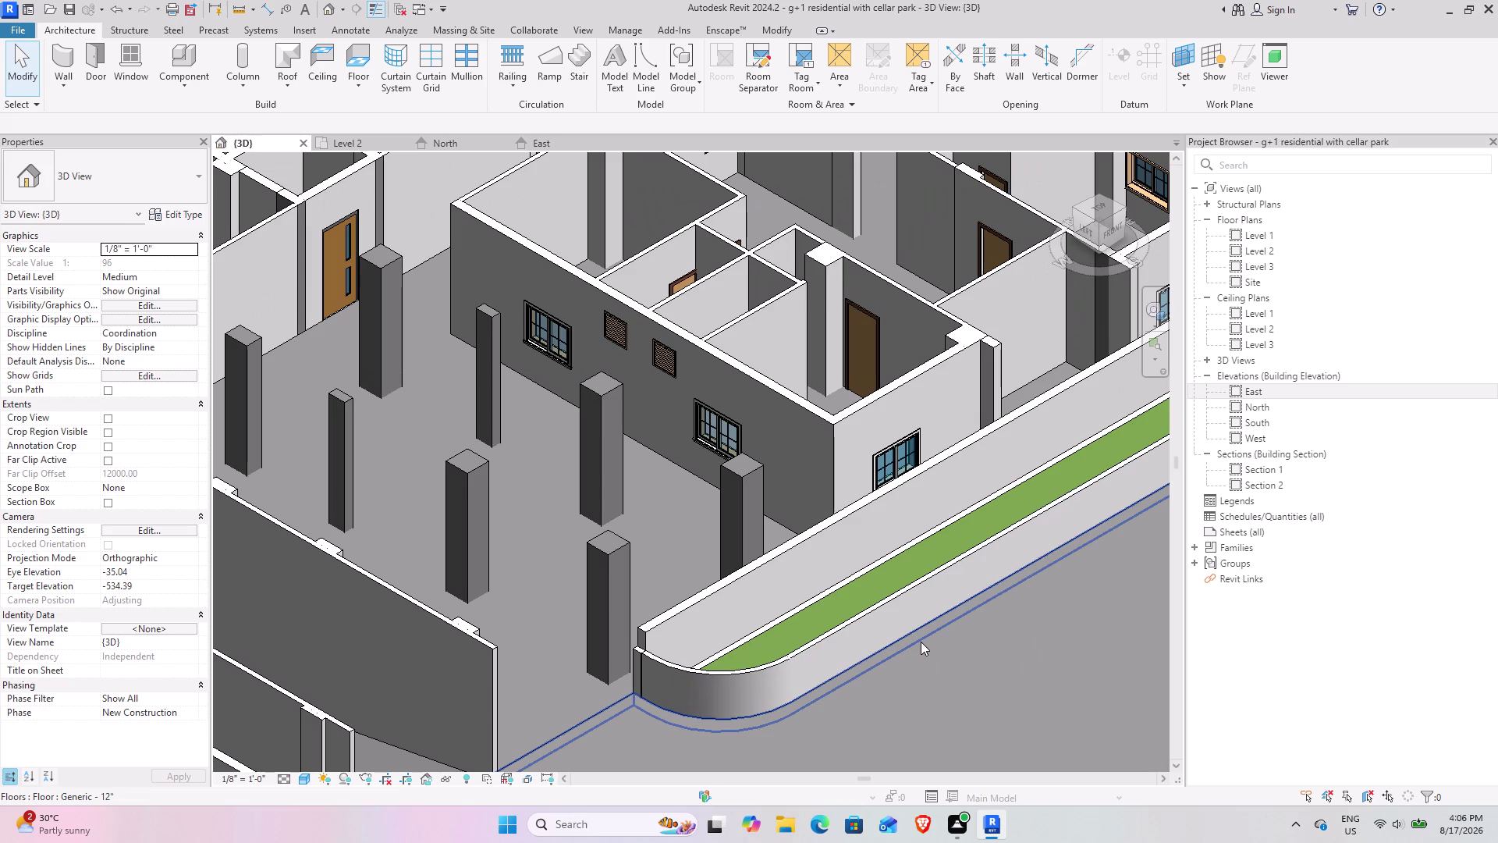
drag(1089, 231, 1132, 238)
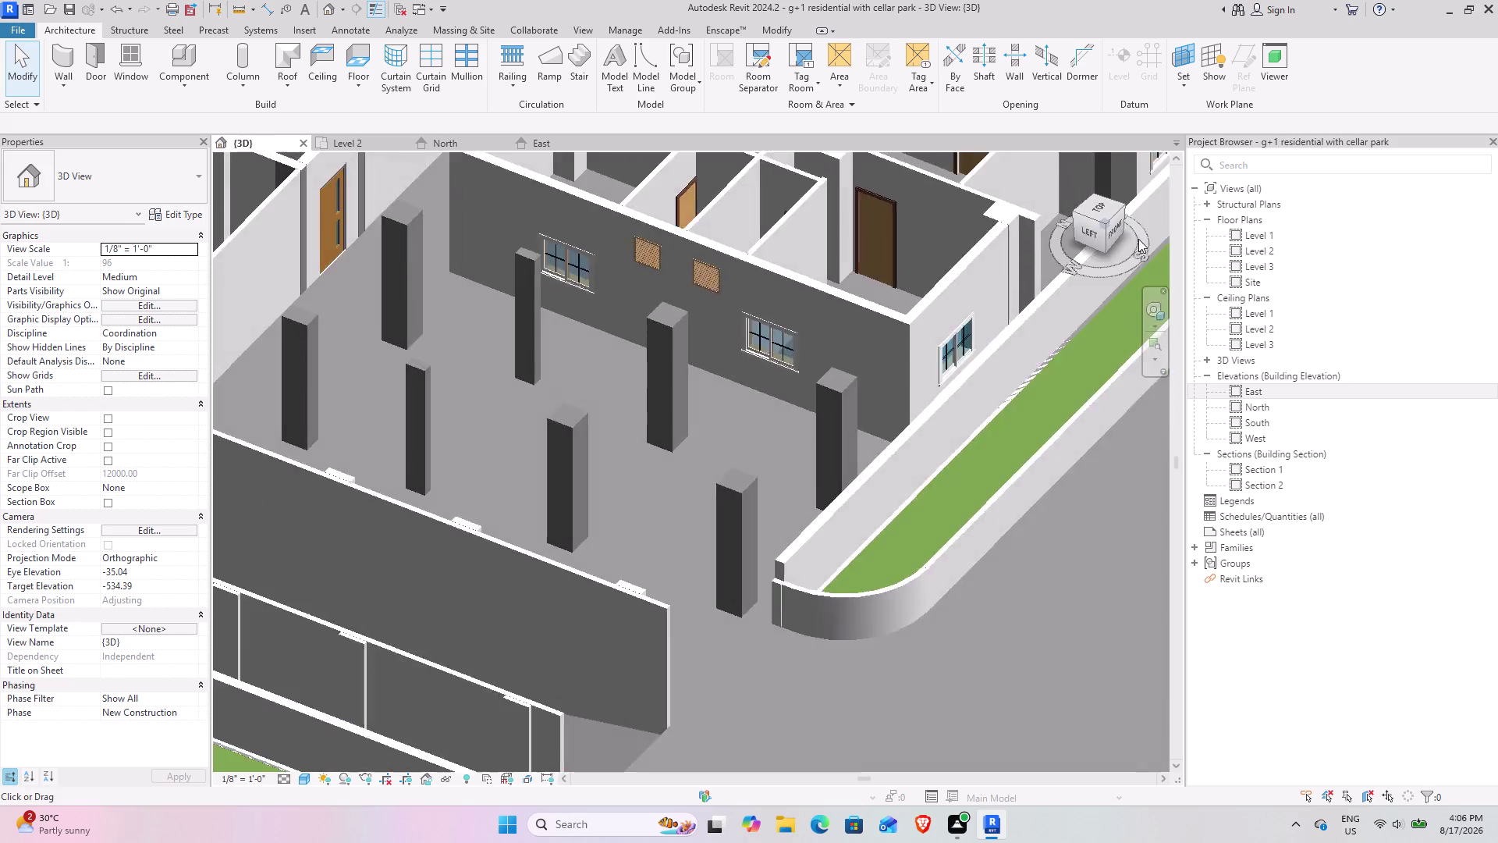
drag(1131, 238, 223, 239)
middle_drag(661, 388, 655, 759)
middle_drag(661, 486, 662, 497)
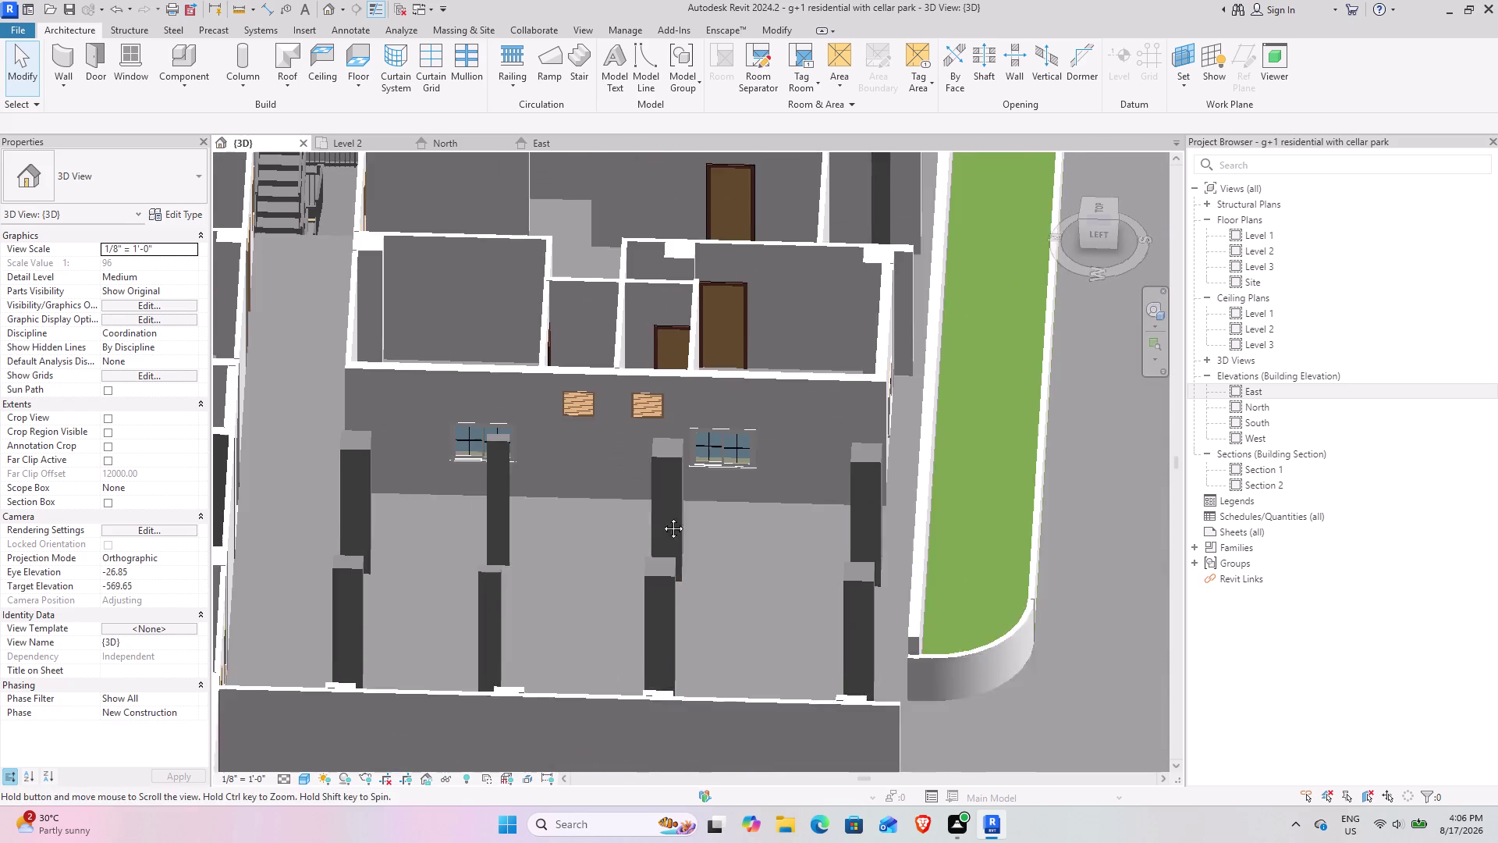
middle_drag(661, 496, 665, 597)
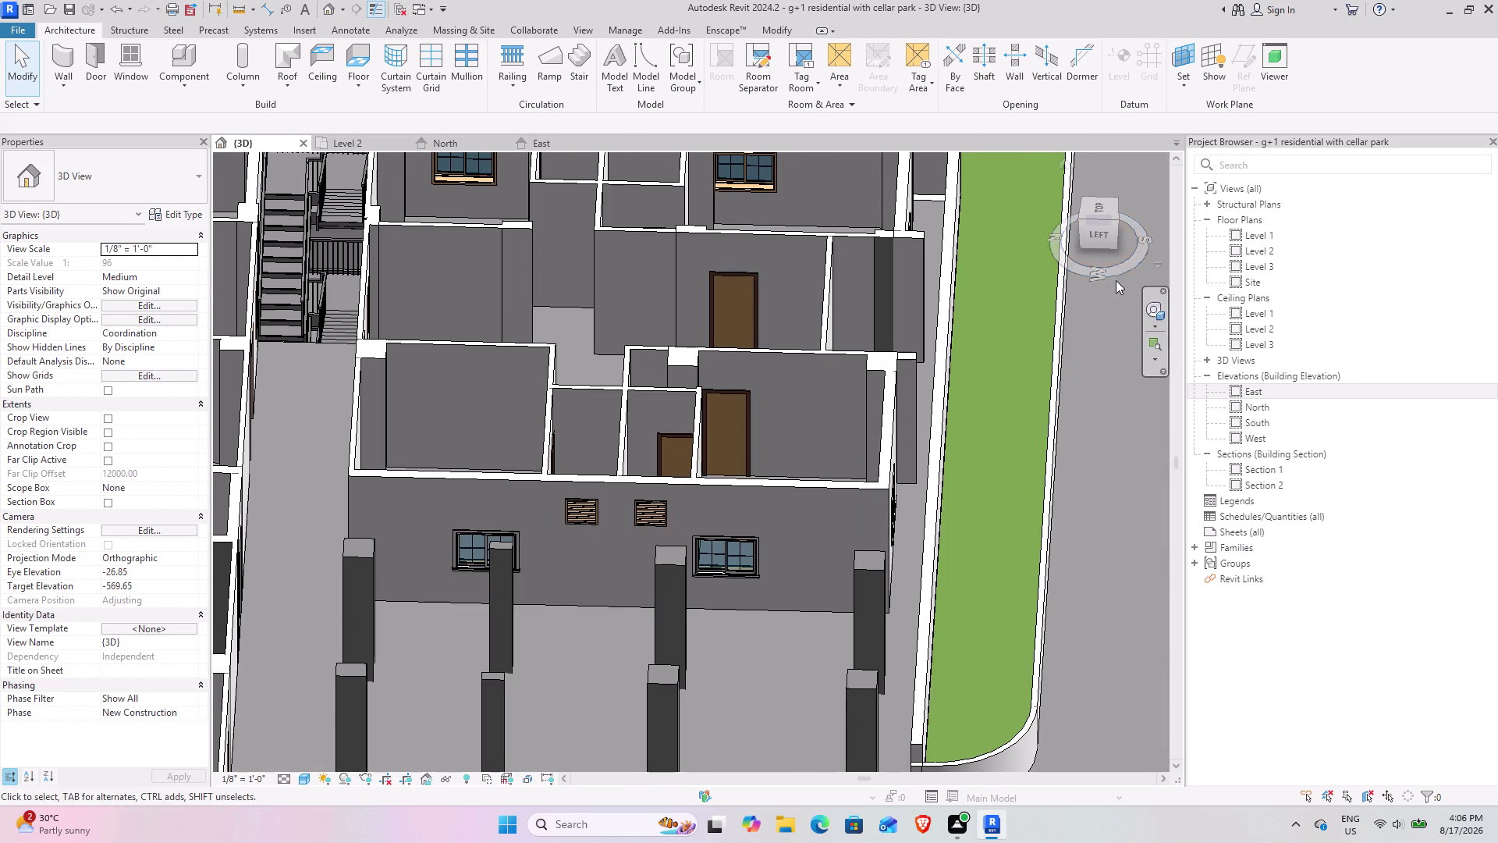
click(352, 141)
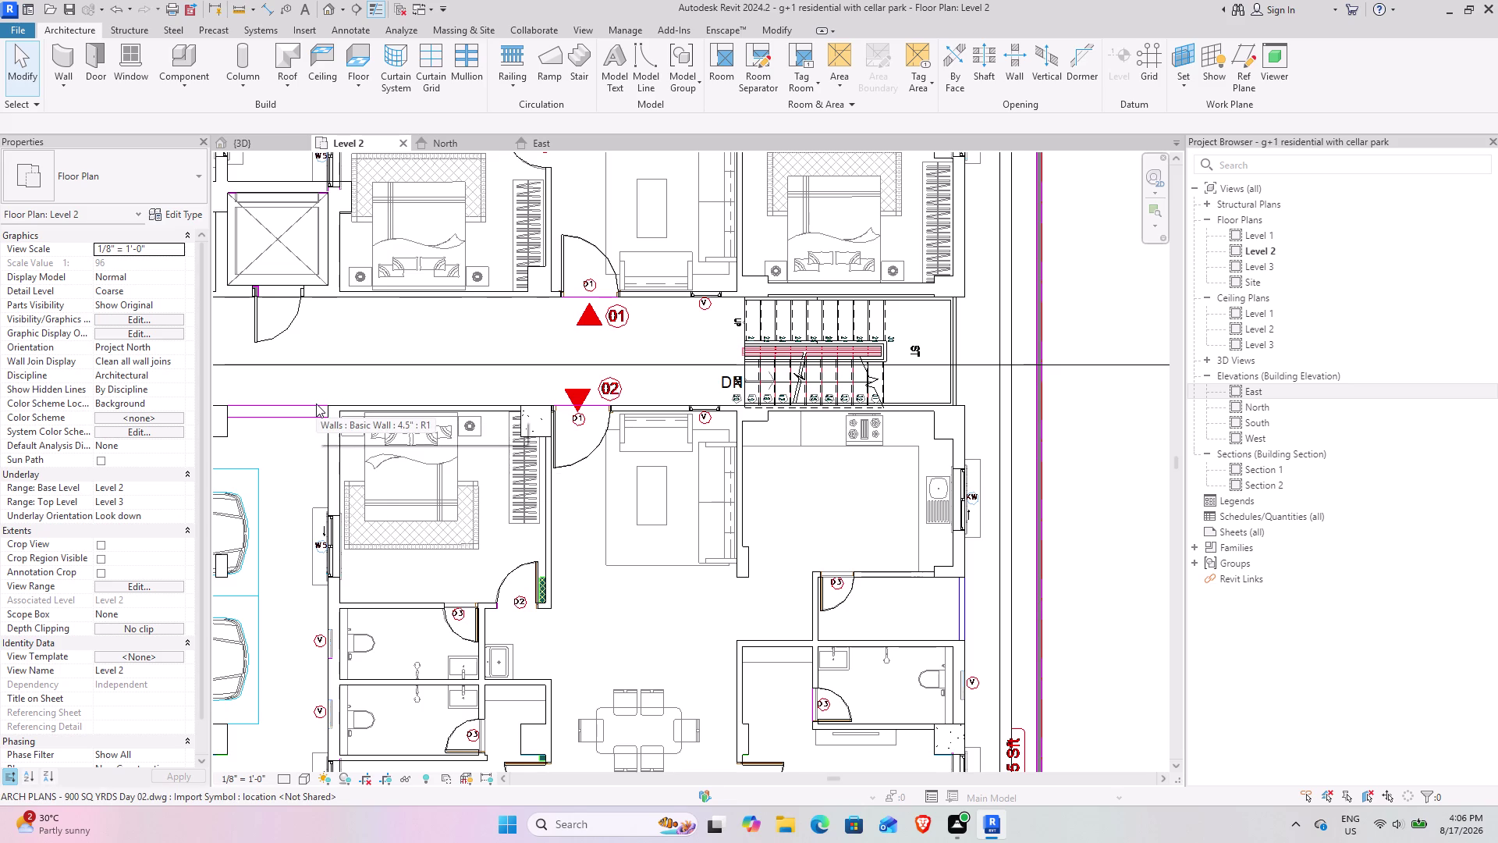
click(246, 85)
click(254, 139)
click(151, 169)
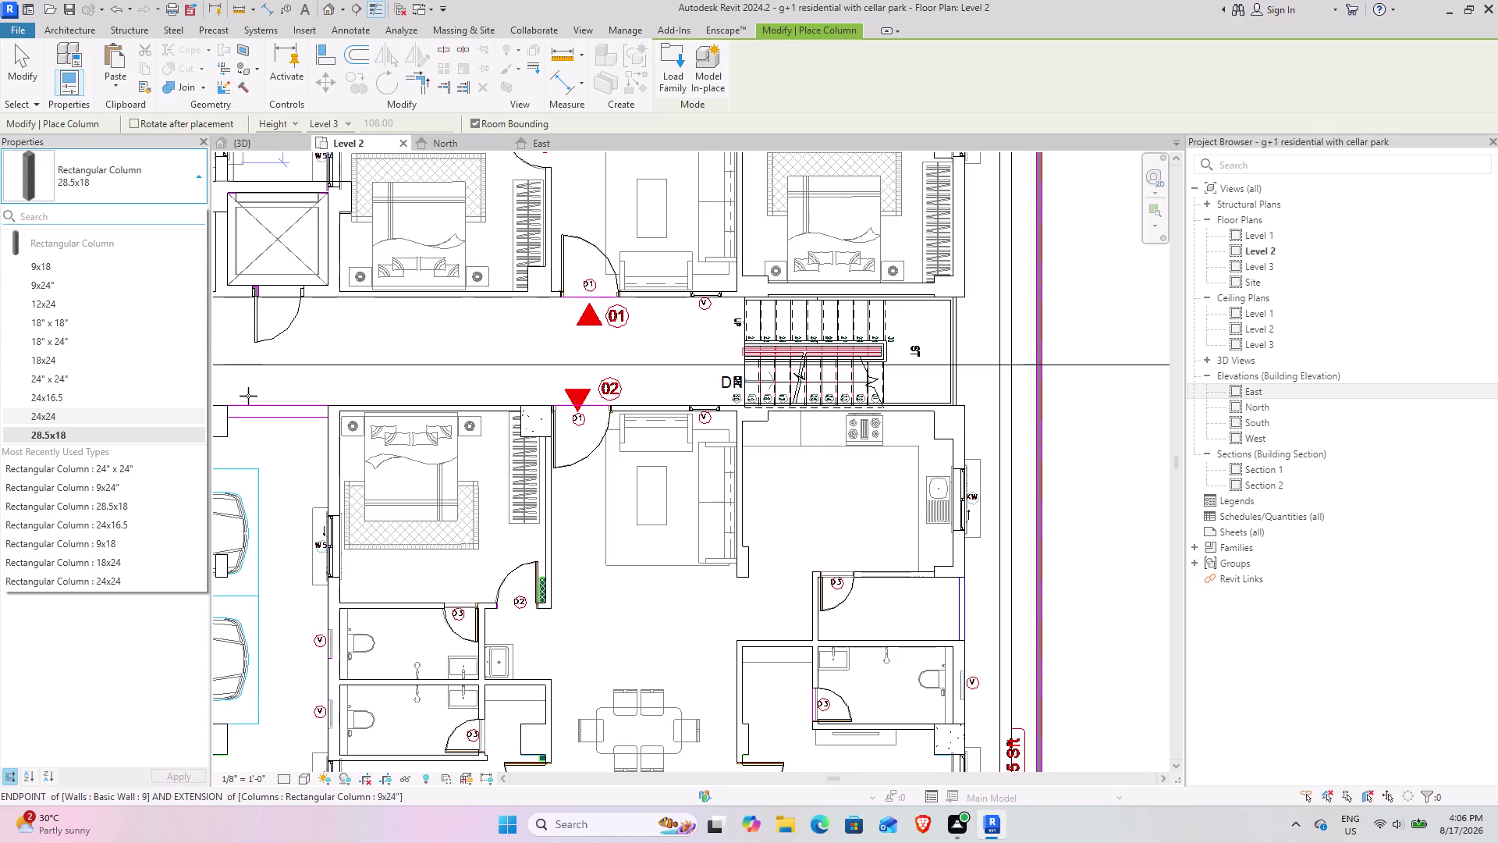
click(14, 65)
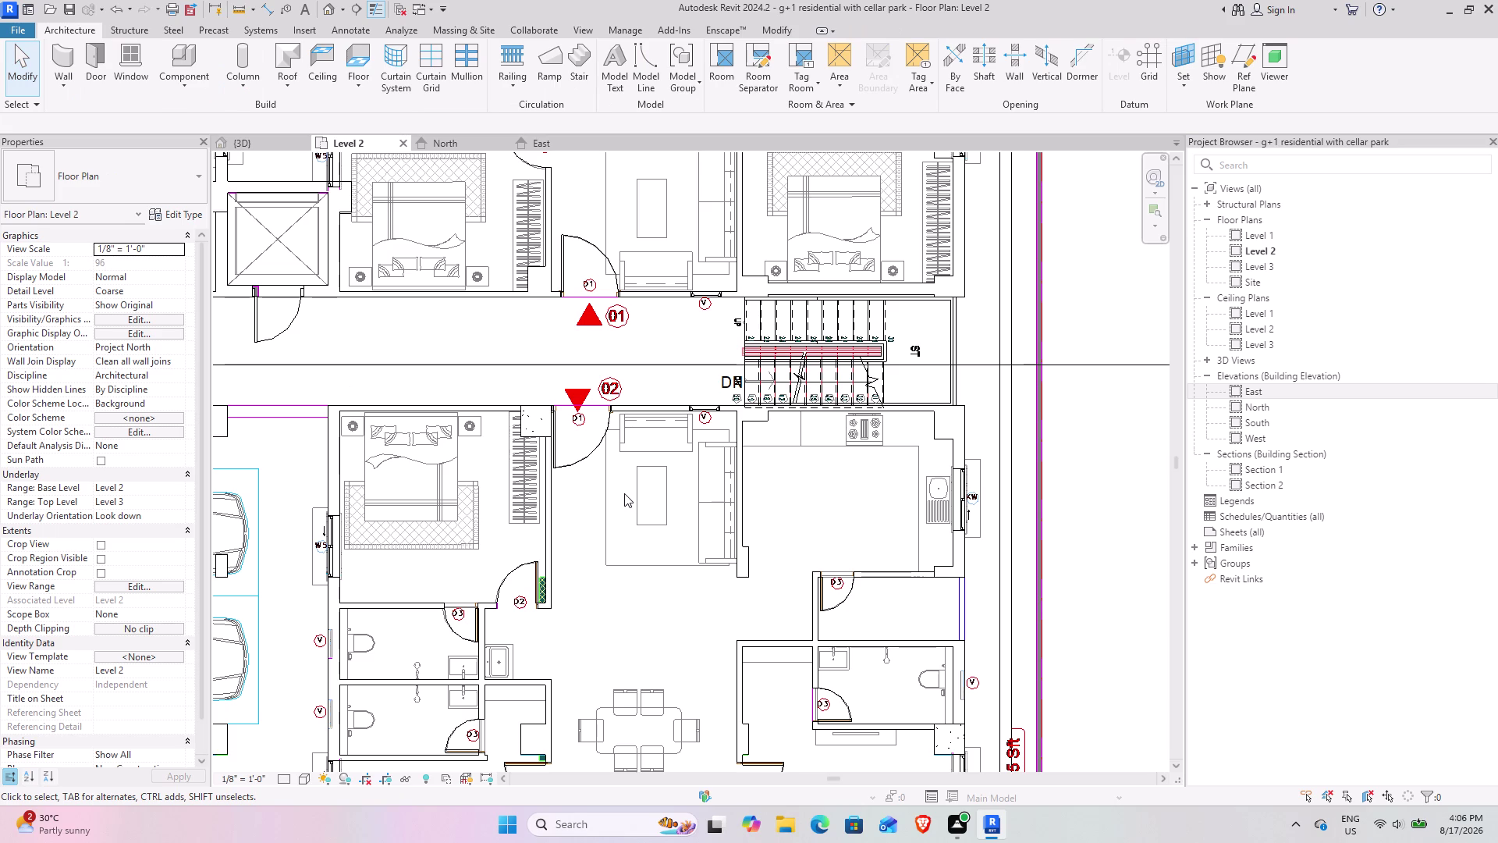
Pan across the Level 2 ramp, parking bays and upper apartments.
scroll(down, 3)
middle_drag(507, 479, 532, 466)
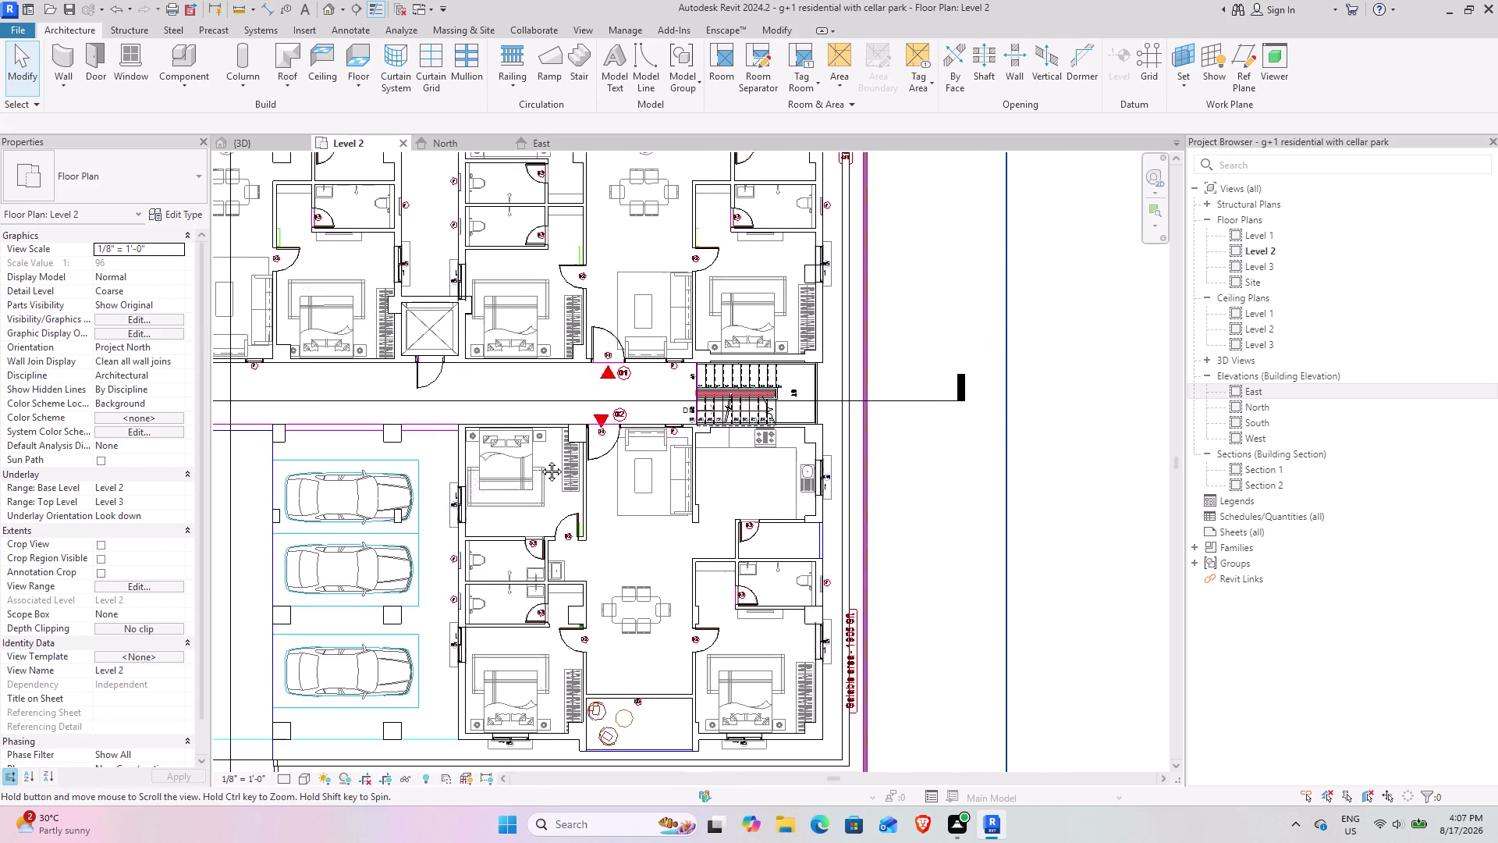
middle_drag(531, 466, 644, 386)
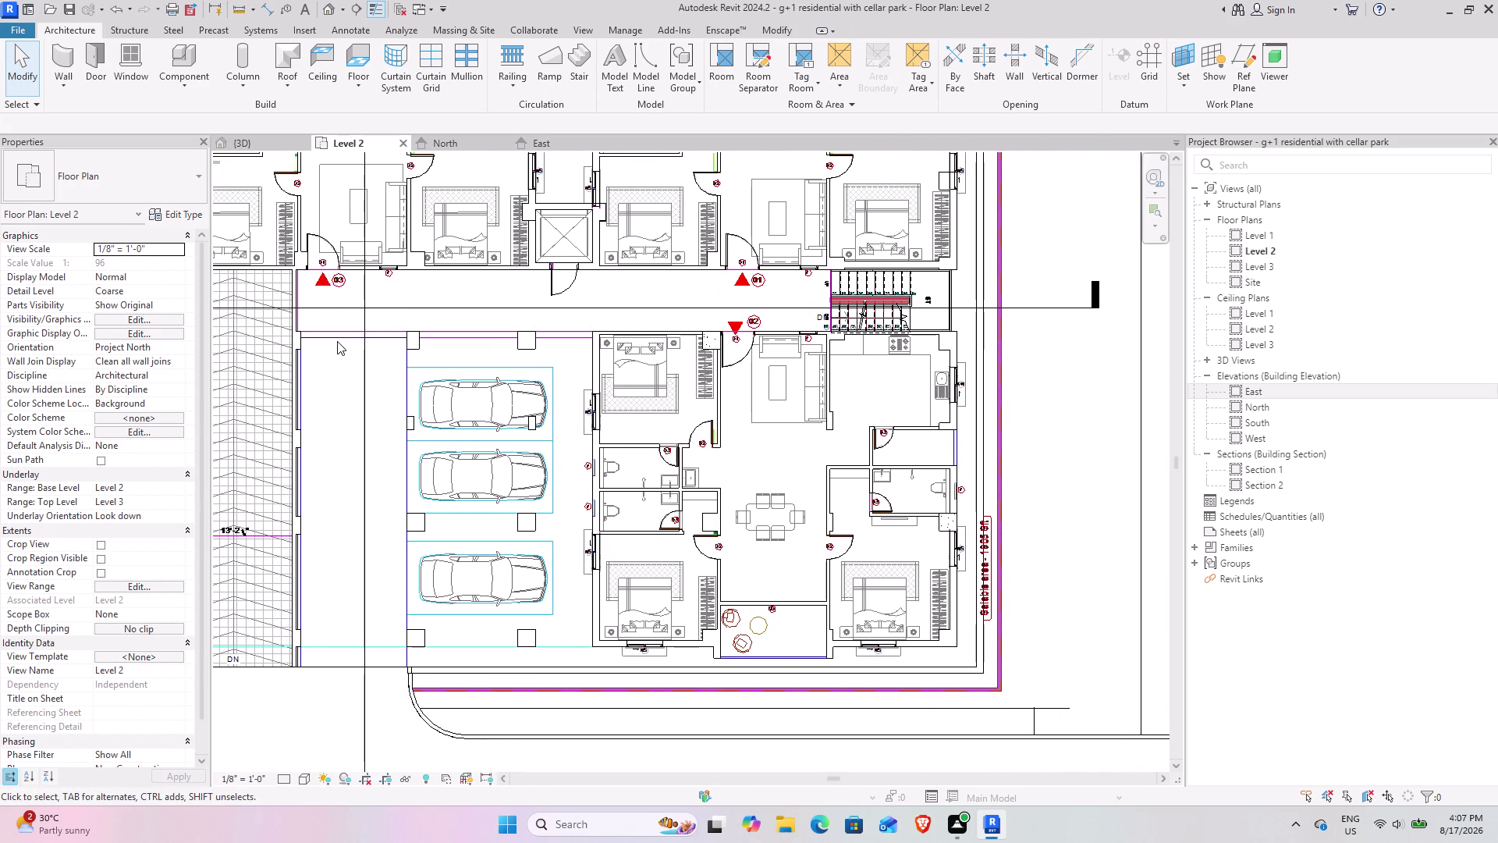
middle_drag(440, 450, 649, 516)
middle_drag(522, 515, 518, 518)
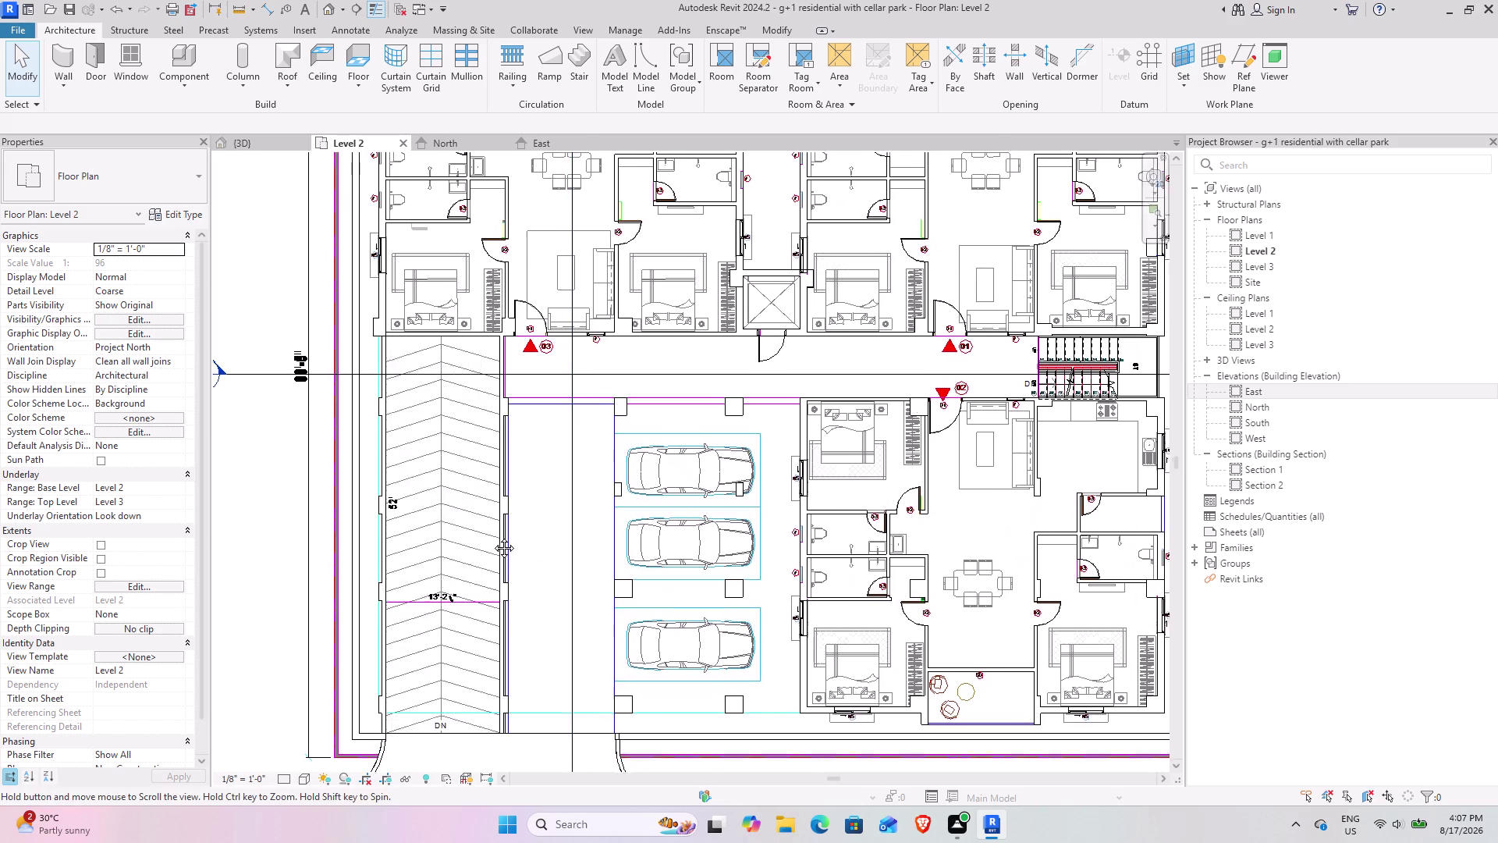
middle_drag(518, 517, 392, 583)
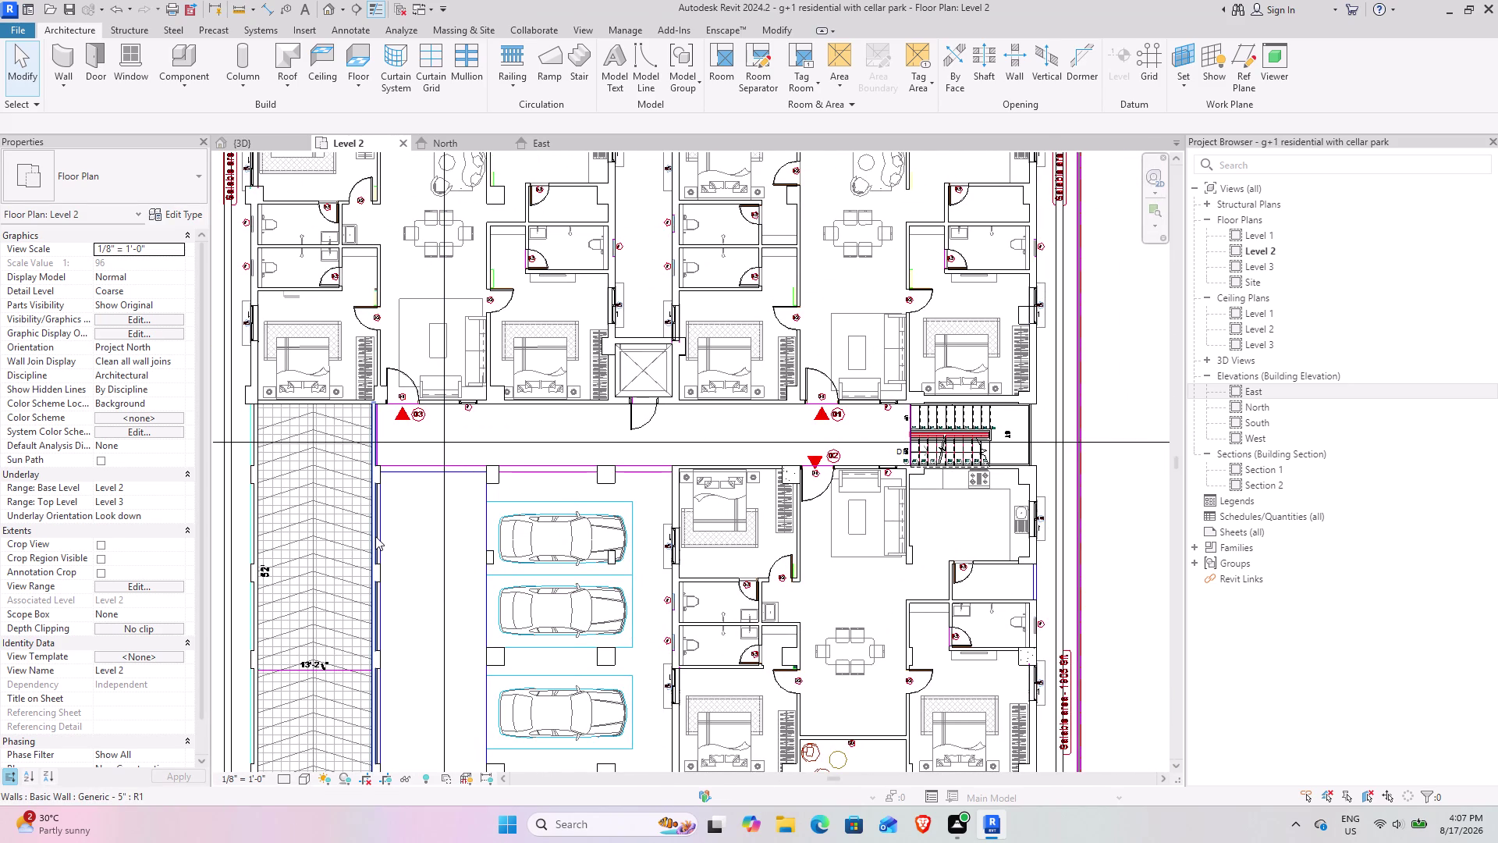
middle_drag(503, 435, 483, 536)
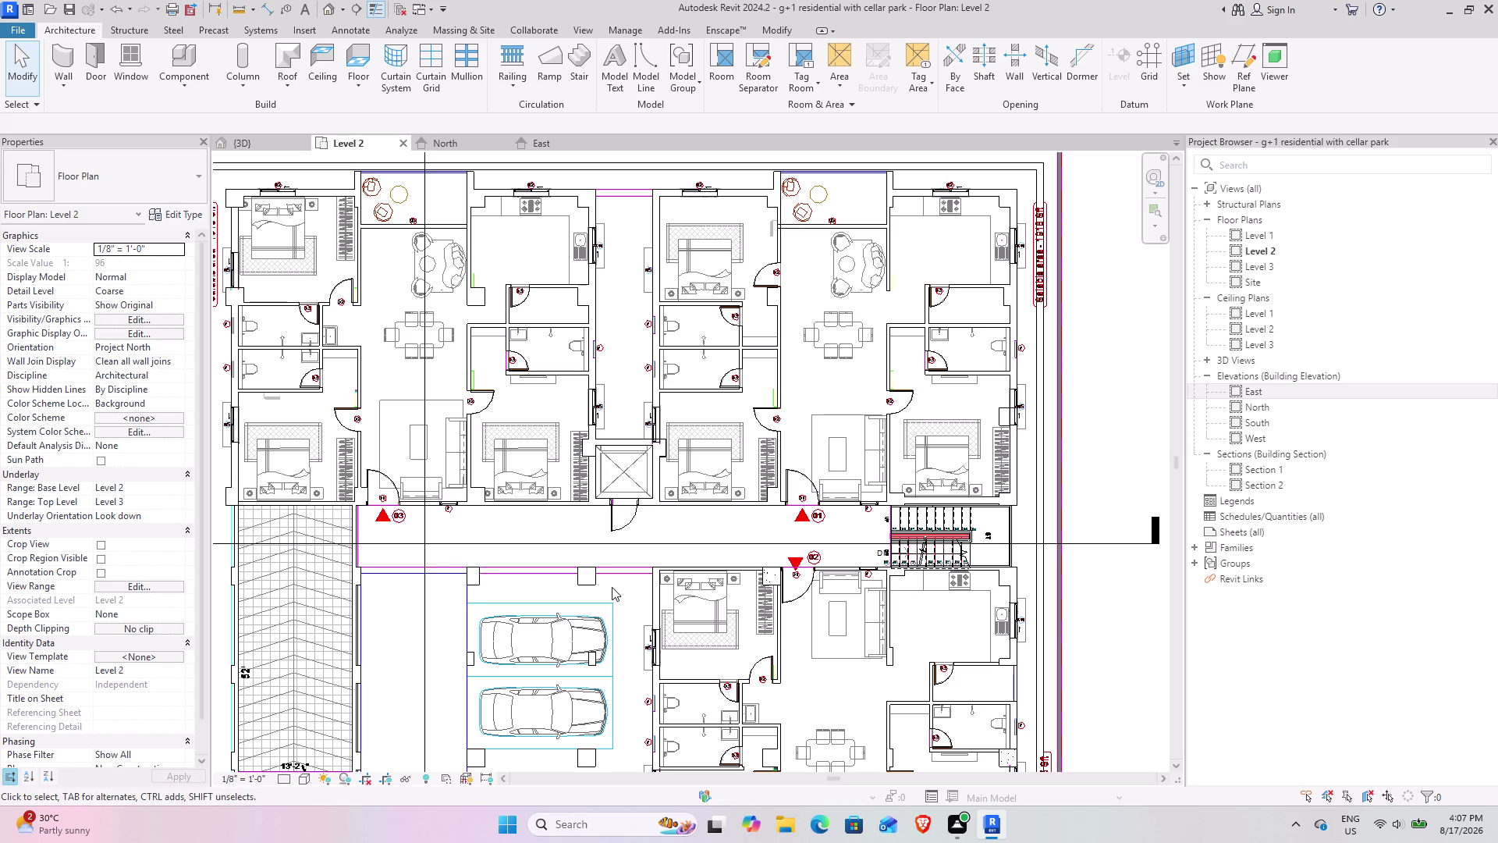
scroll(up, 3)
middle_drag(361, 487, 448, 303)
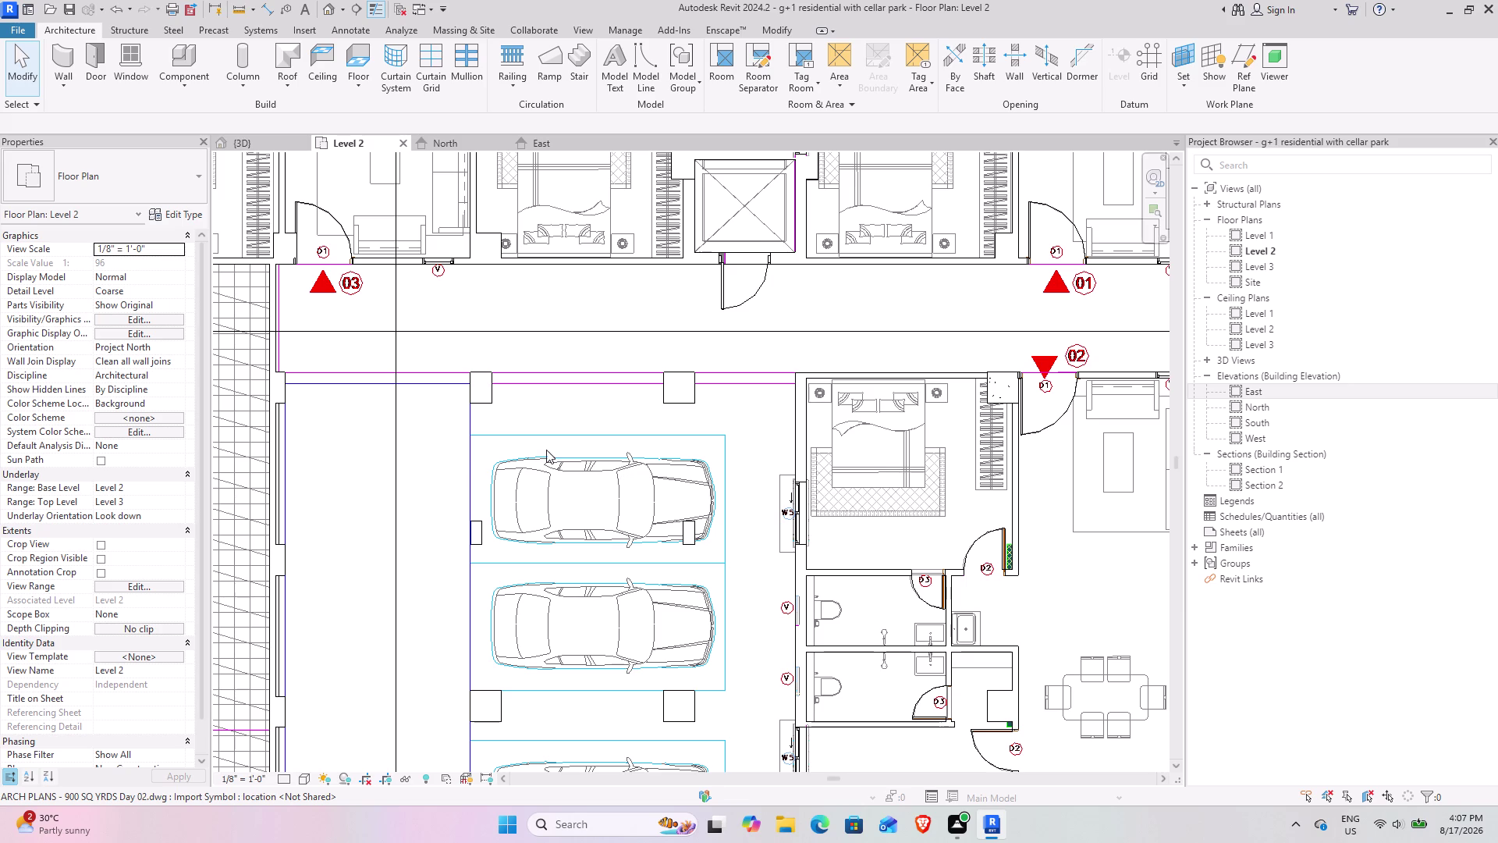
Pan to the lounge, kitchen and adjacent bedroom, then open the Visual Style menu.
scroll(down, 3)
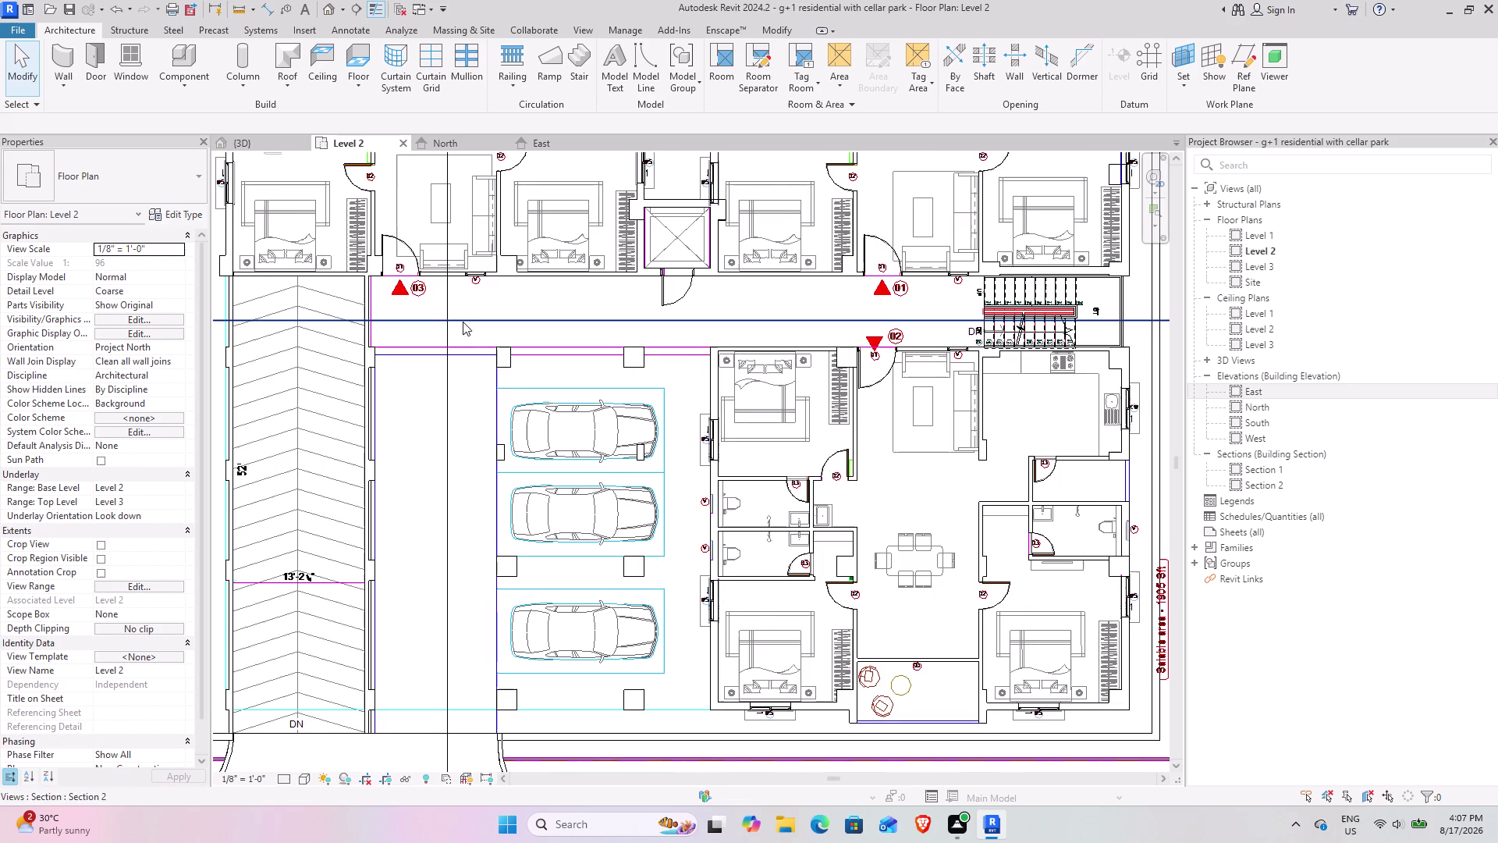
middle_drag(438, 331, 487, 519)
scroll(down, 3)
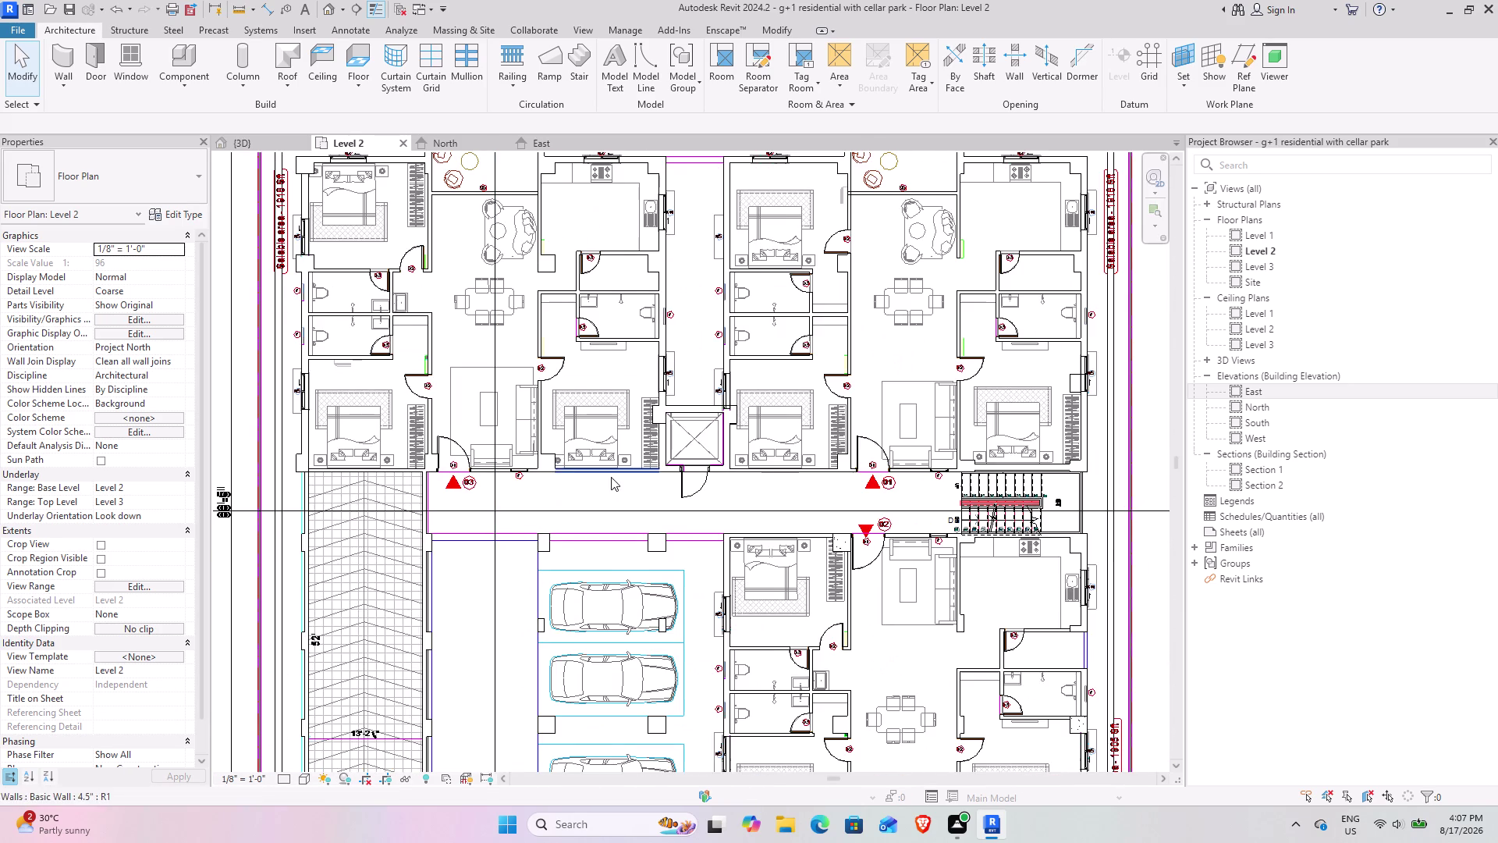
middle_drag(600, 478, 516, 568)
scroll(up, 3)
scroll(up, 3)
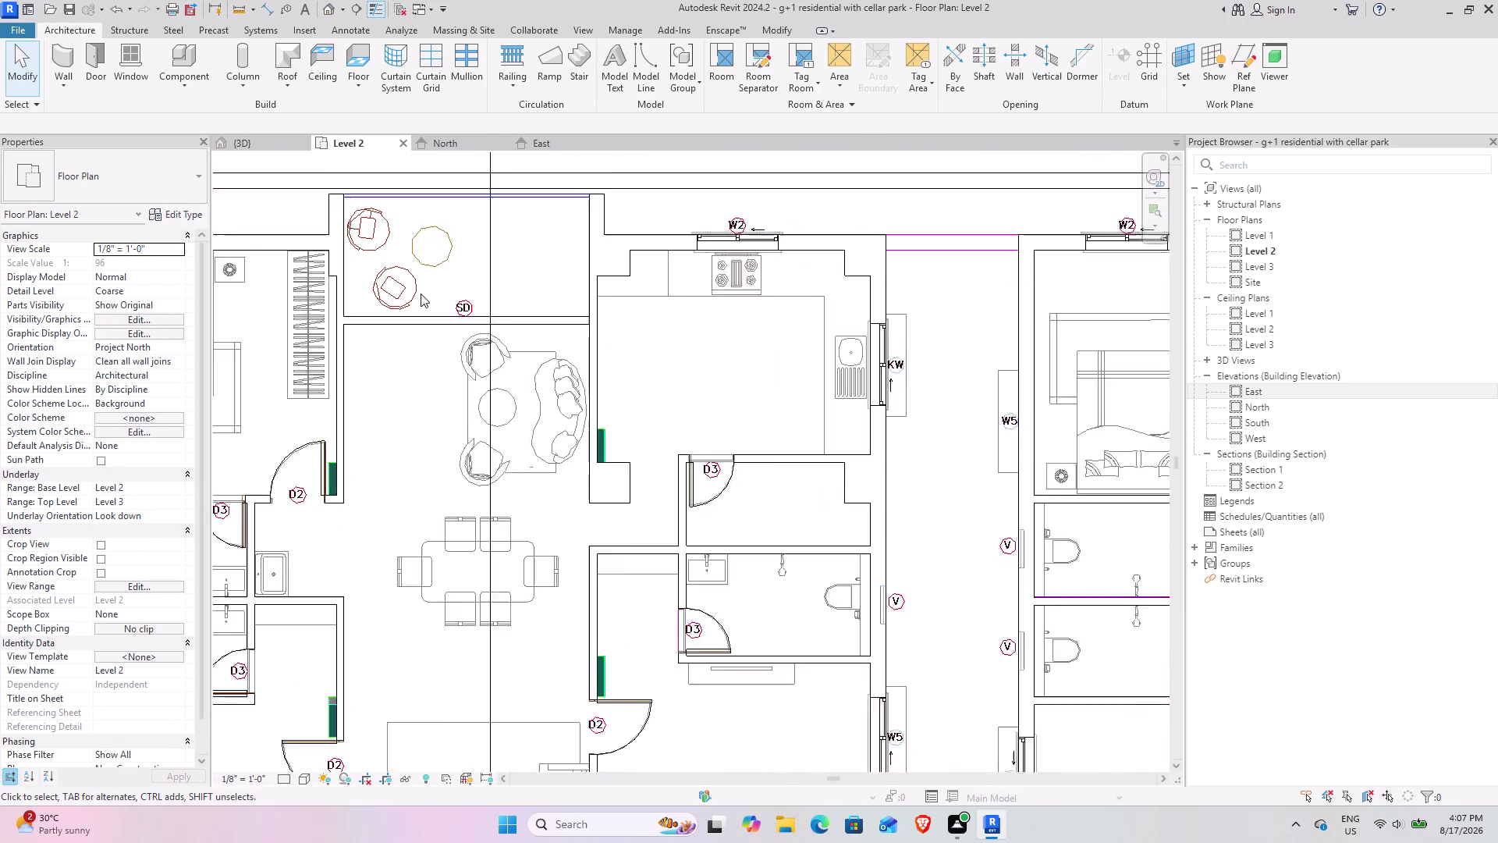
scroll(up, 3)
middle_drag(613, 478, 307, 514)
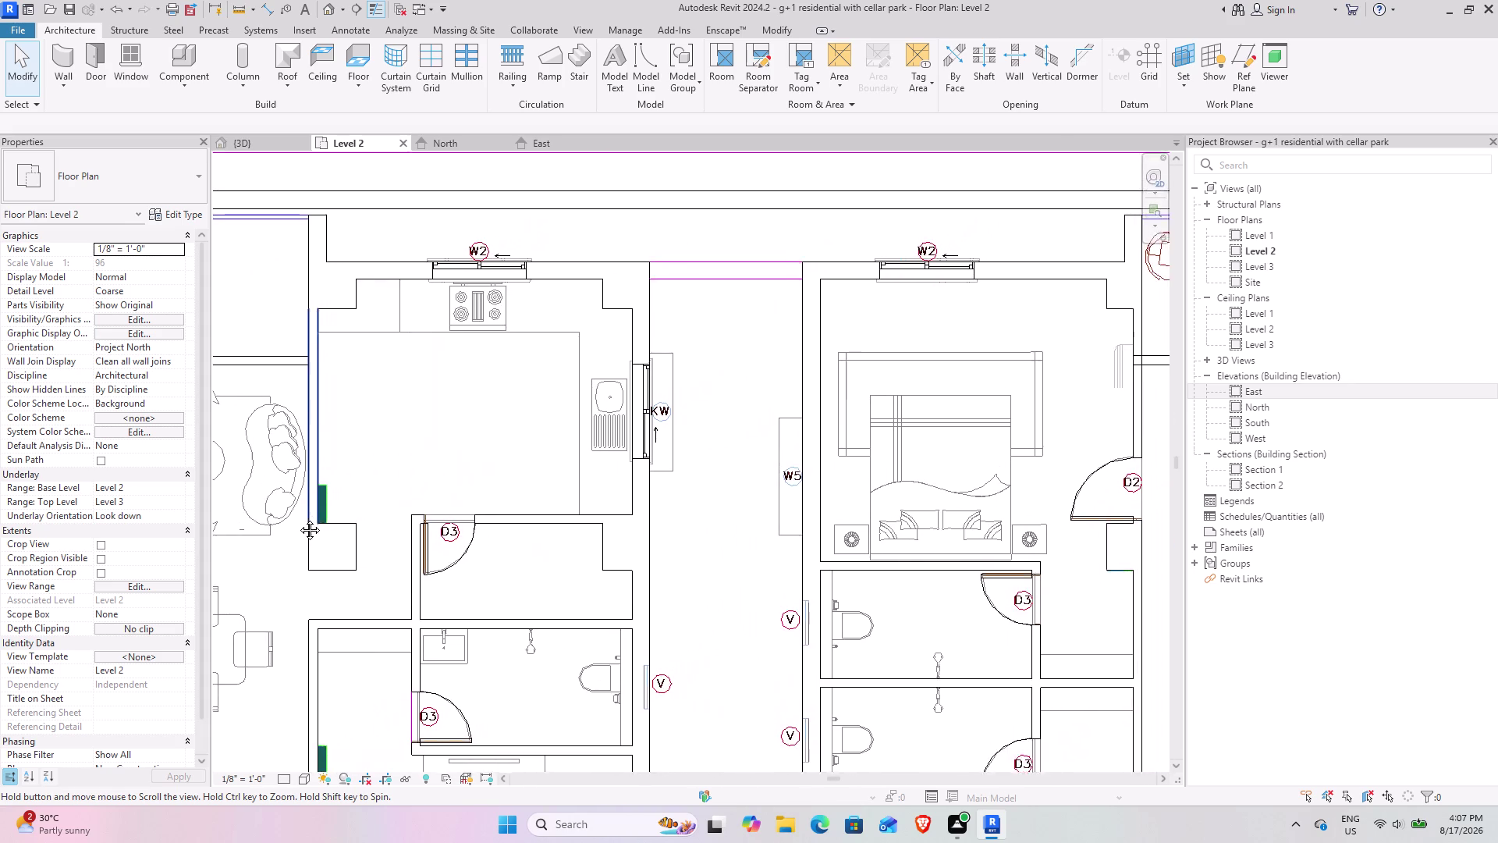
middle_drag(306, 514, 249, 528)
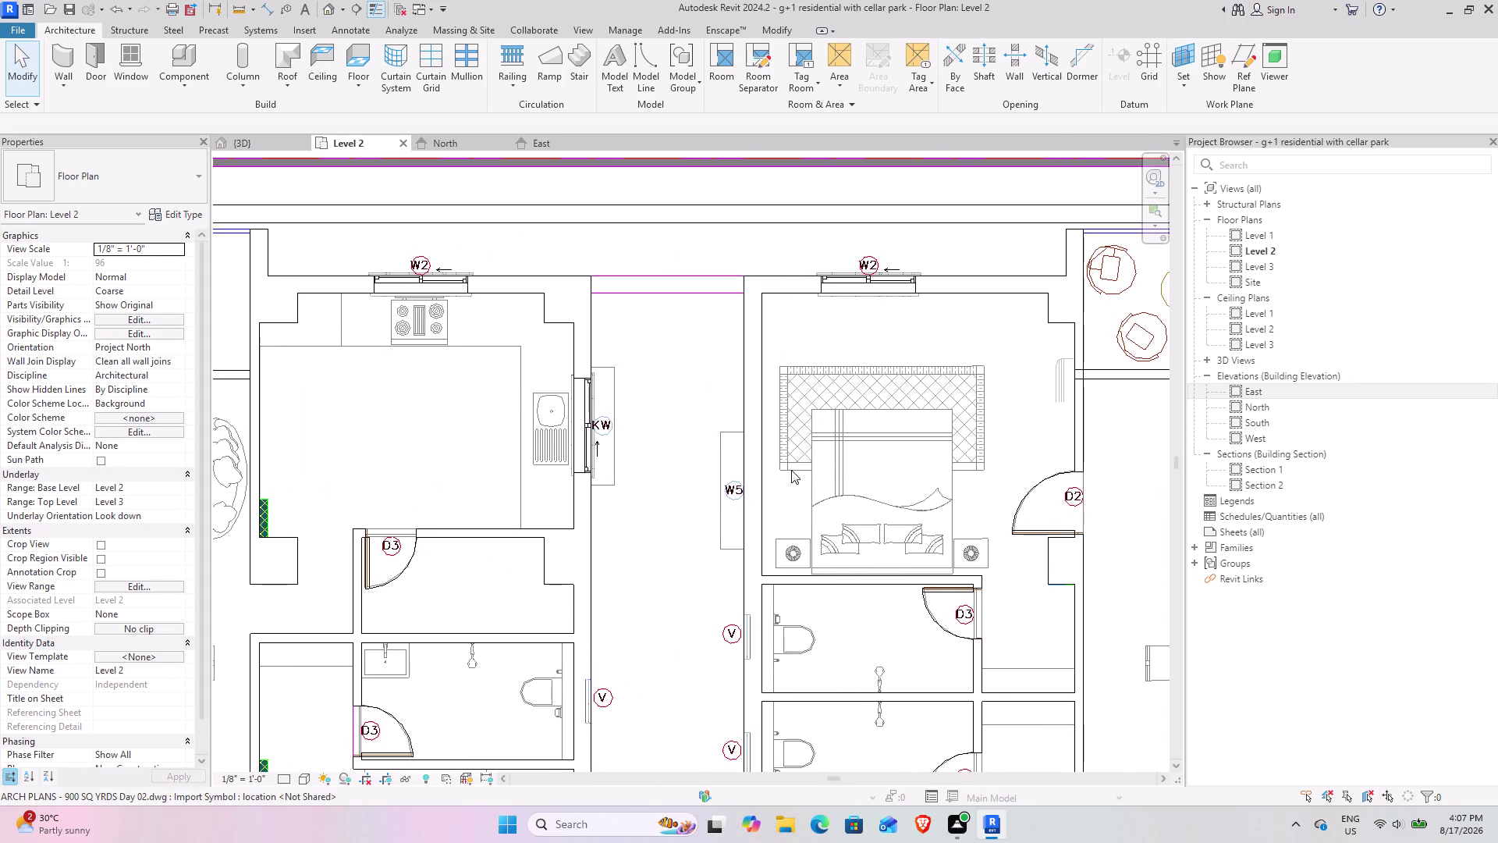
scroll(down, 3)
middle_drag(893, 451, 451, 452)
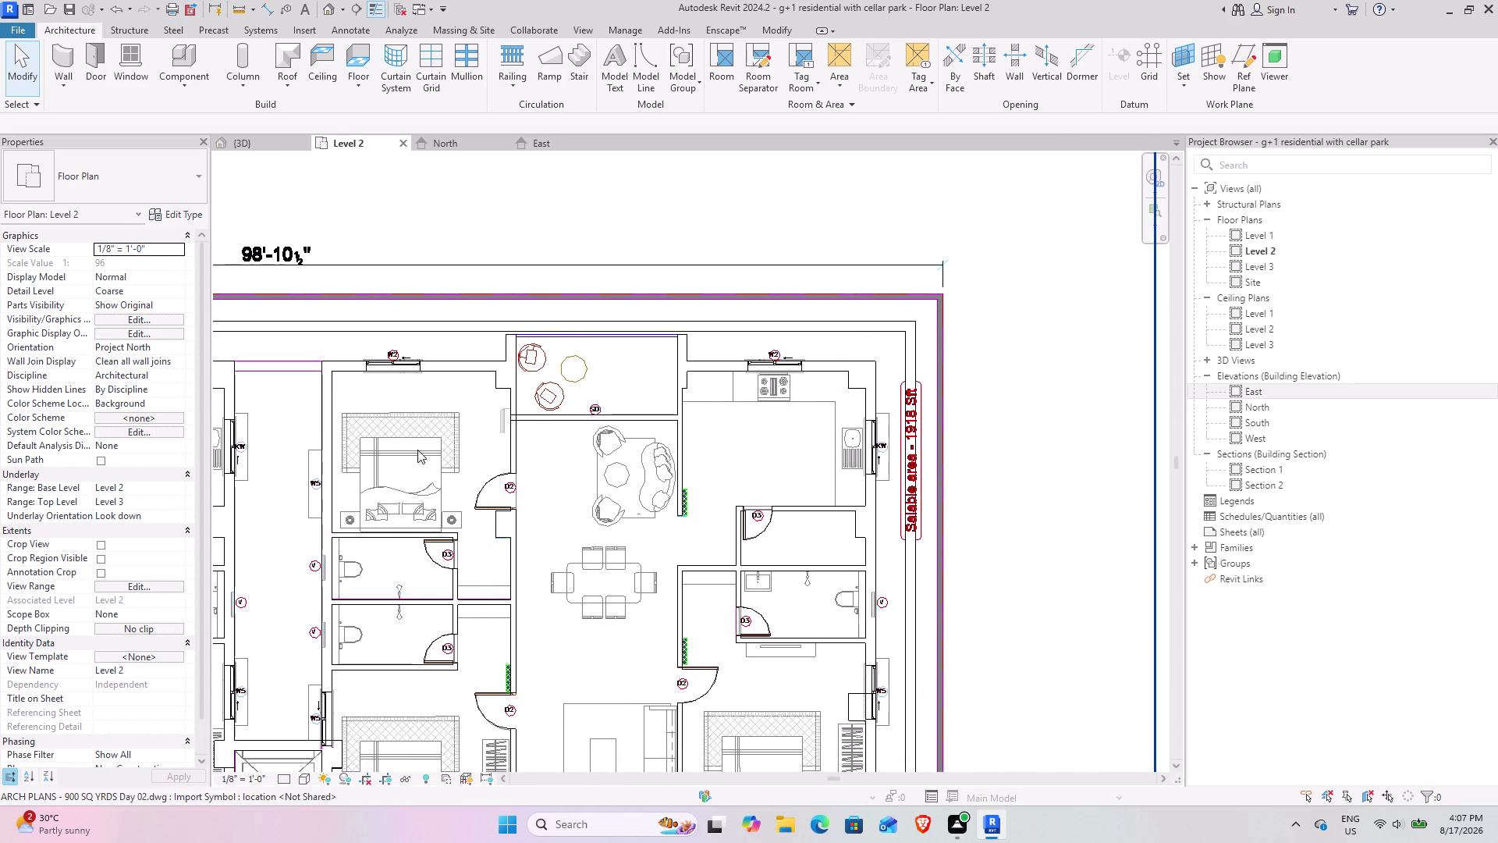
scroll(up, 3)
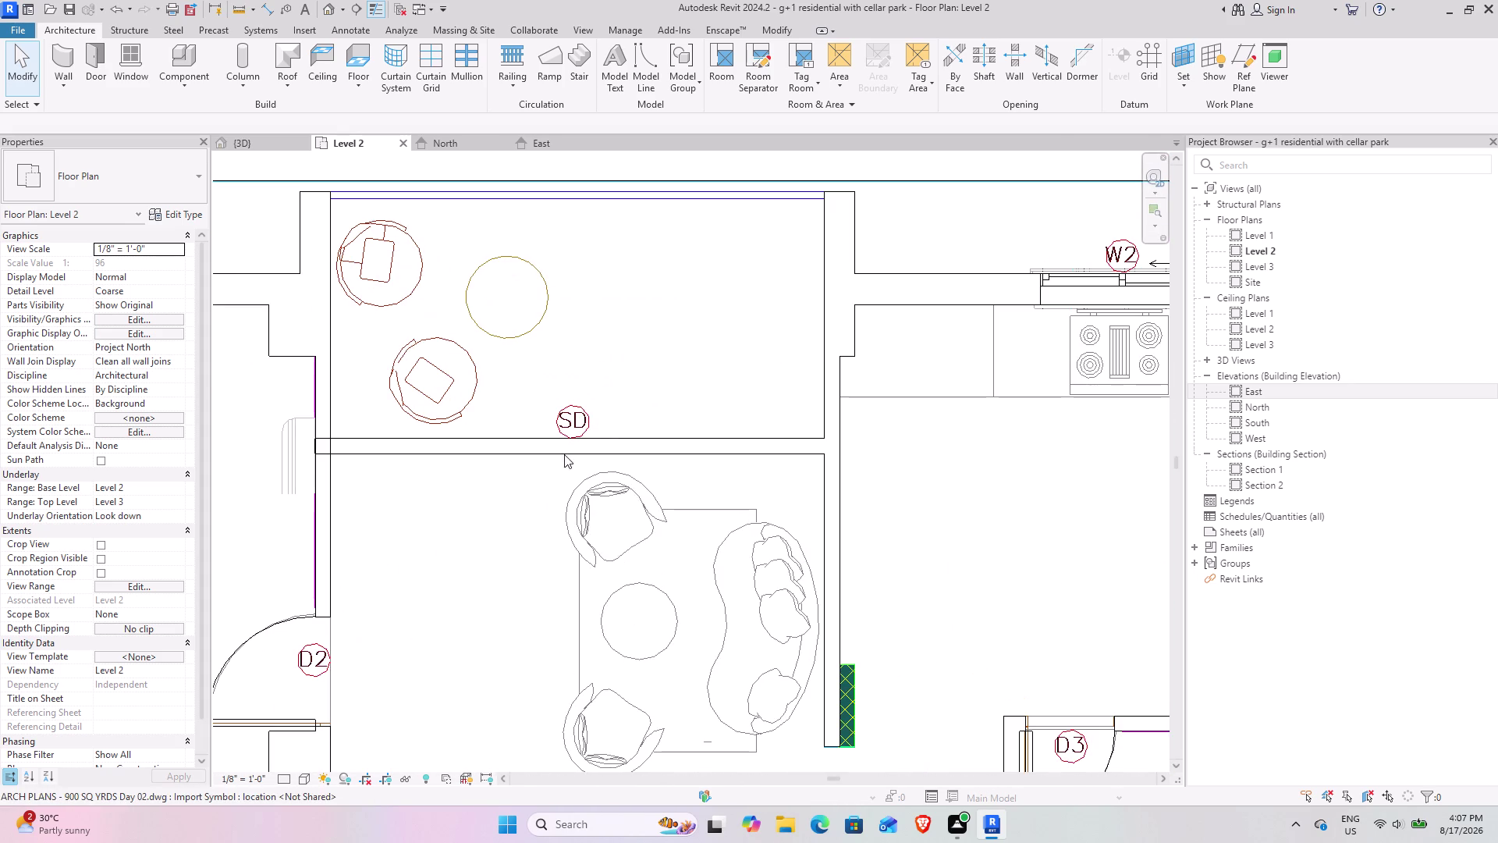
click(304, 782)
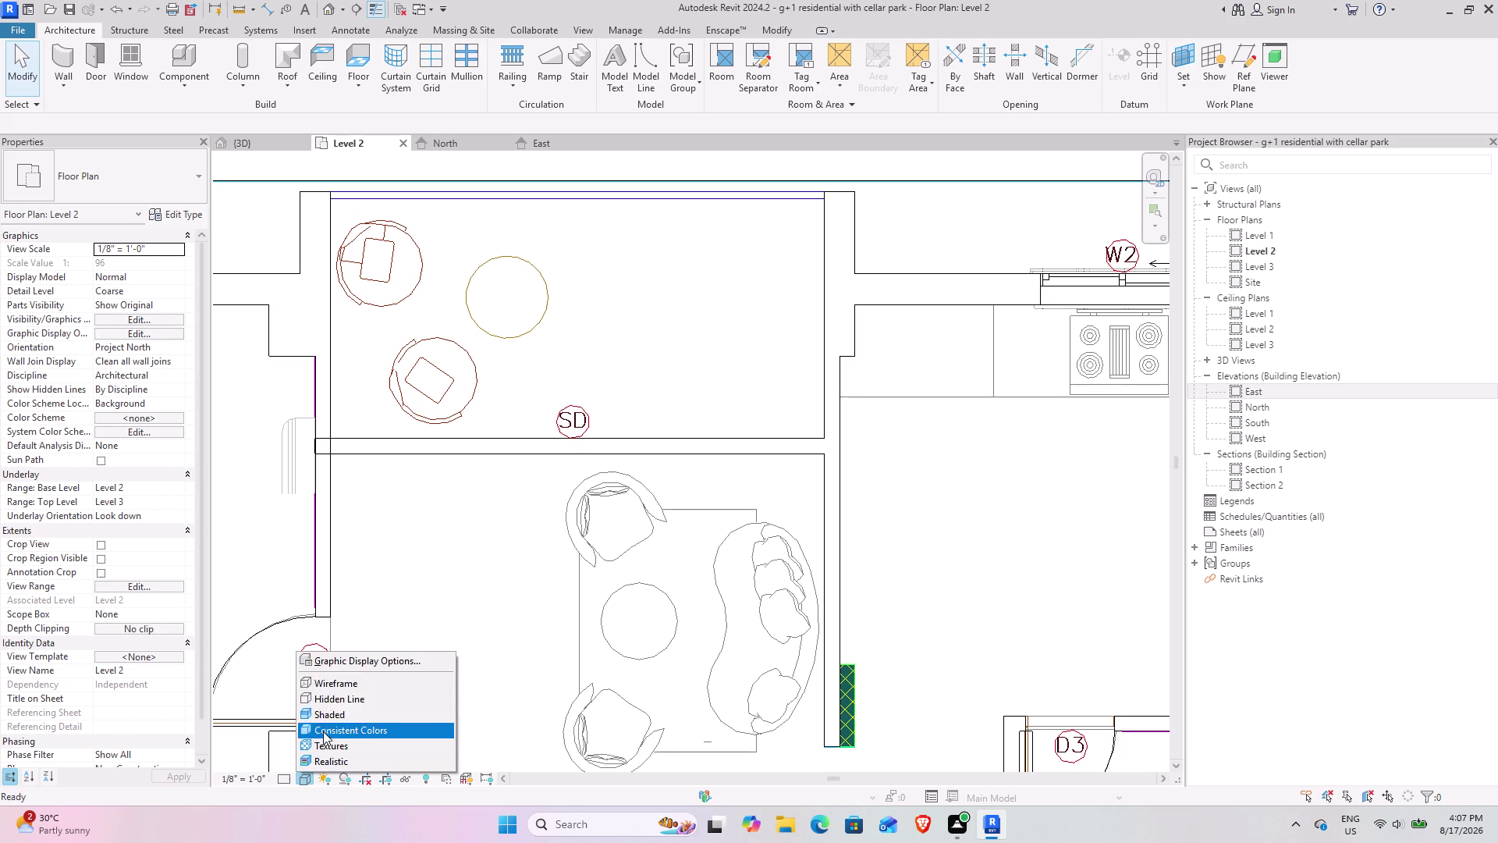
Set the Level 2 plan to Consistent Colors, inspect walls near SD, then open {3D}.
click(338, 684)
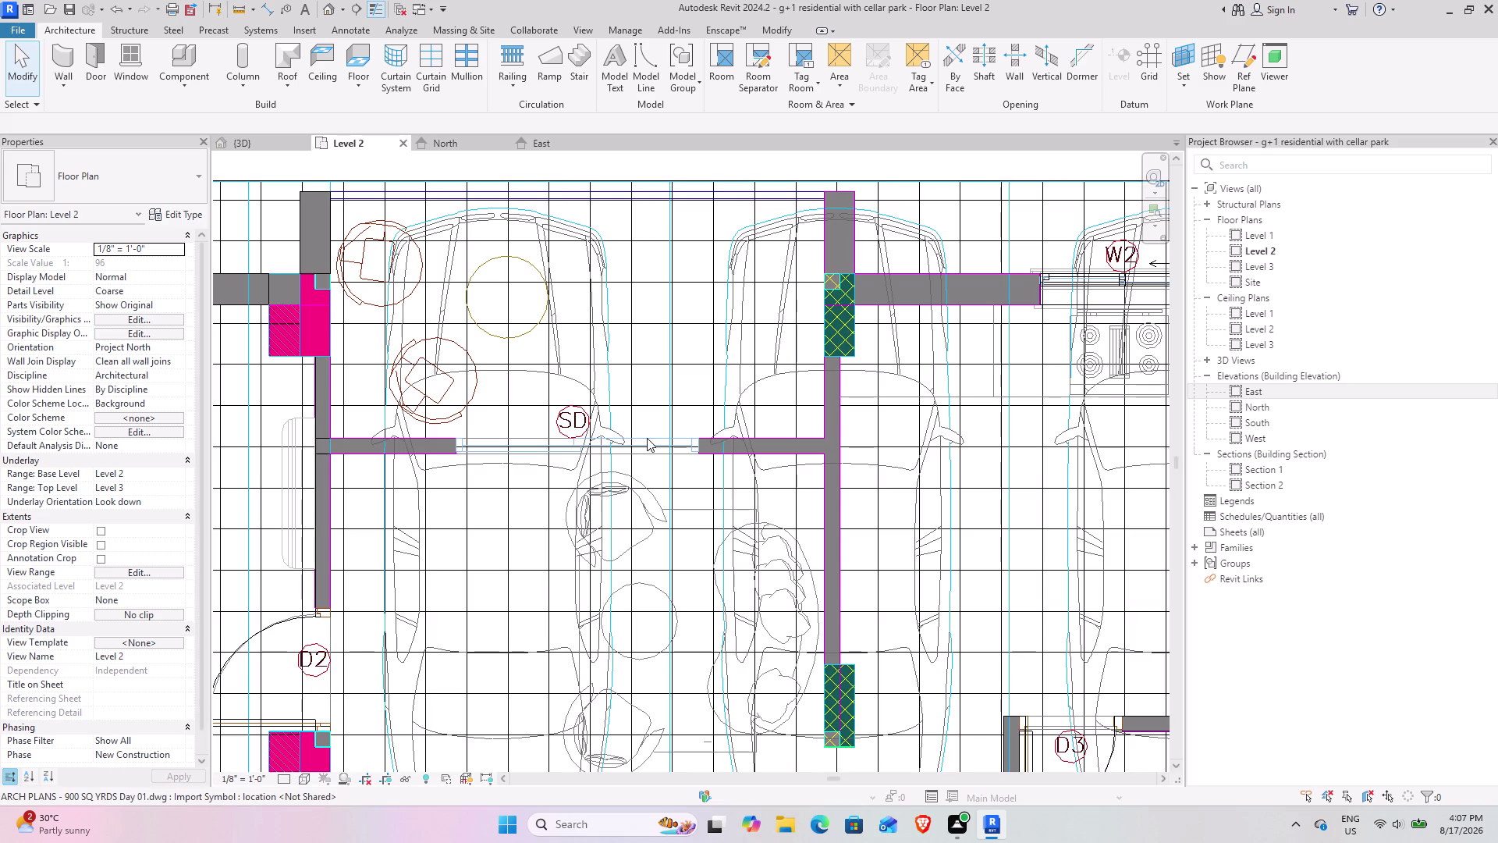
scroll(up, 3)
scroll(up, 3)
scroll(up, 3)
middle_drag(503, 488, 730, 522)
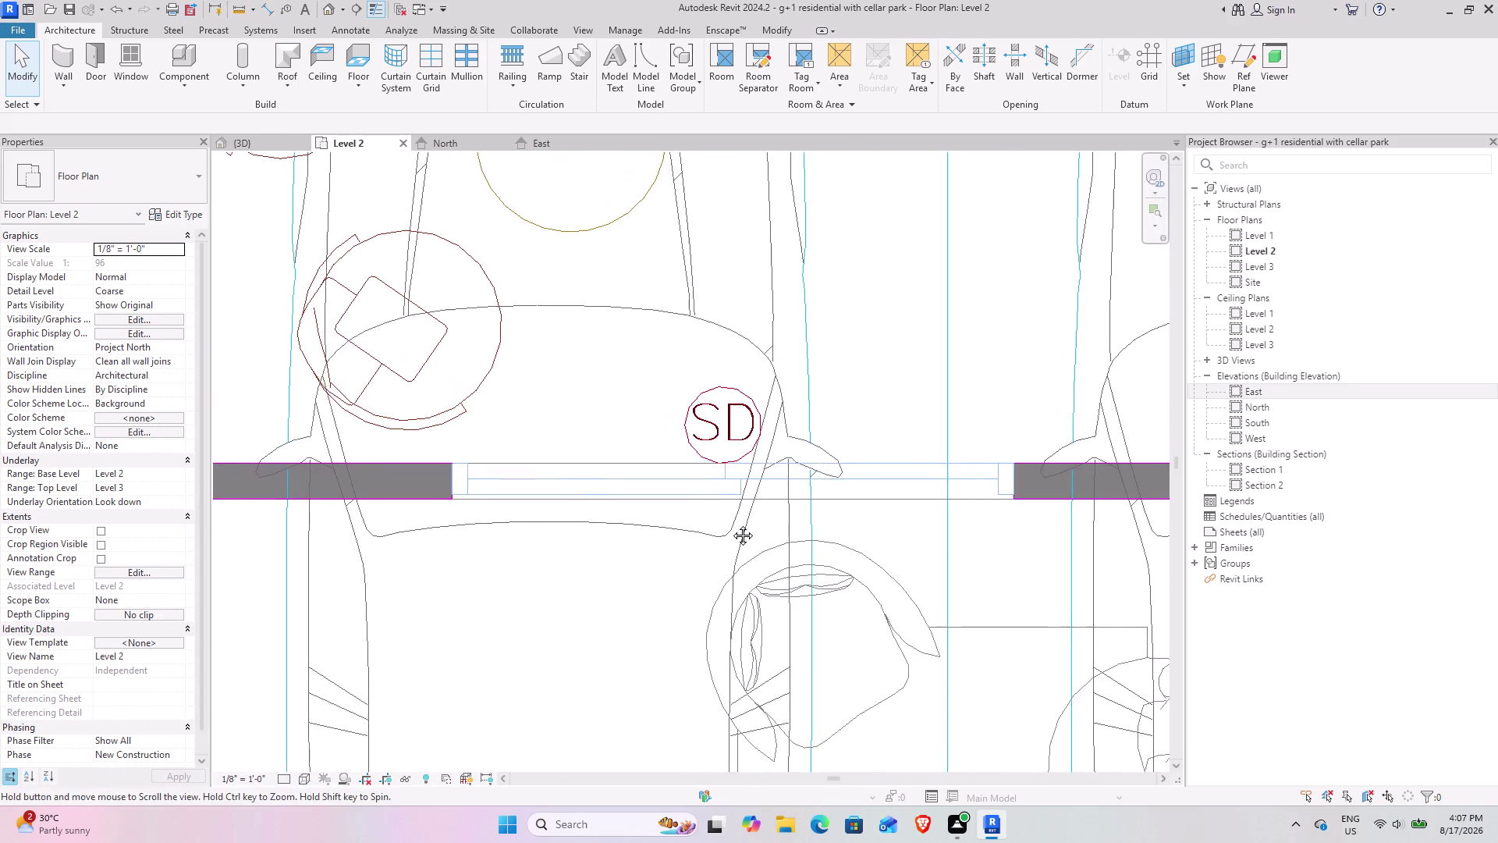
middle_drag(730, 522, 731, 524)
scroll(down, 3)
middle_drag(665, 548, 515, 576)
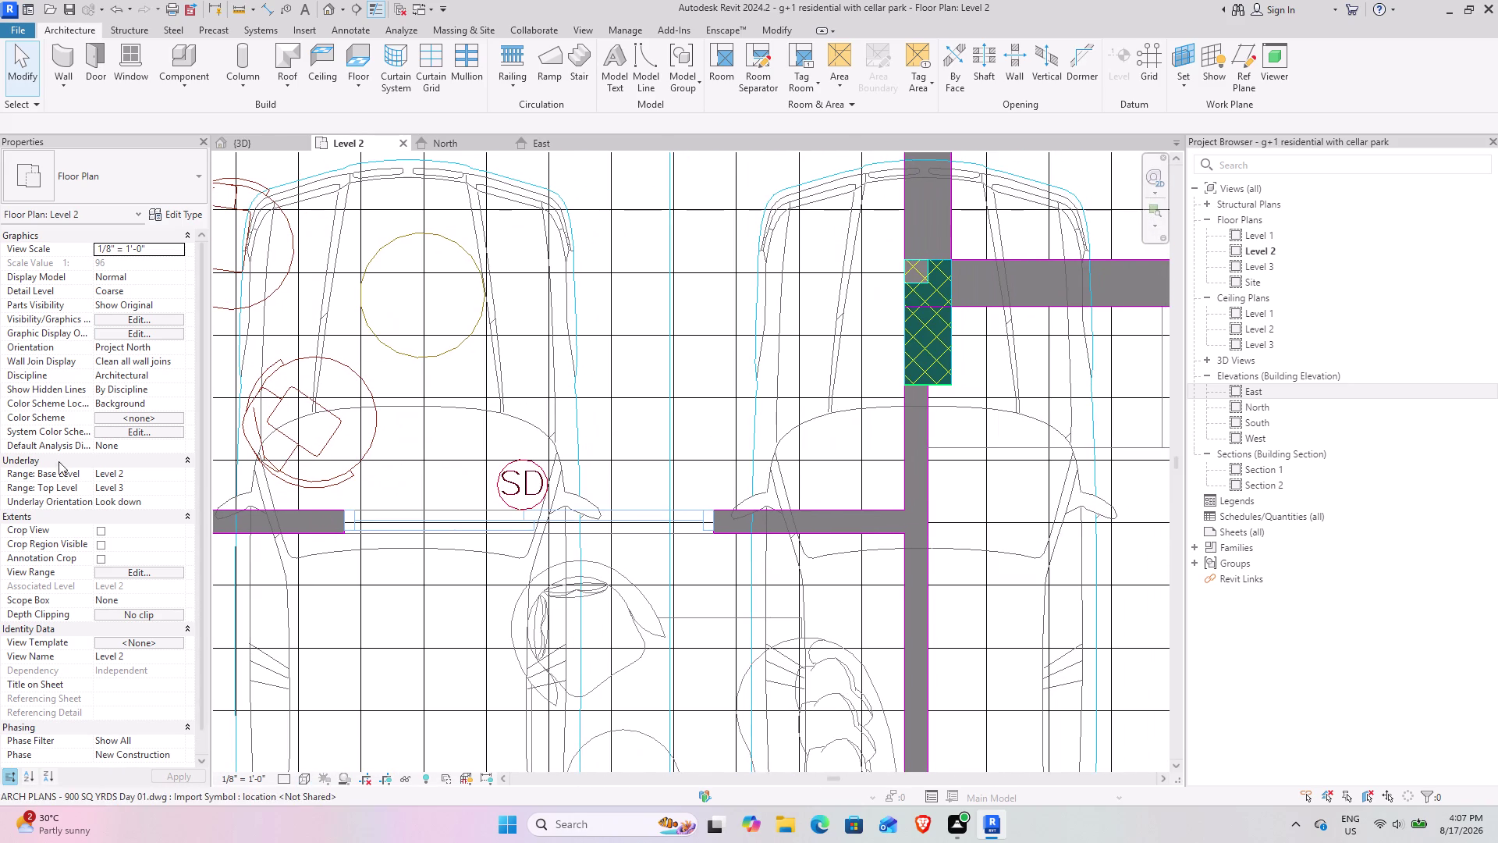
scroll(down, 3)
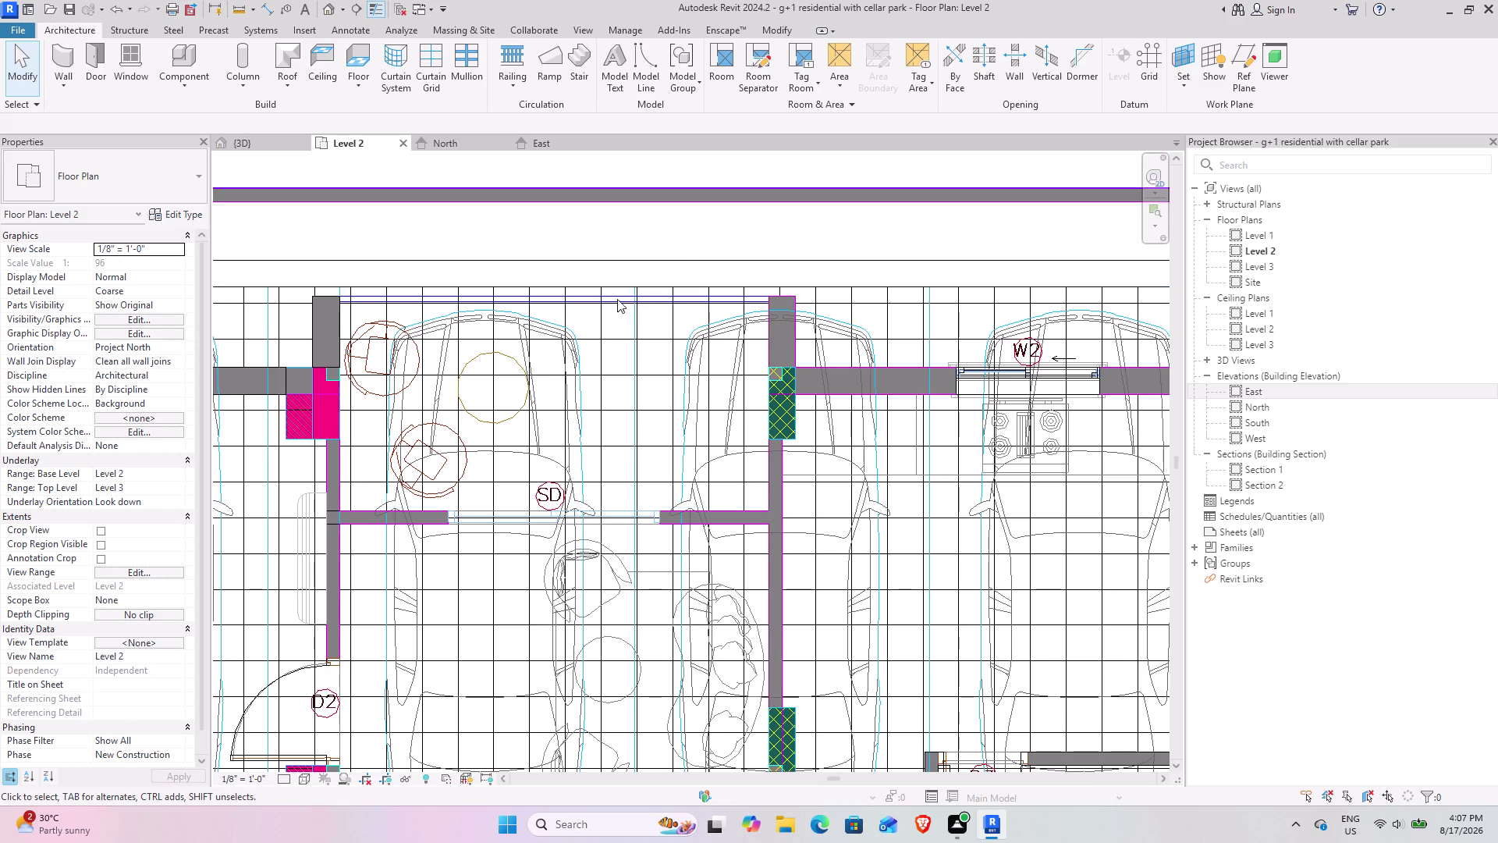
scroll(up, 3)
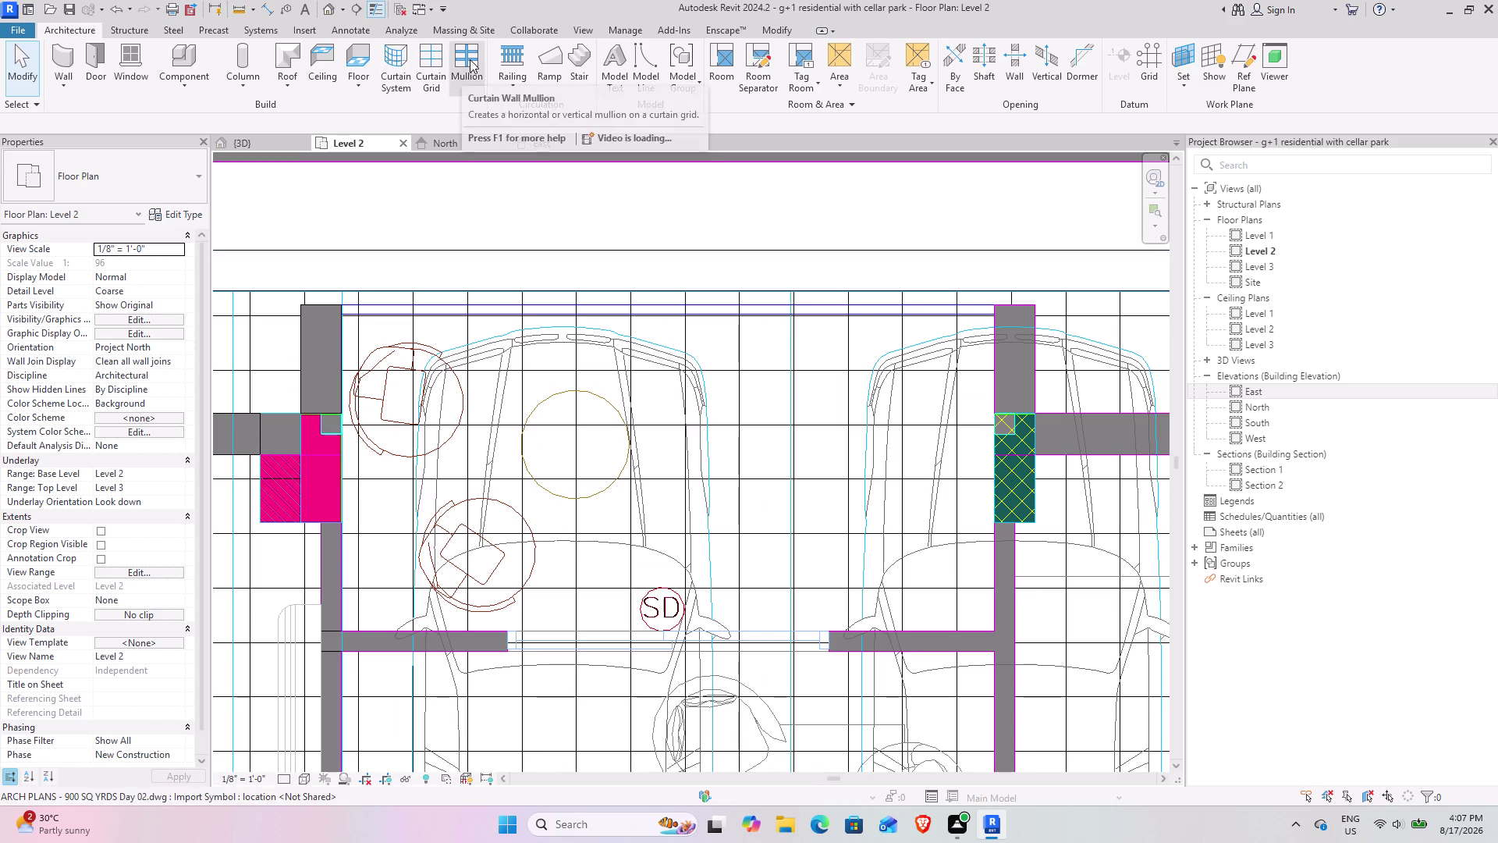
click(251, 138)
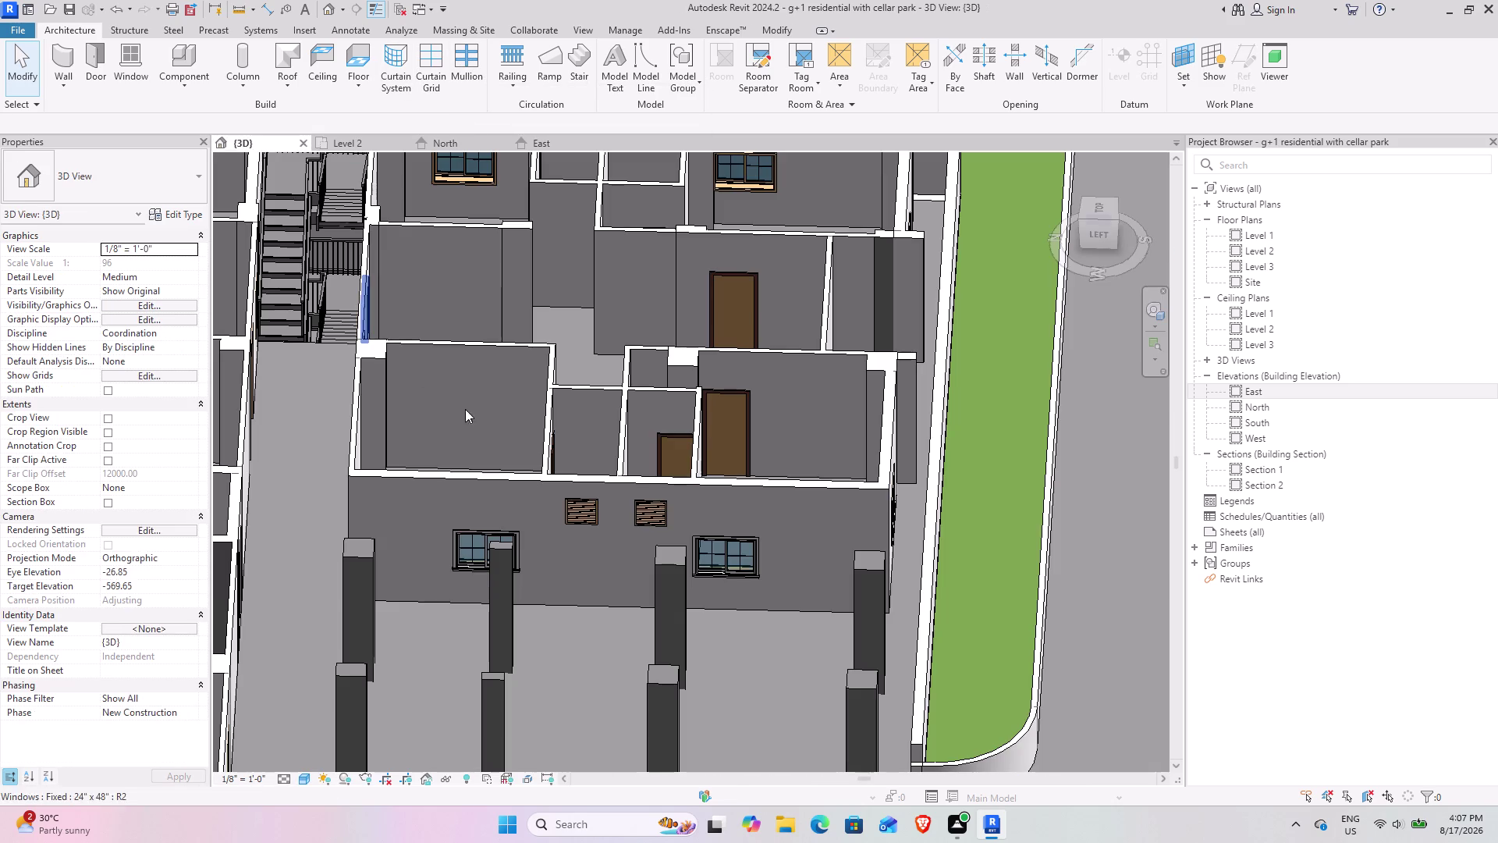
scroll(down, 3)
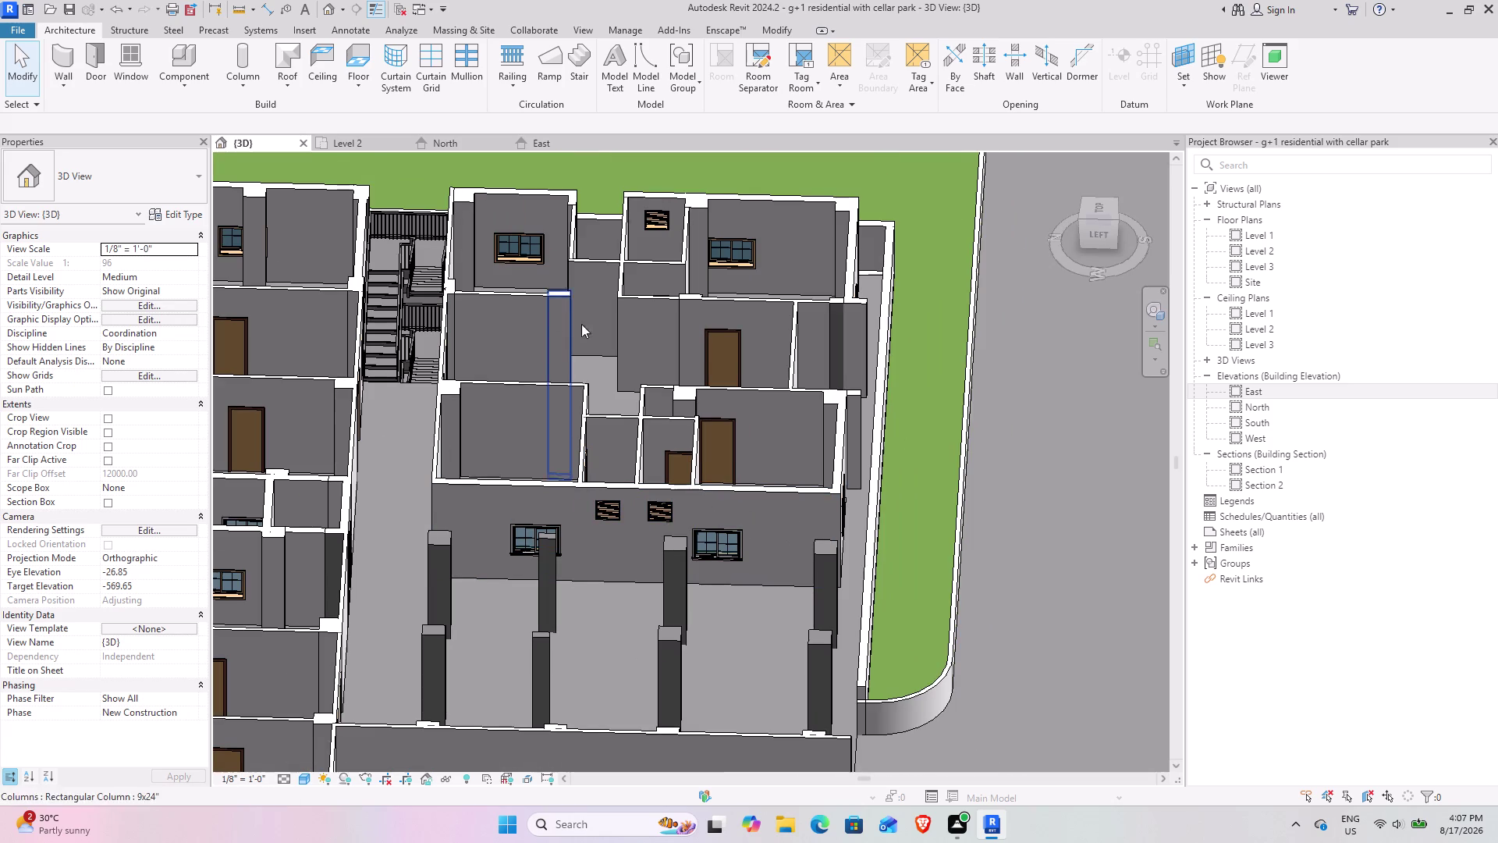
scroll(down, 3)
scroll(down, 3)
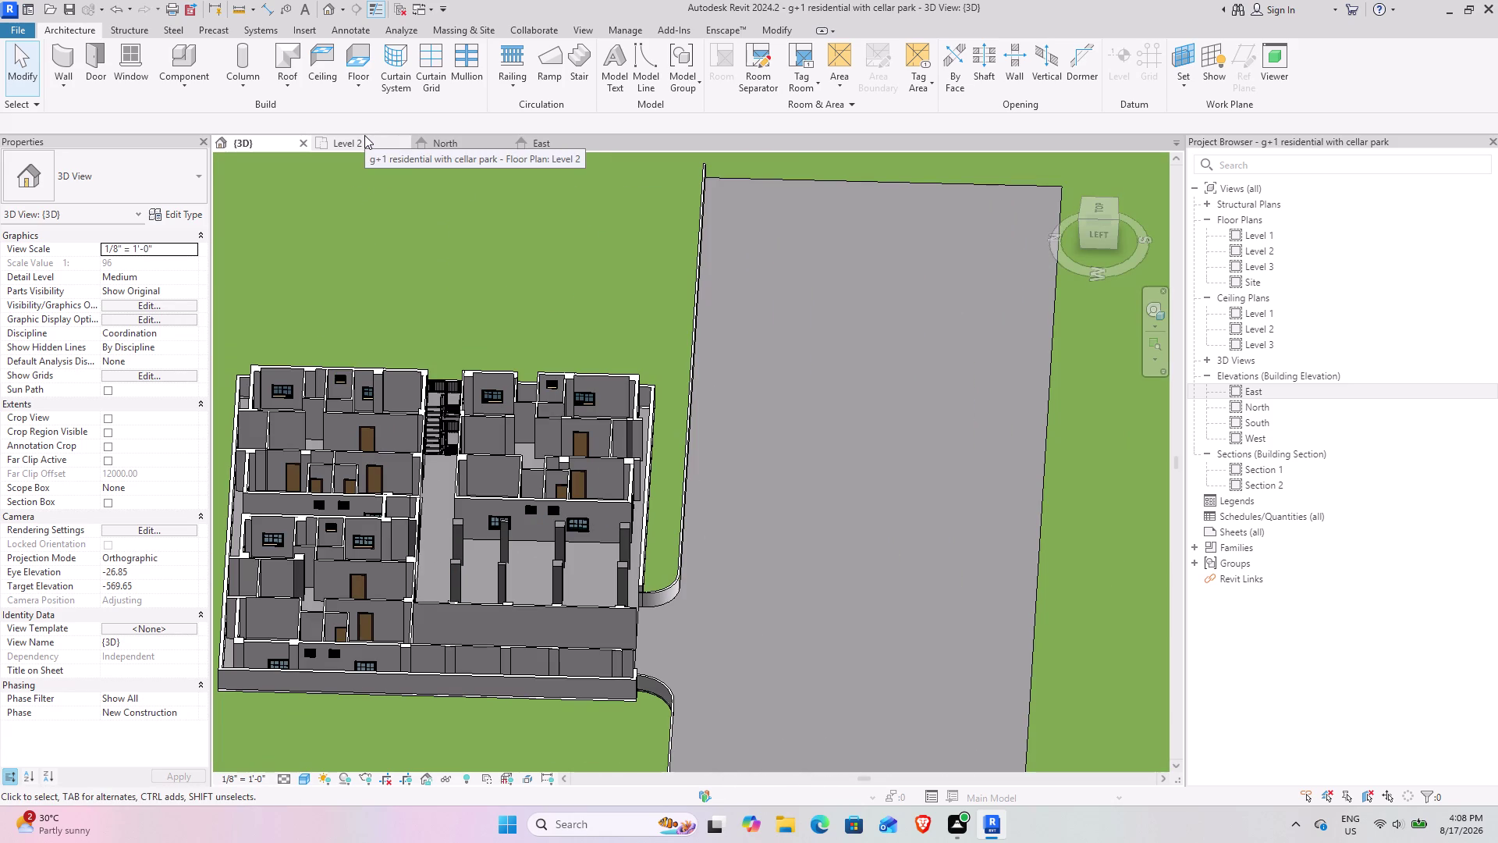
drag(1094, 233, 794, 269)
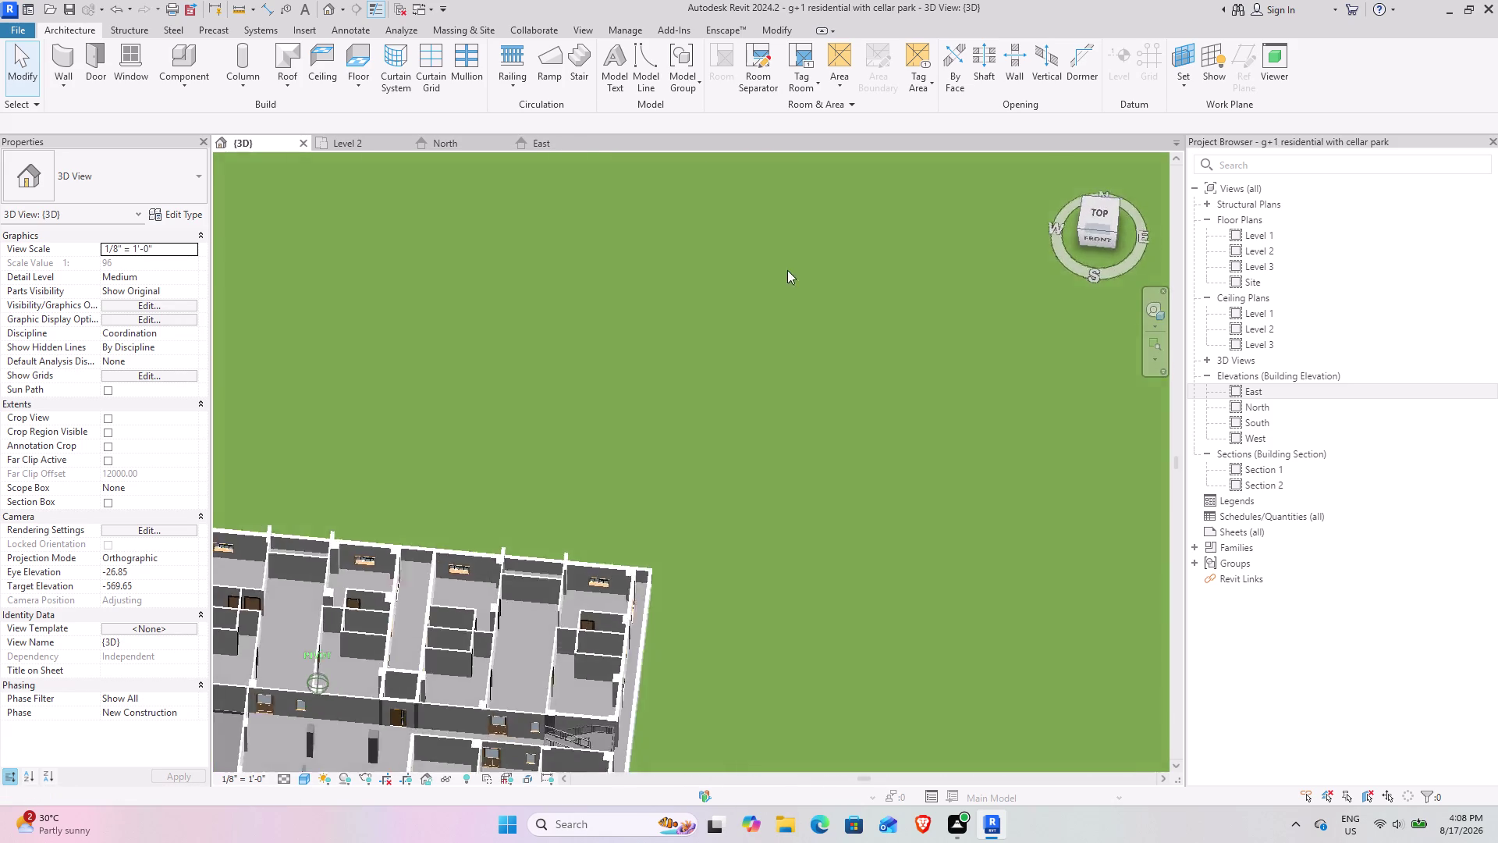
drag(794, 268, 578, 239)
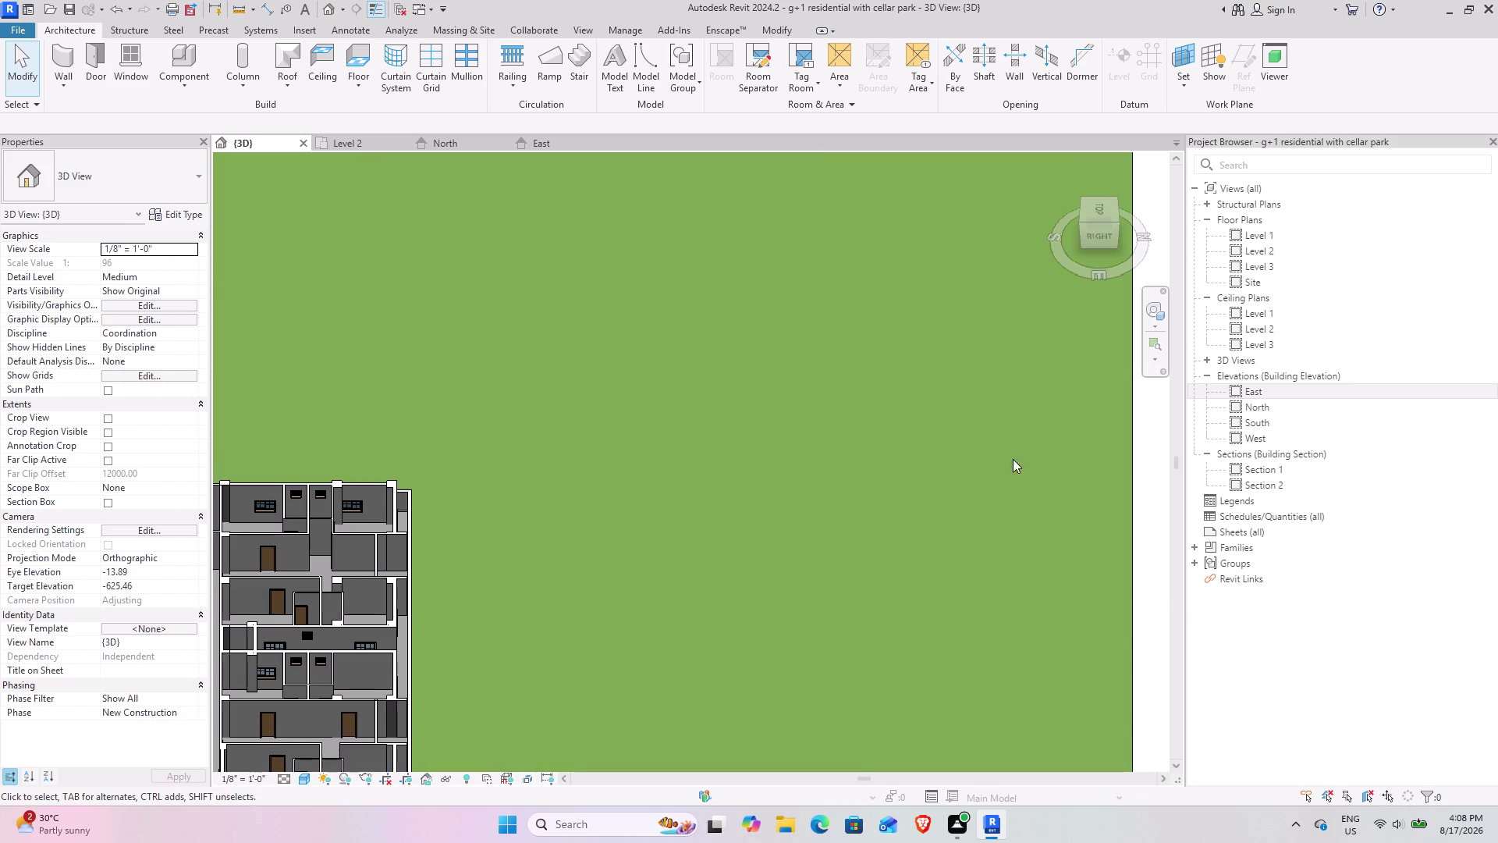
drag(1101, 239, 958, 227)
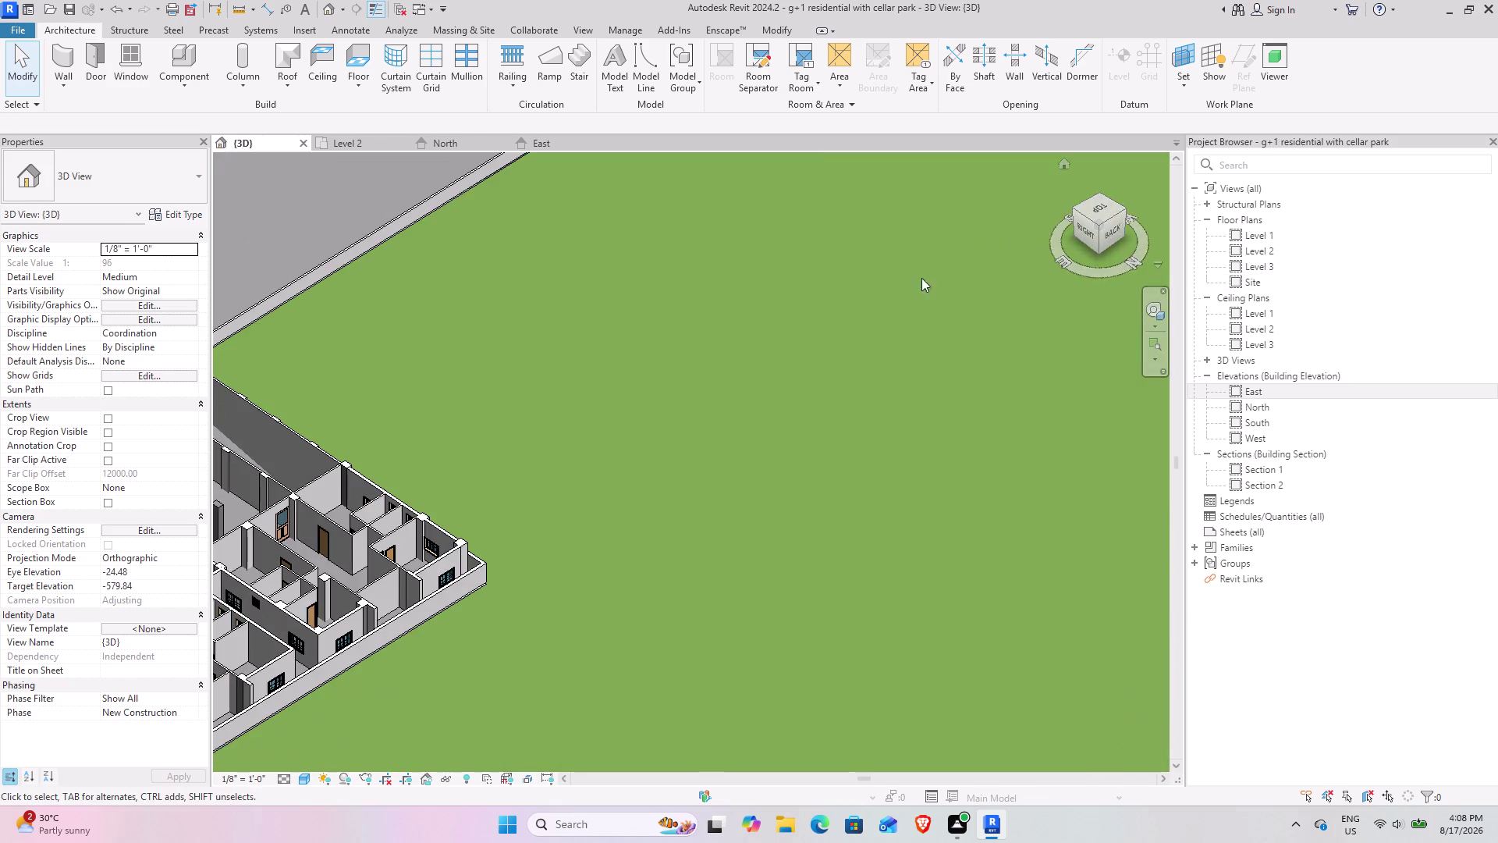
middle_drag(448, 537, 1050, 407)
middle_drag(934, 574, 740, 535)
middle_drag(696, 544, 645, 679)
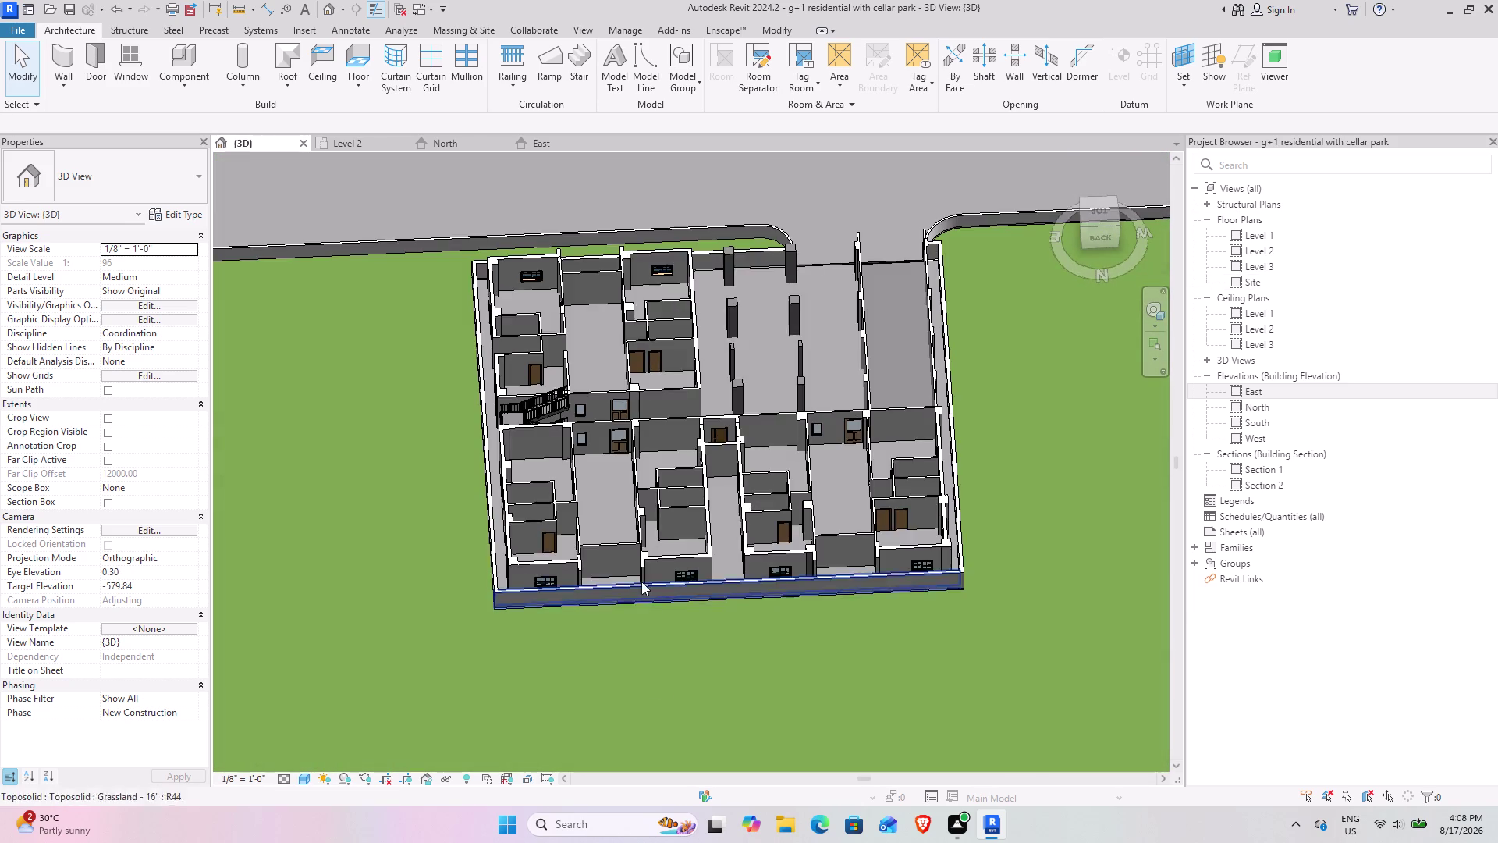
scroll(up, 3)
middle_drag(597, 602, 672, 608)
middle_drag(731, 619, 684, 410)
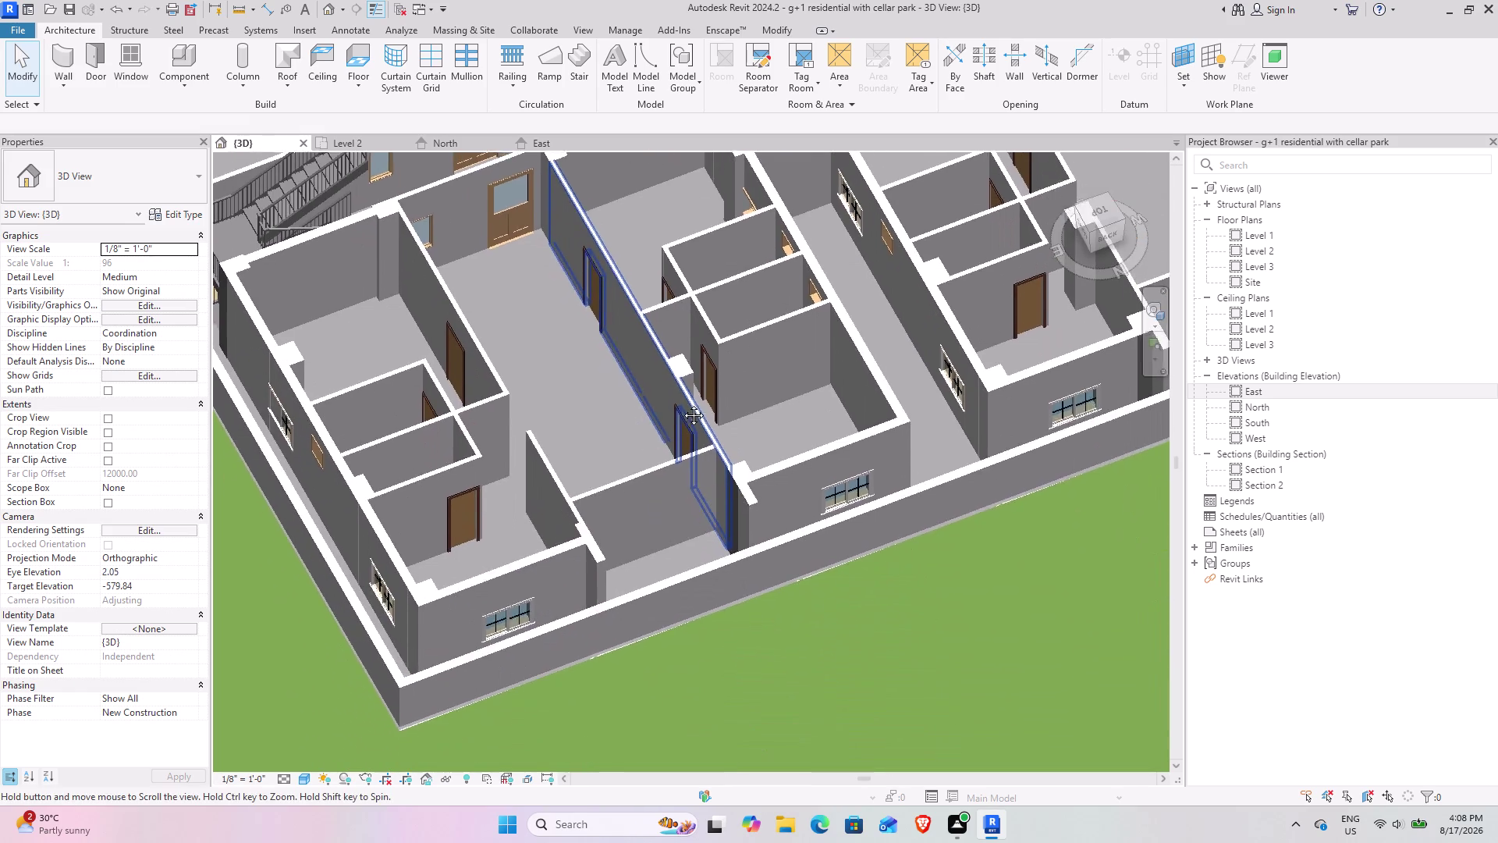
middle_drag(684, 410, 685, 402)
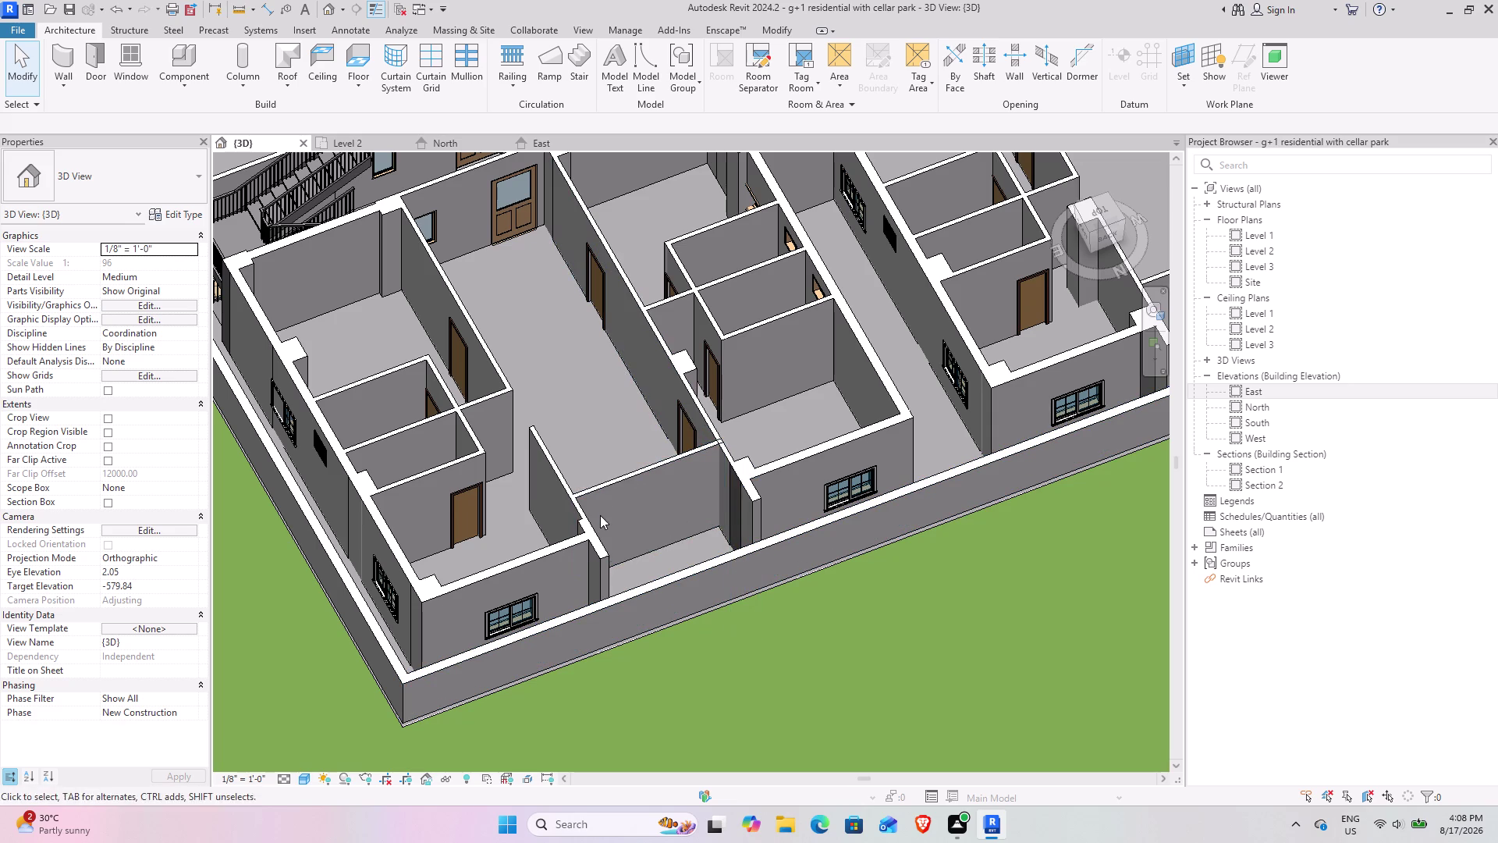
scroll(up, 3)
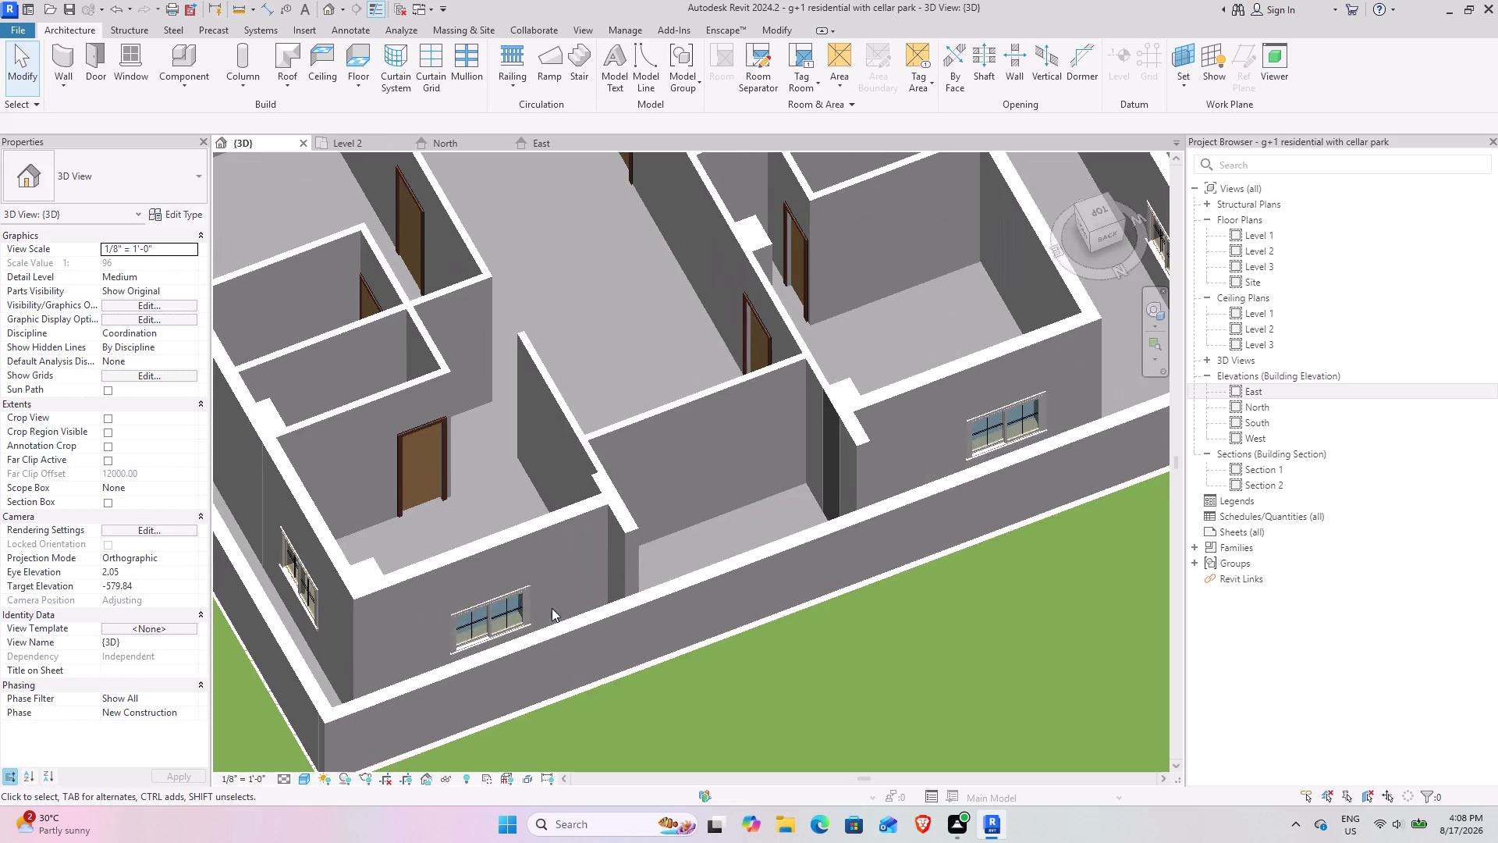
scroll(down, 3)
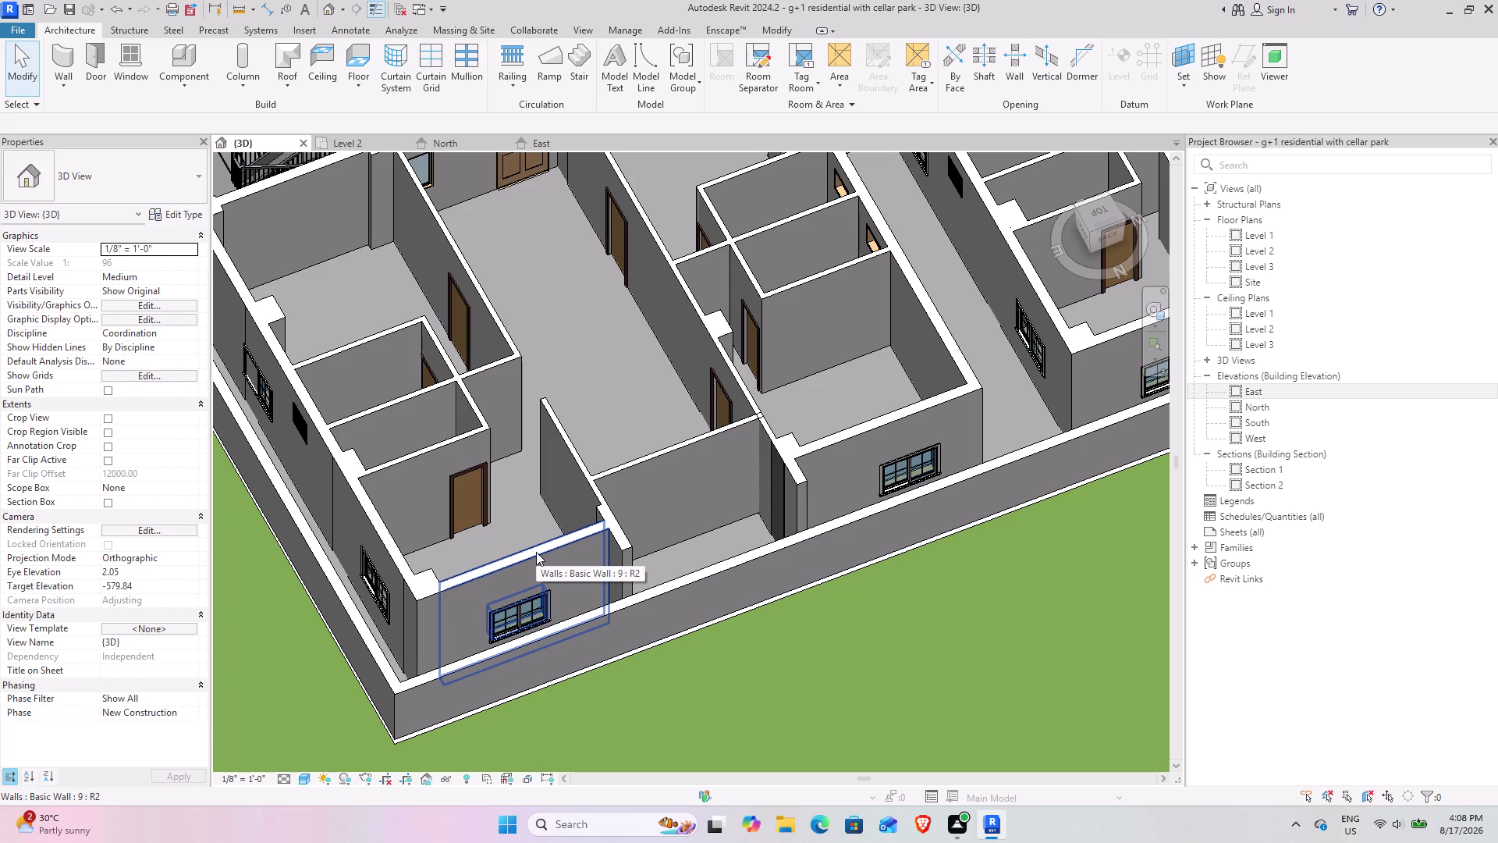
scroll(down, 3)
scroll(down, 3)
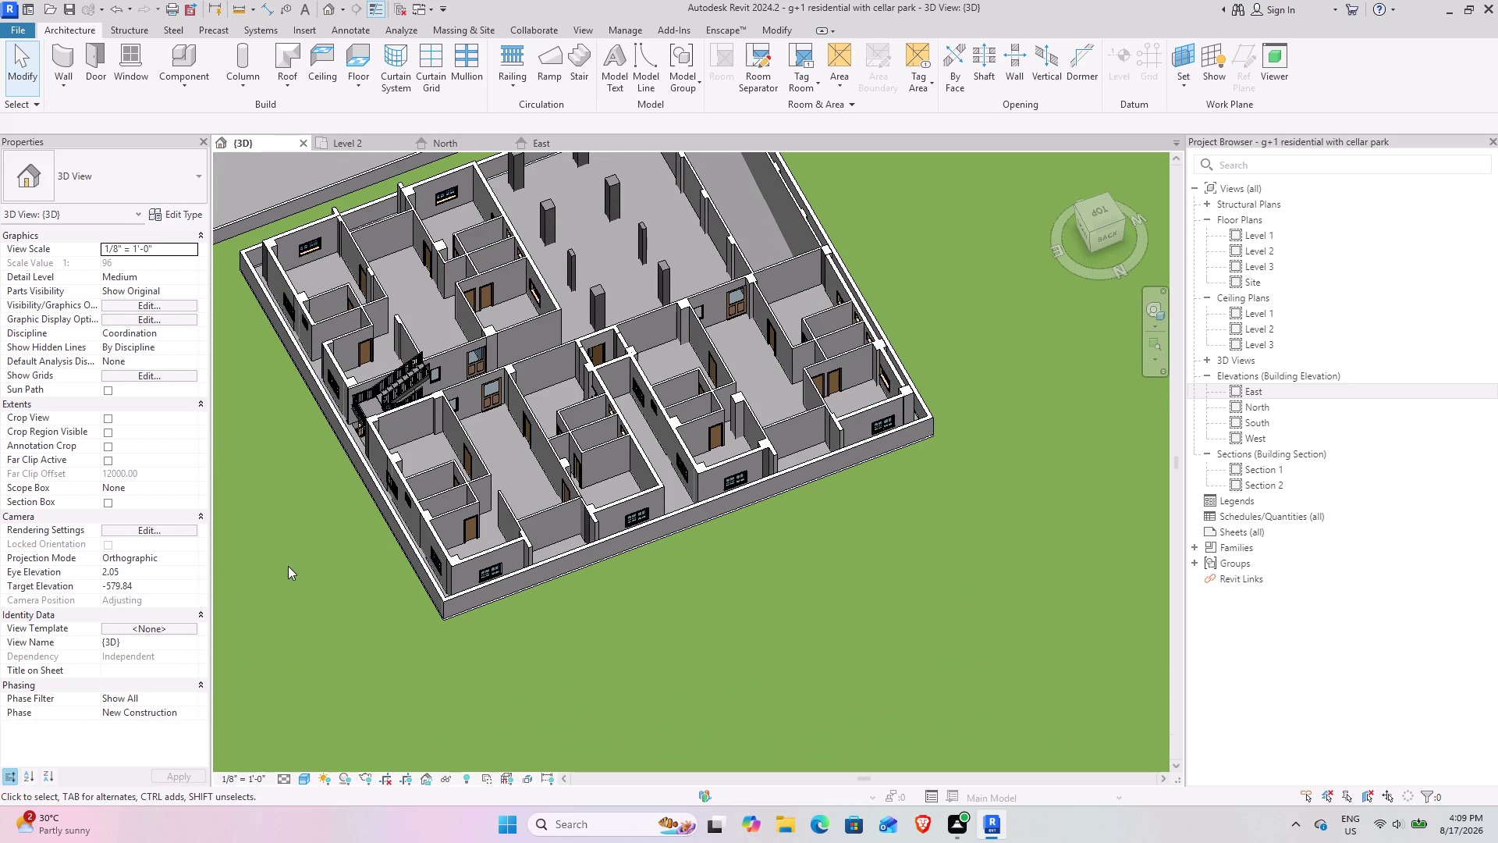
Orbit the 3D building through several angles, including a level side view.
middle_drag(285, 567, 505, 380)
middle_drag(366, 492, 533, 515)
middle_drag(526, 515, 469, 490)
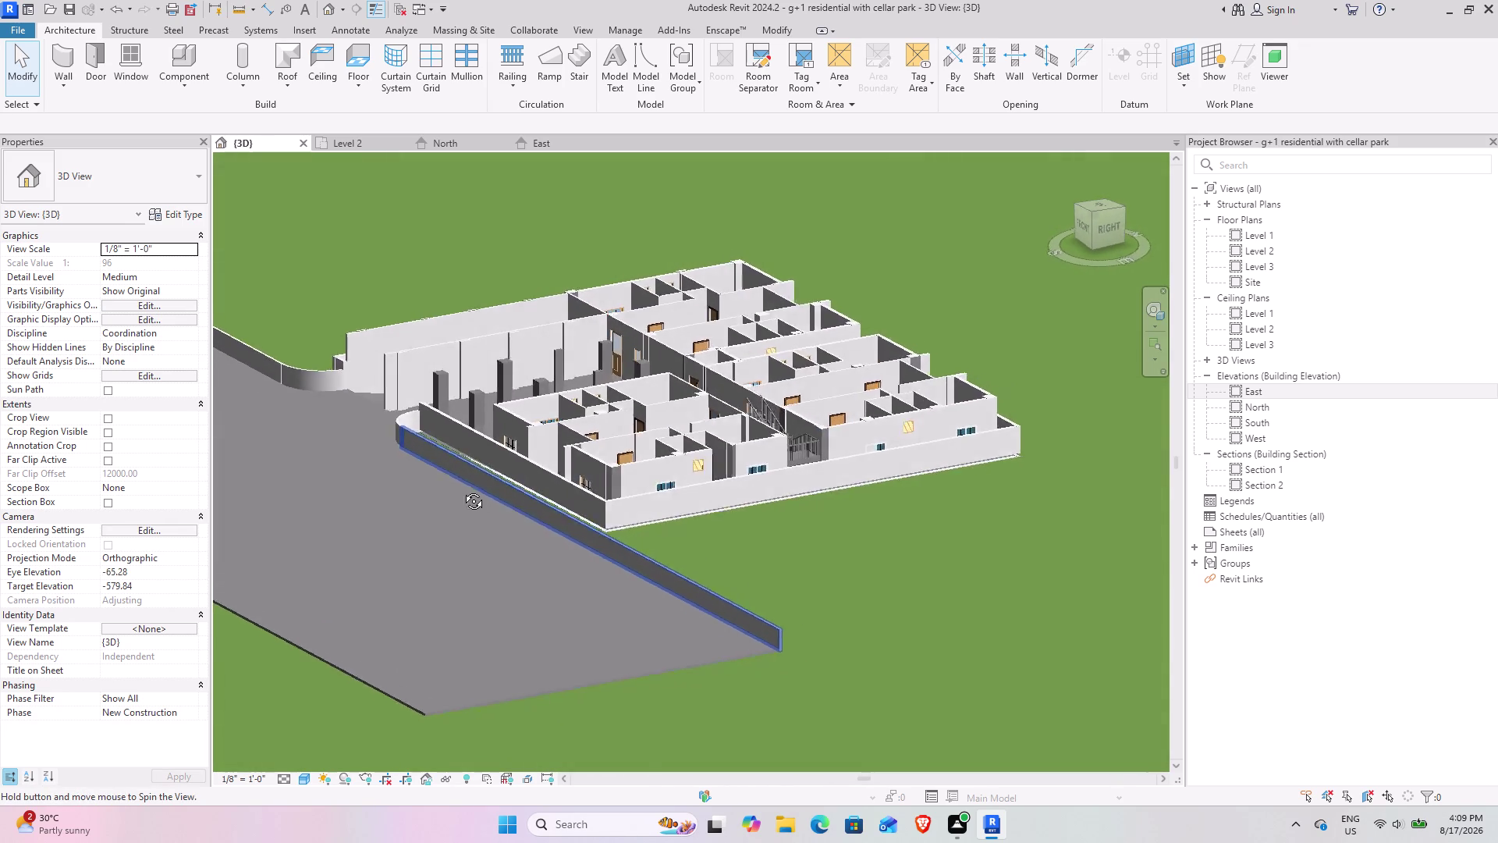
middle_drag(469, 489, 439, 553)
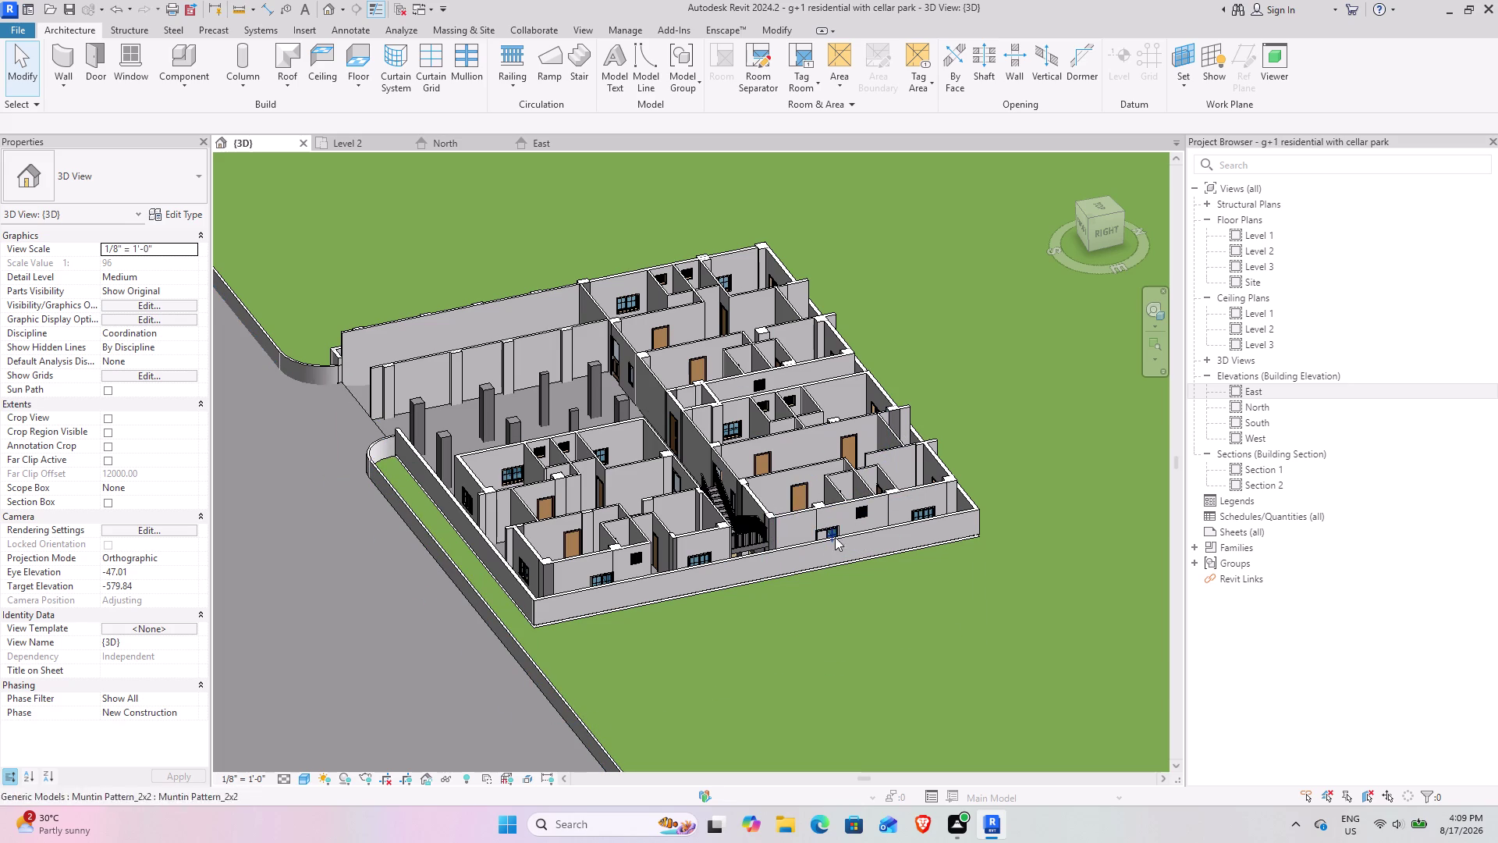
drag(1113, 238, 1096, 240)
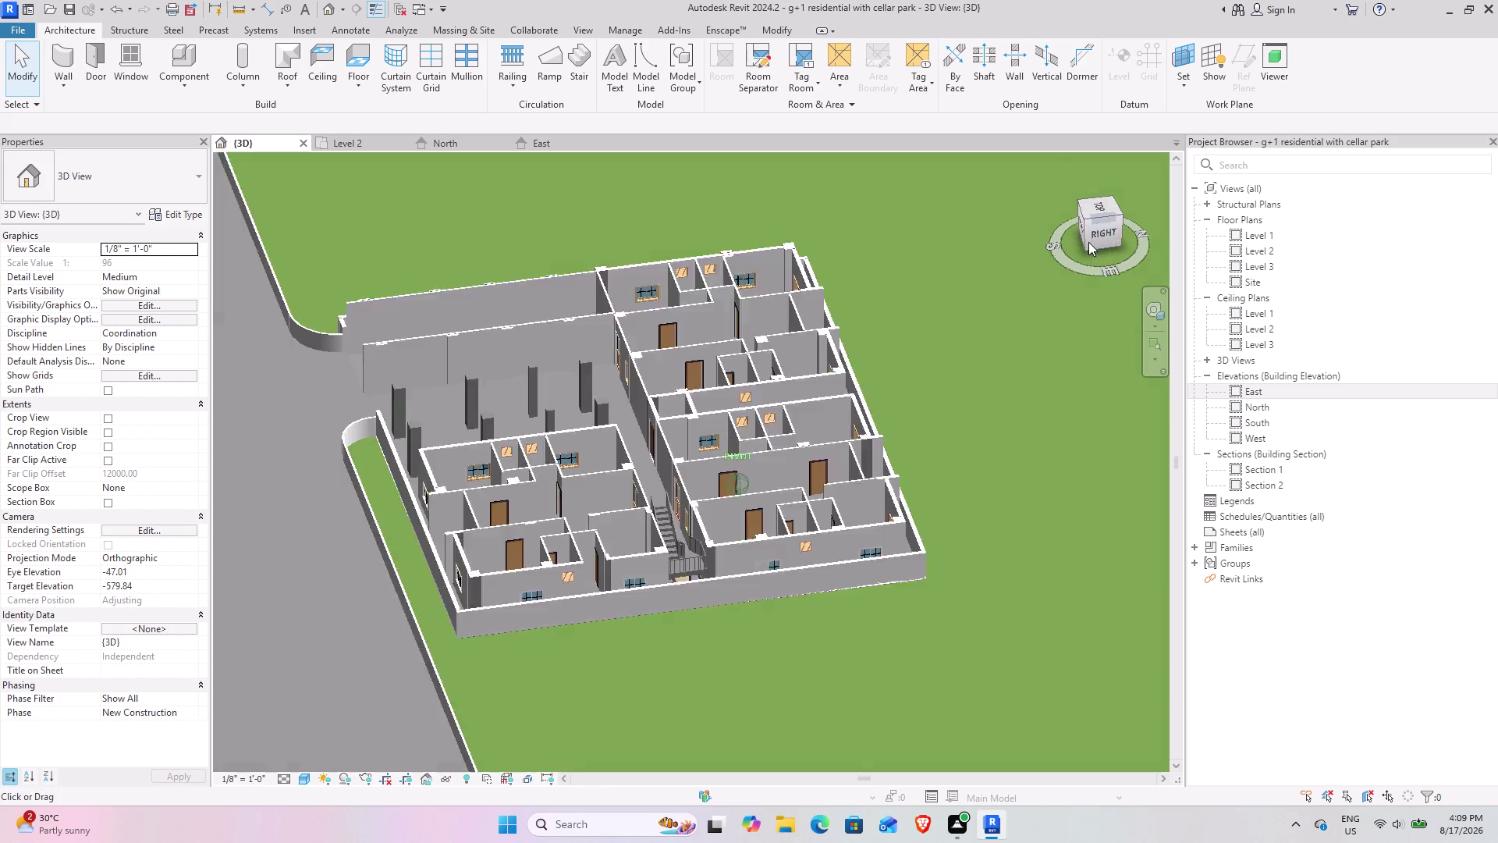
drag(1096, 240, 925, 207)
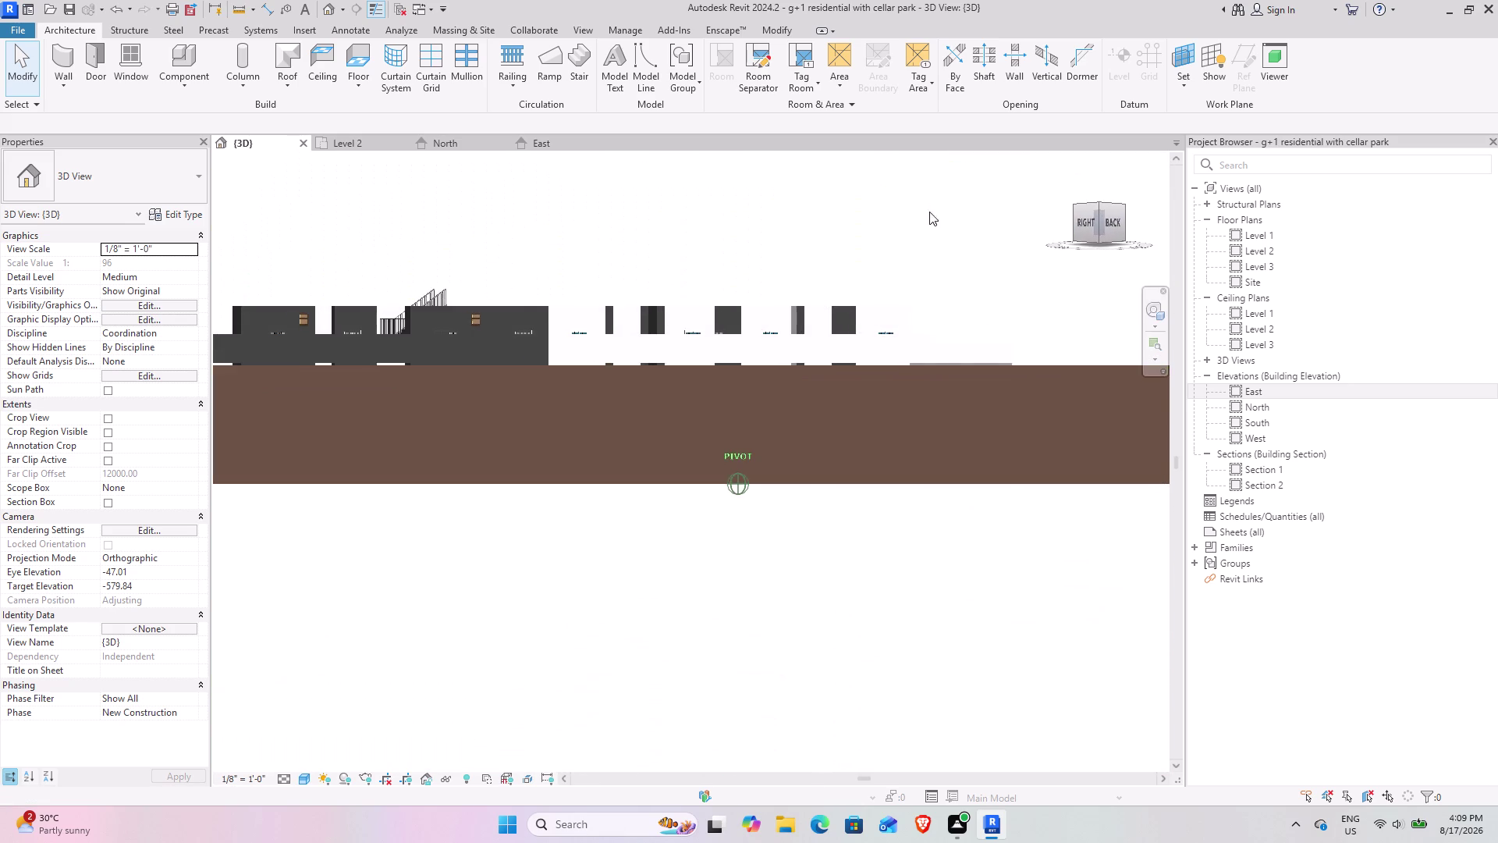
drag(925, 208, 955, 273)
scroll(up, 3)
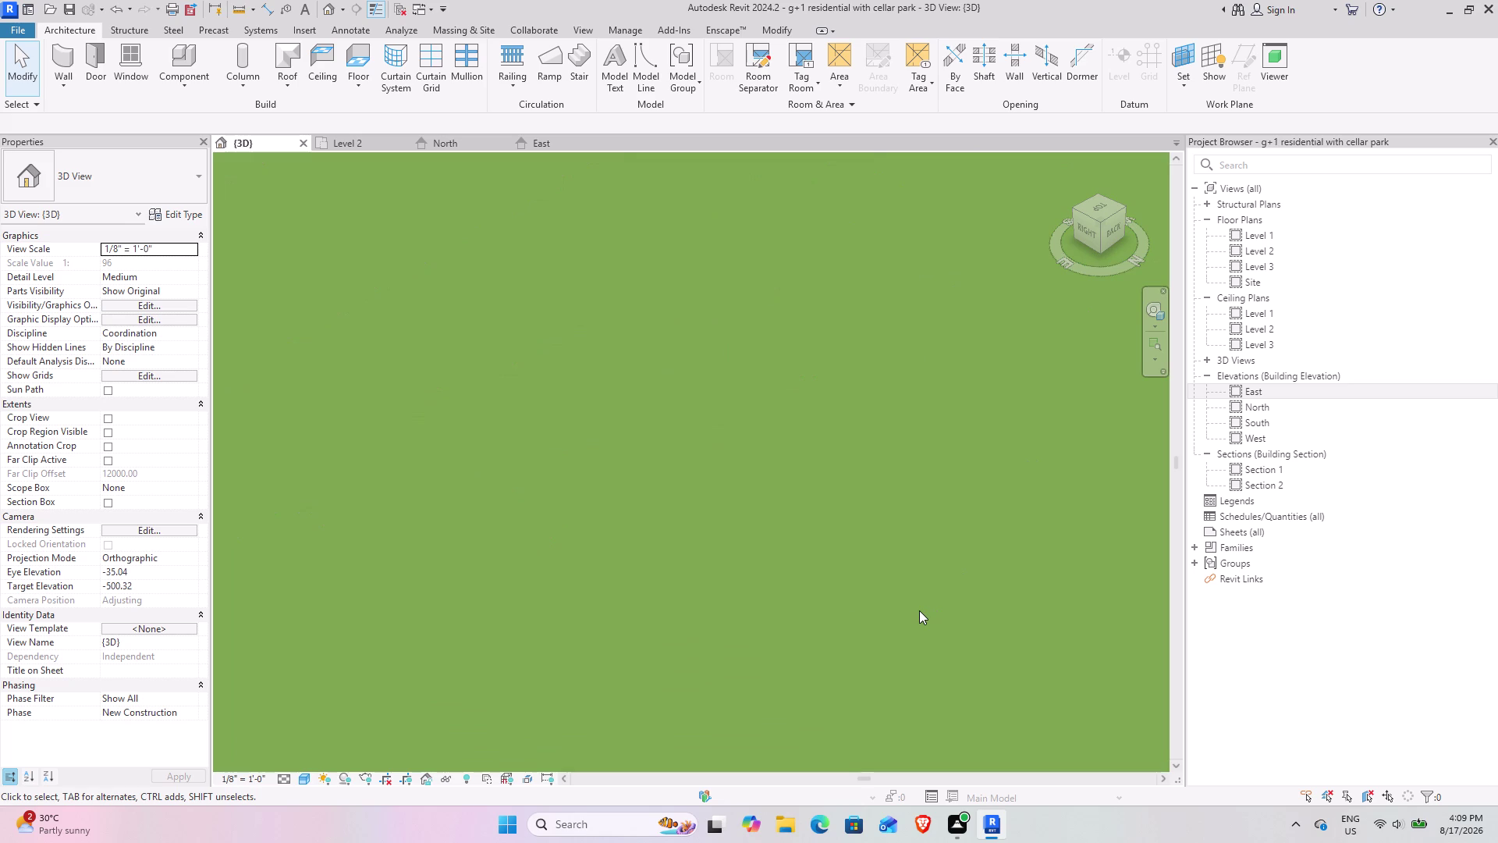
scroll(down, 3)
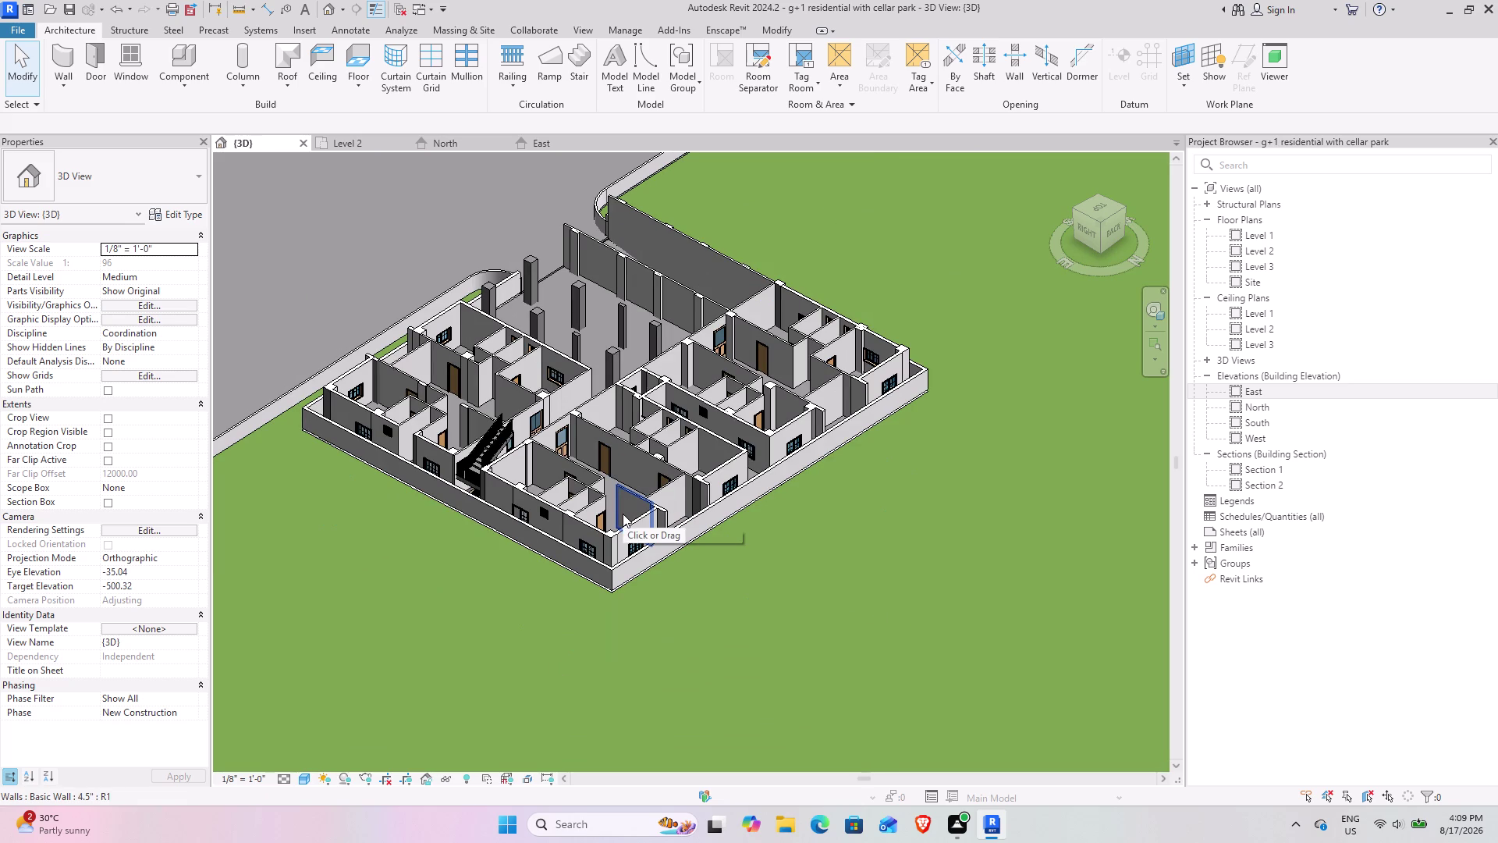
scroll(up, 3)
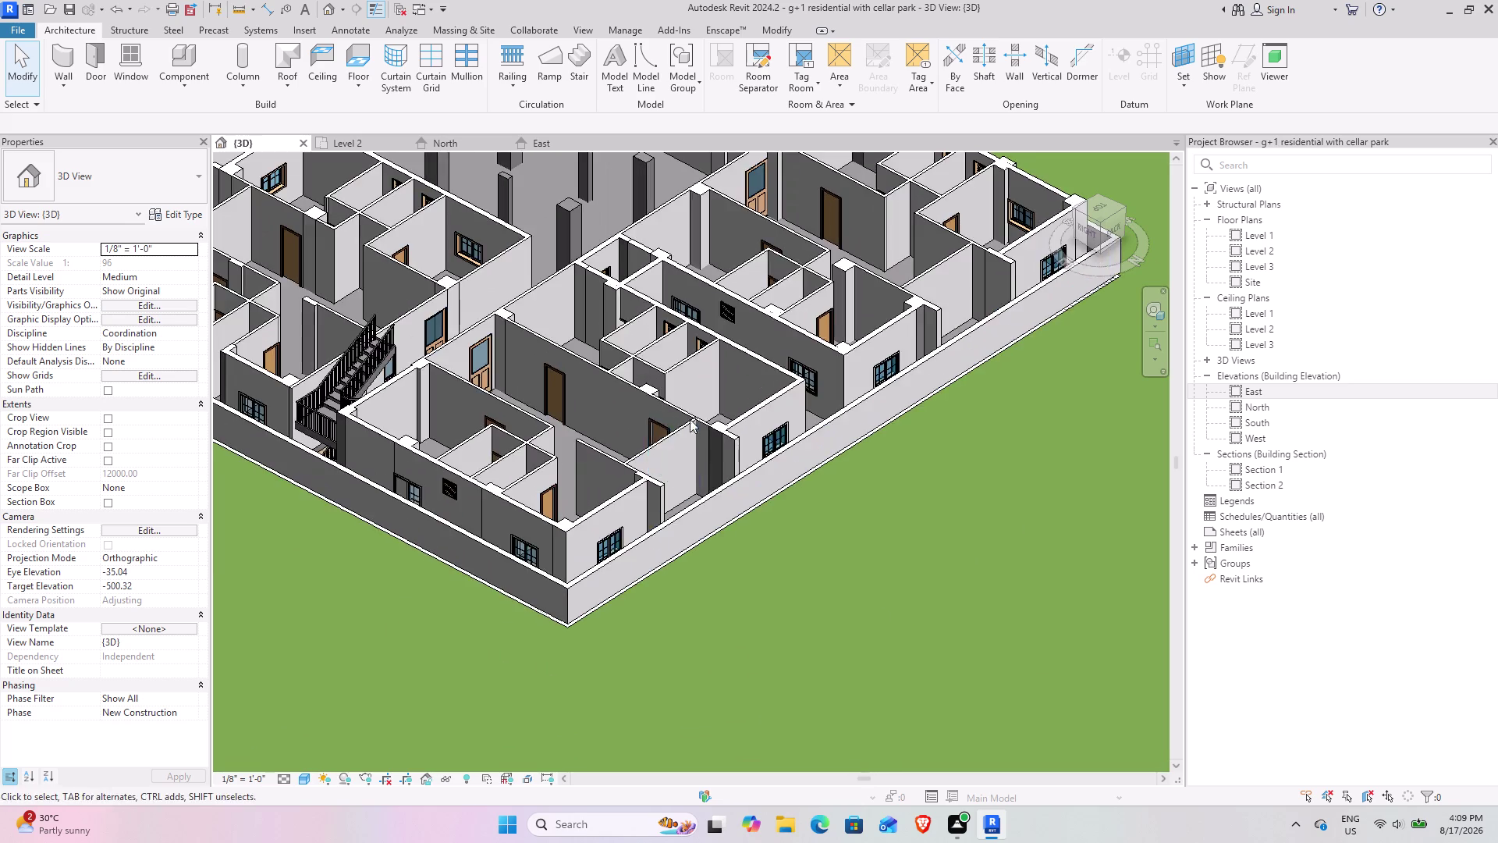
drag(1098, 235, 1049, 234)
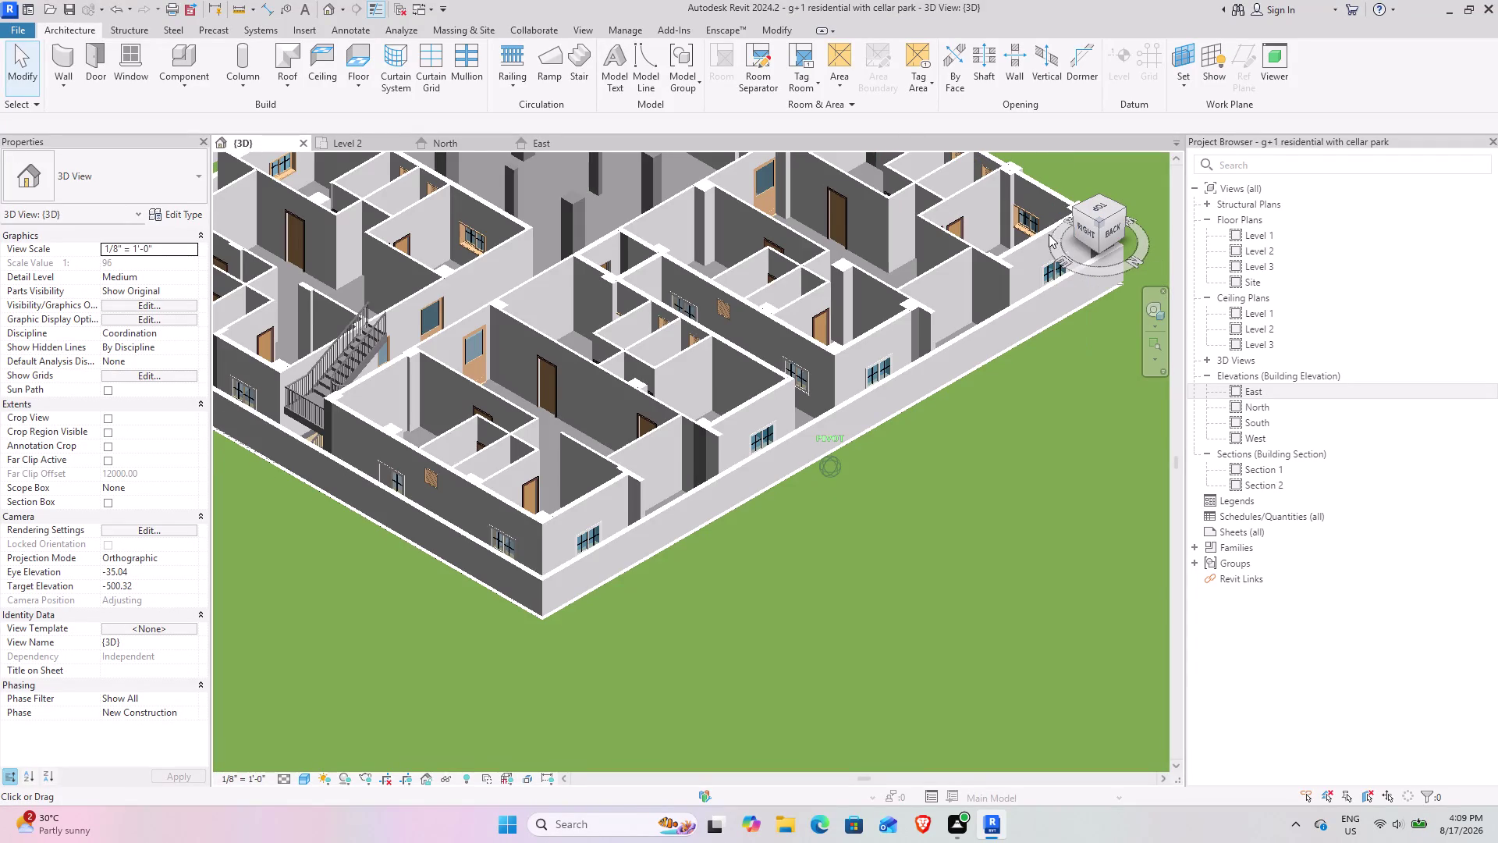
drag(1049, 234, 1156, 234)
Open Level 2, zoom to the pink column area, then return to the {3D} view.
click(359, 141)
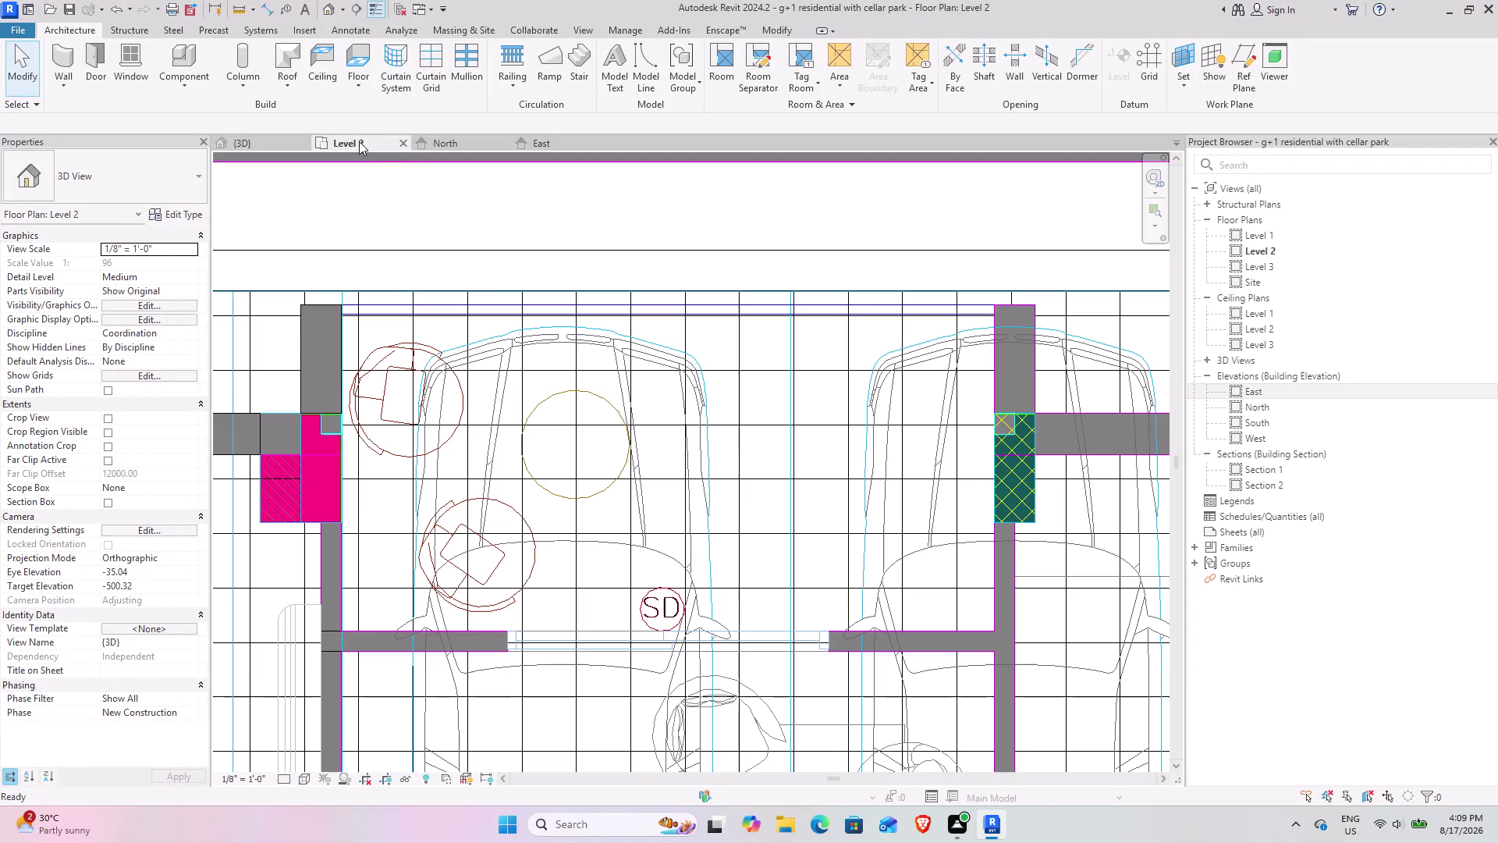
scroll(down, 3)
middle_drag(594, 520, 530, 441)
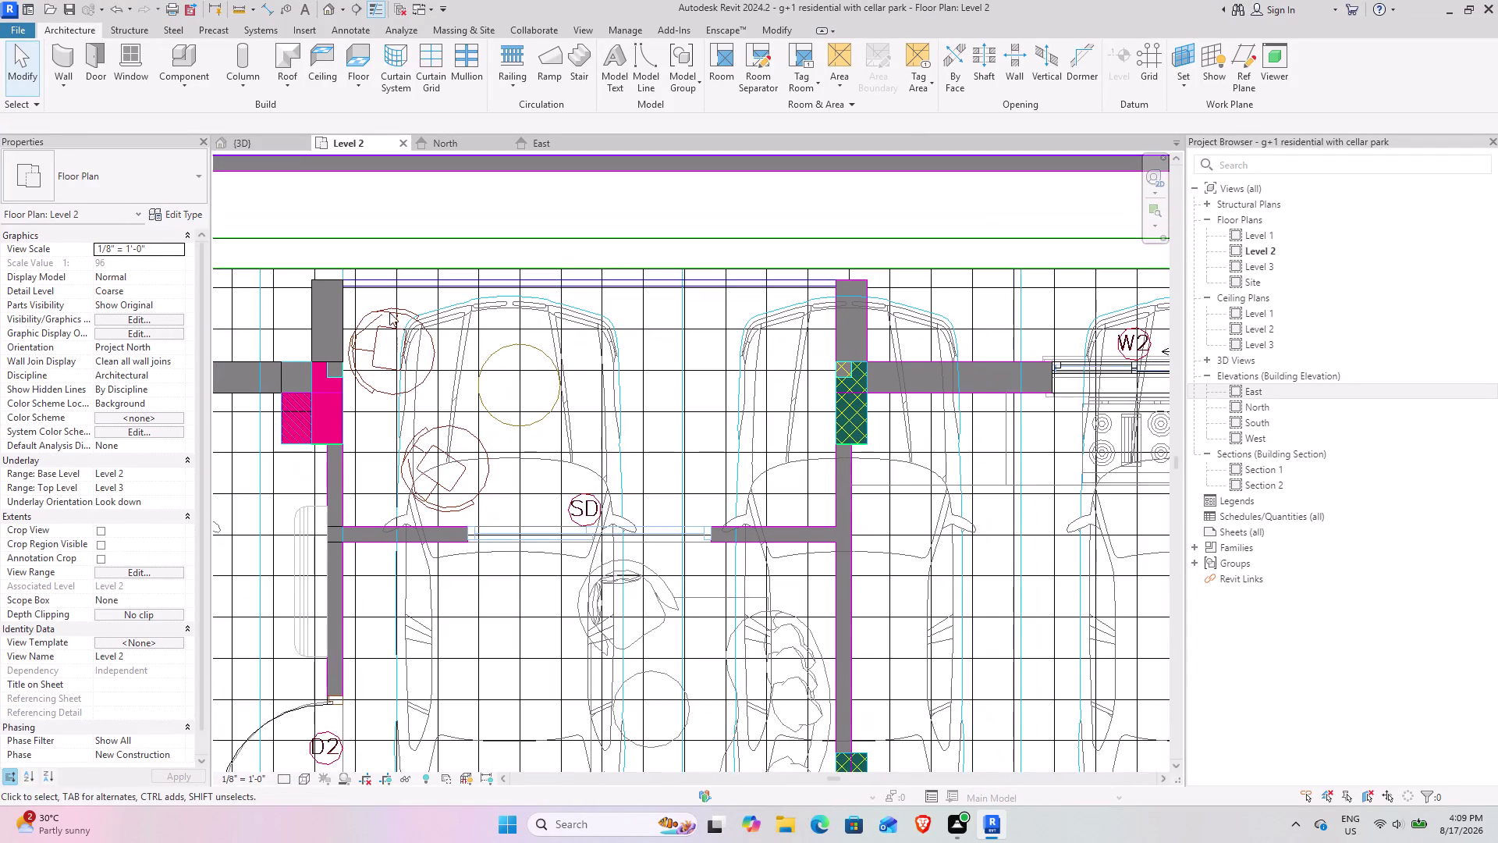
scroll(up, 3)
scroll(up, 3)
middle_drag(365, 286, 388, 369)
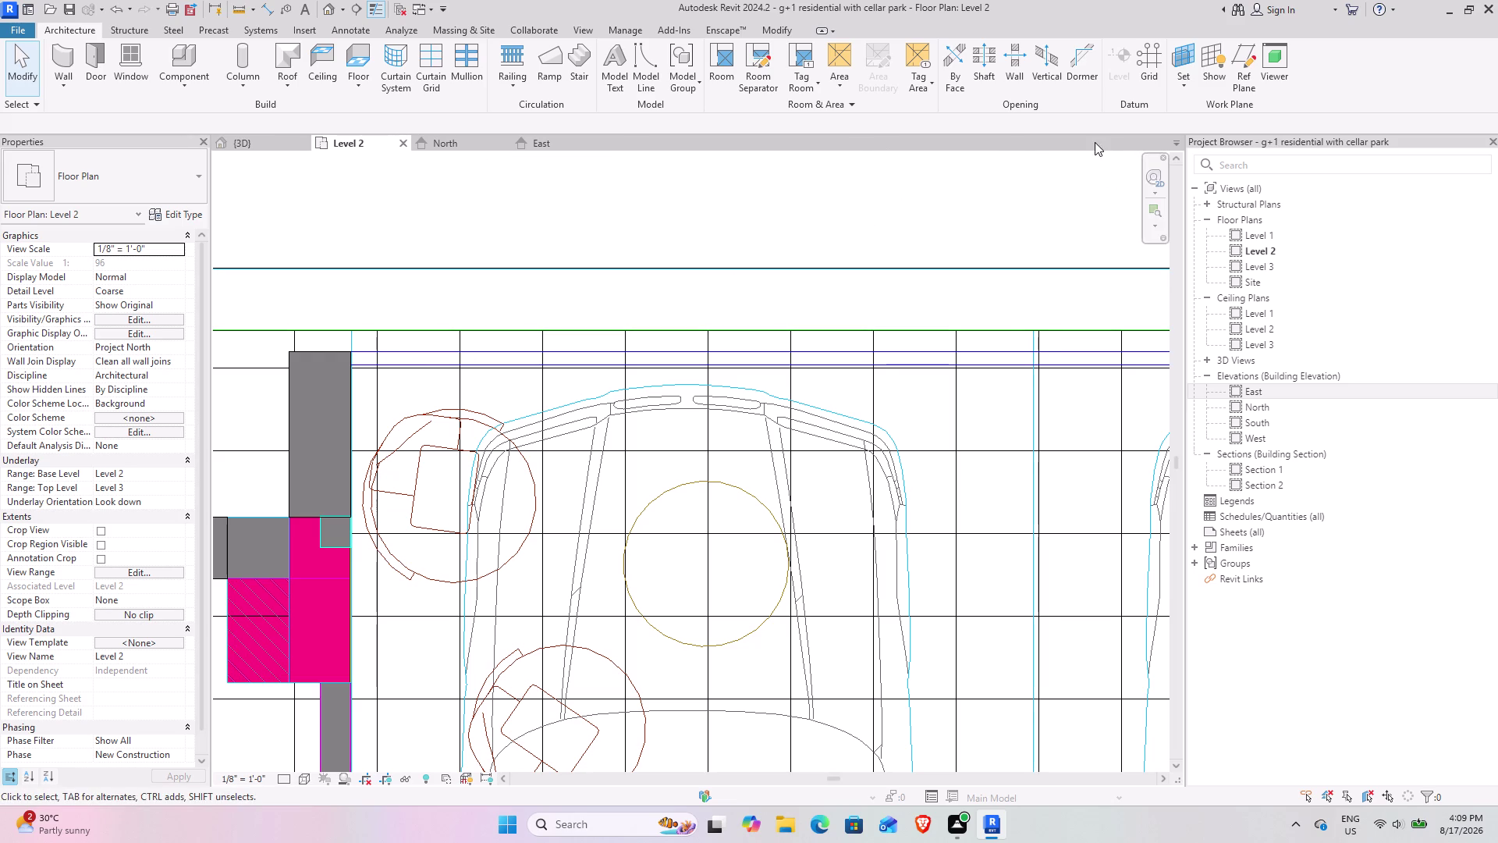
click(245, 147)
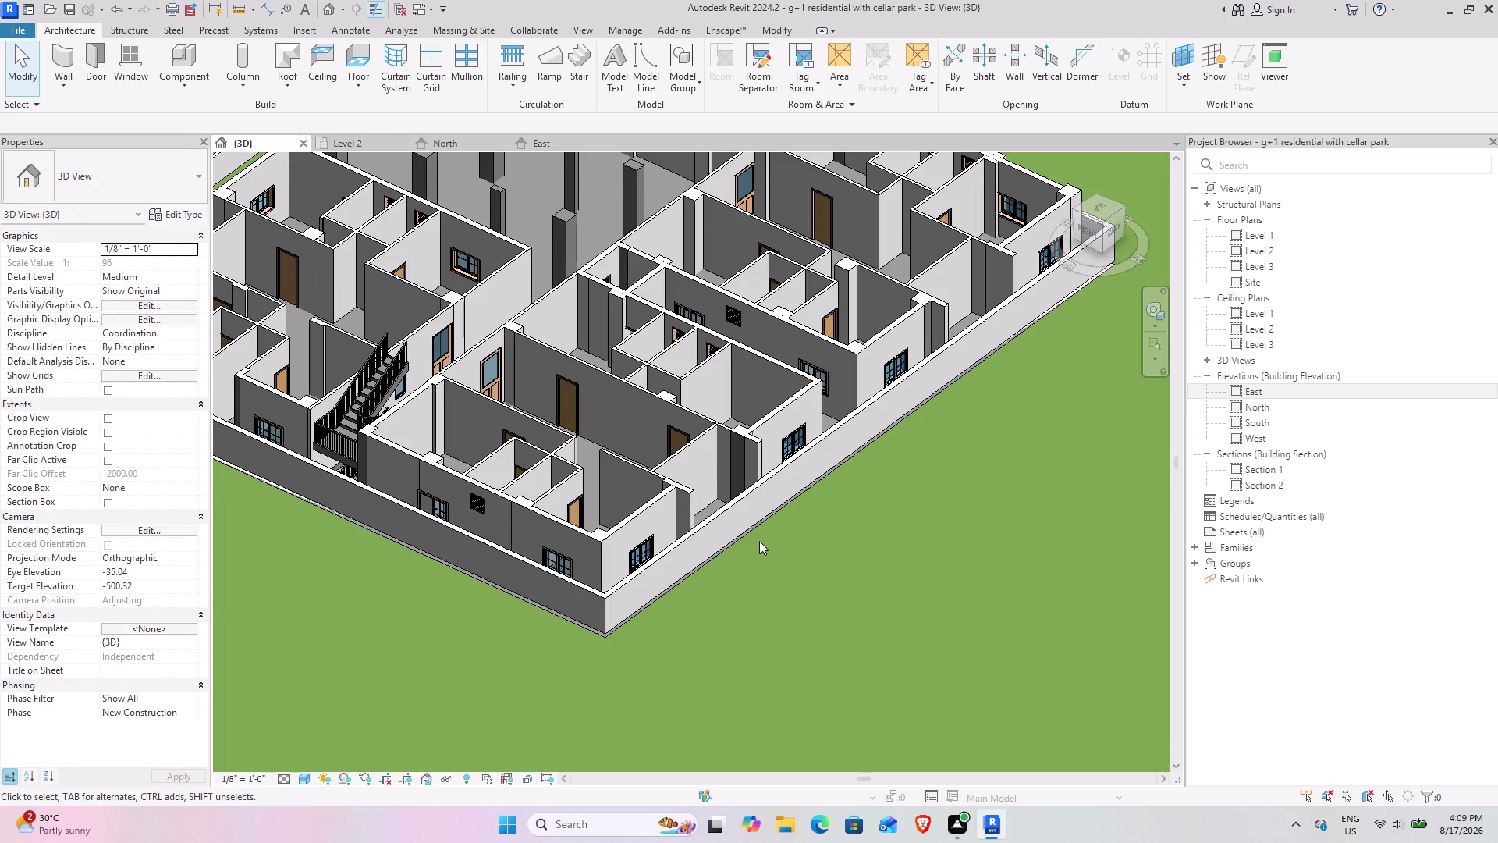
scroll(up, 3)
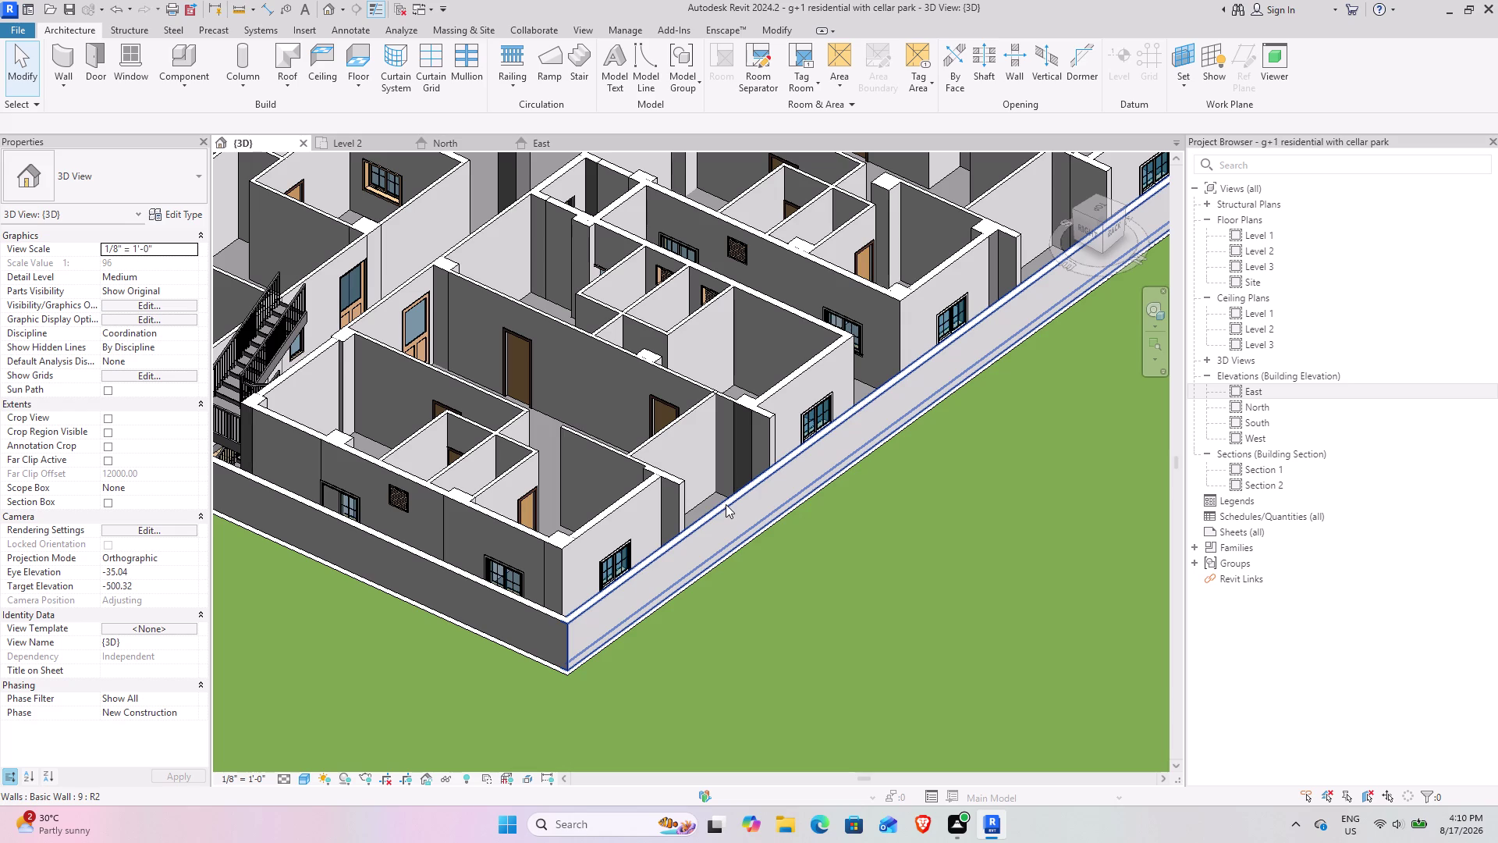
scroll(down, 3)
drag(1083, 234, 1105, 229)
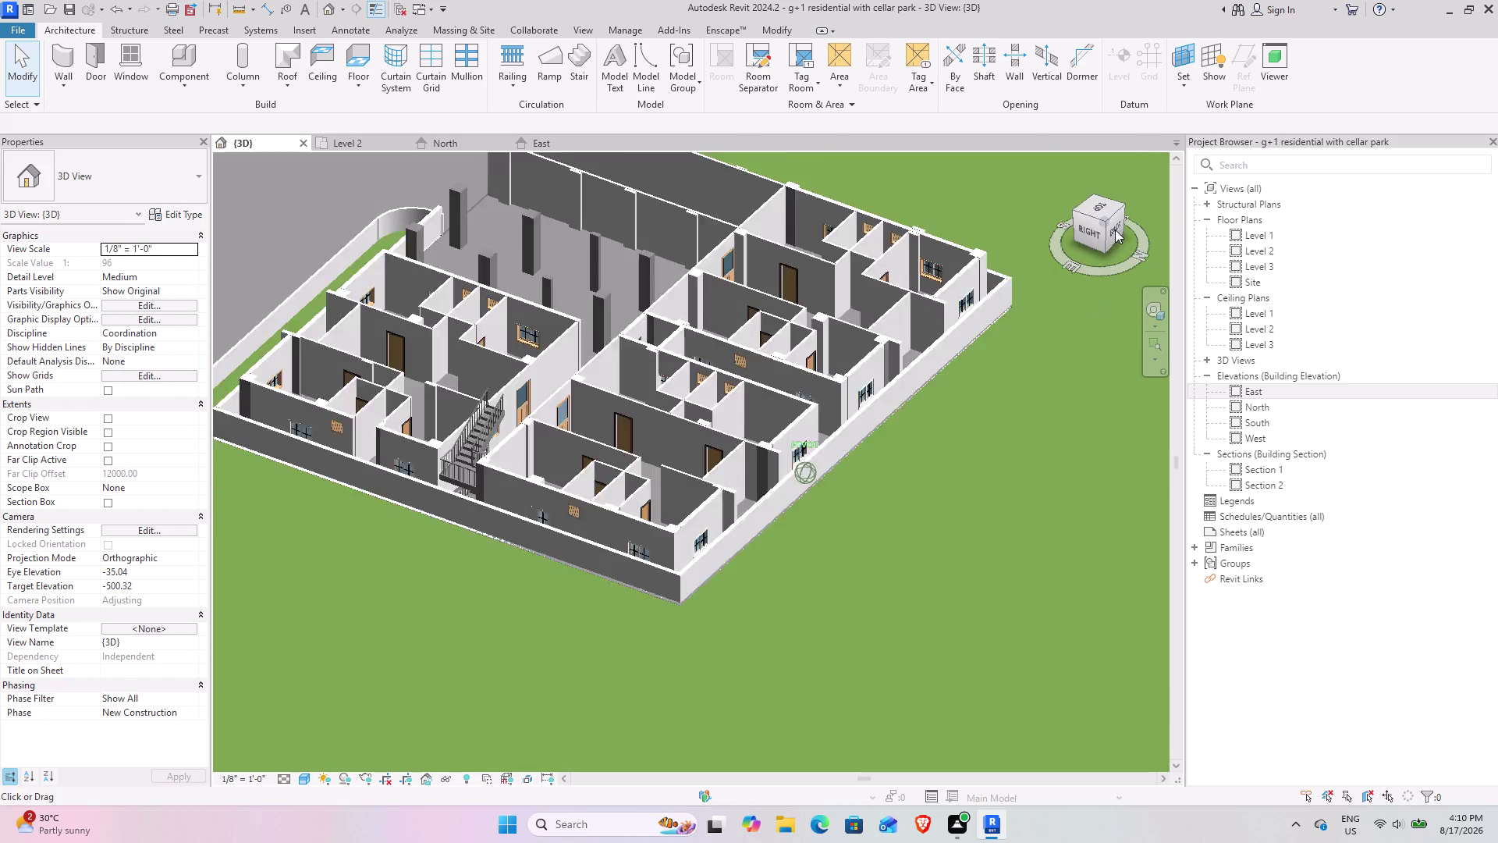
drag(1105, 229, 1143, 222)
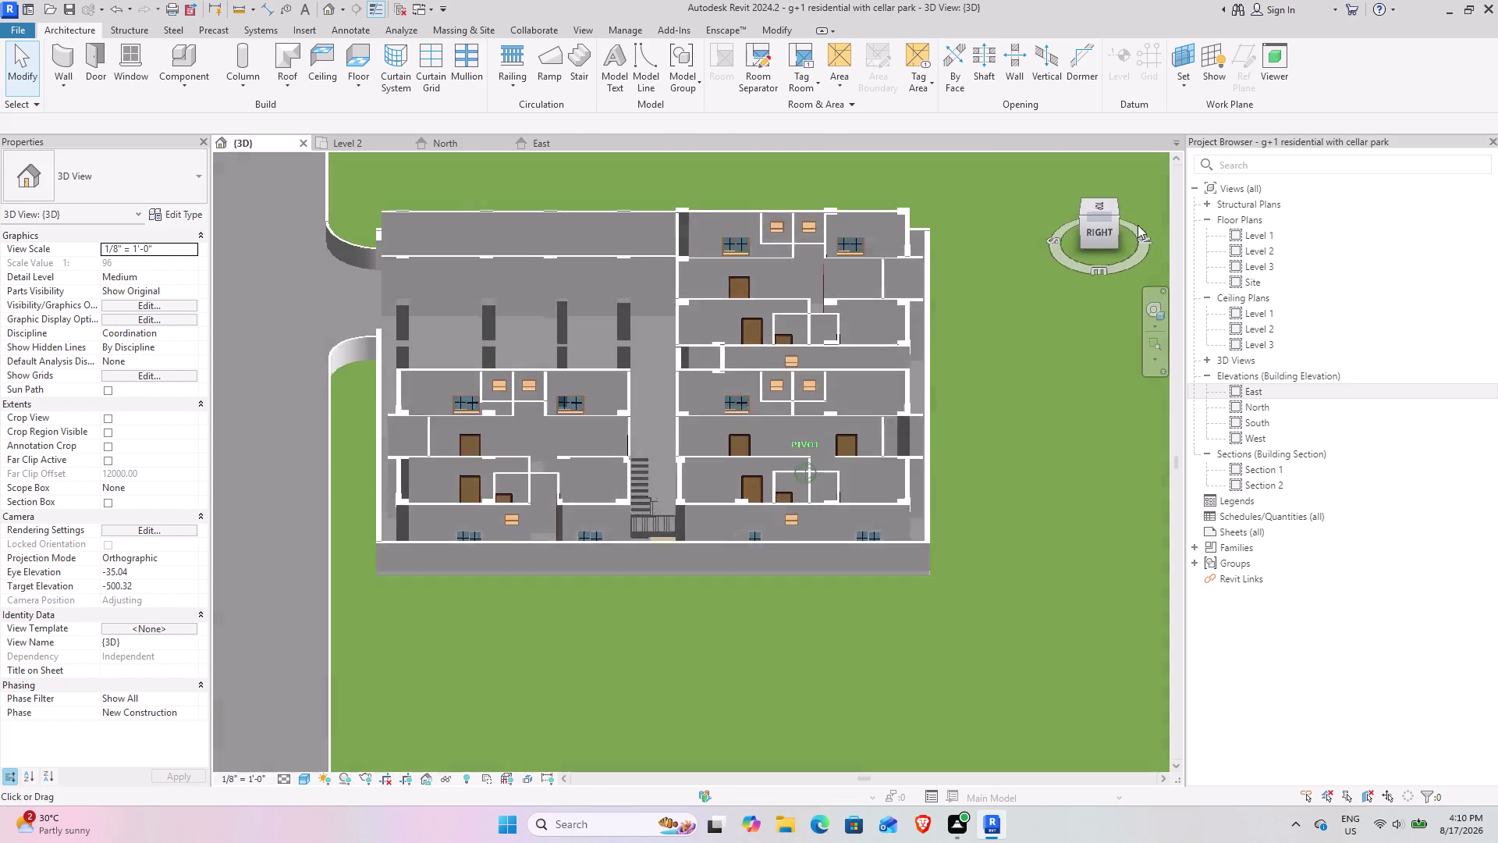
drag(1142, 222, 1110, 262)
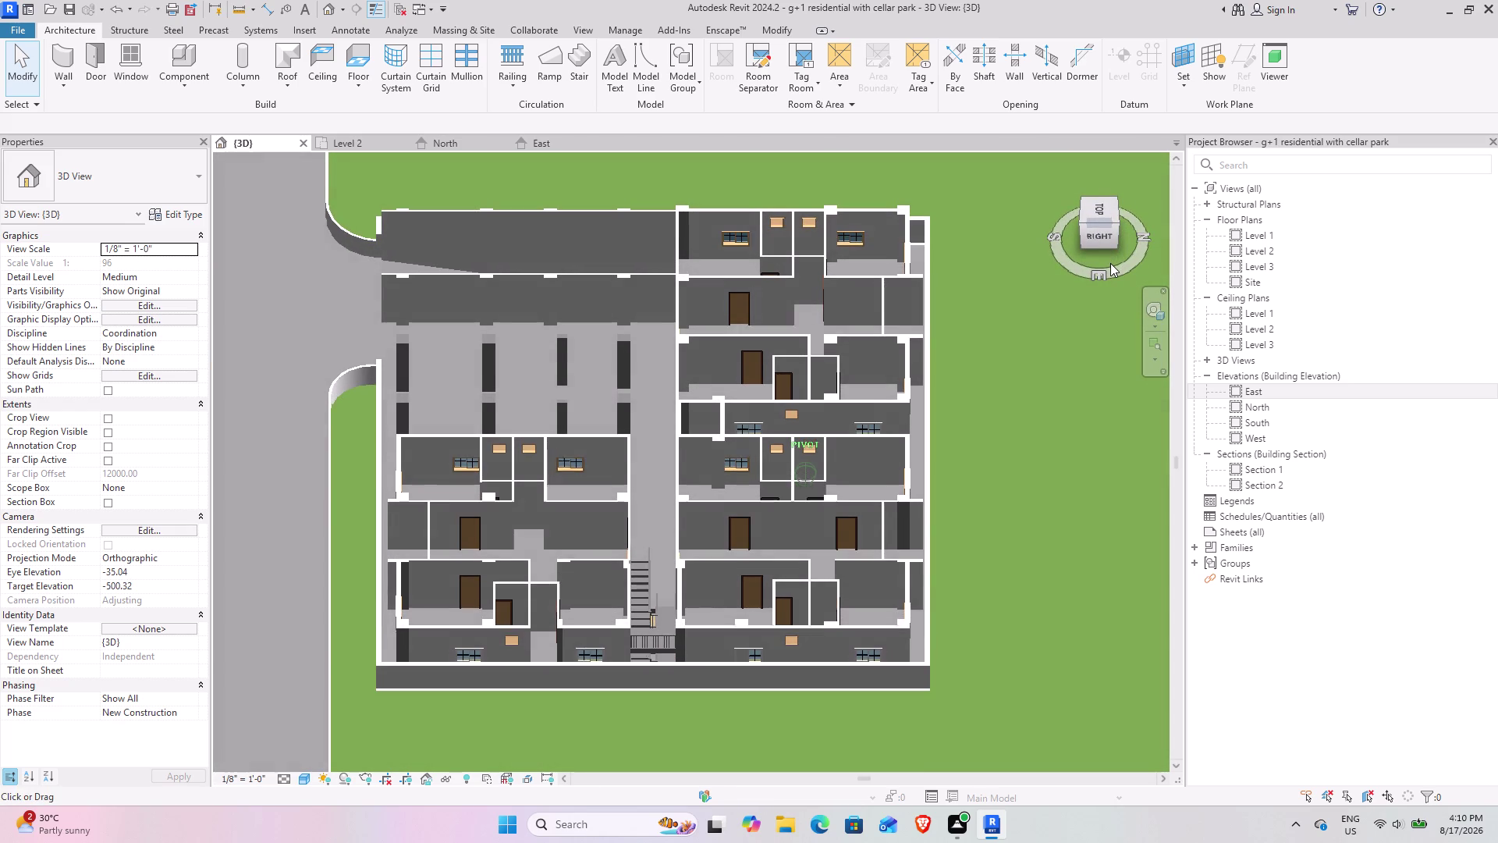
drag(1110, 262, 1111, 263)
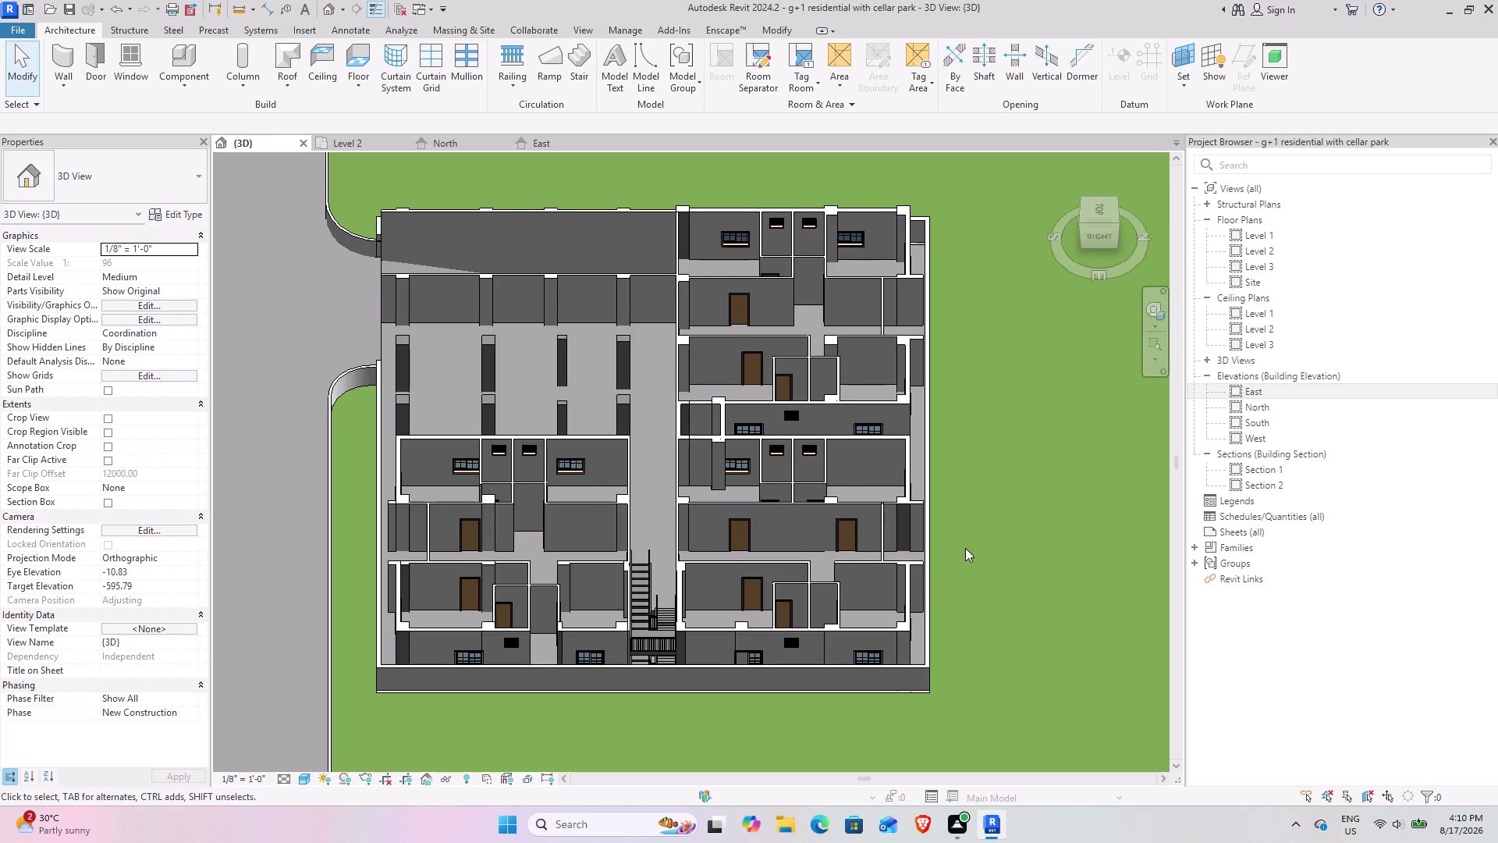
scroll(up, 3)
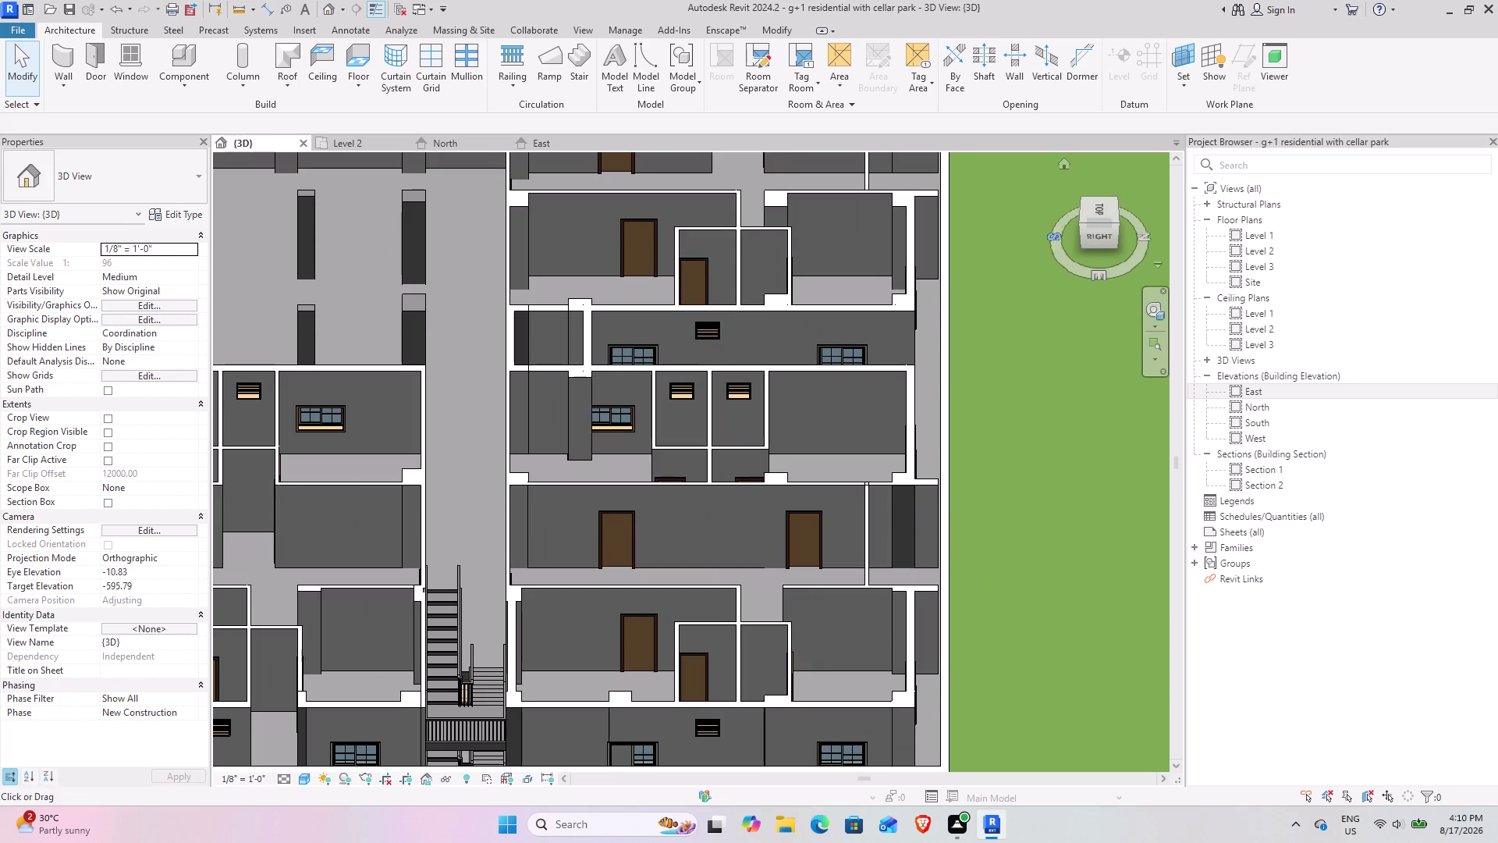
drag(1121, 232, 1031, 238)
drag(1102, 235, 943, 236)
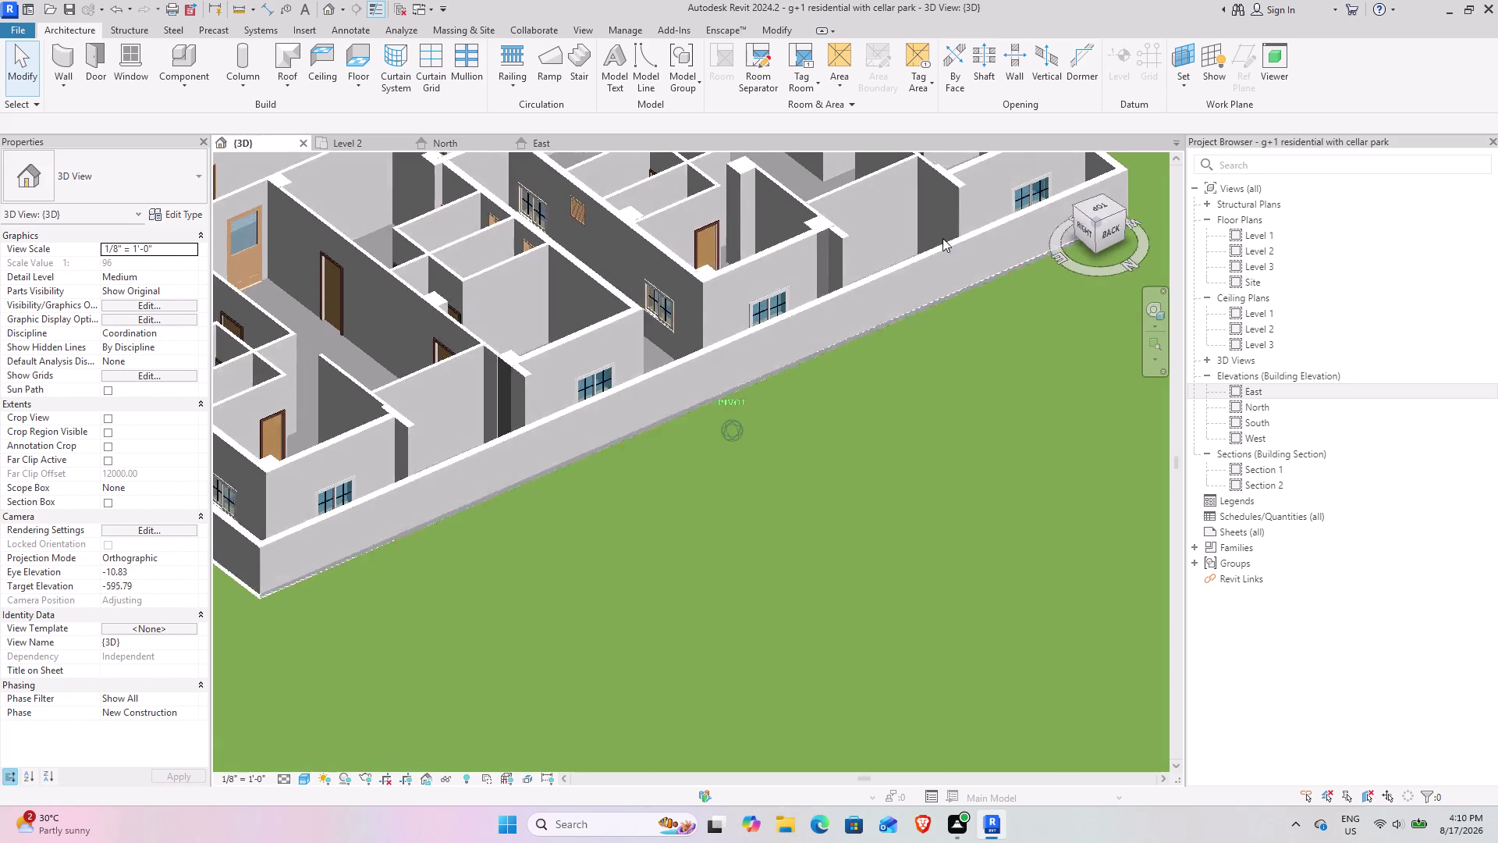
drag(943, 237, 942, 260)
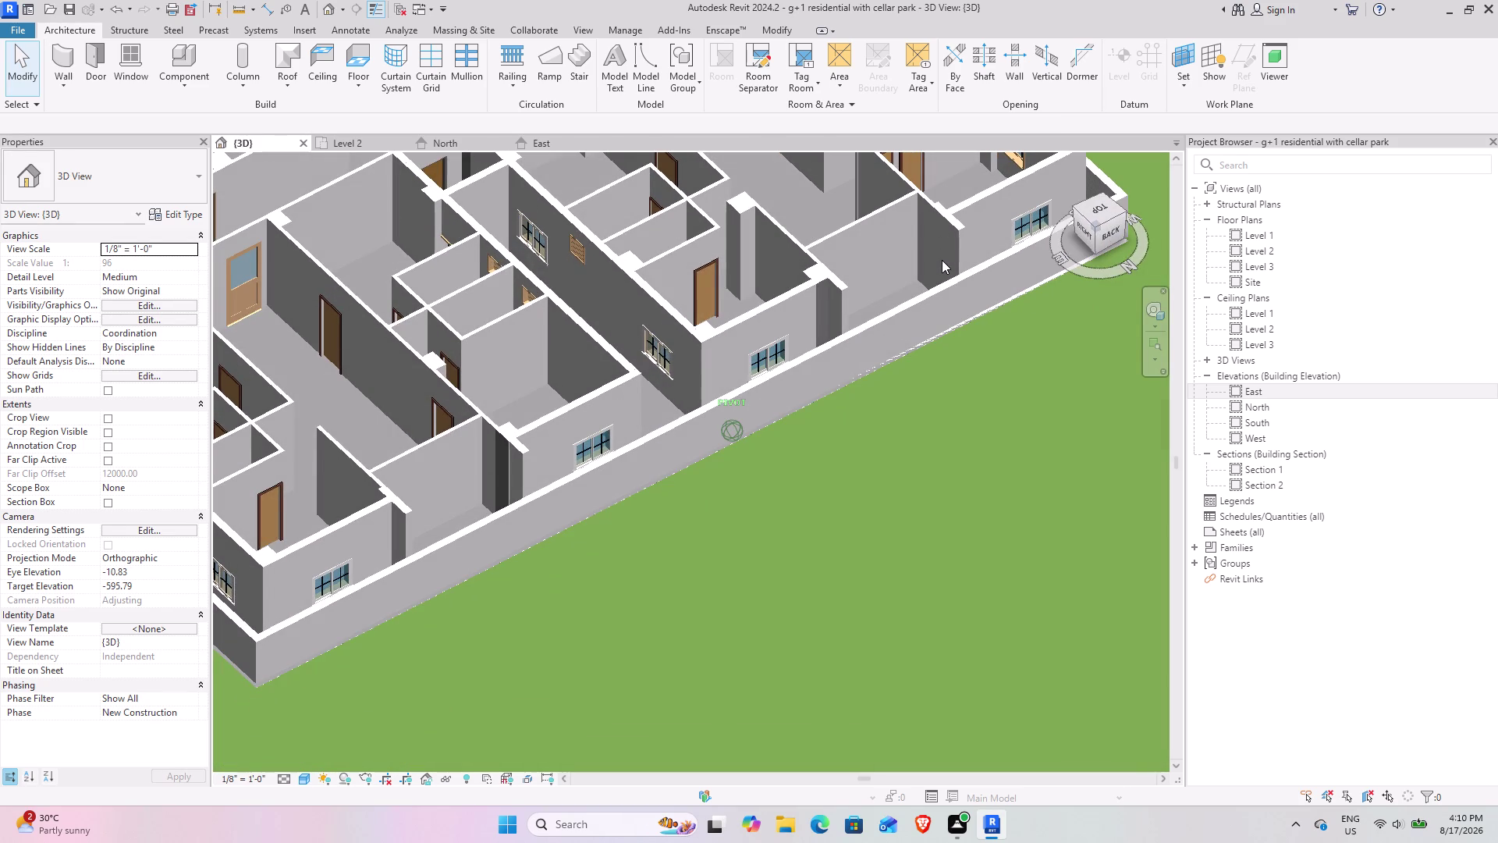
drag(942, 260, 942, 271)
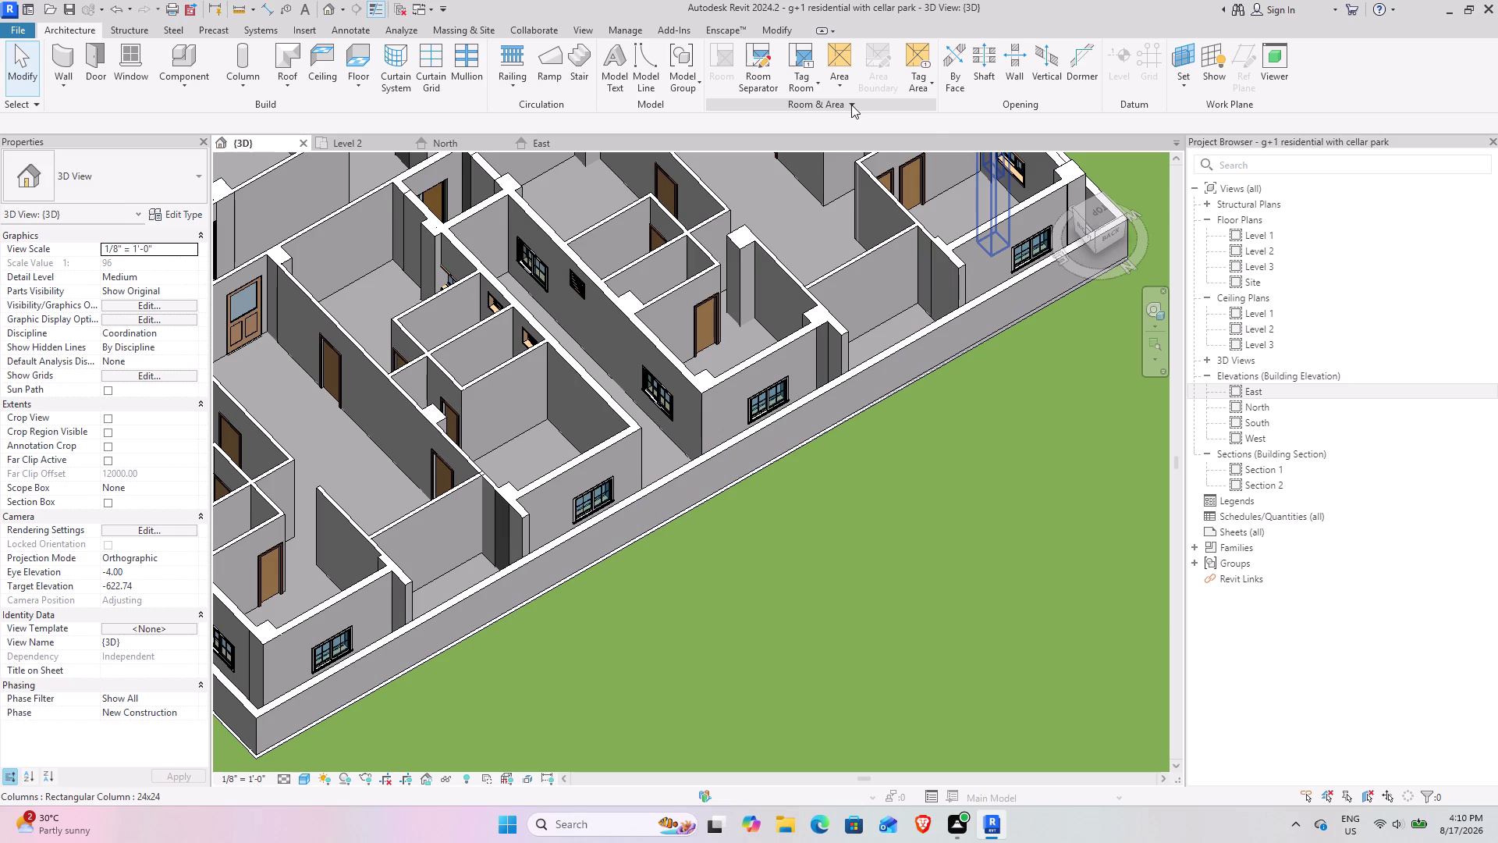
scroll(down, 3)
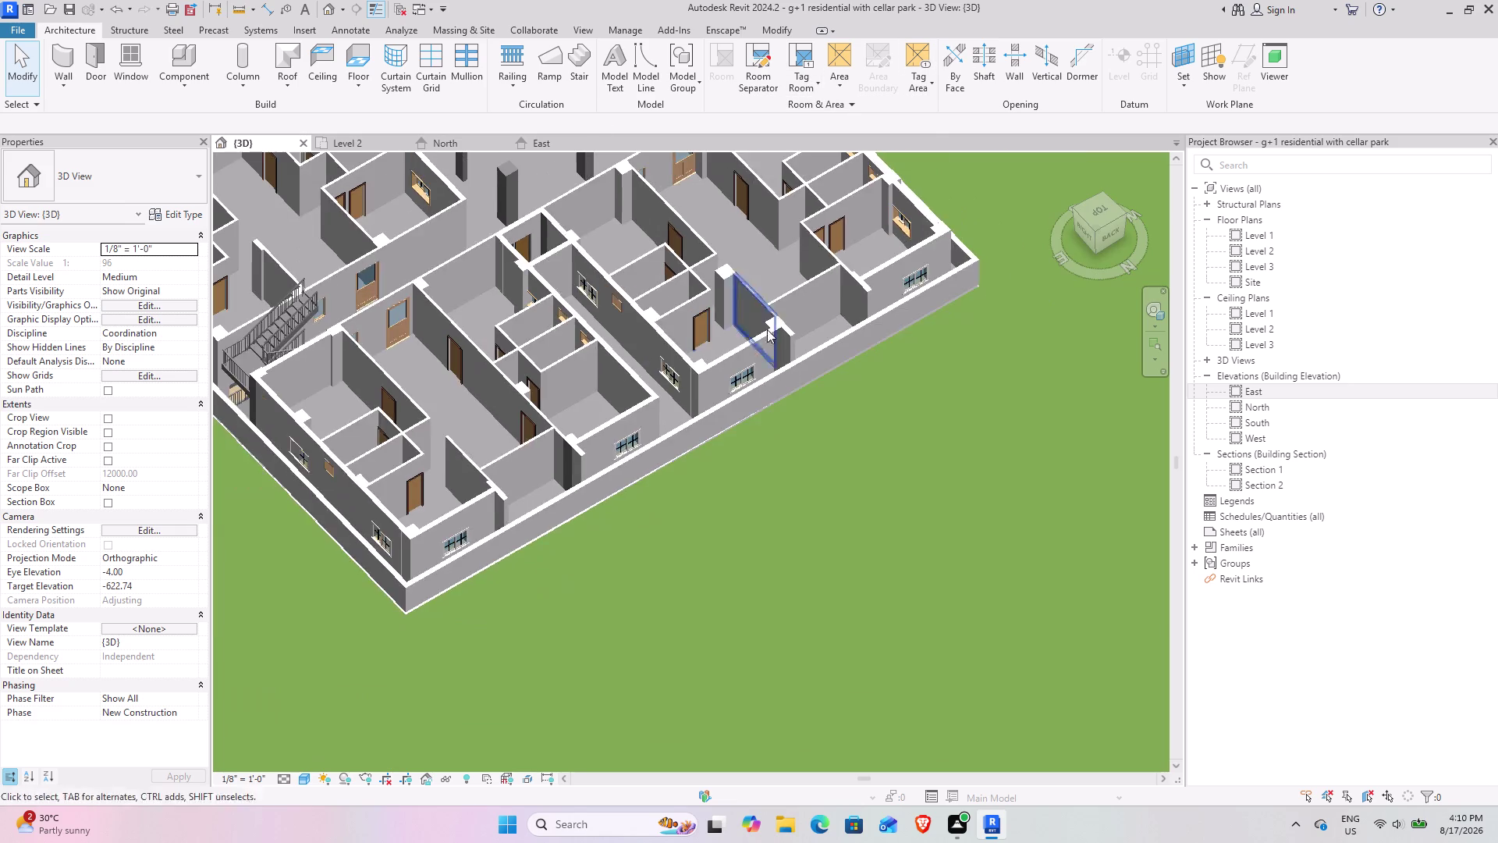
drag(1098, 243, 1088, 216)
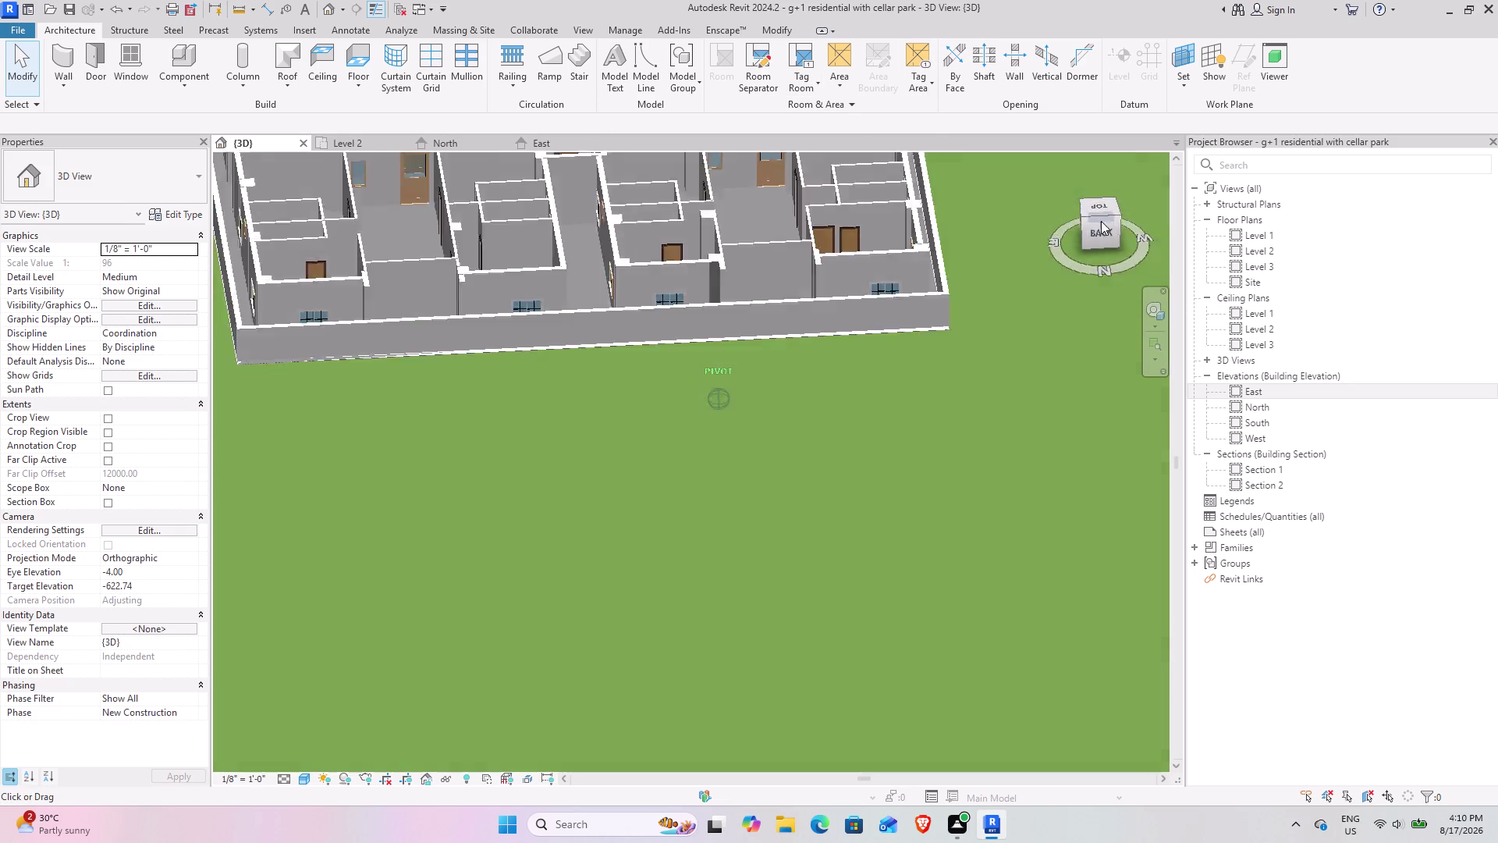
drag(1088, 216, 595, 247)
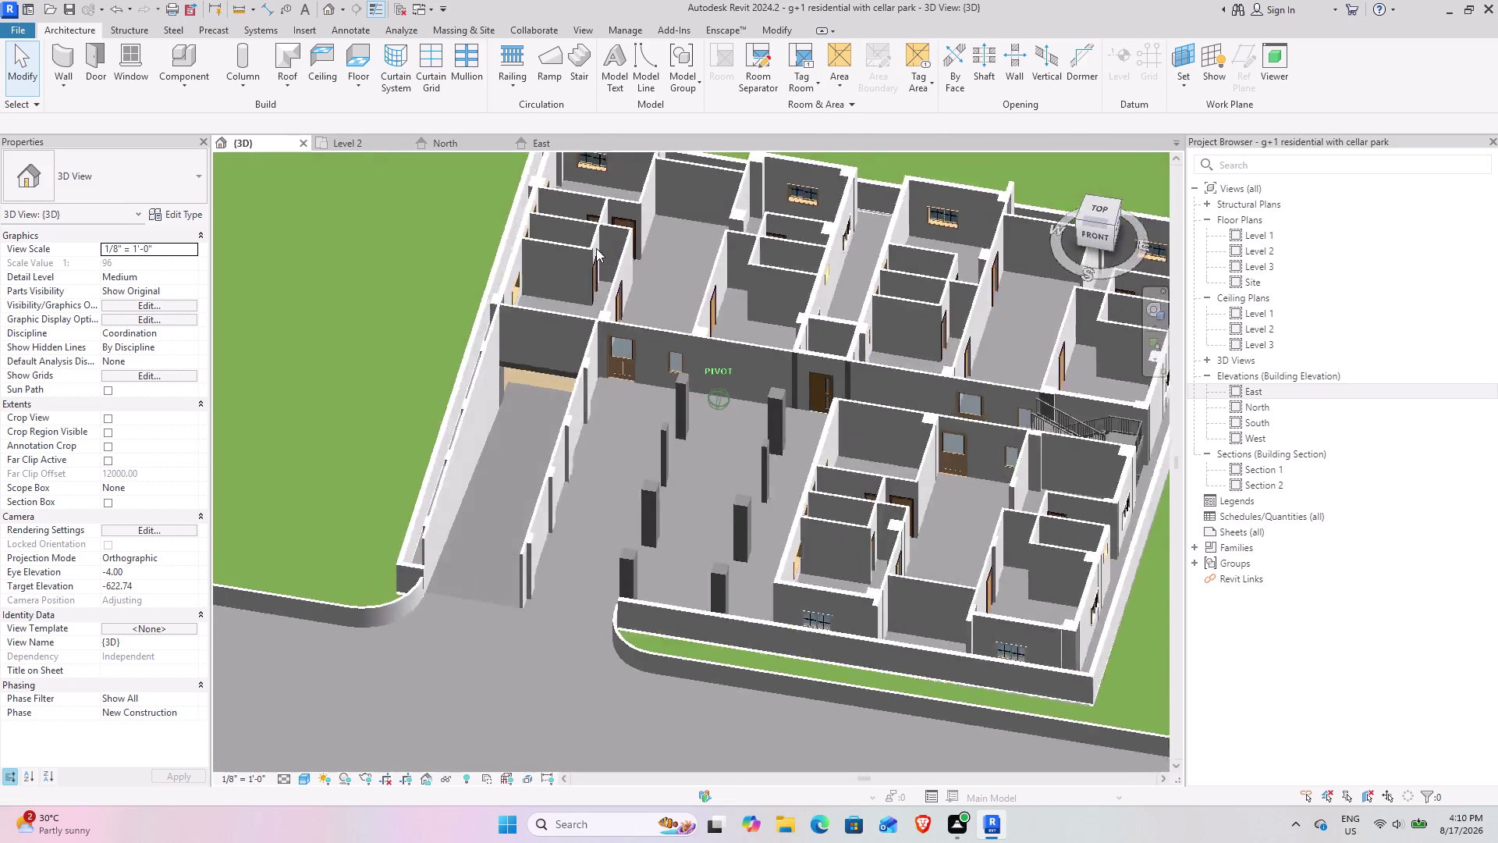
drag(596, 248, 626, 283)
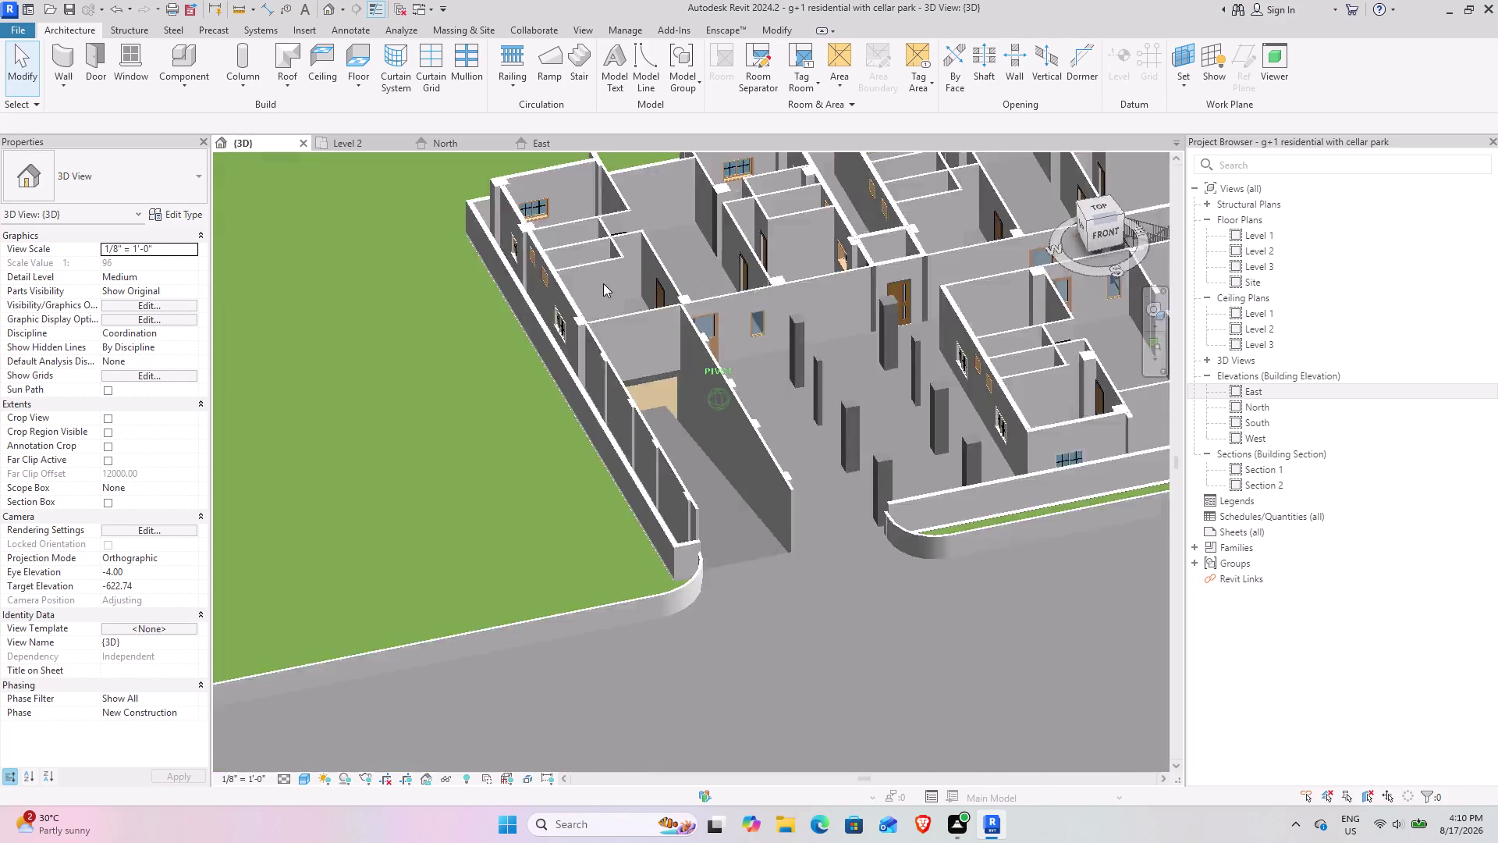
drag(626, 284, 578, 289)
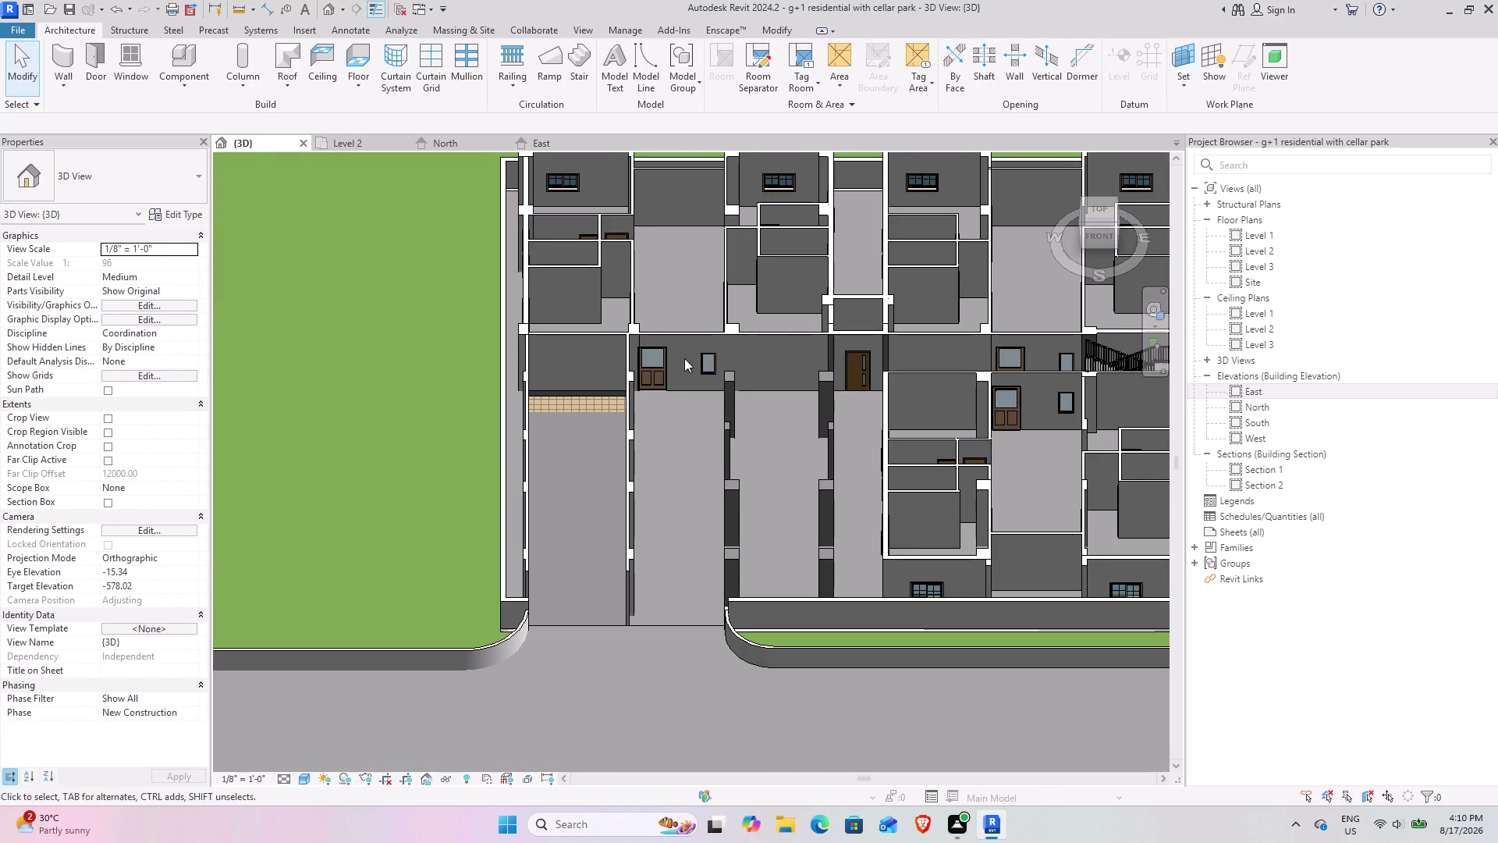
drag(1089, 234, 931, 301)
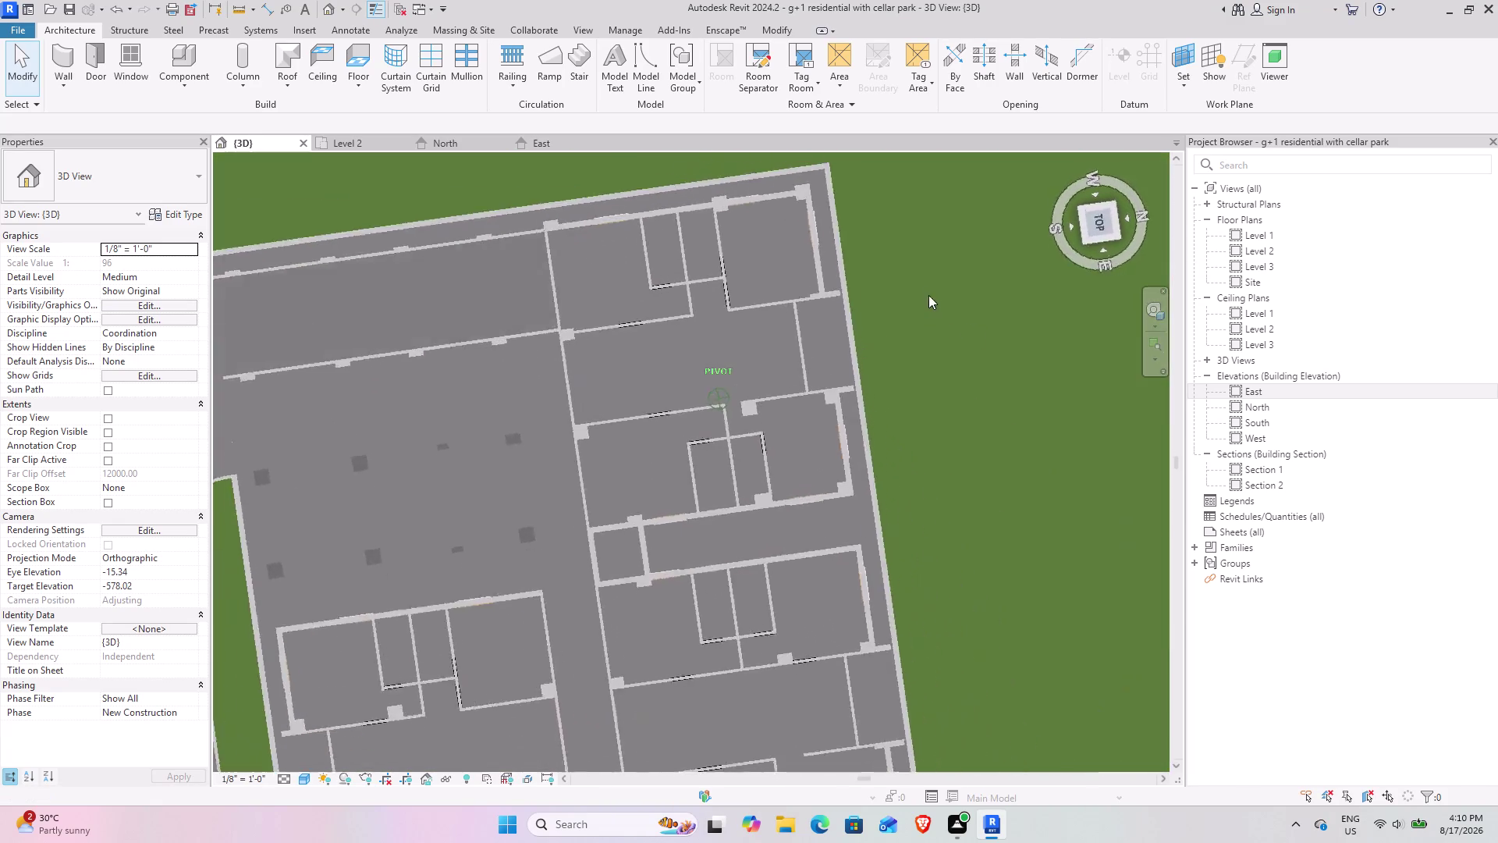
drag(932, 302, 759, 286)
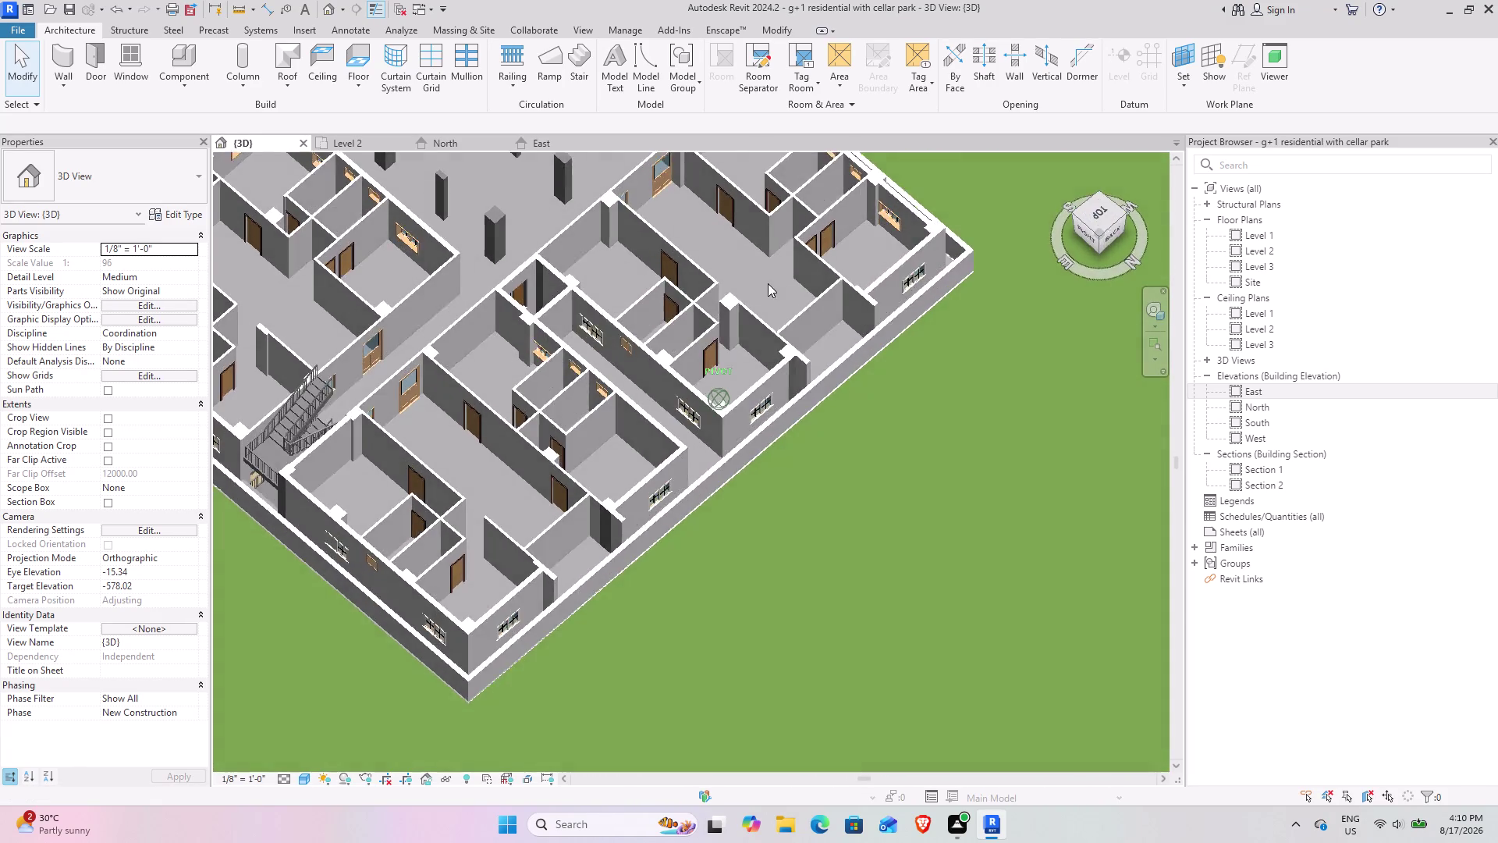
drag(758, 287, 871, 243)
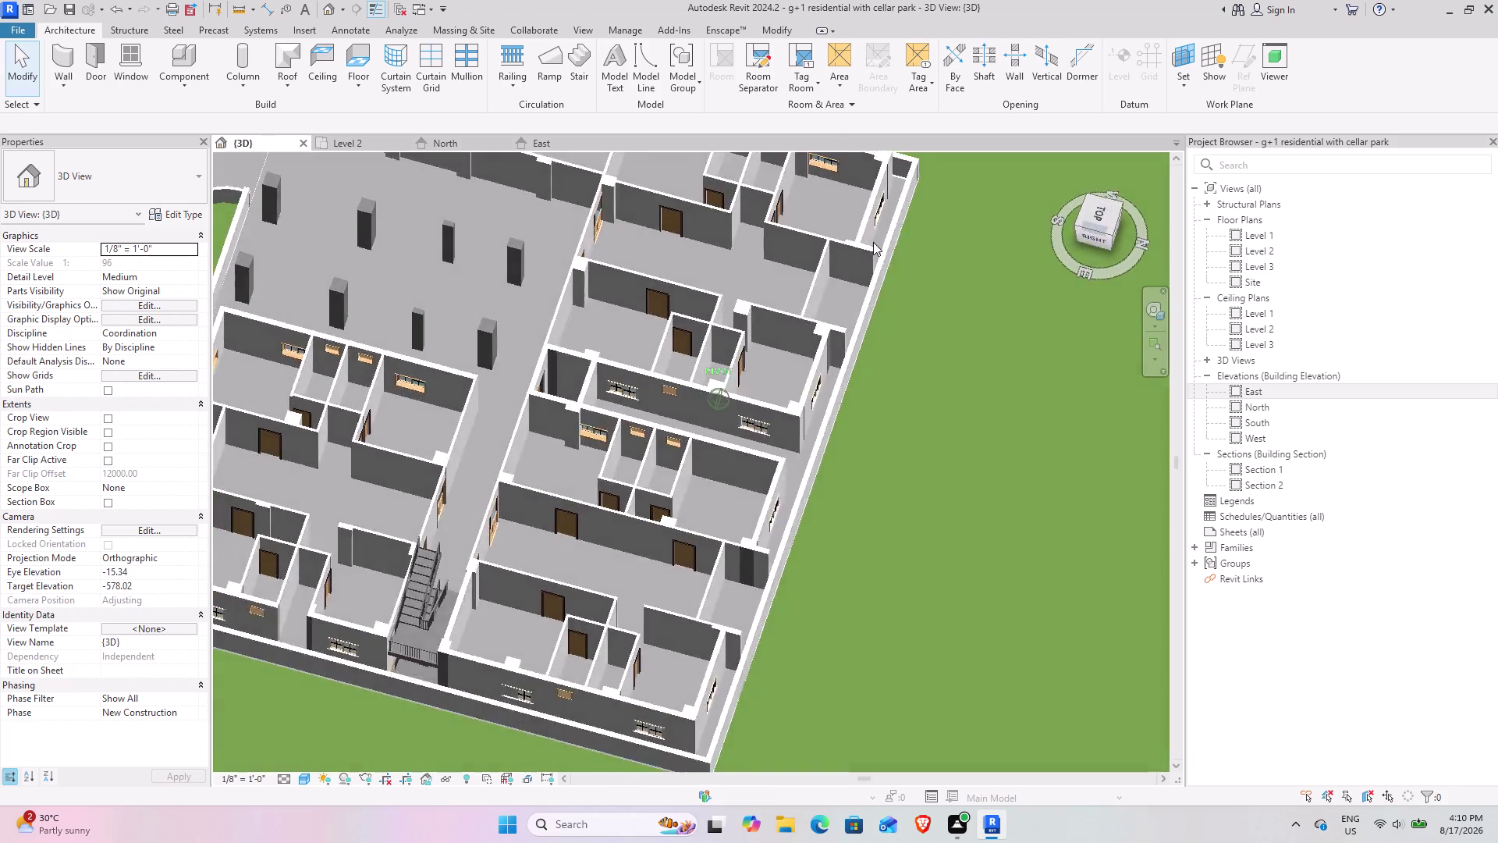
drag(871, 243, 890, 271)
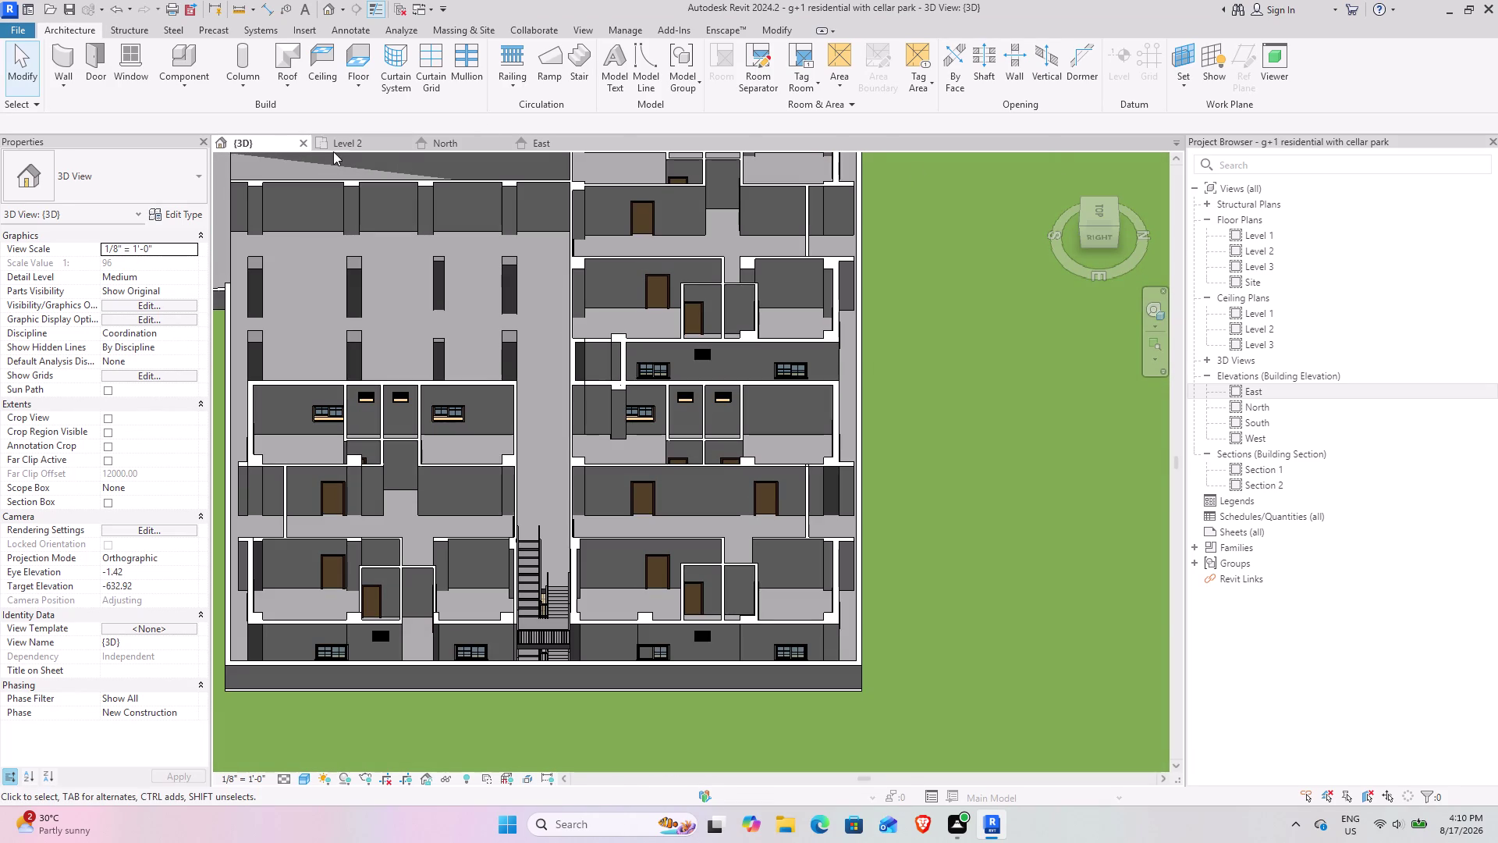
click(338, 148)
scroll(down, 3)
middle_drag(882, 488, 880, 488)
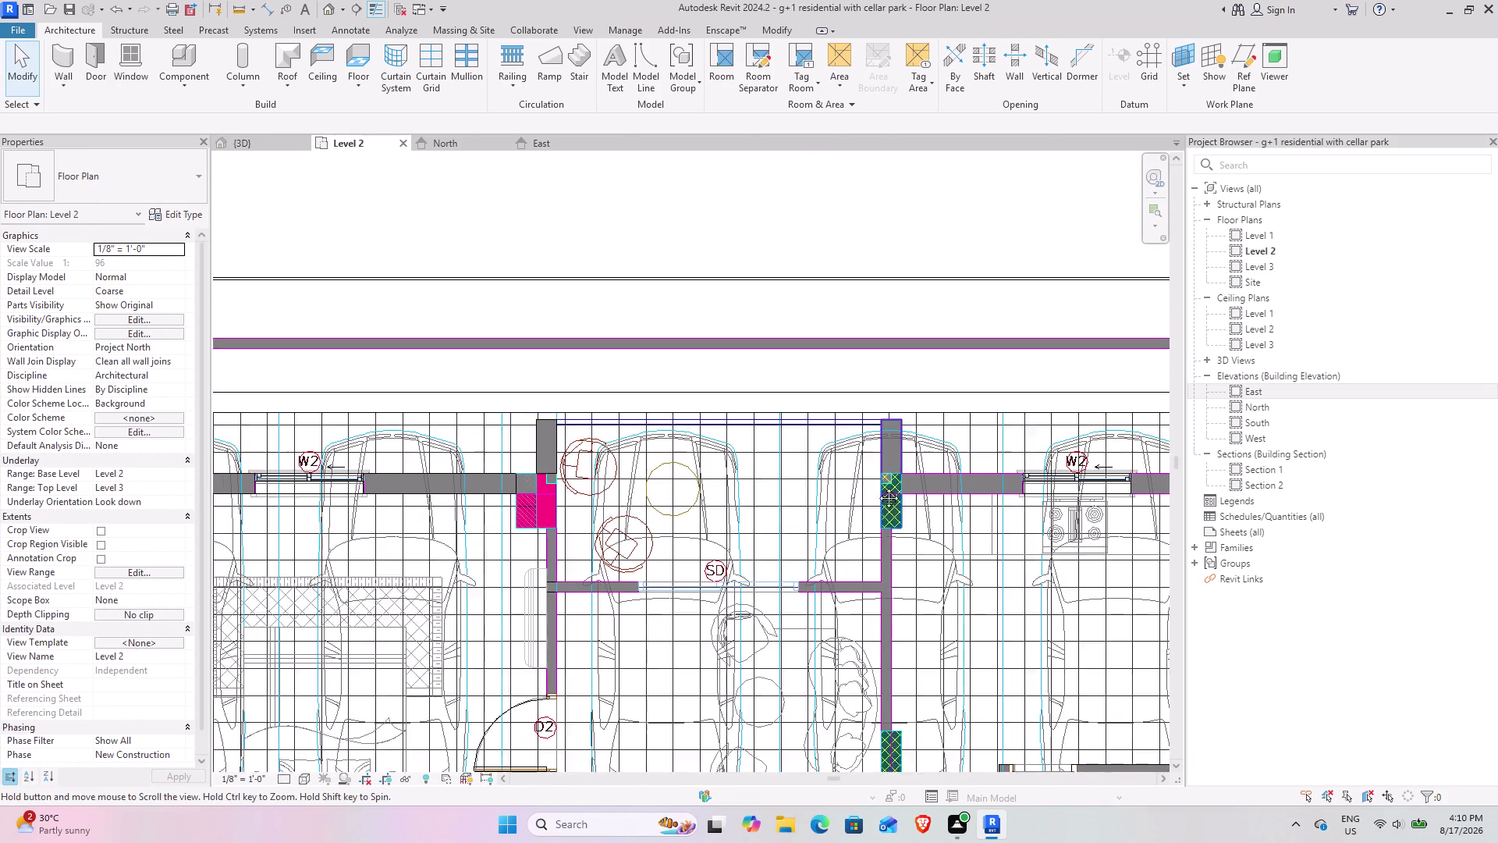
middle_drag(881, 487, 729, 454)
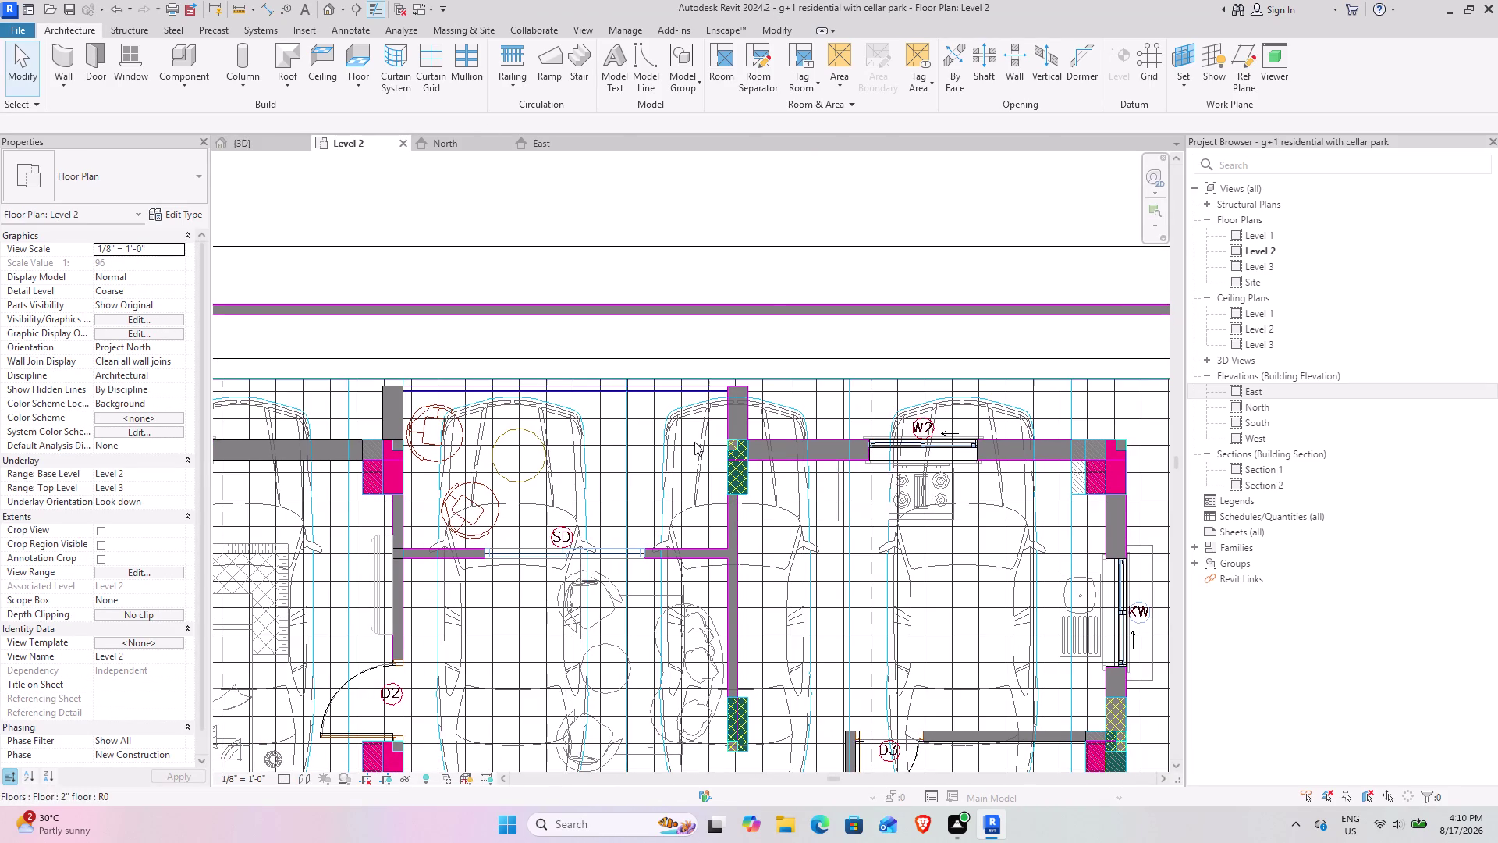
scroll(down, 3)
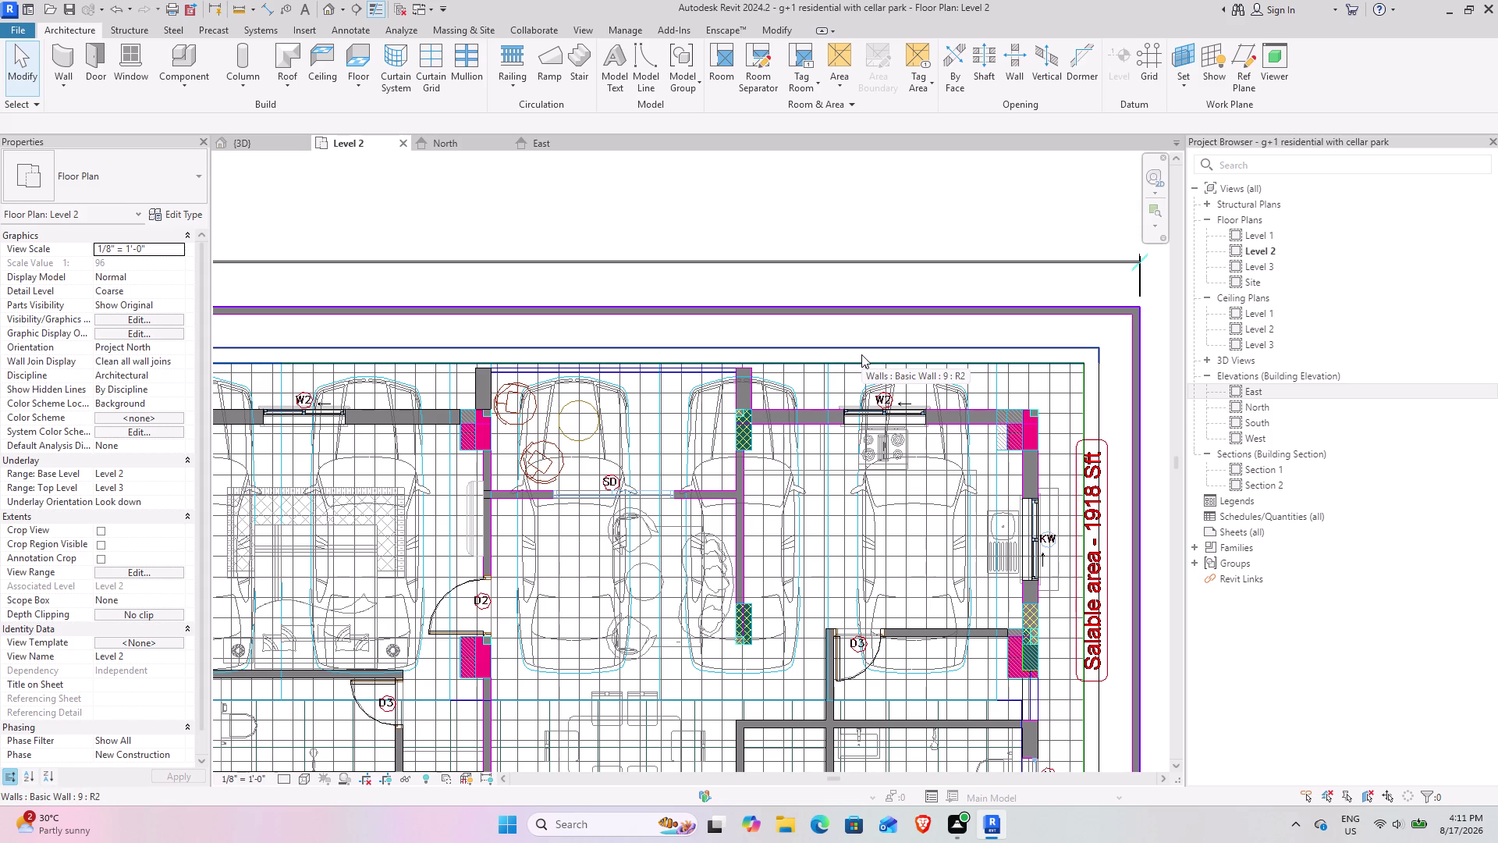
scroll(down, 3)
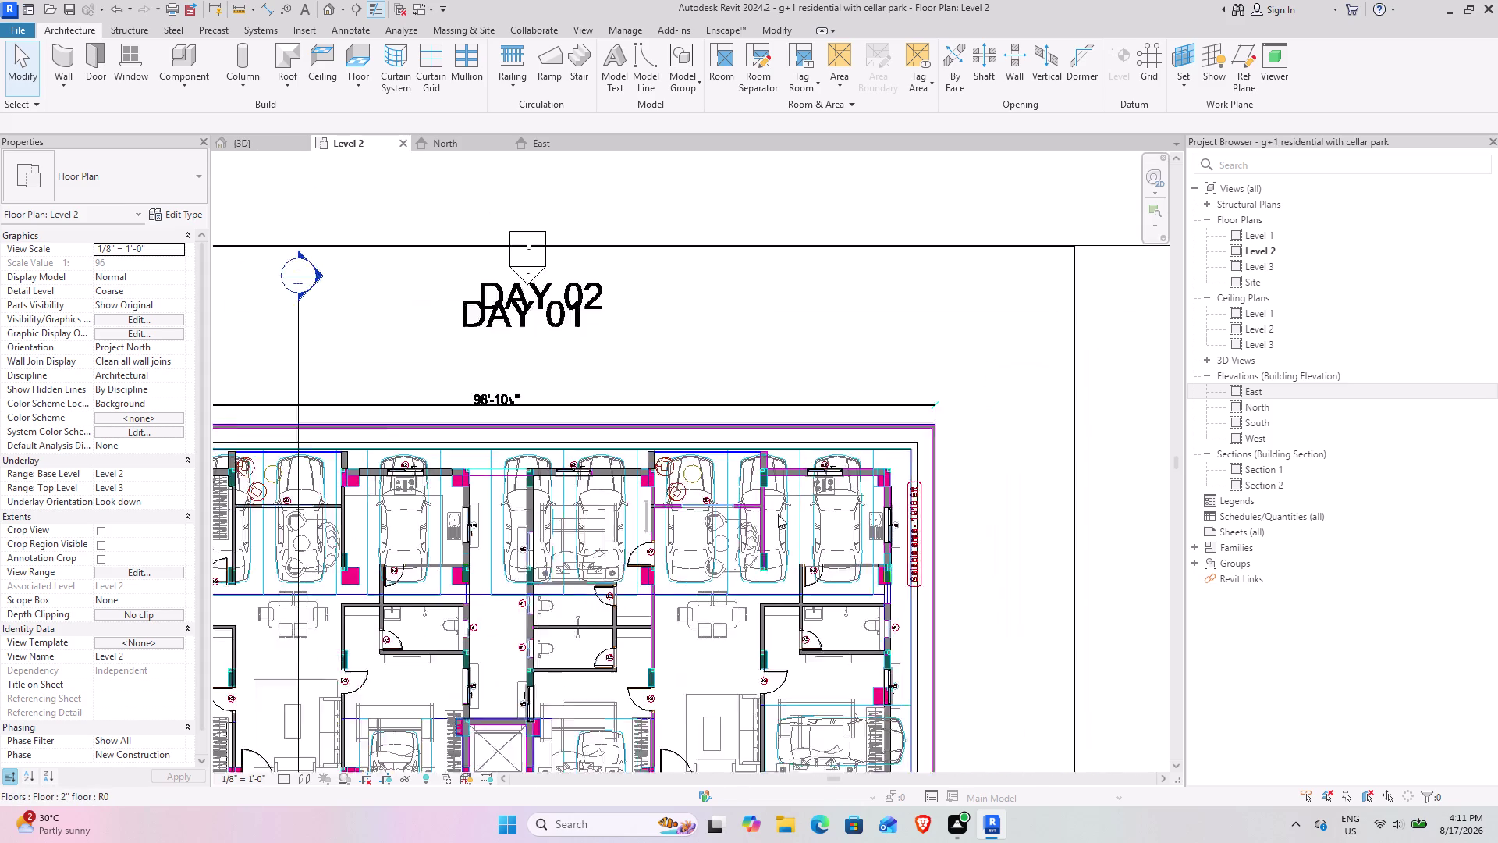
middle_drag(679, 530, 842, 324)
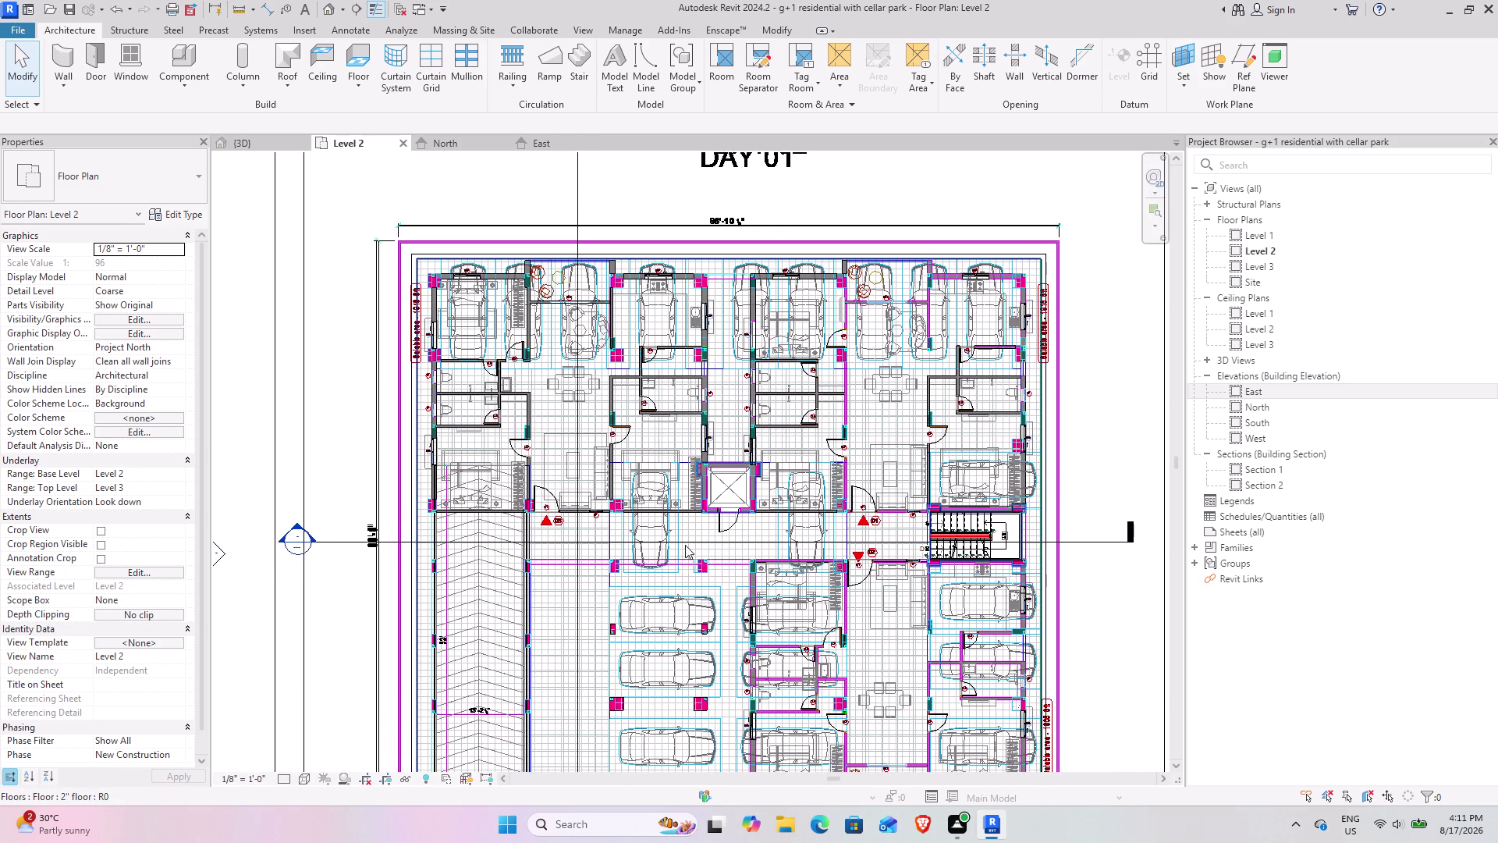
middle_drag(637, 568, 698, 360)
scroll(up, 3)
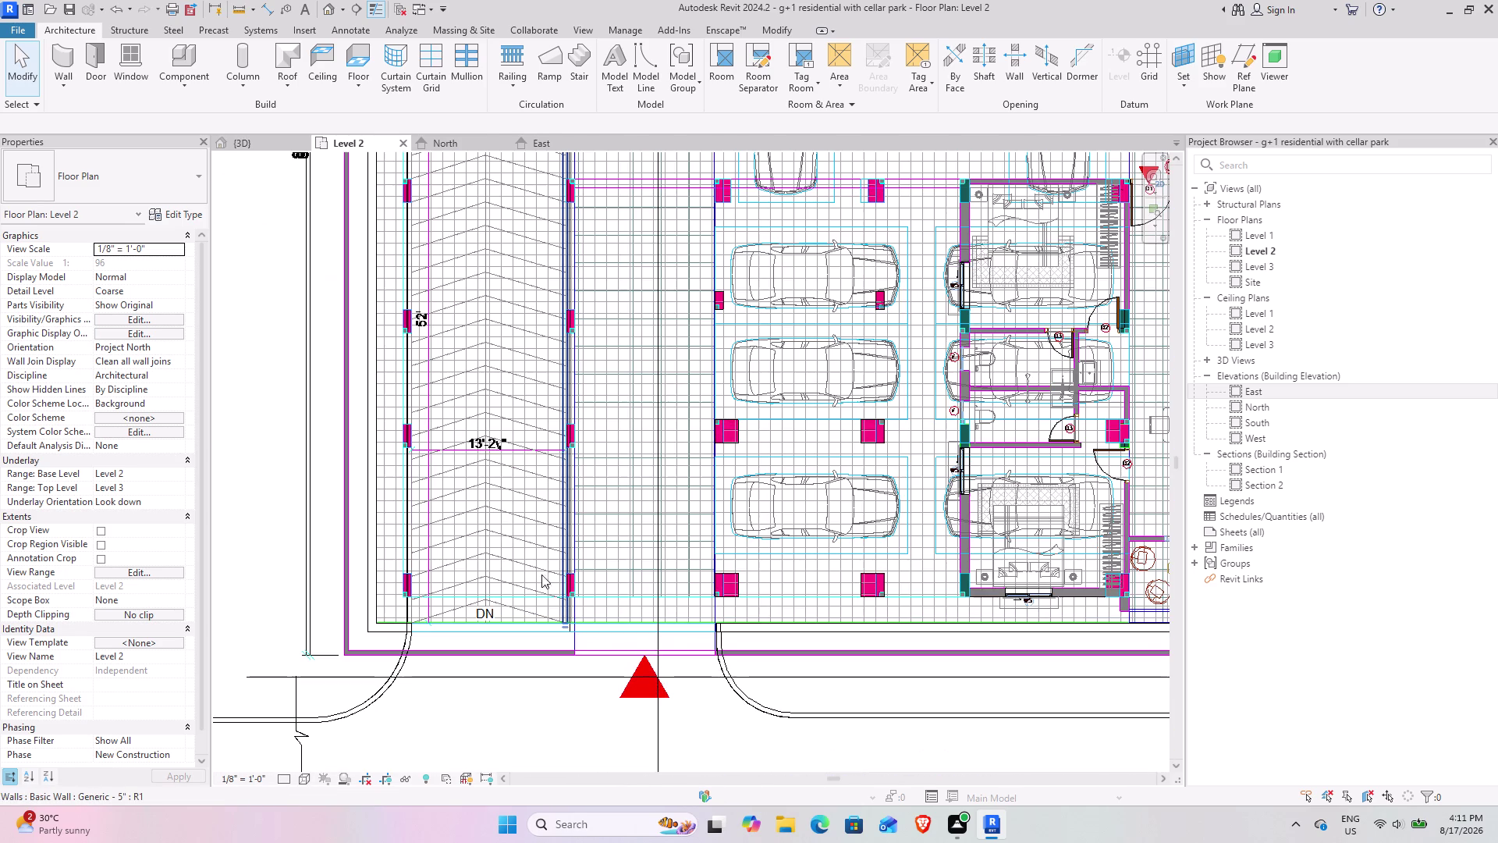
middle_drag(648, 669, 642, 629)
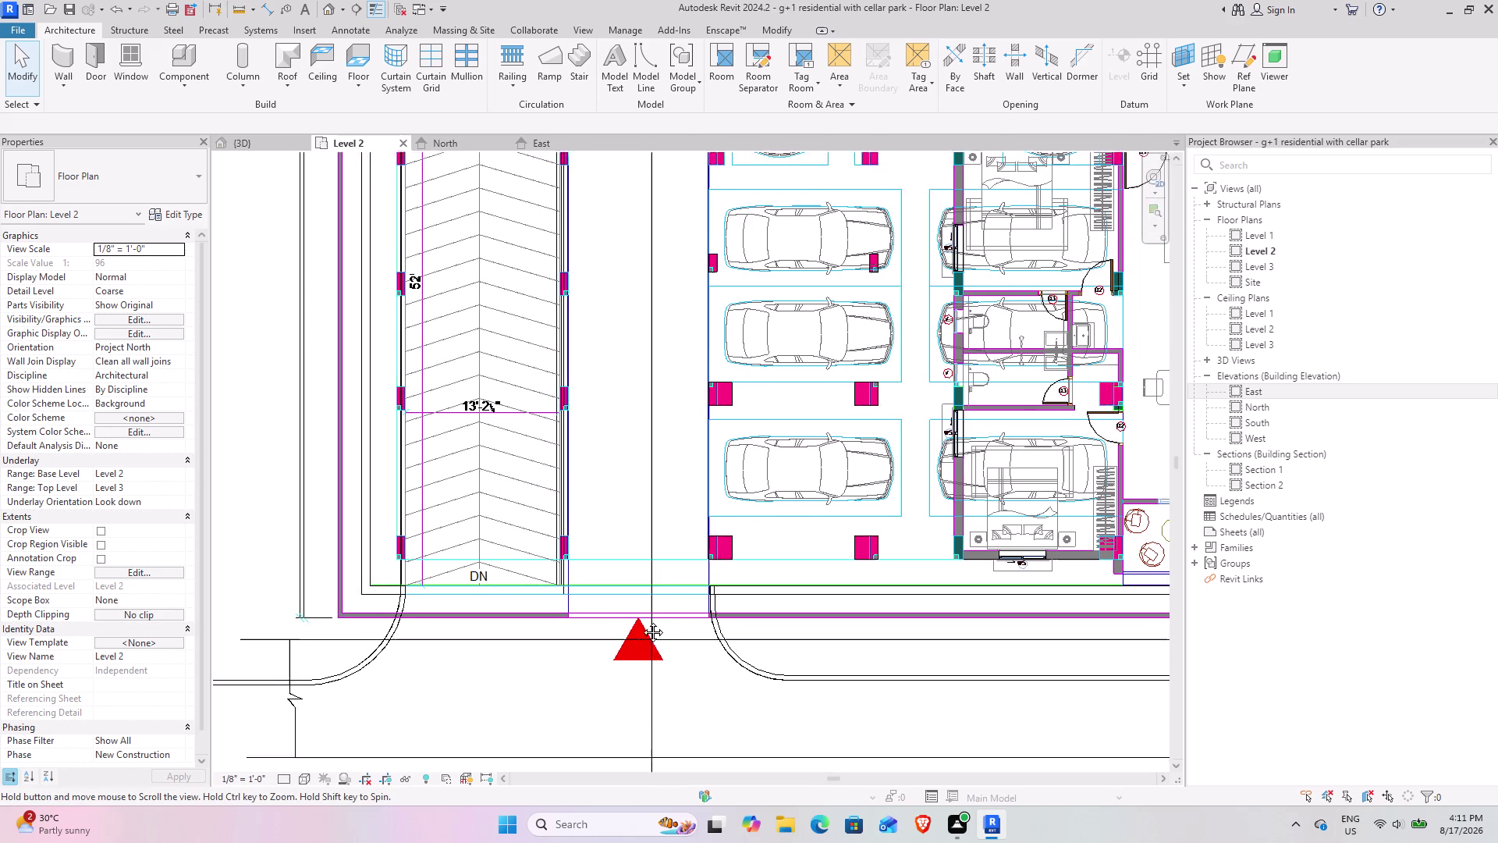
middle_drag(641, 628, 573, 632)
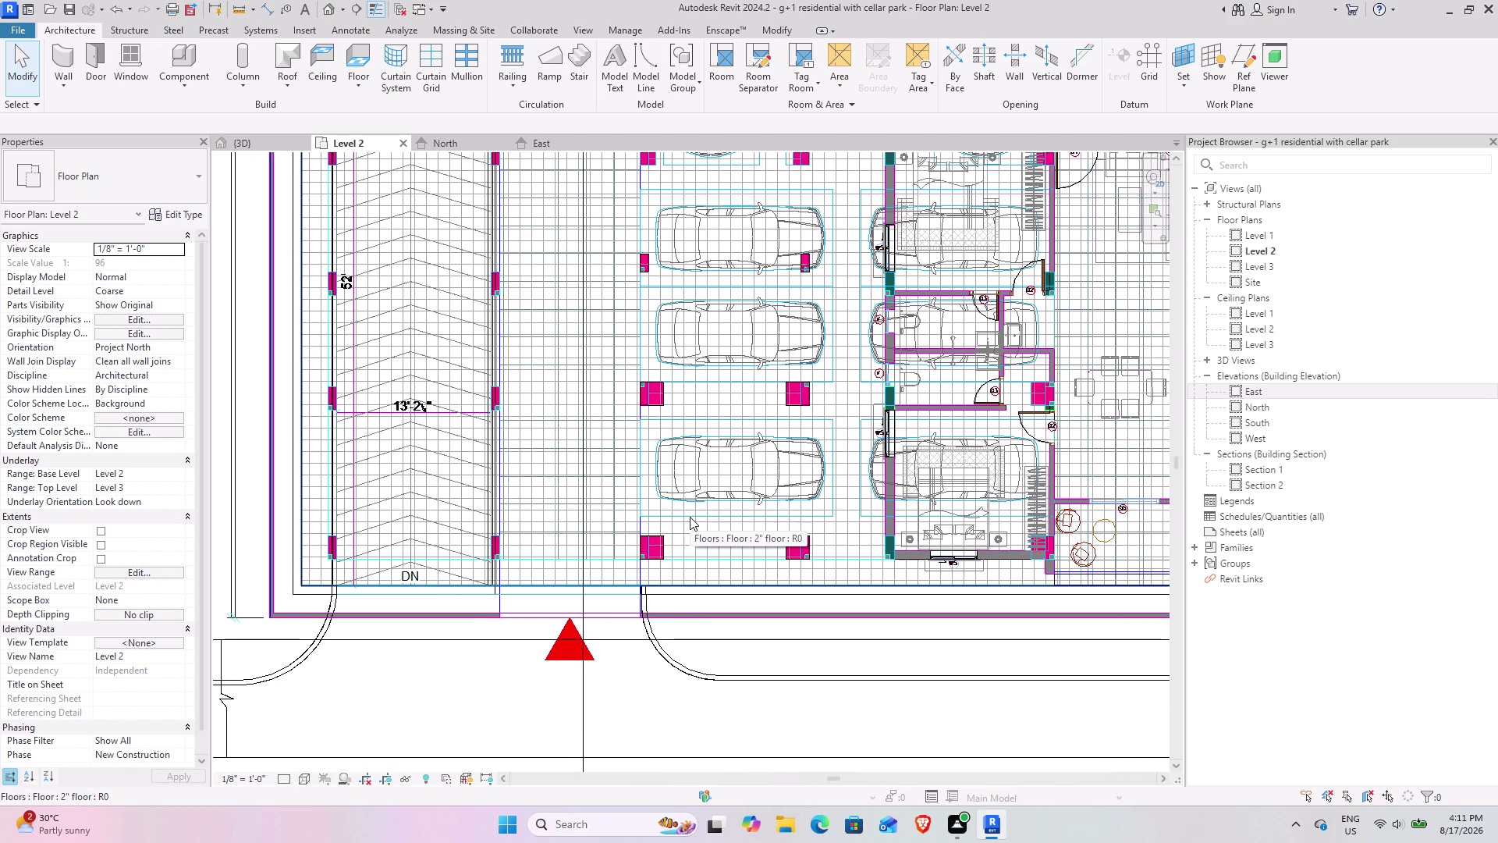
middle_drag(693, 428, 714, 584)
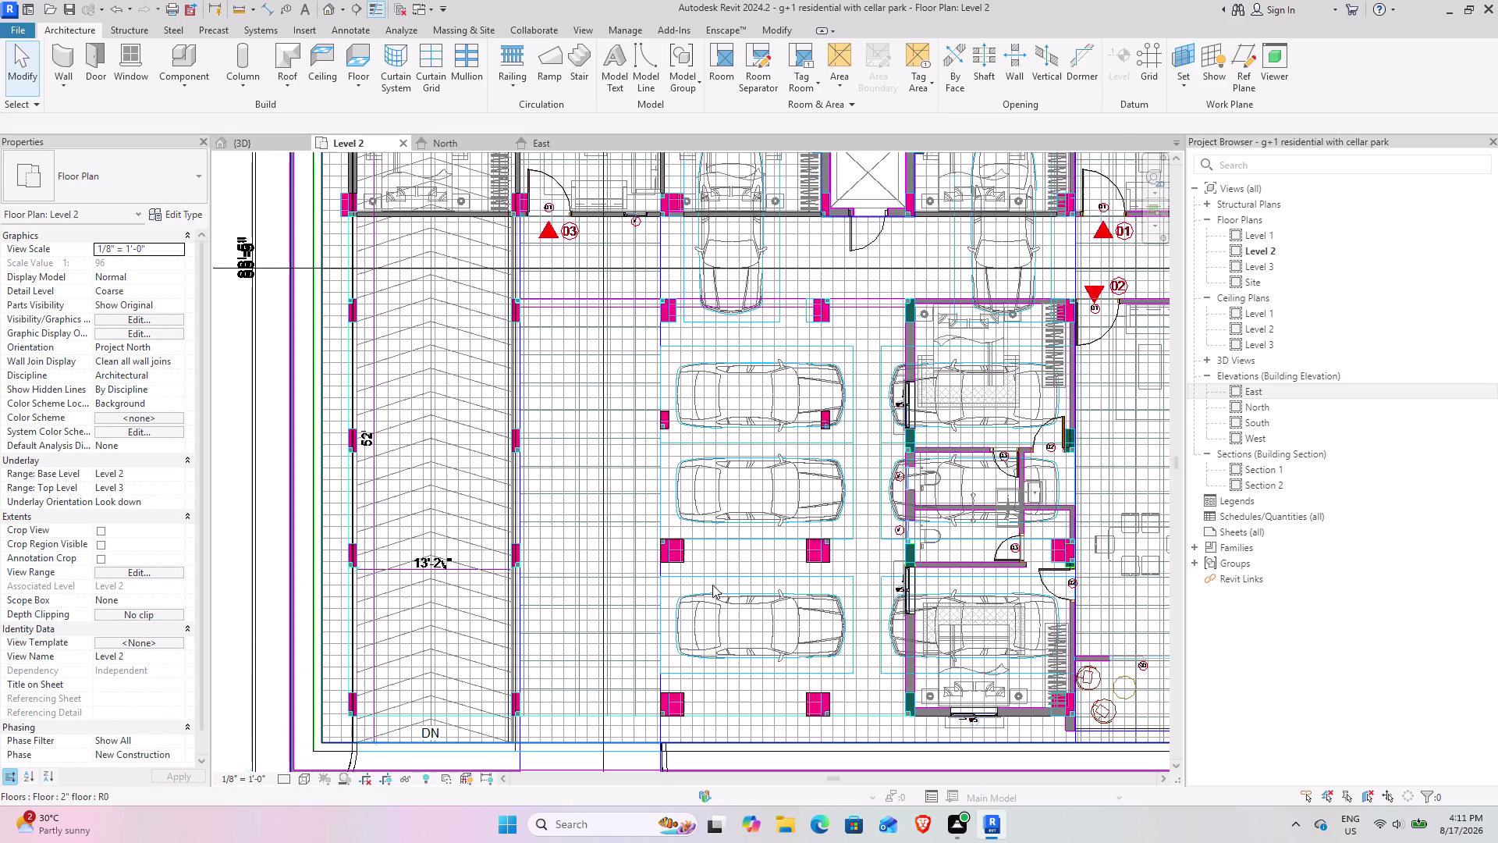
middle_drag(611, 450, 653, 602)
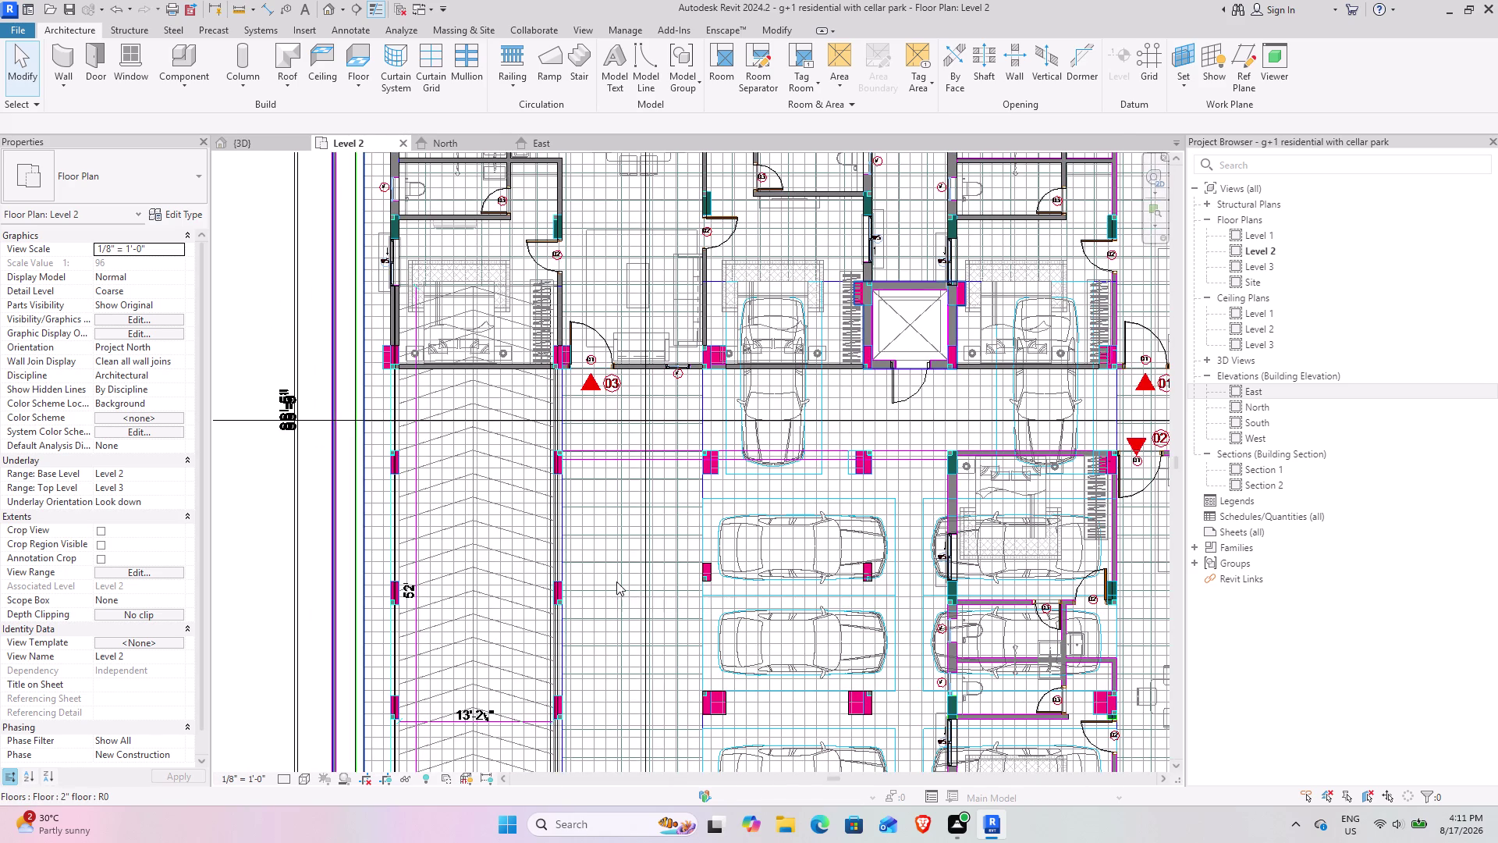
scroll(up, 3)
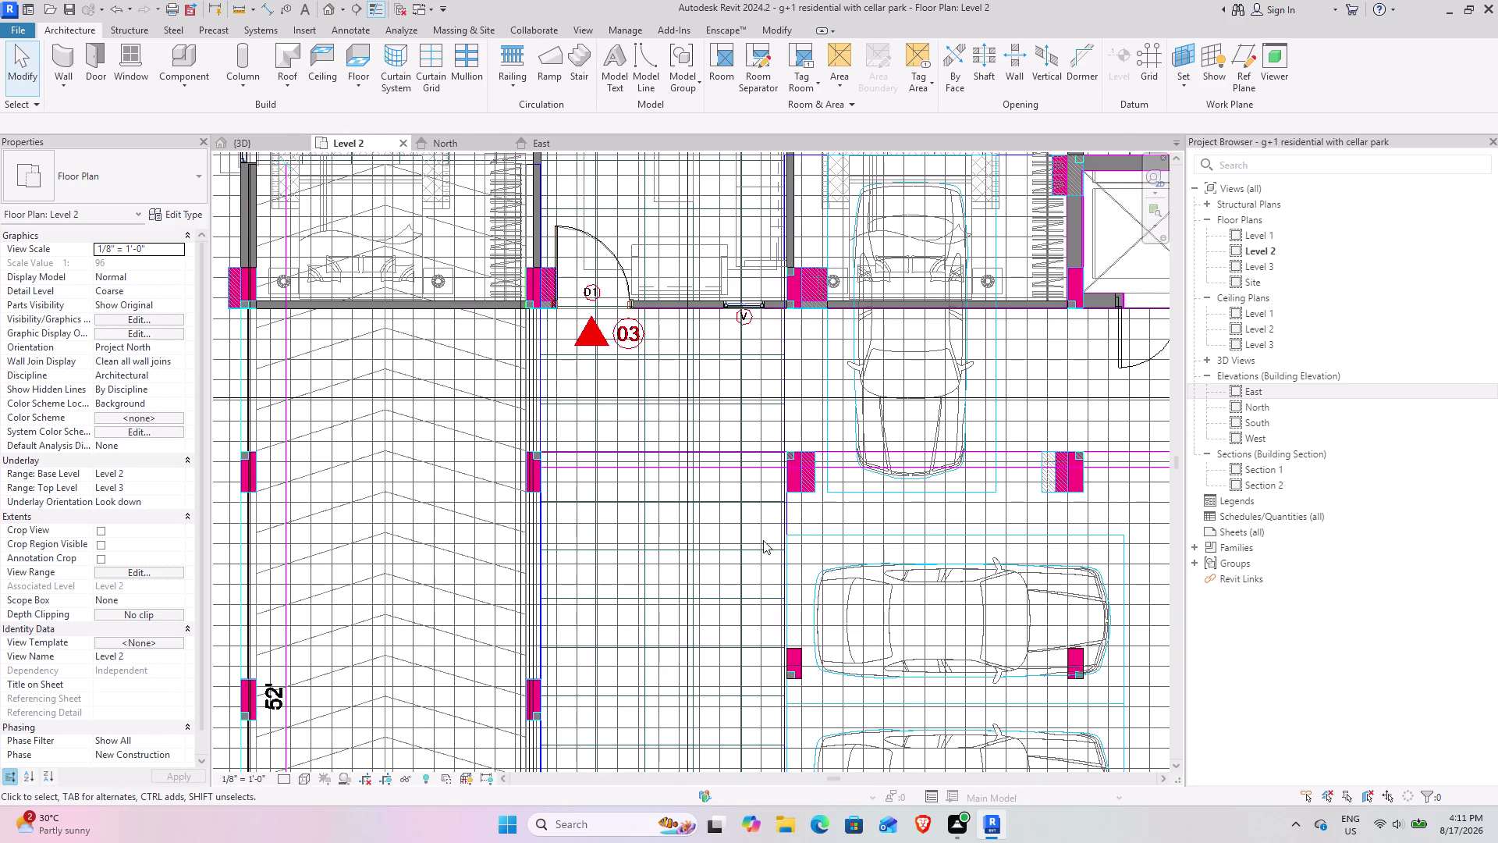
scroll(down, 3)
middle_drag(836, 429, 535, 629)
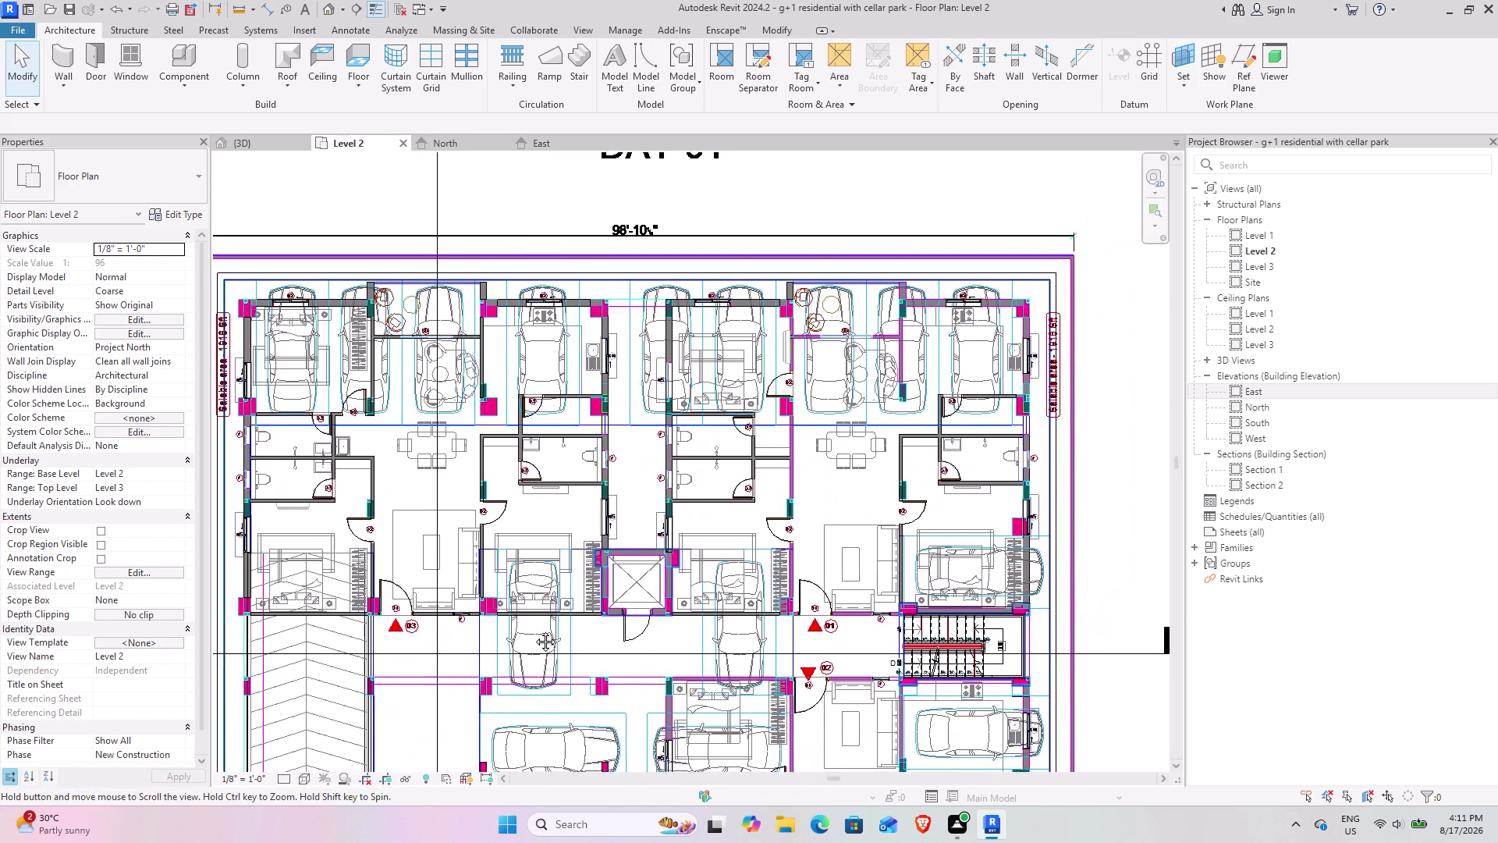
middle_drag(535, 629, 531, 630)
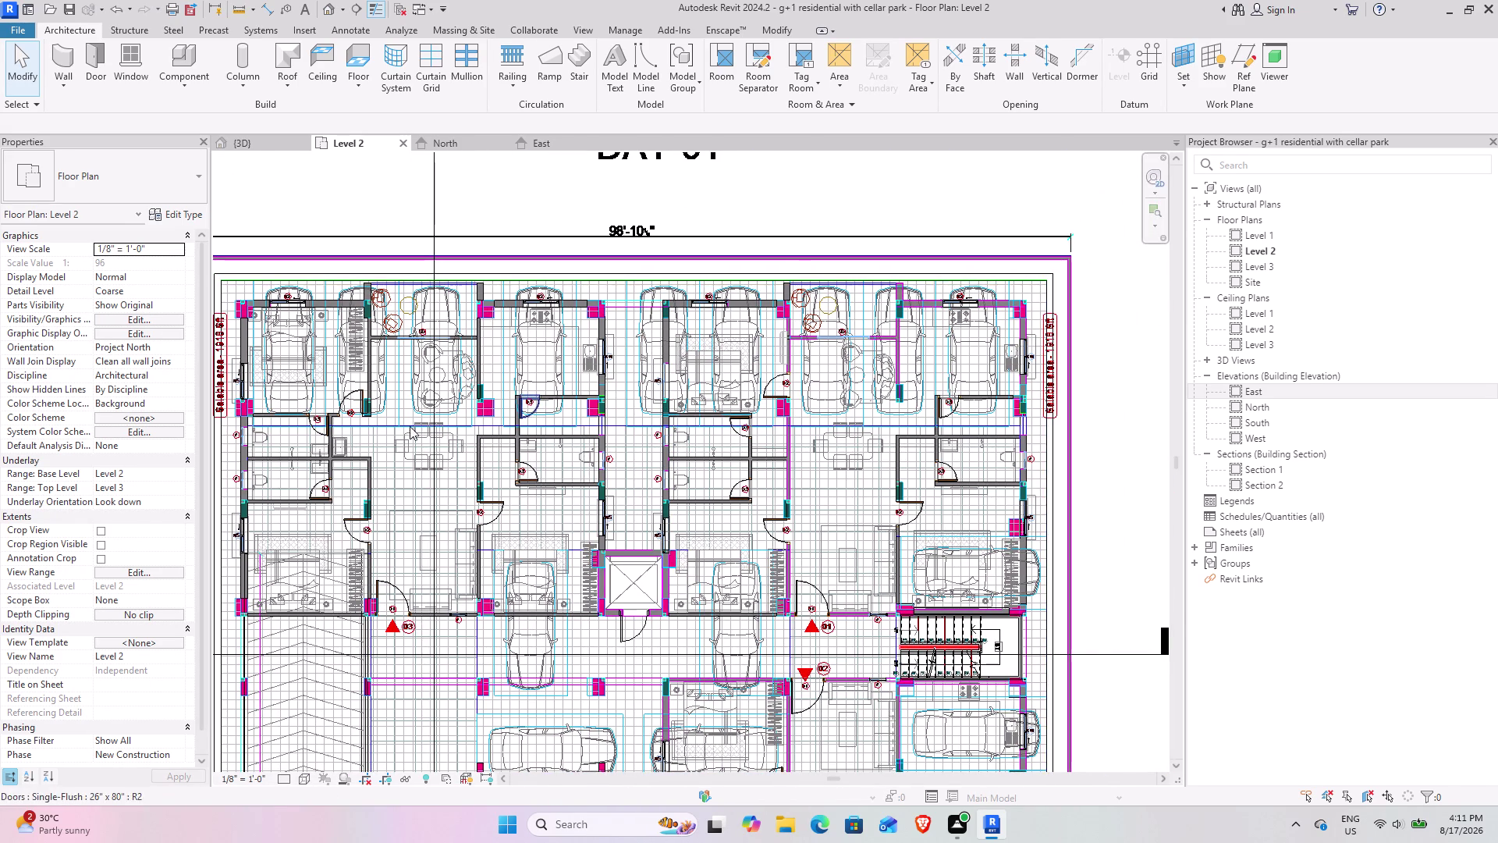
middle_drag(410, 427, 641, 424)
text(v)
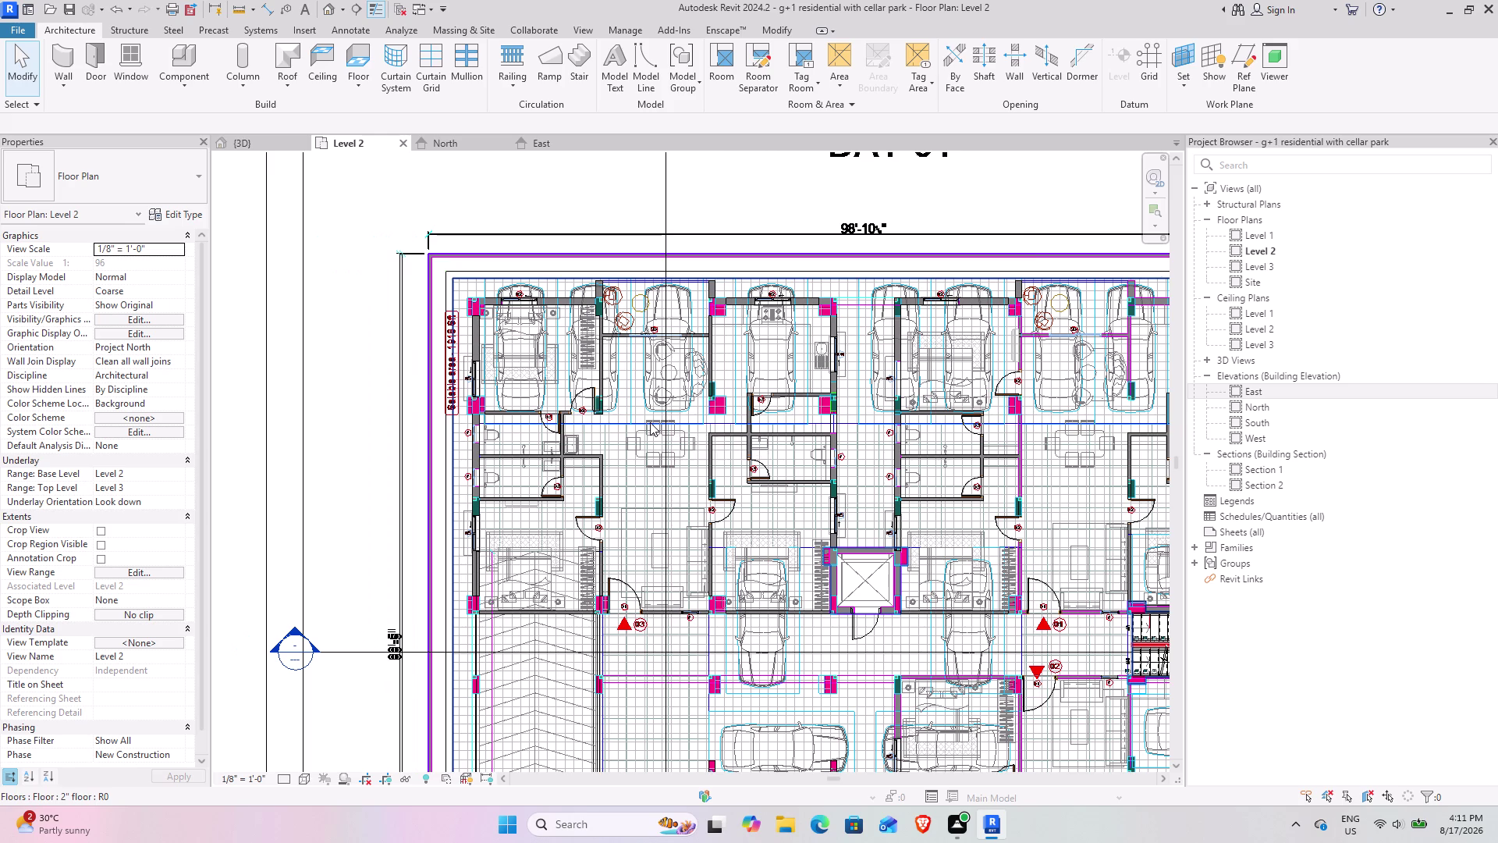
text(g)
On the Imported Categories tab, hide the second ARCH PLANS import and confirm.
click(763, 202)
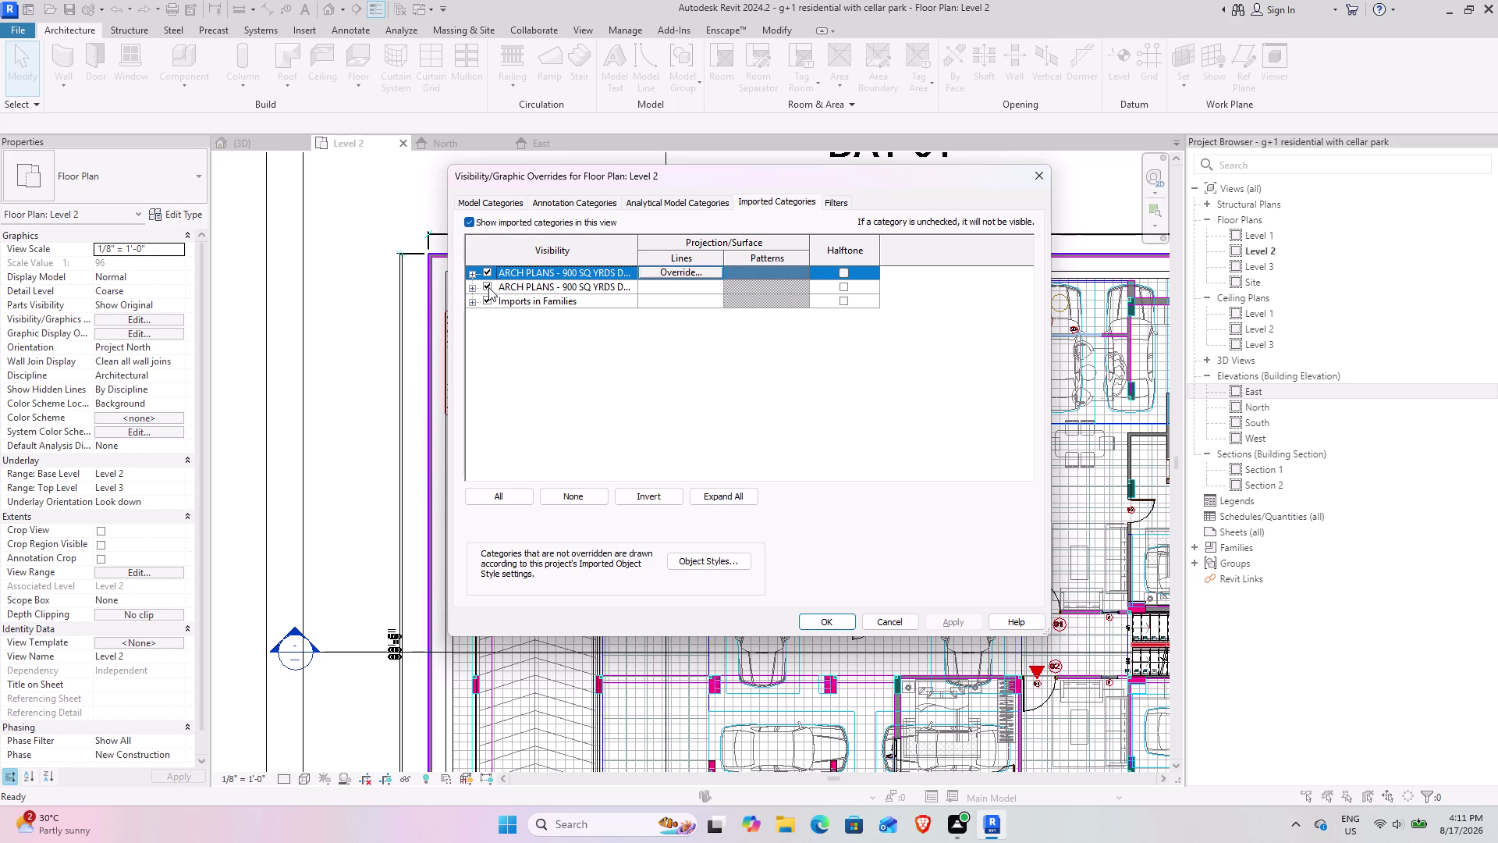
right_click(542, 270)
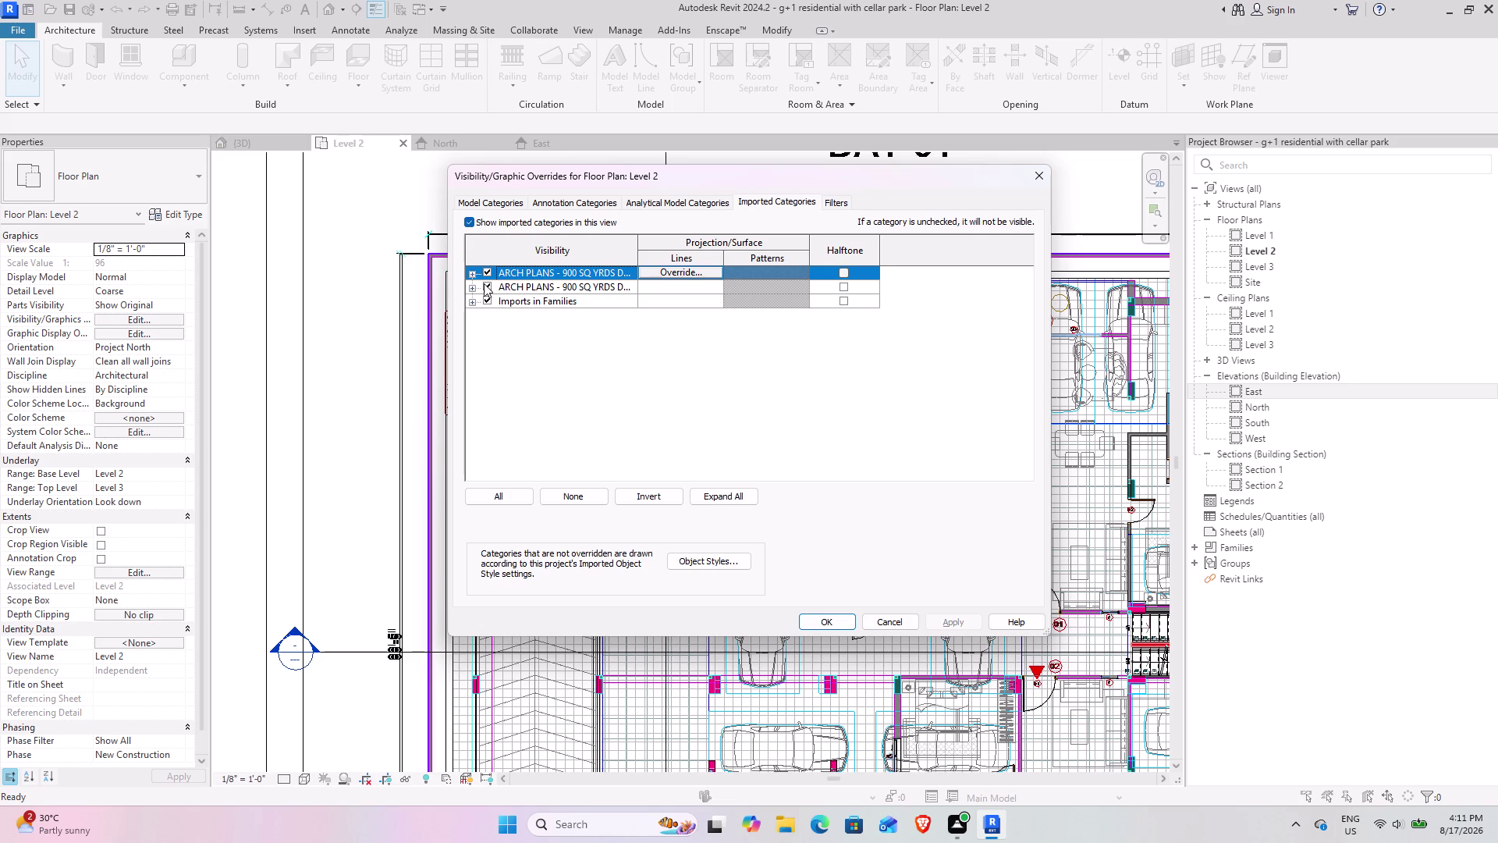
click(484, 283)
click(952, 624)
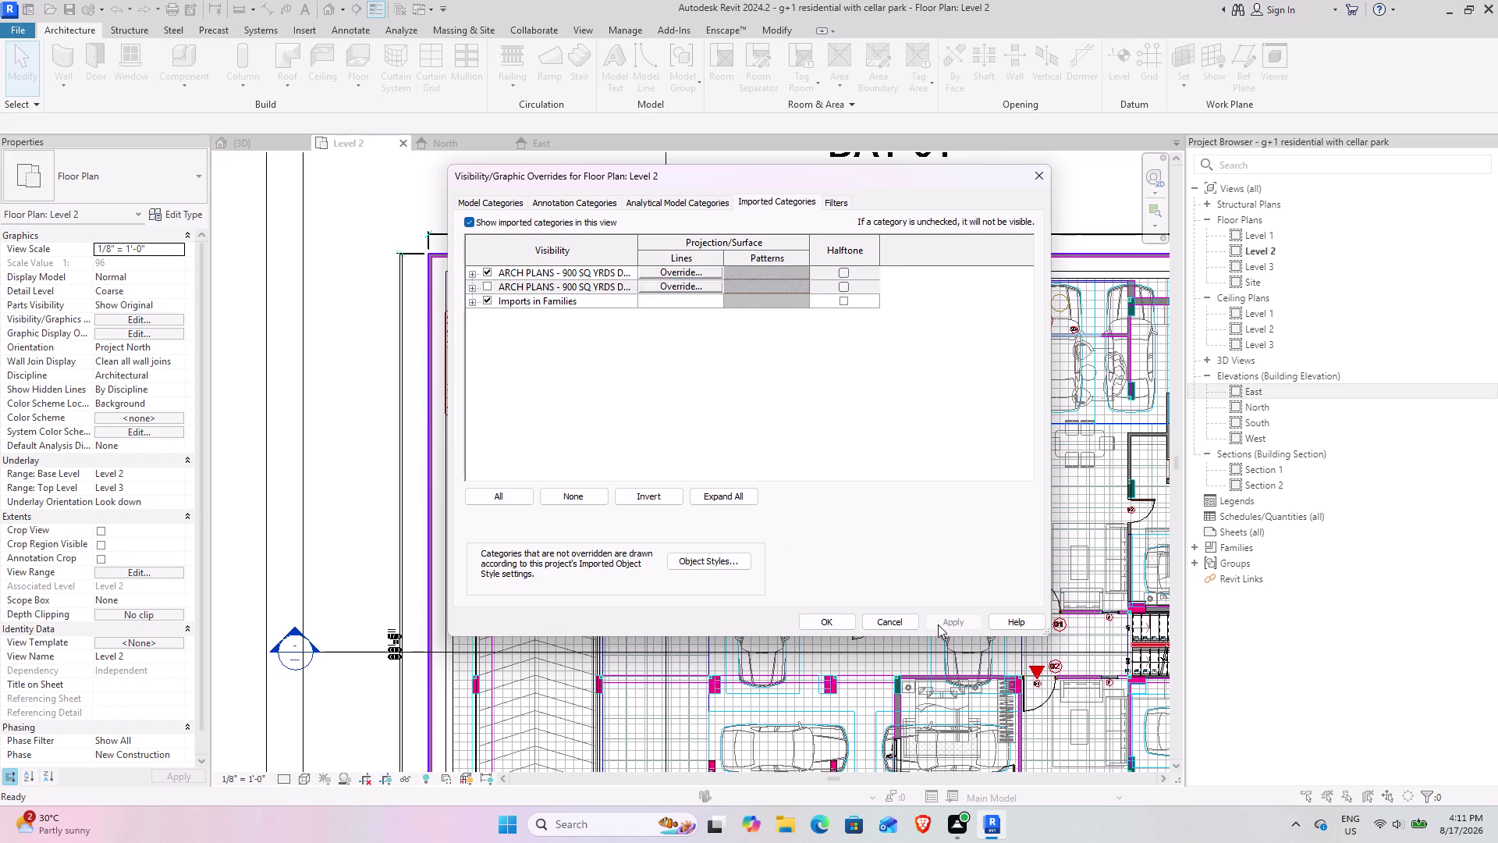
click(825, 624)
scroll(up, 3)
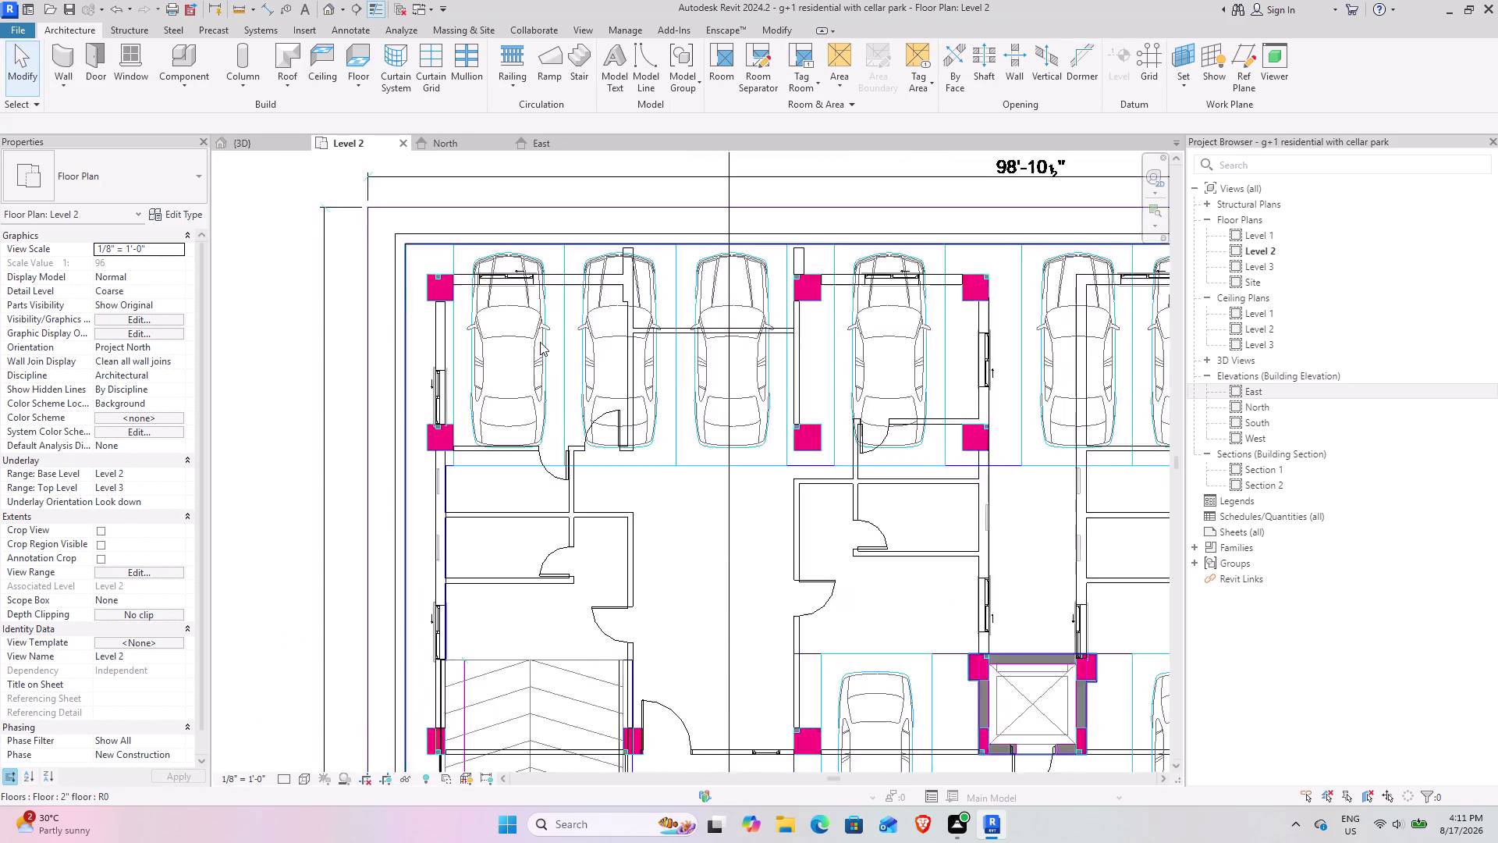
scroll(down, 3)
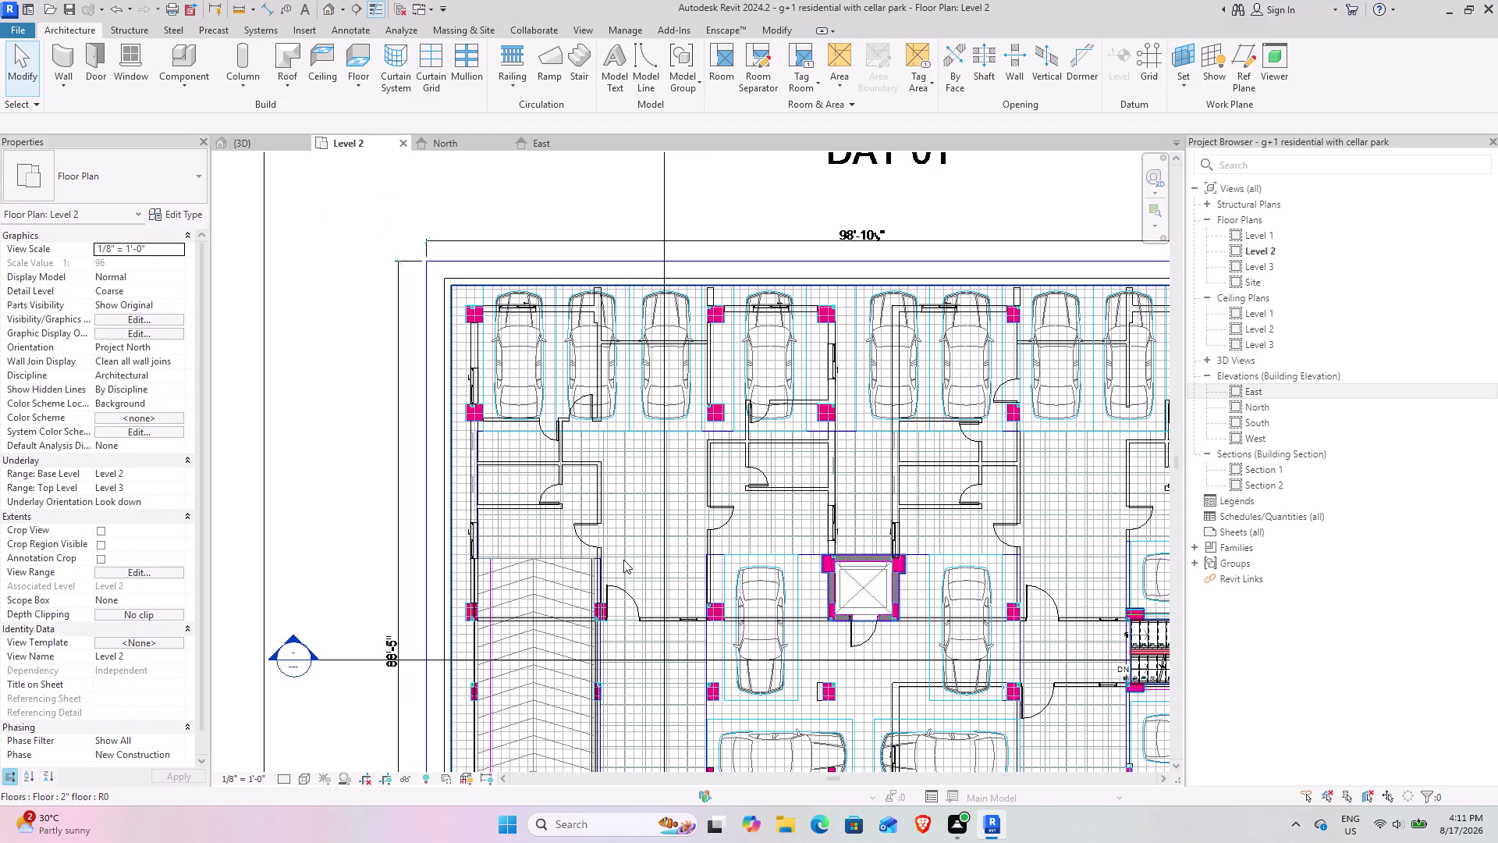
Reopen Visibility/Graphics with VG, hide the first ARCH PLANS import, and confirm.
text(vg)
click(765, 200)
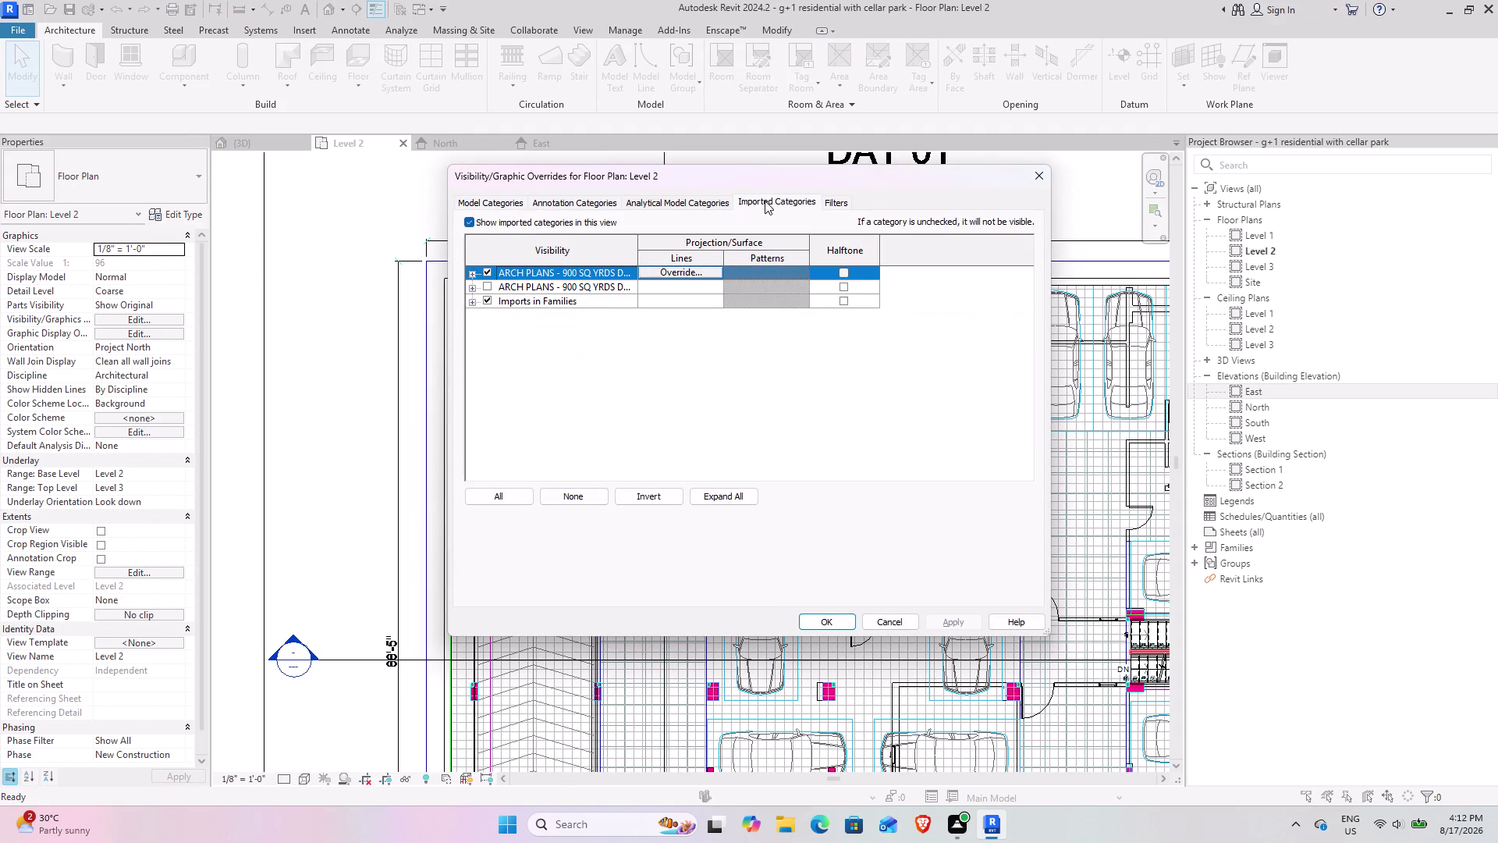
click(487, 269)
click(487, 291)
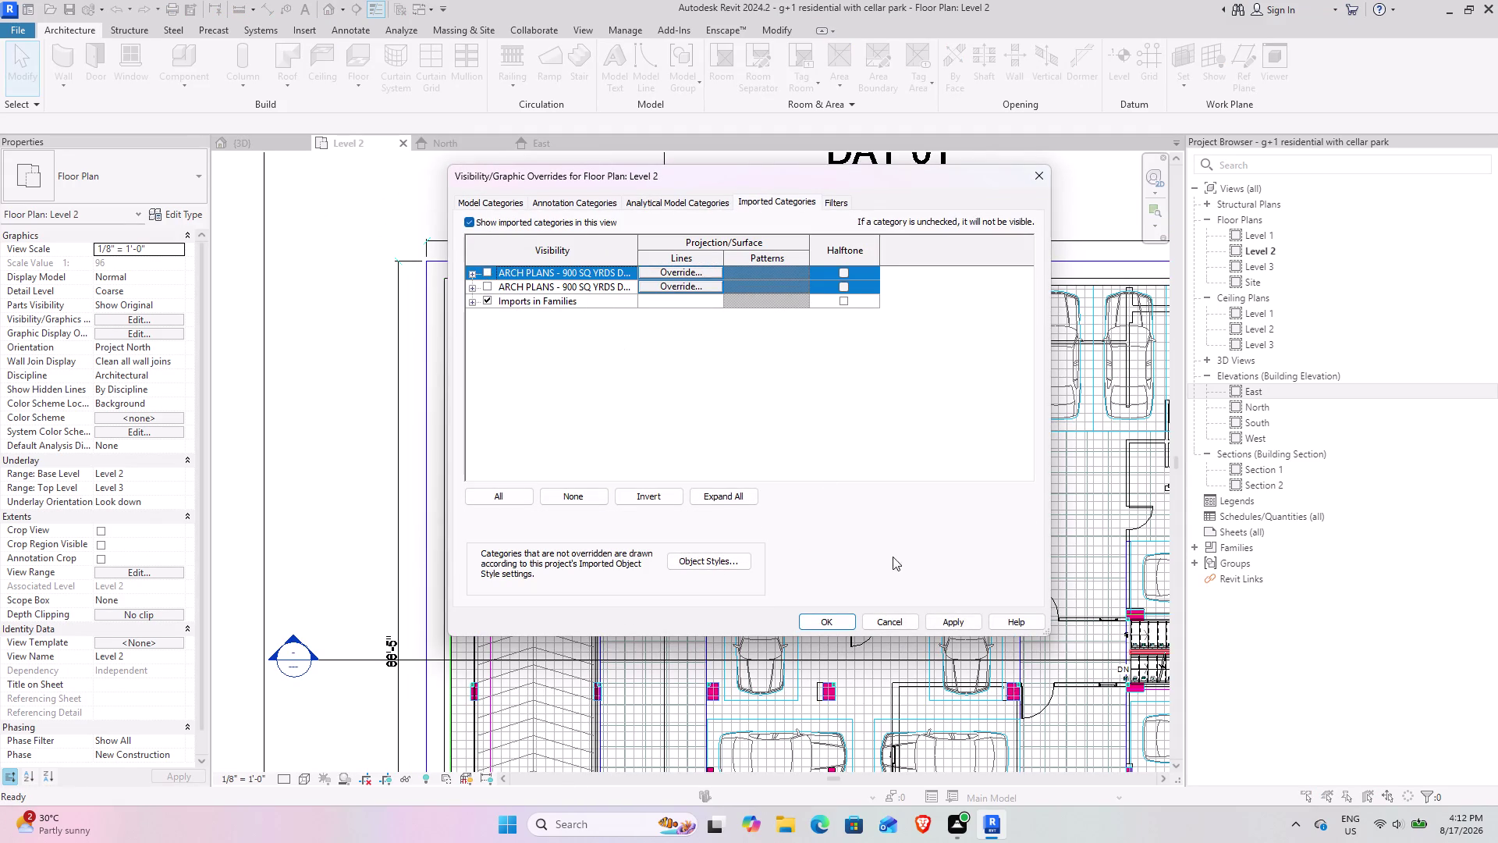
click(952, 626)
click(823, 619)
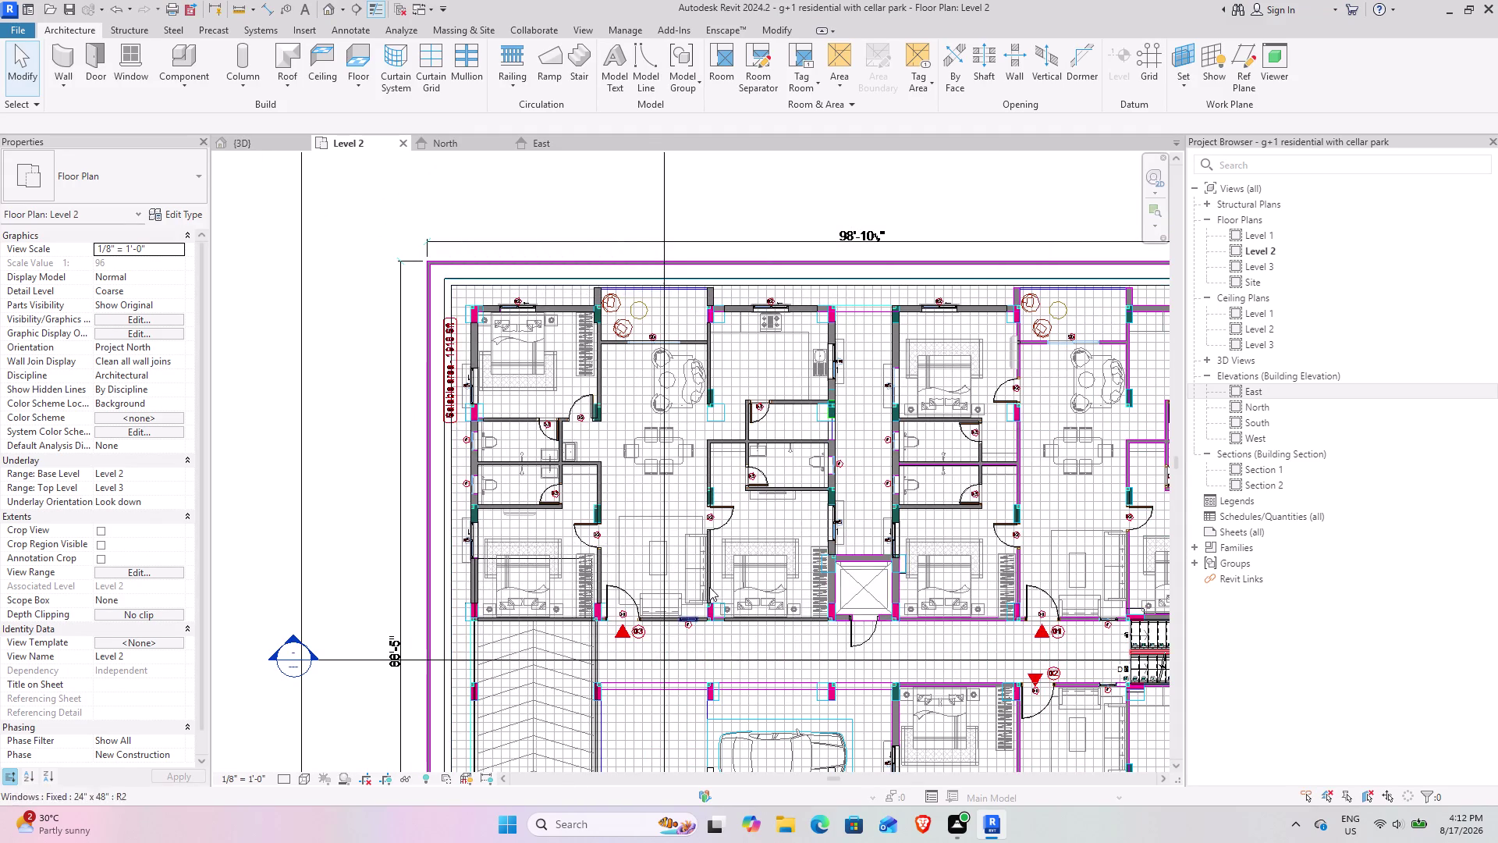
Pan and zoom across the Level 2 upper apartments and parking area.
middle_drag(856, 457, 626, 590)
scroll(up, 3)
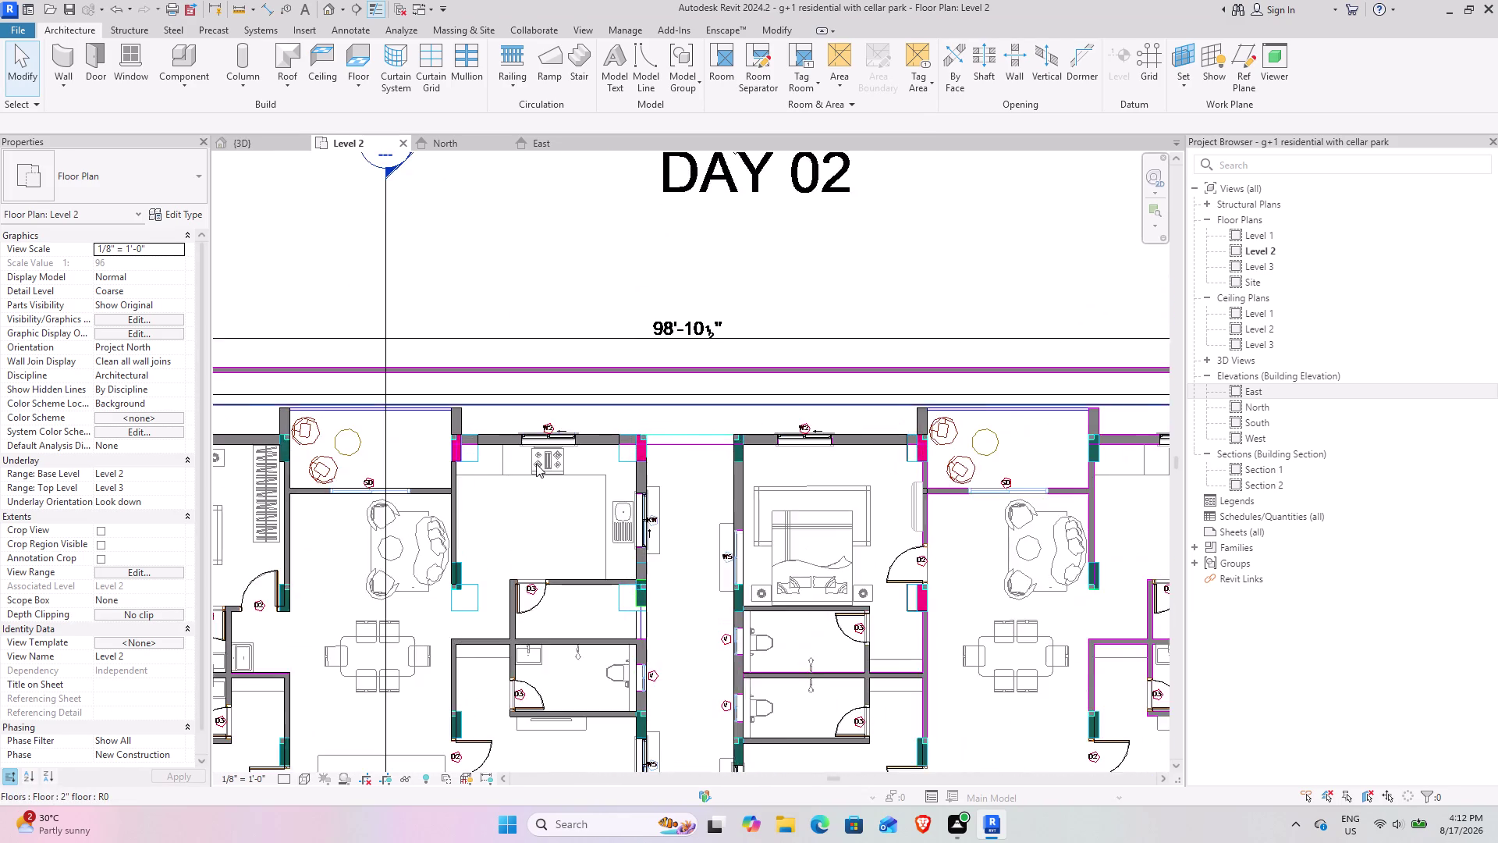
scroll(up, 3)
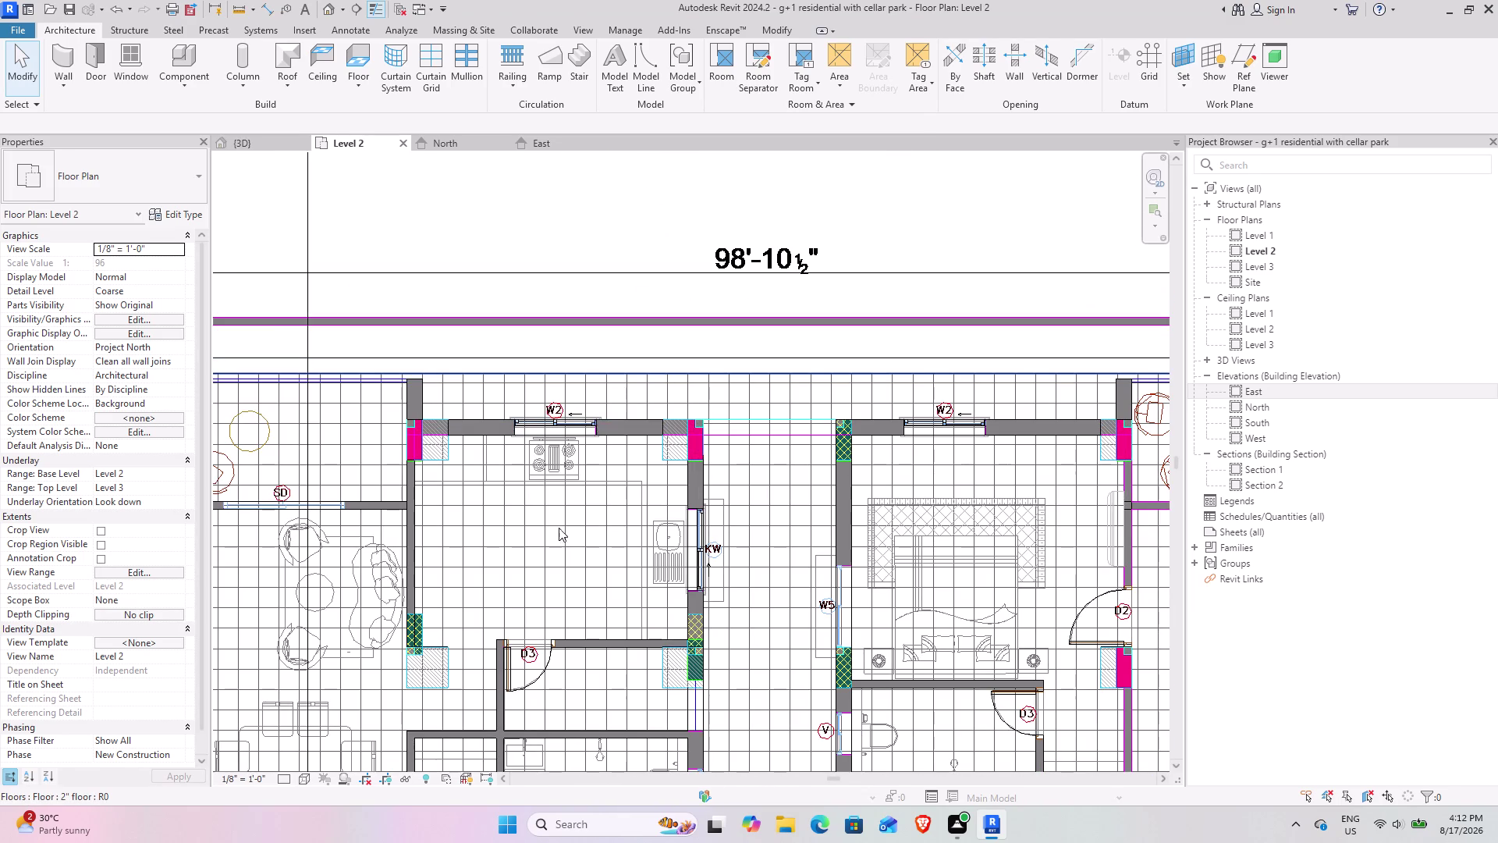
scroll(down, 3)
middle_drag(485, 472, 622, 445)
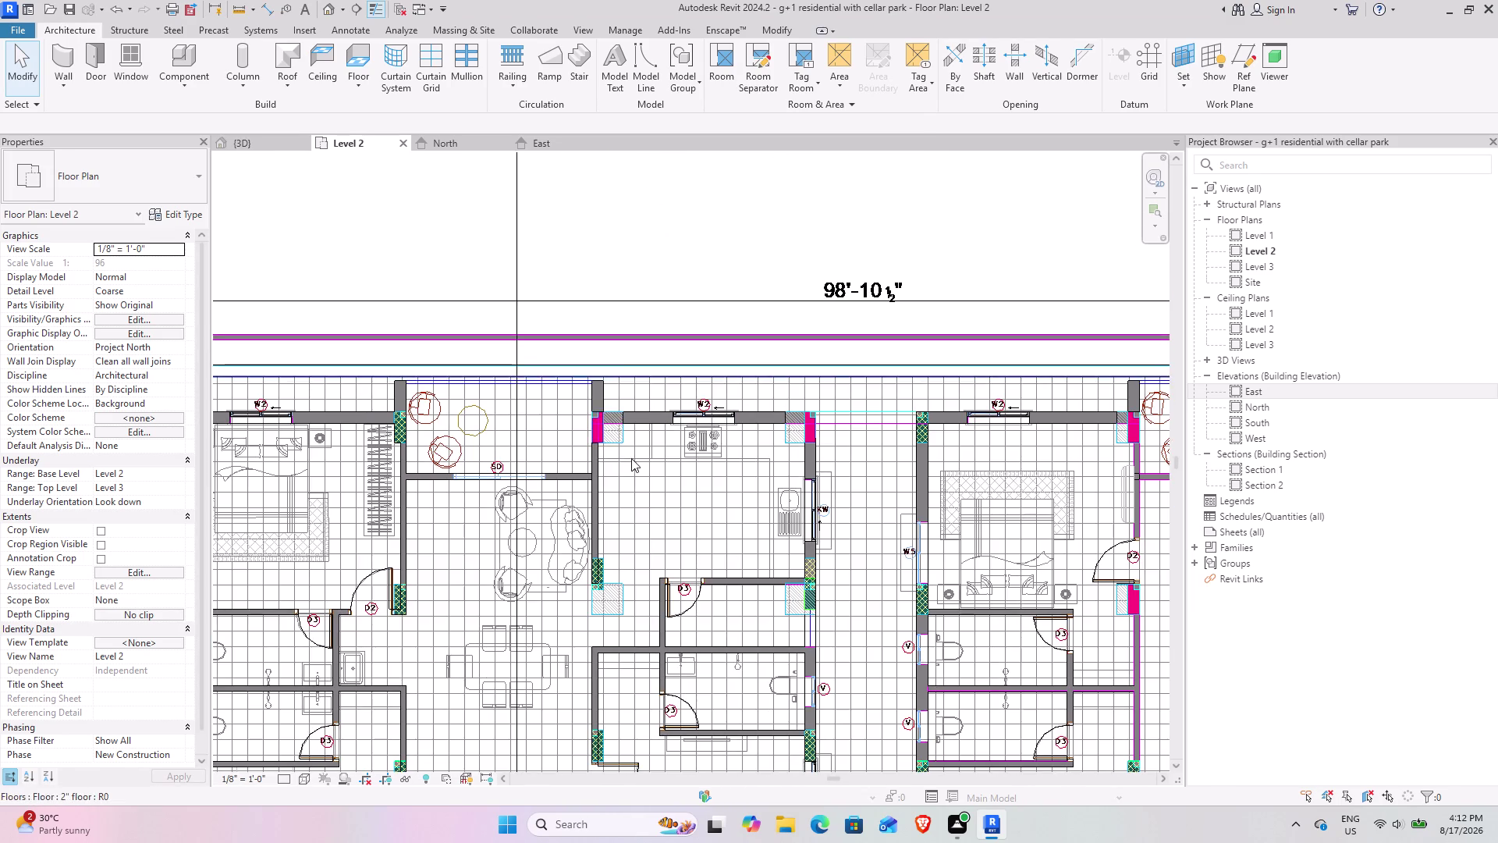
middle_drag(889, 427, 403, 476)
middle_drag(787, 467, 592, 494)
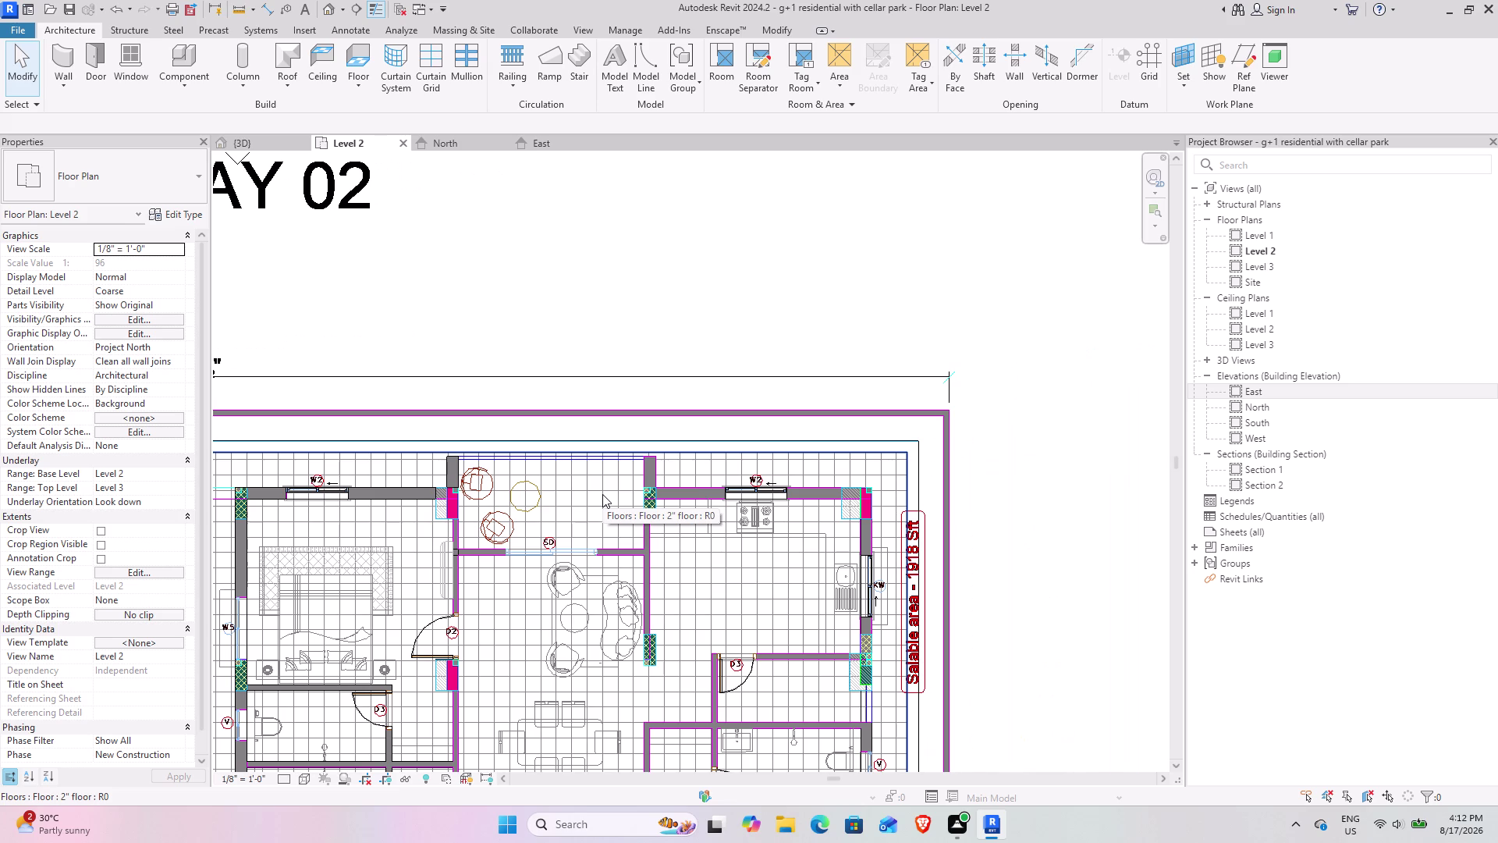
scroll(down, 3)
middle_drag(461, 559, 605, 400)
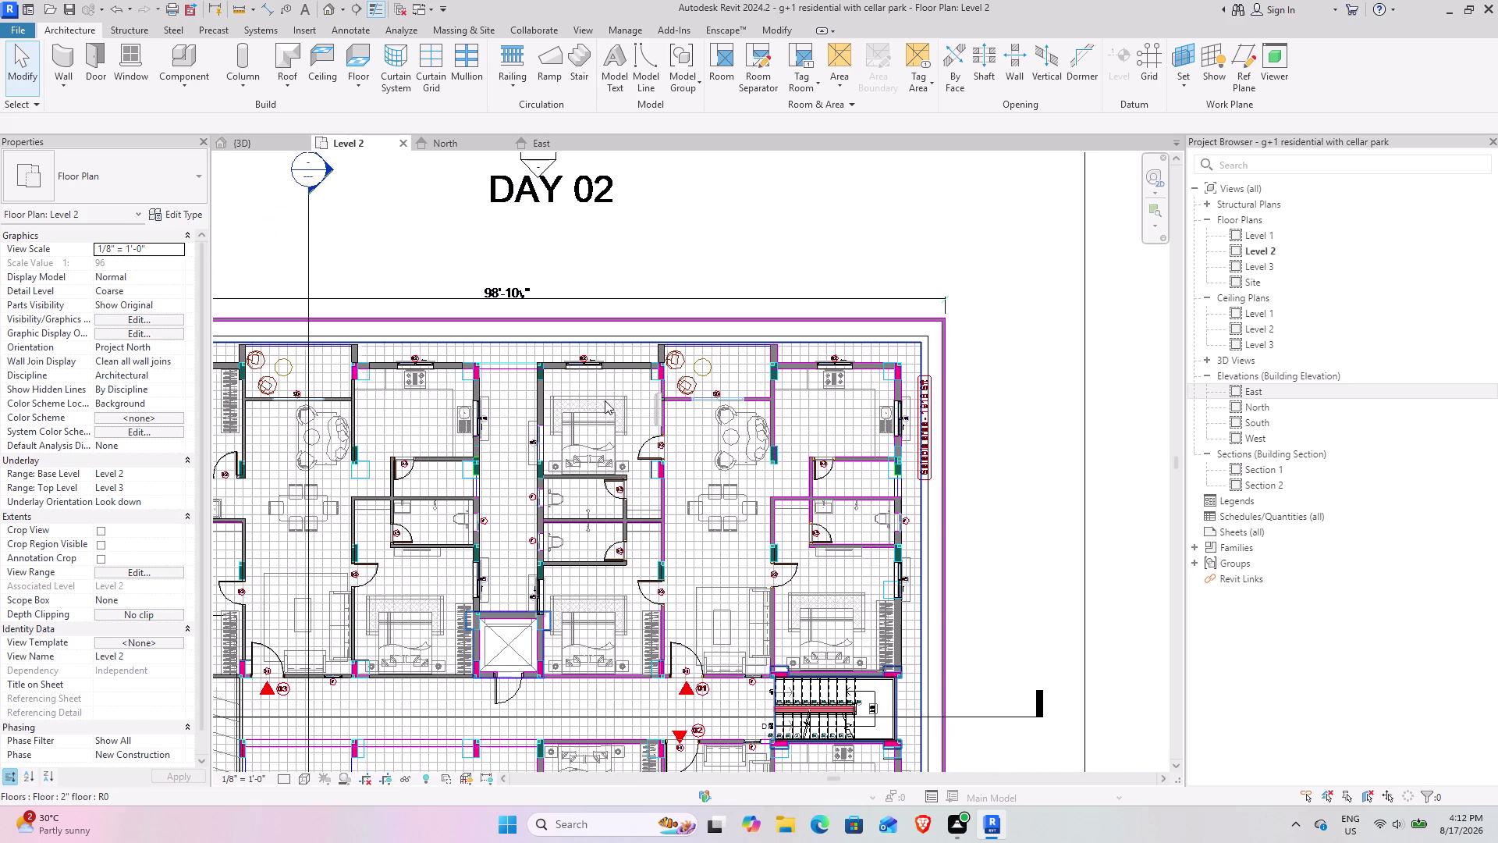
scroll(down, 3)
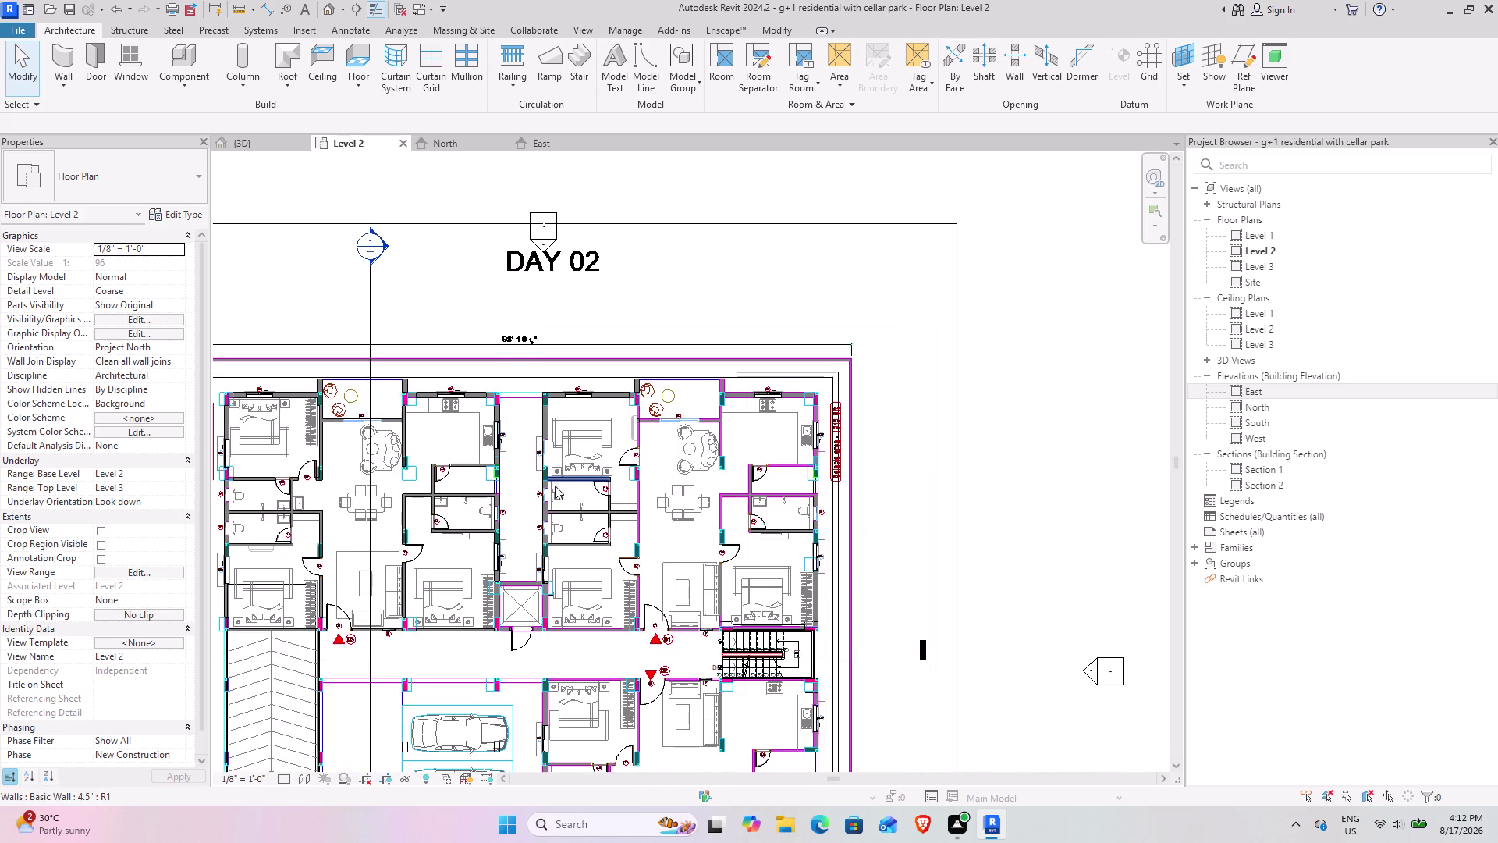
middle_drag(548, 482, 682, 276)
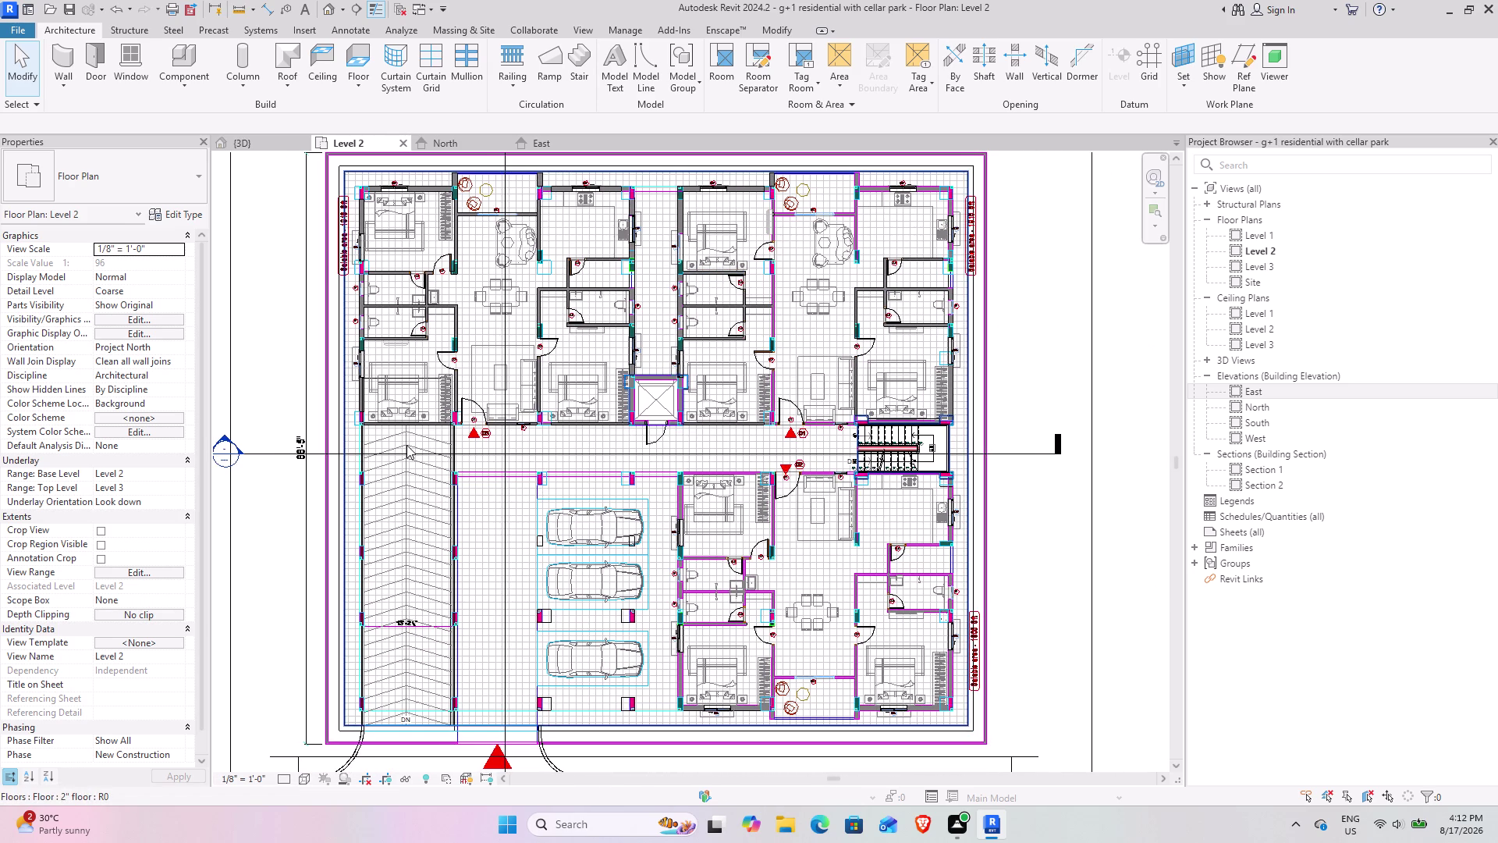
scroll(up, 3)
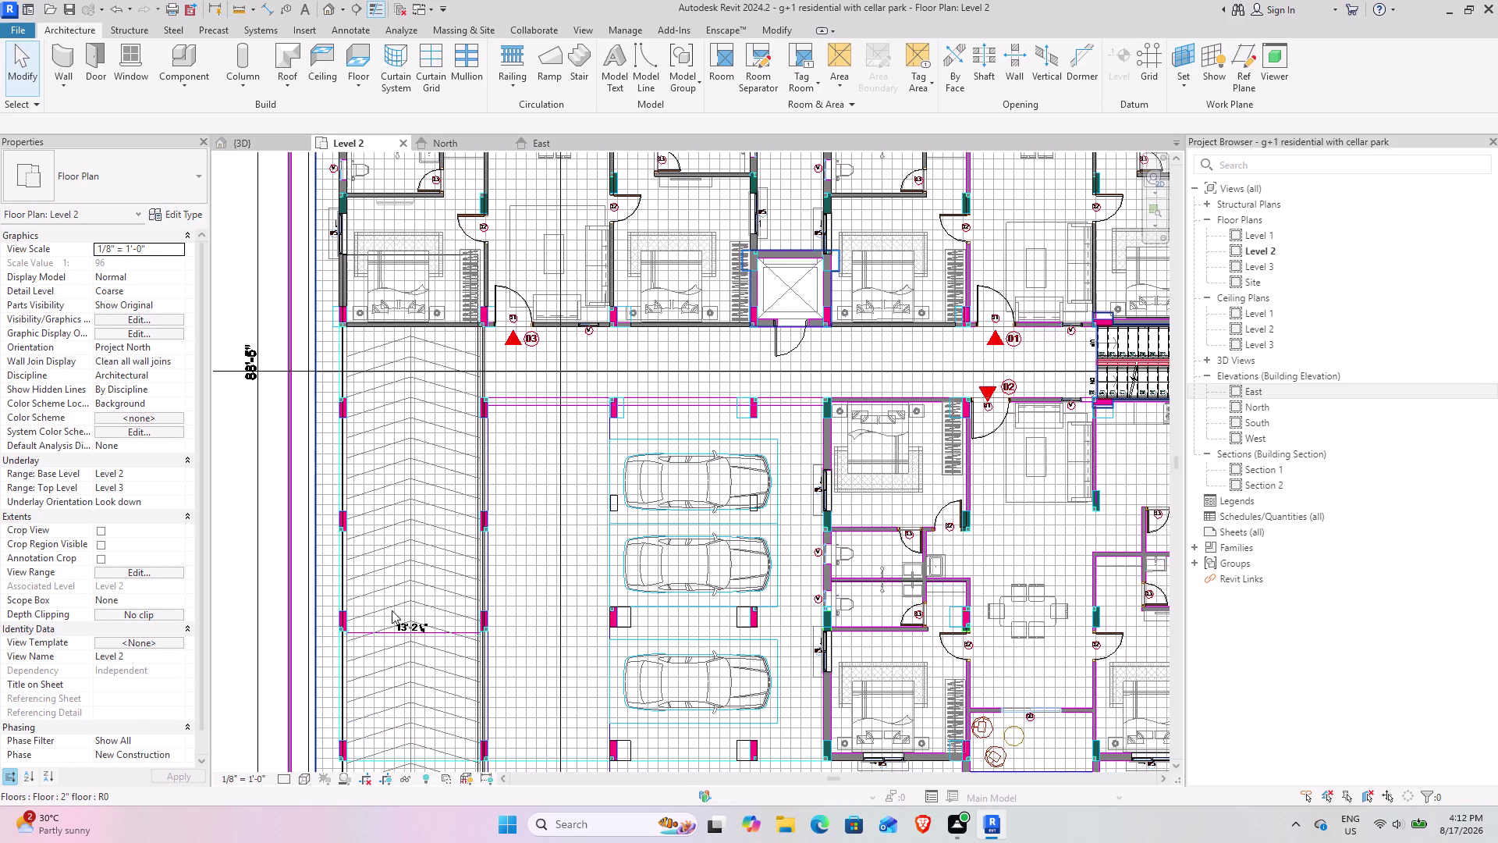
middle_drag(388, 609, 384, 484)
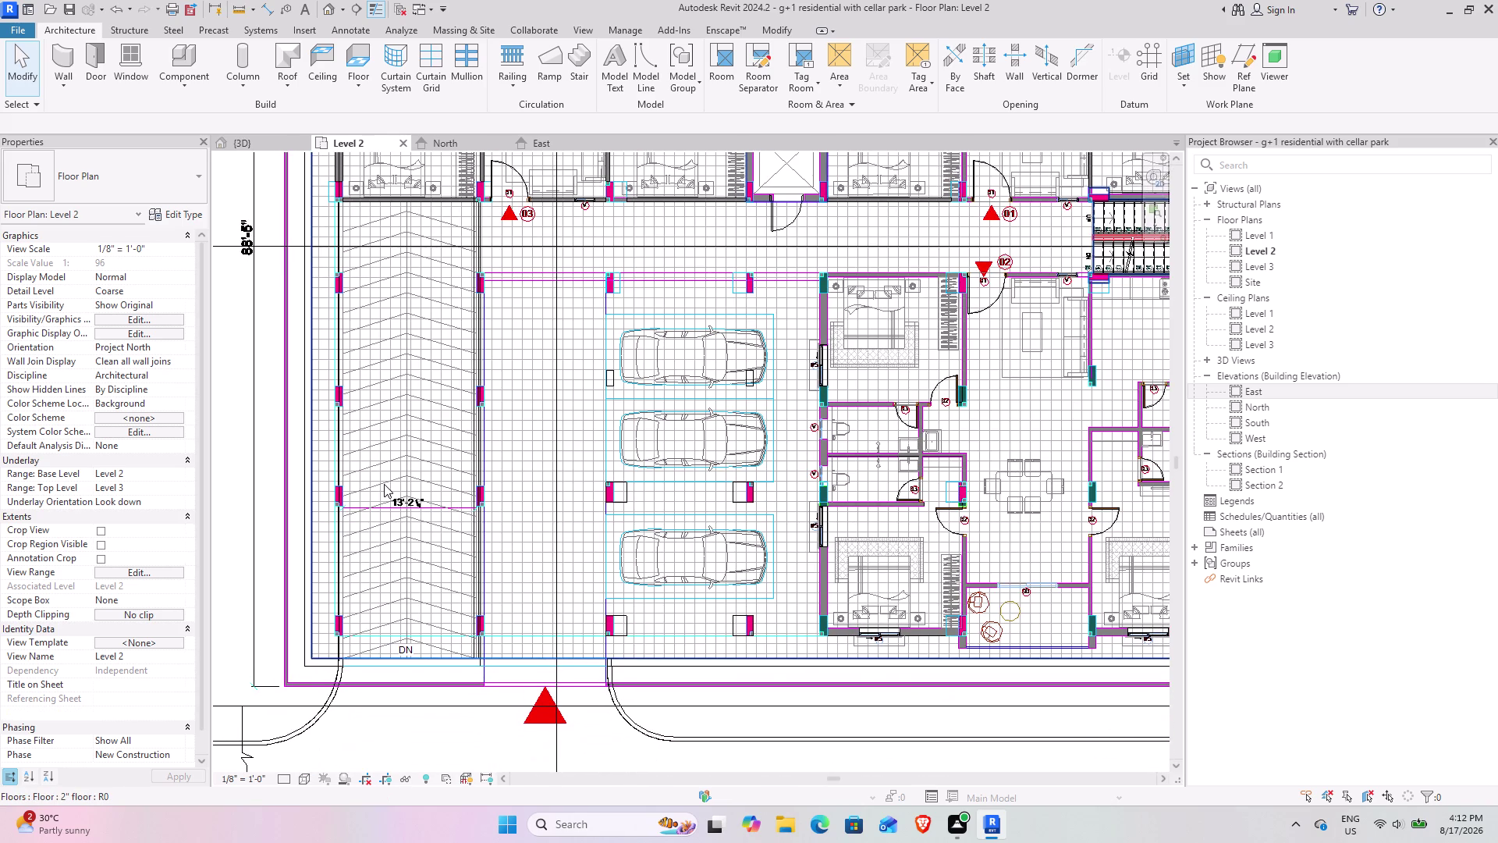
scroll(down, 3)
scroll(down, 3)
middle_drag(860, 429, 597, 615)
middle_drag(613, 477, 605, 579)
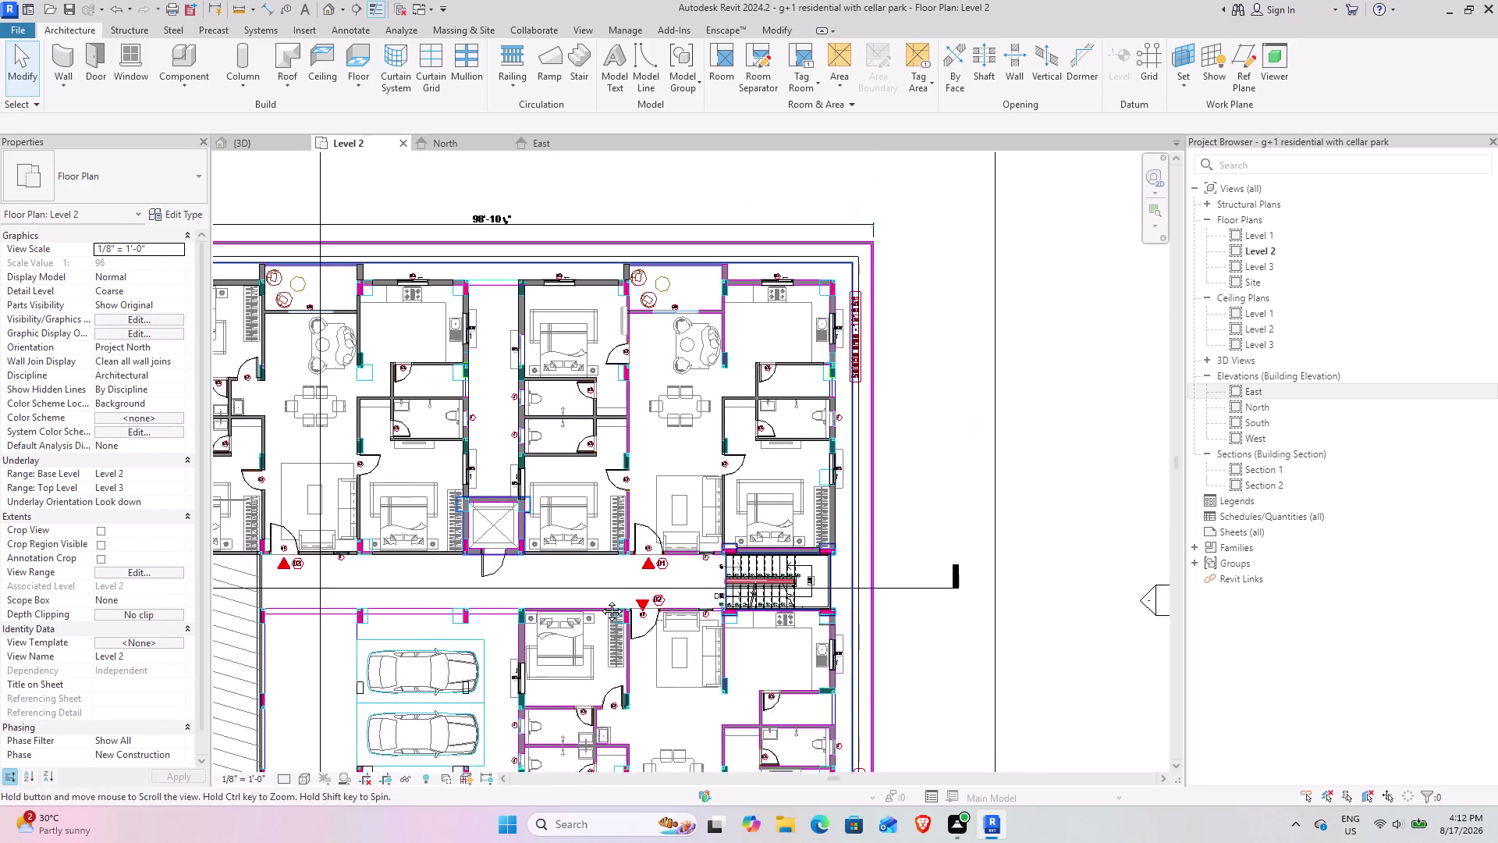
middle_drag(605, 579, 588, 630)
middle_drag(636, 351, 613, 481)
scroll(up, 3)
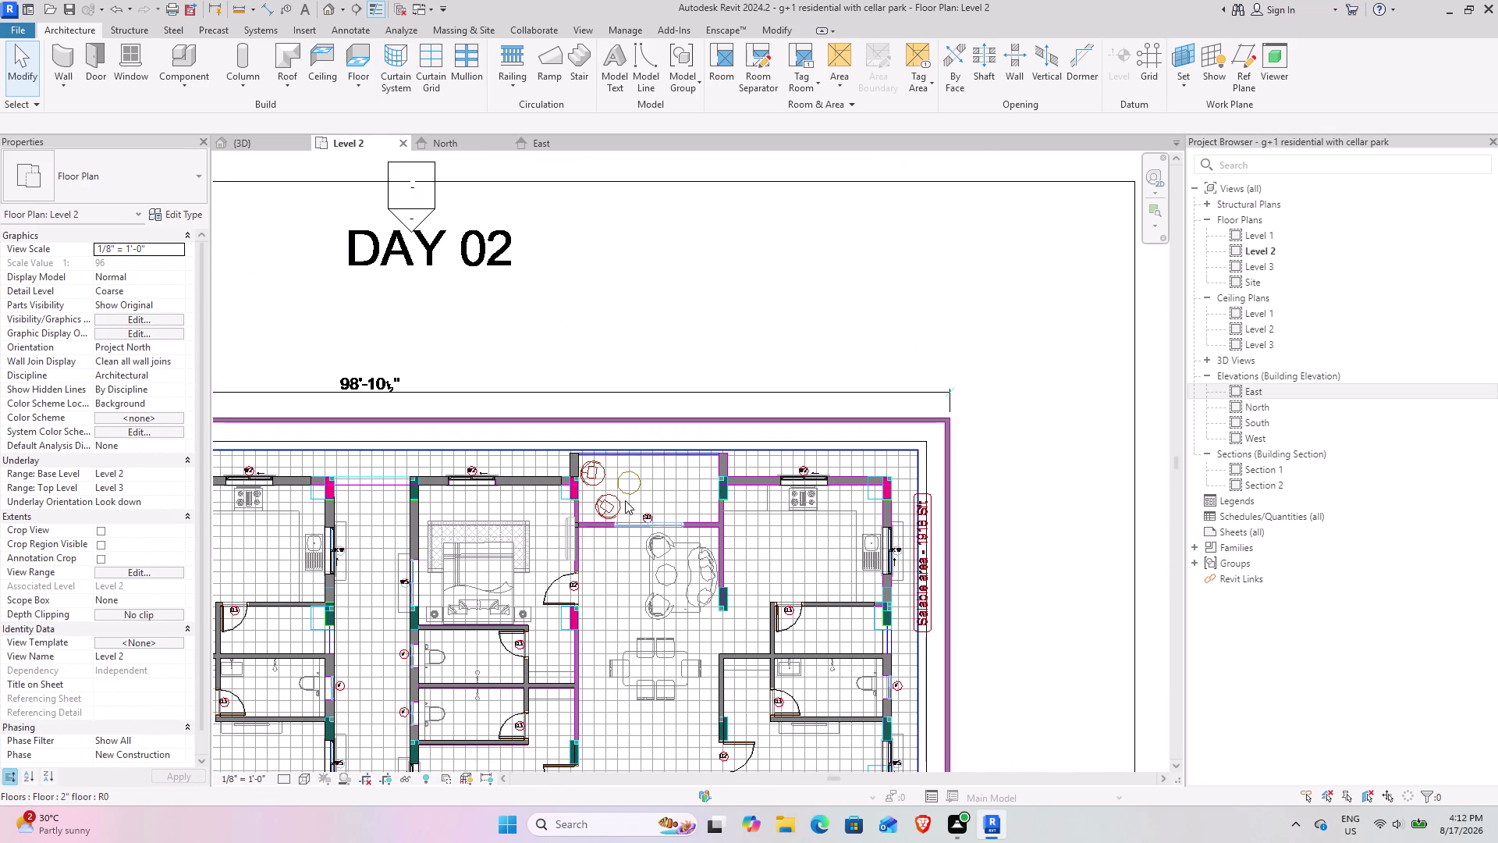
scroll(up, 3)
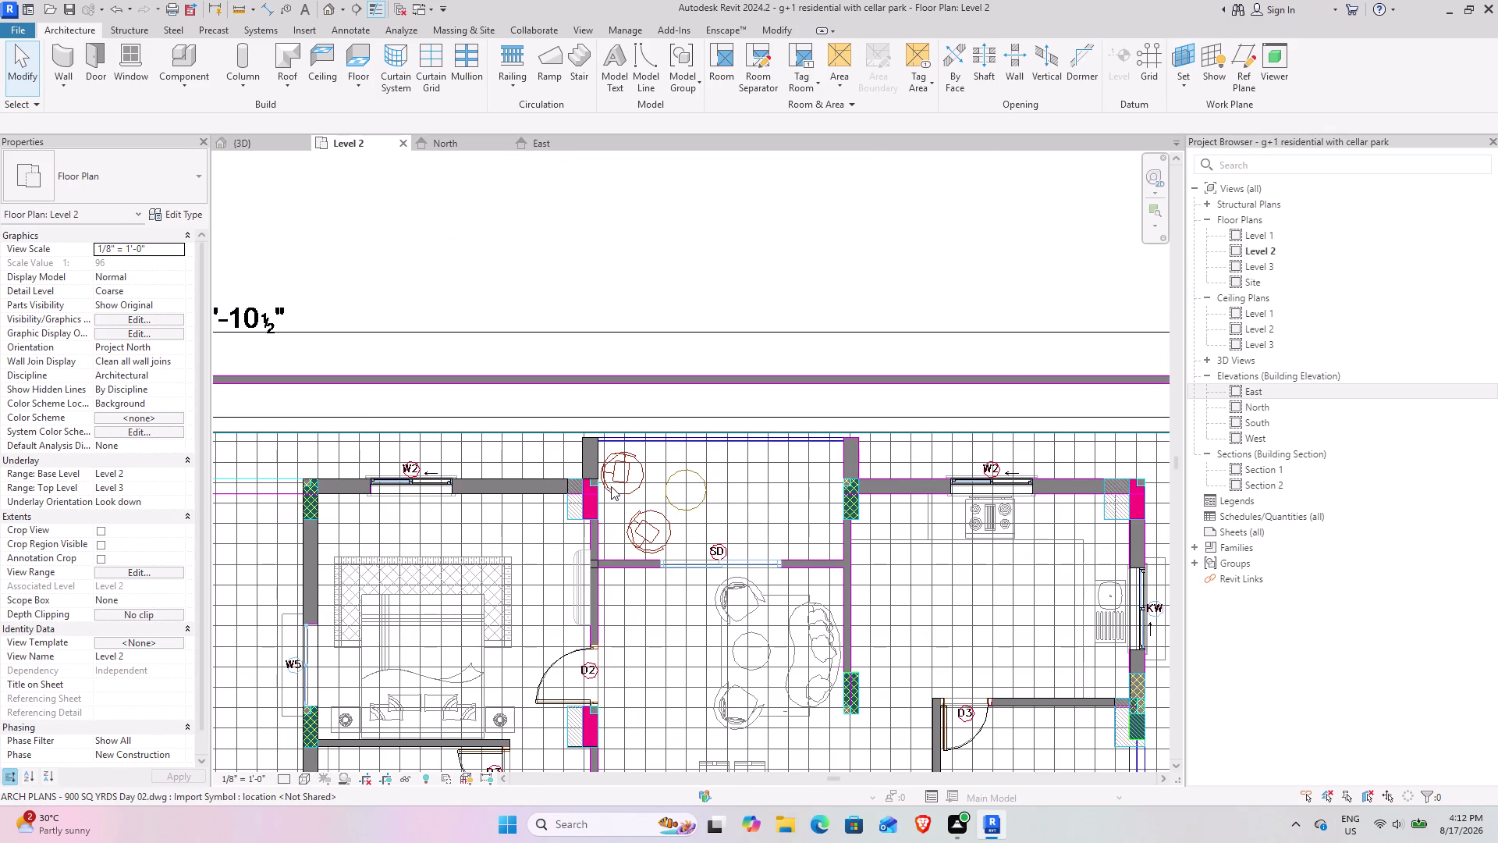
scroll(up, 3)
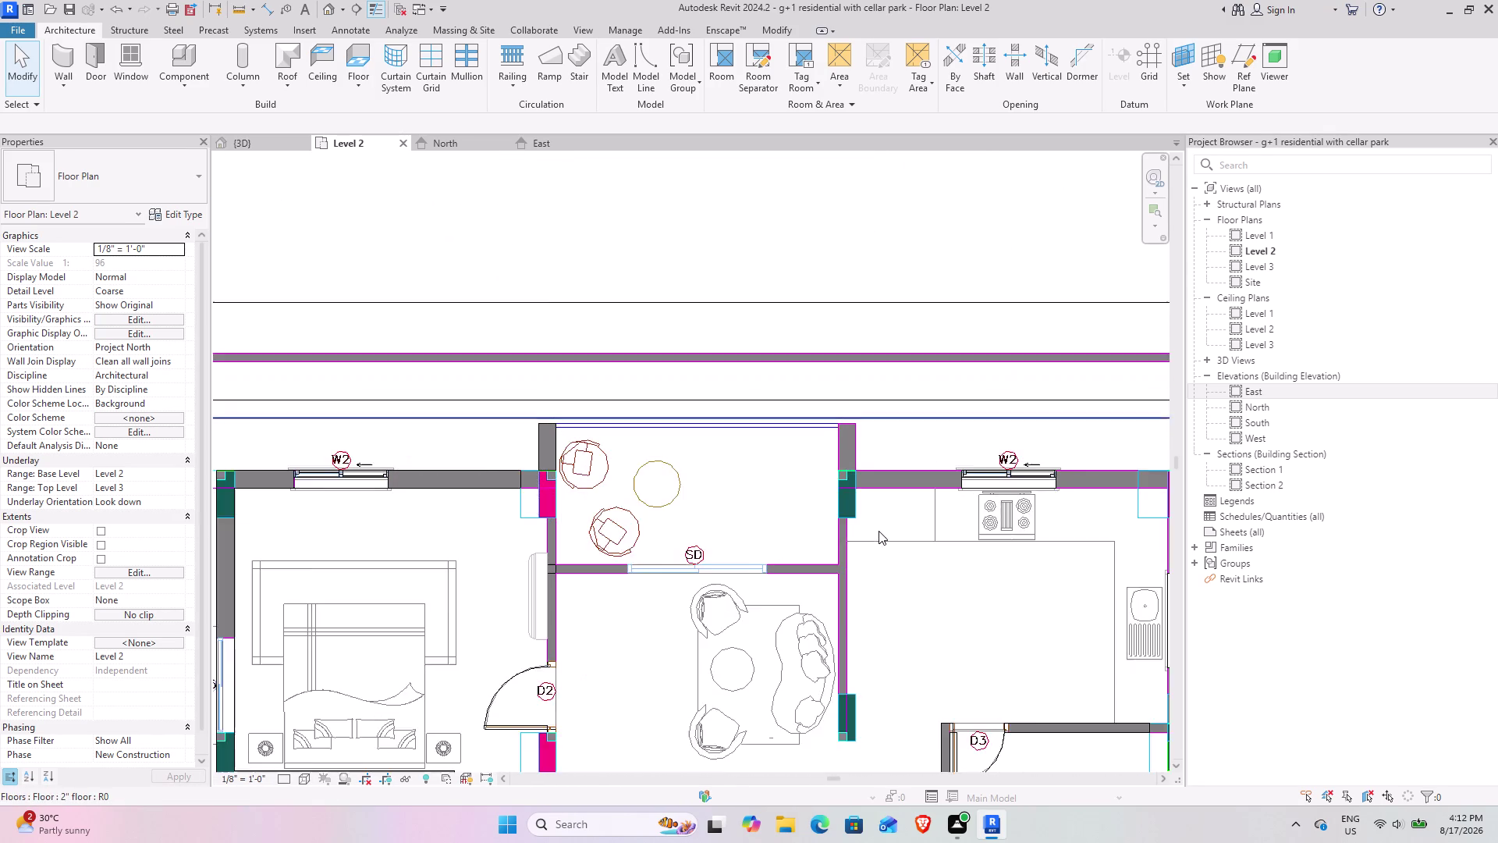
Centre the right-hand kitchen with the sink in the plan, then show the {3D} view.
middle_drag(939, 519, 697, 458)
middle_drag(962, 537, 804, 504)
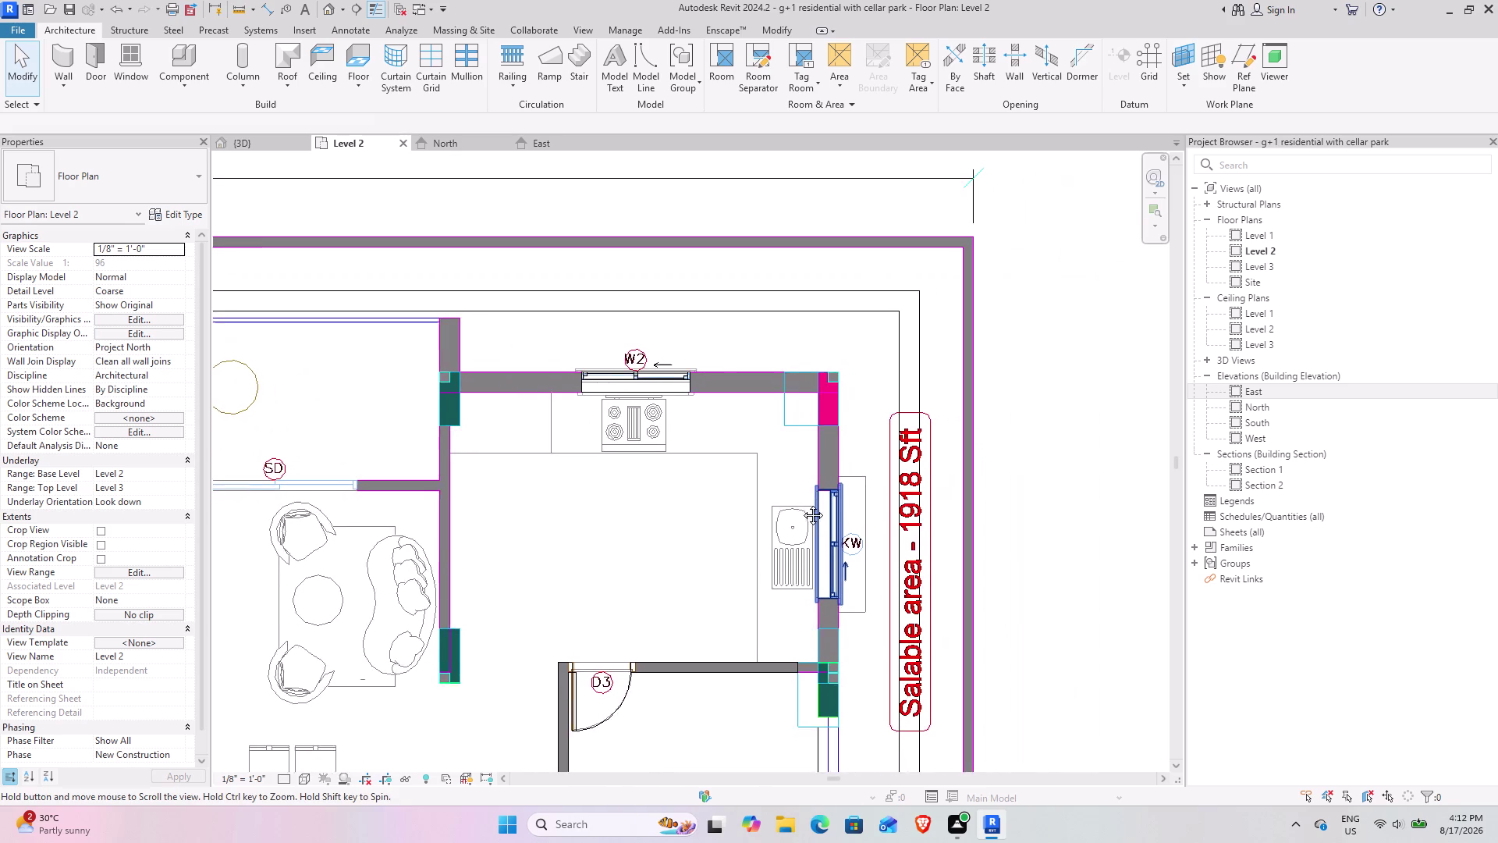
middle_drag(805, 504, 796, 500)
scroll(down, 3)
middle_drag(681, 566, 654, 374)
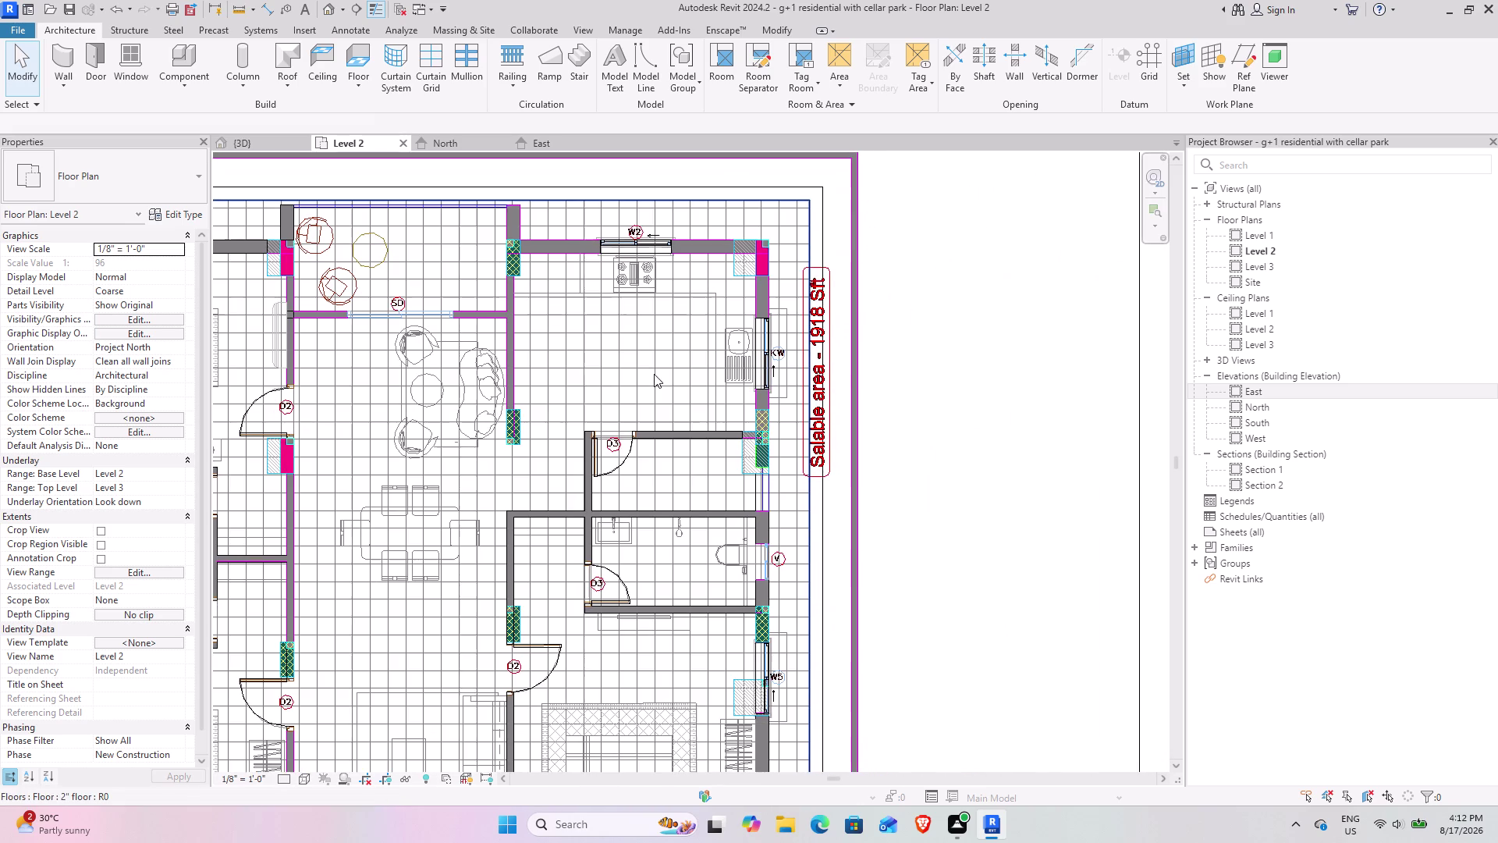
middle_drag(480, 472, 550, 381)
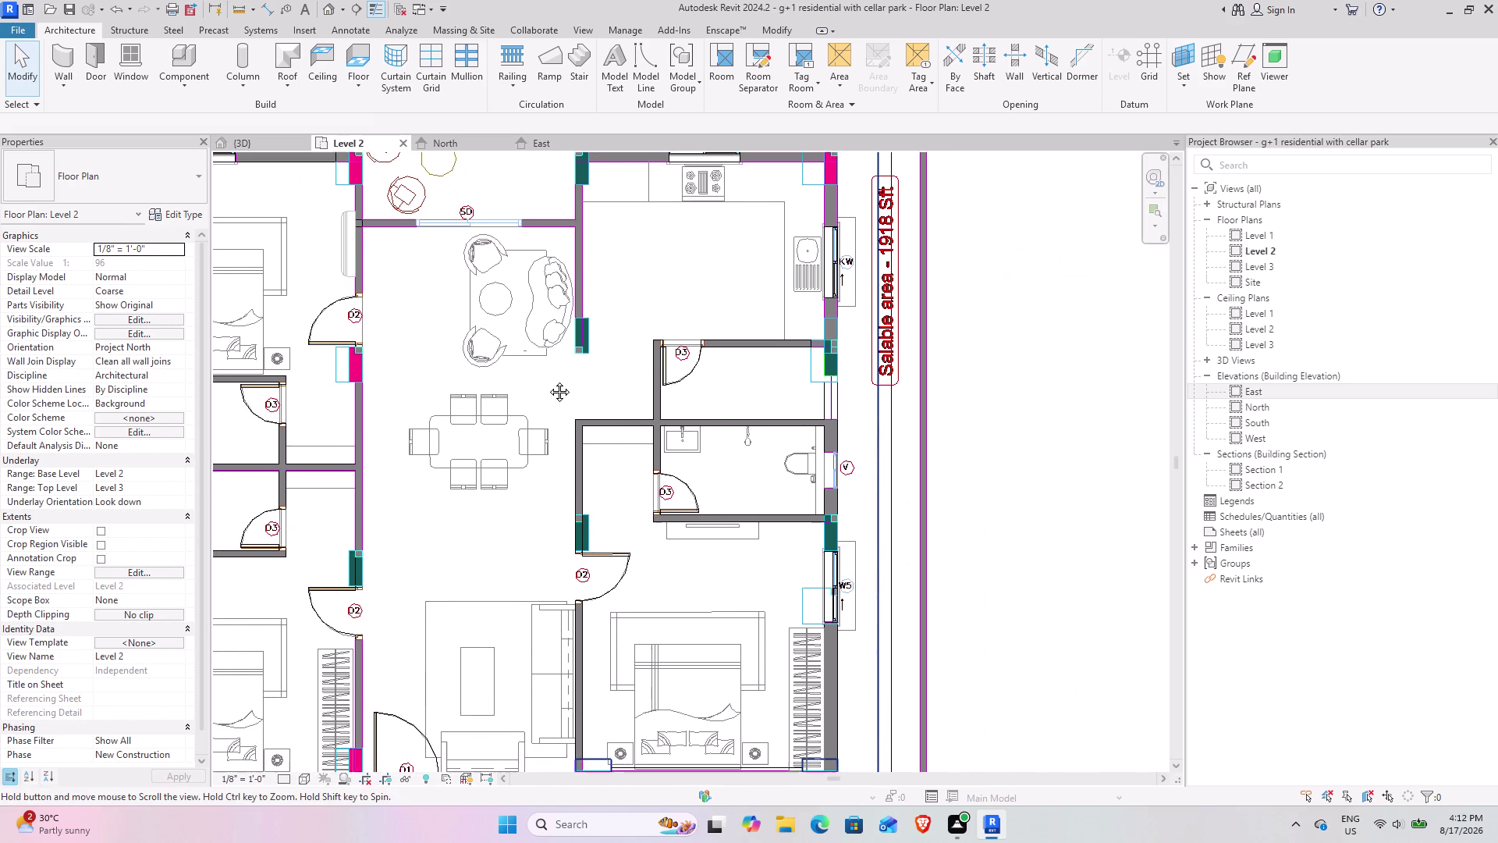
middle_drag(550, 381, 601, 311)
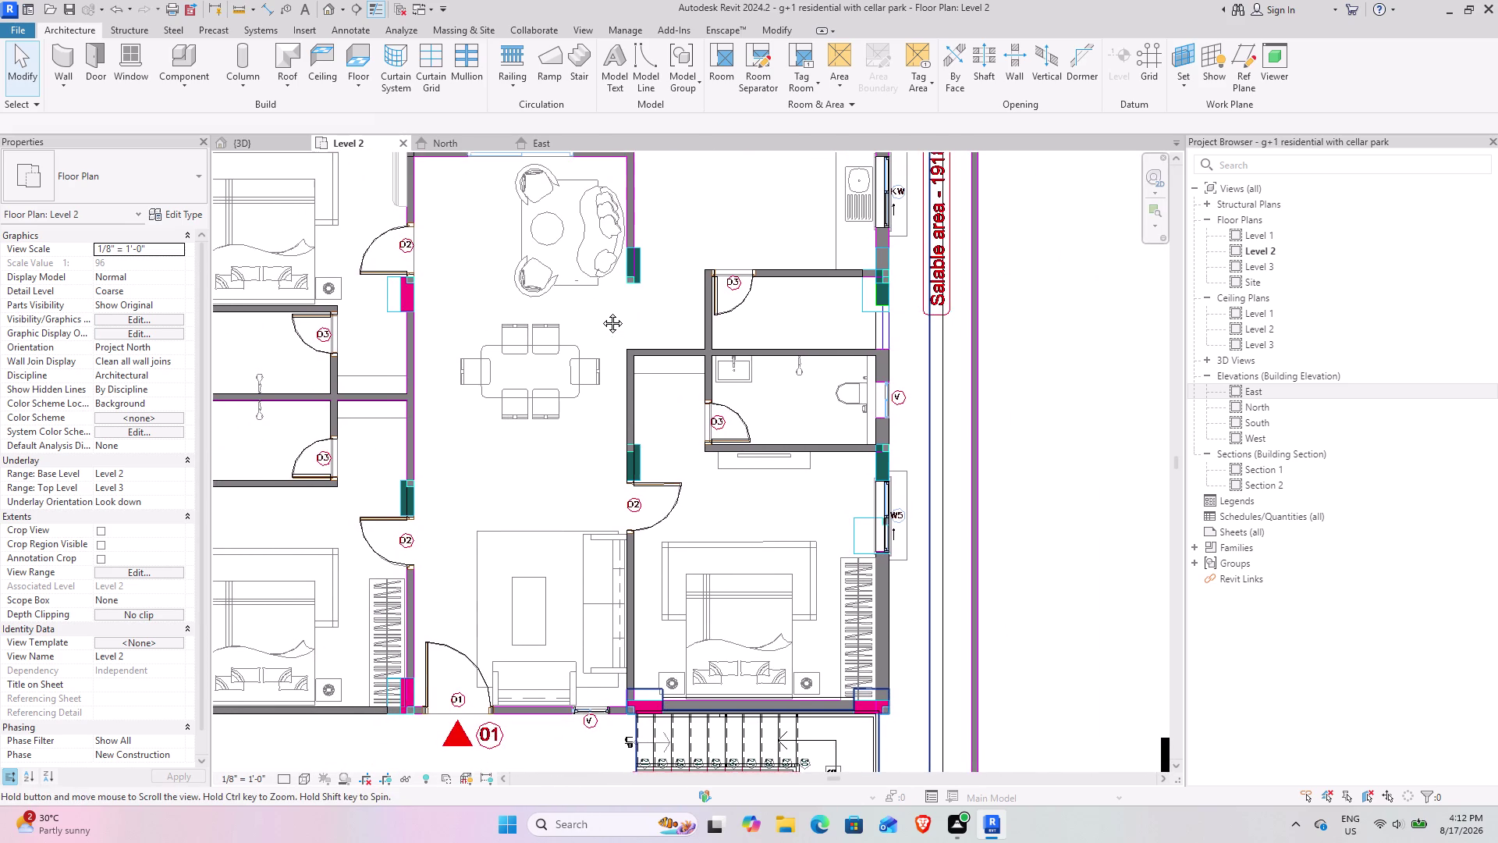
middle_drag(601, 311, 588, 294)
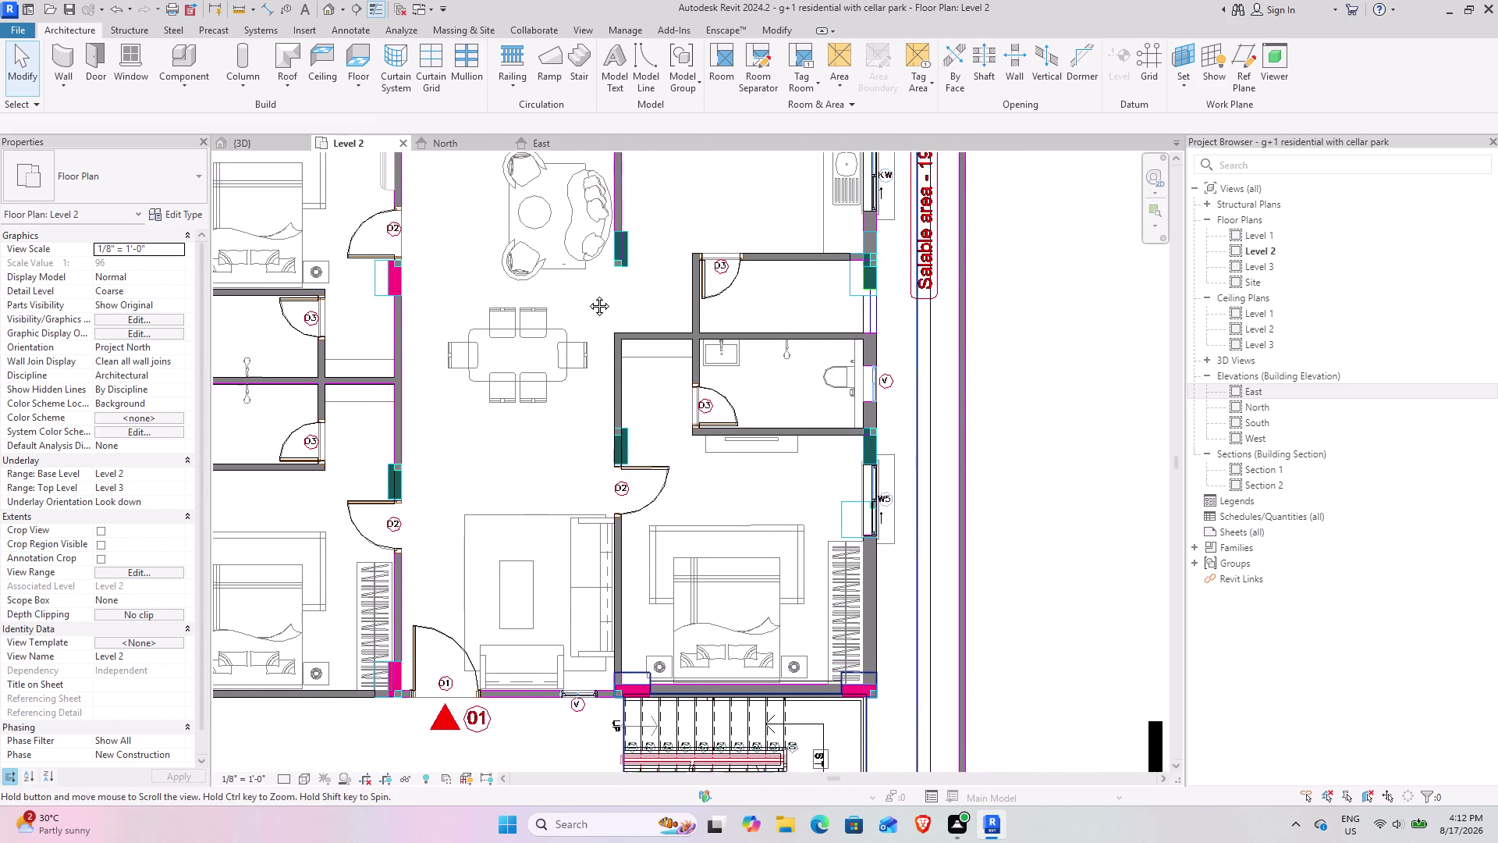
middle_drag(588, 294, 751, 504)
middle_drag(669, 367, 683, 480)
scroll(up, 3)
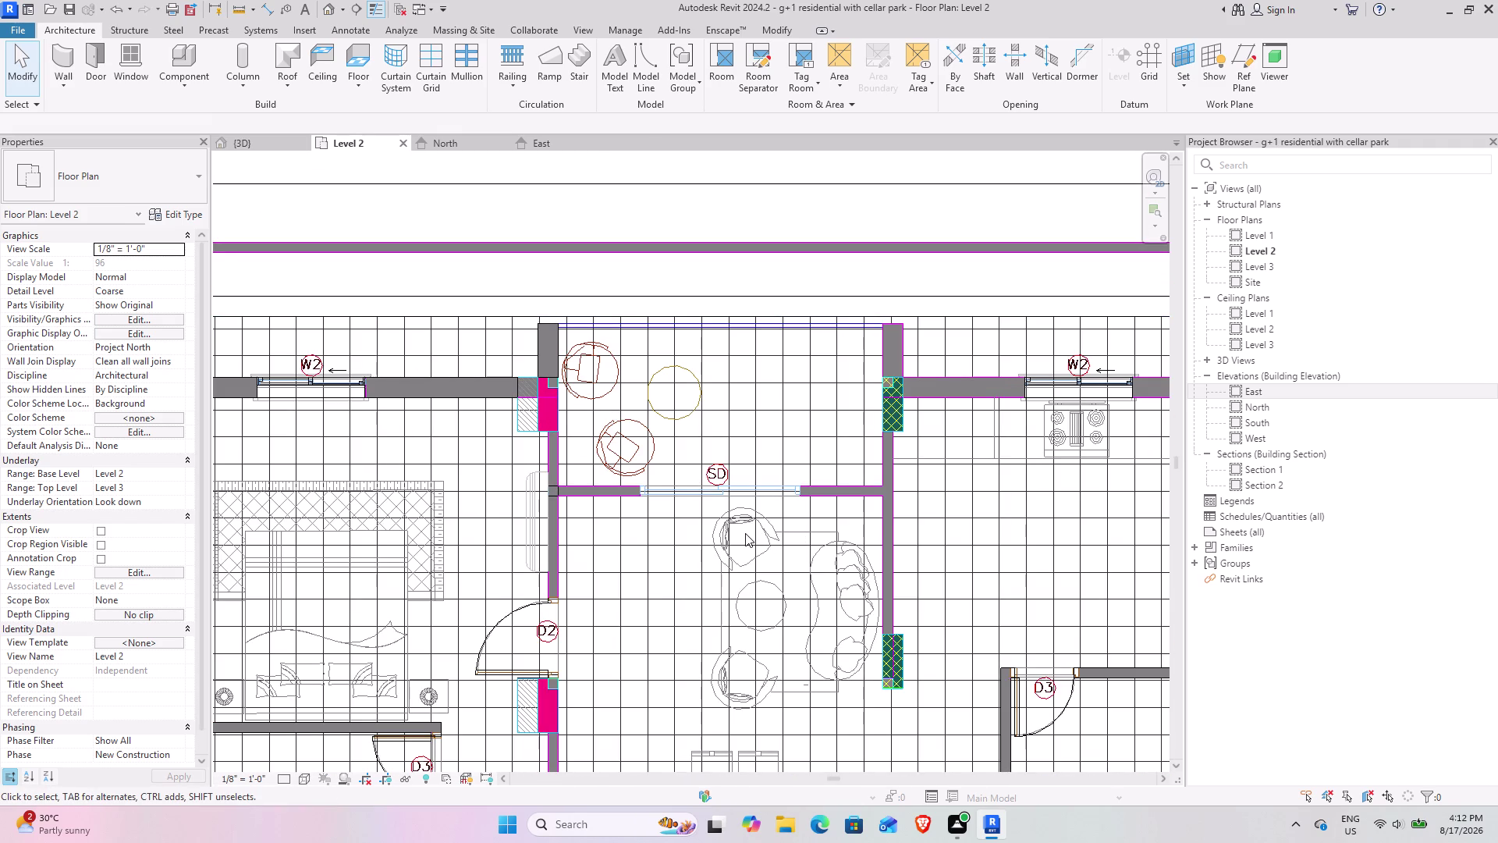
scroll(up, 3)
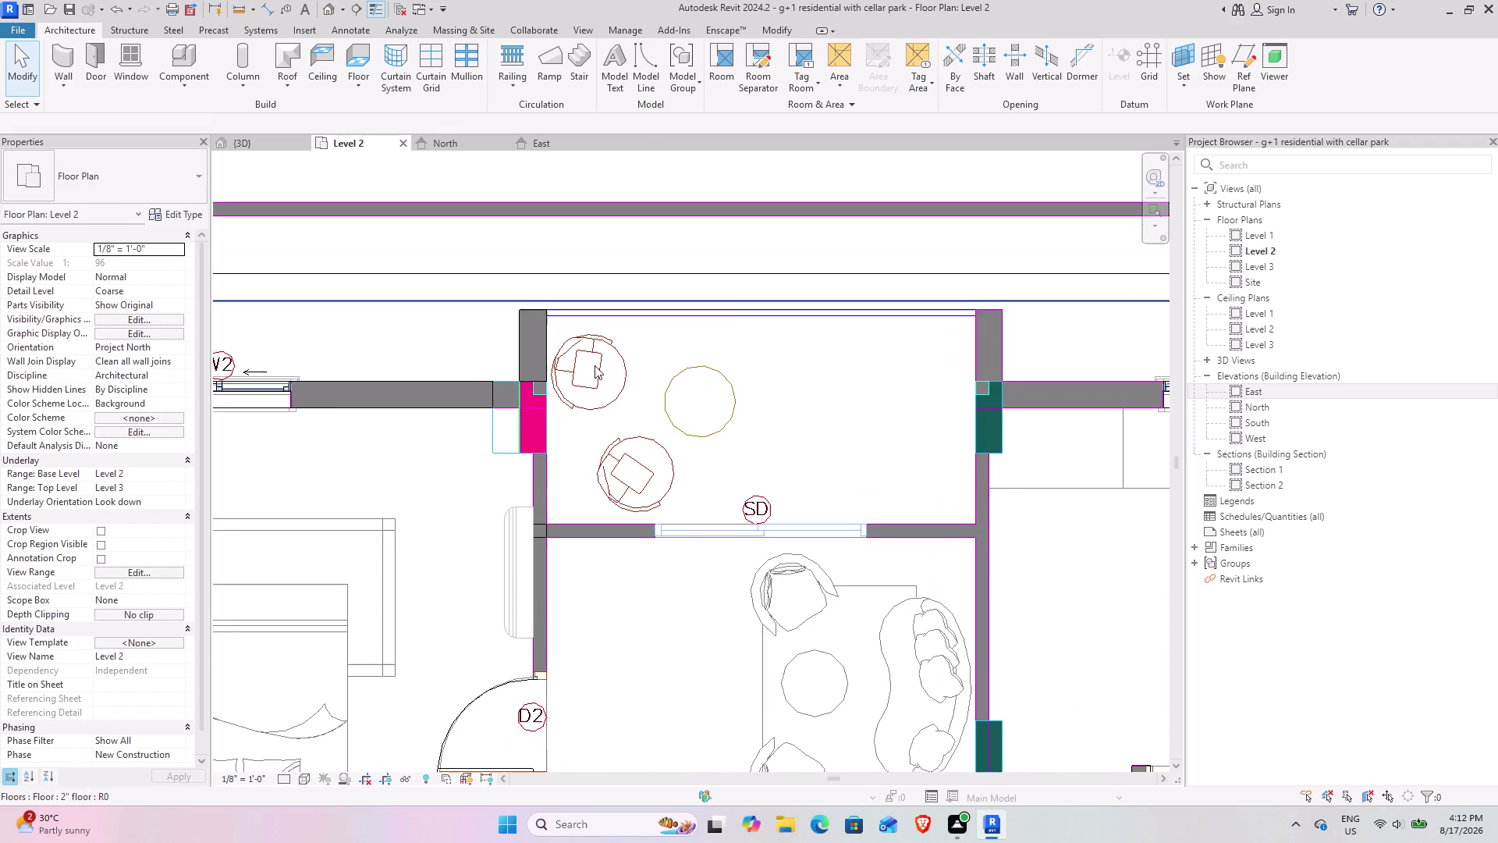
middle_drag(691, 437, 652, 476)
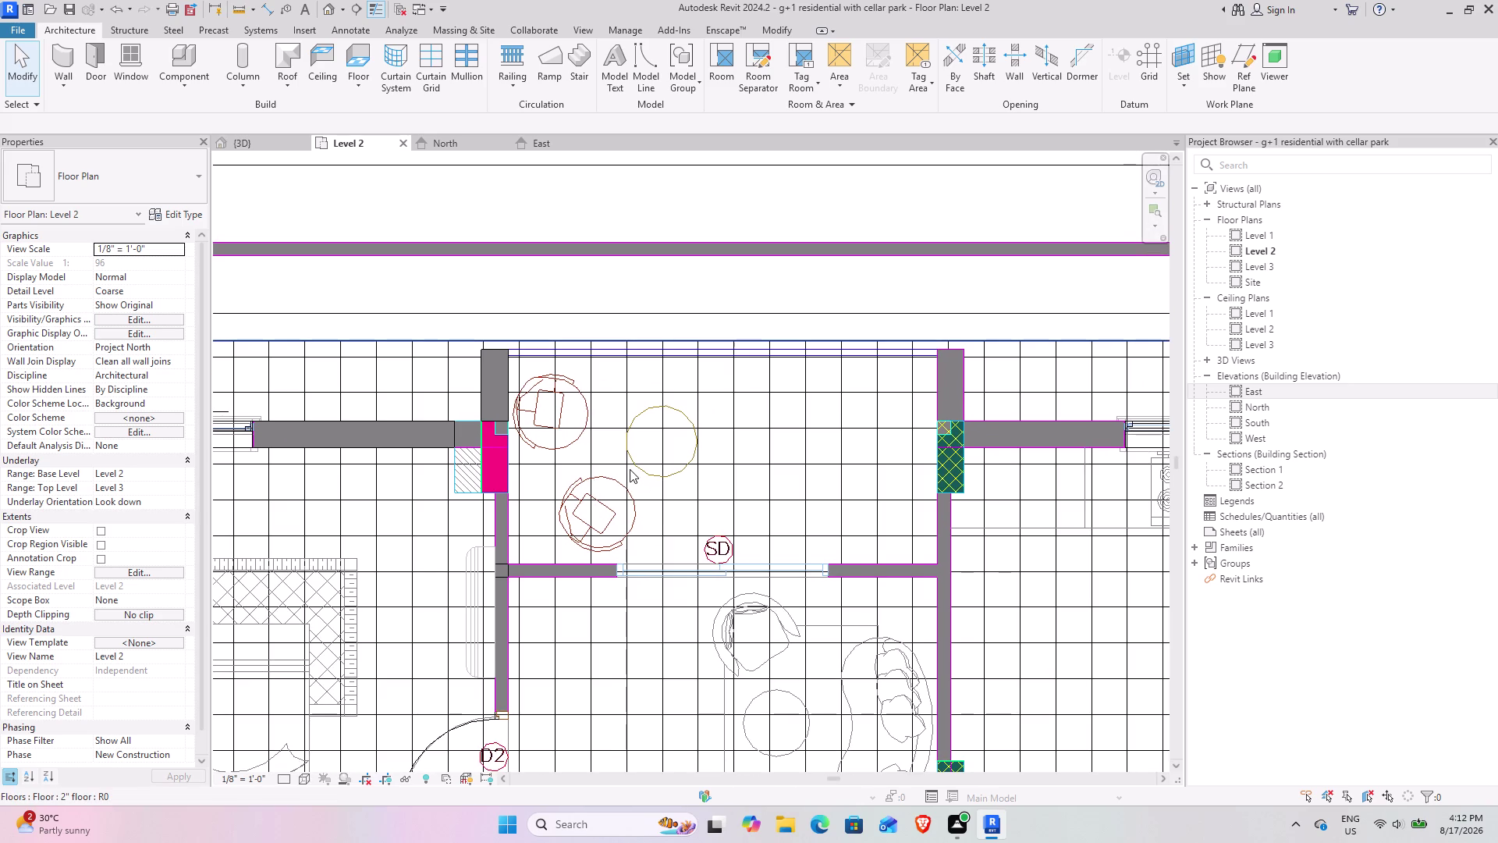
scroll(down, 3)
middle_drag(711, 490, 632, 379)
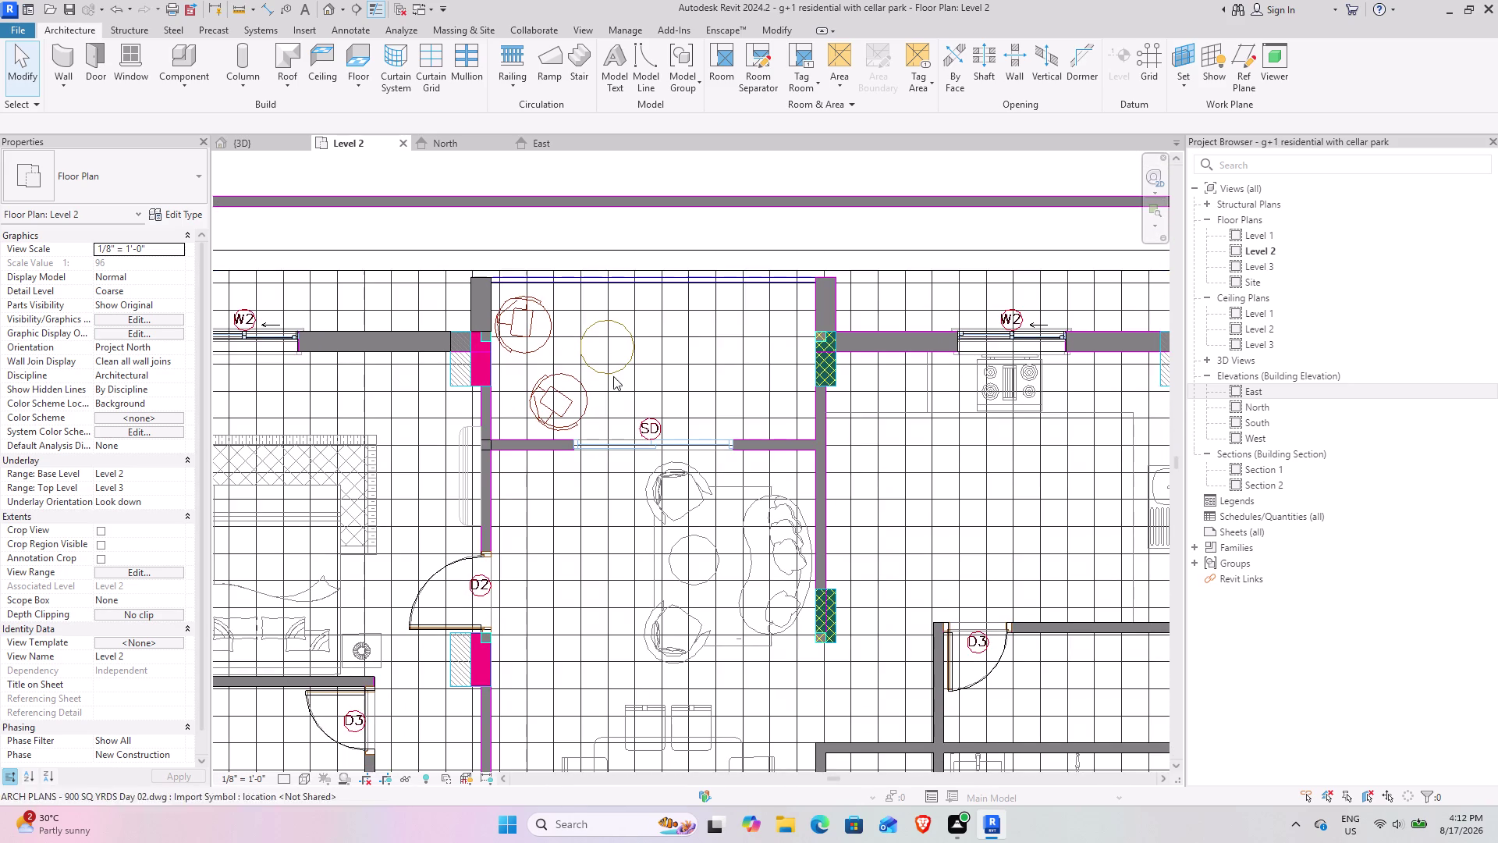
click(770, 22)
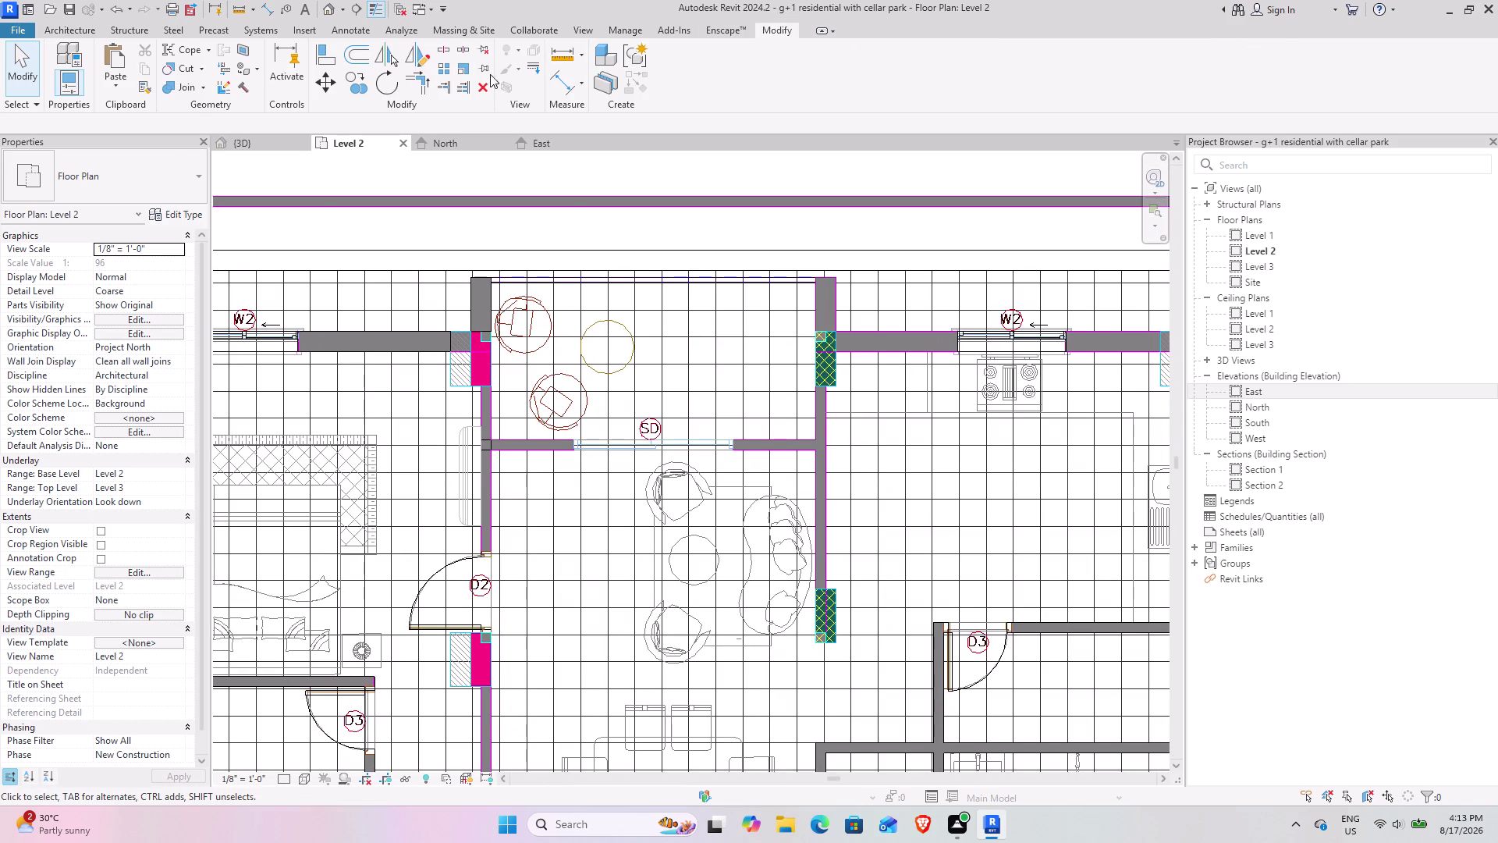
scroll(down, 3)
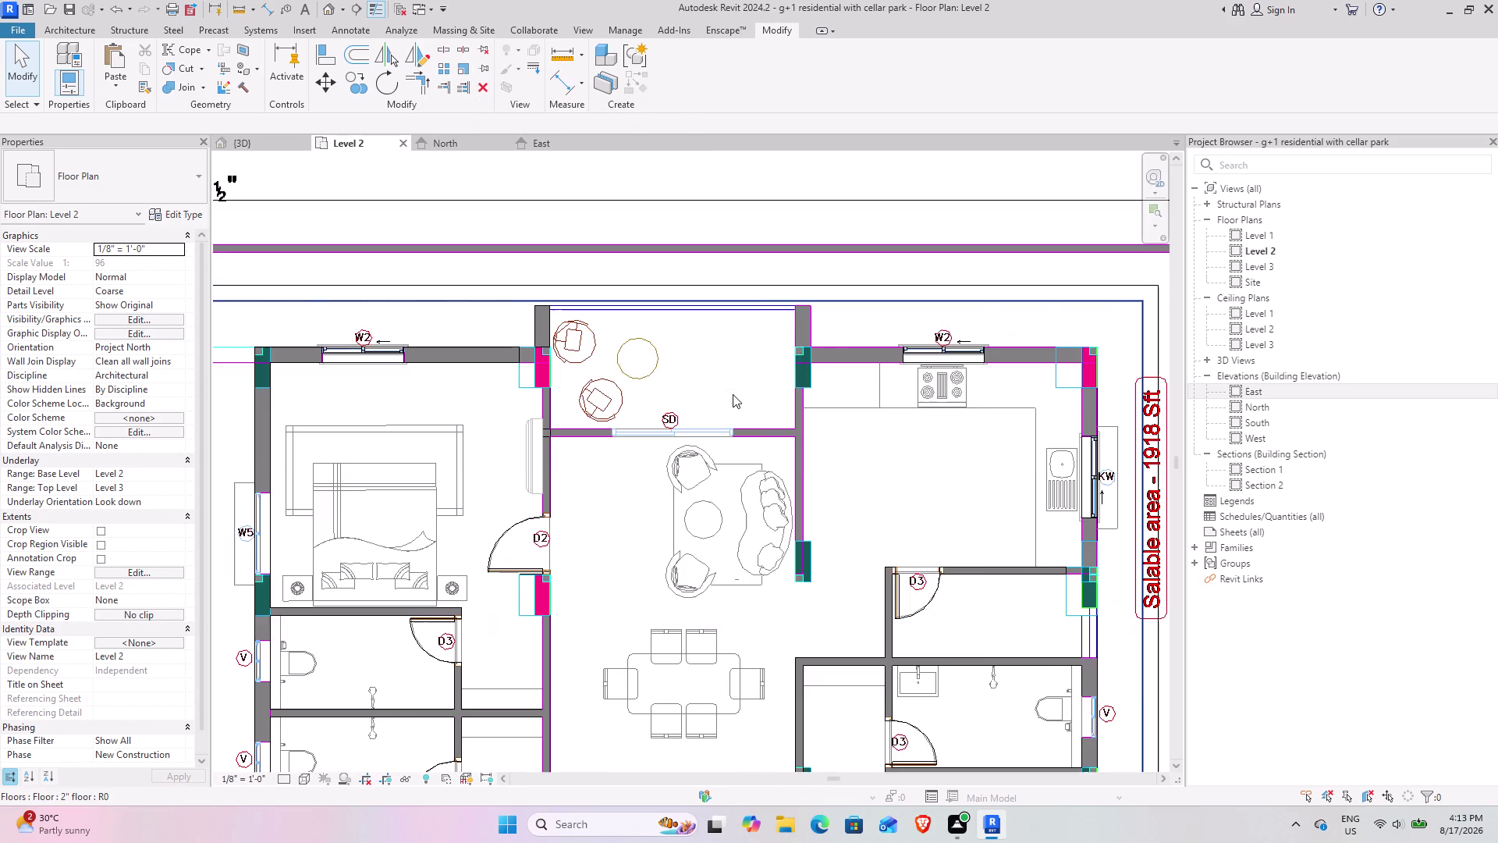
middle_drag(705, 385, 688, 312)
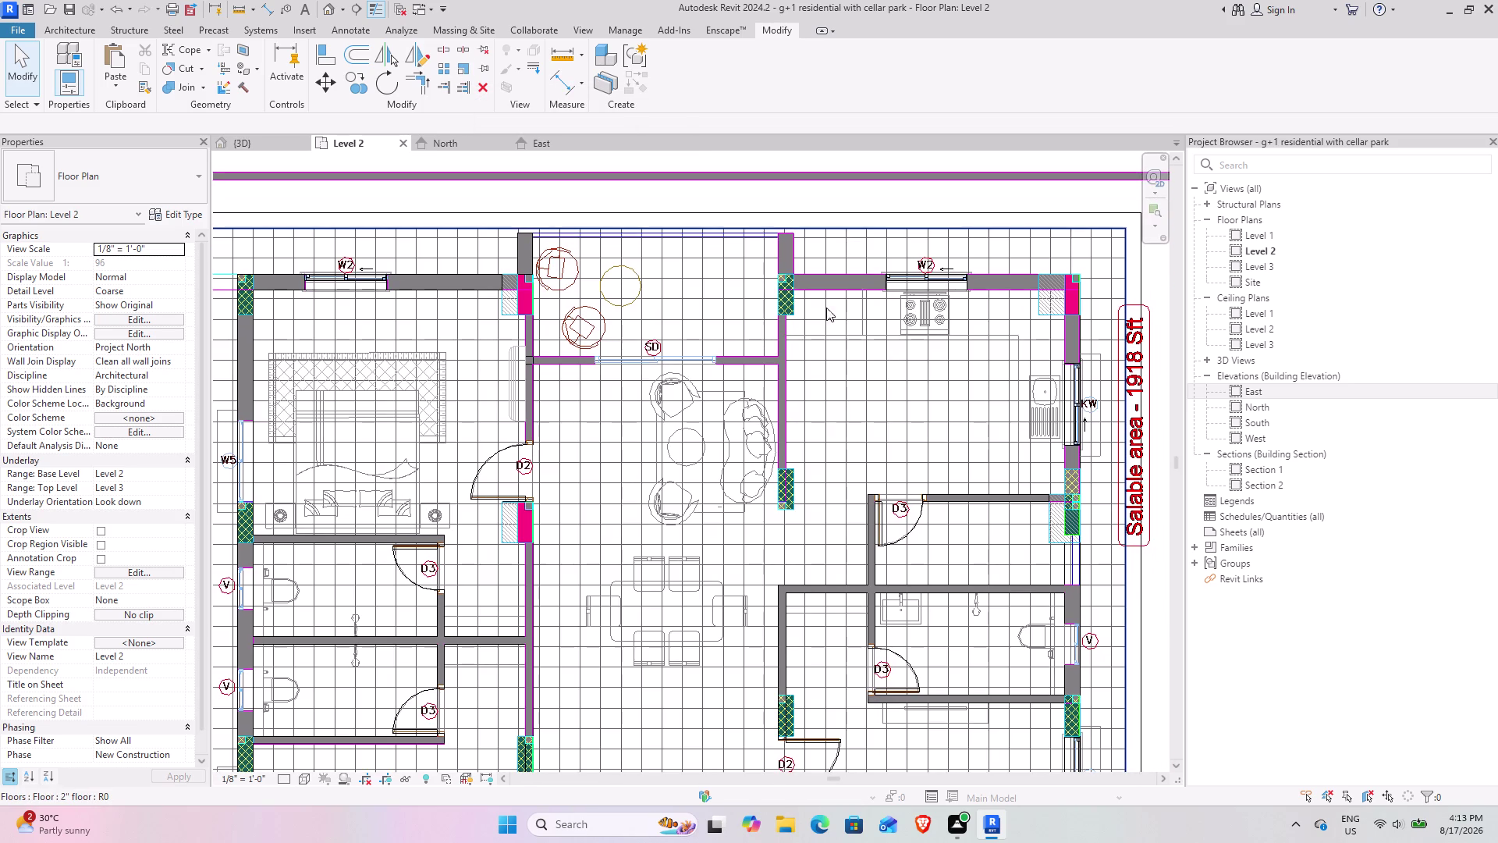
middle_drag(859, 308, 670, 329)
scroll(up, 3)
middle_drag(637, 350, 639, 386)
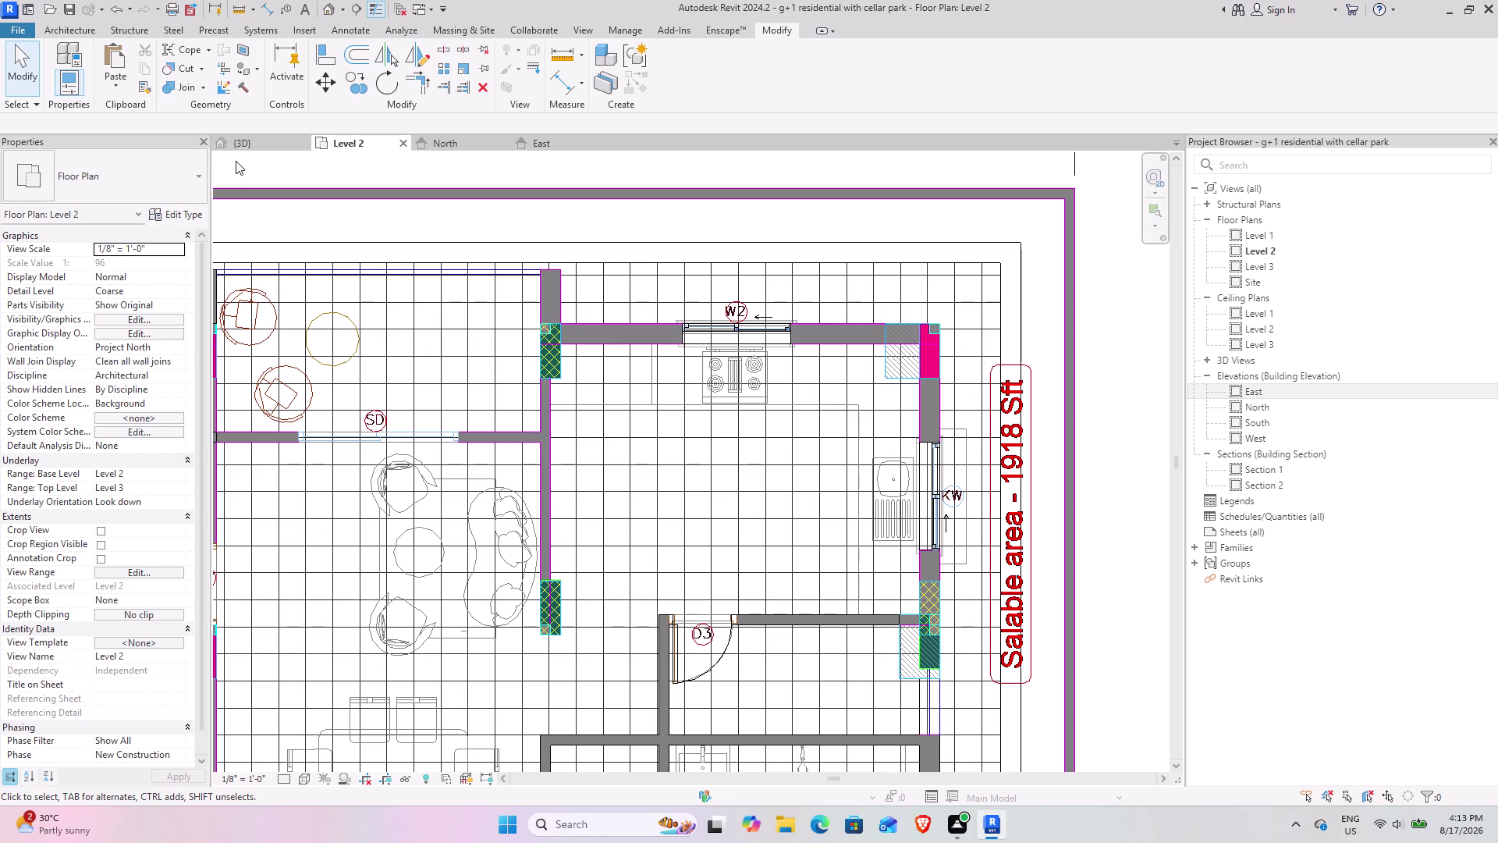
click(260, 145)
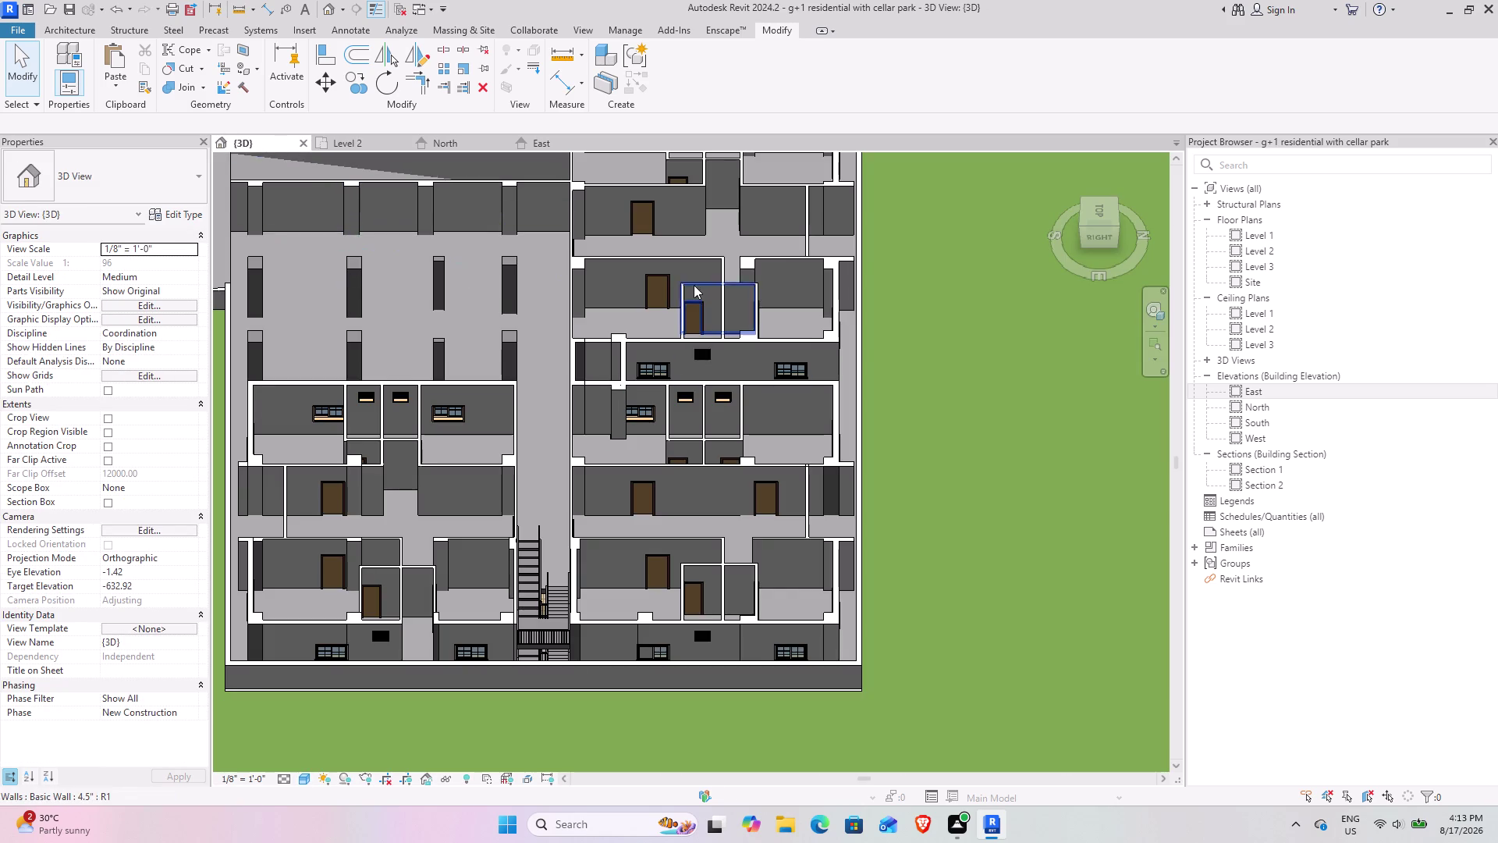
Orbit and zoom the 3D model to an angled overhead view of the lower rooms.
middle_drag(686, 286, 556, 451)
middle_drag(647, 306, 694, 409)
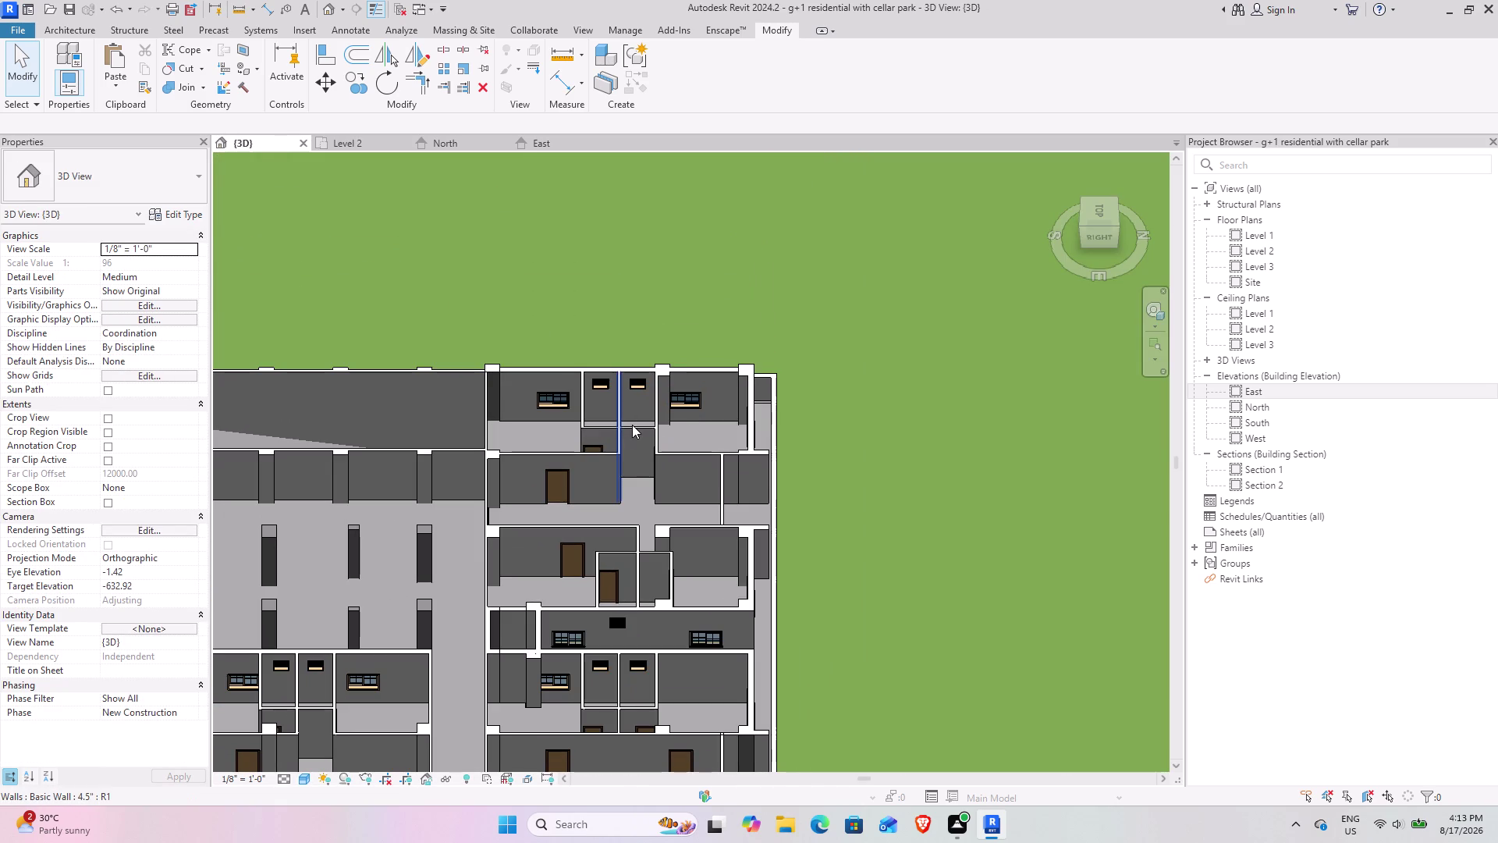
scroll(down, 3)
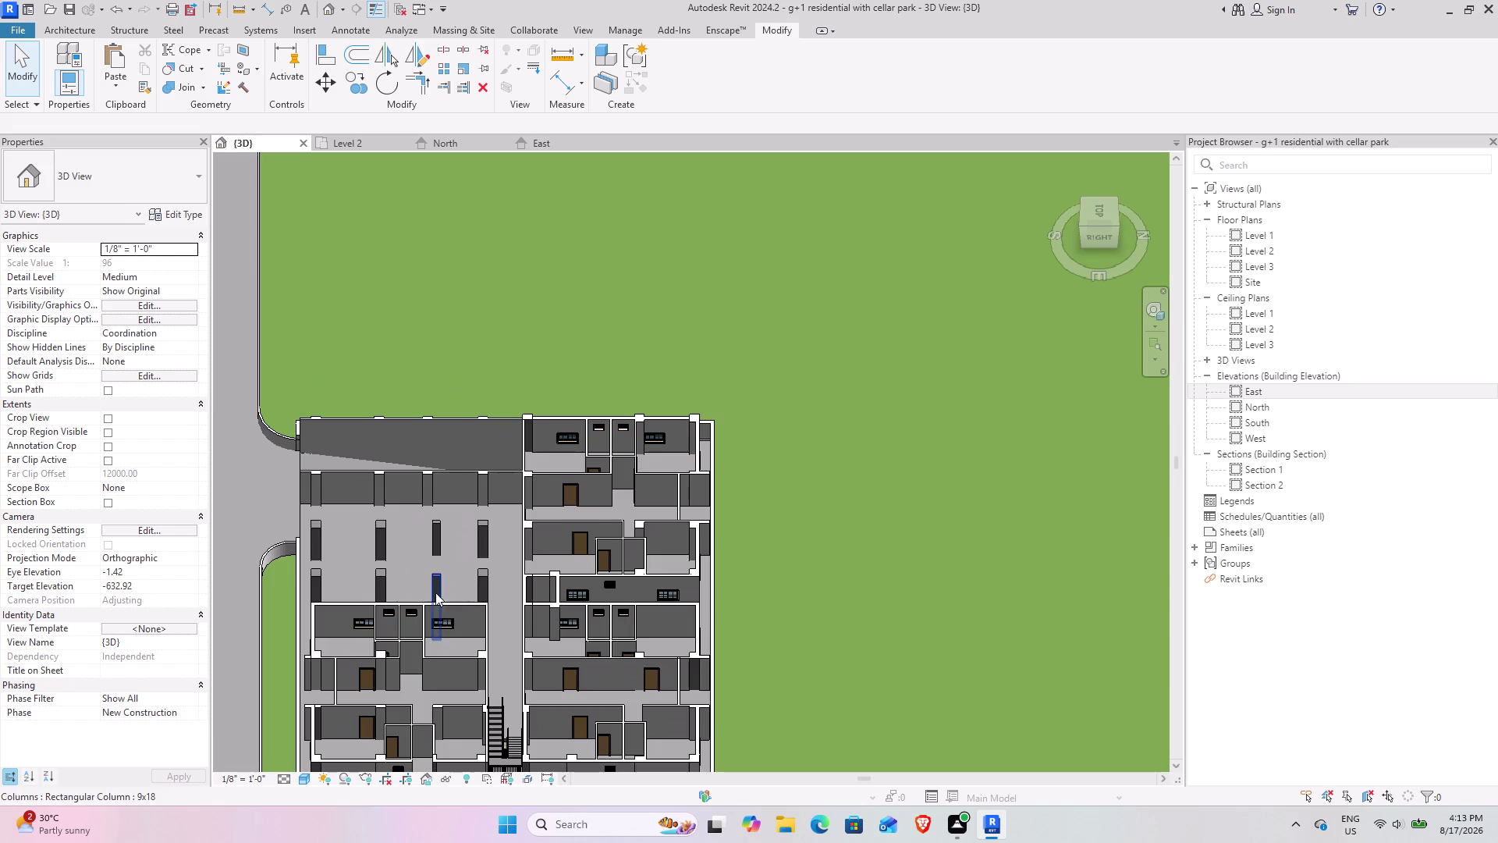
middle_drag(435, 592, 525, 614)
middle_drag(543, 616, 502, 399)
middle_drag(484, 461, 578, 432)
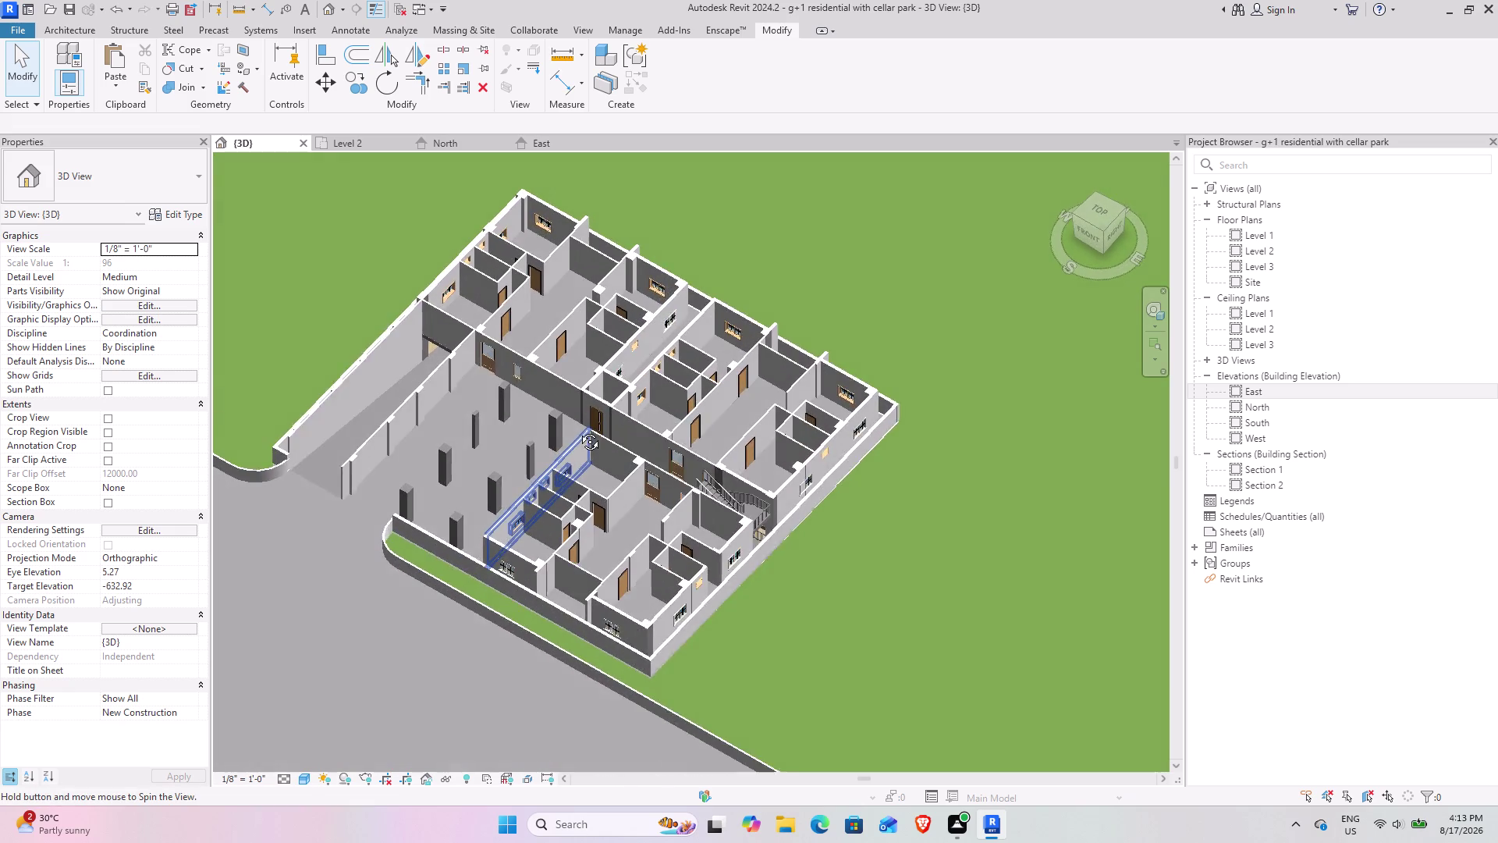
middle_drag(578, 432, 596, 464)
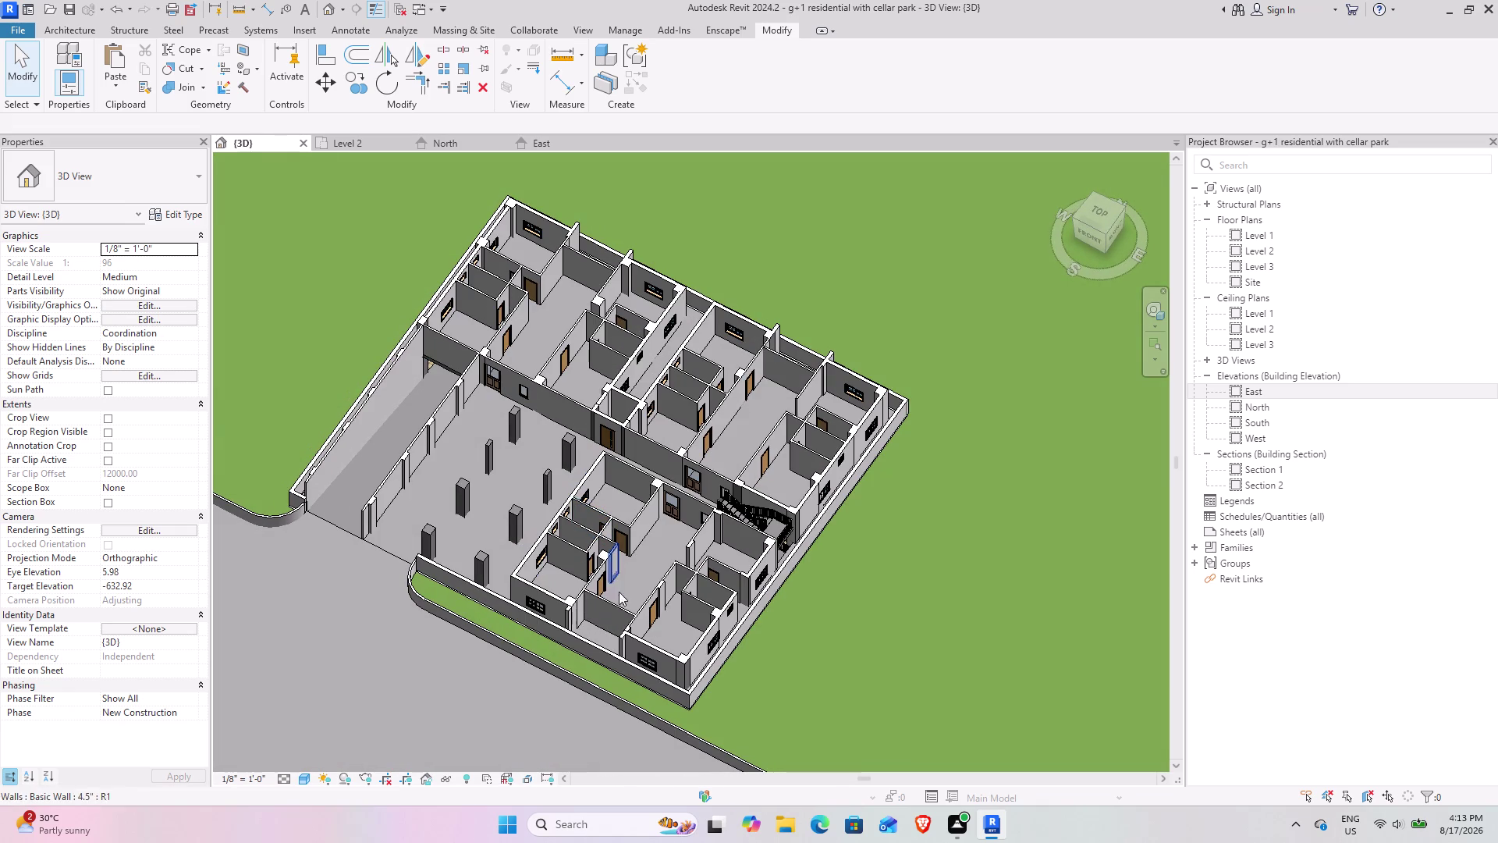
scroll(up, 3)
scroll(up, 3)
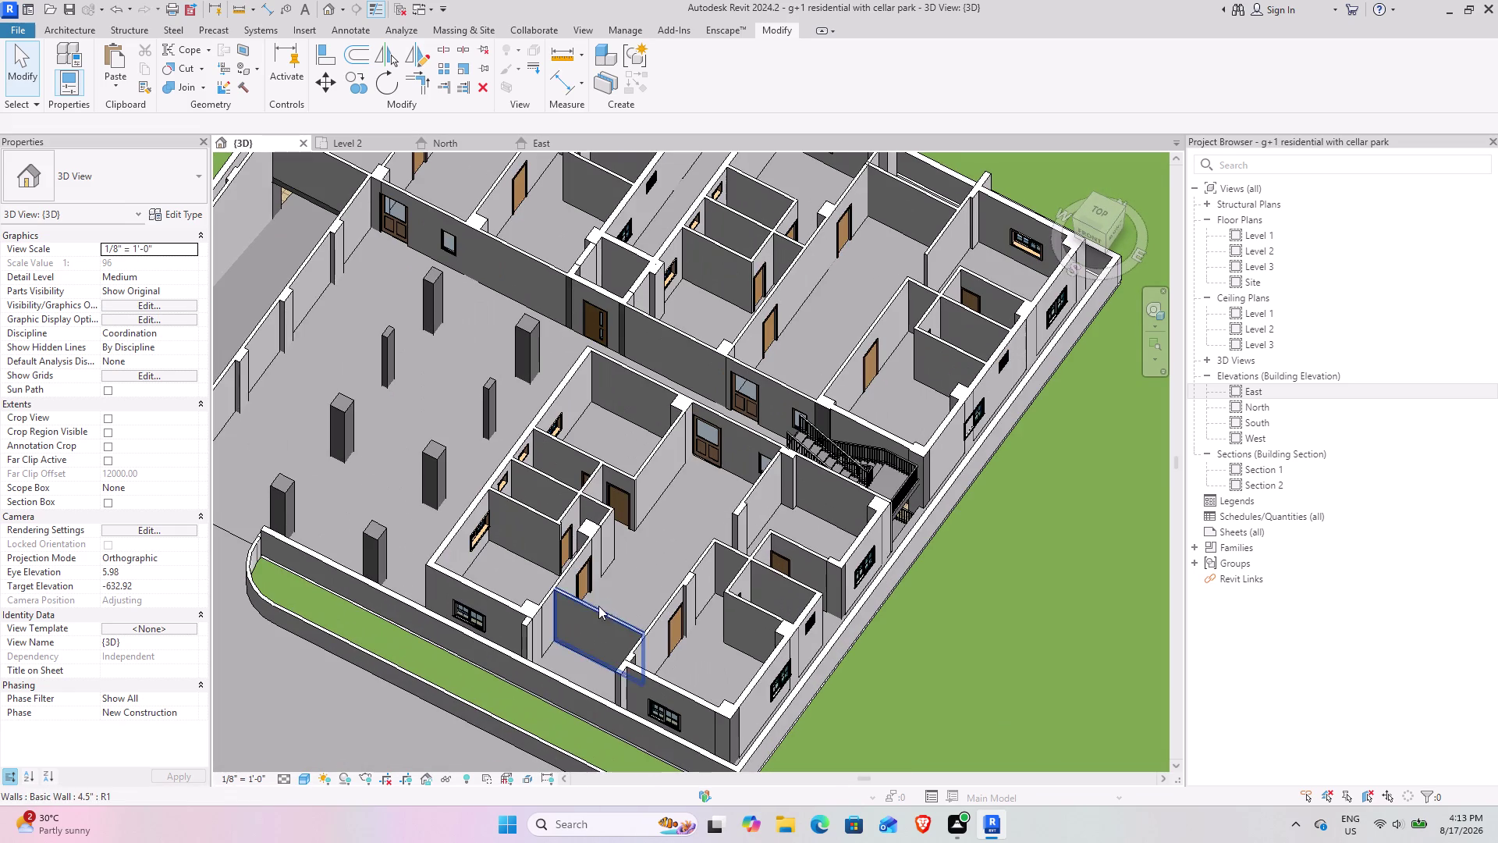
middle_drag(594, 605, 588, 587)
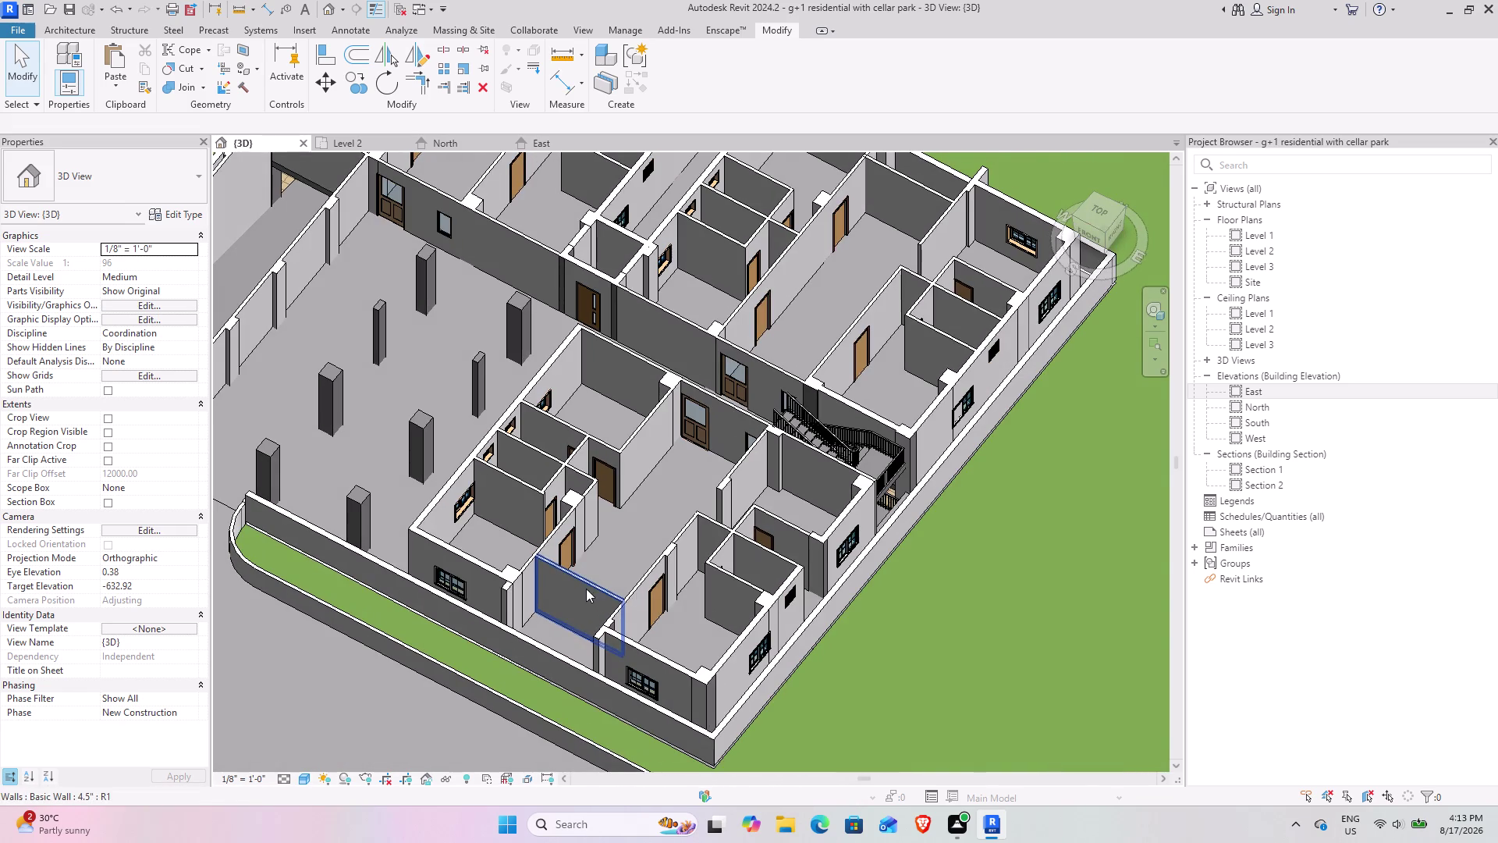
middle_drag(541, 599, 567, 583)
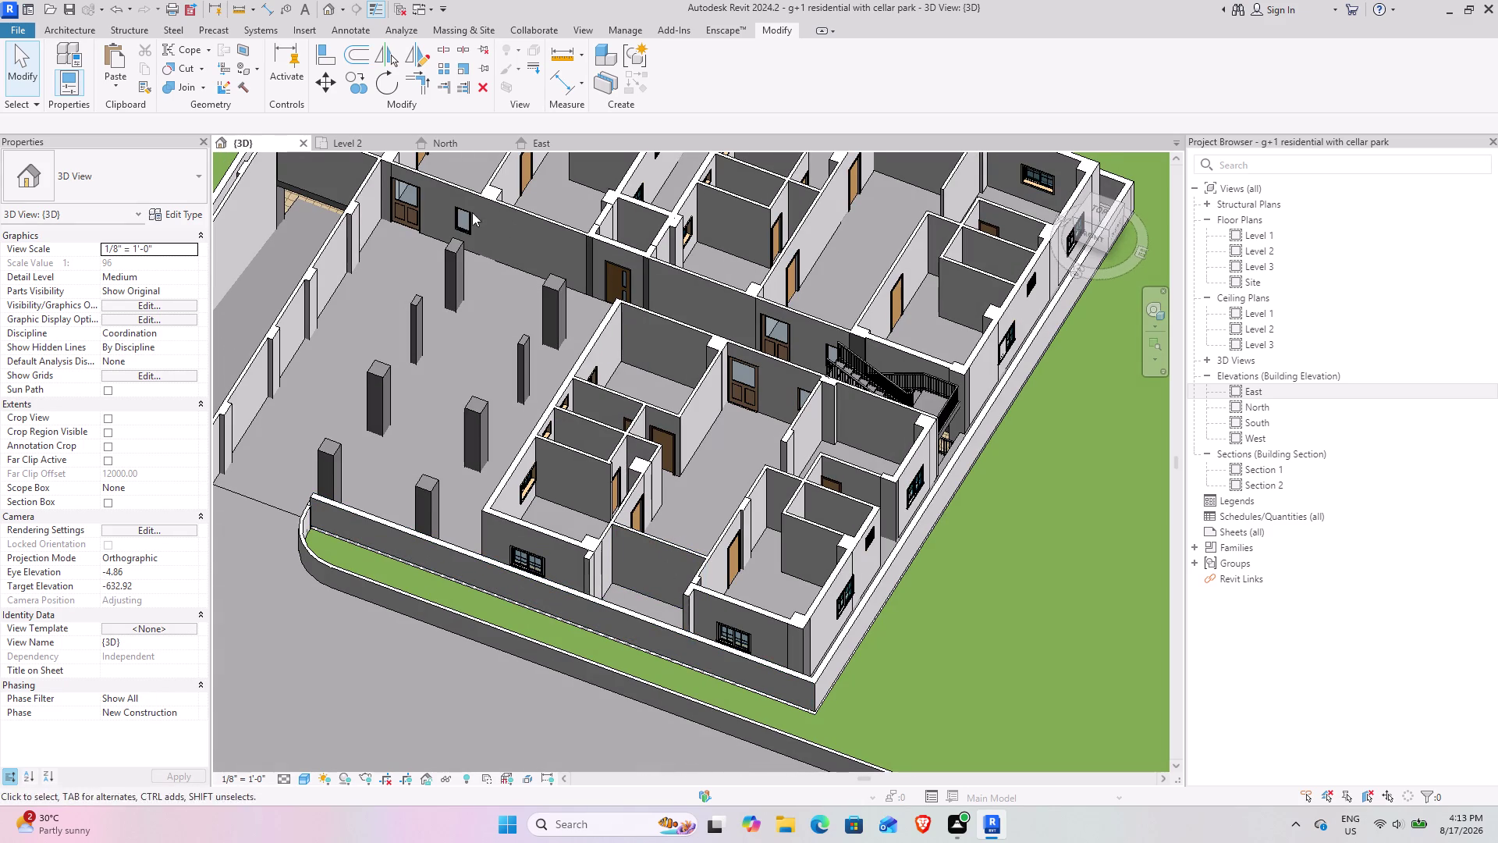
Return to the Level 2 floor plan with the kitchen area in view.
click(348, 147)
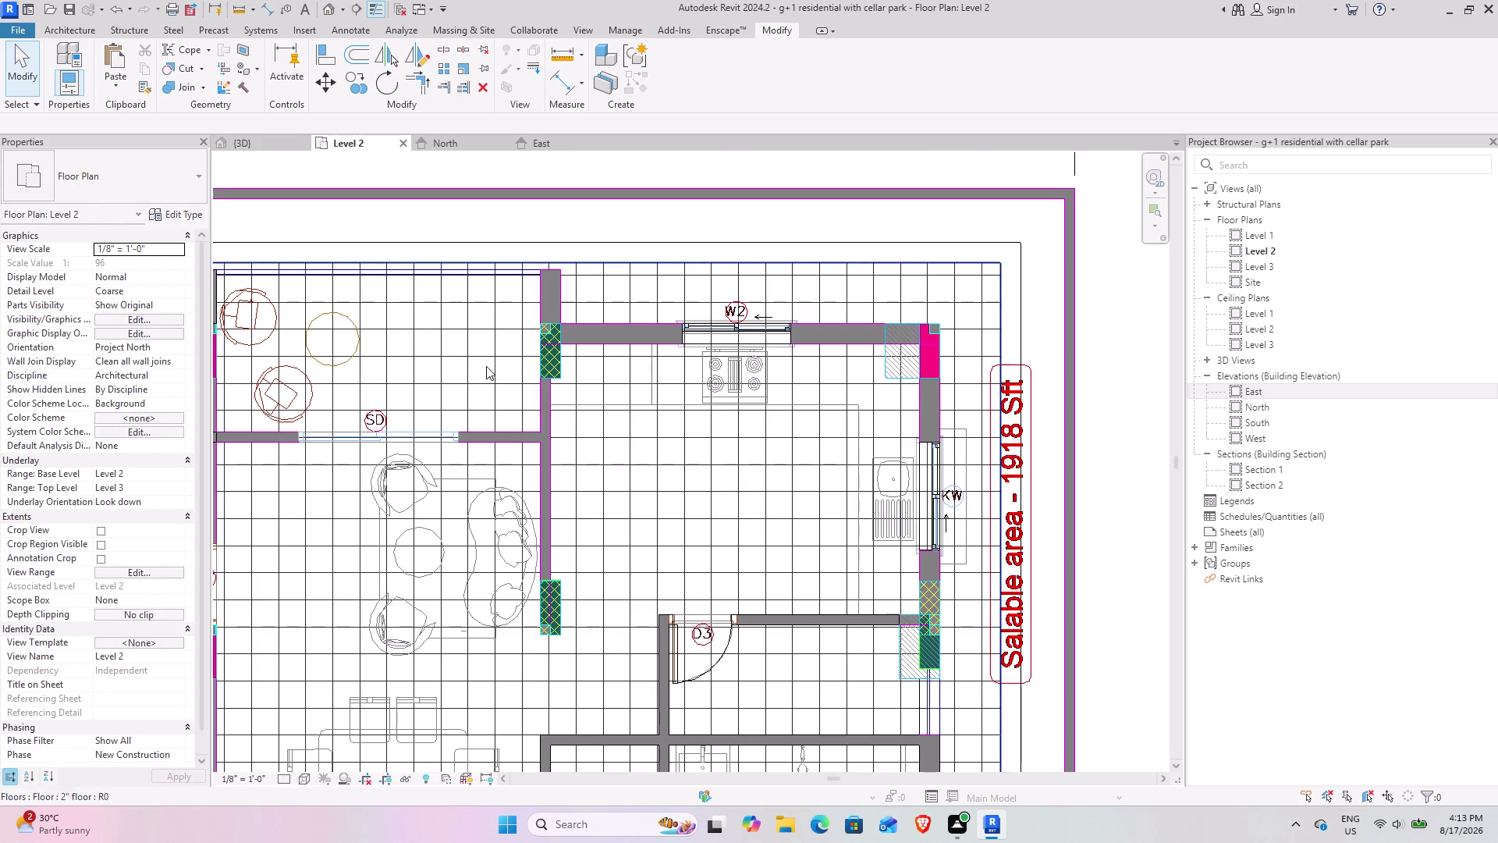
middle_drag(345, 359, 489, 315)
middle_drag(472, 406, 596, 362)
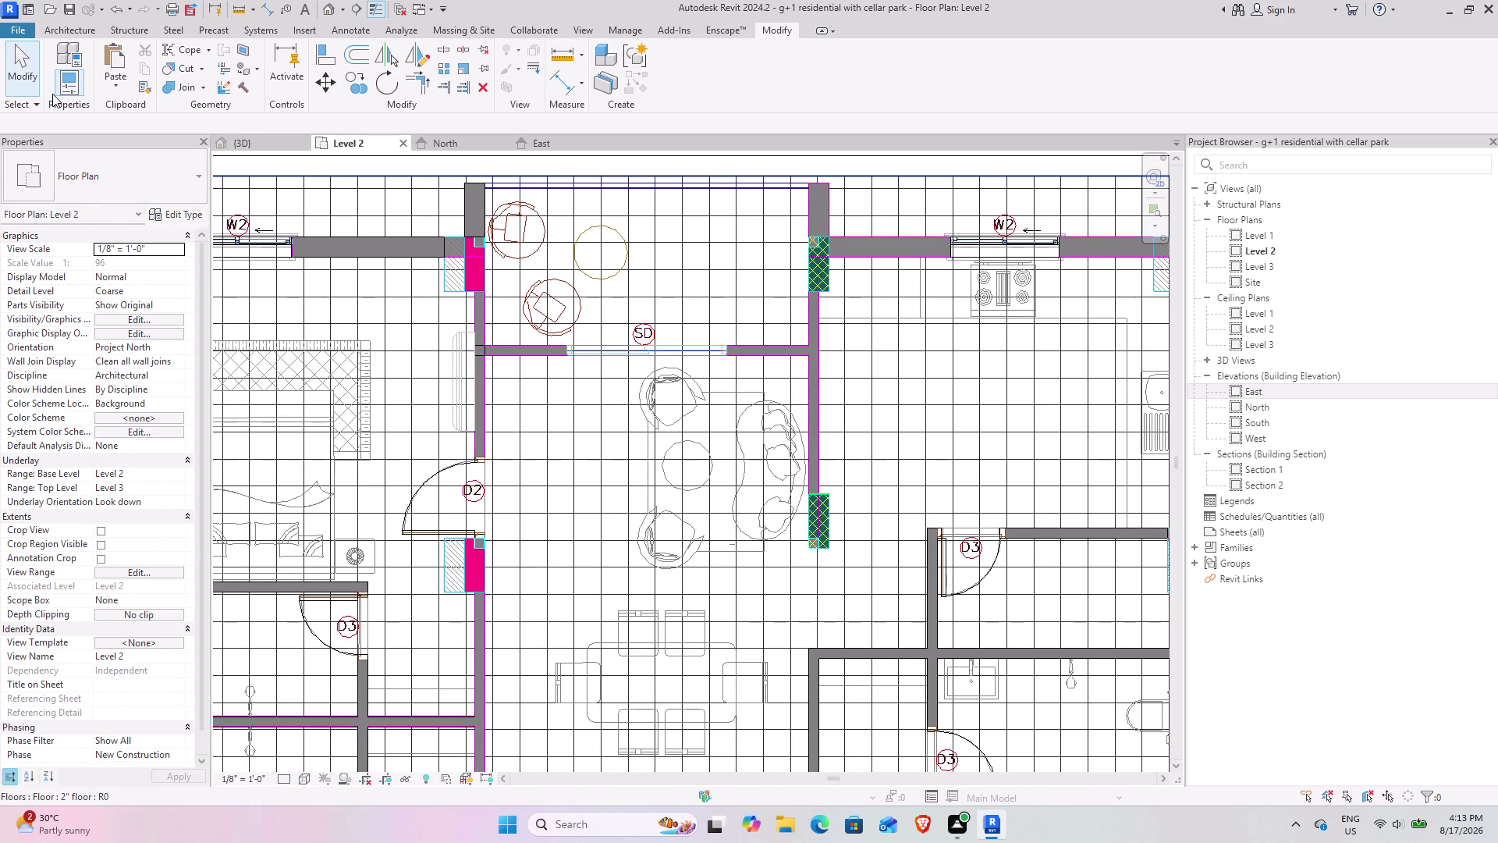
click(78, 31)
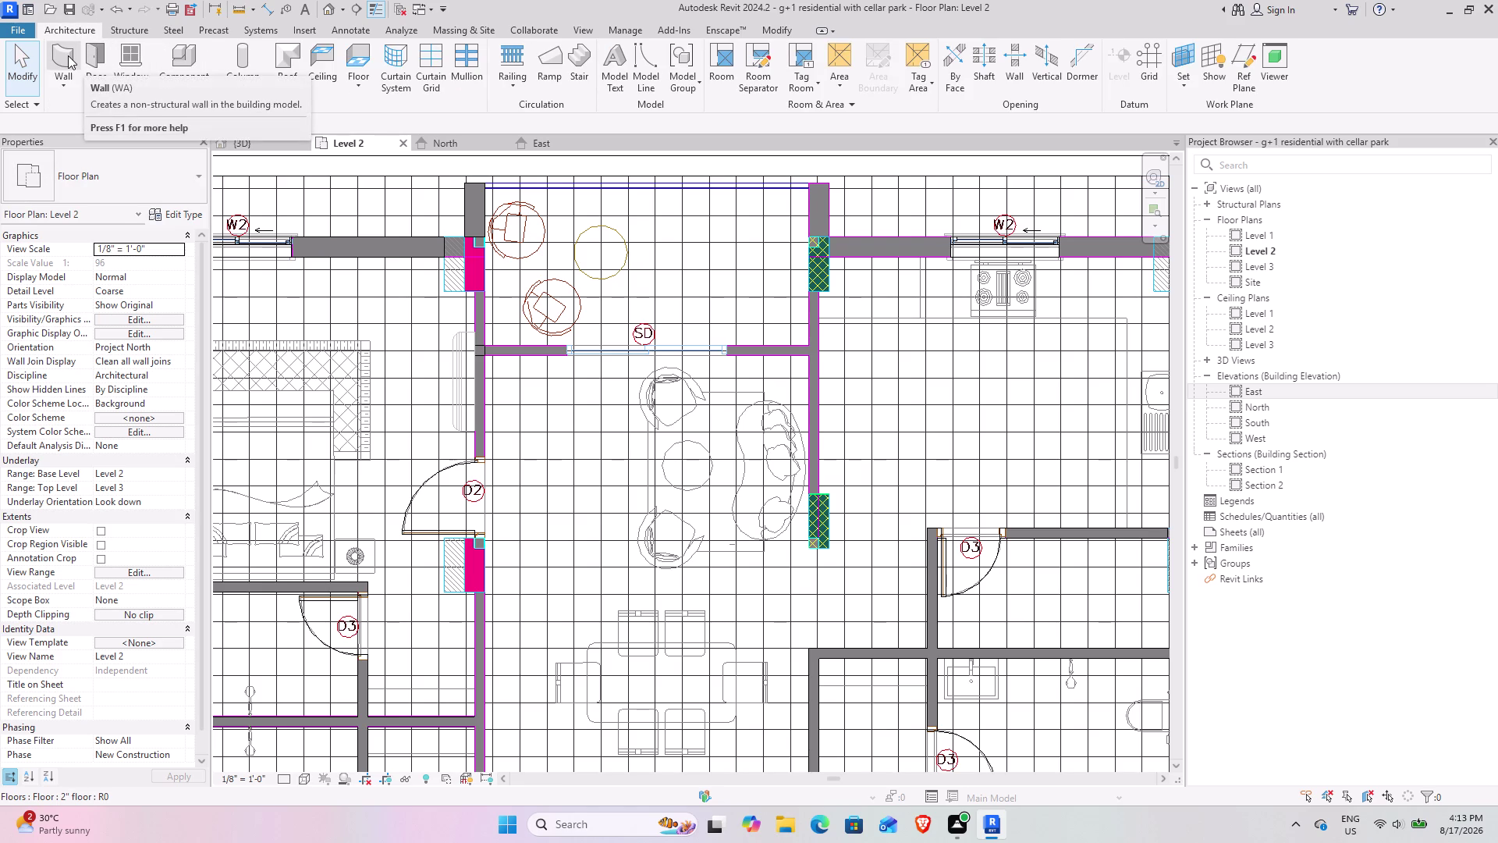
click(68, 55)
click(92, 180)
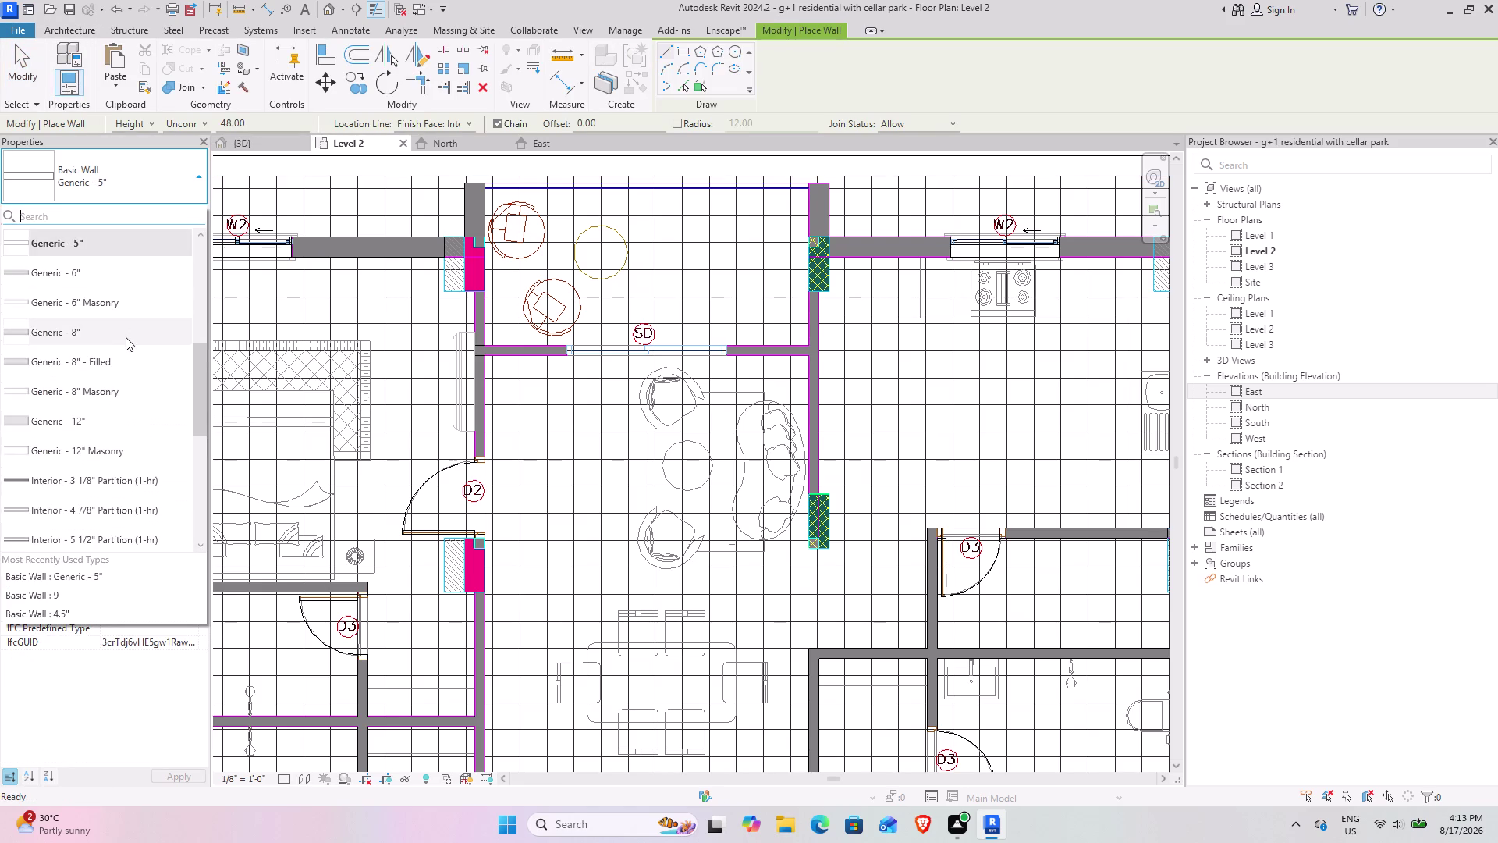
scroll(down, 3)
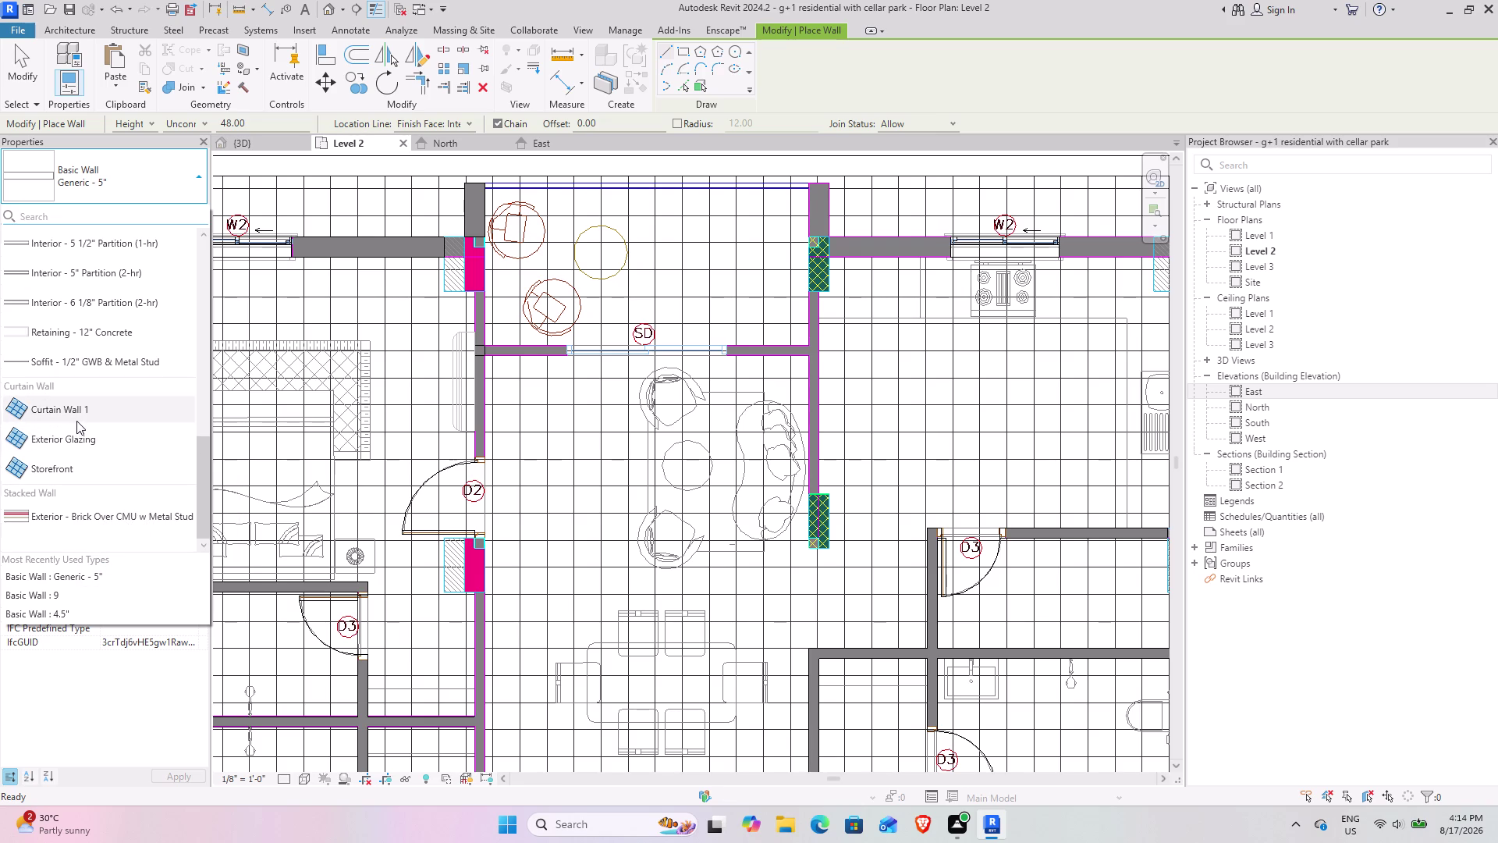
click(83, 441)
scroll(up, 3)
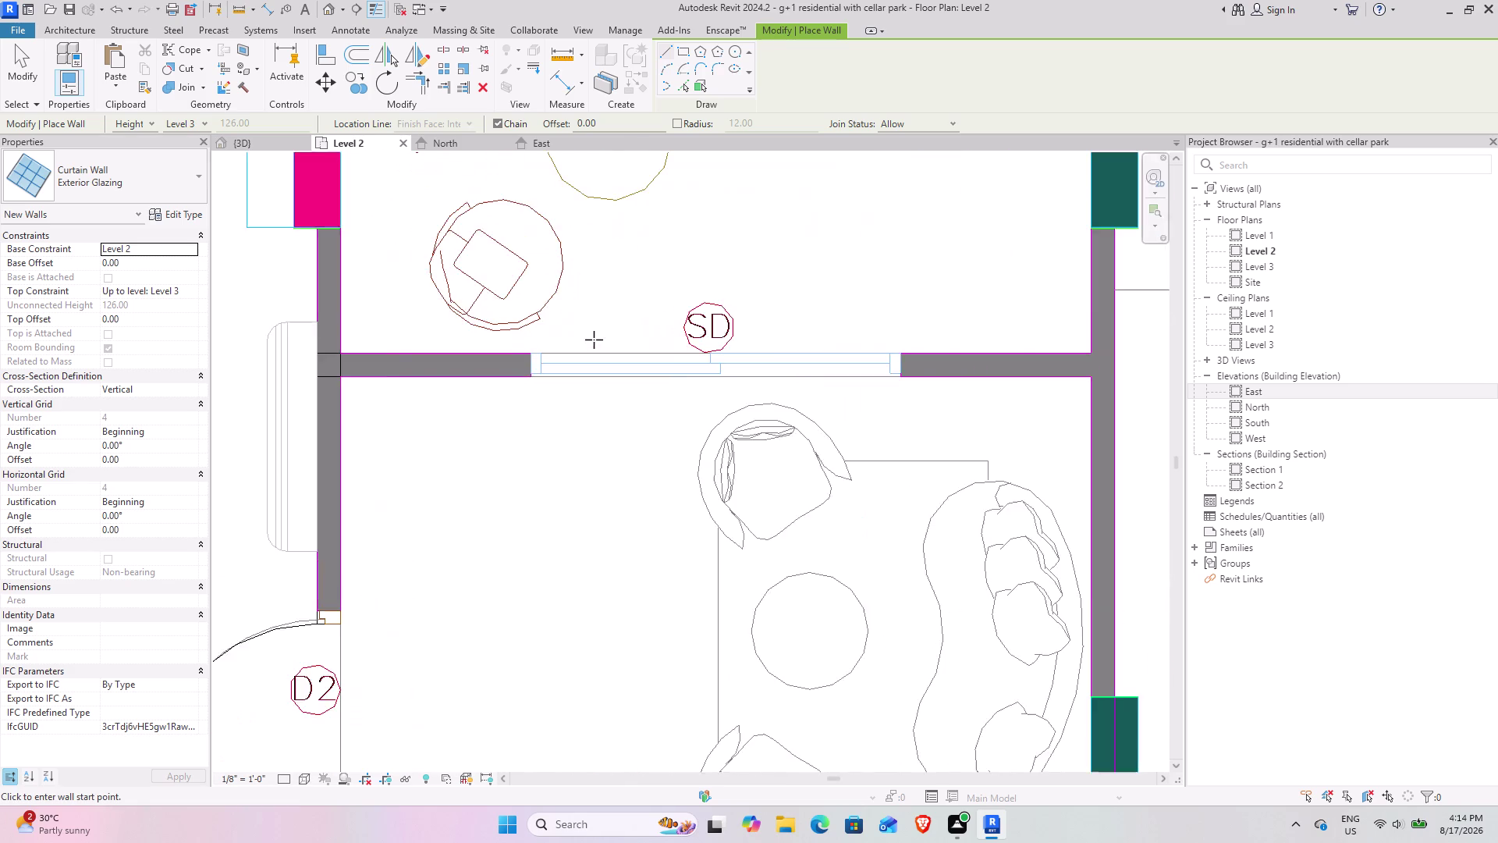
scroll(up, 3)
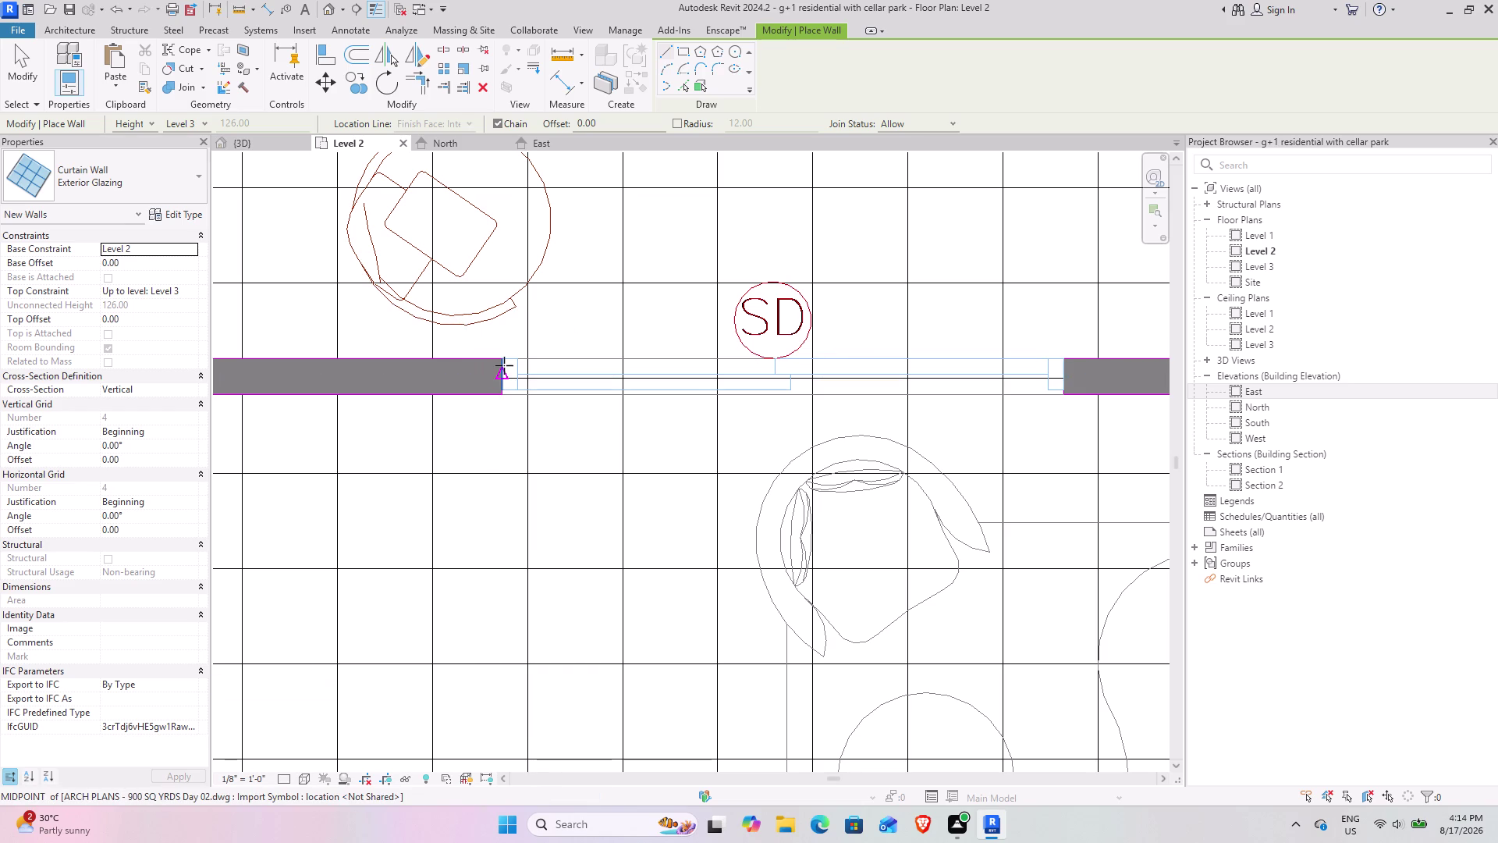
click(25, 75)
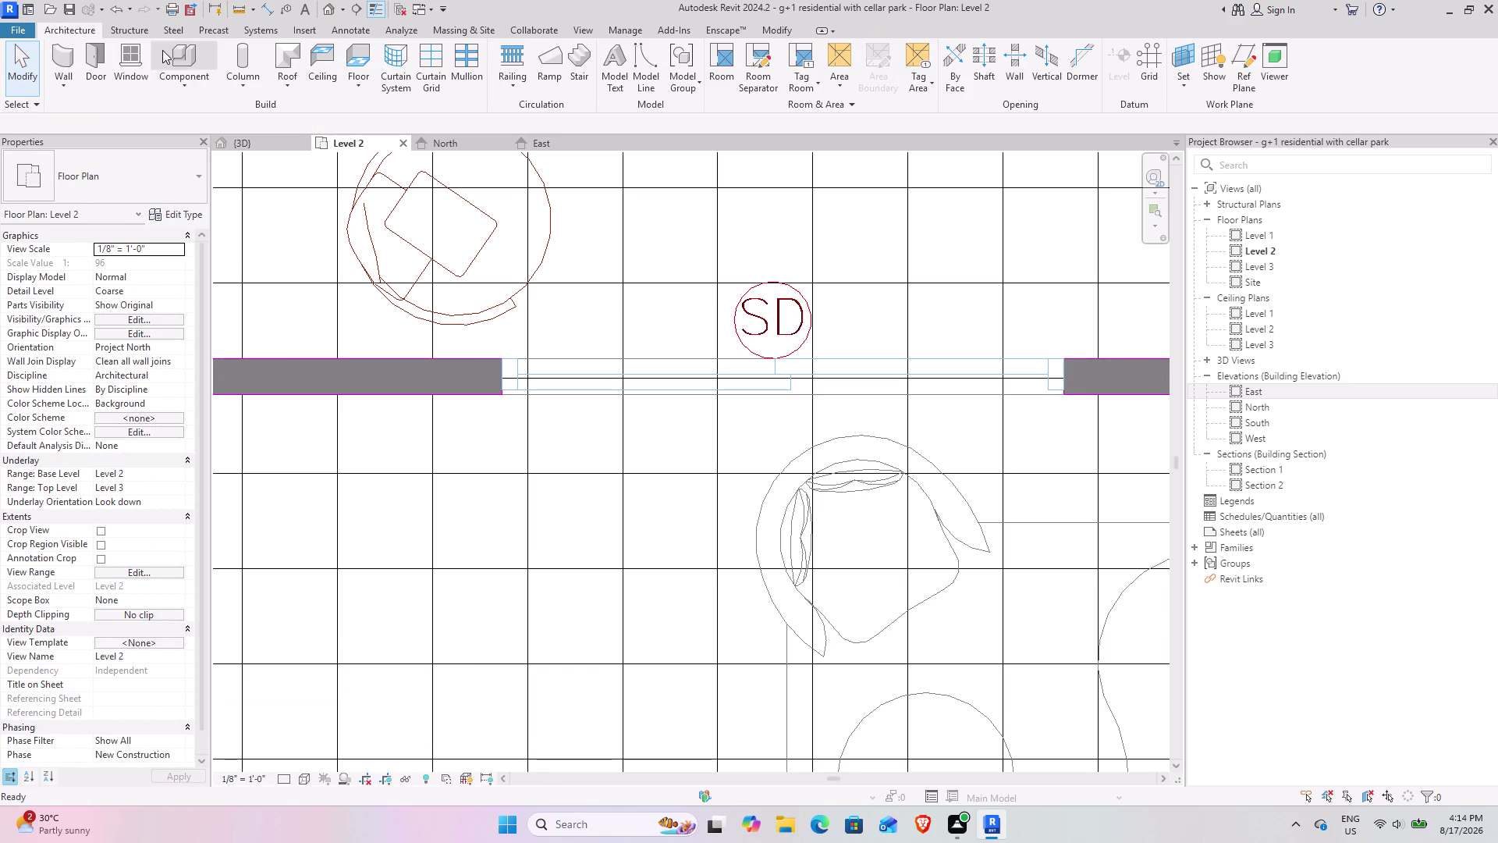
Start a door and open the US library Doors folder in Load Family.
click(103, 53)
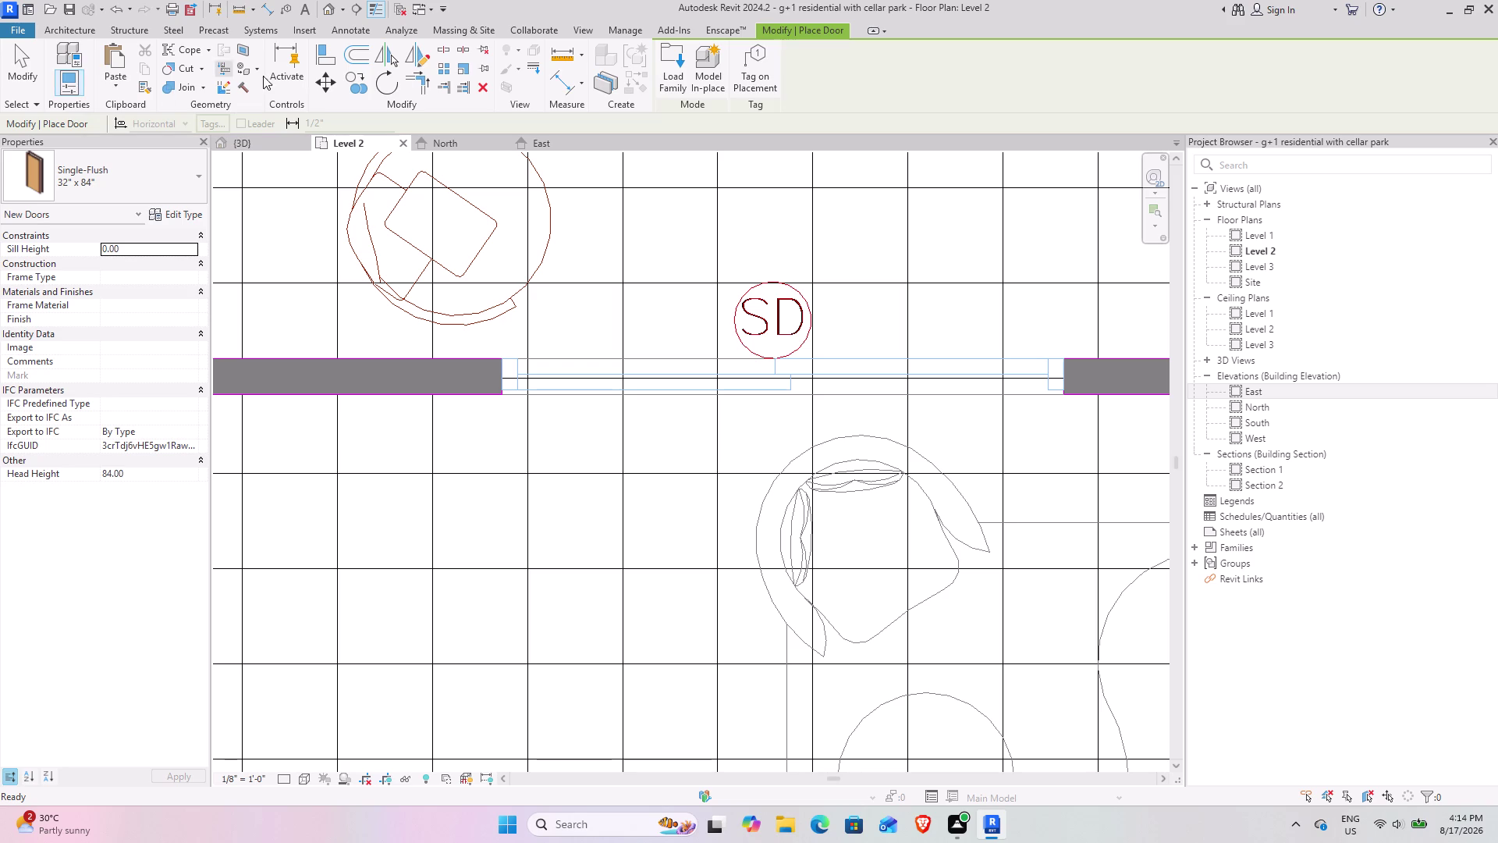
click(679, 57)
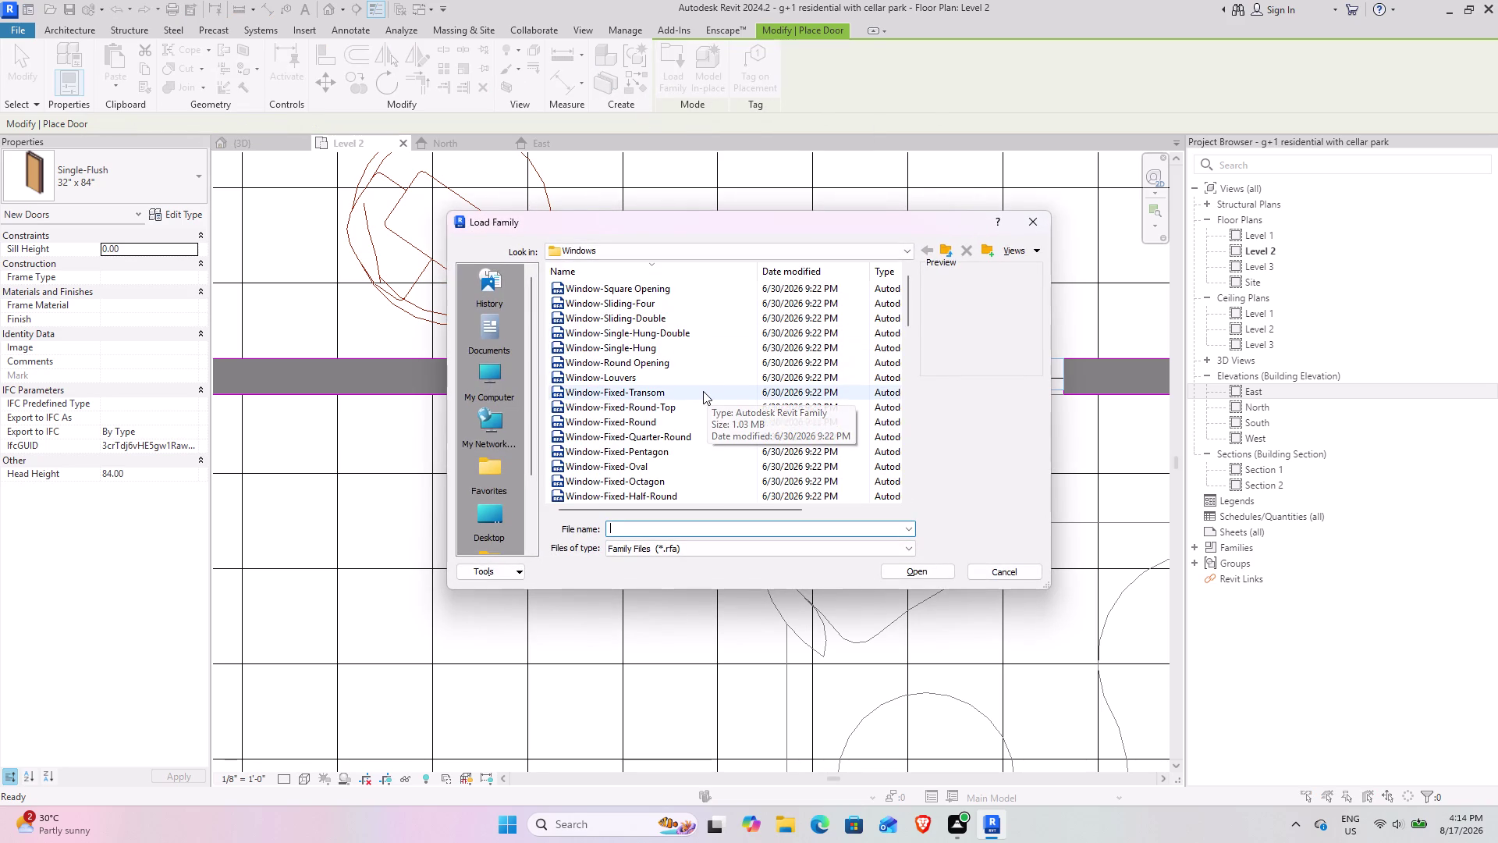
click(951, 247)
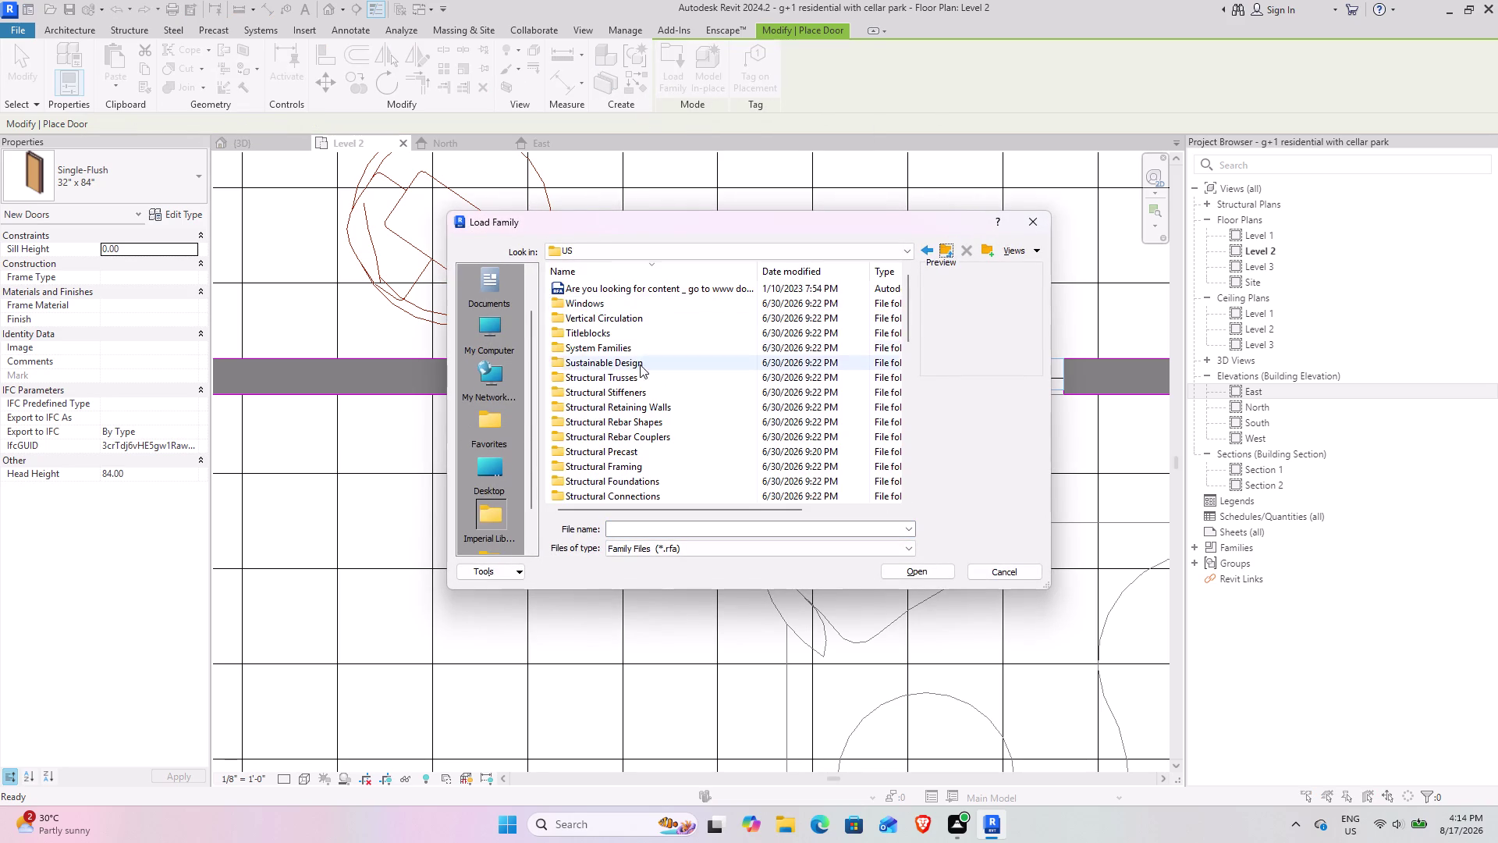
scroll(down, 3)
double_click(599, 352)
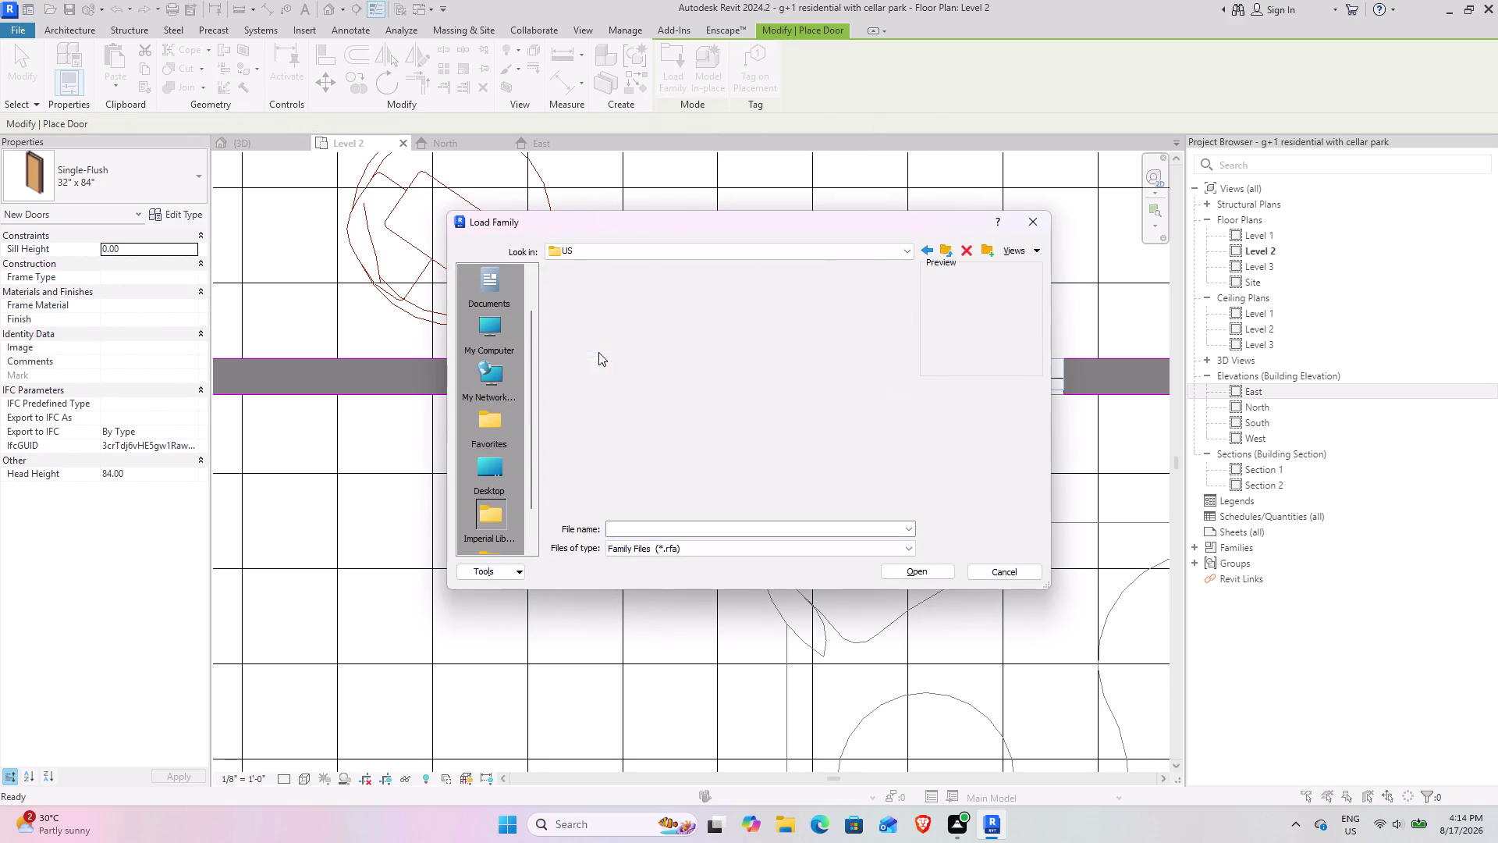
Browse the Doors folder and the families in its Residential subfolder.
scroll(up, 3)
scroll(up, 3)
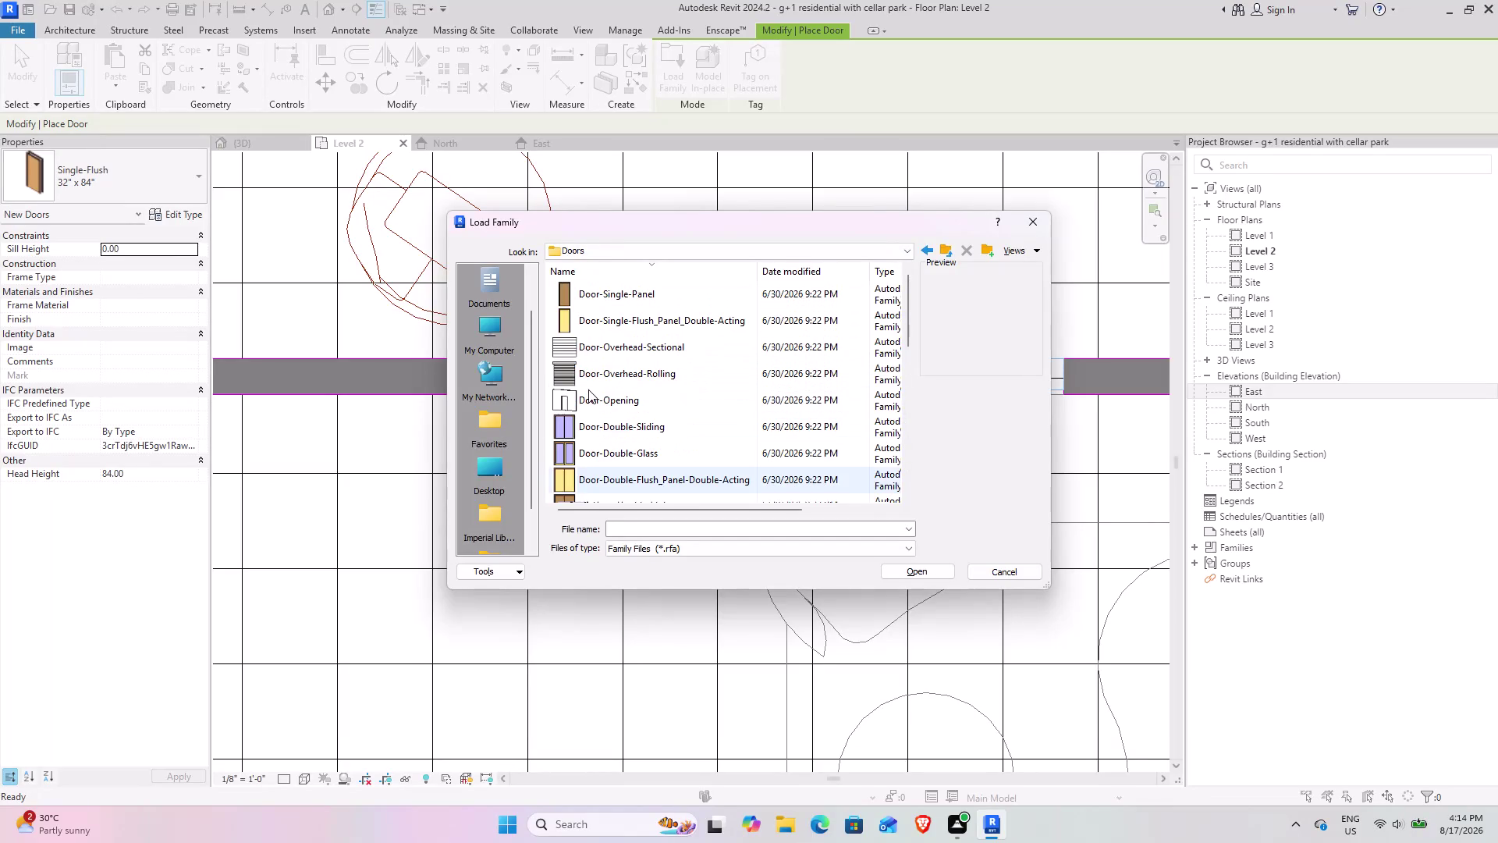
scroll(up, 3)
scroll(down, 3)
scroll(down, 3)
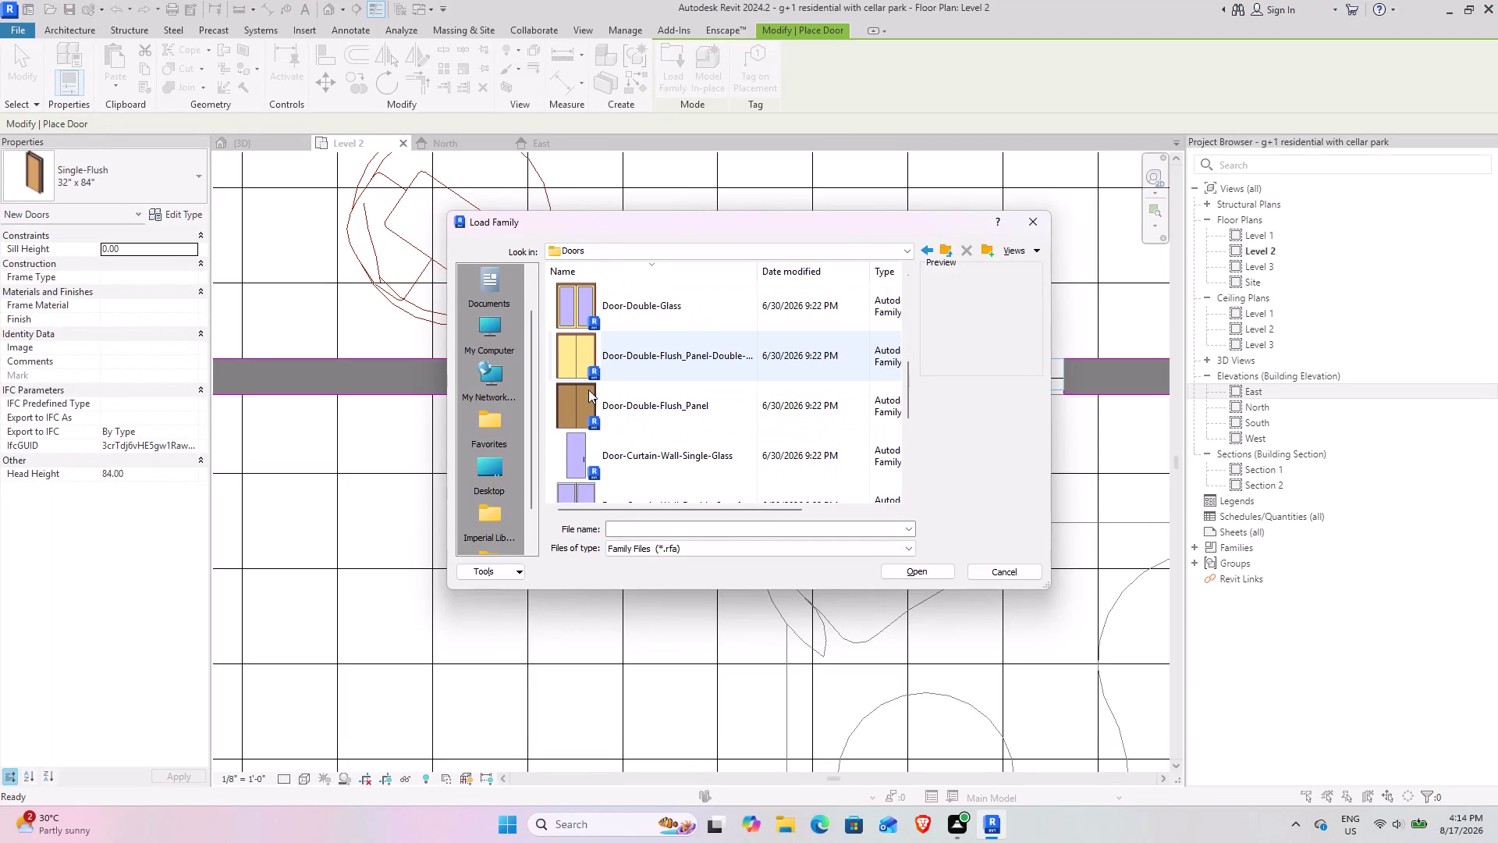
scroll(down, 3)
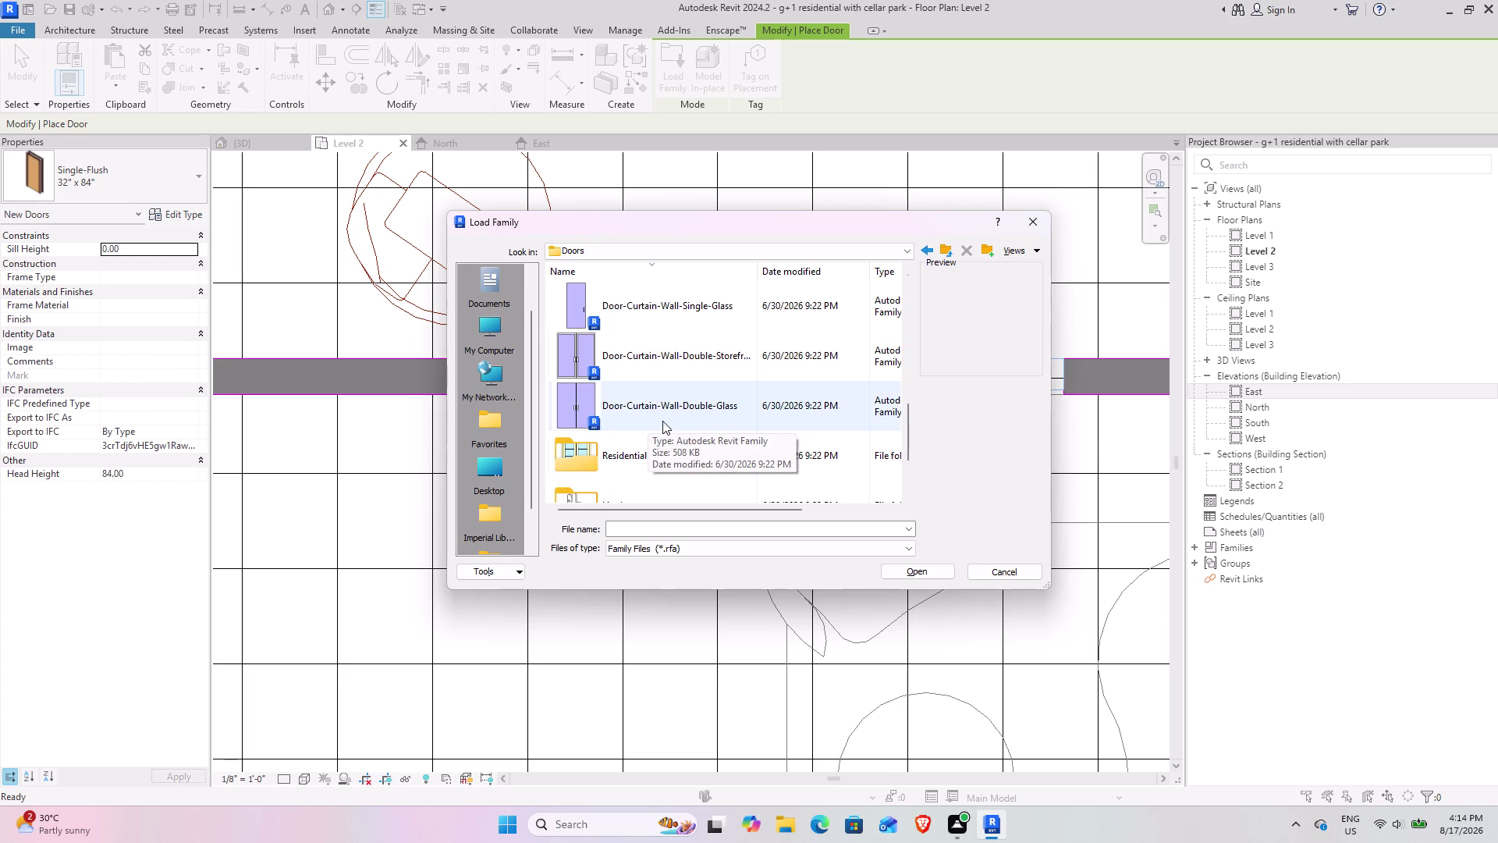
scroll(up, 3)
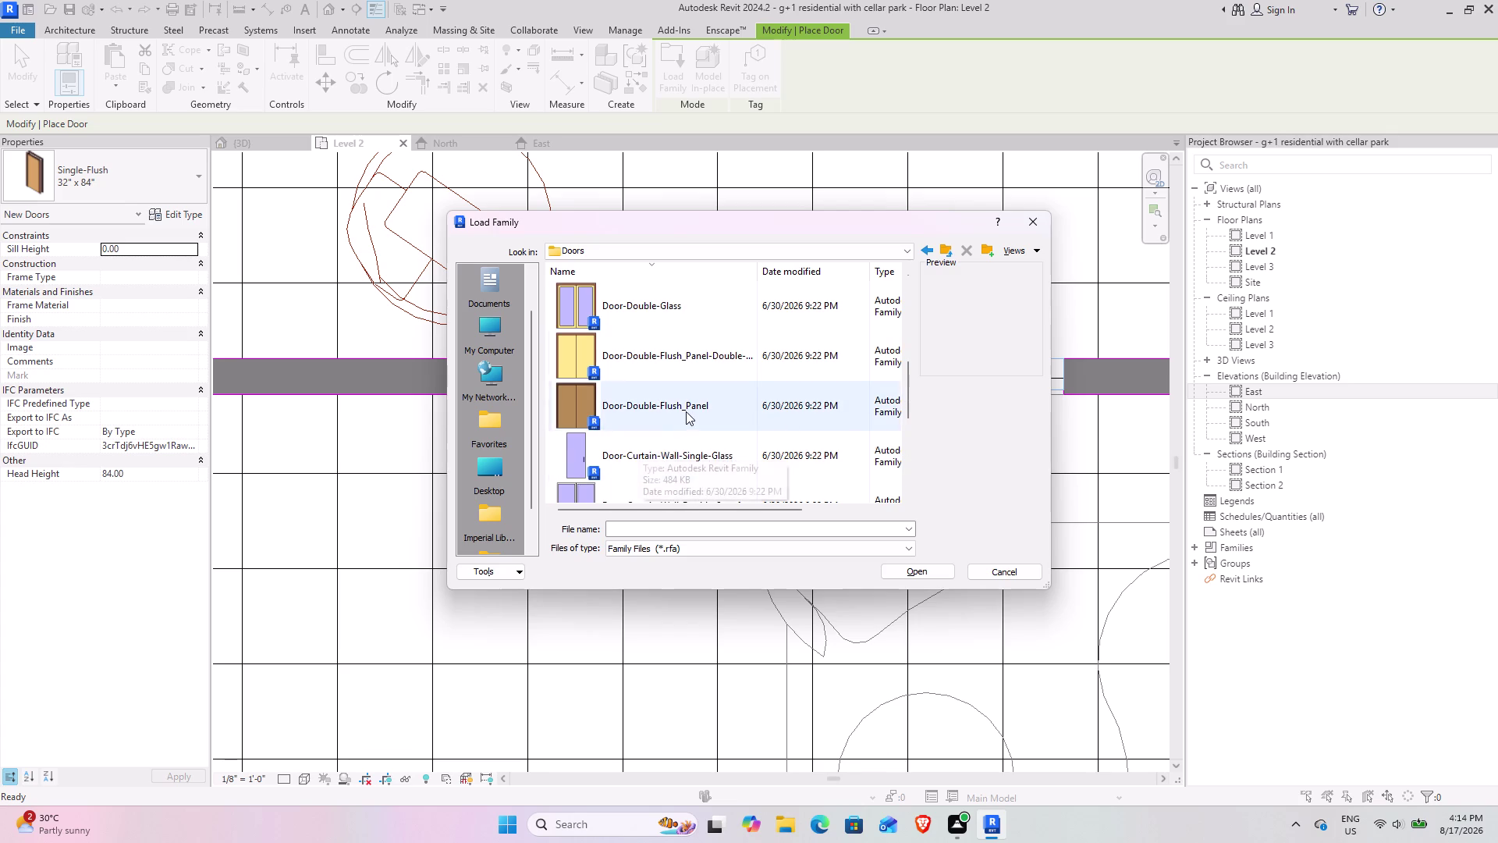
scroll(up, 3)
scroll(up, 3)
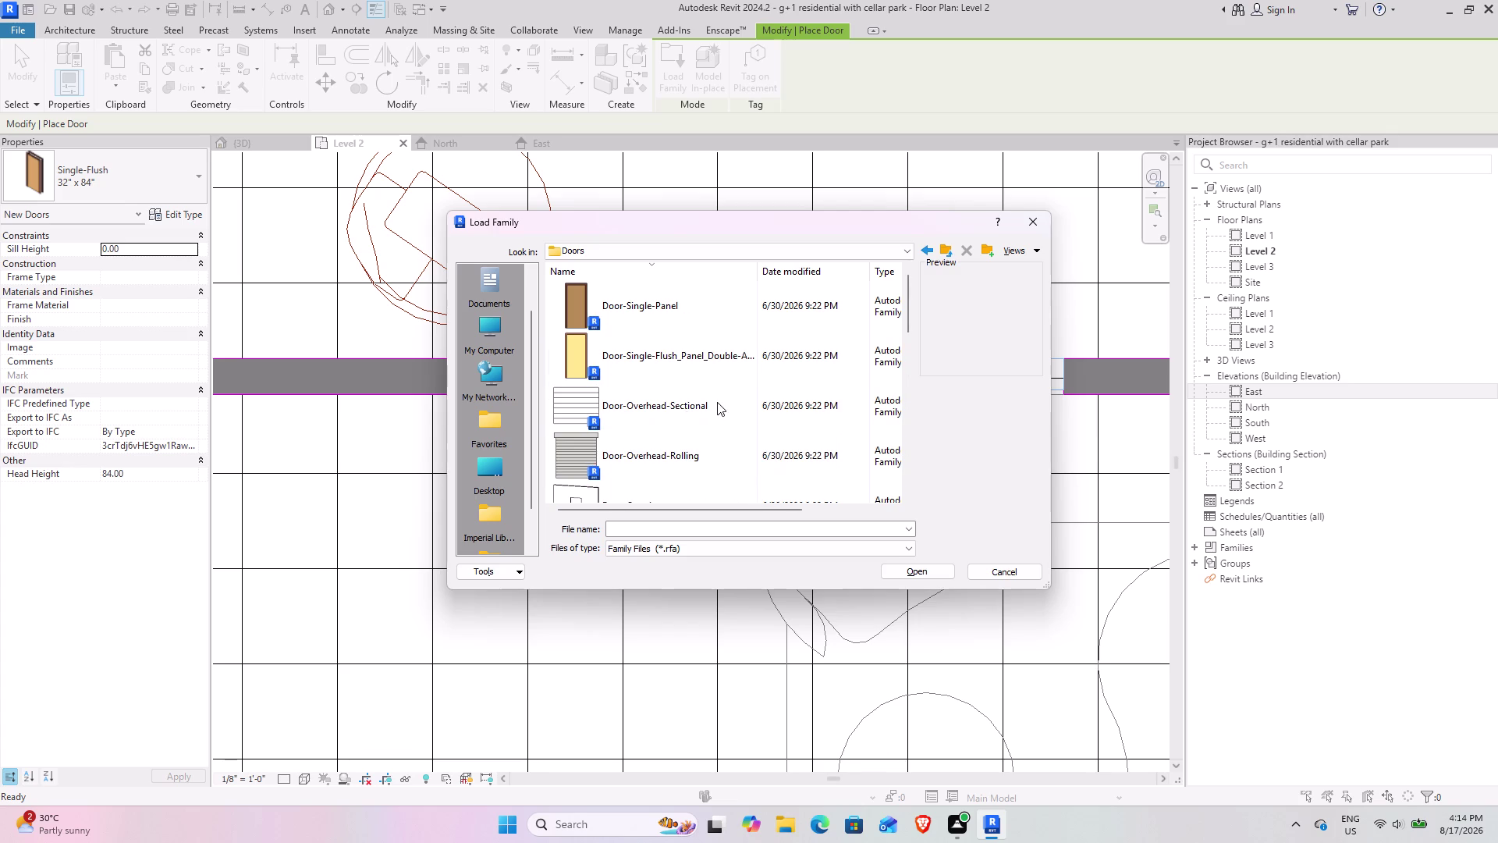
scroll(down, 3)
double_click(646, 363)
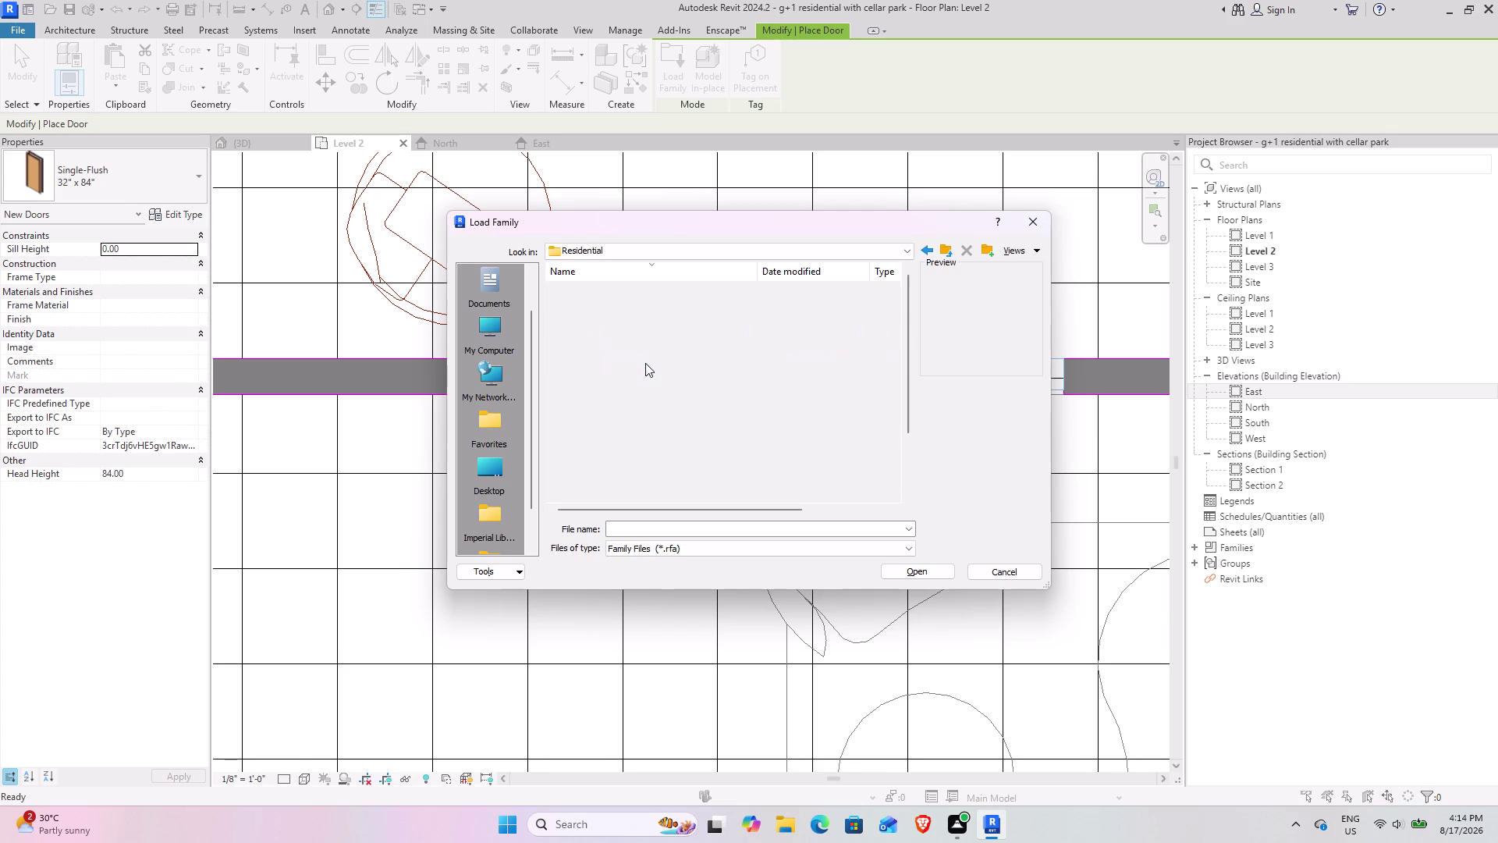
scroll(up, 3)
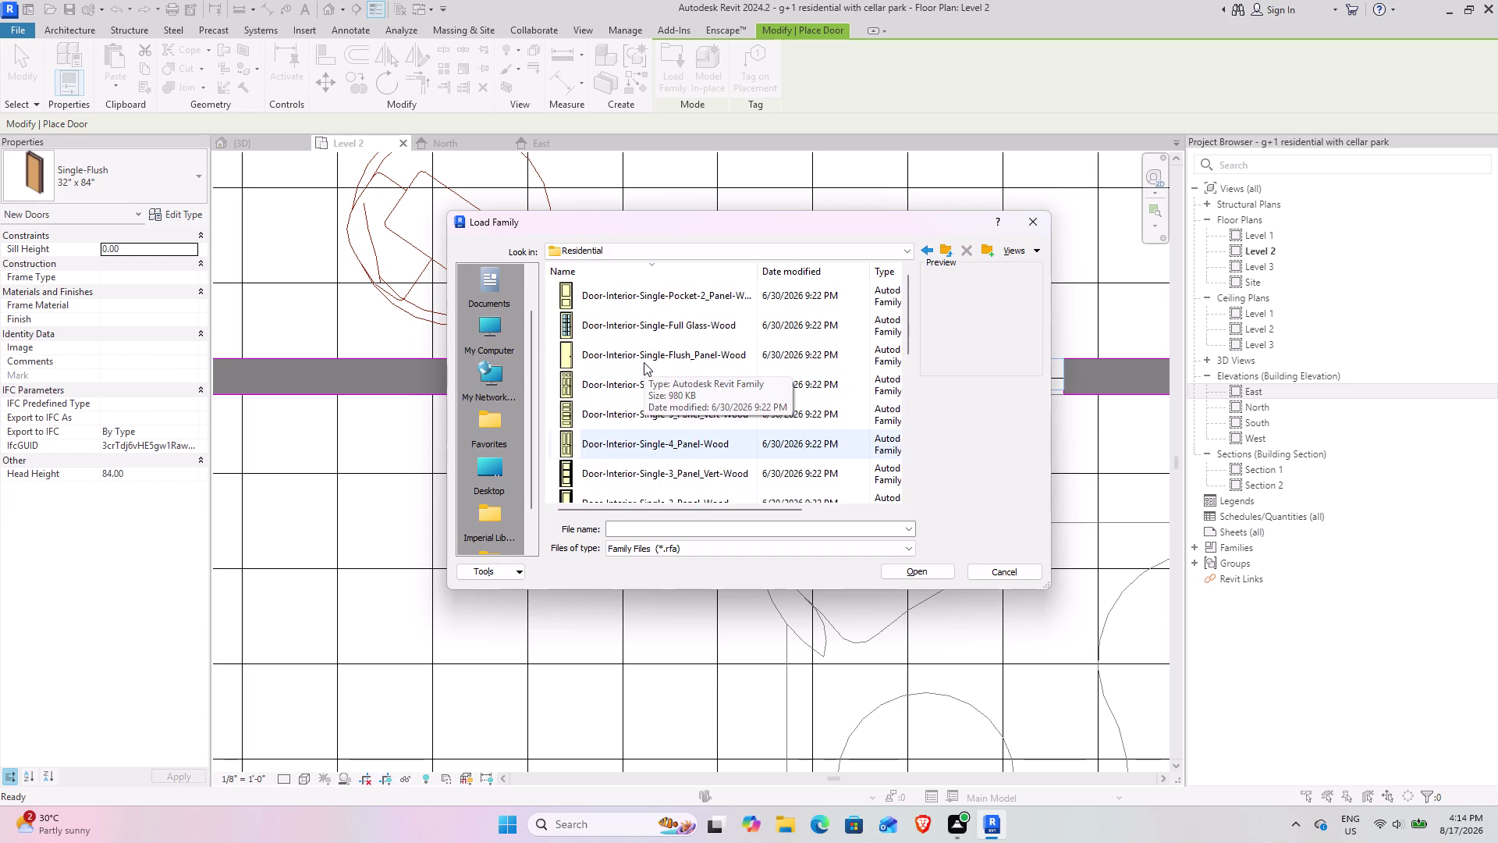
scroll(up, 3)
scroll(up, 3)
scroll(down, 3)
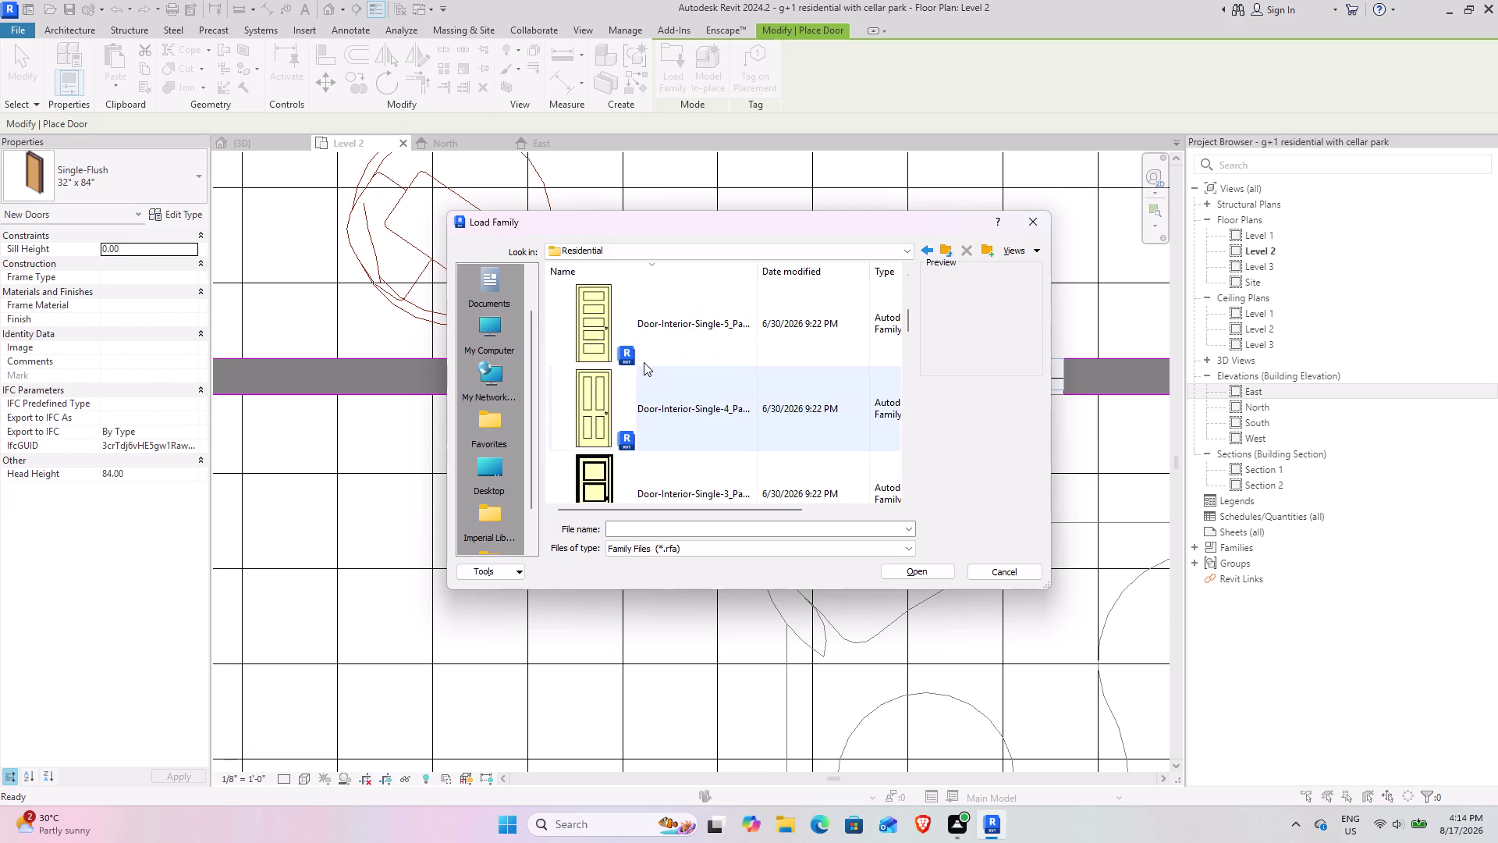
scroll(down, 3)
scroll(down, 3)
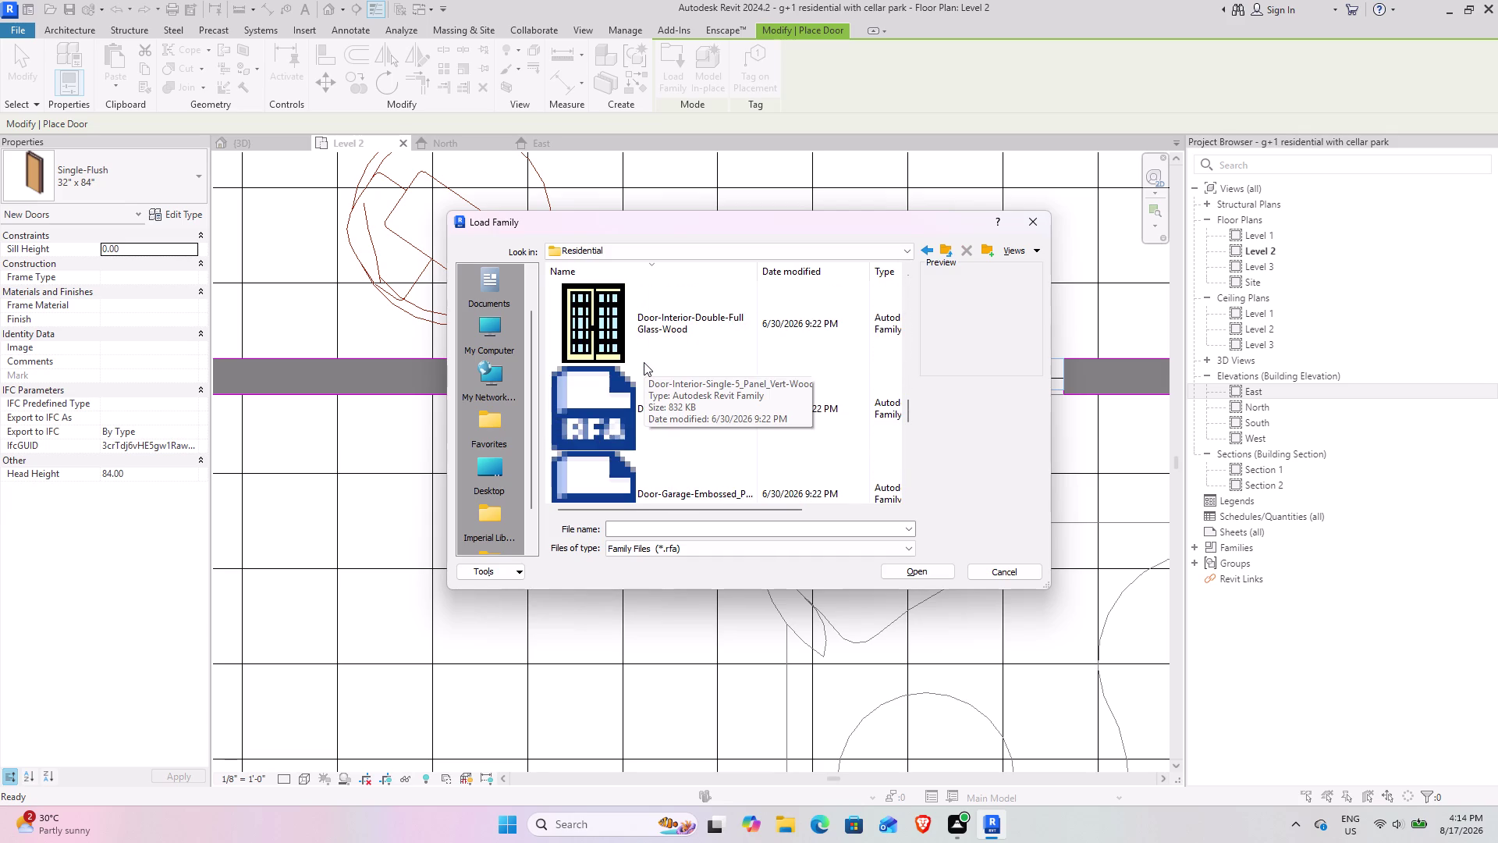
scroll(down, 3)
scroll(up, 3)
scroll(up, 3)
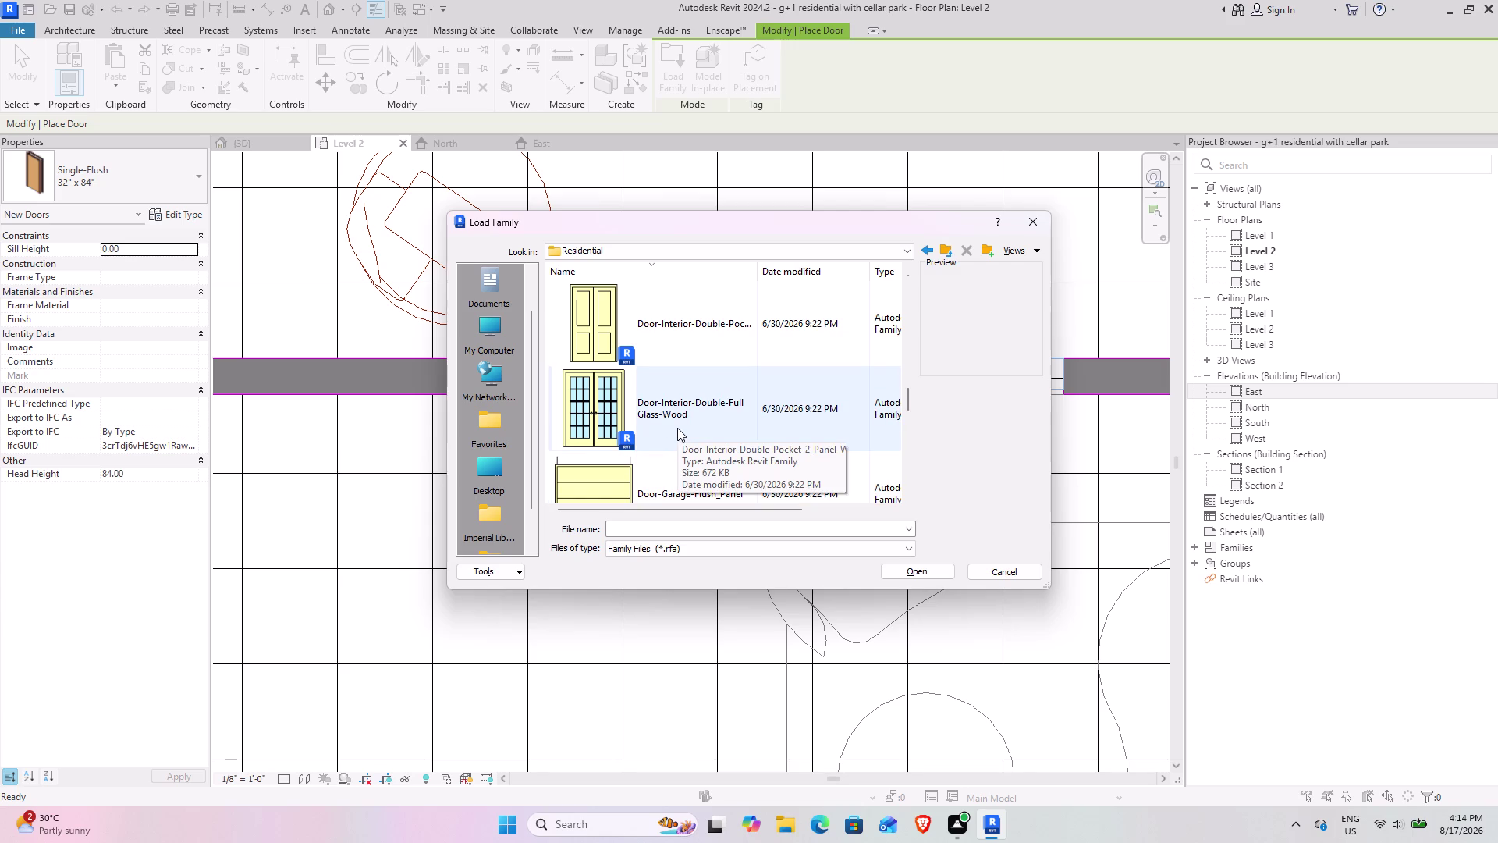
scroll(down, 3)
scroll(down, 3)
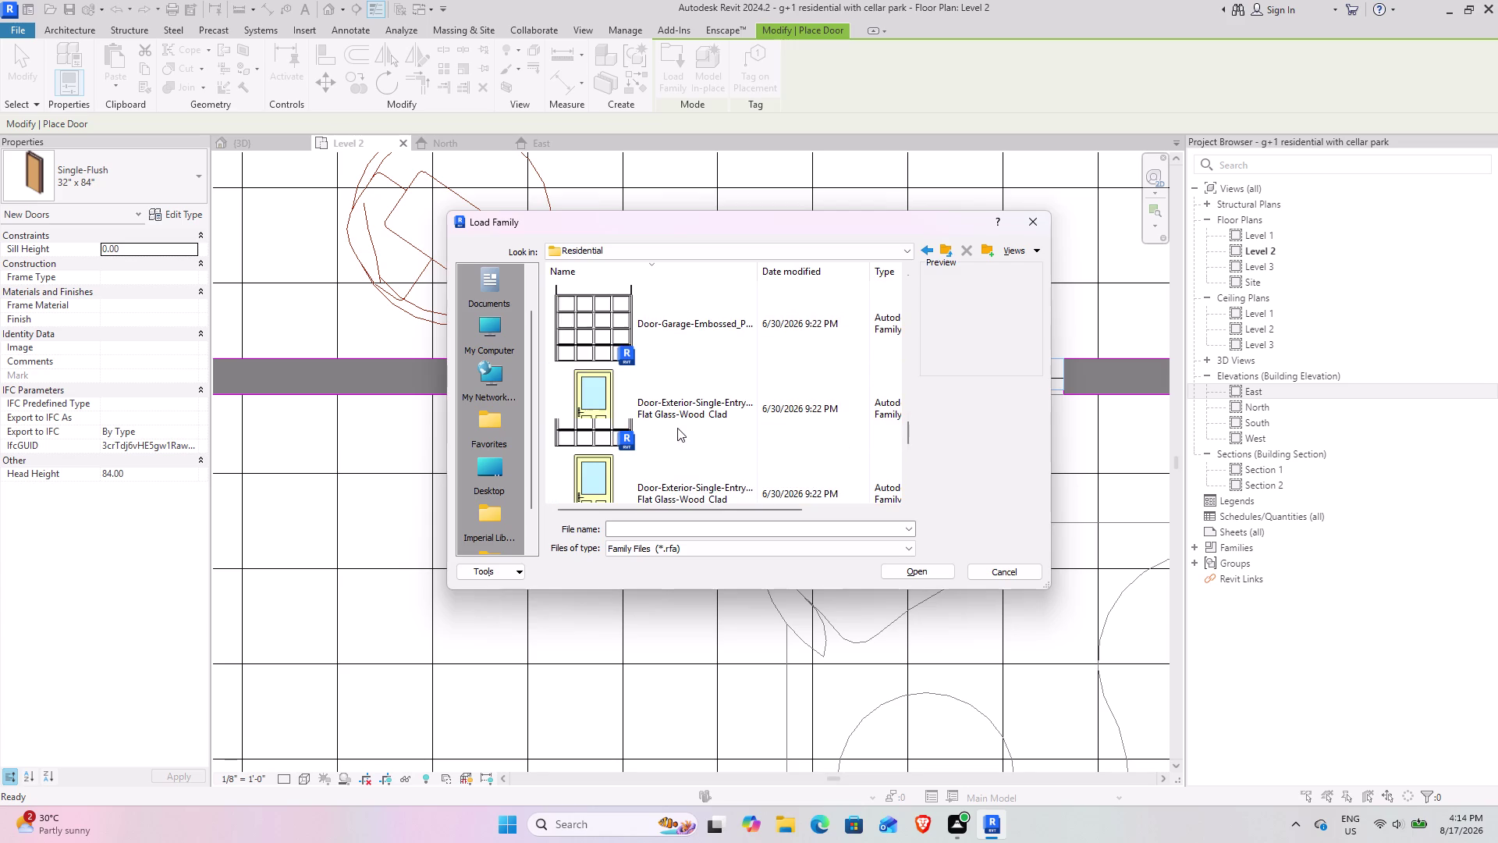
scroll(down, 3)
scroll(down, 3)
scroll(down, 3)
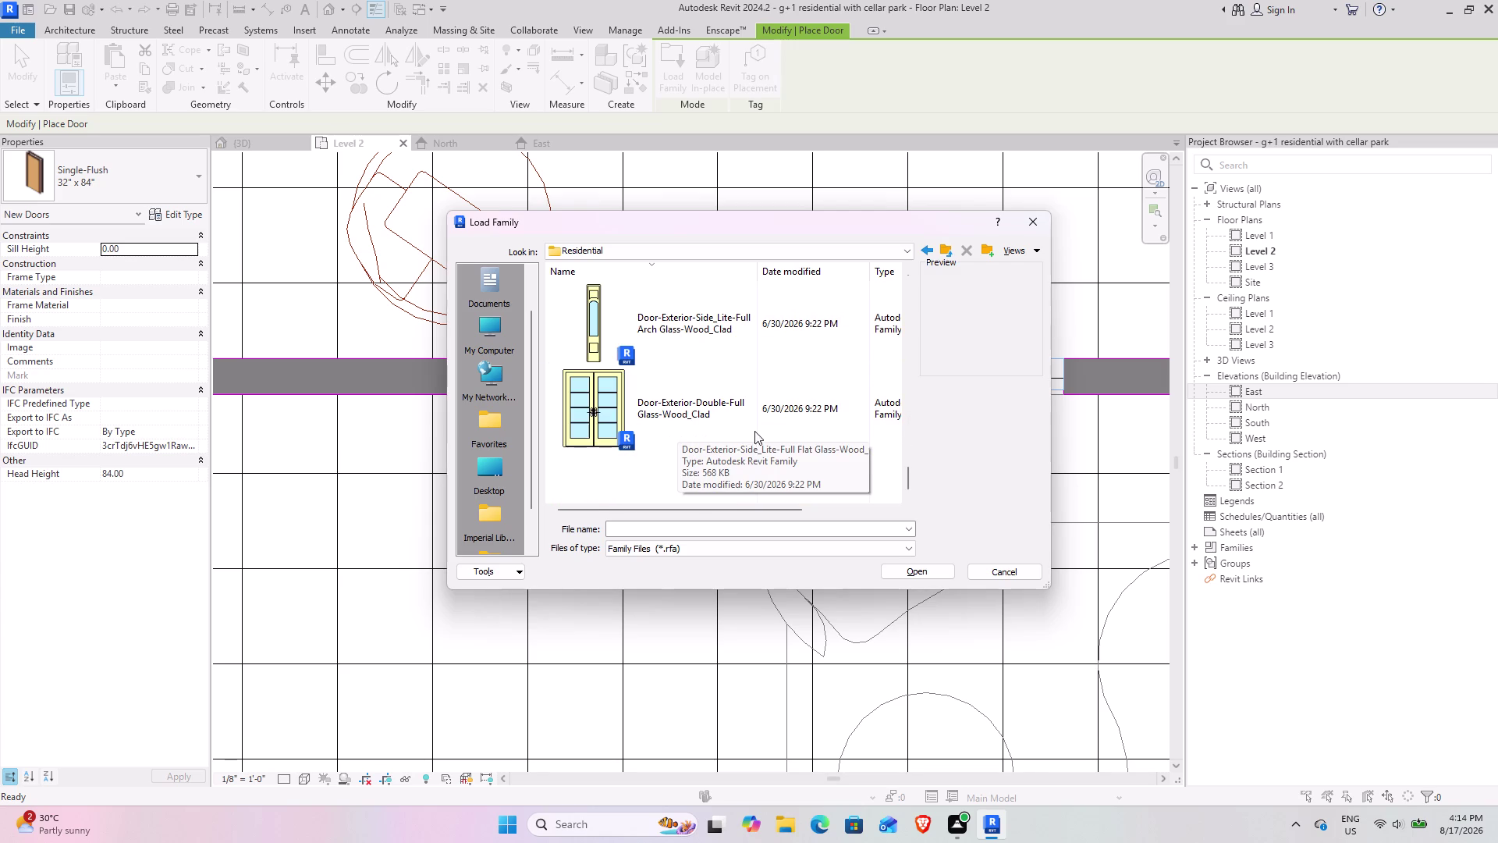
Browse the families in the Commercial door subfolder.
click(941, 248)
scroll(down, 3)
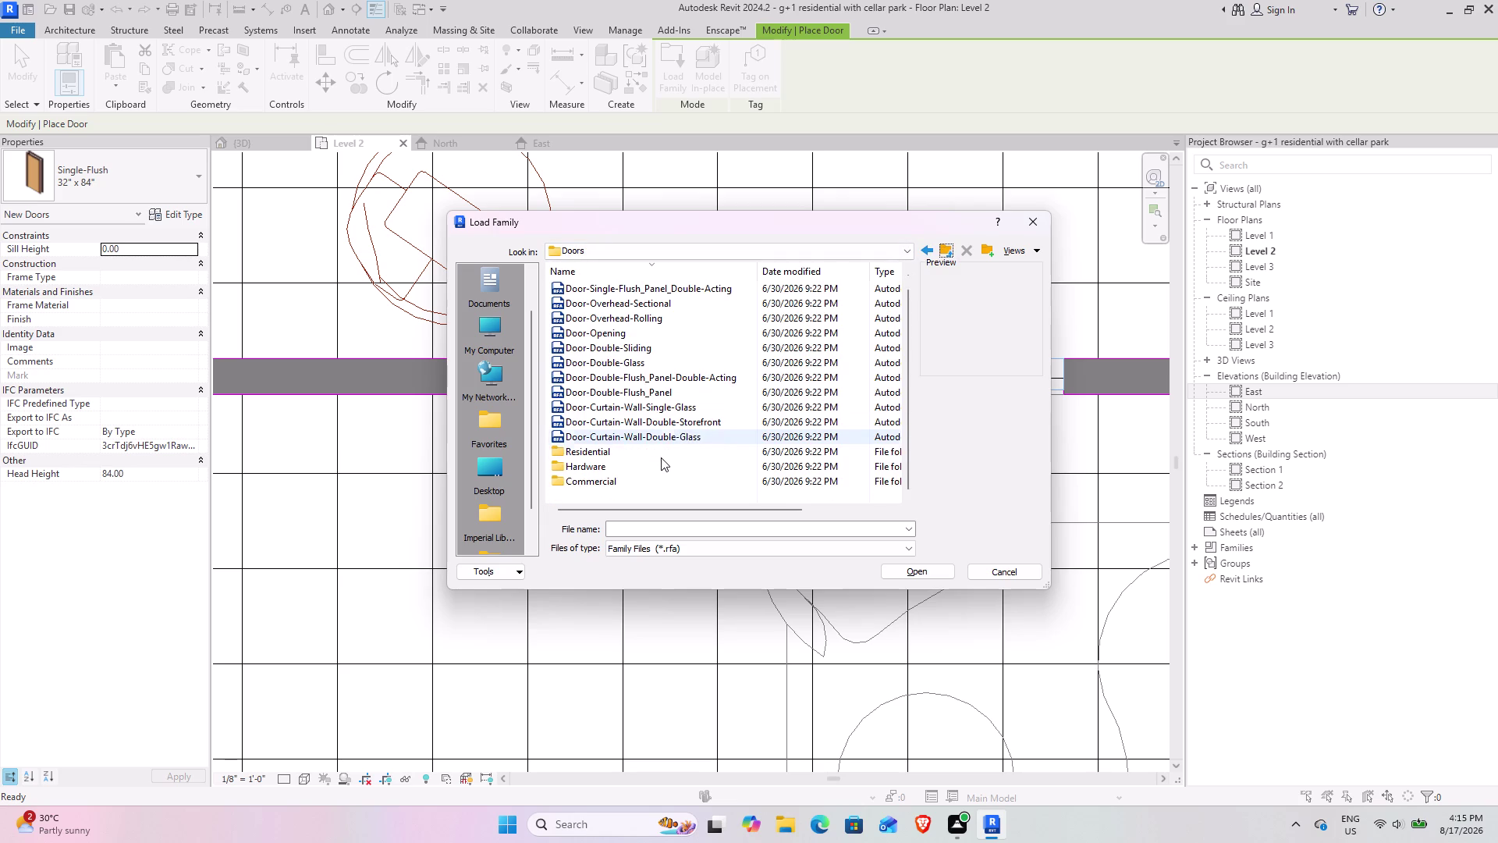
double_click(579, 481)
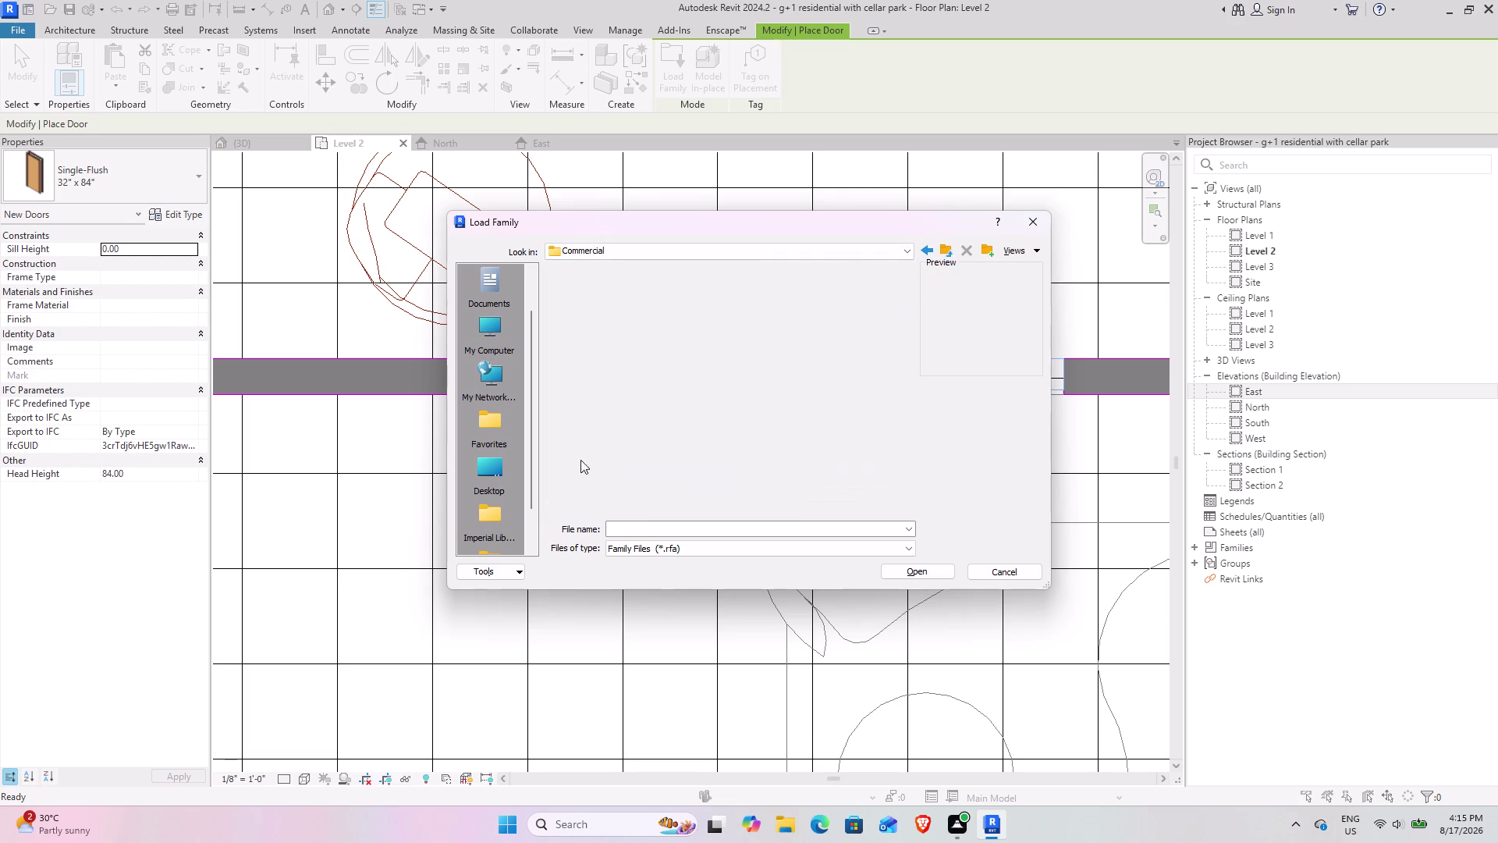
scroll(up, 3)
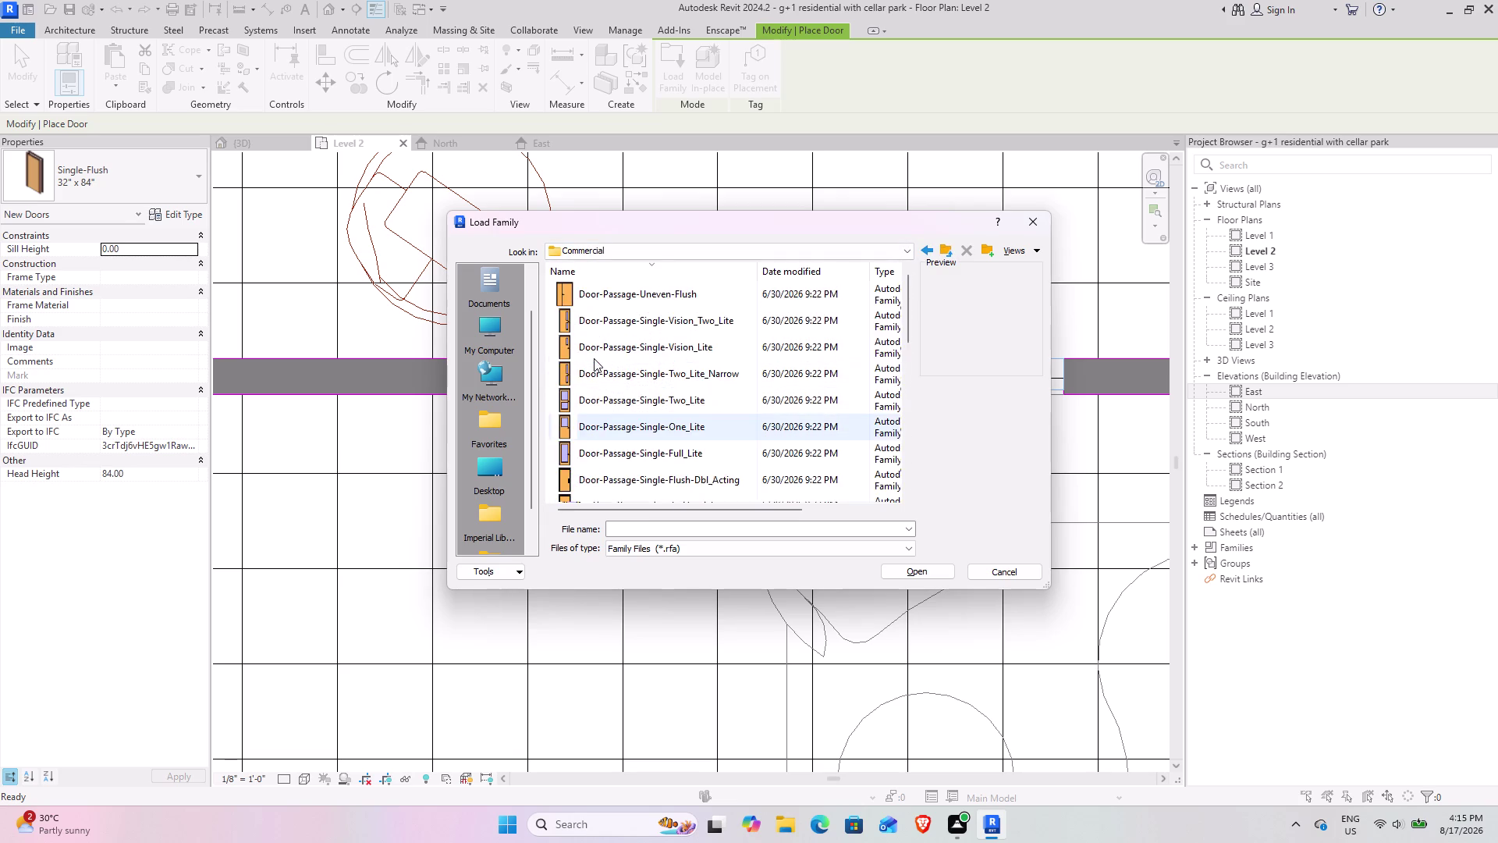
scroll(up, 3)
scroll(up, 3)
scroll(down, 3)
scroll(down, 3)
scroll(down, 3)
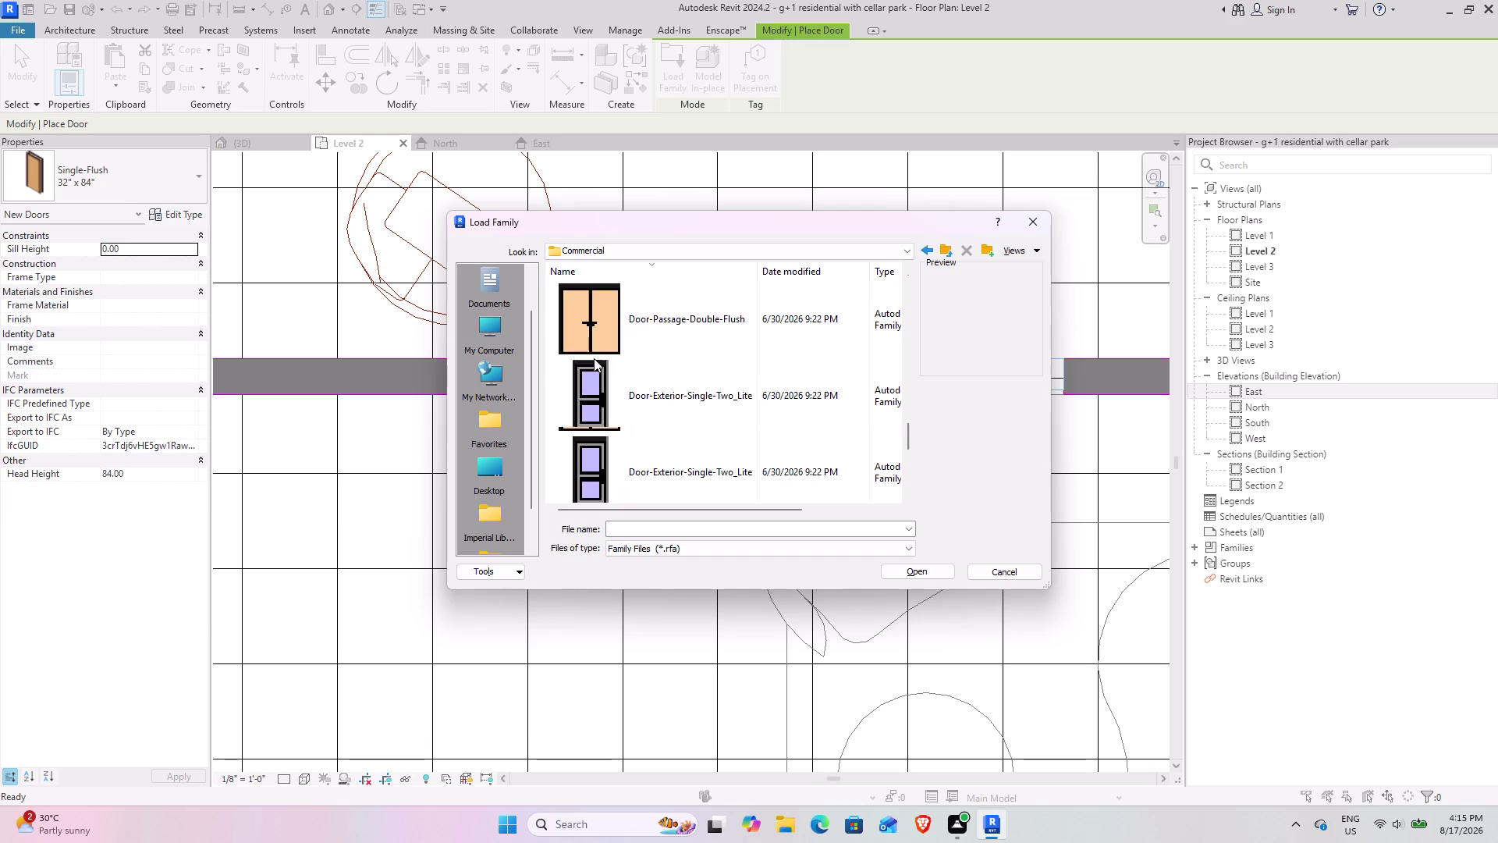
scroll(down, 3)
scroll(up, 3)
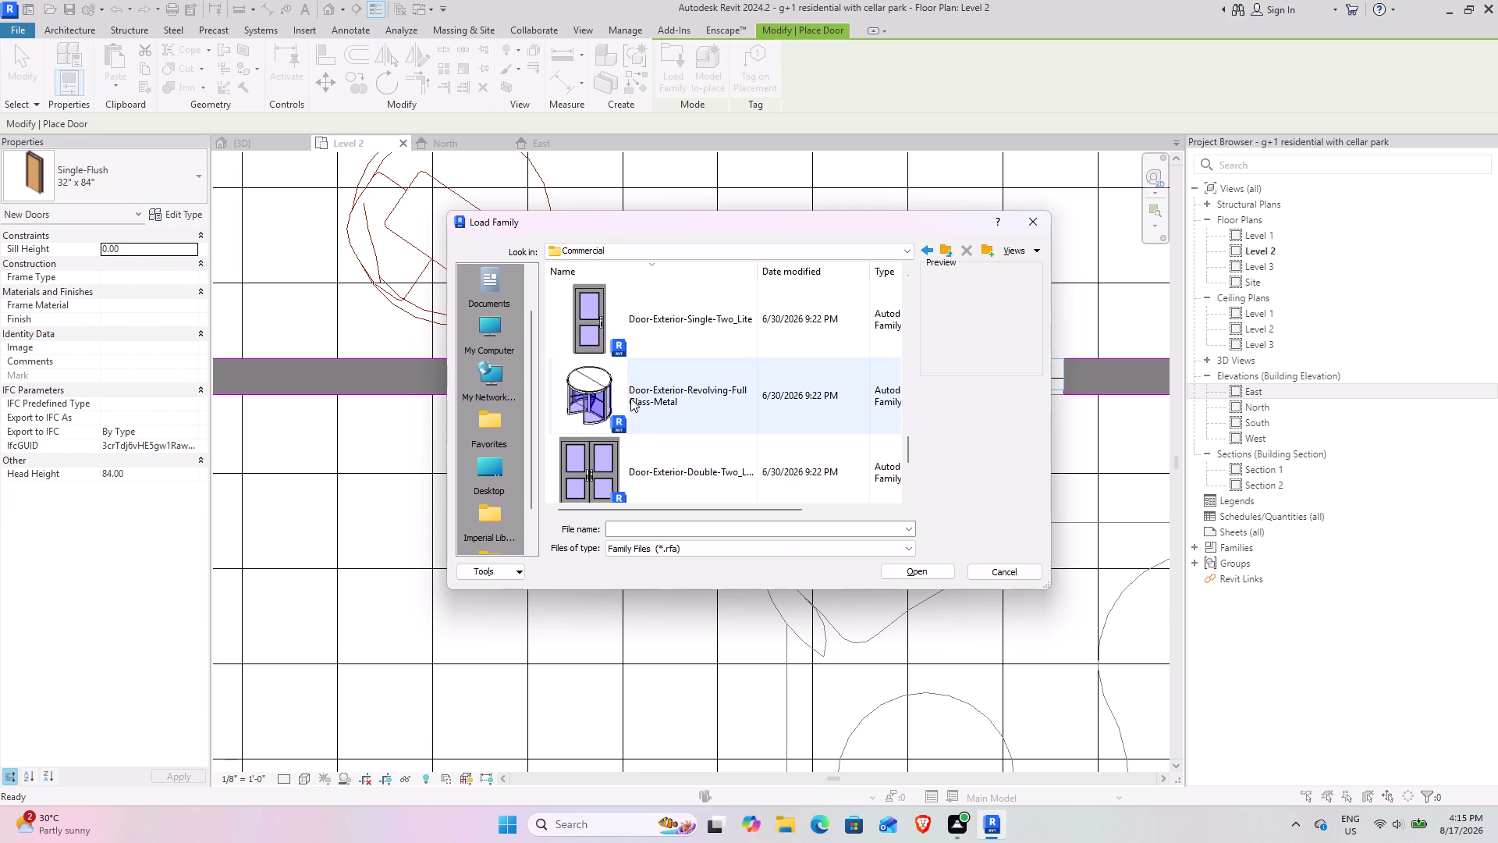
scroll(up, 3)
scroll(up, 3)
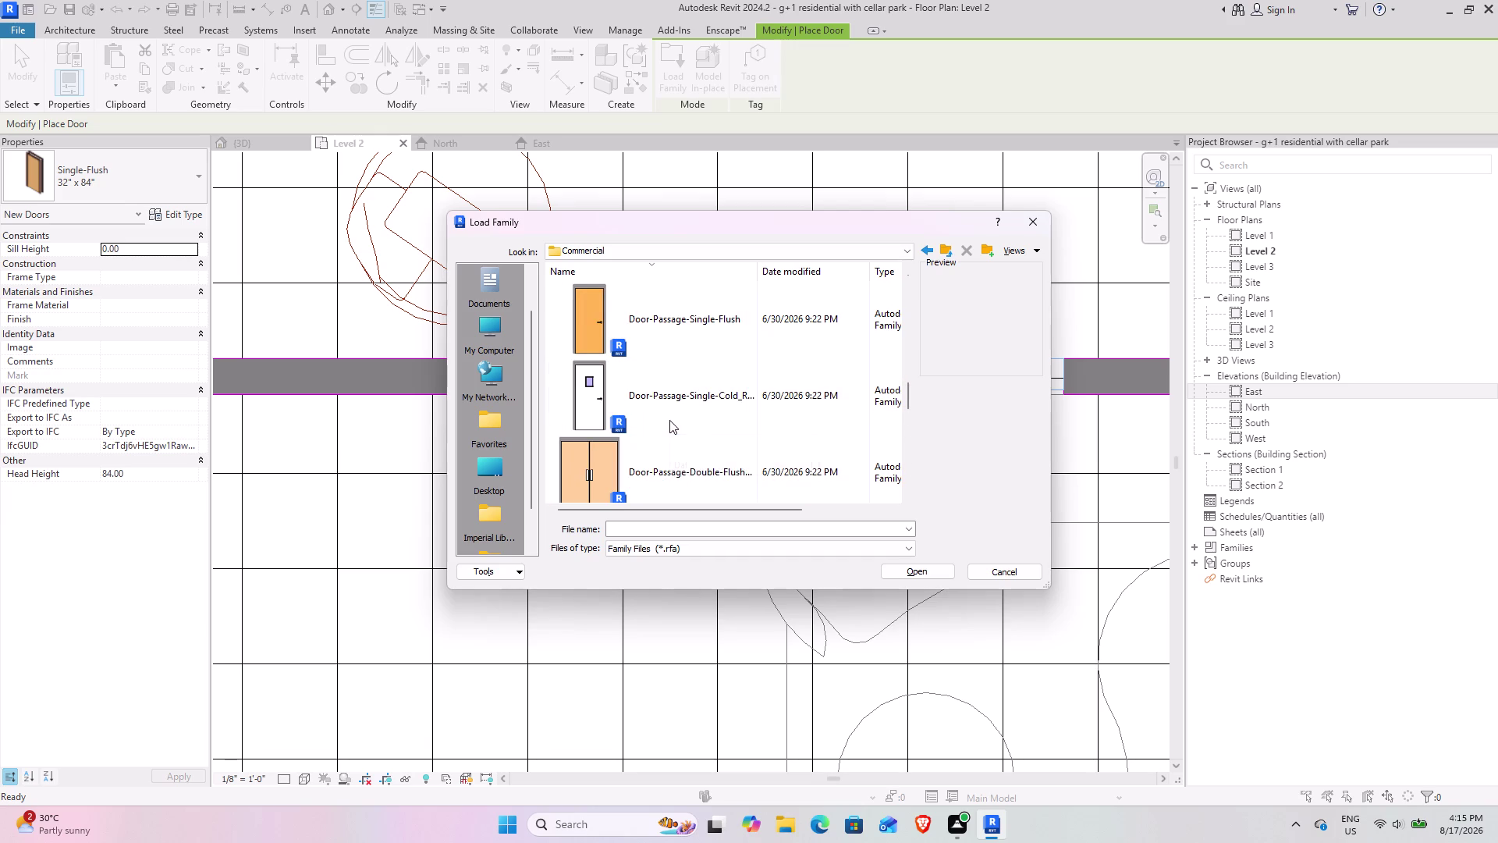
scroll(down, 3)
scroll(down, 3)
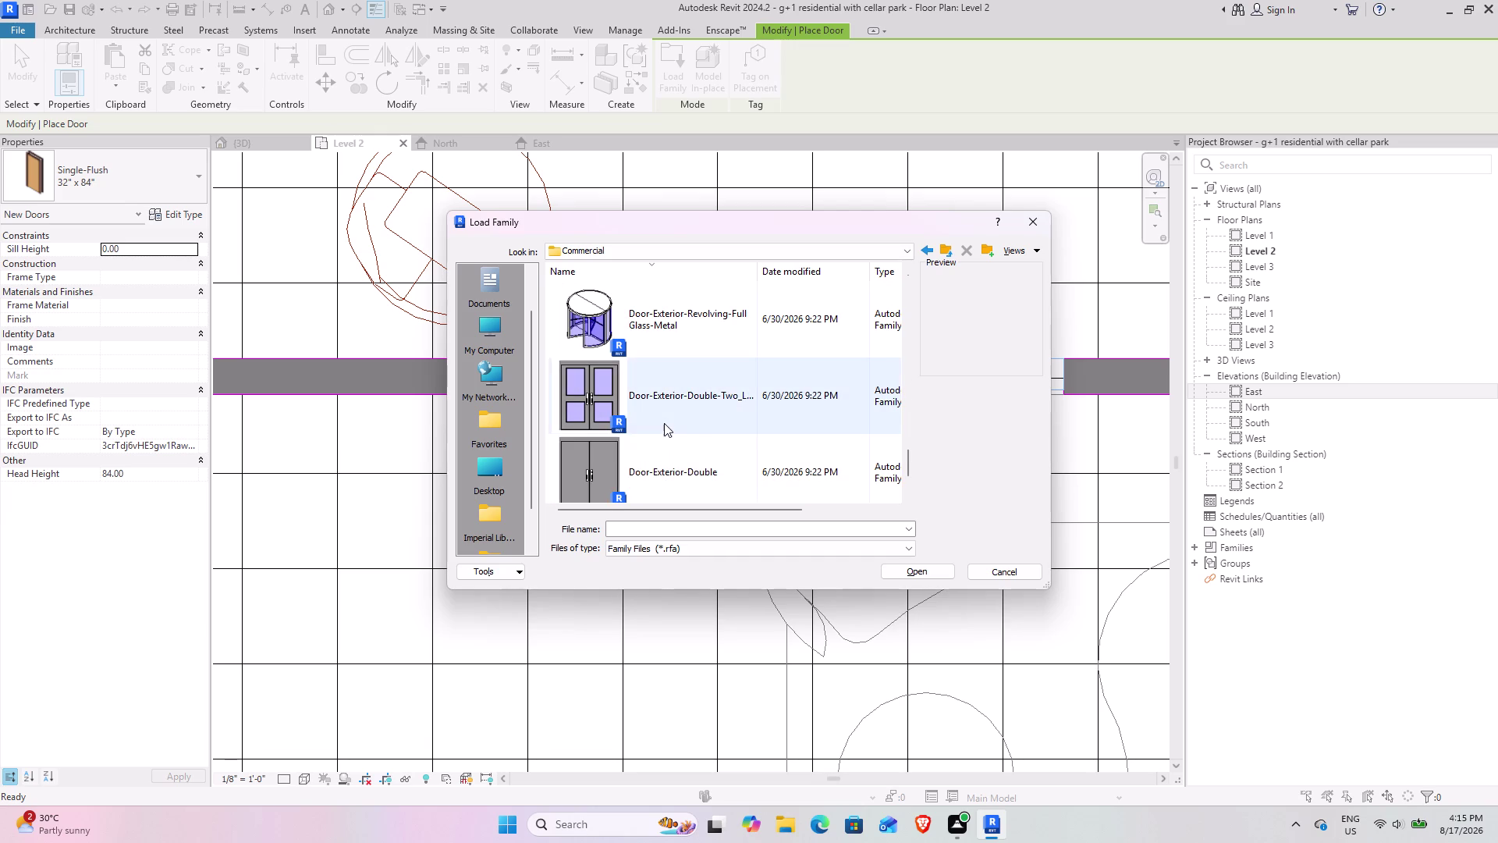
scroll(down, 3)
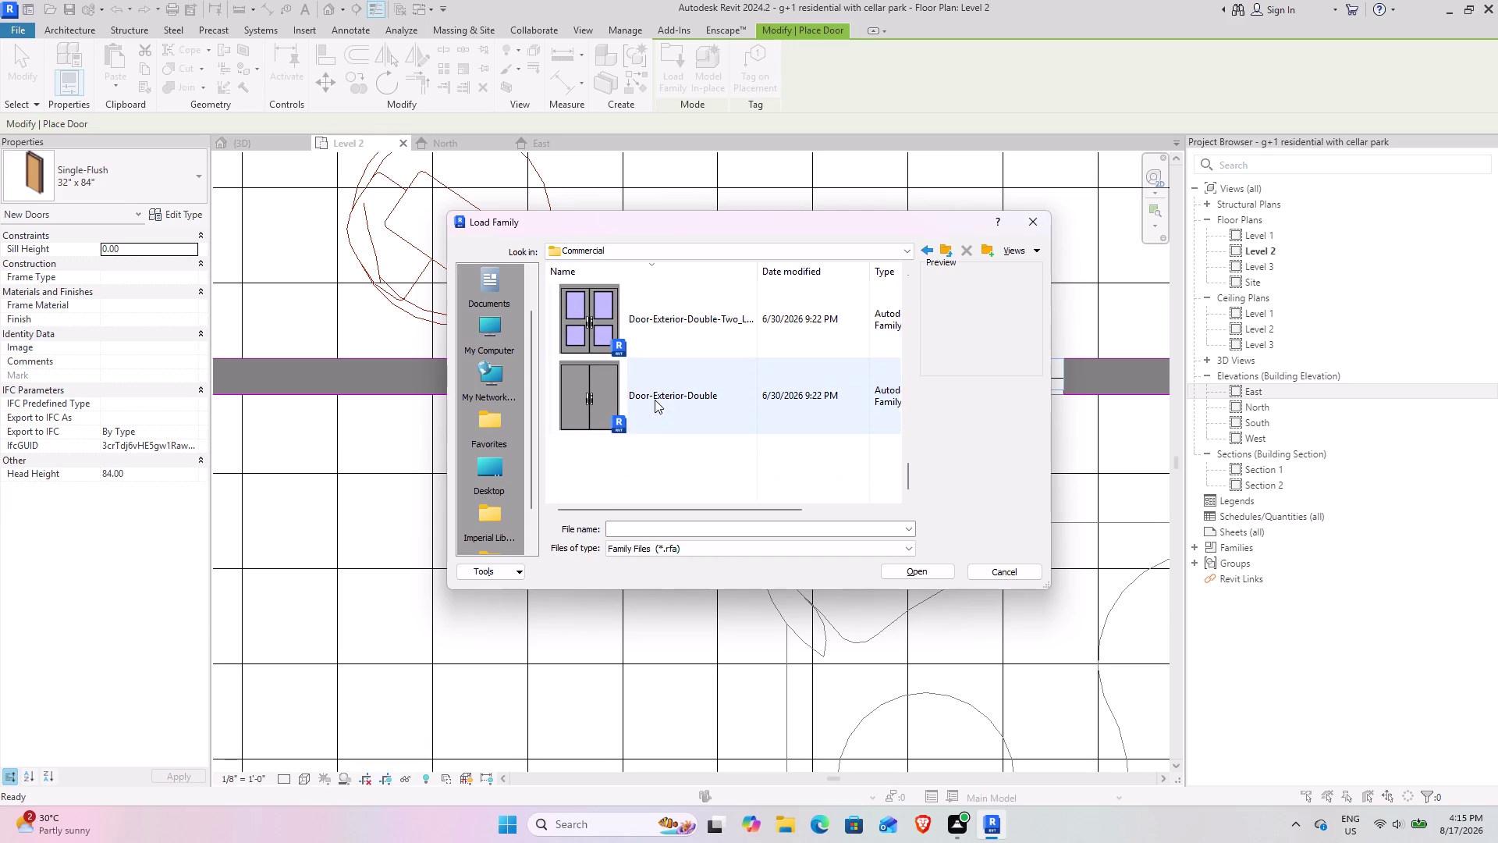
scroll(up, 3)
scroll(up, 3)
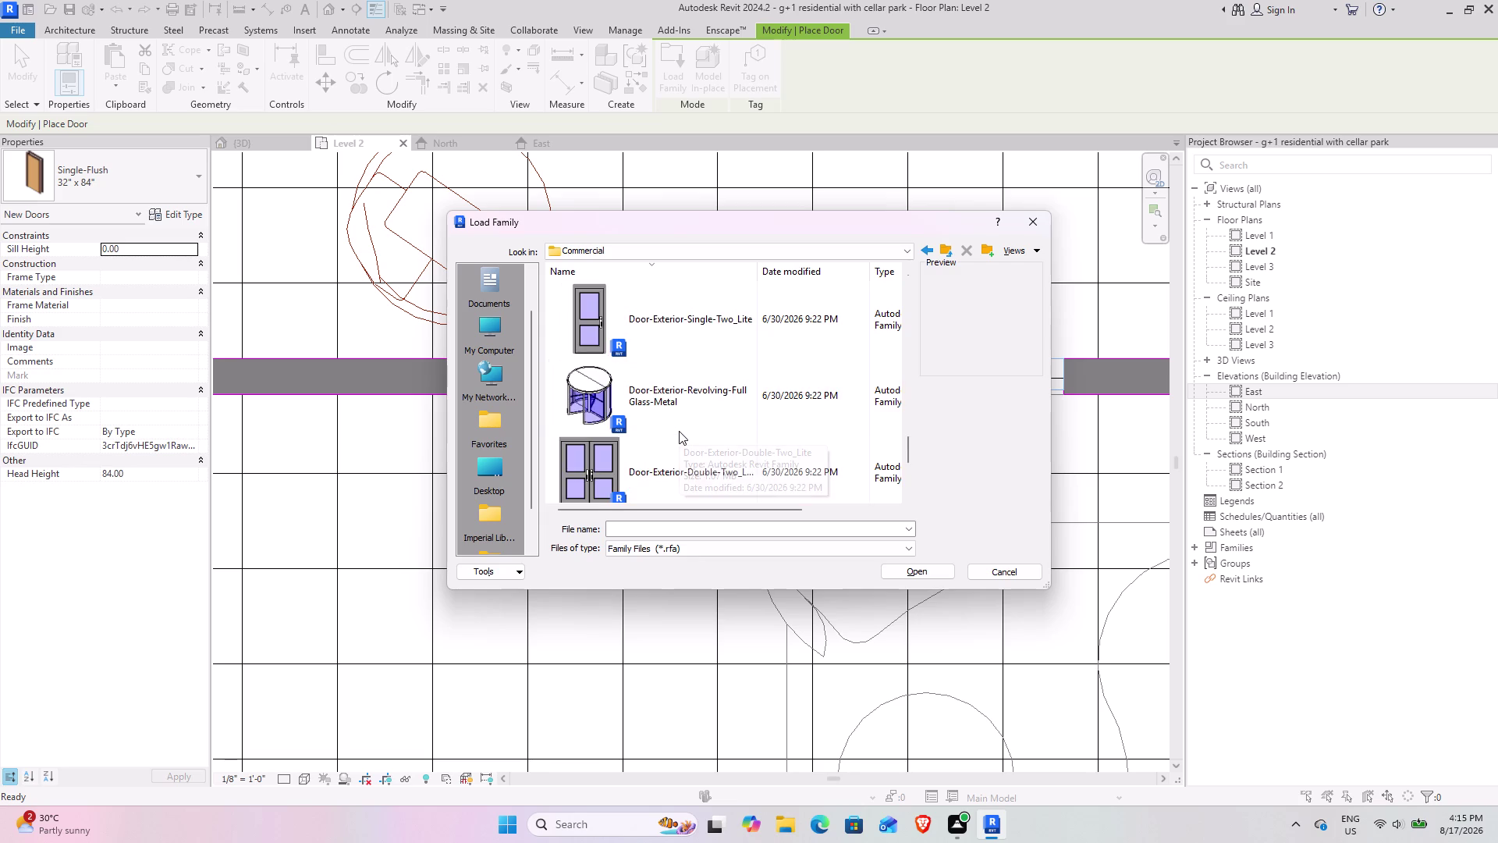
scroll(up, 3)
scroll(up, 3)
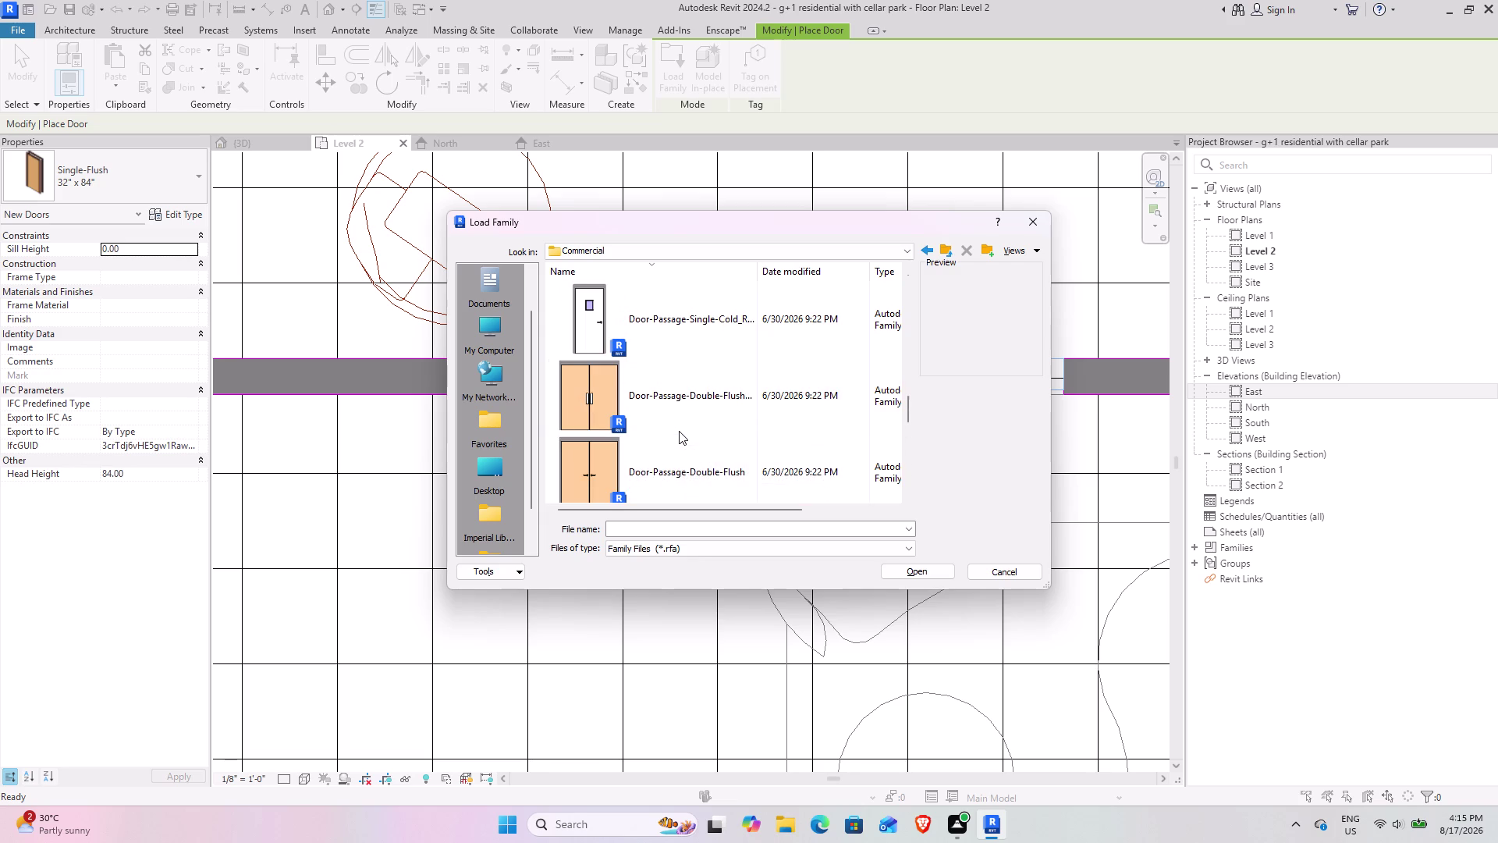
scroll(up, 3)
scroll(up, 3)
scroll(up, 3)
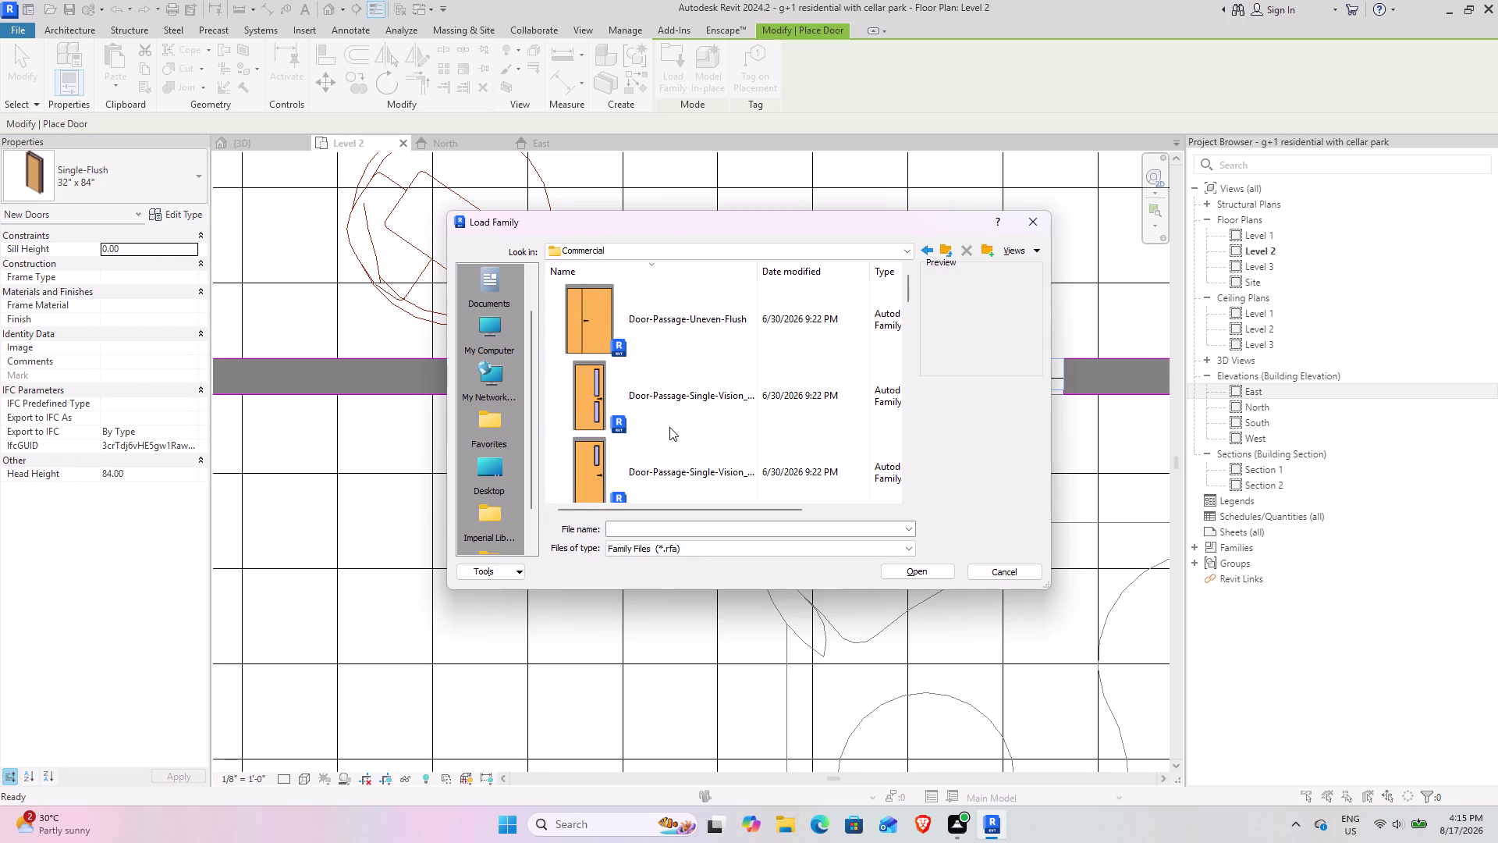
scroll(up, 3)
Look through the Residential door subfolder a second time.
click(943, 249)
scroll(down, 3)
double_click(655, 454)
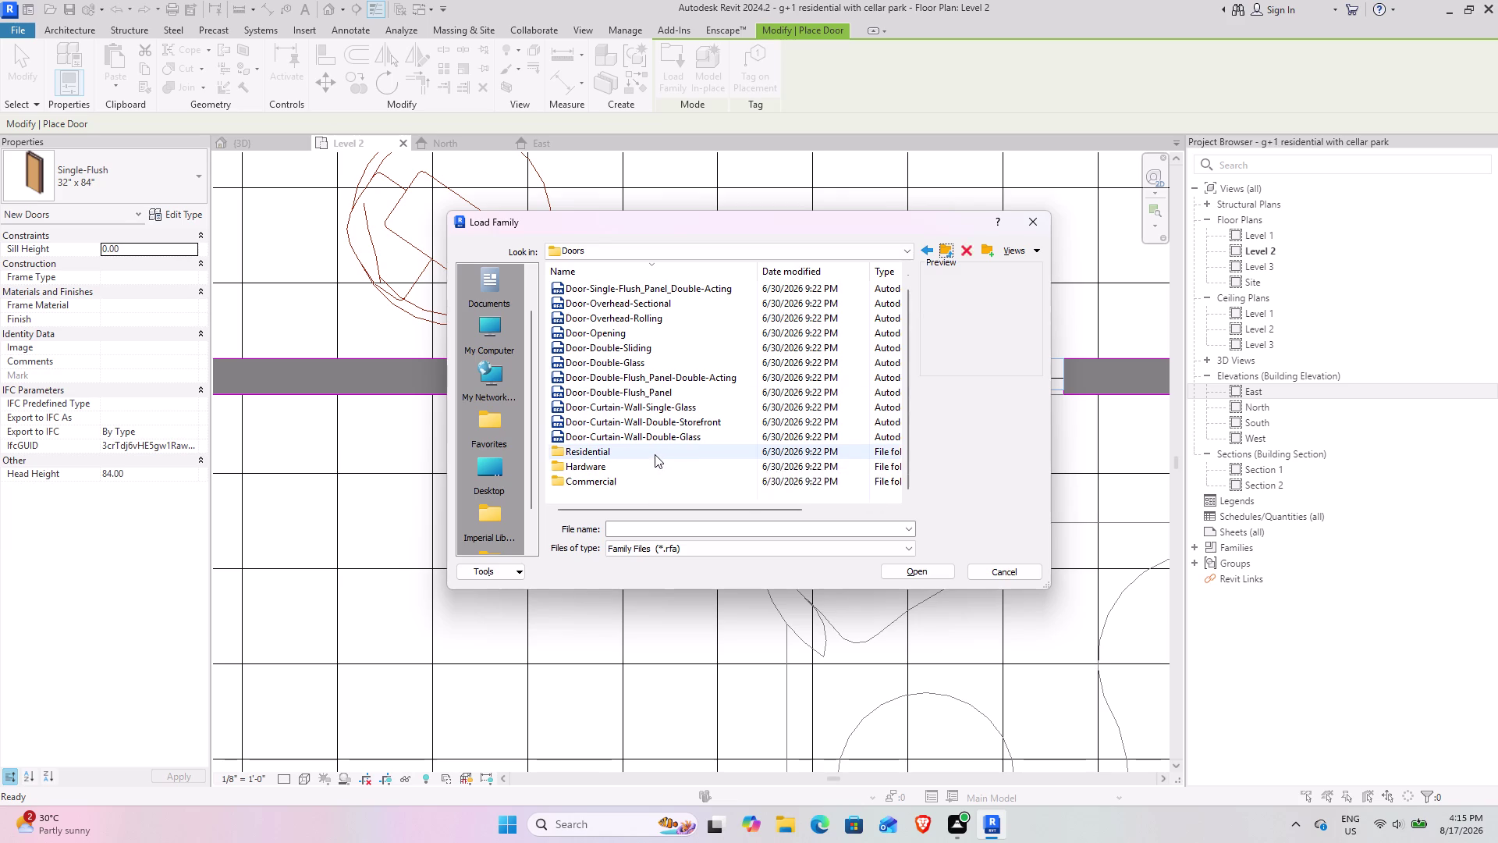
scroll(up, 3)
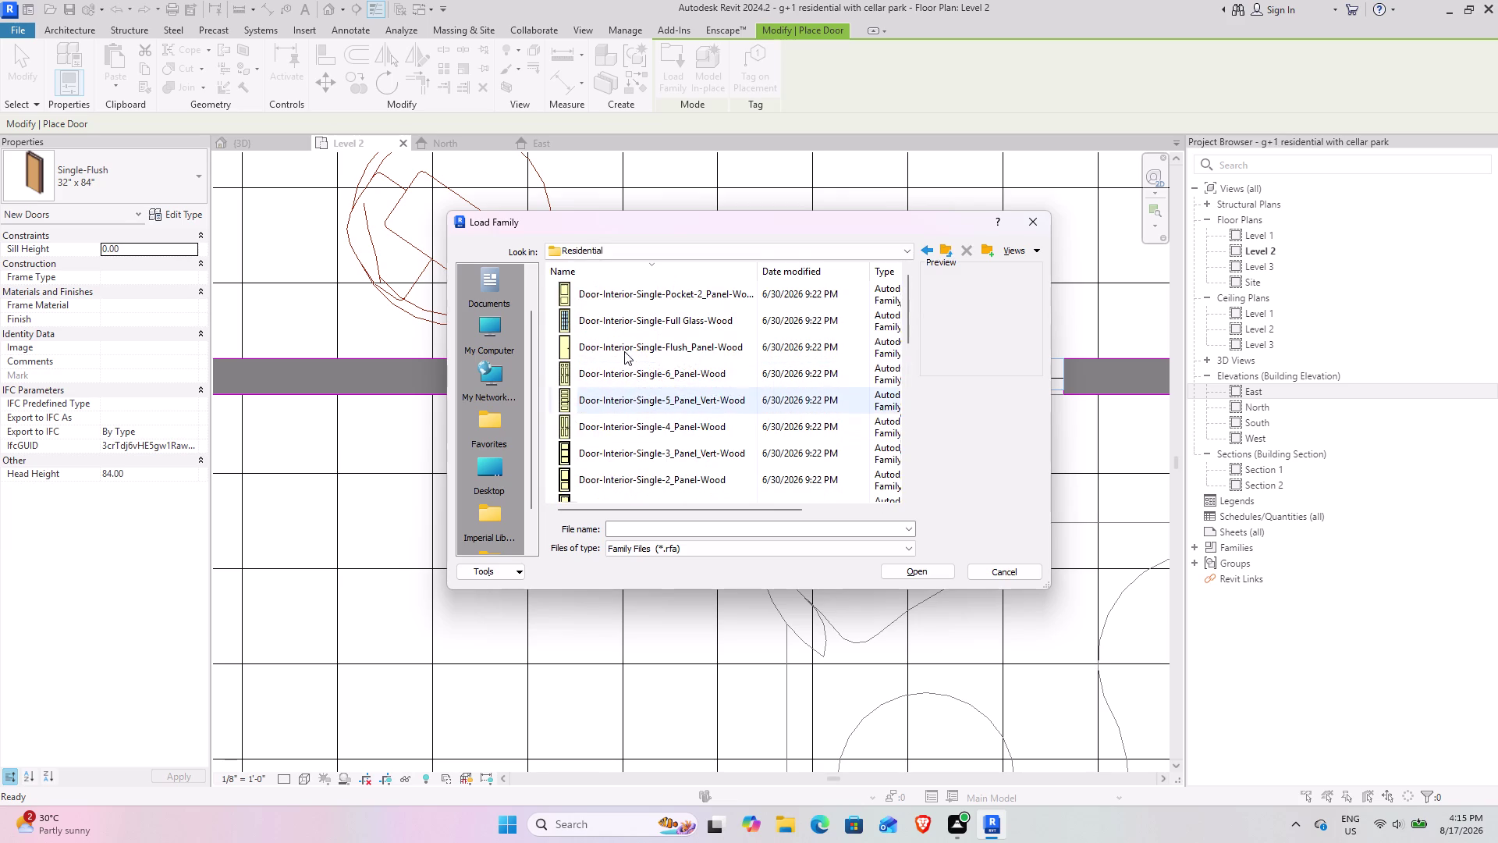
scroll(up, 3)
scroll(up, 3)
scroll(down, 3)
scroll(down, 3)
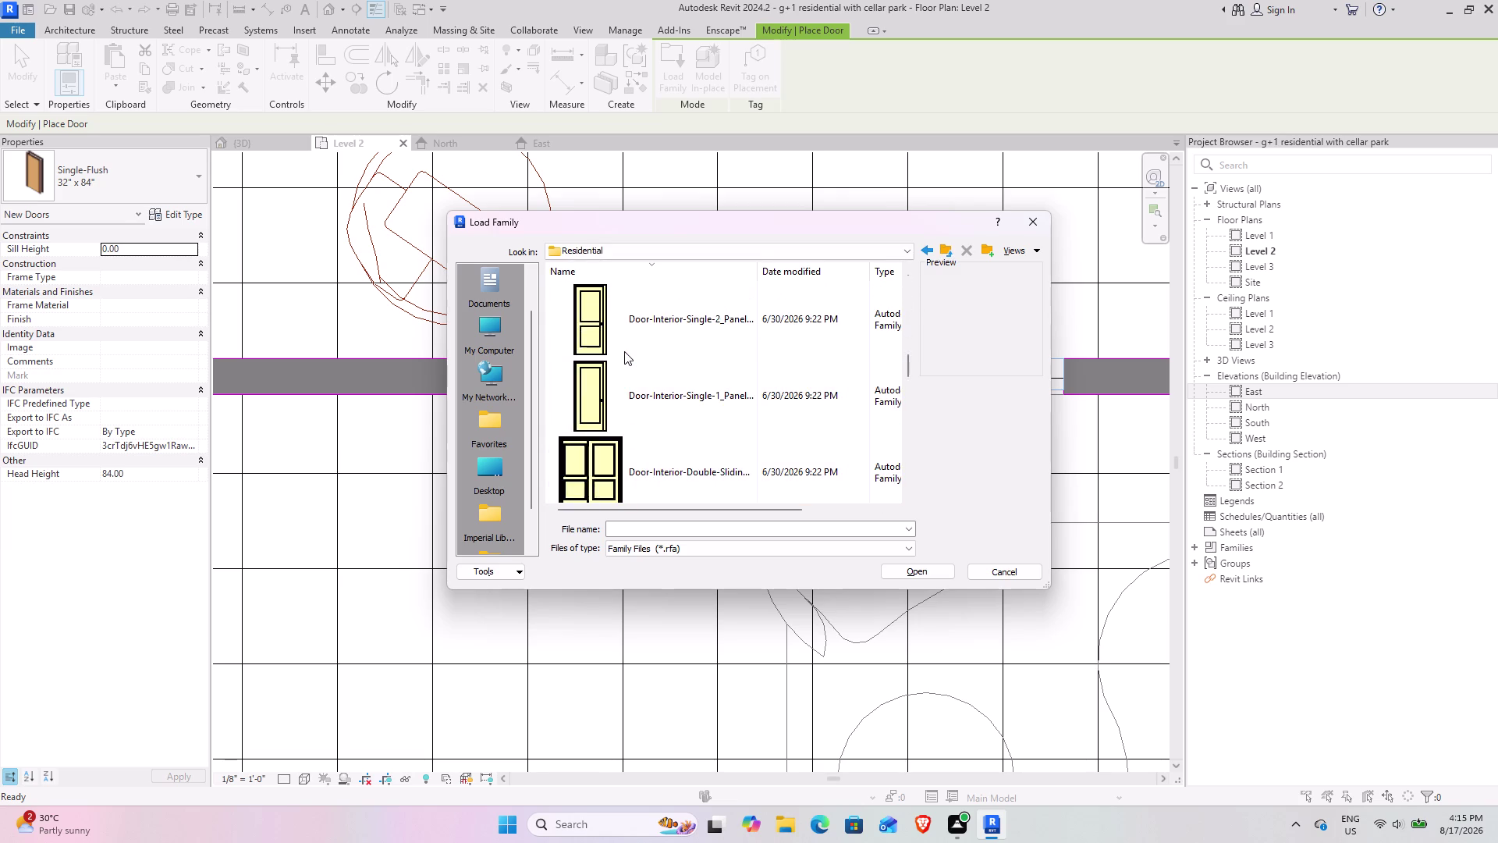
scroll(down, 3)
scroll(down, 3)
scroll(down, 3)
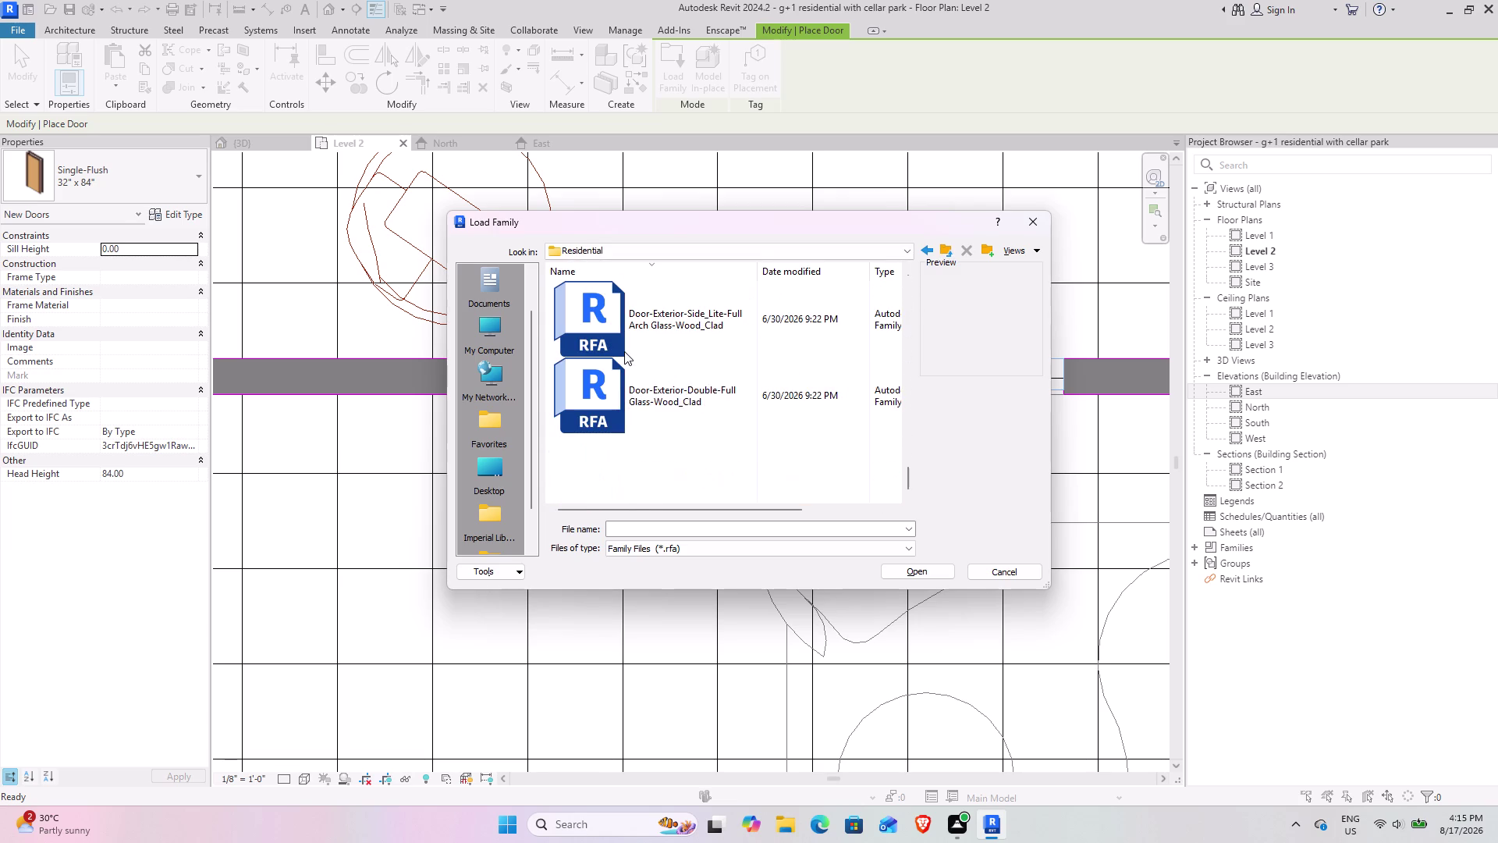
Load Door-Double-Sliding.rfa from the main Doors folder.
click(950, 257)
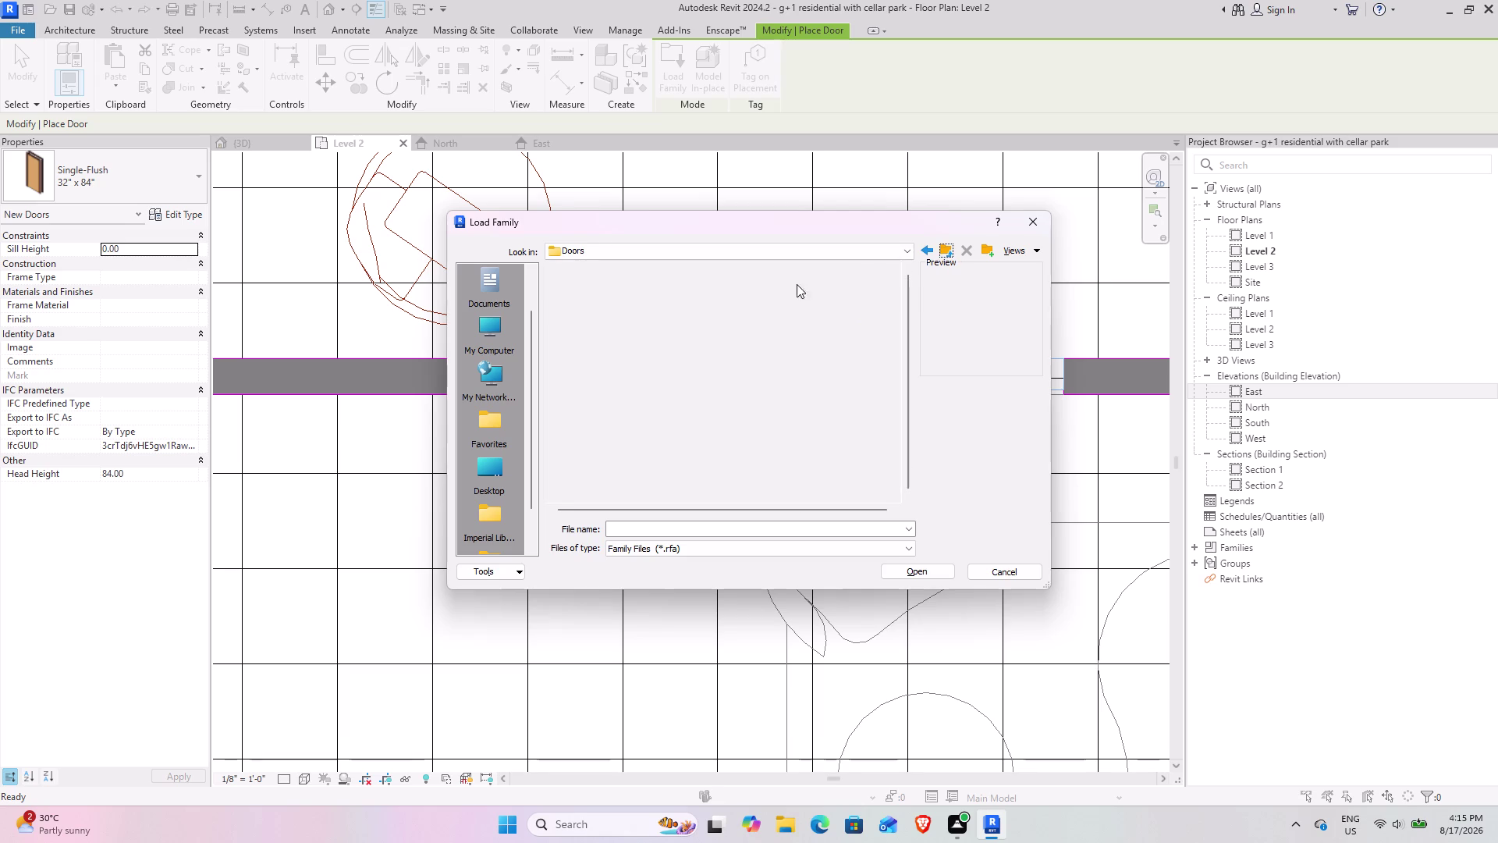
scroll(up, 3)
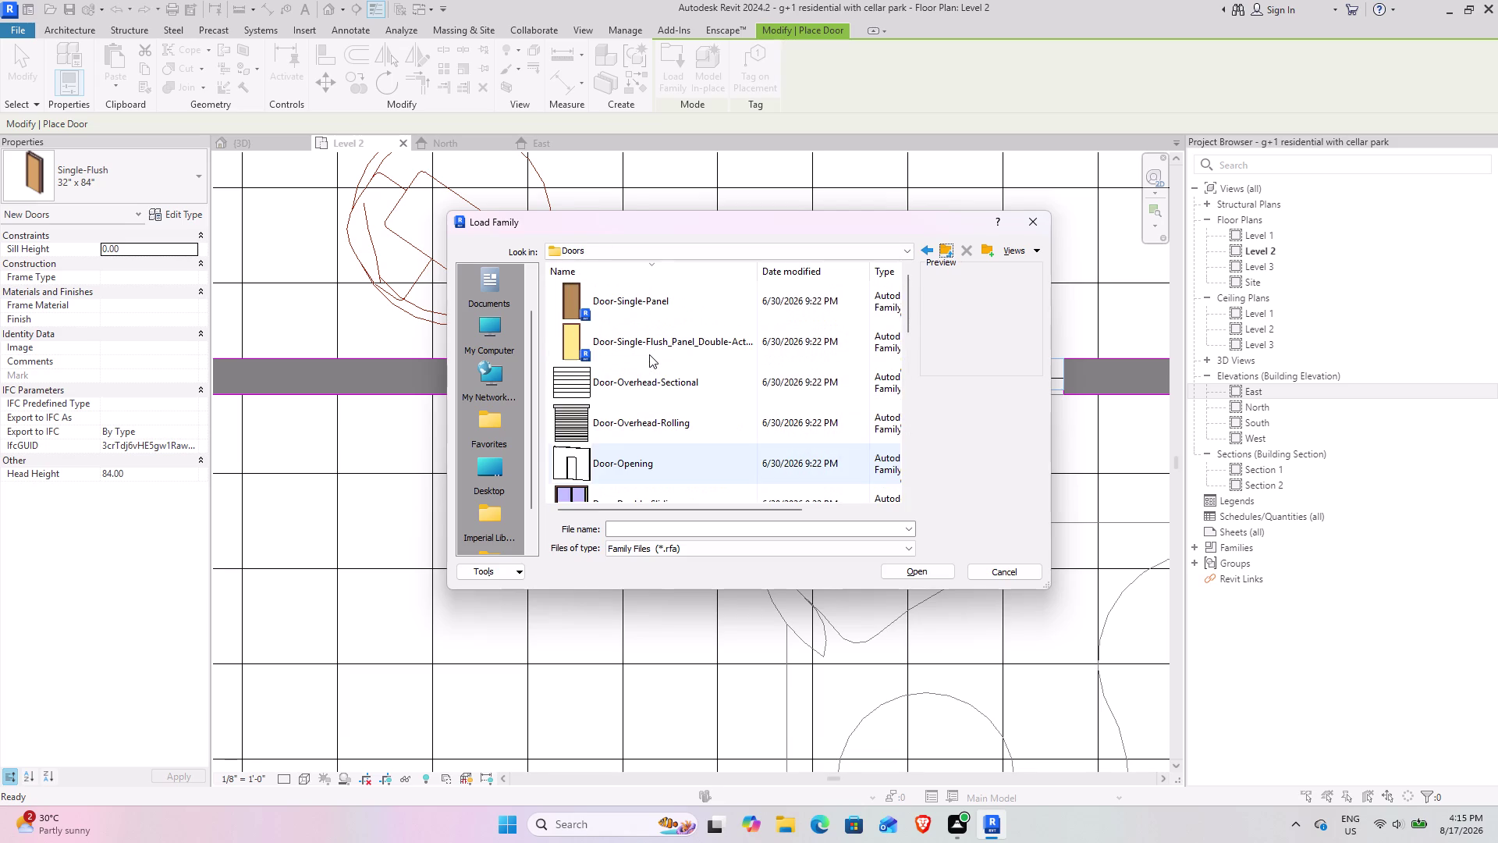
scroll(down, 3)
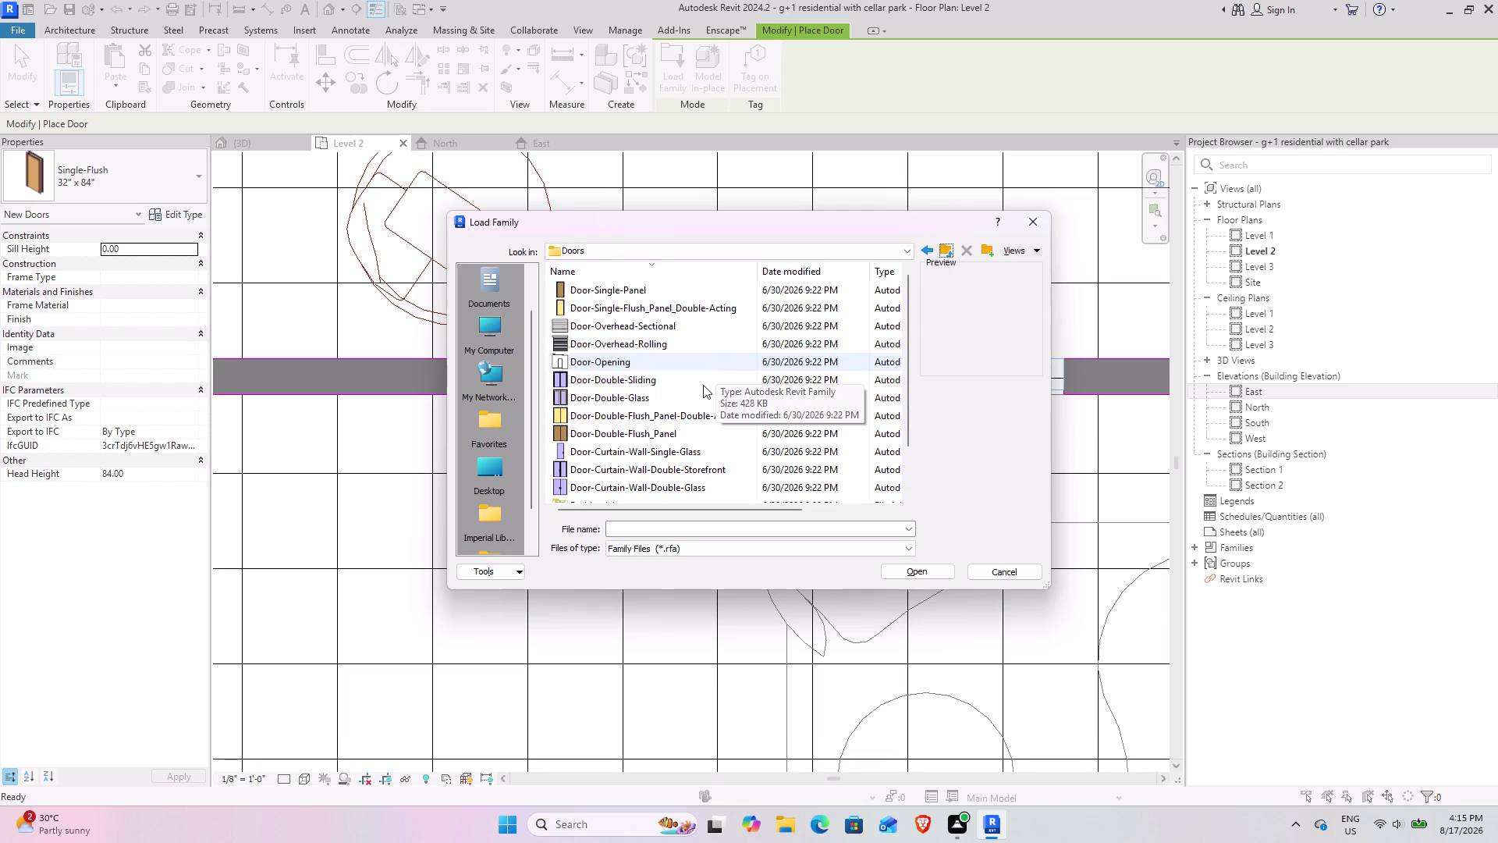
click(647, 379)
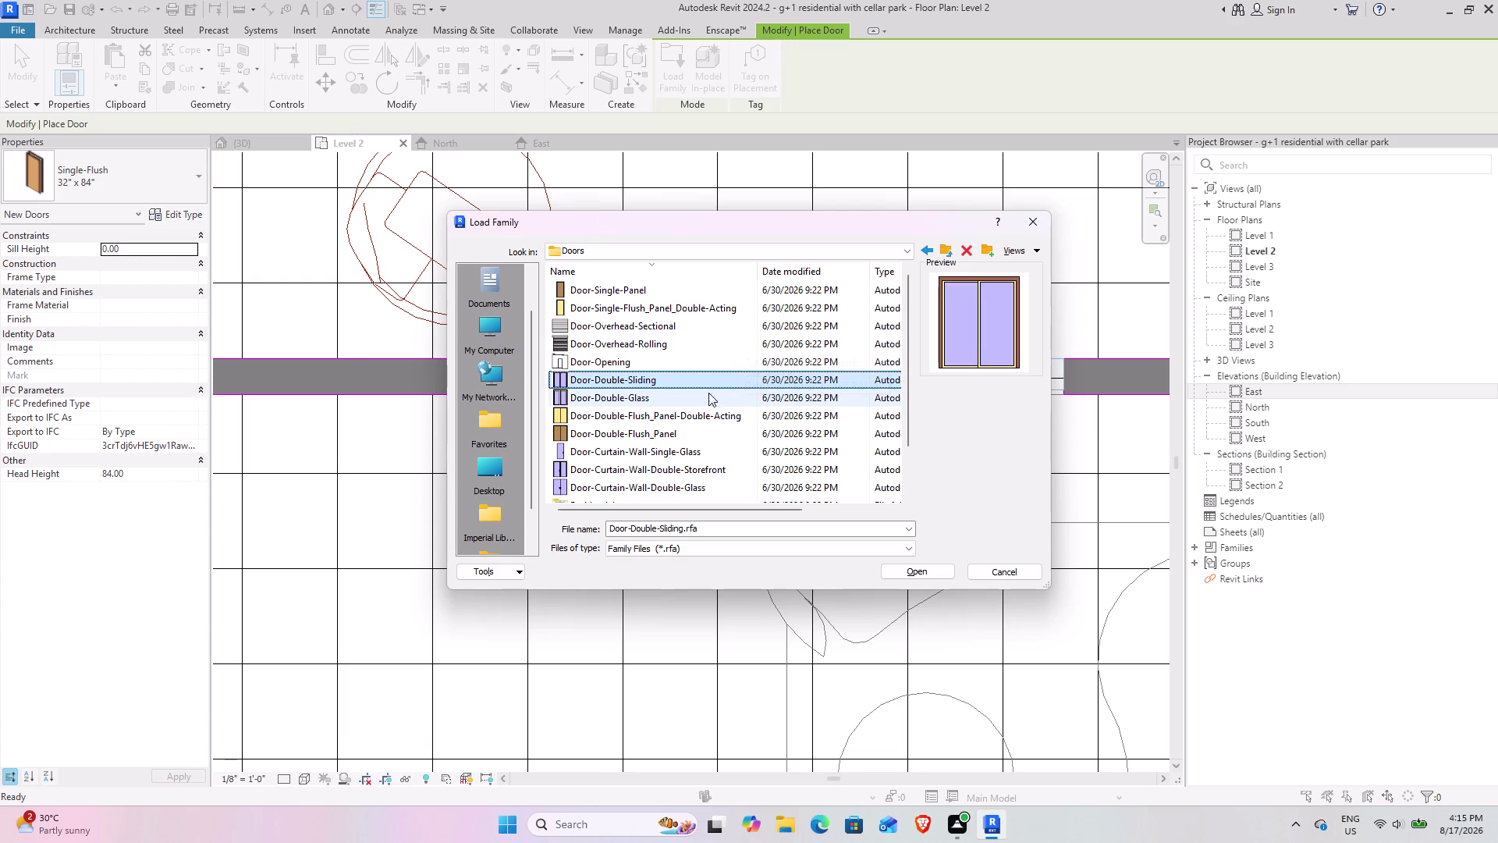
click(928, 577)
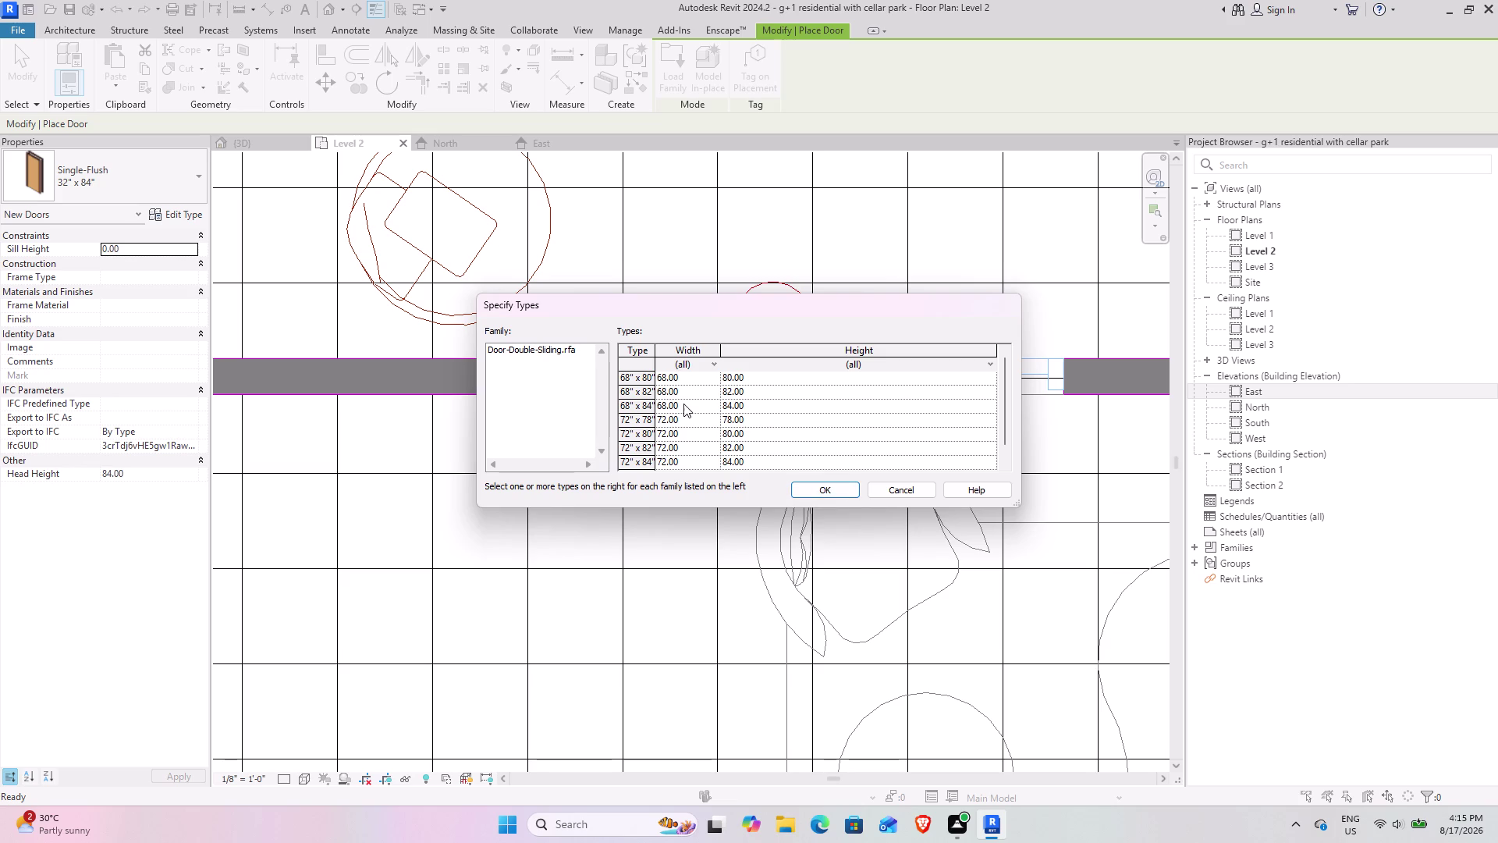
Pick the 68" x 84" Door-Double-Sliding type in Specify Types and confirm.
scroll(up, 3)
scroll(down, 3)
scroll(up, 3)
scroll(down, 3)
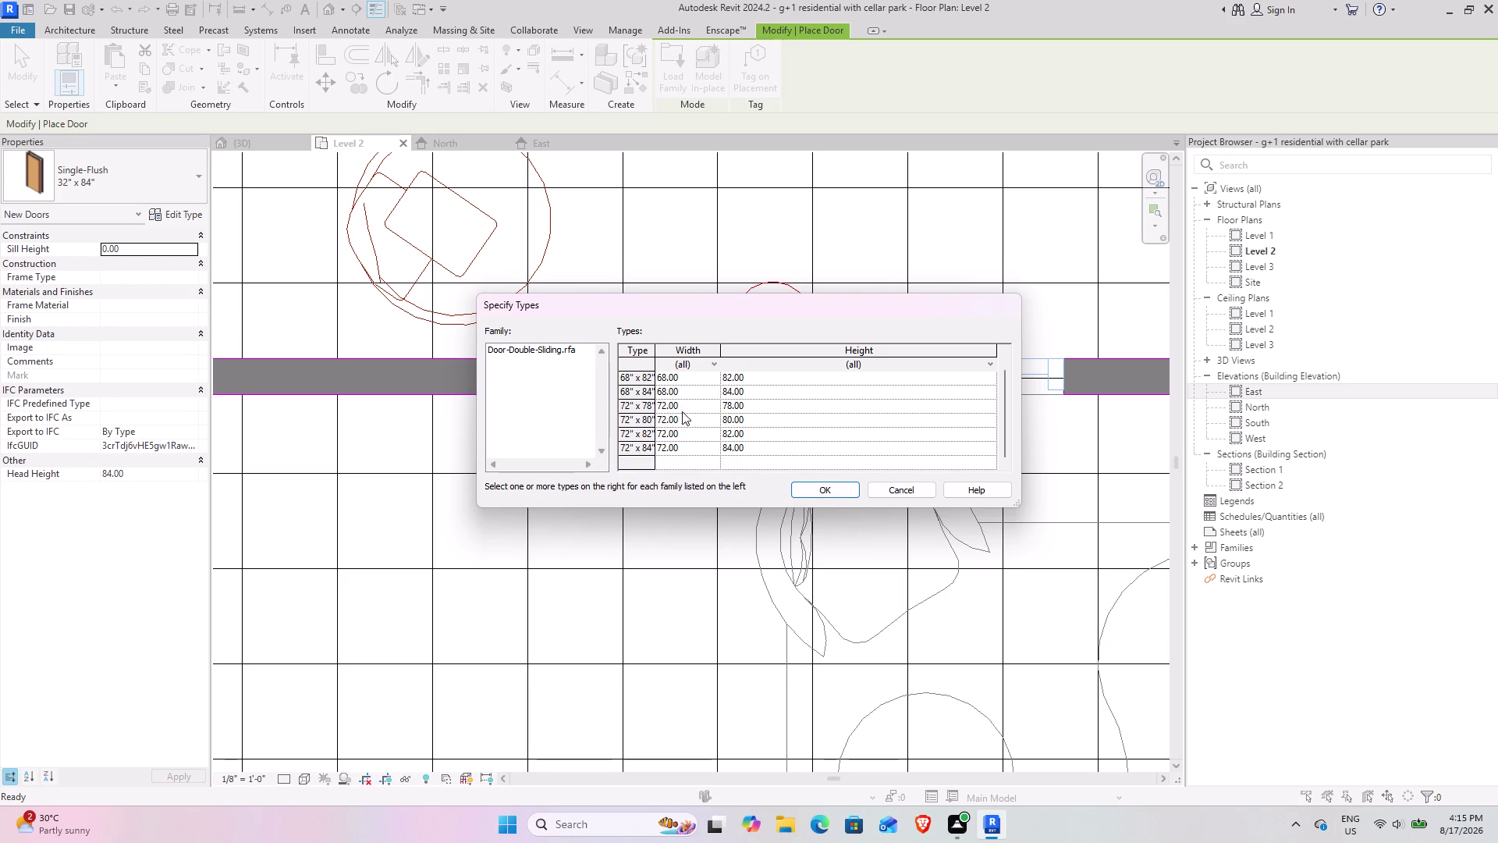
scroll(up, 3)
click(631, 409)
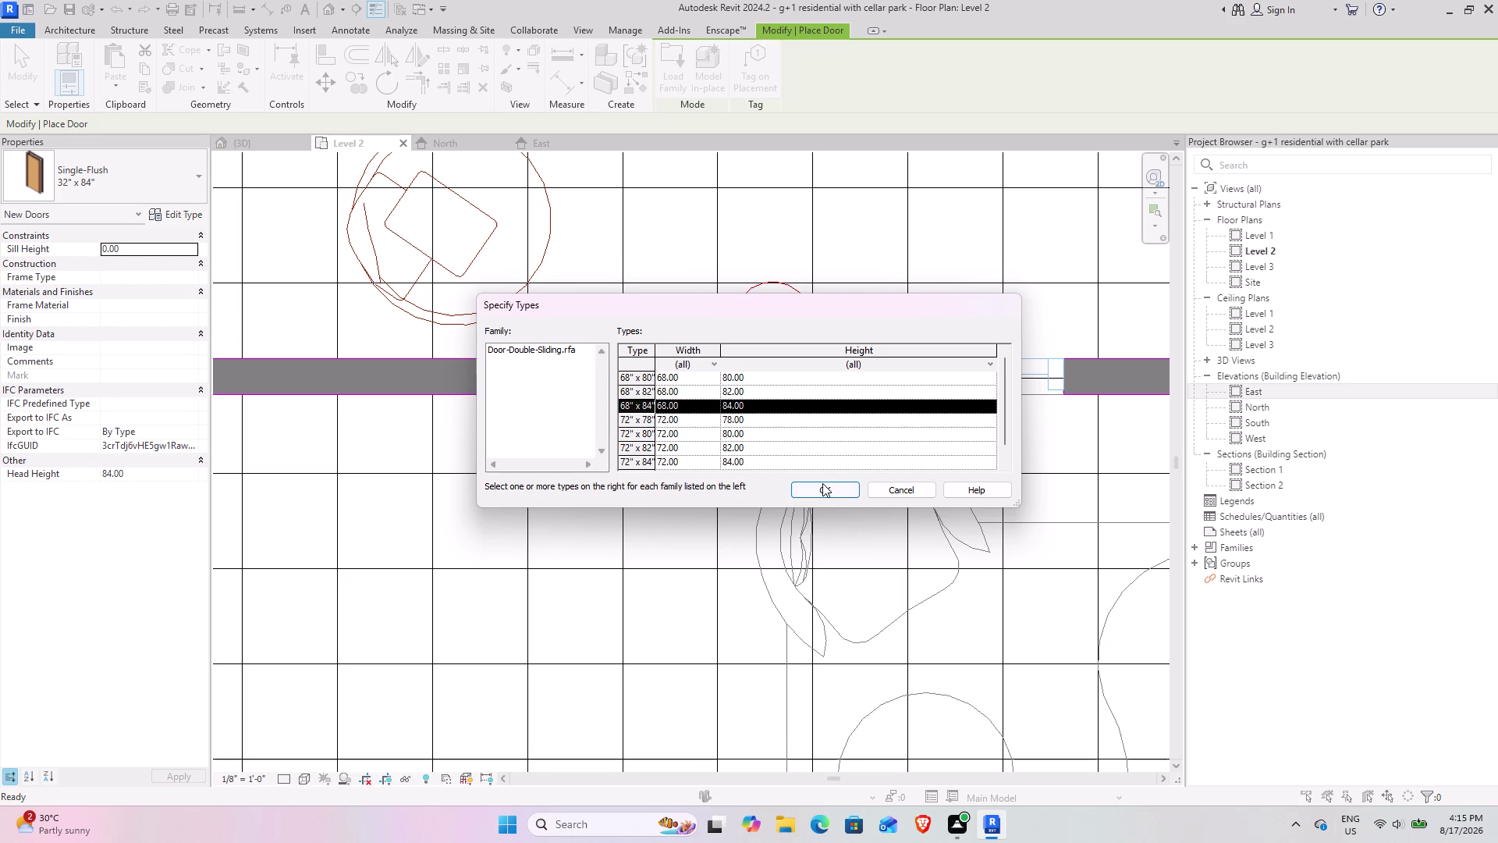
click(822, 486)
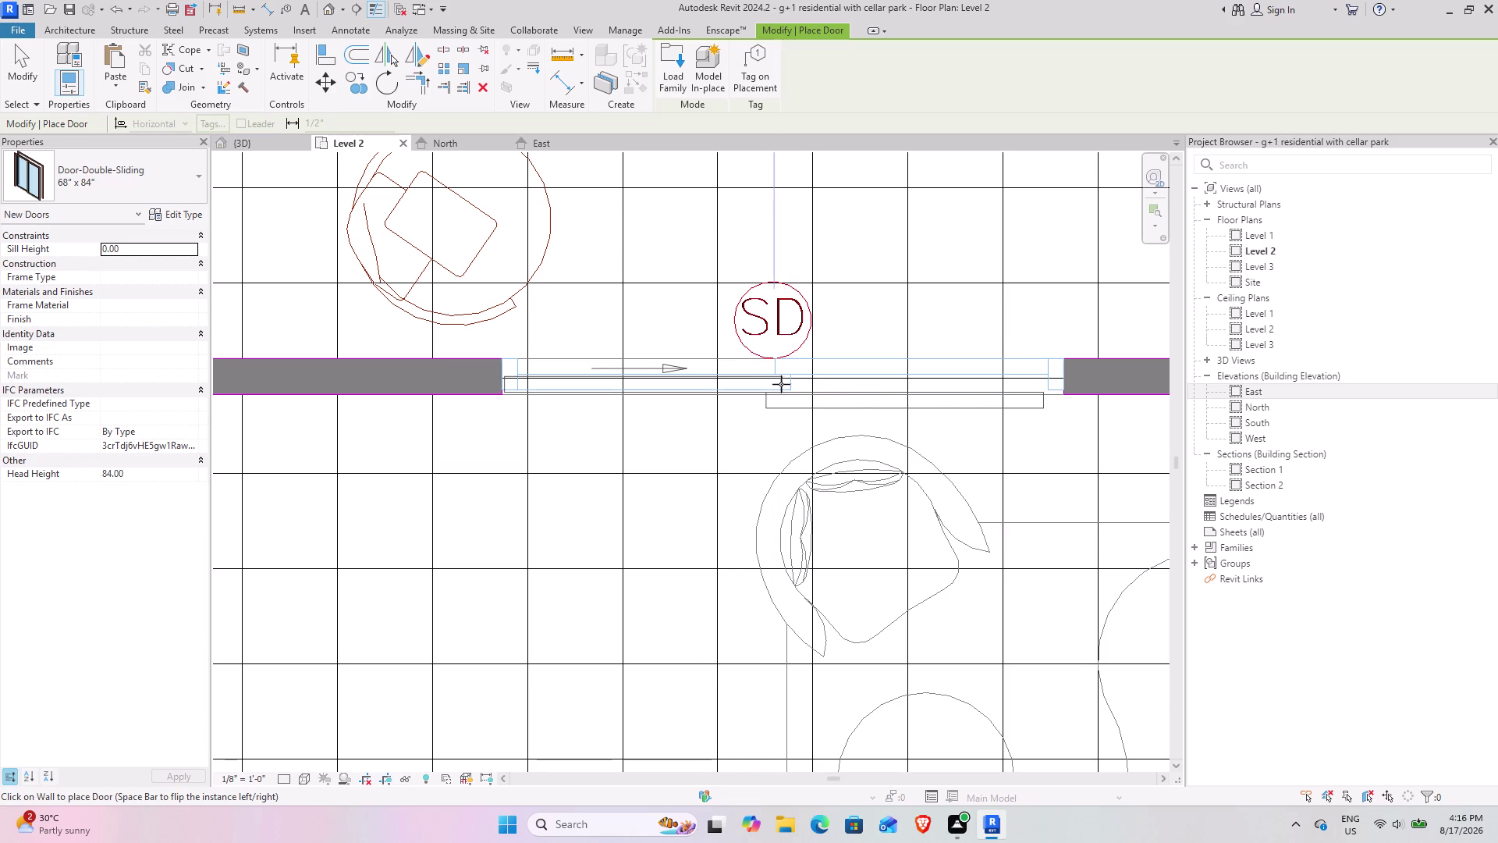
Flip the 68" x 84" sliding door's direction, then cancel door placement.
key(space)
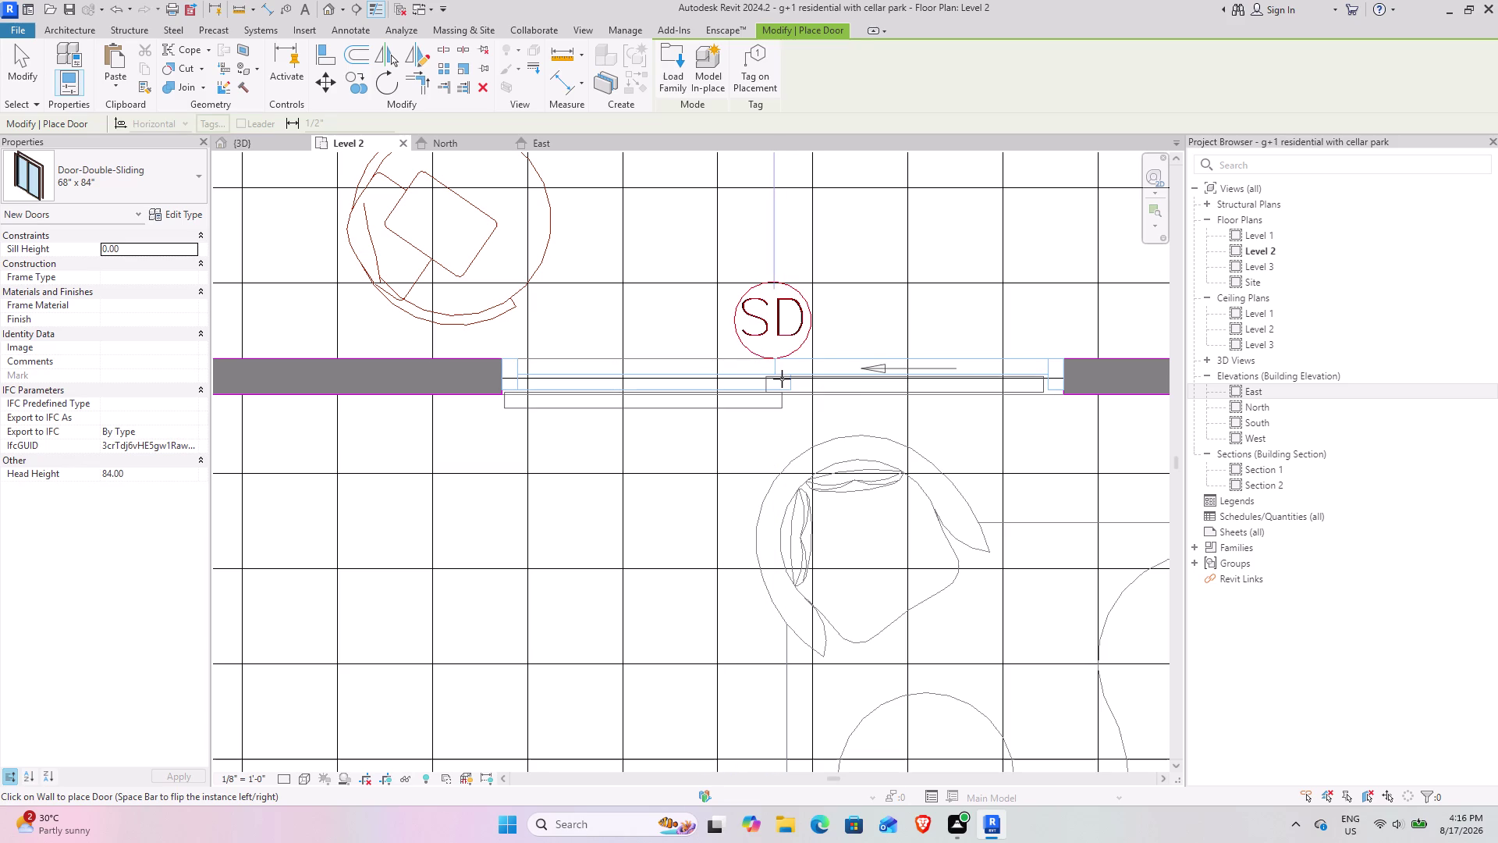
key(Escape)
key(Escape)
middle_drag(771, 375, 707, 404)
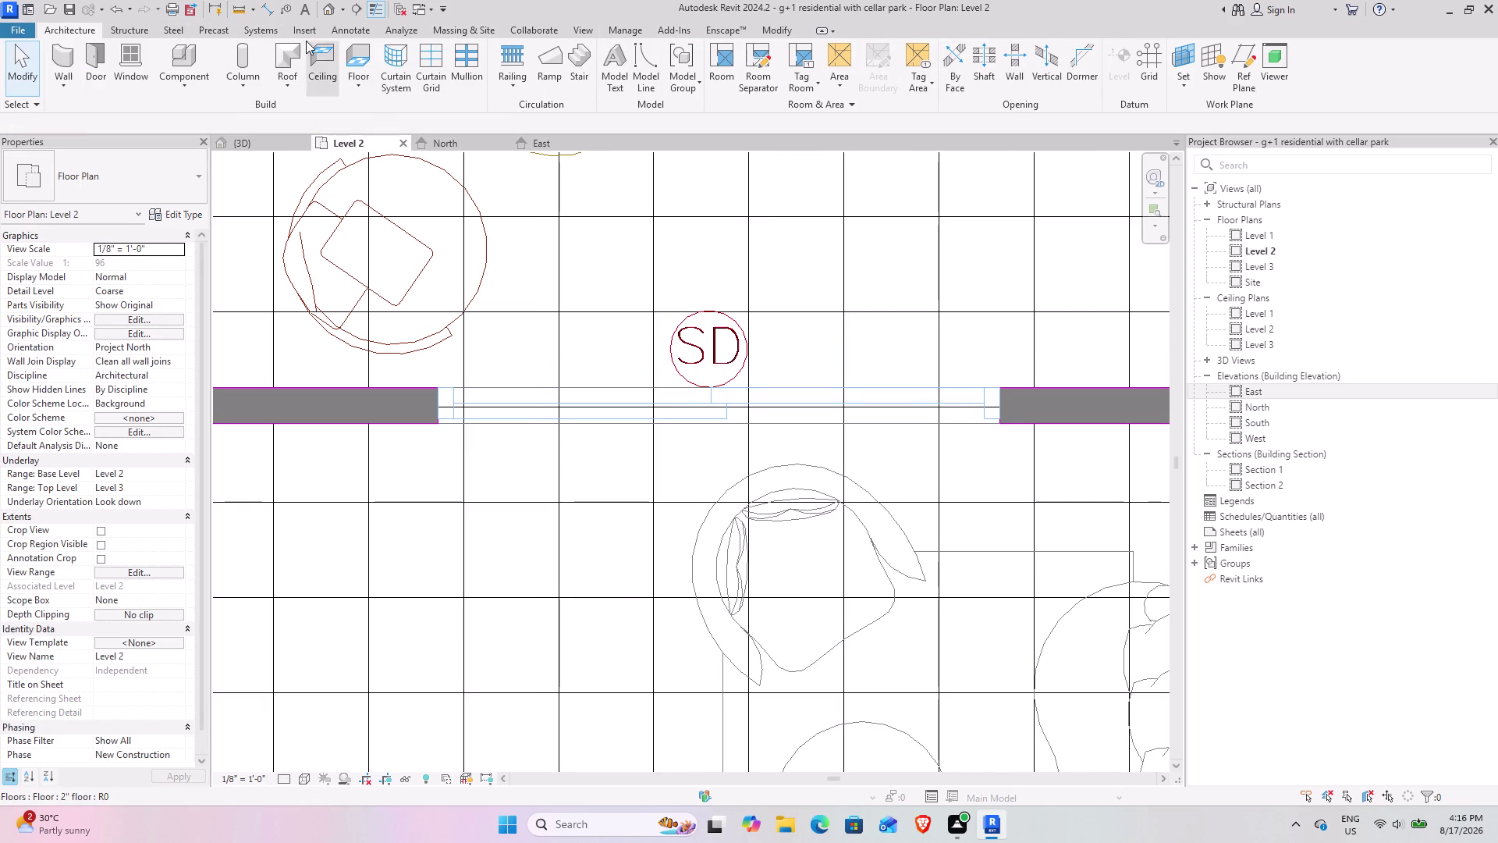
Measure the SD wall opening end to end with Aligned Dimension, then restart the Door tool.
click(269, 12)
scroll(up, 3)
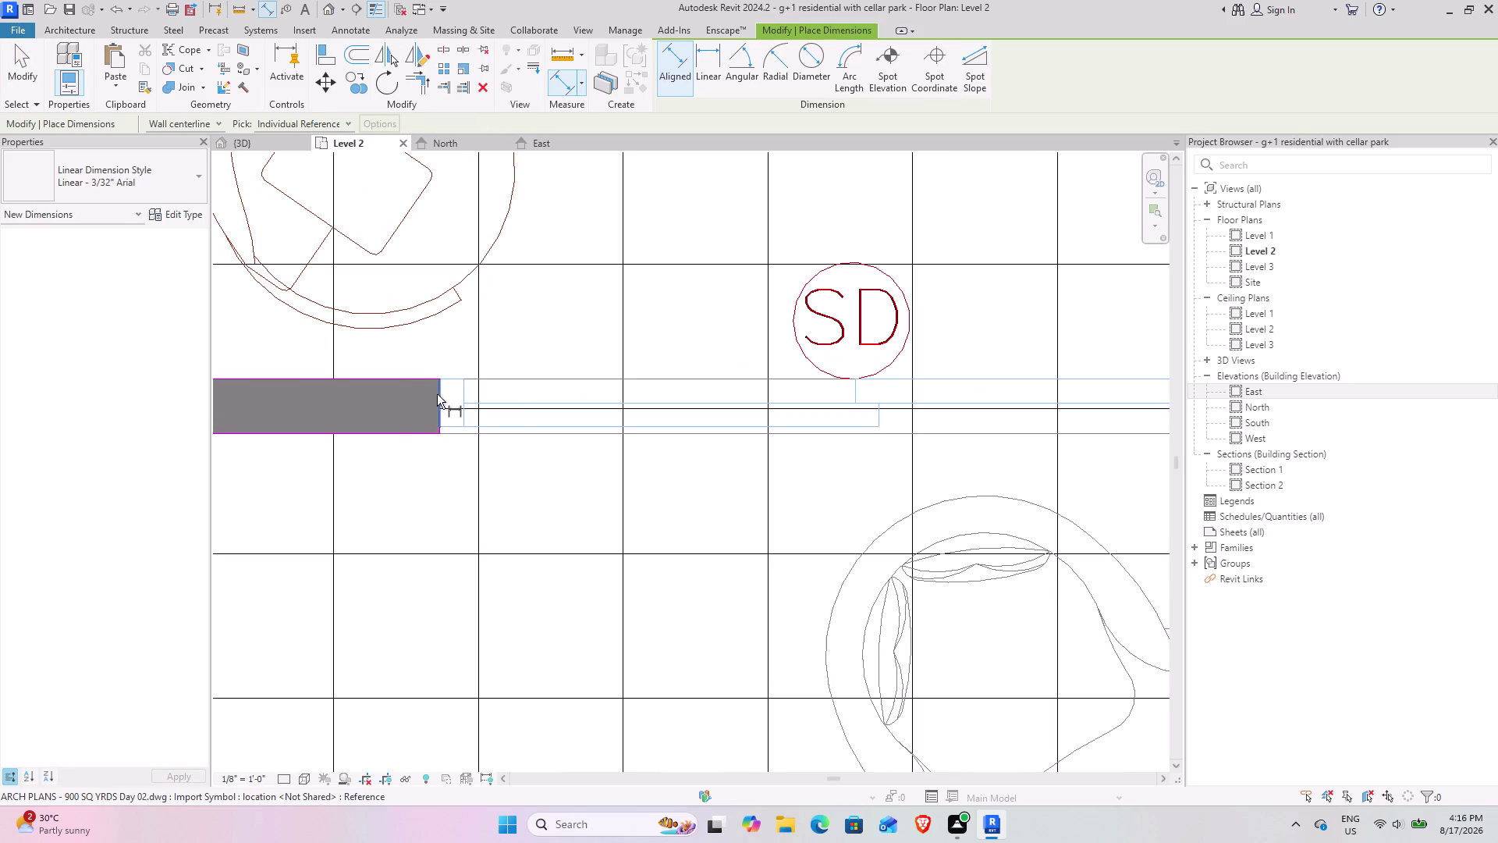
click(437, 394)
middle_drag(776, 387, 330, 387)
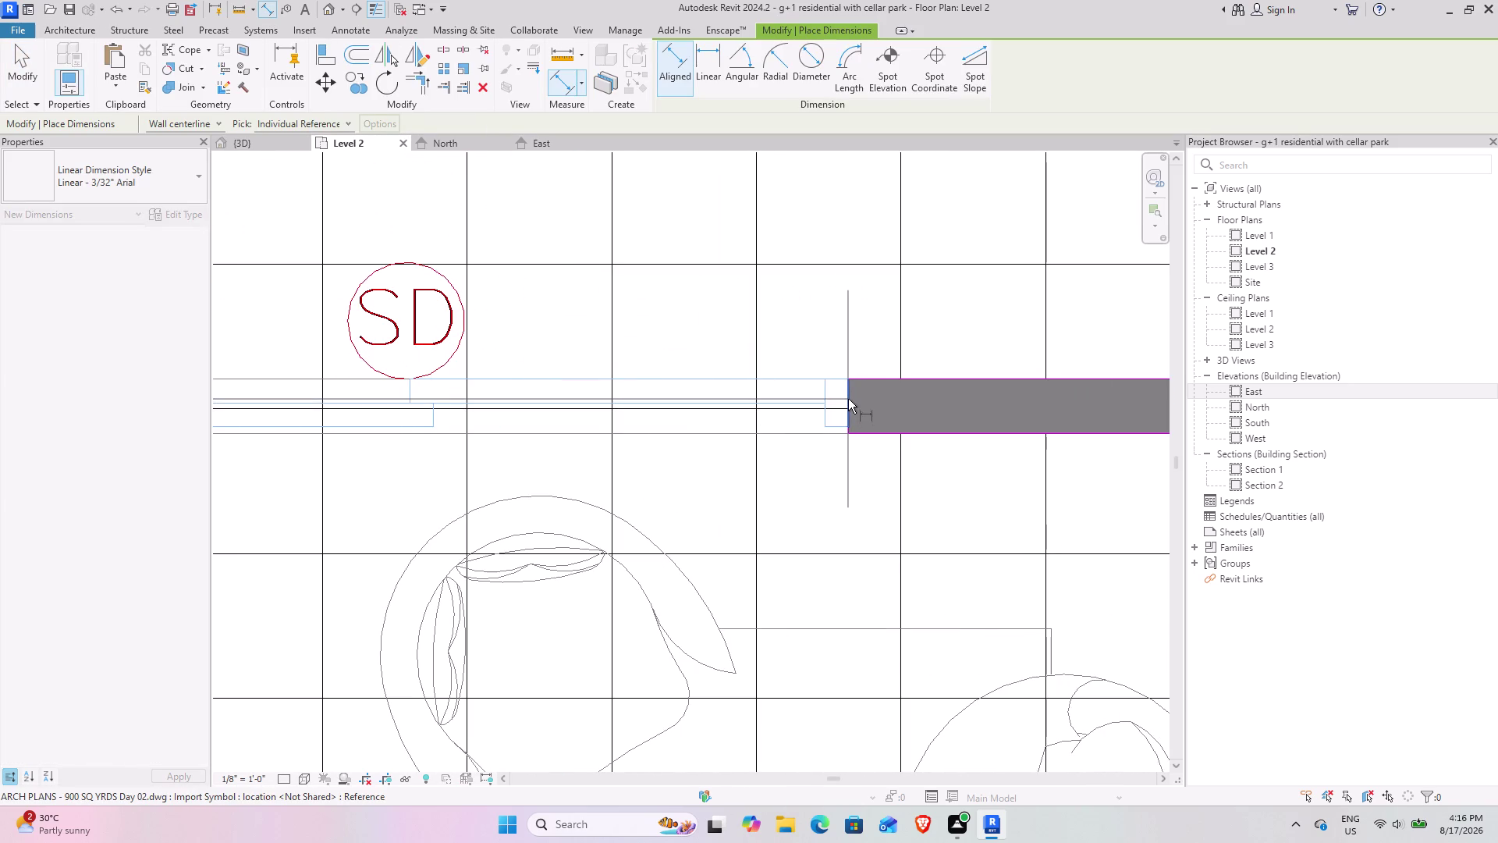
click(849, 399)
scroll(down, 3)
key(Escape)
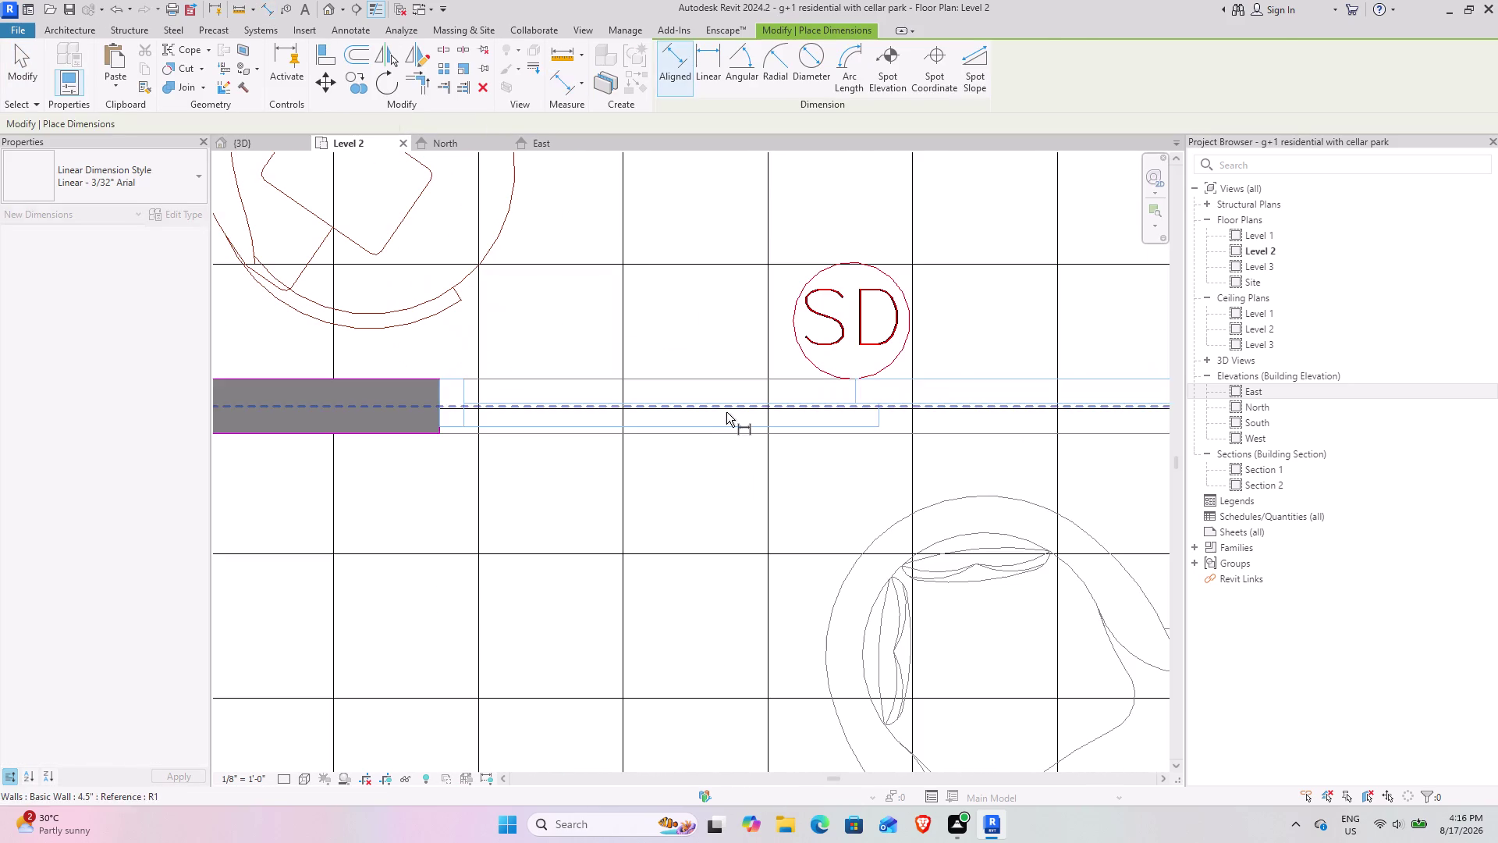
key(Escape)
click(94, 61)
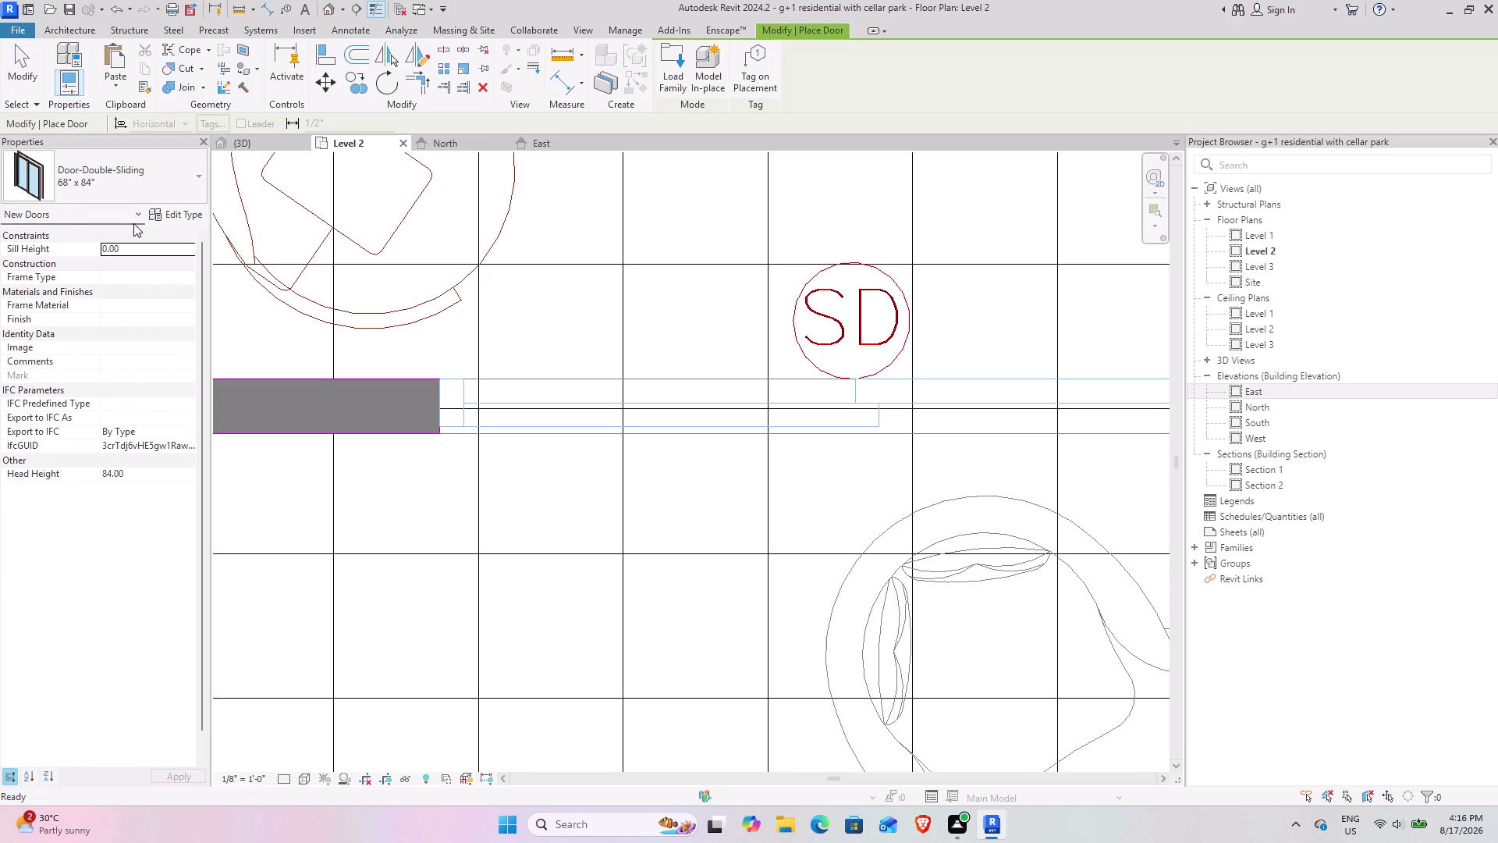
Duplicate the double sliding door type and name it 70" x 84".
click(183, 214)
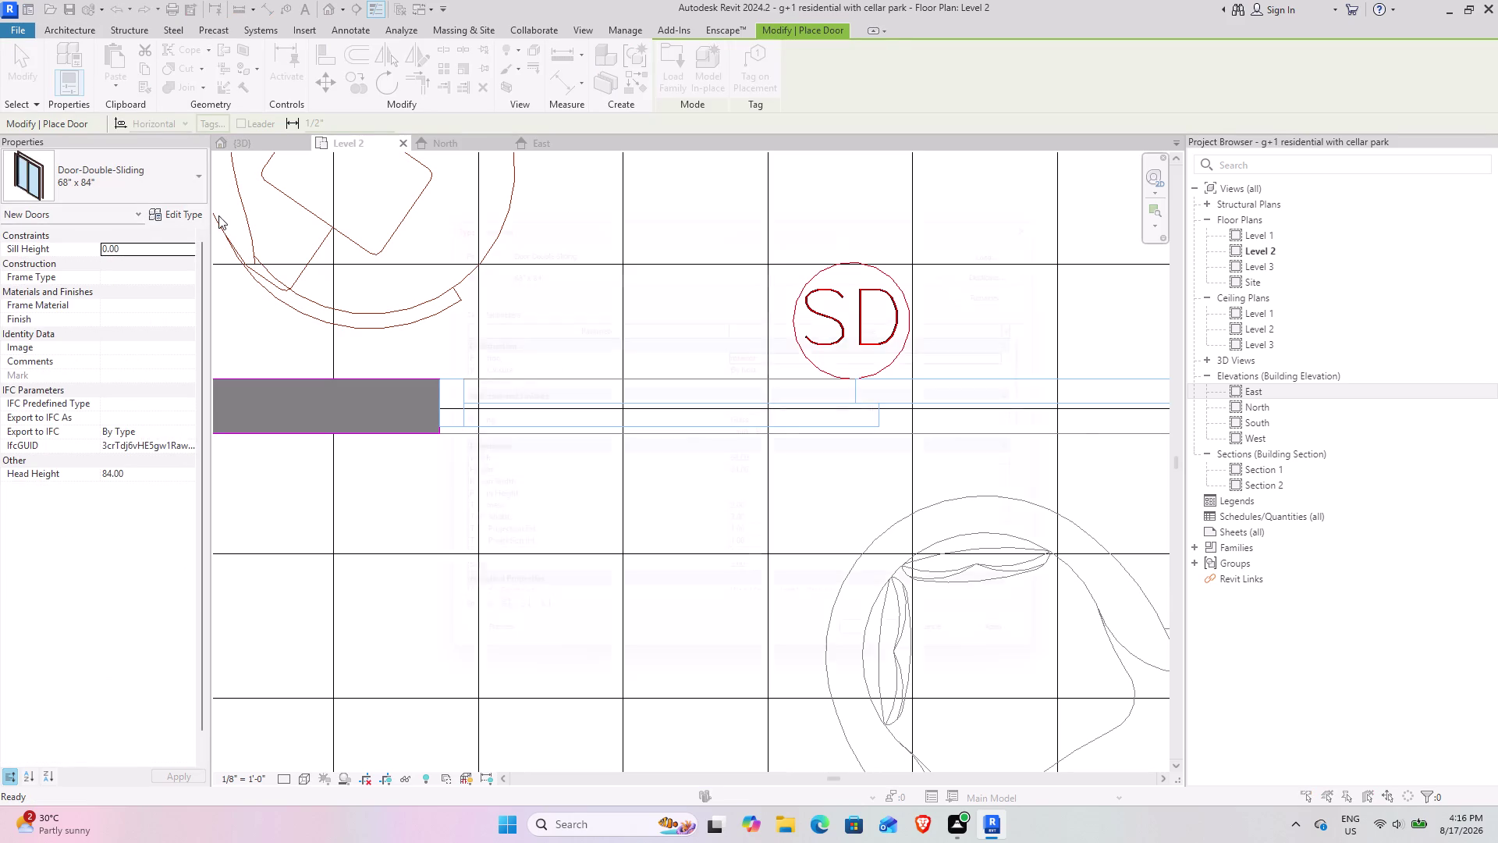
click(1041, 247)
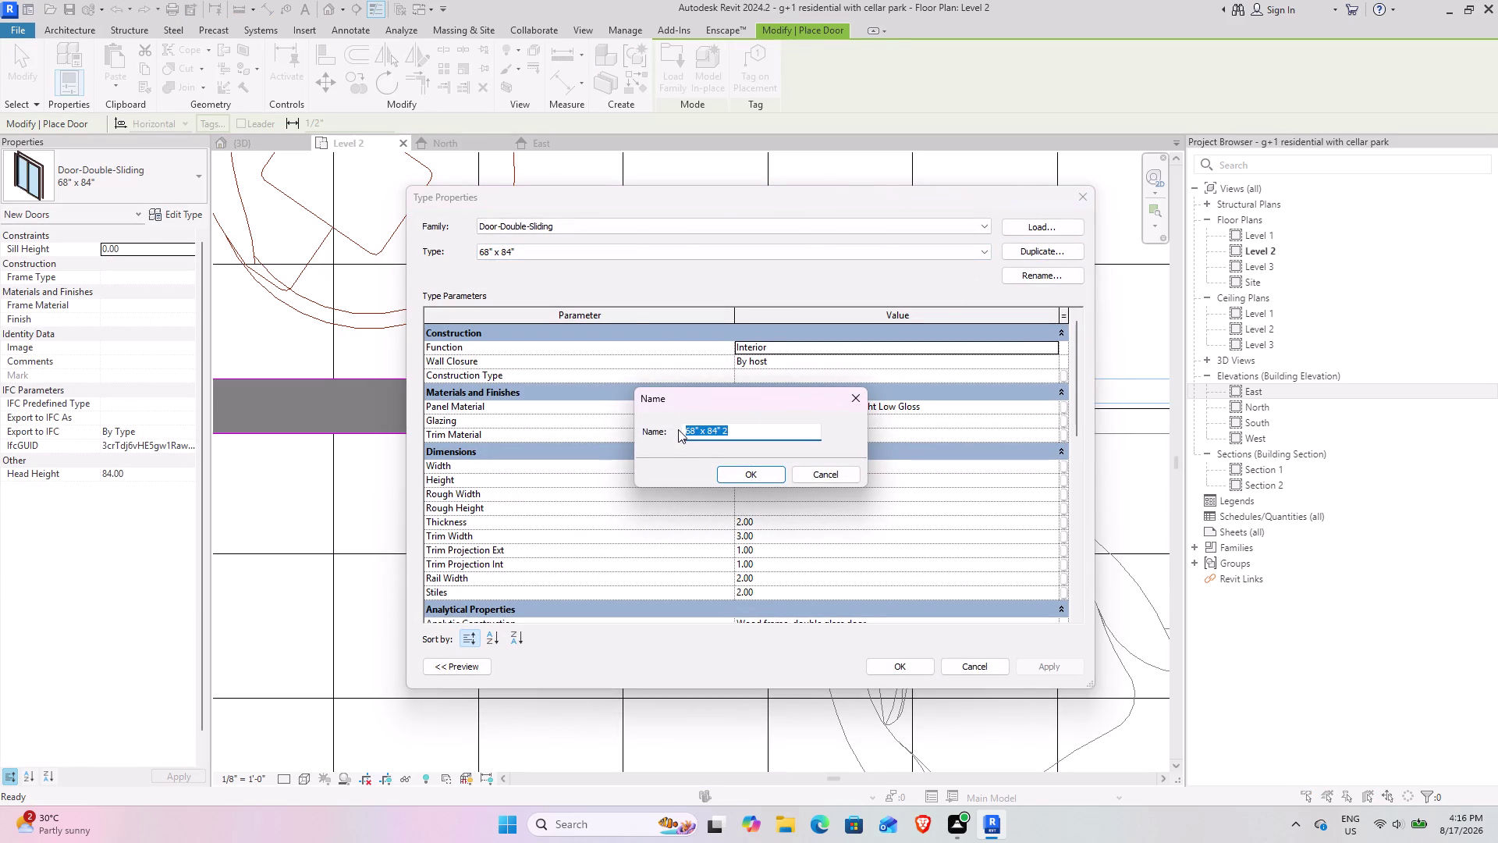
click(693, 428)
key(BackSpace)
key(BackSpace)
text(7)
text(0)
key(Right)
key(Right)
key(Right)
key(Right)
key(Right)
key(Right)
key(Right)
key(Right)
key(Right)
key(BackSpace)
click(743, 481)
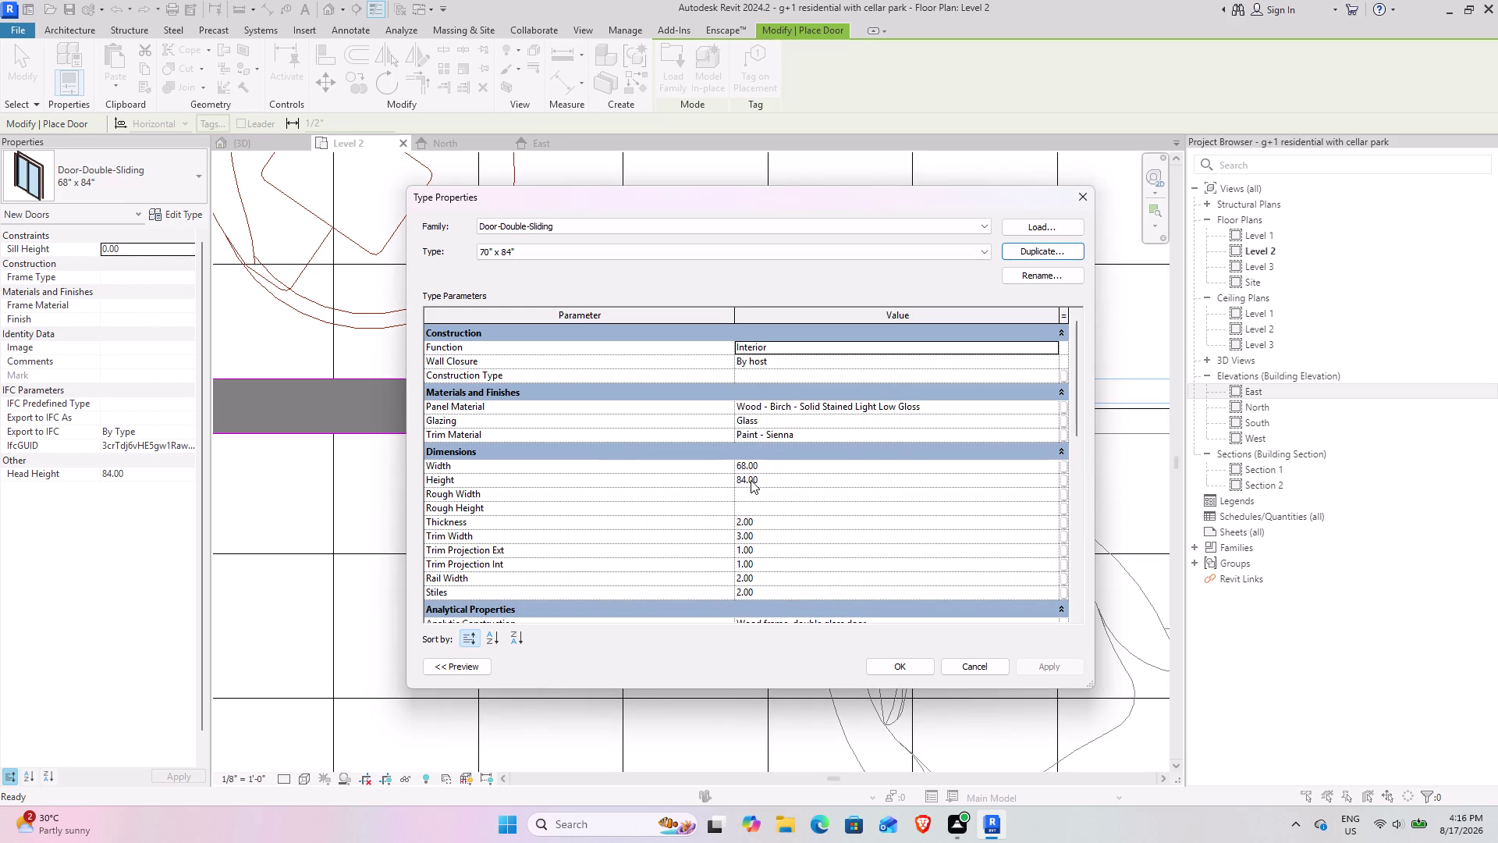
Set the new type's Width to 70 and confirm Type Properties.
click(778, 469)
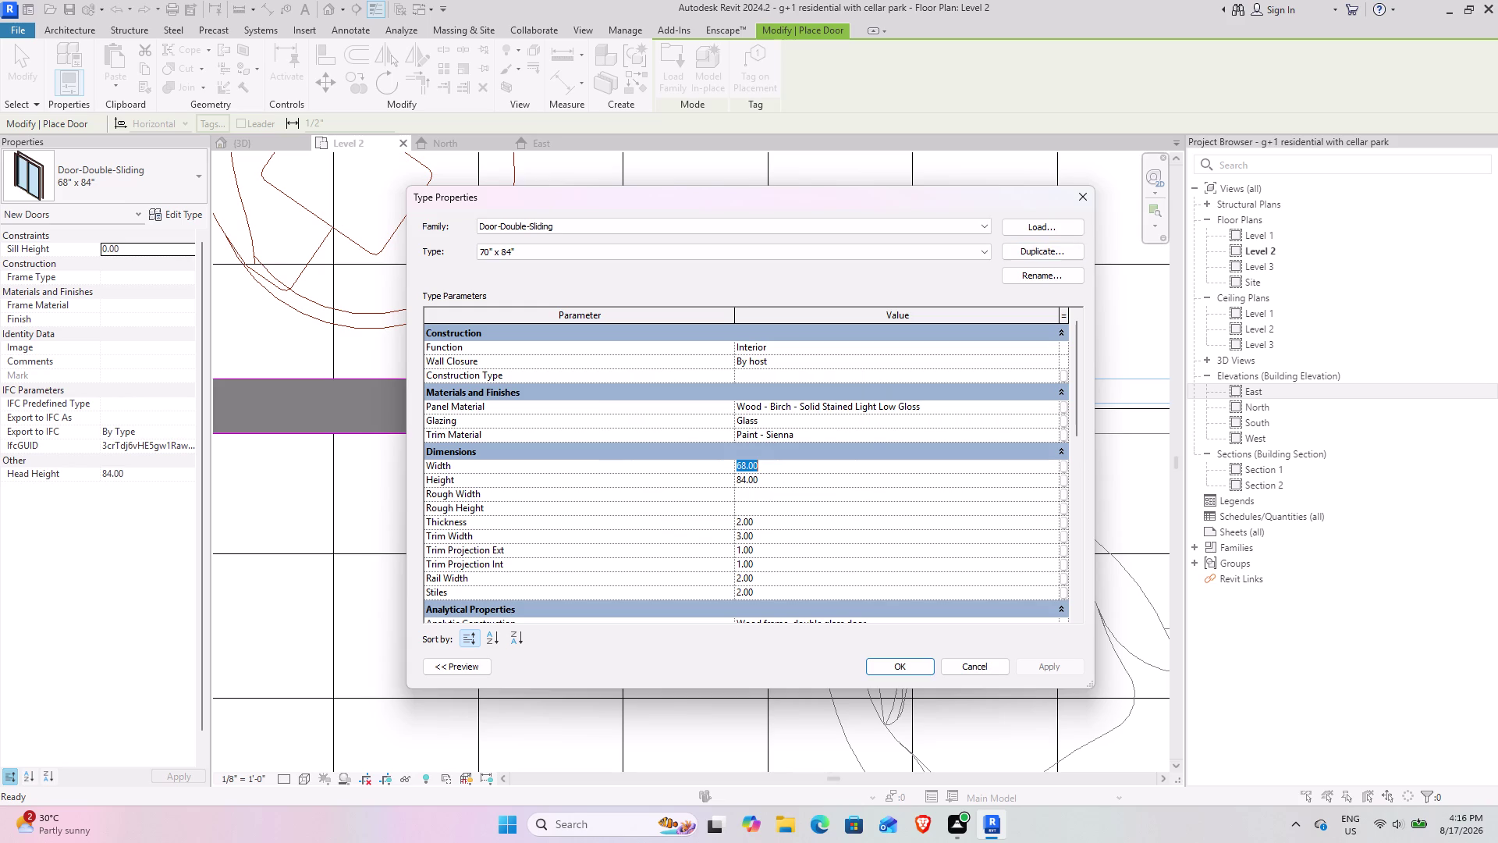
text(70)
key(Return)
click(1056, 668)
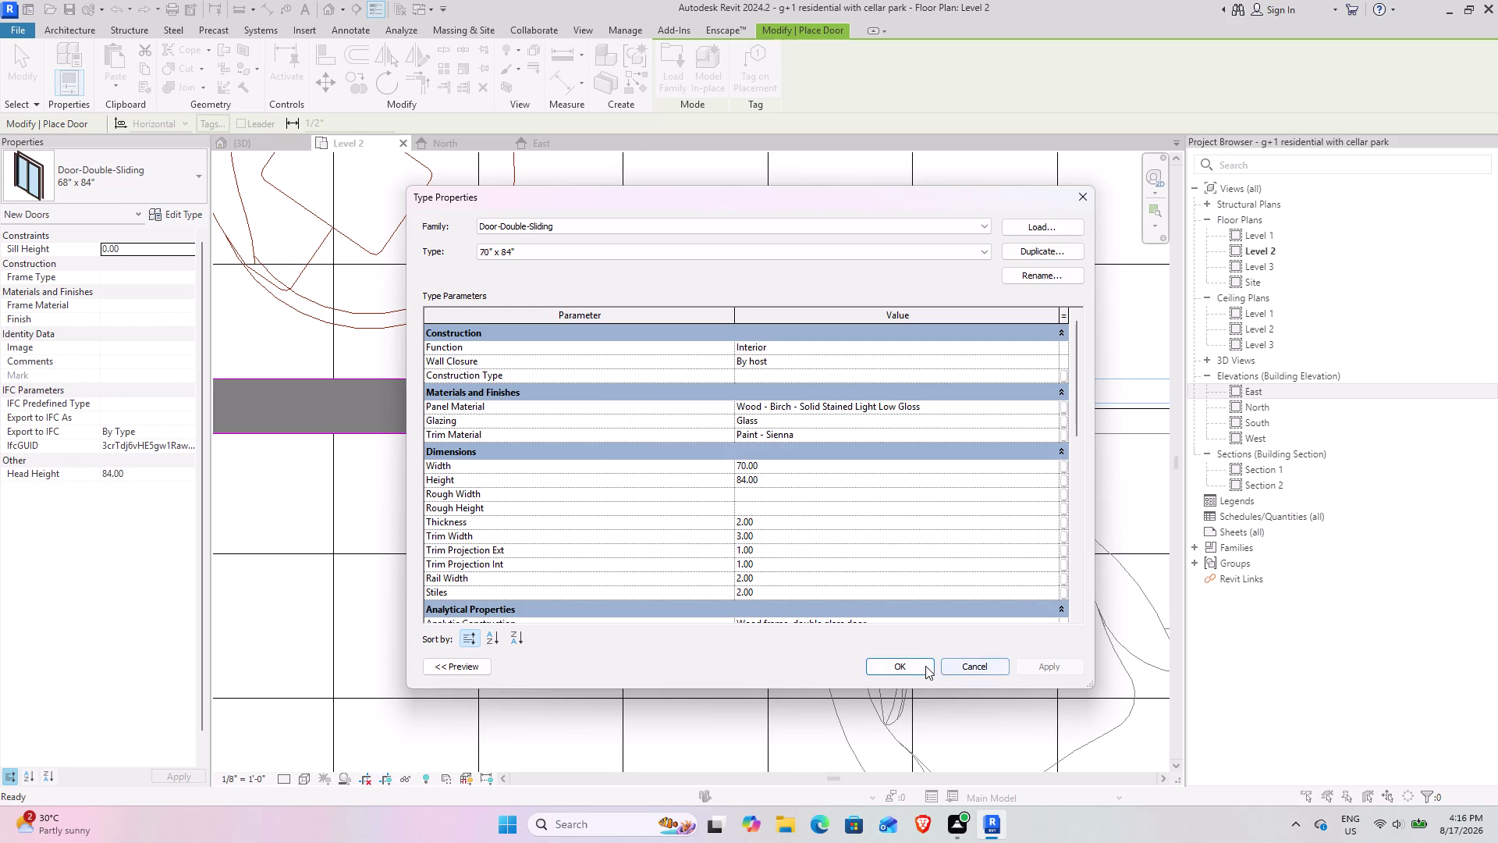
click(922, 666)
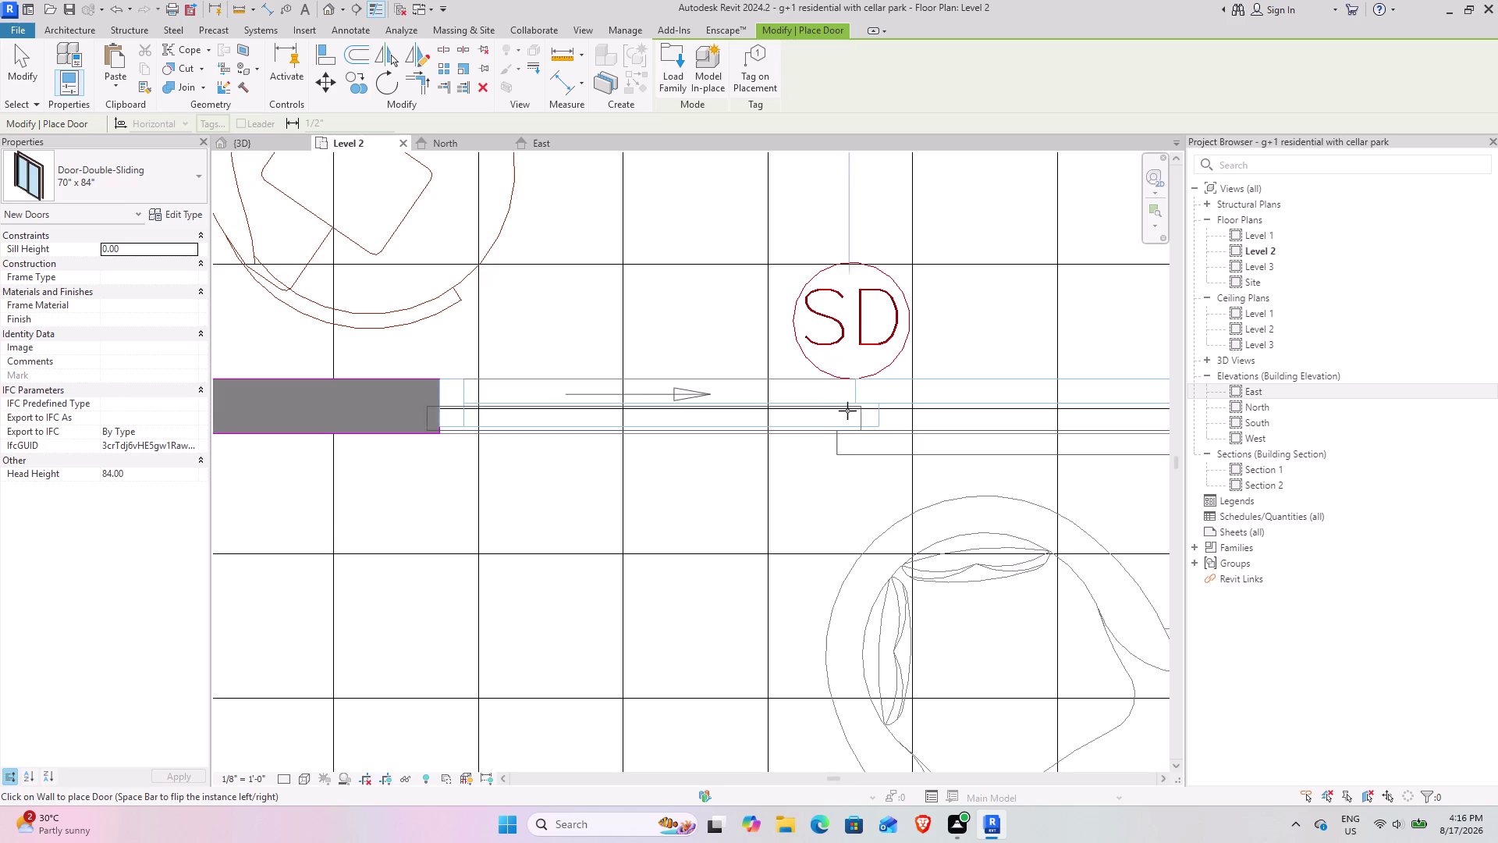
Place the 70" x 84" sliding door in the SD wall opening, then switch to {3D}.
middle_drag(859, 406, 689, 427)
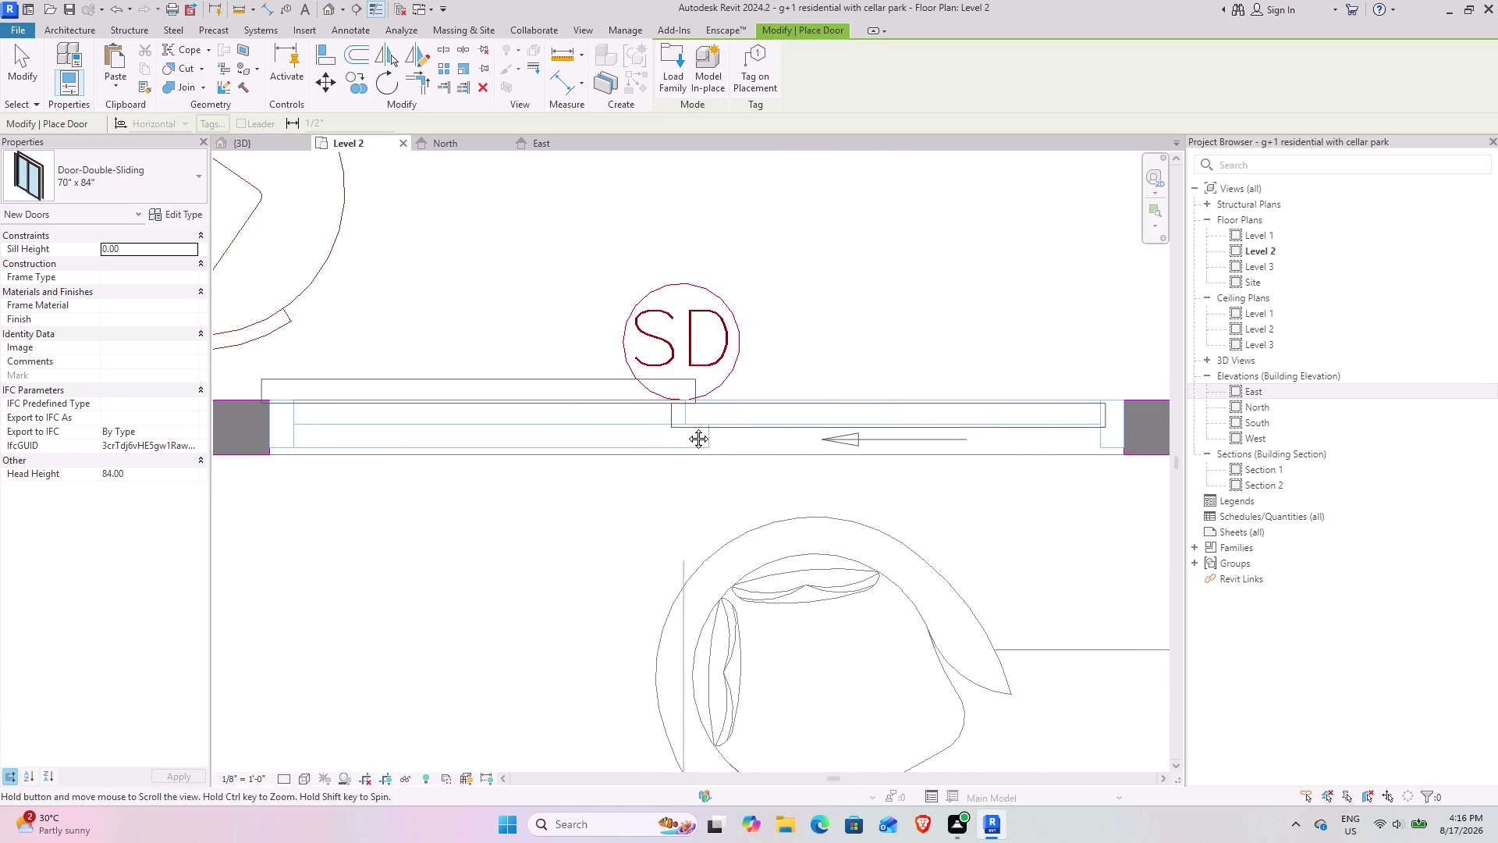
middle_drag(689, 427, 687, 427)
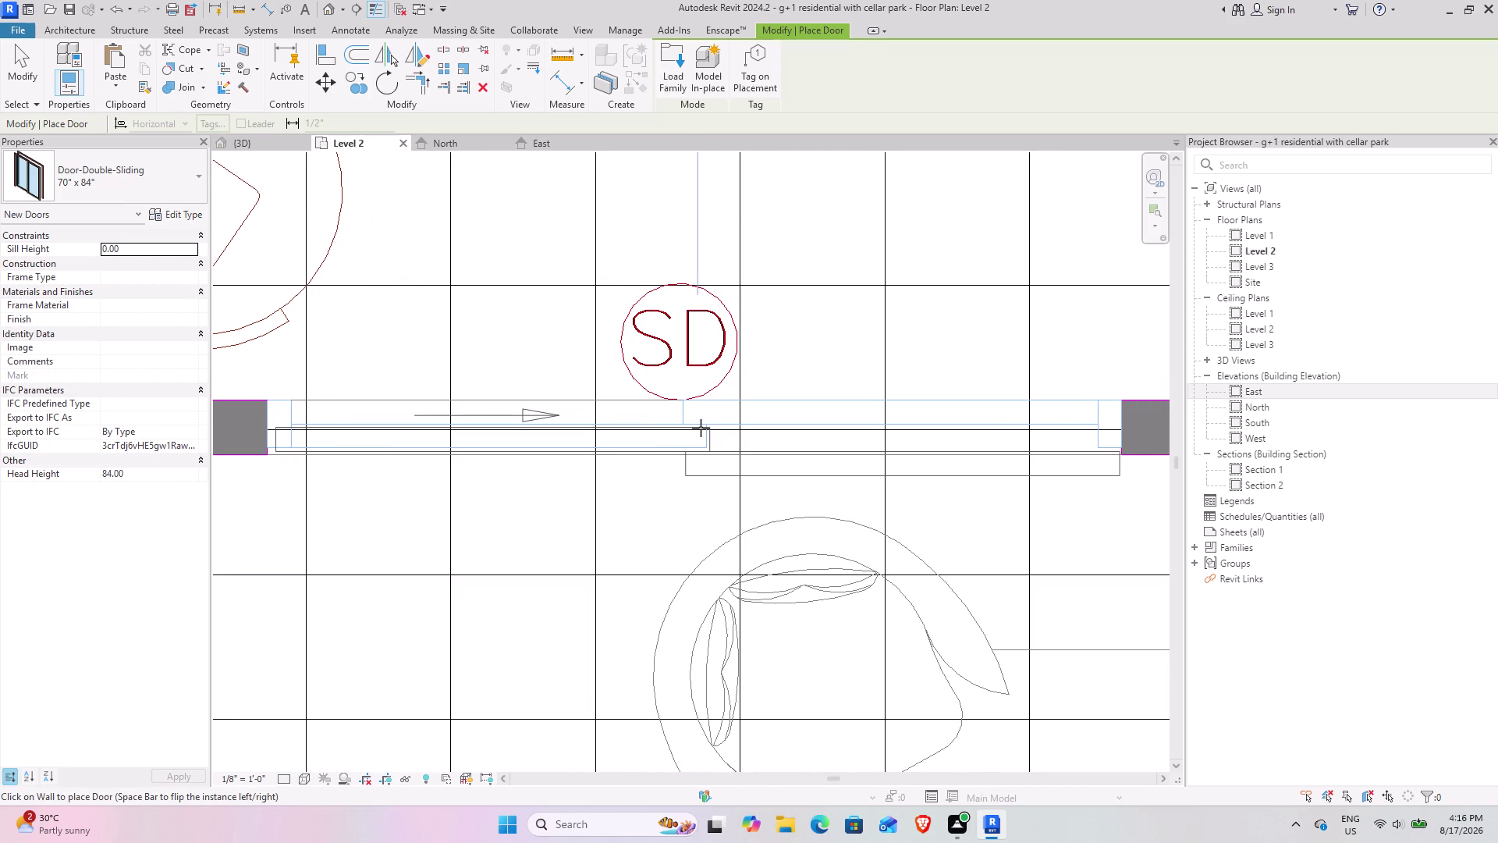
click(700, 428)
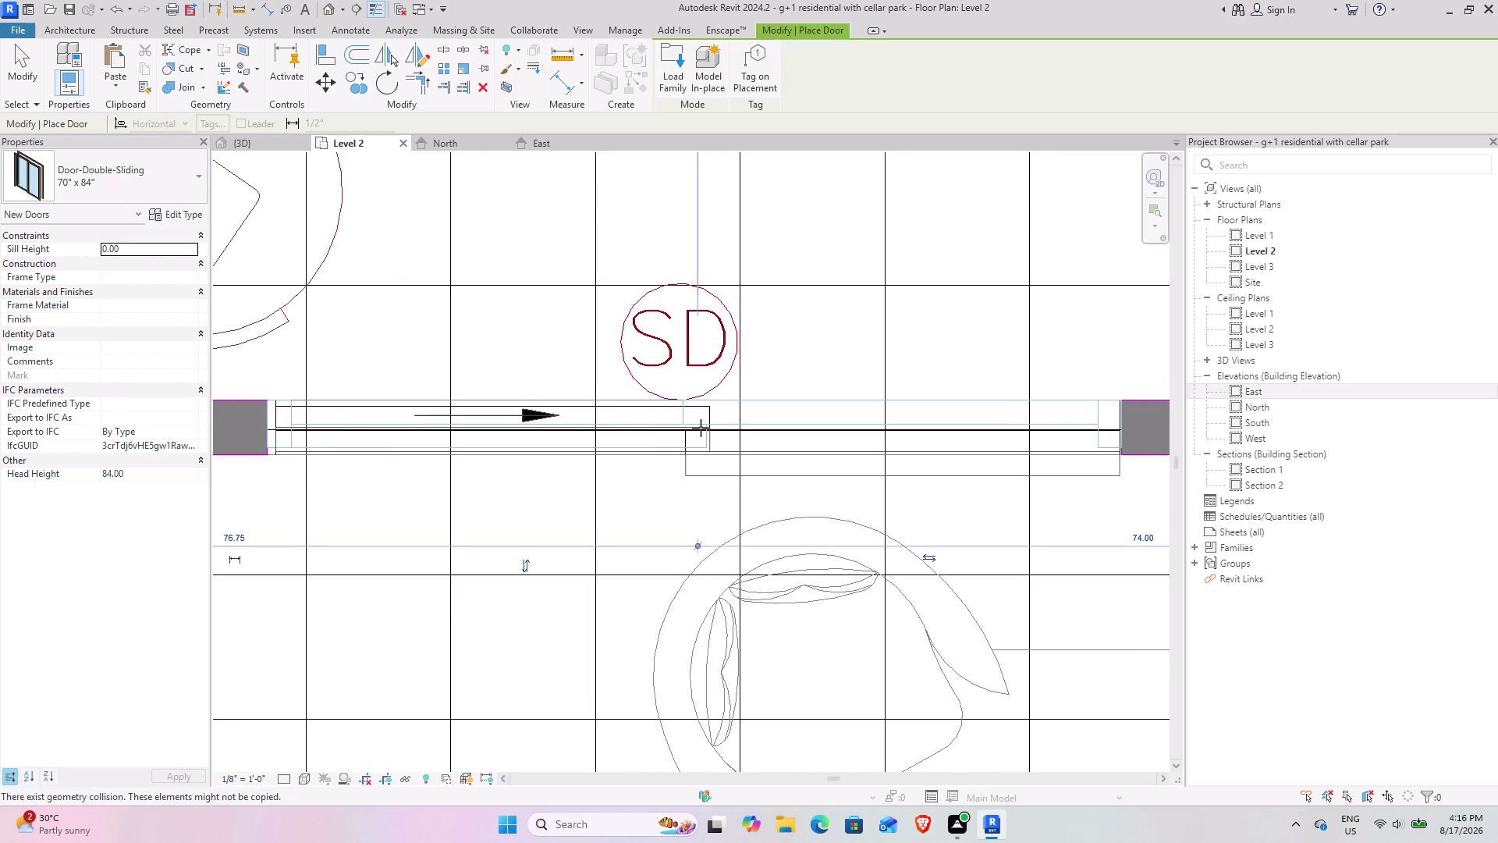
key(Escape)
key(Escape)
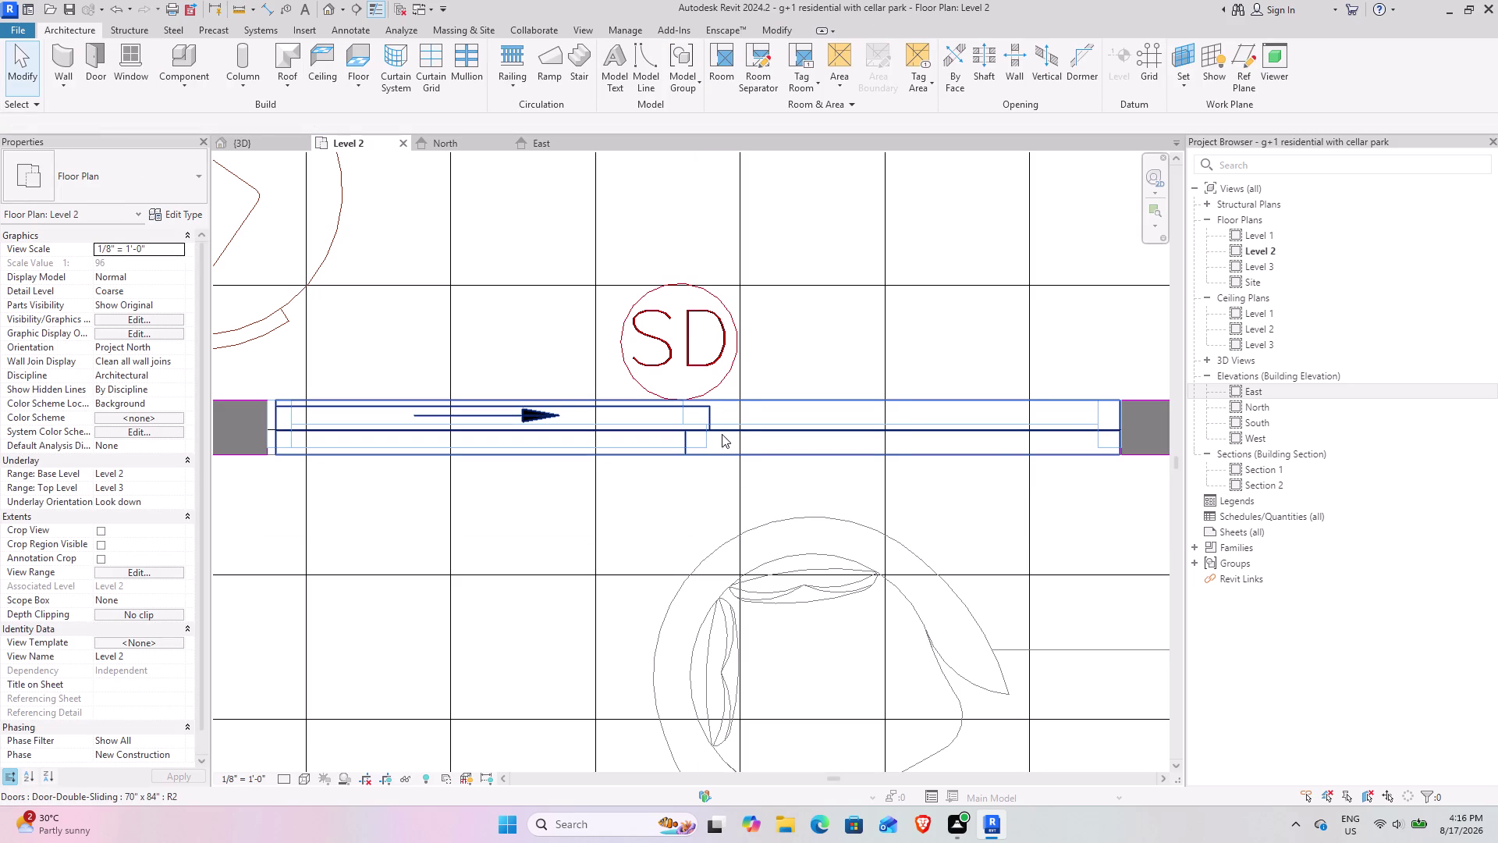
click(823, 440)
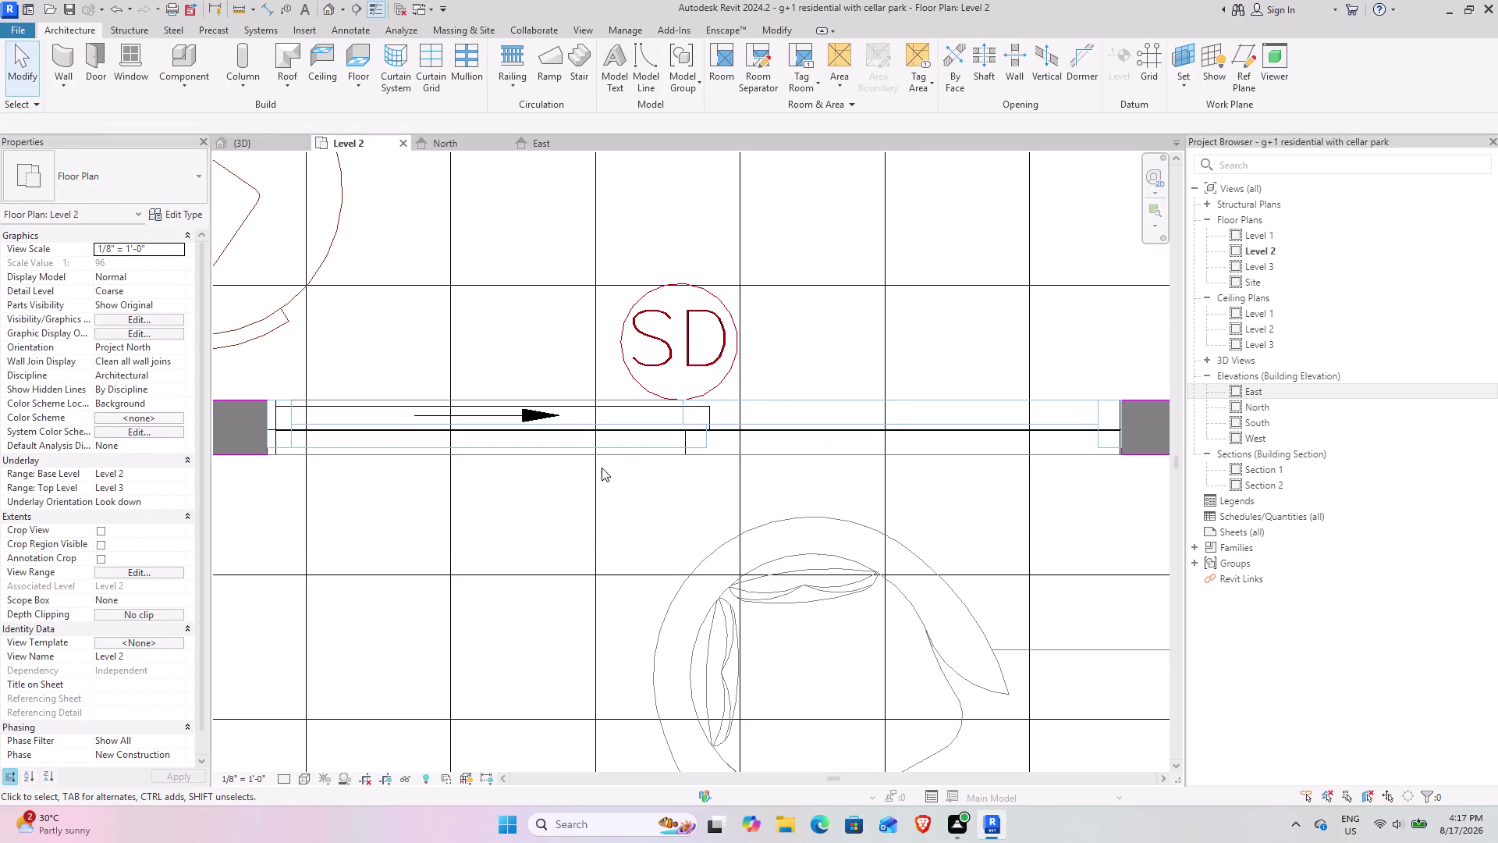
click(280, 148)
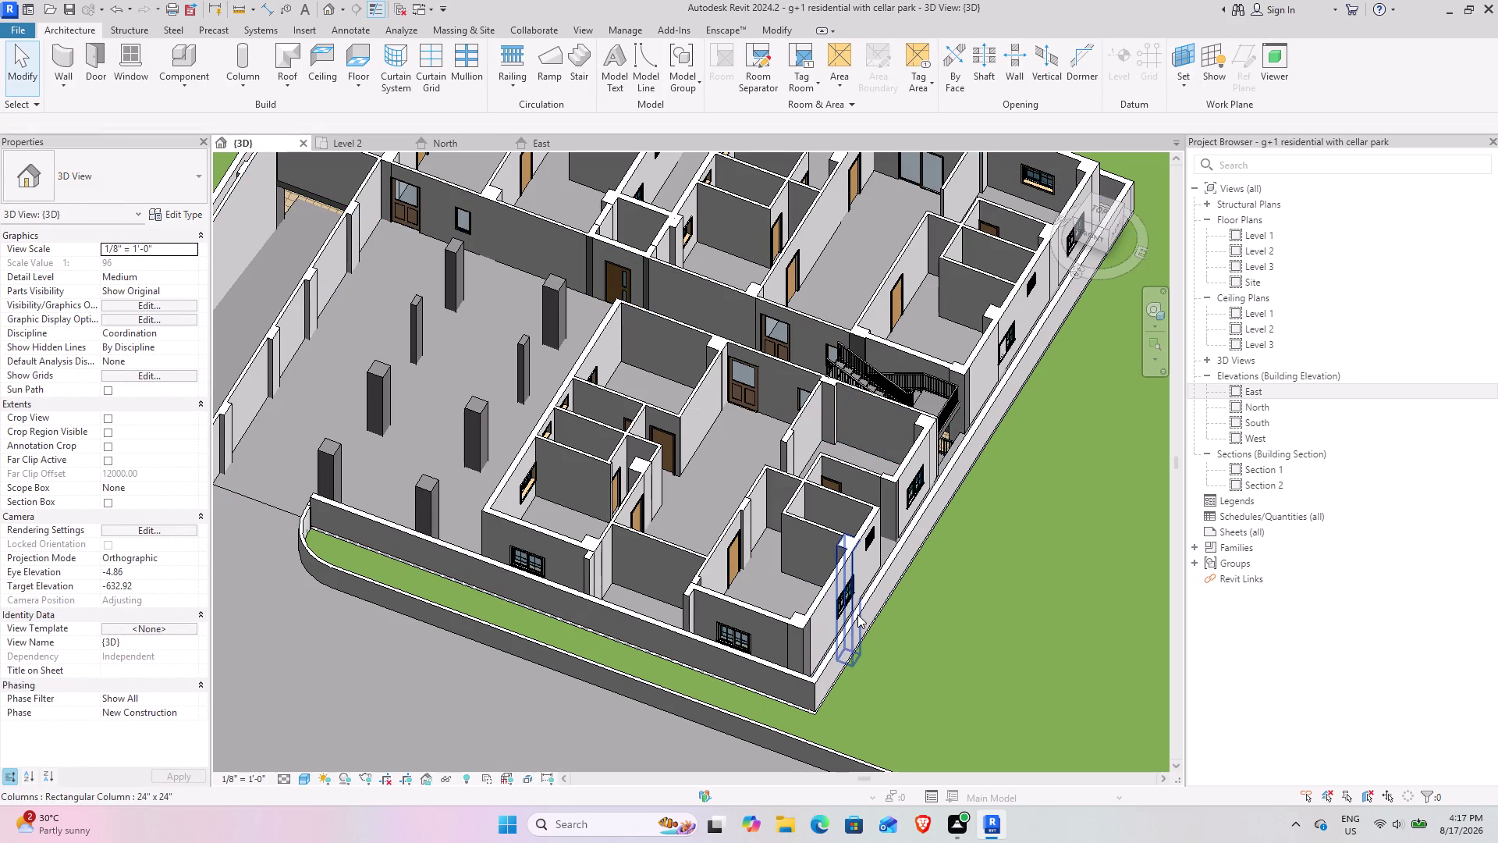
Orbit the 3D model around to bring the room with the new door into view.
middle_drag(811, 607, 671, 581)
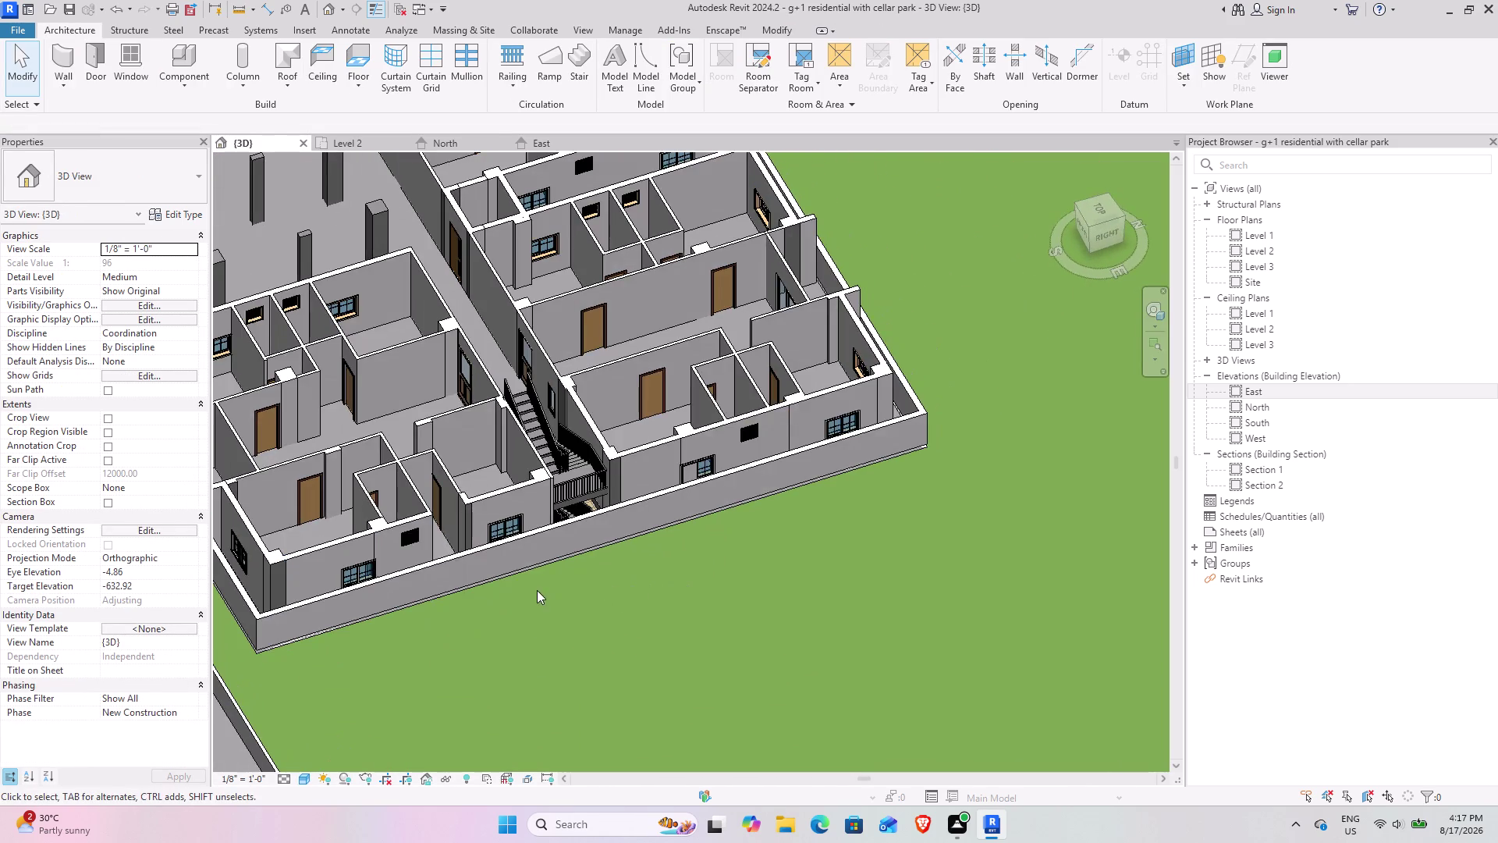
middle_drag(539, 590, 284, 588)
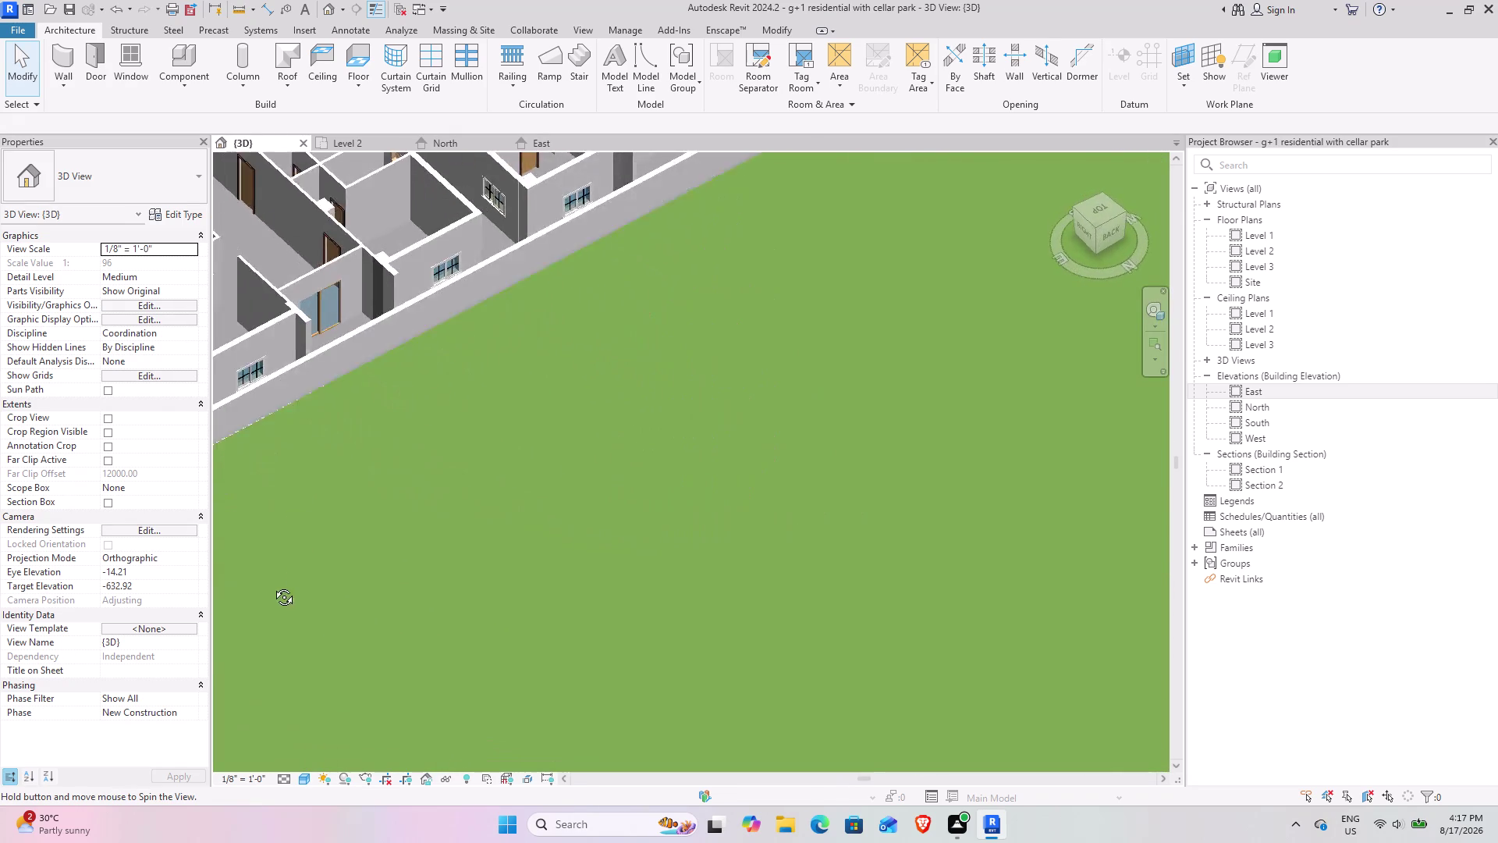
middle_drag(284, 589, 263, 584)
middle_drag(454, 575, 700, 708)
middle_drag(567, 614, 483, 595)
middle_drag(508, 521, 566, 670)
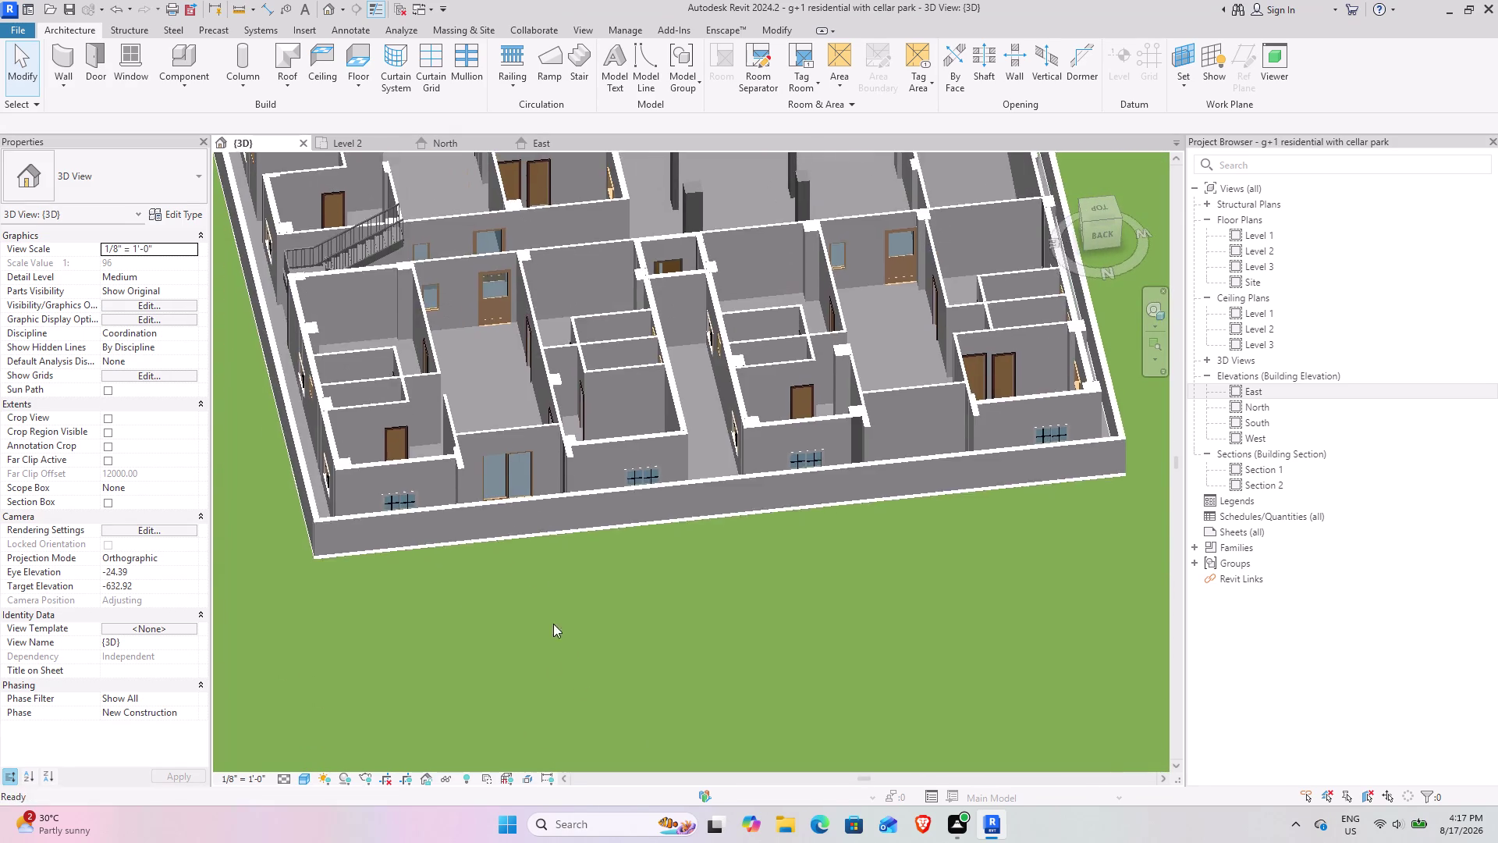
Zoom and orbit for a close look at the sliding glass door, then return to Level 2.
scroll(up, 3)
middle_drag(525, 596, 527, 595)
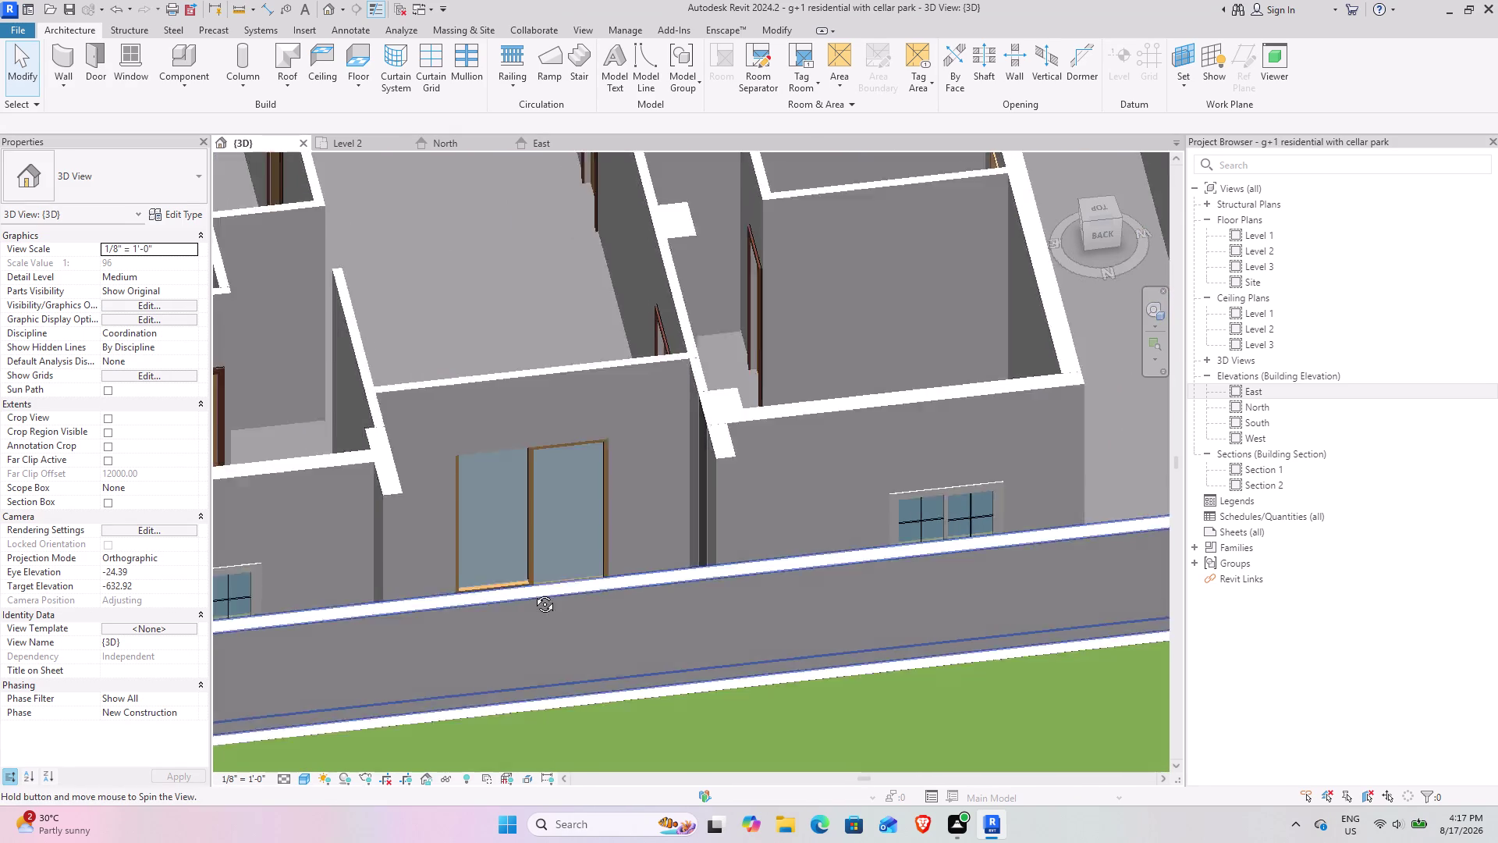
middle_drag(528, 594, 612, 618)
middle_drag(770, 617, 404, 391)
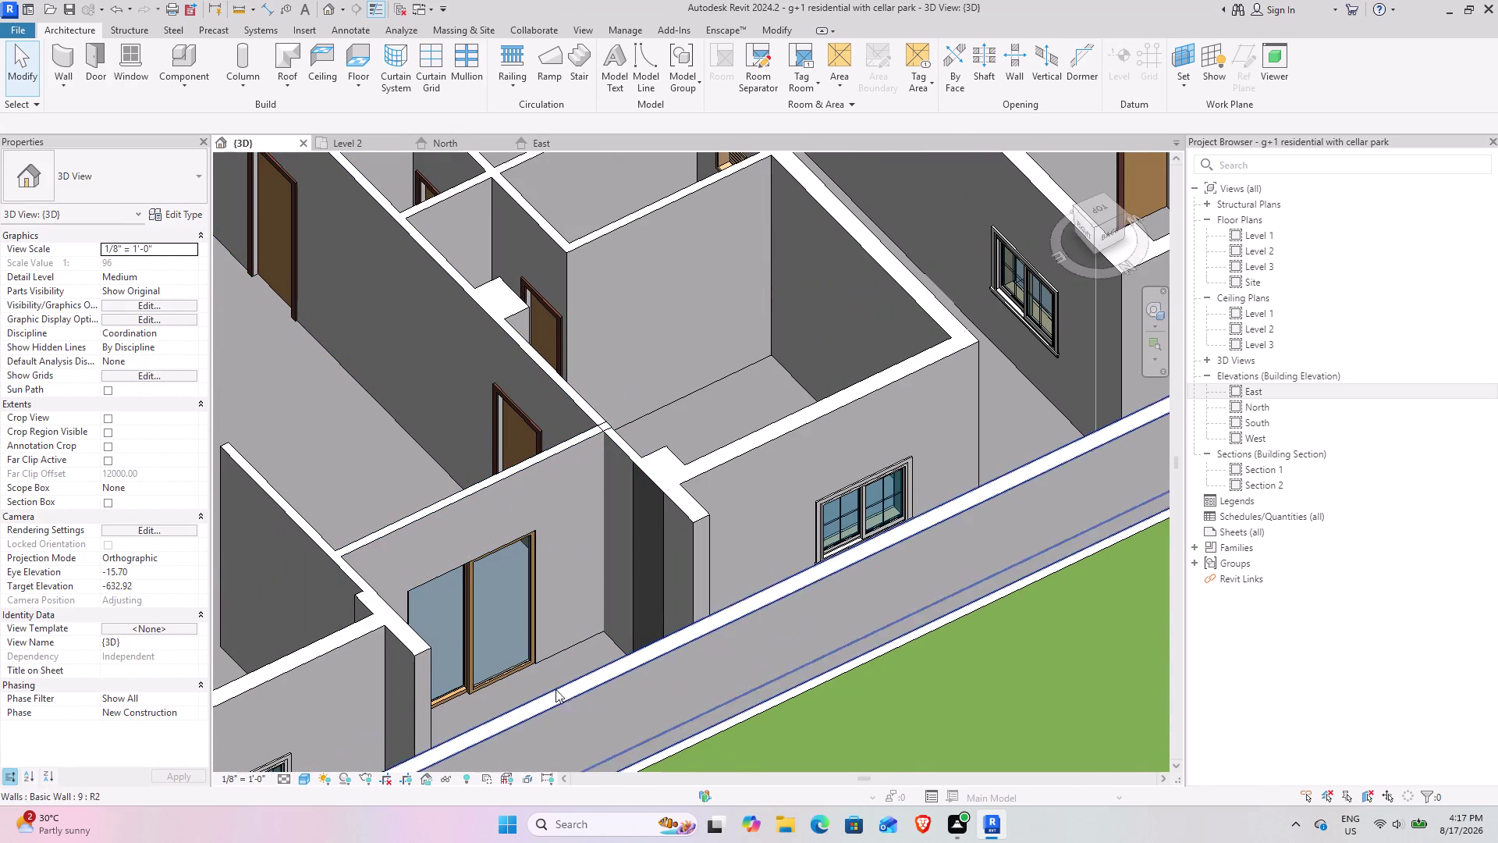
middle_drag(483, 650, 535, 677)
middle_drag(587, 637, 297, 378)
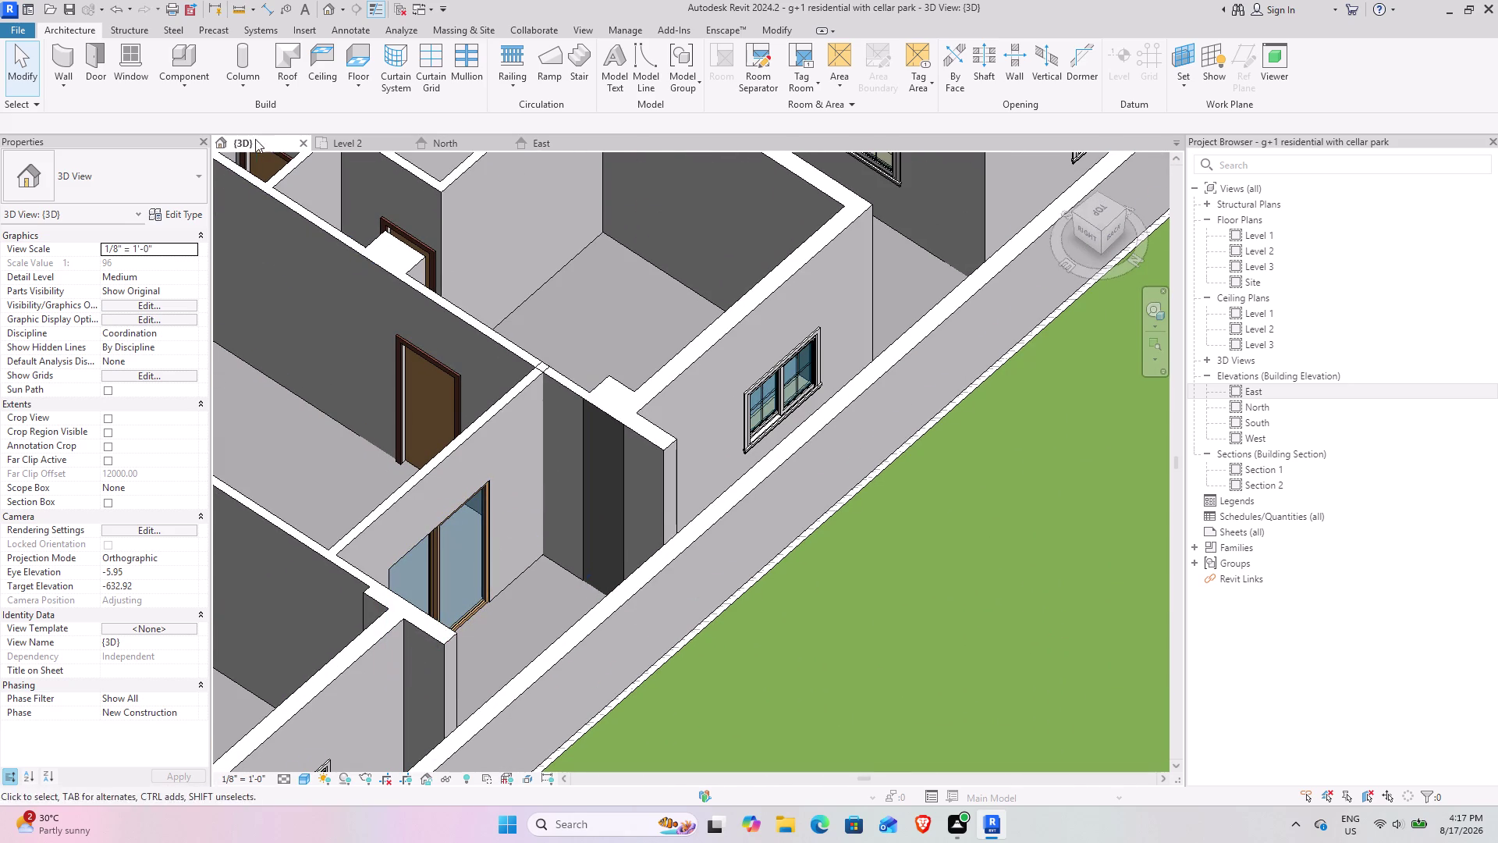
click(365, 149)
scroll(down, 3)
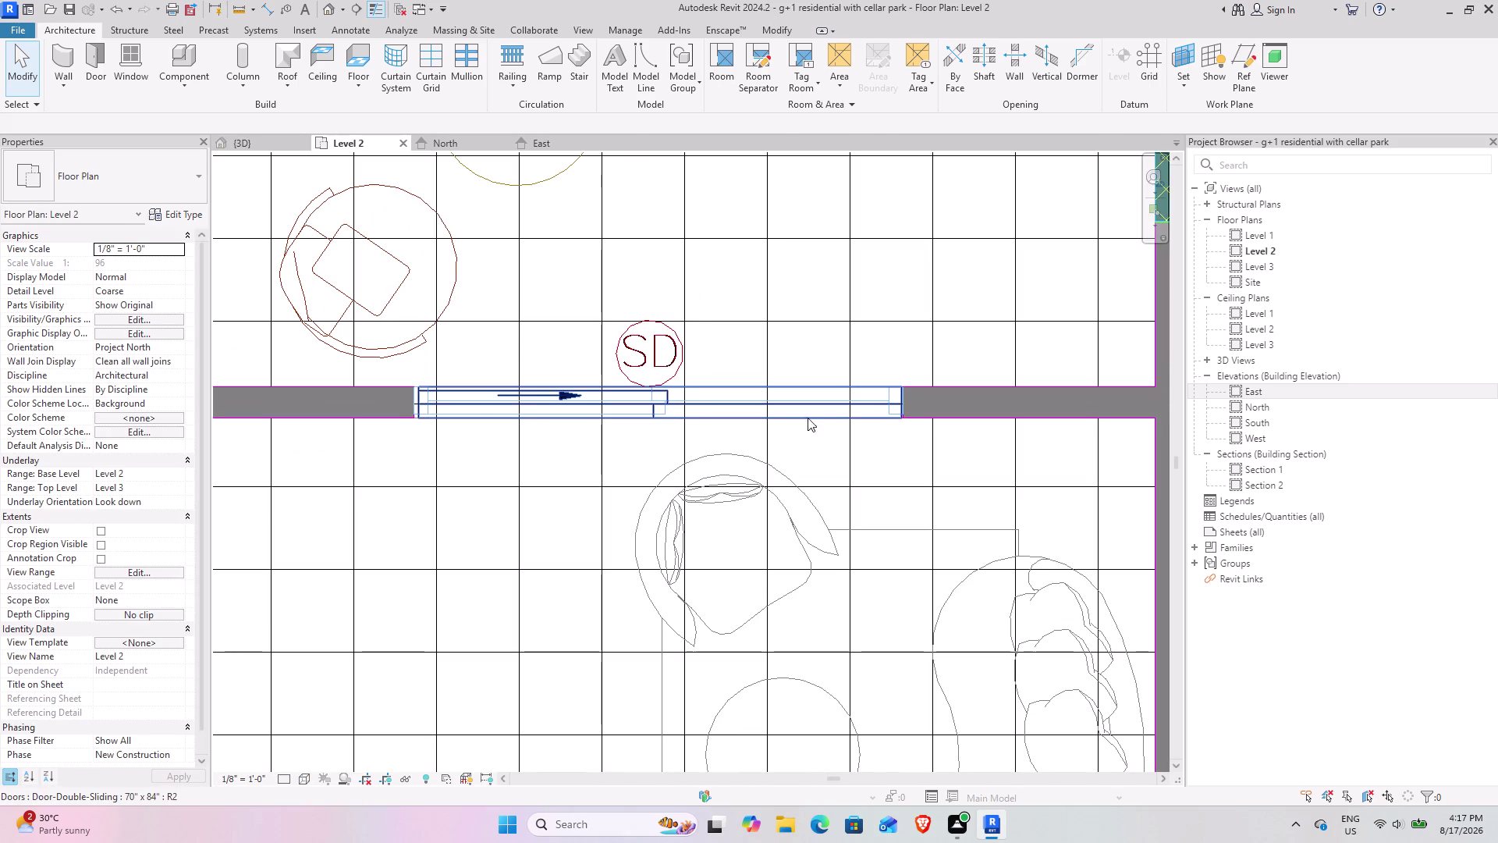
click(610, 407)
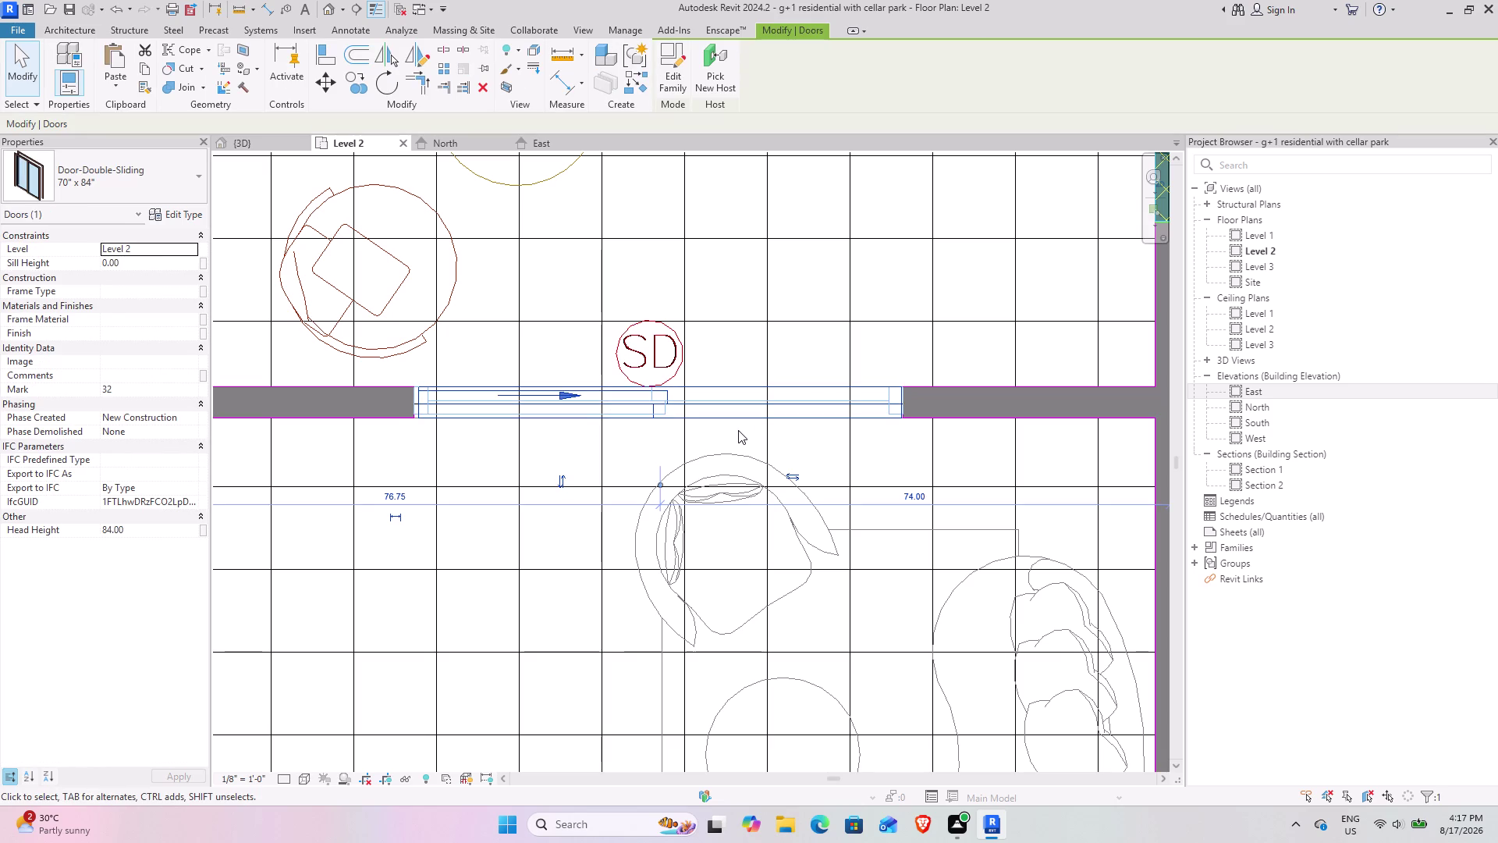
scroll(up, 3)
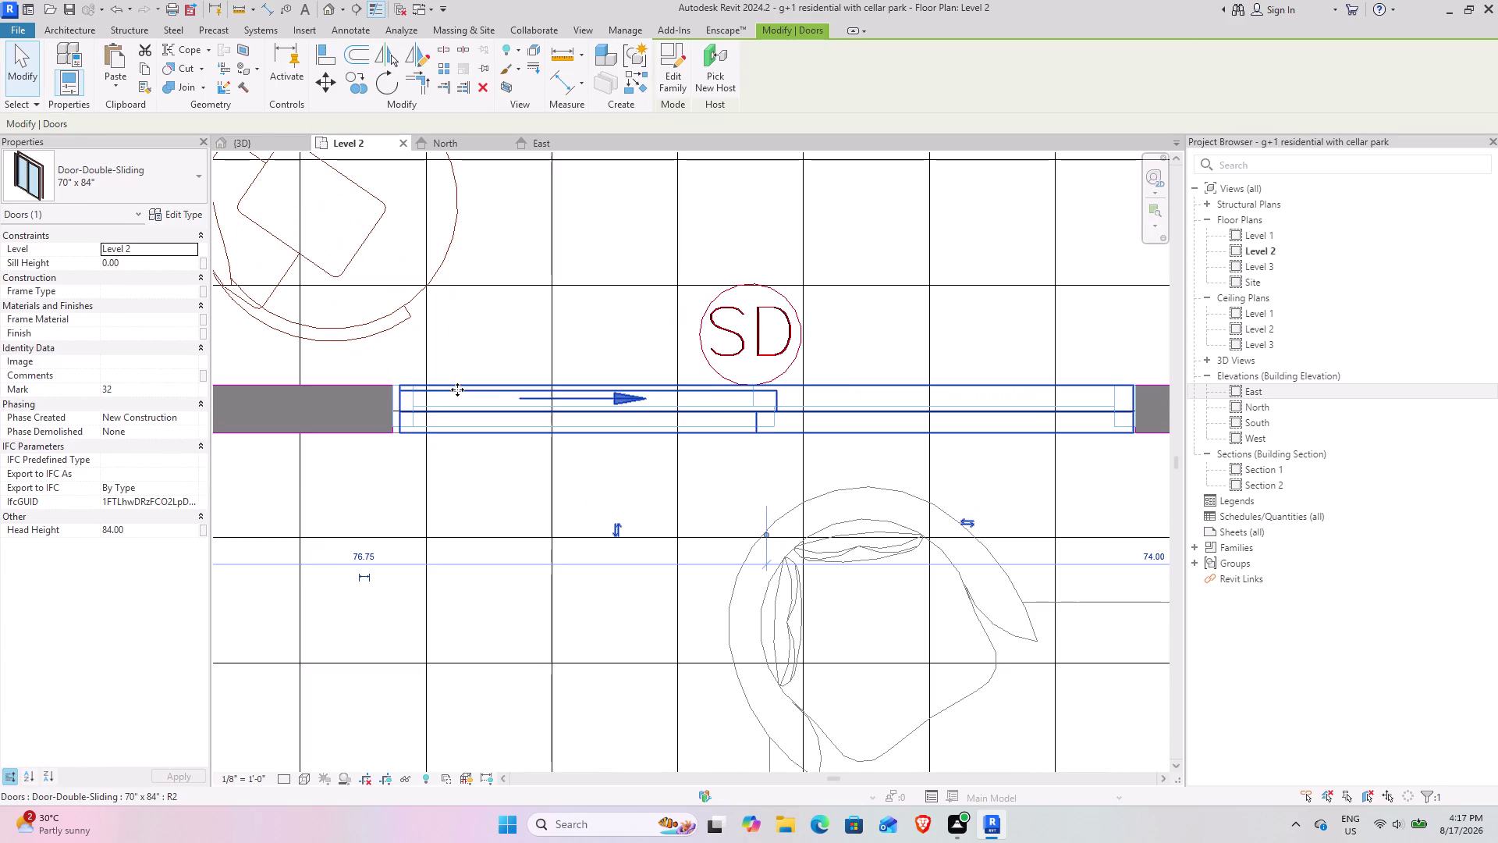
key(Left)
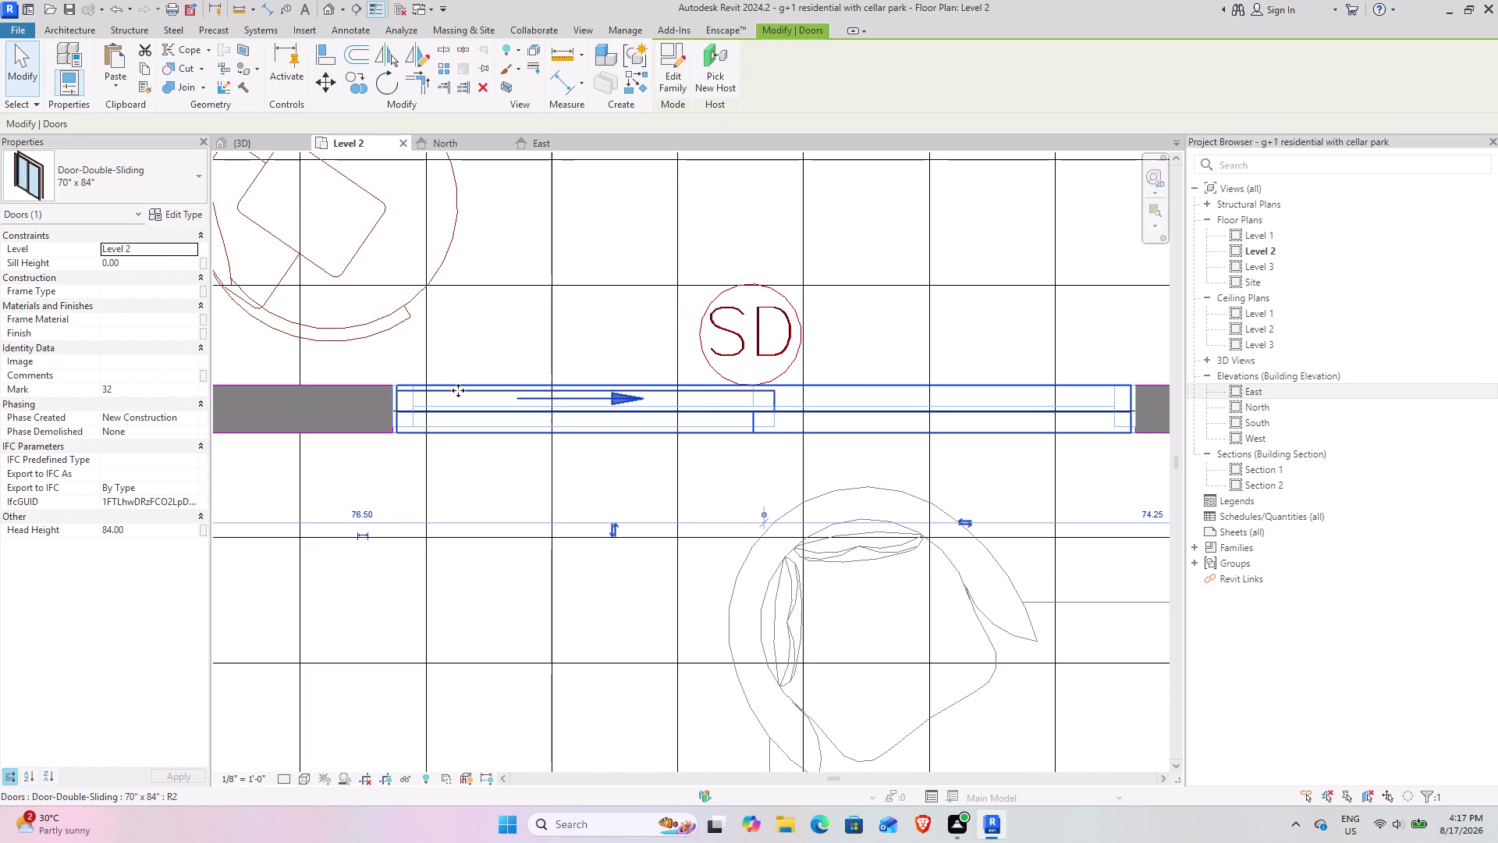
key(Escape)
scroll(down, 3)
middle_drag(615, 313, 652, 359)
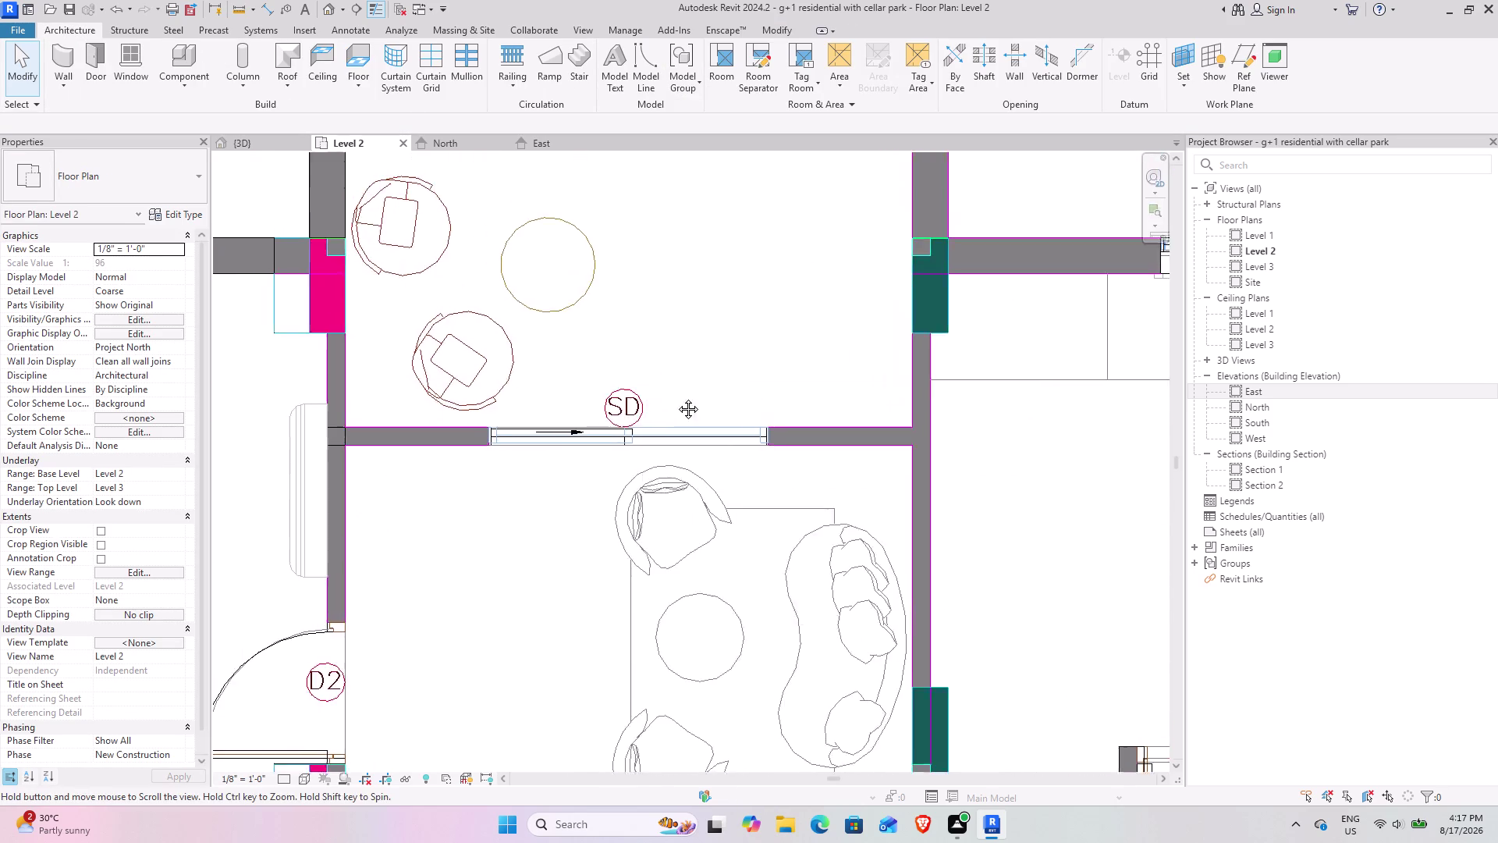
middle_drag(652, 359, 724, 512)
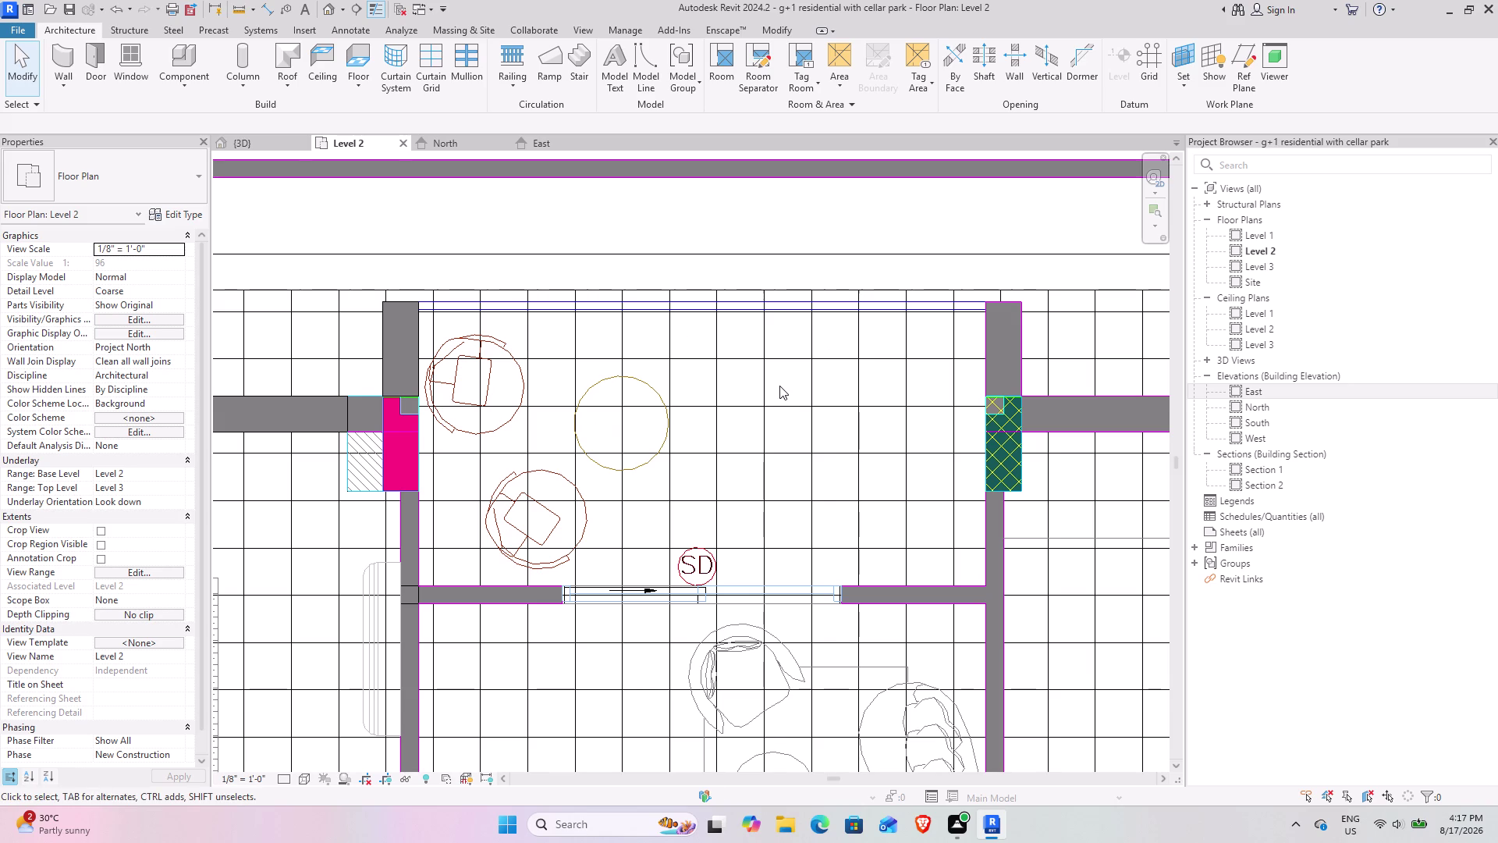
scroll(down, 3)
middle_drag(648, 348, 641, 358)
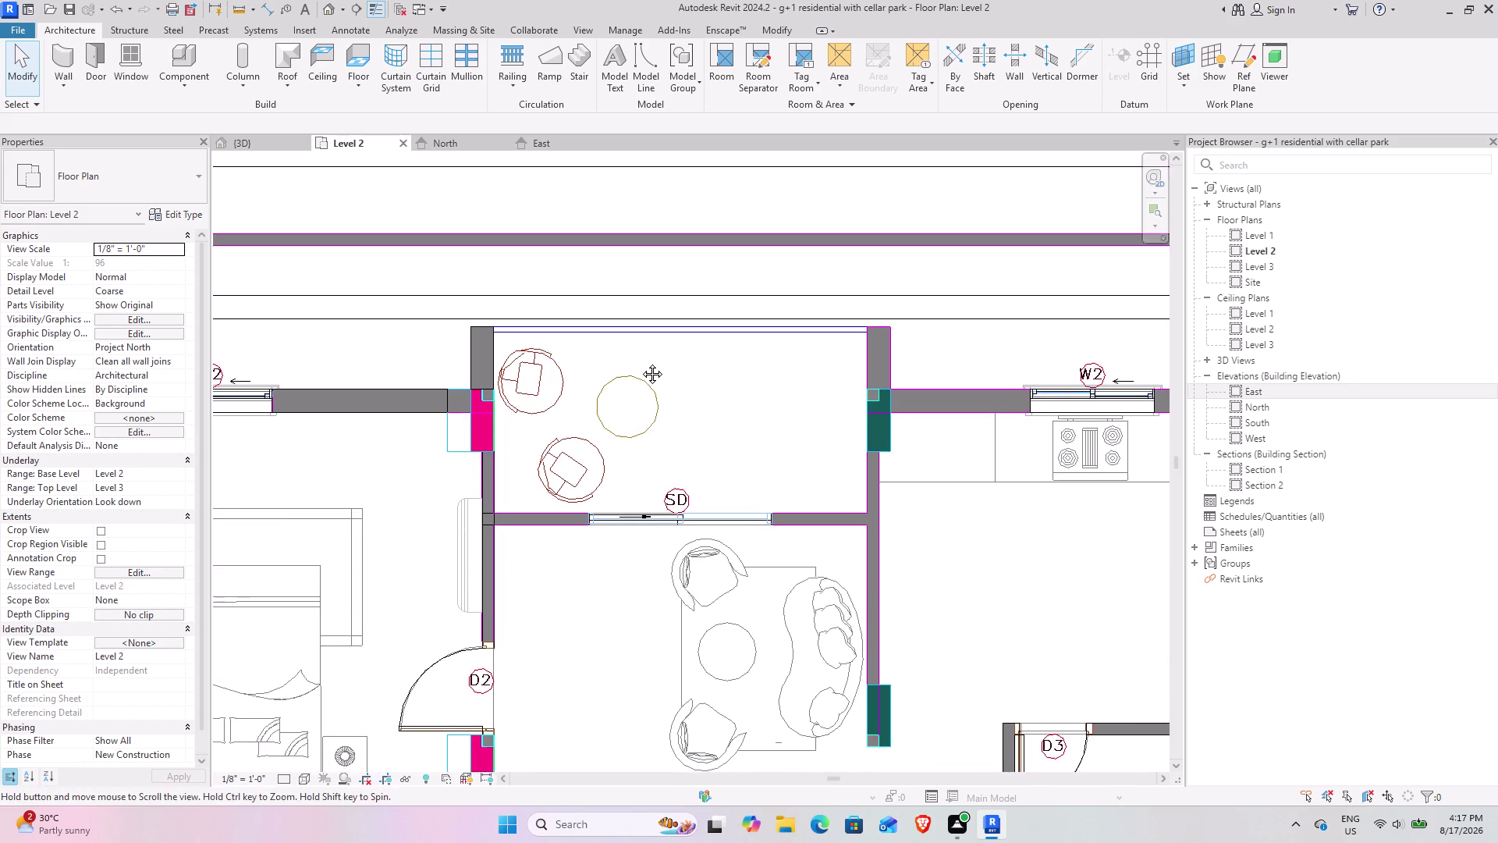
middle_drag(641, 358, 640, 385)
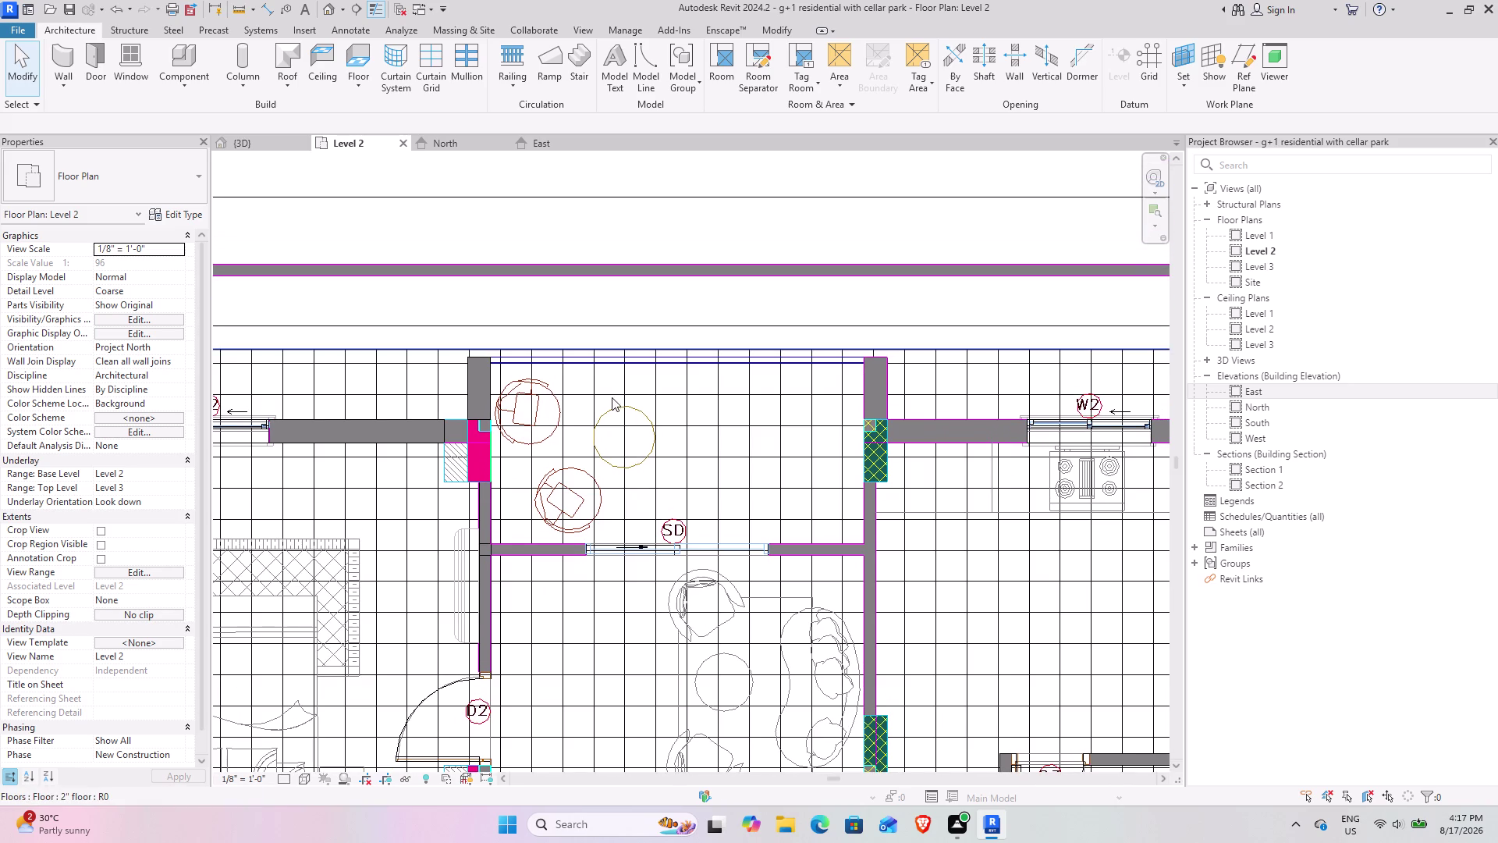
middle_drag(592, 400, 626, 341)
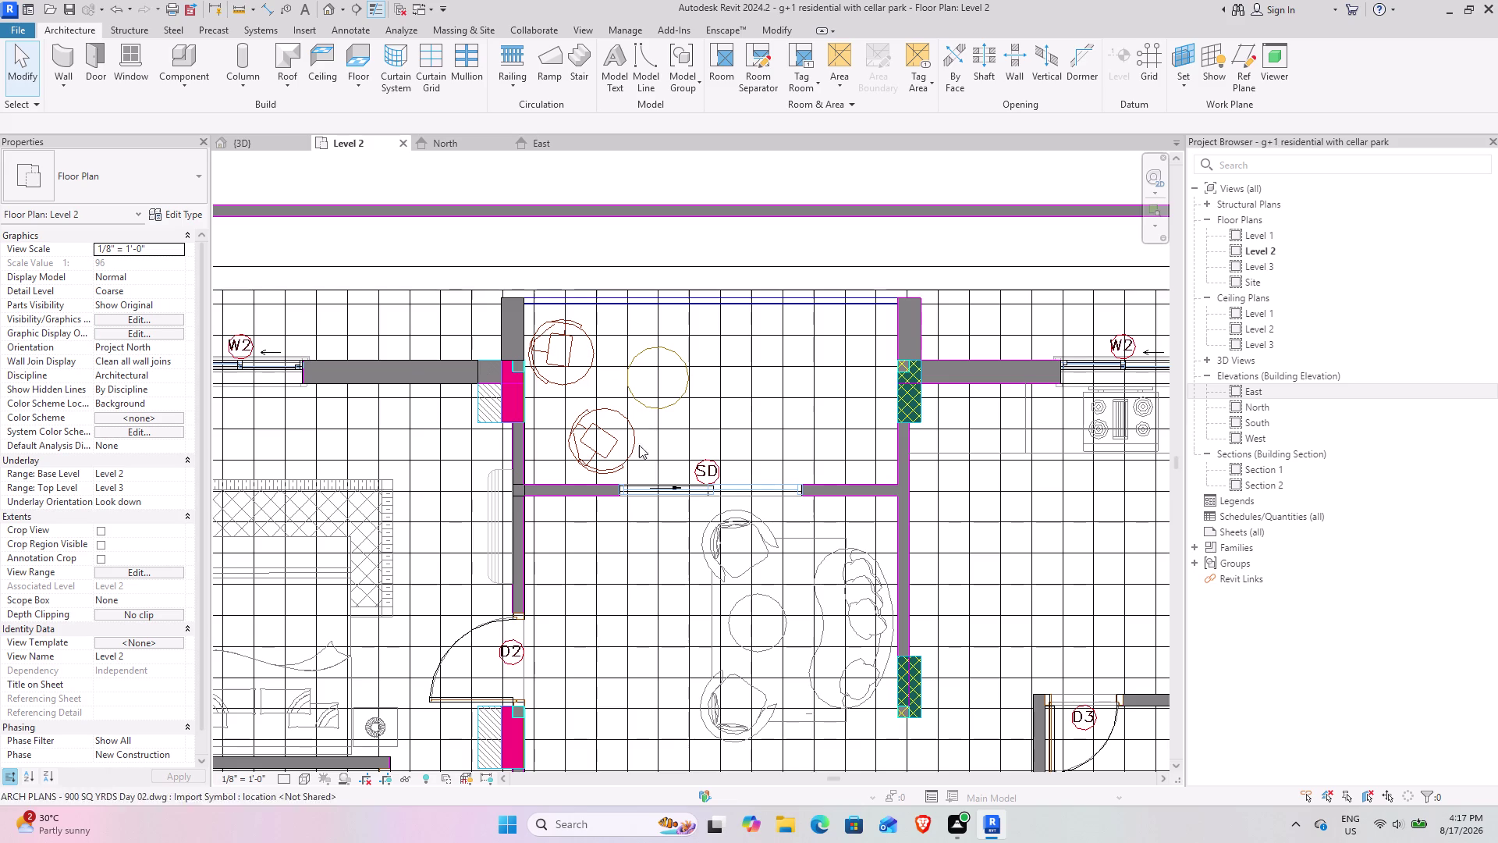
scroll(up, 3)
scroll(up, 3)
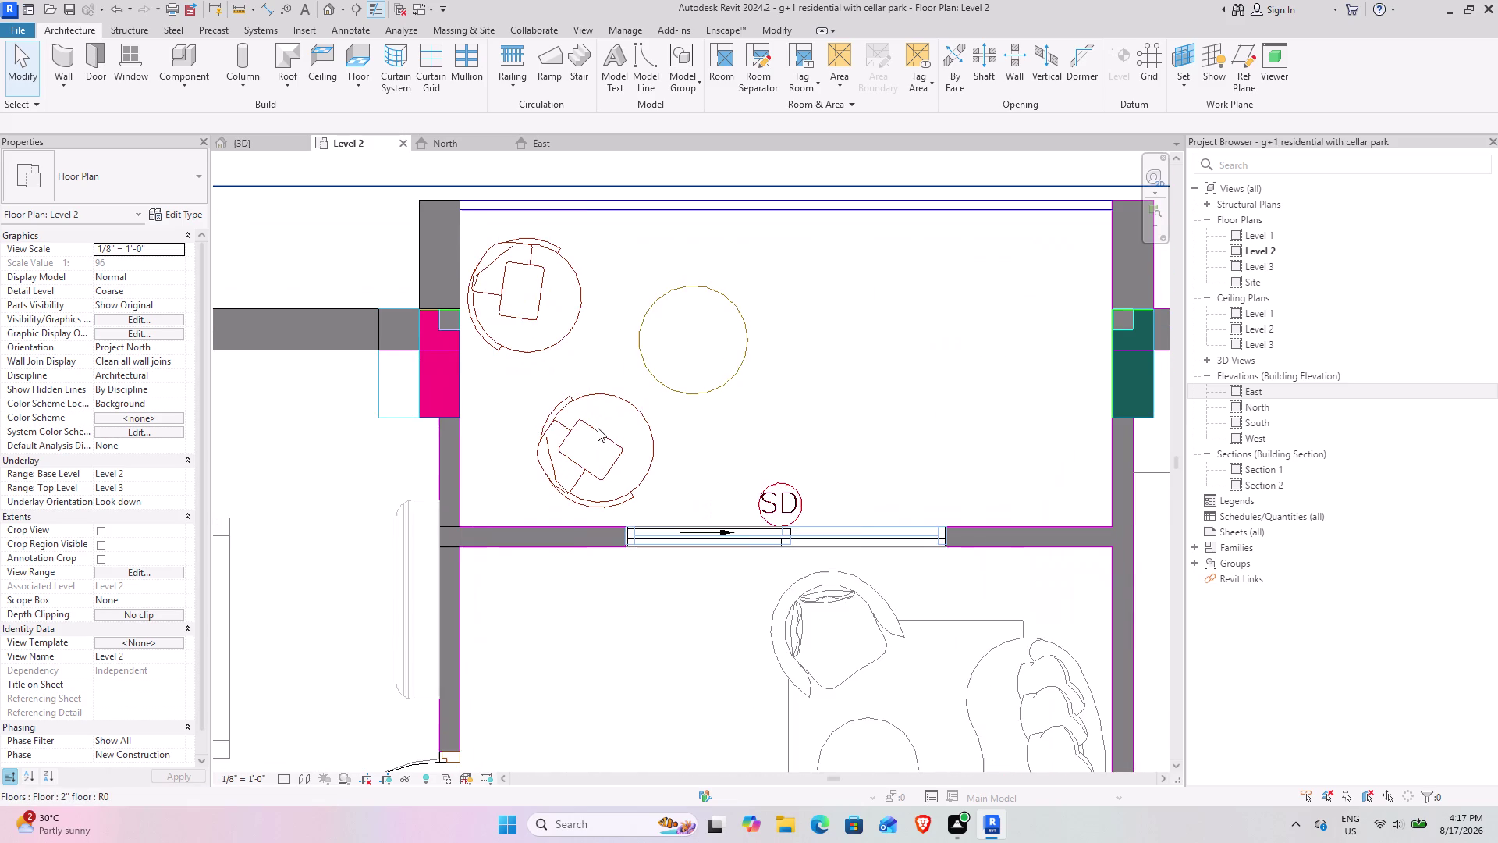
scroll(down, 3)
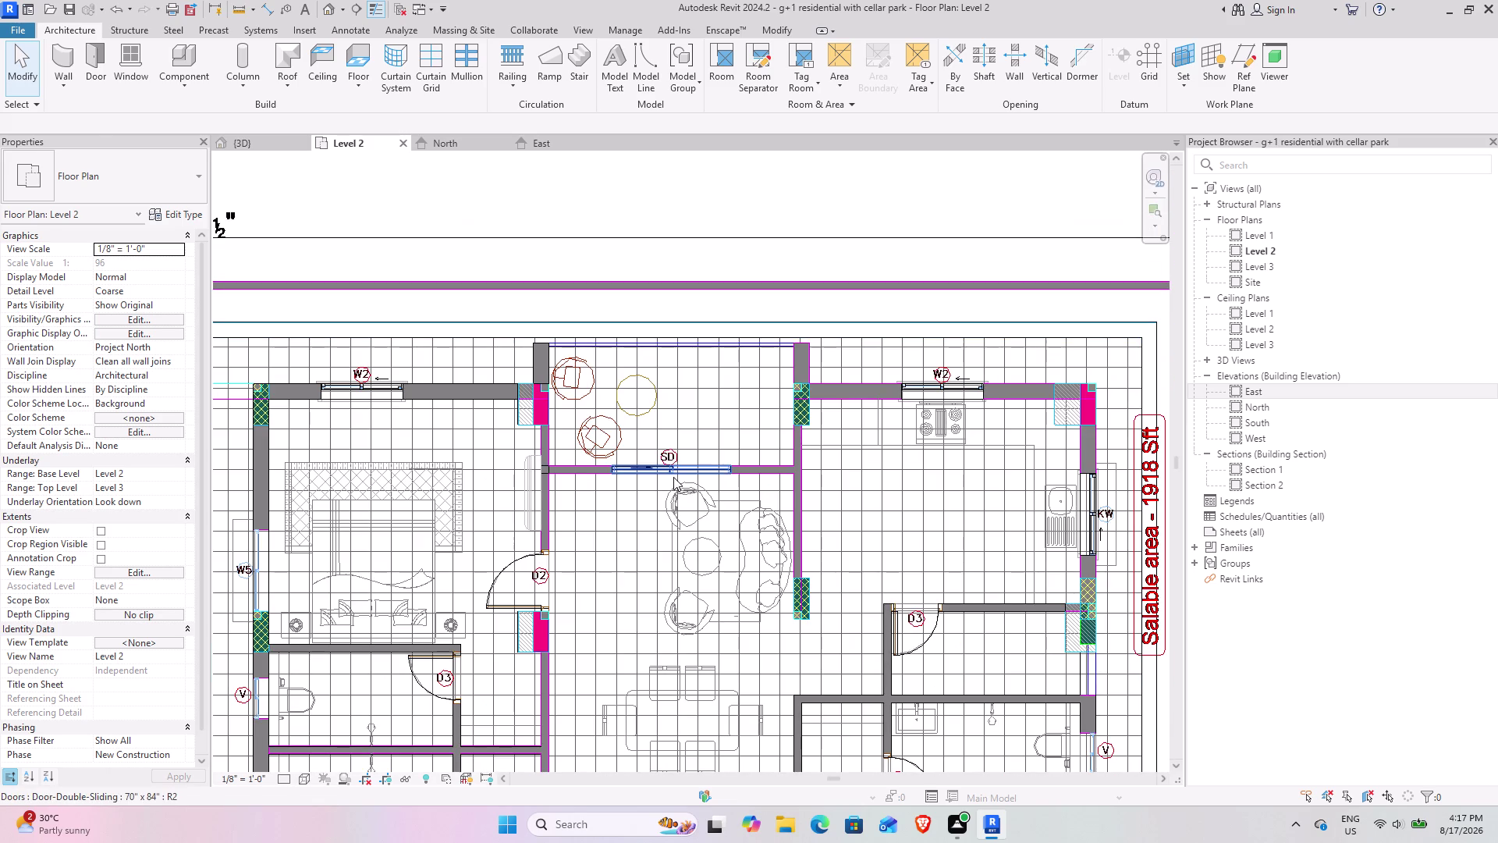
Select the existing 70" x 84" double-sliding door and start Create Similar.
click(673, 477)
click(643, 78)
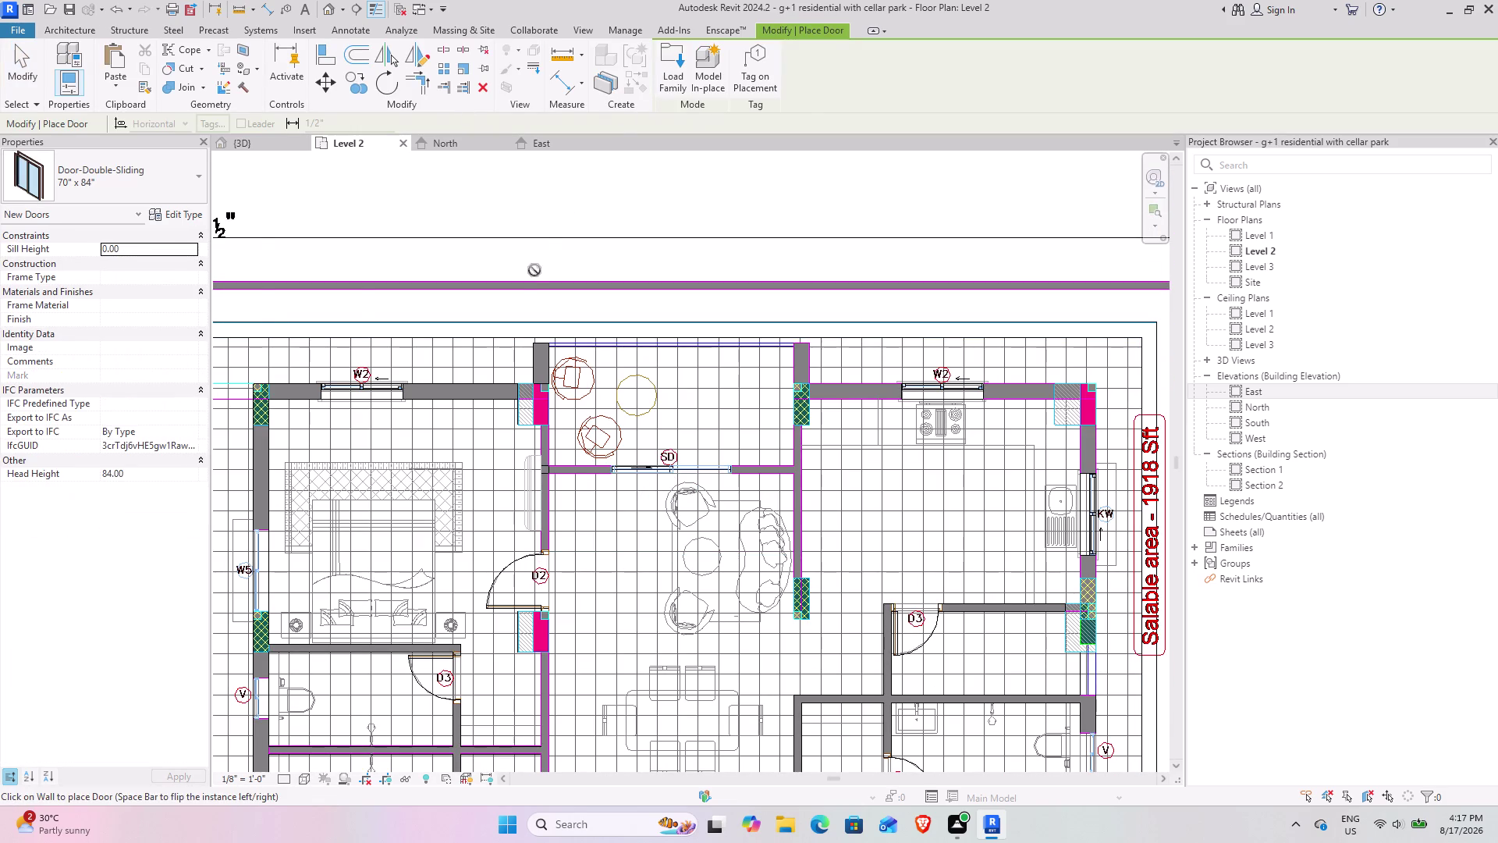
middle_drag(467, 364, 956, 329)
middle_drag(573, 325, 926, 263)
scroll(up, 3)
scroll(up, 3)
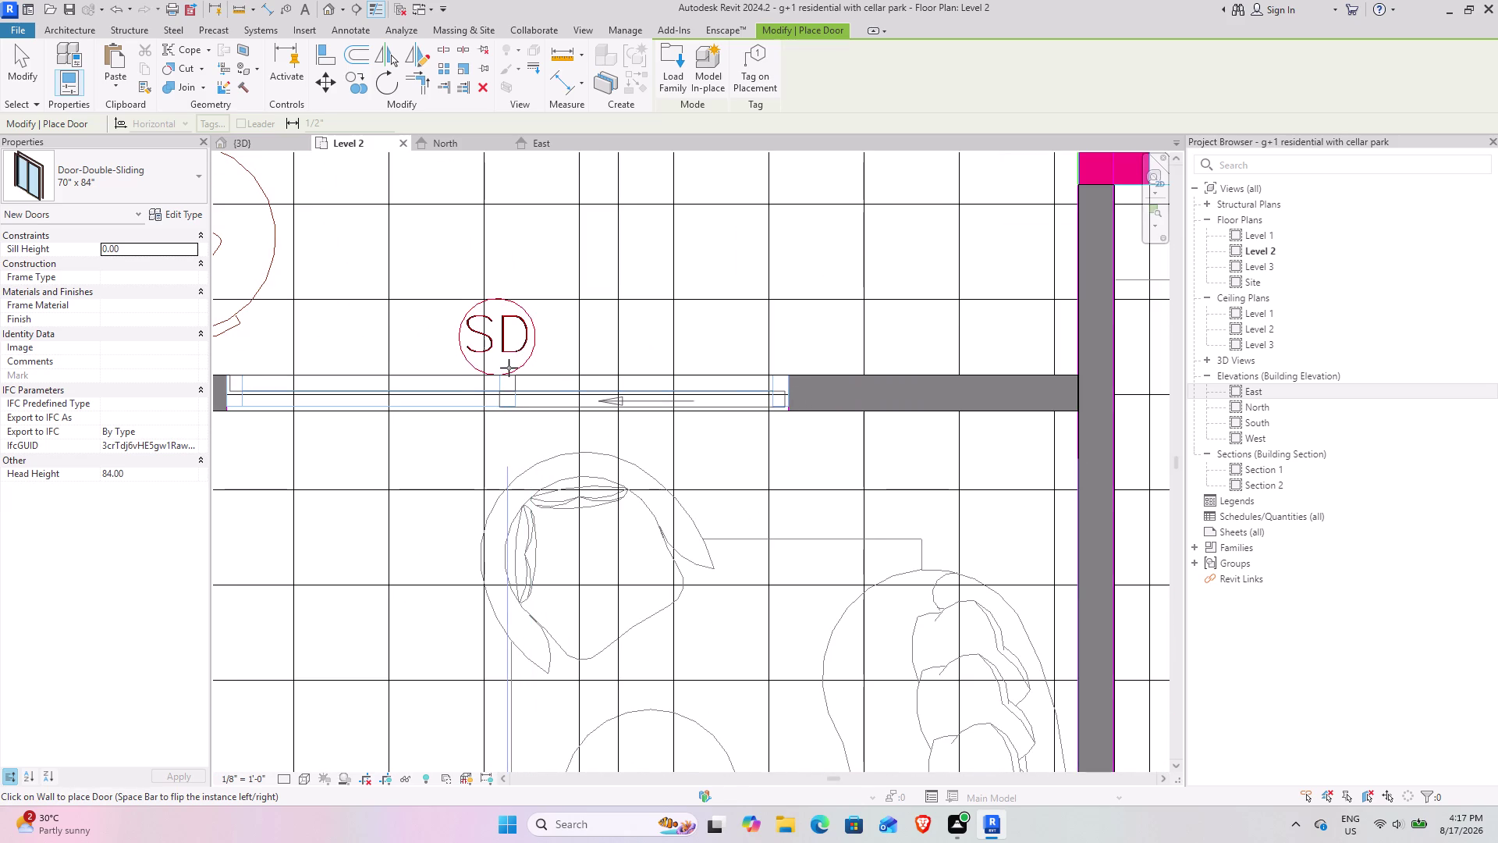
click(509, 368)
scroll(down, 3)
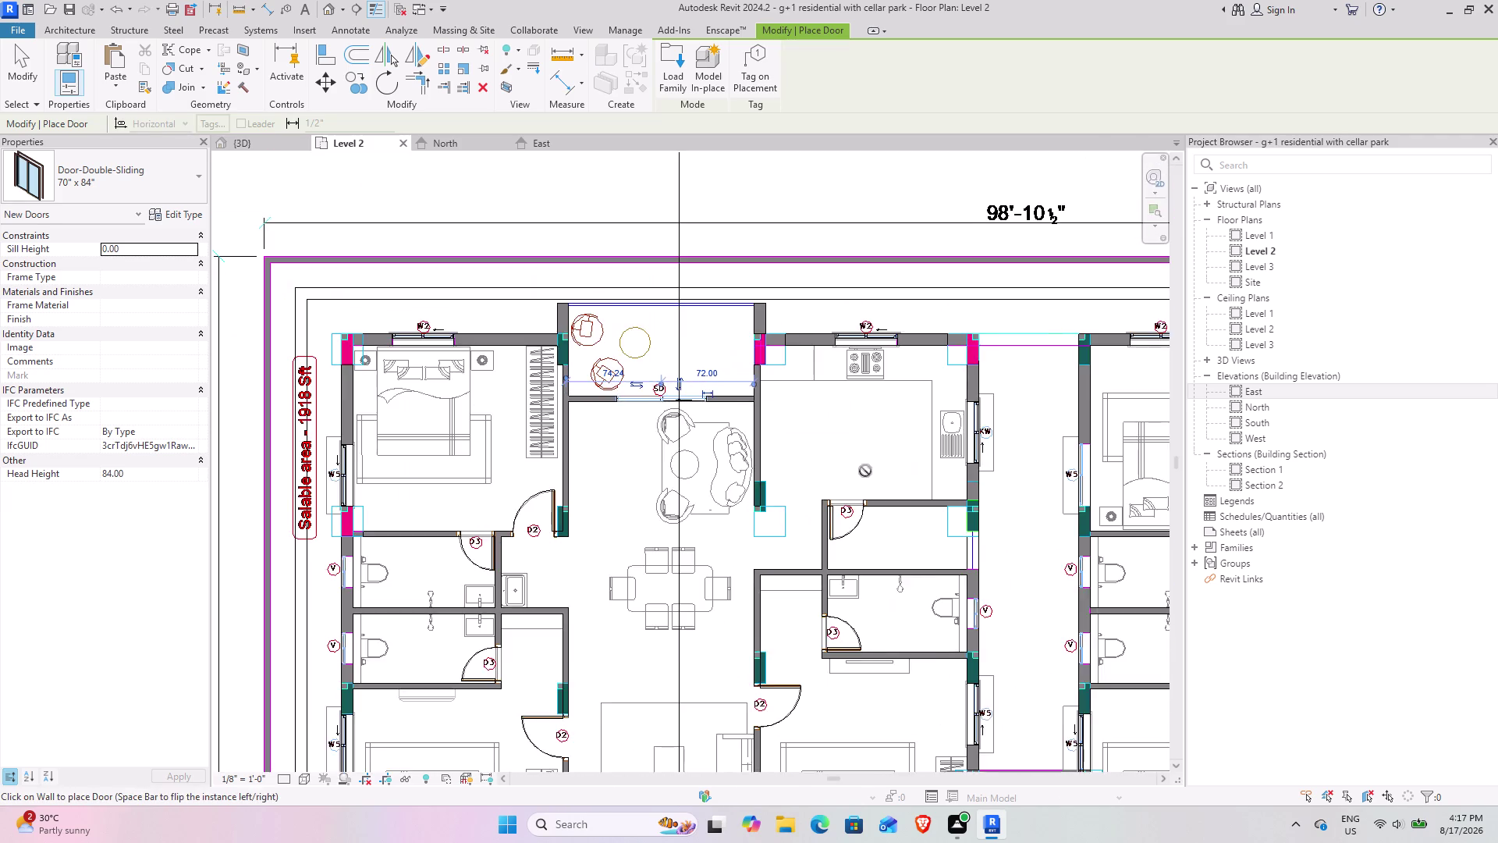
Place another 70" x 84" double-sliding door in the SD wall and end placement.
middle_drag(857, 467, 406, 270)
middle_drag(623, 400, 318, 397)
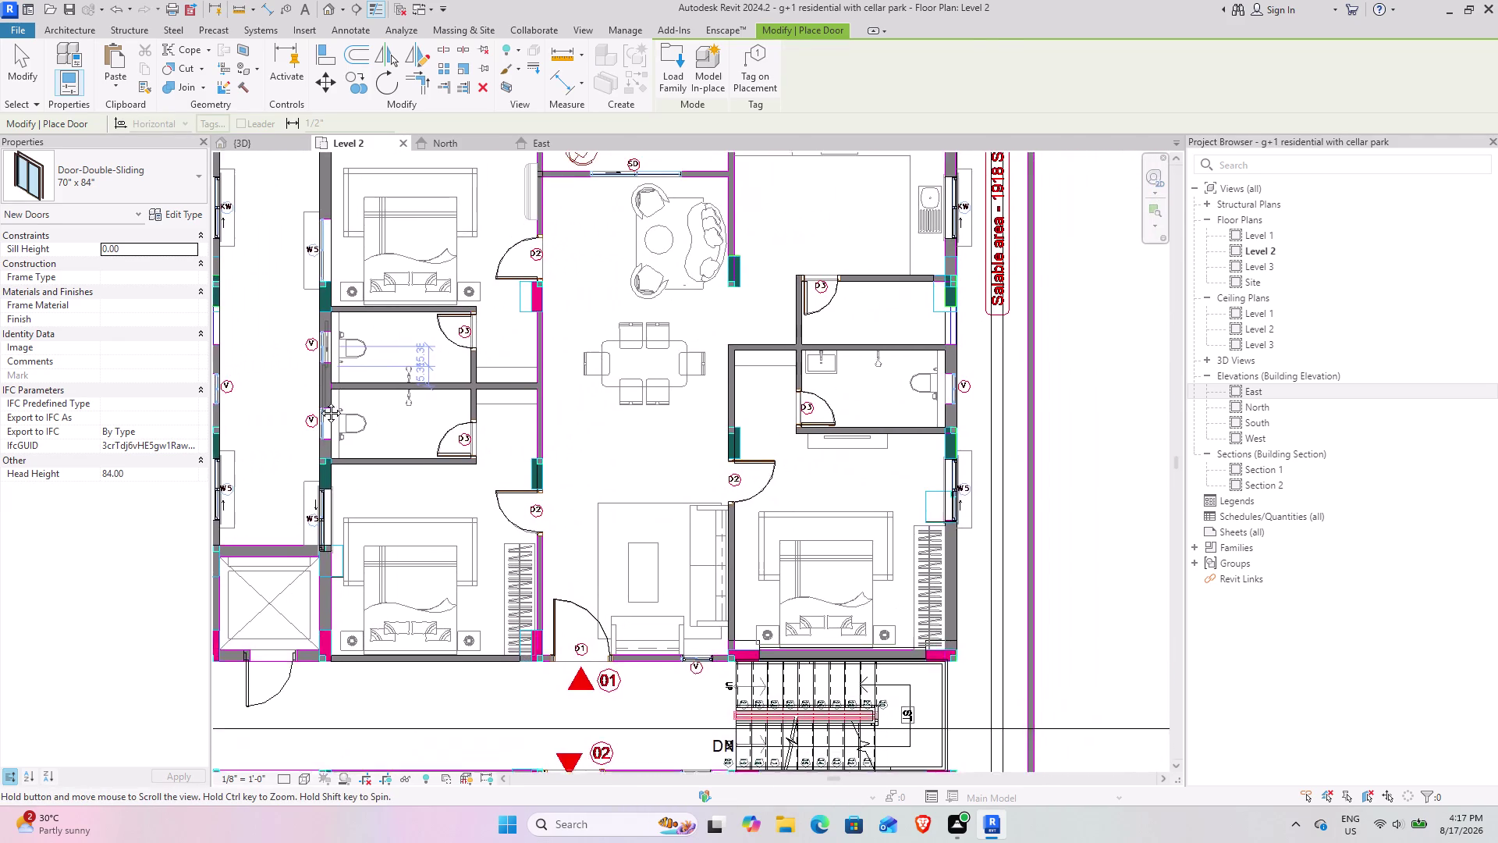
middle_drag(318, 397, 323, 422)
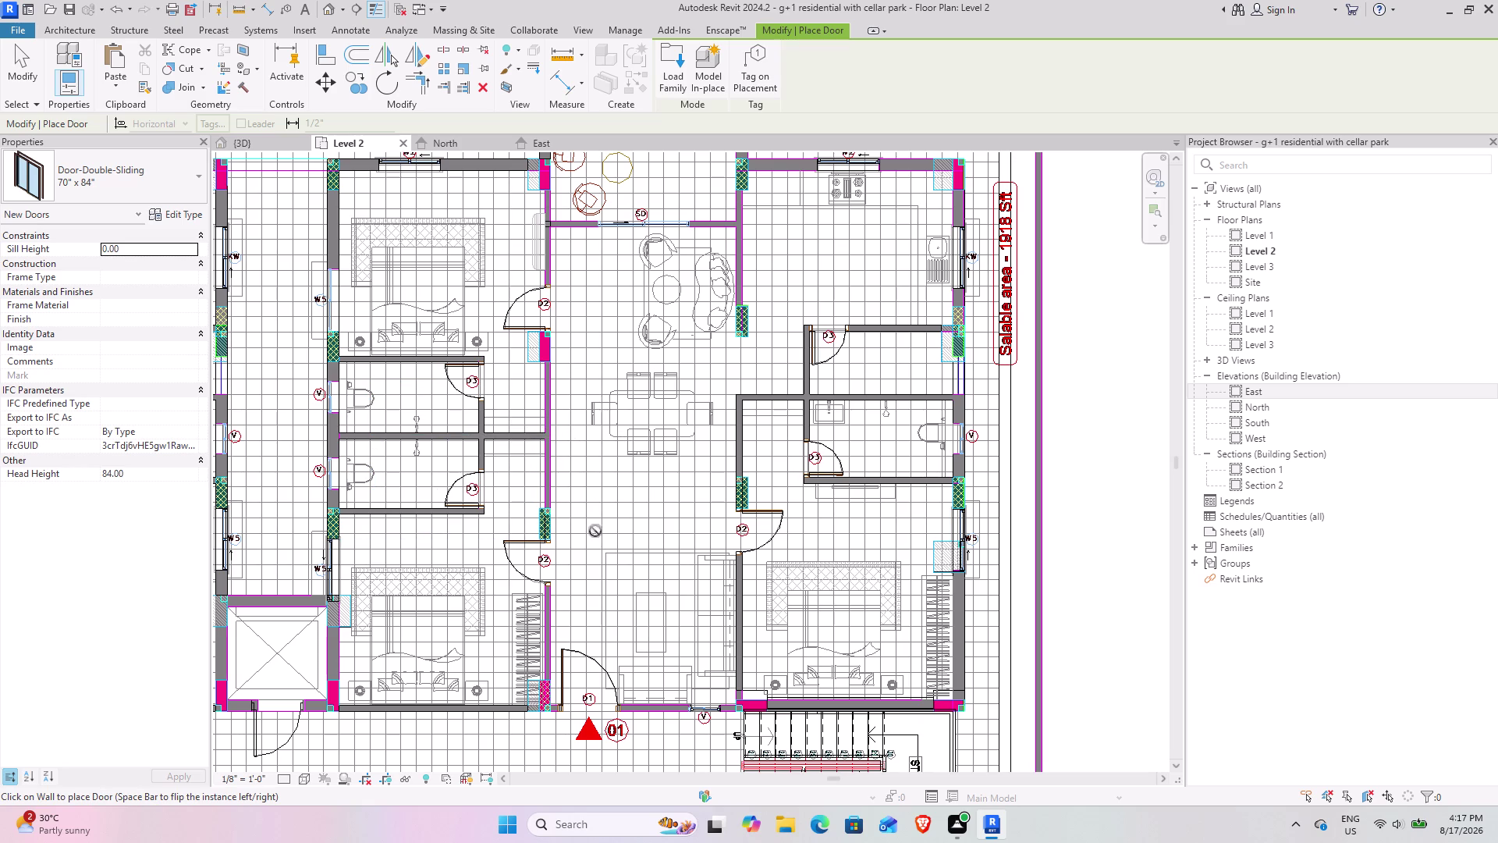
middle_drag(571, 423, 650, 315)
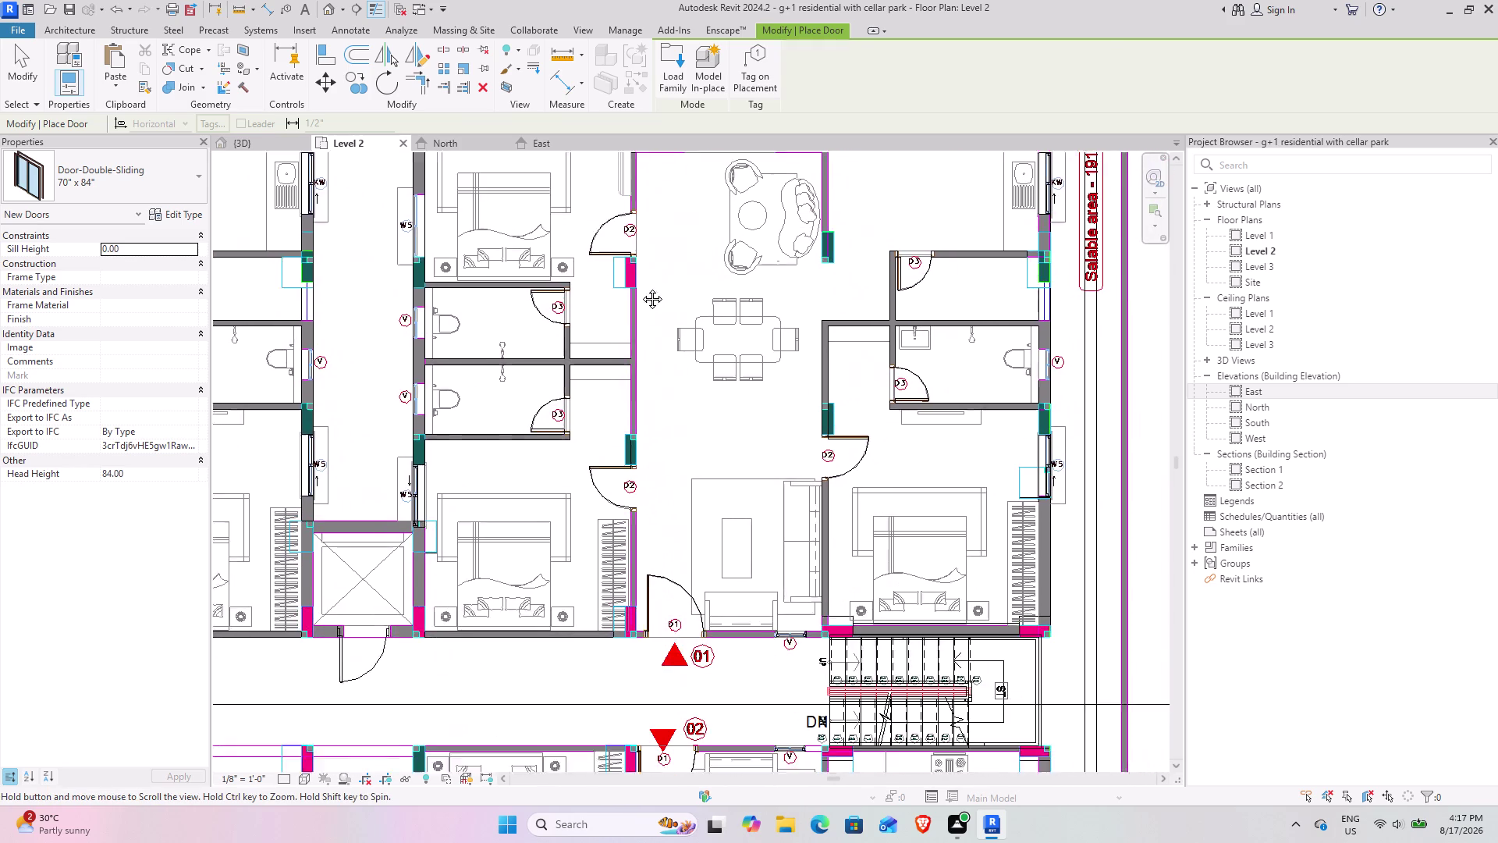
middle_drag(650, 315, 614, 158)
middle_drag(636, 418, 586, 175)
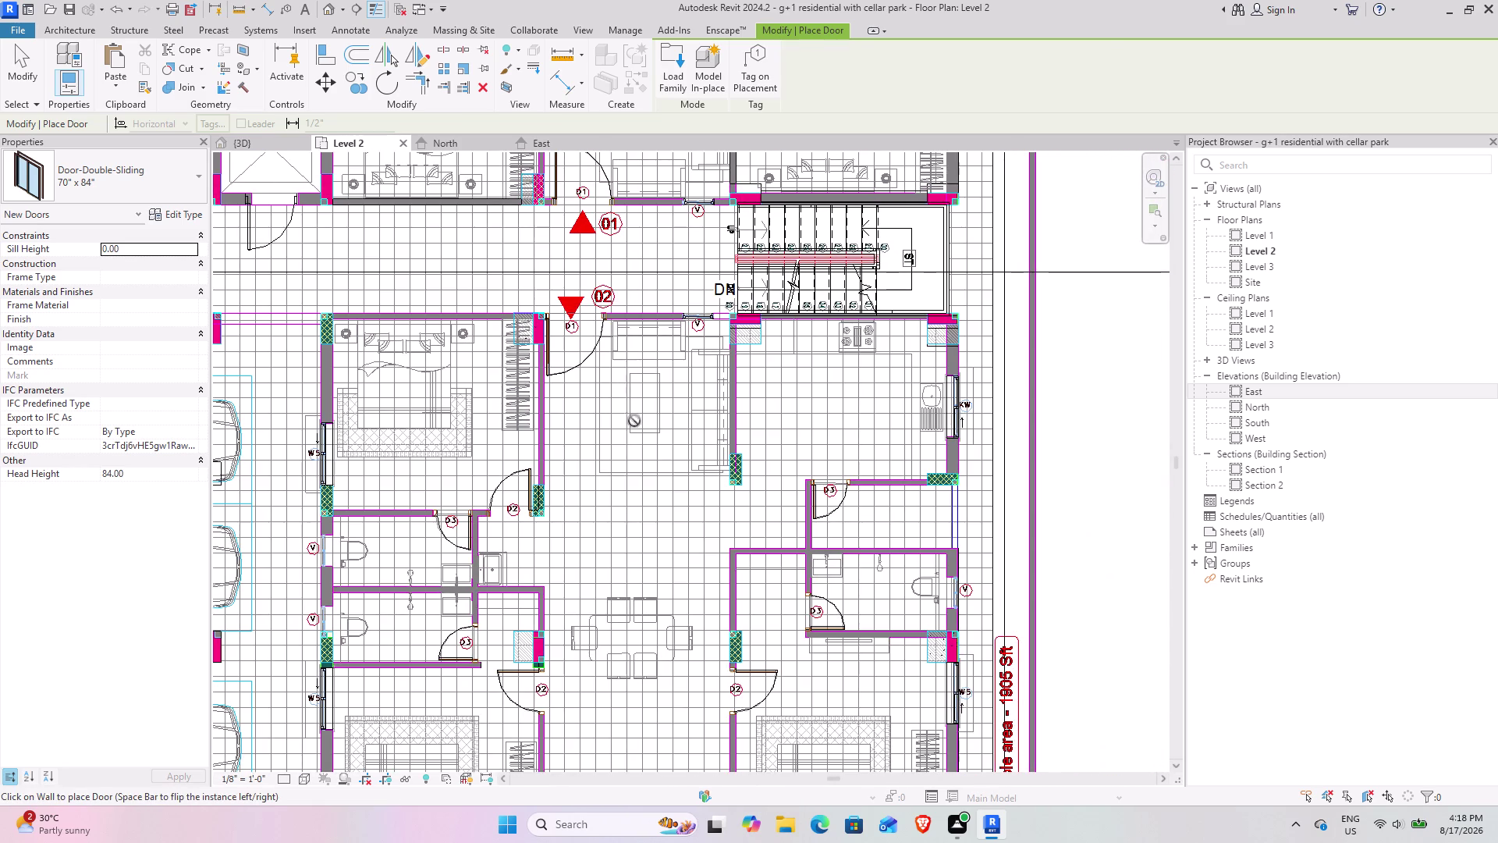
middle_drag(646, 442, 651, 256)
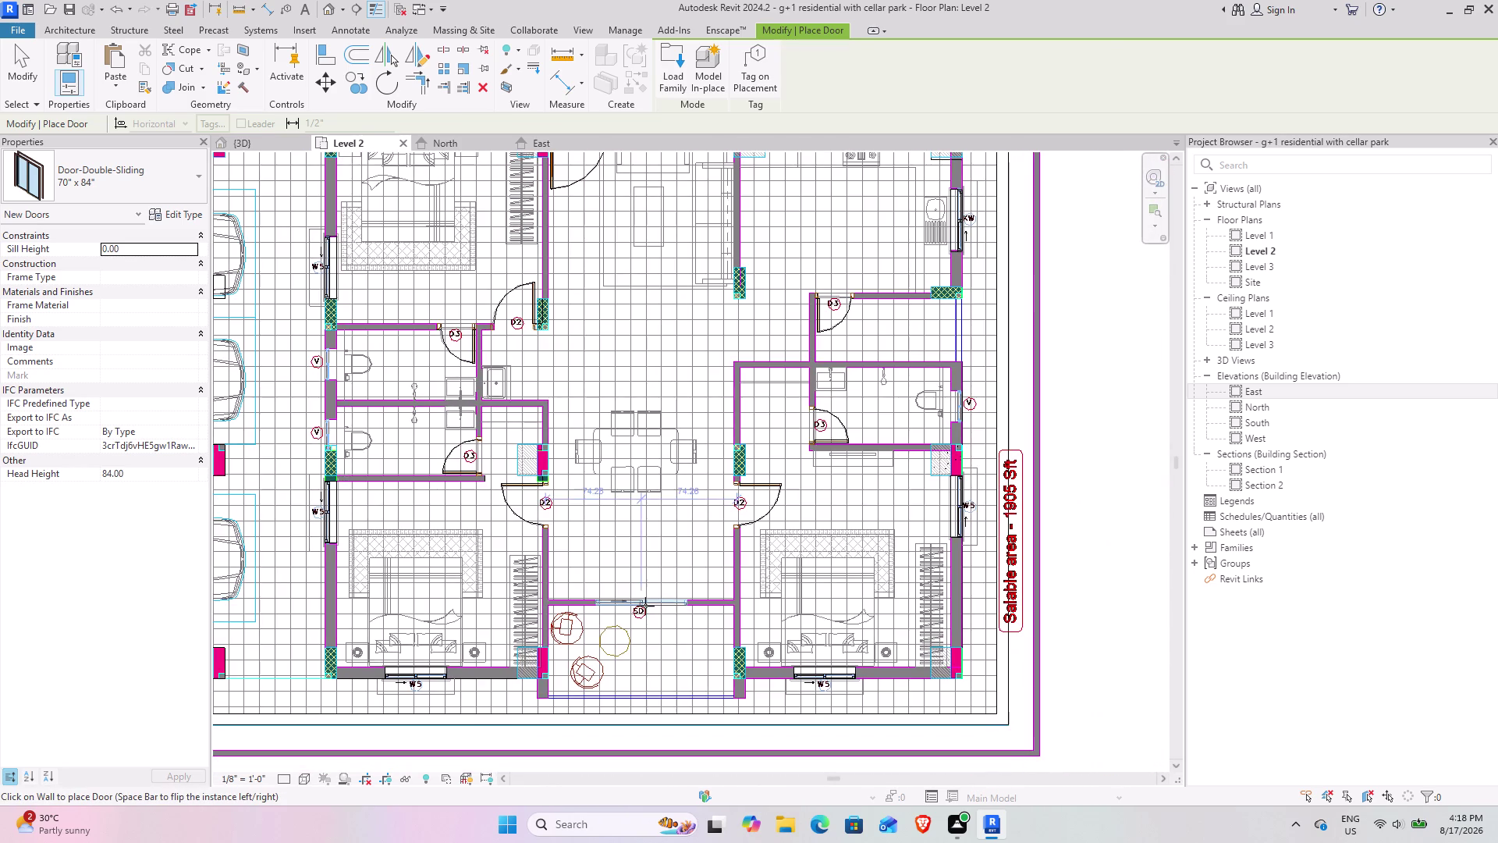
scroll(up, 3)
scroll(up, 3)
scroll(up, 3)
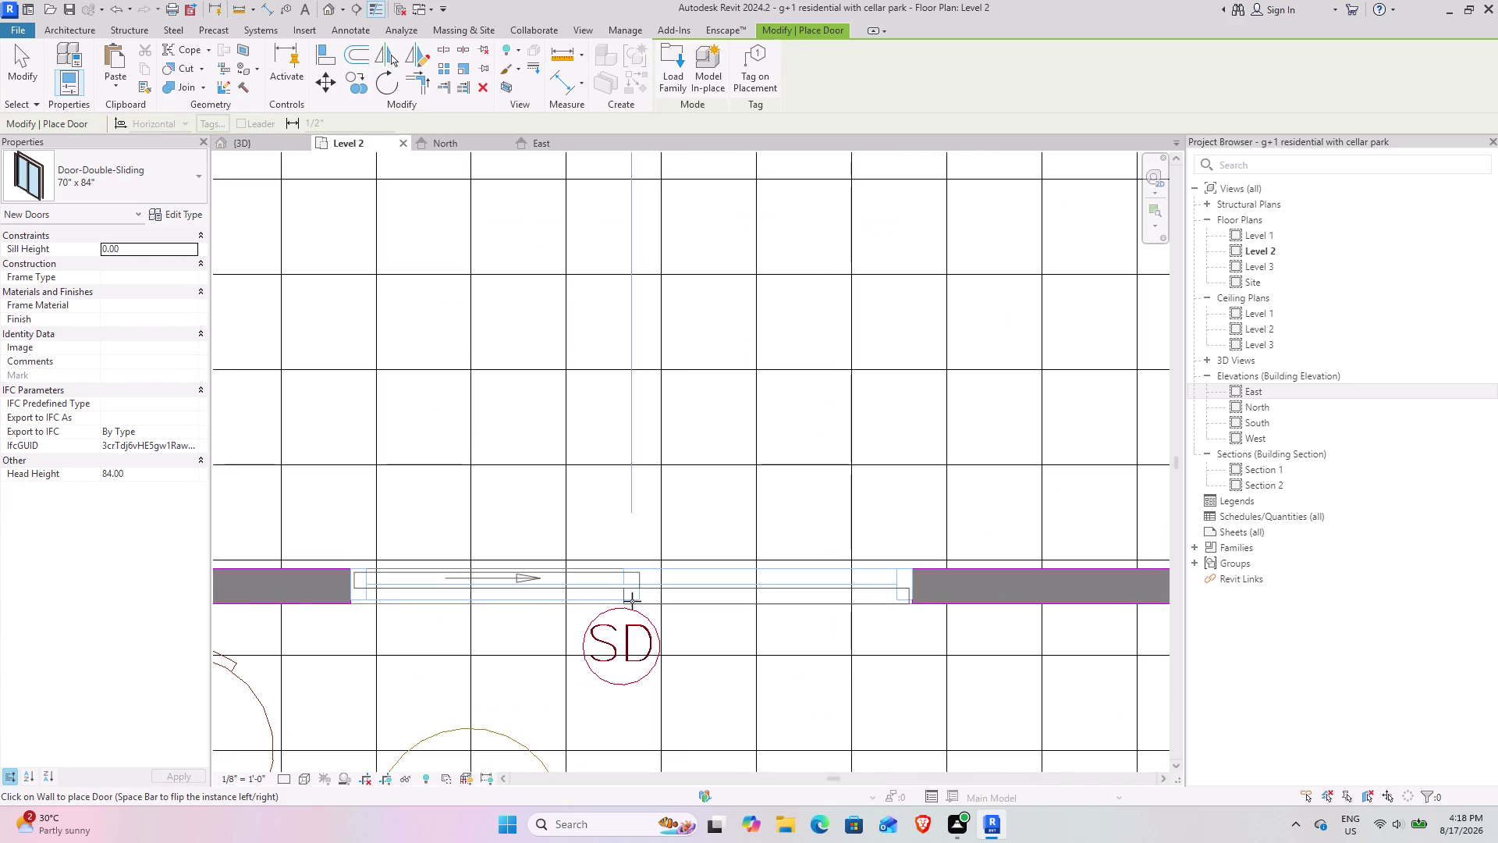
click(632, 601)
key(Escape)
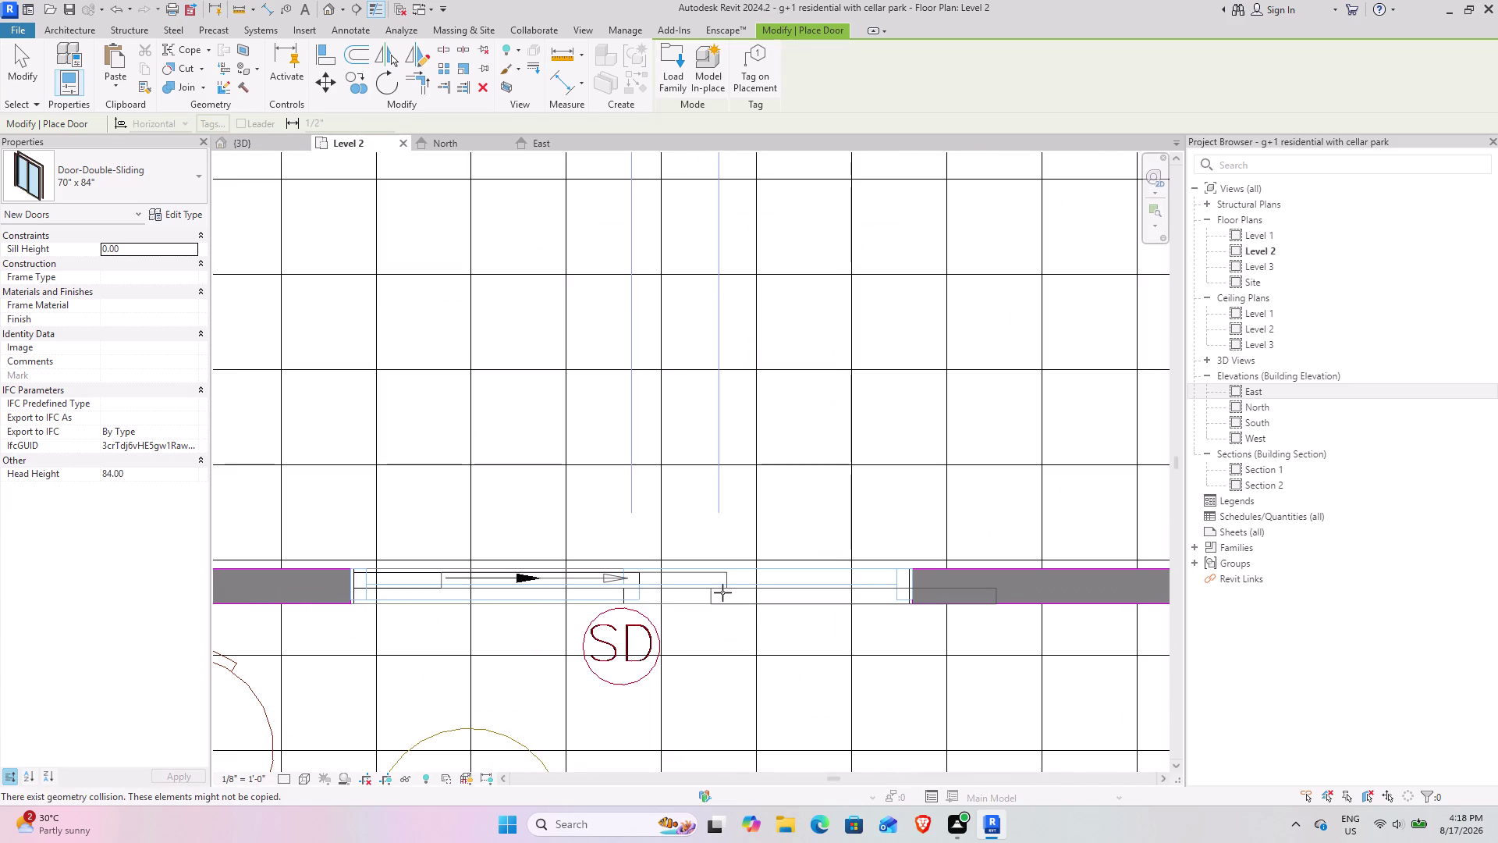
key(Escape)
click(22, 71)
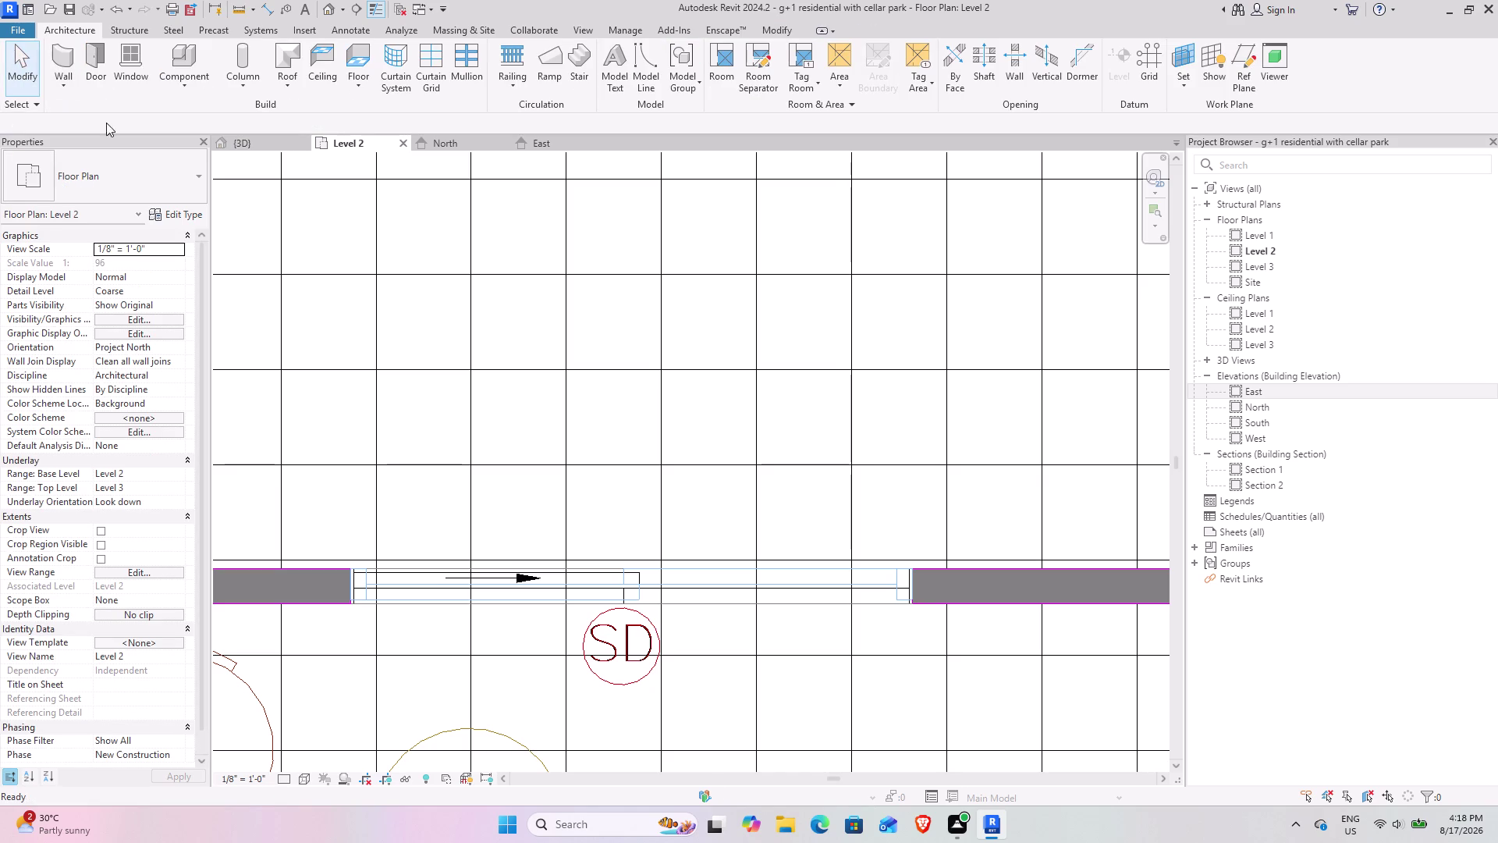
click(242, 141)
scroll(down, 3)
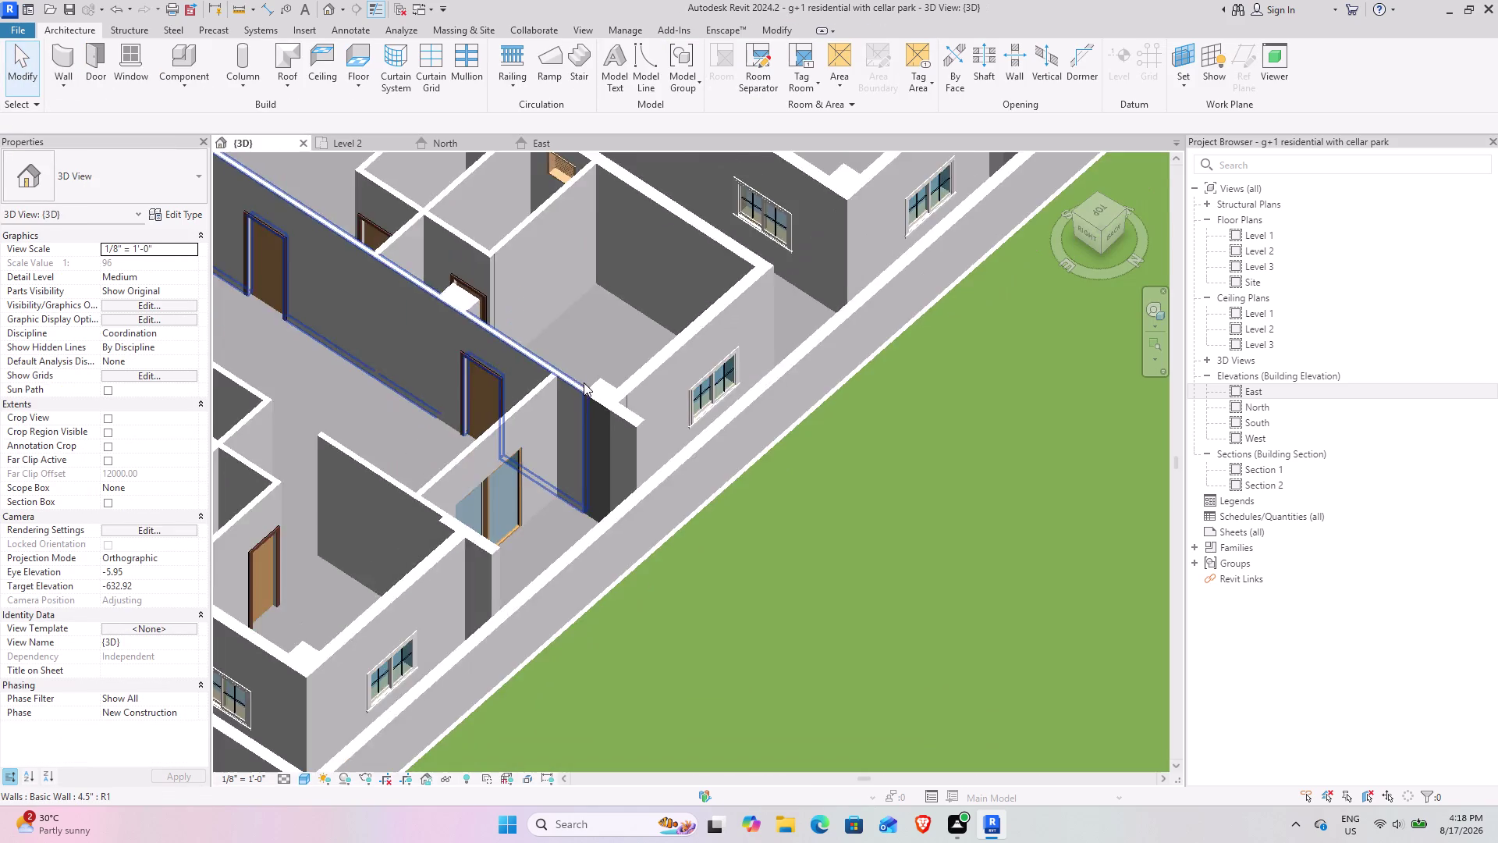
scroll(down, 3)
middle_drag(430, 395, 616, 316)
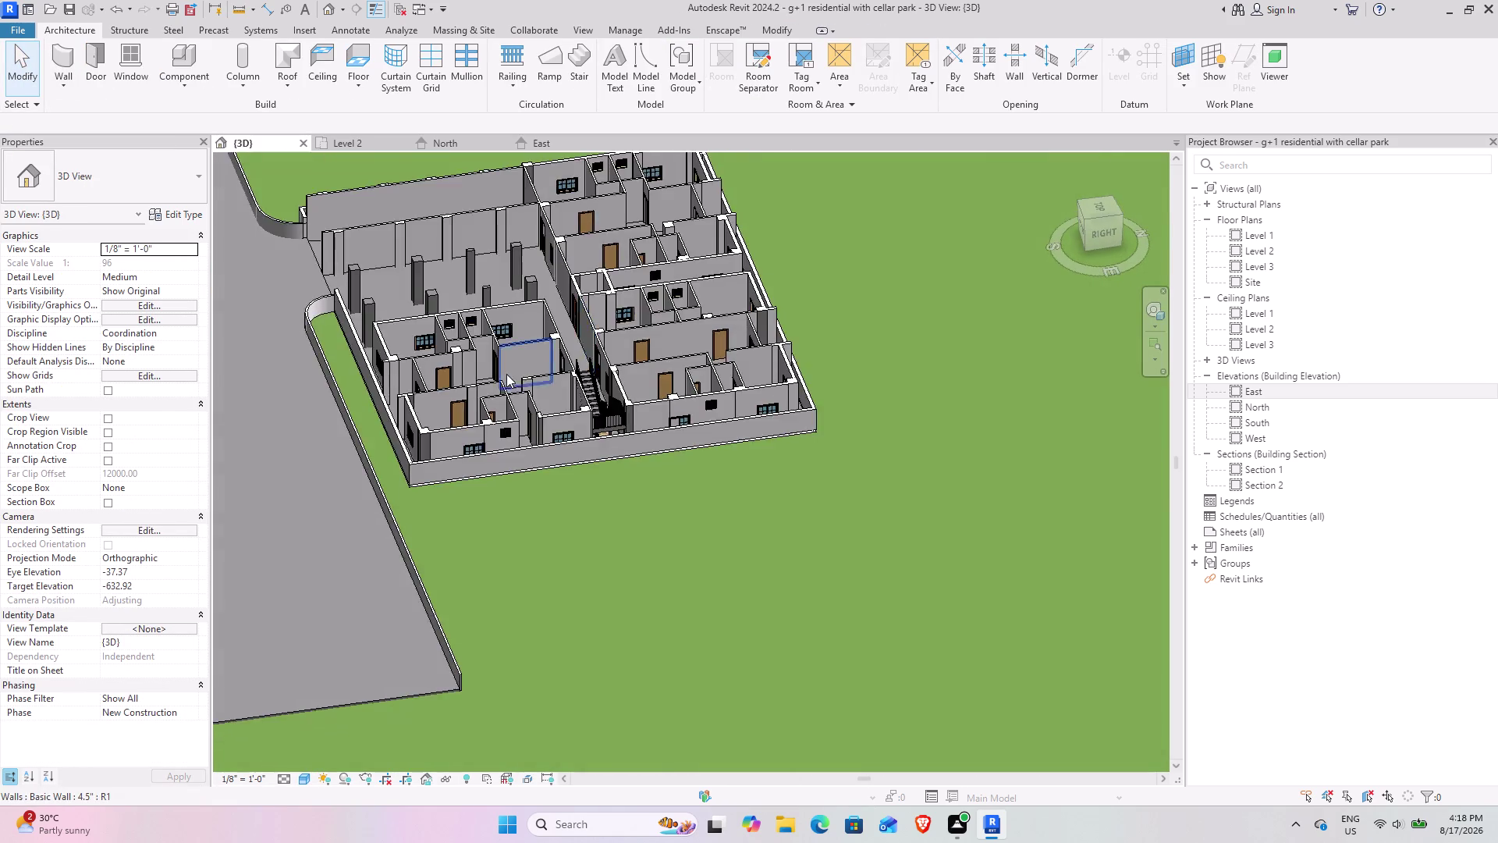
middle_drag(507, 375, 713, 401)
middle_drag(784, 483, 569, 532)
middle_drag(510, 532, 523, 572)
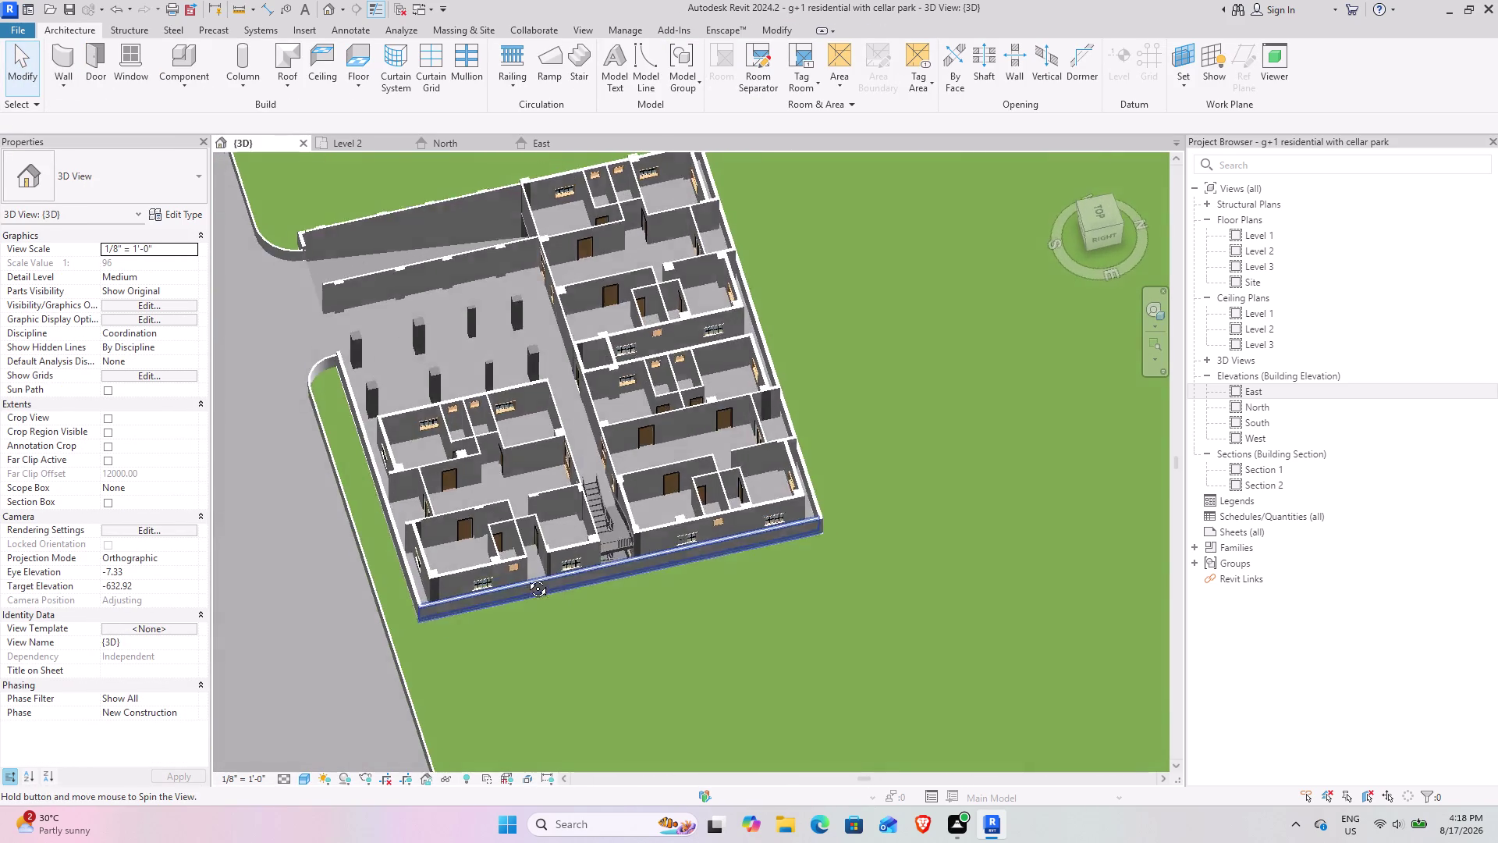
middle_drag(523, 572, 486, 597)
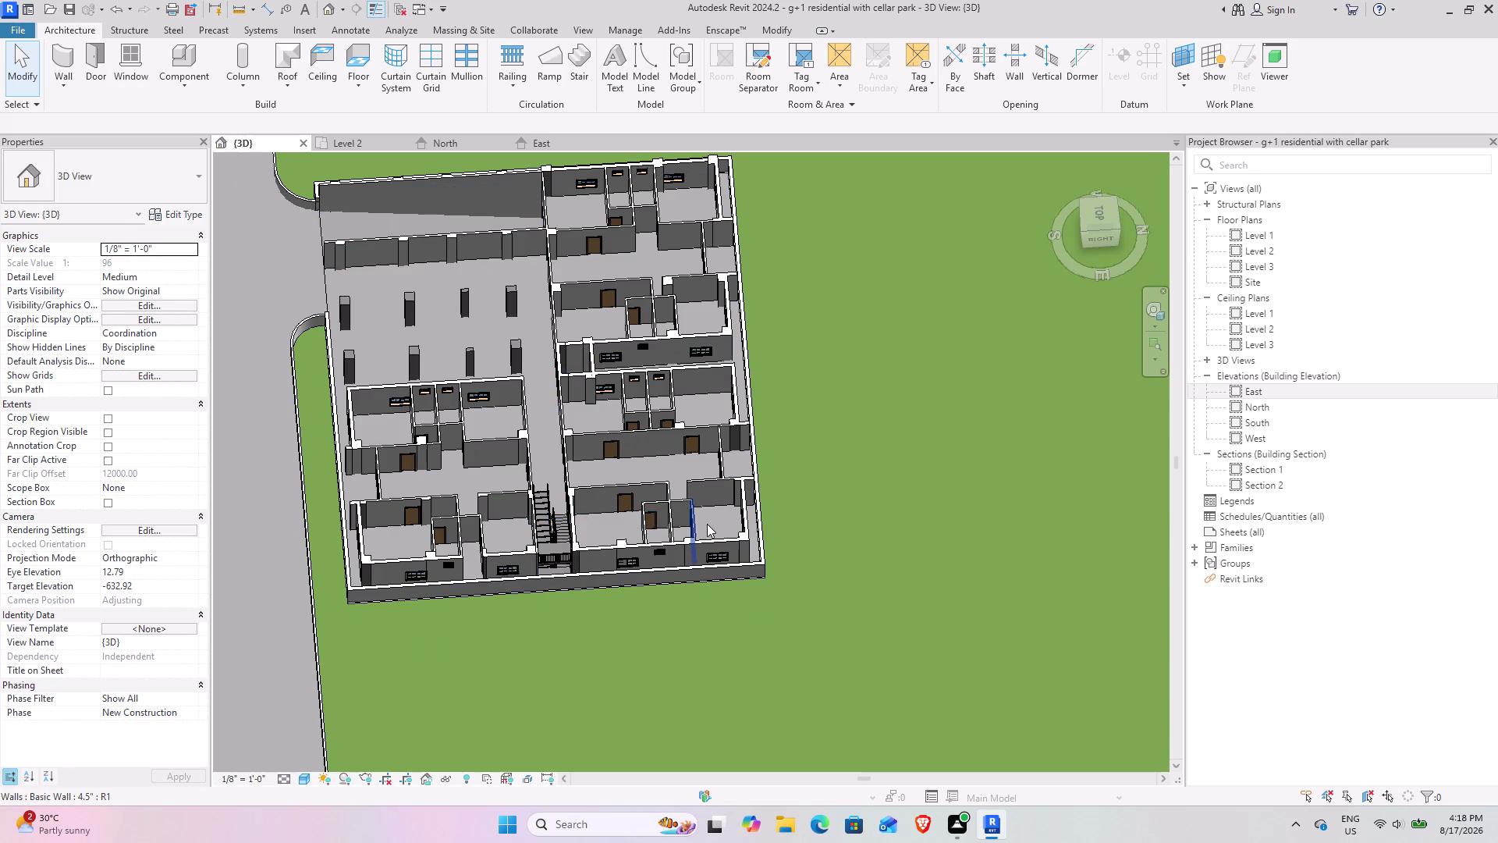
middle_drag(691, 518, 555, 515)
scroll(up, 3)
scroll(up, 3)
middle_drag(535, 474, 555, 373)
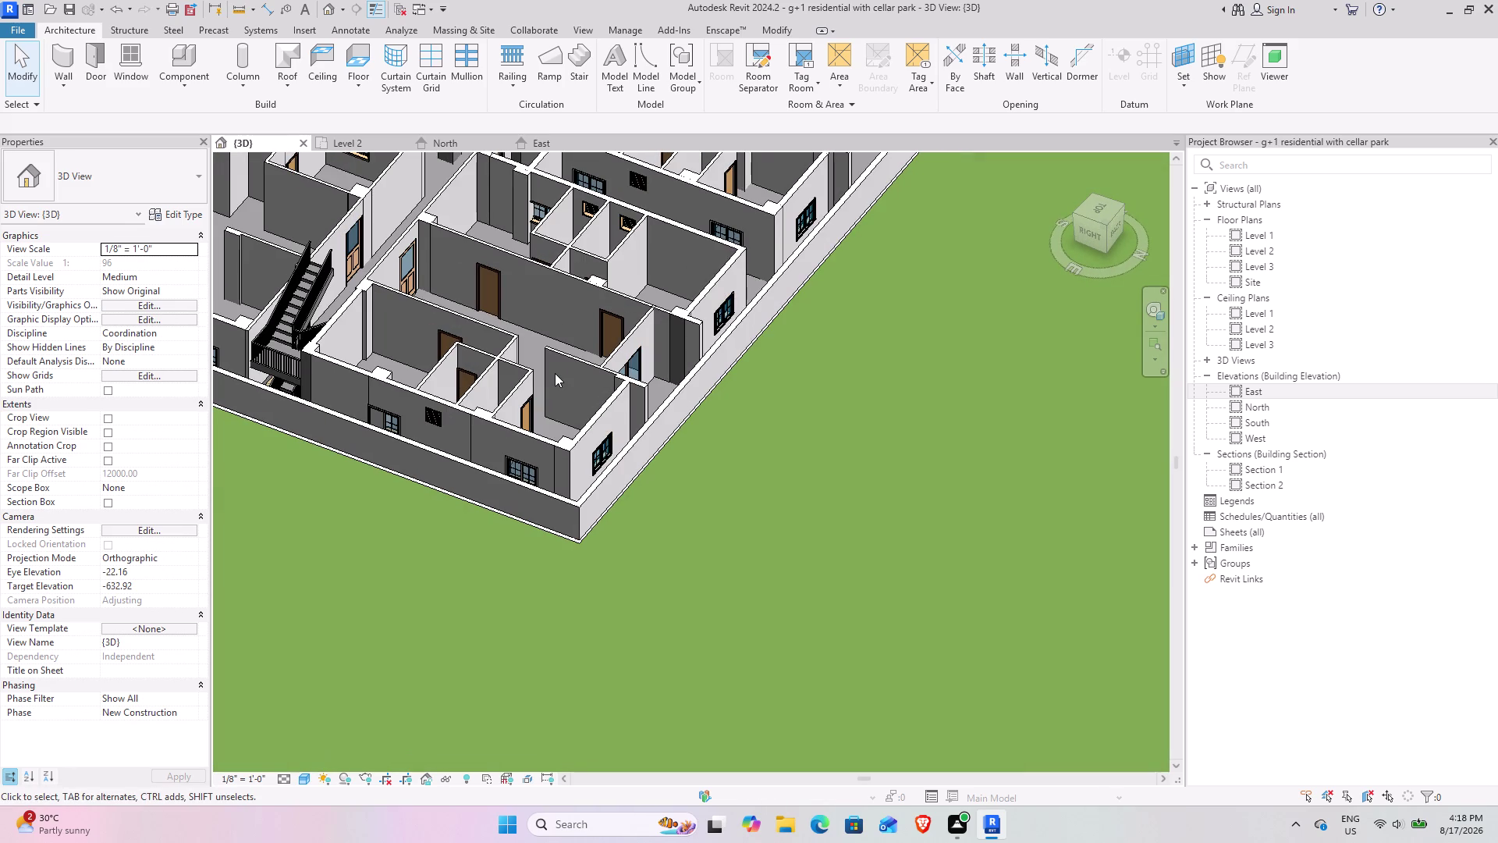
scroll(down, 3)
middle_drag(541, 431, 415, 412)
middle_drag(438, 400, 650, 703)
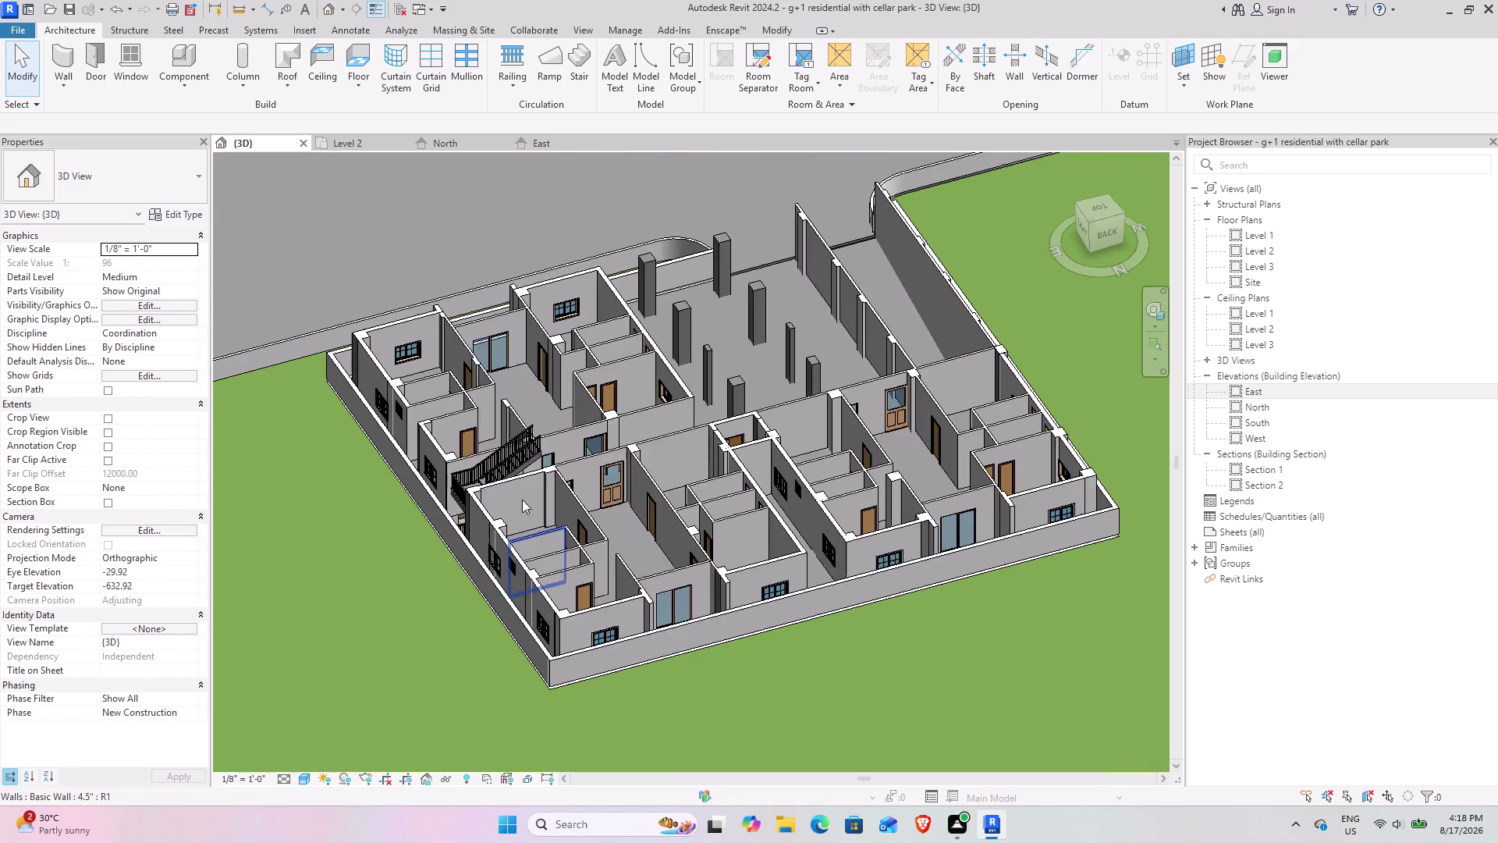
middle_drag(511, 487, 644, 541)
middle_drag(668, 583, 587, 301)
middle_drag(560, 365, 635, 392)
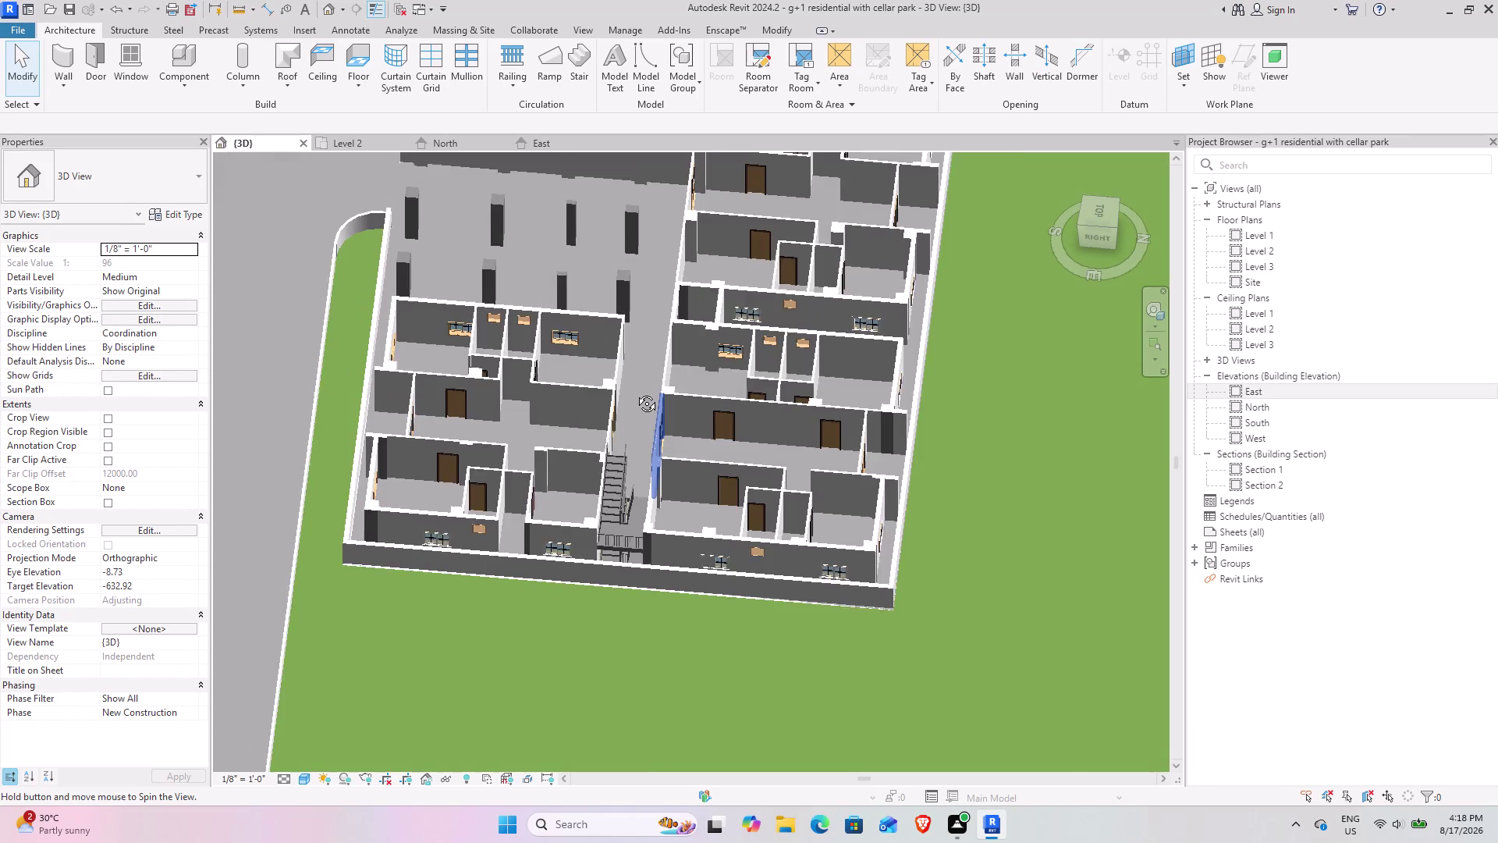
middle_drag(635, 392, 635, 392)
scroll(up, 3)
middle_drag(772, 397, 693, 450)
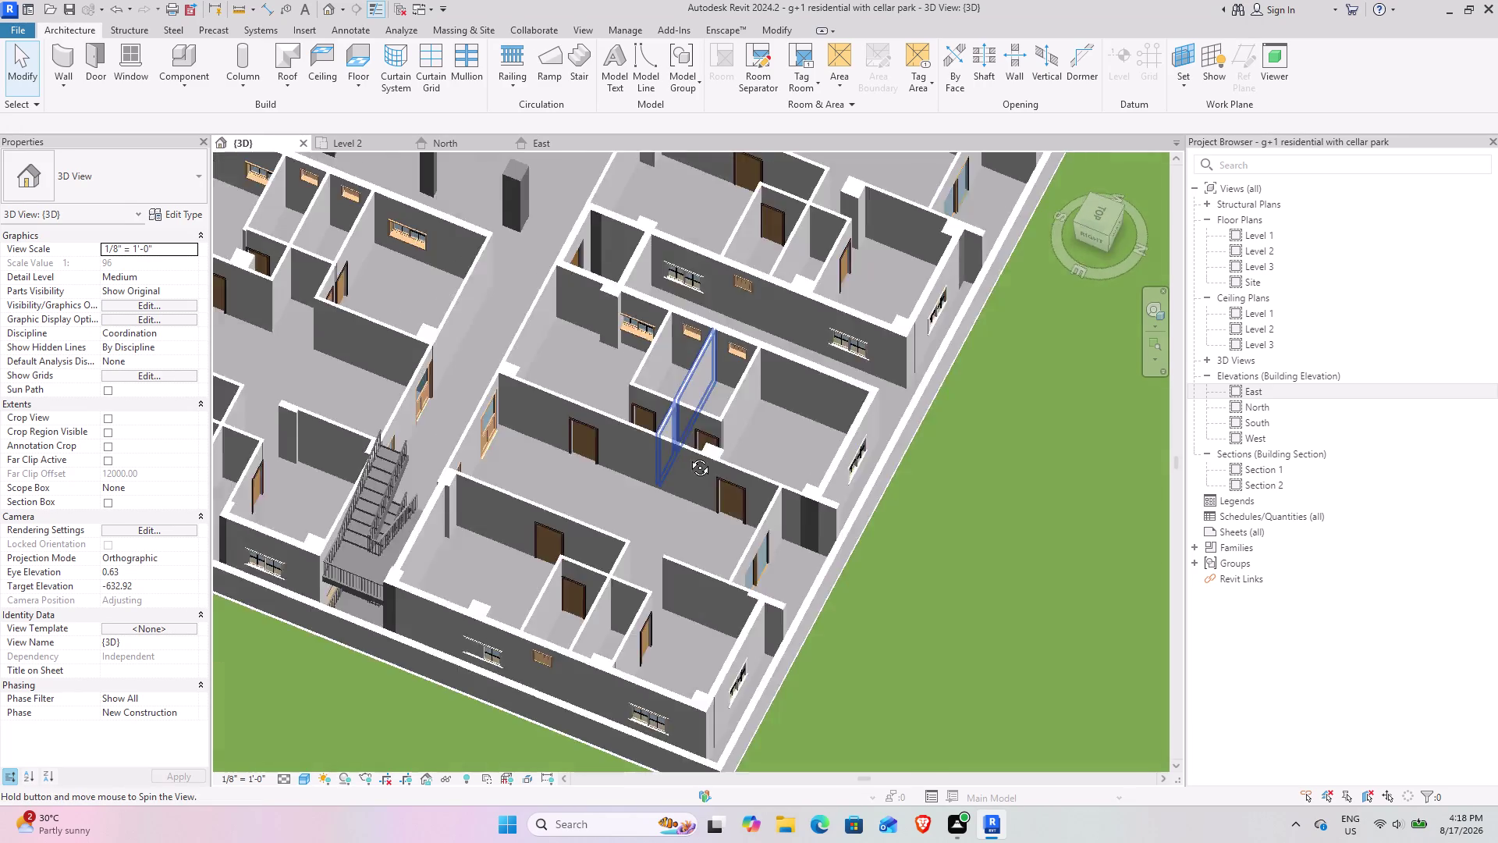
middle_drag(694, 450, 782, 316)
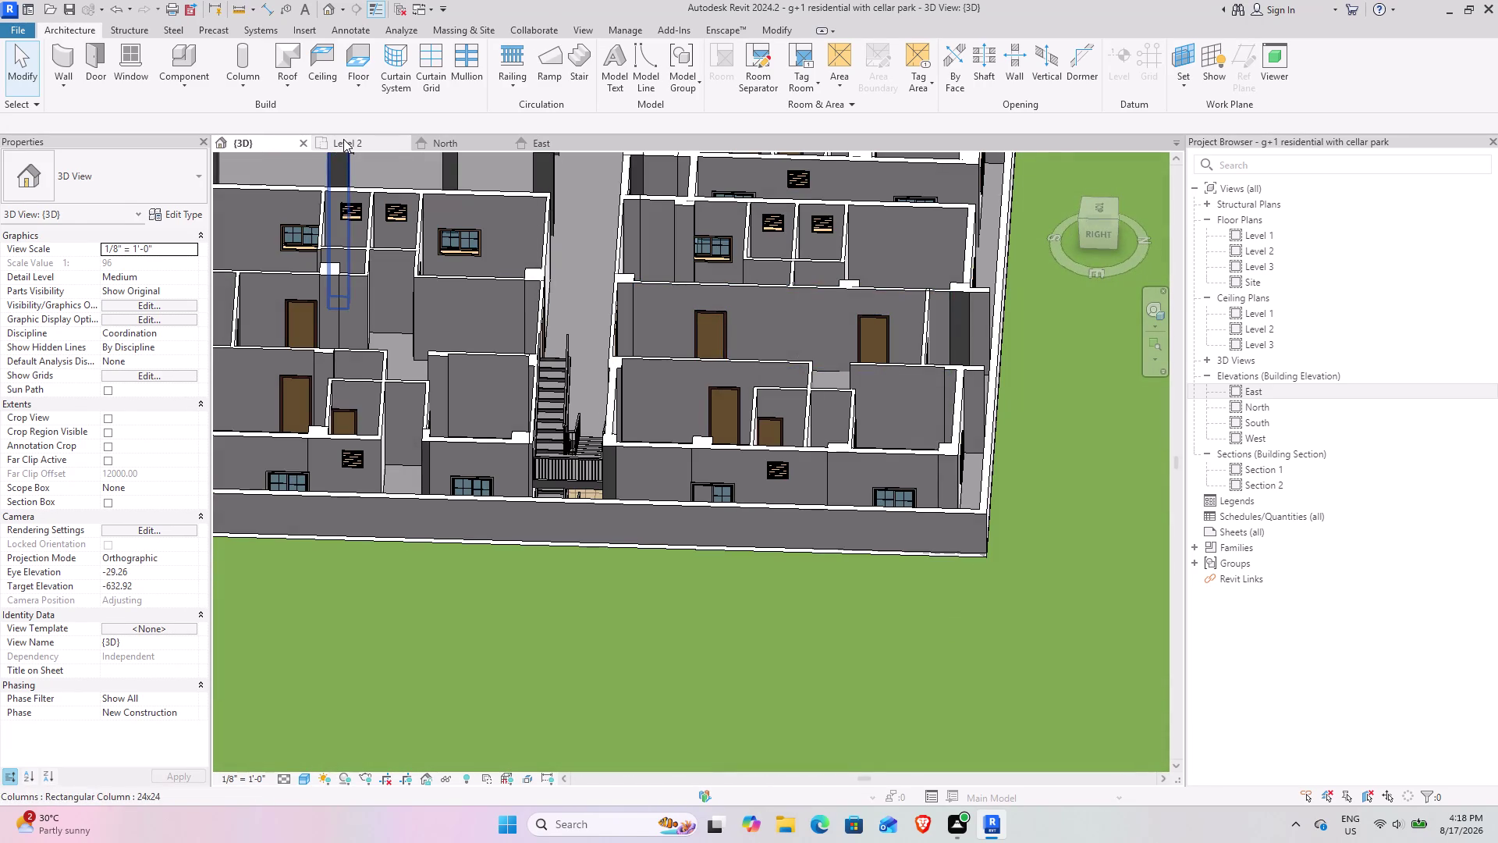
click(343, 139)
scroll(down, 3)
middle_drag(472, 468, 571, 440)
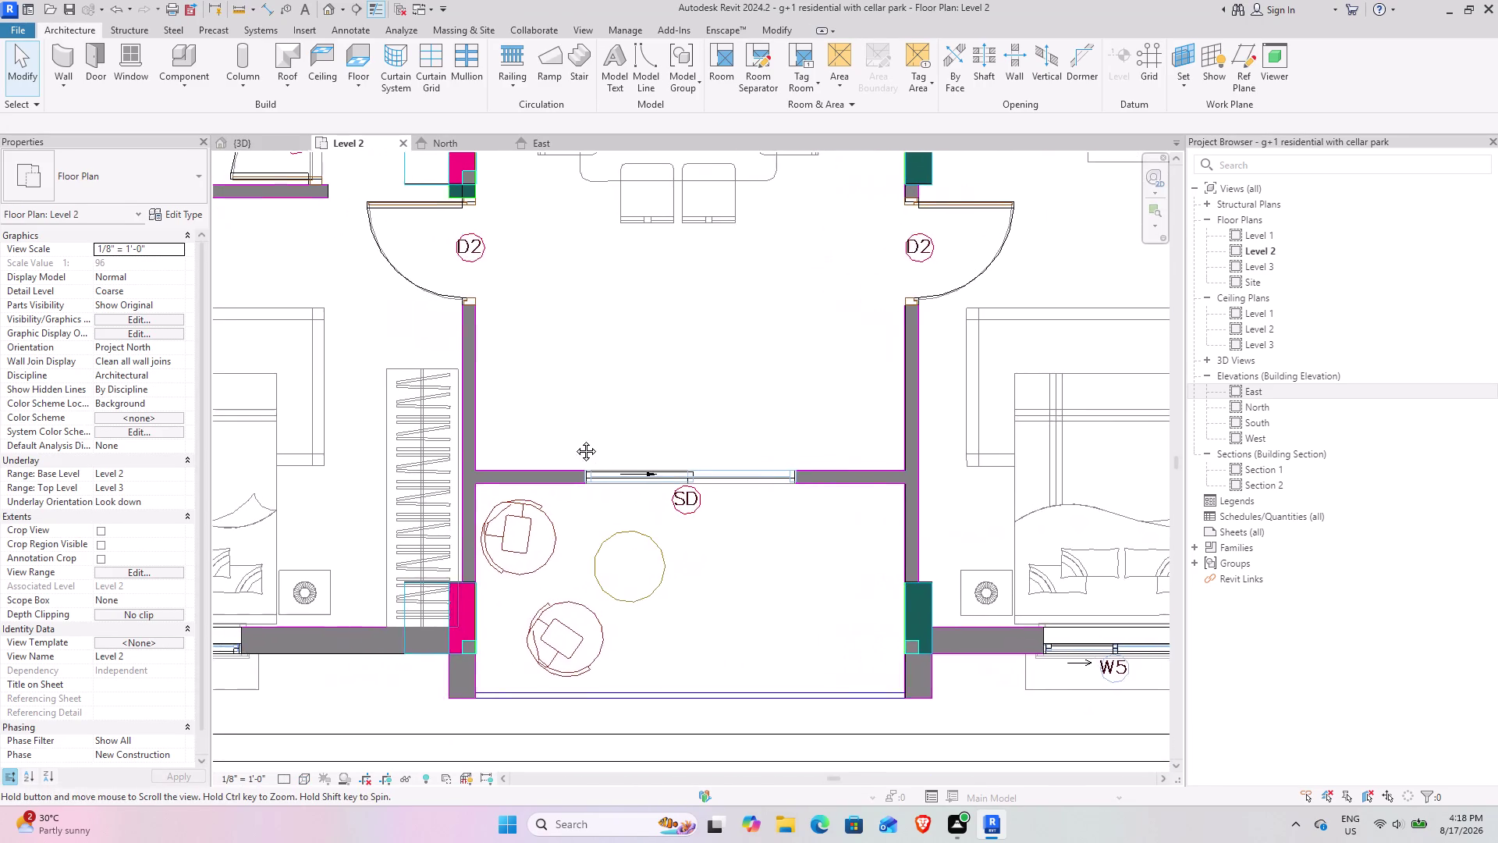
middle_drag(571, 440, 575, 440)
scroll(down, 3)
scroll(down, 3)
scroll(down, 3)
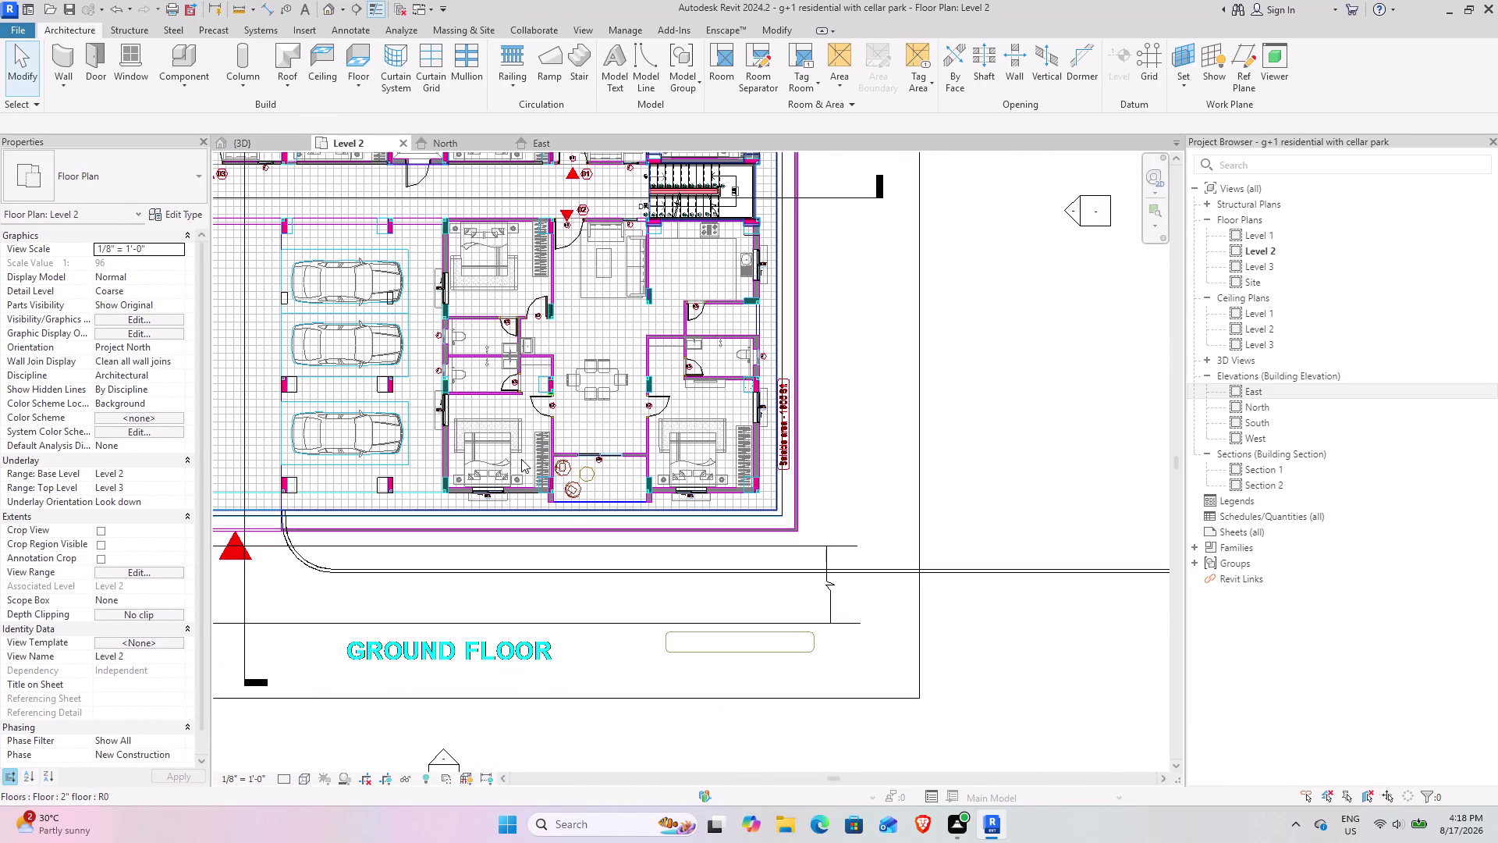
middle_drag(571, 374, 442, 507)
scroll(up, 3)
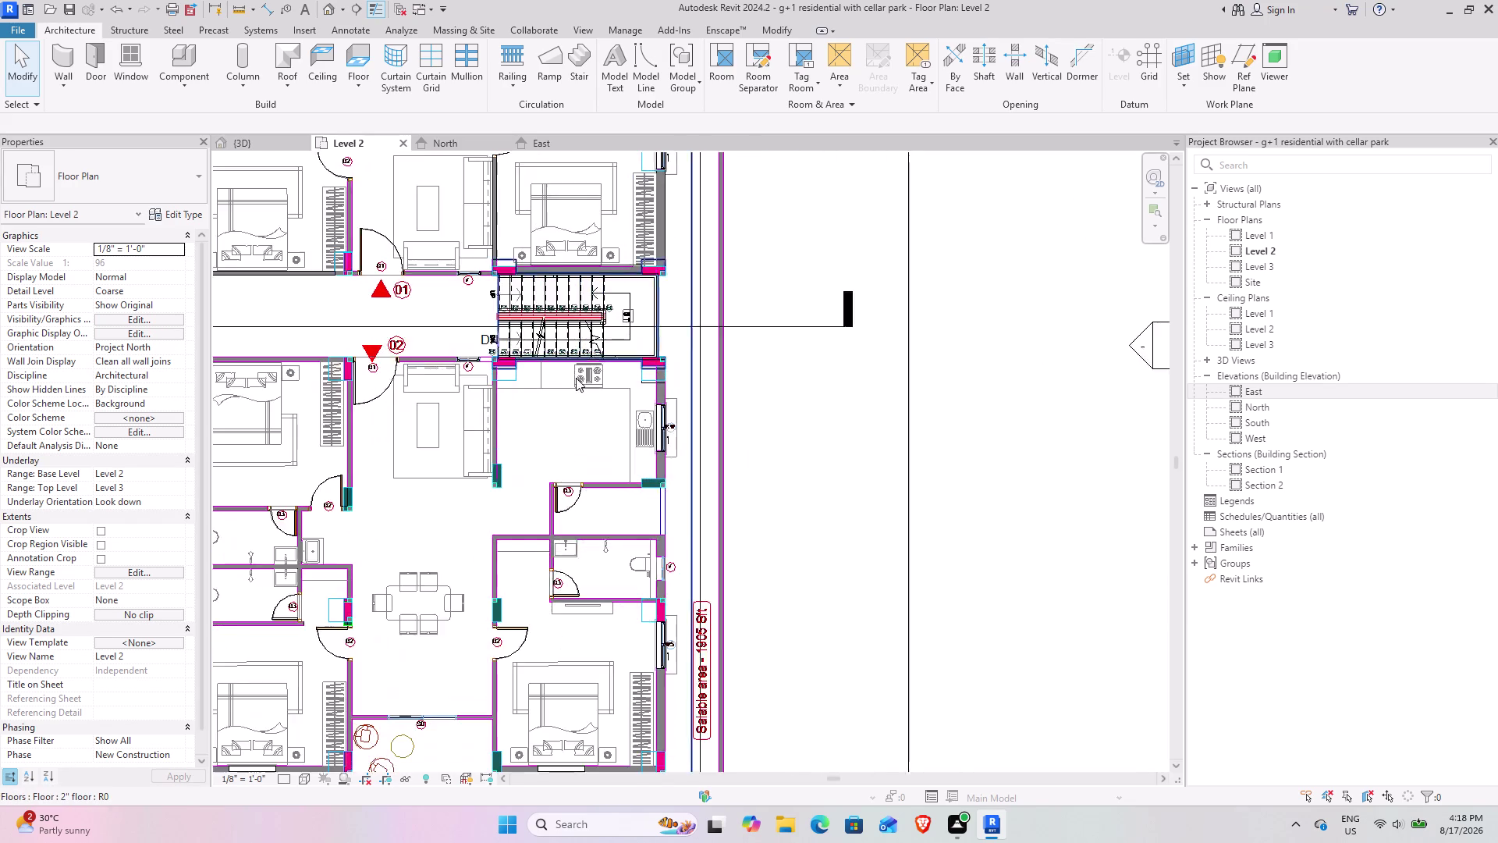
scroll(up, 3)
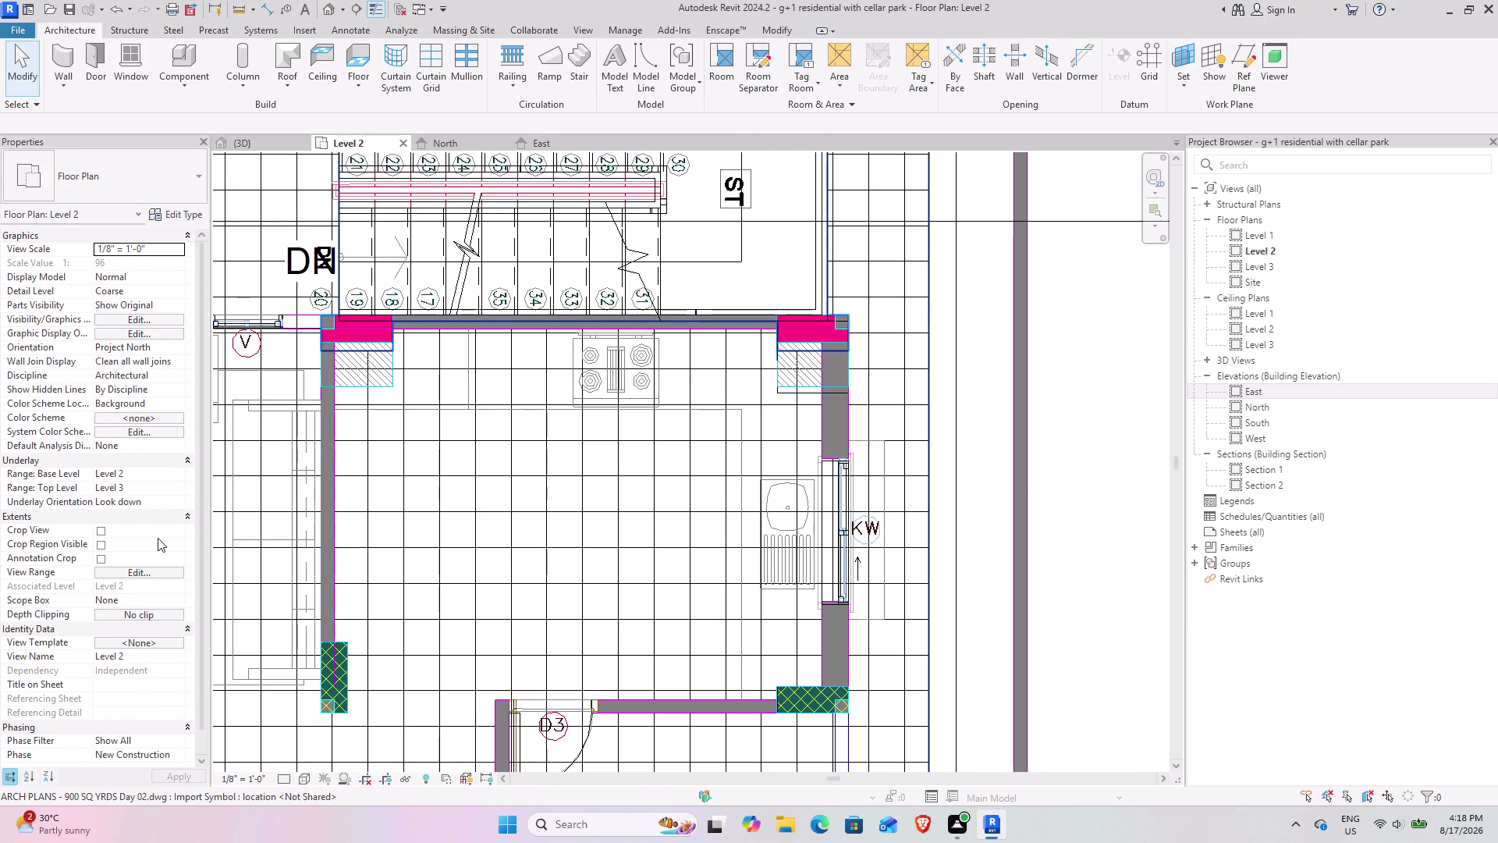
click(144, 569)
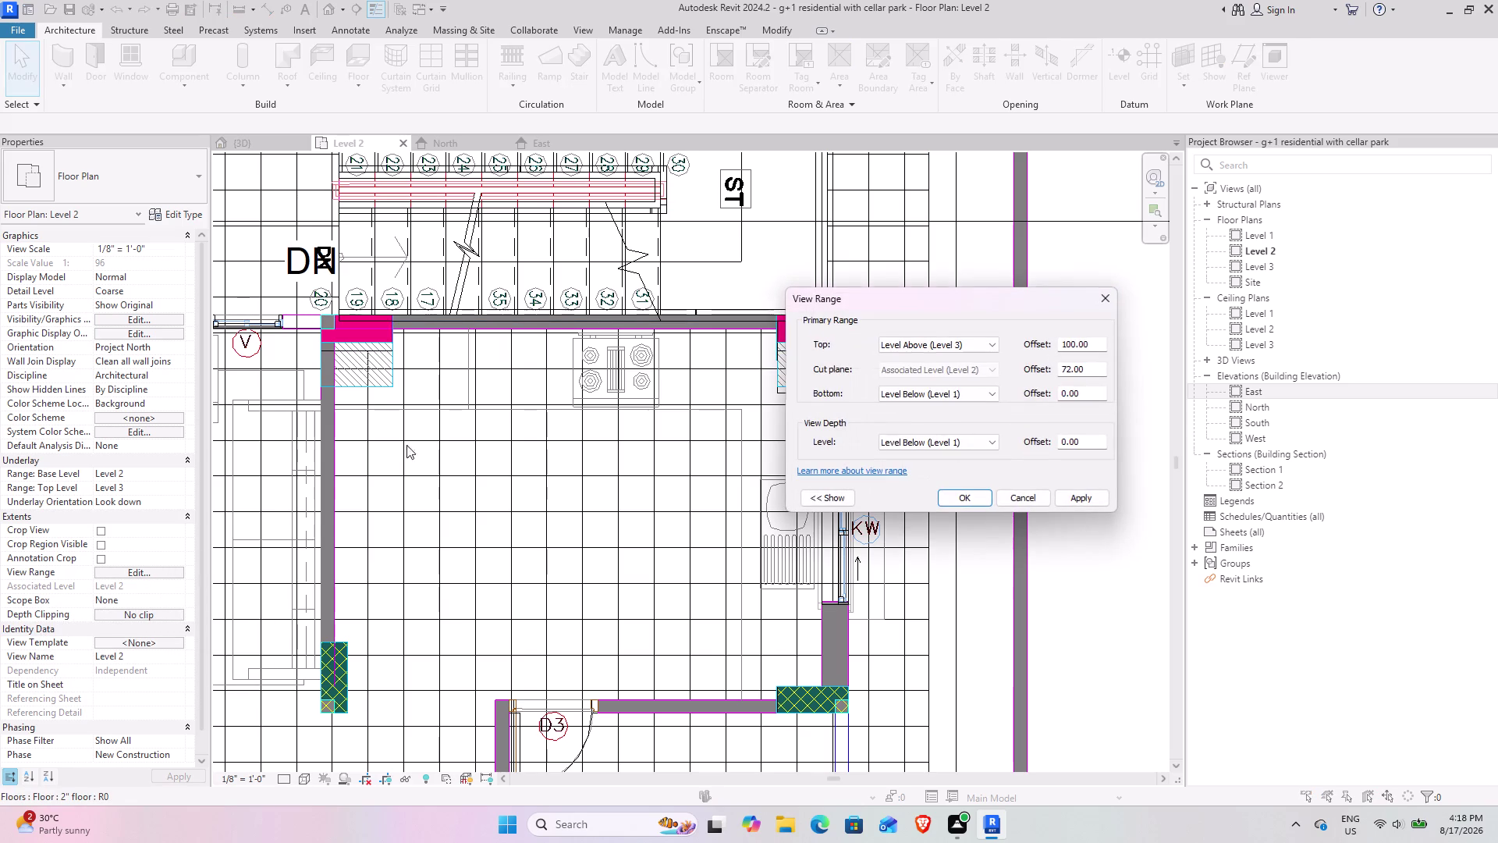
Set View Range View Depth and Bottom to Associated Level (Level 2), dismissing the error.
click(995, 442)
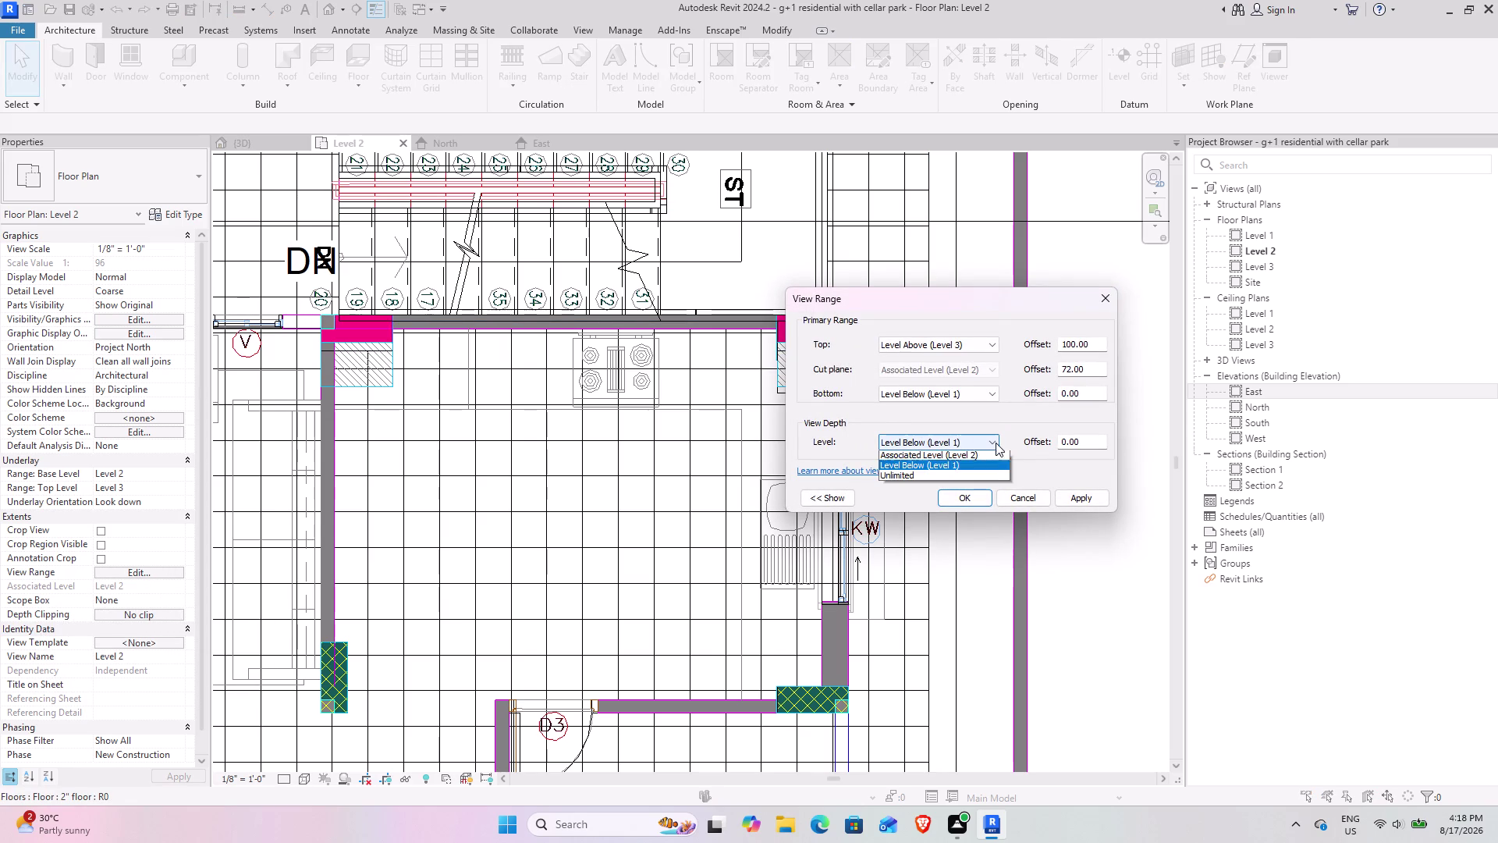
click(954, 458)
click(972, 494)
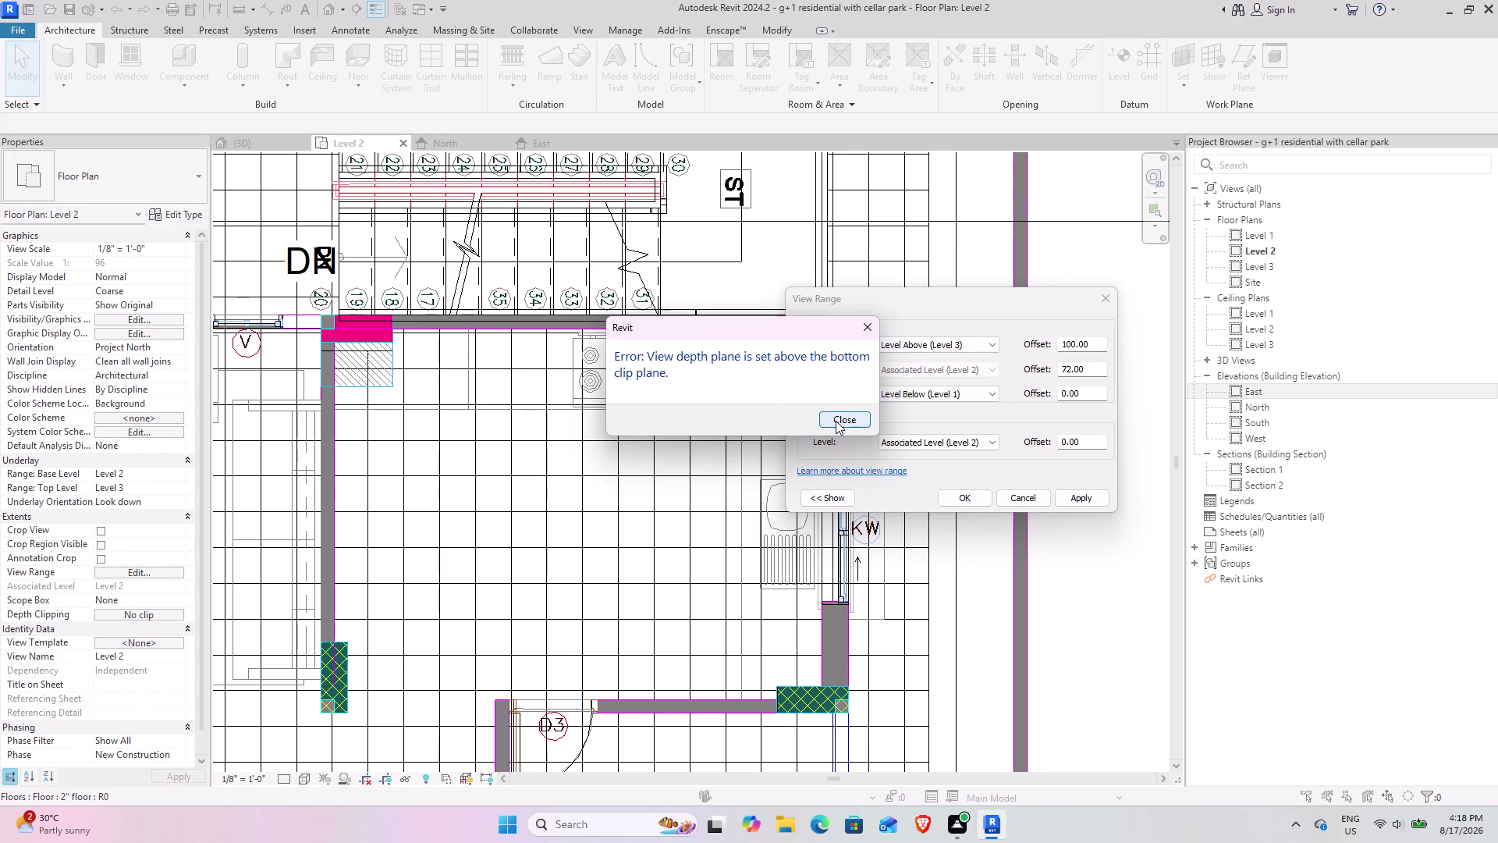
click(835, 421)
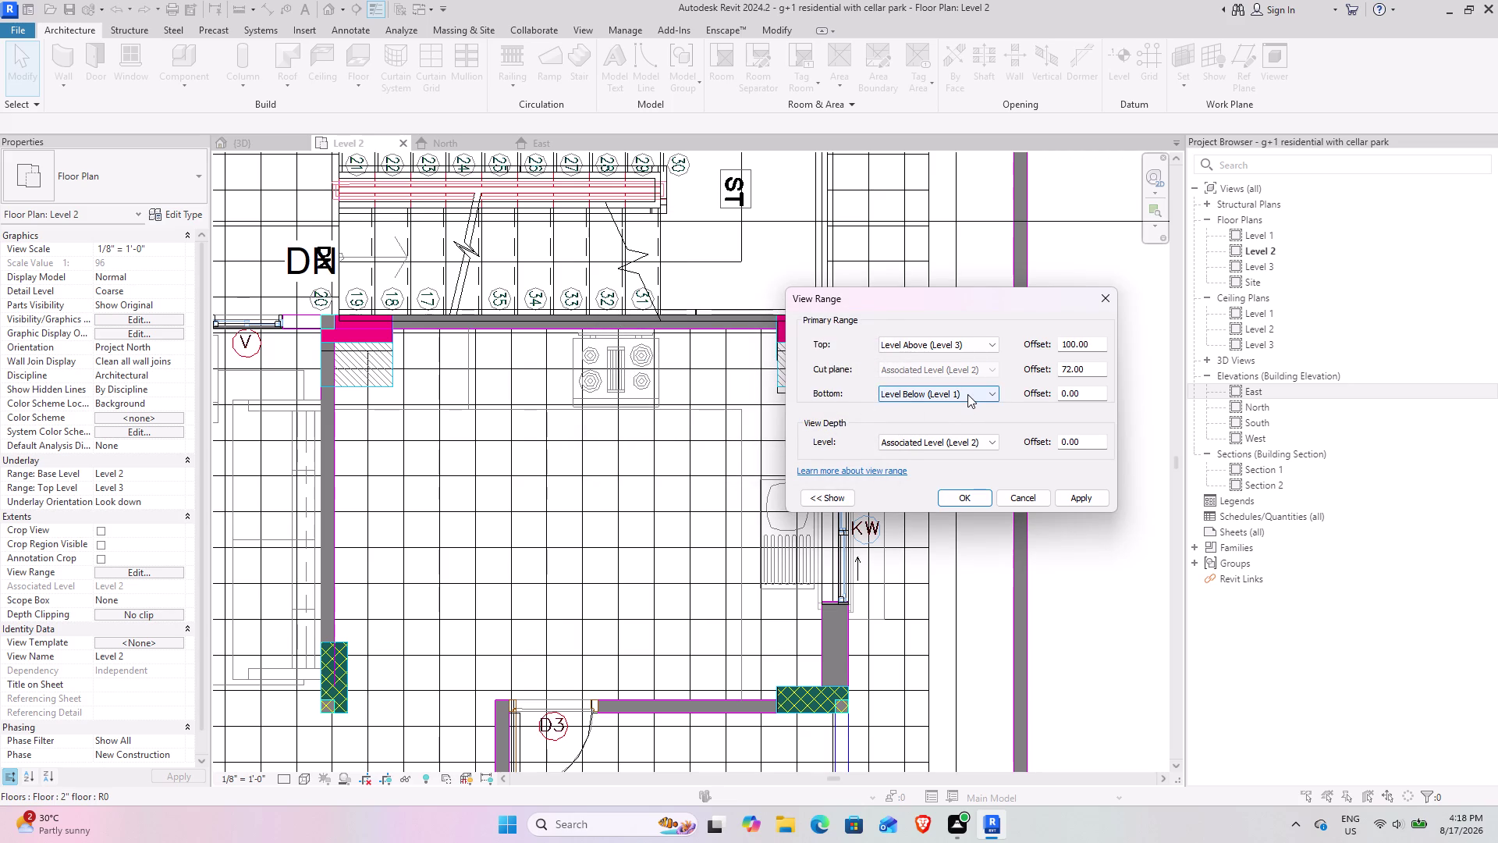
click(967, 394)
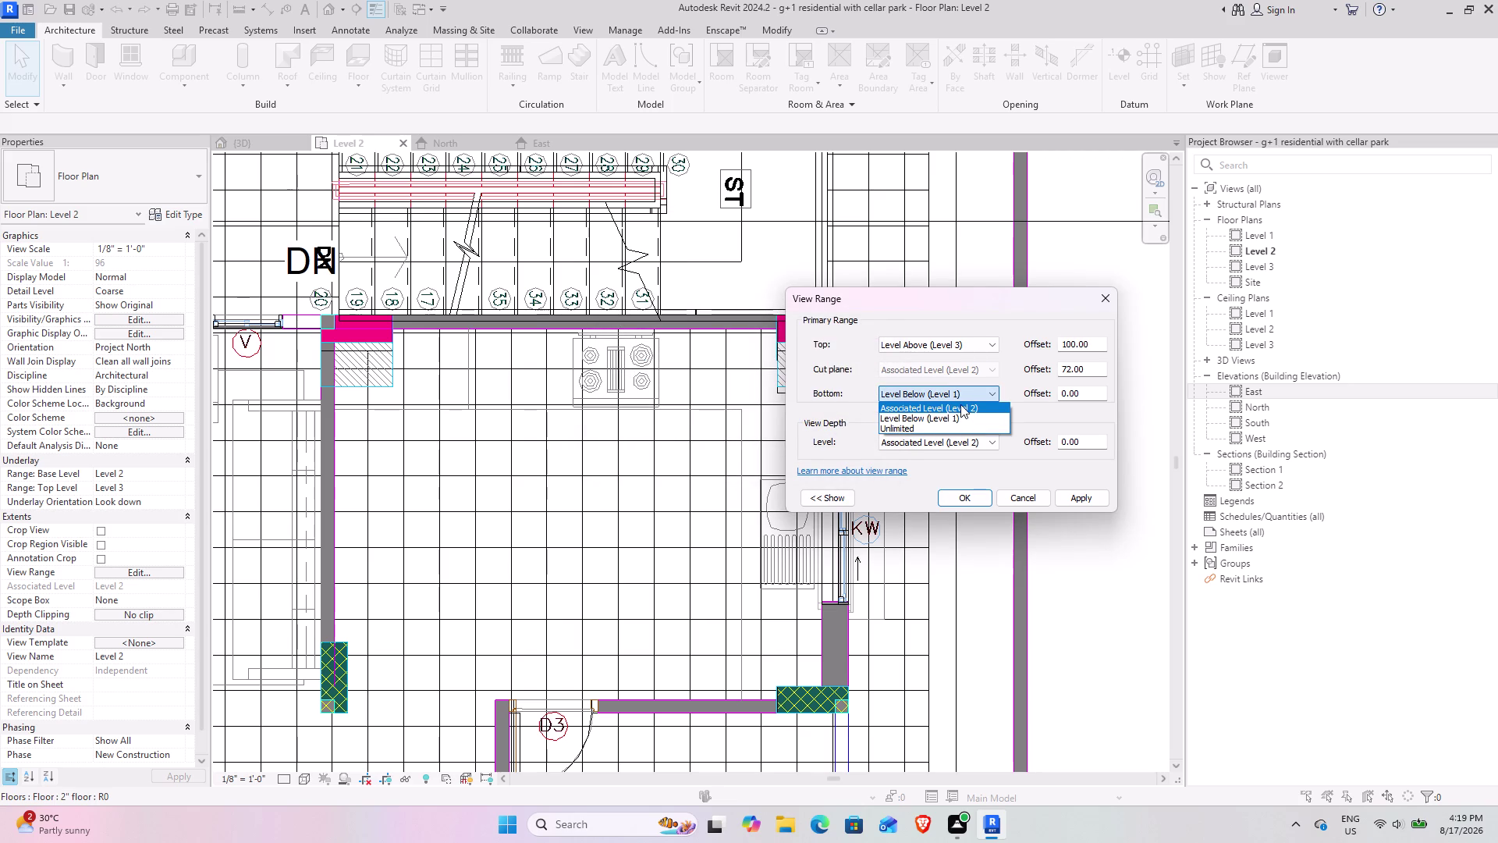
click(960, 404)
click(954, 499)
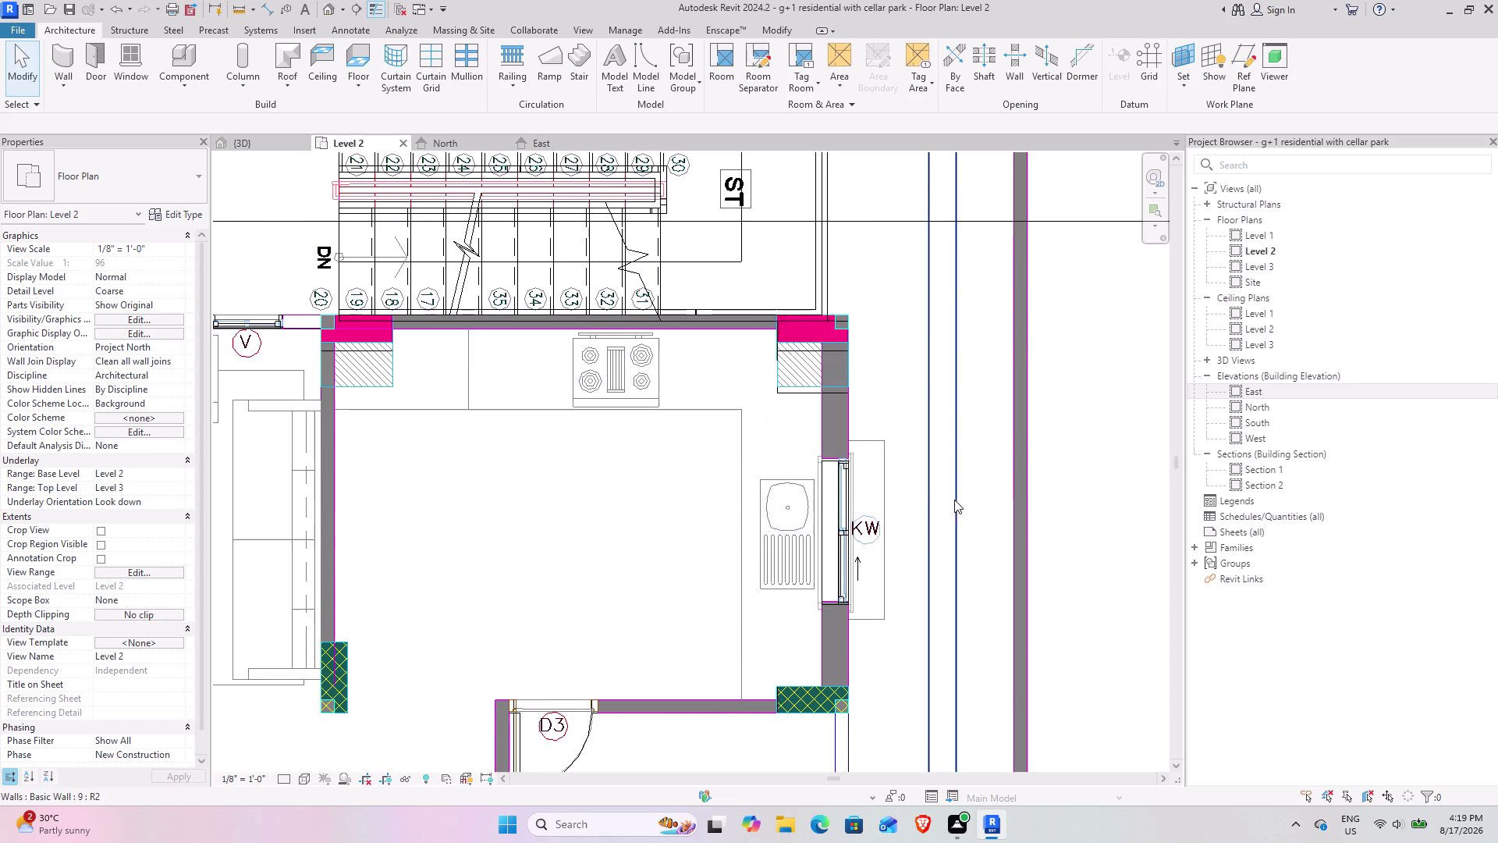
Pan and zoom across the Level 2 plan around the bathroom, then recenter on the kitchen.
scroll(down, 3)
middle_drag(617, 471, 702, 407)
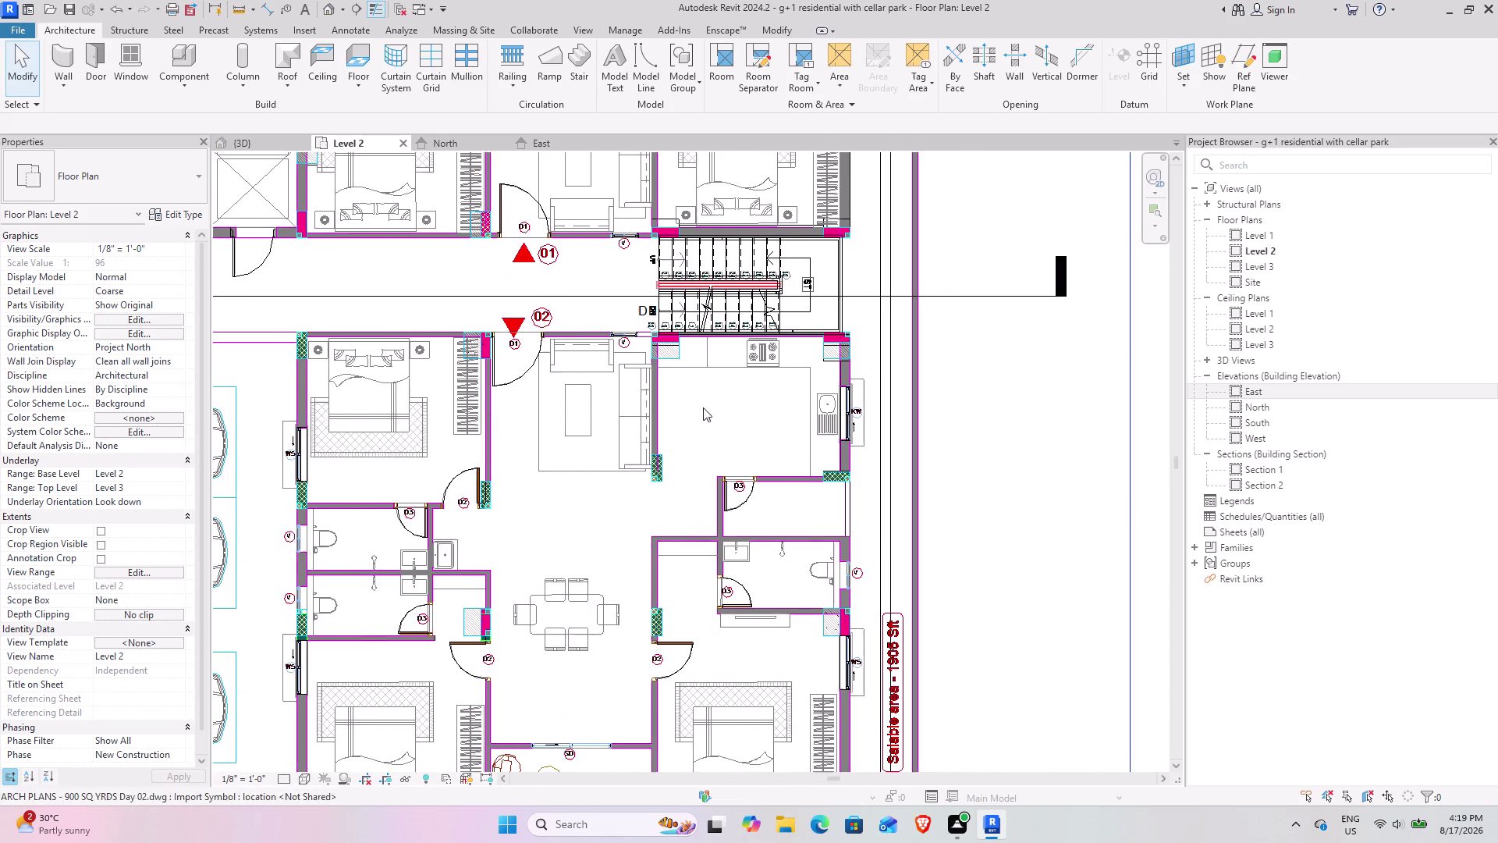
scroll(up, 3)
middle_drag(780, 663, 757, 601)
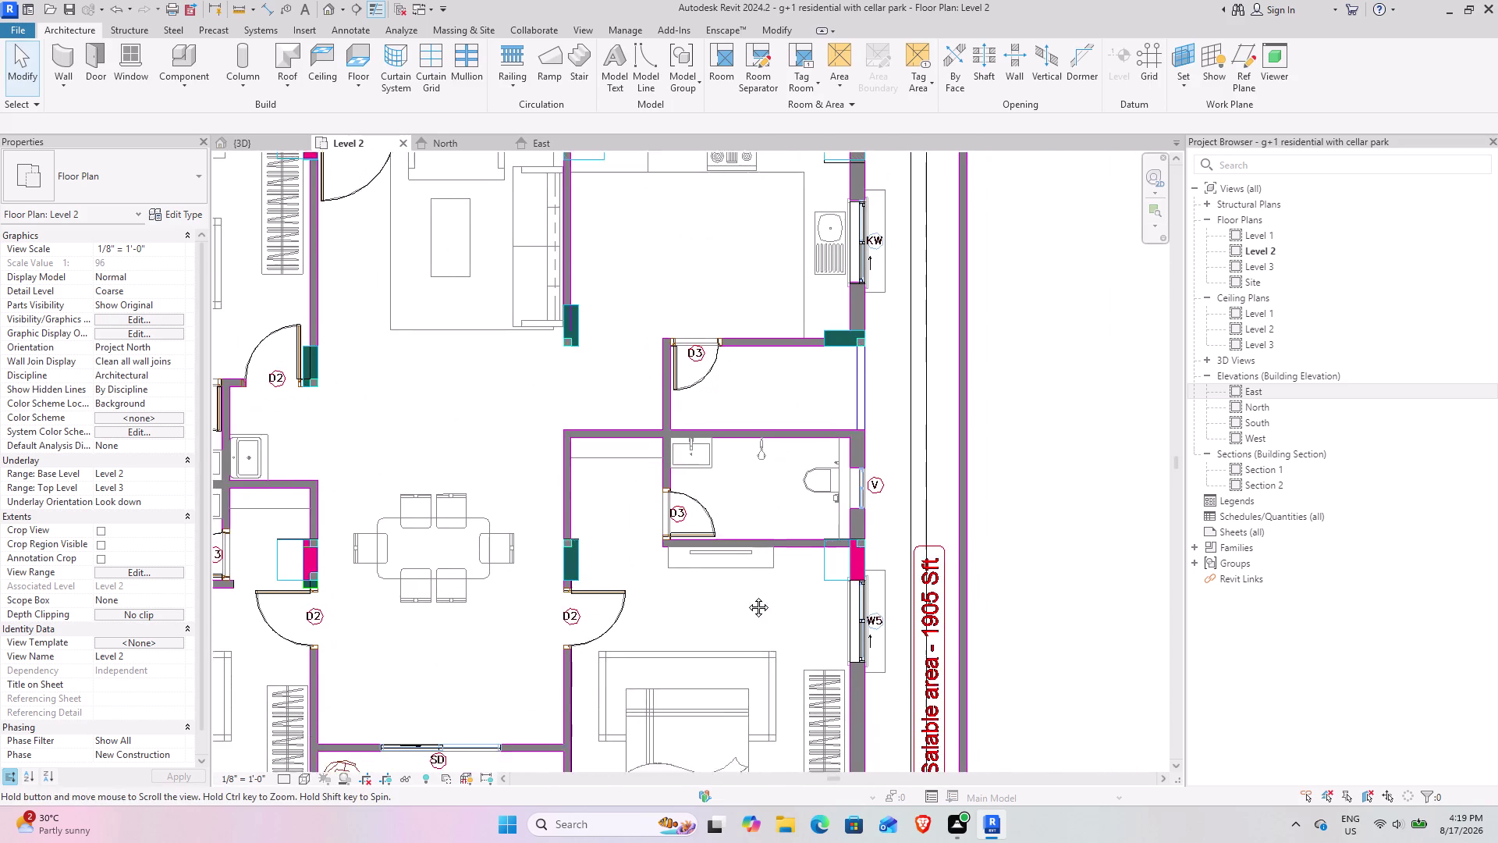
middle_drag(757, 601, 696, 583)
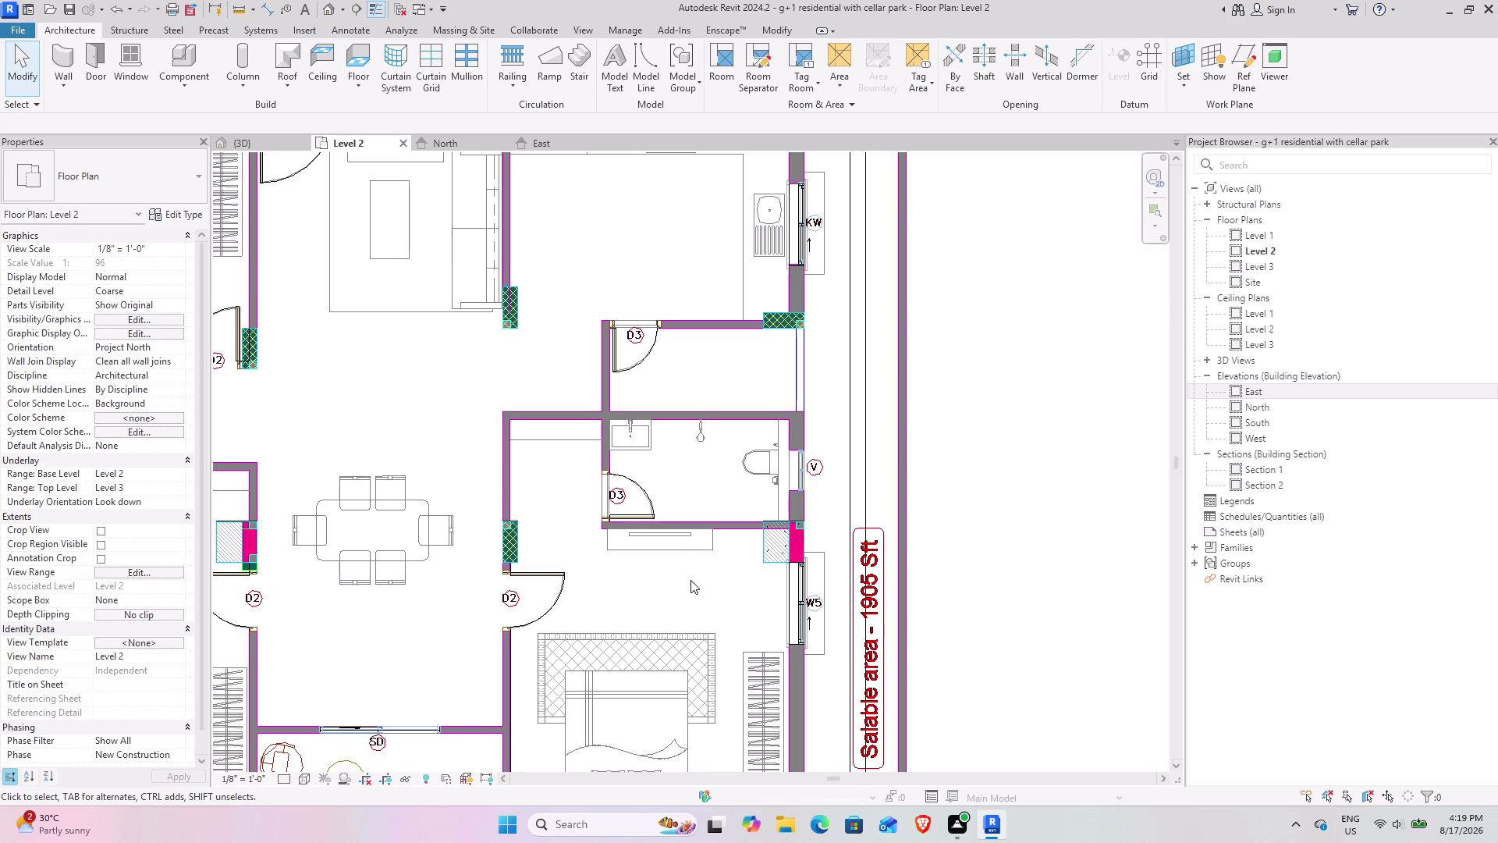
scroll(up, 3)
scroll(up, 3)
middle_drag(694, 485, 624, 542)
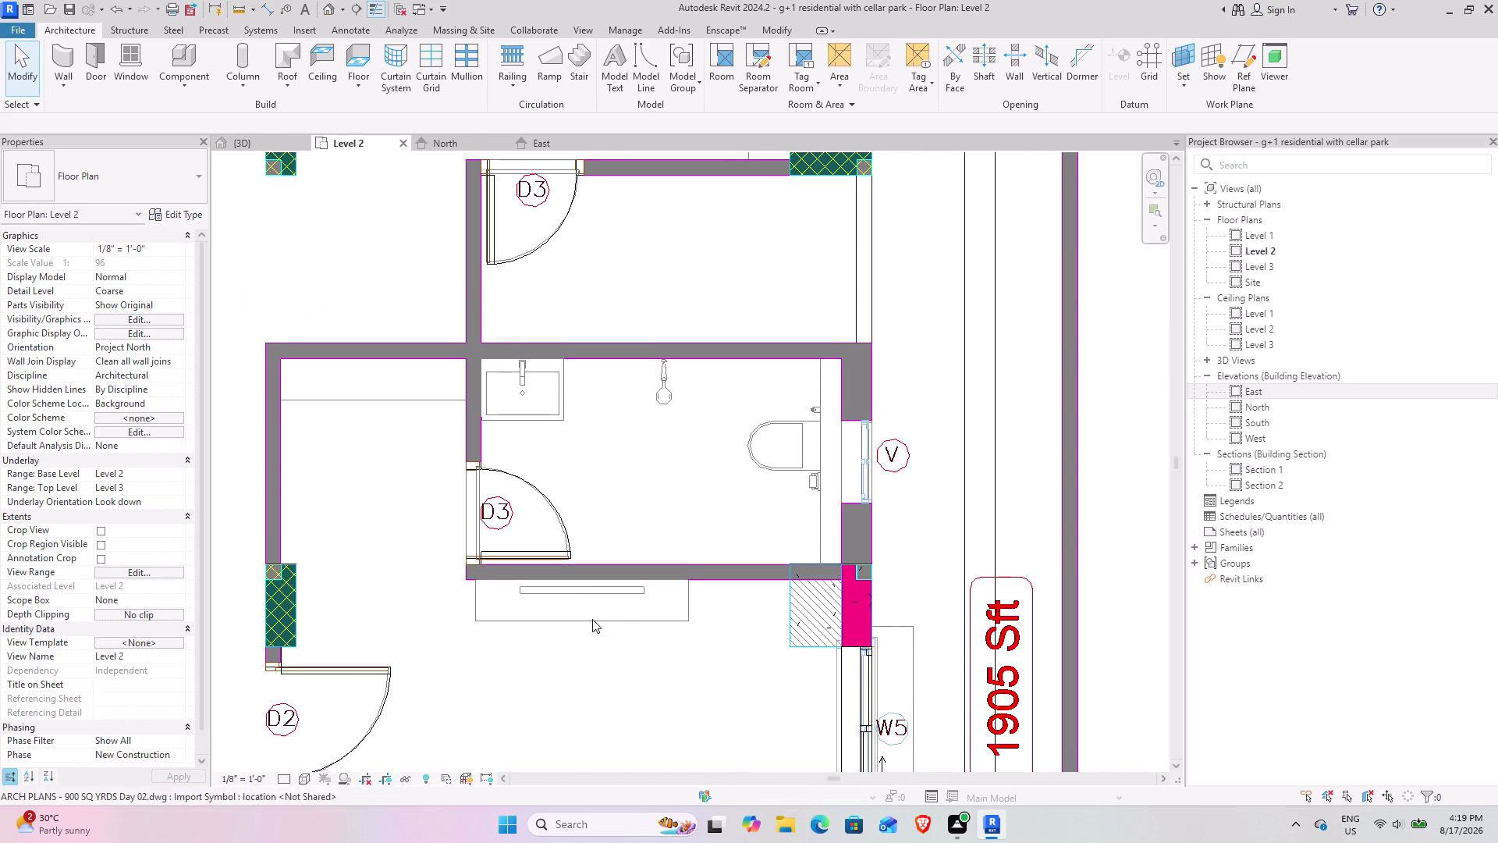
middle_drag(693, 433, 665, 620)
middle_drag(652, 478, 696, 696)
middle_drag(814, 432, 910, 670)
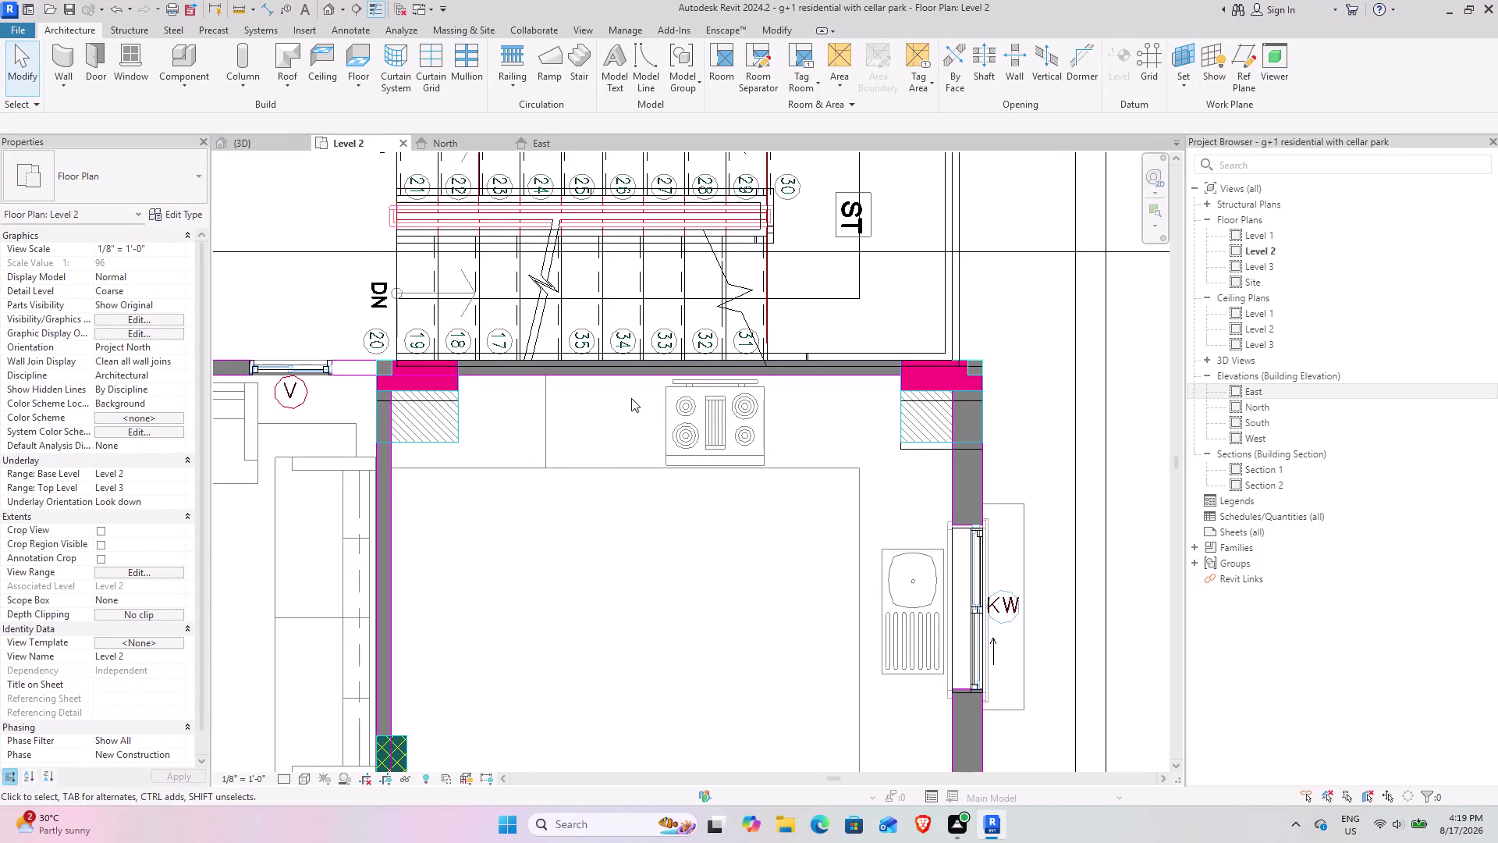
scroll(down, 3)
middle_drag(754, 423, 657, 437)
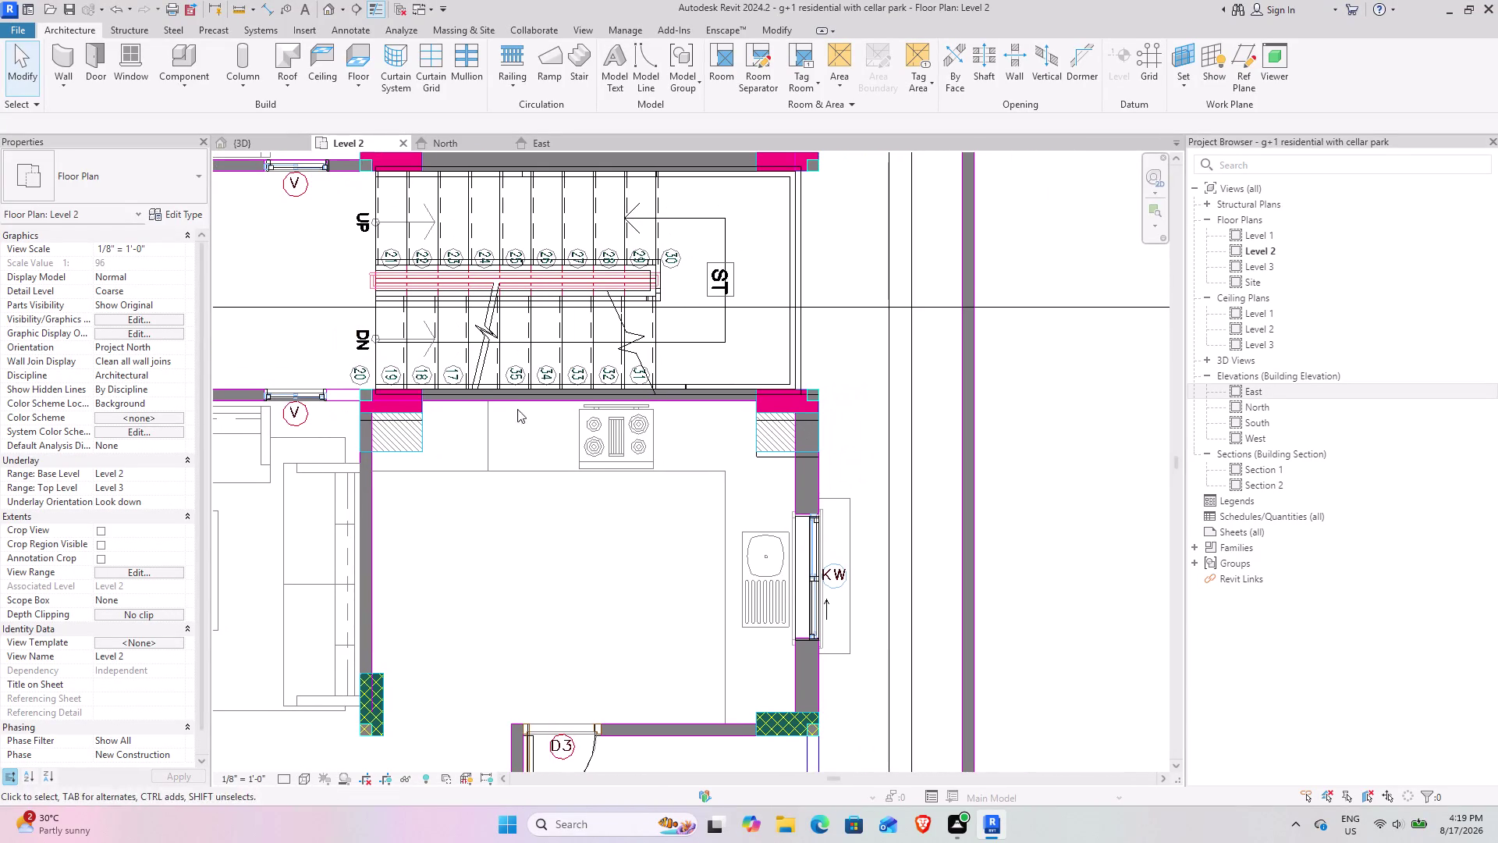
scroll(up, 3)
middle_drag(498, 457, 542, 439)
Switch the plan's visual style to Wireframe and frame the kitchen.
click(305, 782)
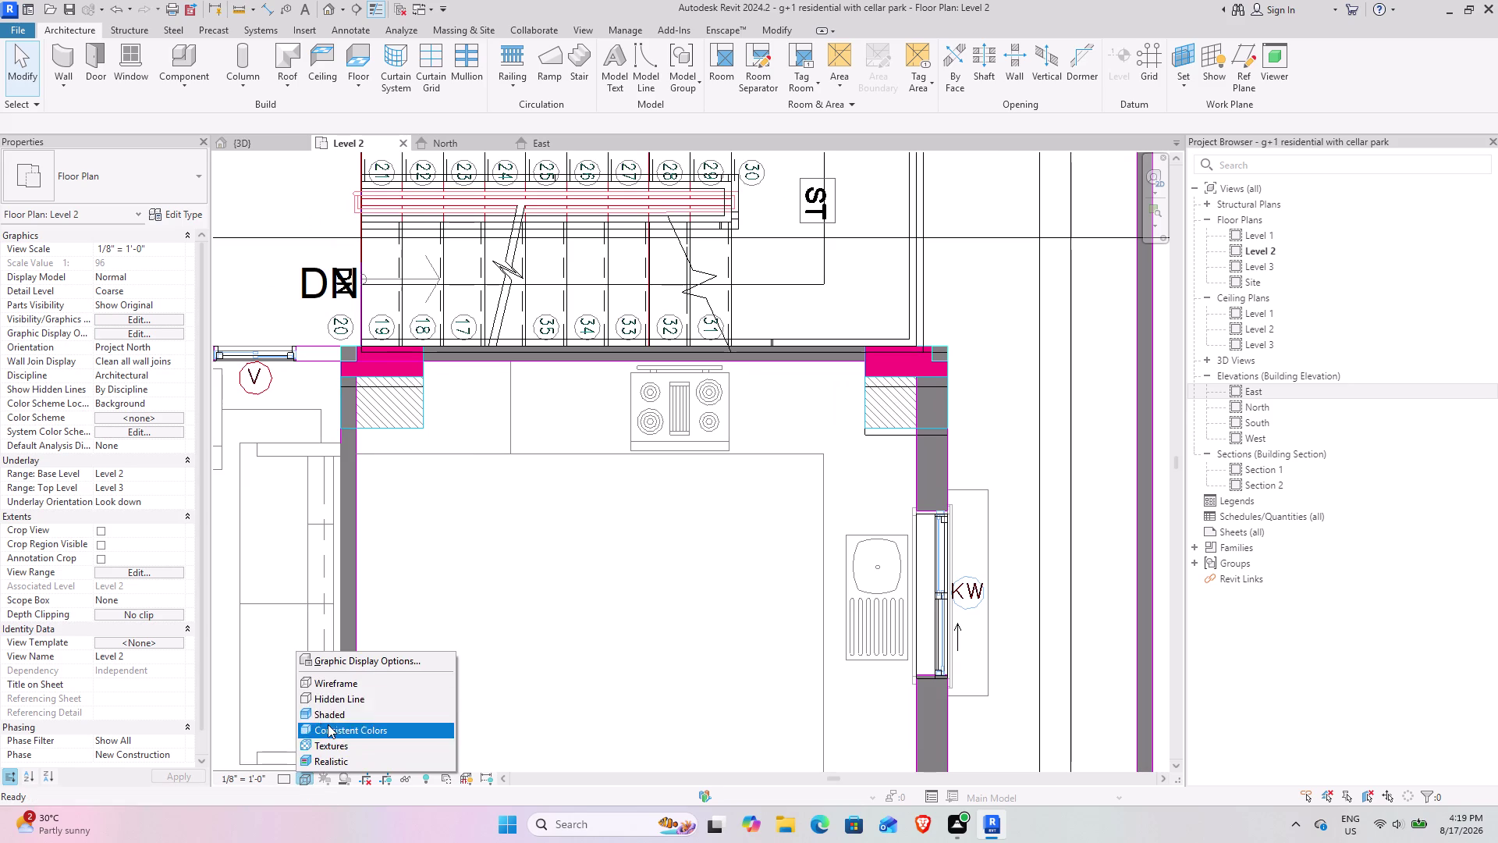
click(329, 700)
click(682, 365)
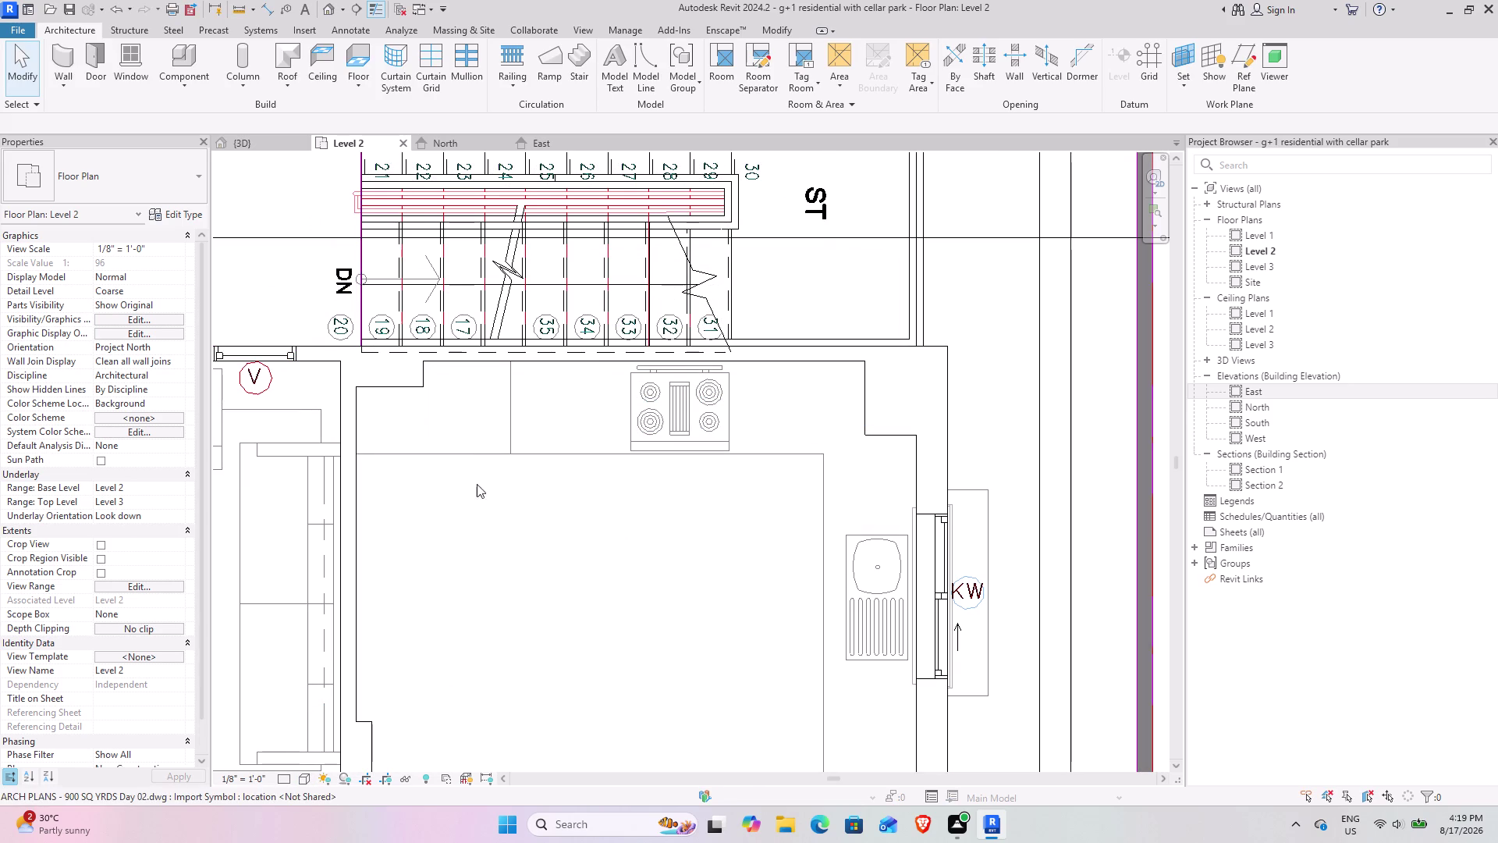
middle_drag(428, 481, 451, 467)
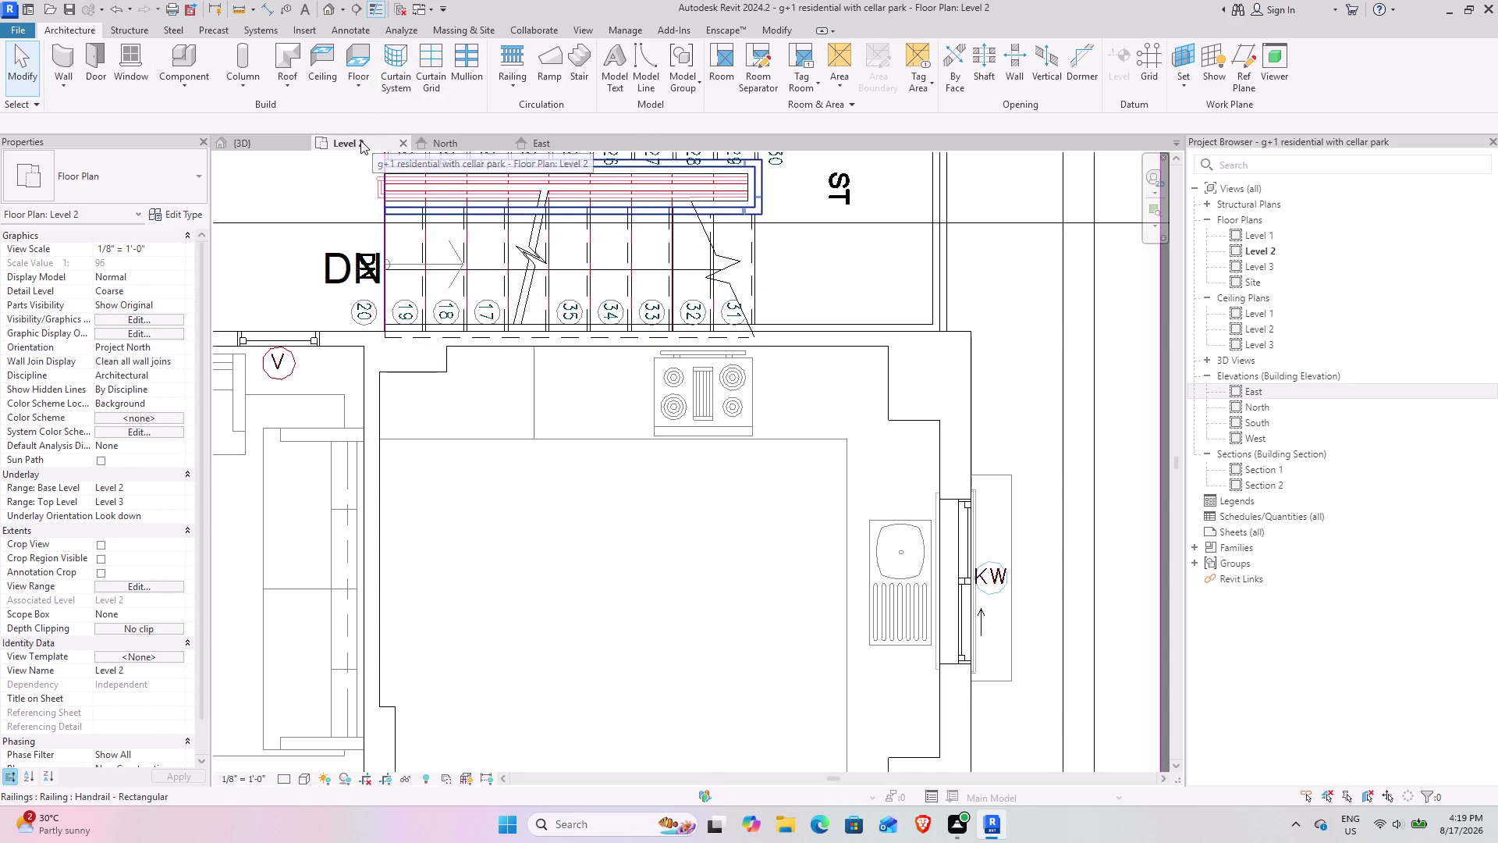
click(363, 58)
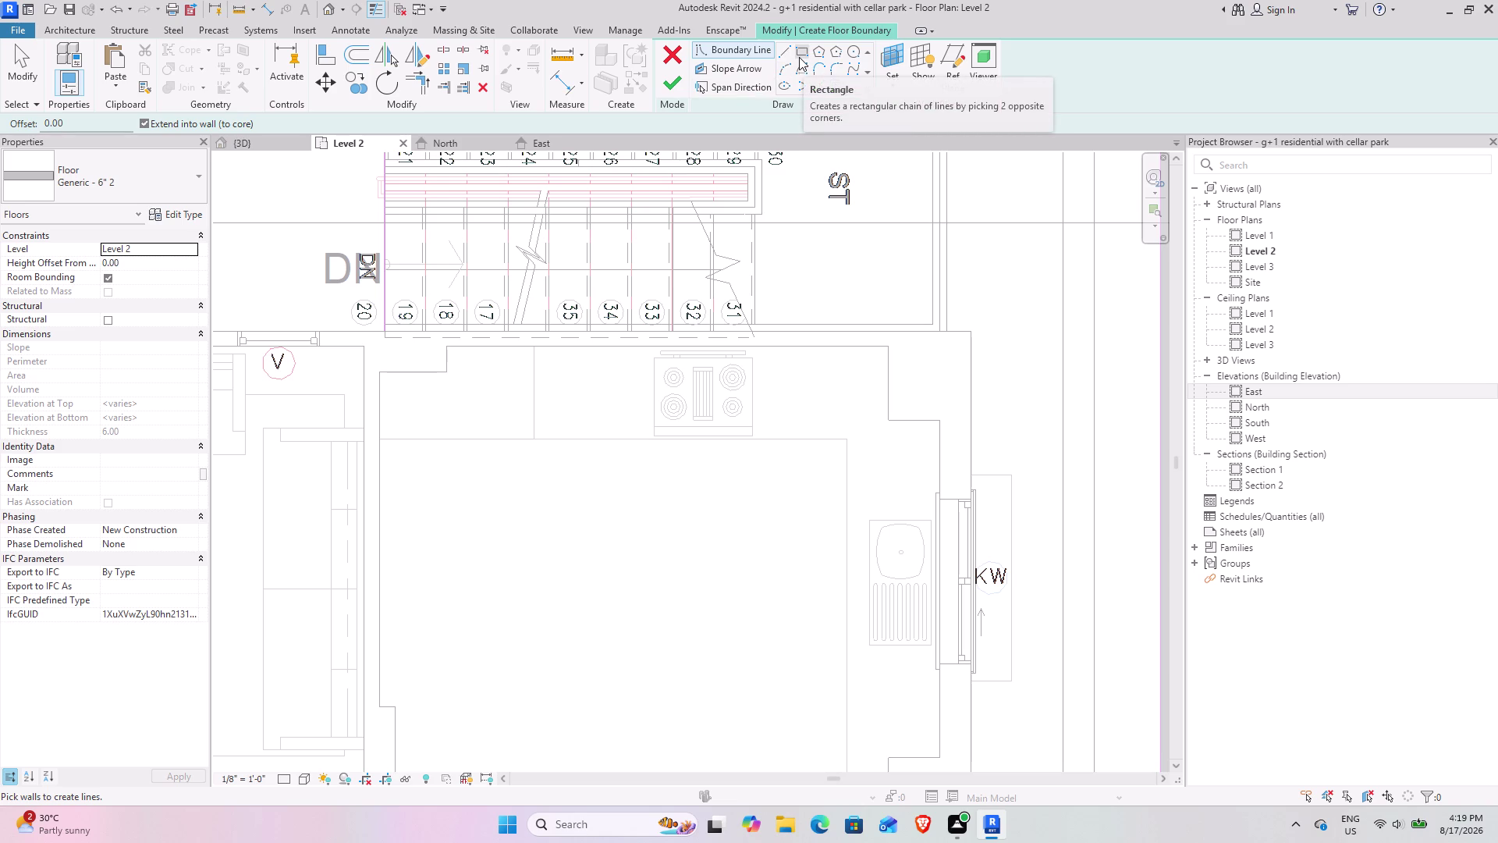
Sketch Line boundary edges along the kitchen's left side and top, down toward door D3.
click(788, 52)
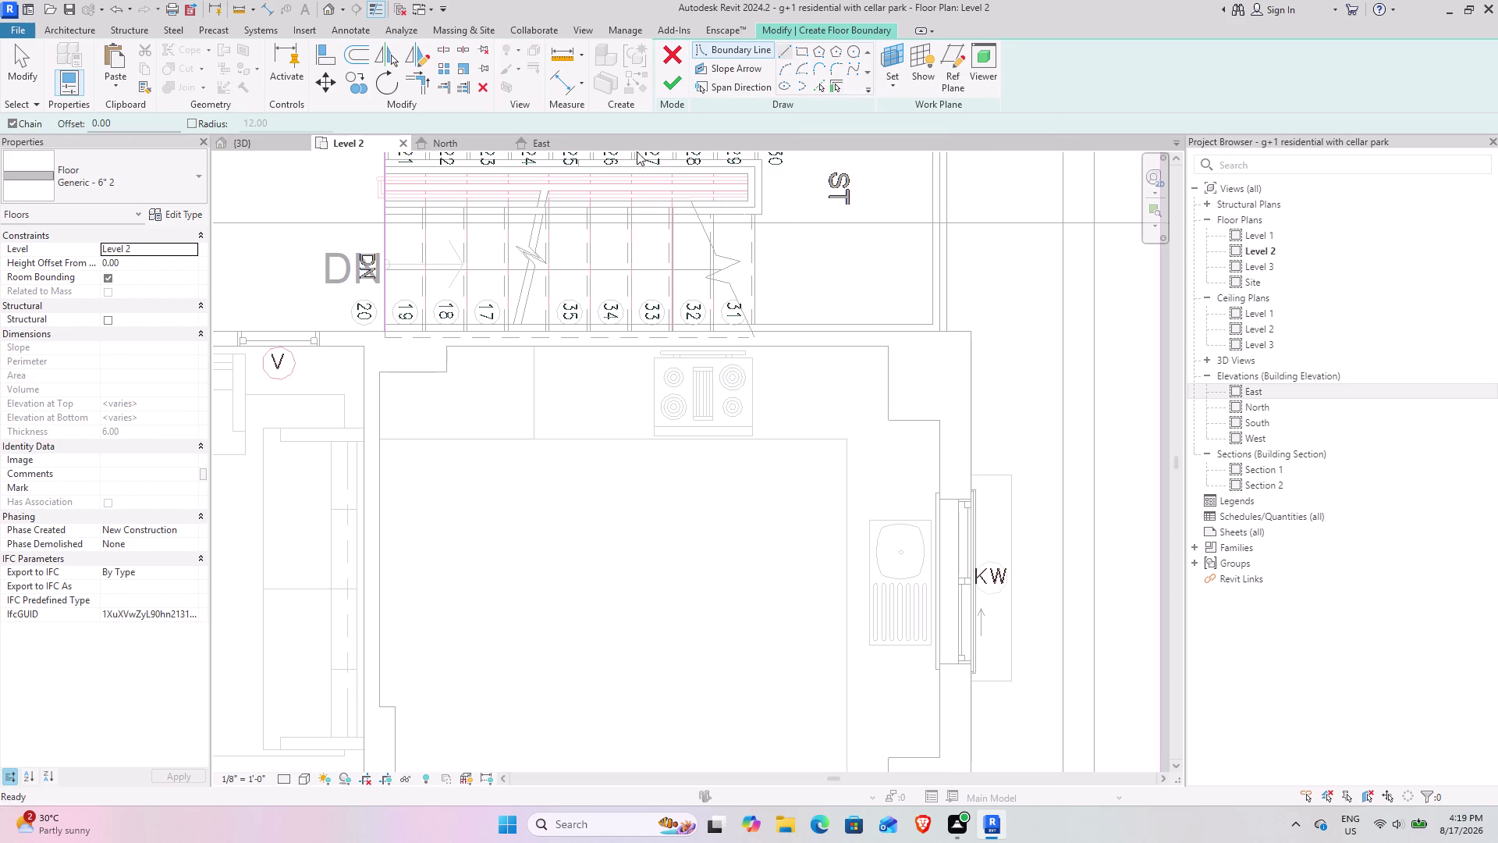
click(376, 370)
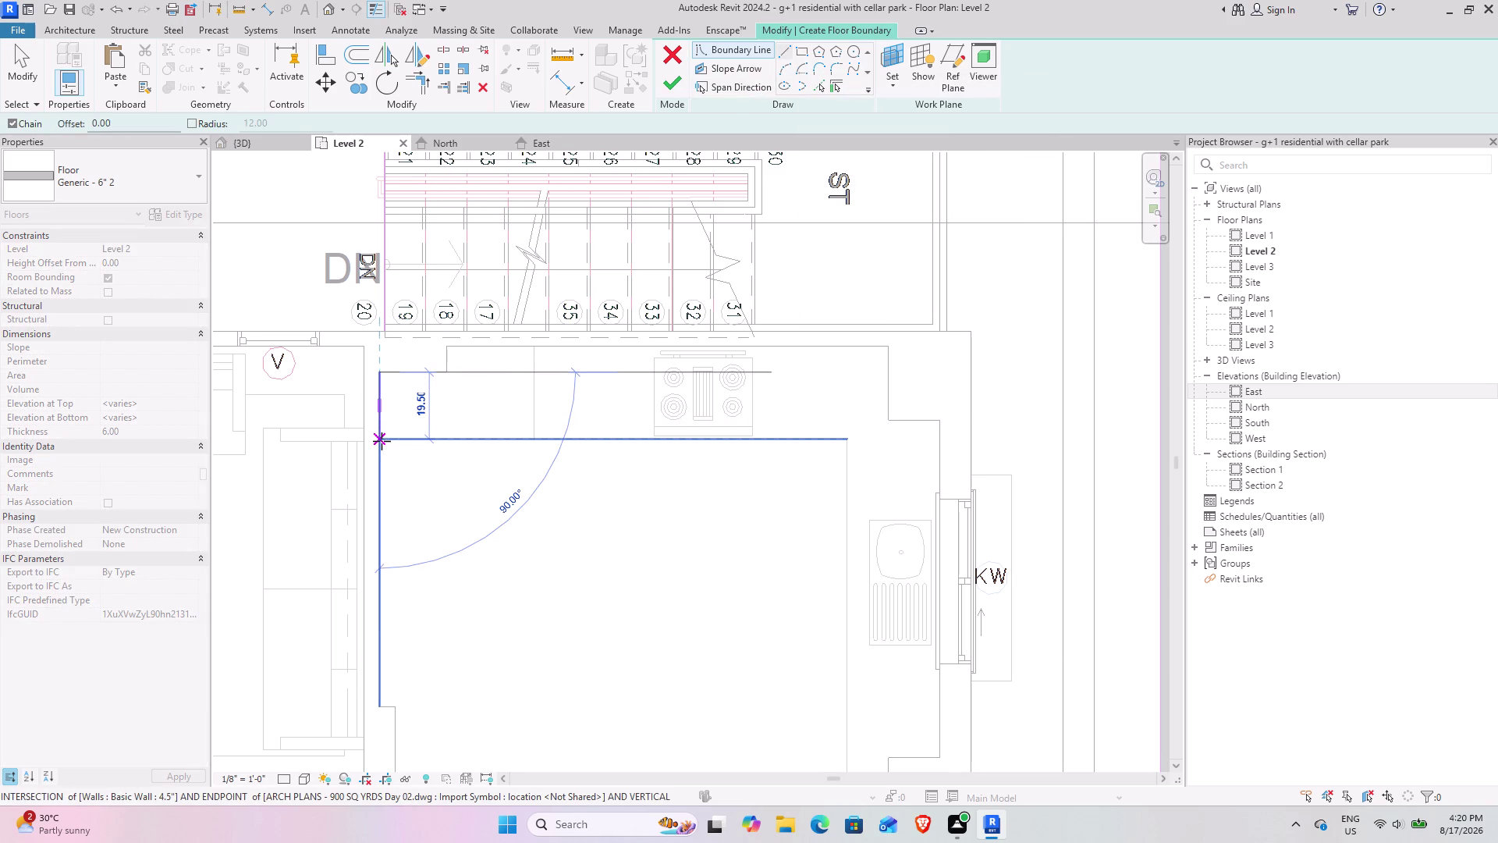
click(381, 441)
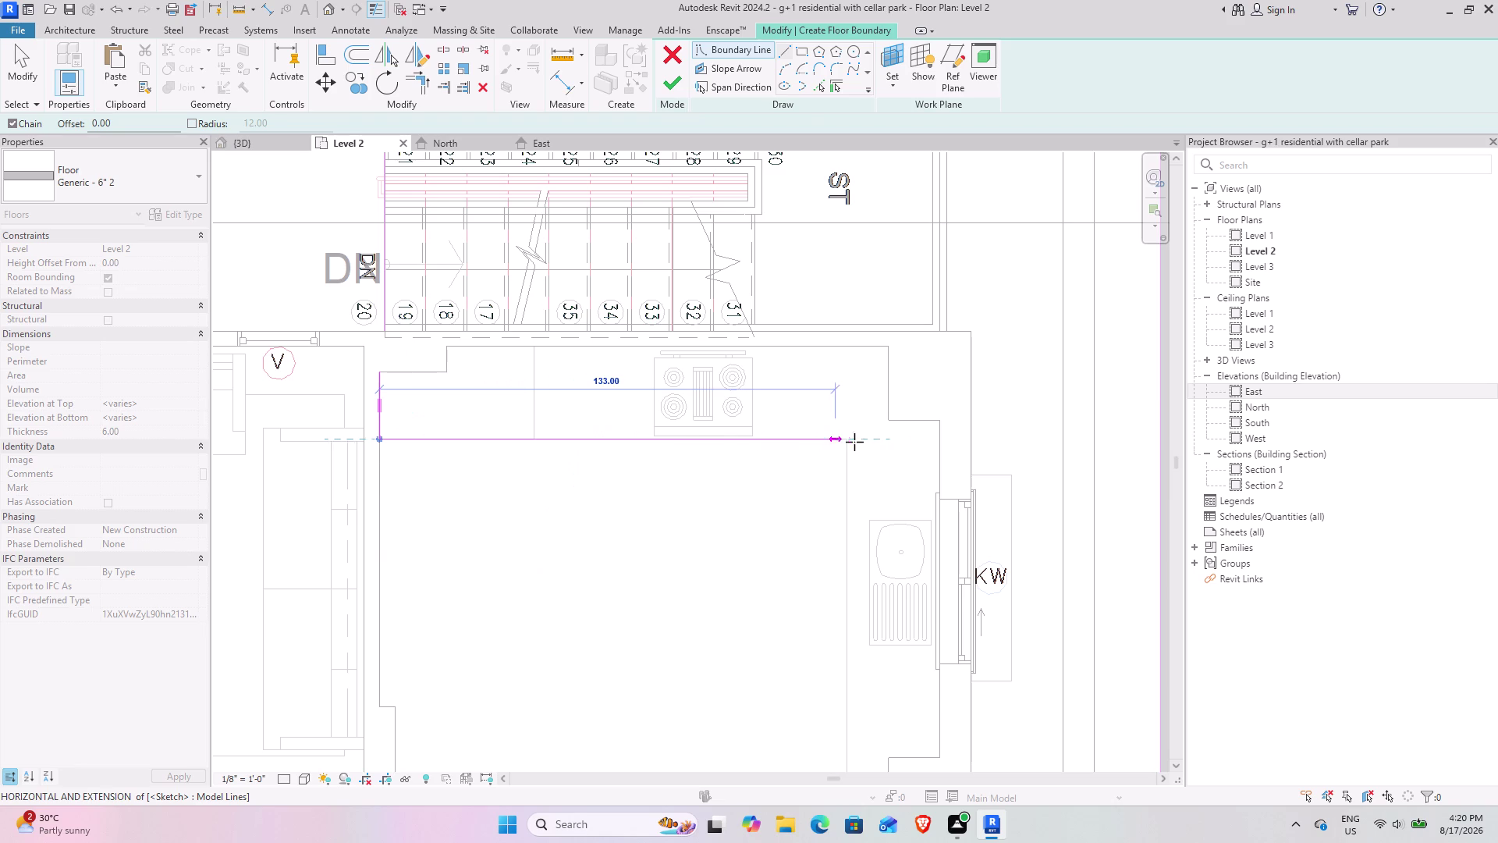
click(853, 442)
middle_drag(848, 458, 834, 324)
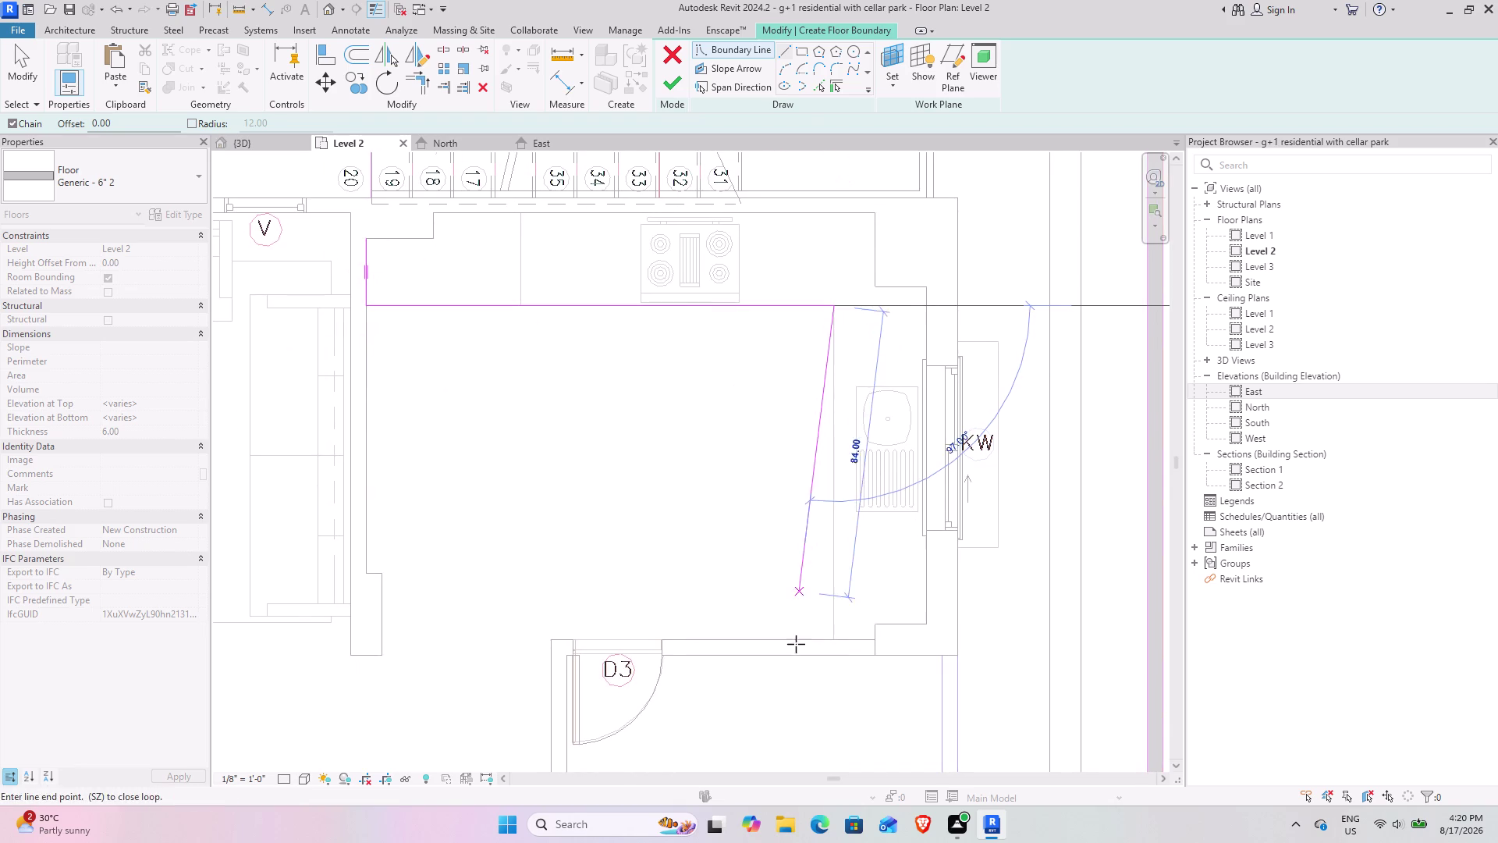
click(835, 638)
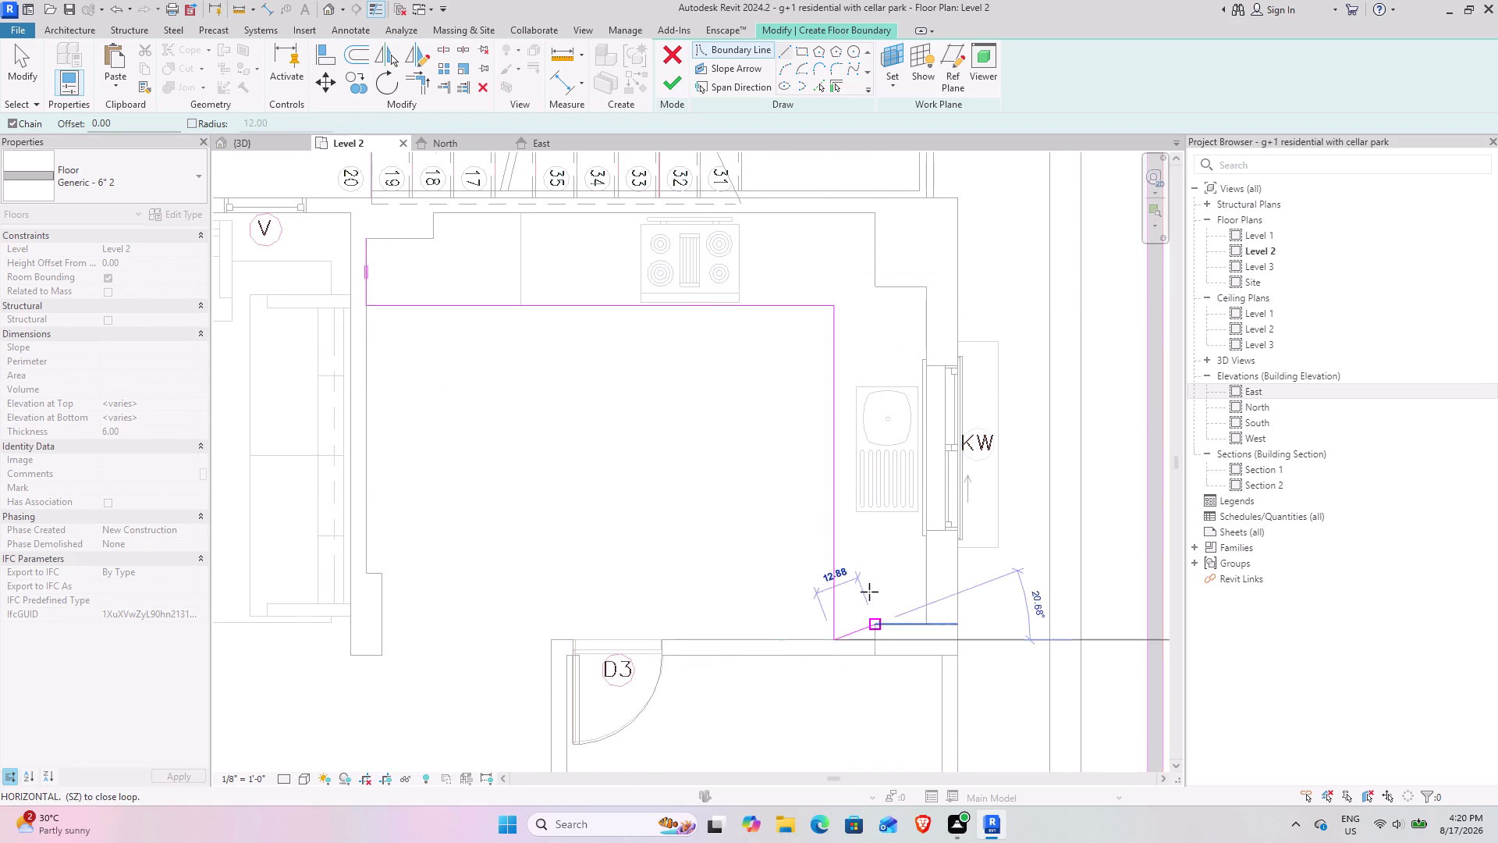
click(815, 87)
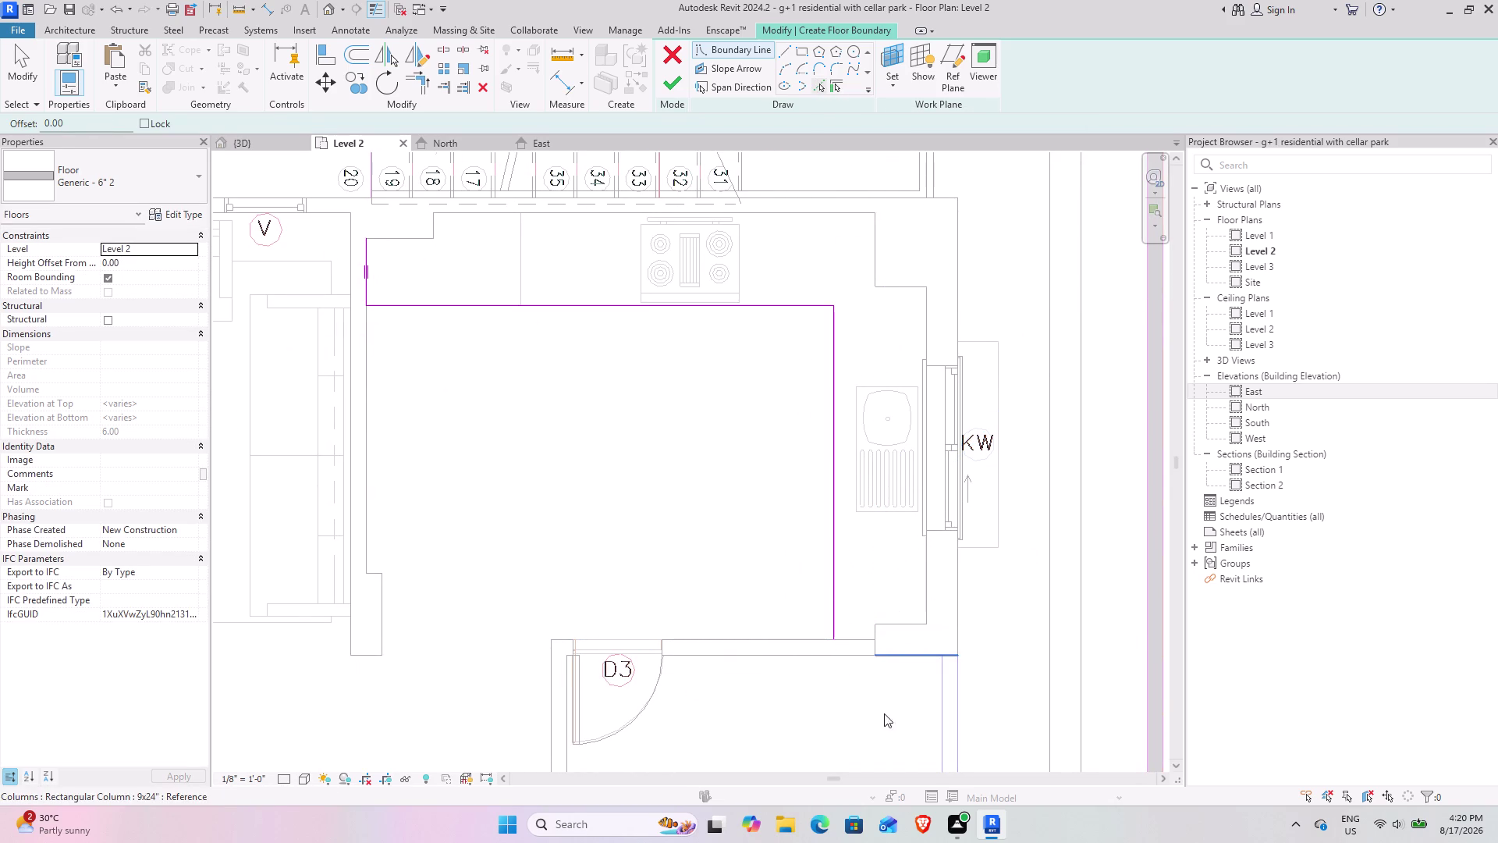
Pick the right, upper-right and top kitchen wall edges as floor boundary lines.
click(875, 629)
click(895, 623)
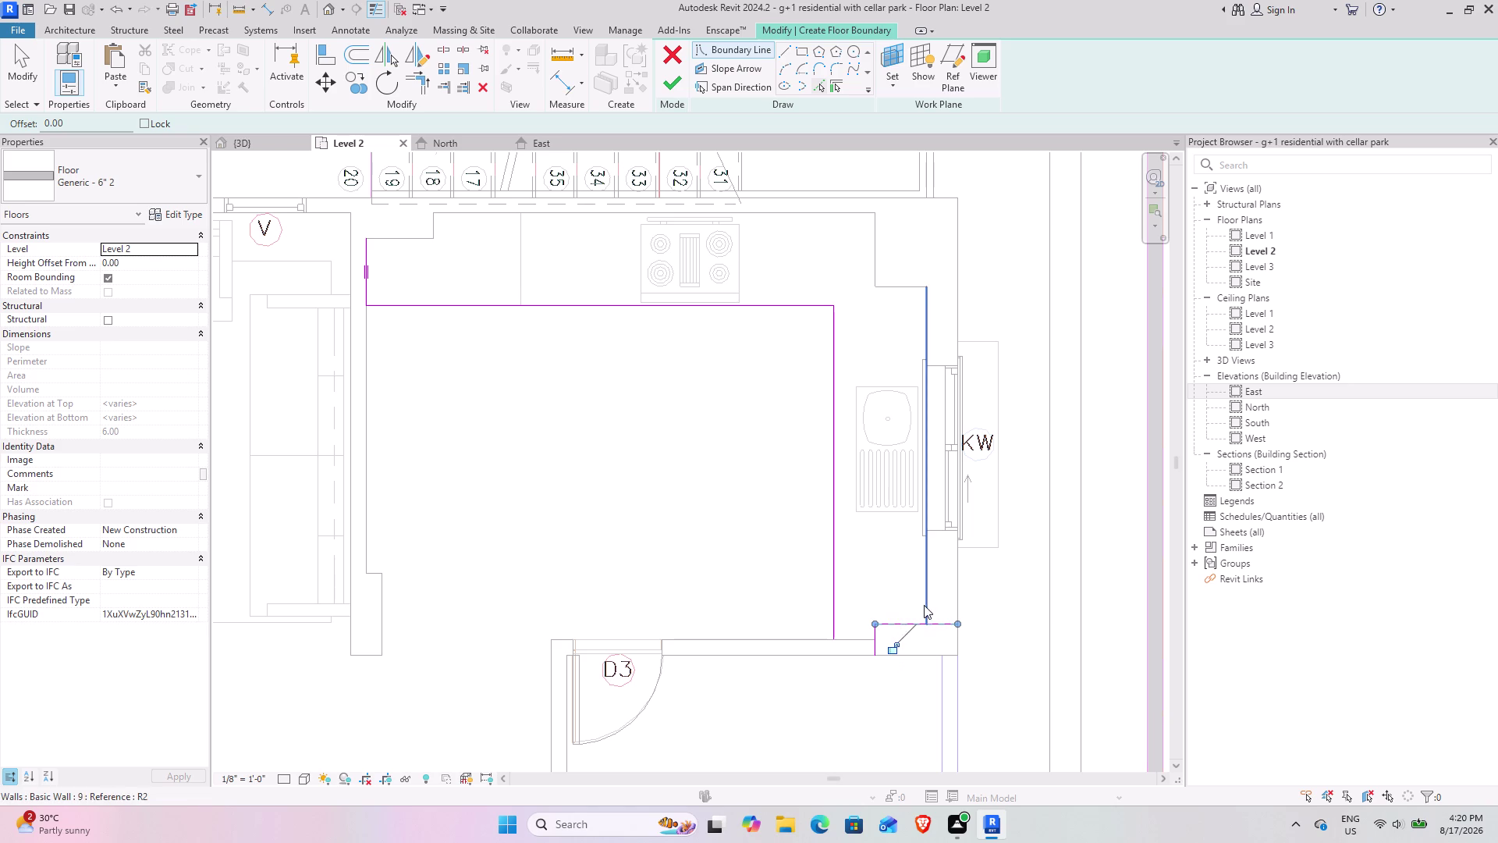
click(924, 605)
click(910, 291)
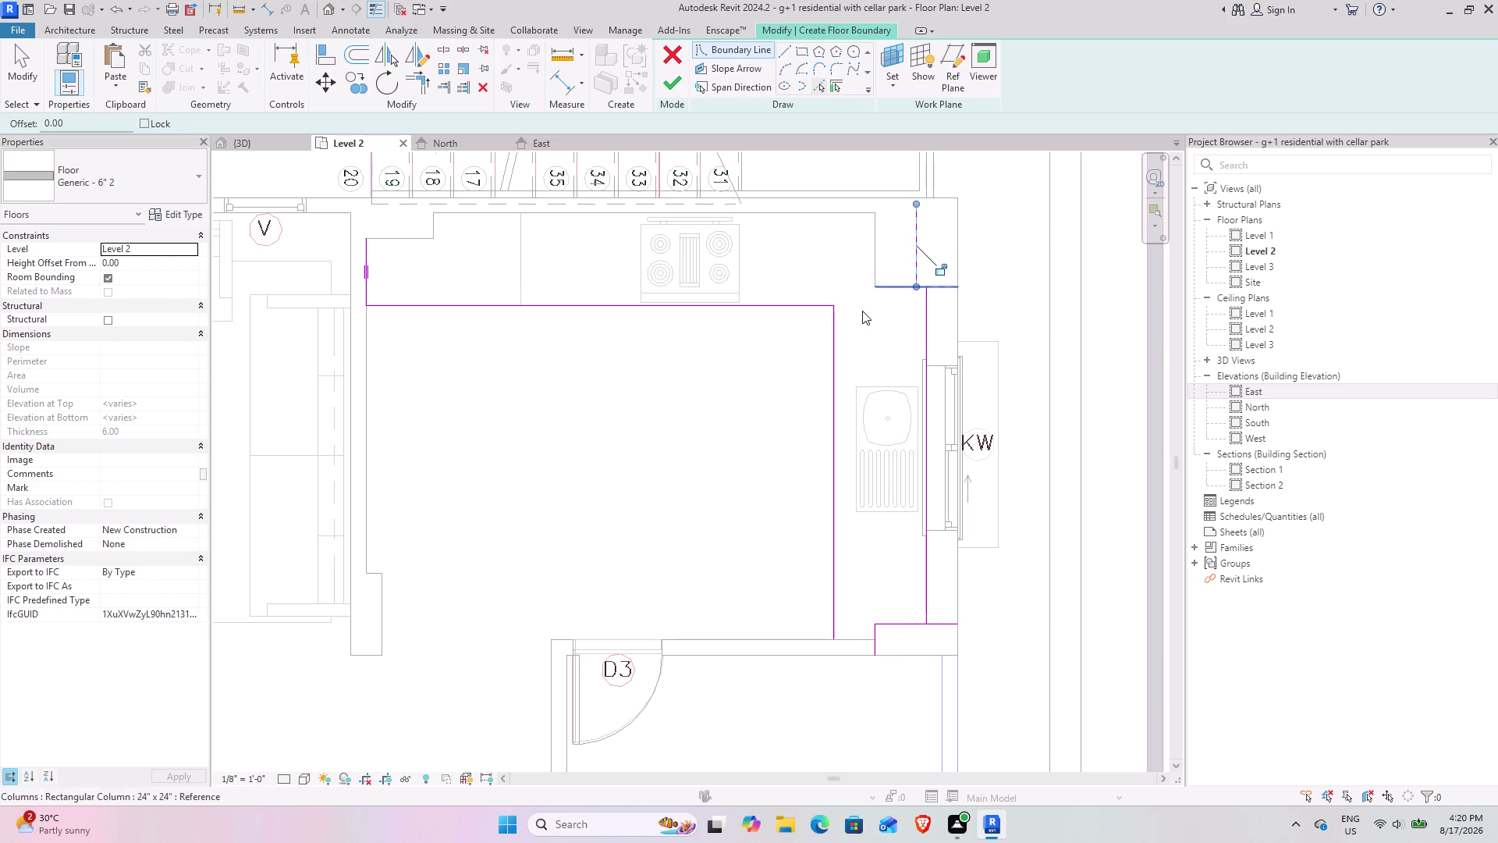
key(ctrl+z)
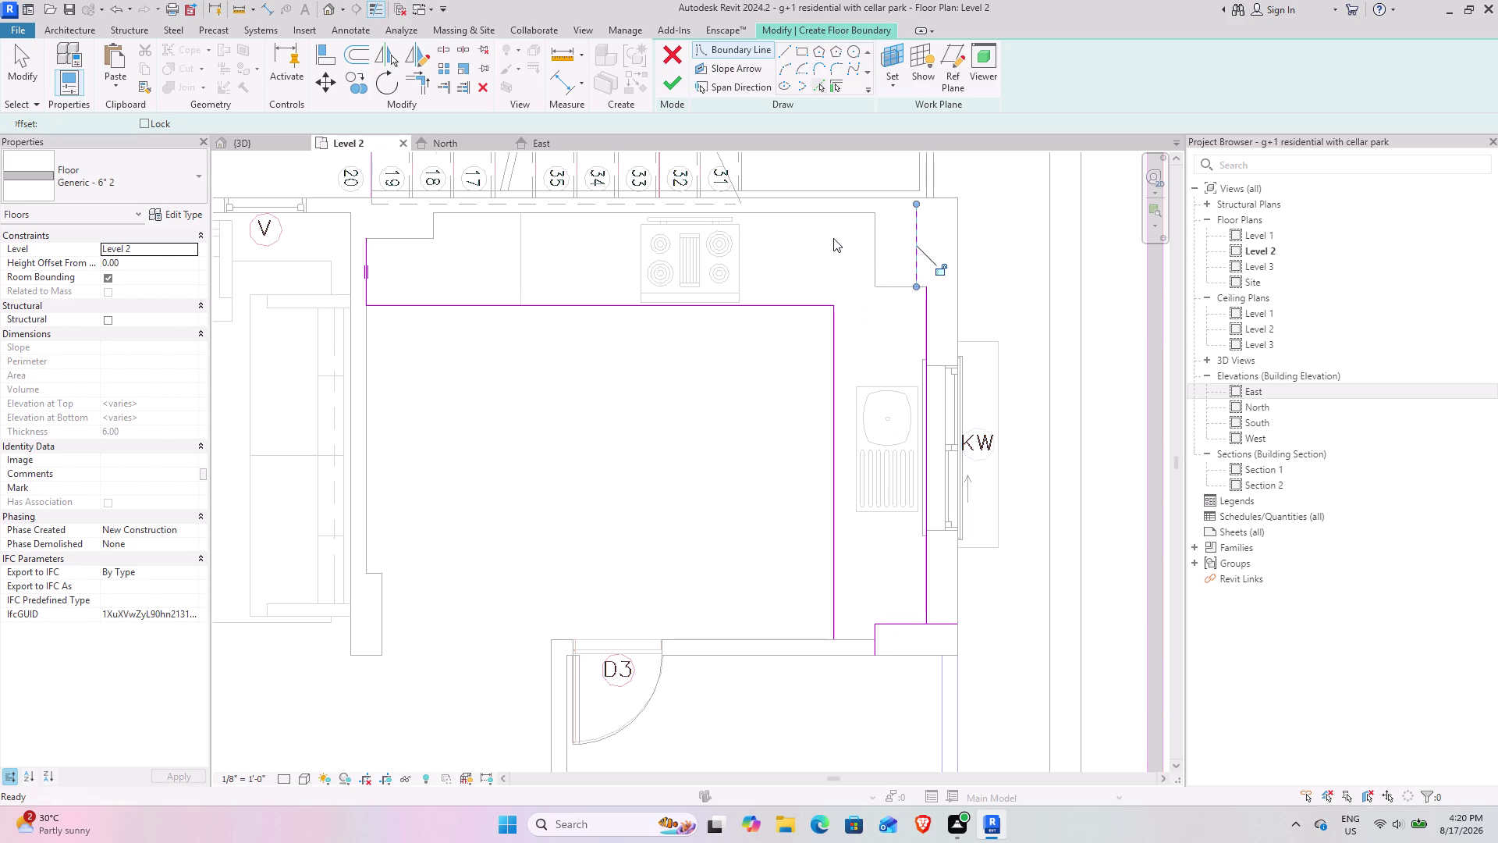
click(901, 285)
click(876, 265)
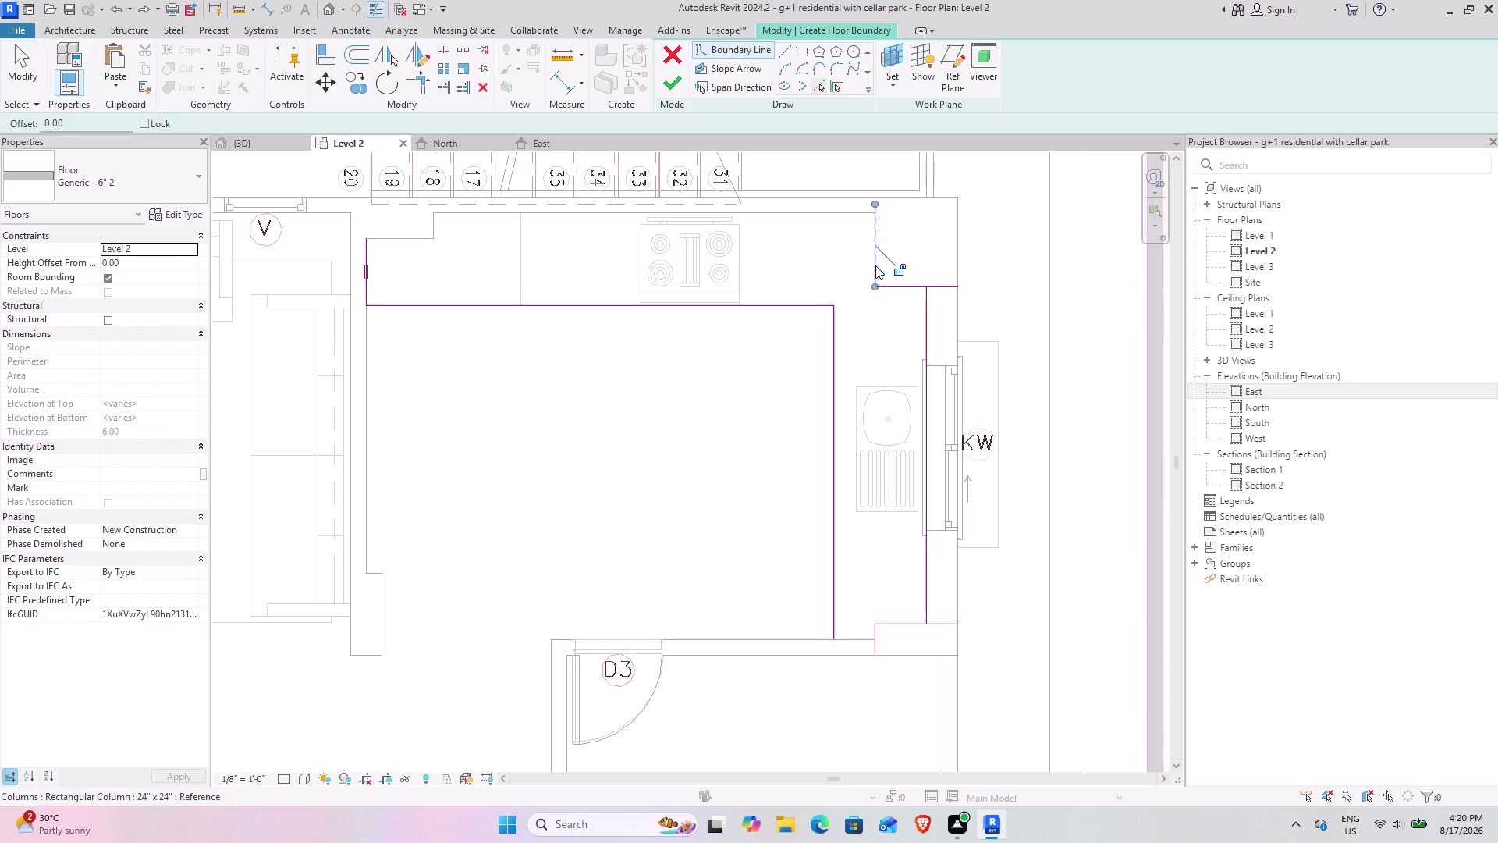
click(838, 214)
click(436, 227)
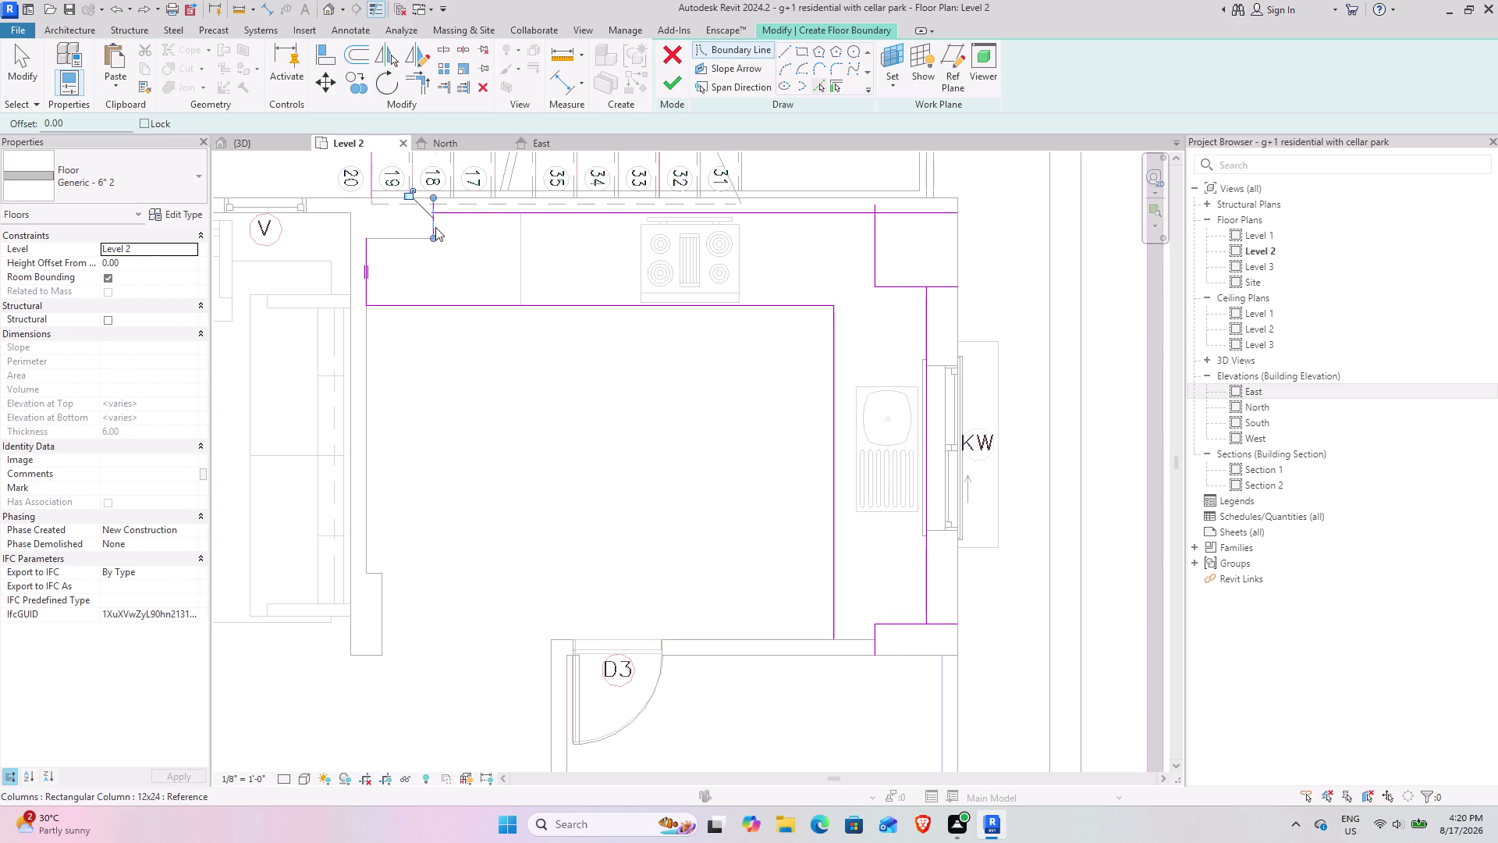
Add the short top-left wall edge to the boundary and trim the top-left corners.
click(412, 235)
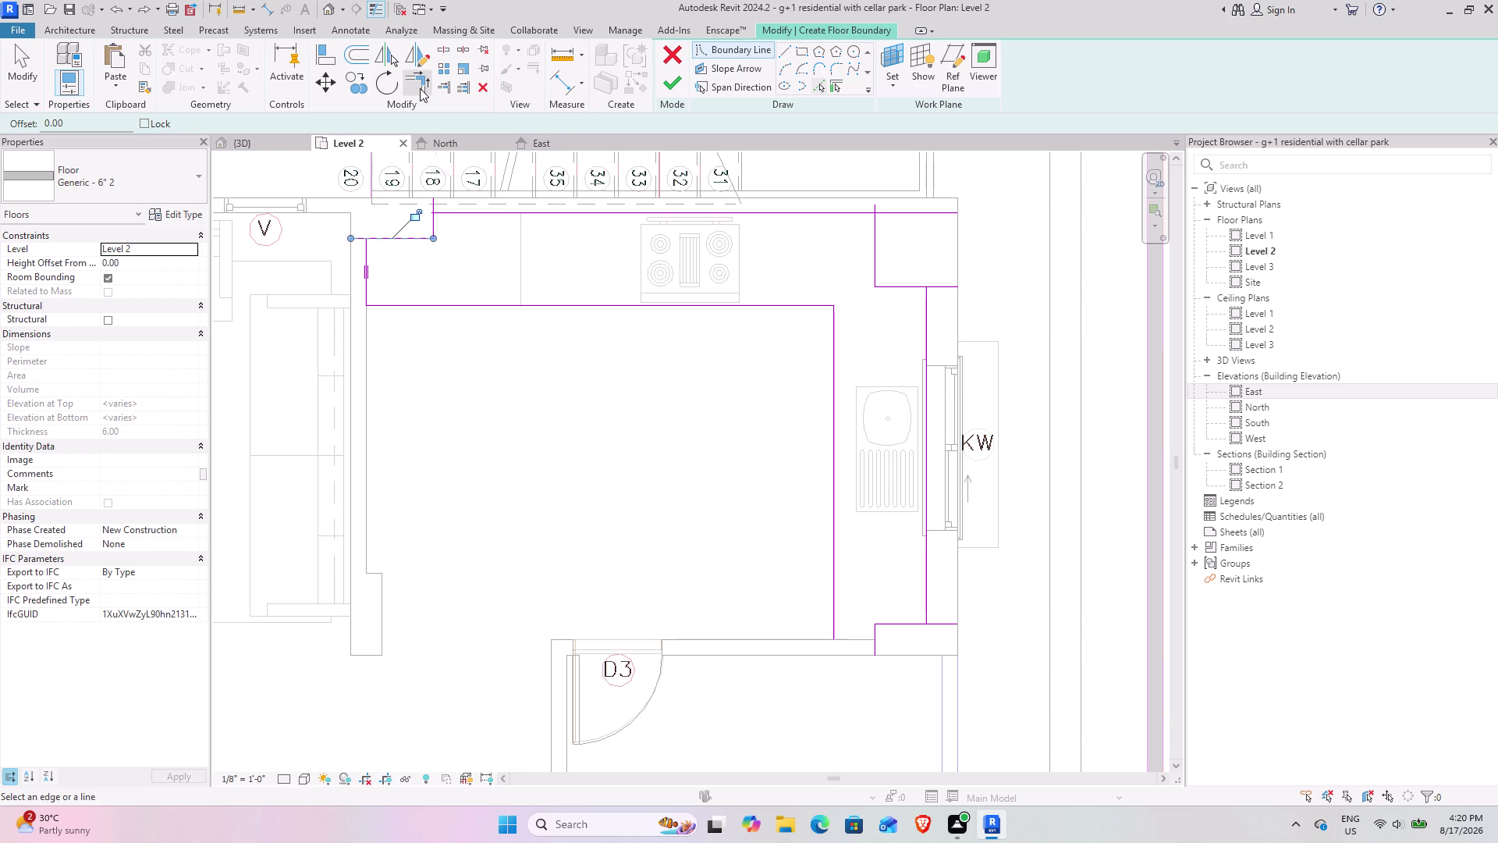
click(420, 87)
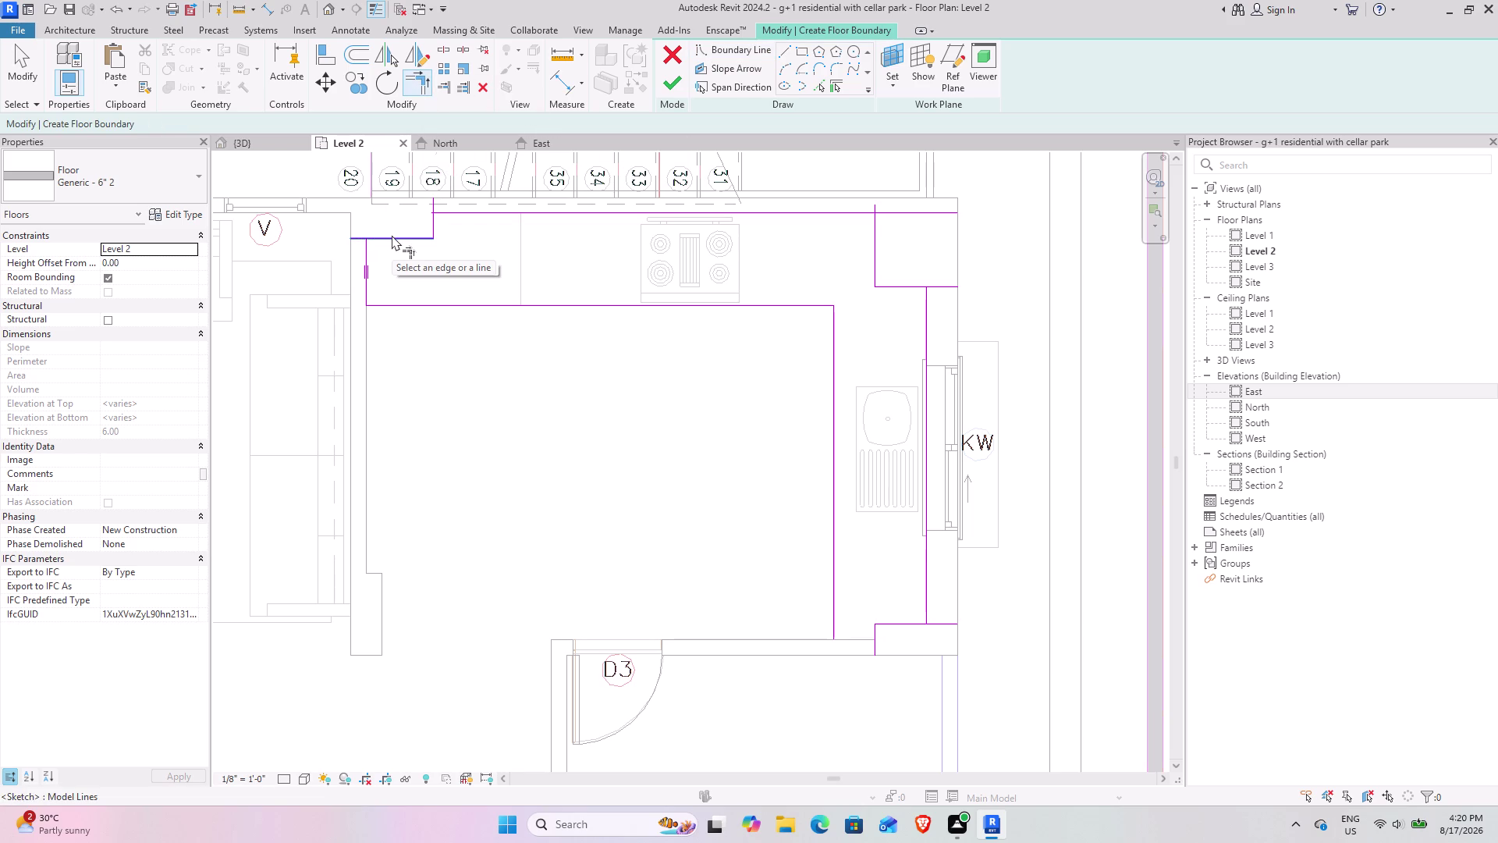
click(392, 234)
click(366, 255)
click(435, 220)
click(459, 210)
Trim the top-right boundary lines into a corner with the right wall line.
click(856, 213)
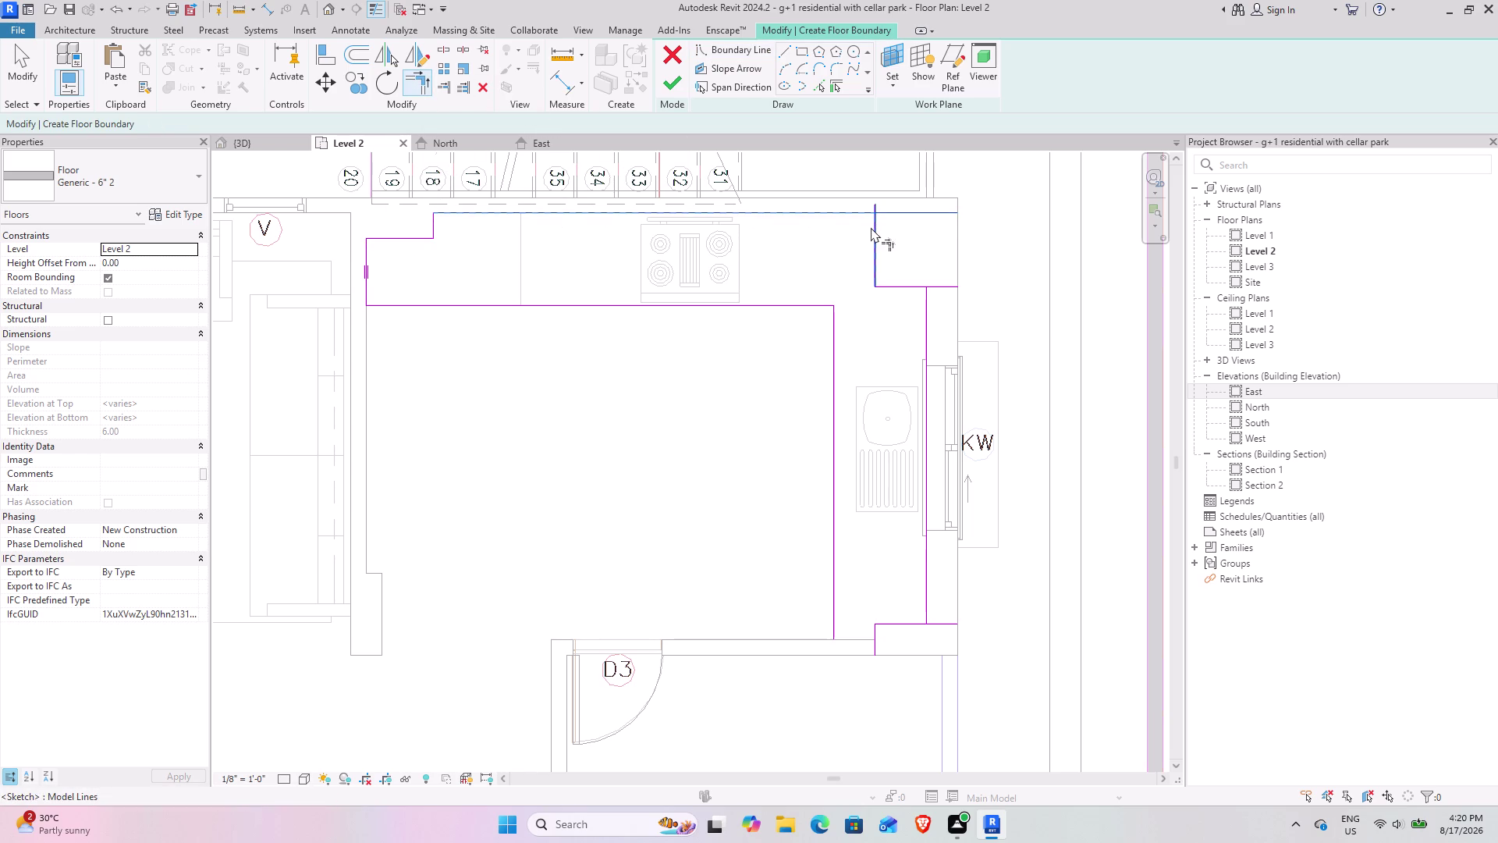
click(871, 227)
click(911, 288)
click(923, 302)
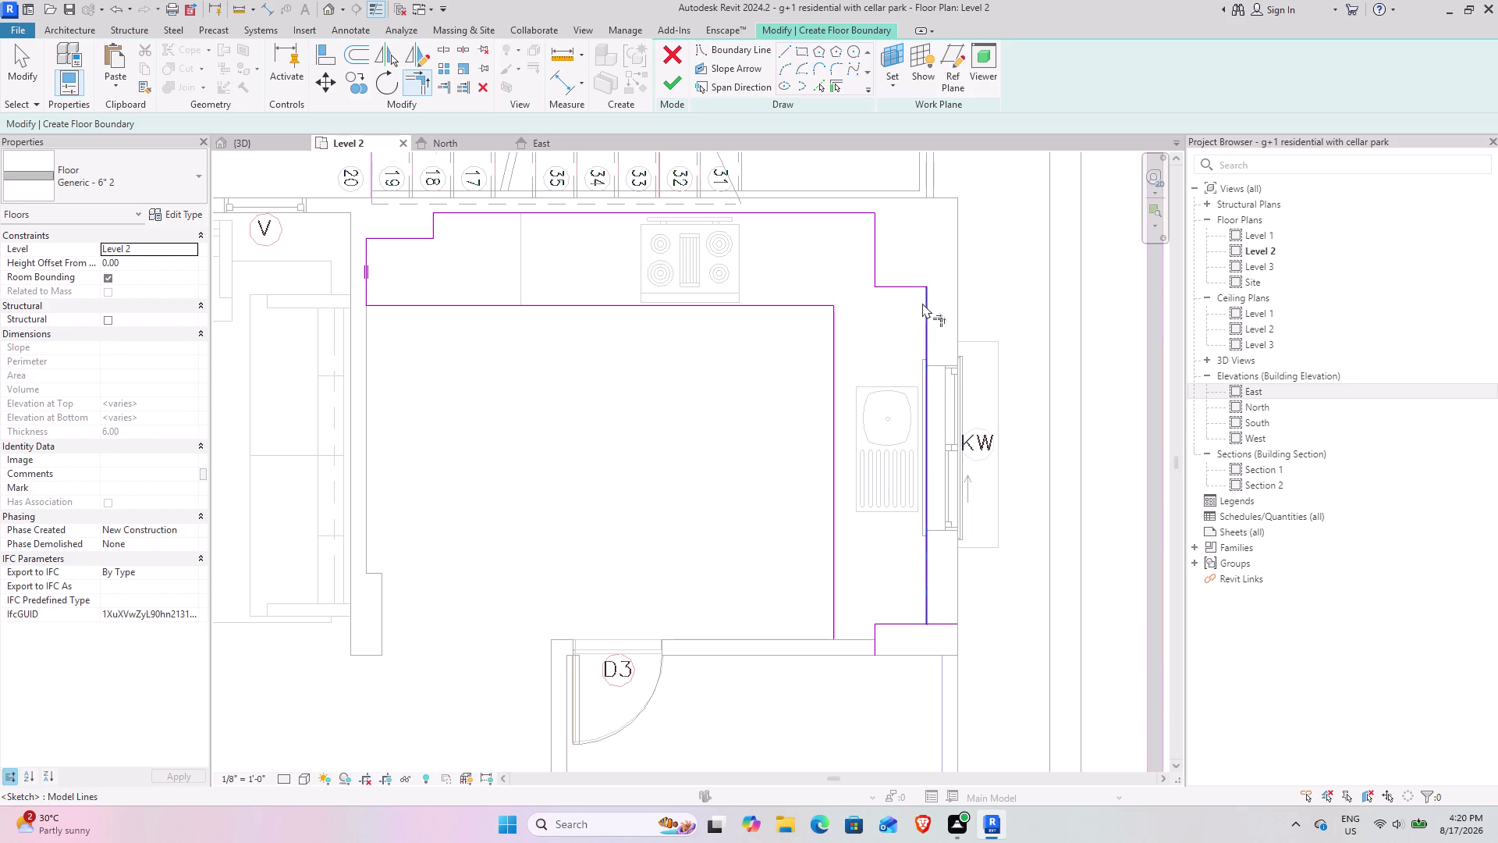
click(912, 620)
click(922, 602)
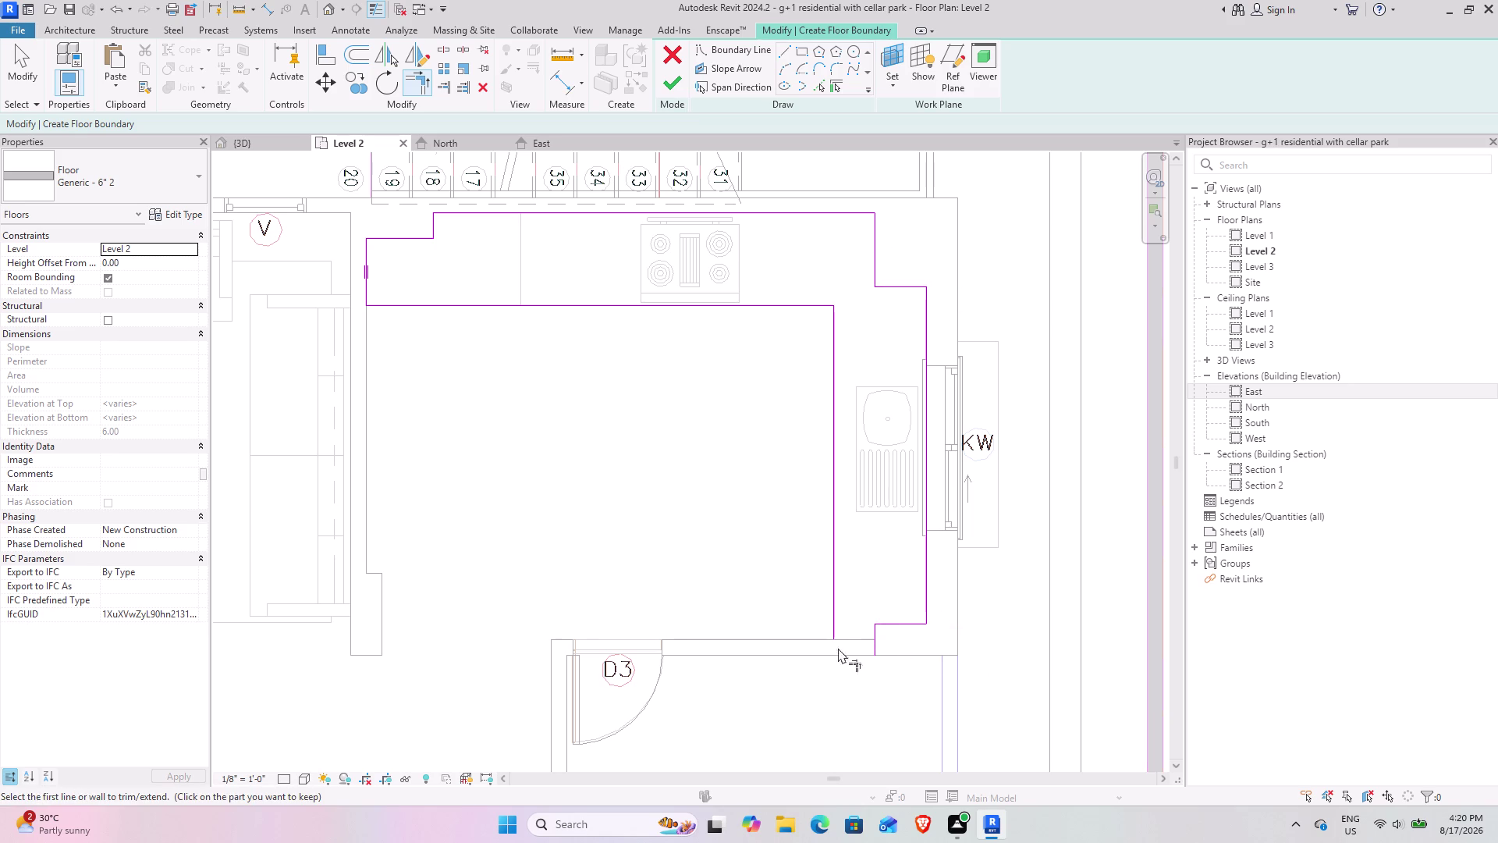
scroll(up, 3)
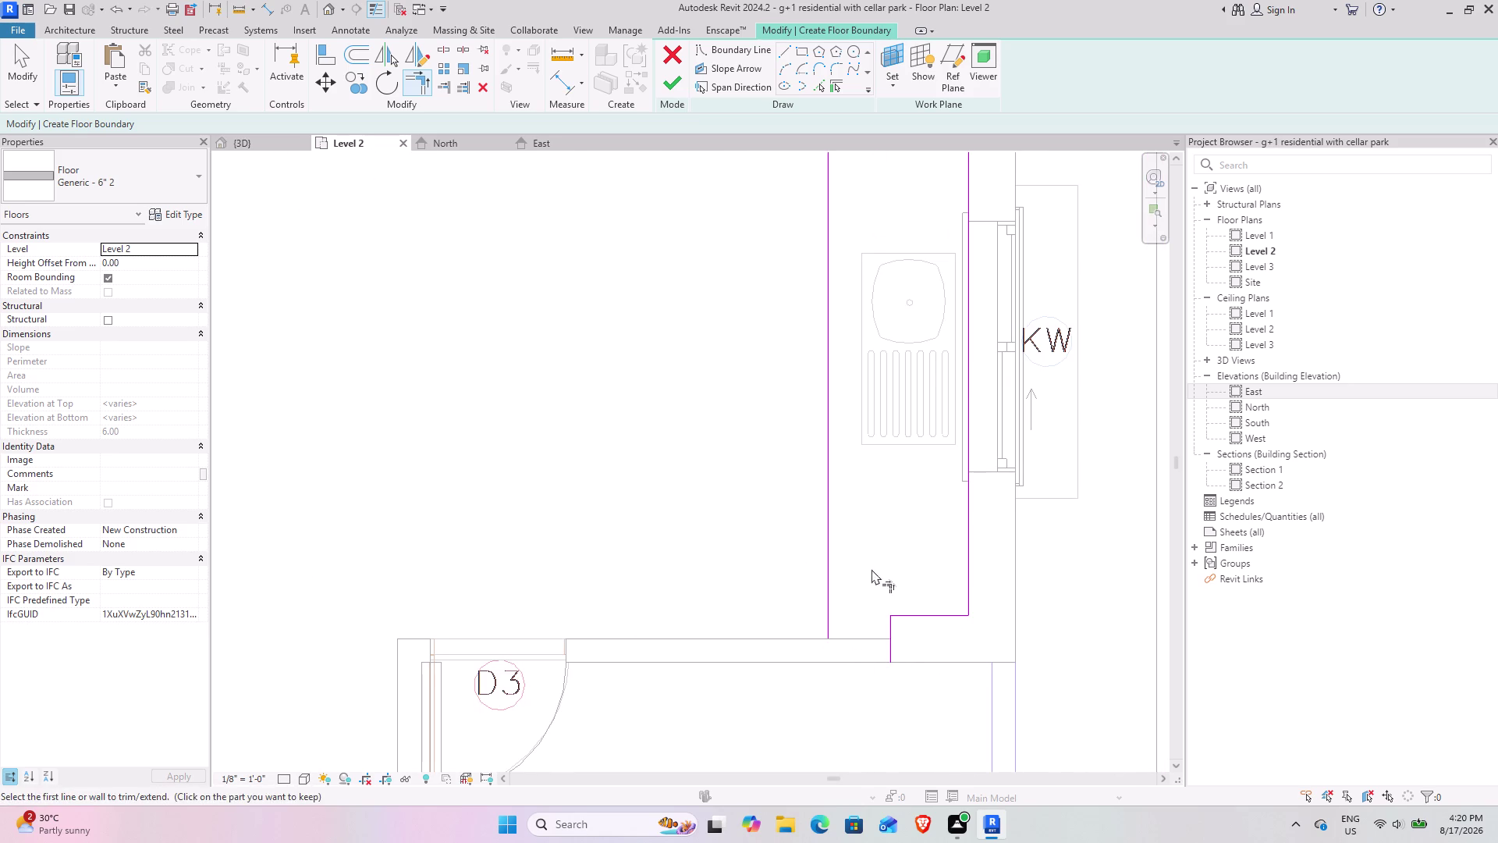
Pick the wall above D3 as a boundary line and trim it into its corner.
click(819, 92)
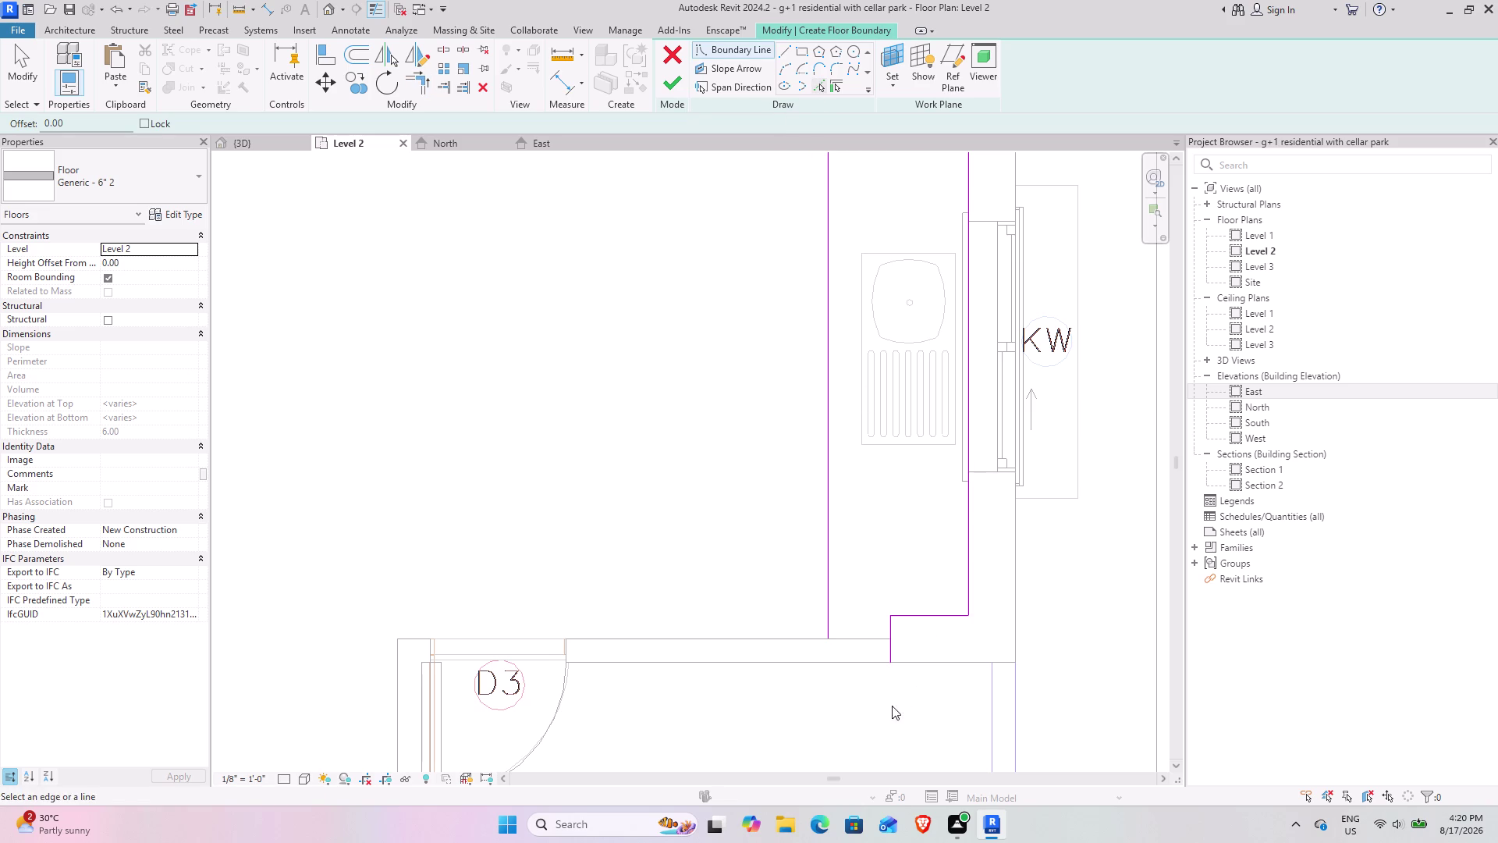
click(869, 639)
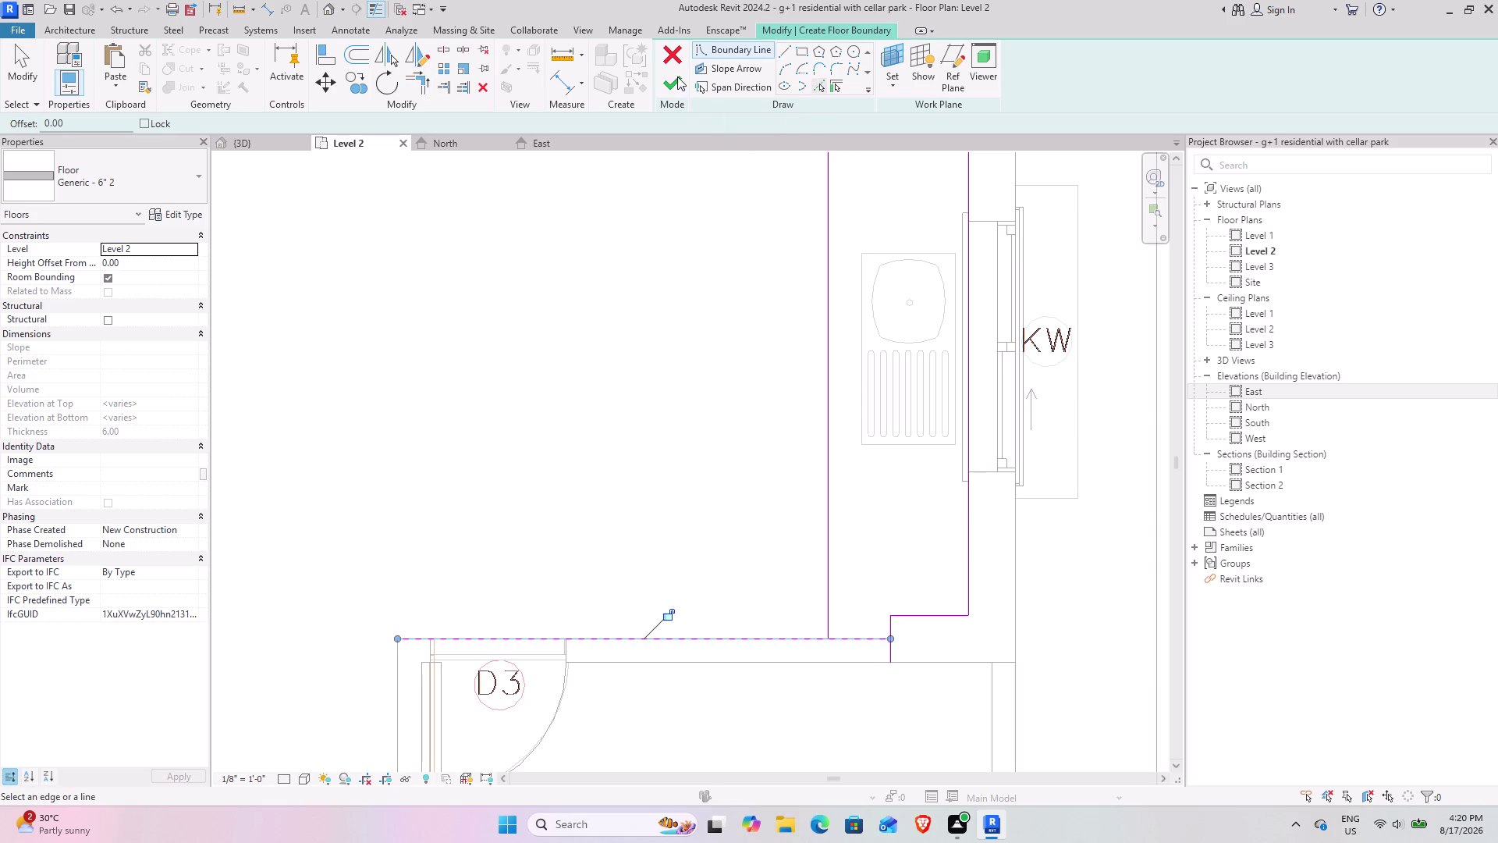
click(417, 84)
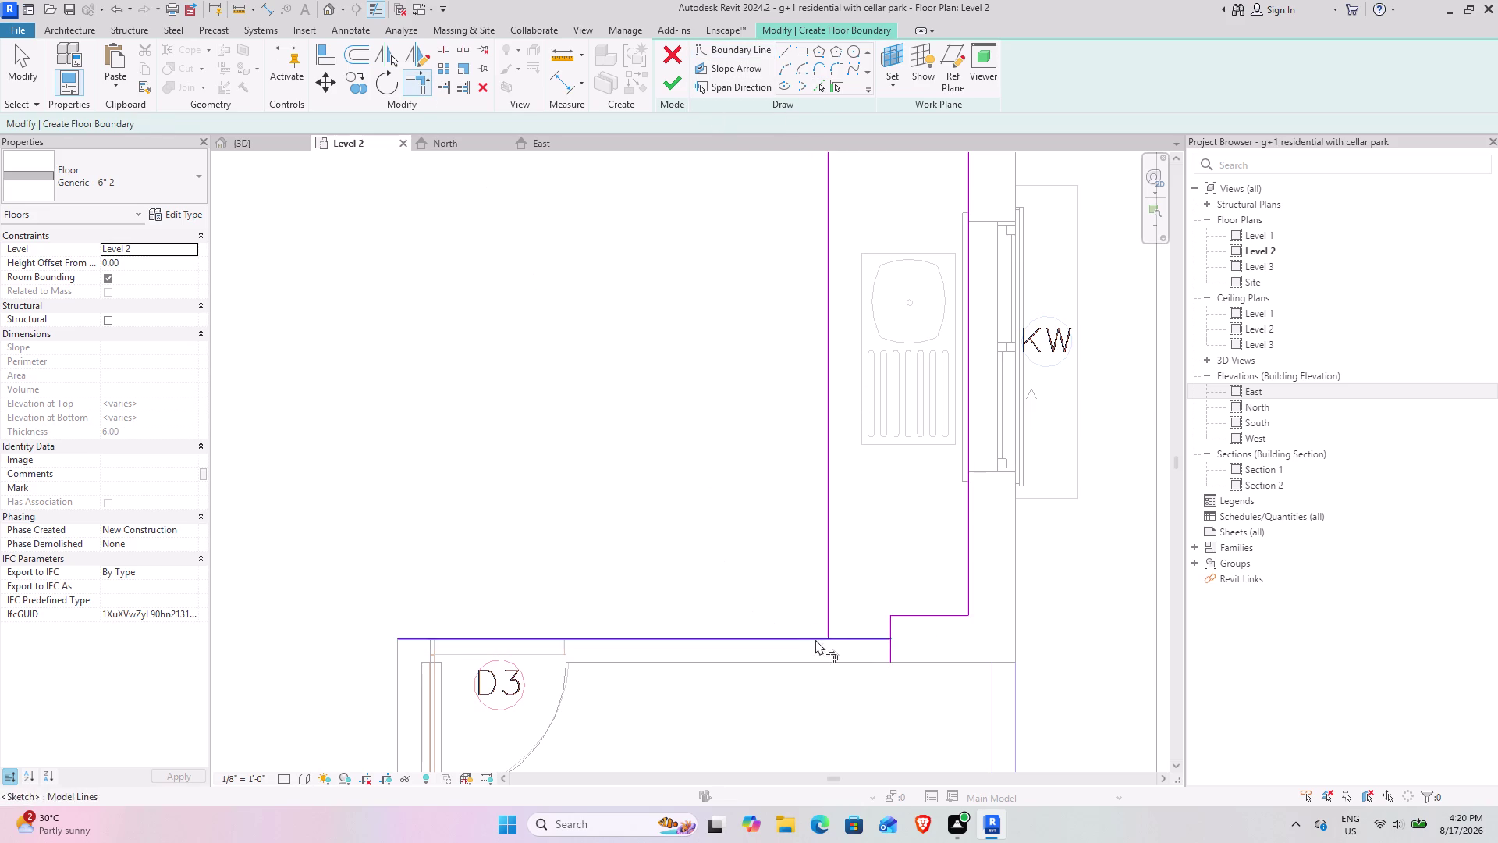
click(875, 636)
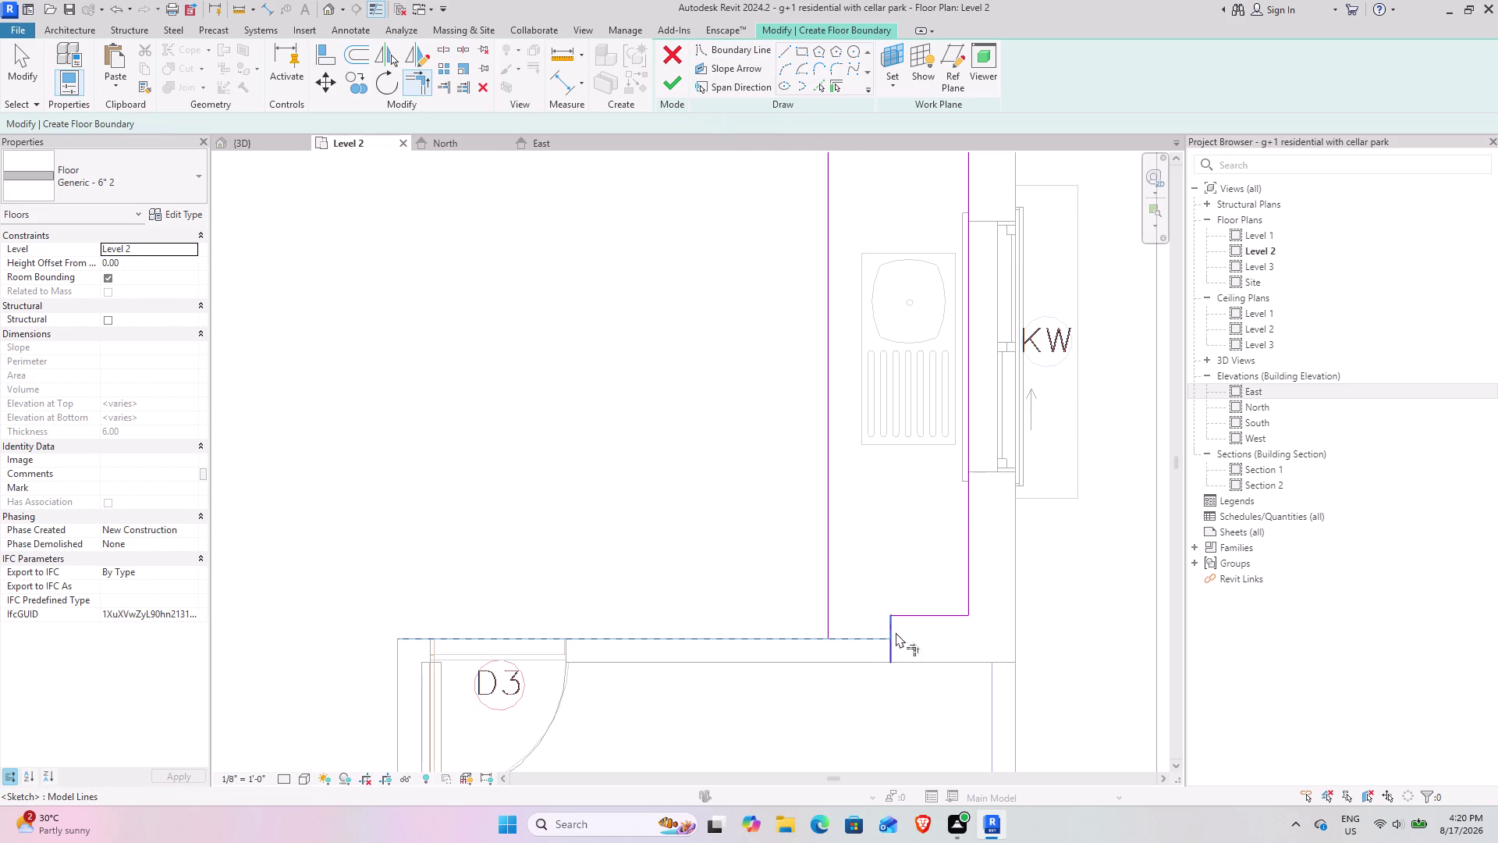
click(887, 628)
click(827, 610)
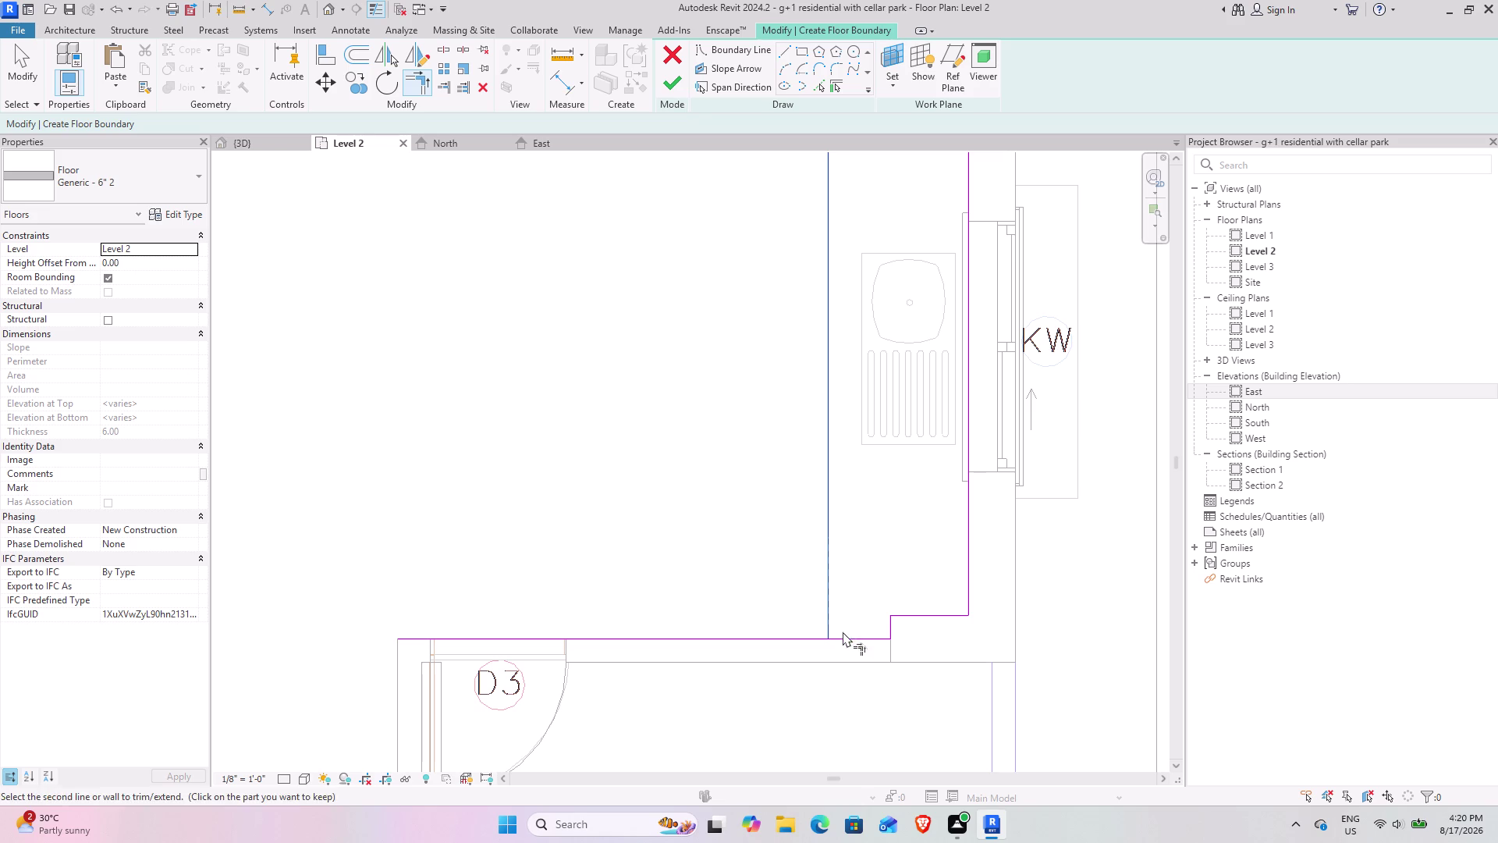
click(843, 632)
Pan to the whole kitchen boundary and bring up the Generic 6" floor's type properties.
scroll(down, 3)
middle_drag(807, 420, 845, 636)
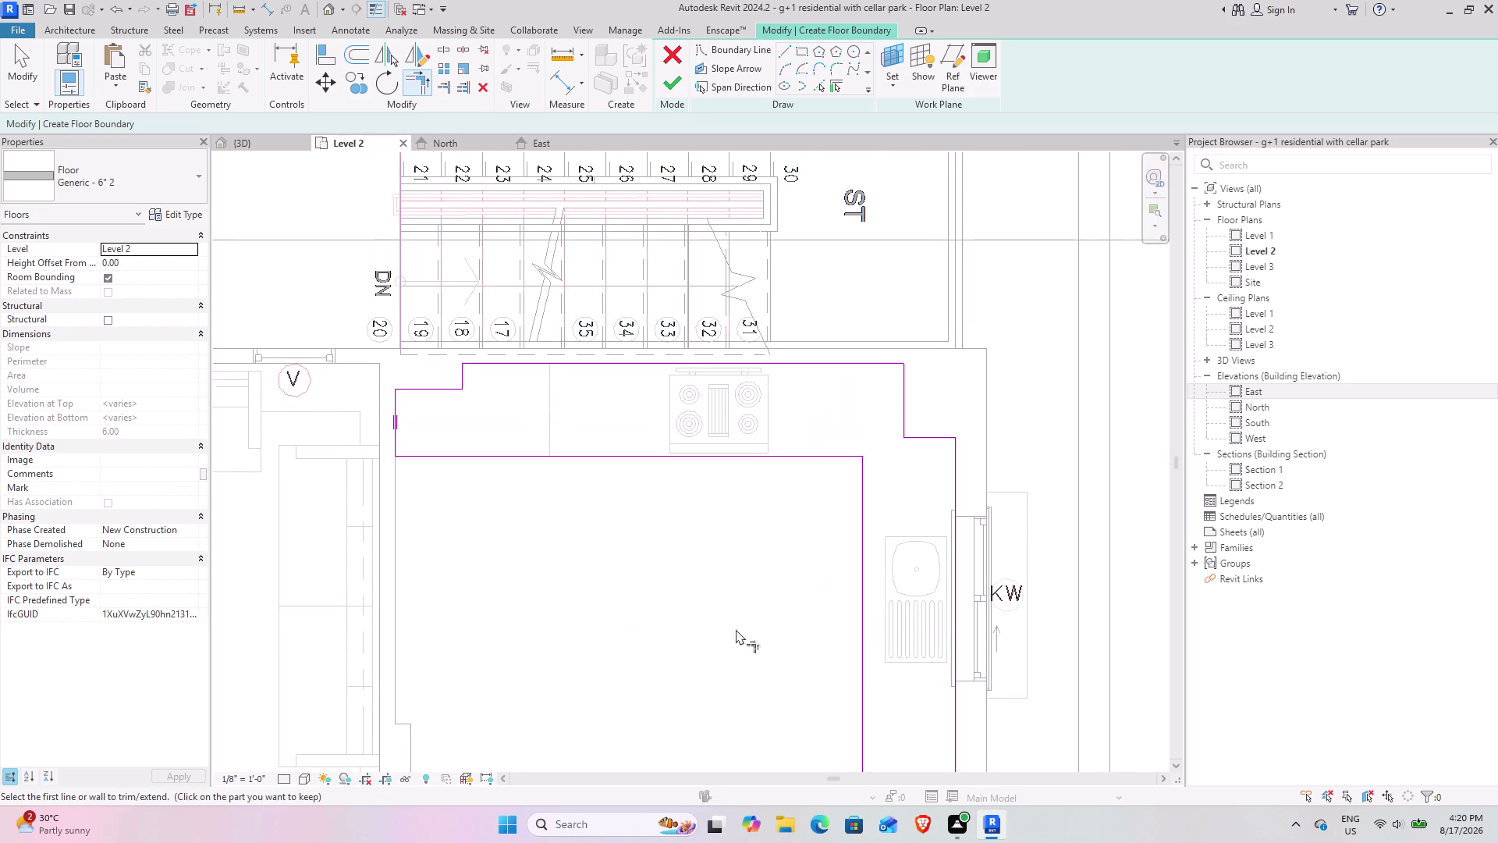
scroll(down, 3)
middle_drag(764, 601, 713, 553)
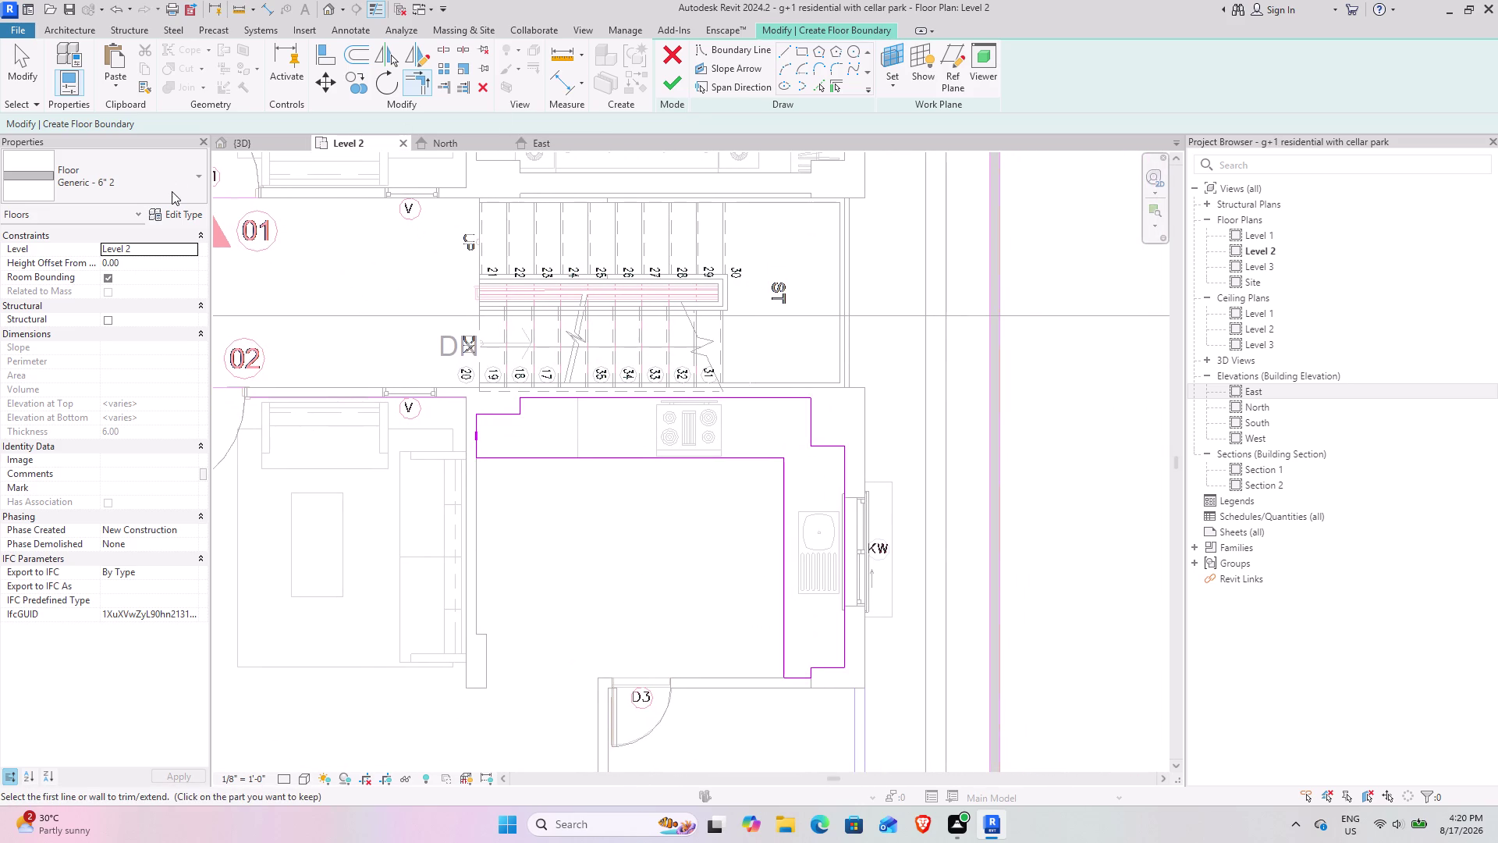
click(172, 191)
click(171, 191)
click(179, 213)
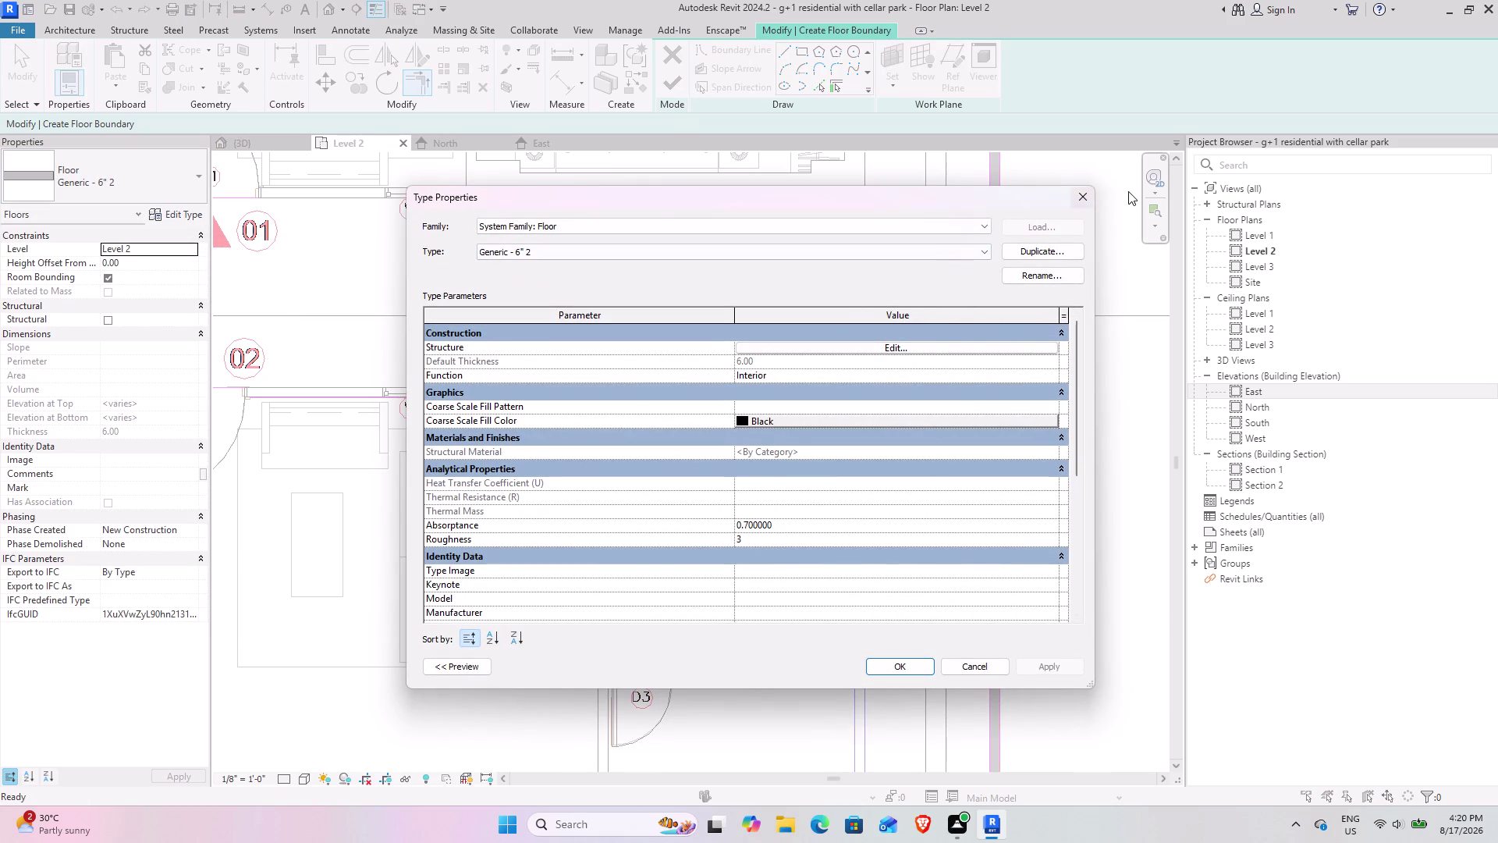
Close the type properties and switch the floor sketch to the 2" floor type.
click(1094, 193)
click(148, 187)
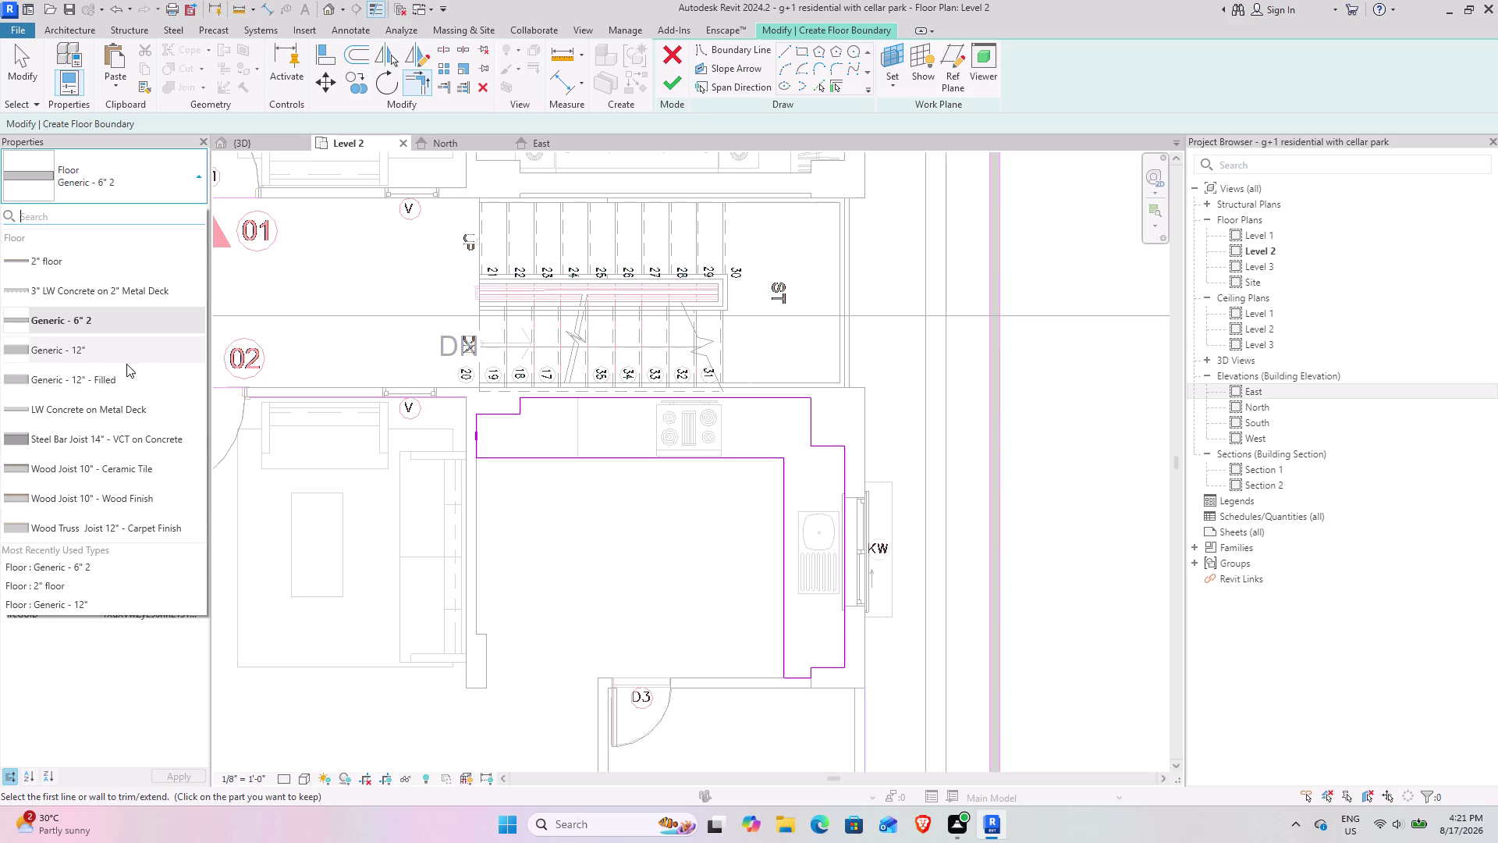
scroll(down, 3)
scroll(up, 3)
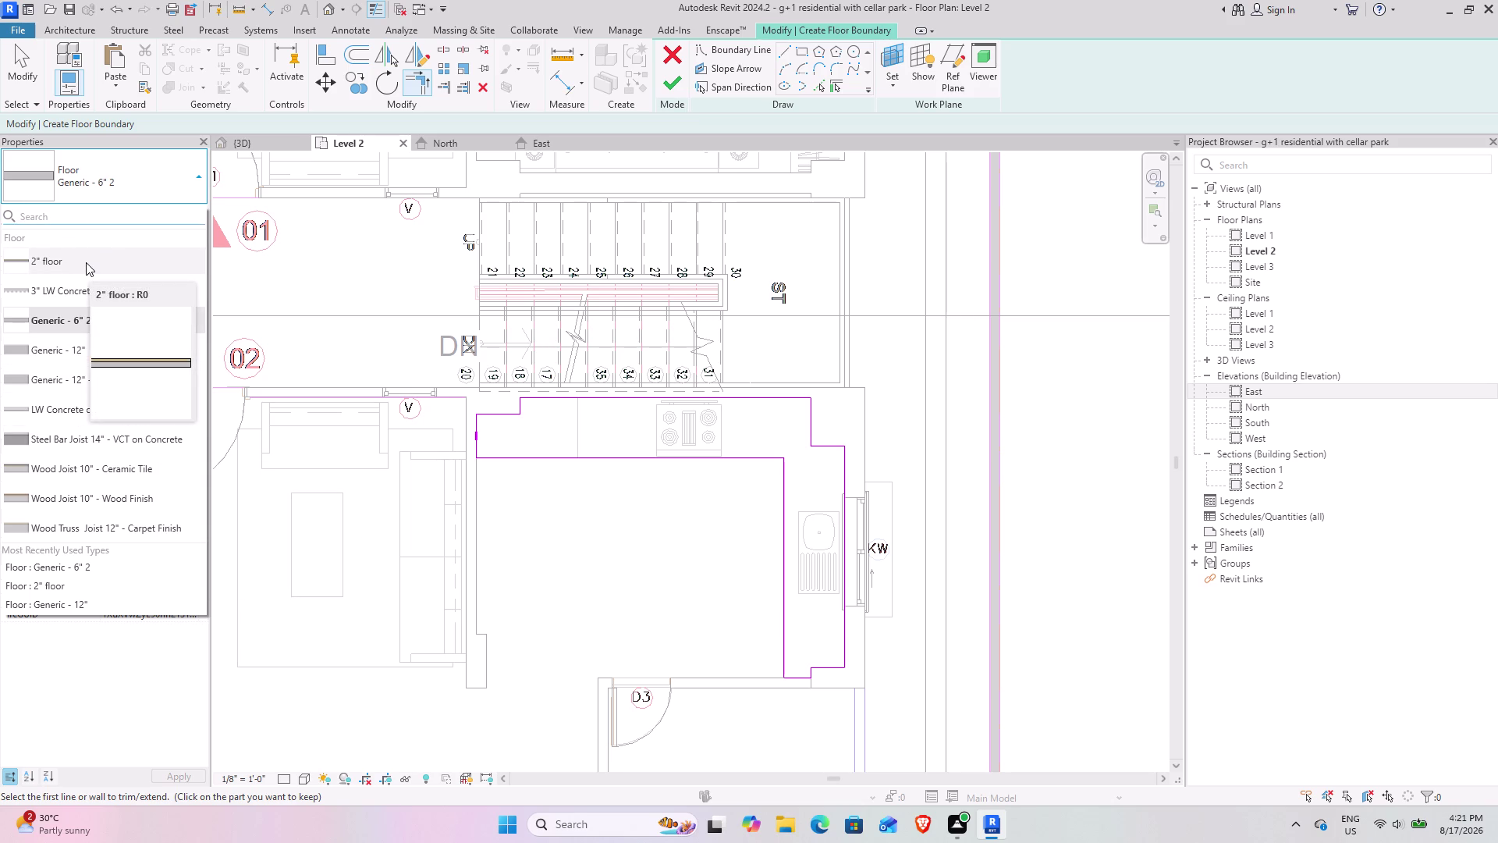
click(132, 258)
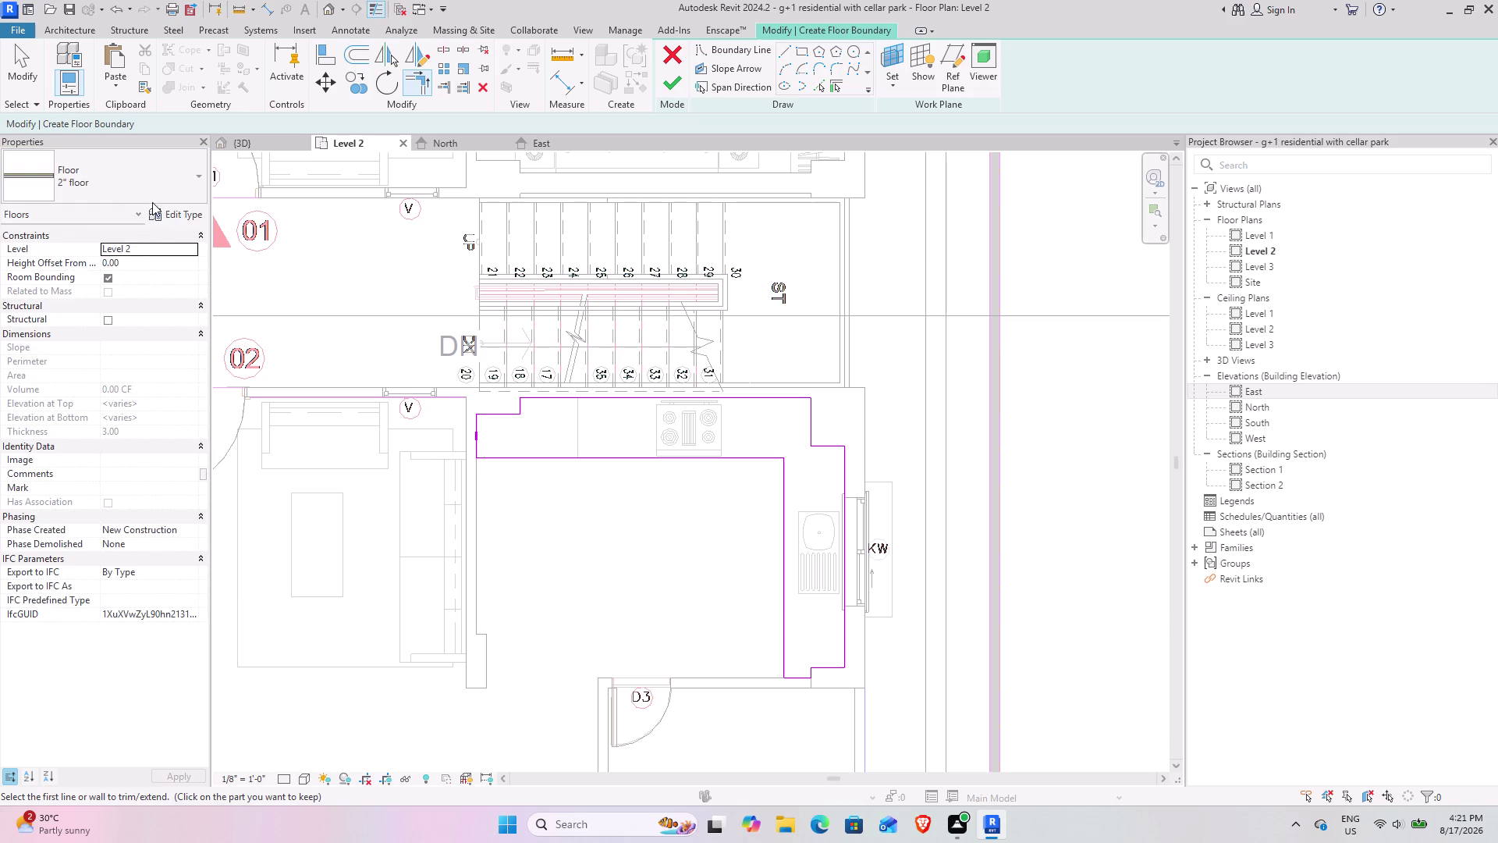
Open the 2" floor's type properties and start duplicating it.
click(149, 184)
click(59, 334)
click(167, 215)
click(1048, 250)
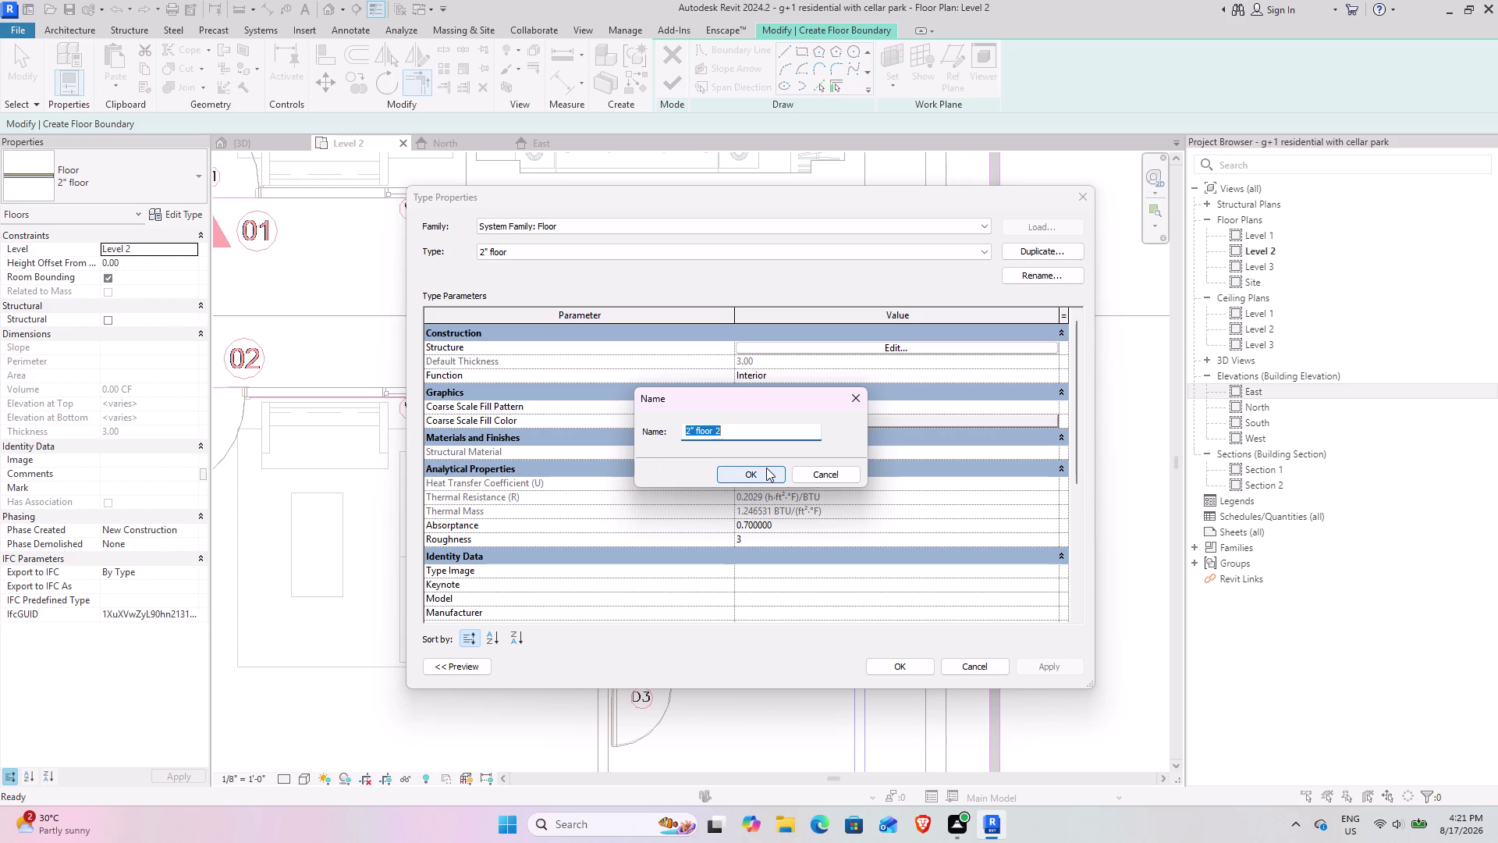
Name the duplicate floor type 4" bed, confirm it, and open its Structure layers.
key(4)
key(shift+quotedbl)
key(space)
key(f)
key(BackSpace)
text(k)
text(i)
key(BackSpace)
key(BackSpace)
key(BackSpace)
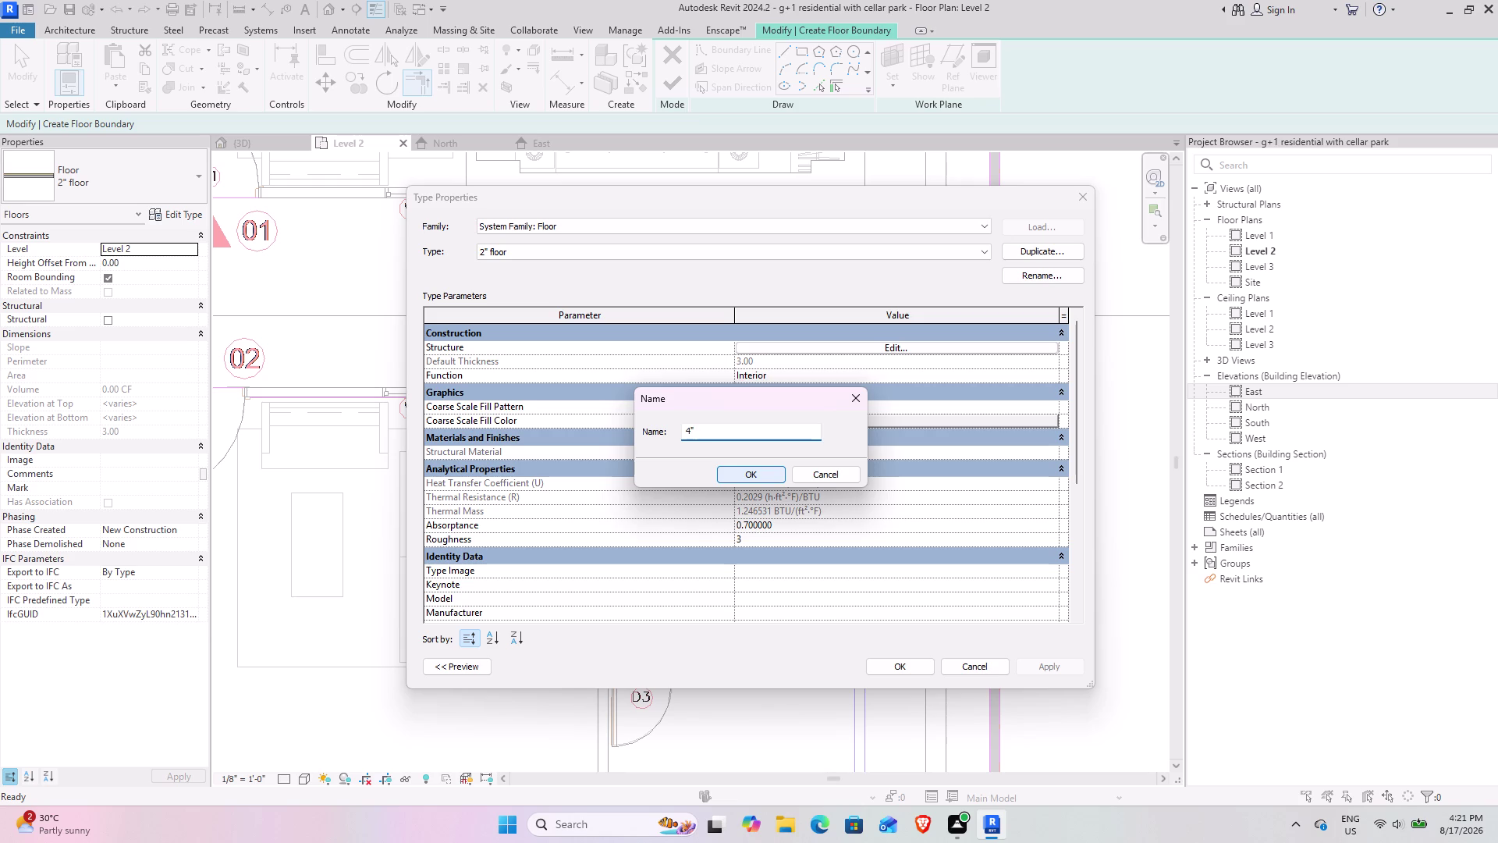
key(space)
text(b)
text(ed)
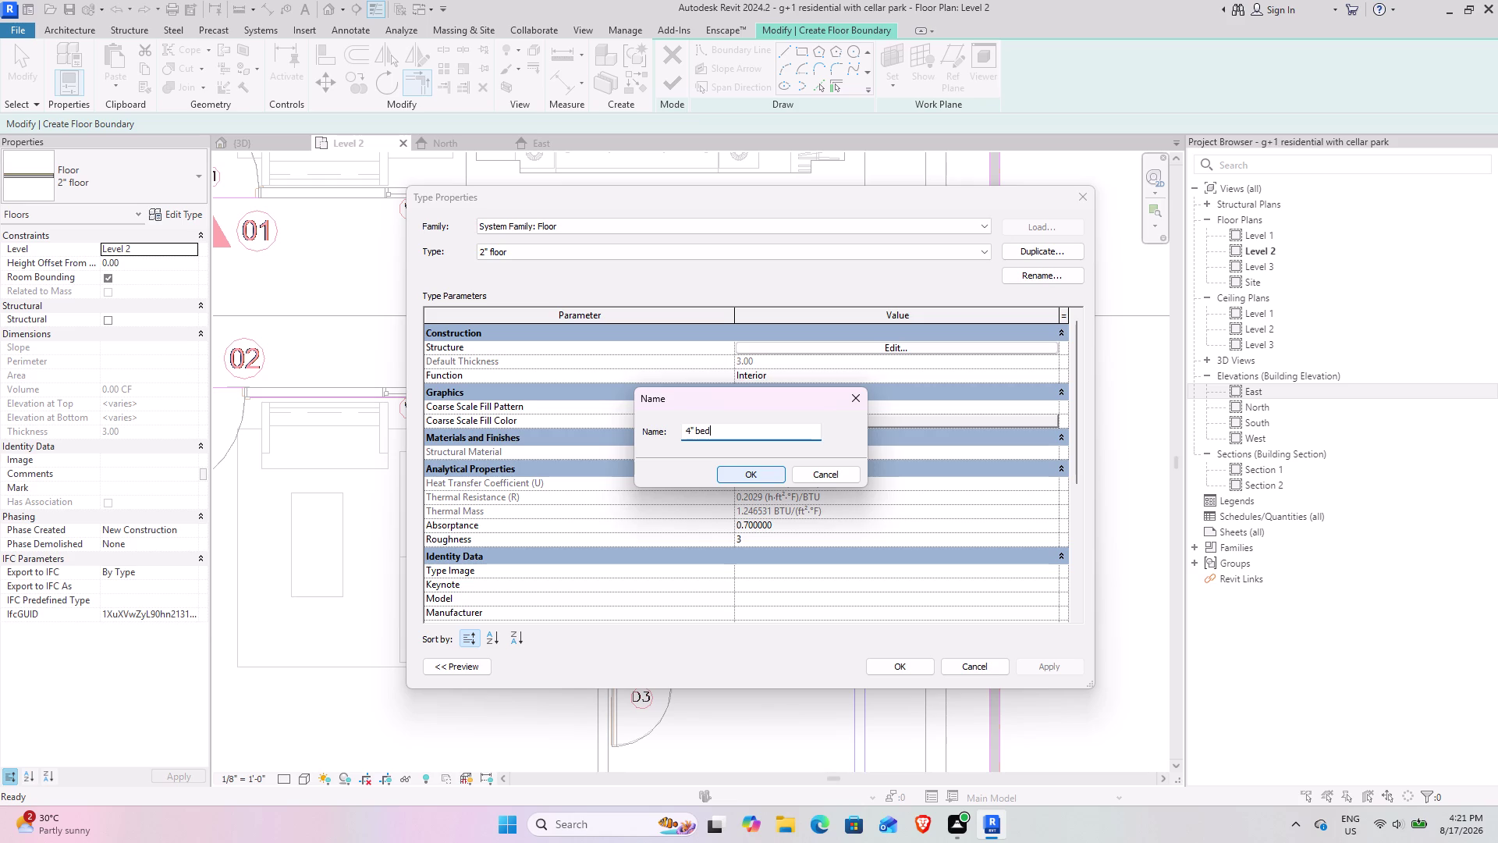
click(749, 471)
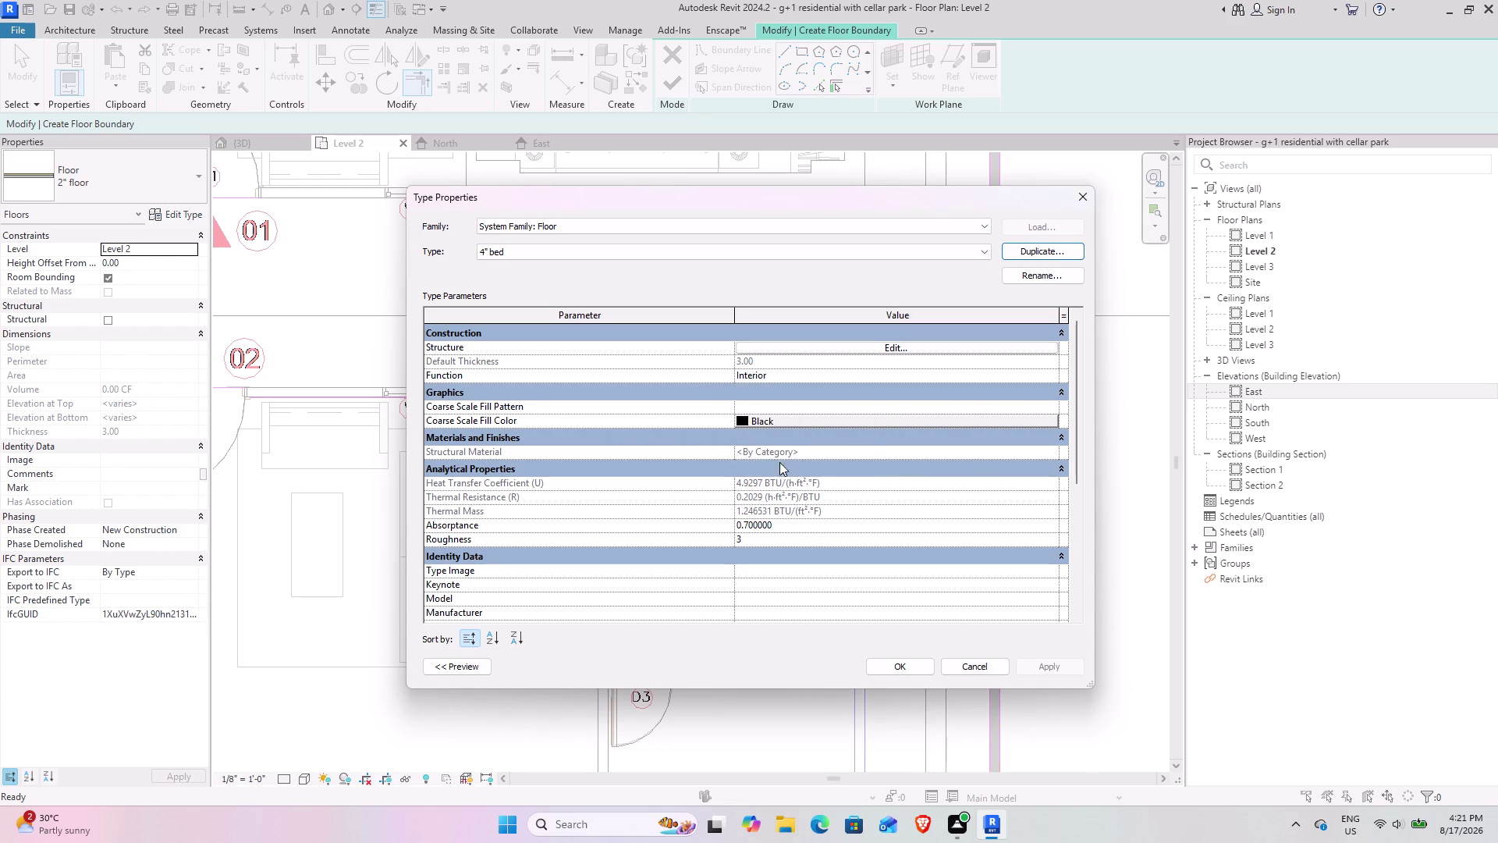
click(921, 346)
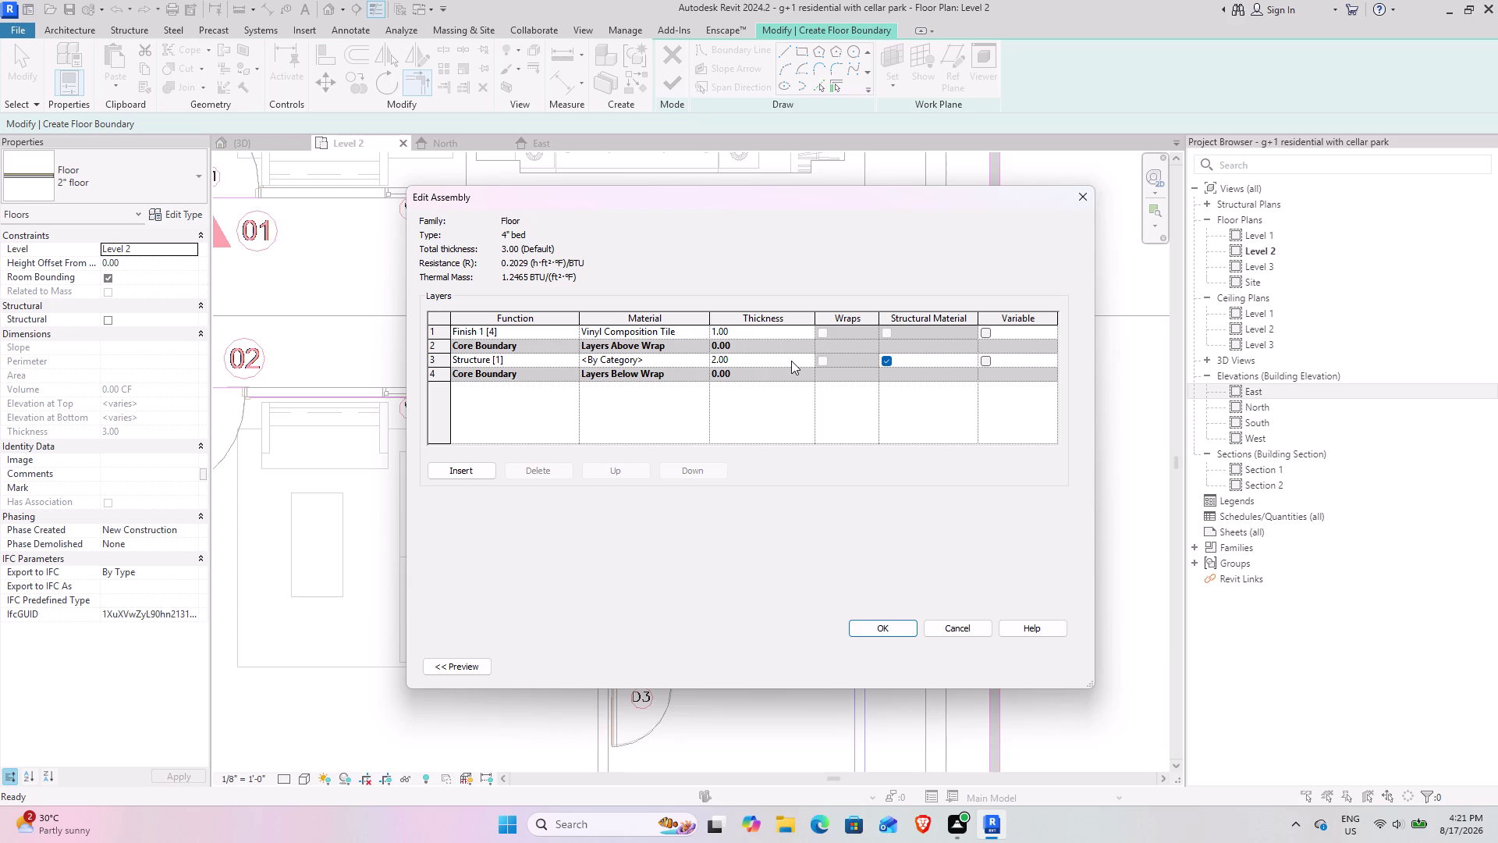
Make the Structure [1] layer 3 thick (4.00 total) and open the finish layer's materials.
click(791, 361)
click(806, 361)
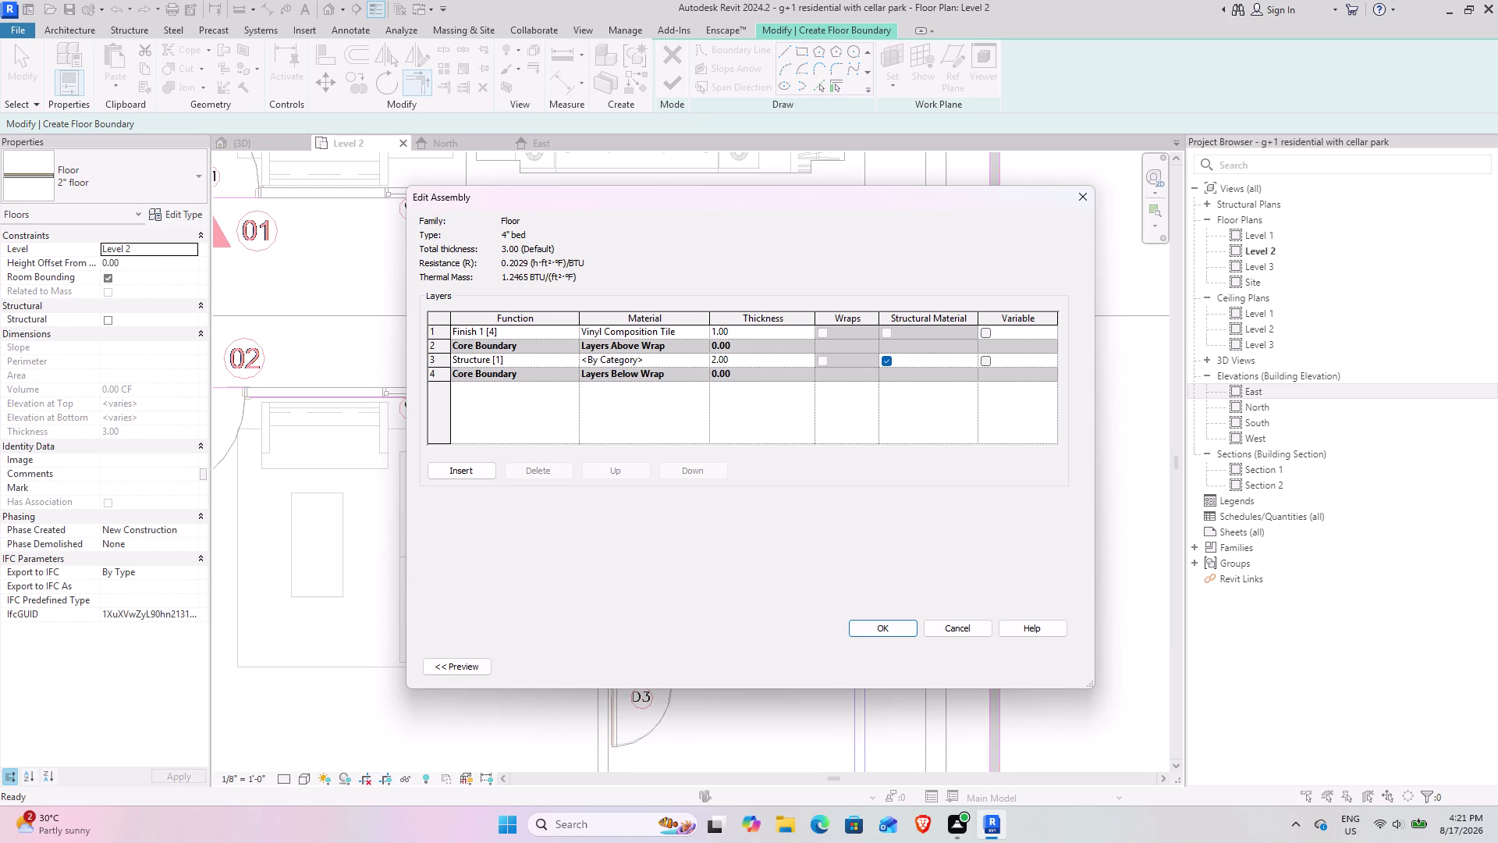
click(814, 360)
drag(786, 362, 671, 361)
key(3)
key(Return)
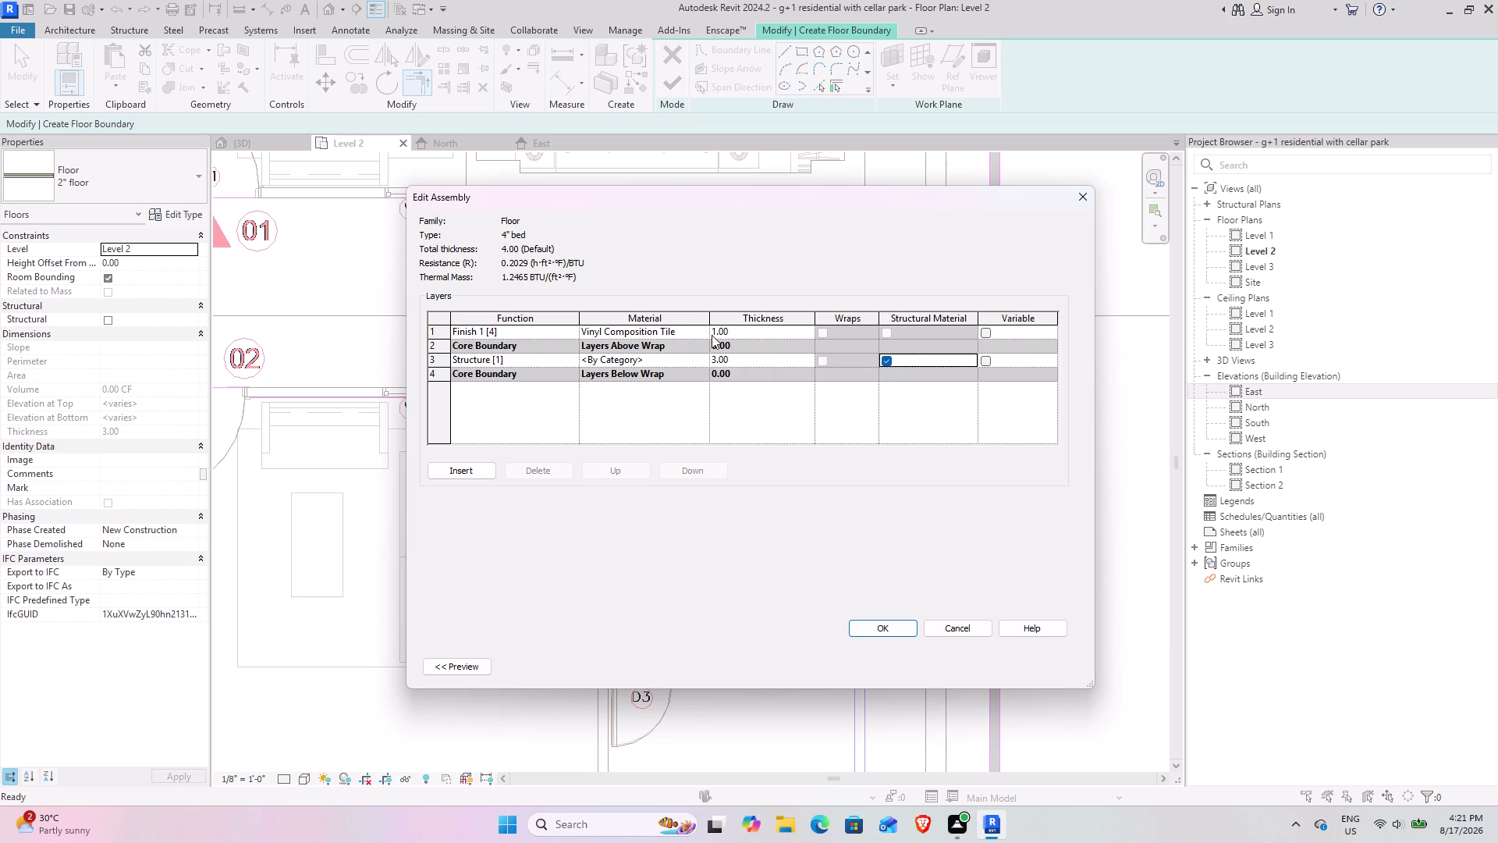
click(707, 330)
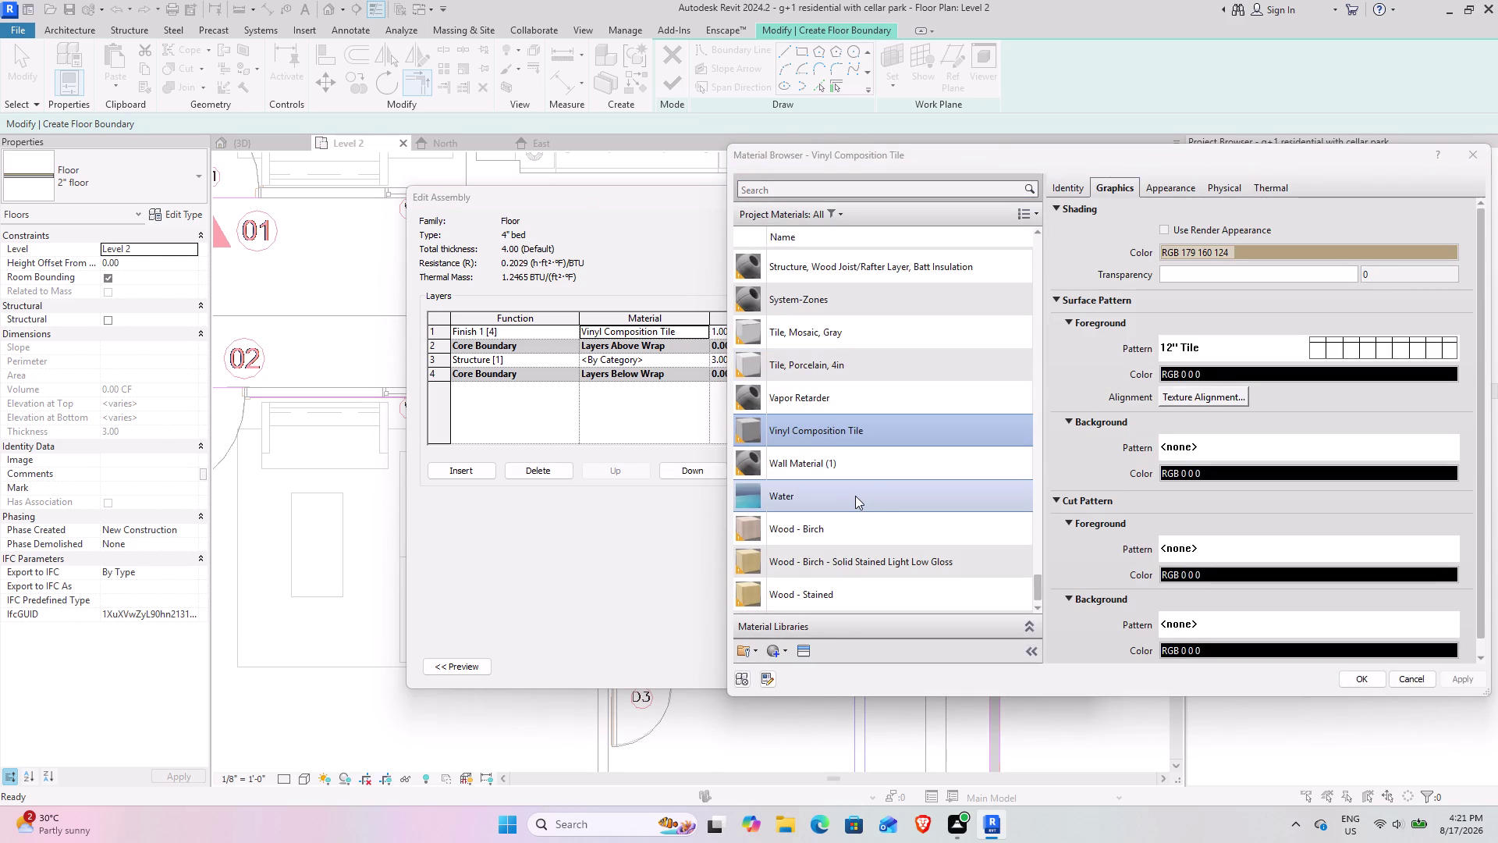
Search the project materials for 'gran' (granite), finding no matching material.
click(876, 191)
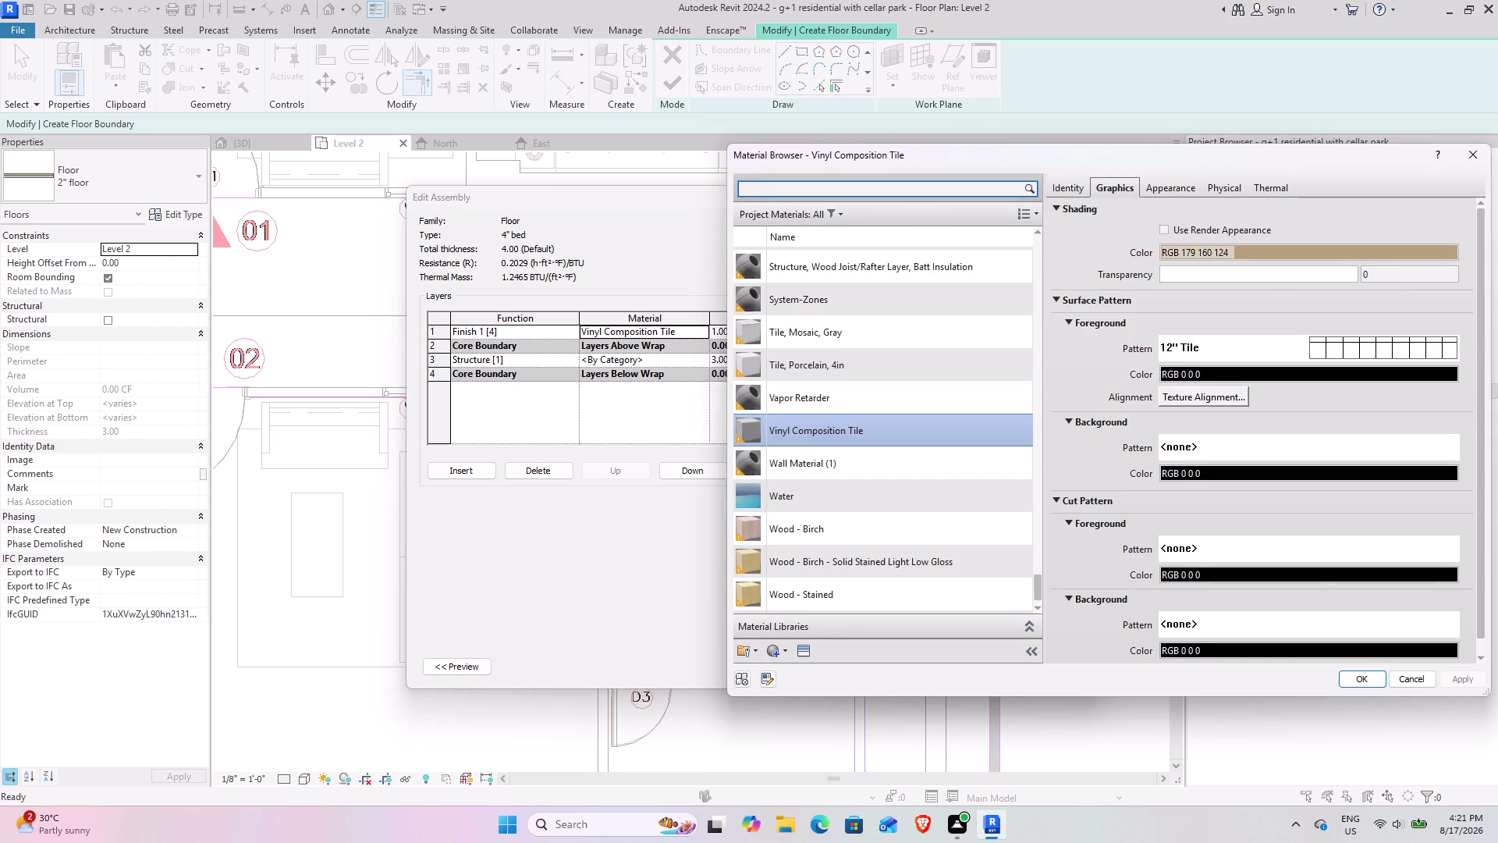
text(gra)
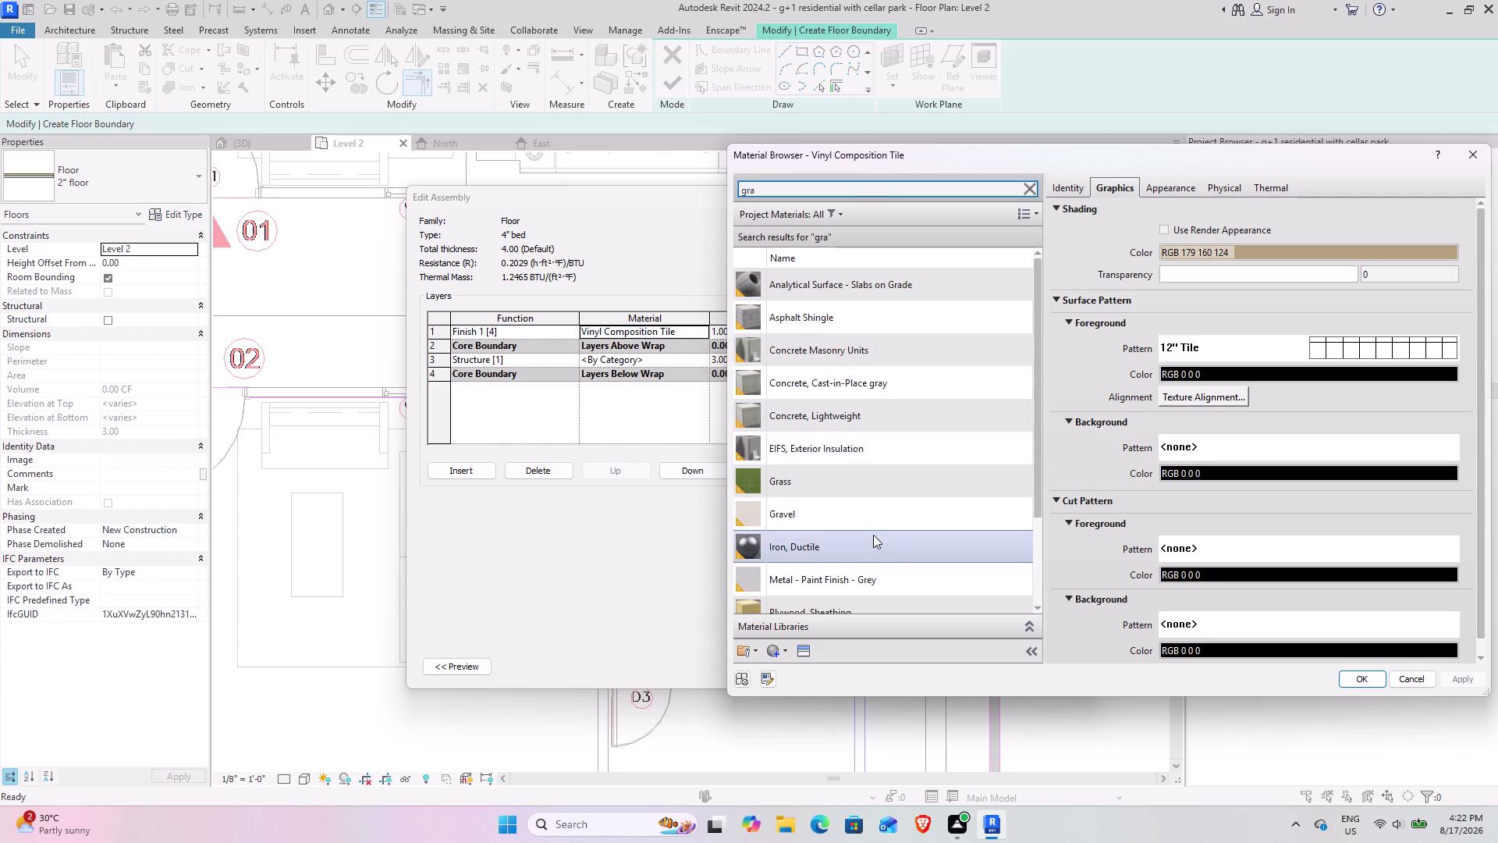
key(n)
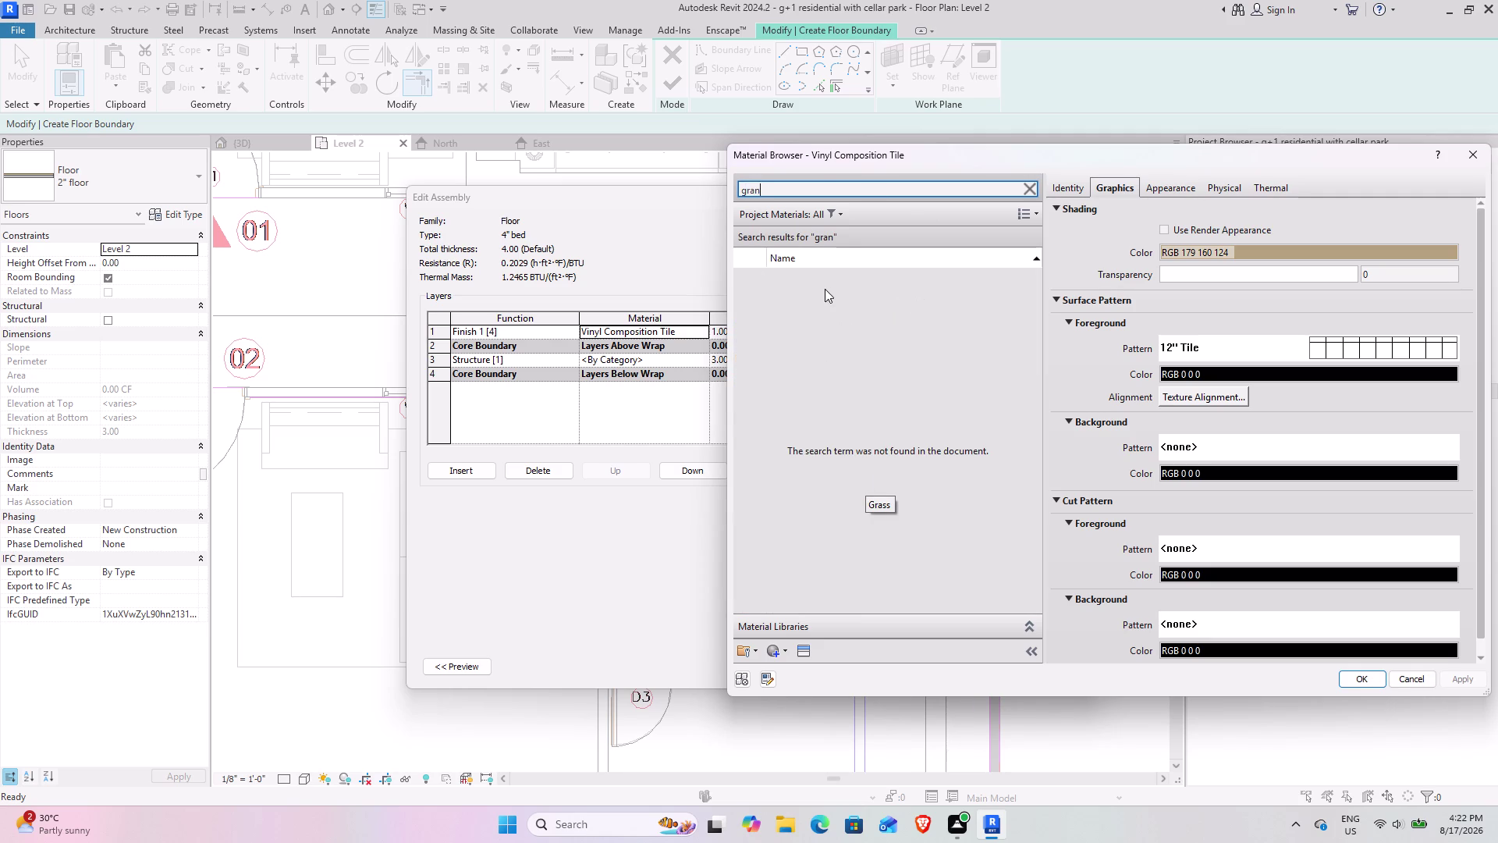
click(778, 186)
key(BackSpace)
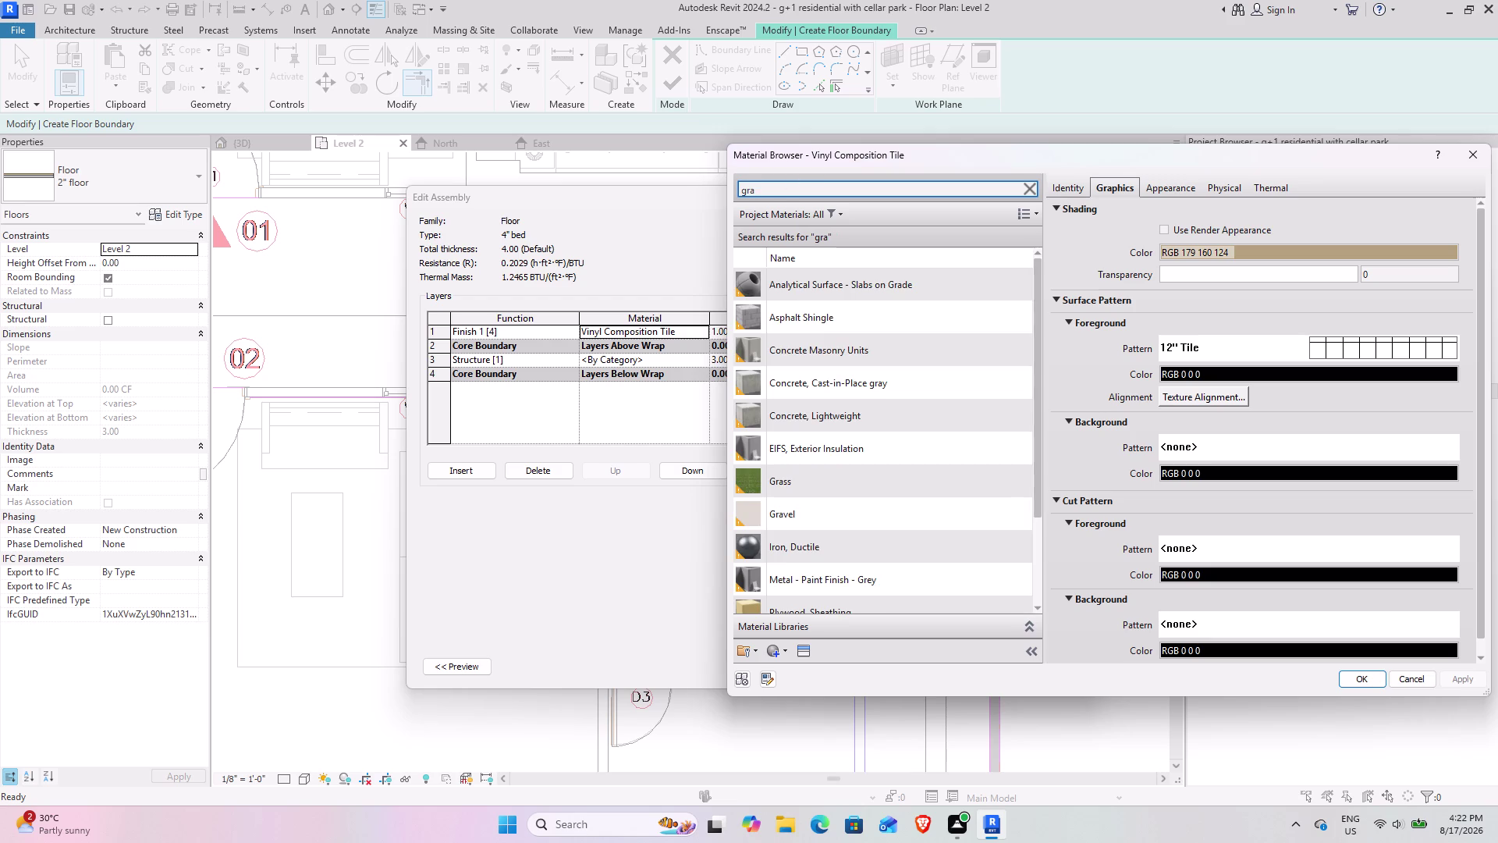
key(n)
key(BackSpace)
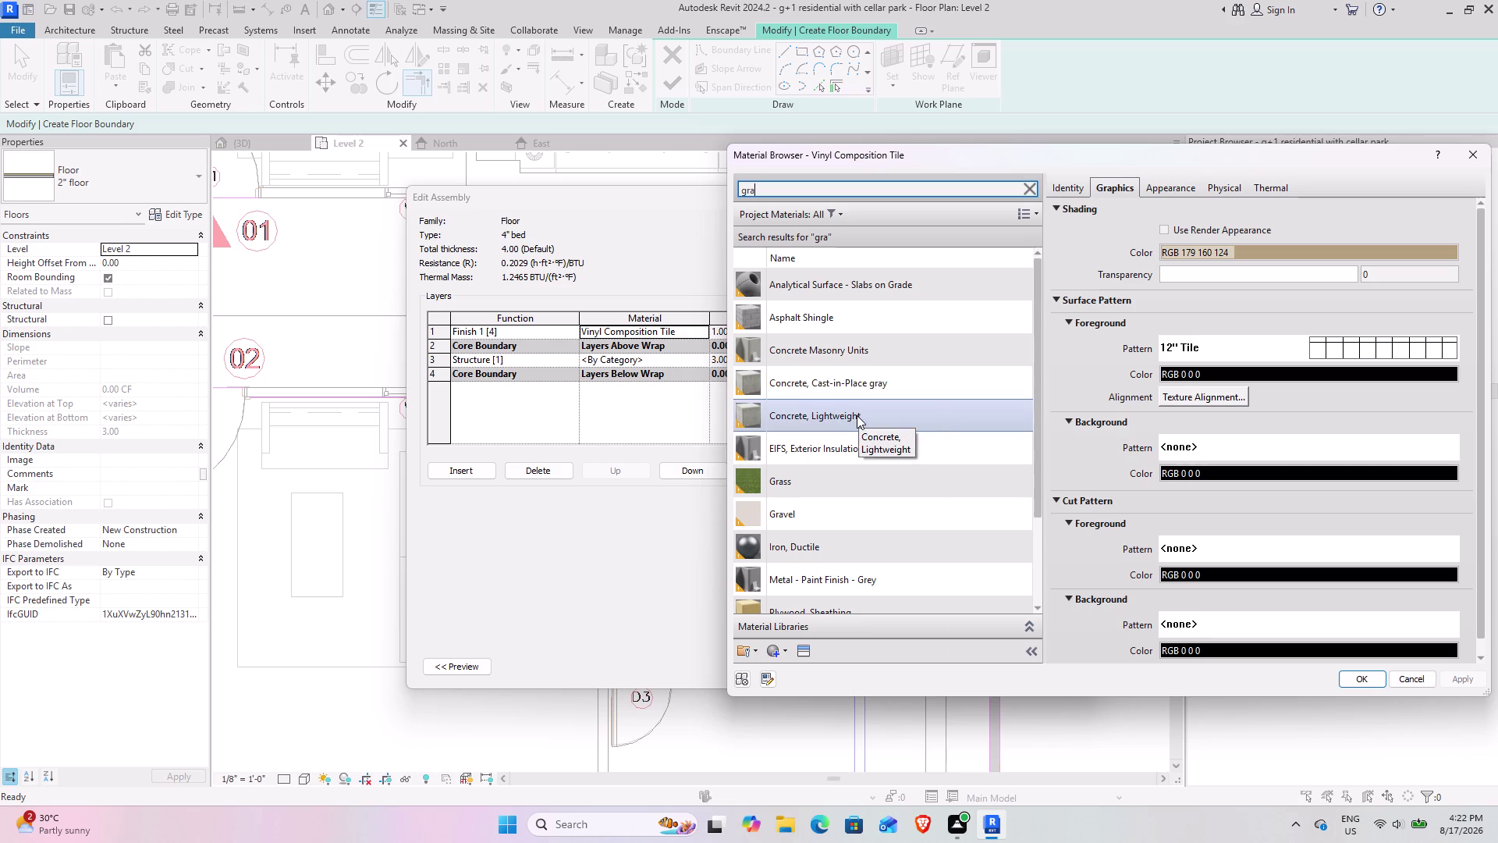
Launch the Asset Browser from the material's Appearance settings to replace its appearance.
scroll(down, 3)
scroll(down, 3)
scroll(up, 3)
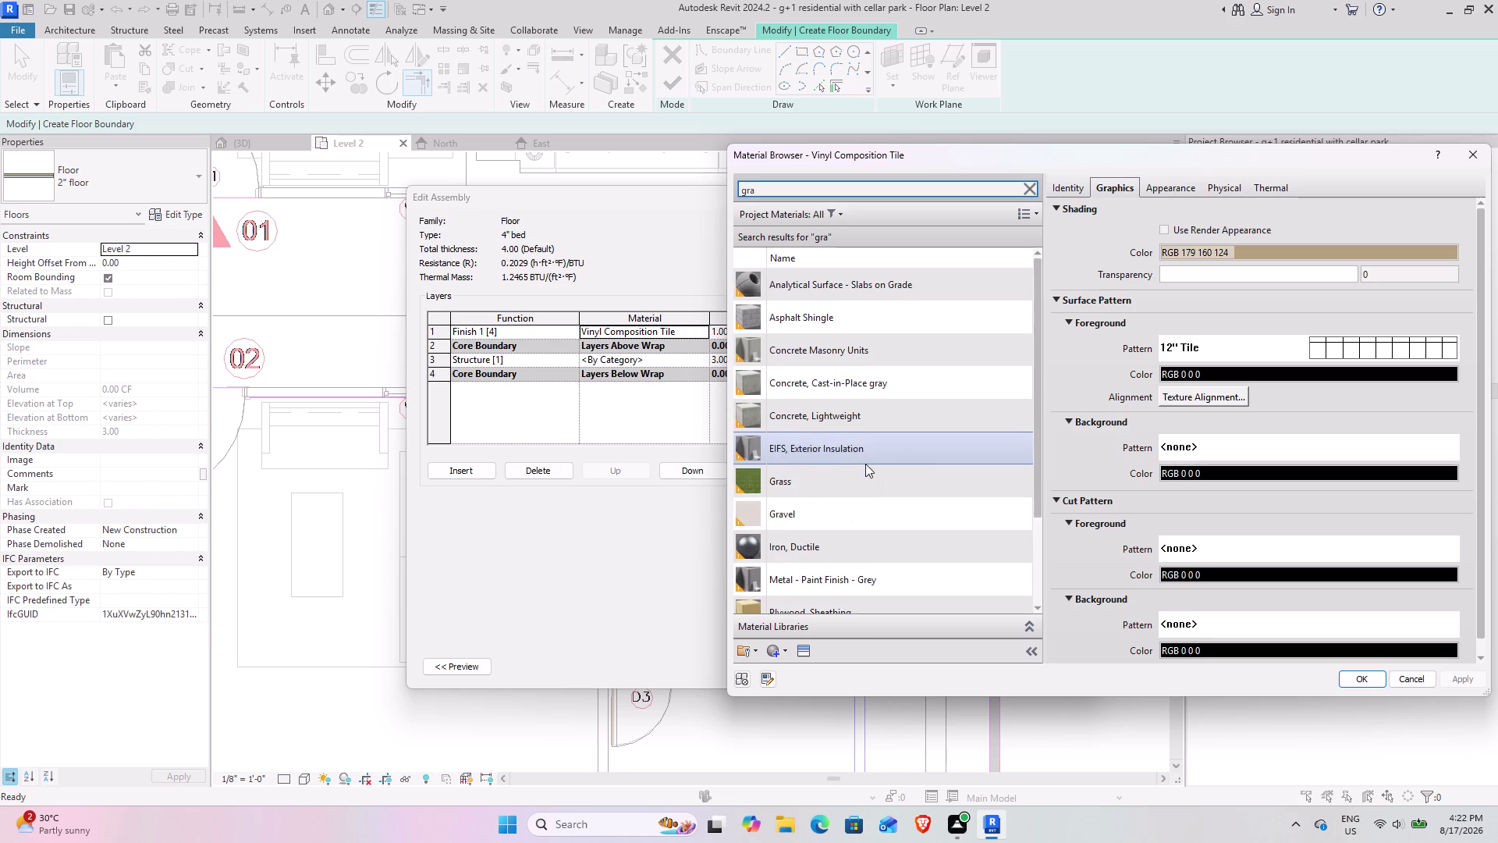
click(782, 649)
click(788, 670)
click(802, 653)
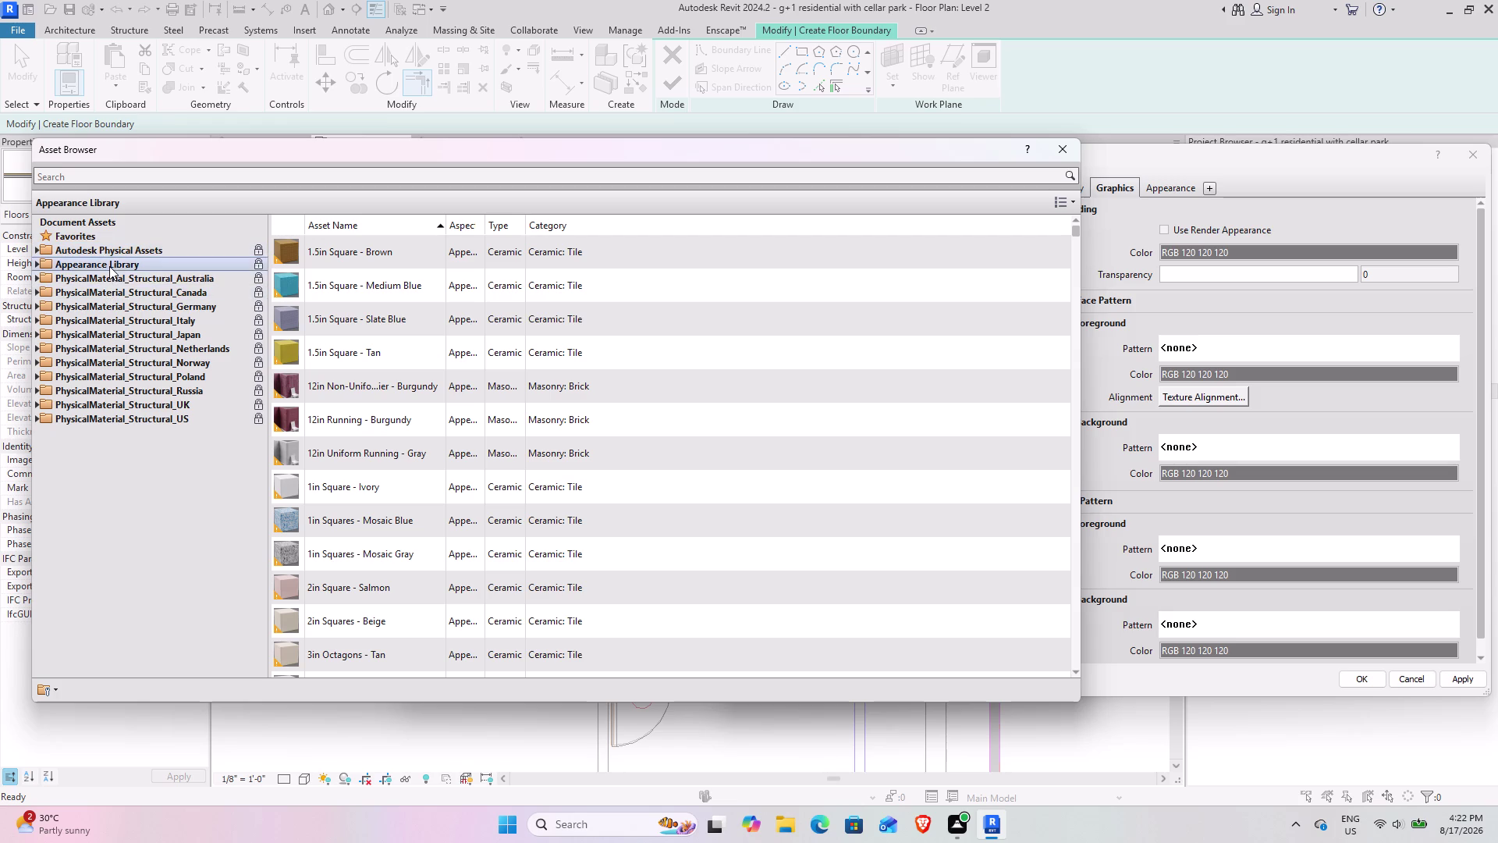
Apply the Stone > Granite Multi-colored appearance and assign the new material to Finish 1.
double_click(109, 266)
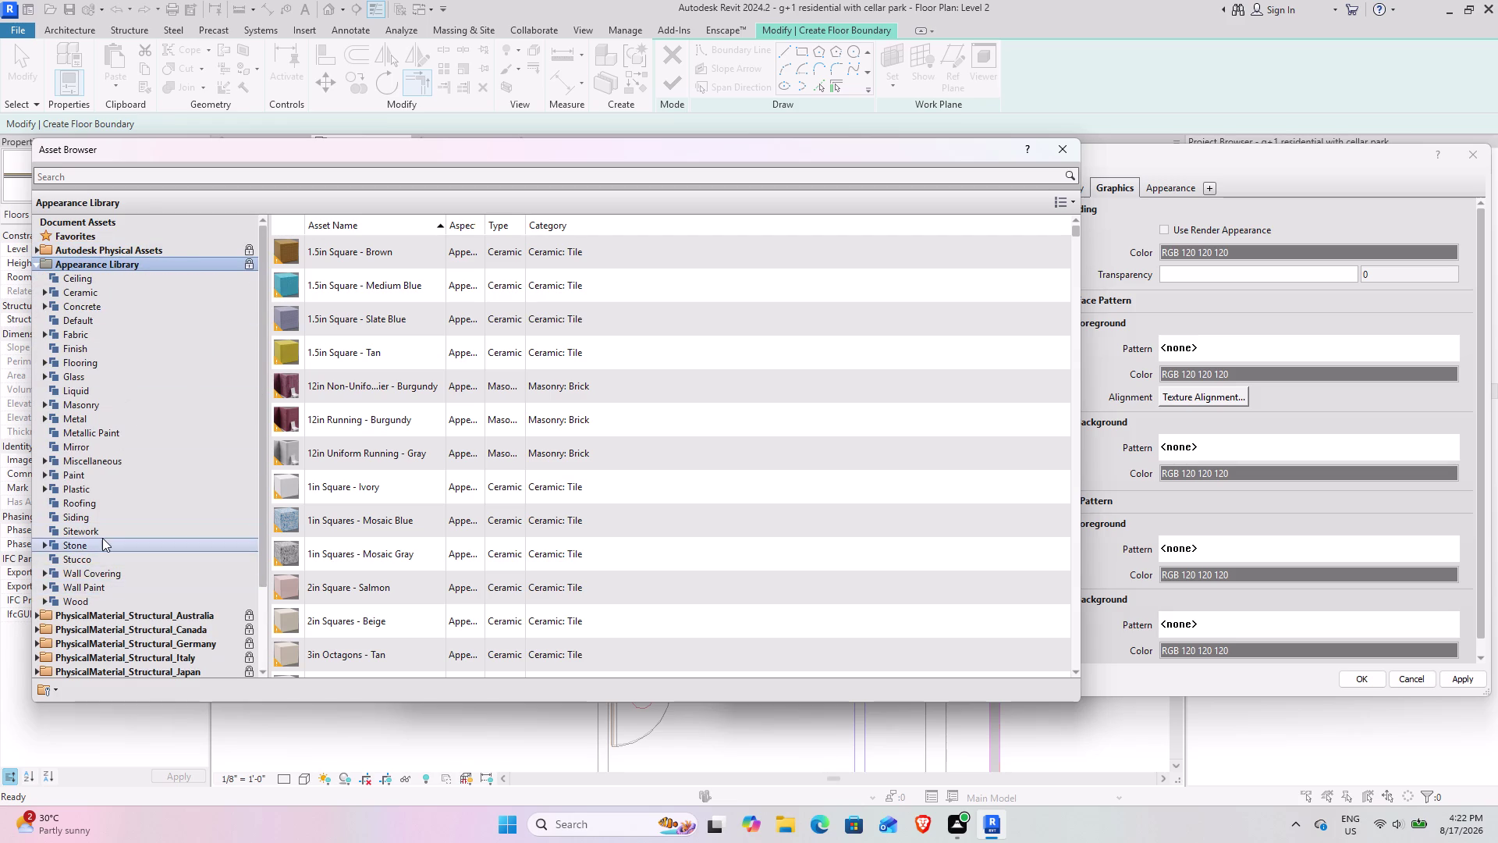
double_click(102, 538)
double_click(102, 560)
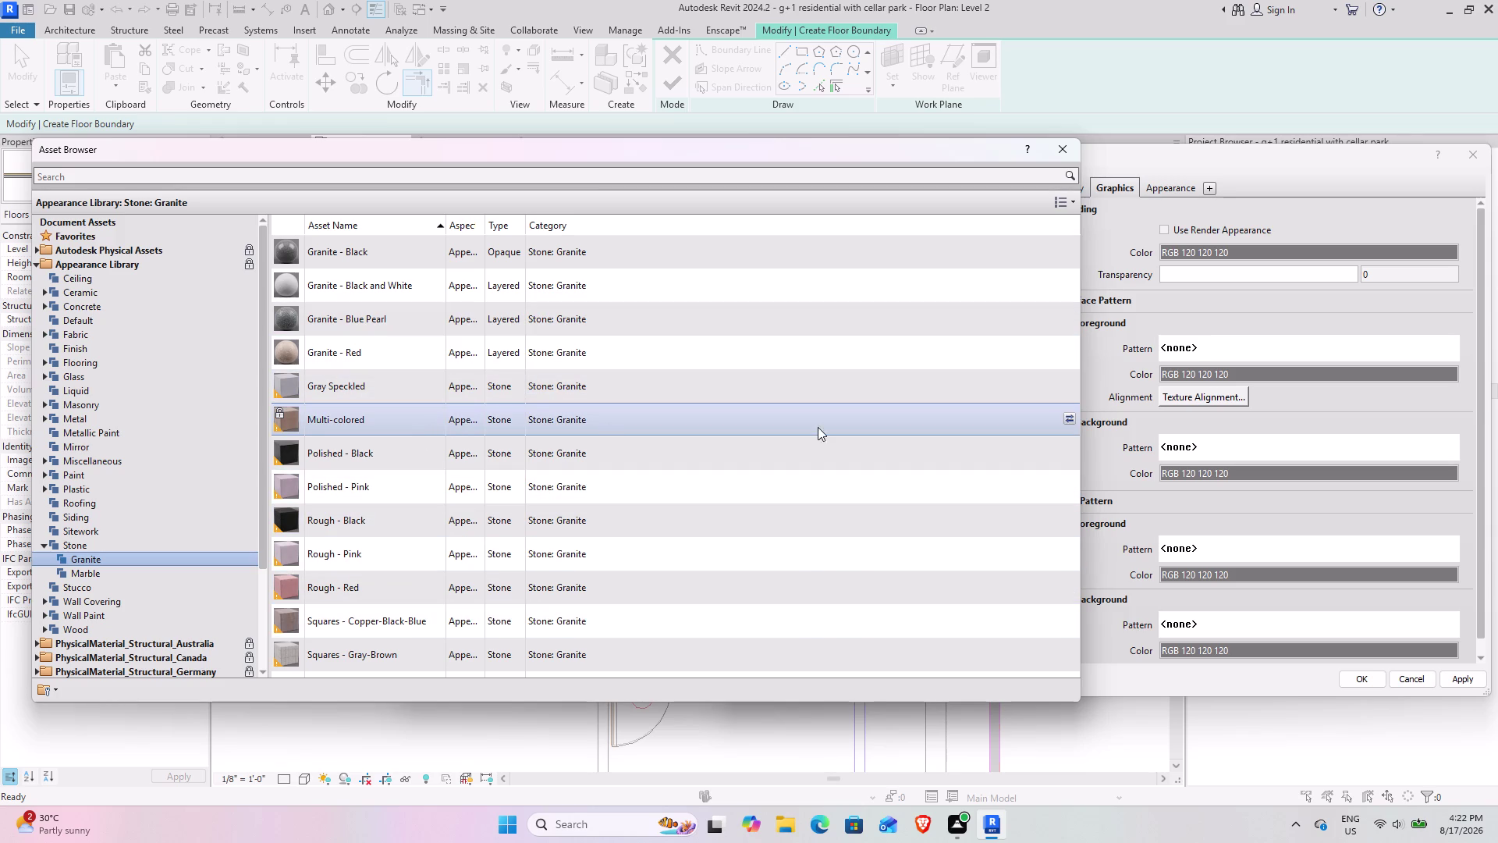
click(1065, 417)
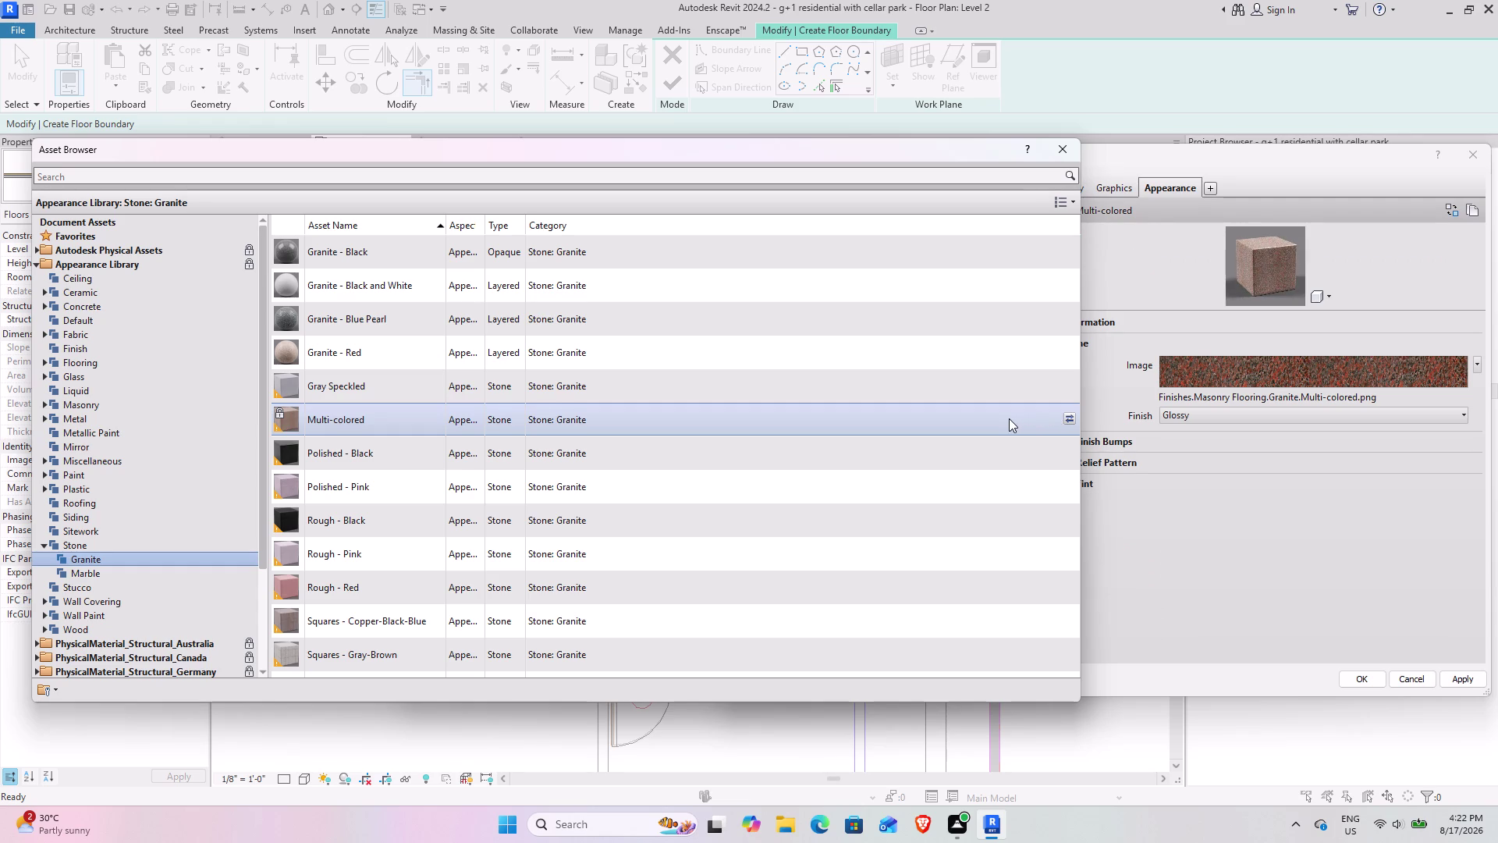
click(1055, 147)
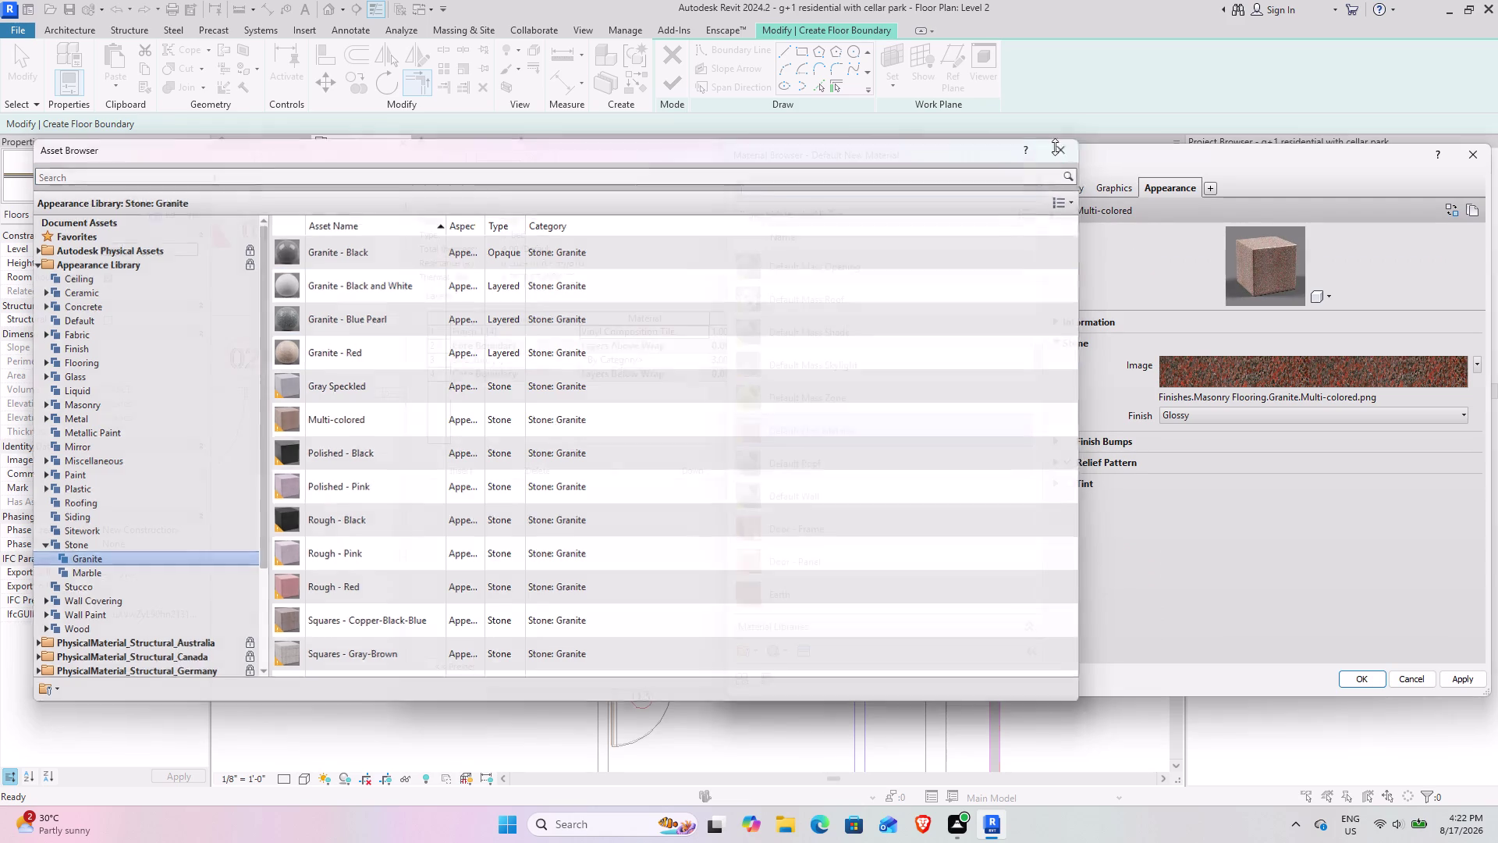
click(1109, 188)
click(1163, 229)
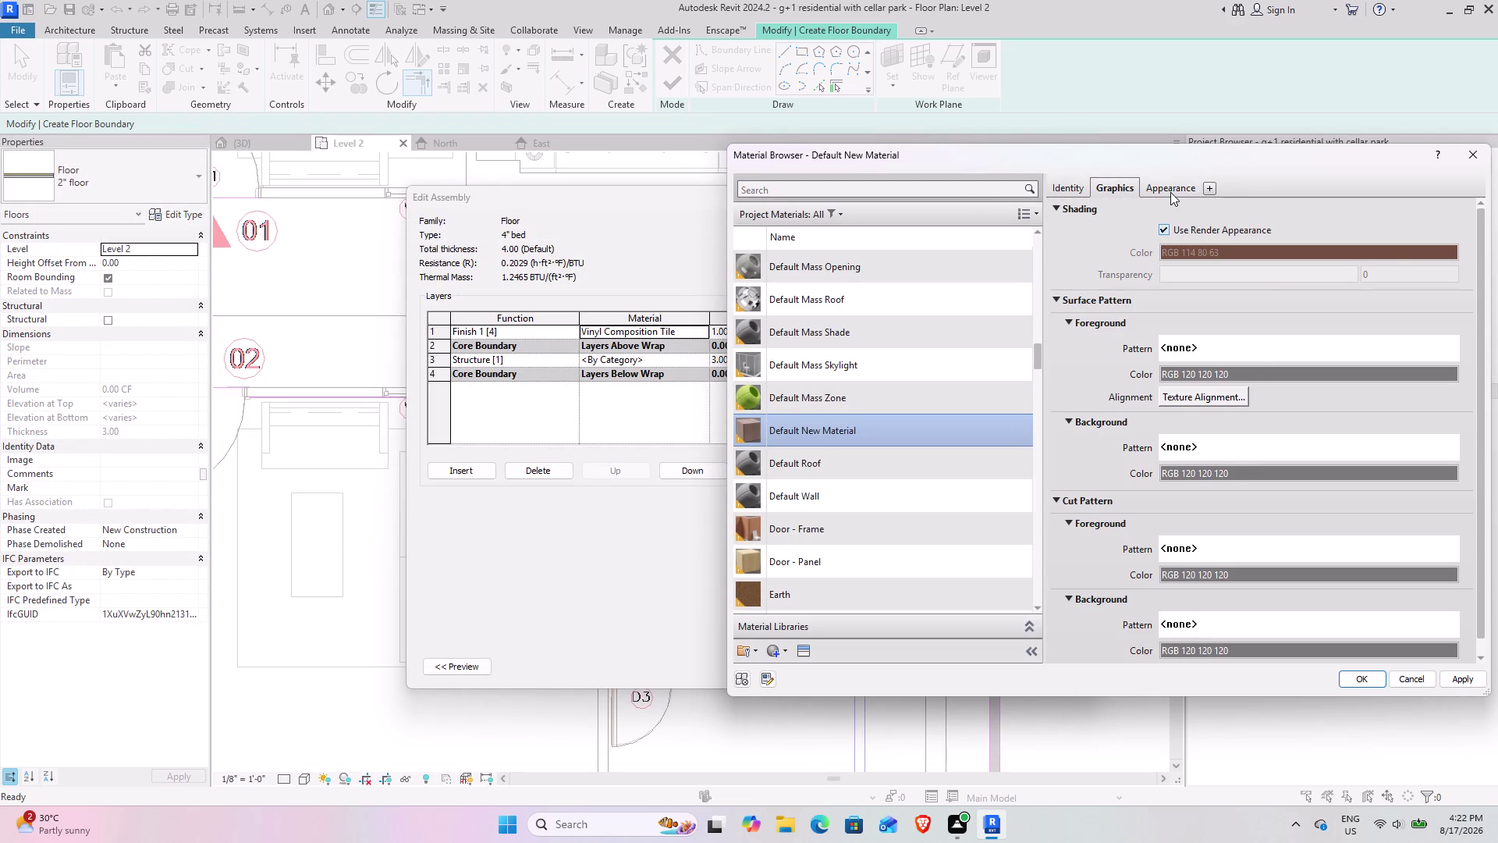
click(1171, 192)
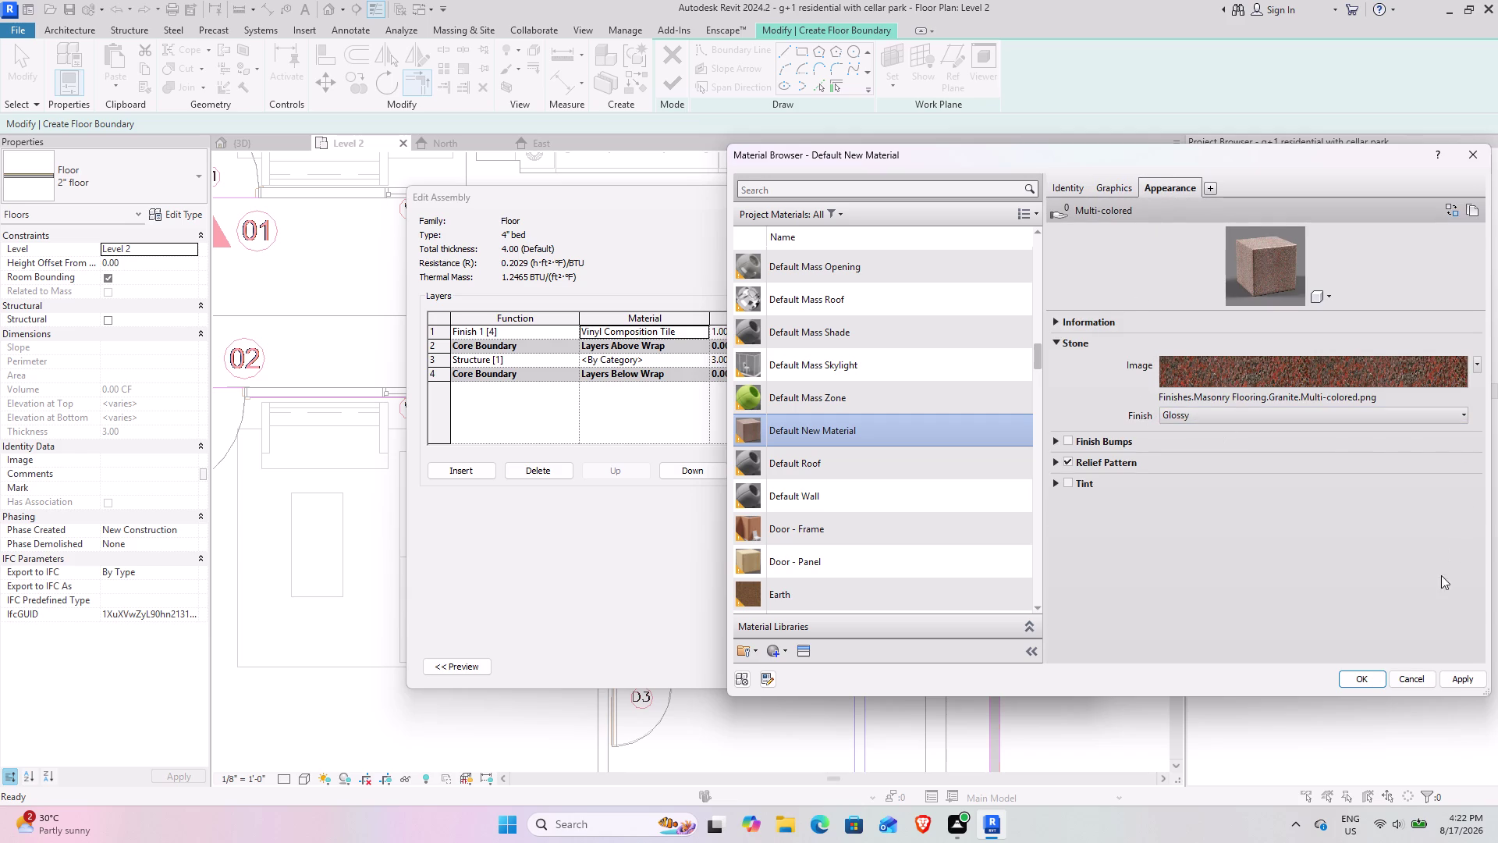
click(1471, 682)
click(1369, 673)
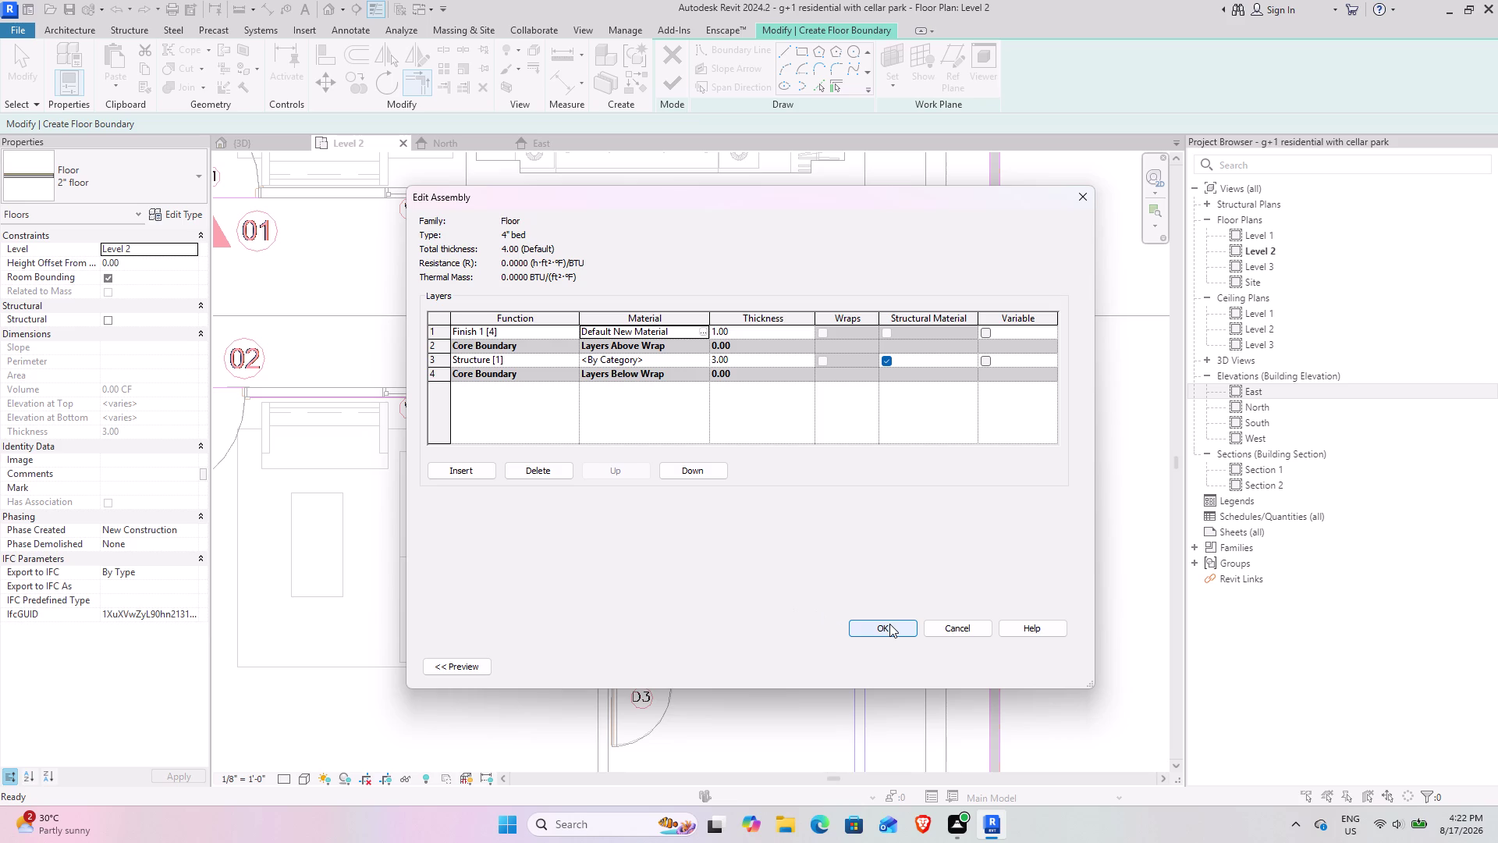
Confirm the 4" bed layer assembly, then apply and close its Type Properties.
click(890, 623)
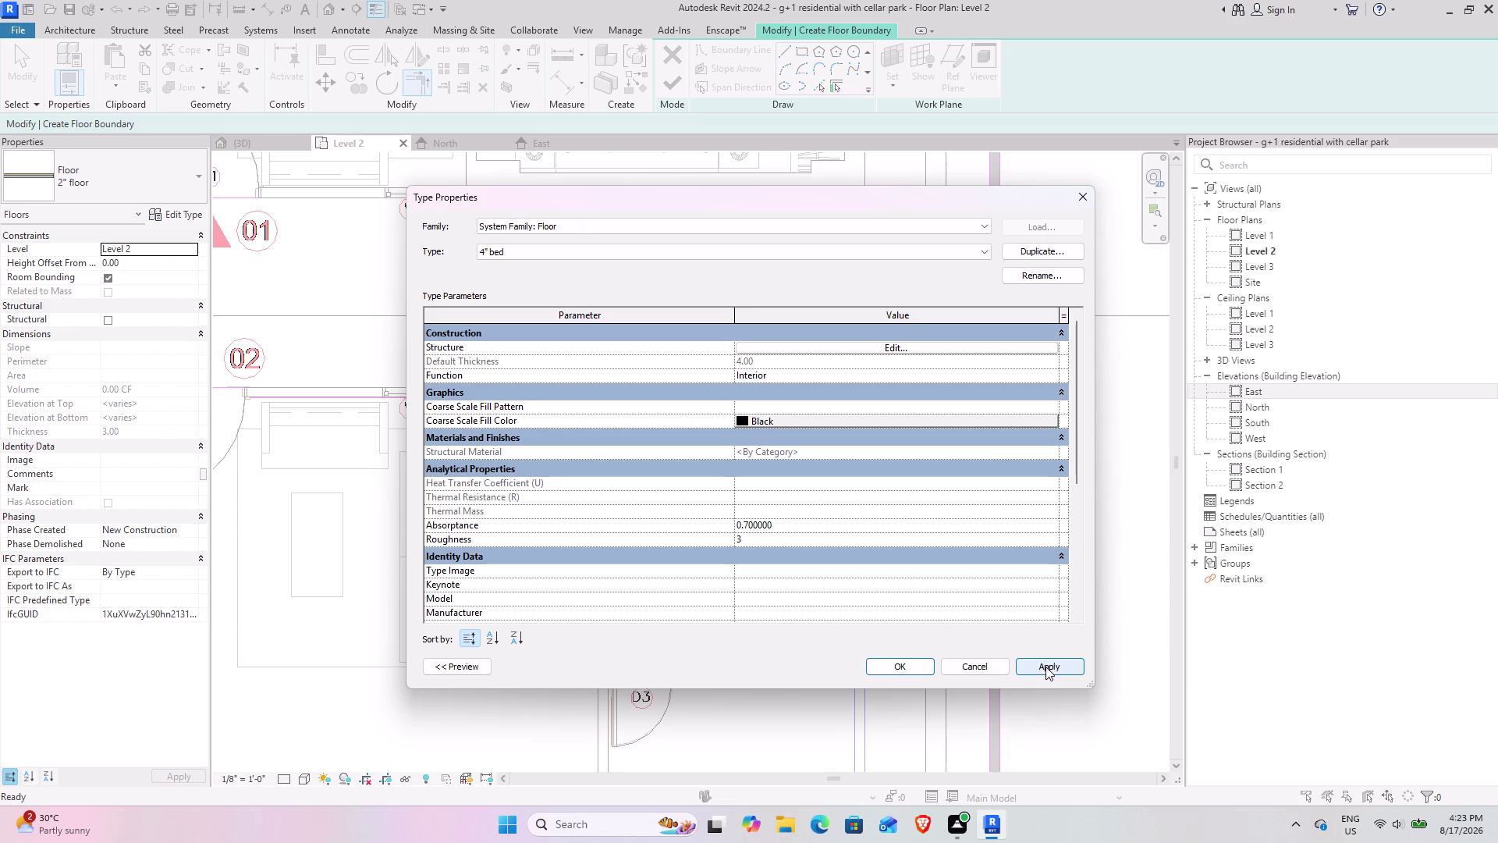
scroll(down, 3)
scroll(down, 3)
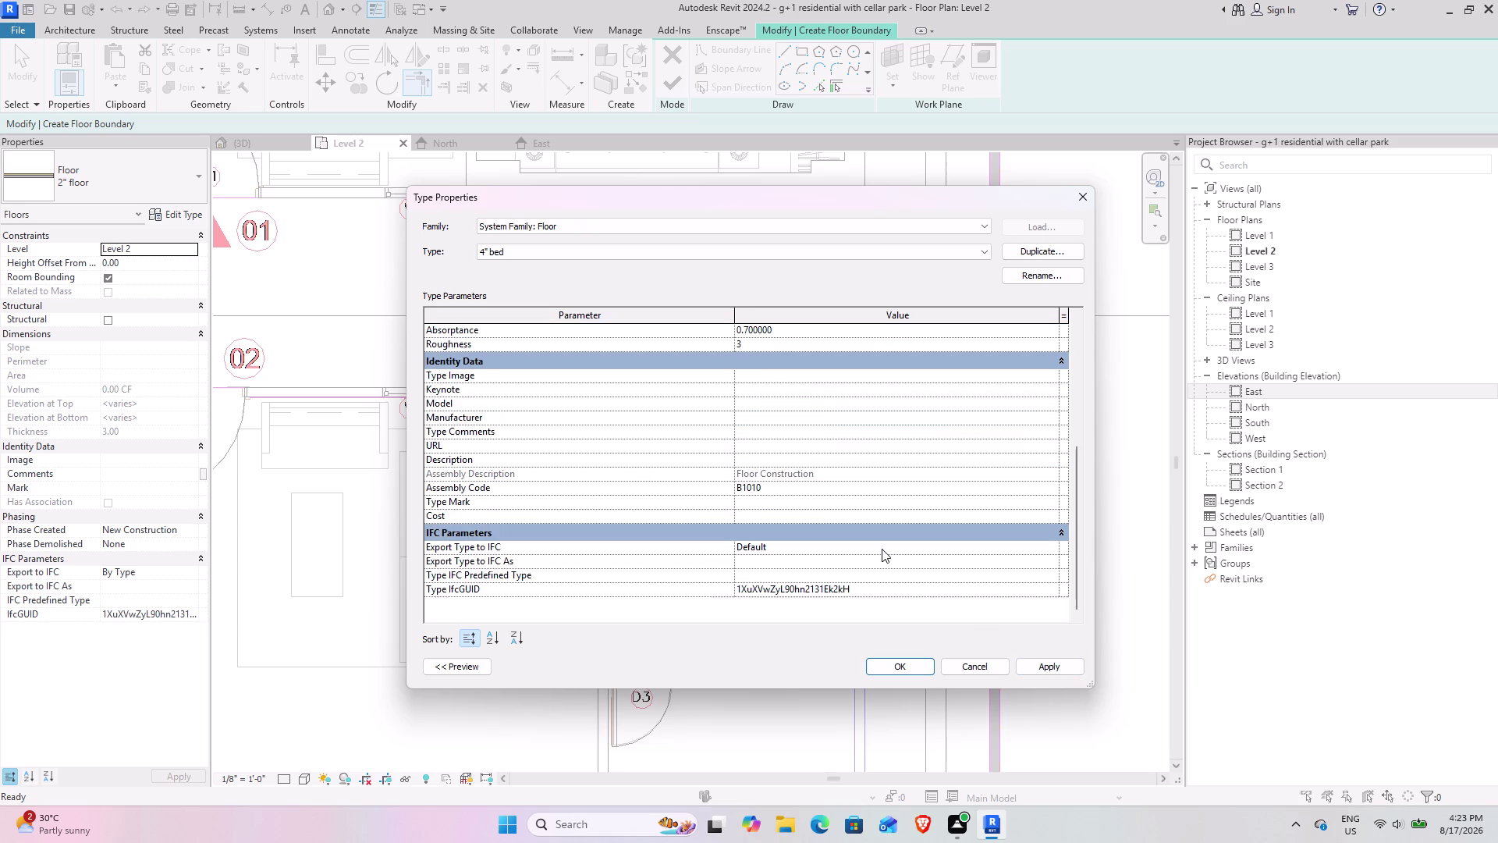
scroll(up, 3)
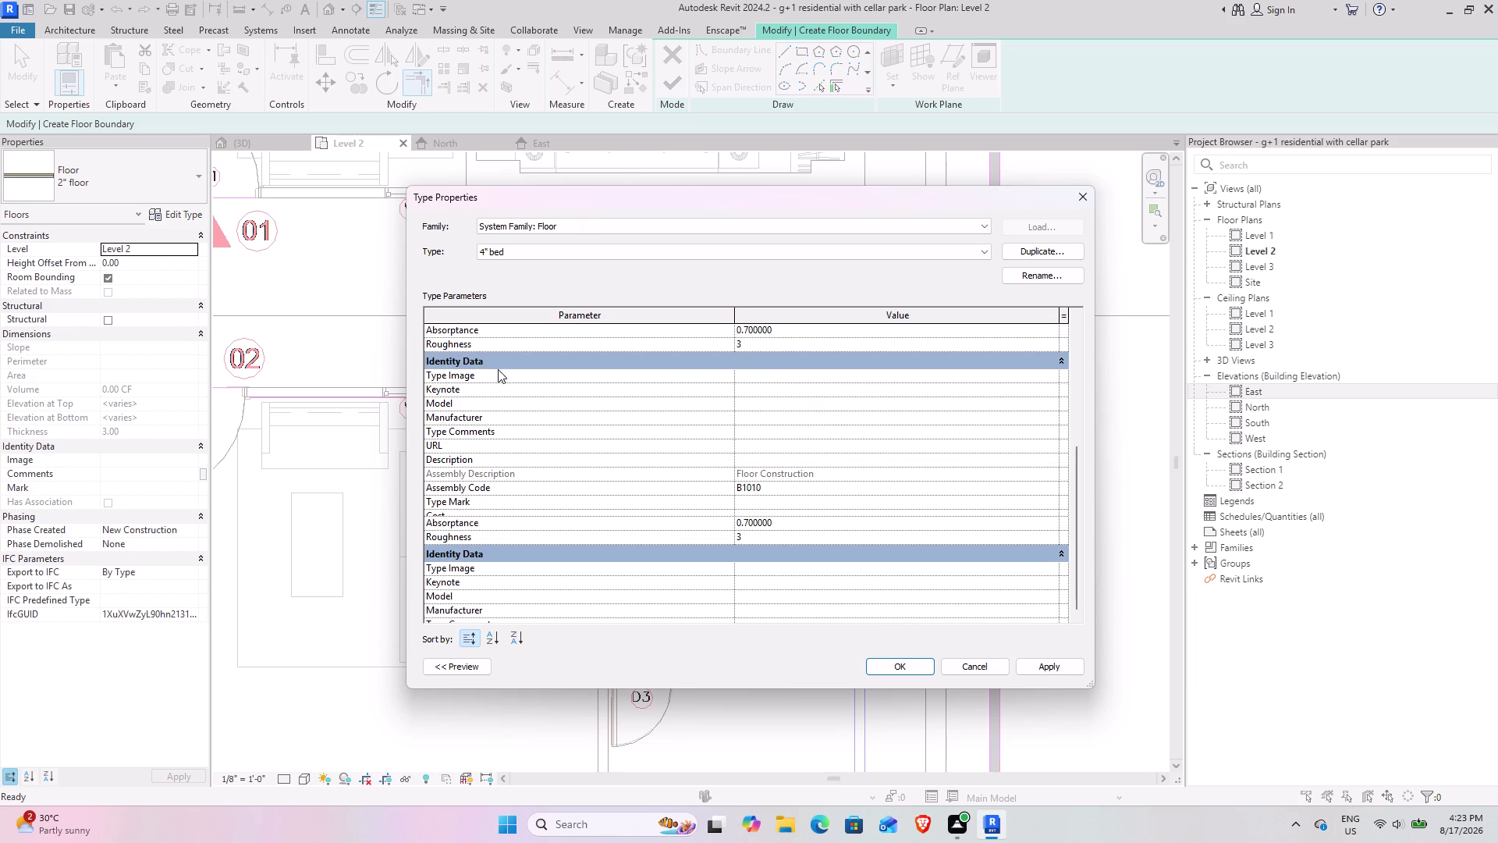
click(1061, 672)
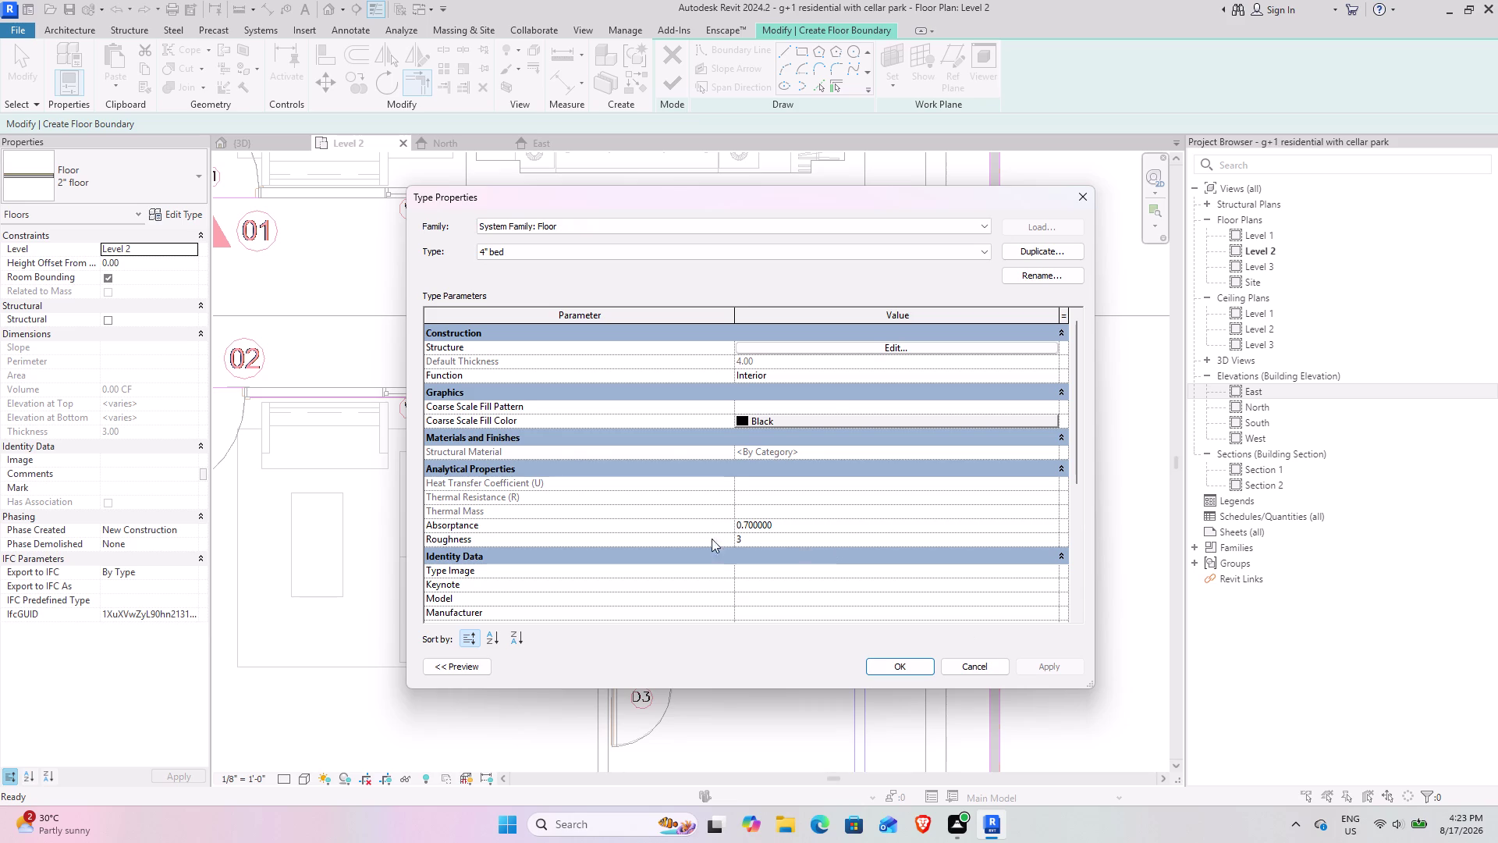
click(900, 664)
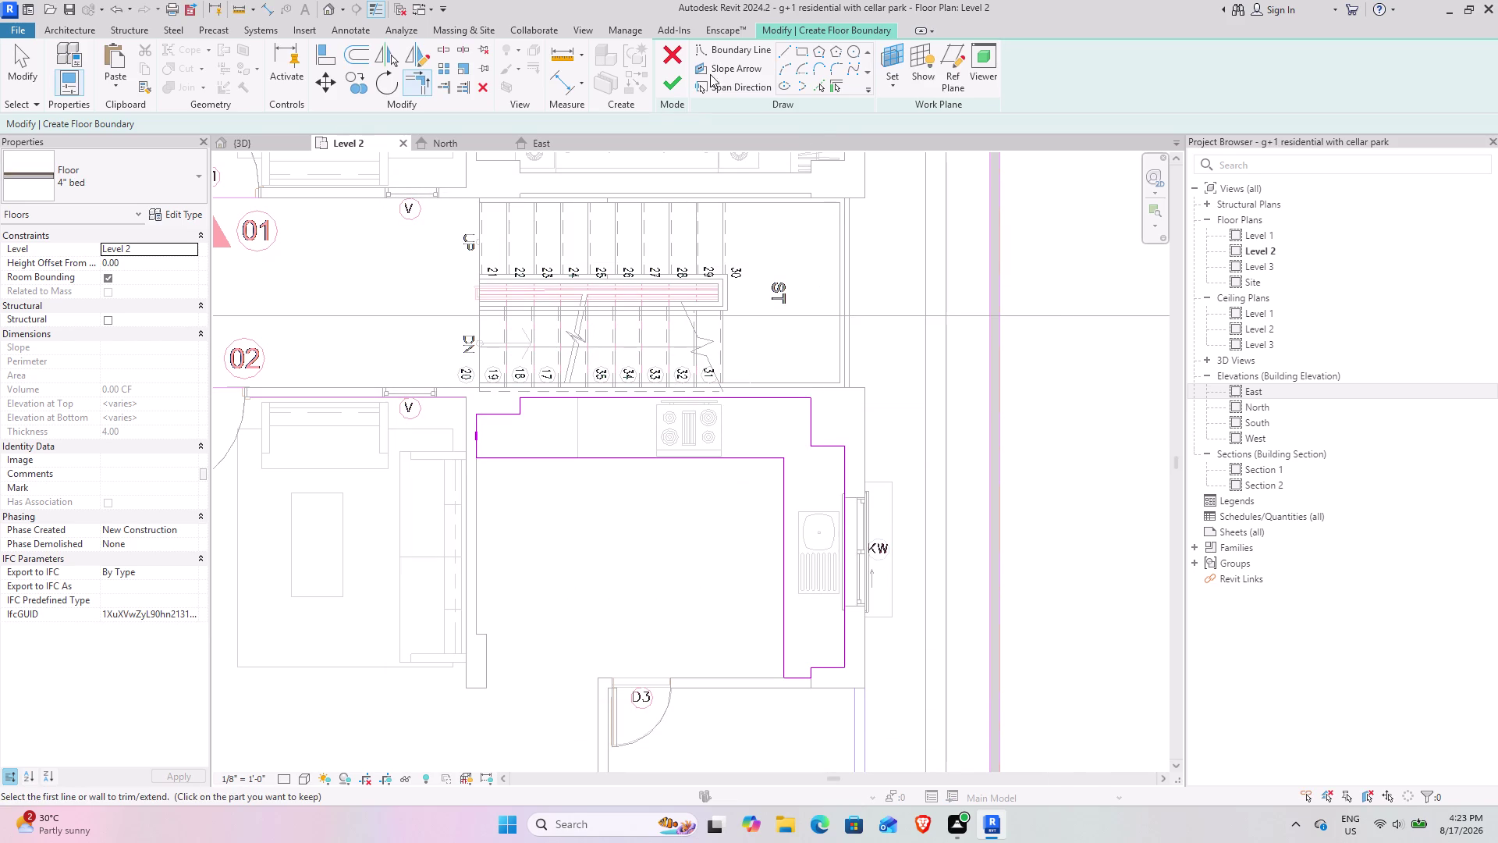
Finish the kitchen floor sketch, glance at 3D, and return to the Level 2 plan.
click(670, 73)
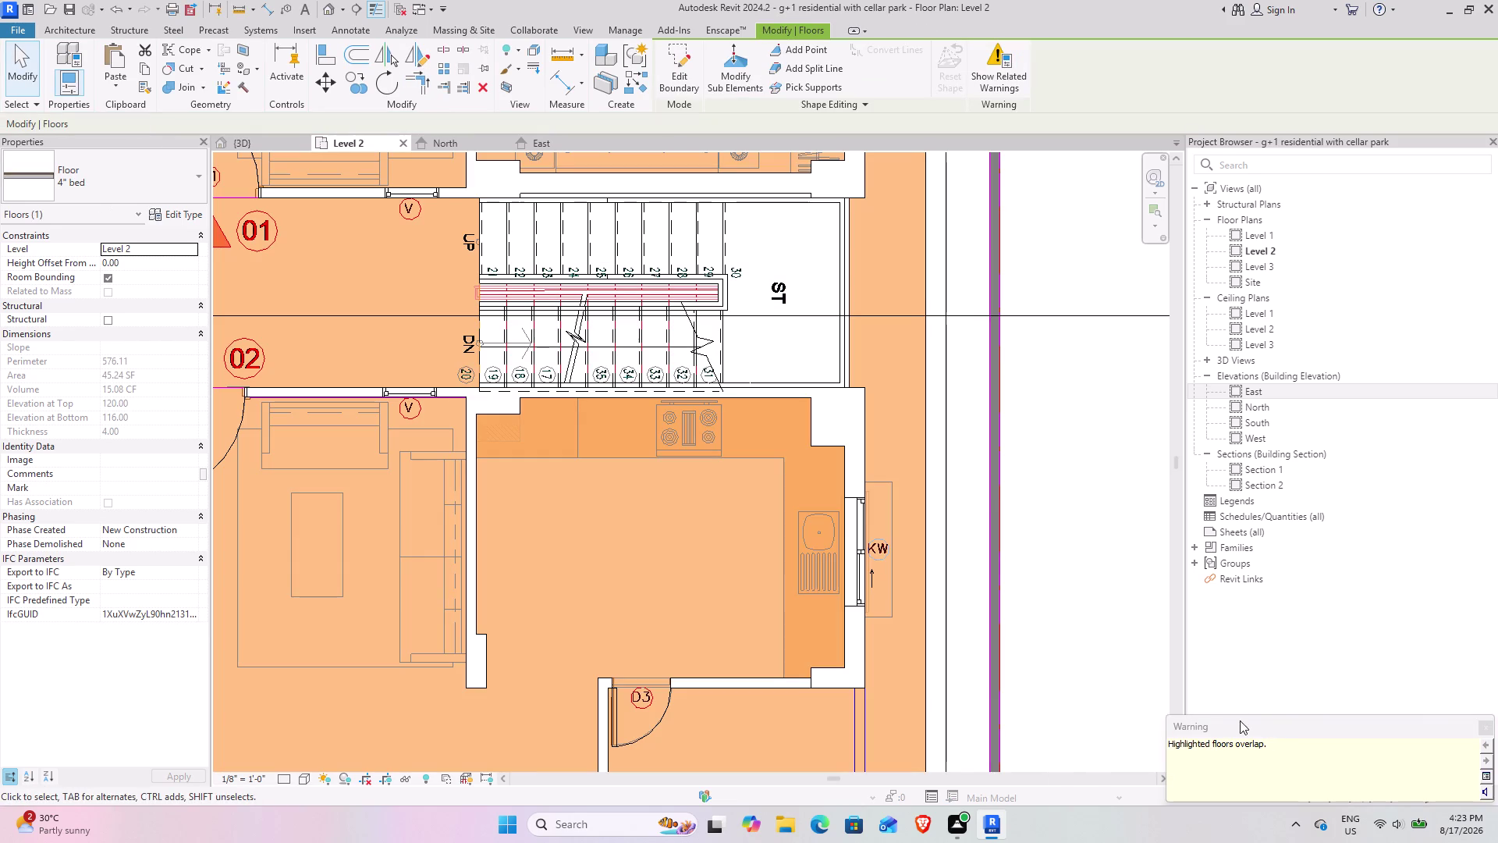
click(1478, 728)
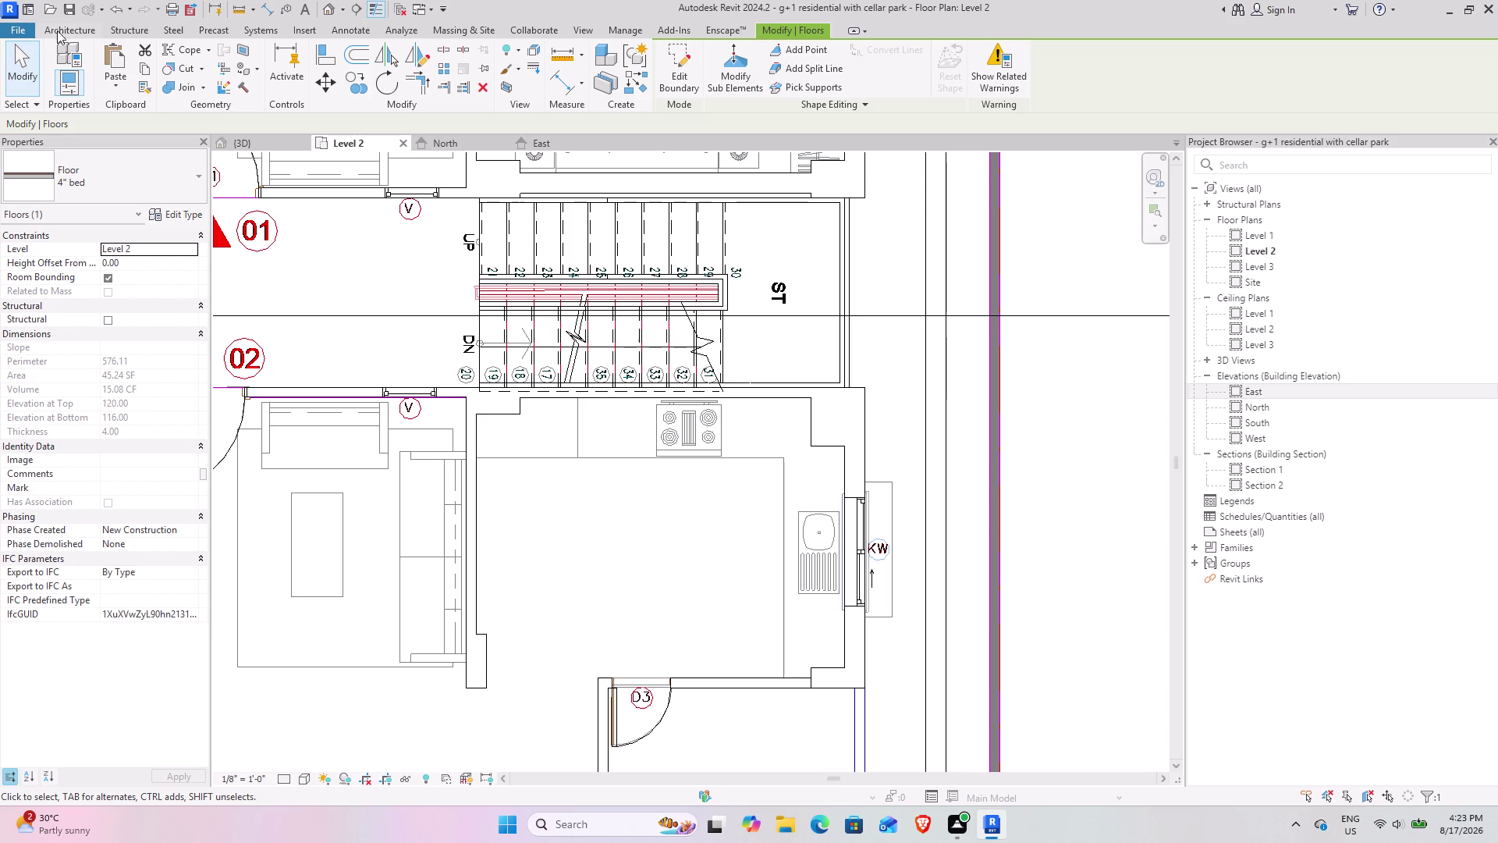
click(247, 140)
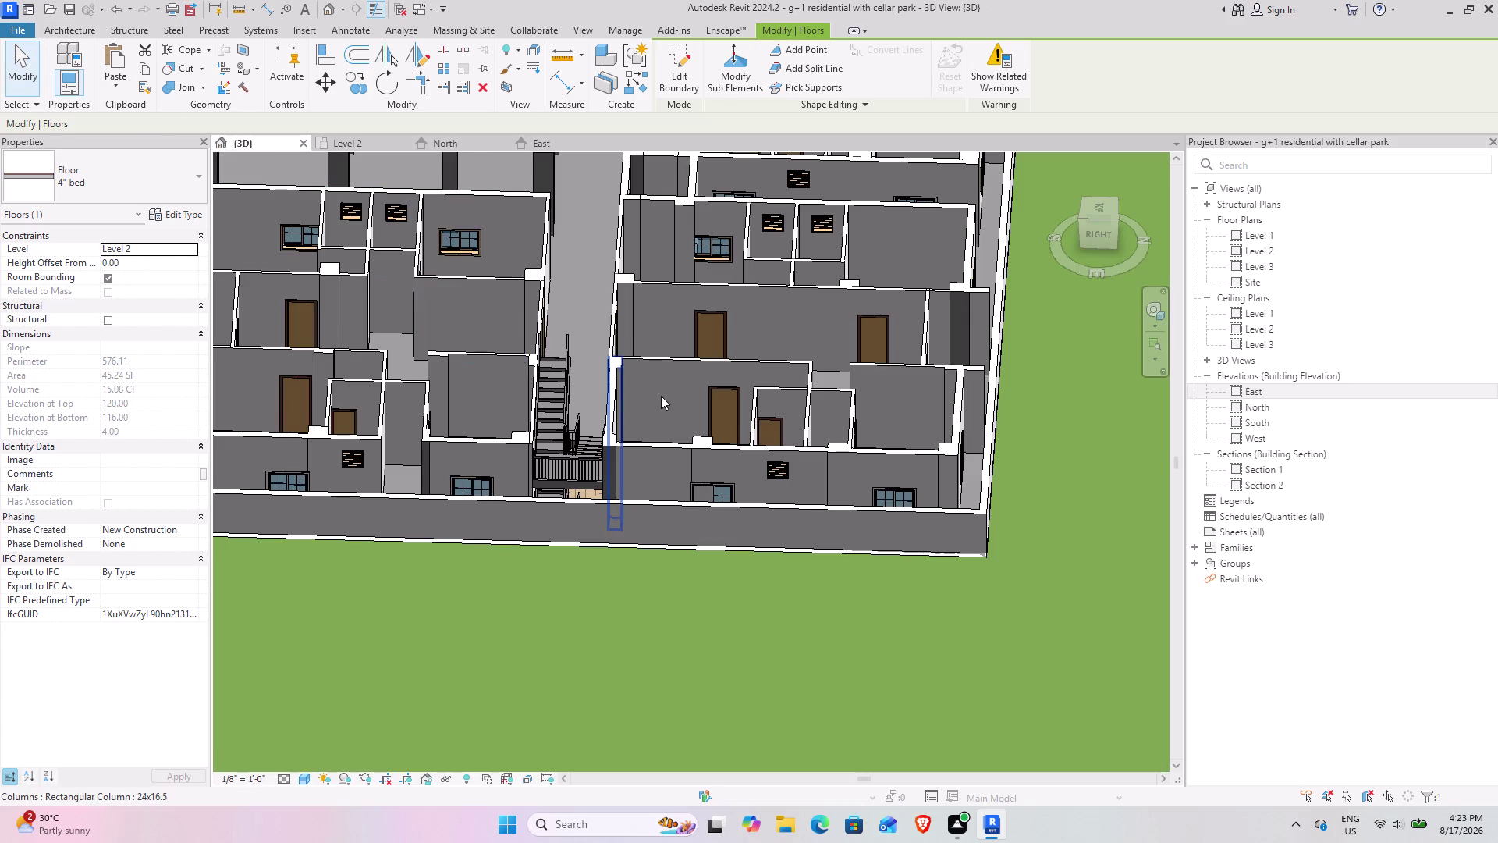
scroll(down, 3)
click(350, 135)
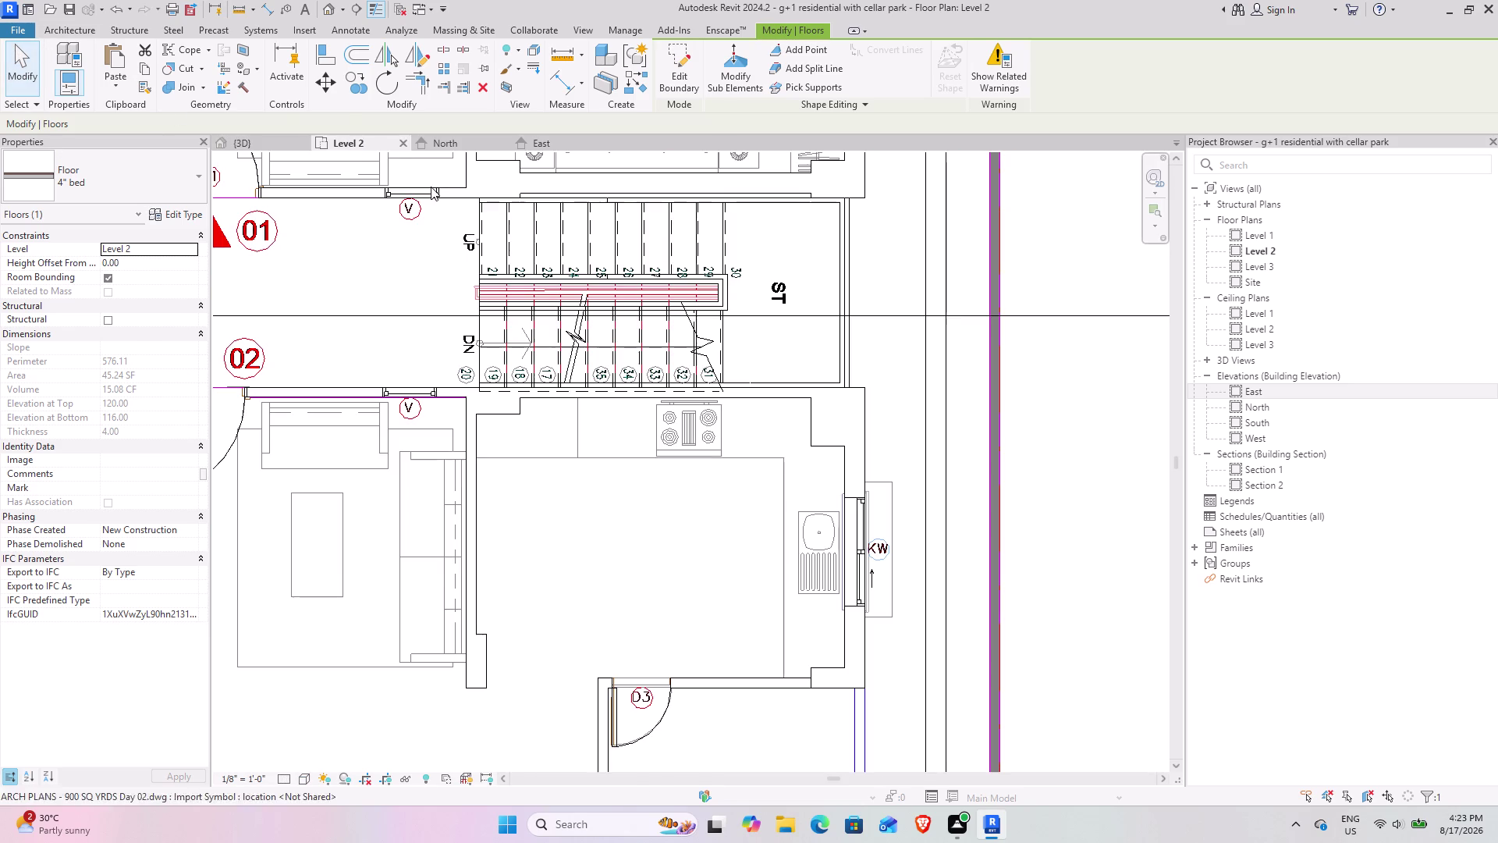
Check the new 45.24 SF kitchen floor and nearby stair, then switch to {3D}.
click(780, 462)
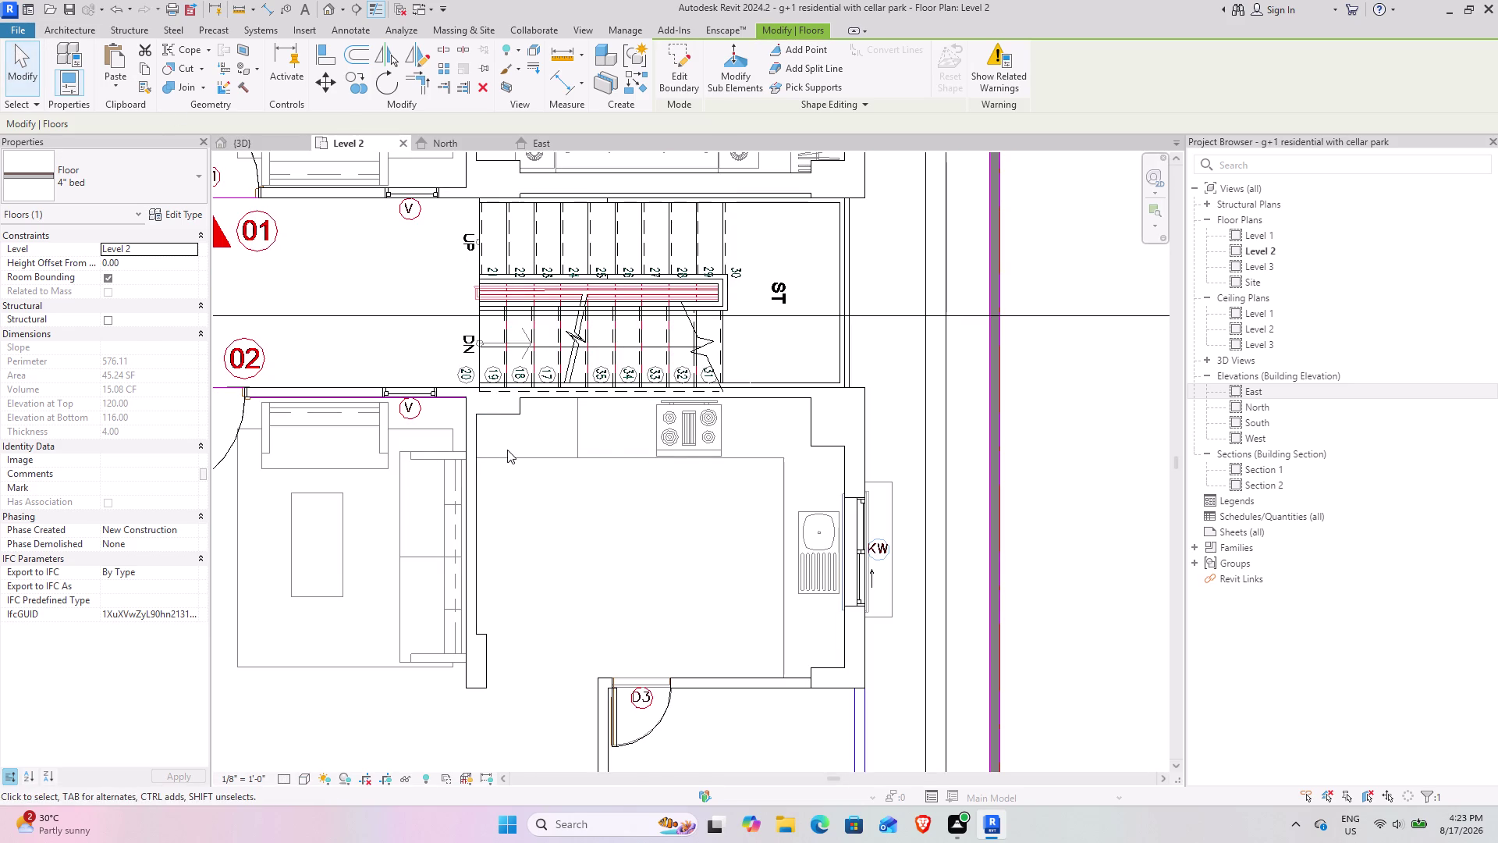
click(514, 455)
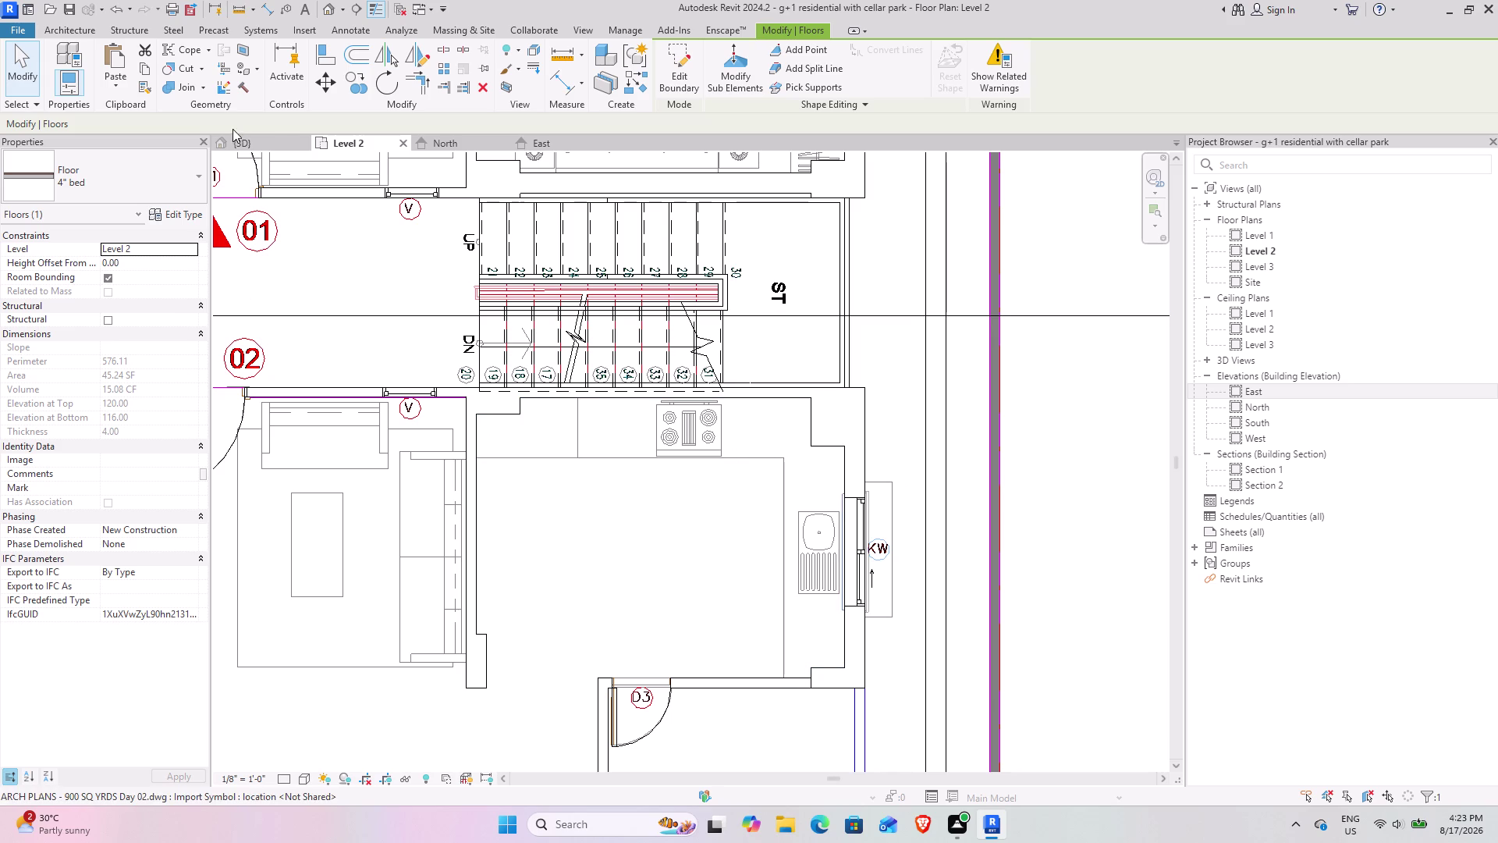
click(617, 458)
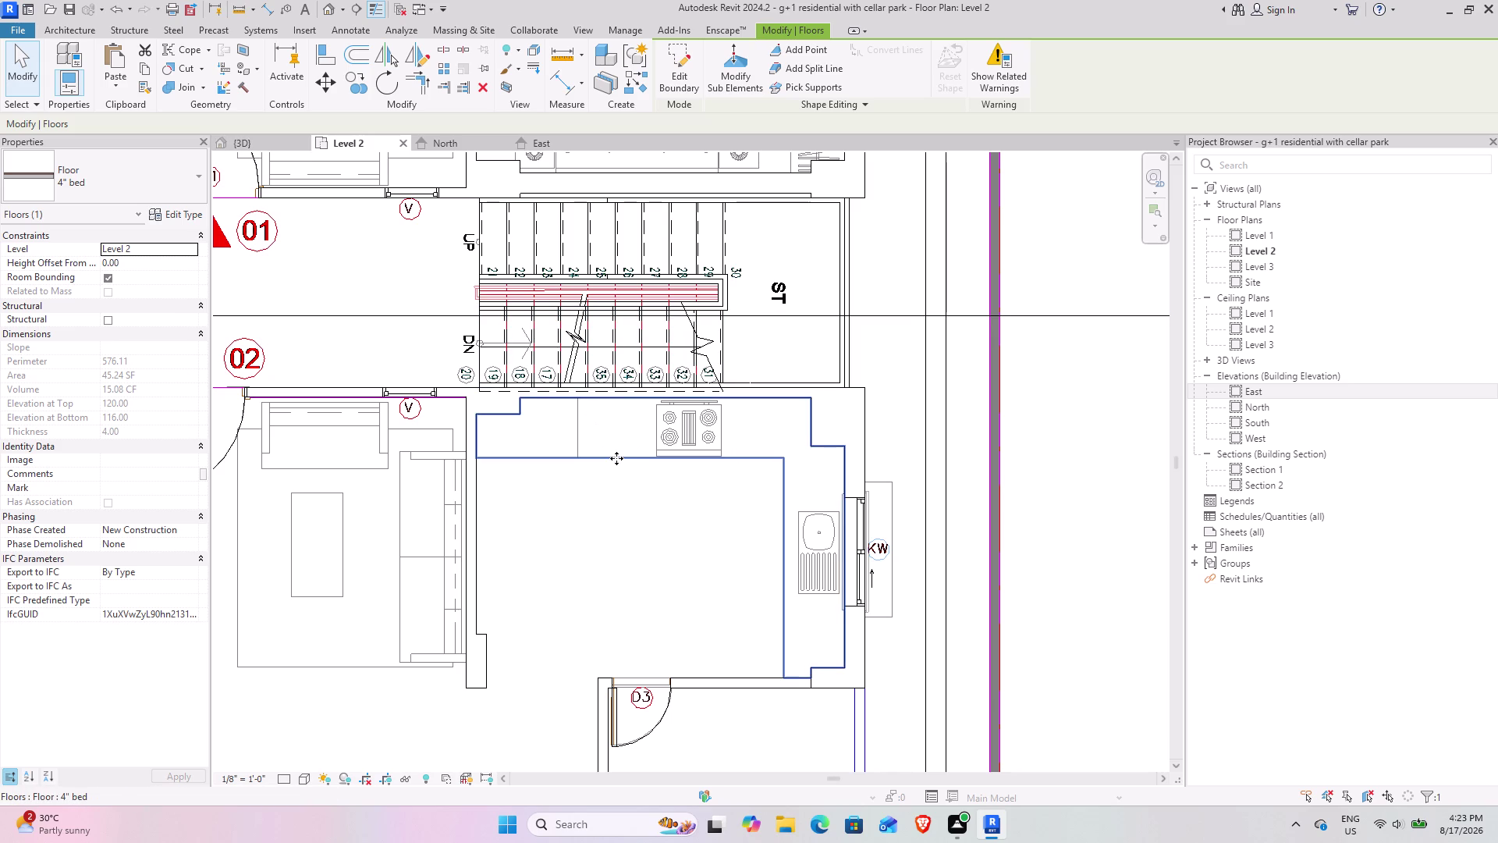
click(540, 289)
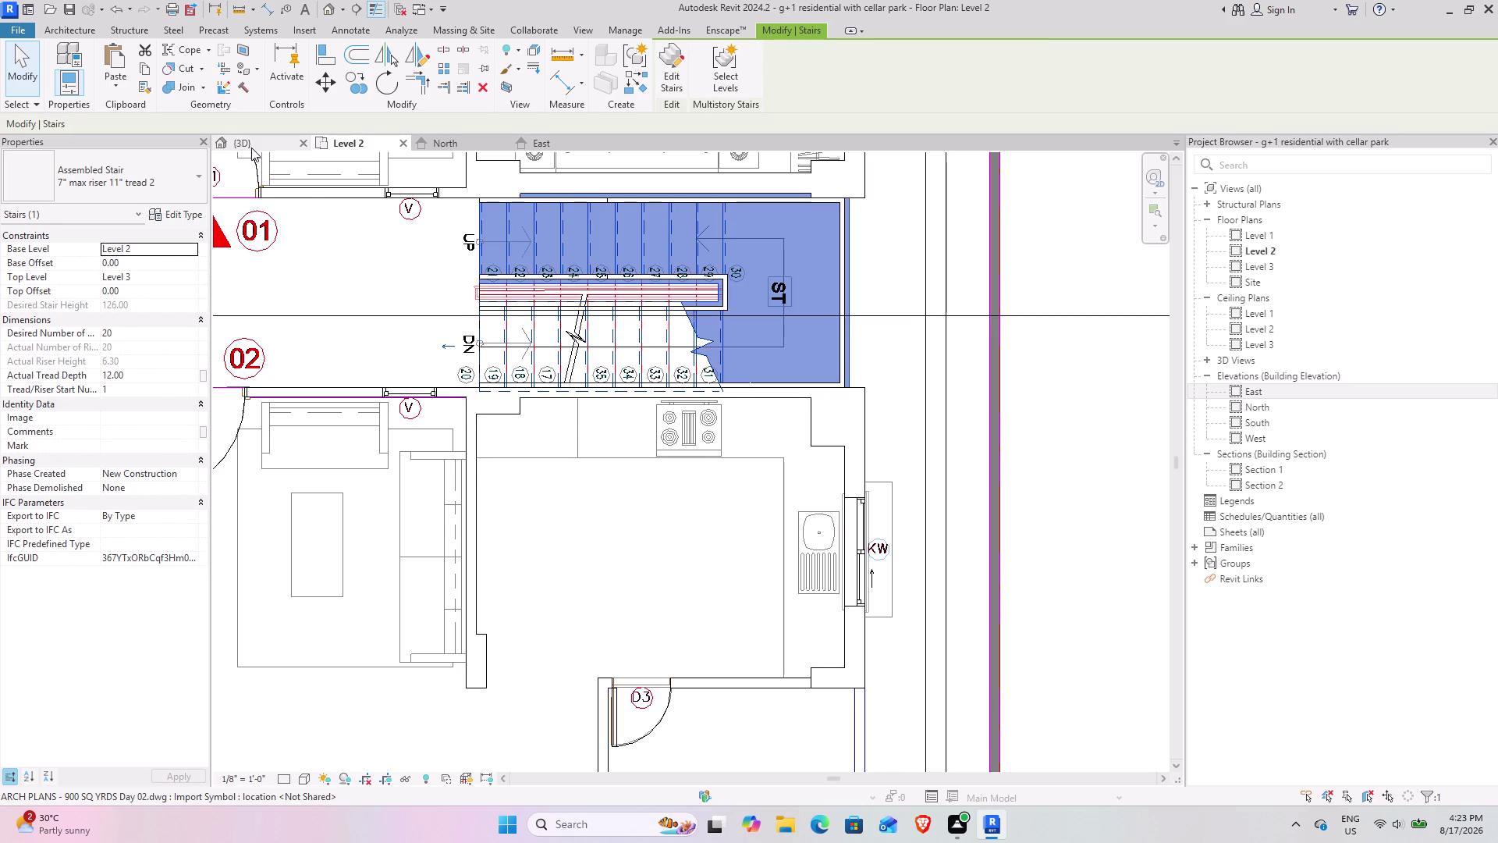
click(252, 148)
scroll(down, 3)
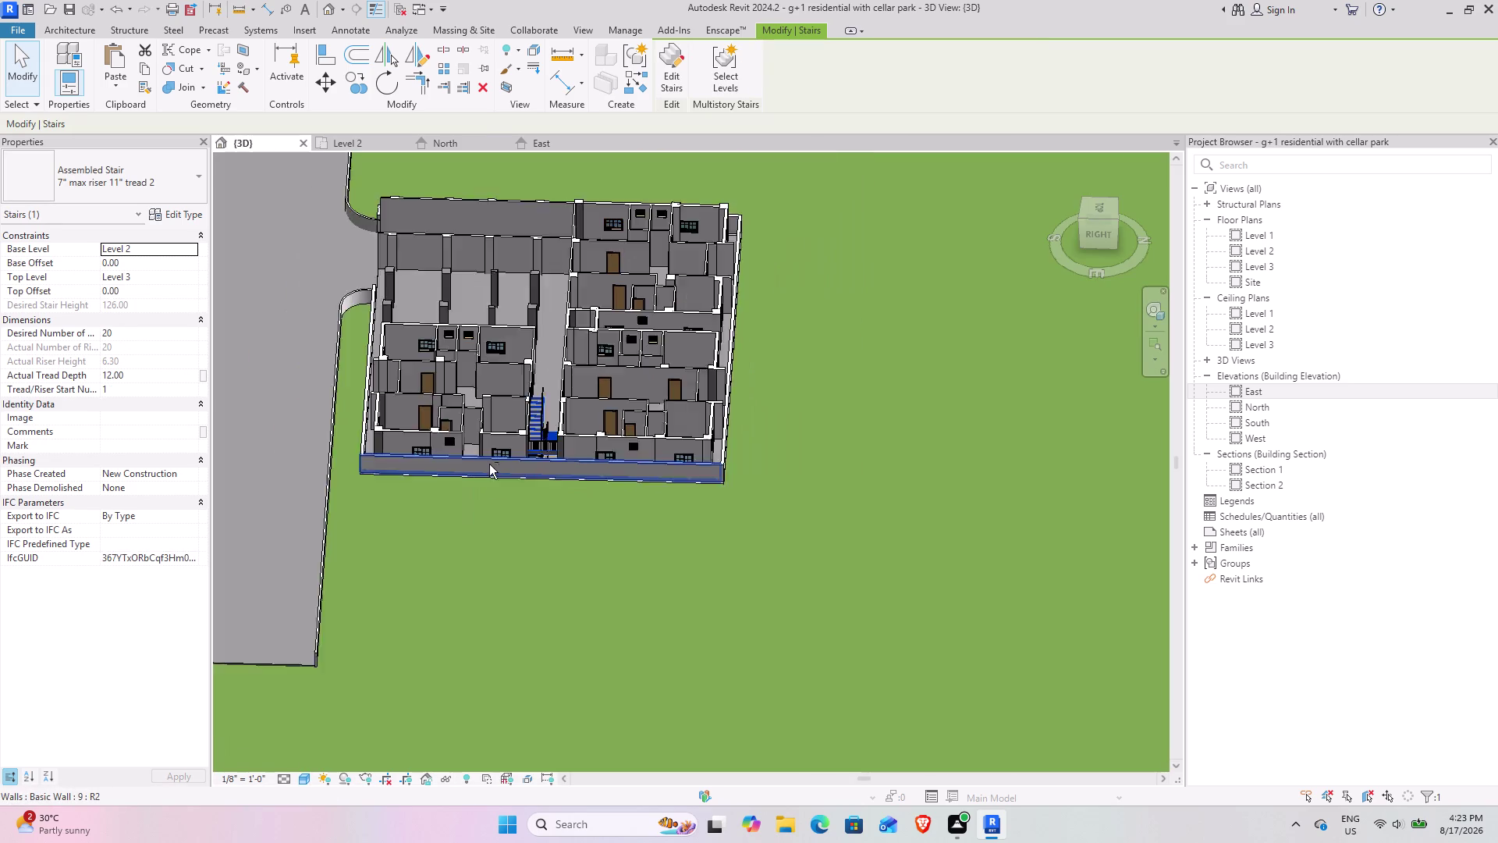
Select the kitchen floor in 3D and set its height offset to 3'.
middle_drag(490, 466, 730, 608)
middle_drag(668, 554, 835, 523)
click(699, 432)
scroll(up, 3)
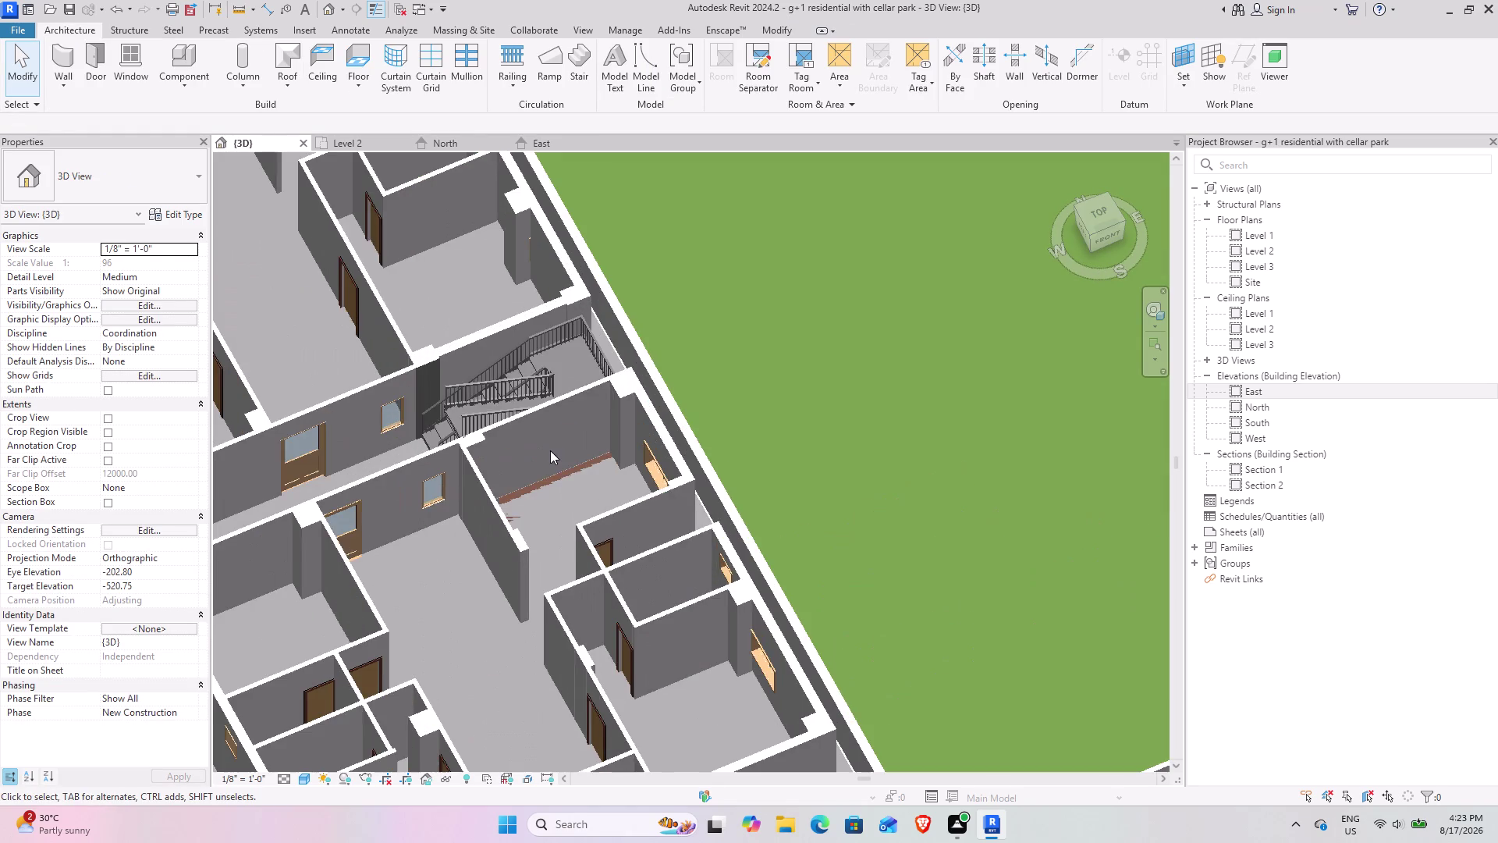
click(574, 496)
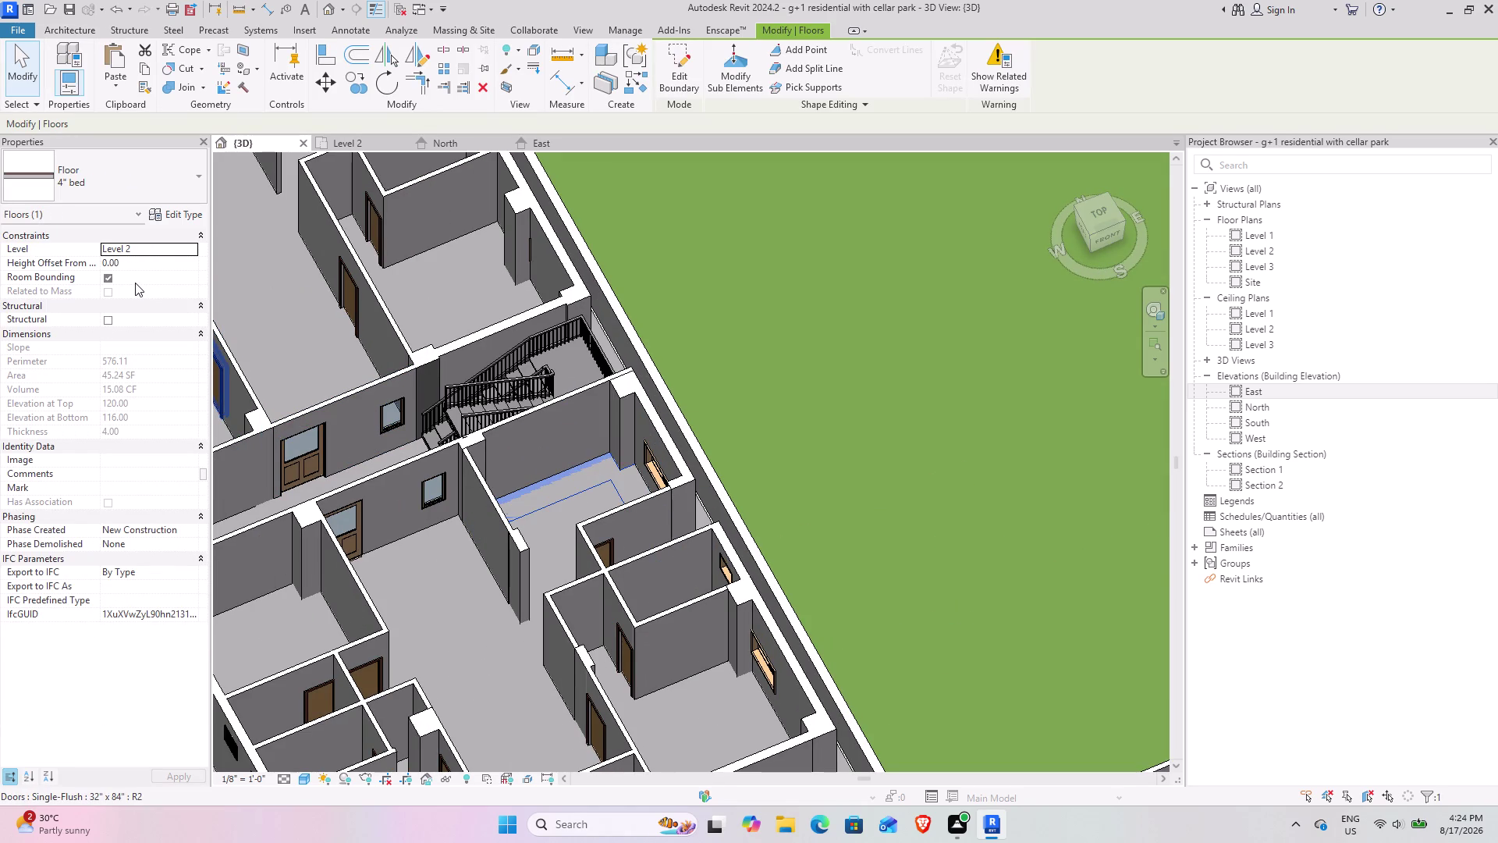
click(193, 262)
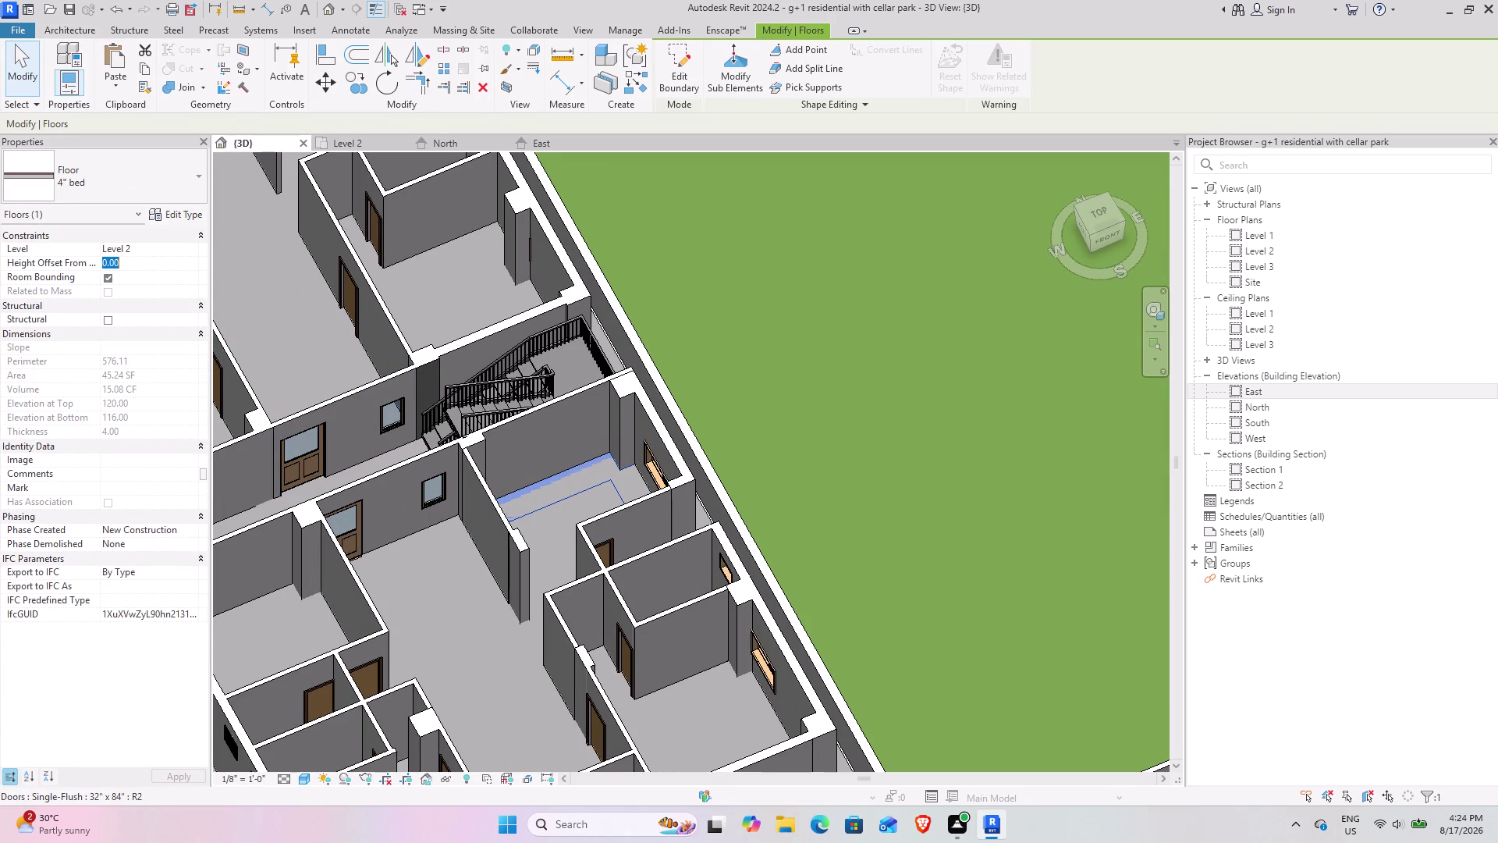
text(3')
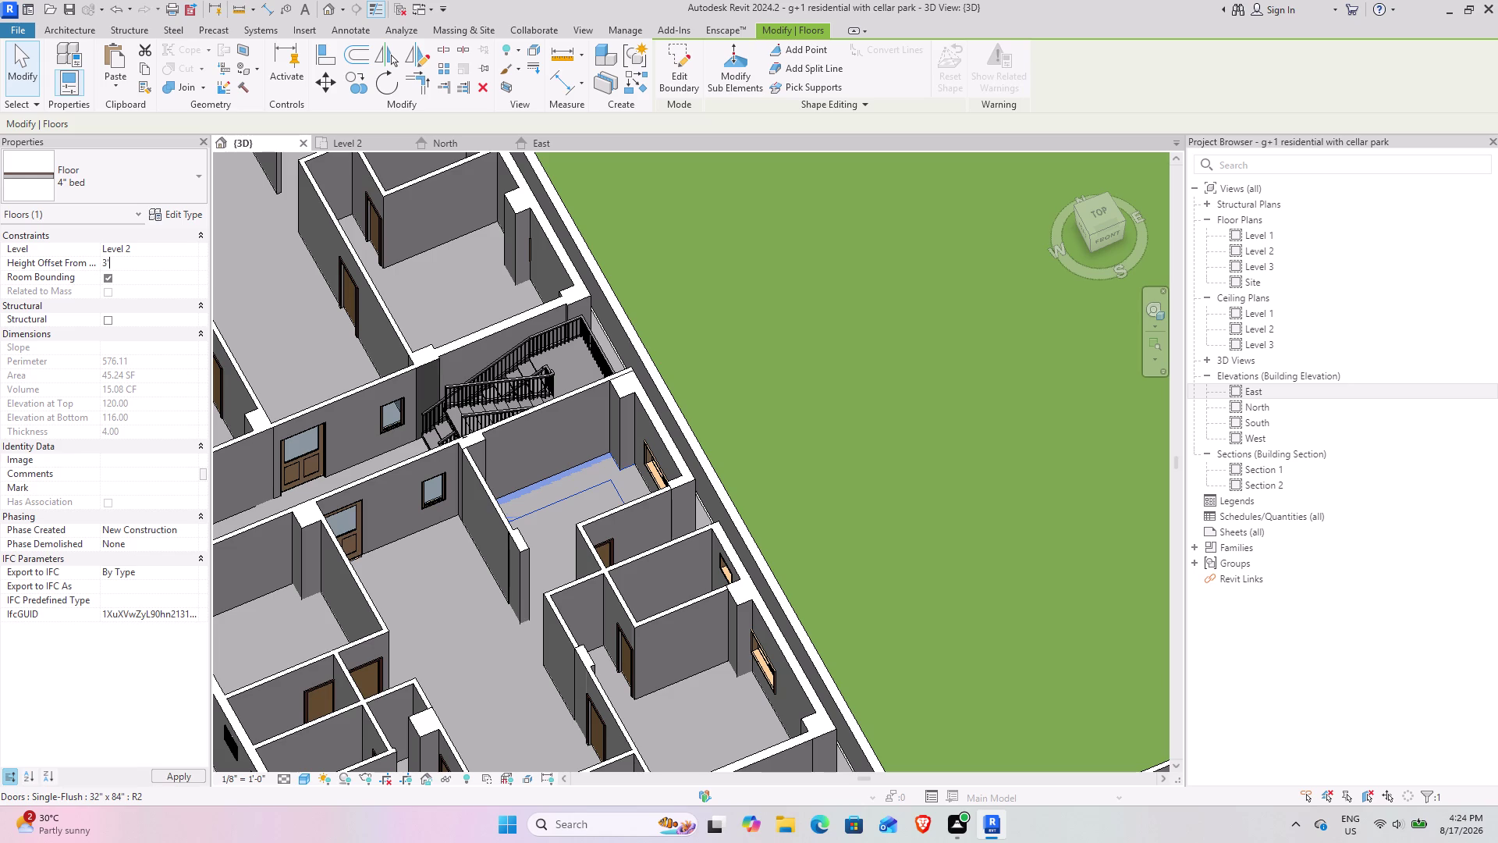
key(Return)
click(793, 389)
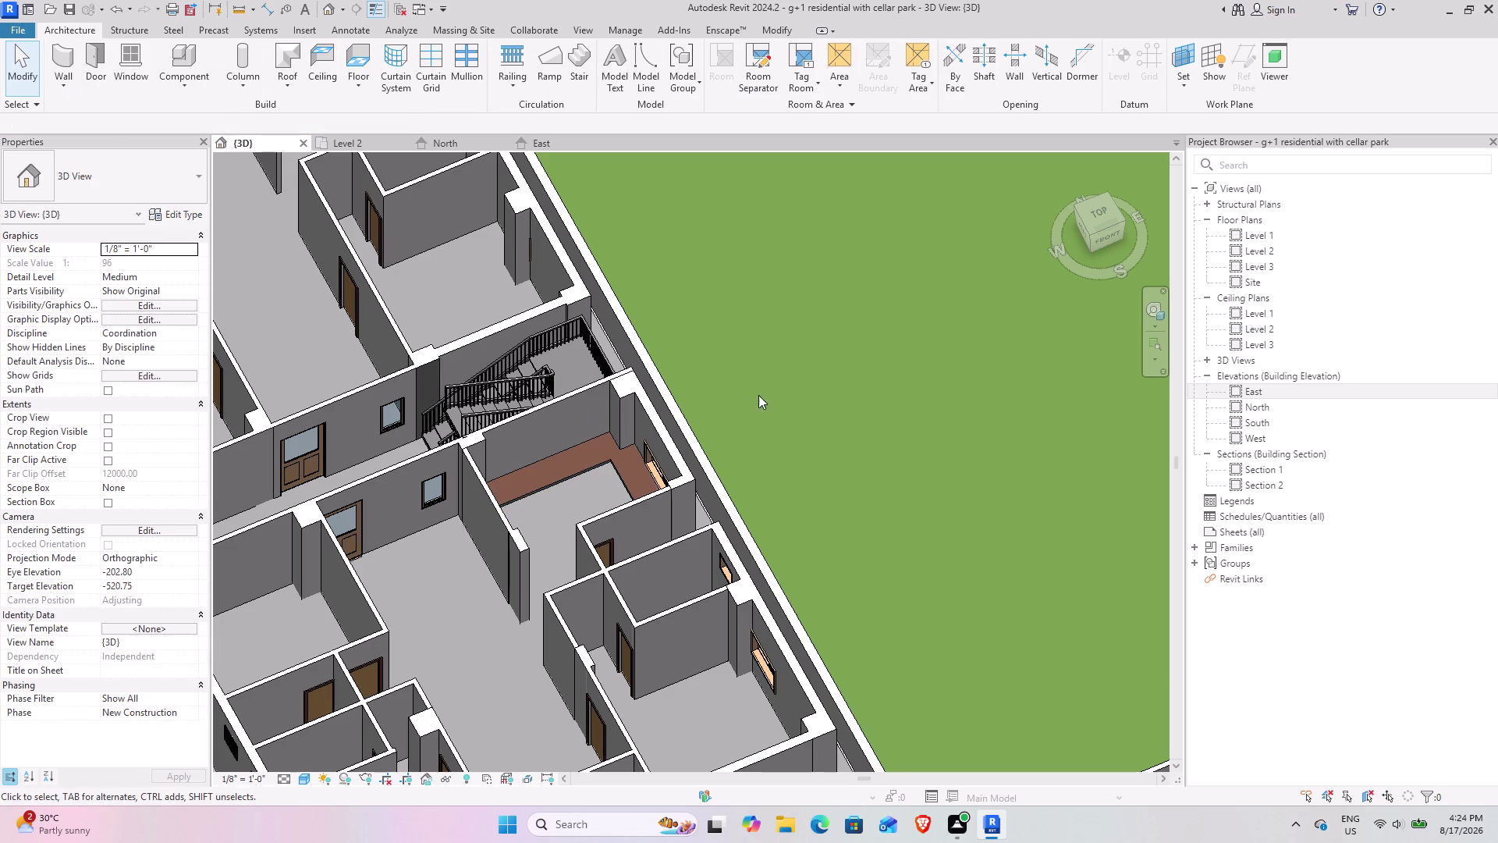
Center the kitchen floor and display the 3D view with realistic materials.
scroll(up, 3)
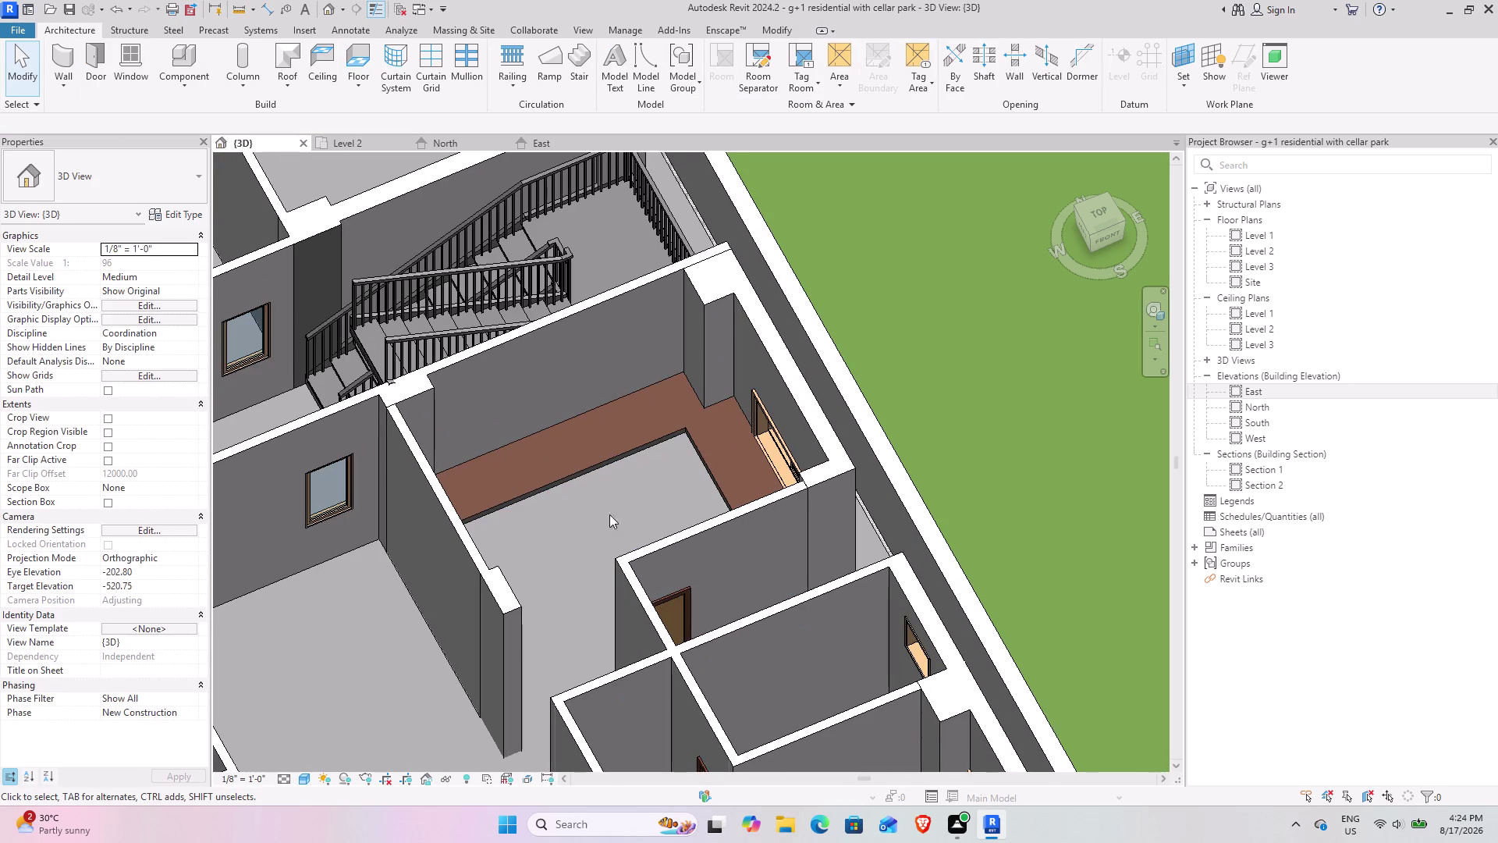
middle_drag(588, 505, 730, 481)
middle_drag(754, 414, 651, 428)
scroll(up, 3)
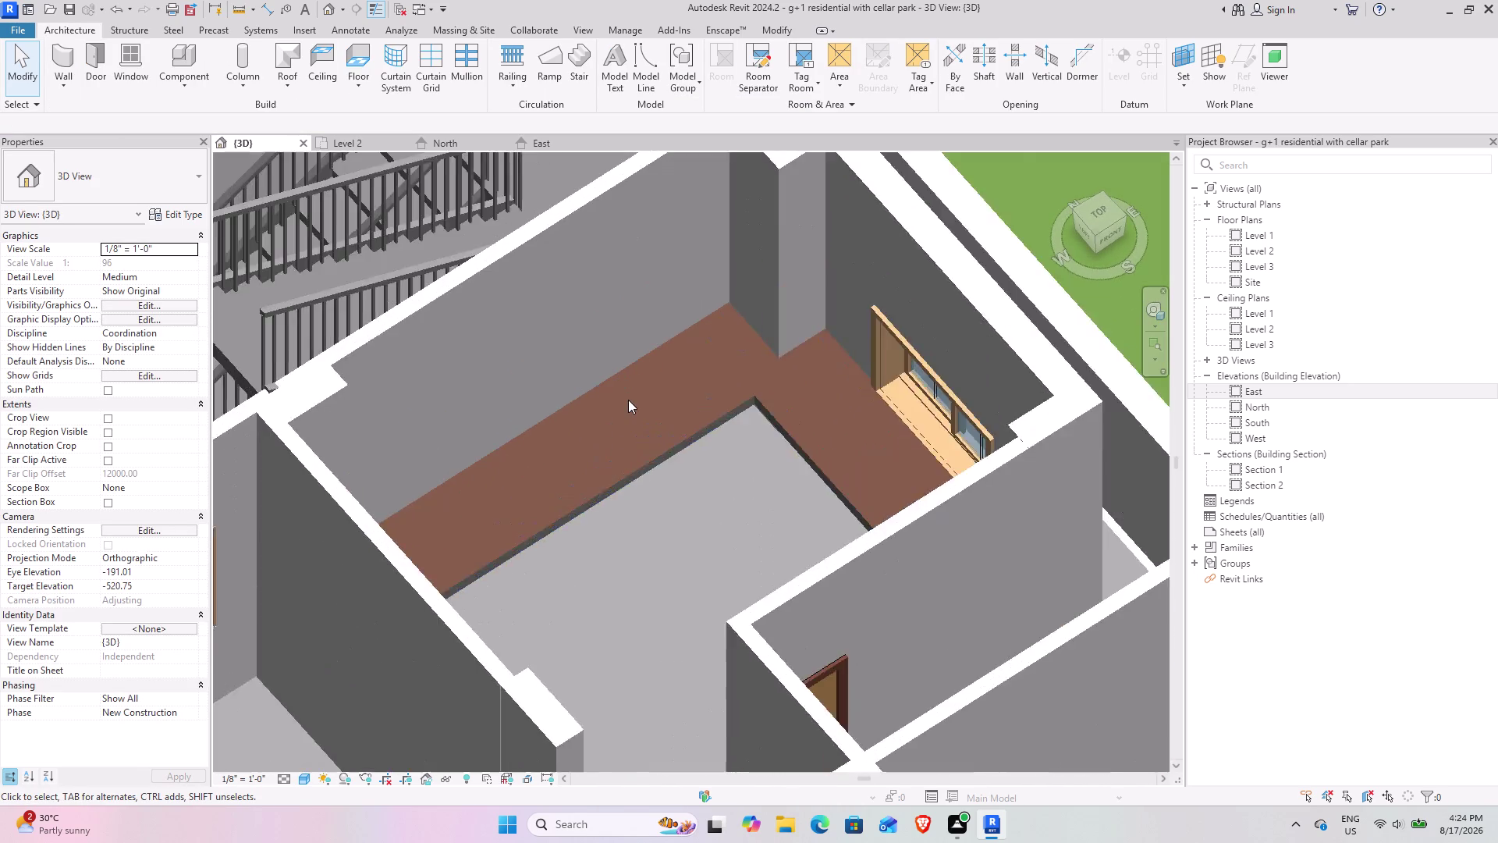
scroll(up, 3)
scroll(down, 3)
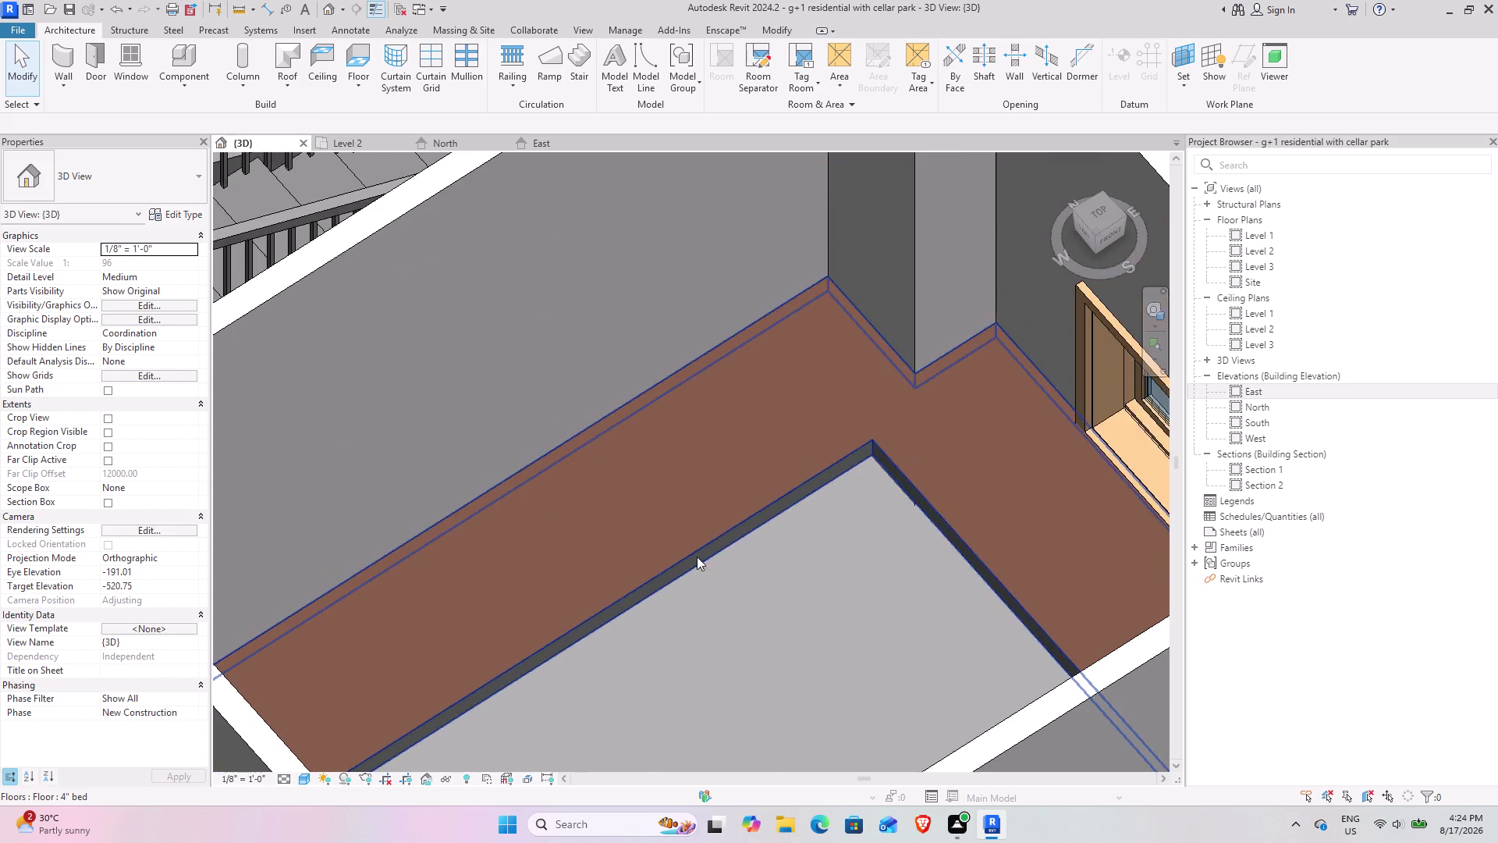
scroll(down, 3)
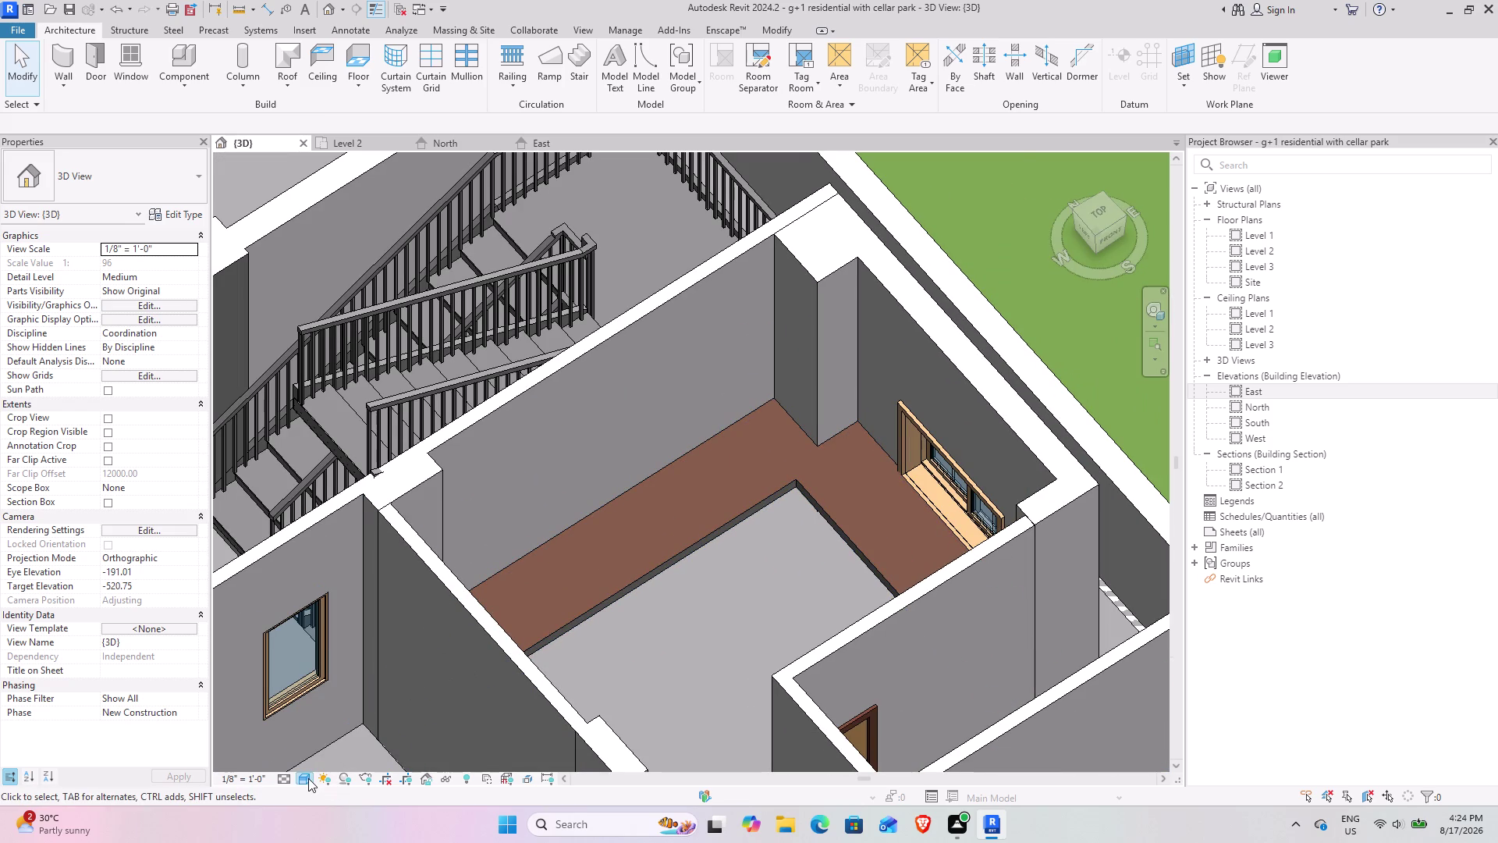
click(308, 778)
click(322, 761)
scroll(up, 3)
scroll(up, 3)
scroll(up, 3)
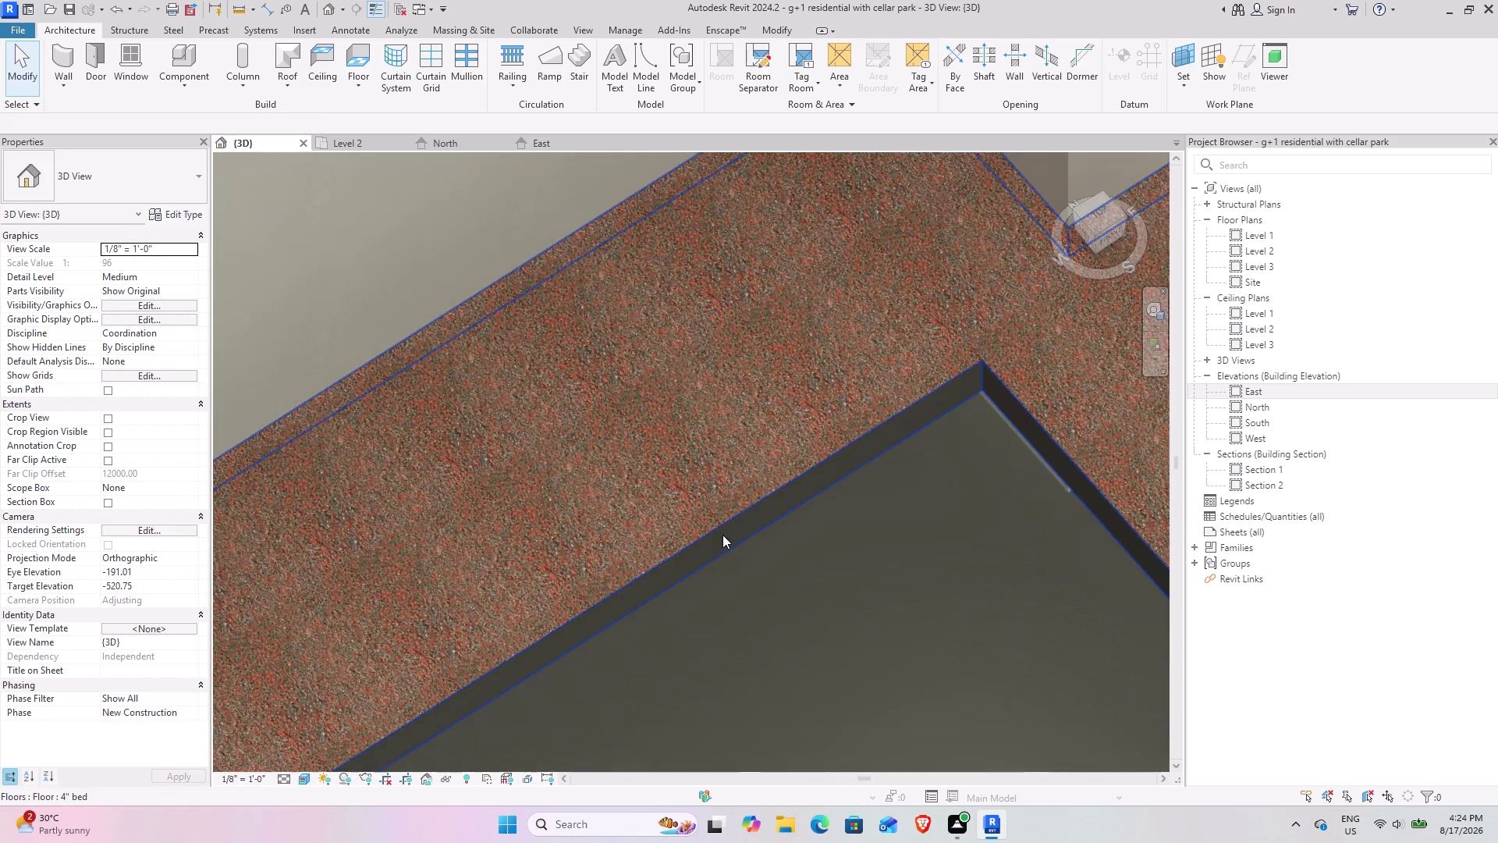
scroll(down, 3)
Orbit around the granite kitchen floor and stair, then bring up the visual style list.
middle_drag(686, 583, 750, 507)
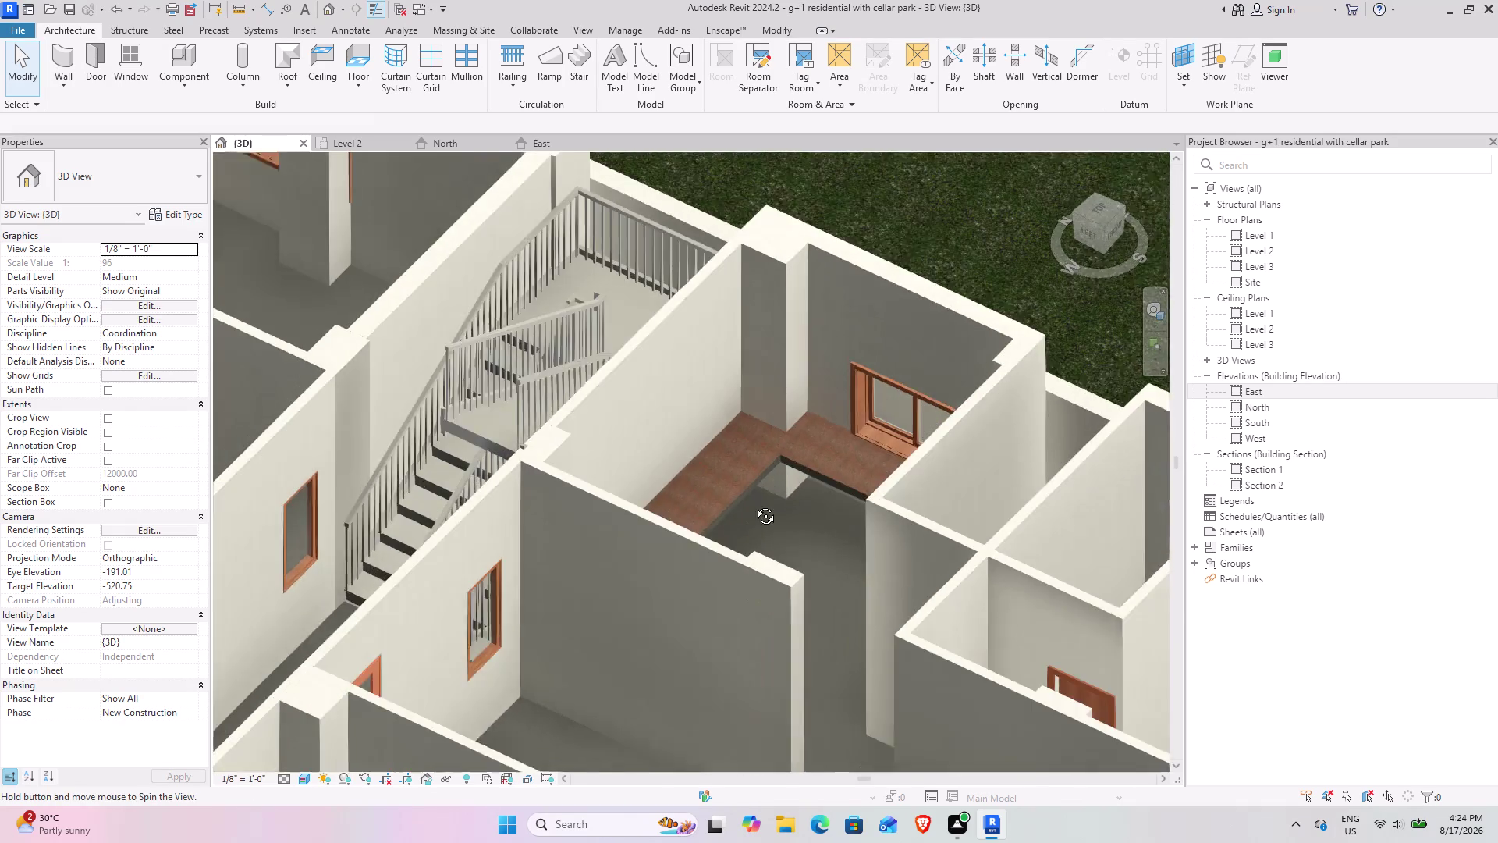
middle_drag(750, 507, 751, 437)
middle_drag(775, 417, 769, 390)
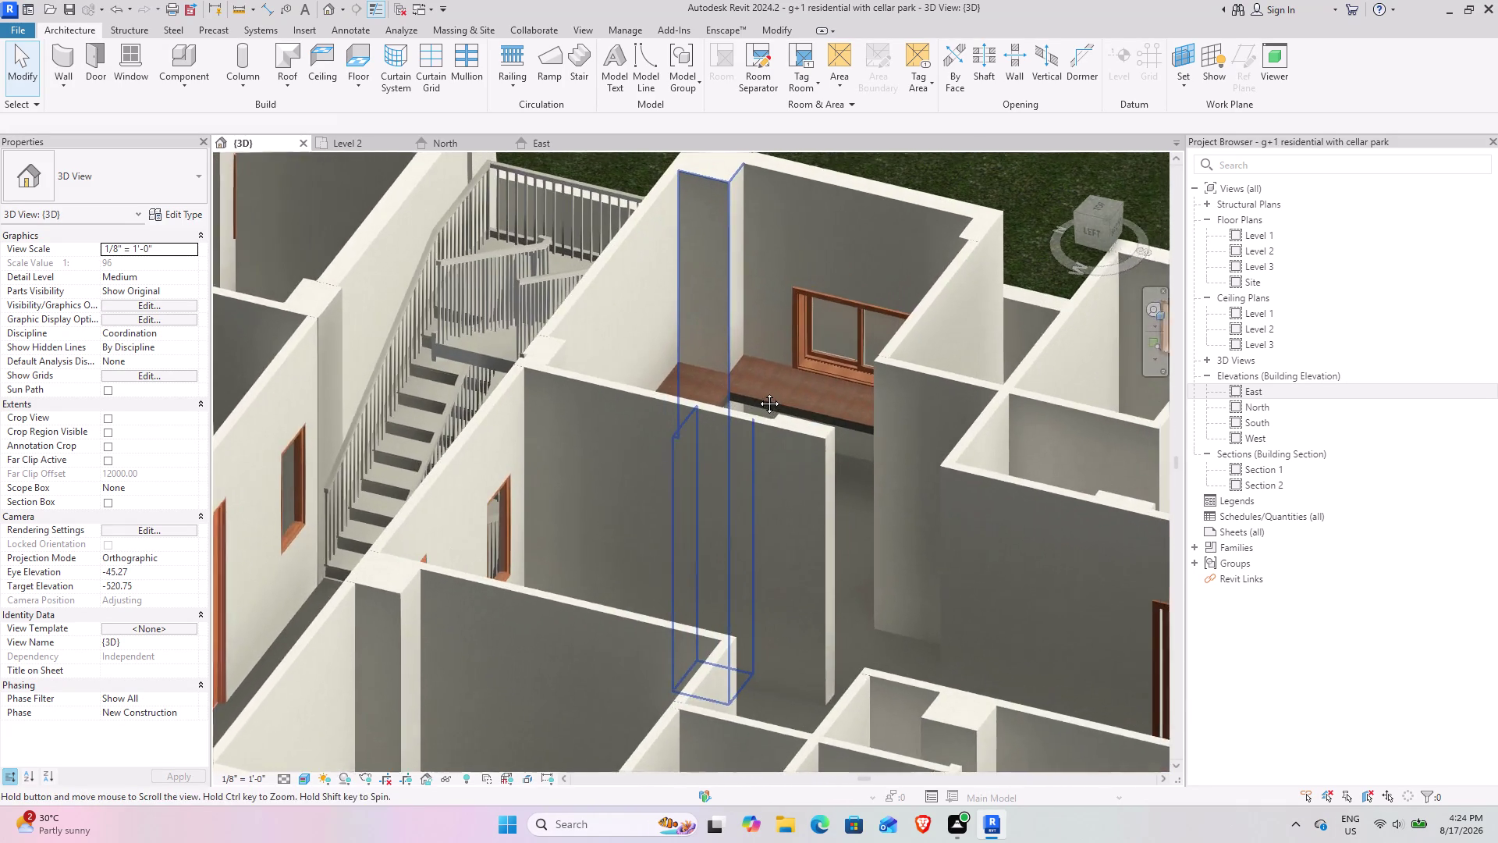
middle_drag(769, 390, 705, 412)
middle_drag(777, 433, 459, 506)
middle_drag(393, 506, 750, 434)
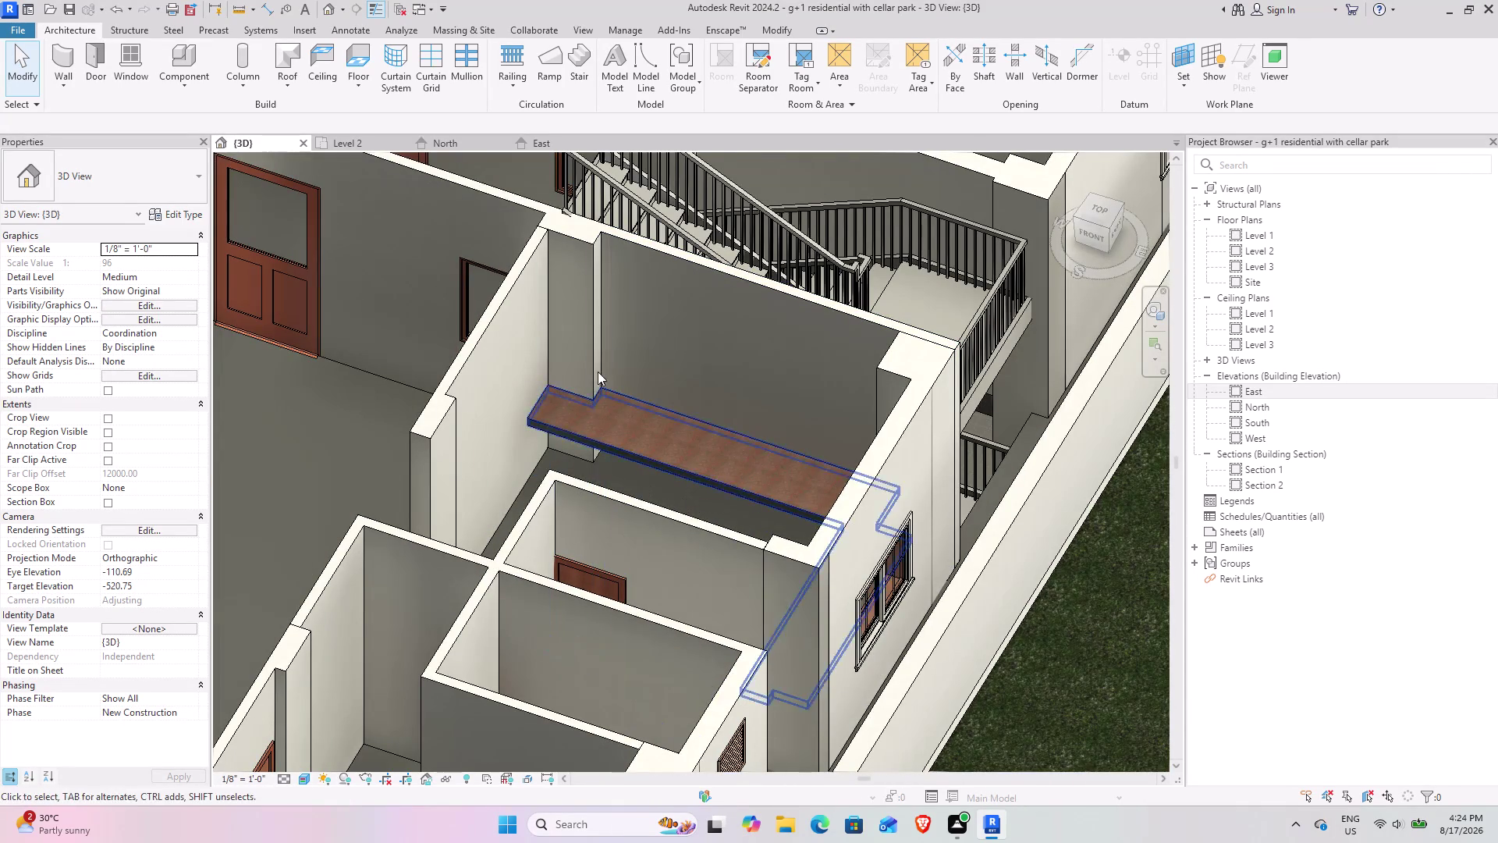
middle_drag(522, 493, 548, 487)
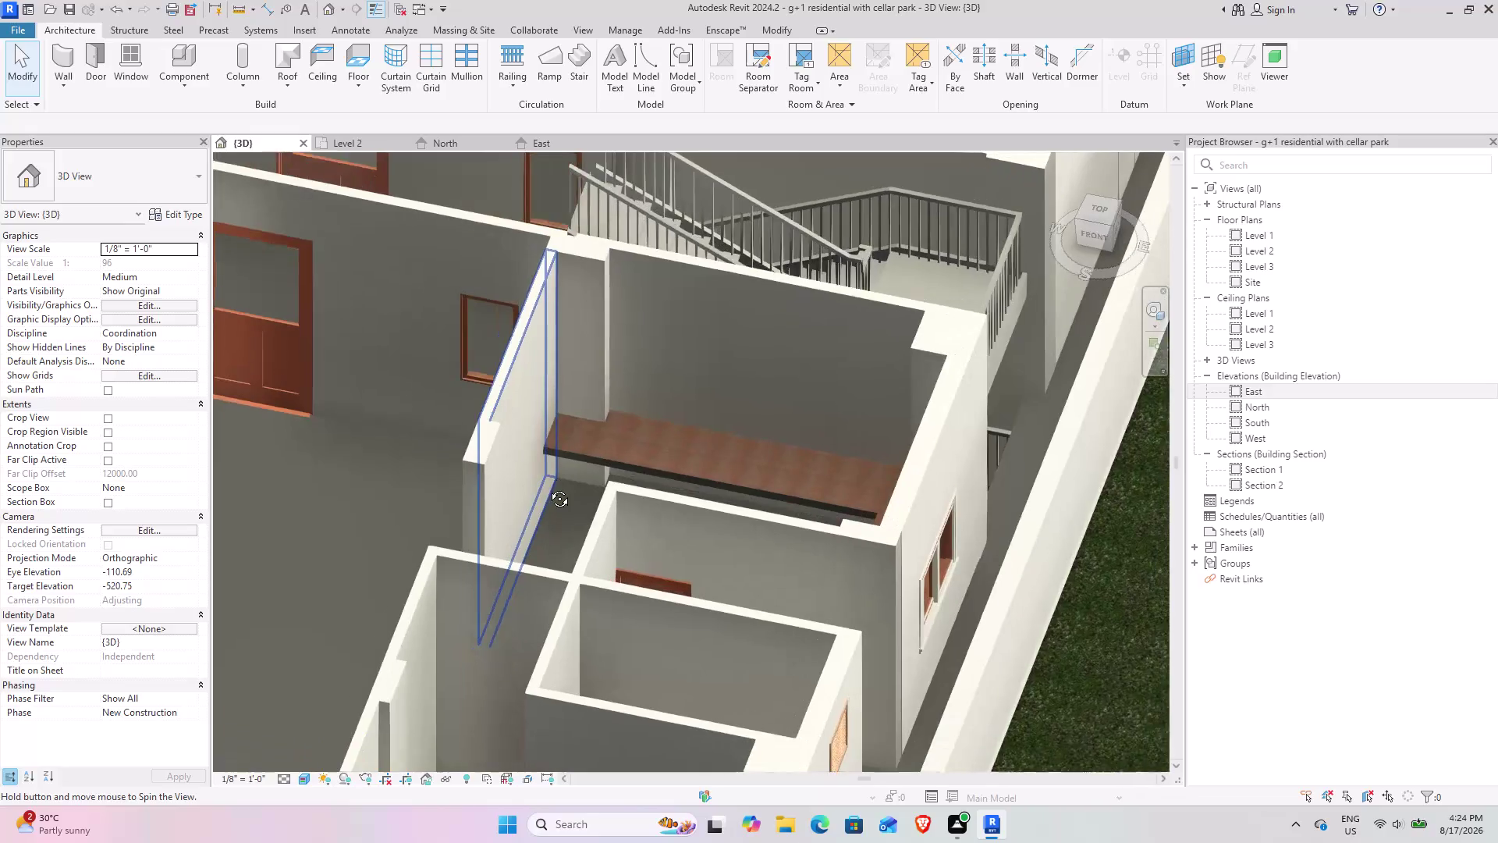
middle_drag(548, 487, 546, 494)
scroll(down, 3)
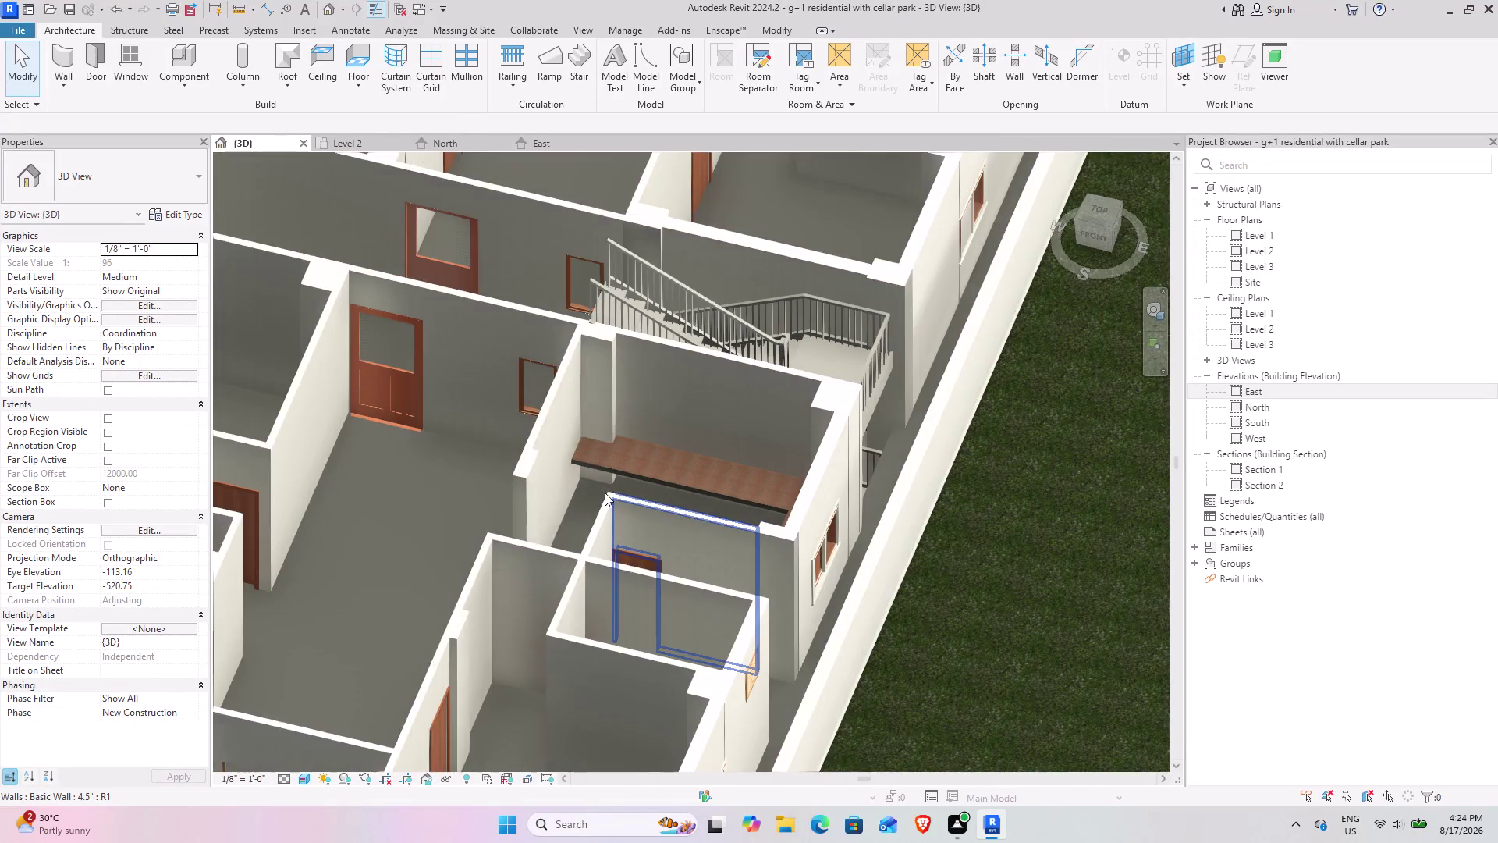
middle_drag(605, 492, 755, 519)
middle_drag(821, 508, 577, 508)
middle_drag(546, 502, 660, 521)
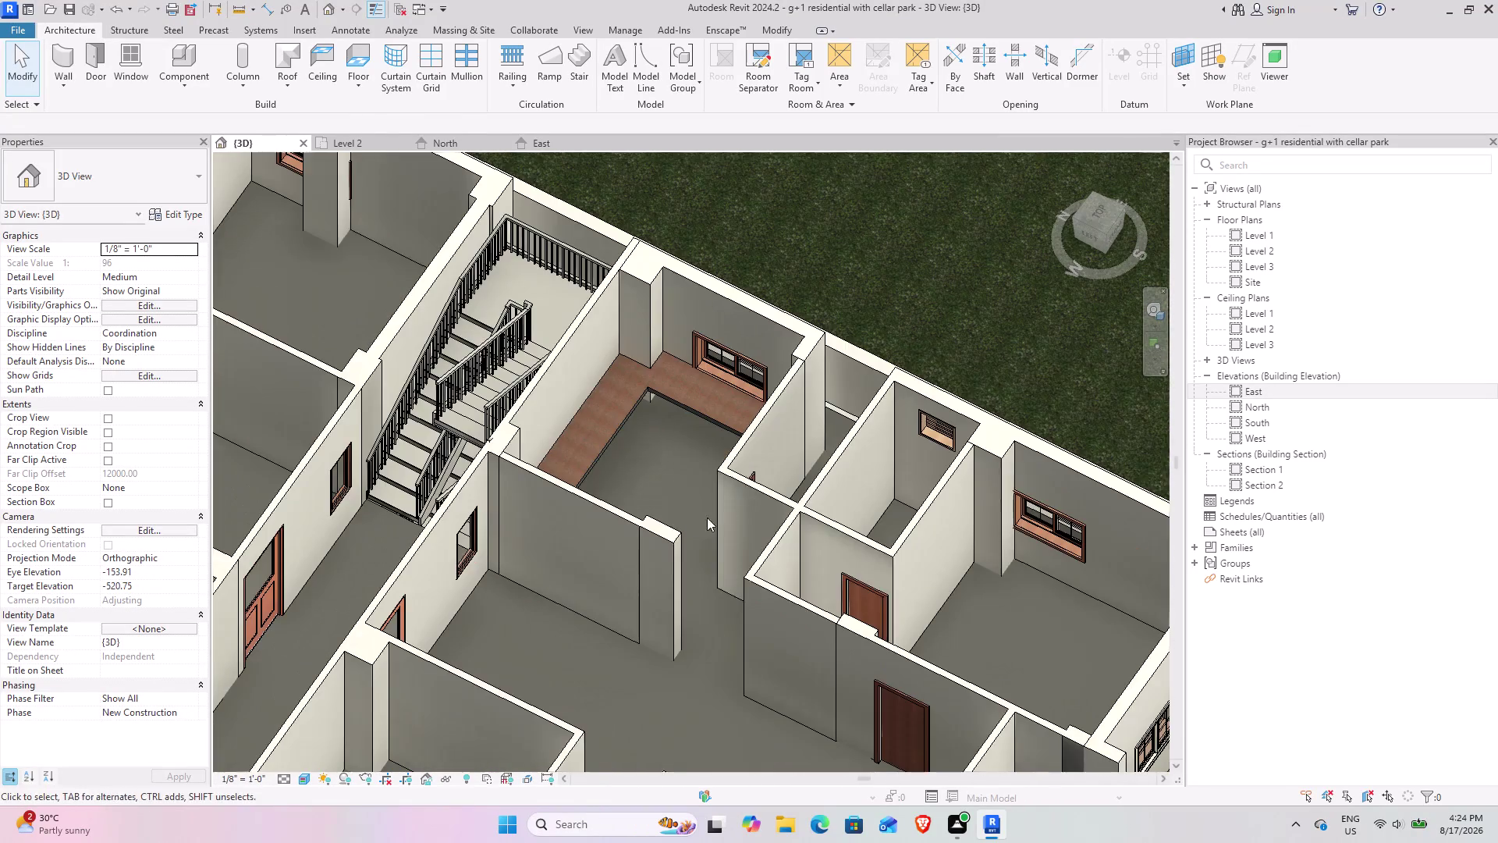
middle_drag(730, 481, 651, 482)
middle_drag(572, 492, 515, 425)
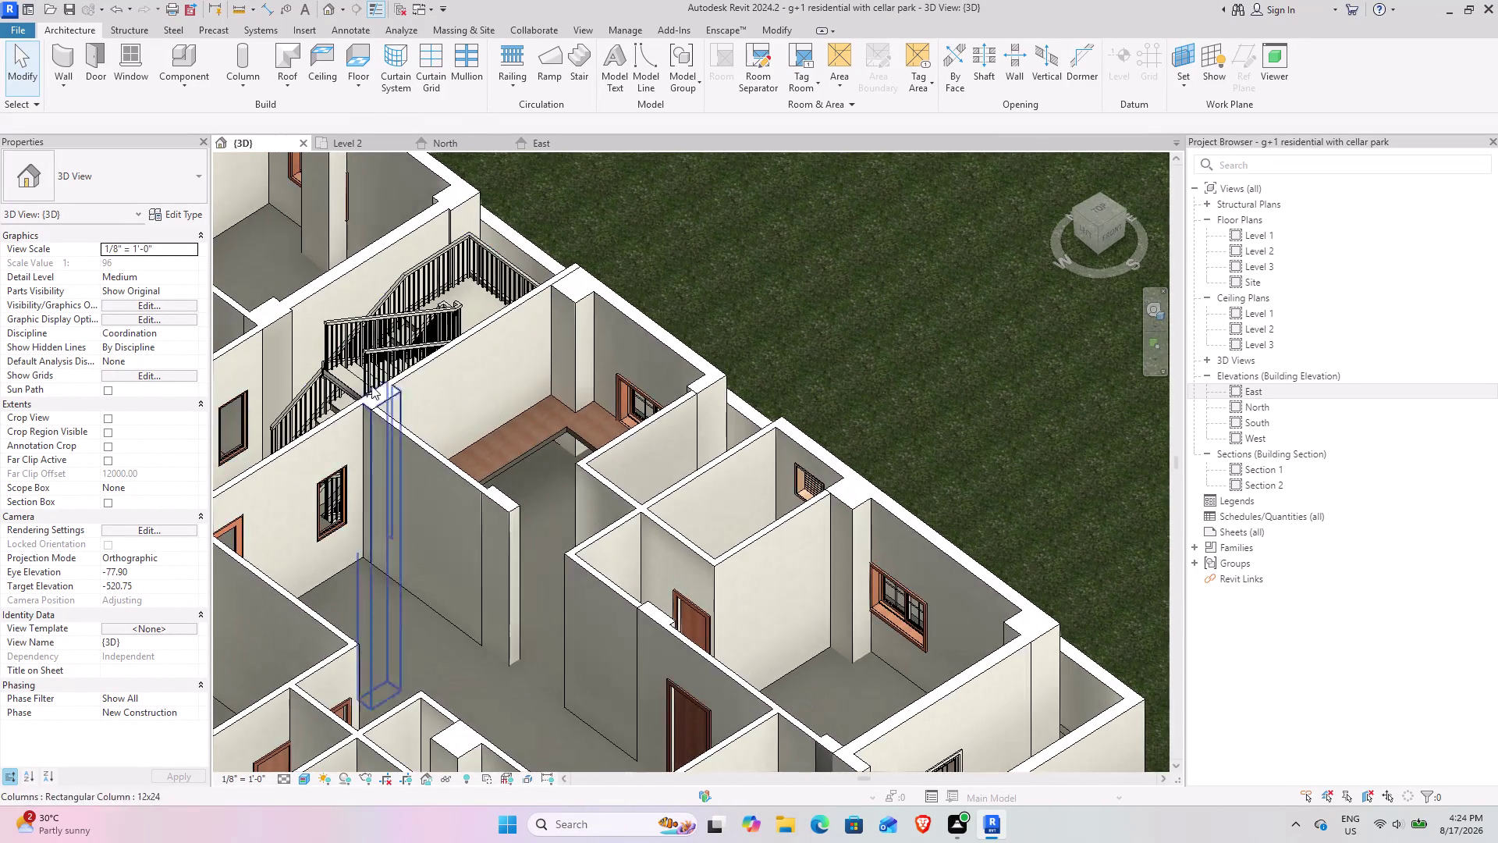
scroll(down, 3)
middle_drag(545, 442, 496, 473)
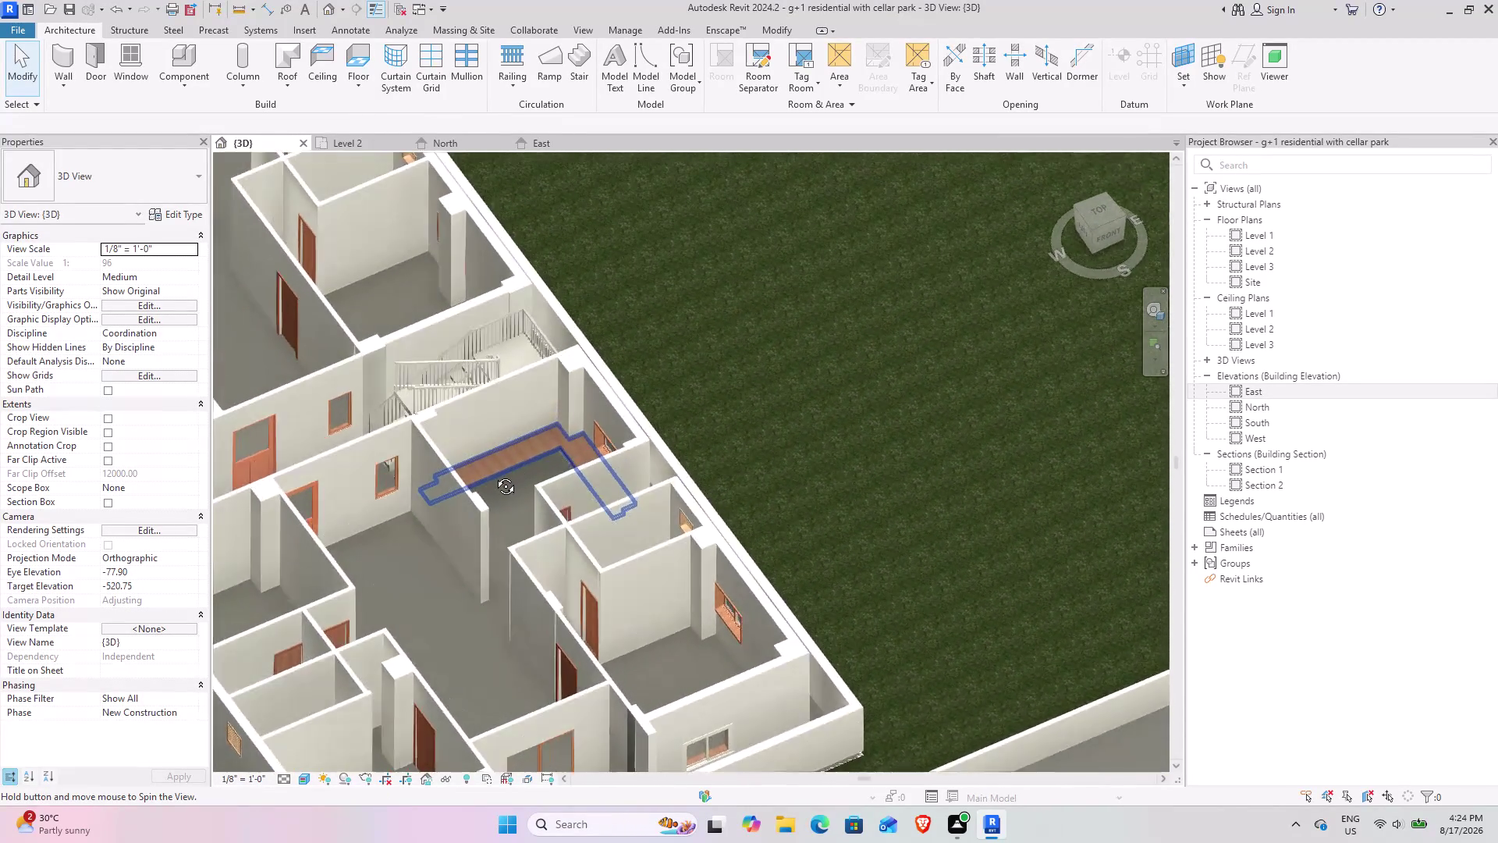
middle_drag(496, 473, 479, 478)
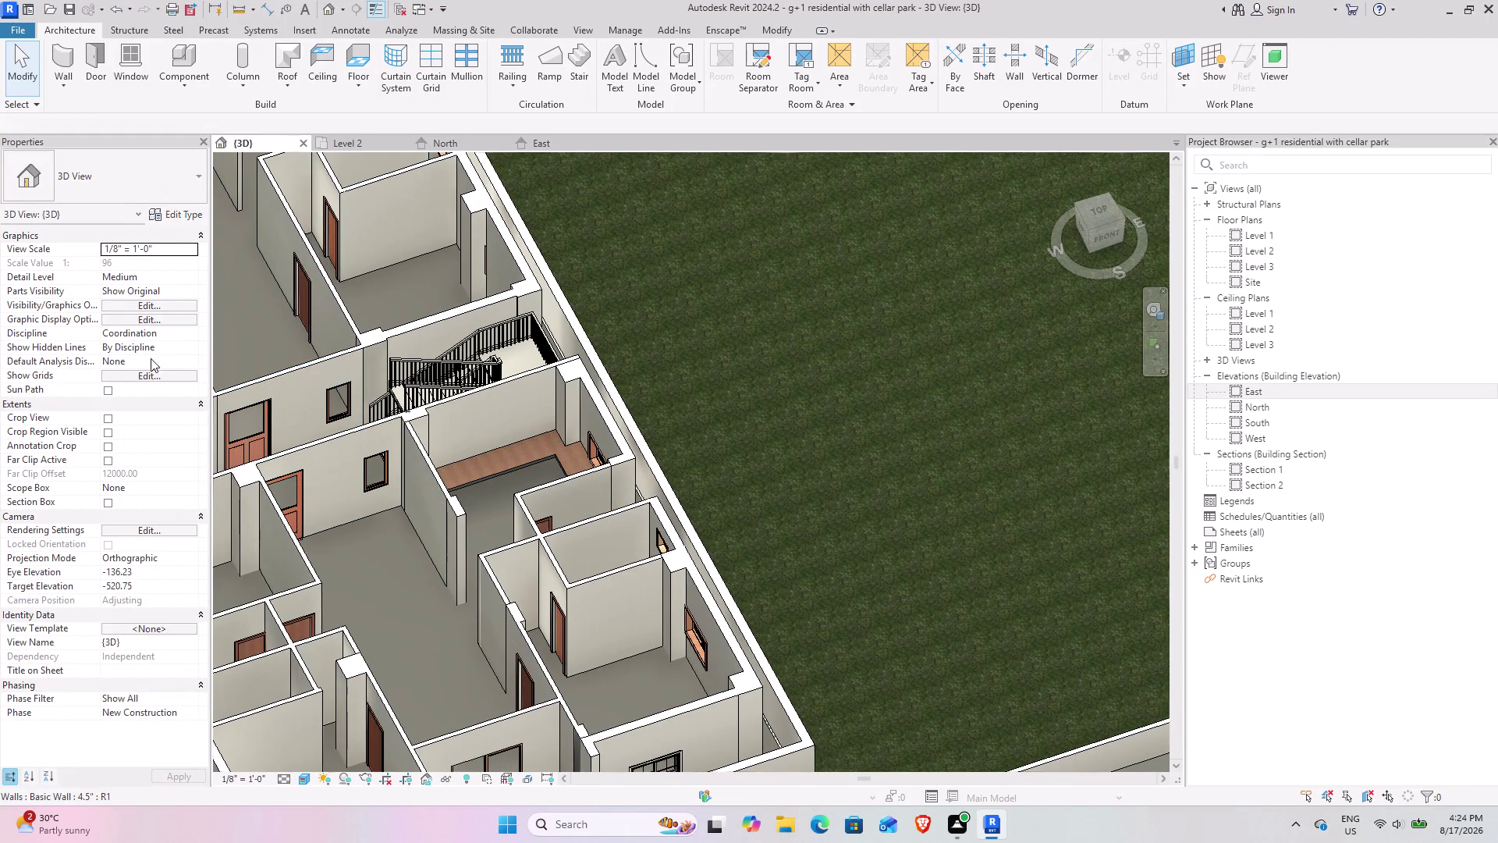
click(308, 776)
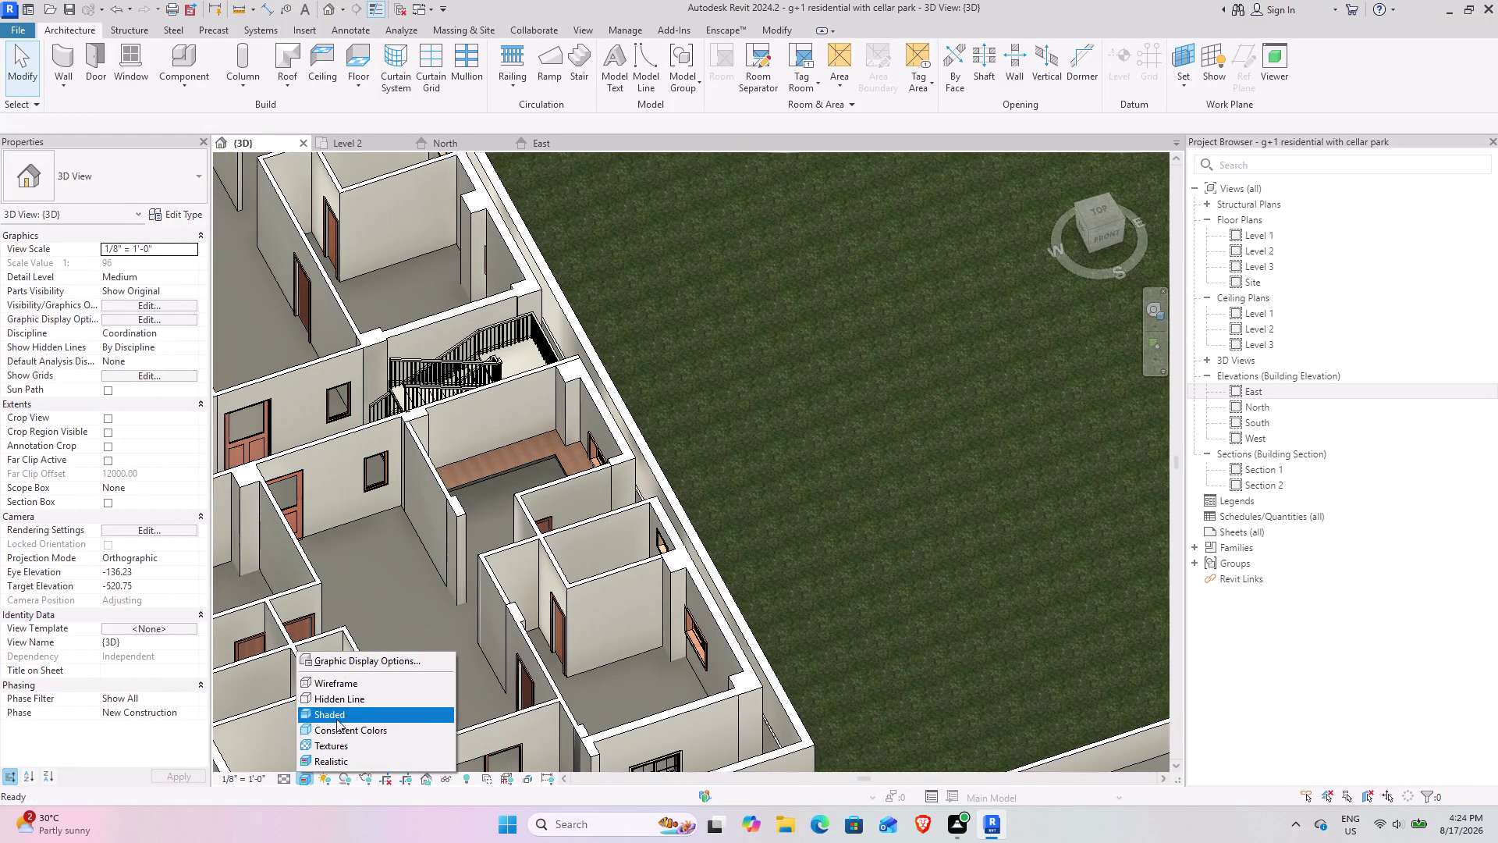
Switch the 3D view to Shaded and orbit back around to the kitchen.
scroll(down, 3)
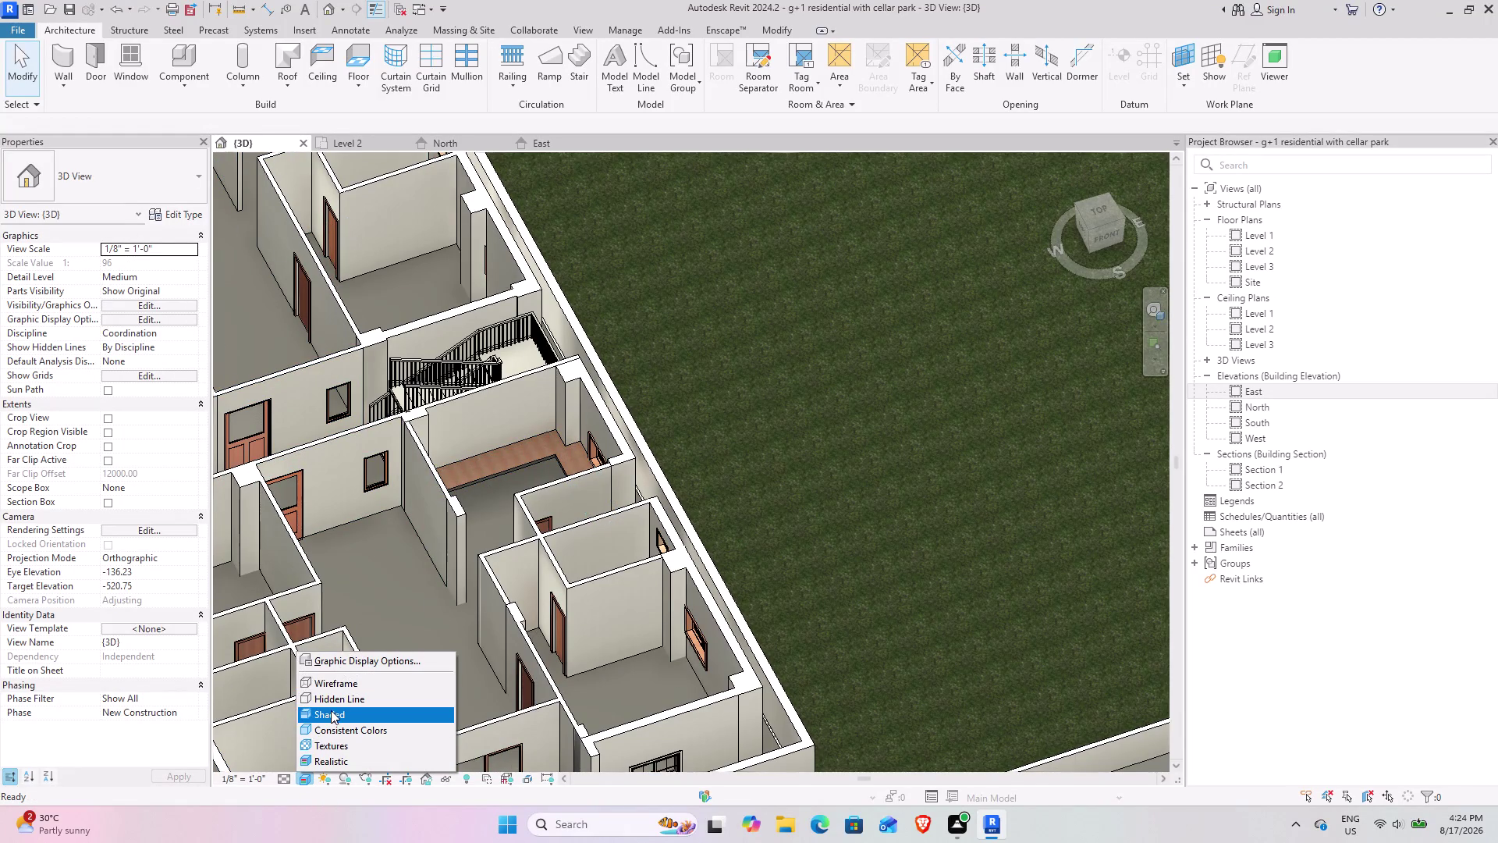
click(331, 710)
middle_drag(356, 553, 479, 578)
middle_drag(471, 554, 334, 556)
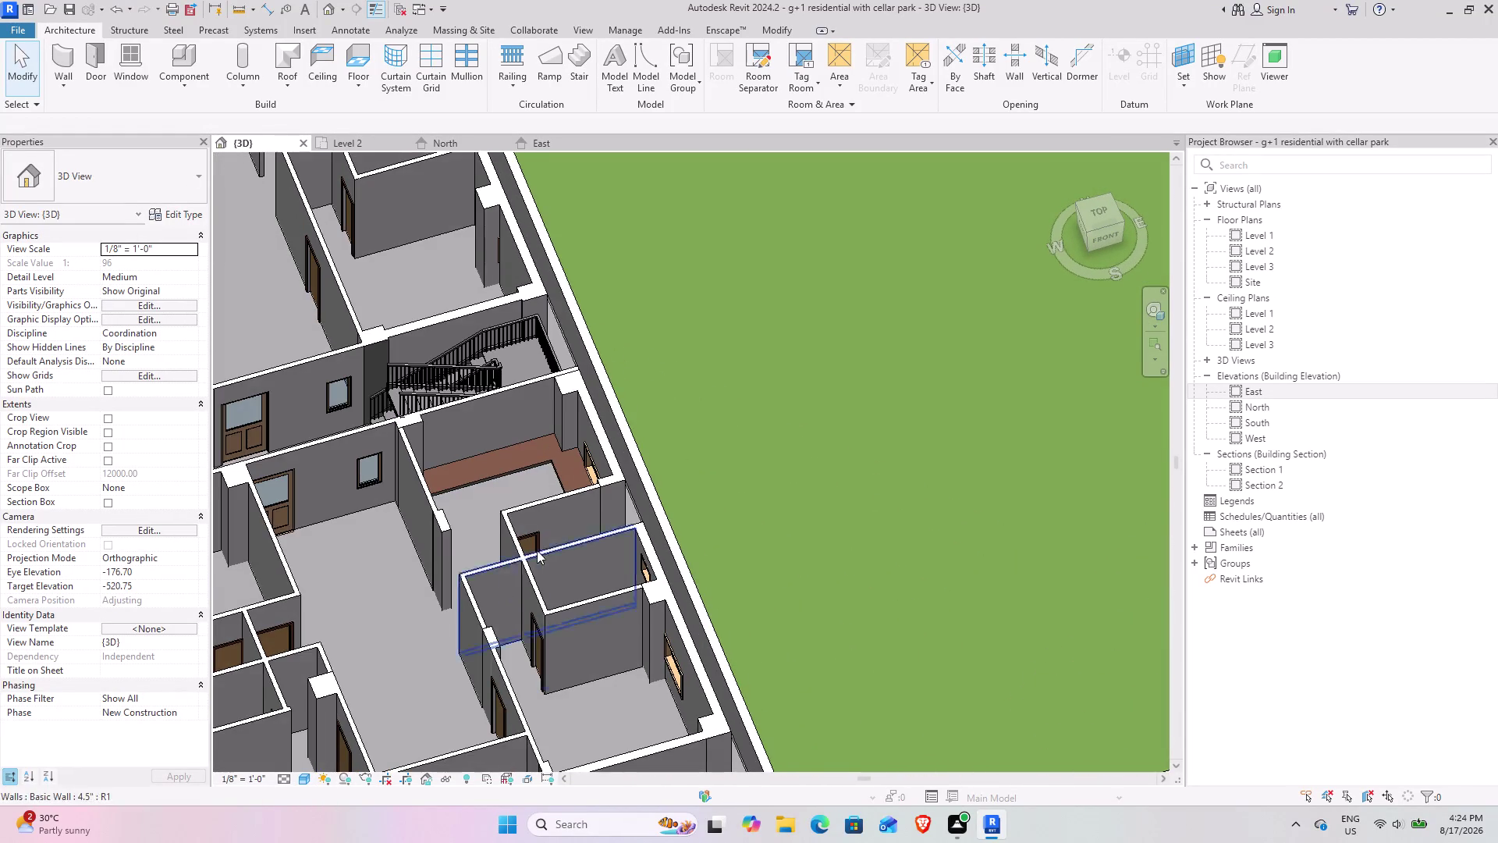
middle_drag(541, 591, 546, 651)
Open the Level 2 plan, change its visual style, and zoom into the kitchen.
click(371, 143)
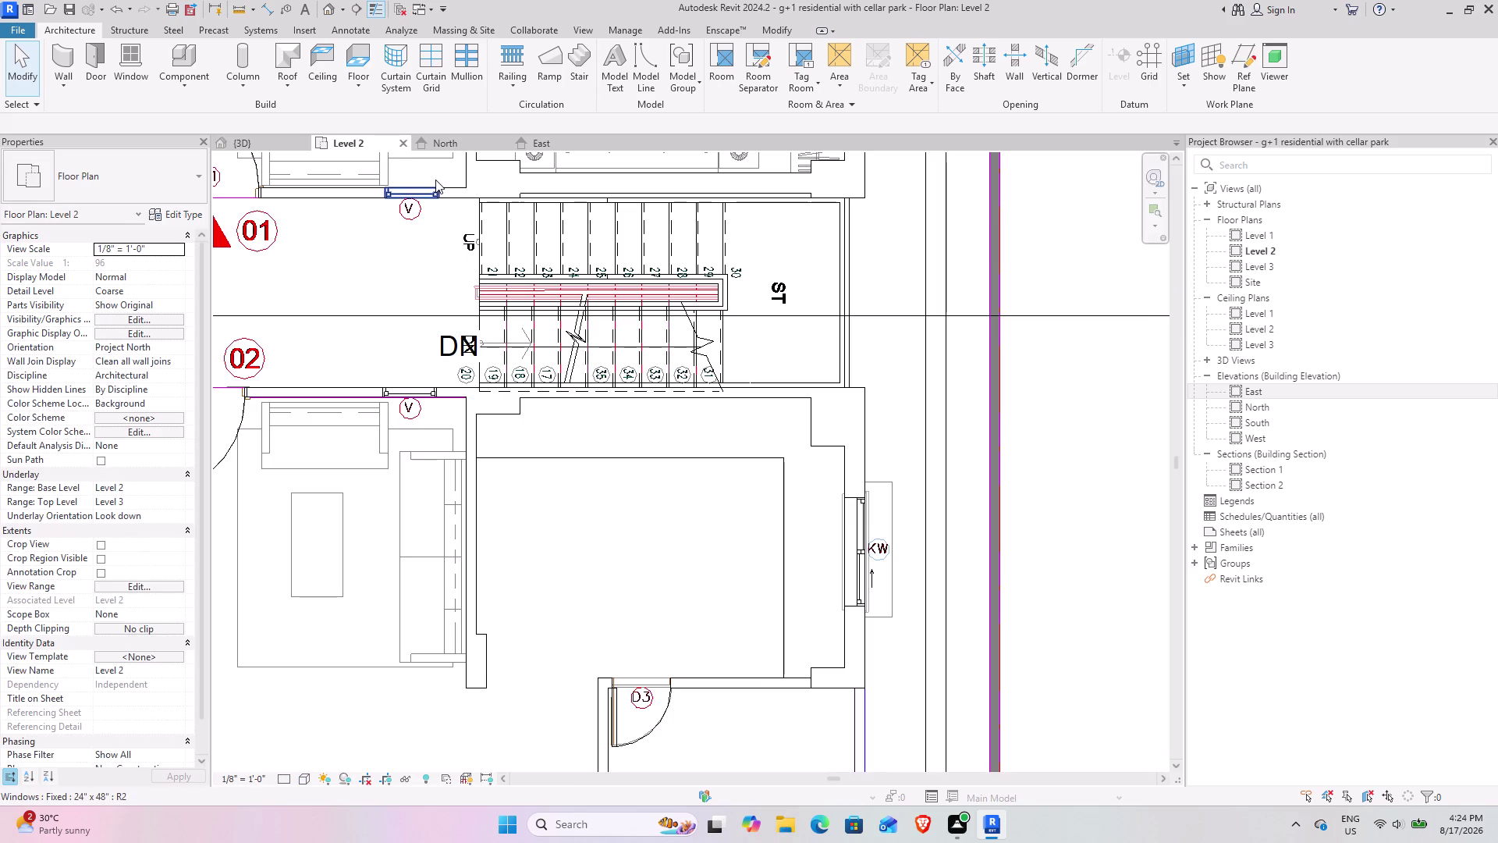
scroll(down, 3)
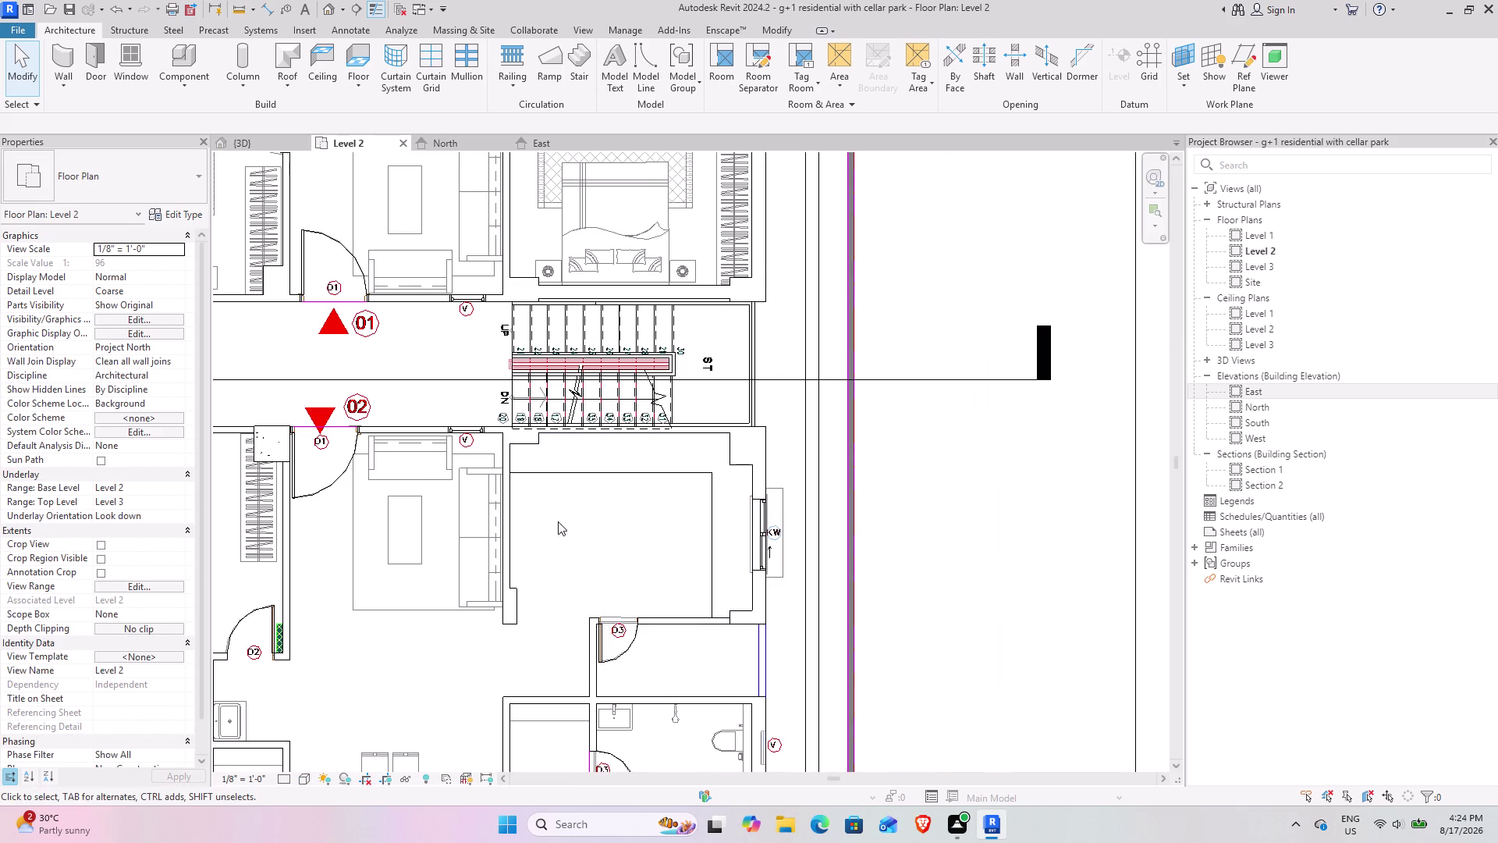
click(300, 778)
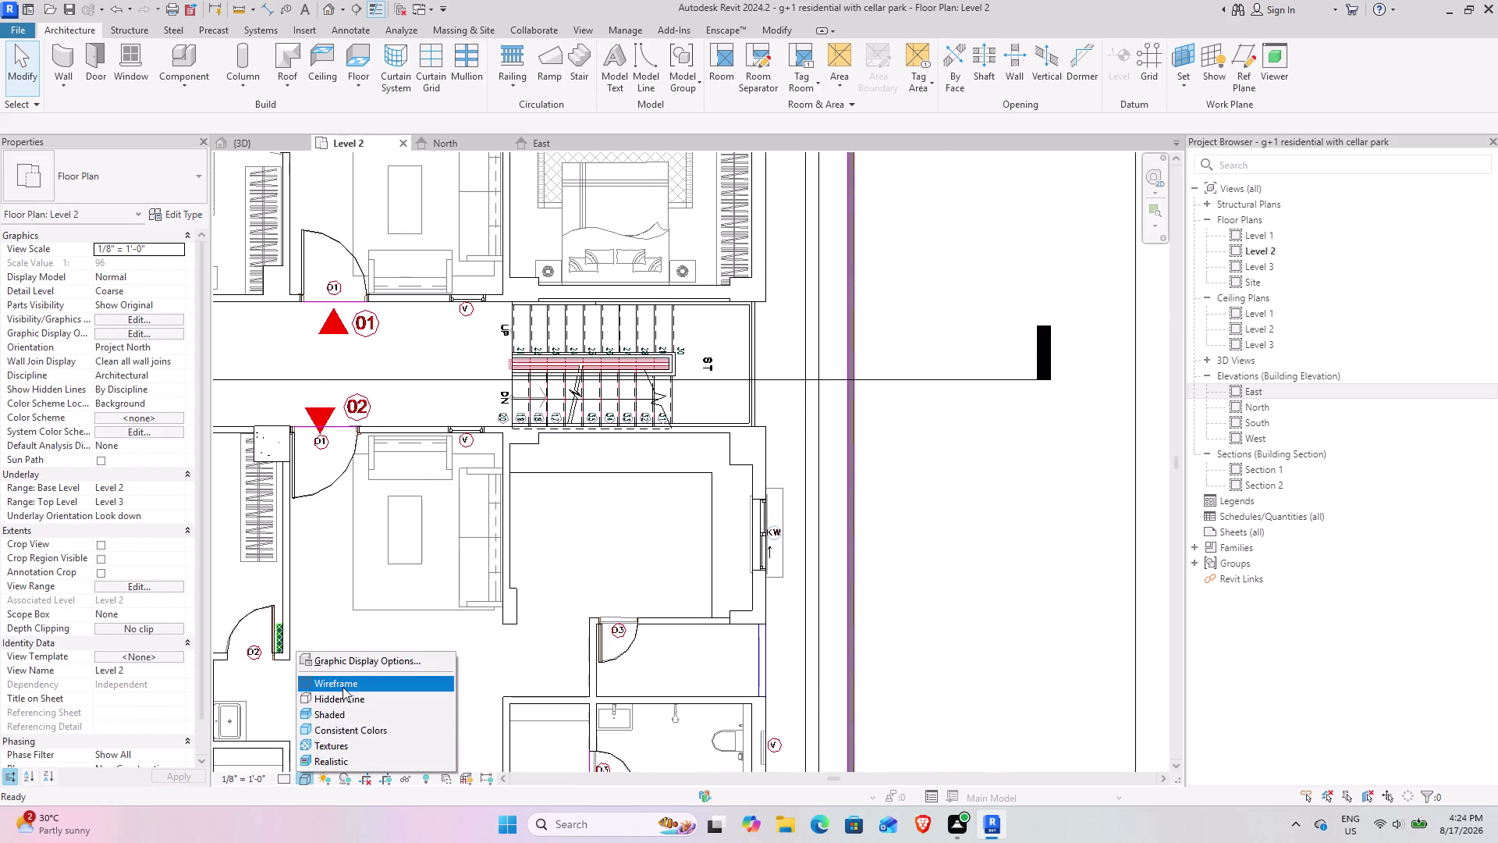
click(342, 685)
middle_drag(635, 420, 526, 463)
scroll(up, 3)
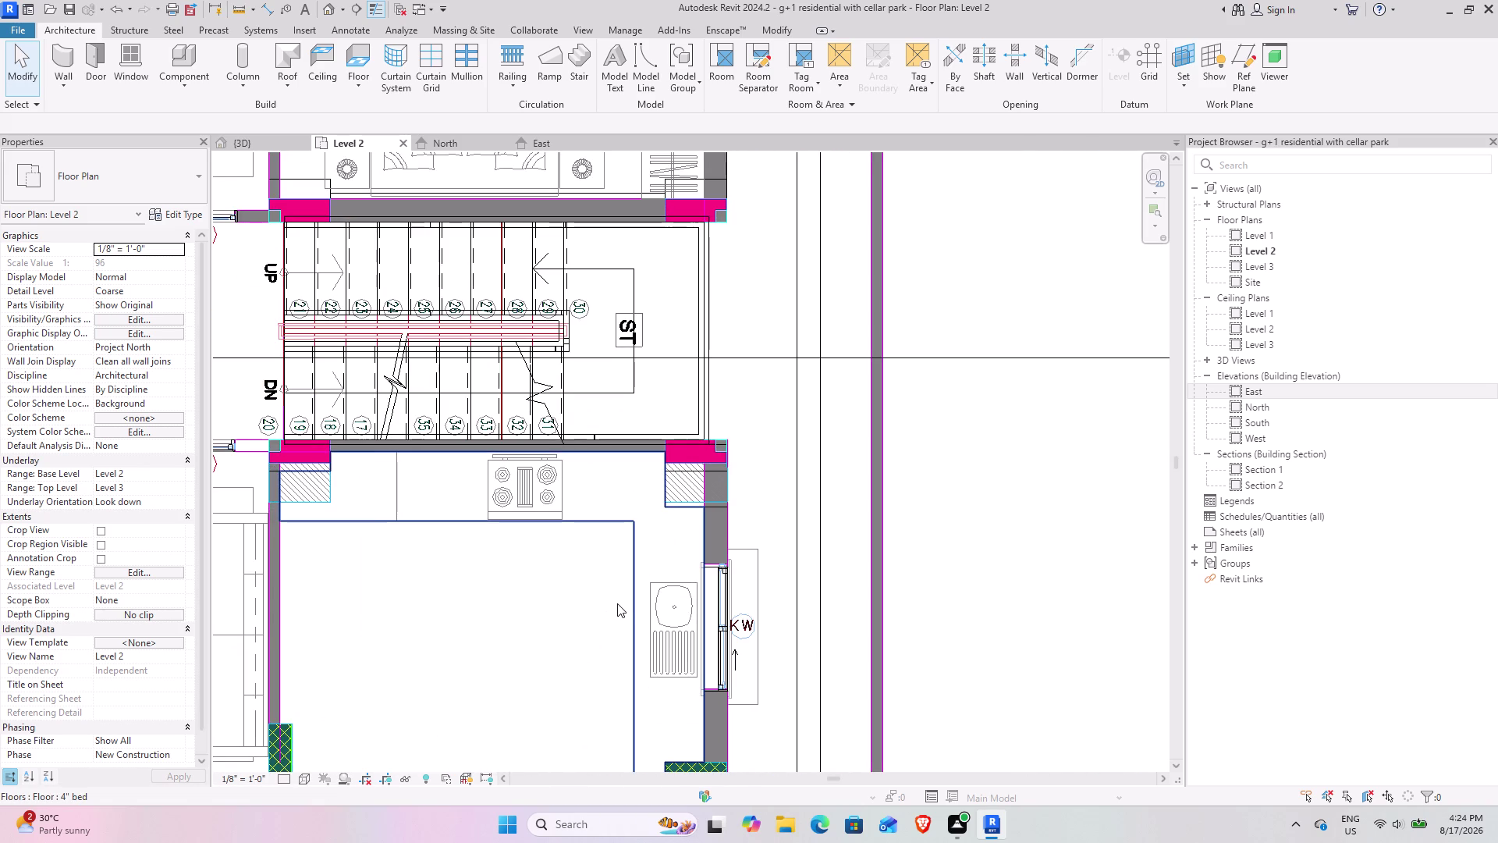
scroll(up, 3)
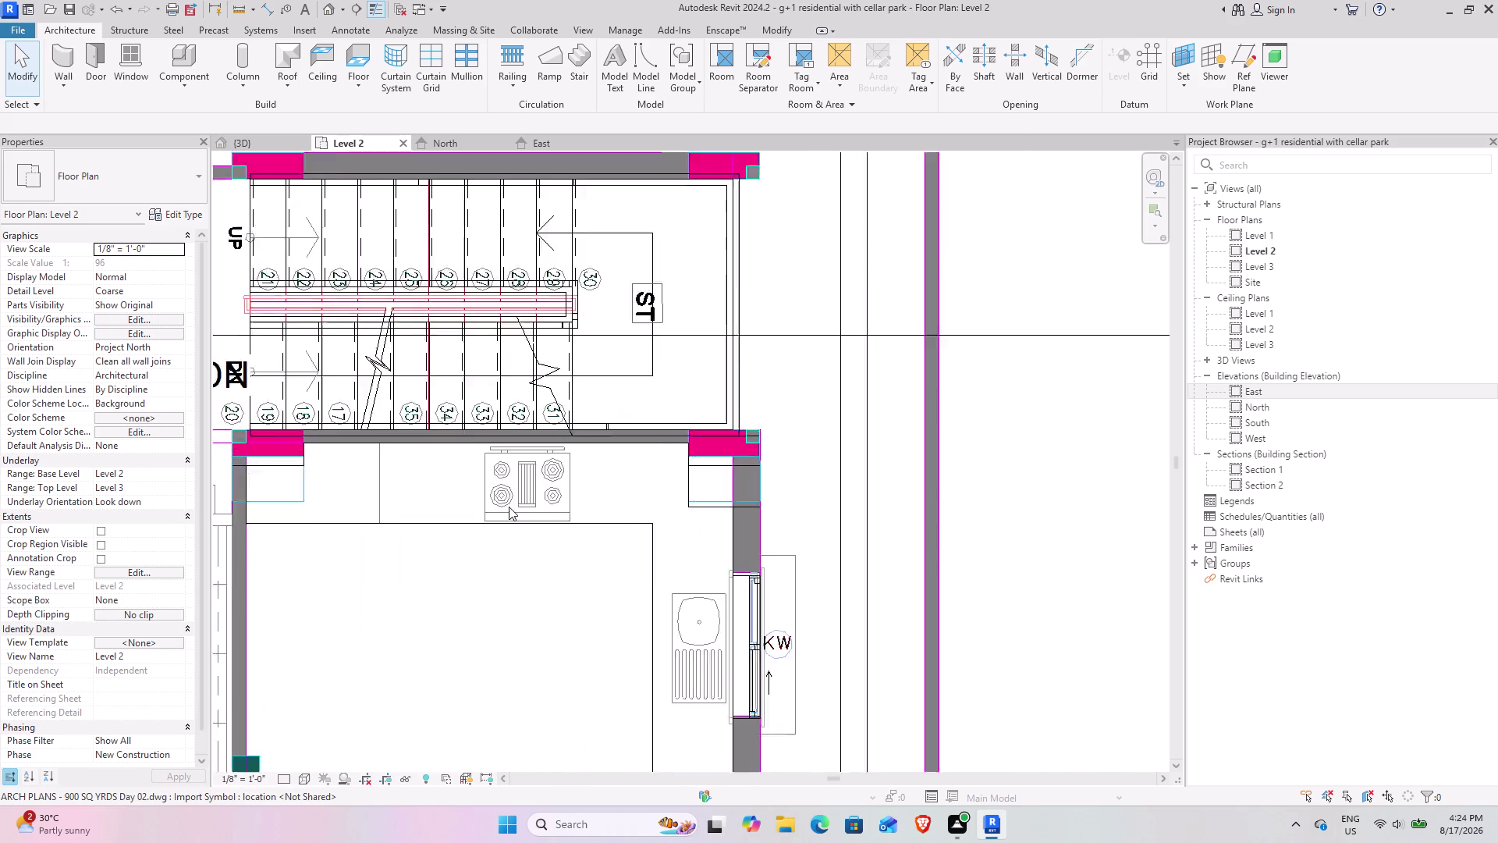
scroll(up, 3)
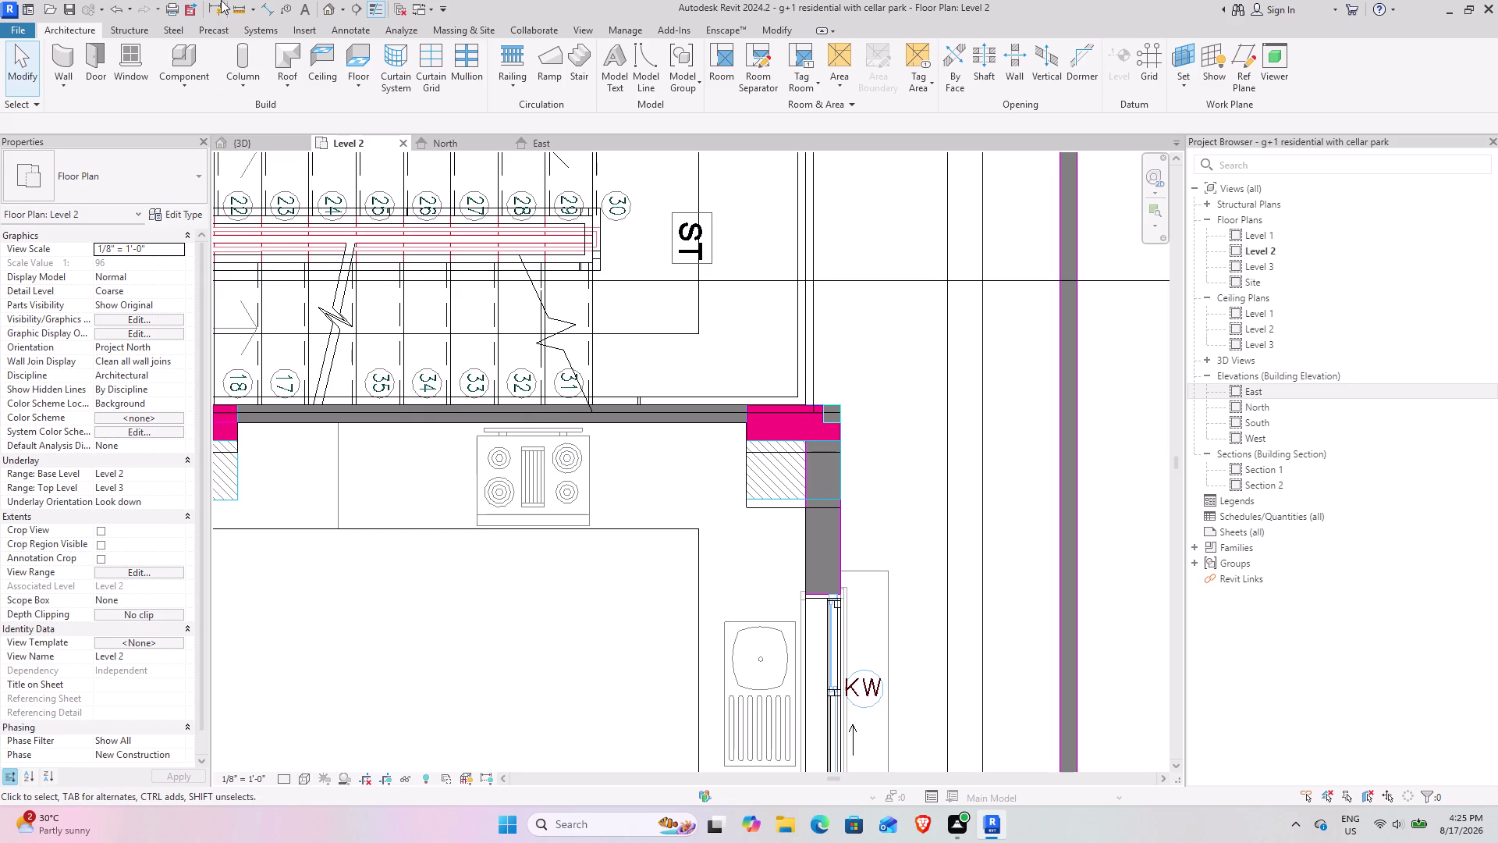
click(189, 56)
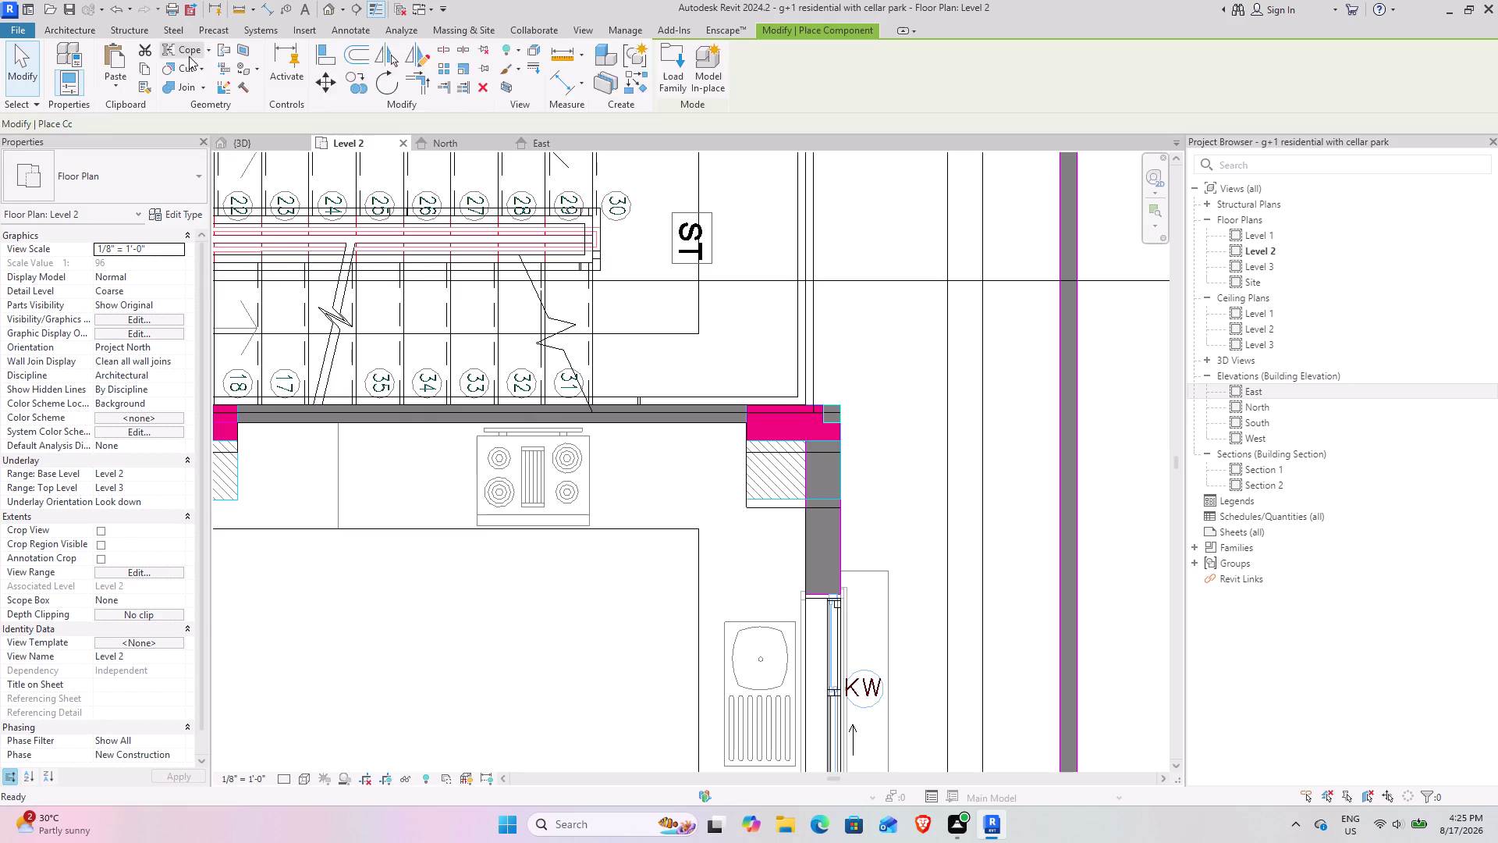
Scroll the component Type Selector list, then open Load Family at the Doors folder.
click(166, 174)
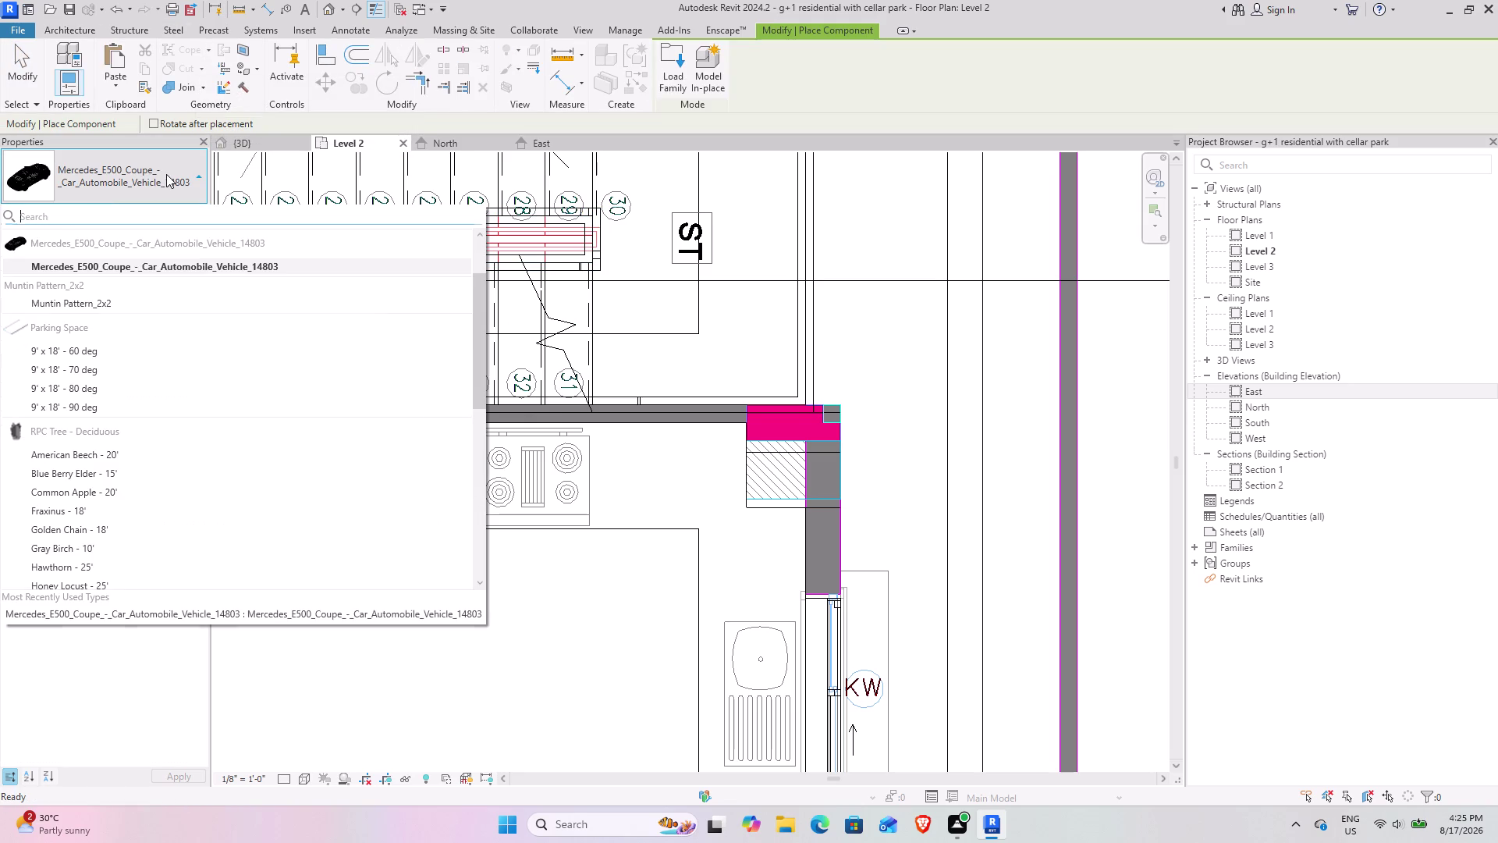
scroll(down, 3)
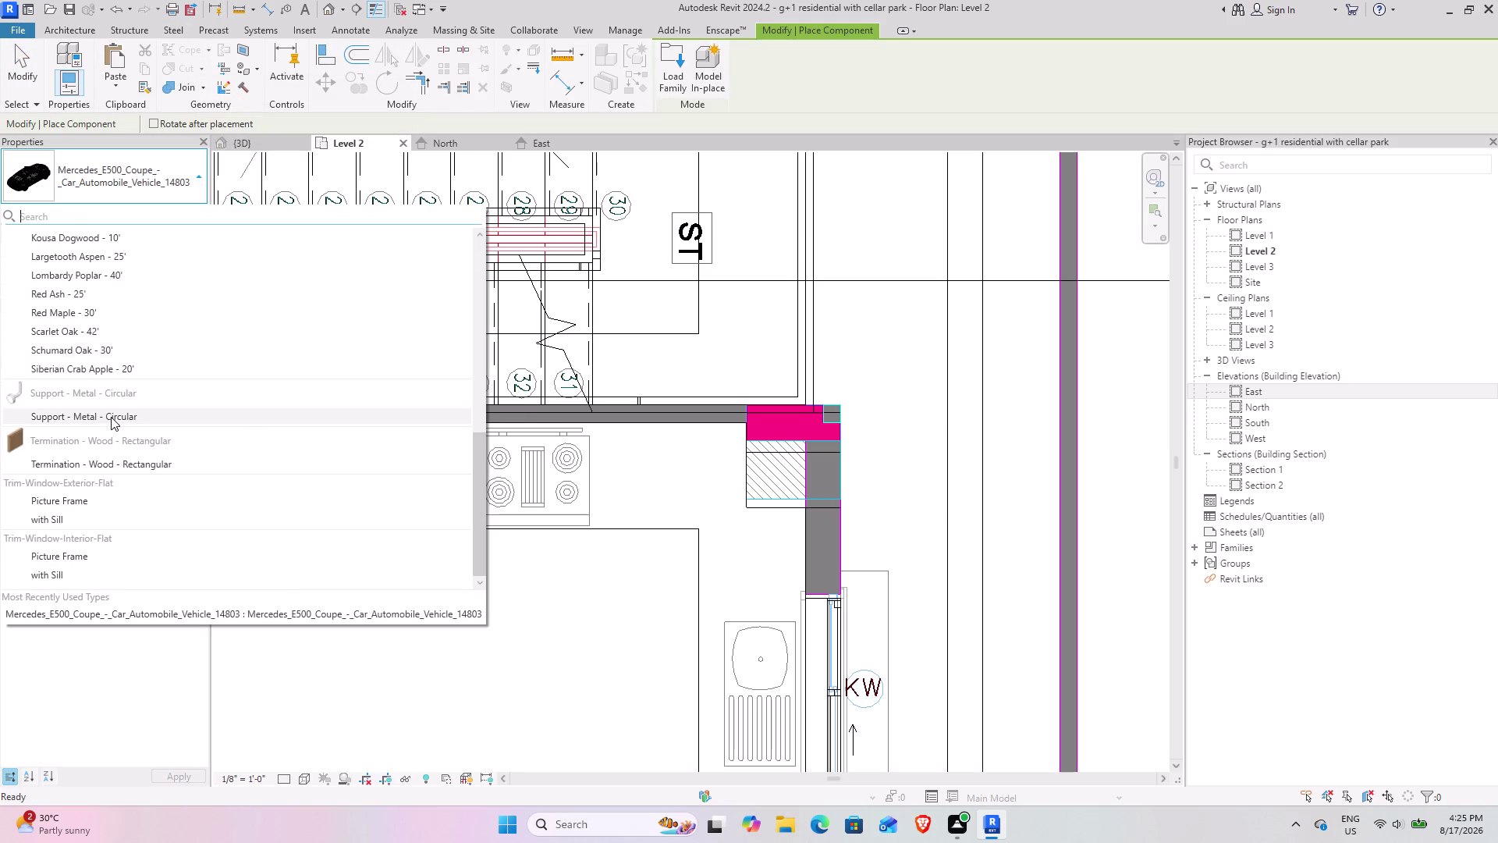
scroll(down, 3)
scroll(up, 3)
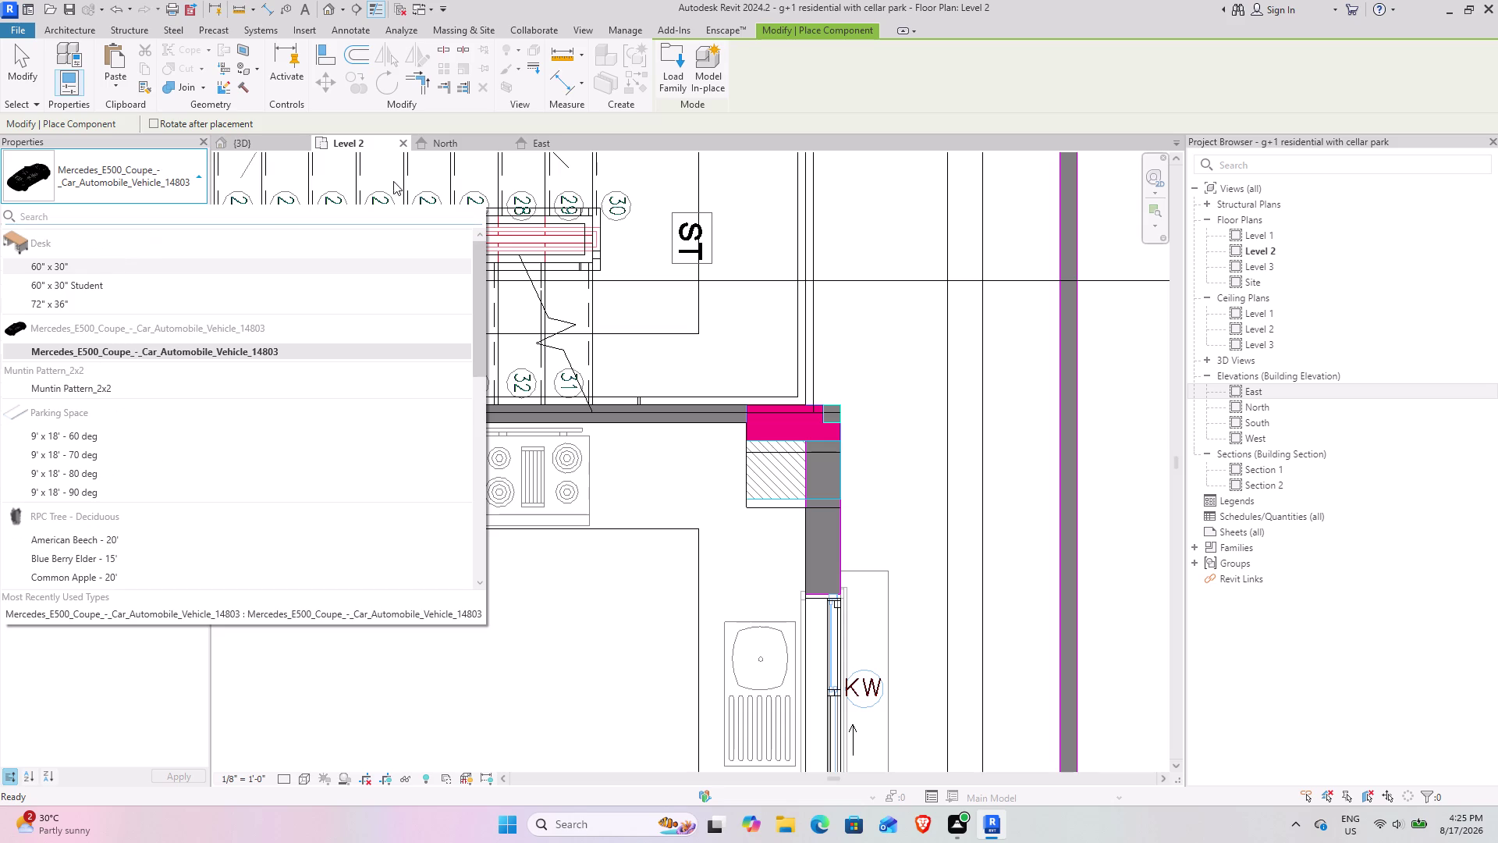
scroll(down, 3)
scroll(down, 3)
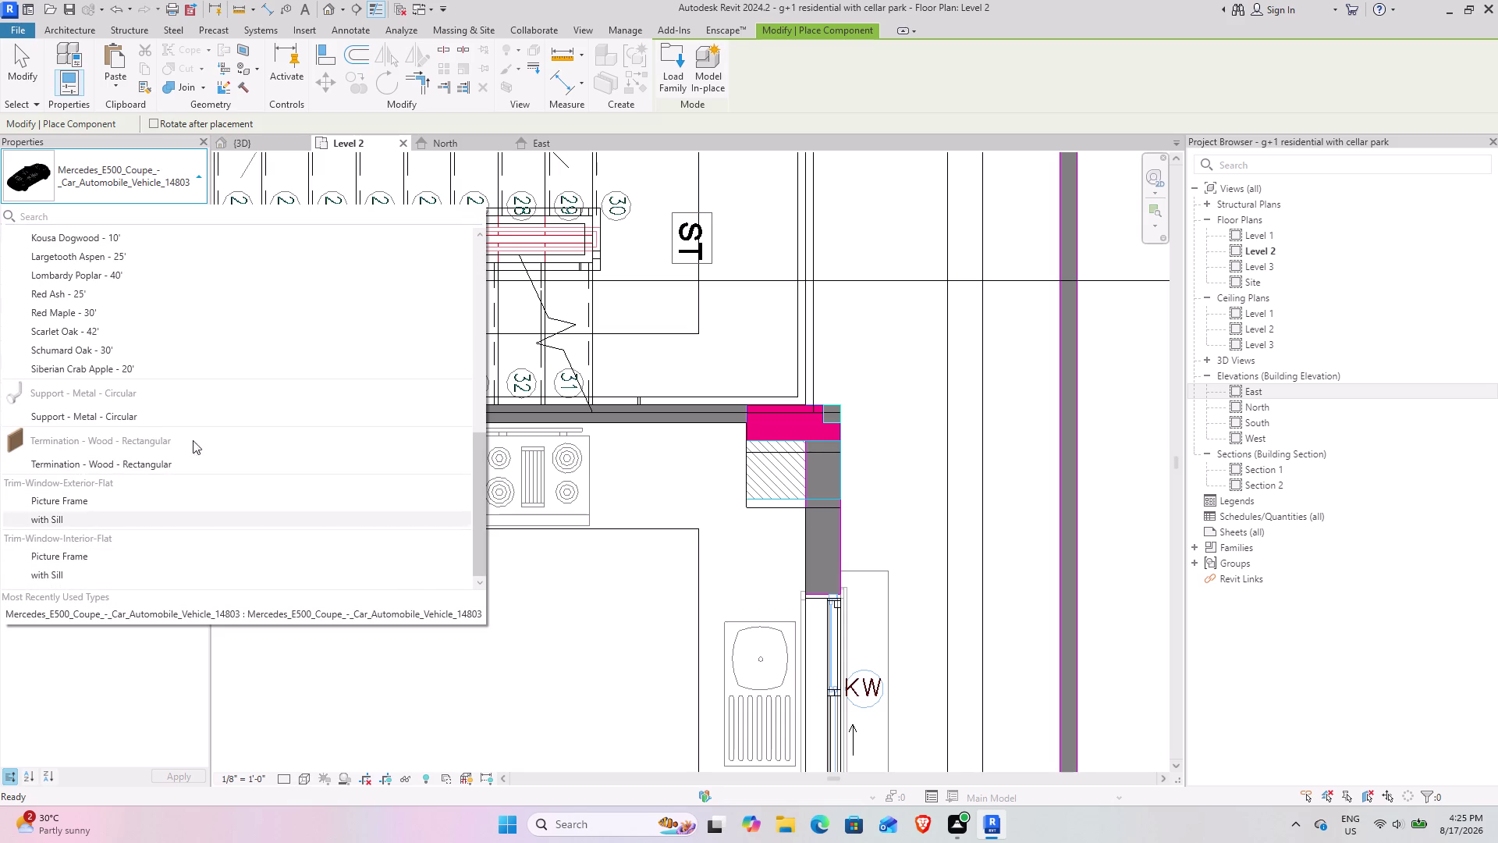
click(668, 66)
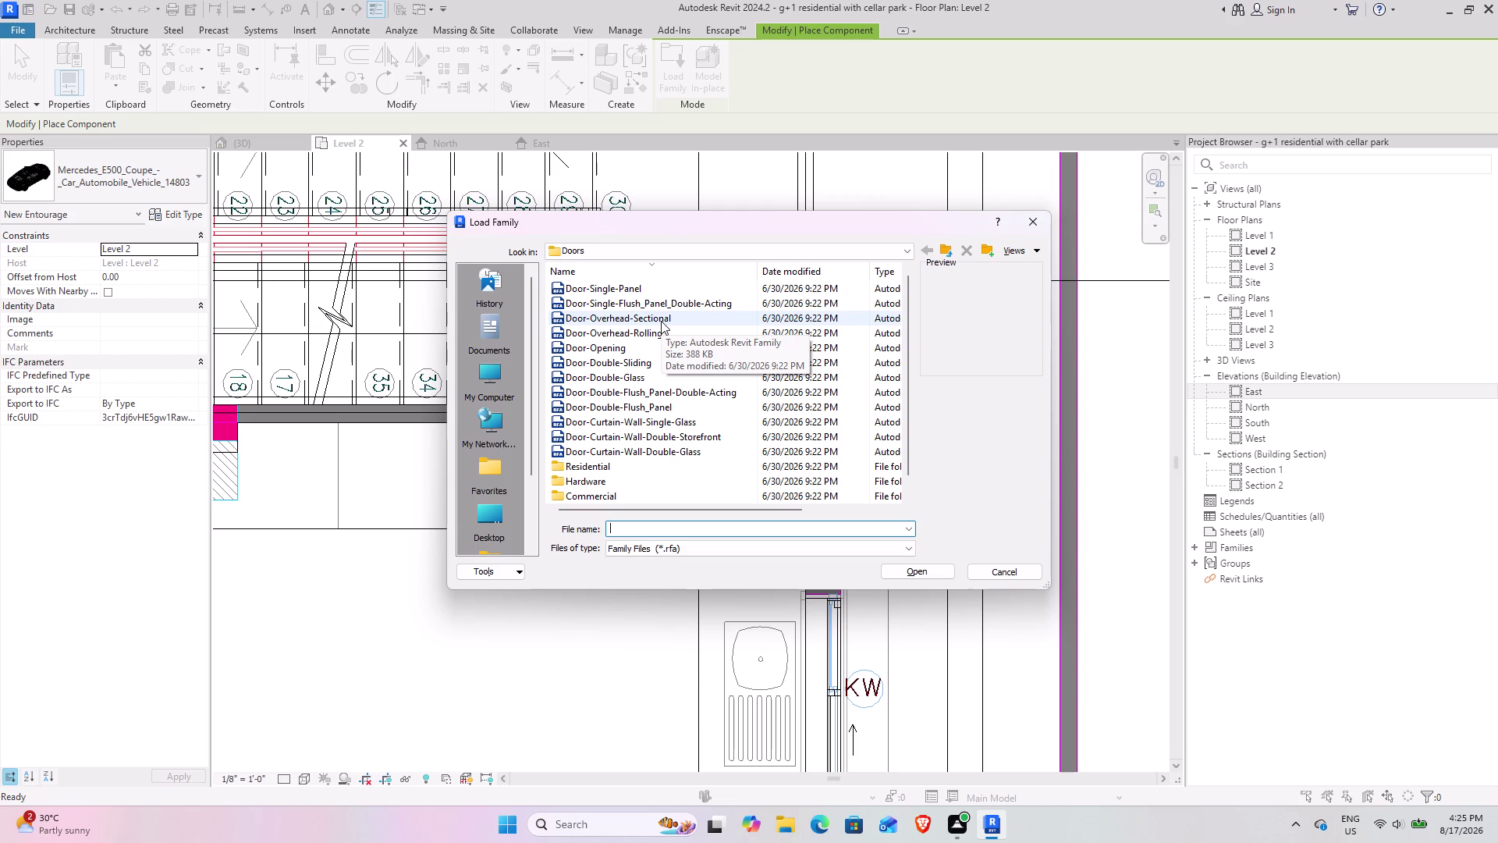
Go up to the US library folder and open Vertical Circulation to list elevator families.
click(940, 250)
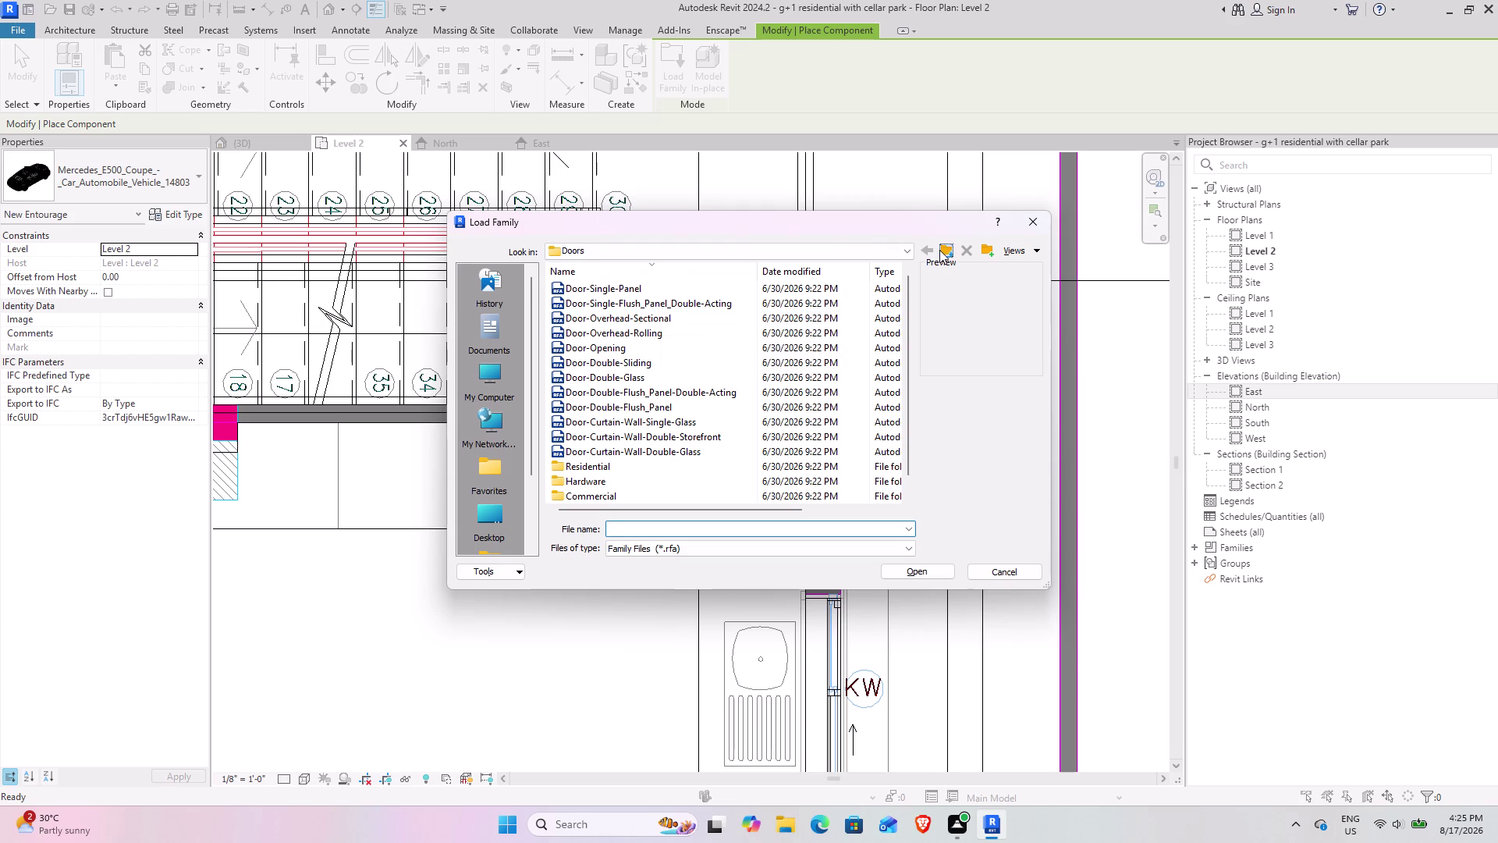
scroll(down, 3)
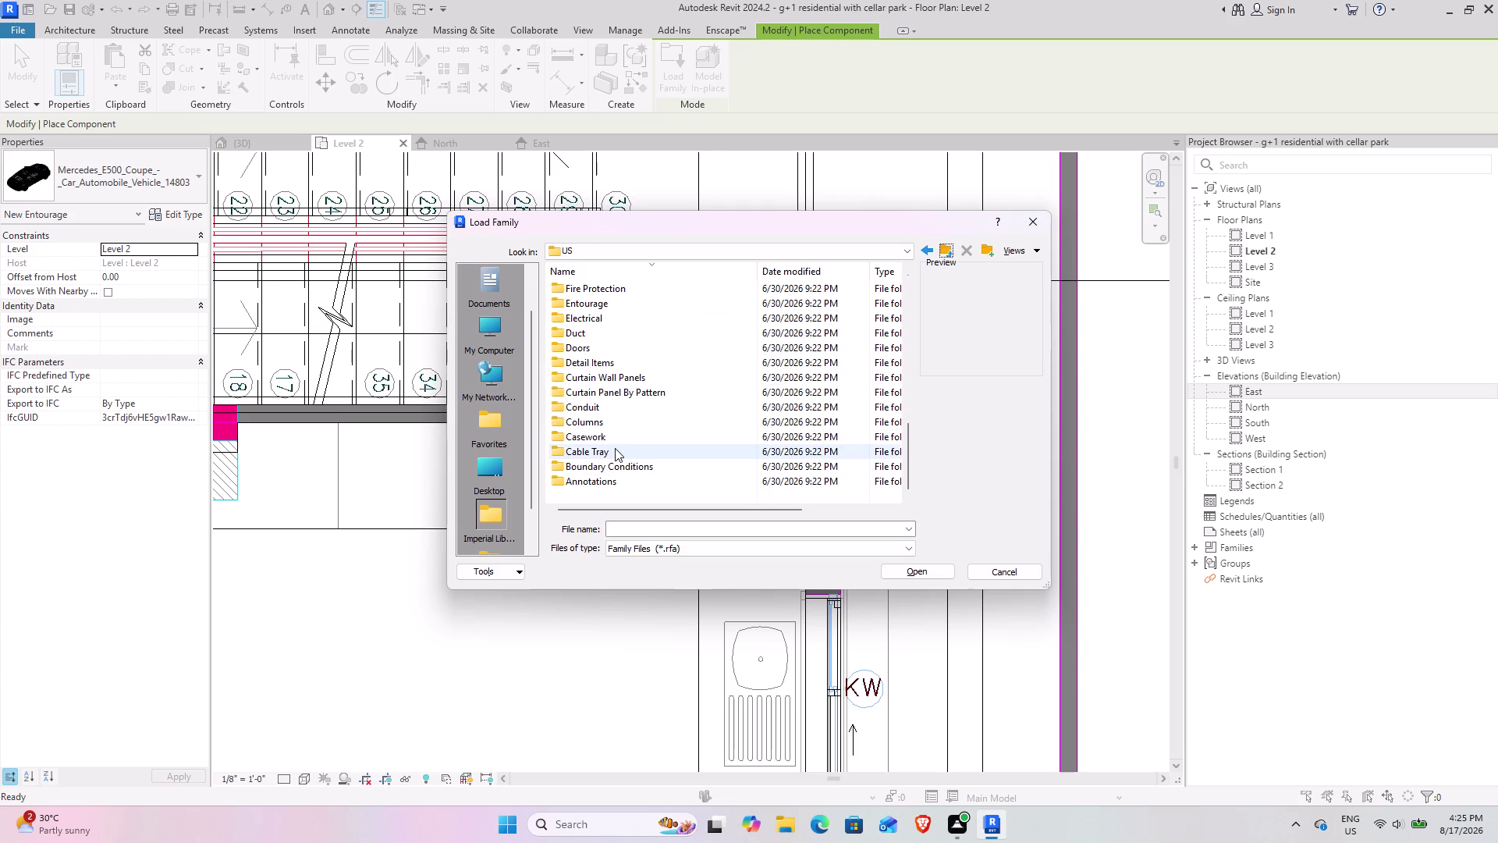
scroll(up, 3)
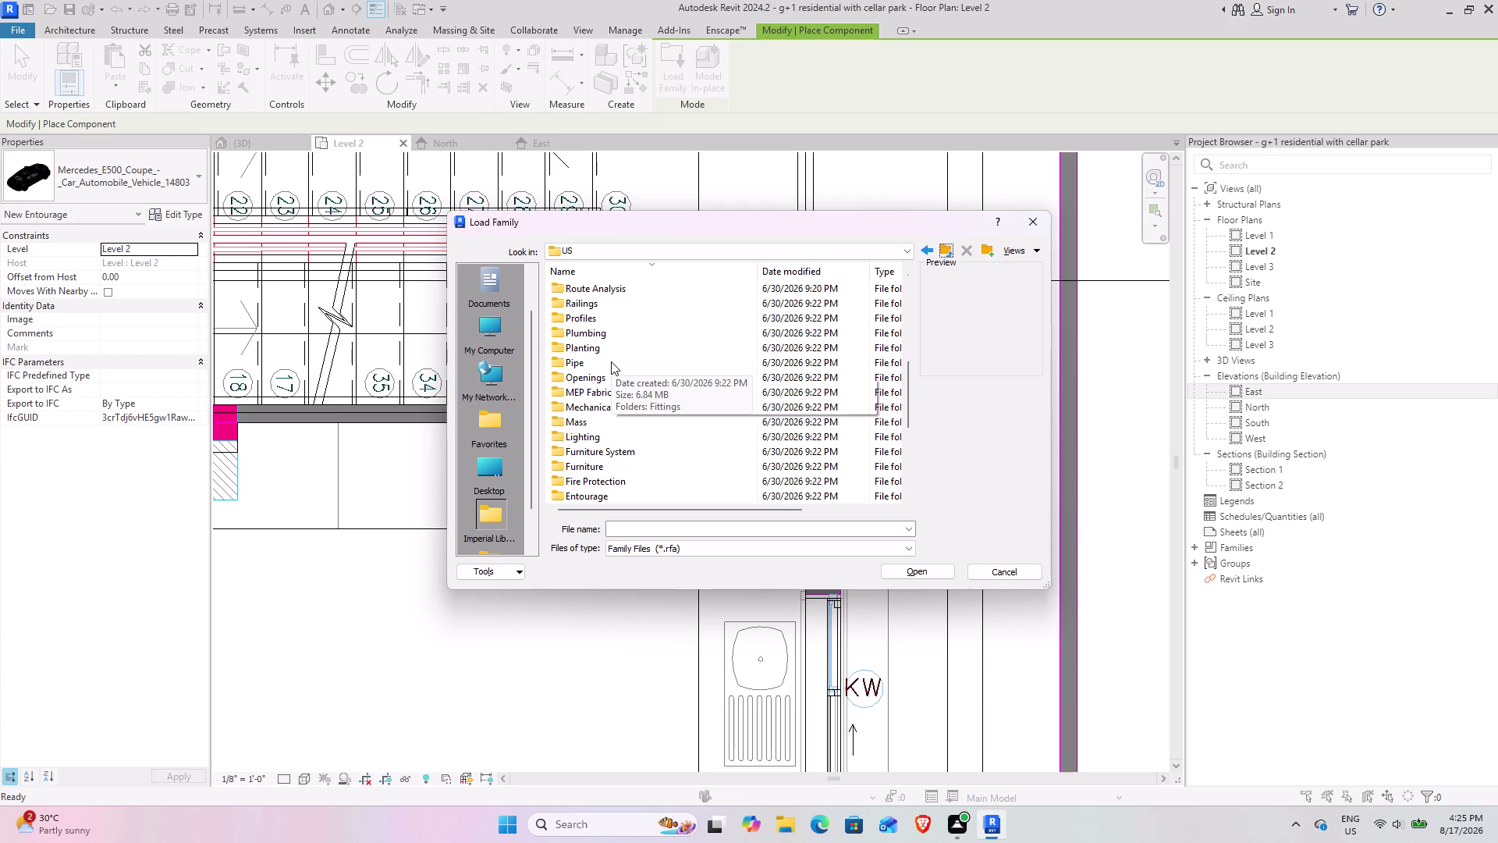
scroll(up, 3)
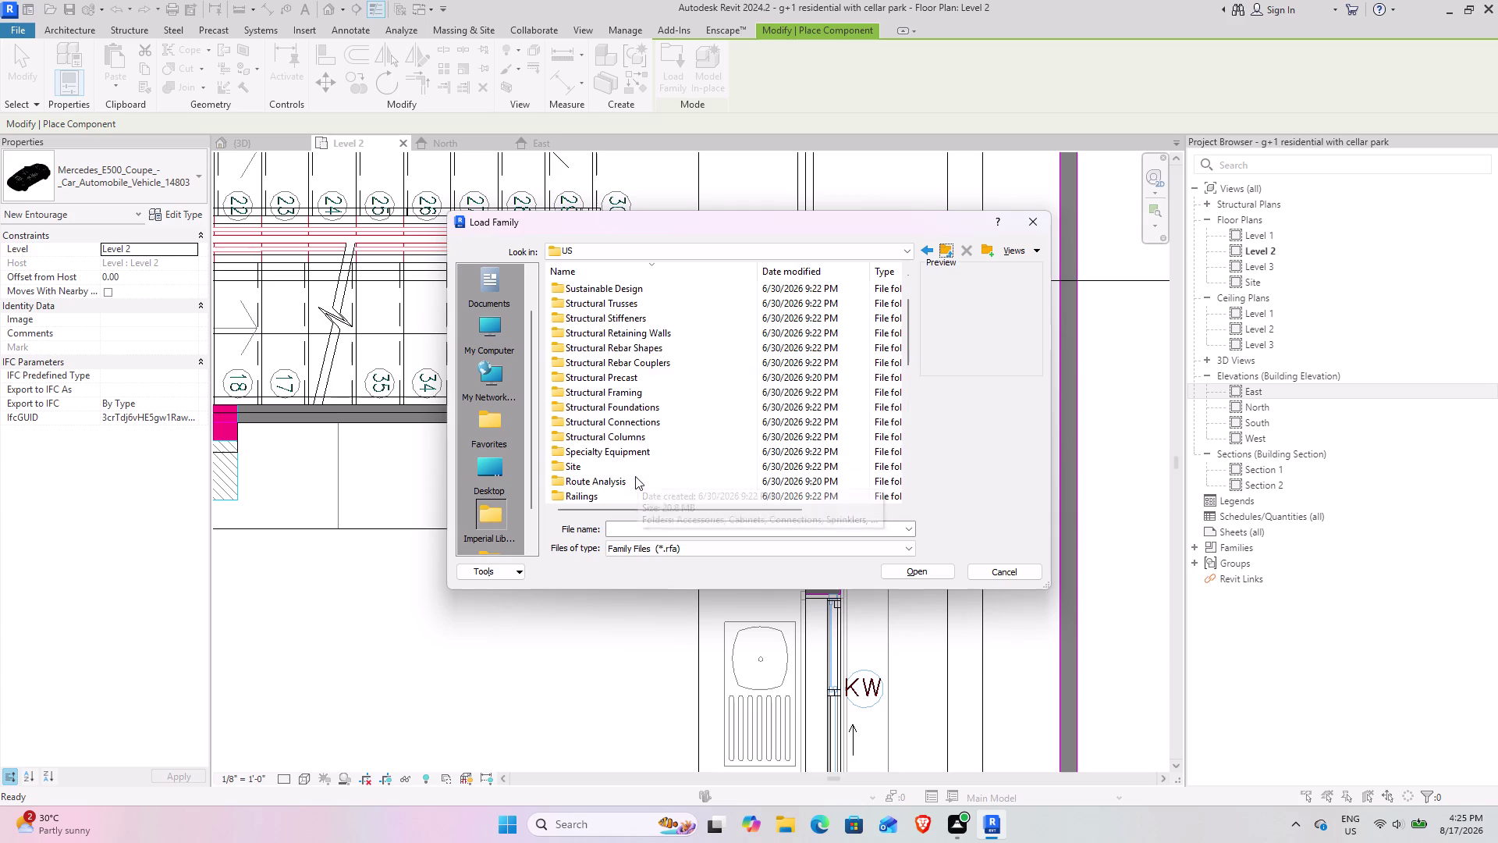
scroll(up, 3)
scroll(up, 3)
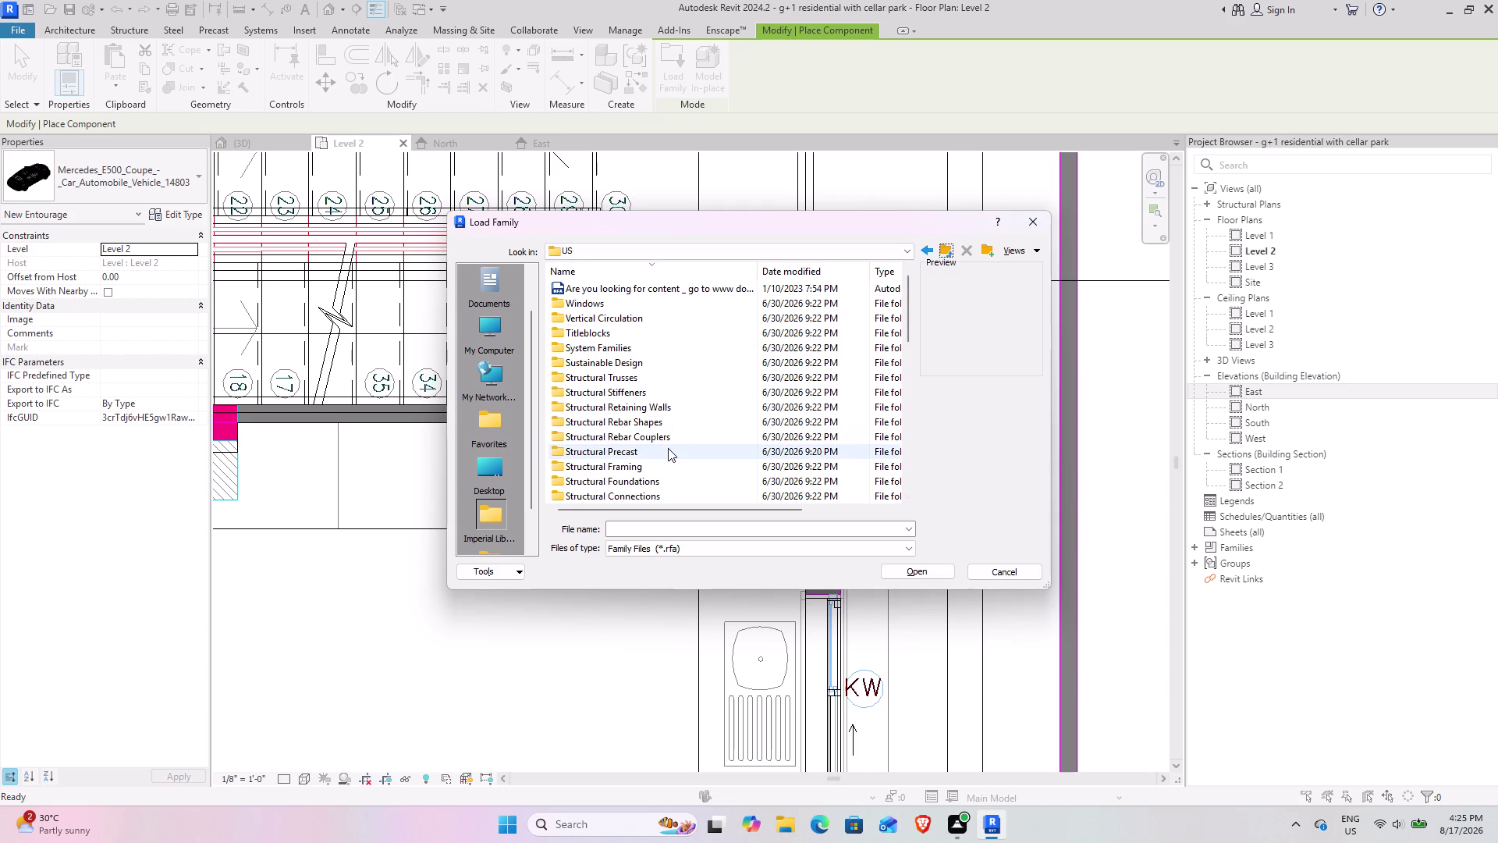
scroll(down, 3)
scroll(up, 3)
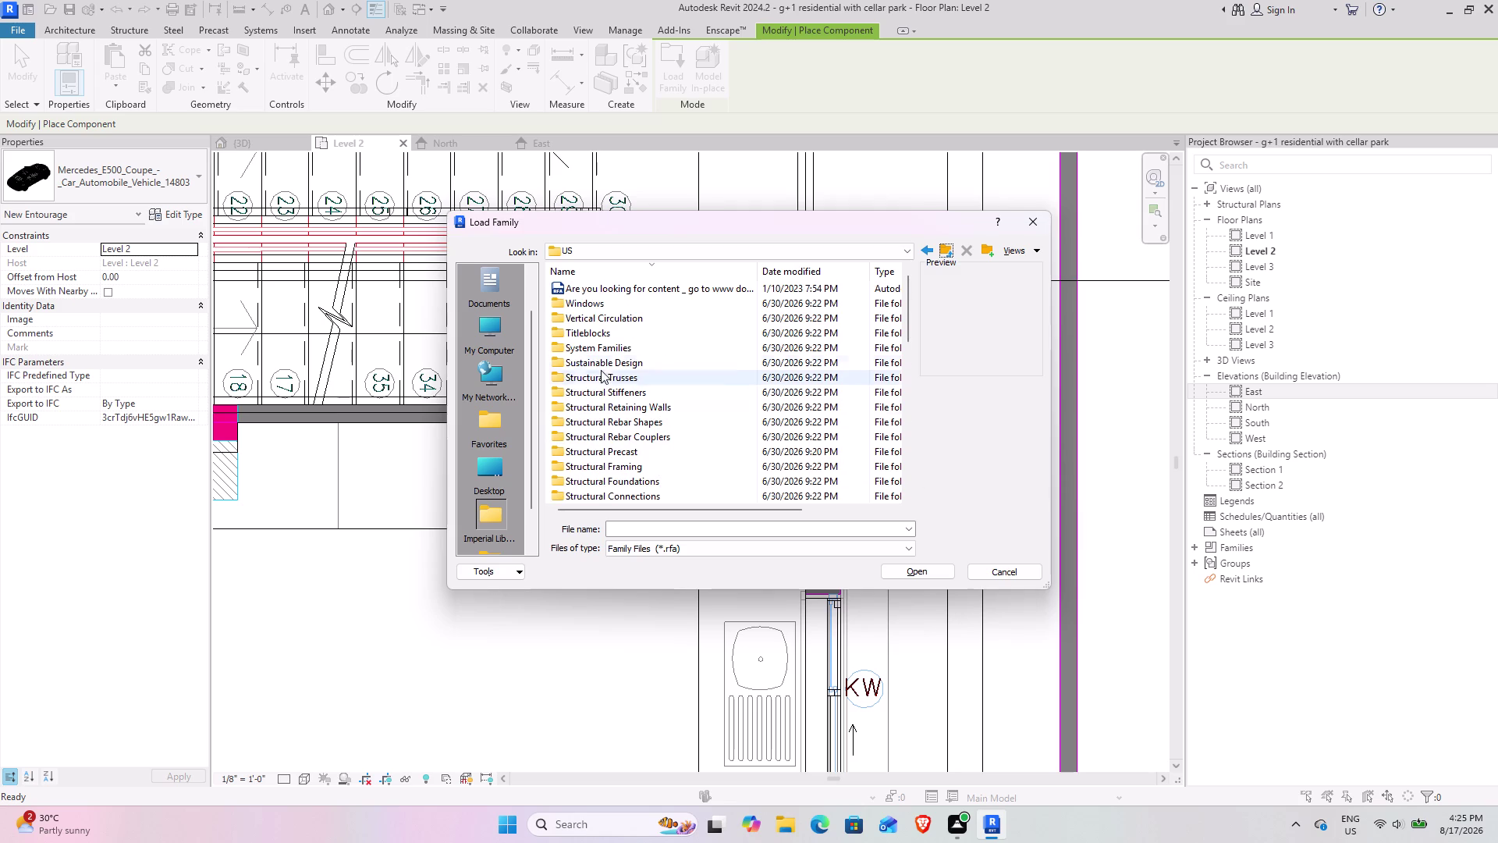
double_click(653, 319)
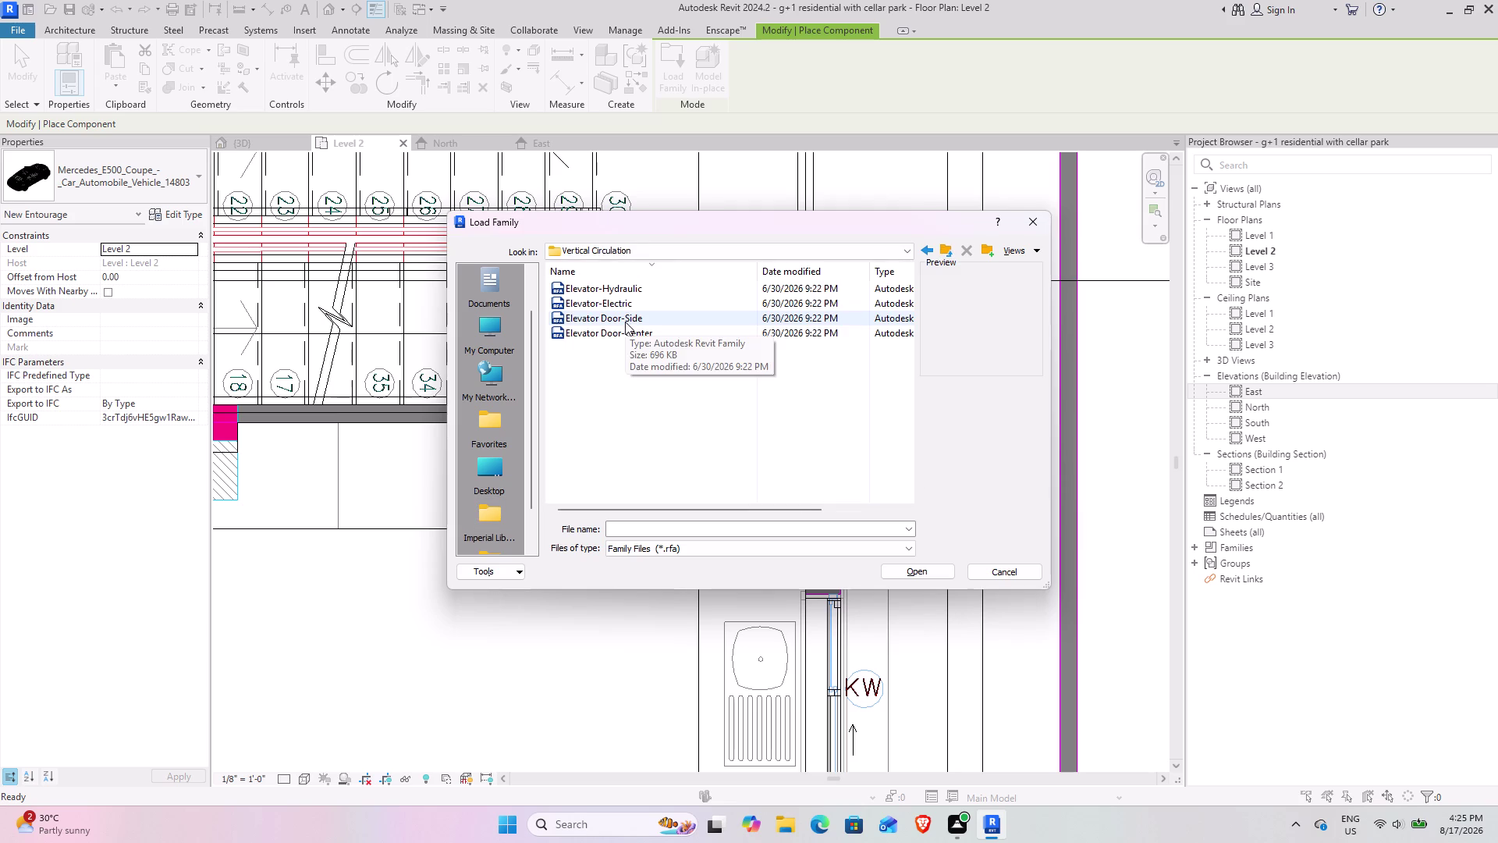